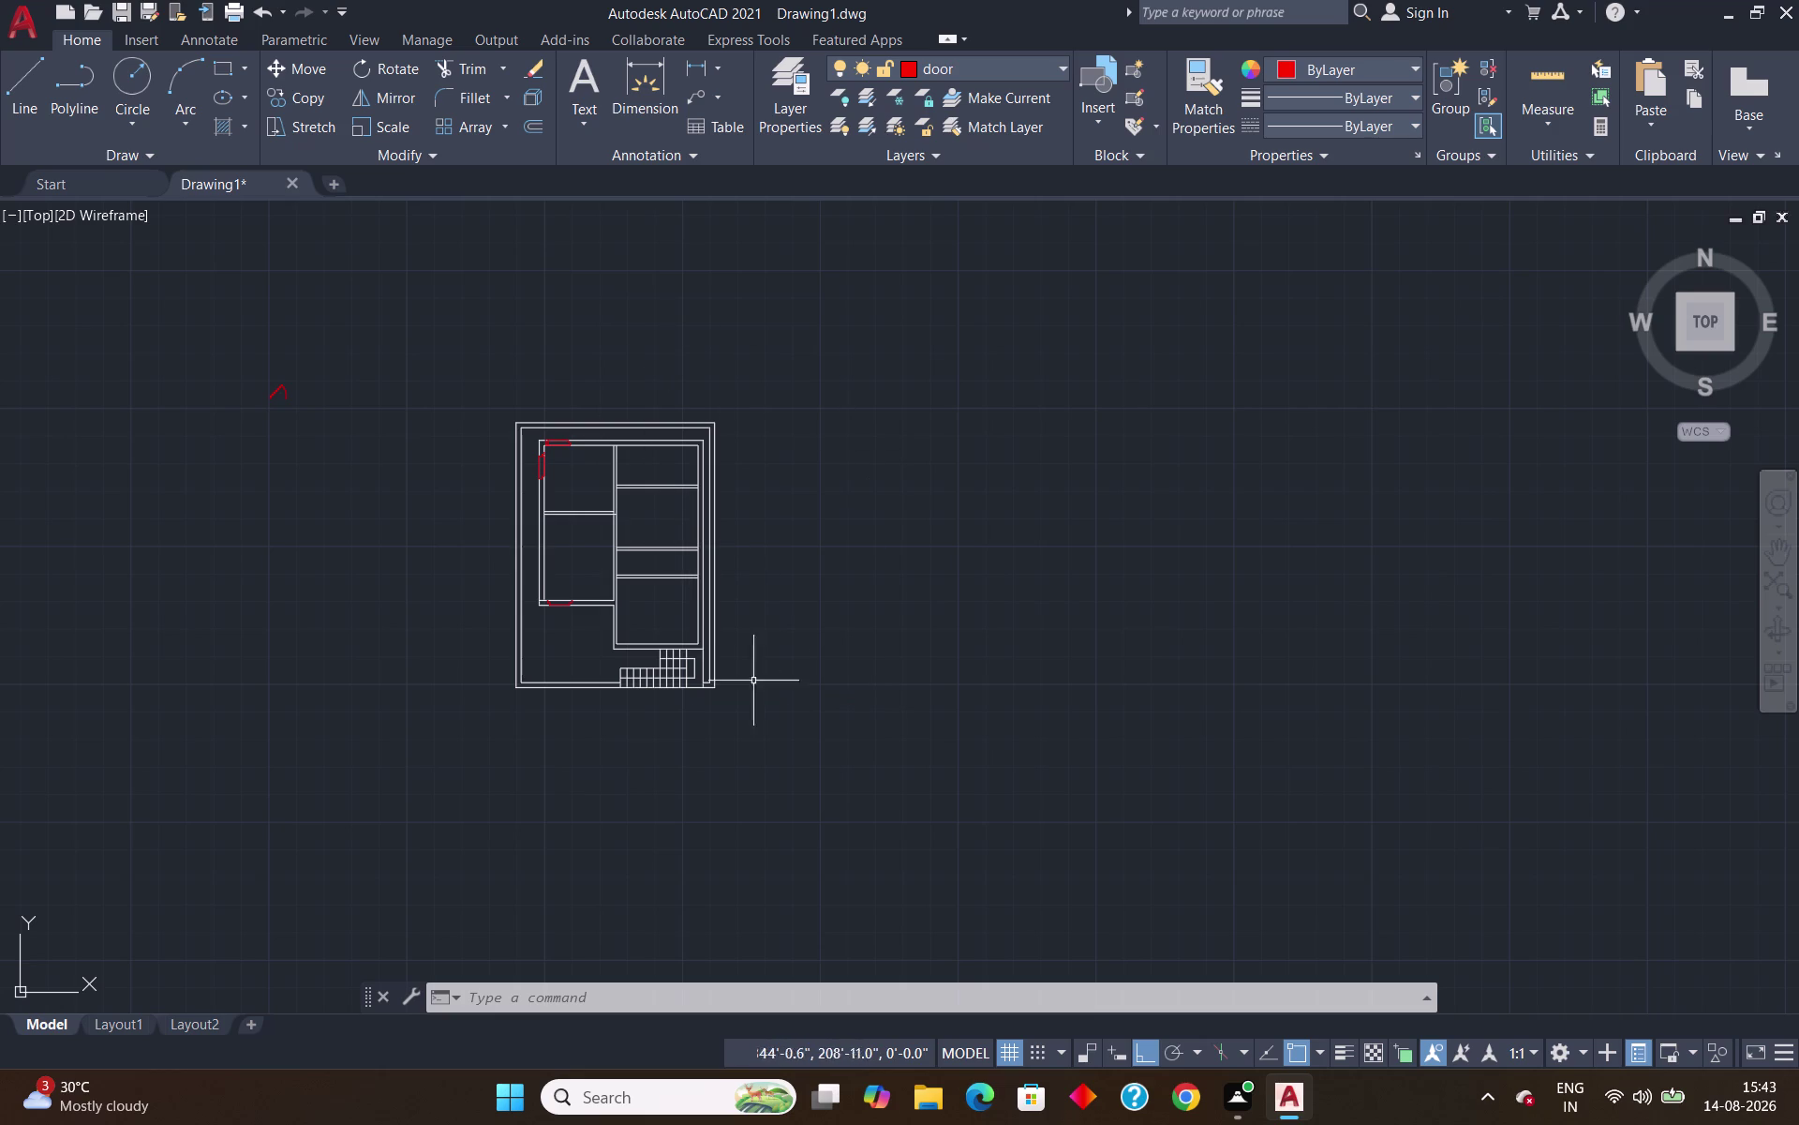
Start a red line 4 inches along from the wall corner using TK tracking.
scroll(up, 3)
scroll(up, 3)
scroll(down, 3)
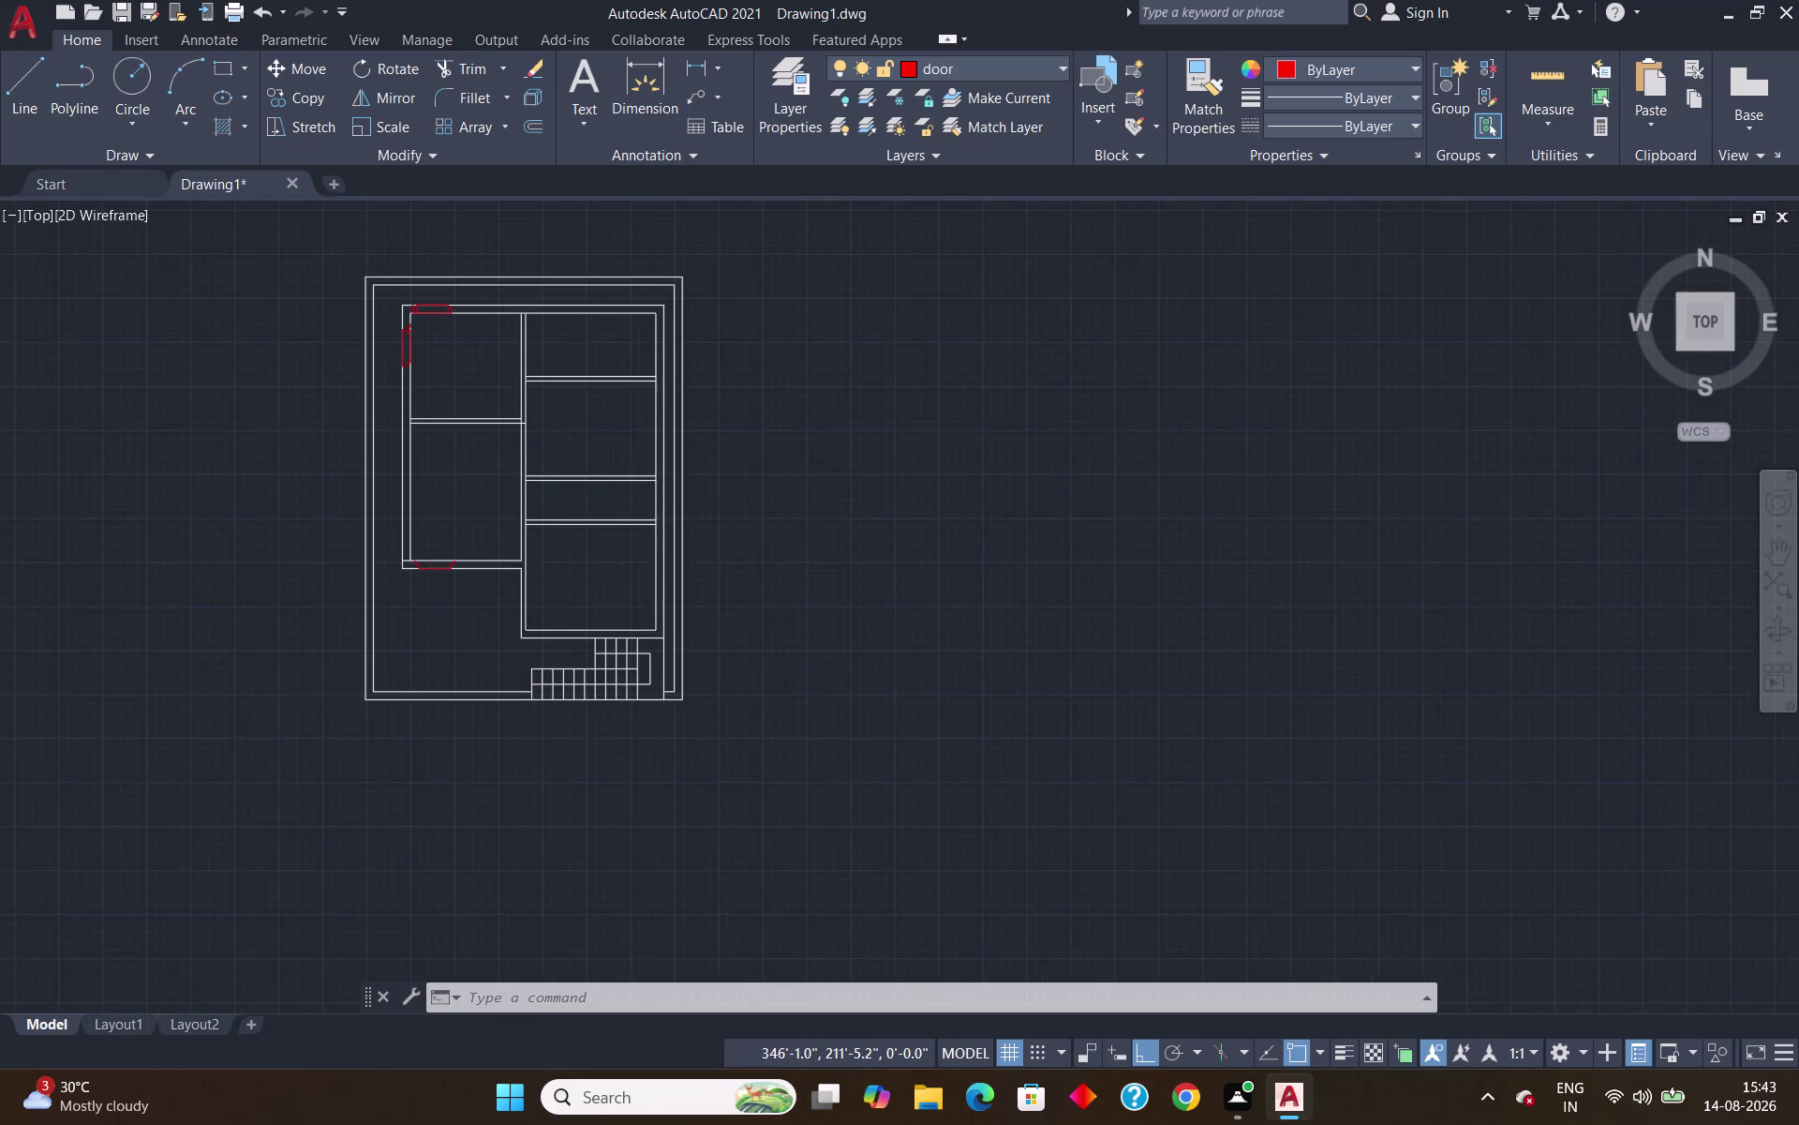
scroll(up, 3)
scroll(down, 3)
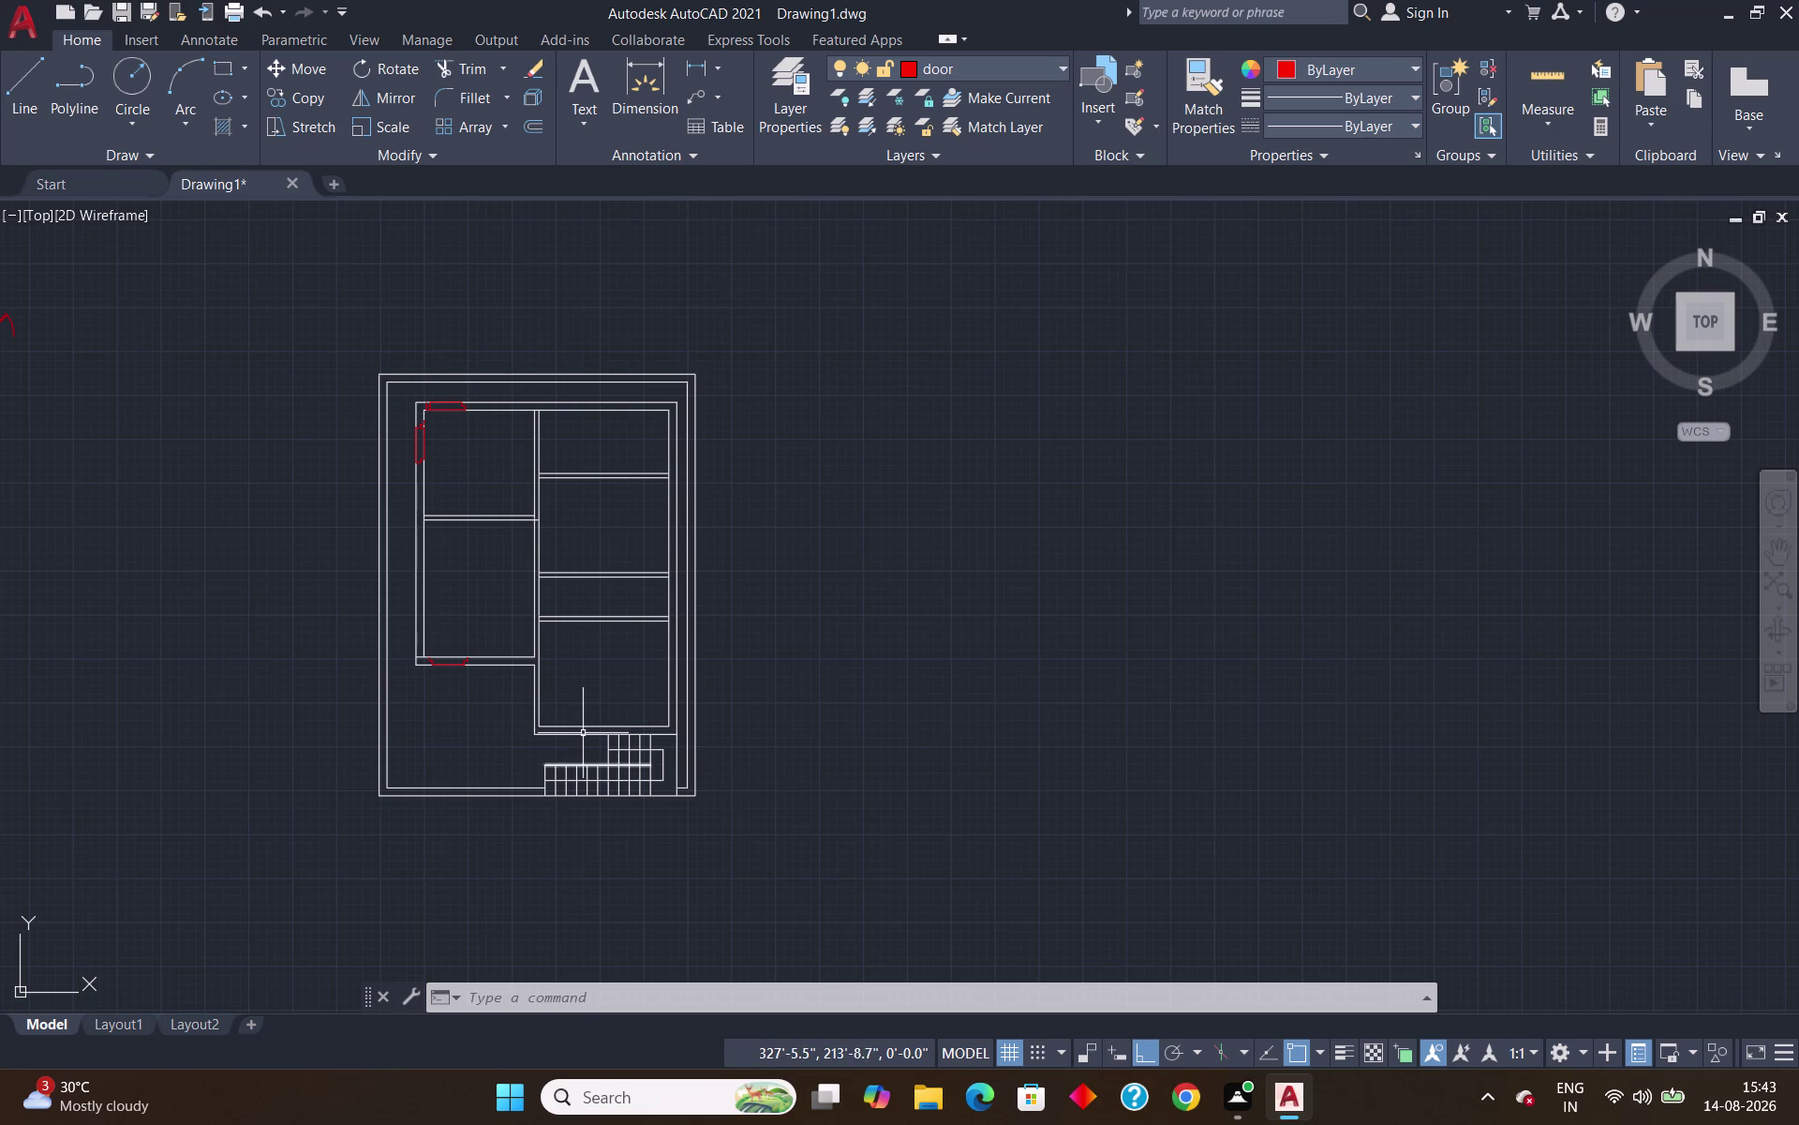
scroll(up, 3)
scroll(down, 3)
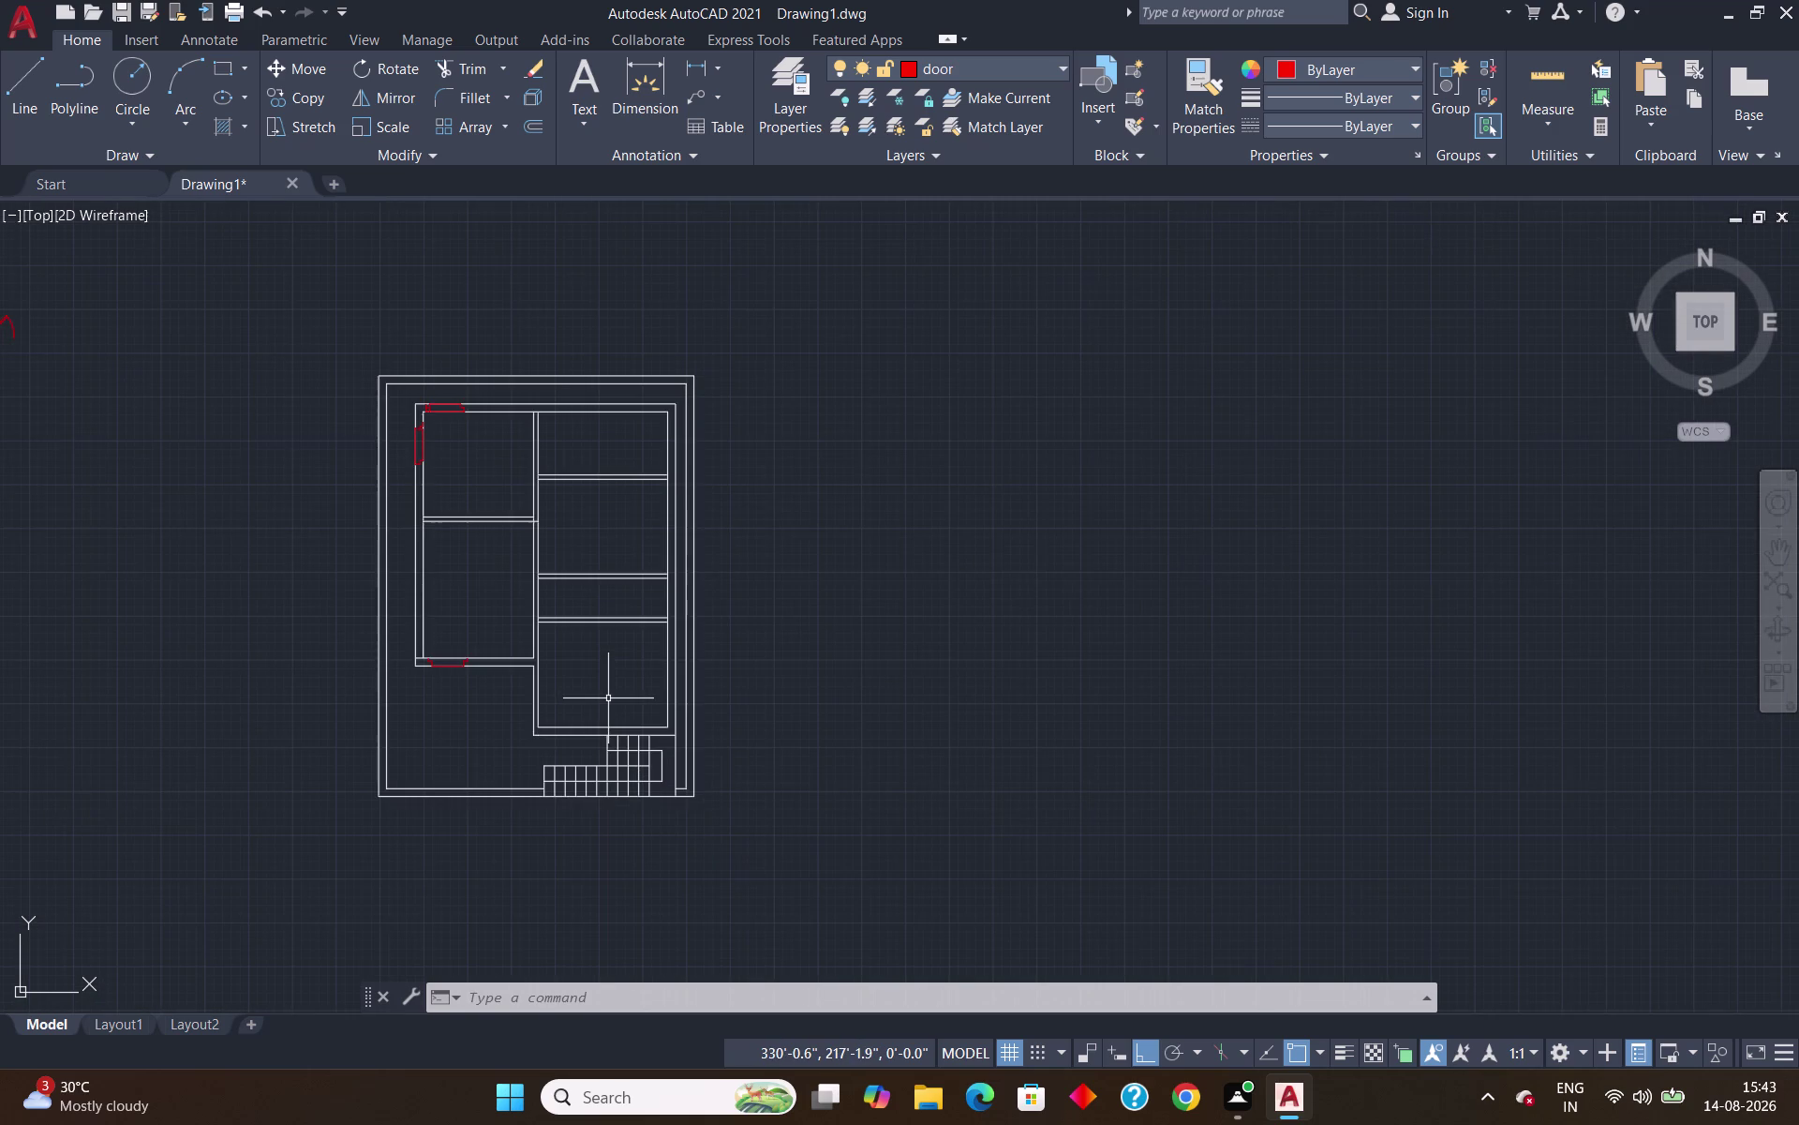
scroll(up, 3)
scroll(up, 3)
scroll(down, 3)
scroll(down, 3)
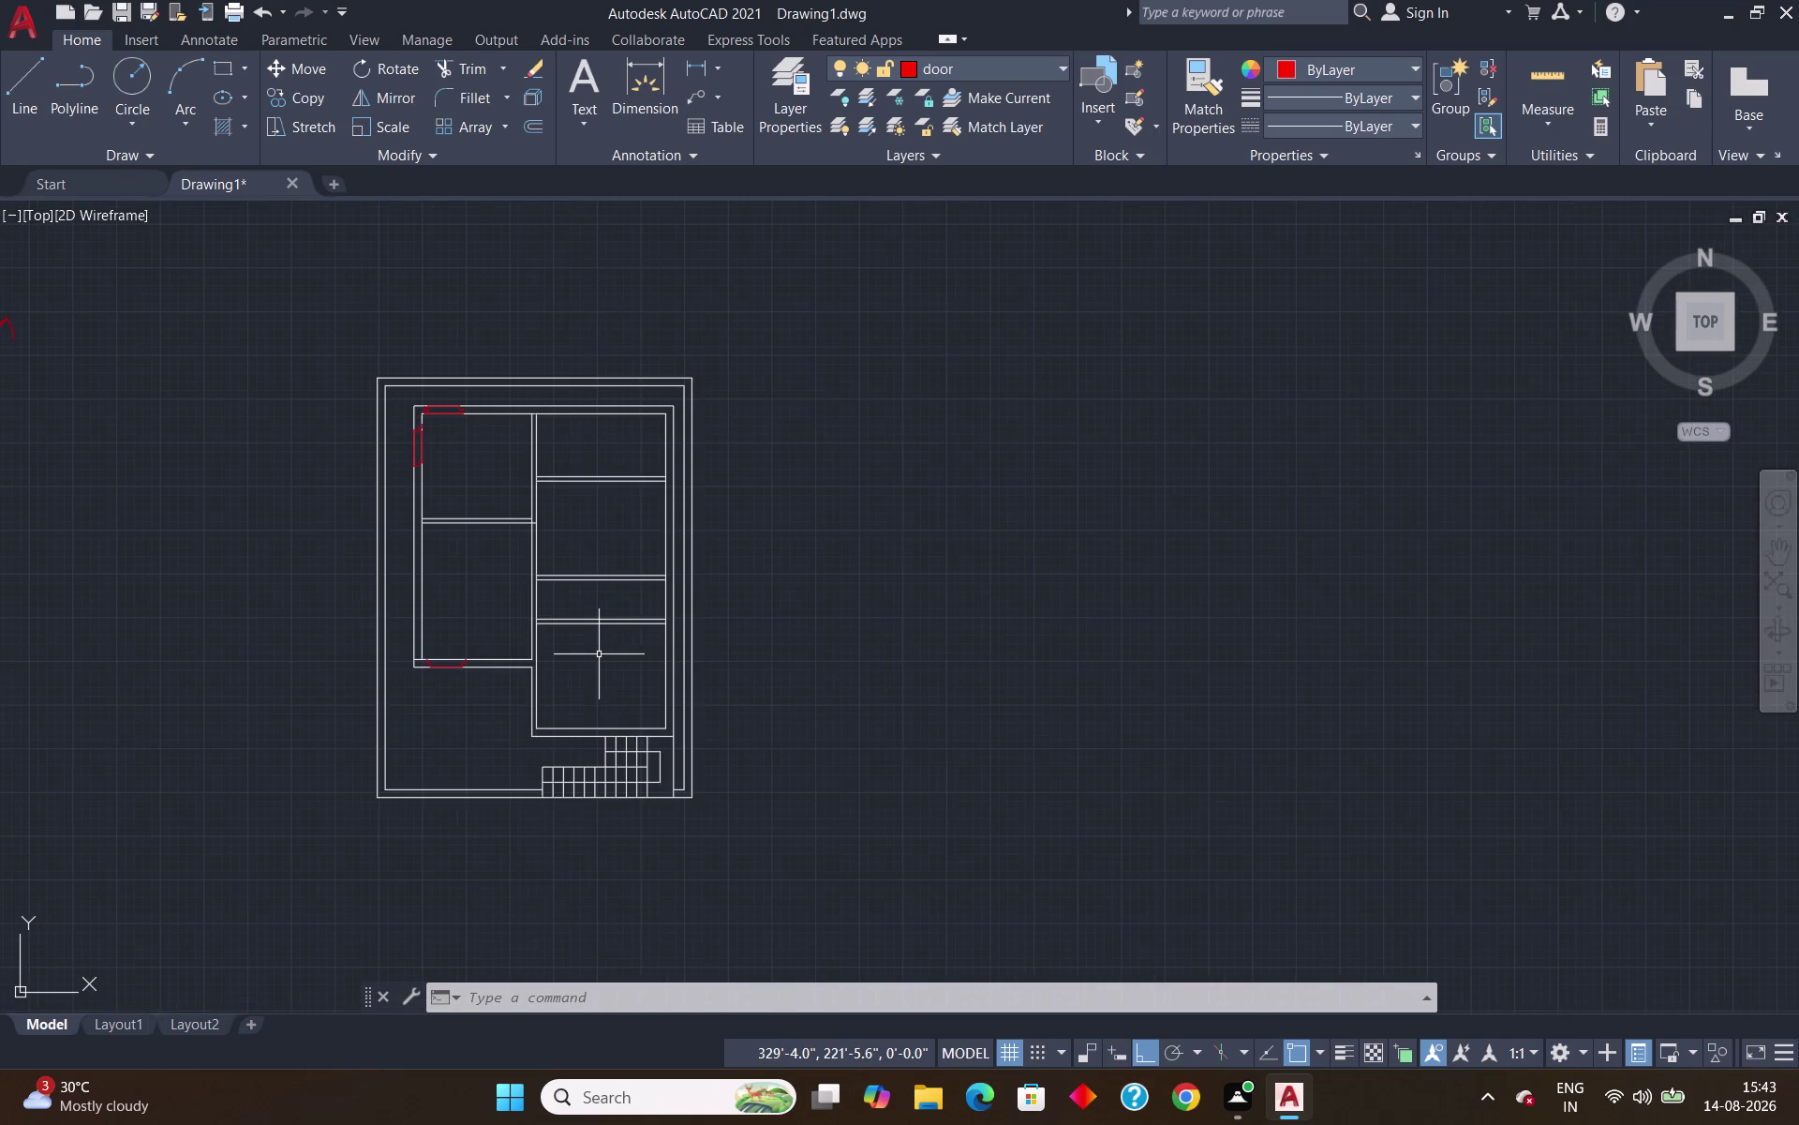
scroll(up, 3)
scroll(down, 3)
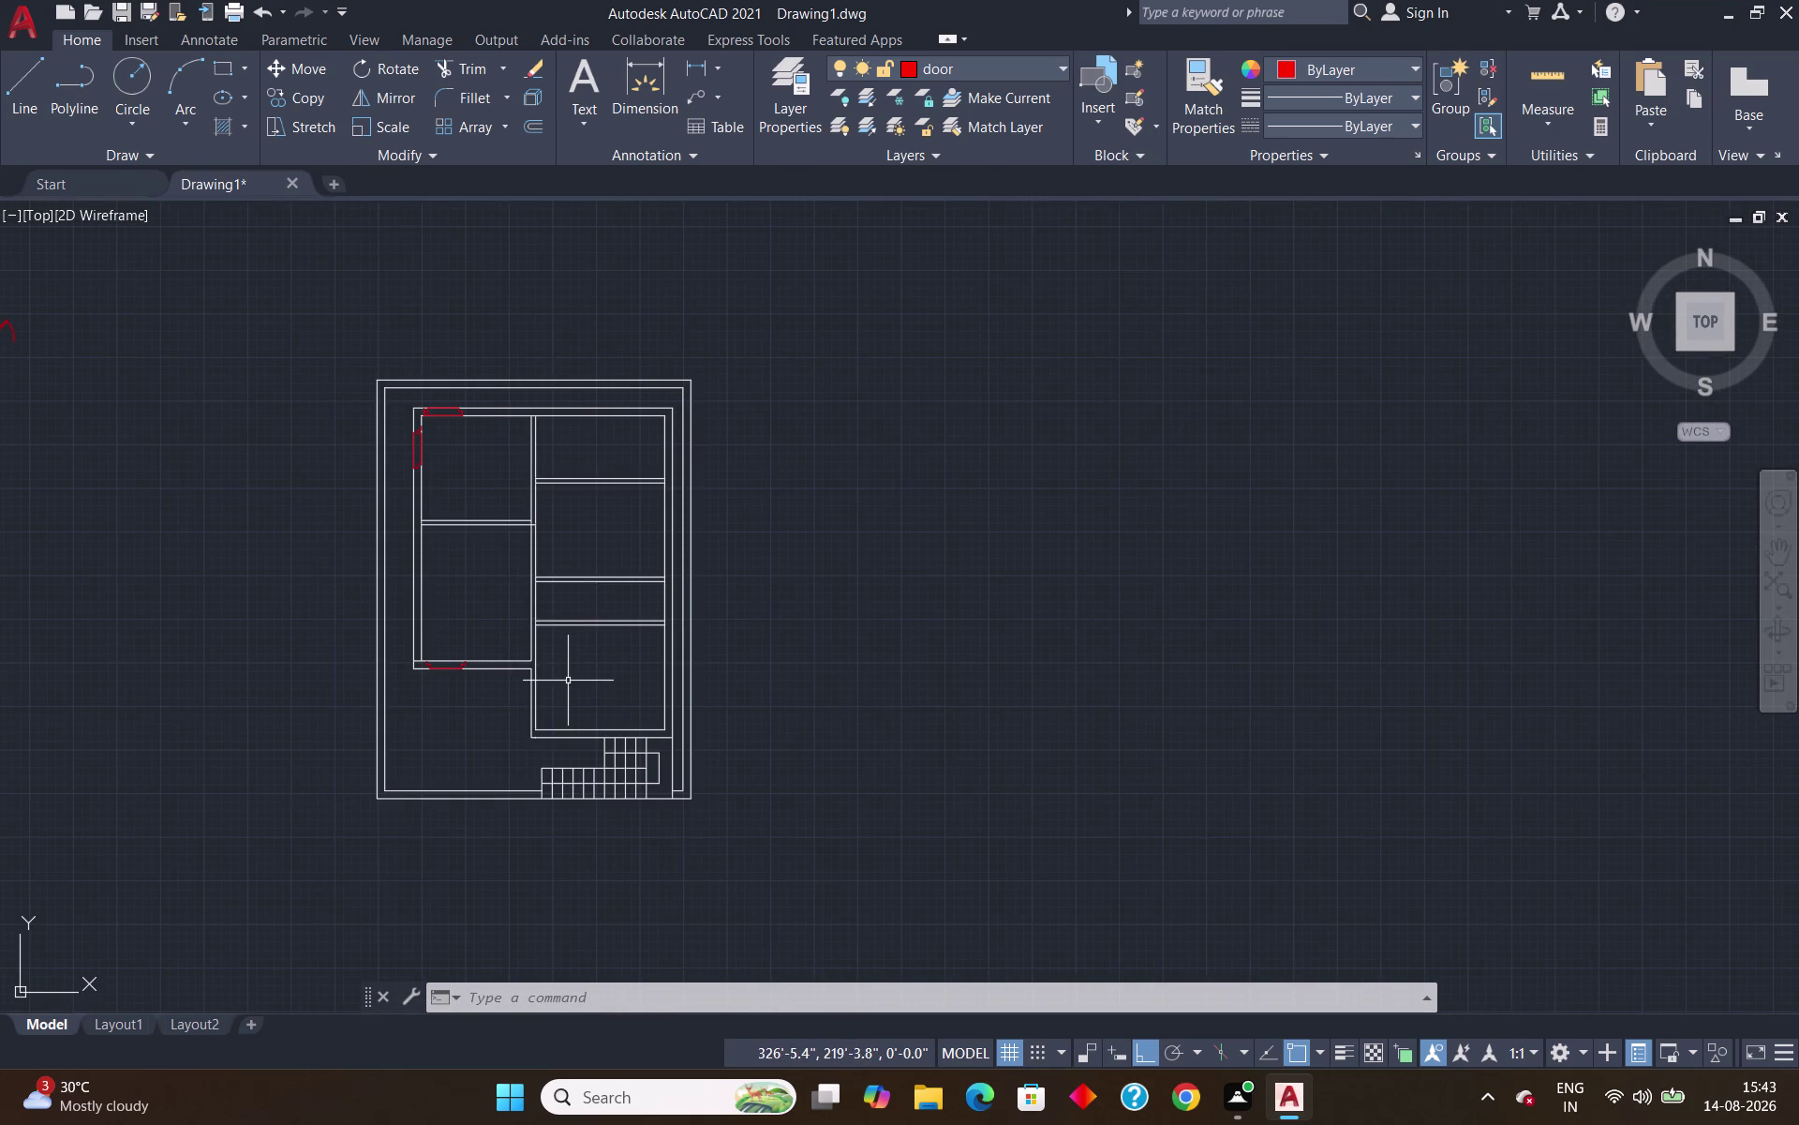
scroll(up, 3)
scroll(down, 3)
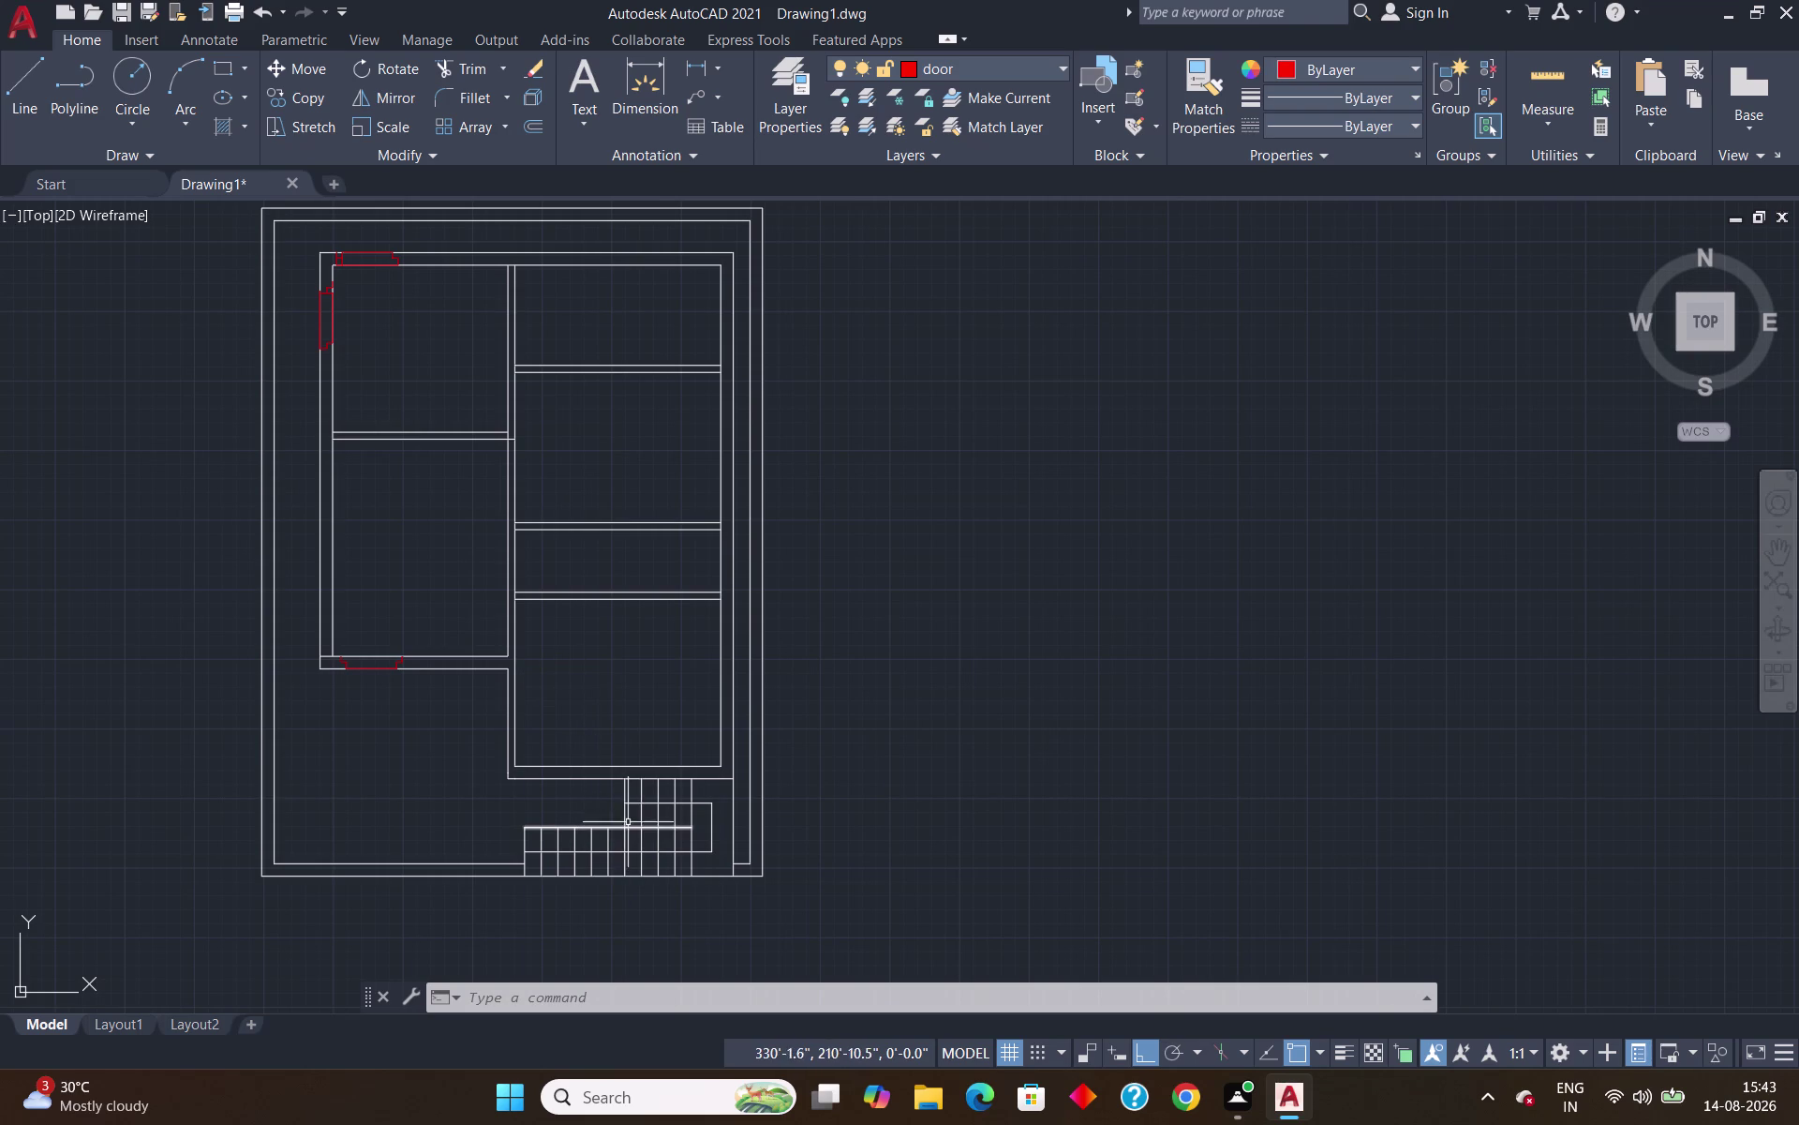
scroll(up, 3)
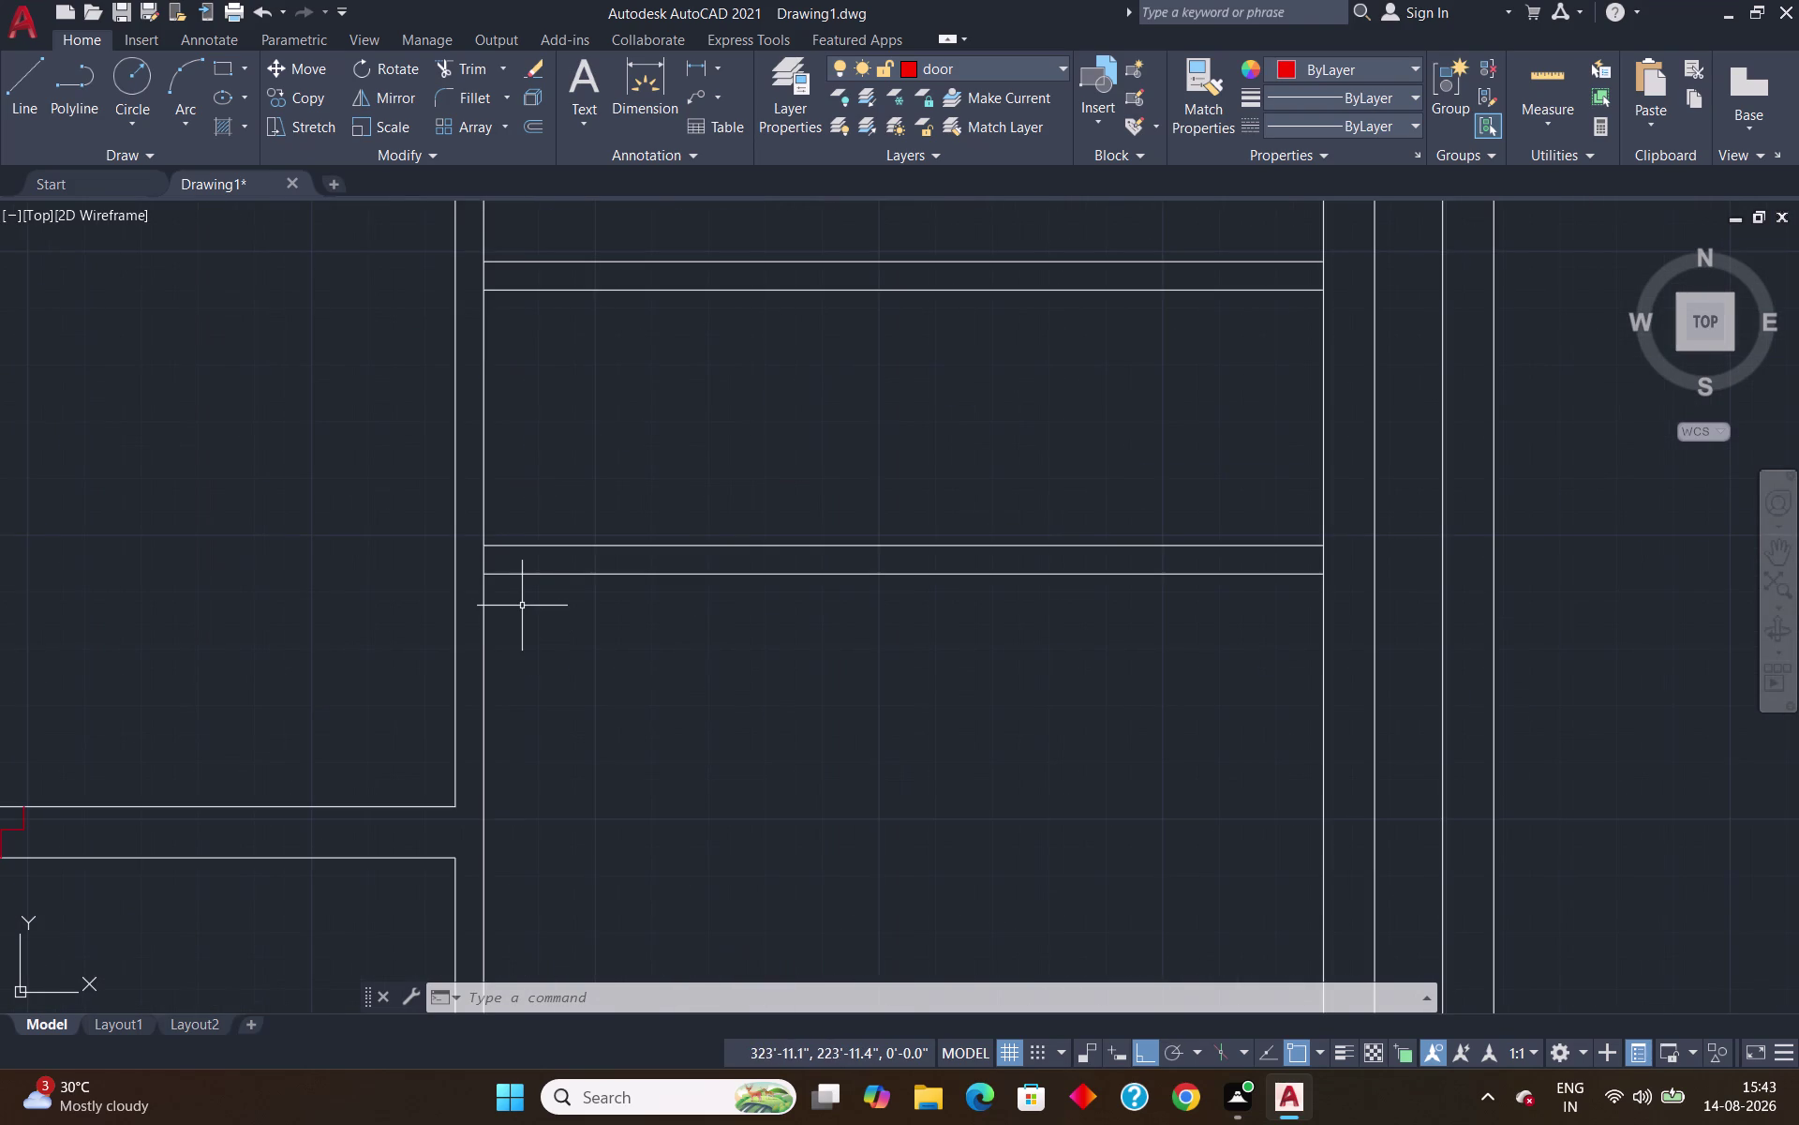
key(l)
key(Return)
text(tk)
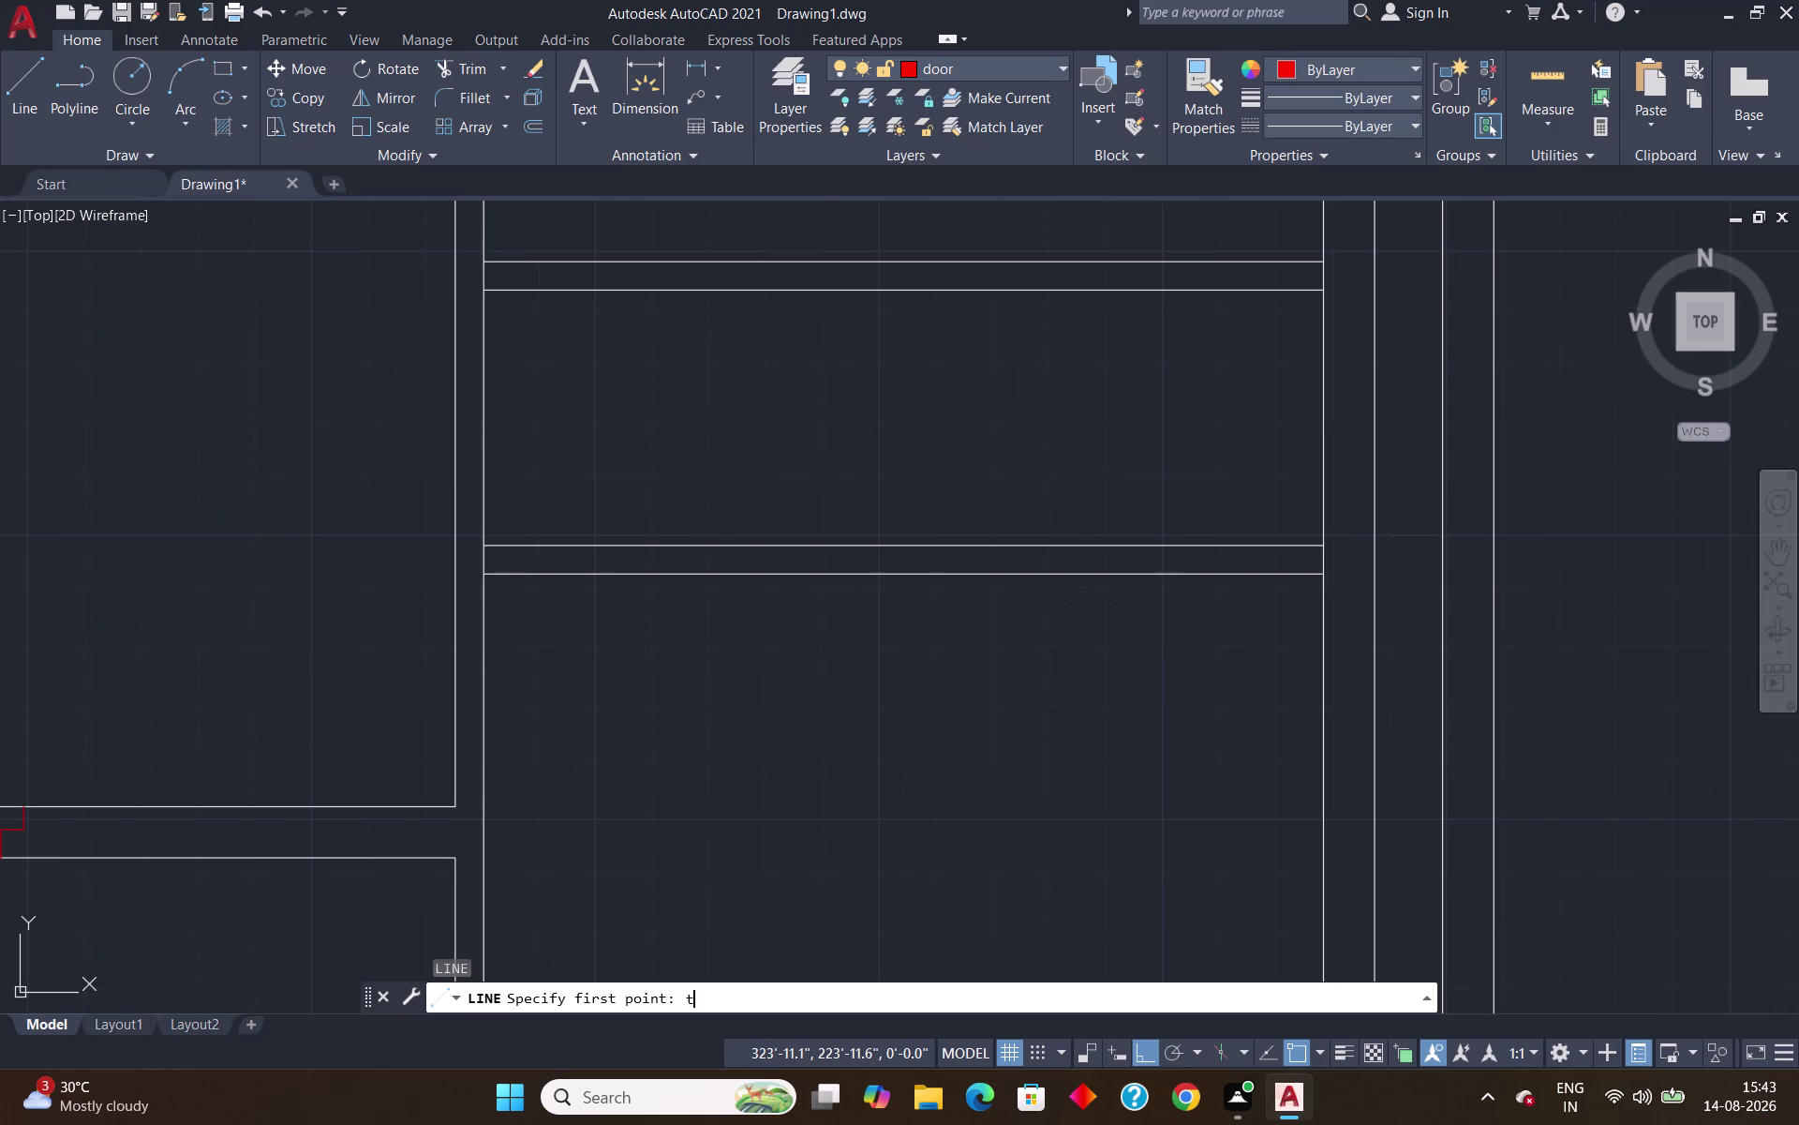
key(Return)
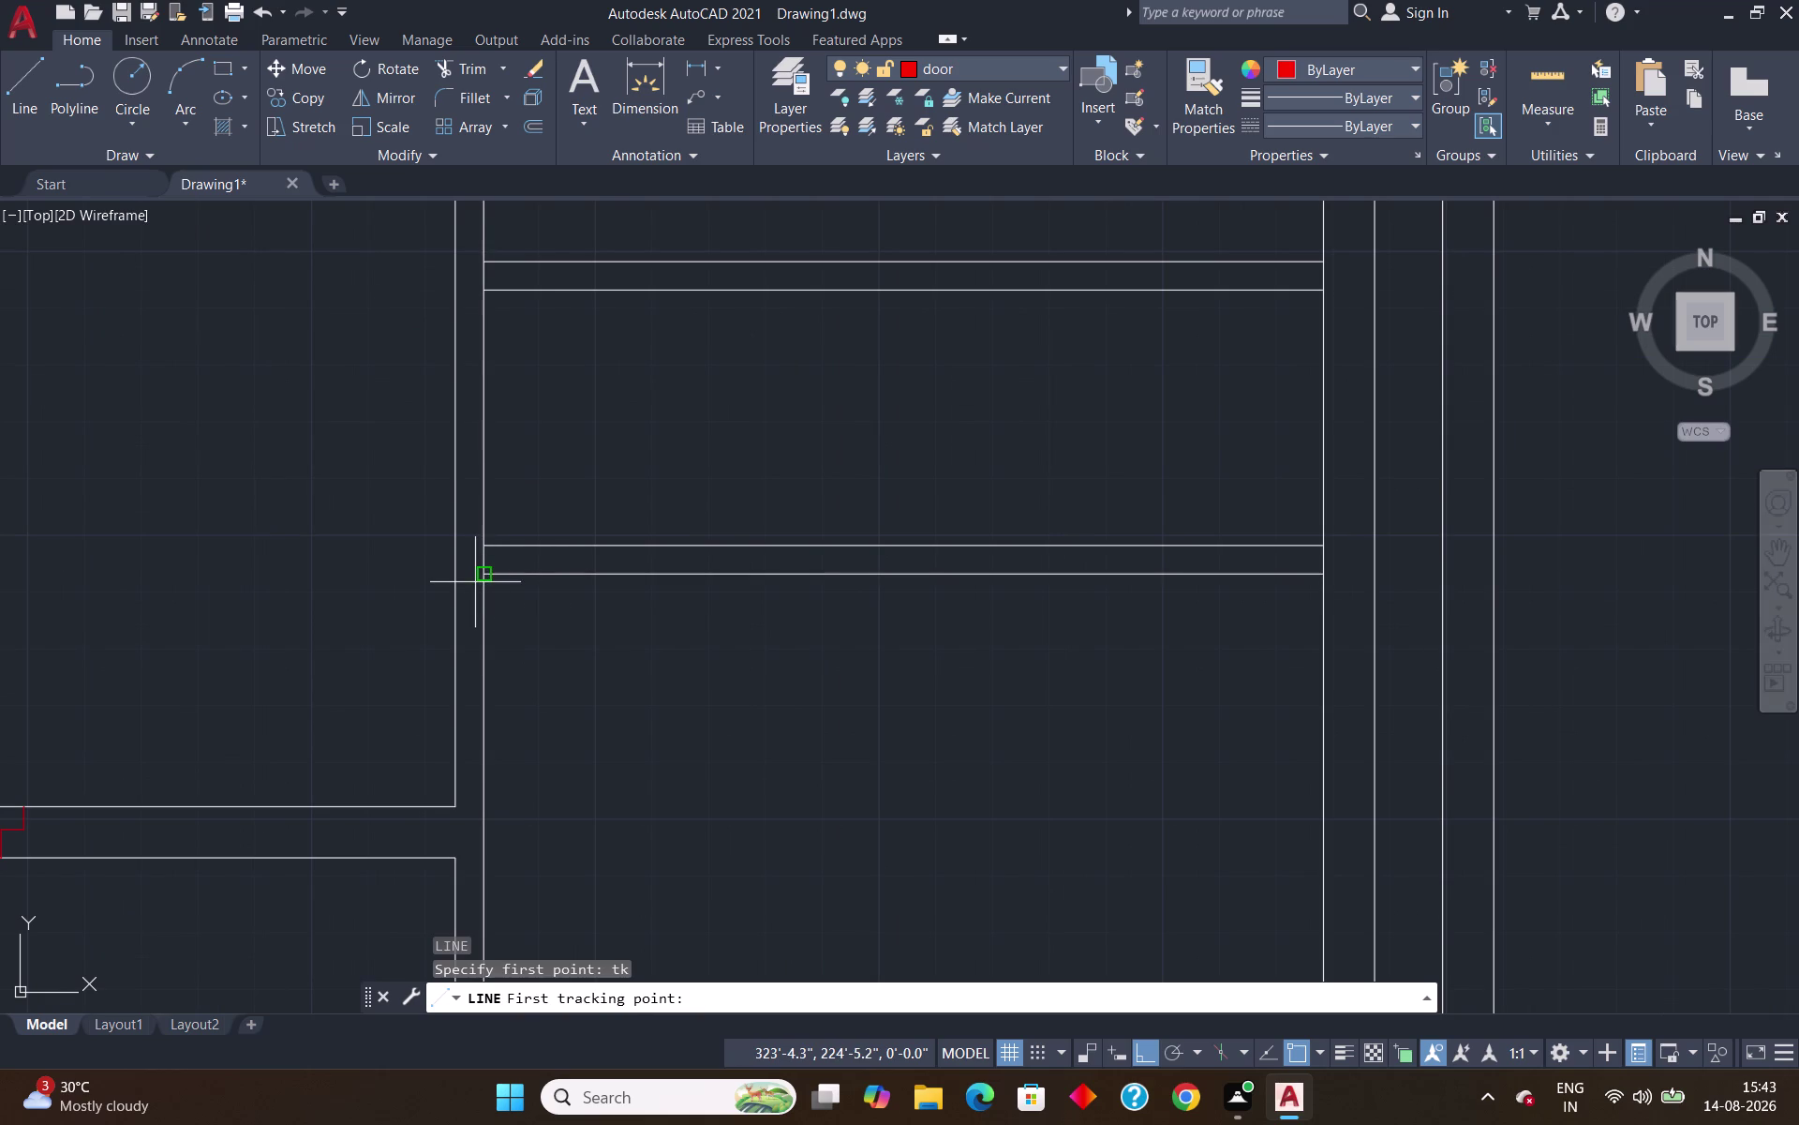
click(484, 576)
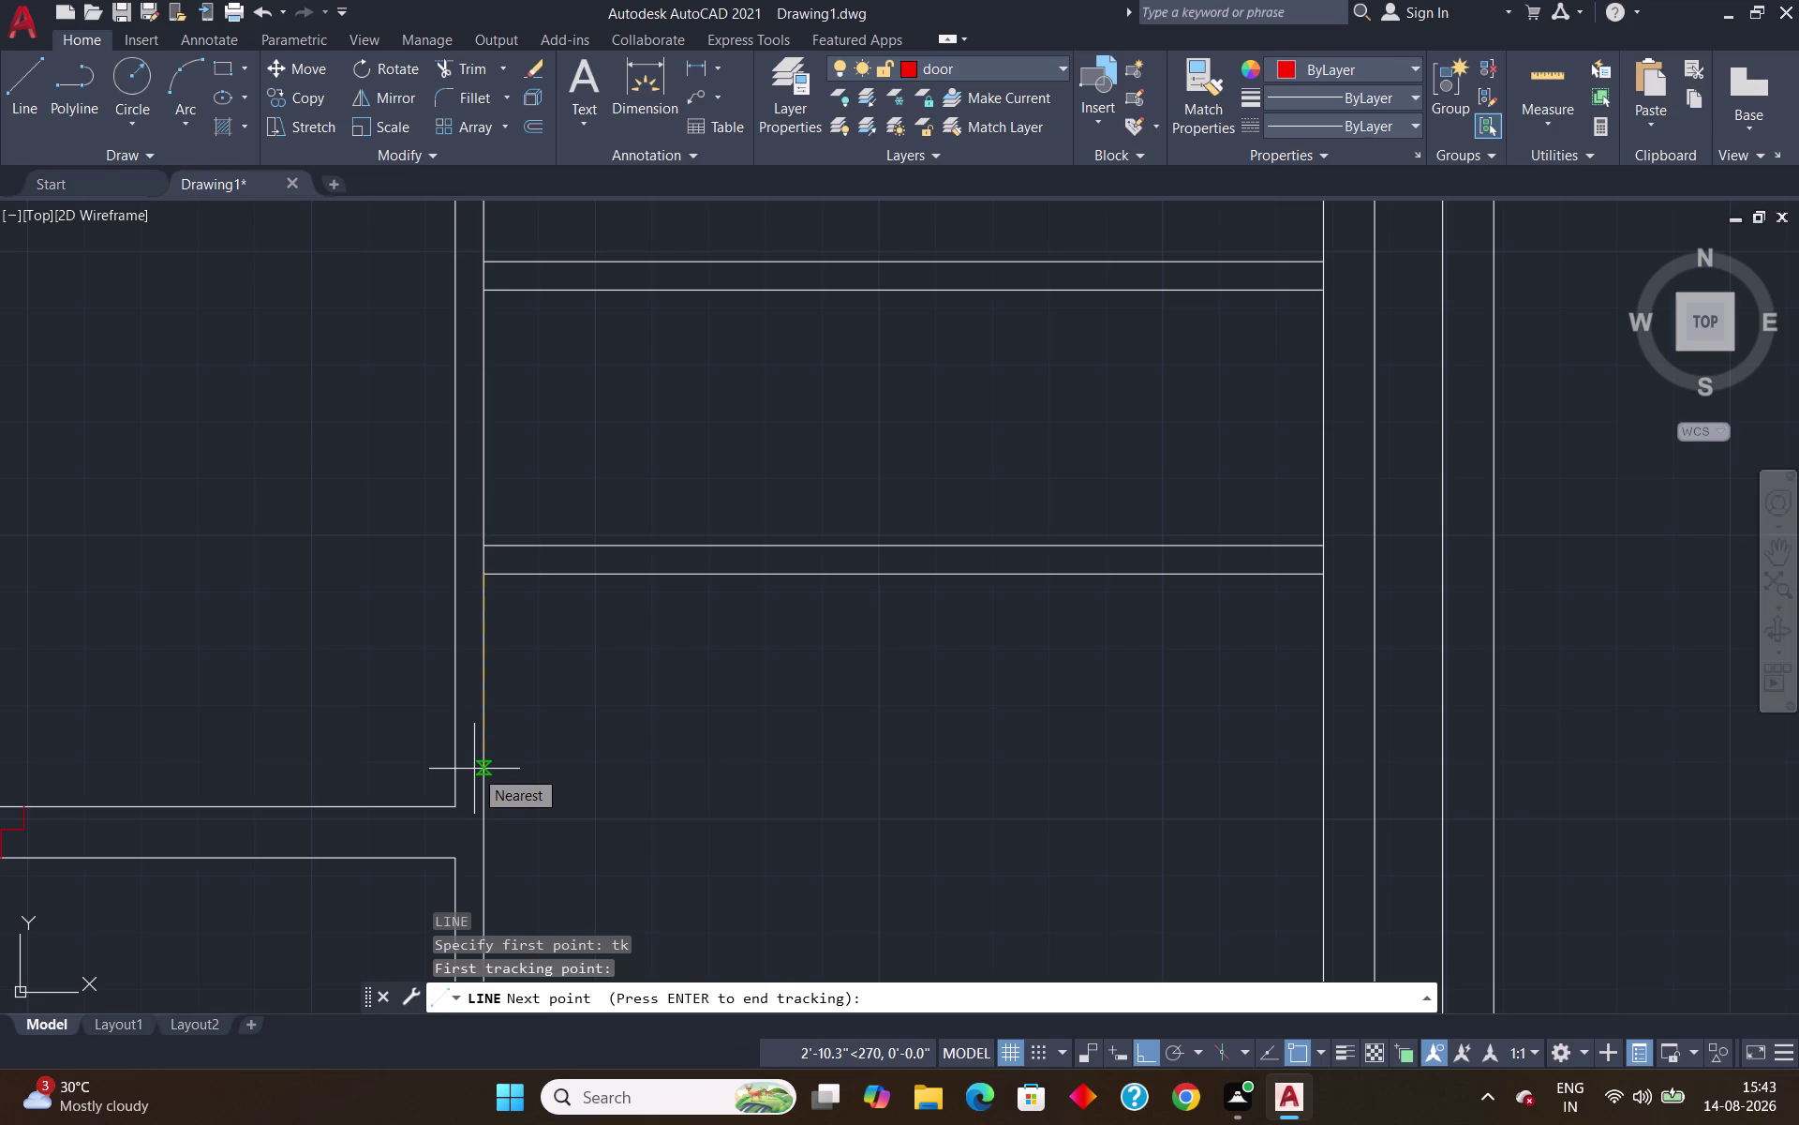
text(4")
key(Return)
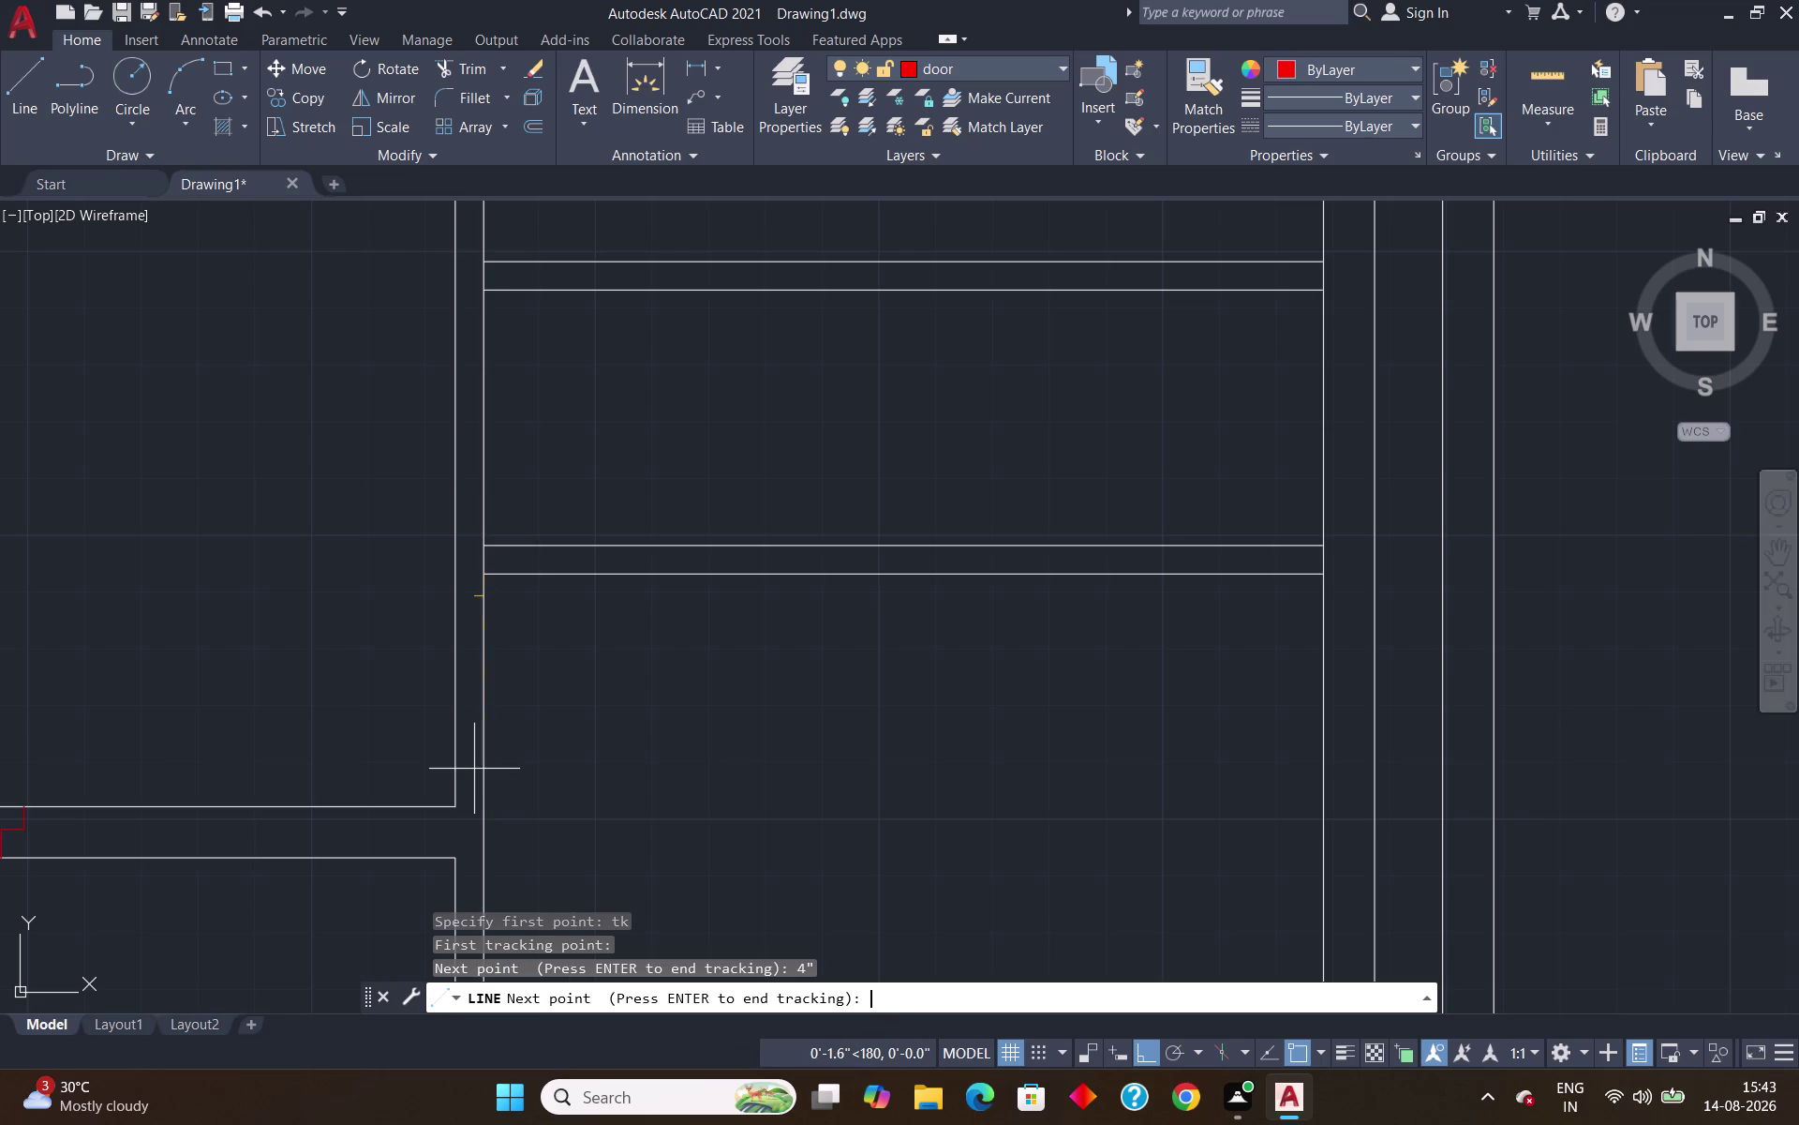
key(Return)
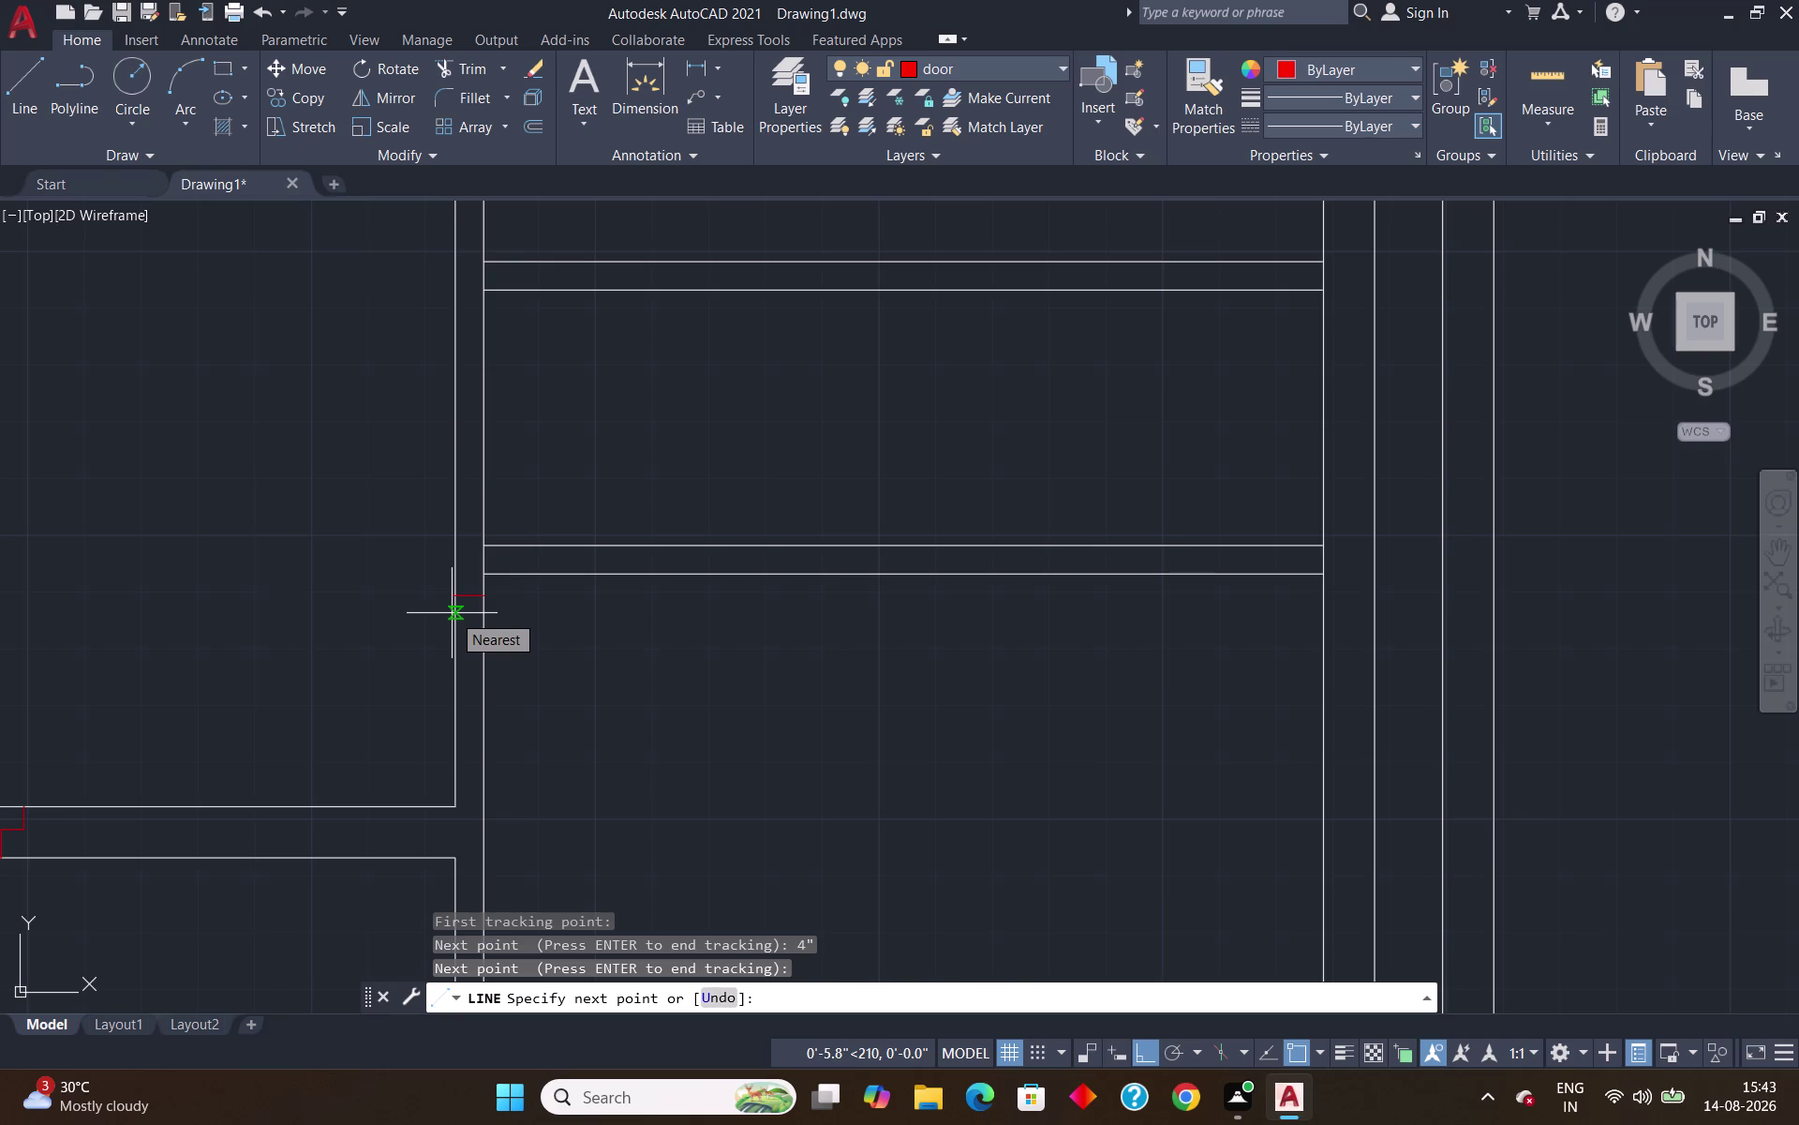
Draw the line's first 2.5-inch segment into the wall.
text(2.)
text(5")
key(Return)
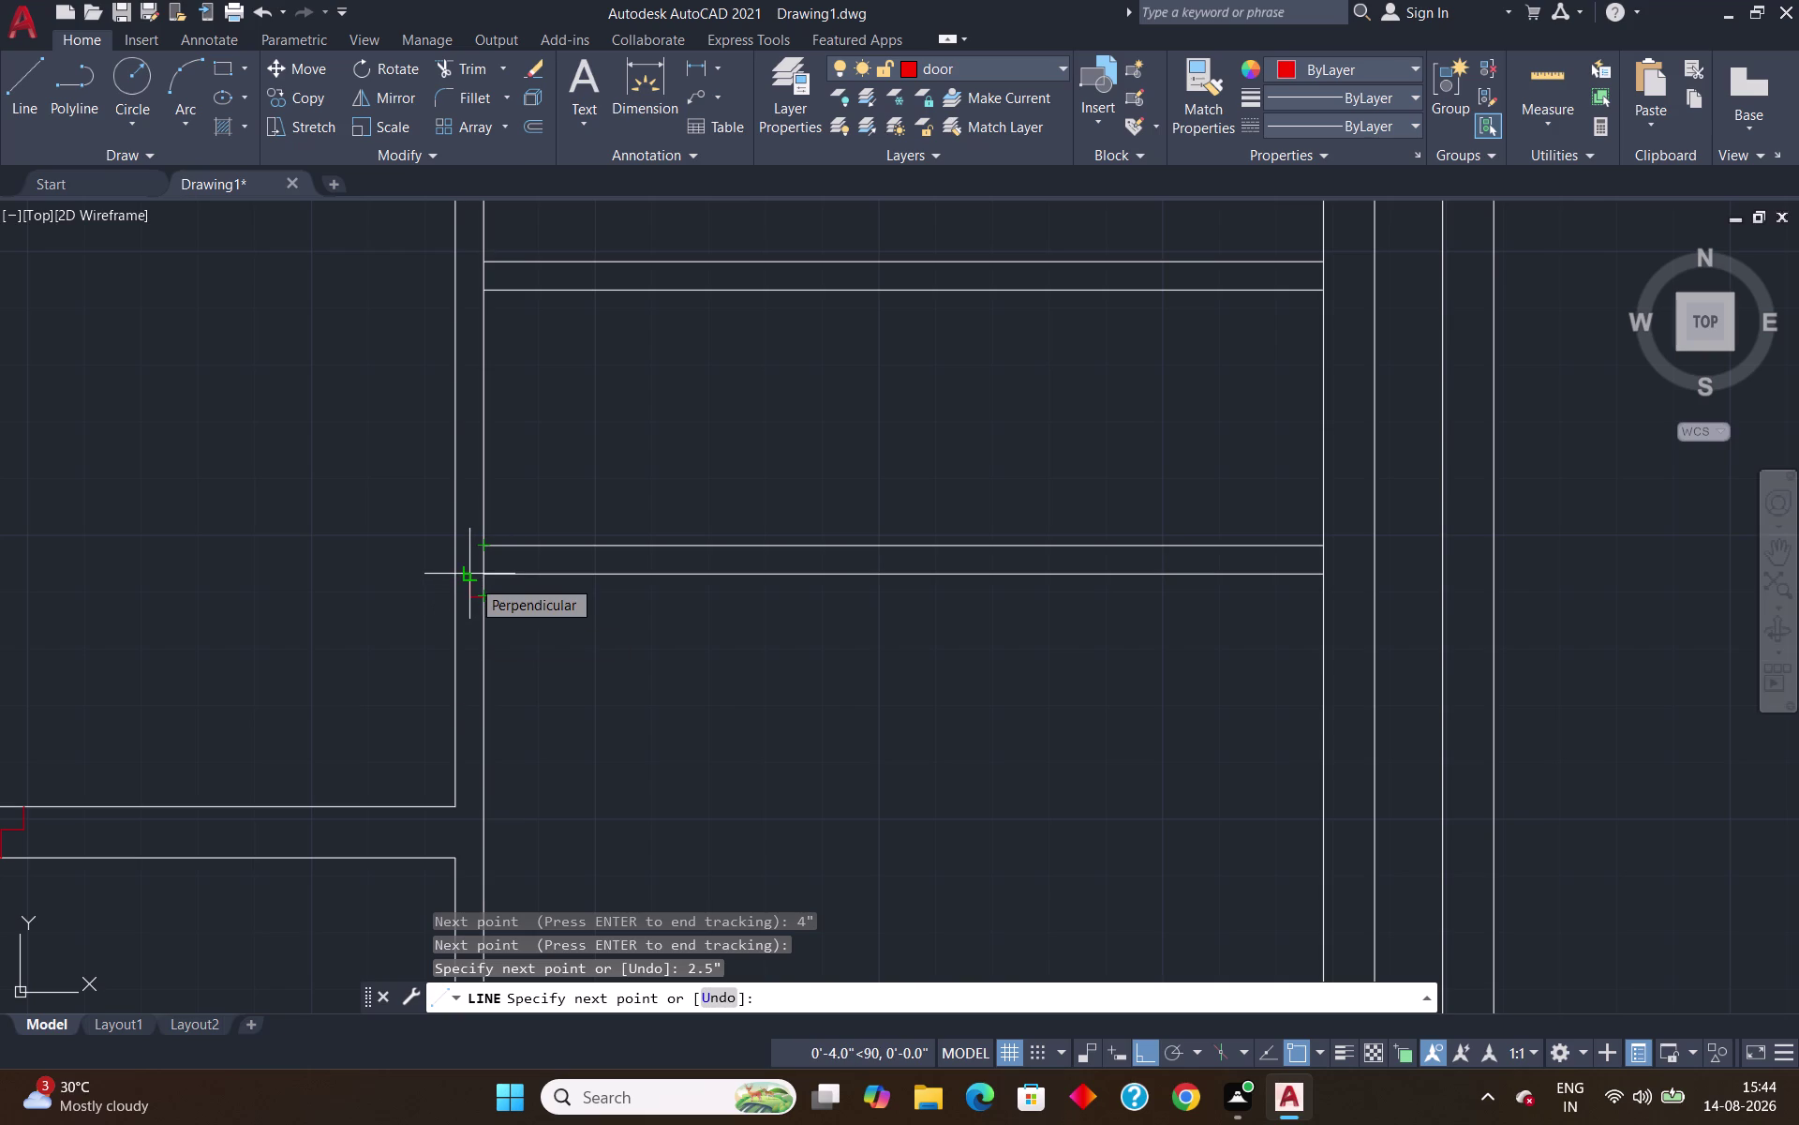
scroll(up, 3)
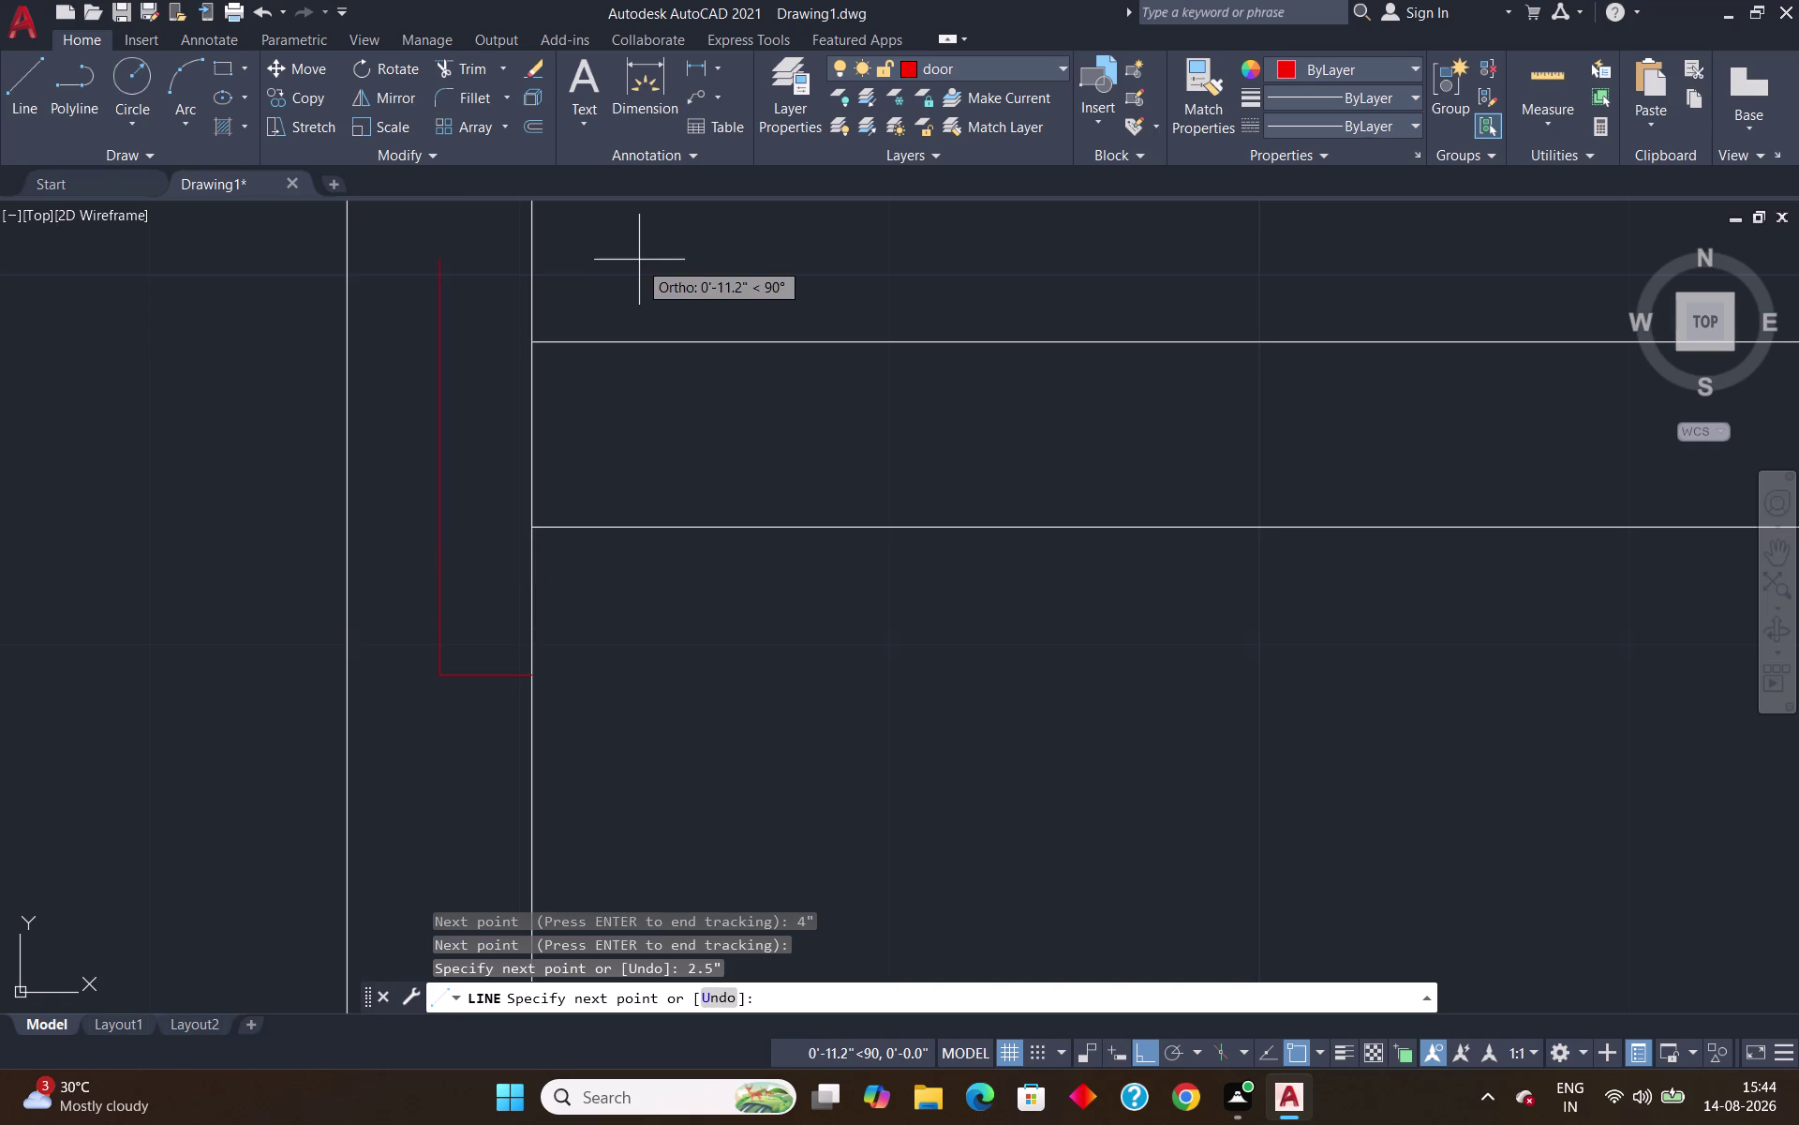
Add a 3-foot segment along the wall and a 2.5-inch return, then end the line.
scroll(down, 3)
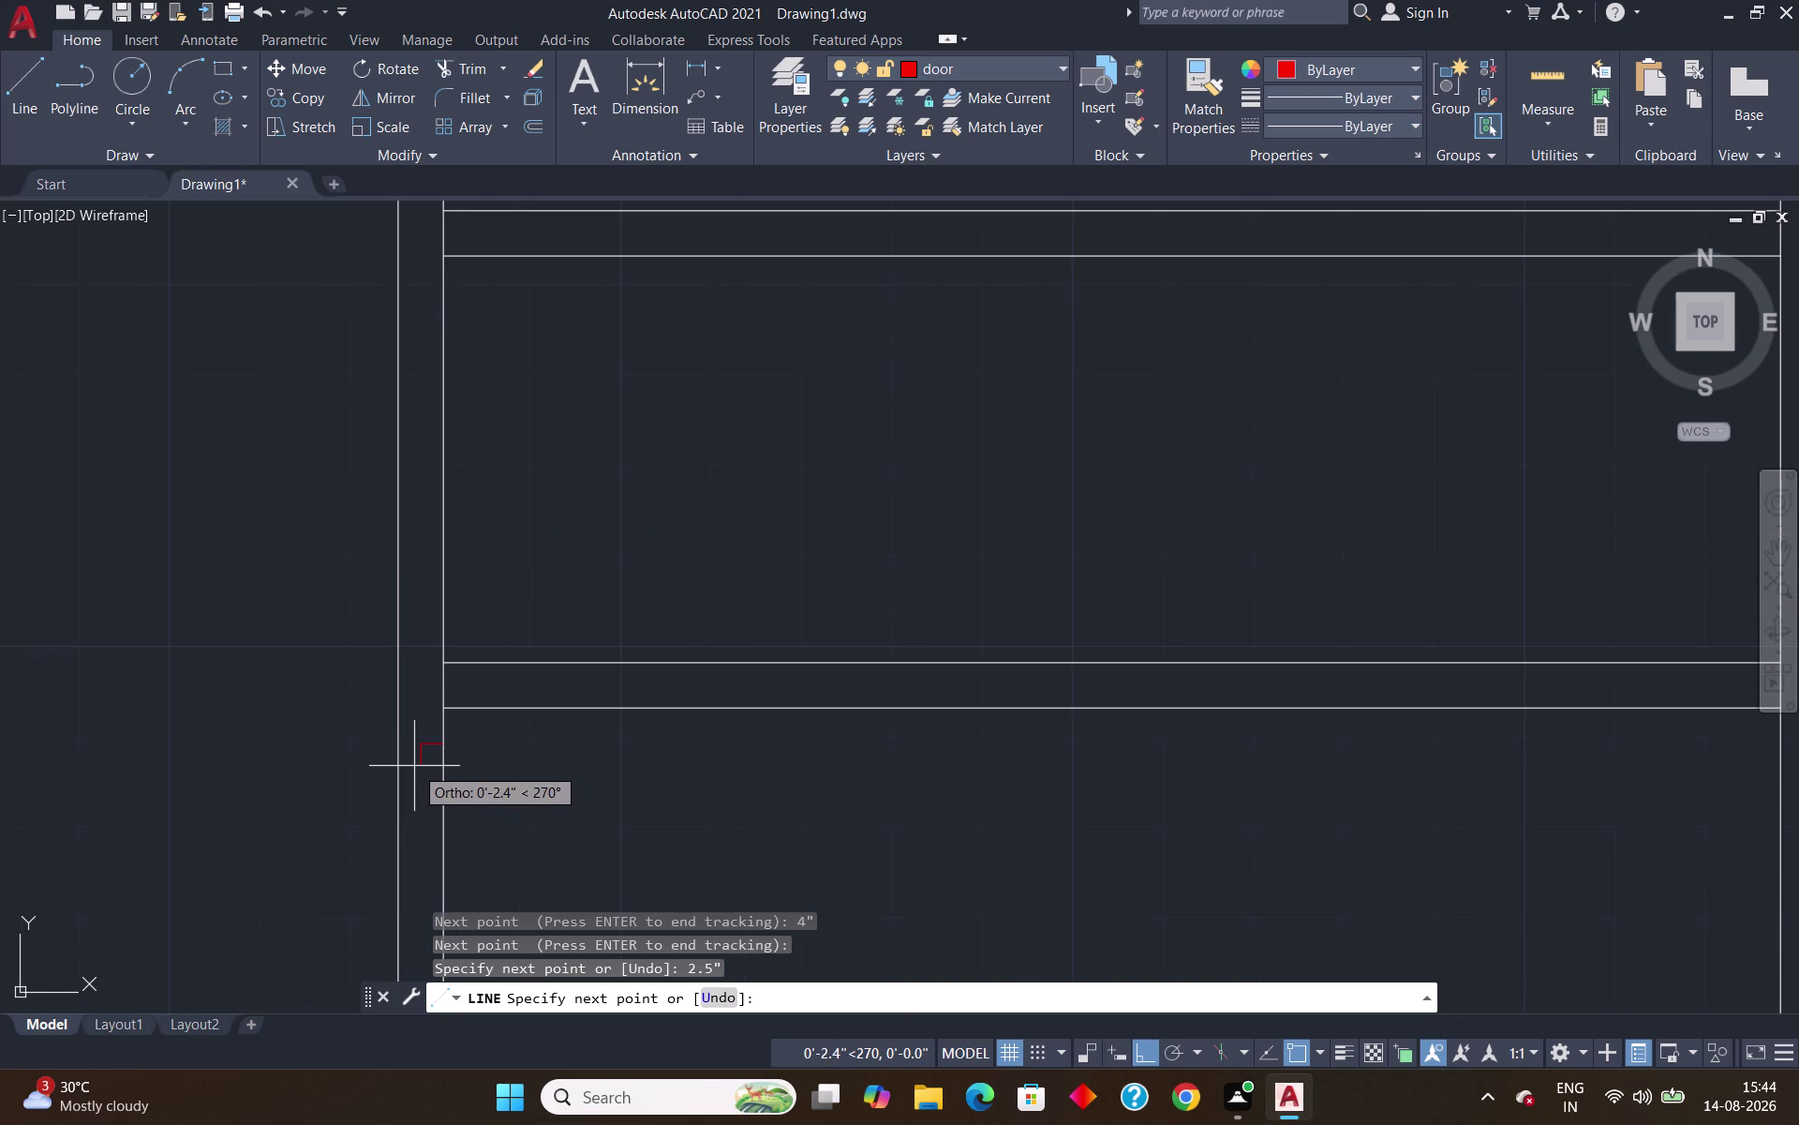
middle_drag(414, 766, 540, 341)
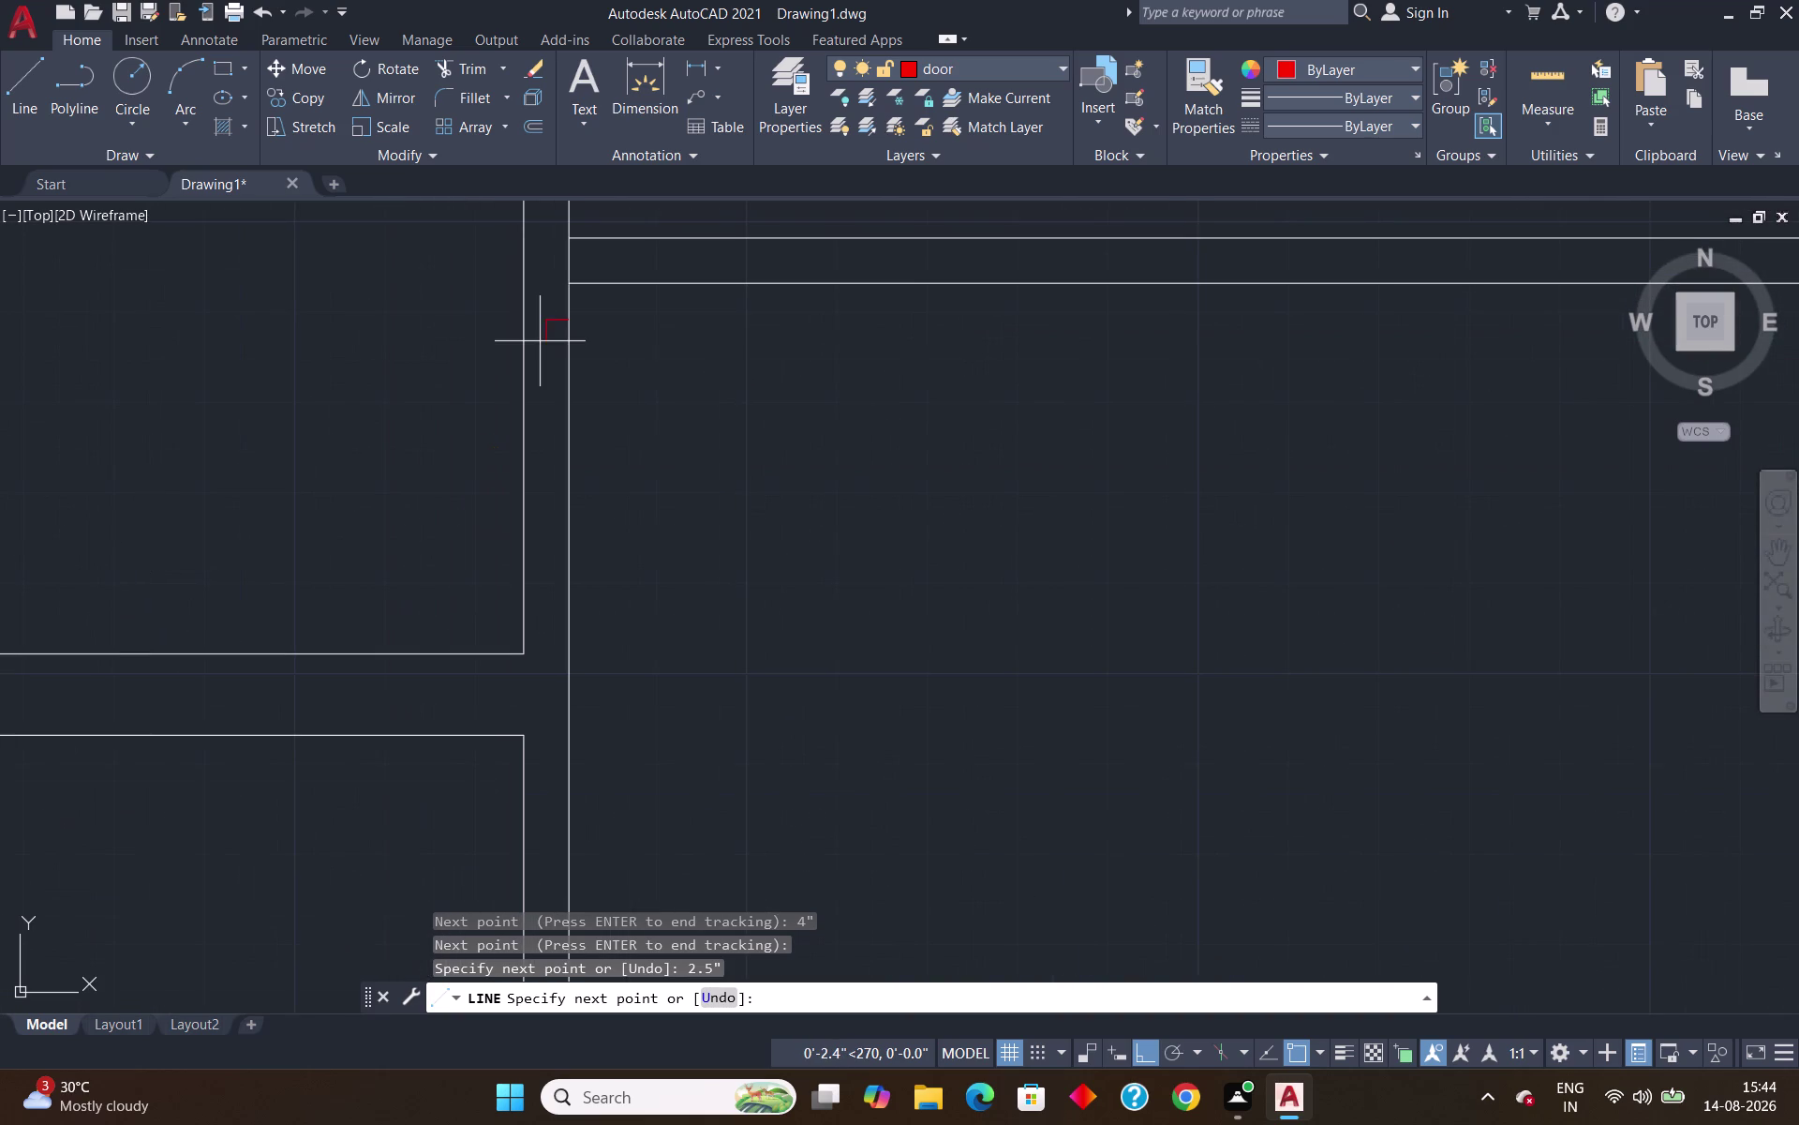
click(526, 326)
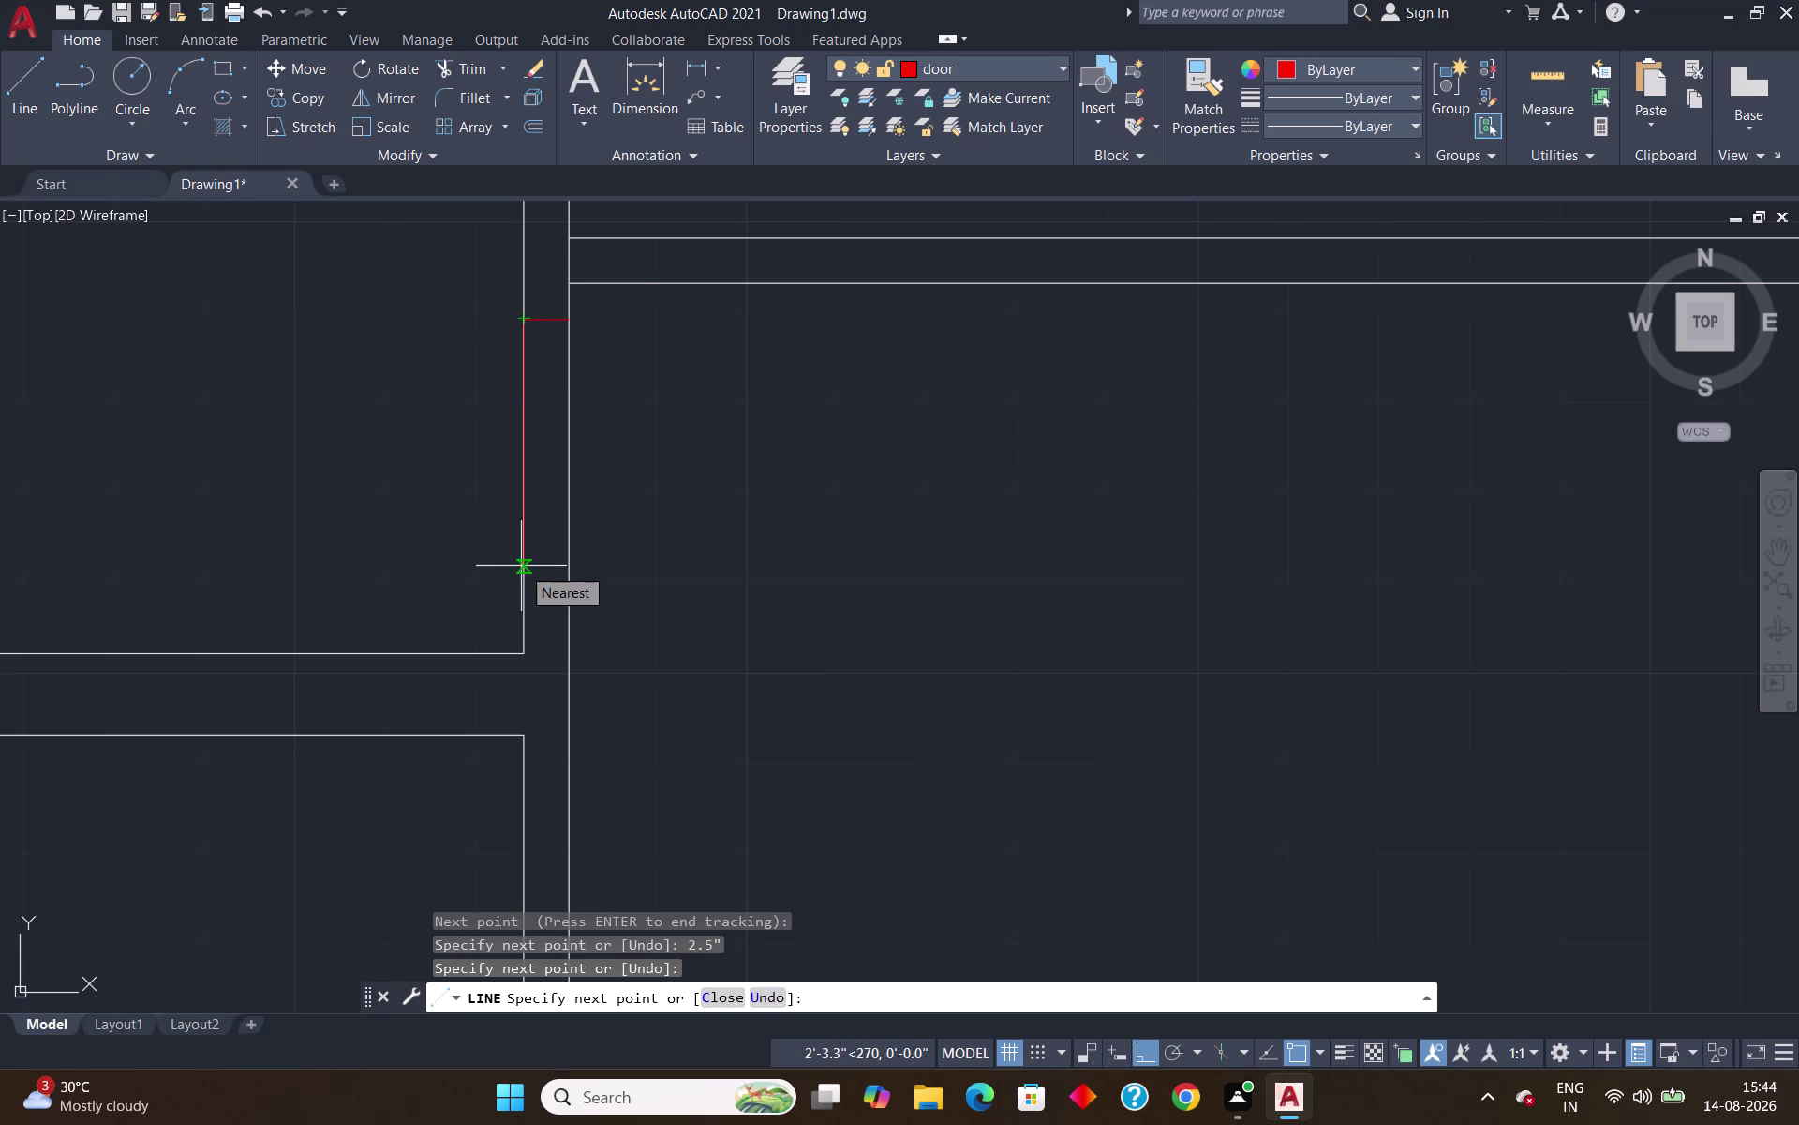
key(3)
key(apostrophe)
key(Return)
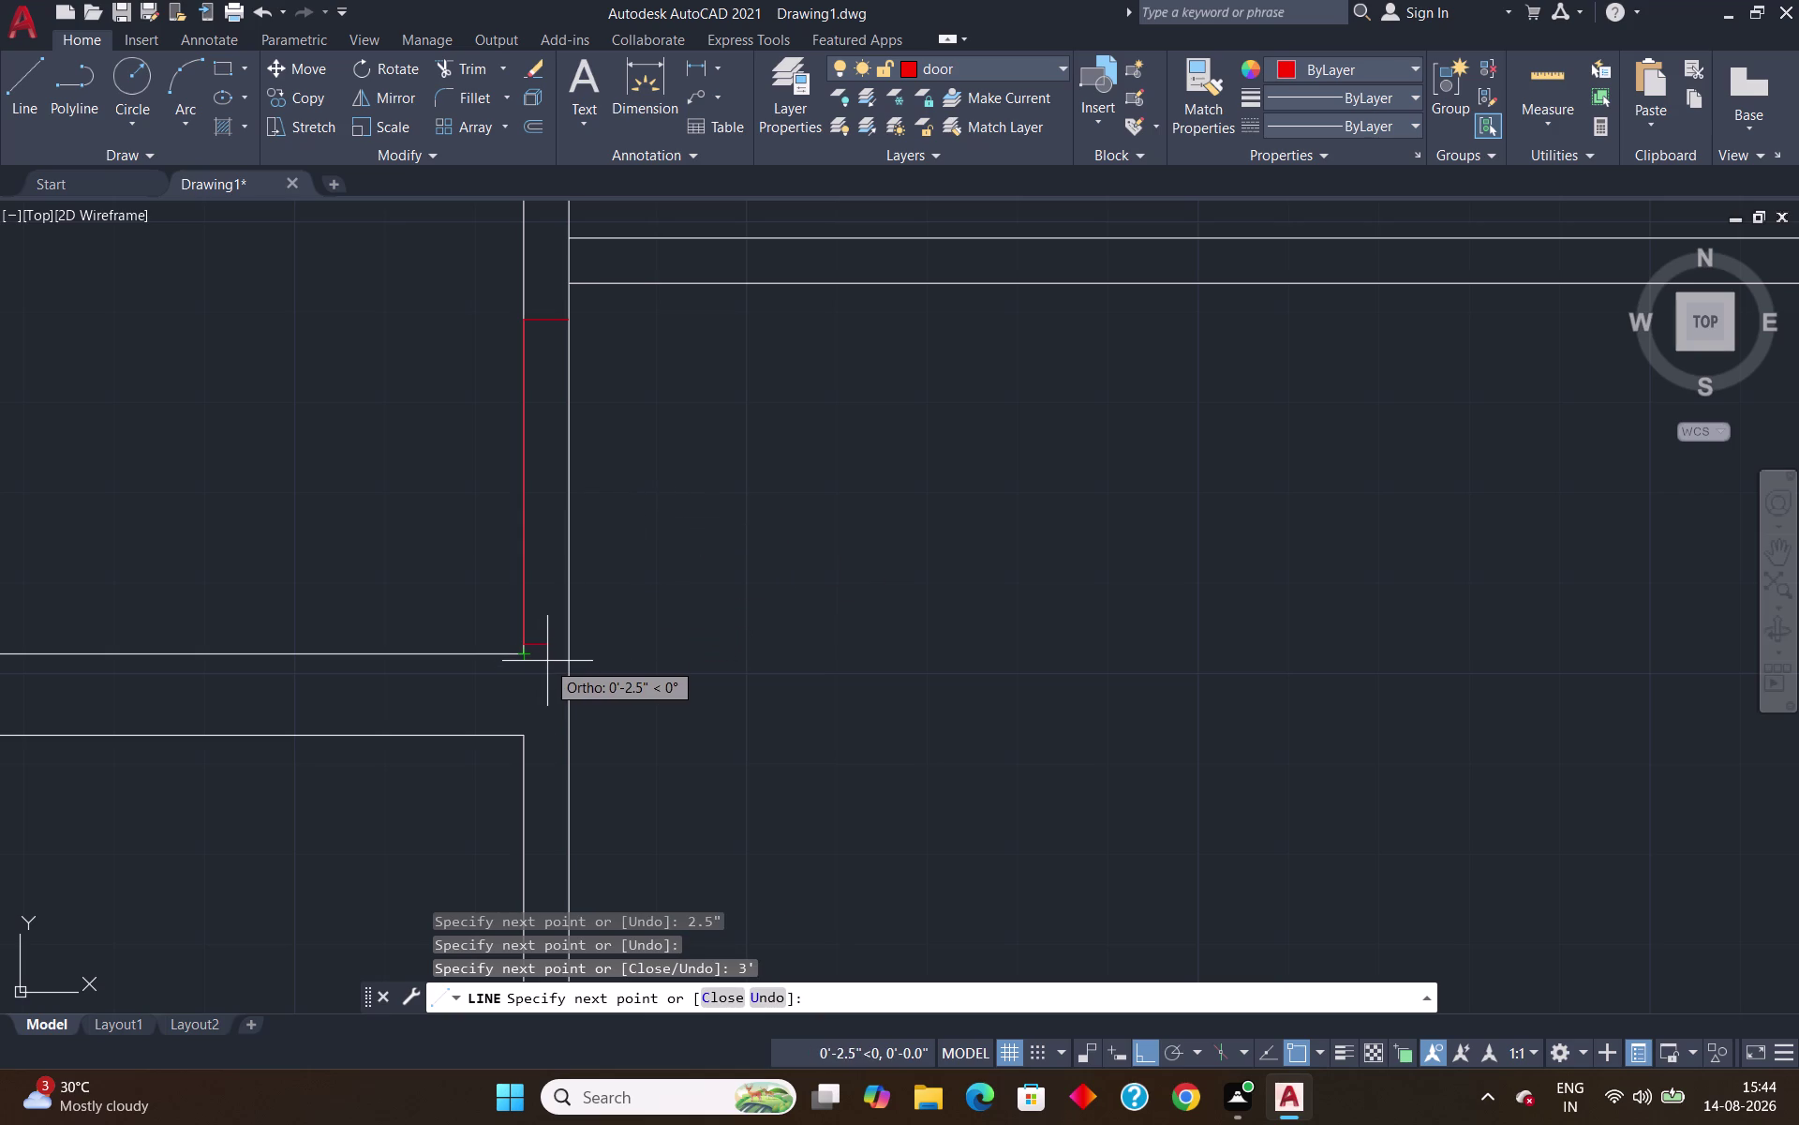
text(2)
text(.)
key(5)
key(shift+quotedbl)
key(Return)
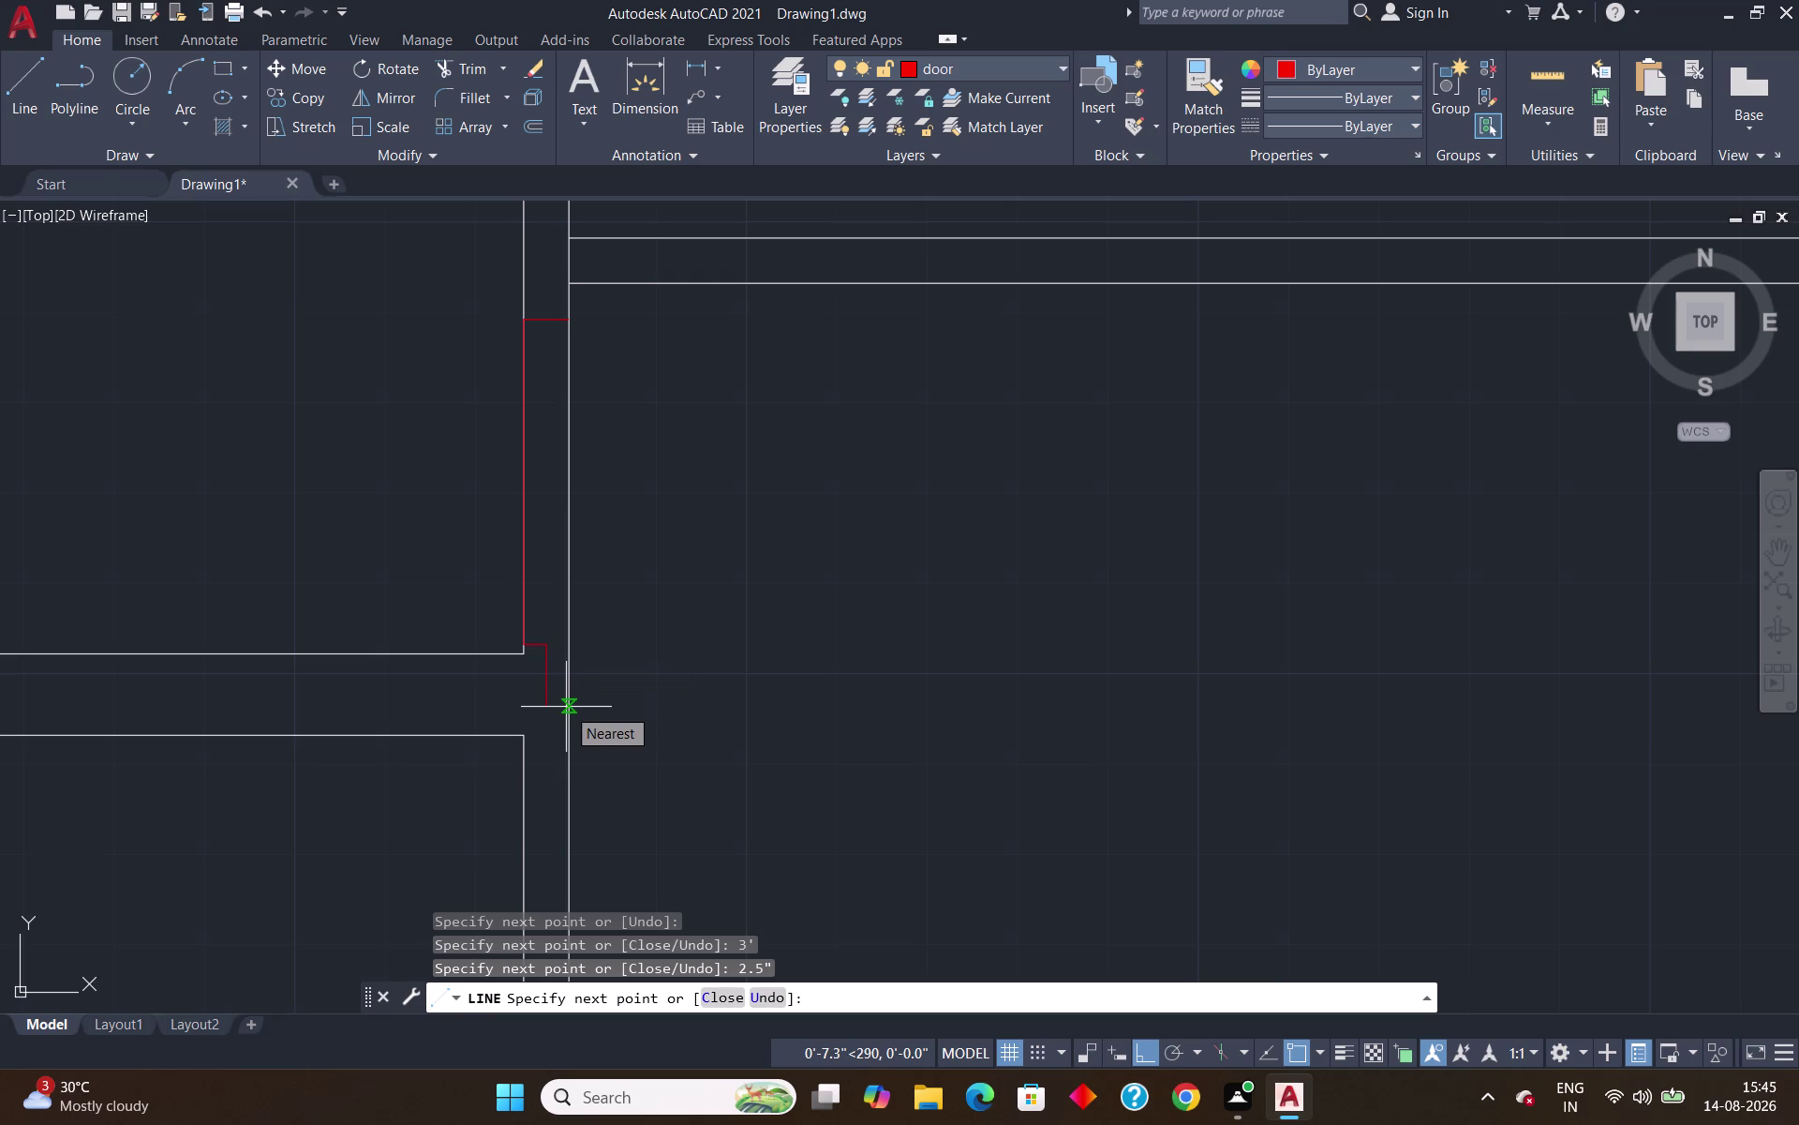
key(Return)
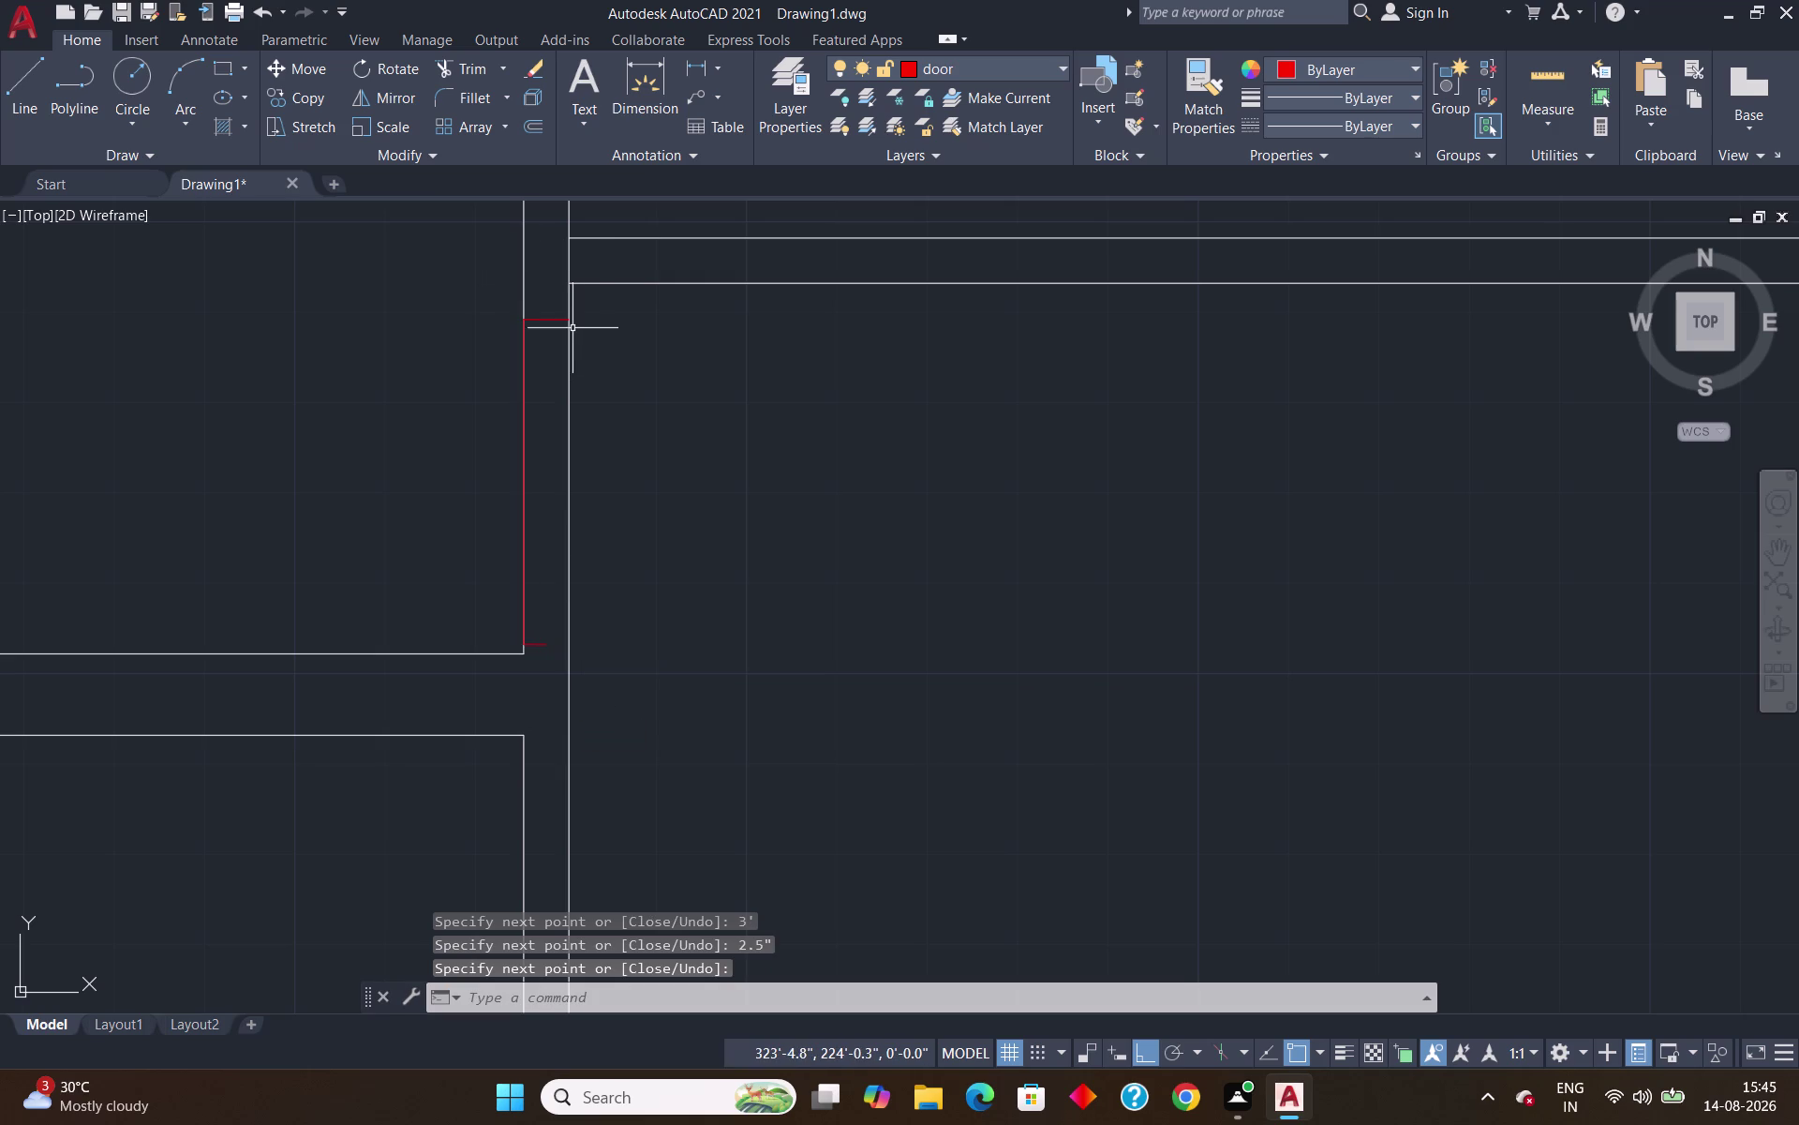
Undo a mistaken deletion and erase the overlapping red segment at the door's top.
scroll(up, 3)
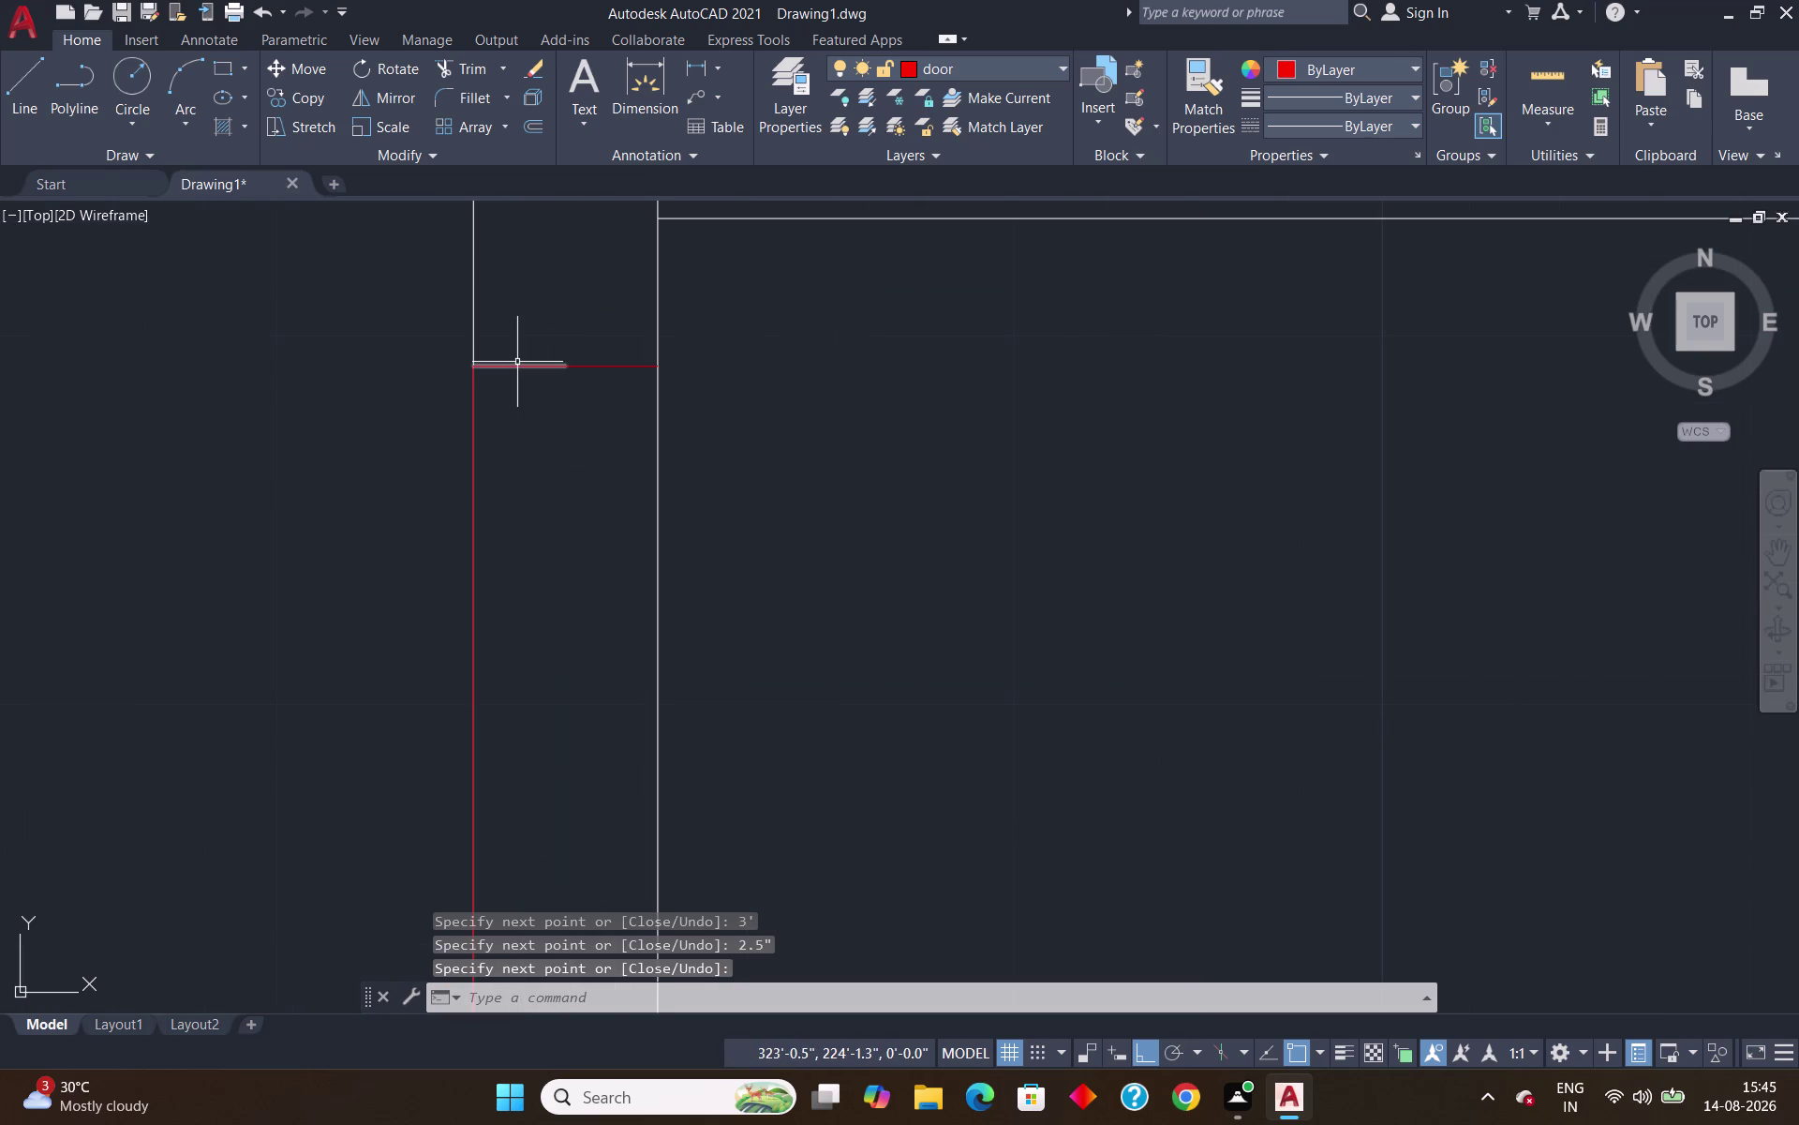
click(515, 364)
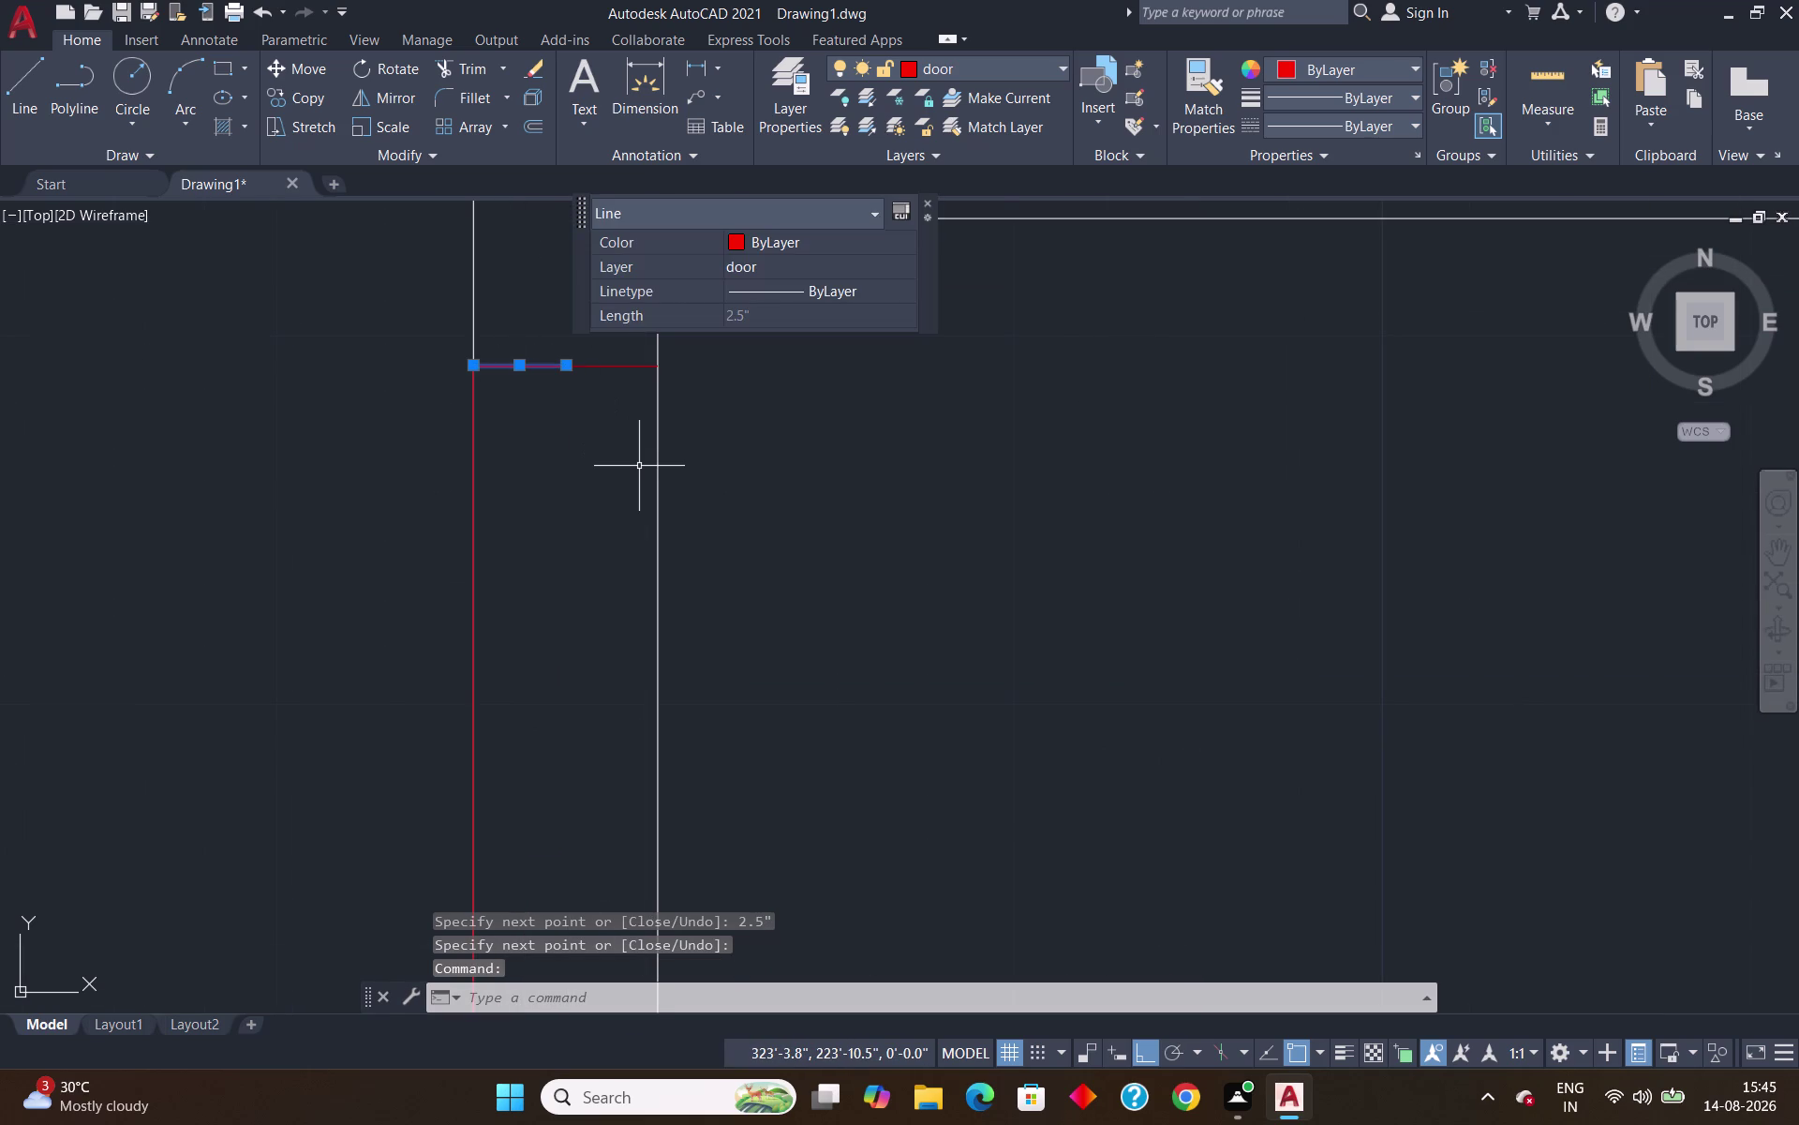
key(Delete)
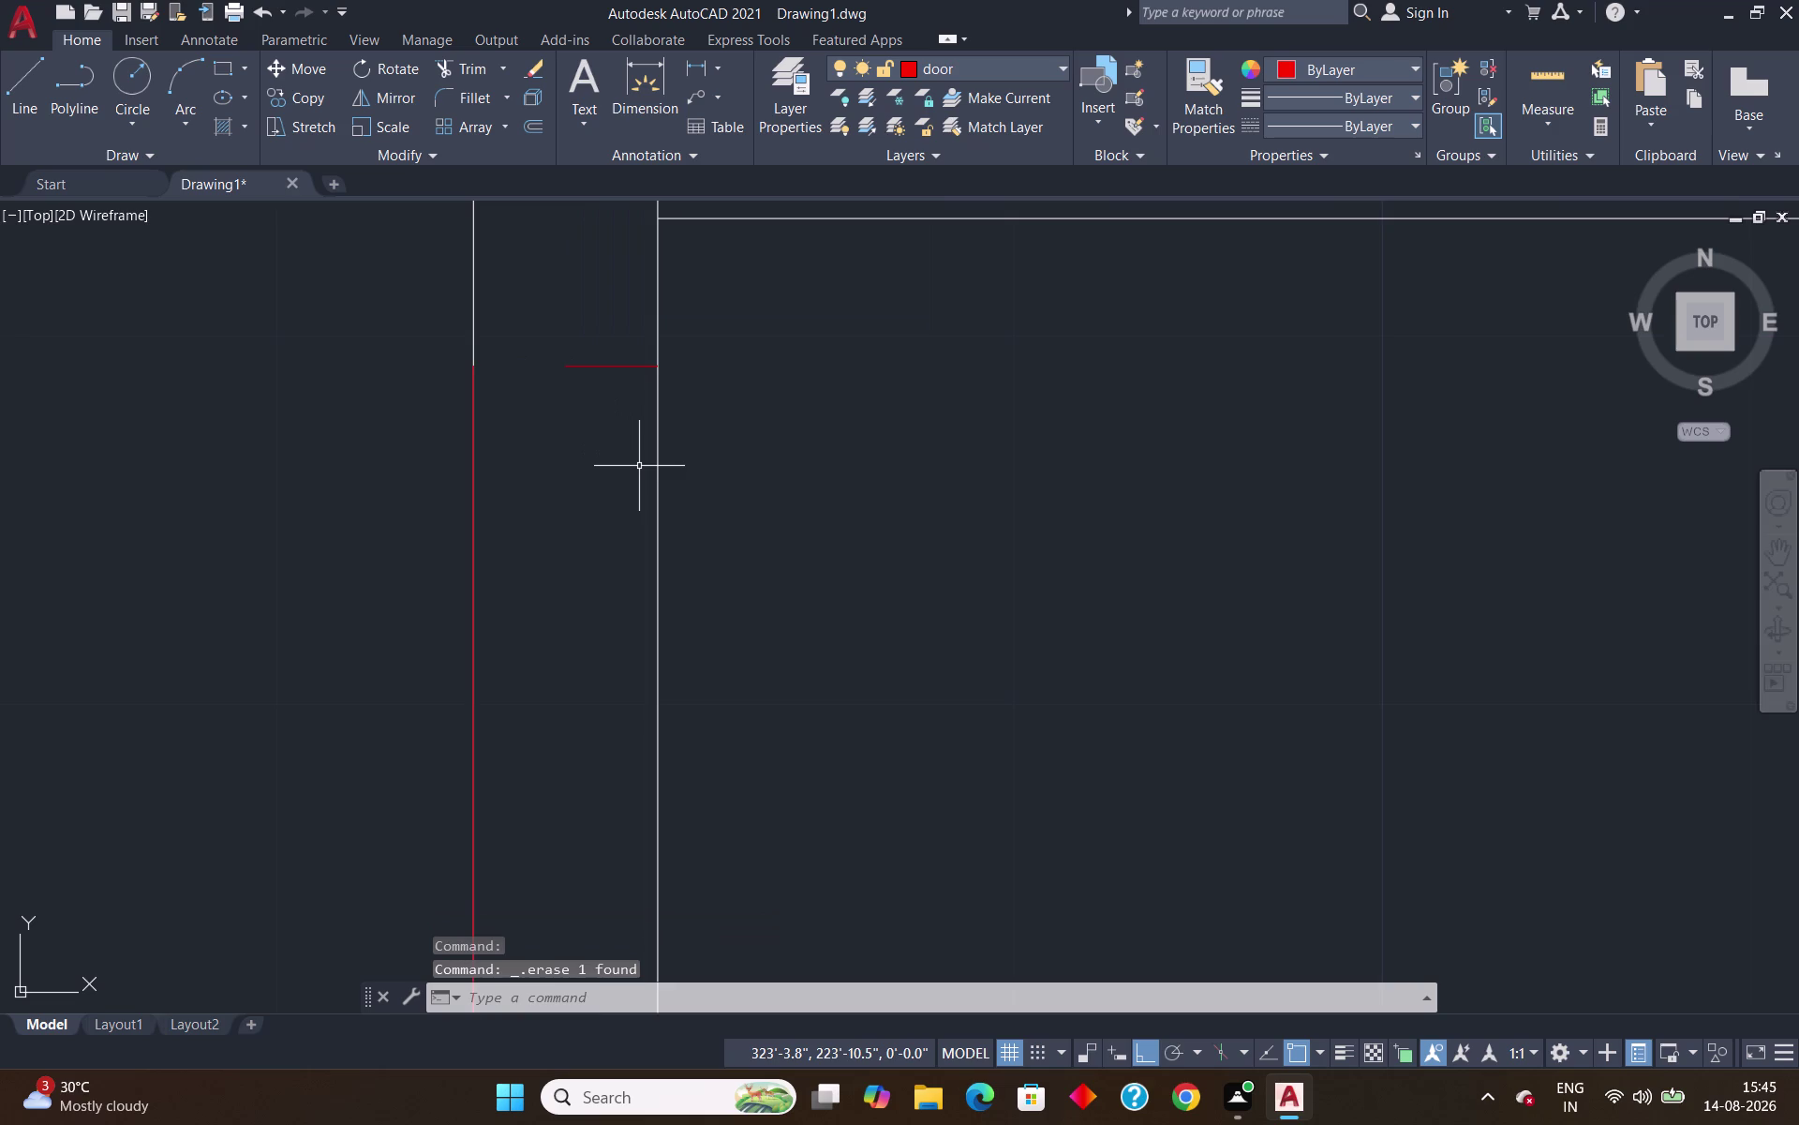
scroll(down, 3)
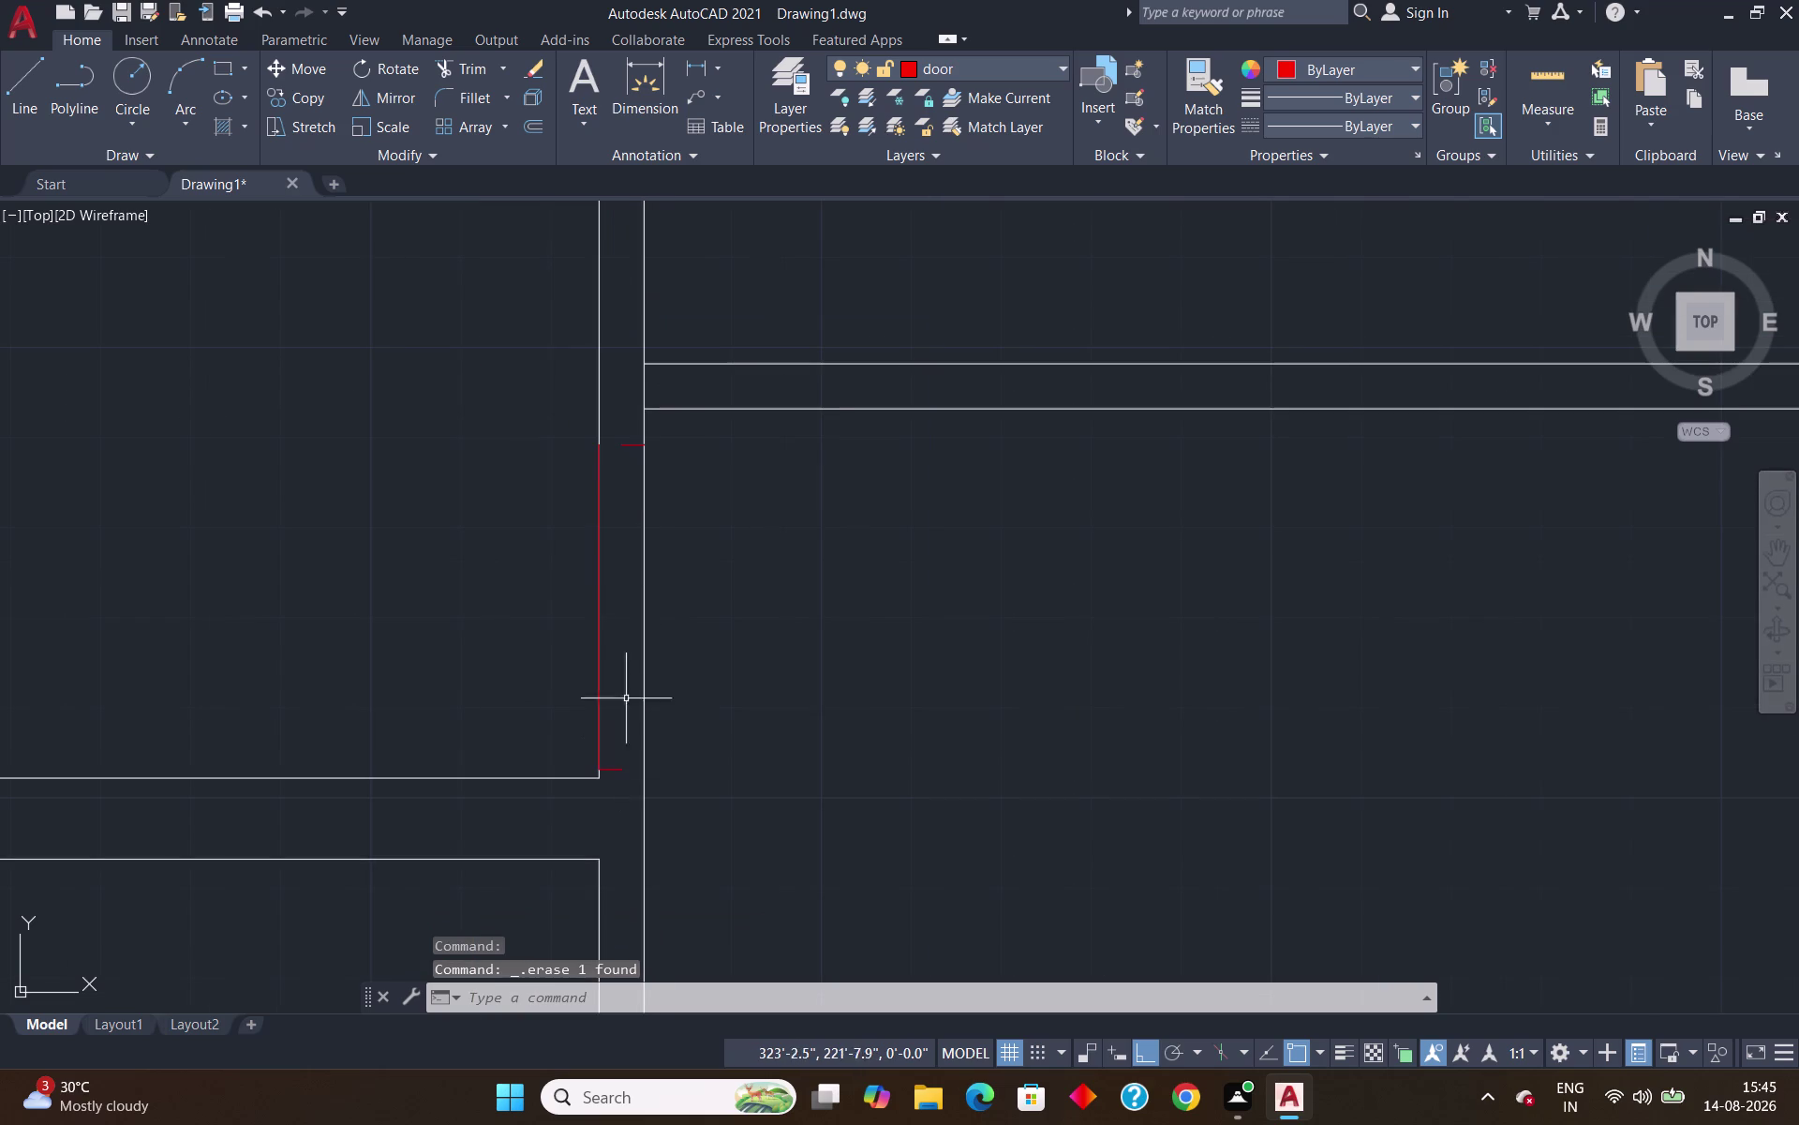
scroll(up, 3)
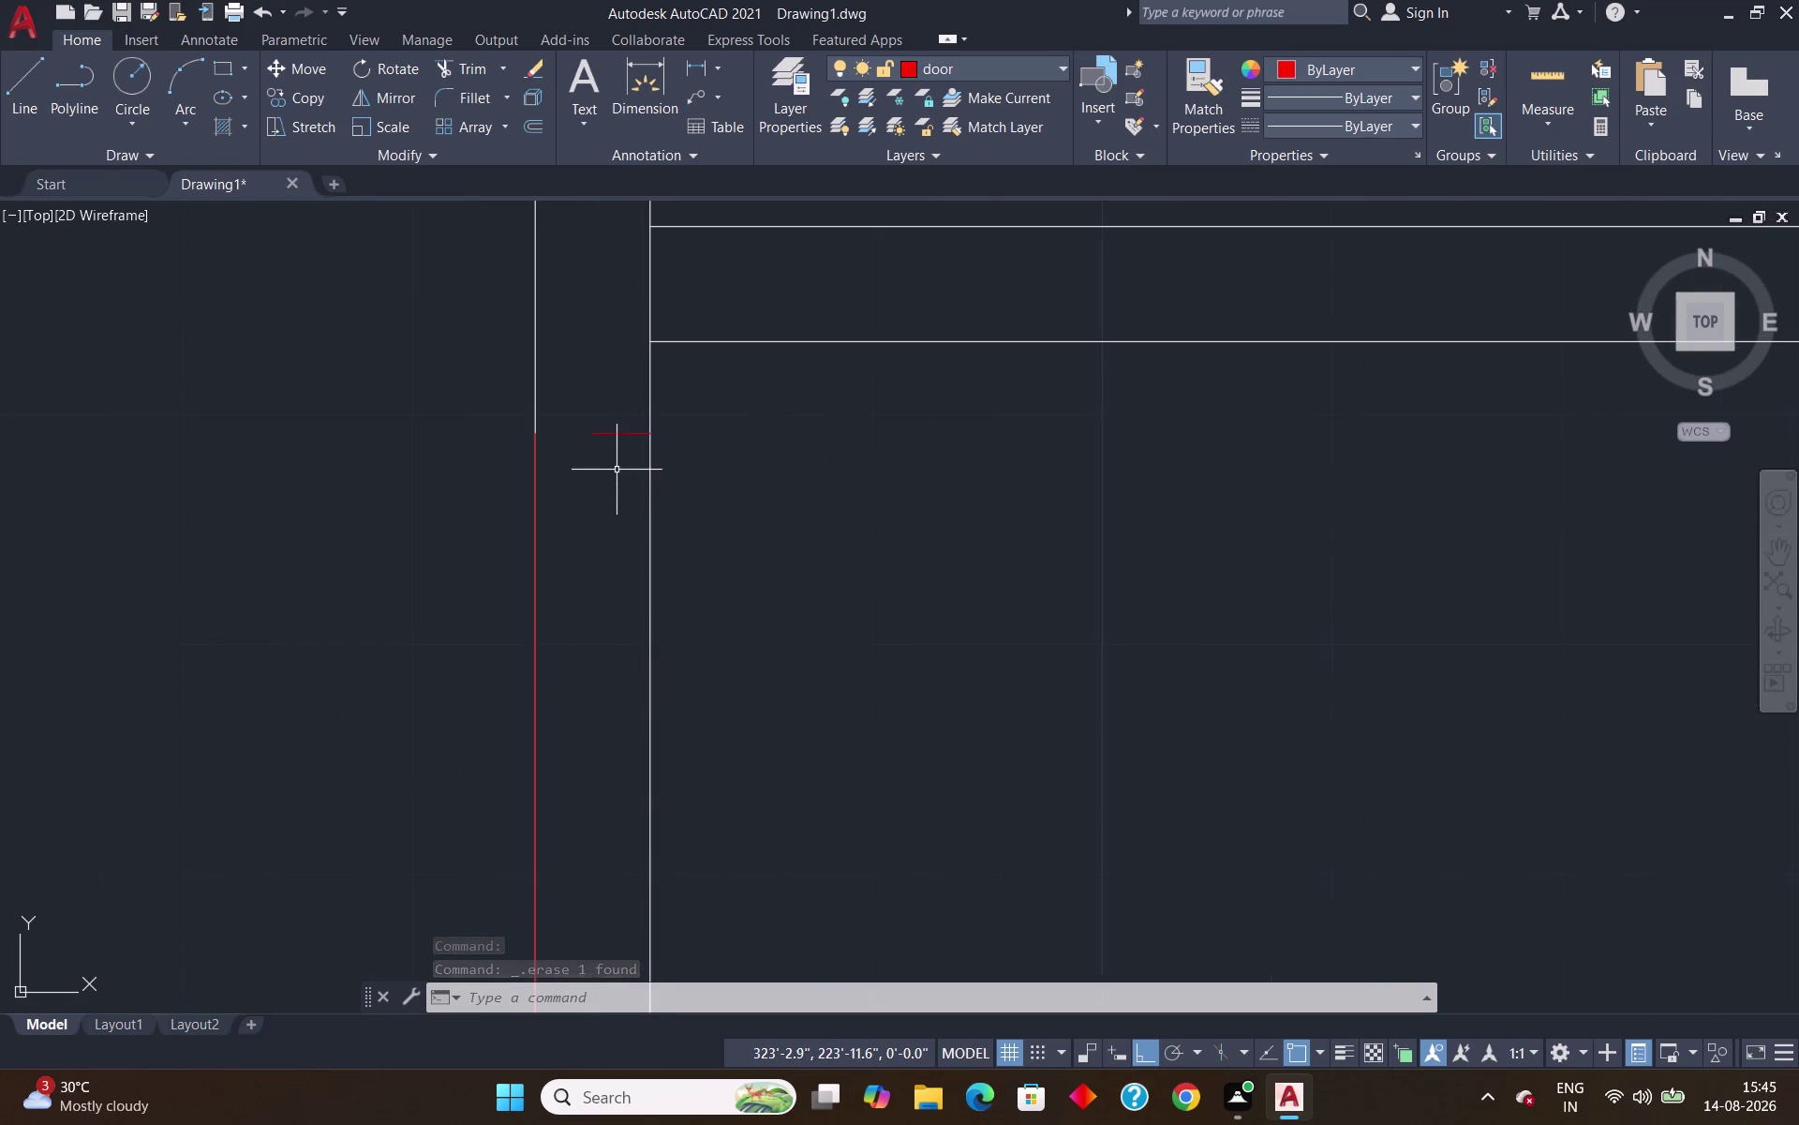
key(ctrl+z)
key(ctrl+z)
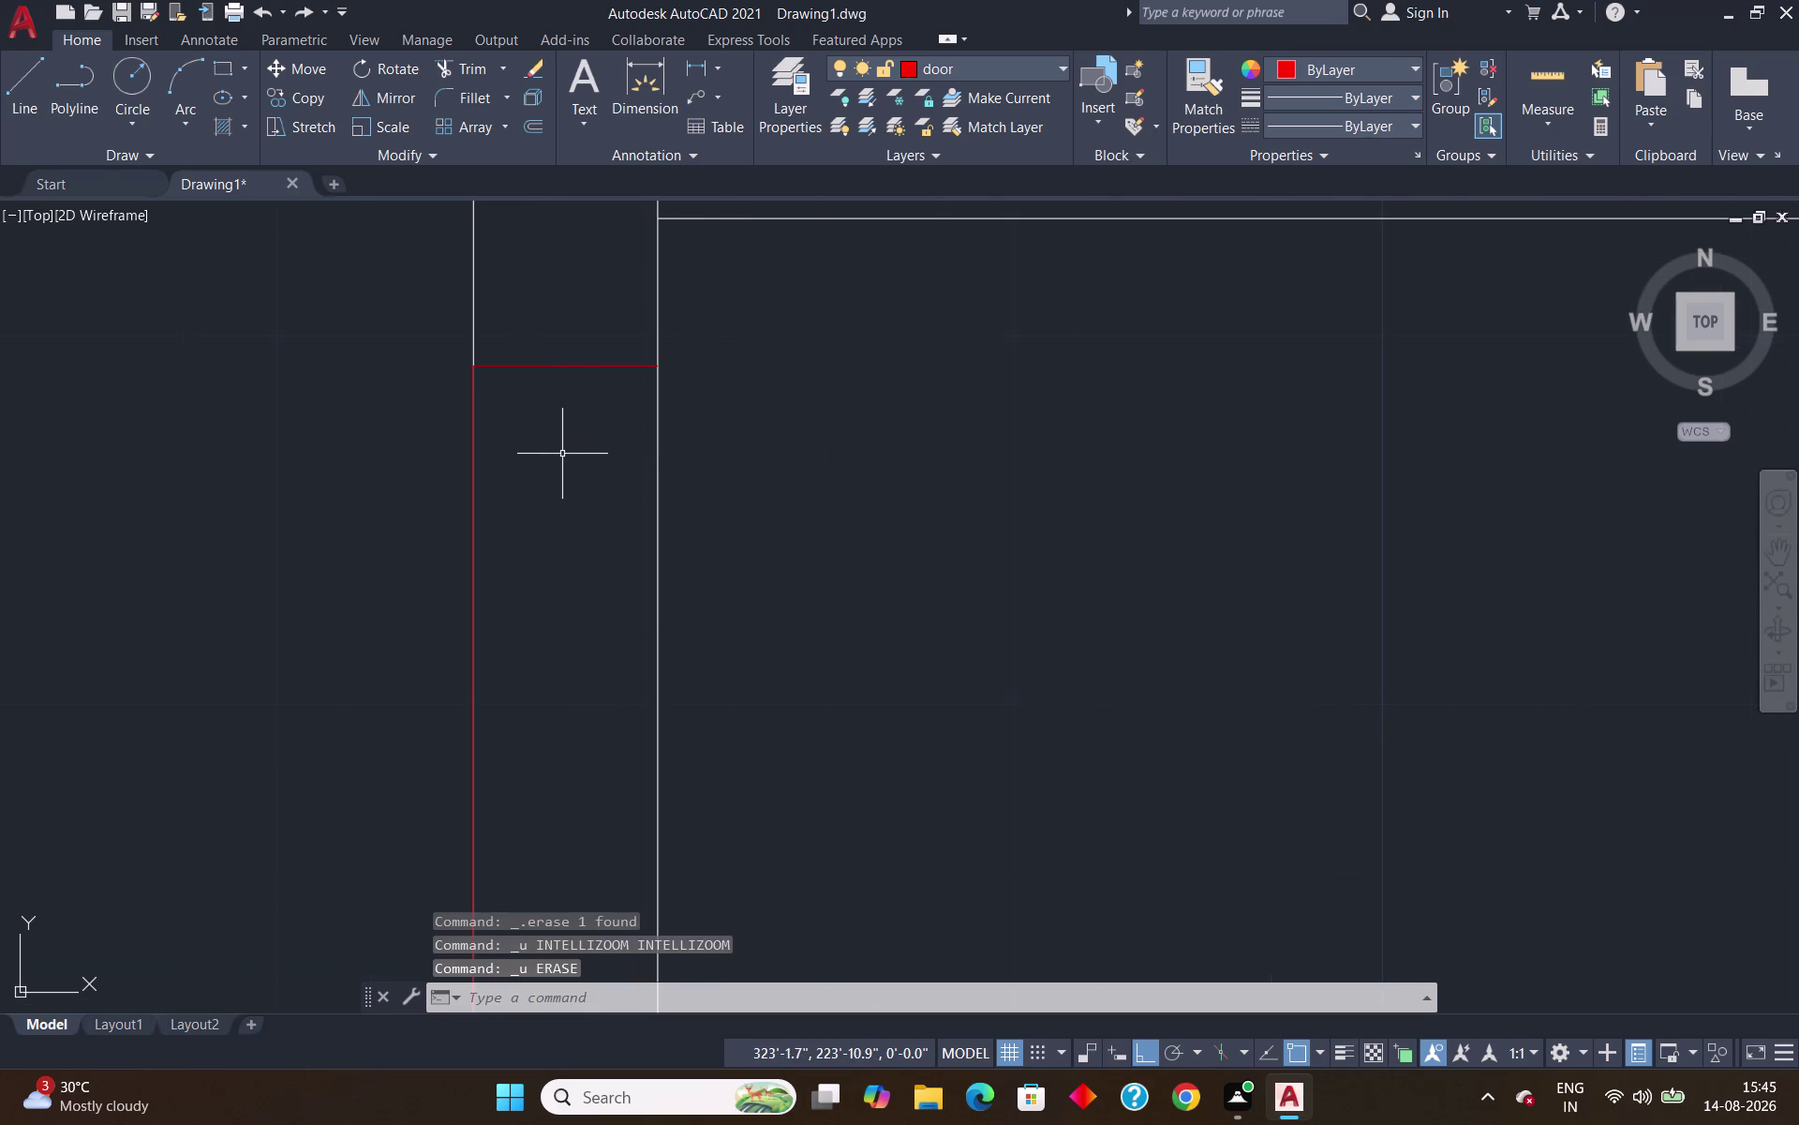
click(615, 364)
key(Delete)
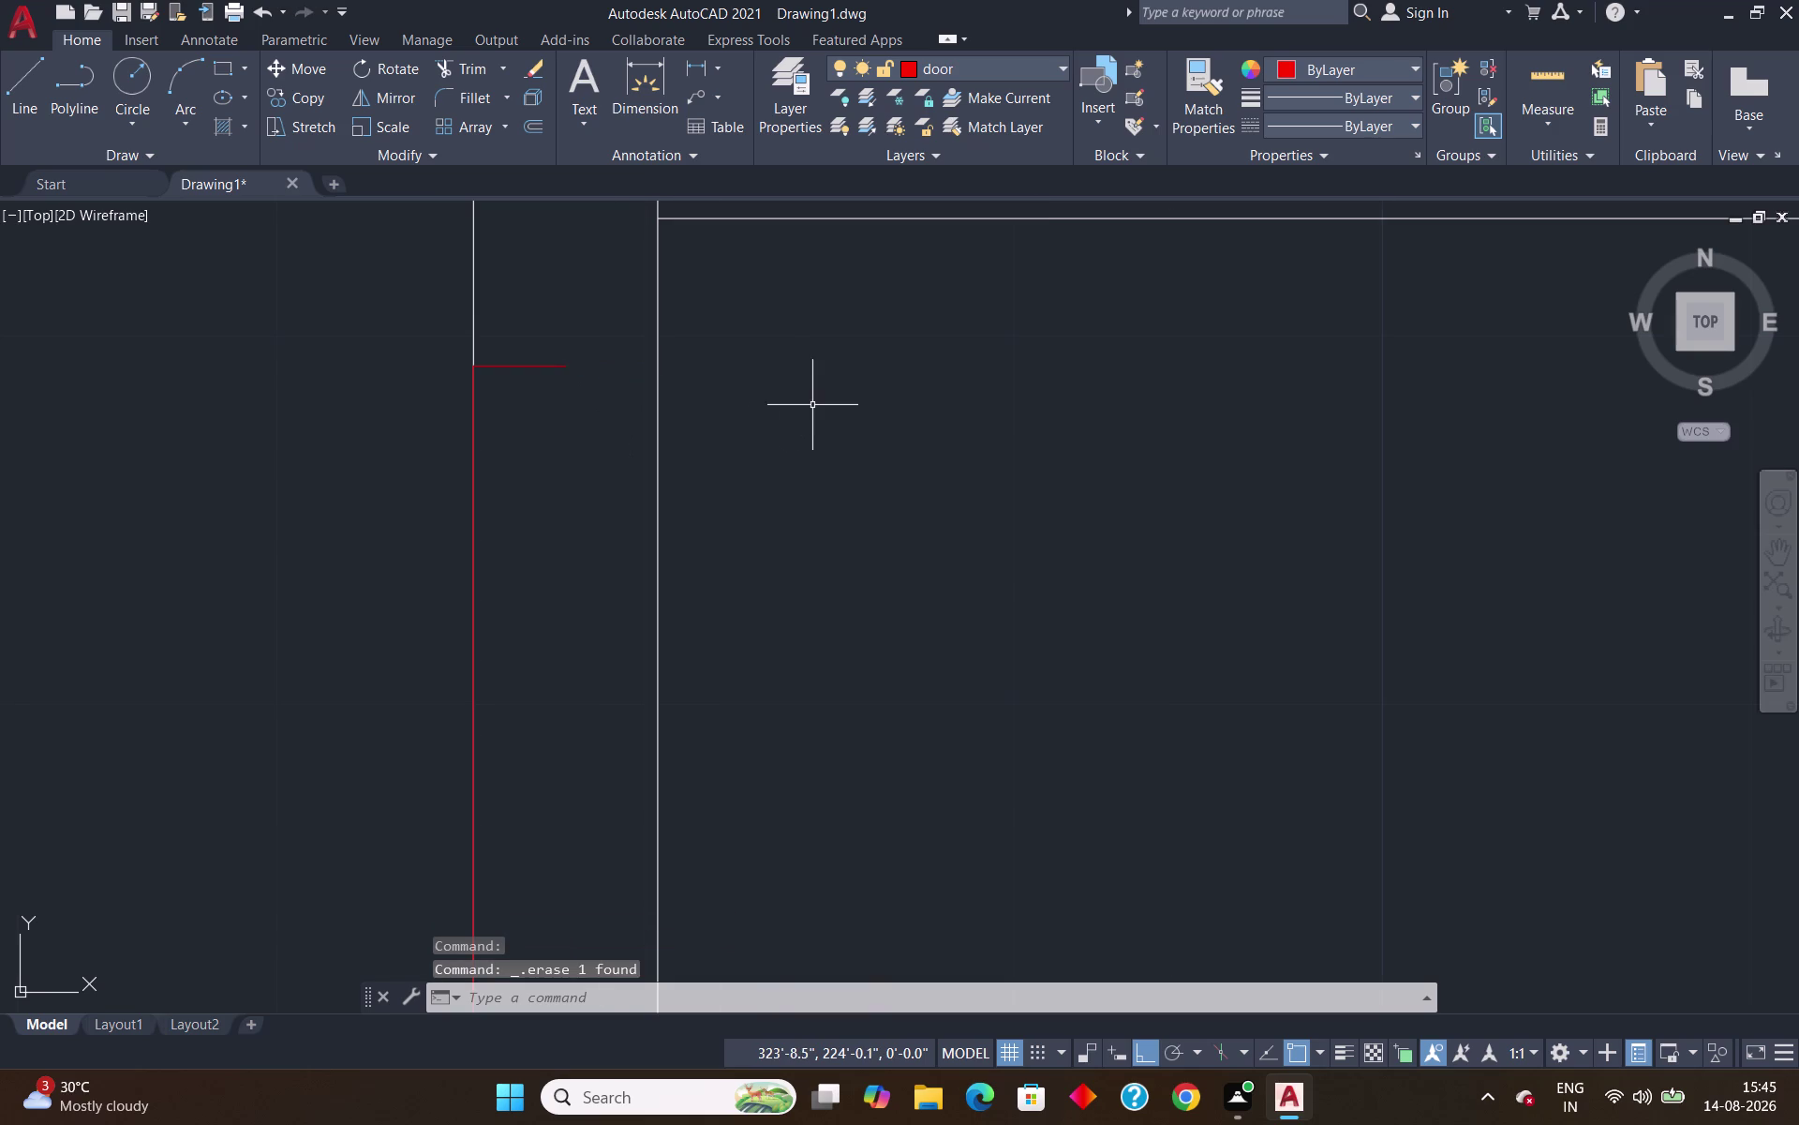
scroll(down, 3)
scroll(down, 3)
scroll(down, 3)
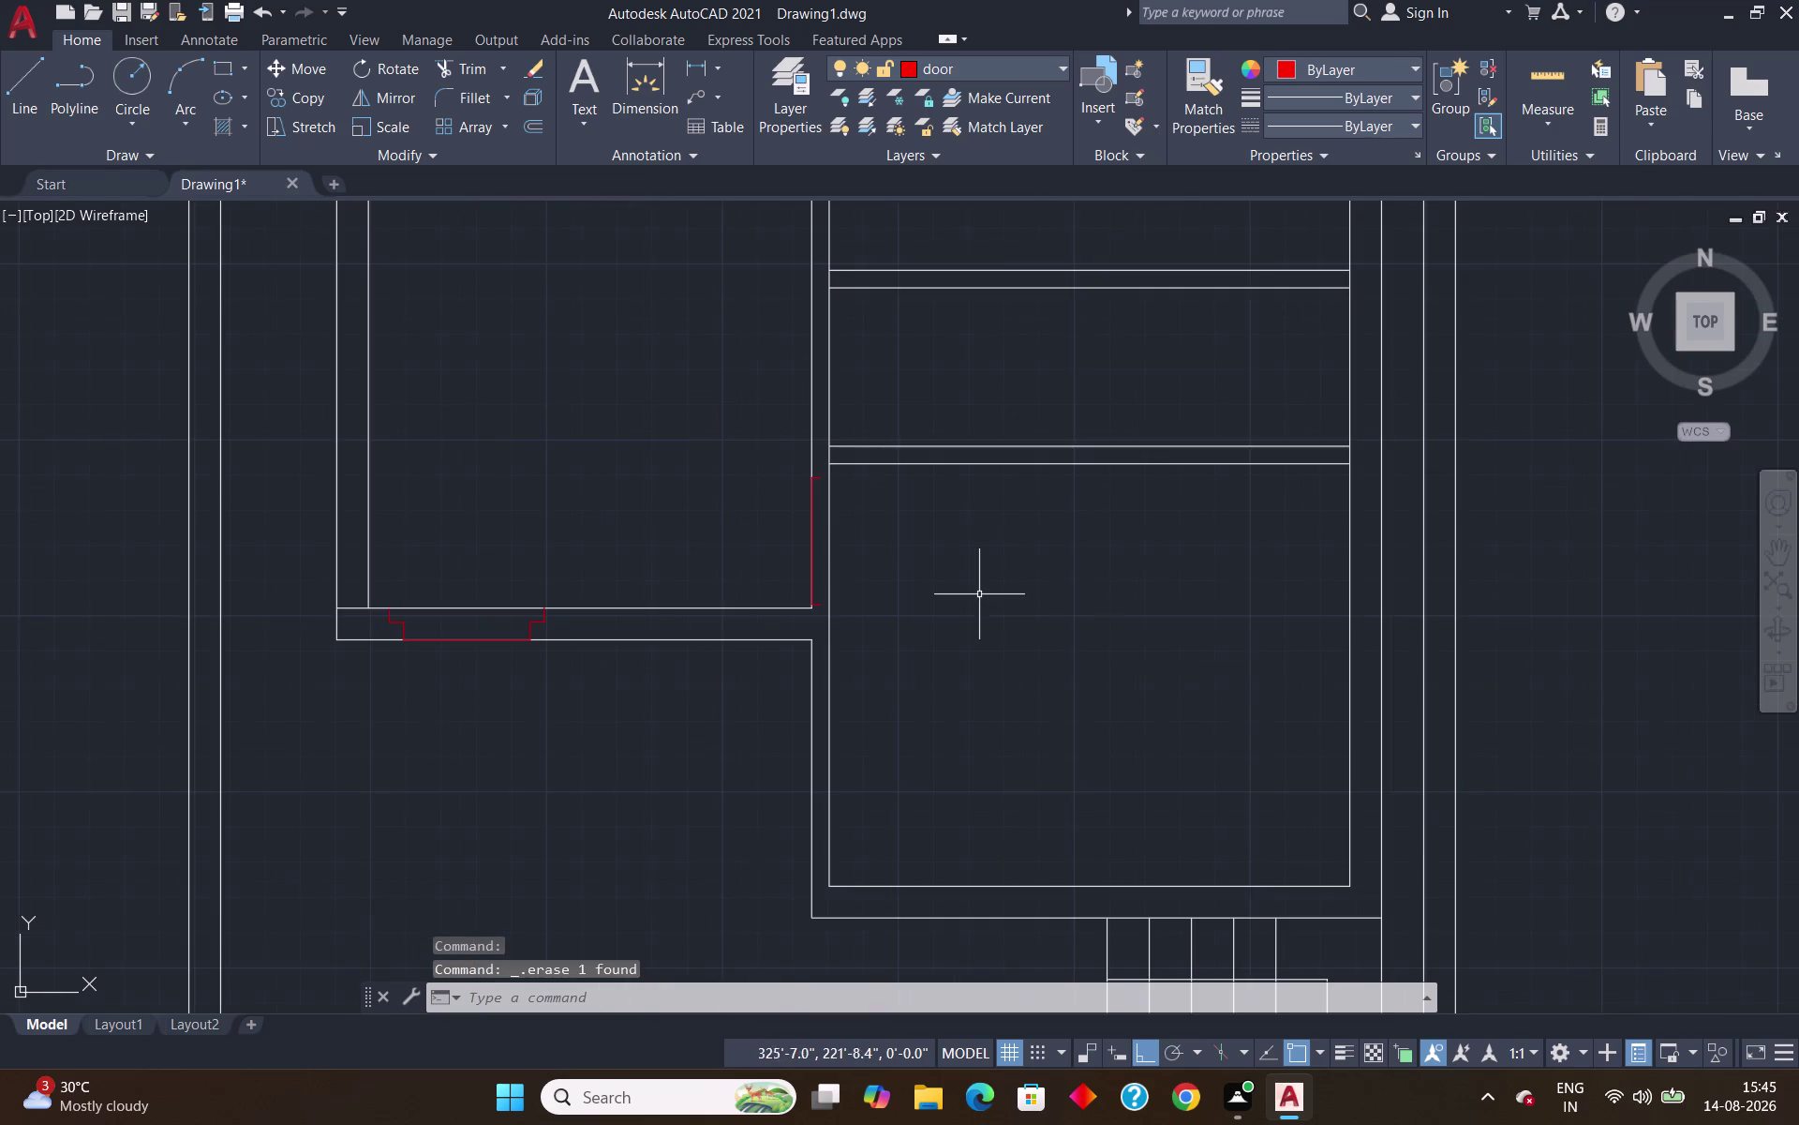
middle_drag(1009, 592, 531, 593)
scroll(down, 3)
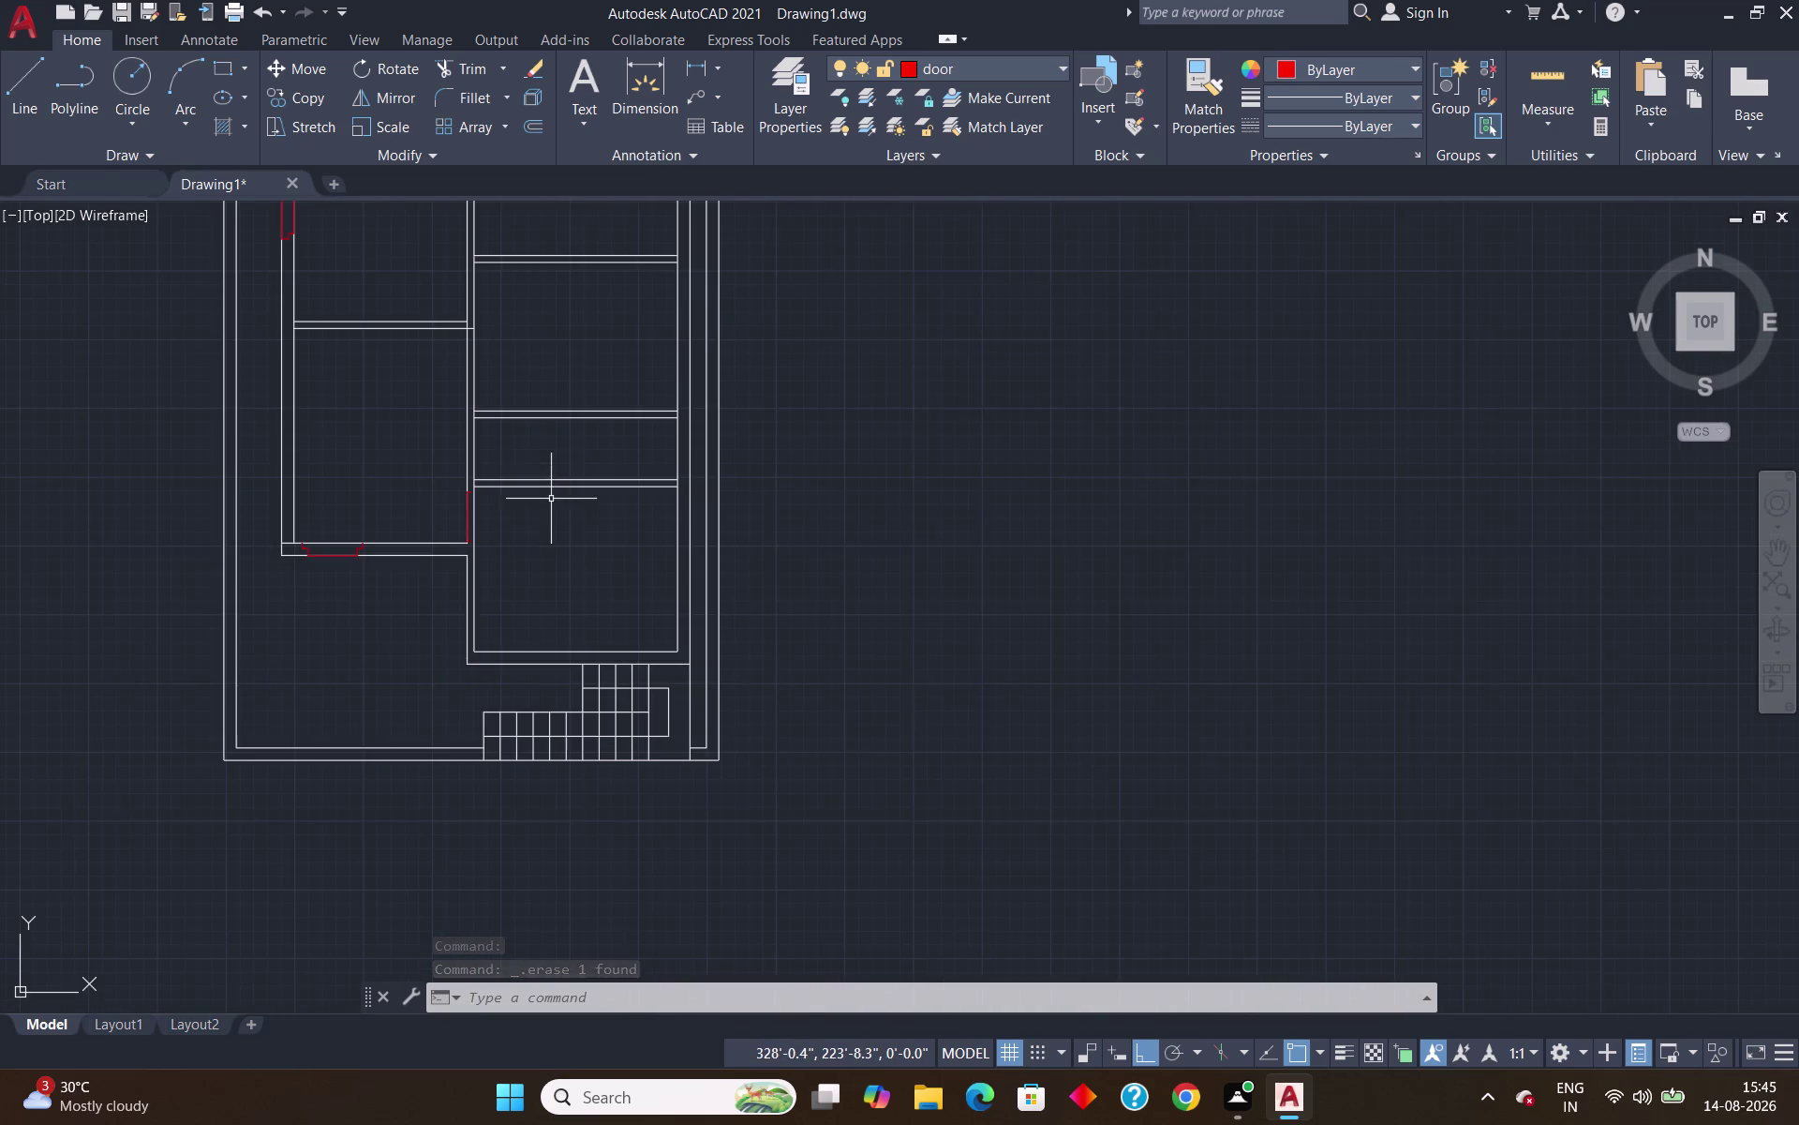
scroll(up, 3)
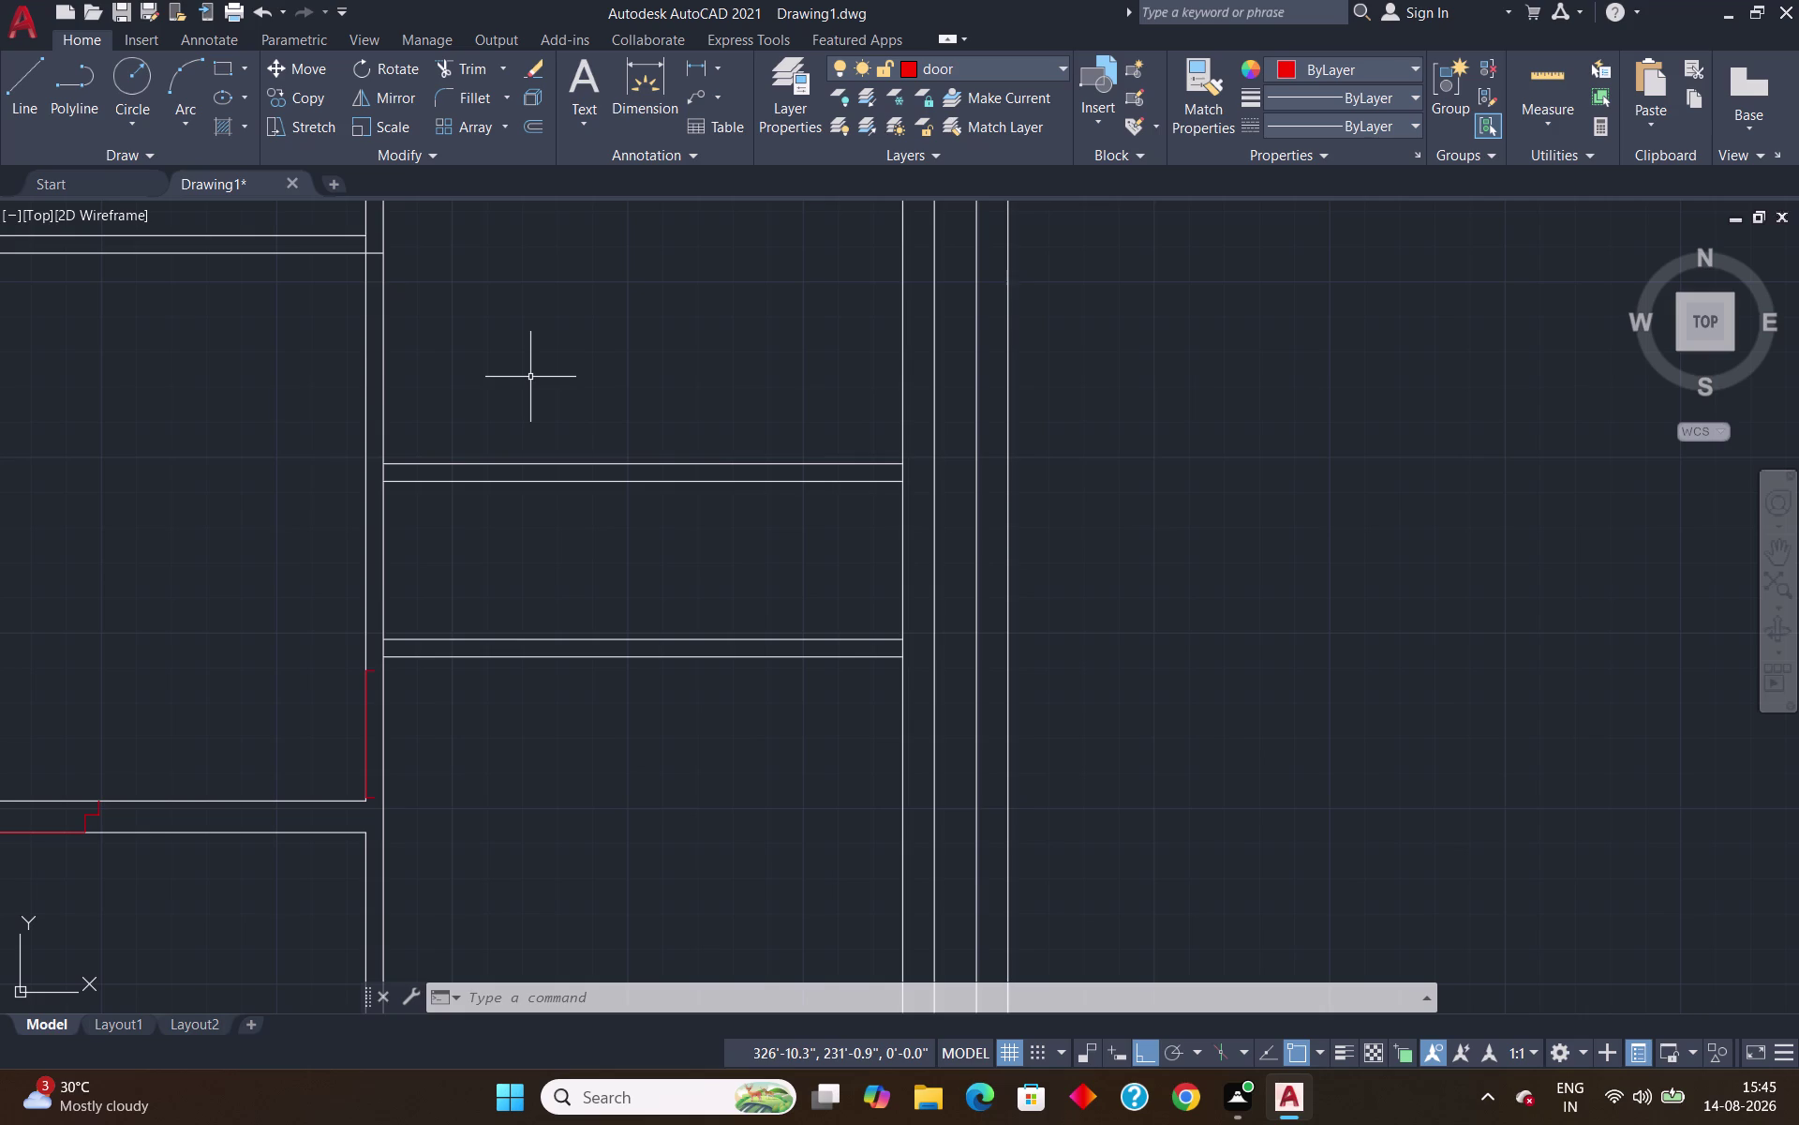
scroll(down, 3)
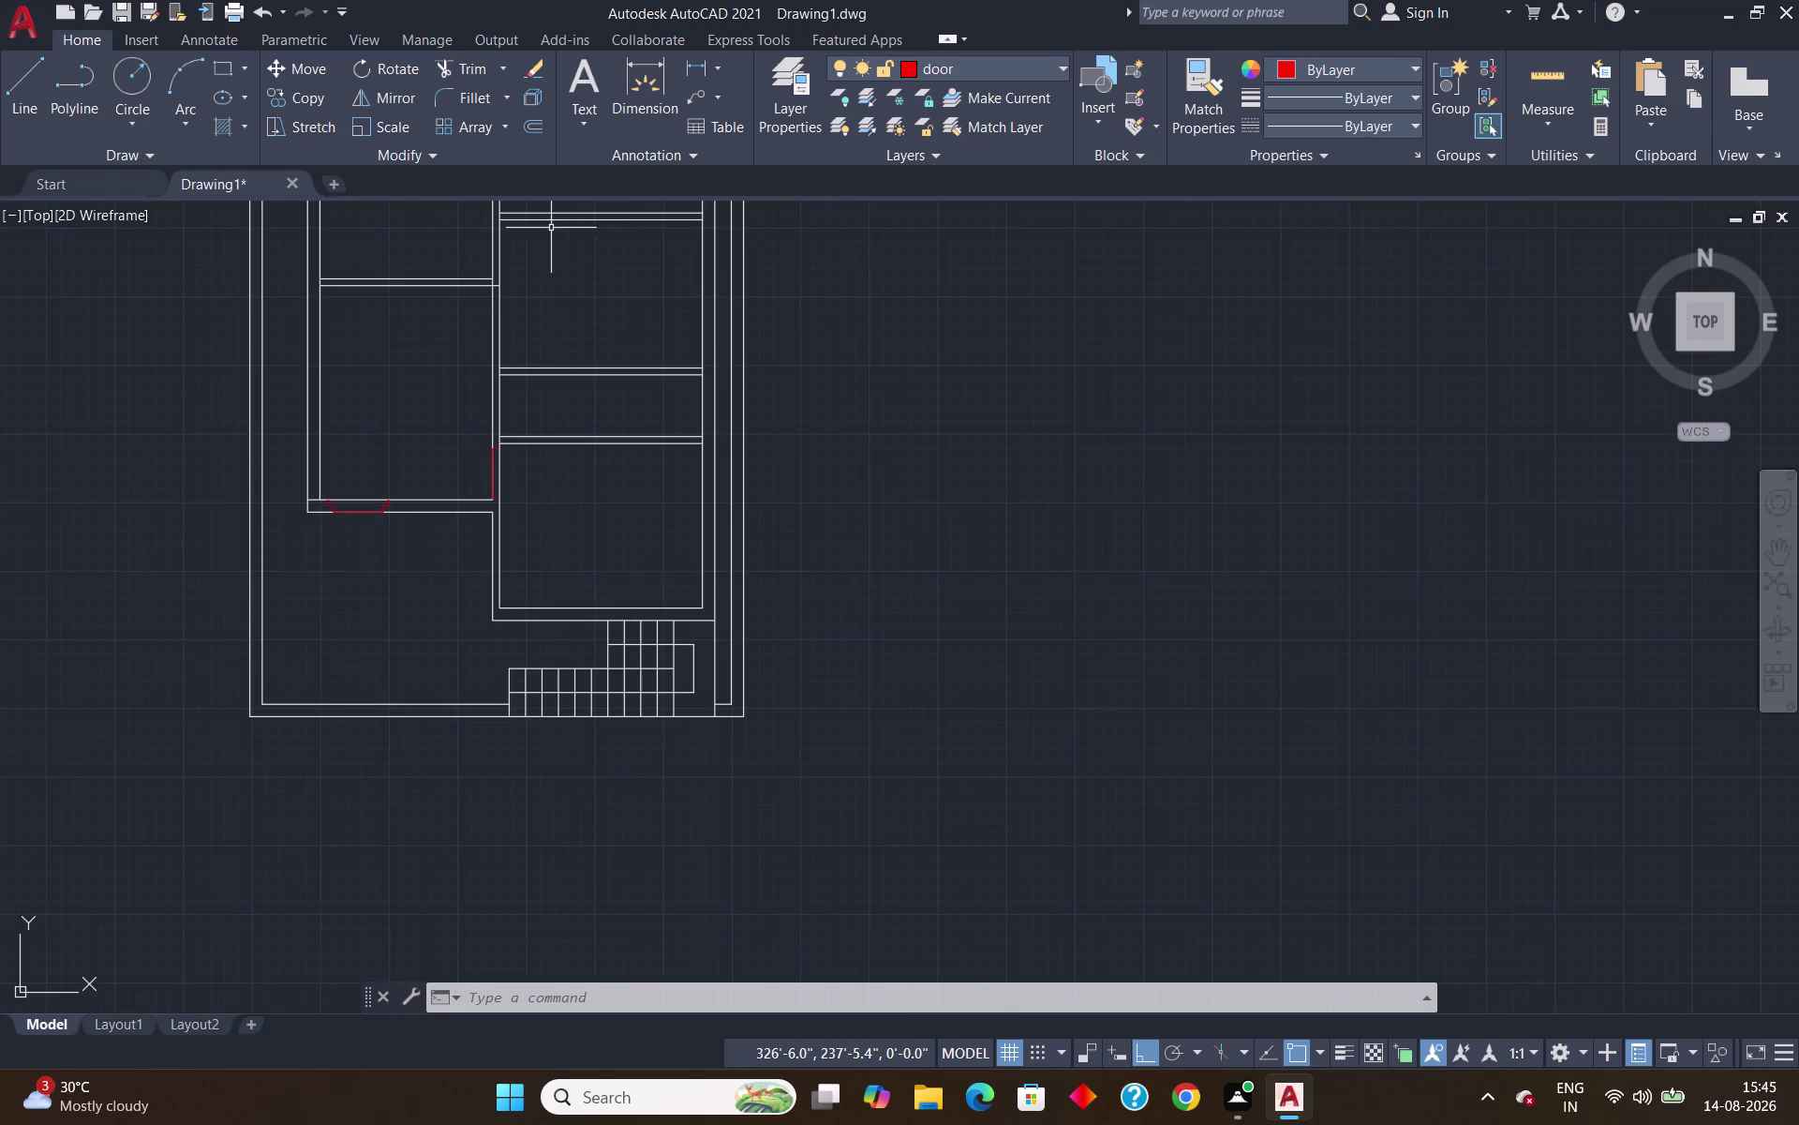
middle_drag(550, 221, 563, 530)
scroll(up, 3)
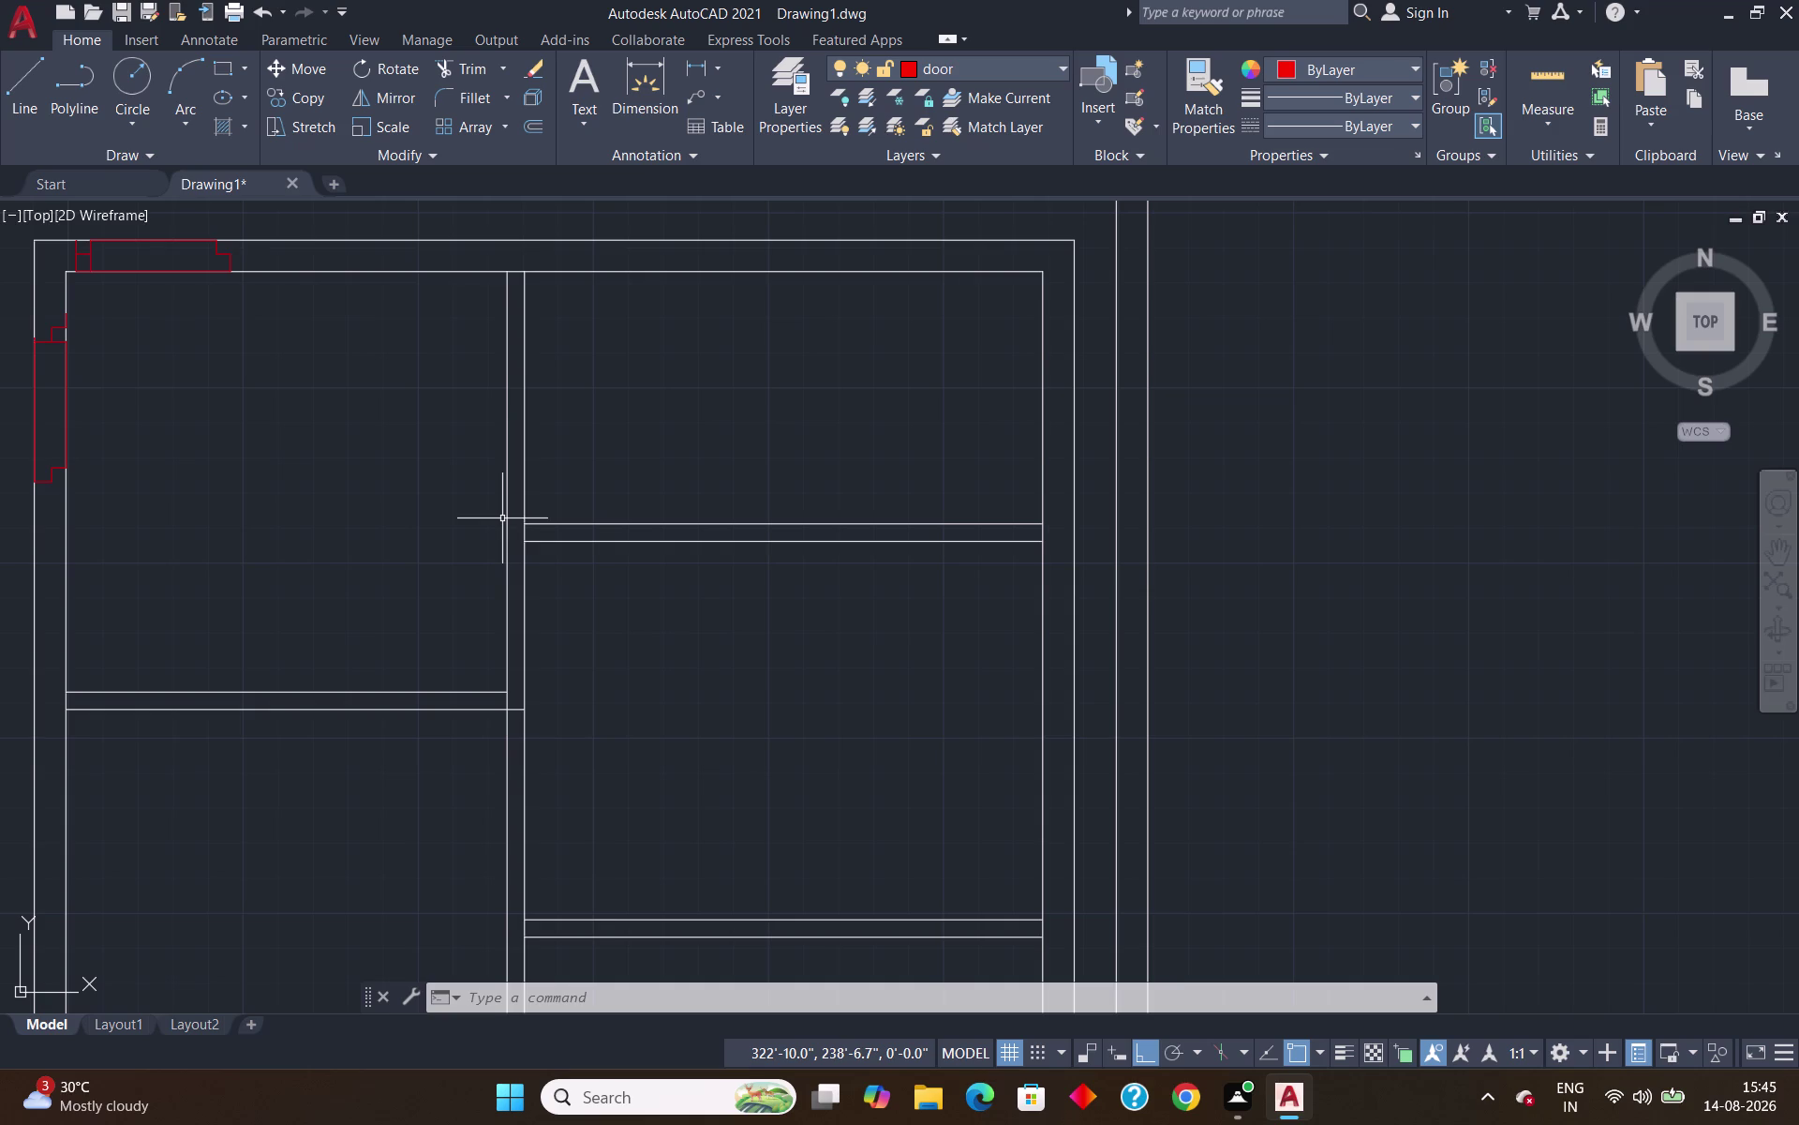
Start a red line 6 inches below the wall corner and draw a 2.5-inch segment.
key(l)
key(Return)
text(tk)
key(Return)
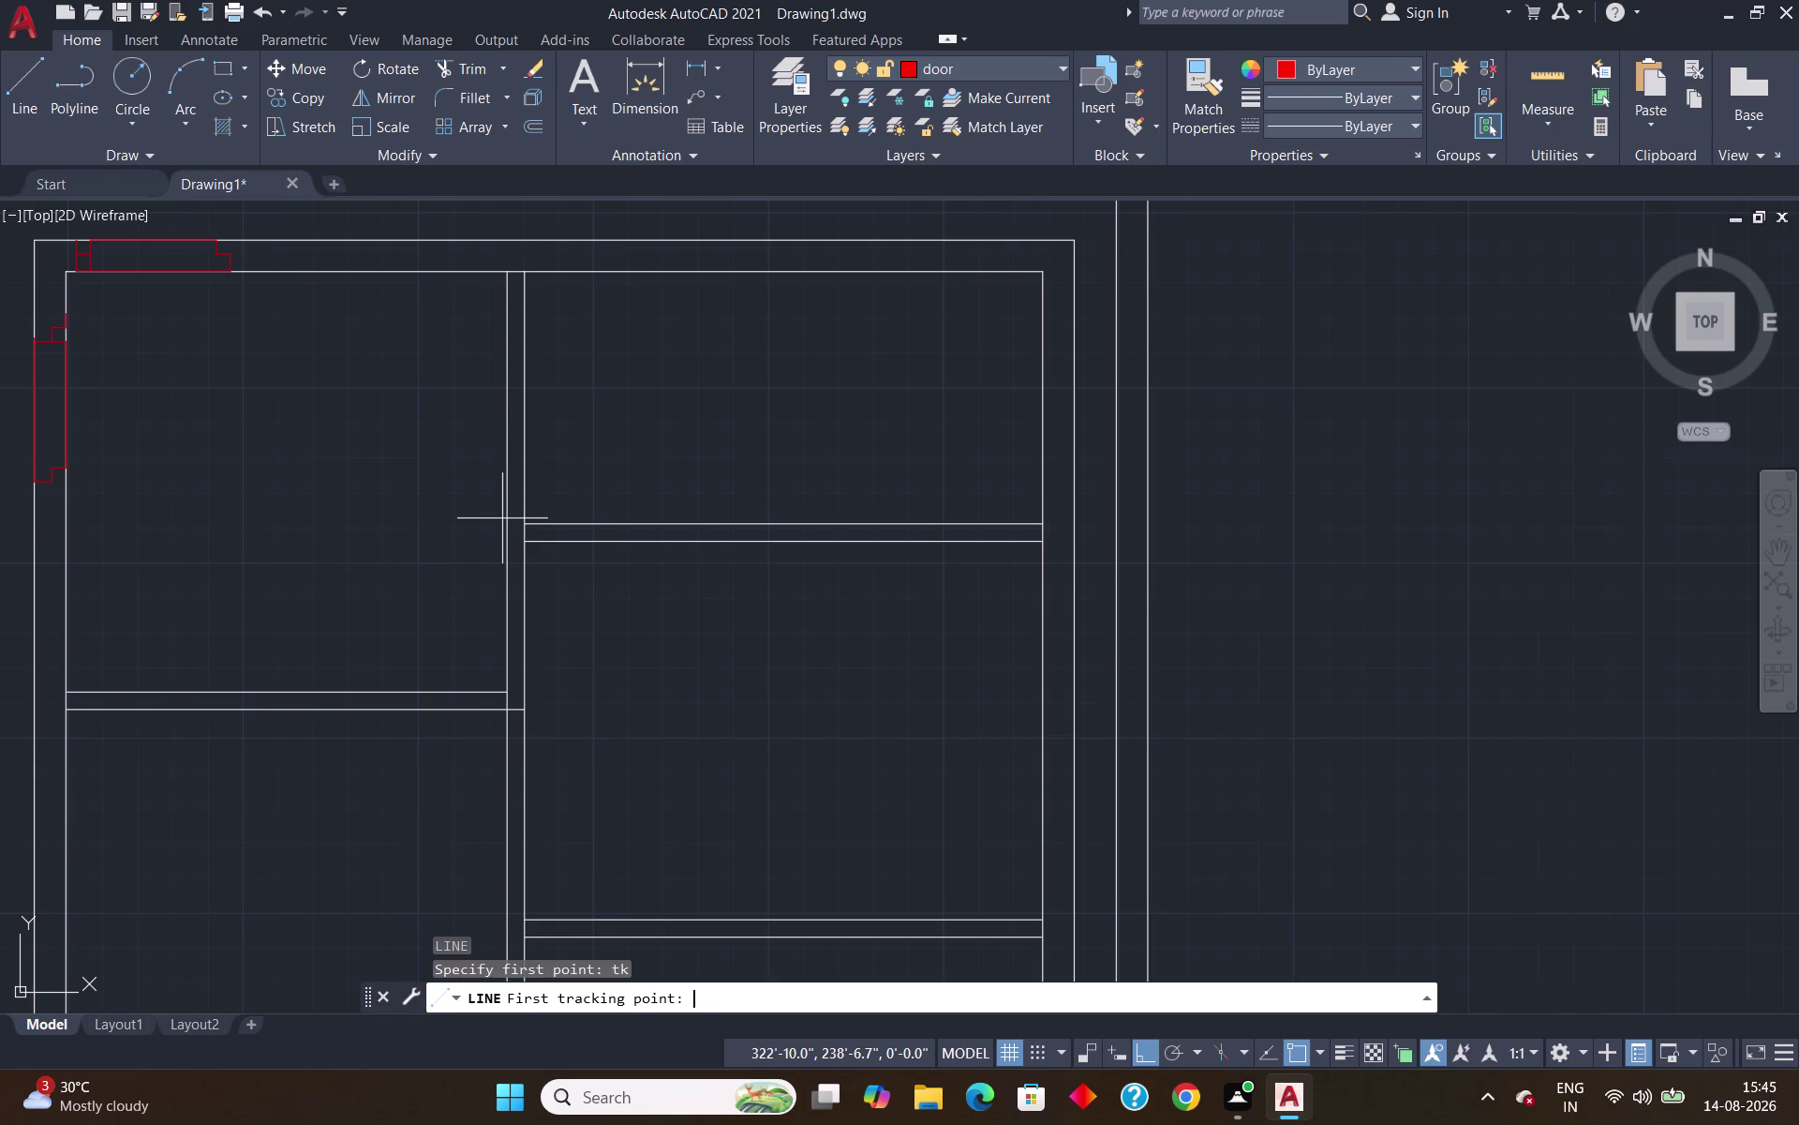
scroll(up, 3)
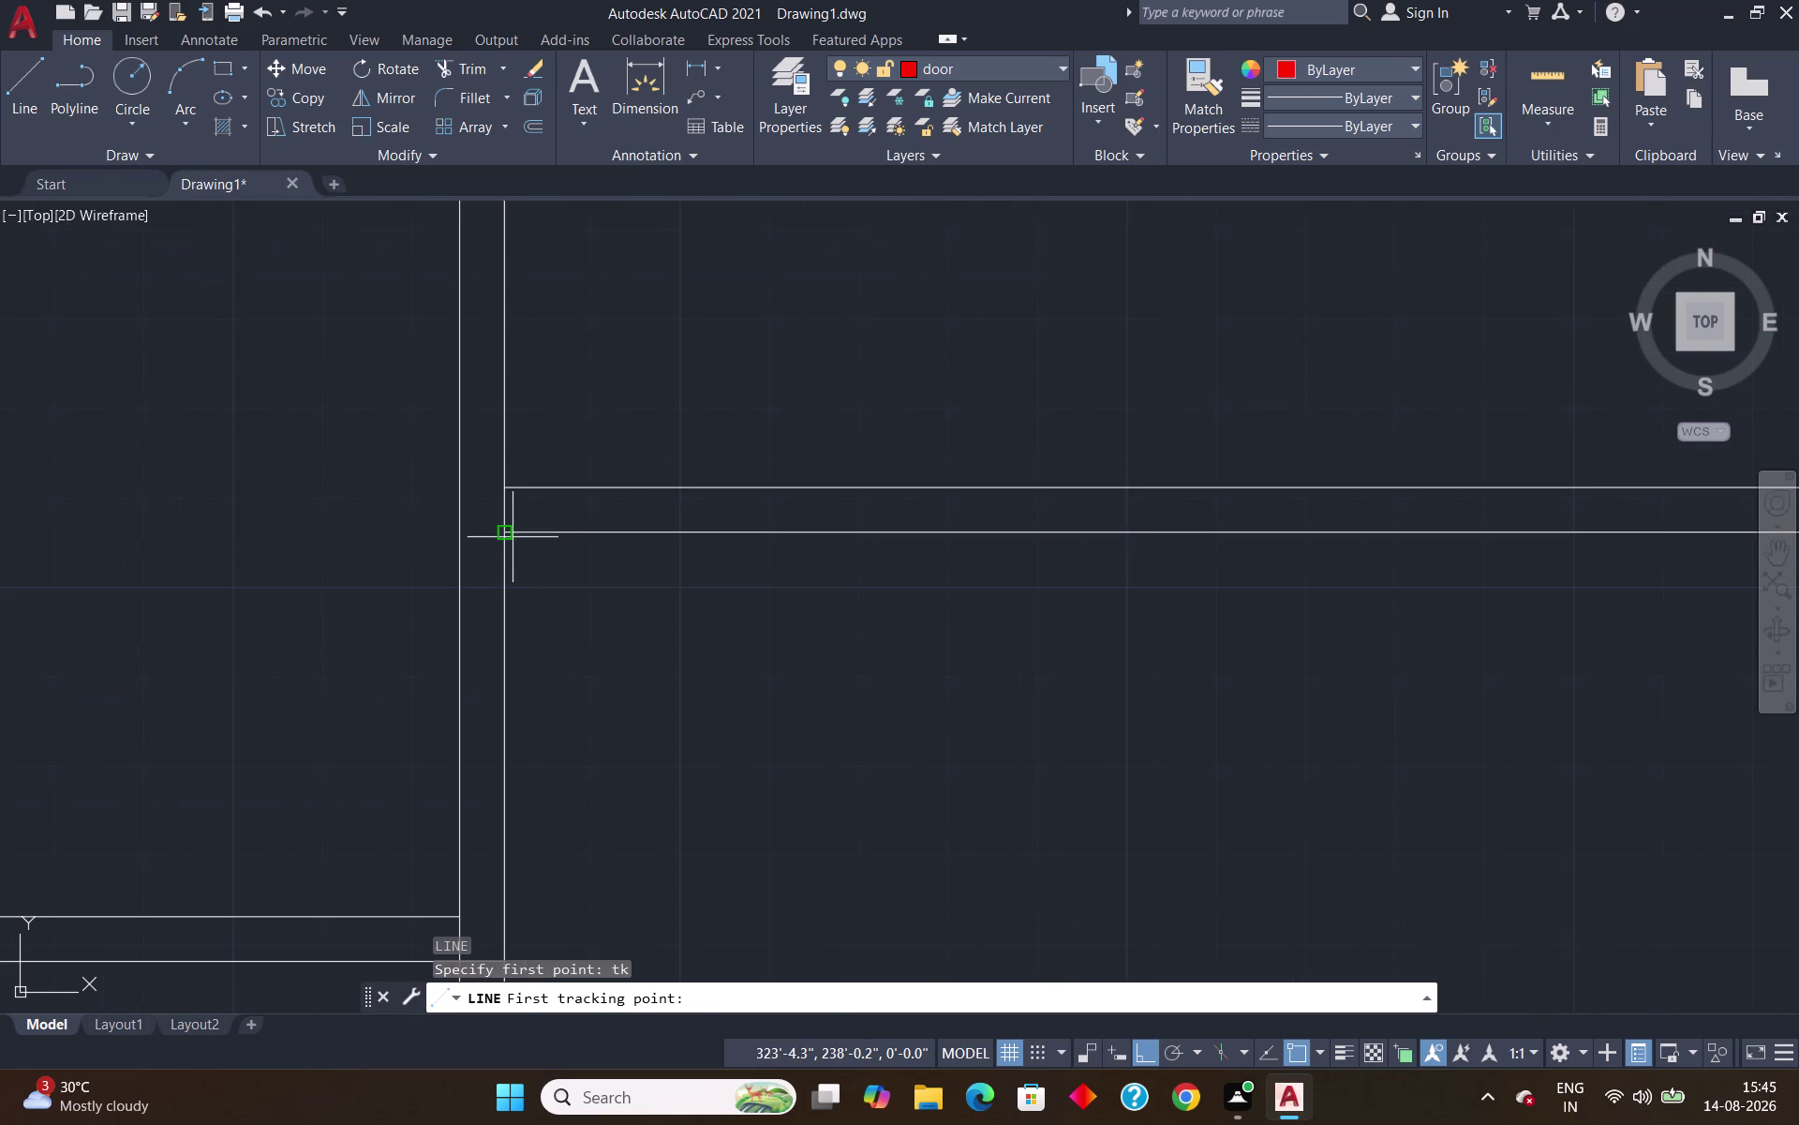
click(507, 534)
text(6)
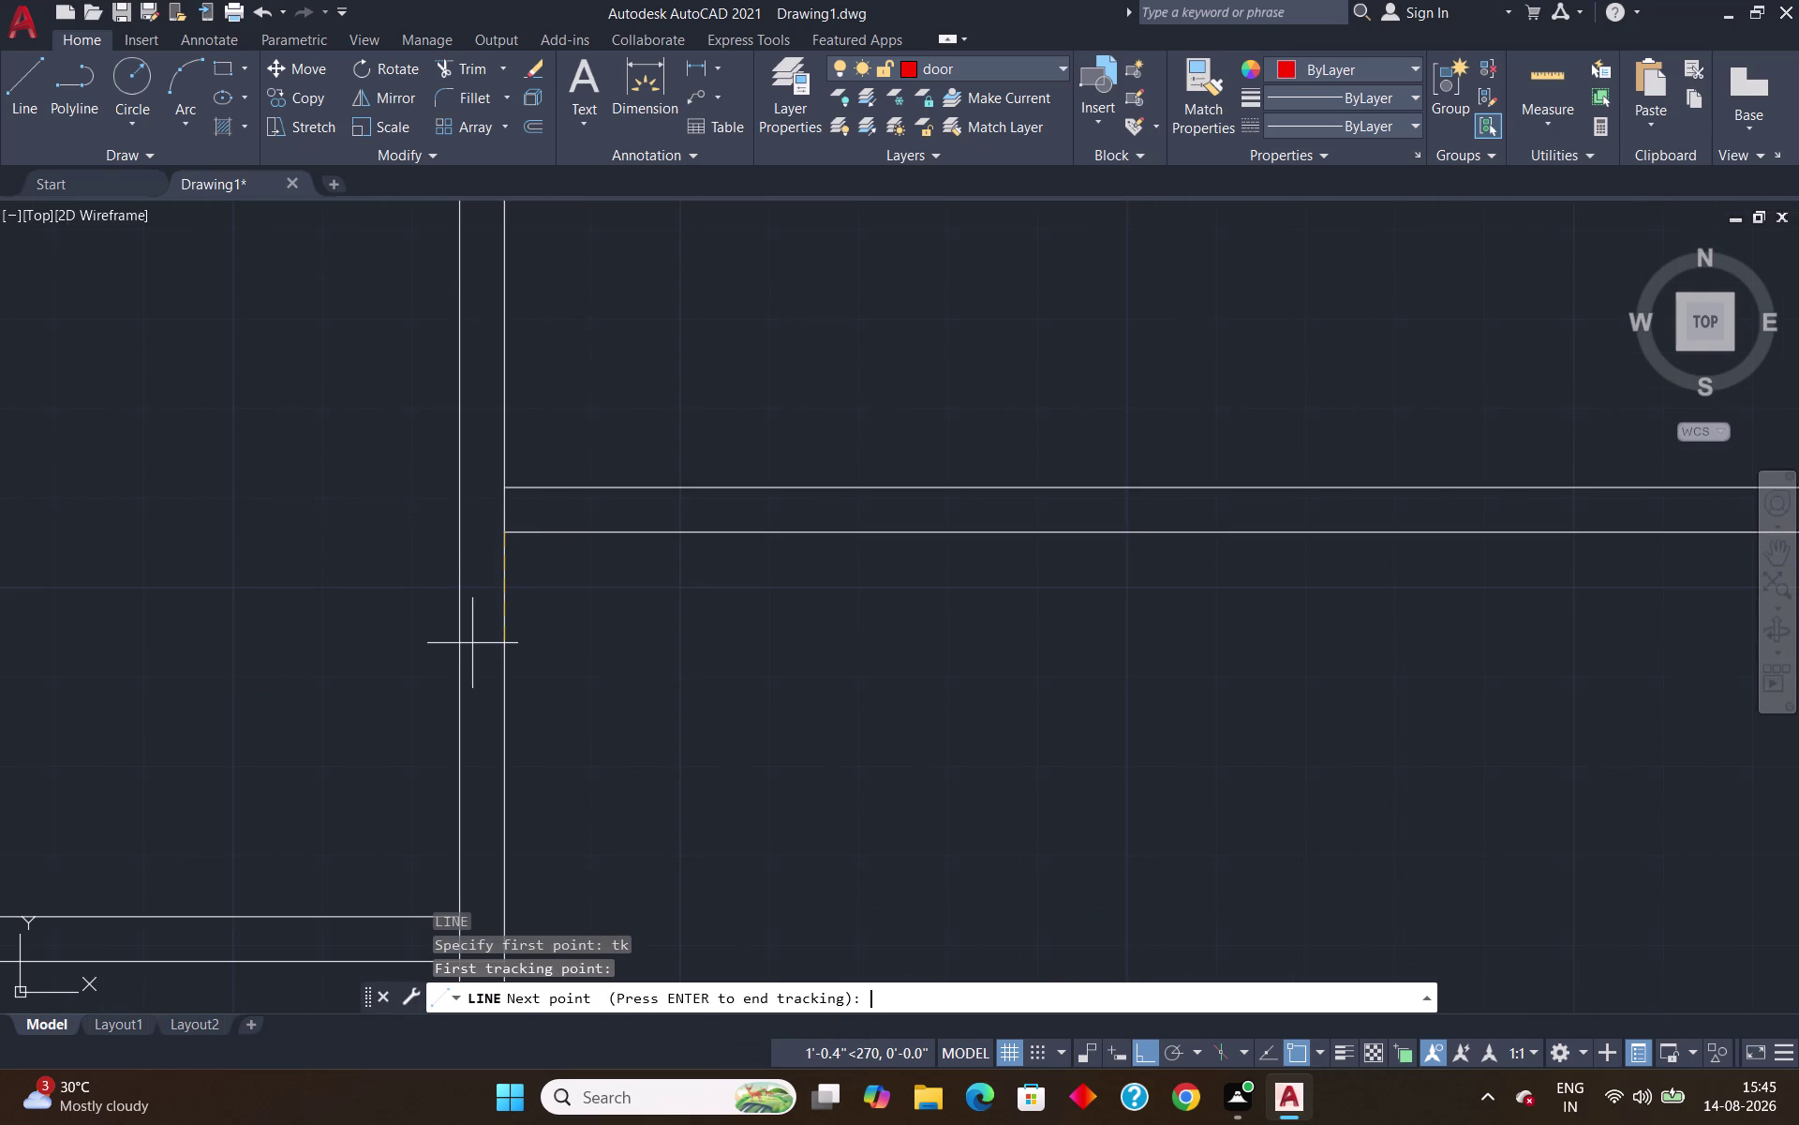
text(")
key(Return)
key(Return)
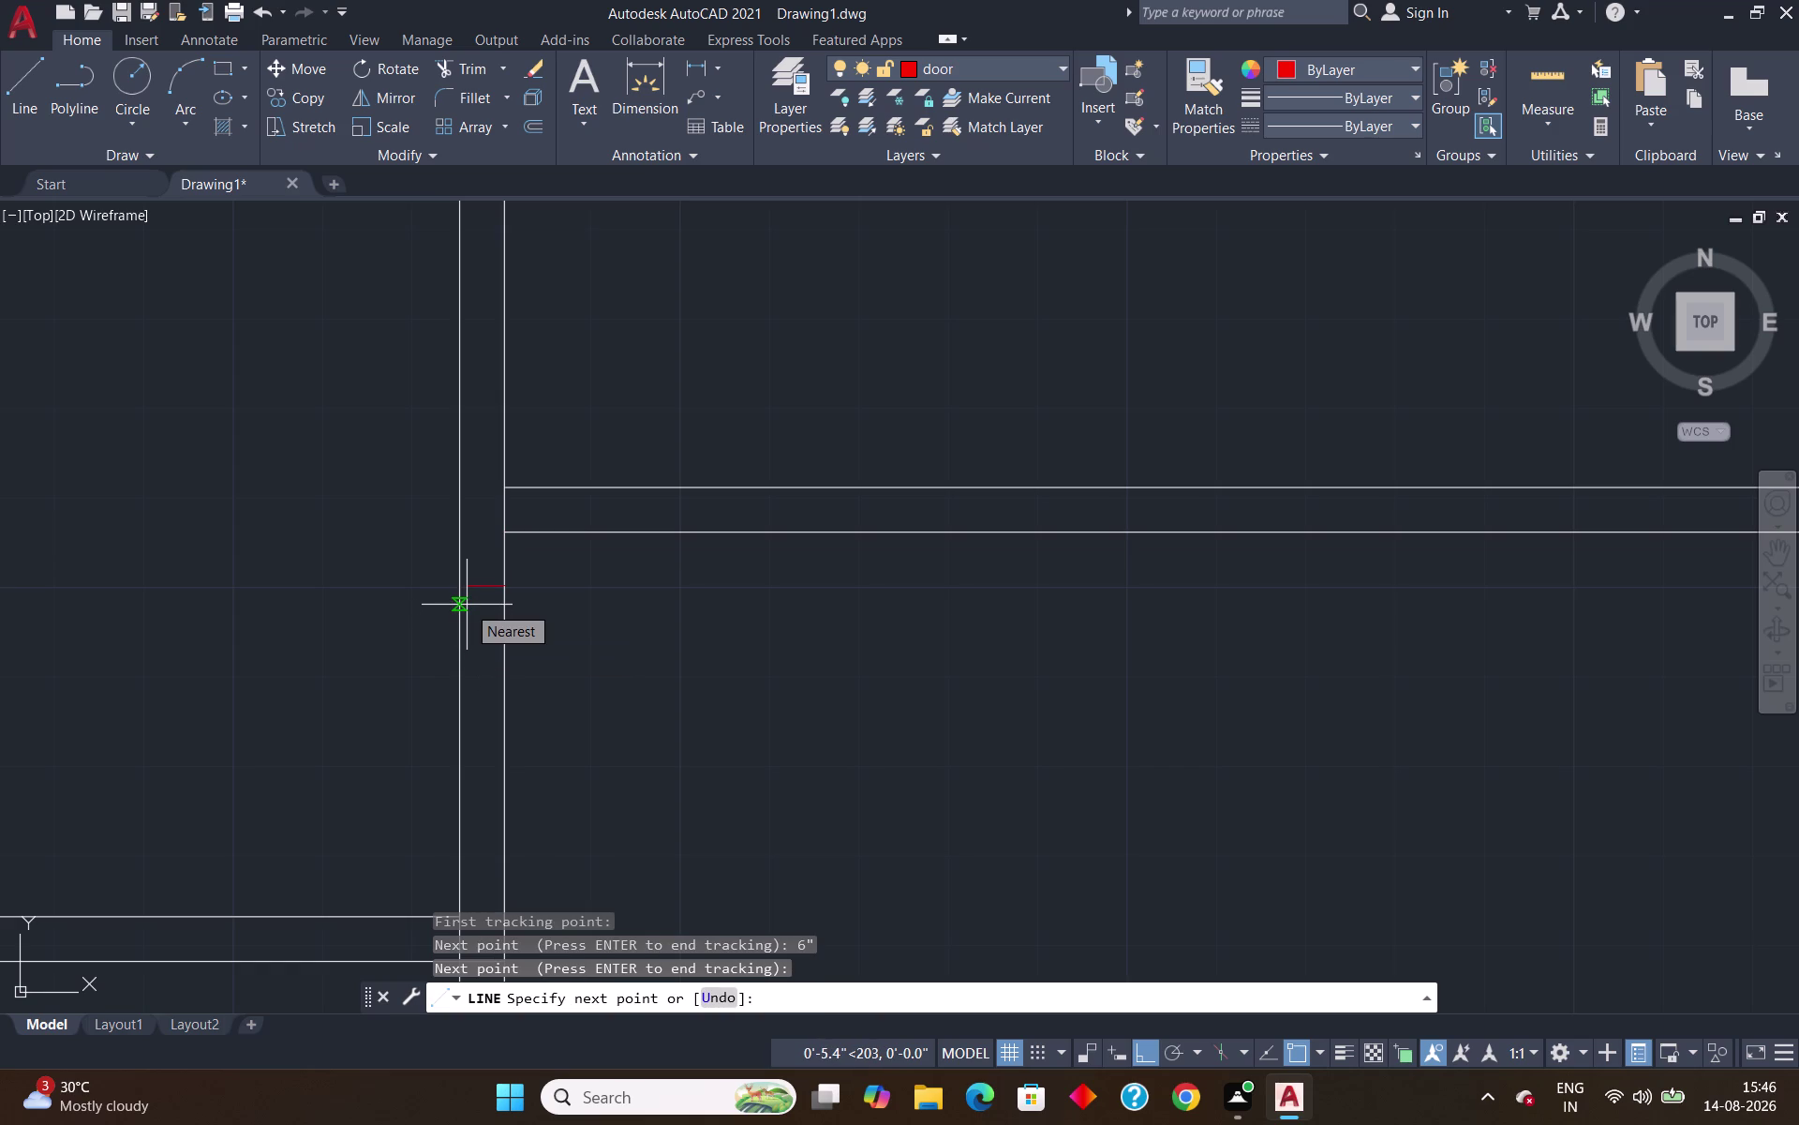
text(2.)
text(5")
key(Return)
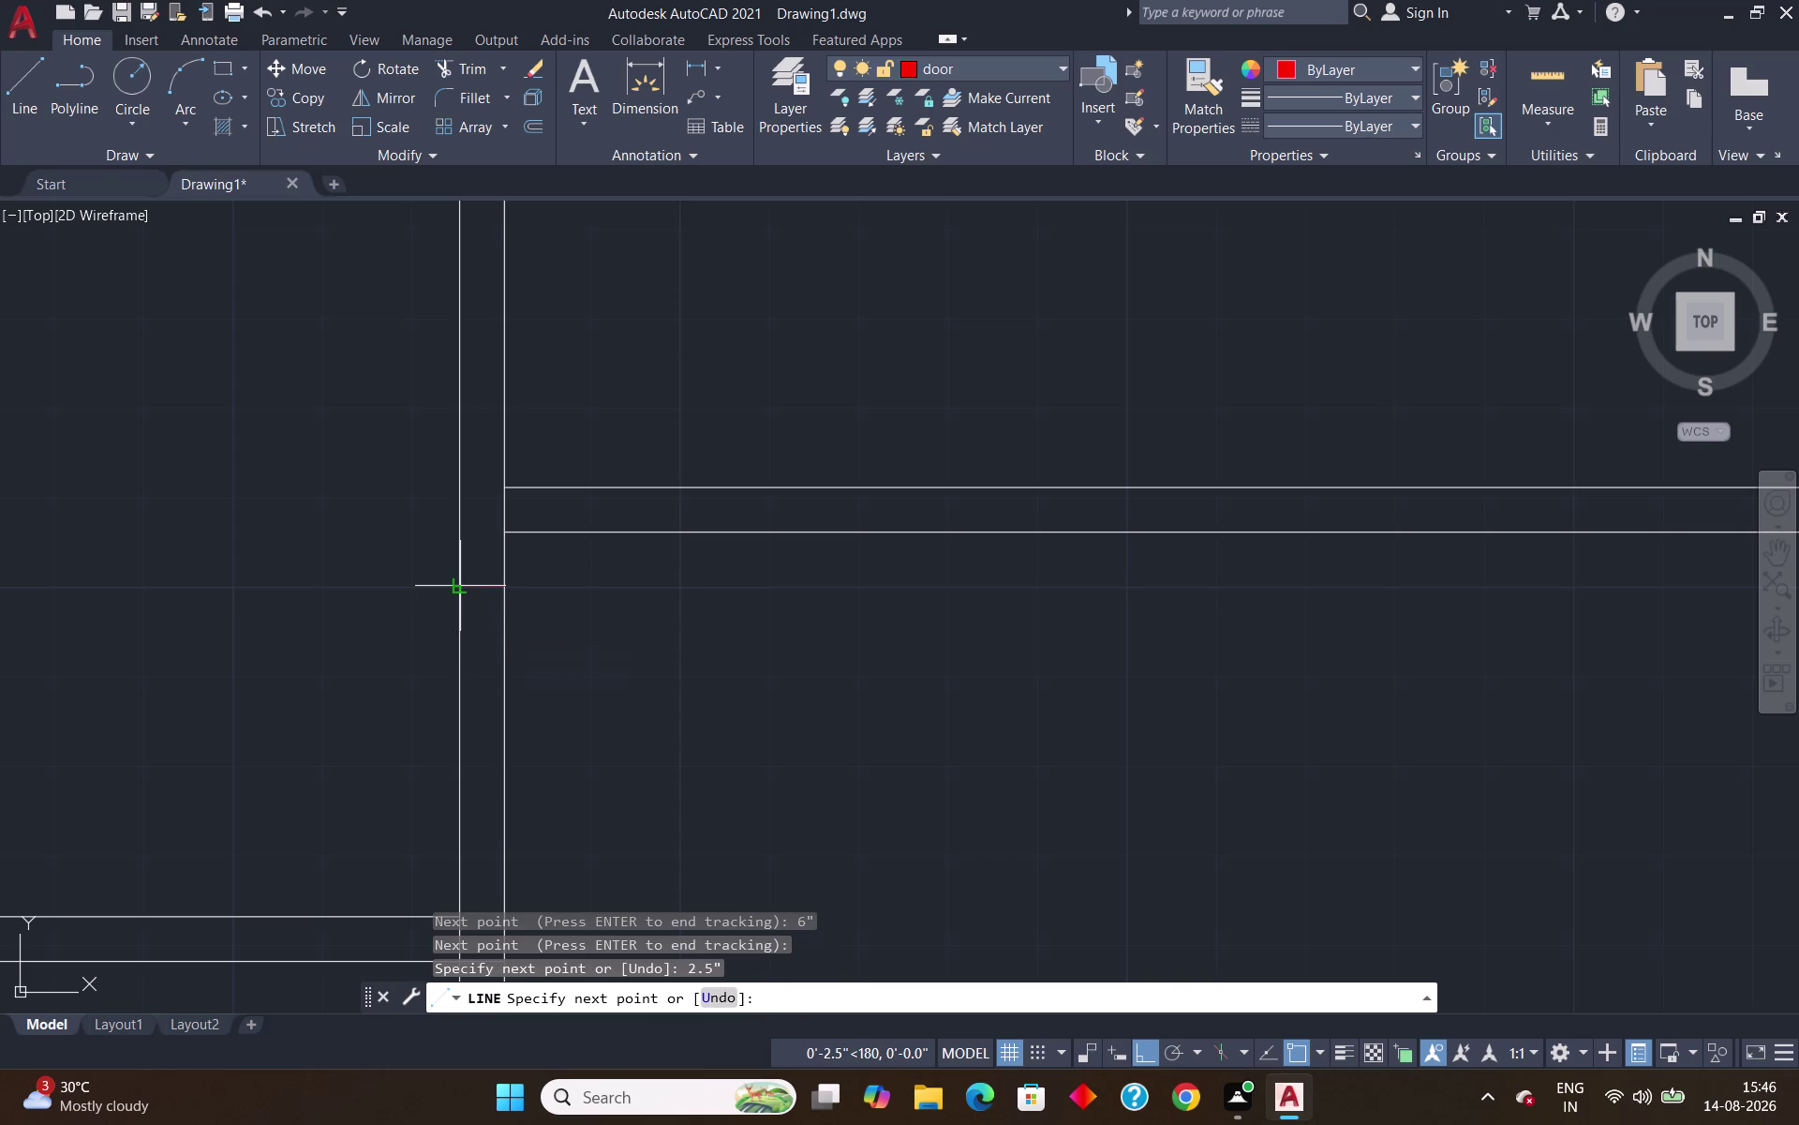
Continue with a 3-foot segment down the wall and a 2.5-inch return.
click(454, 592)
scroll(down, 3)
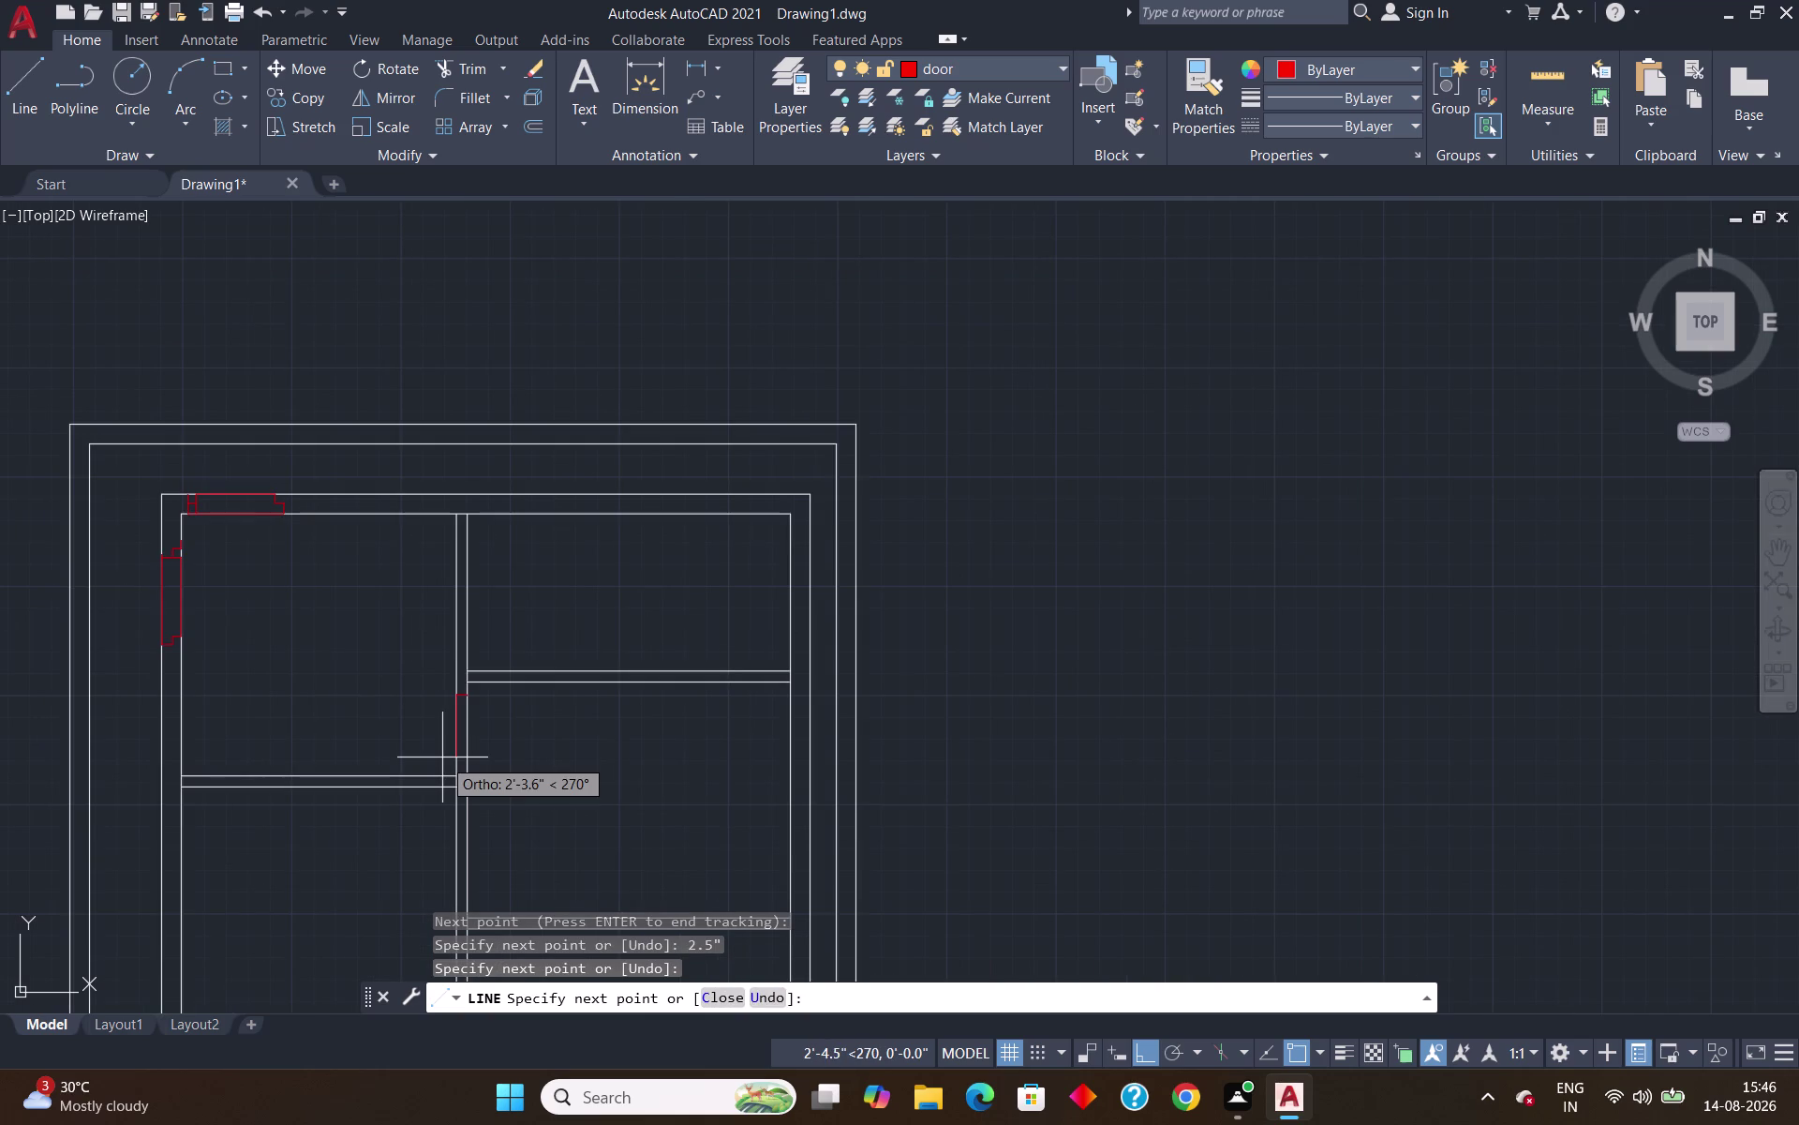
text(3')
key(Return)
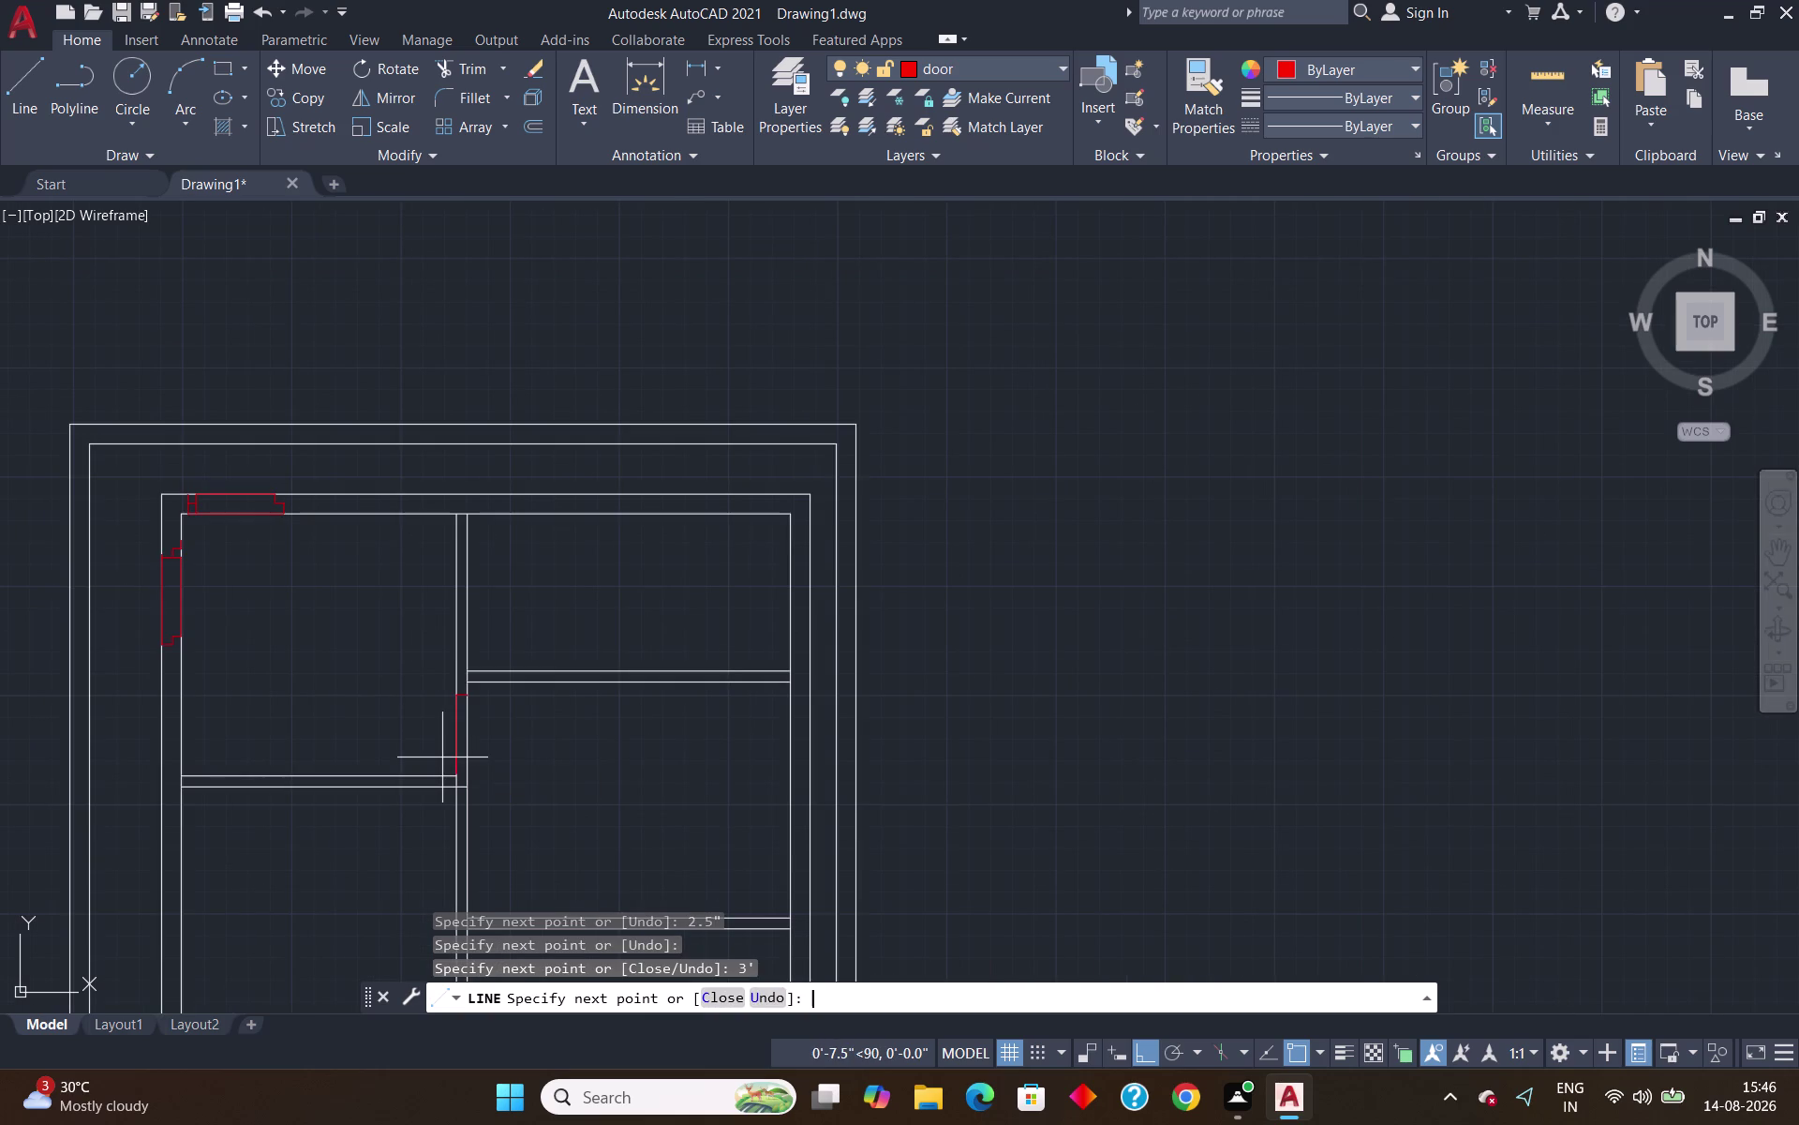
scroll(up, 3)
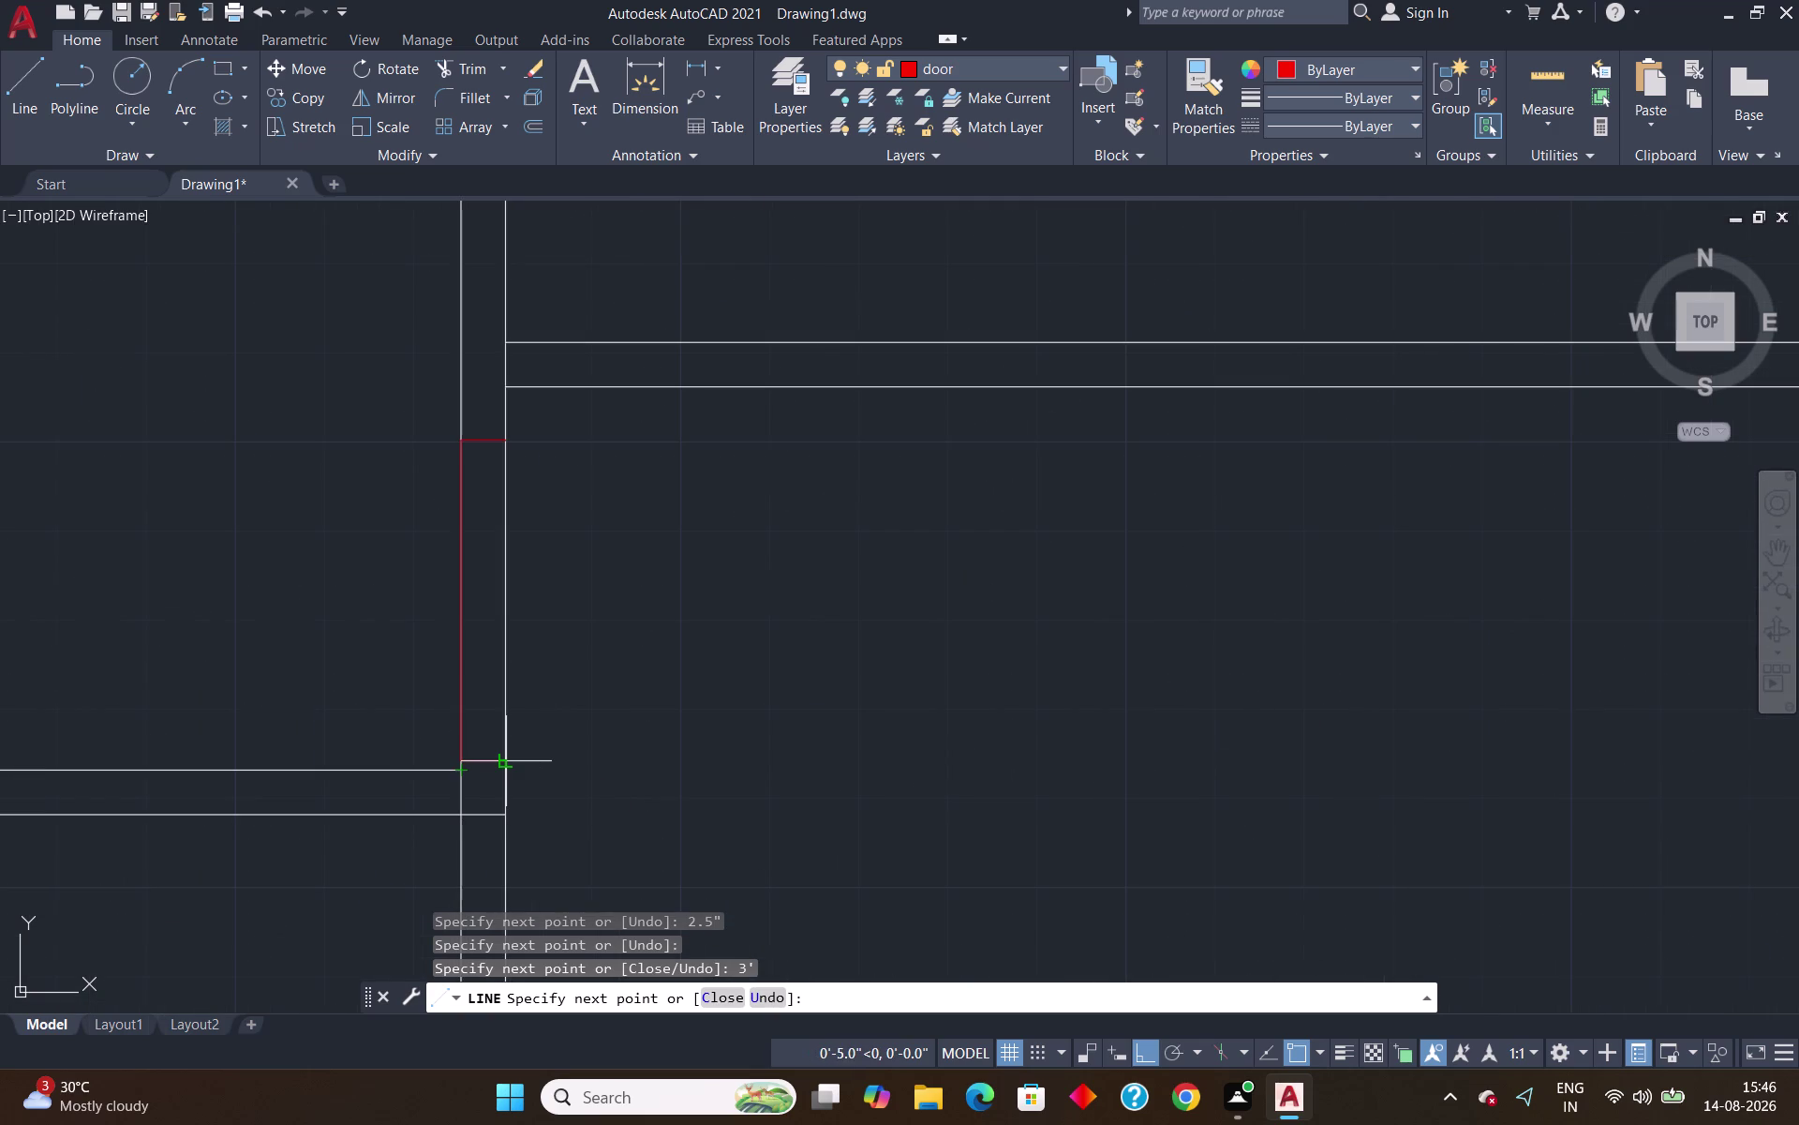
text(2.5)
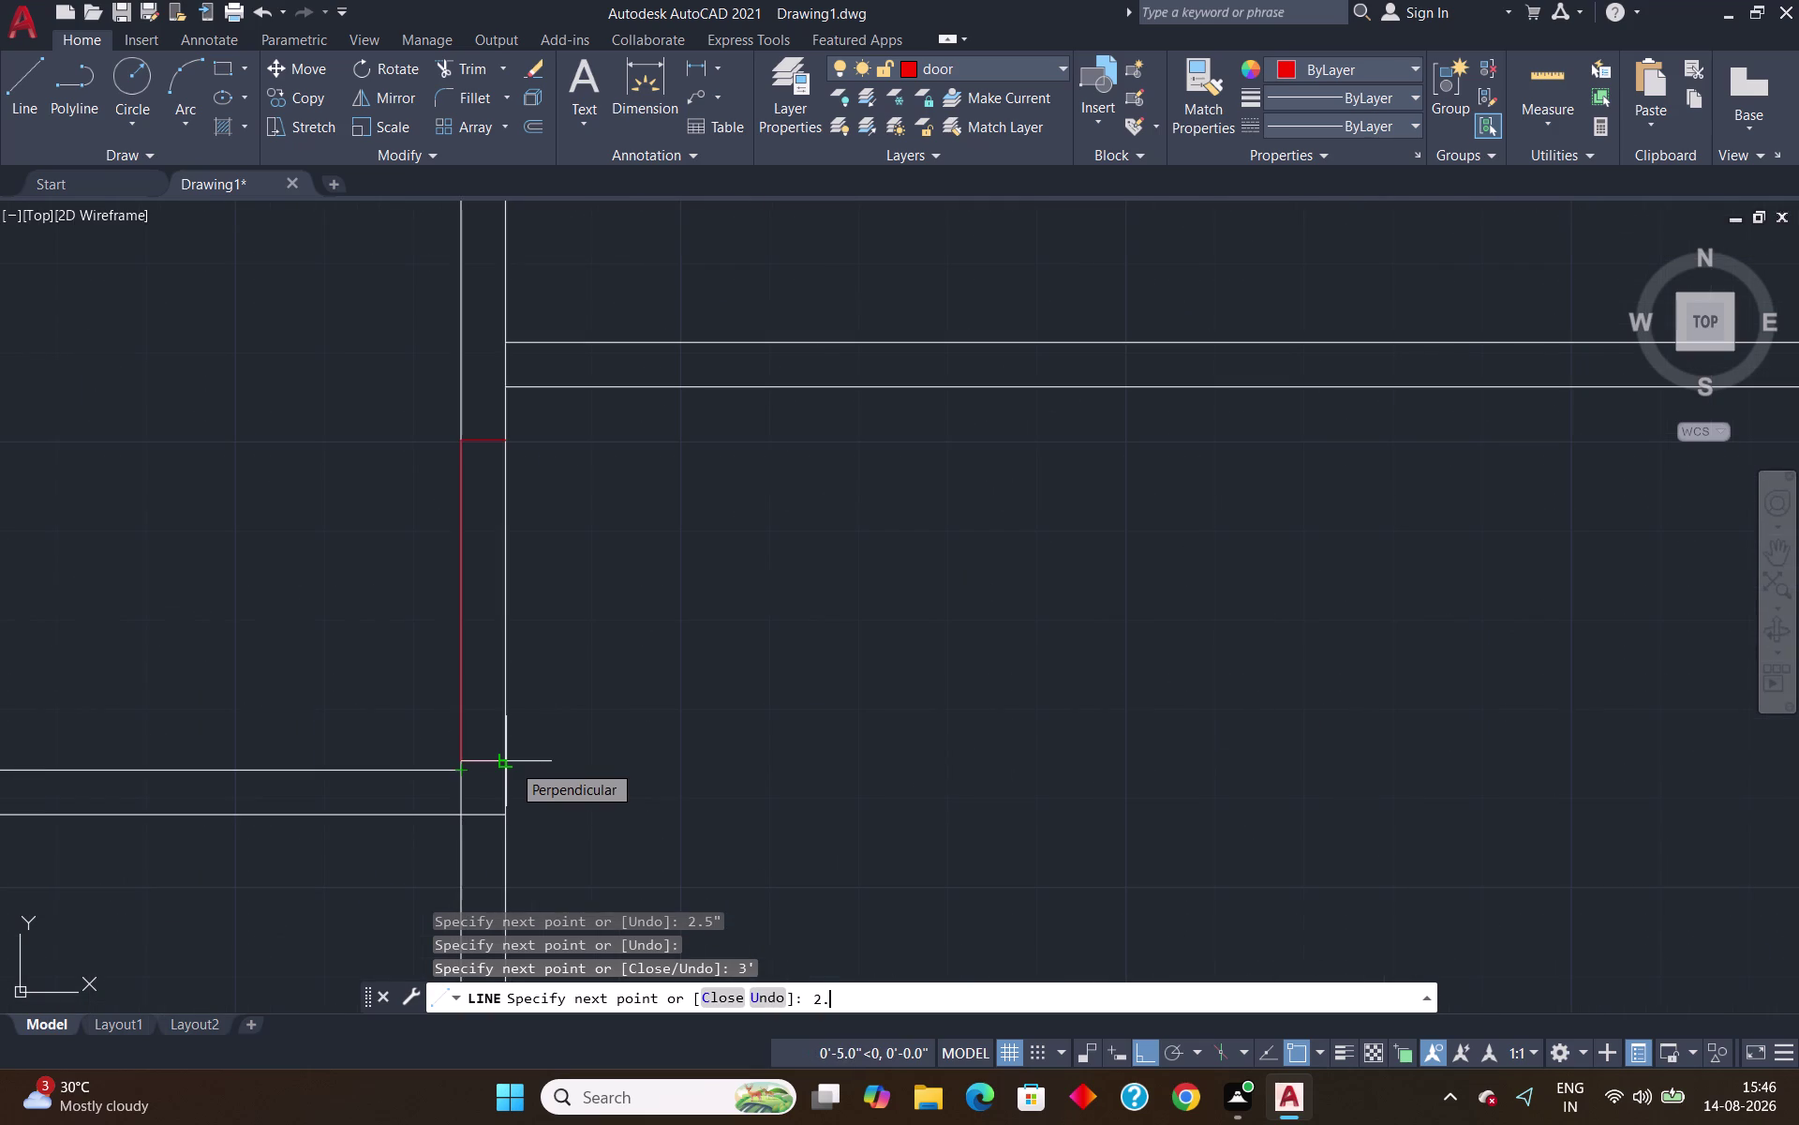
key(shift+quotedbl)
key(Return)
key(Return)
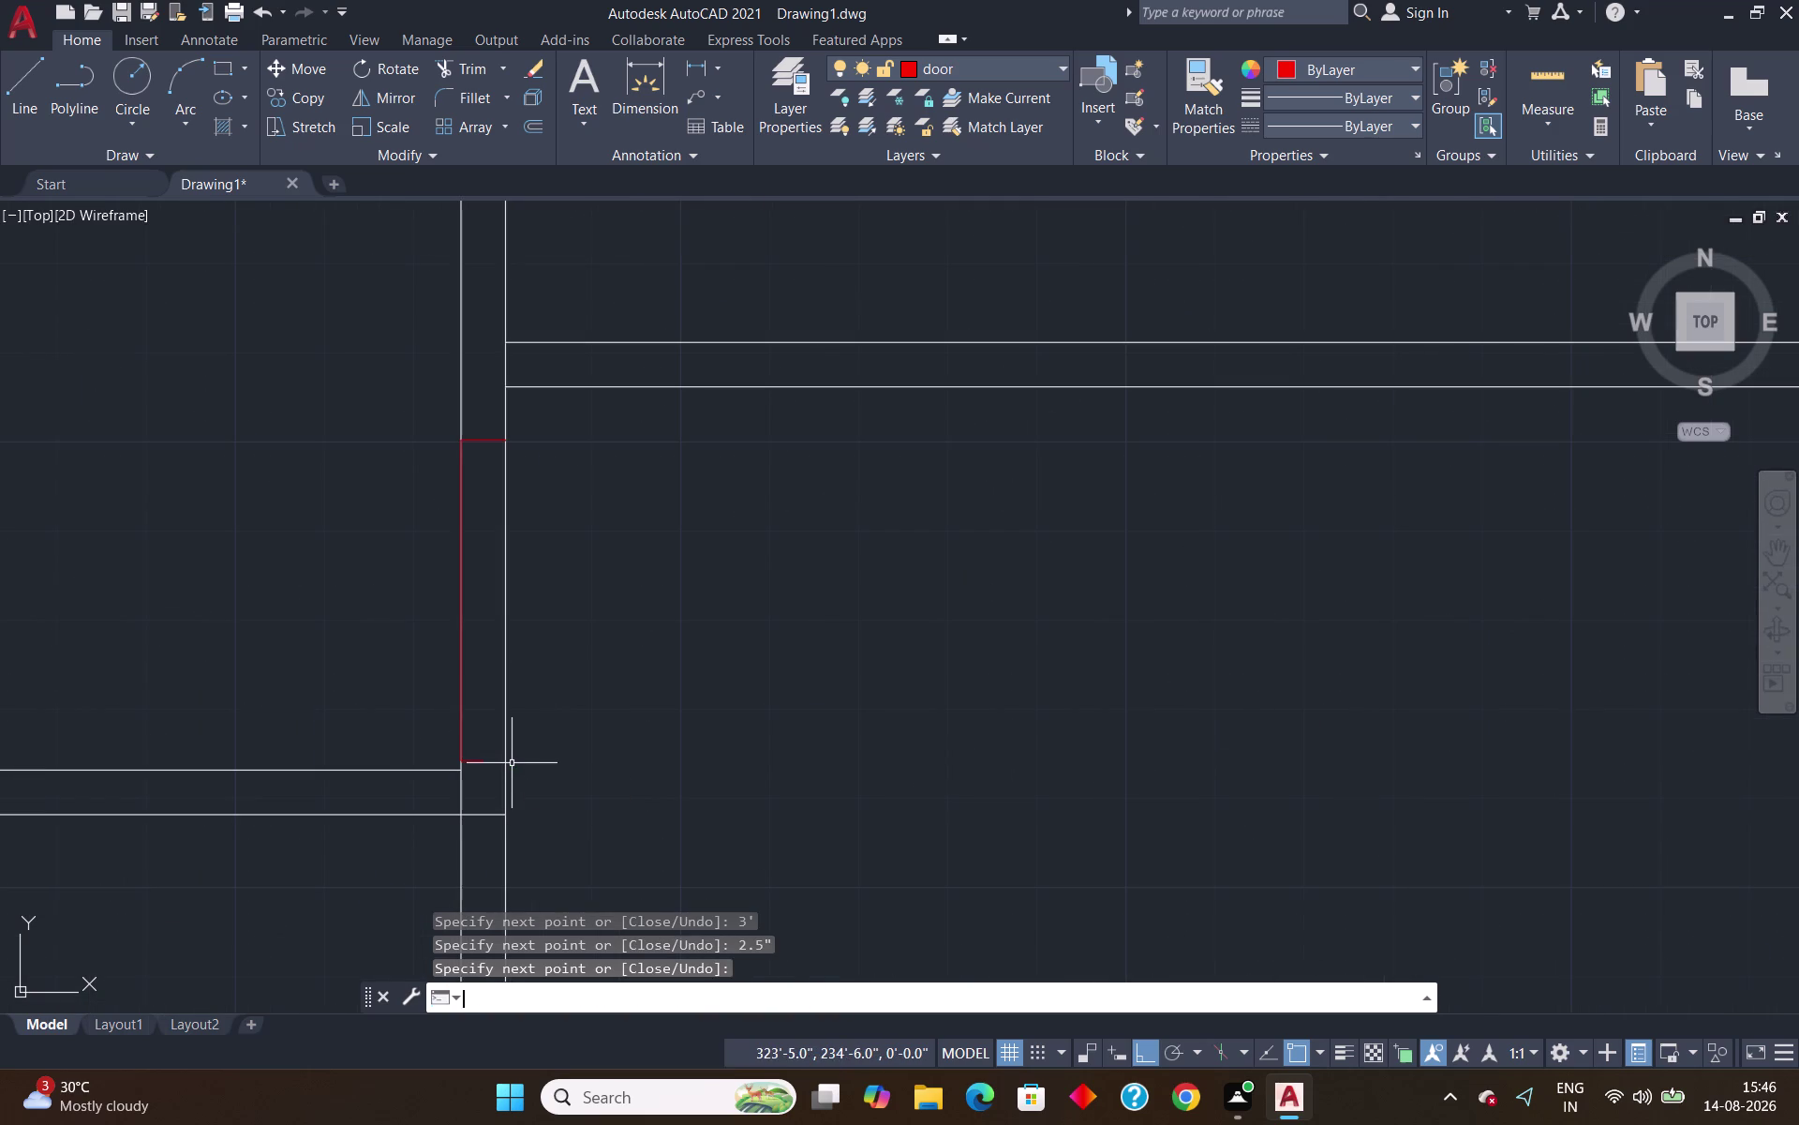
Erase a stray line near the top of the door outline.
scroll(up, 3)
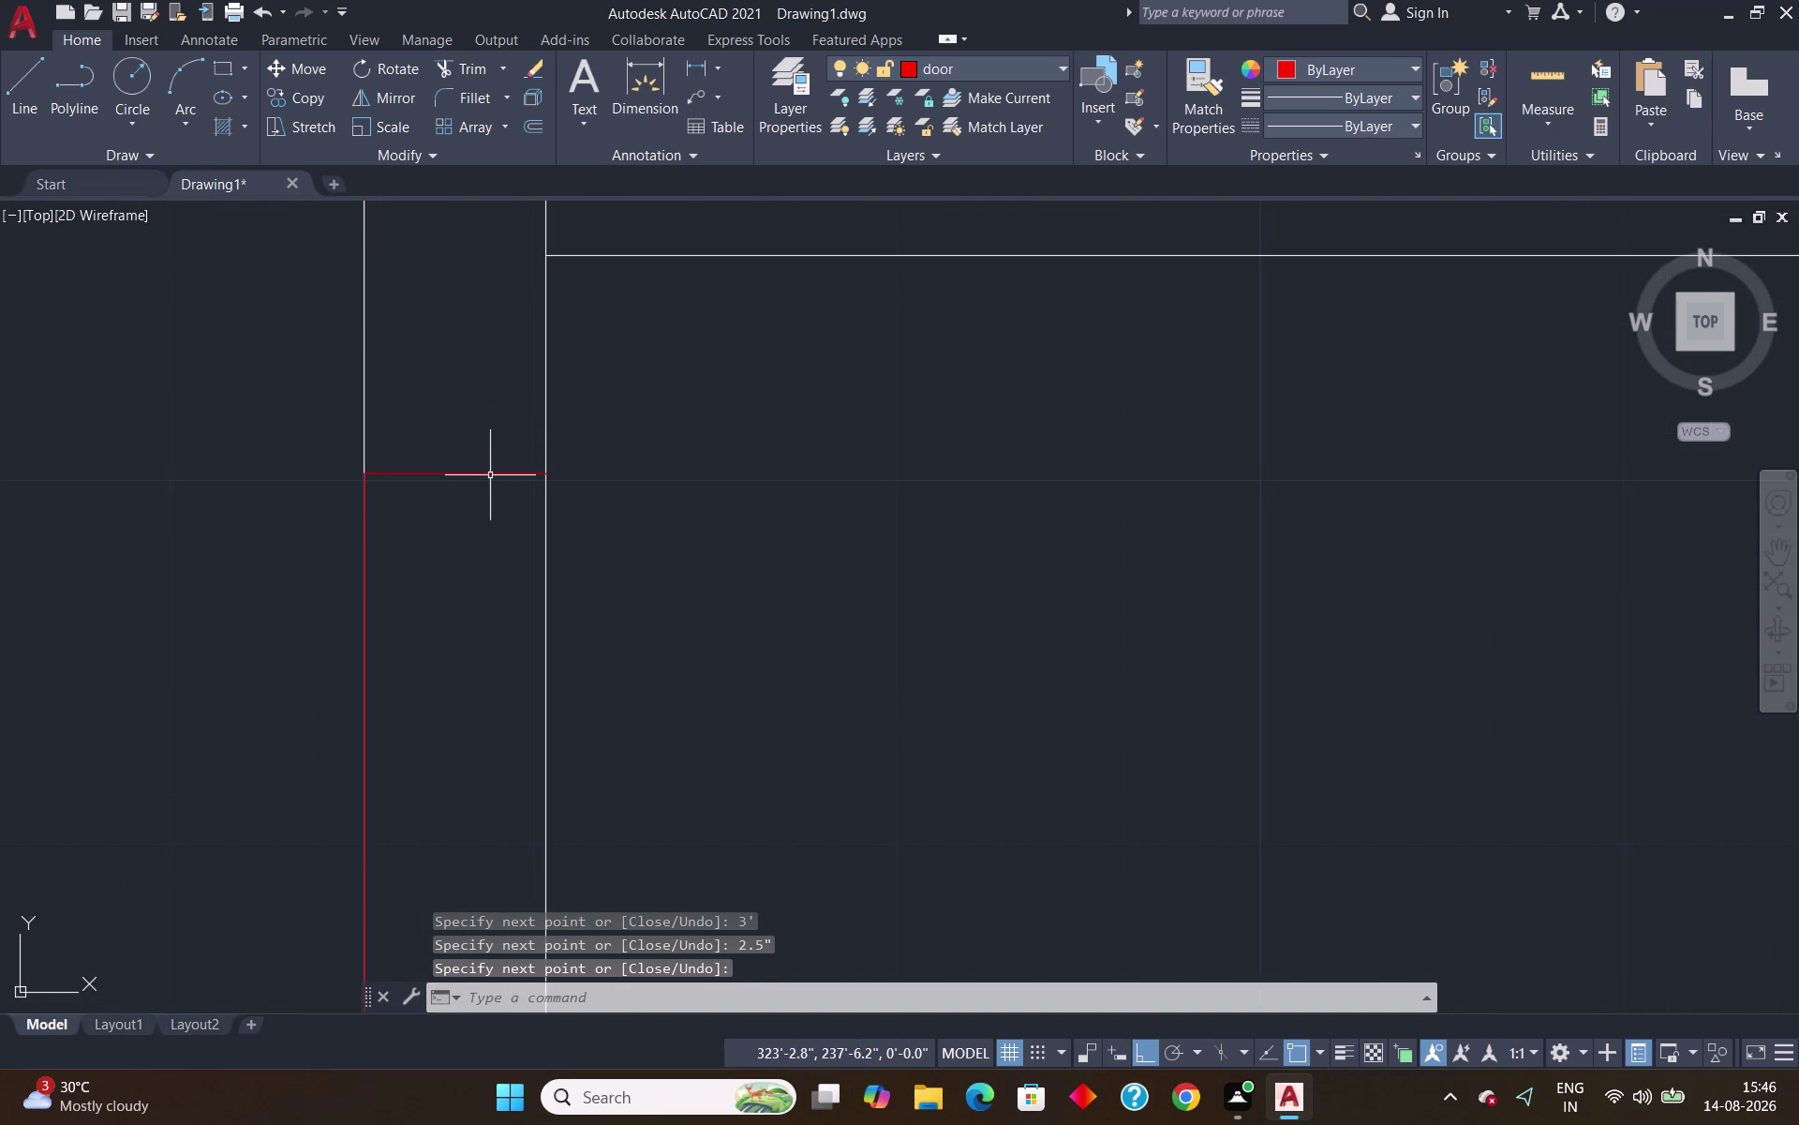
click(496, 473)
key(Delete)
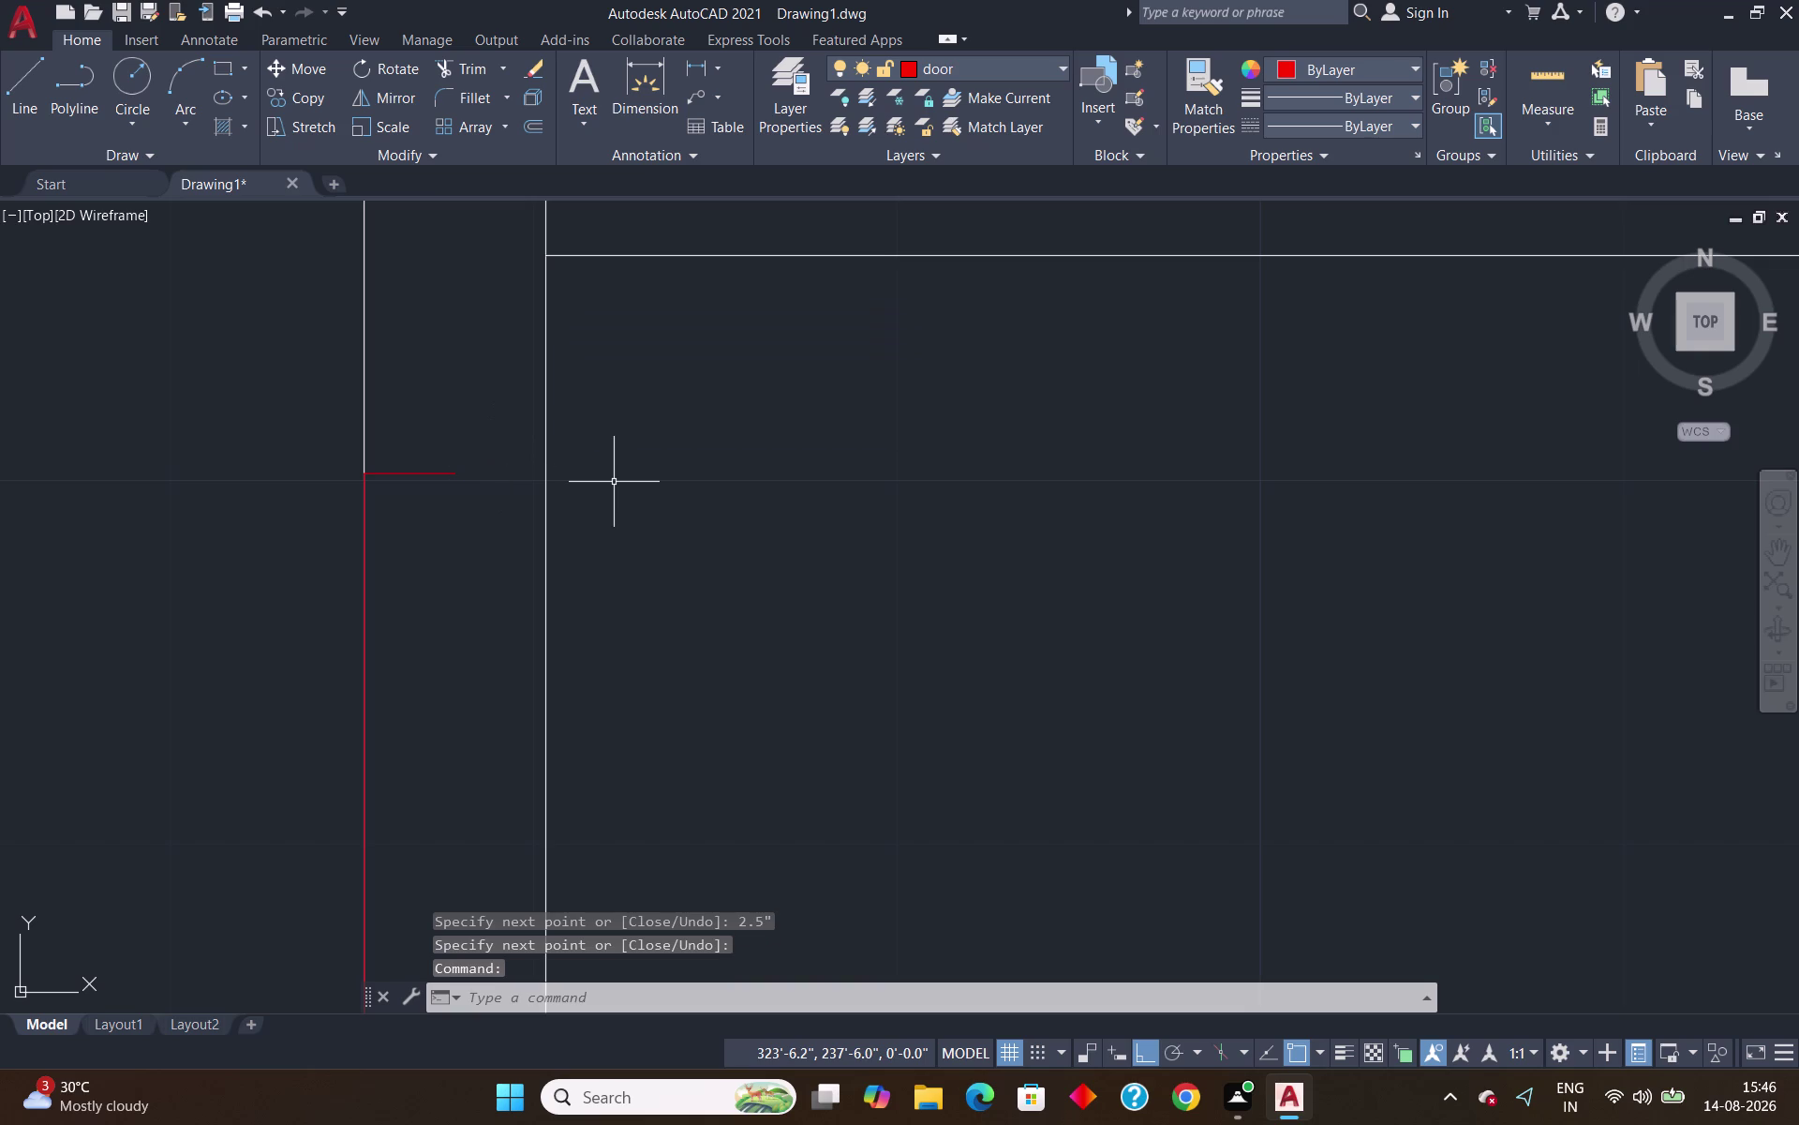
scroll(down, 3)
scroll(down, 3)
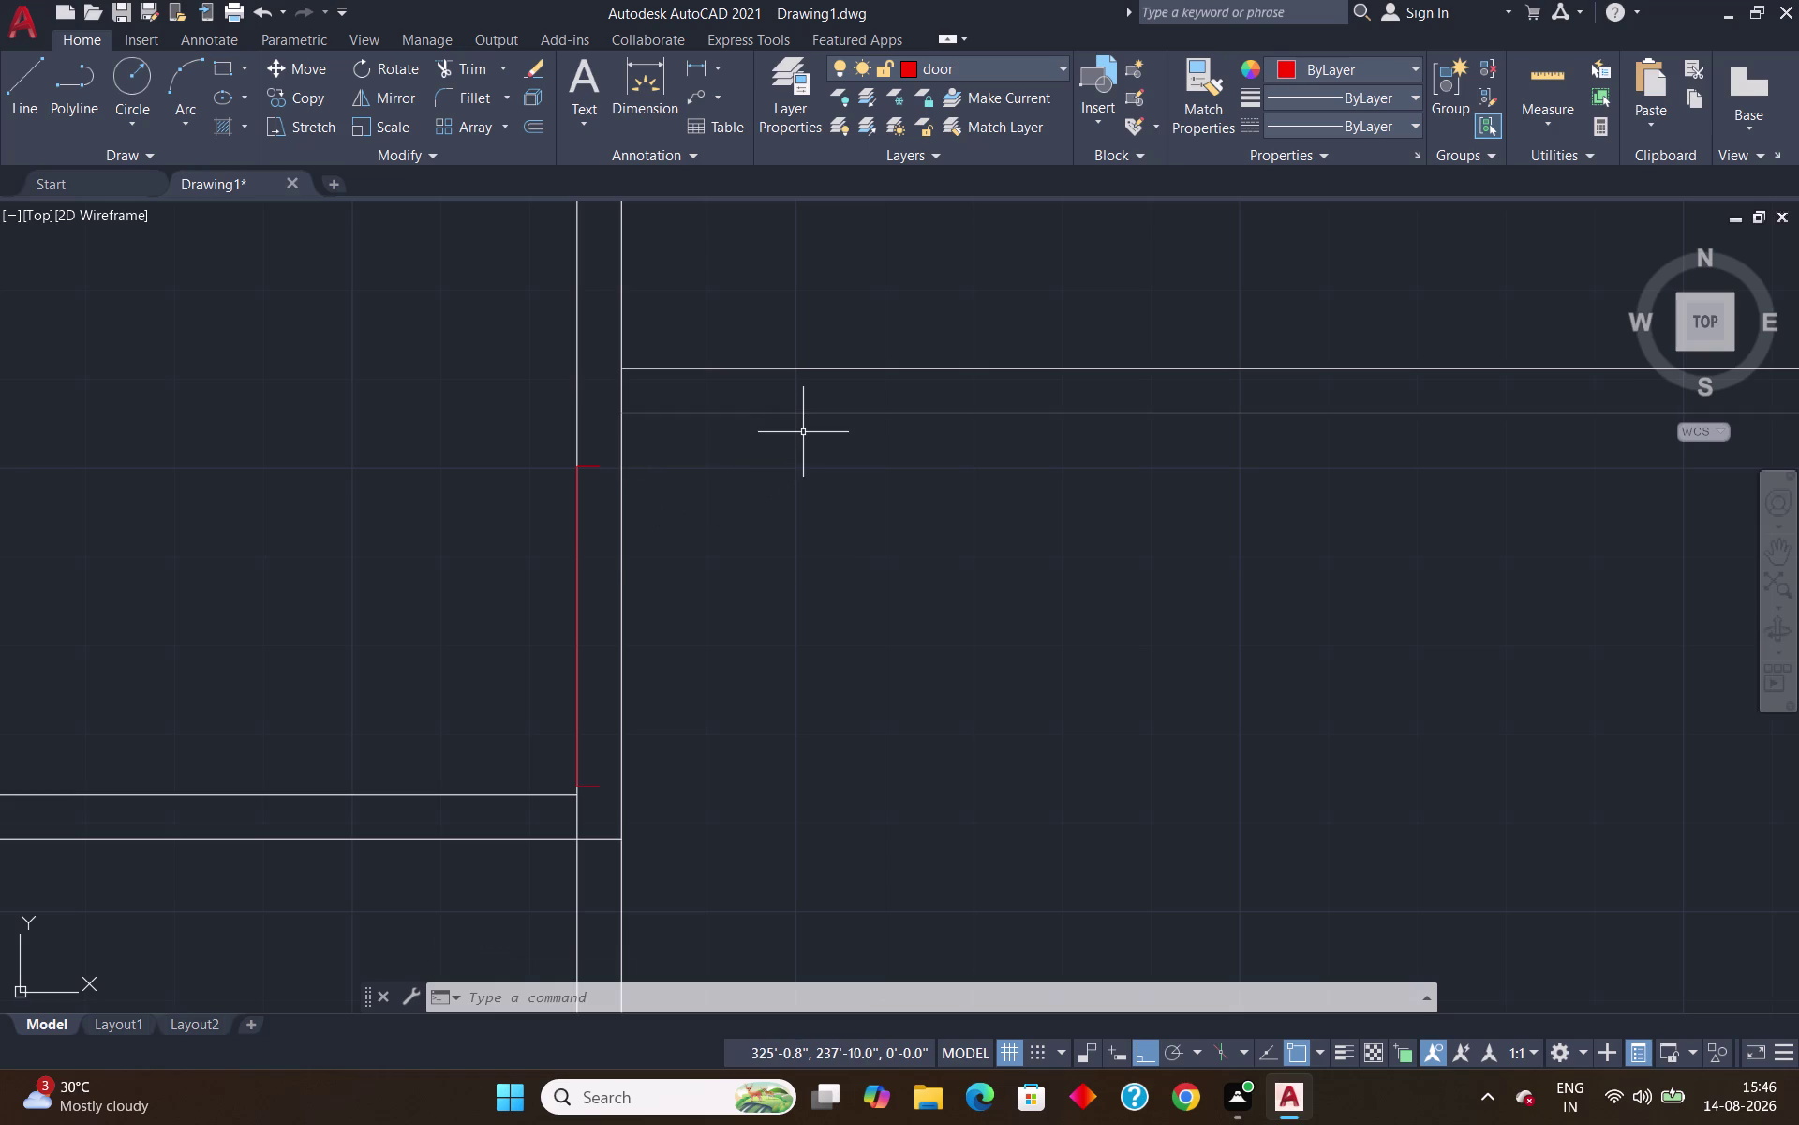
Draw a short horizontal line from the wall corner.
key(l)
key(Return)
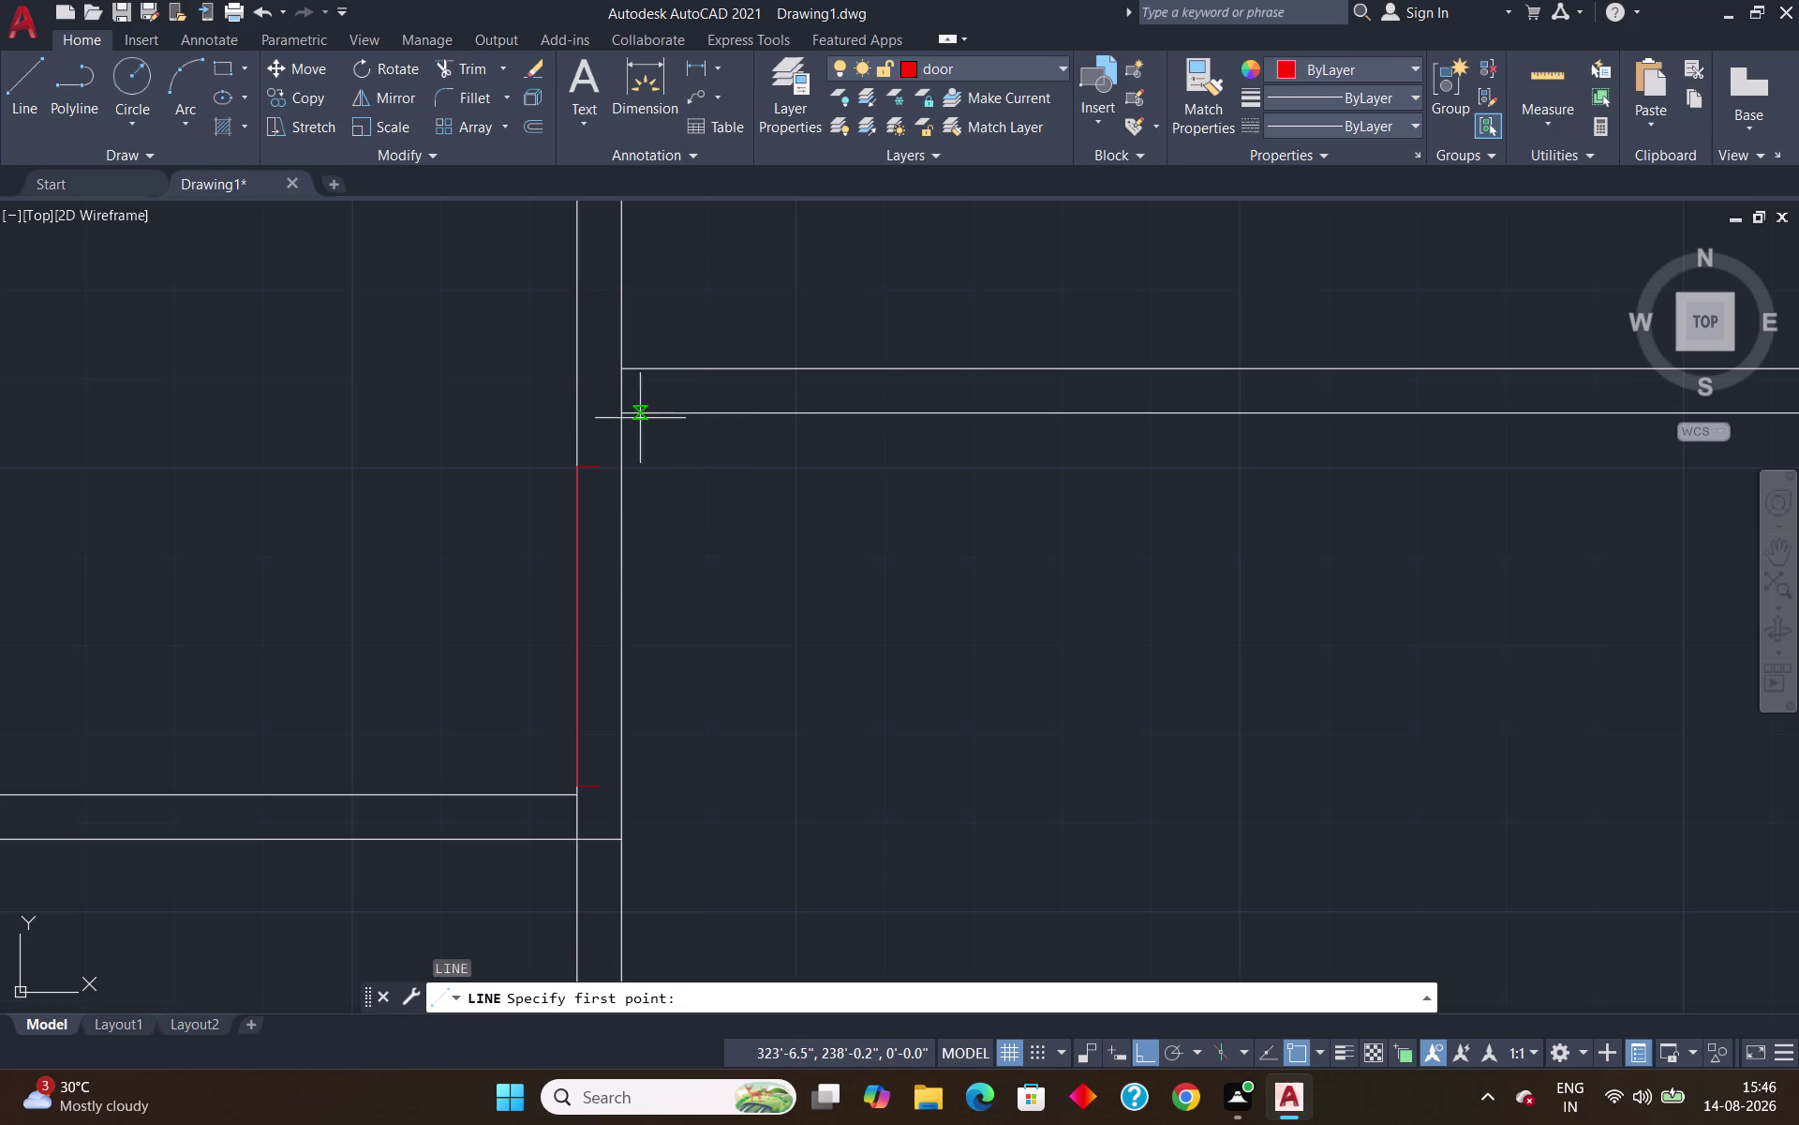
click(628, 415)
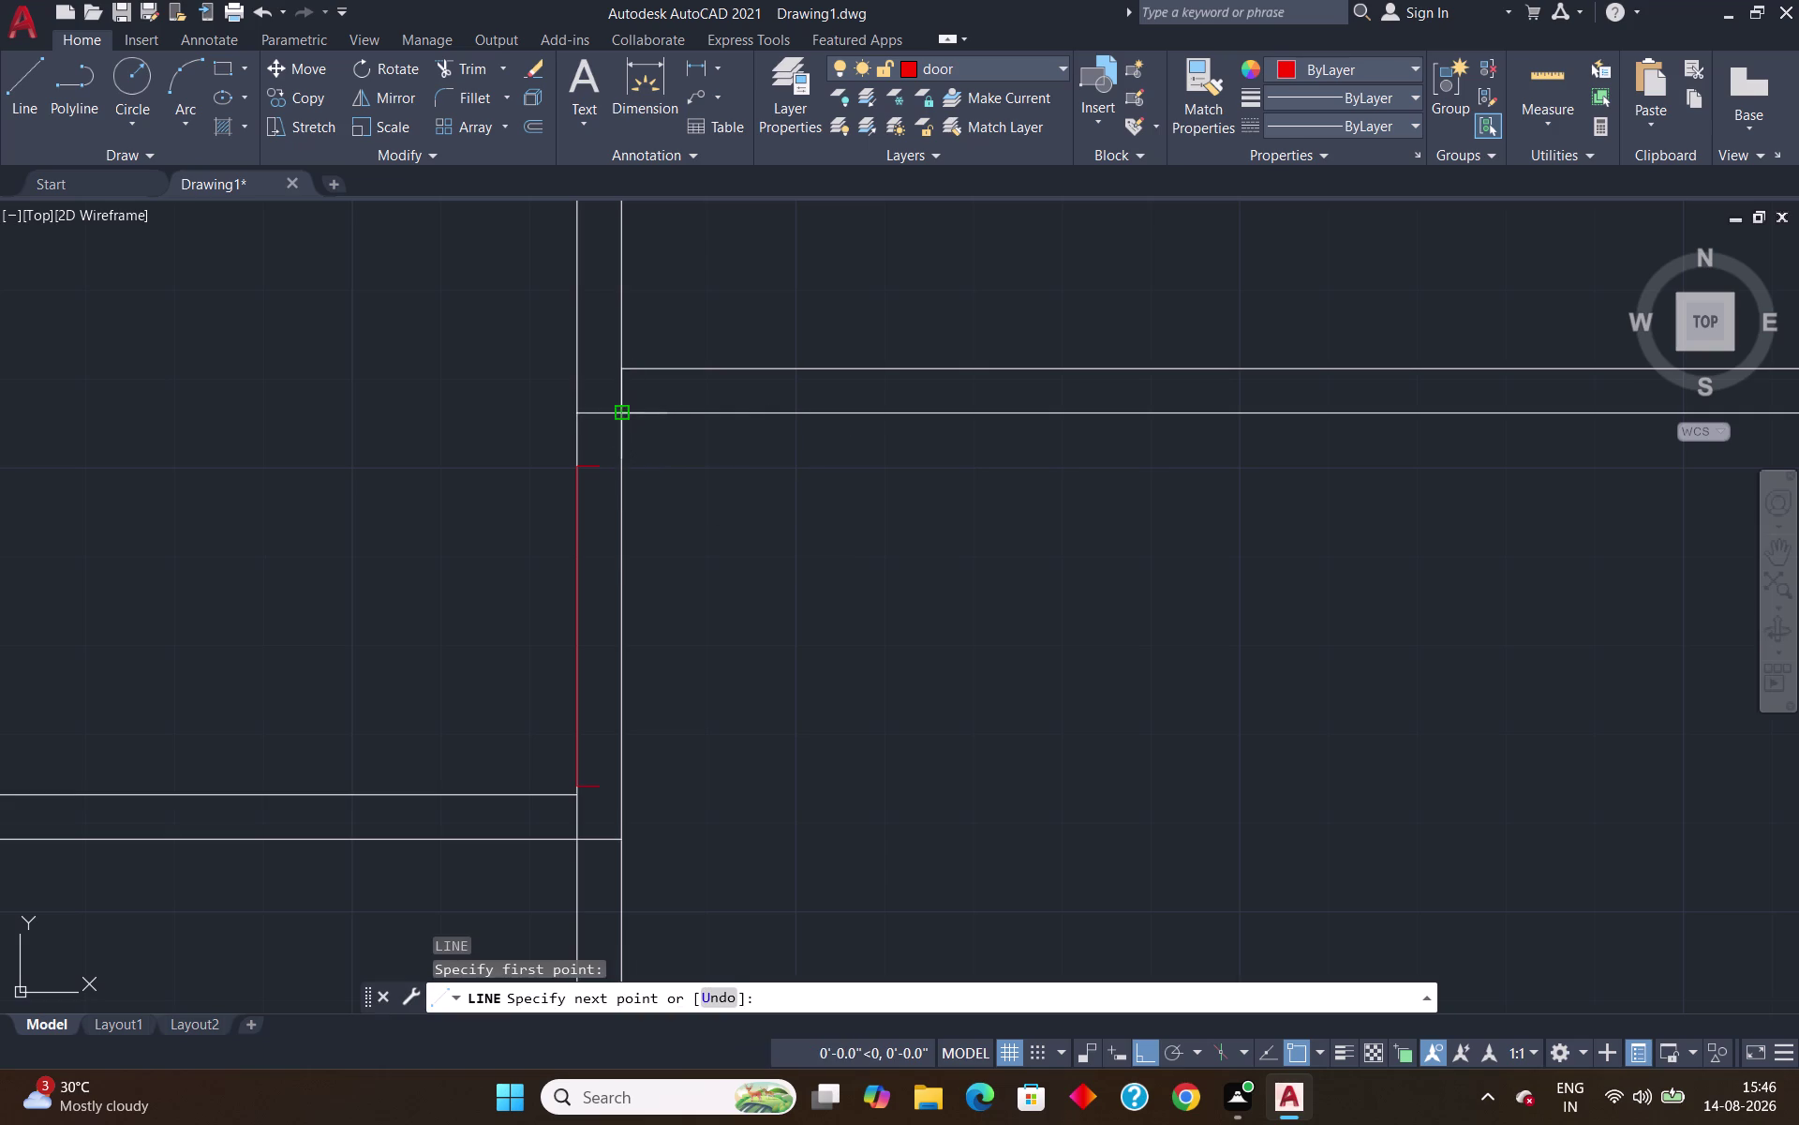
click(579, 414)
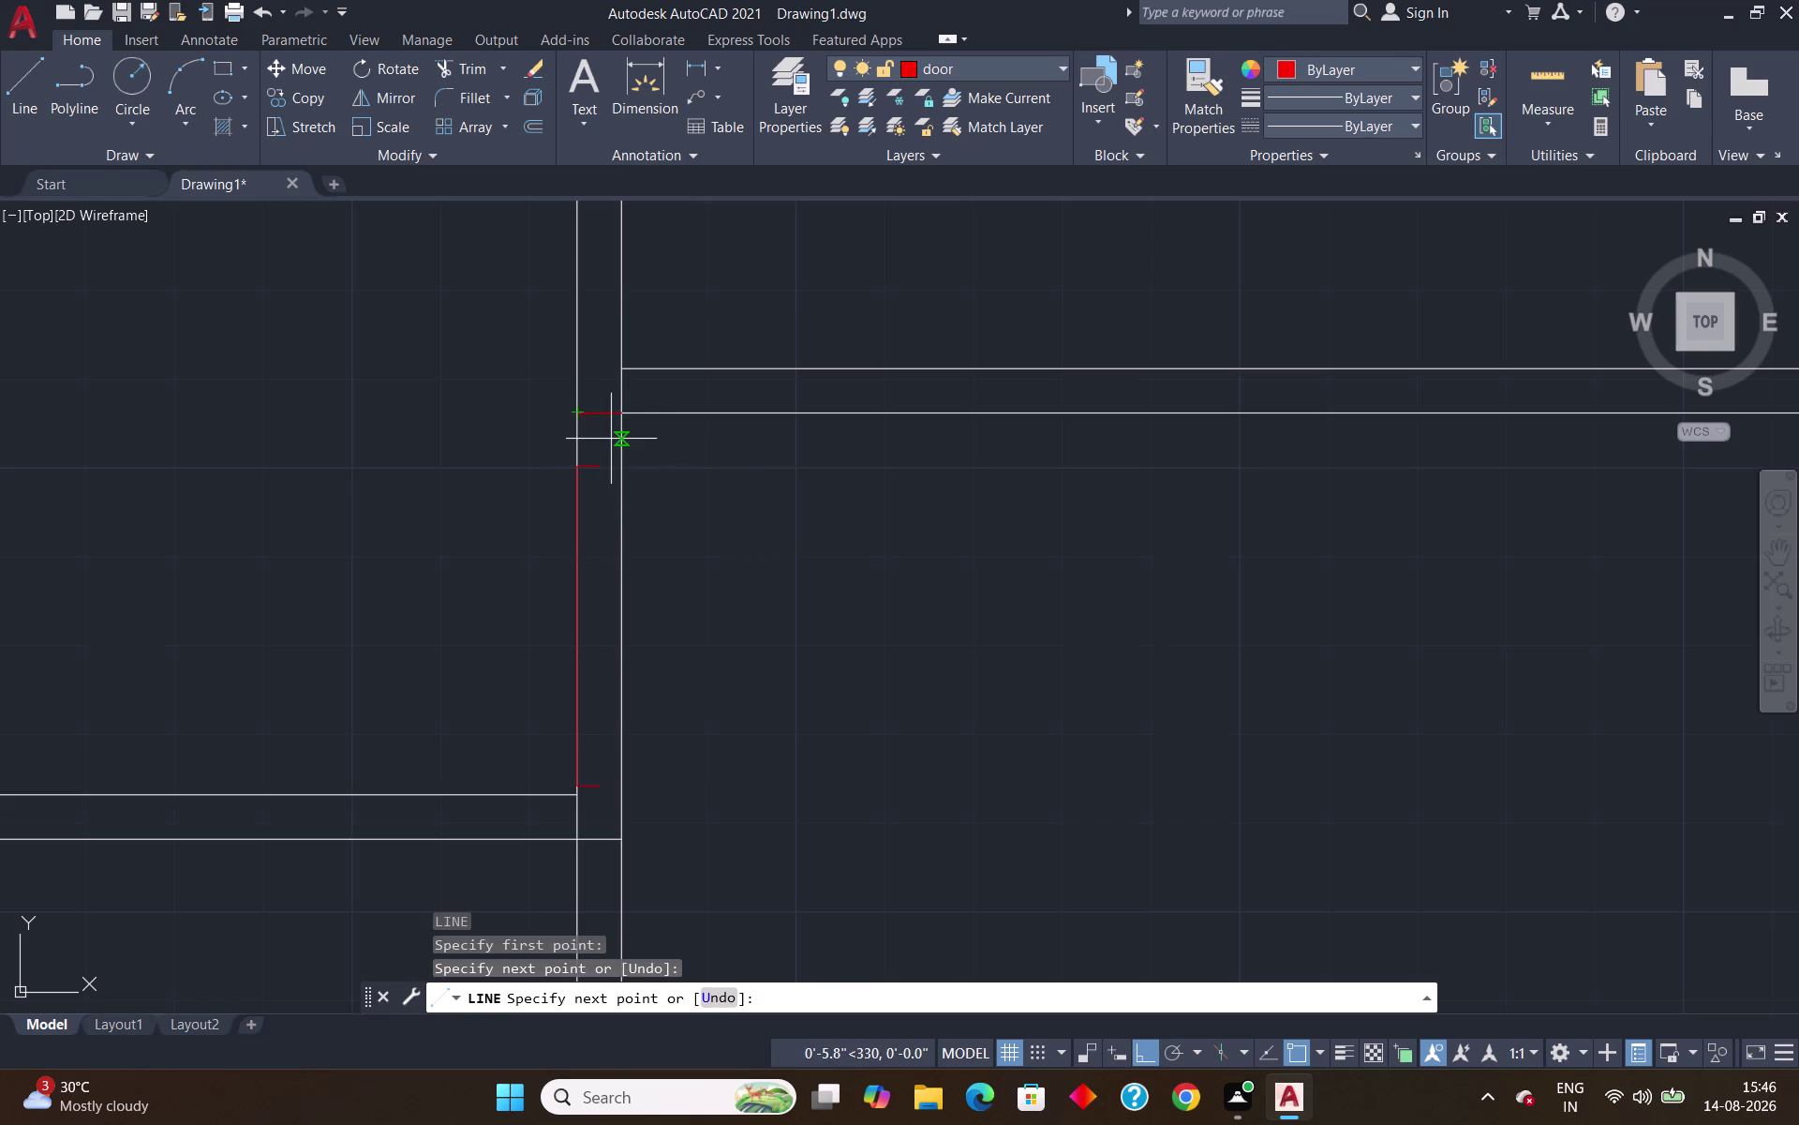
key(Escape)
Draw a short vertical jamb line, then erase the stray short line.
key(l)
key(Return)
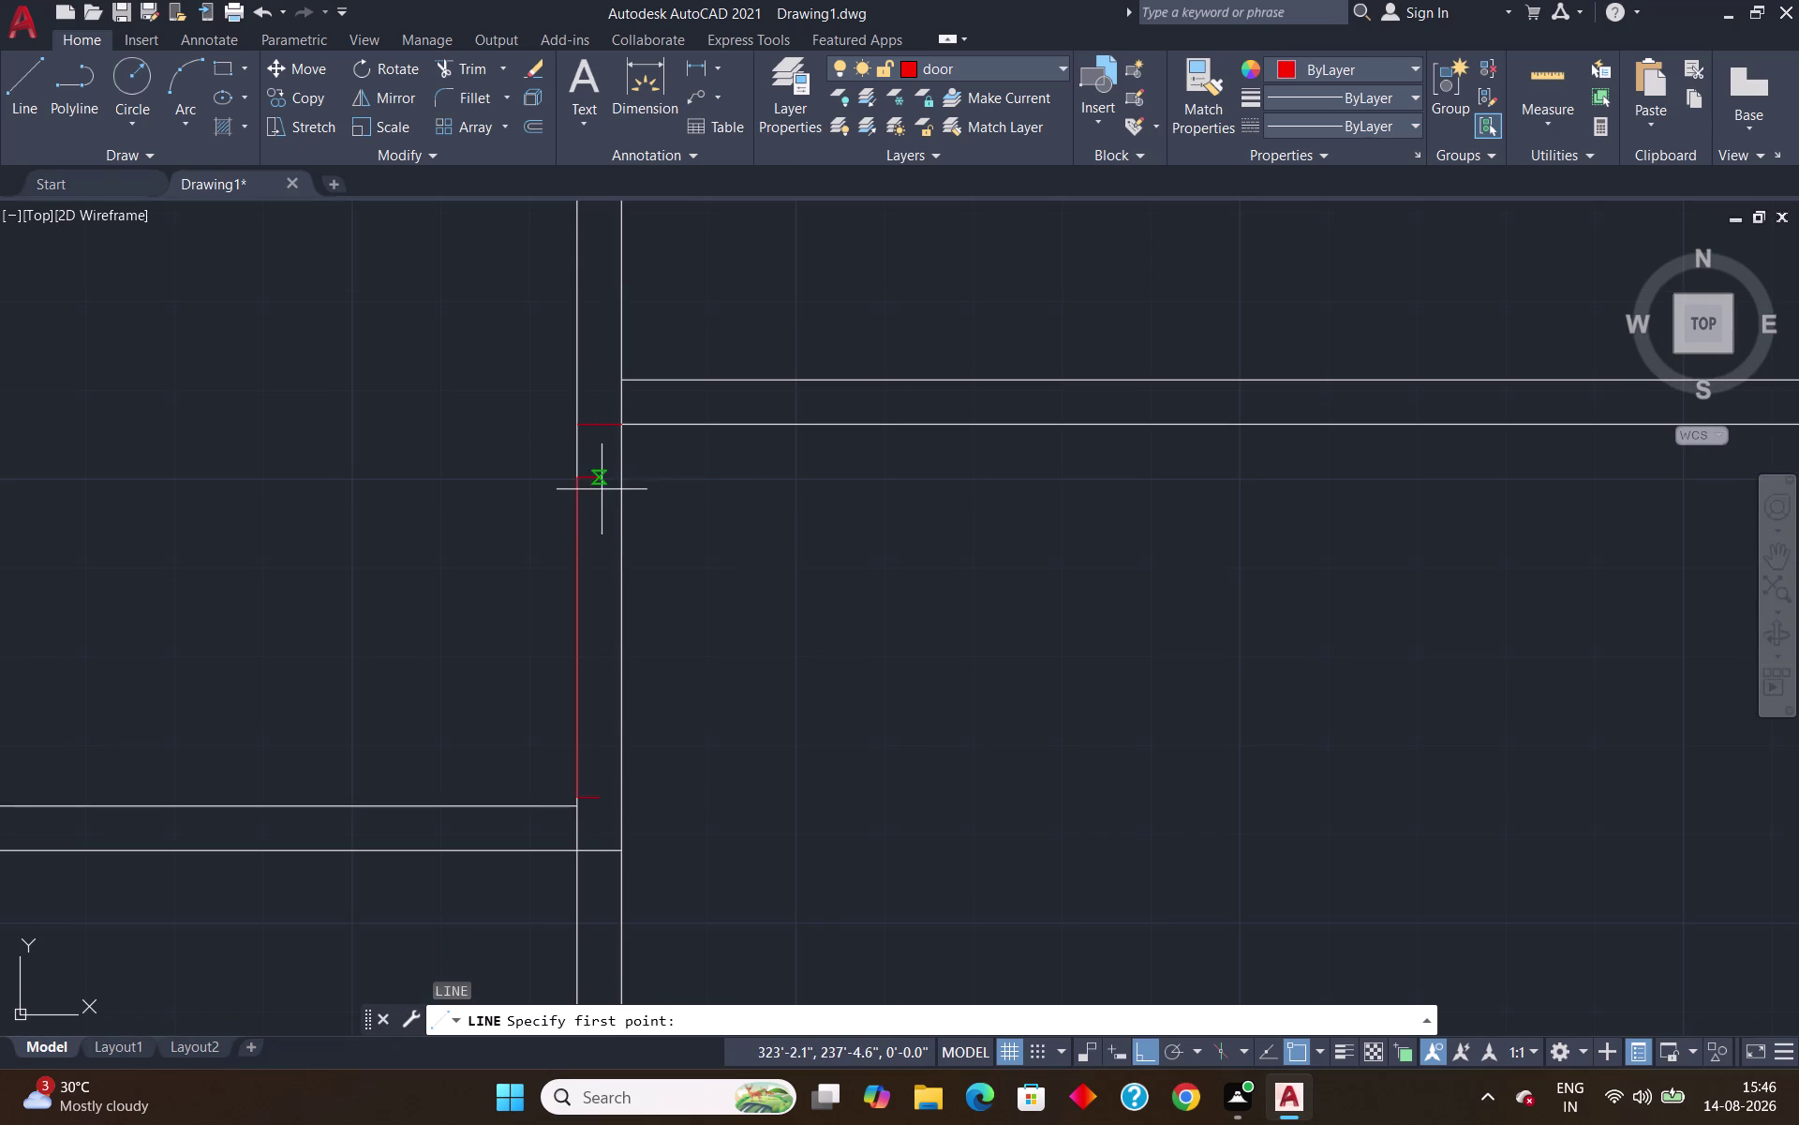
click(598, 478)
click(601, 430)
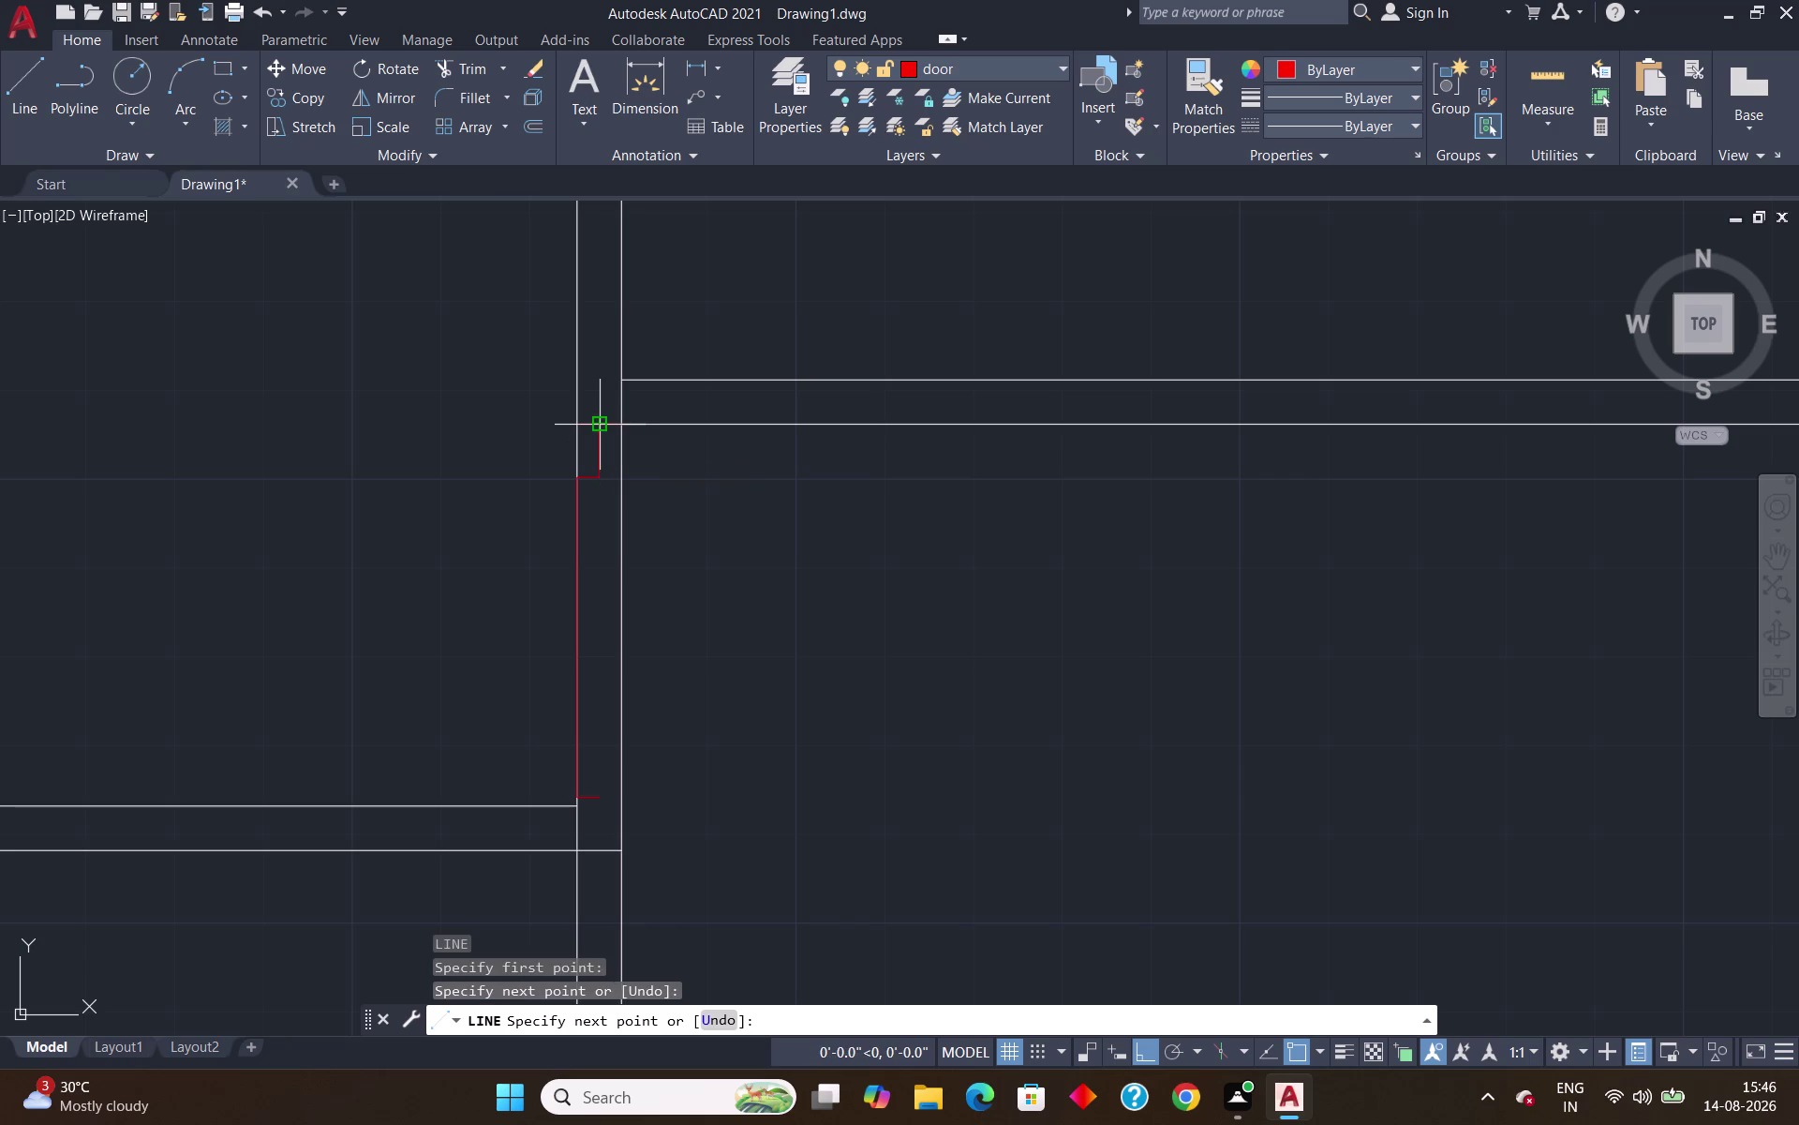
key(Return)
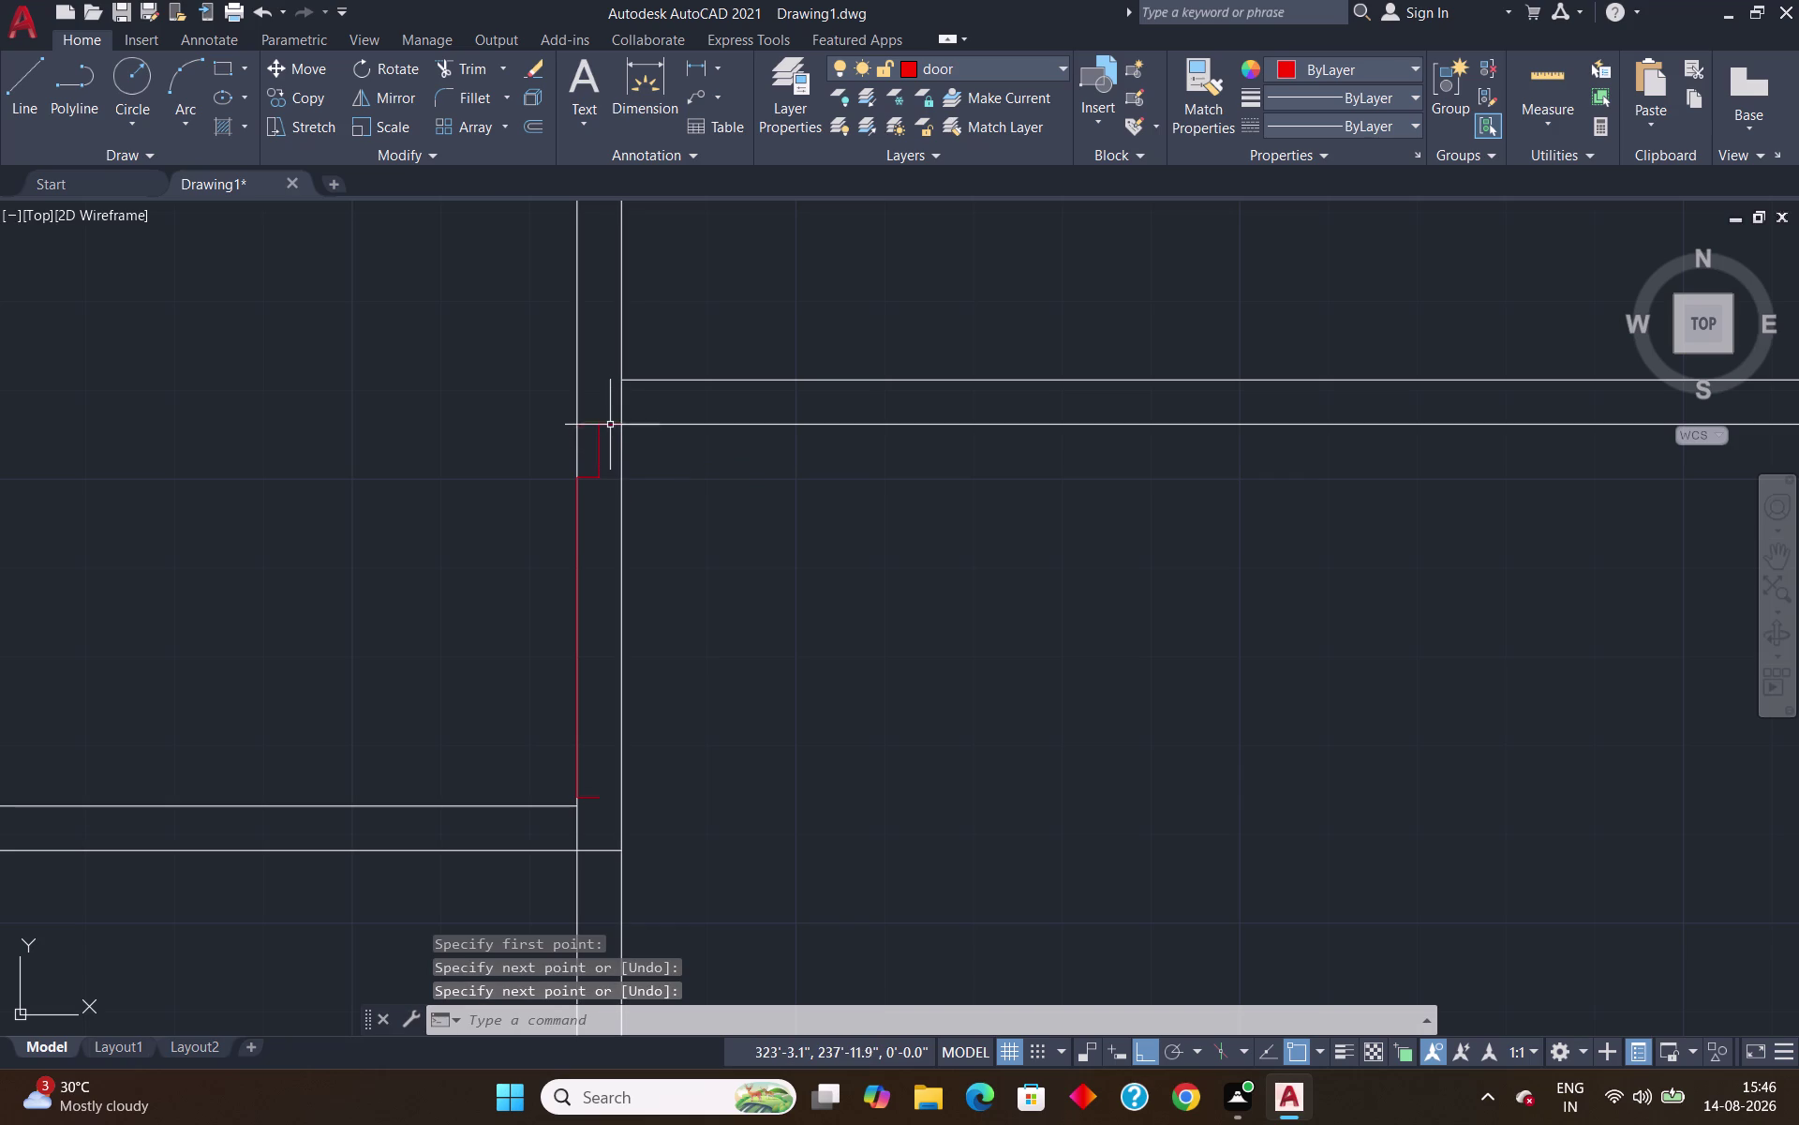
click(610, 423)
key(Delete)
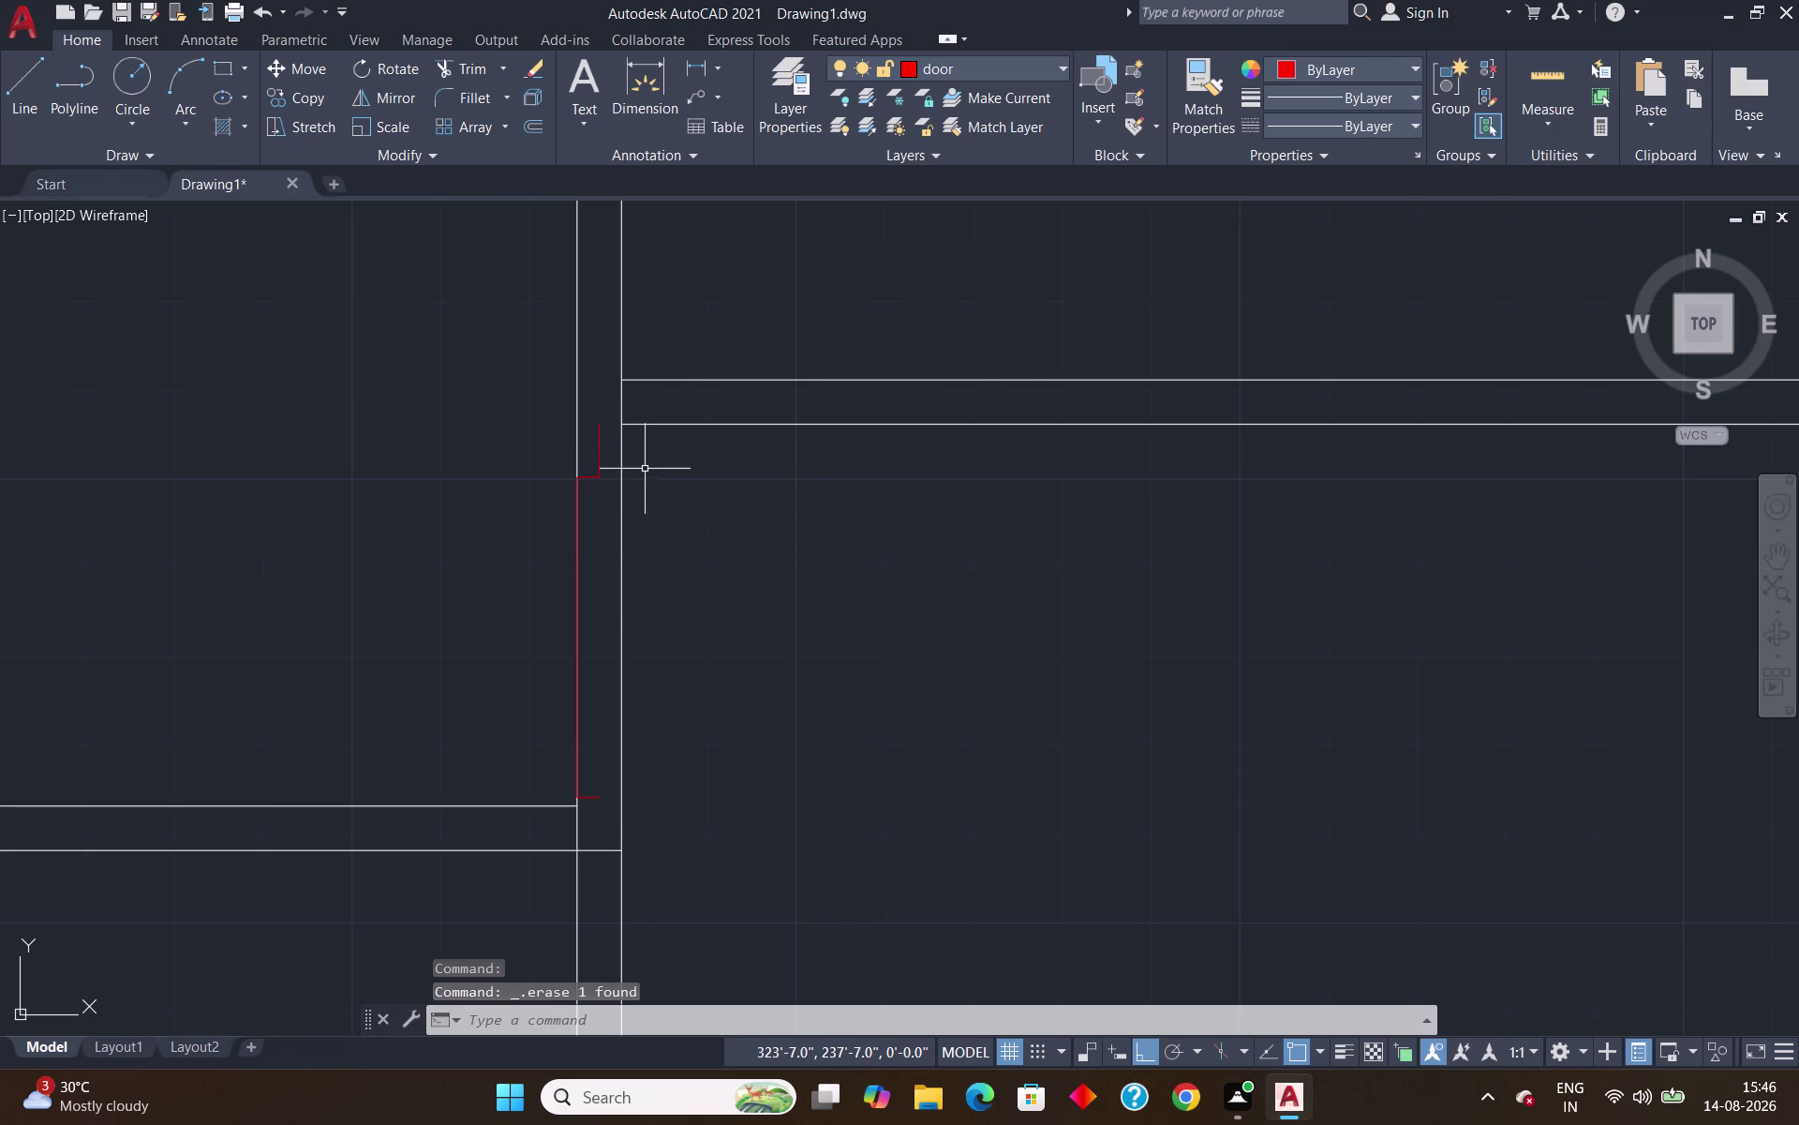
Inspect the short red jamb line, then pan across the plan to the long interior wall.
scroll(down, 3)
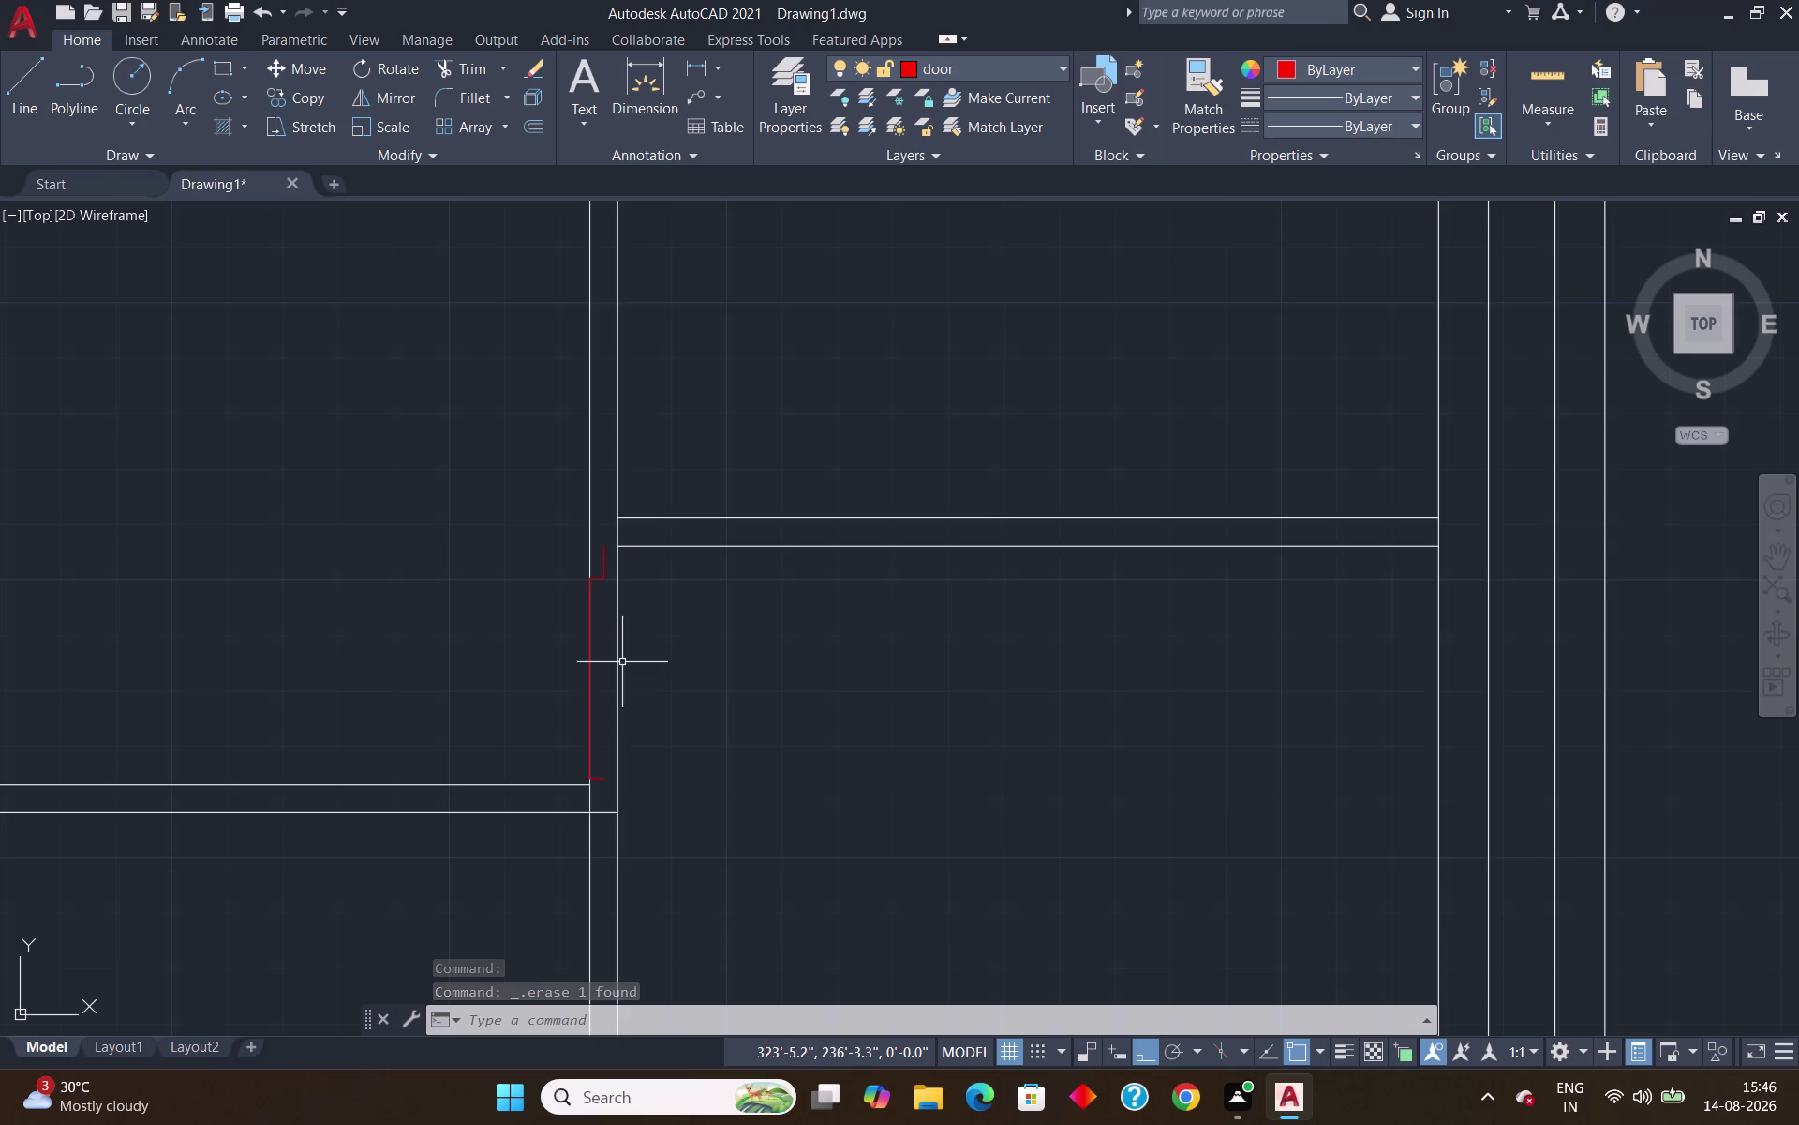
scroll(up, 3)
scroll(up, 3)
scroll(down, 3)
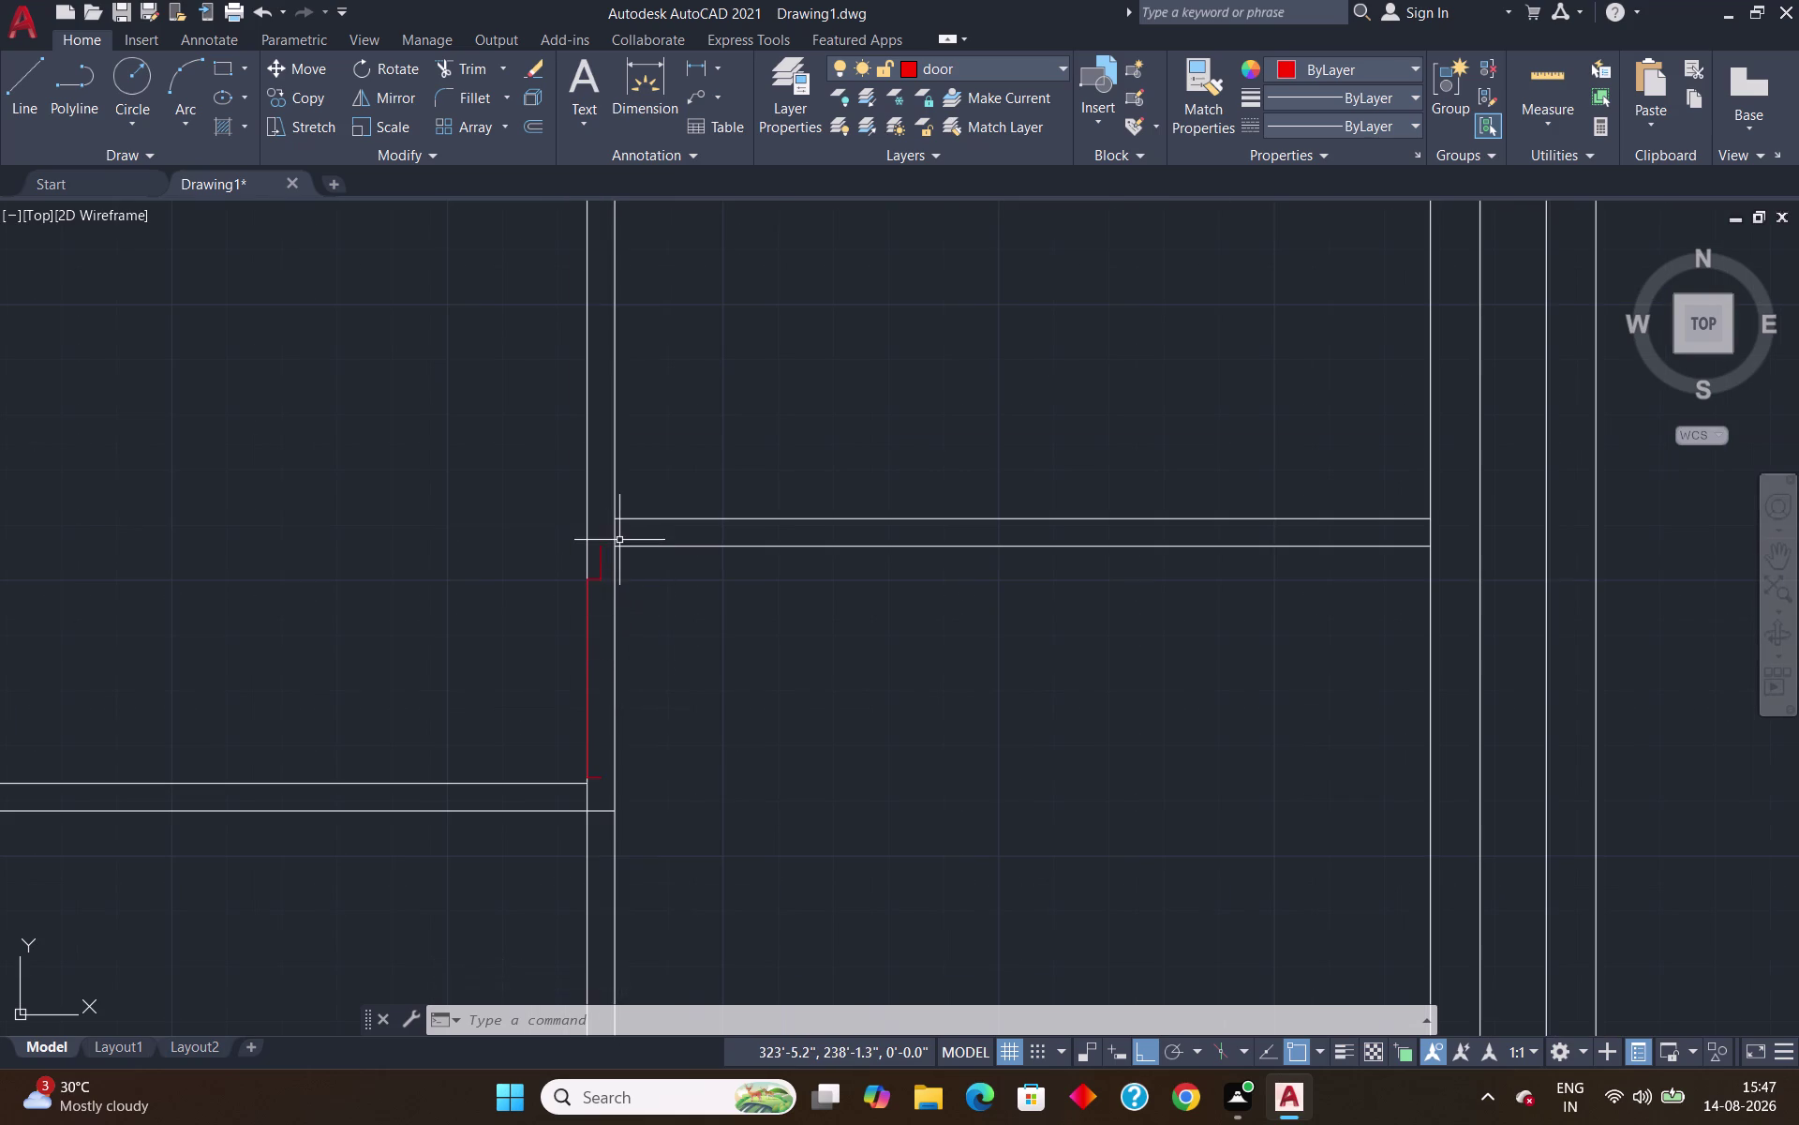
scroll(up, 3)
scroll(up, 3)
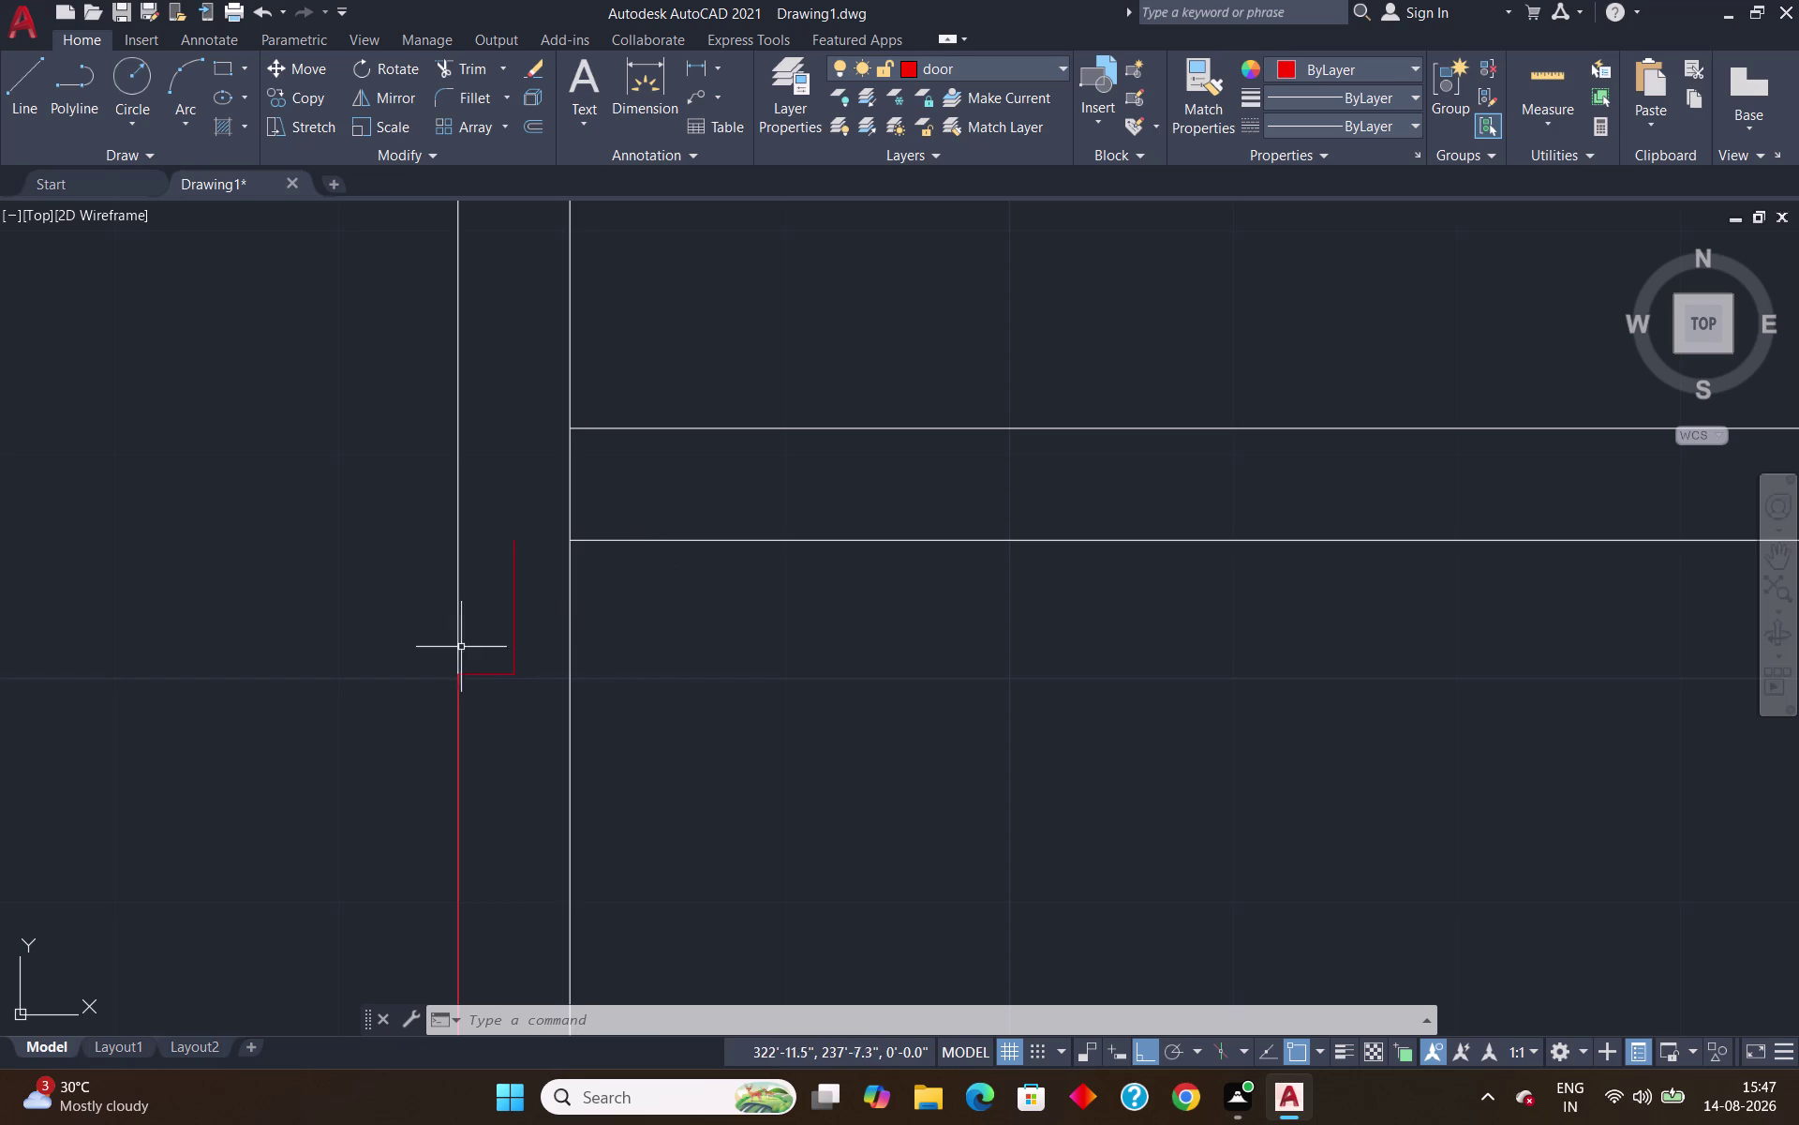
click(517, 630)
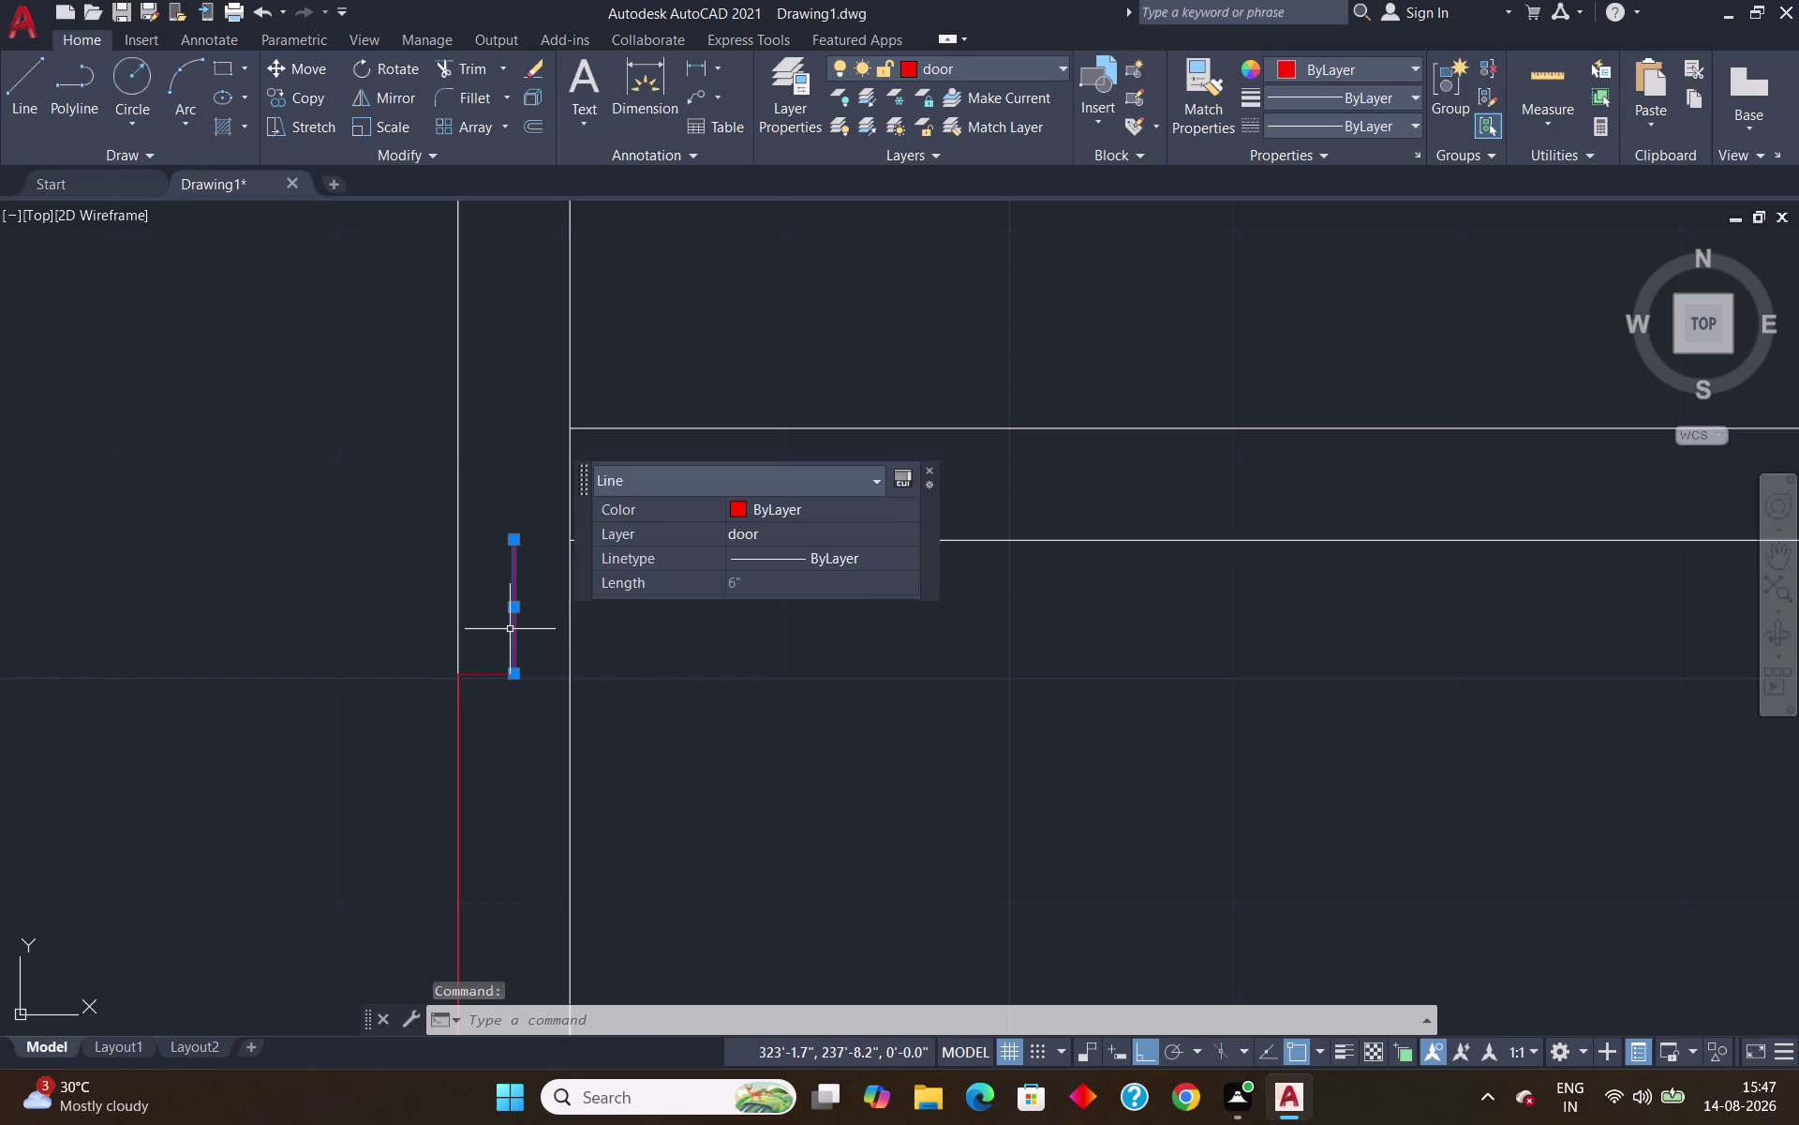
key(Delete)
scroll(down, 3)
scroll(down, 3)
middle_drag(575, 794, 496, 466)
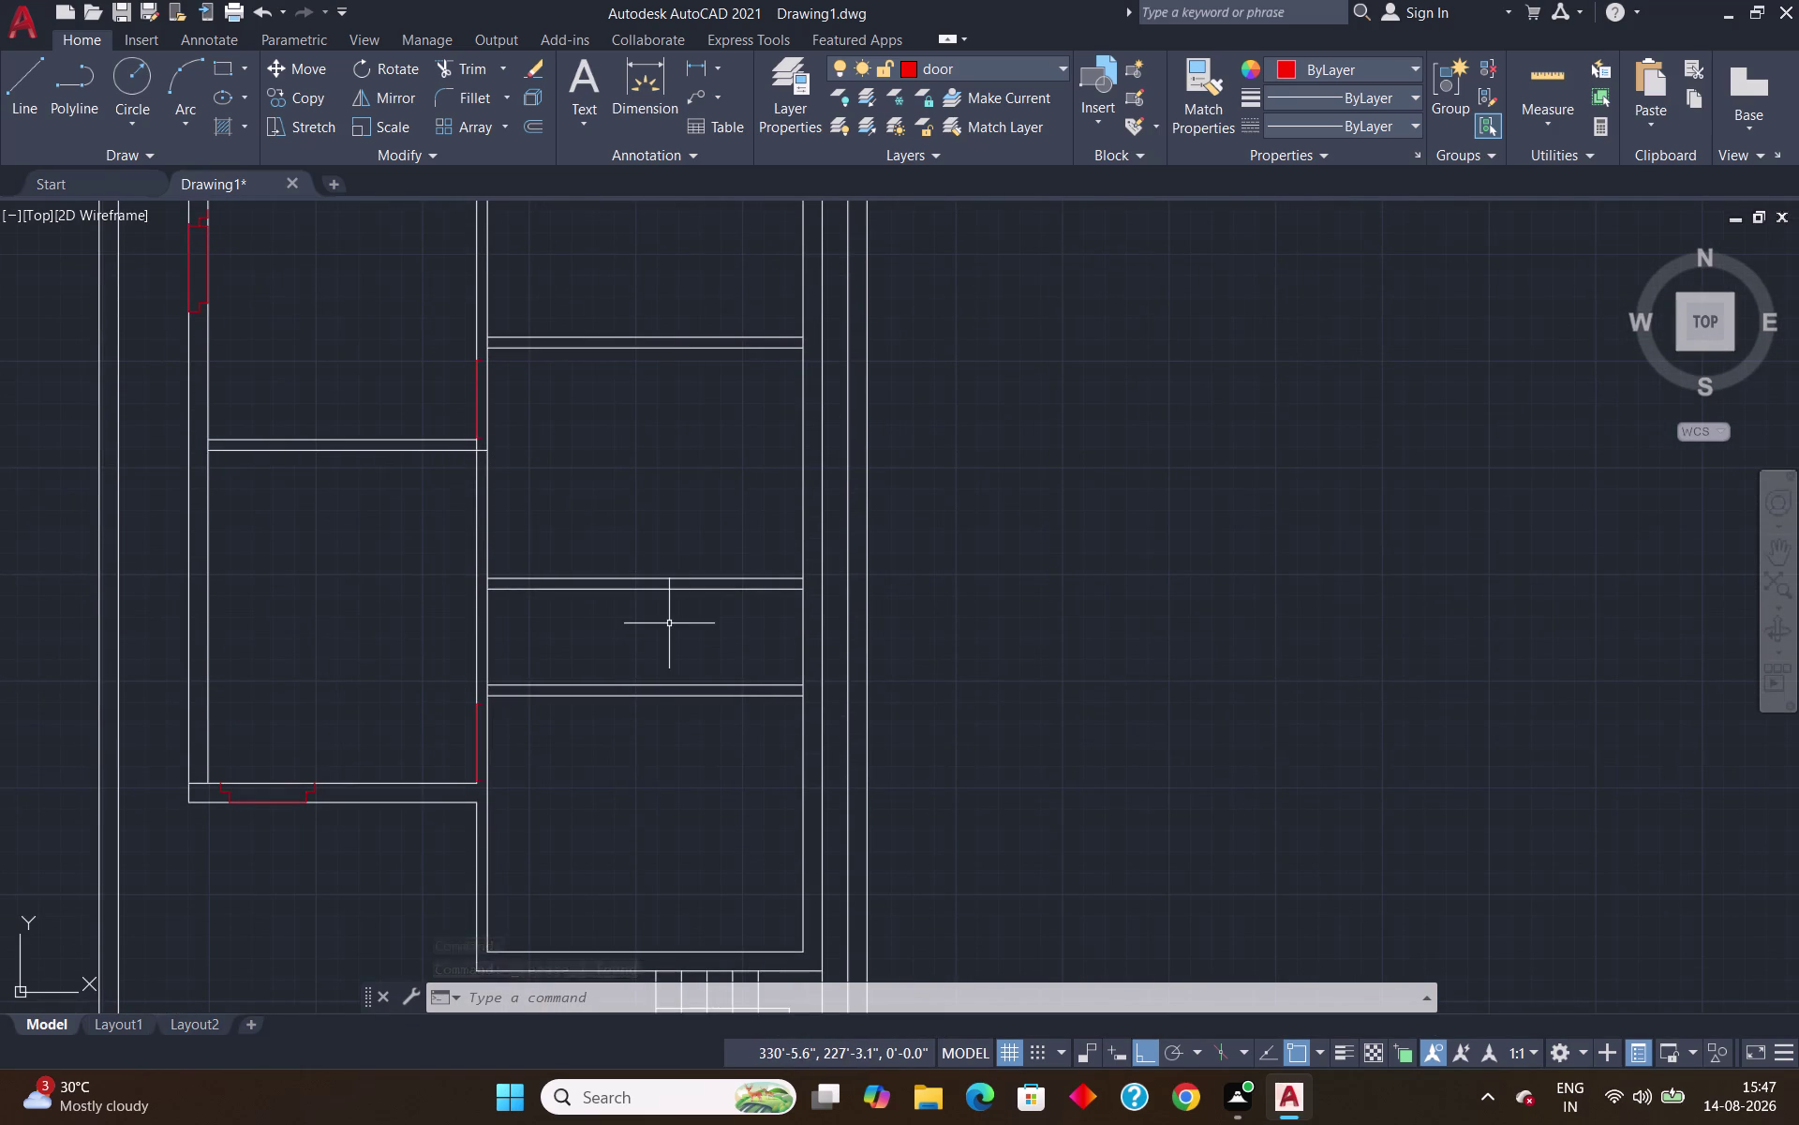
scroll(up, 3)
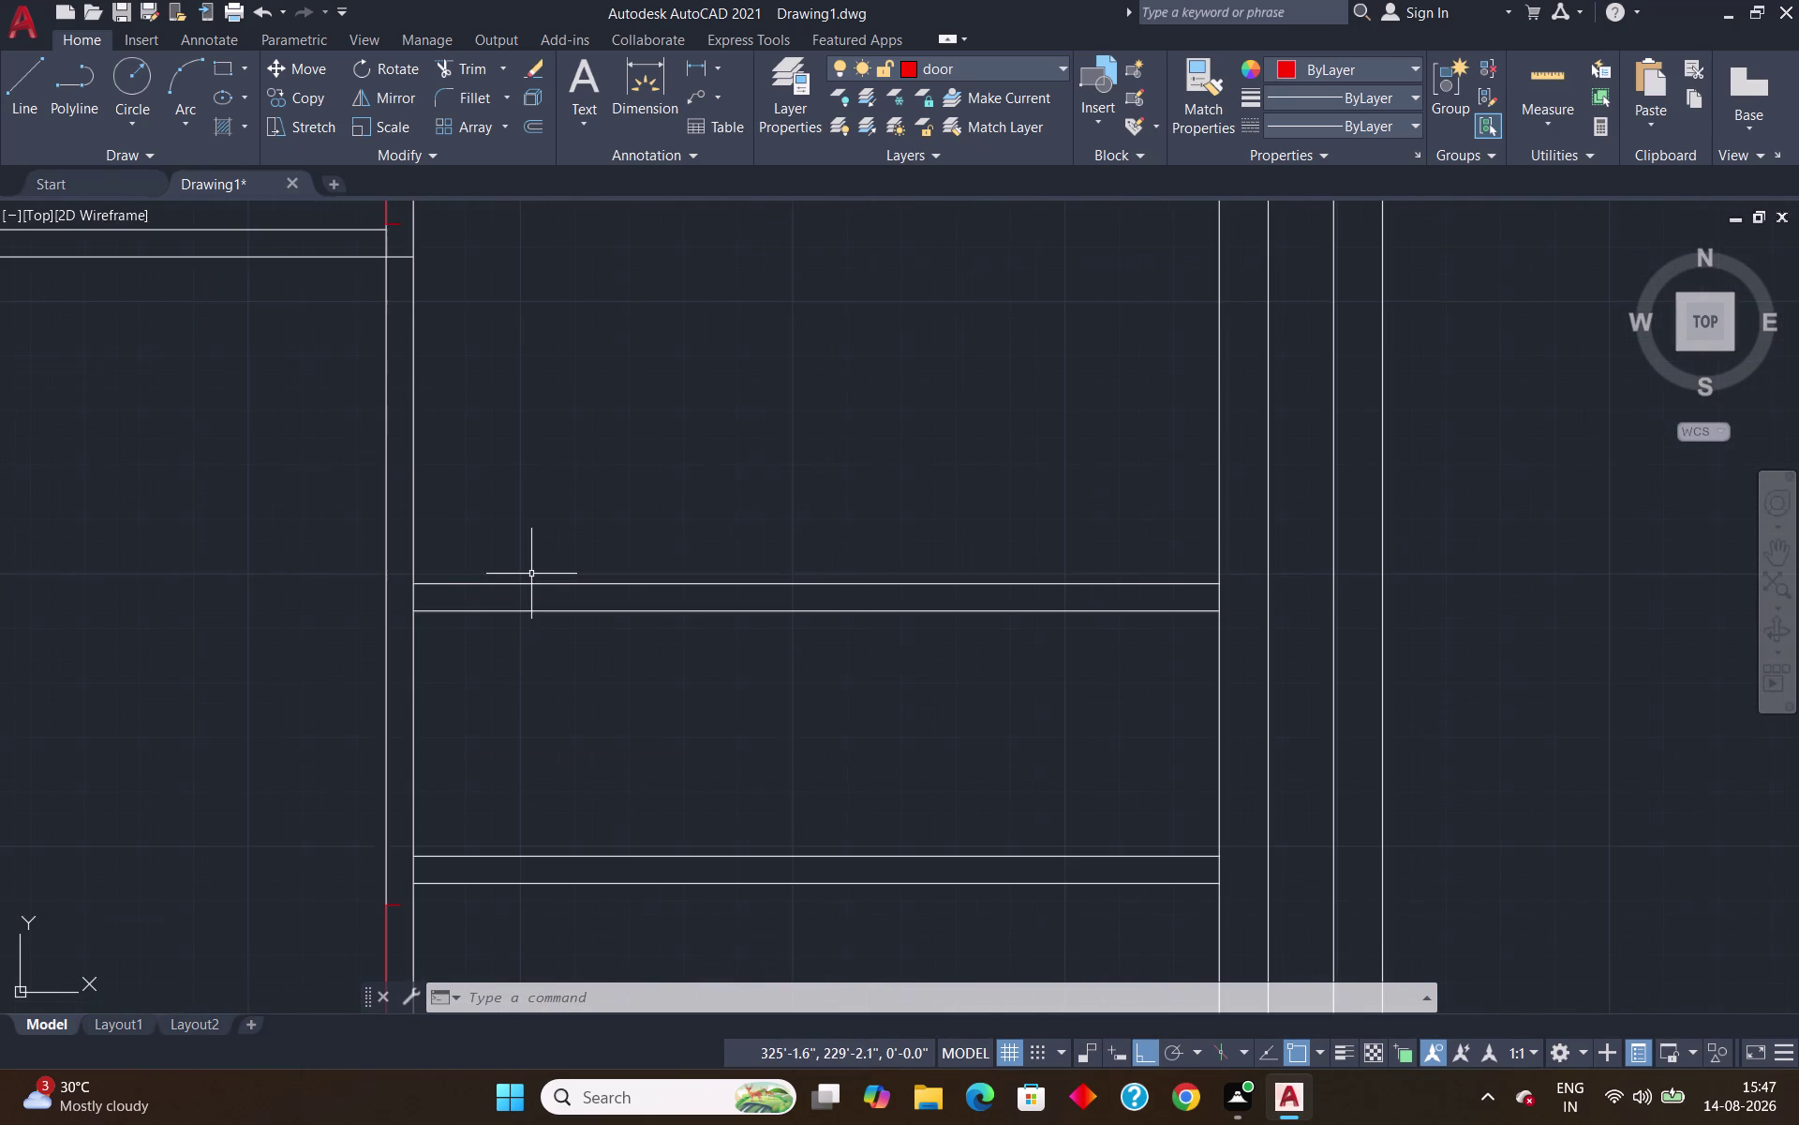
Start a red line 1 foot from the cross wall corner using TK tracking.
key(l)
key(Return)
text(tk)
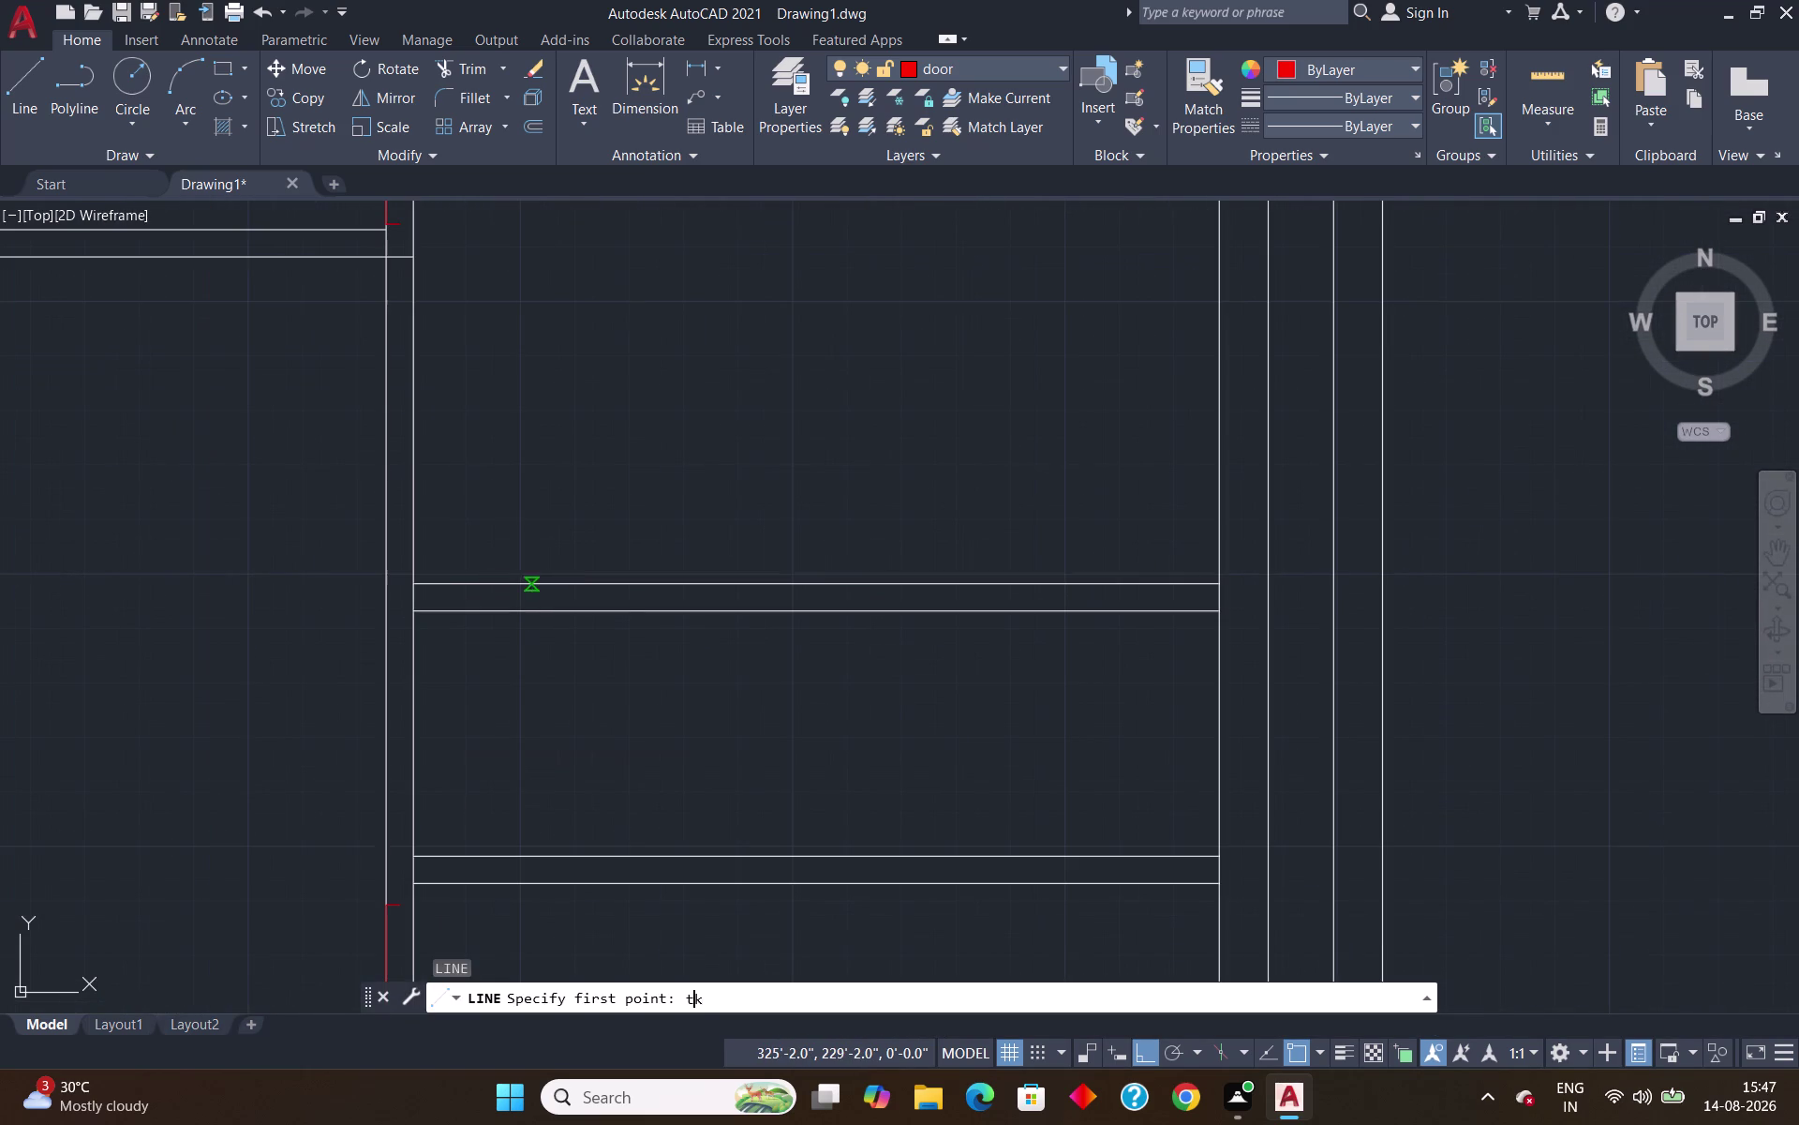
key(Return)
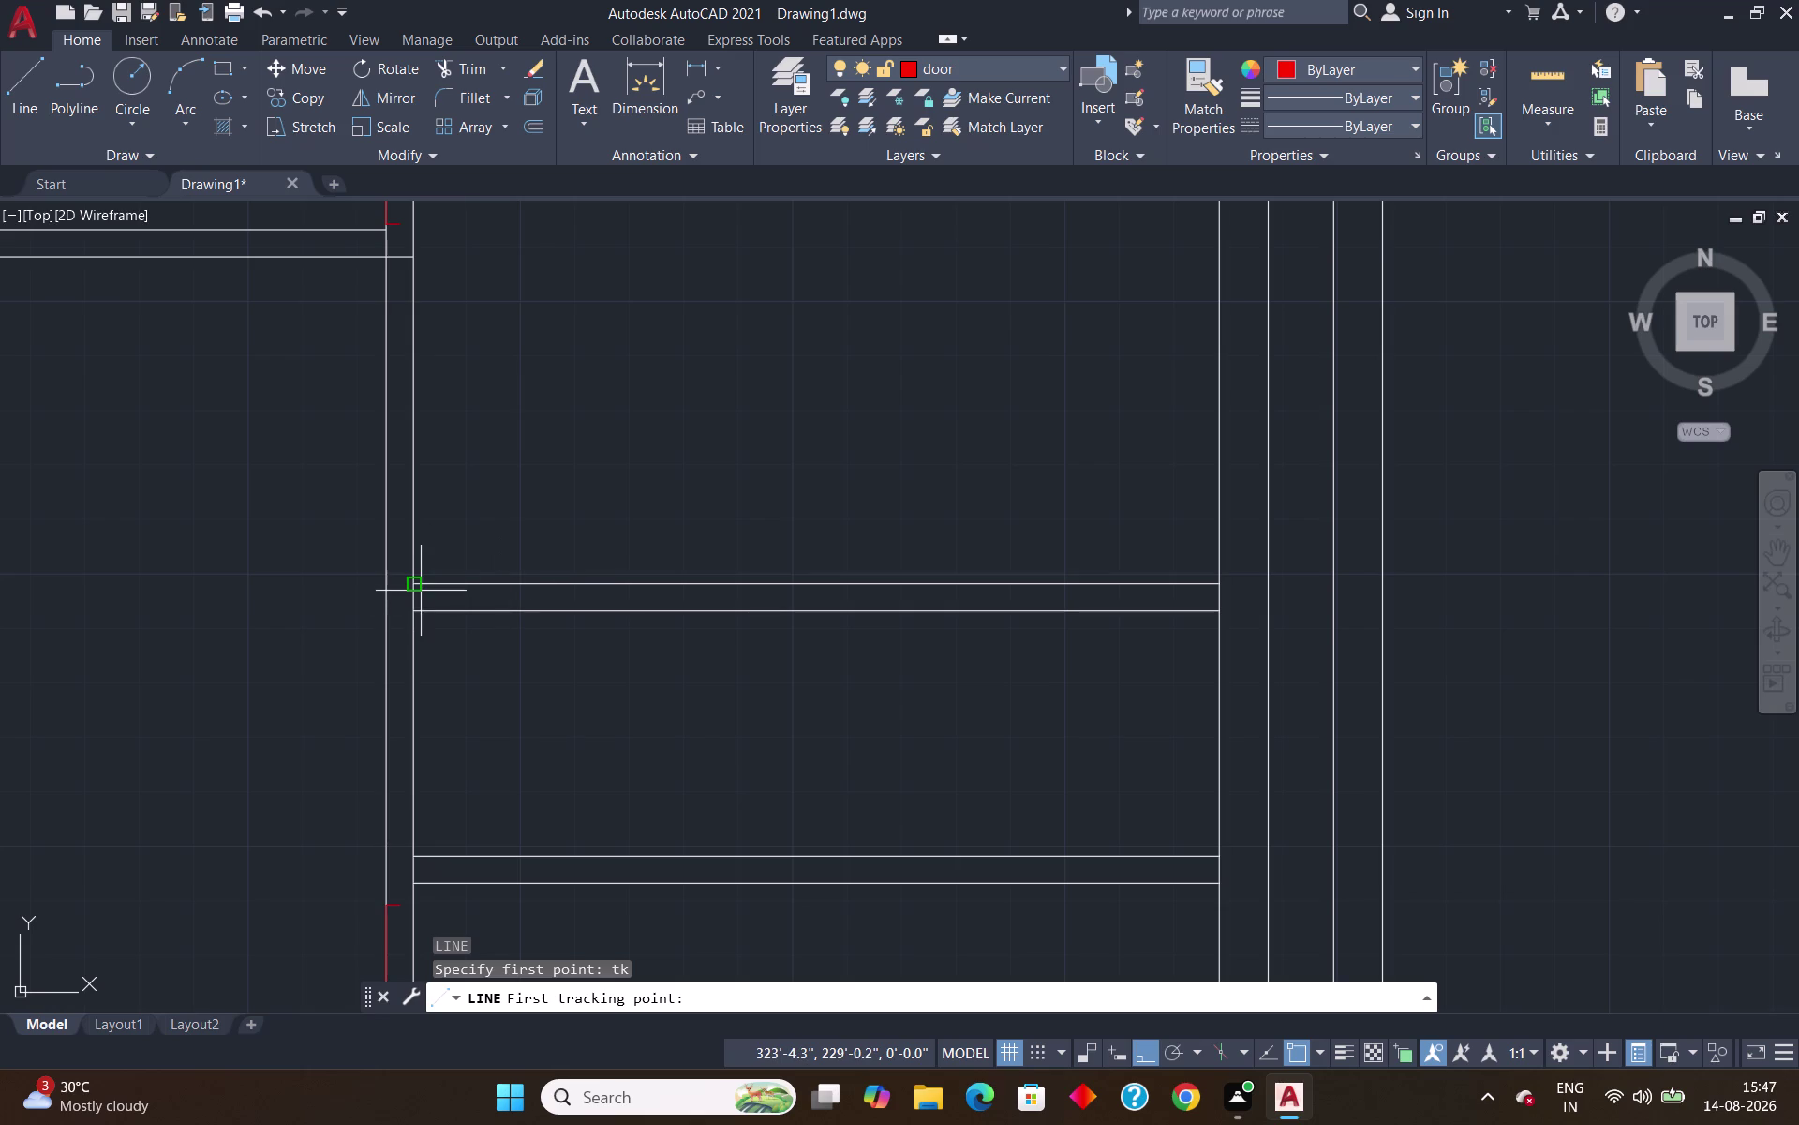
click(413, 591)
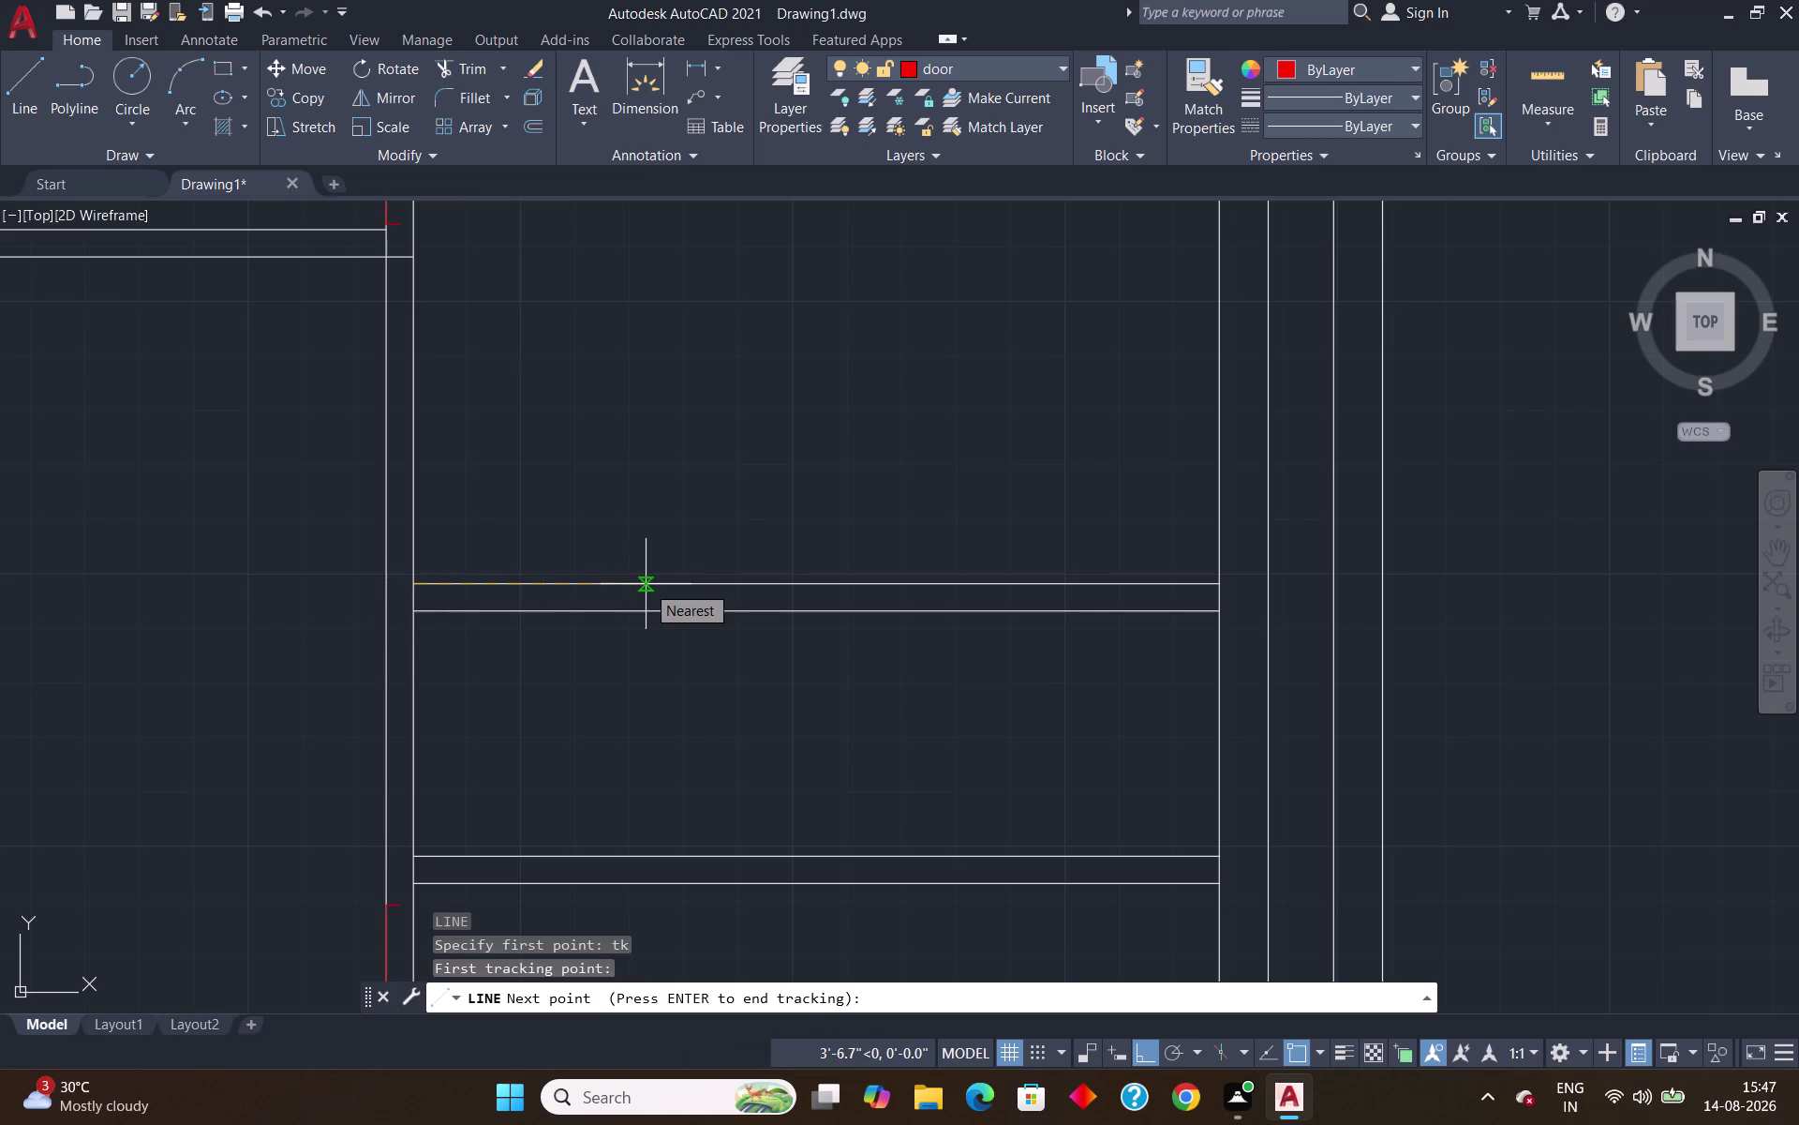
text(1')
key(Return)
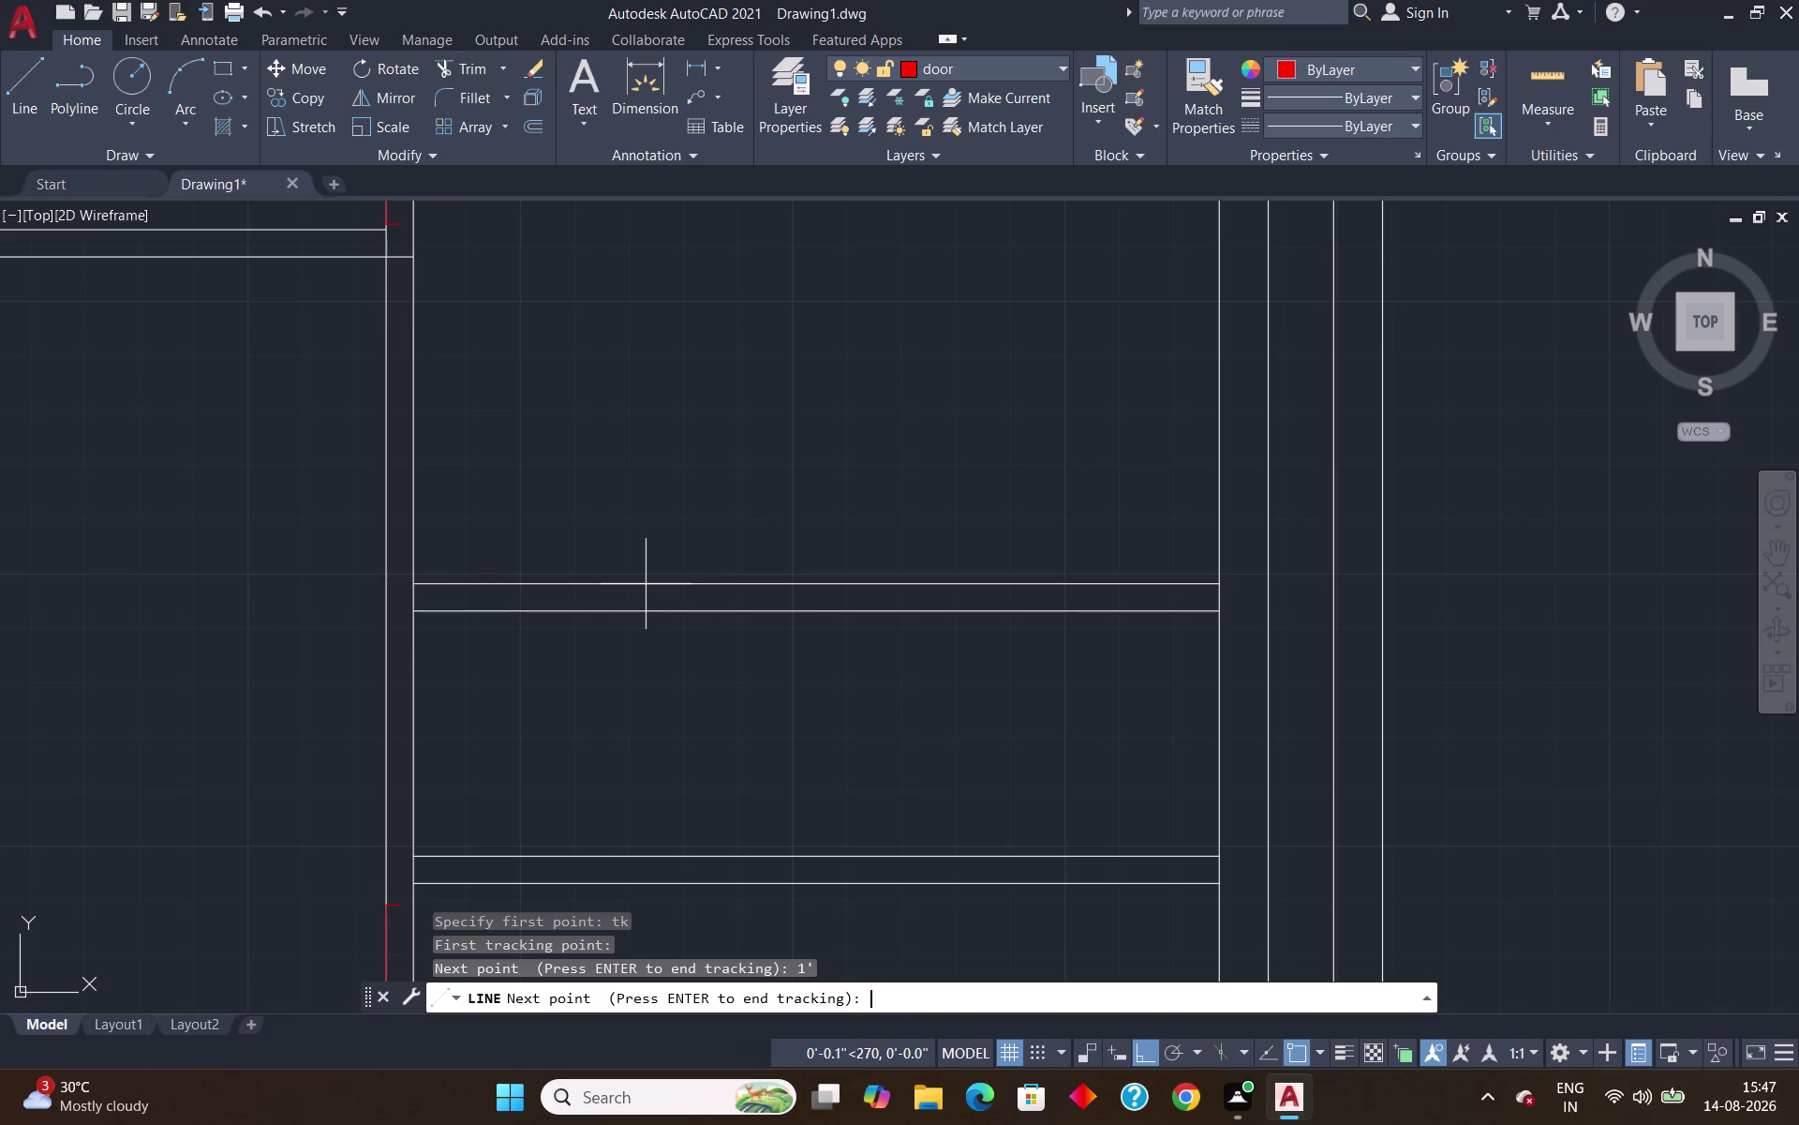
key(Return)
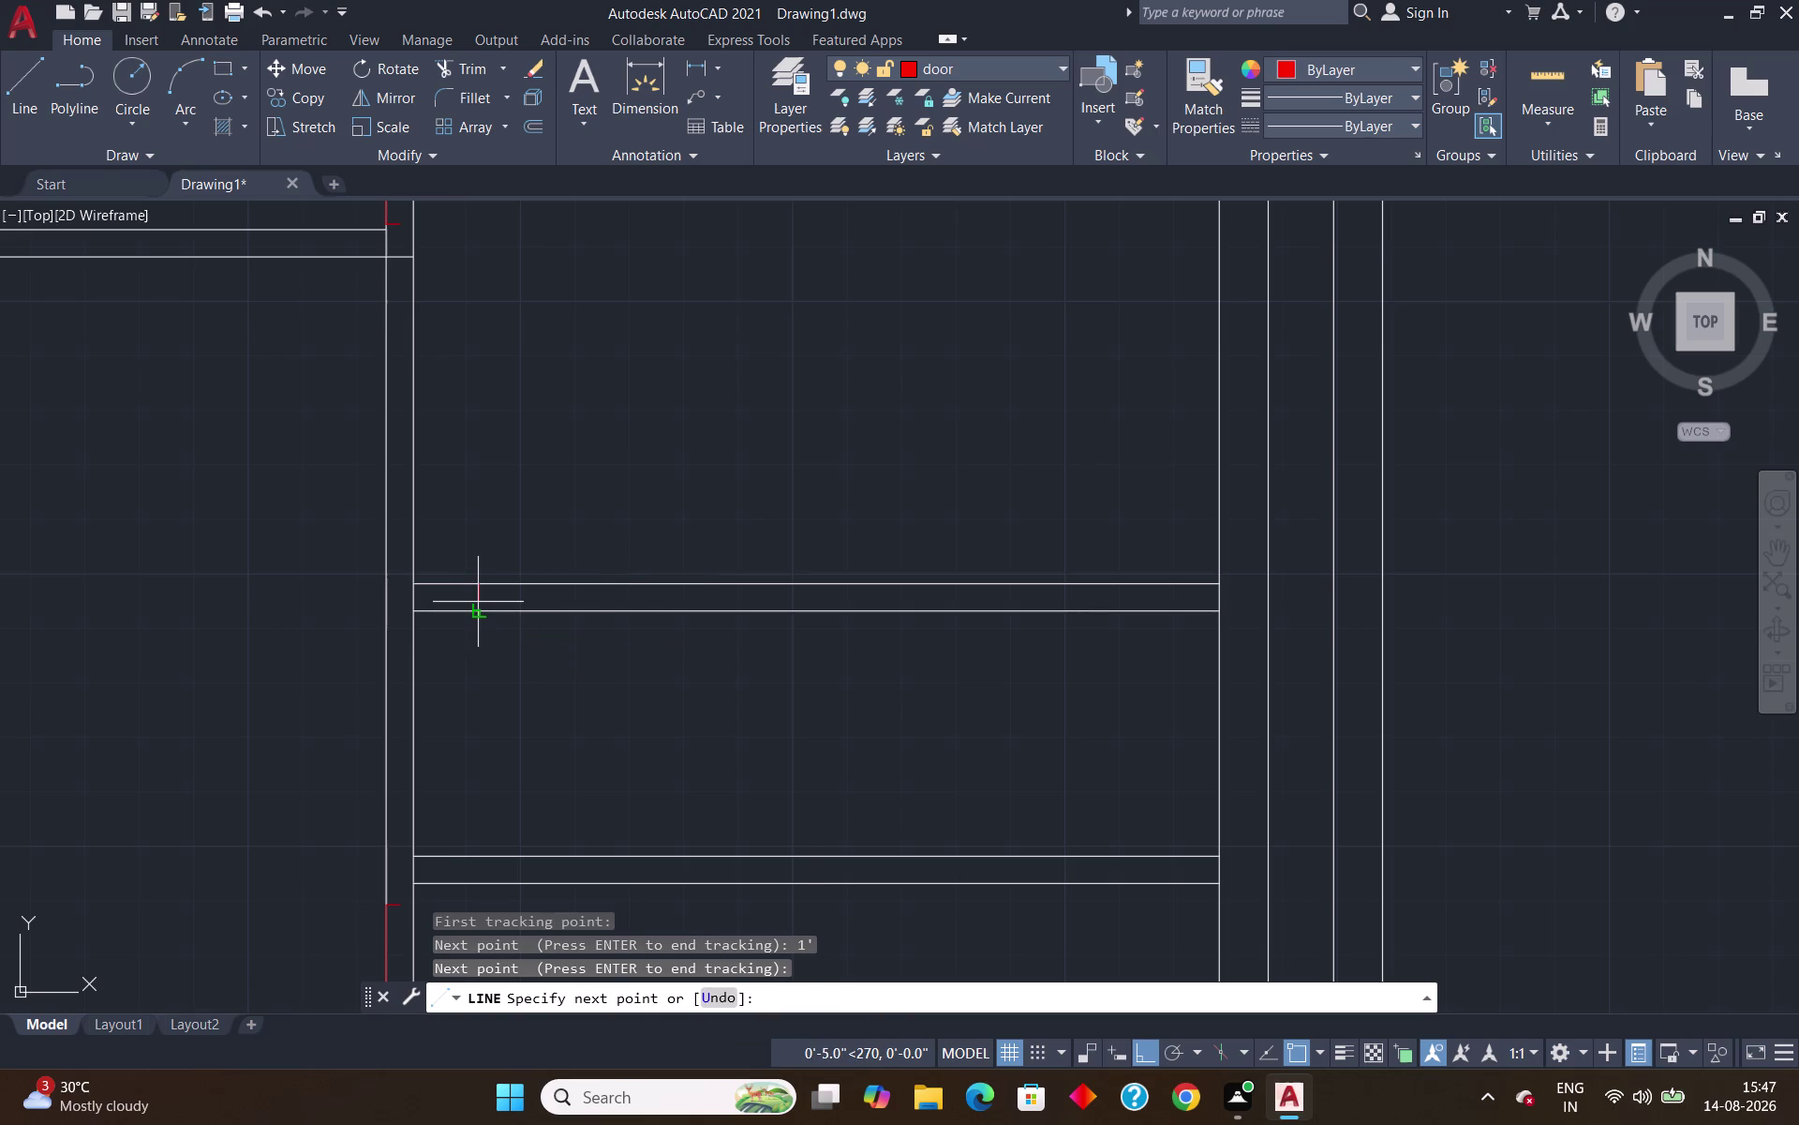
Draw 2.5" and 4" segments to the lower wall line, then a 2'6" run along it.
scroll(up, 3)
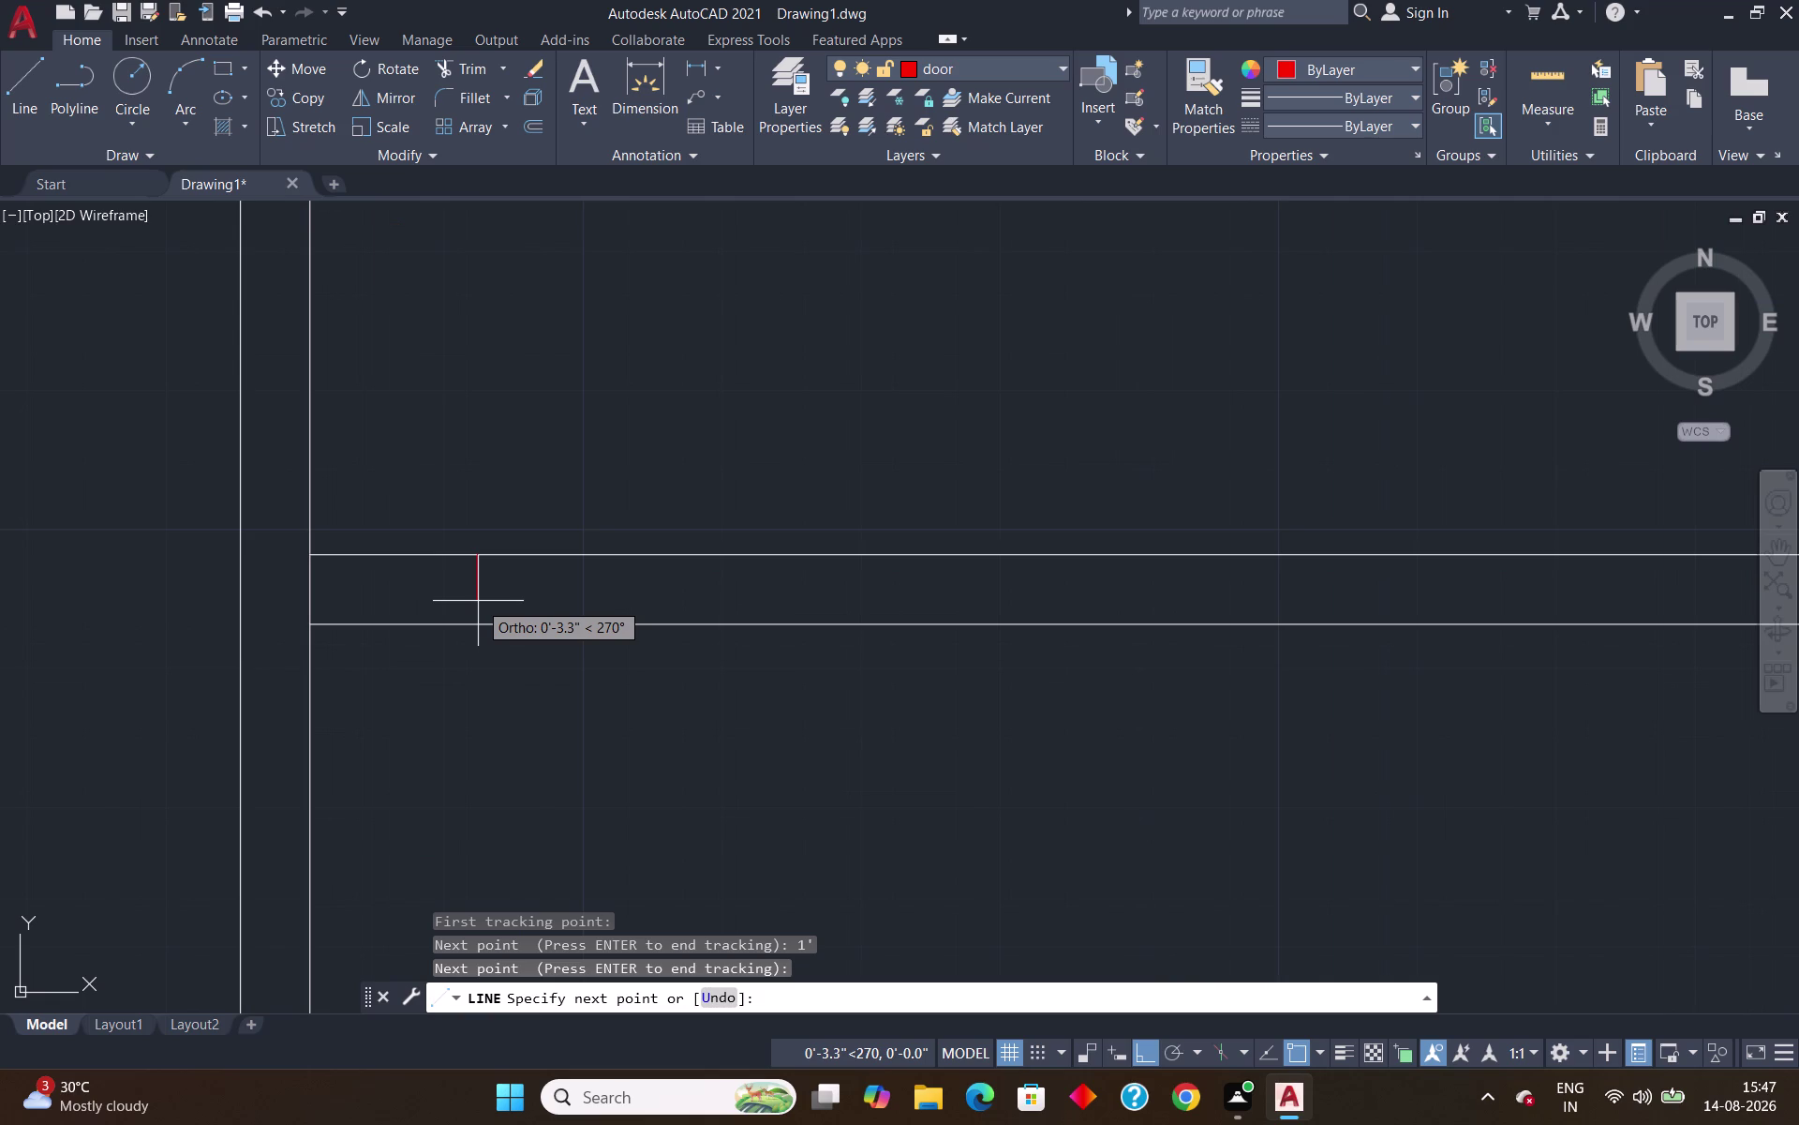
text(2.5)
key(shift+quotedbl)
key(Return)
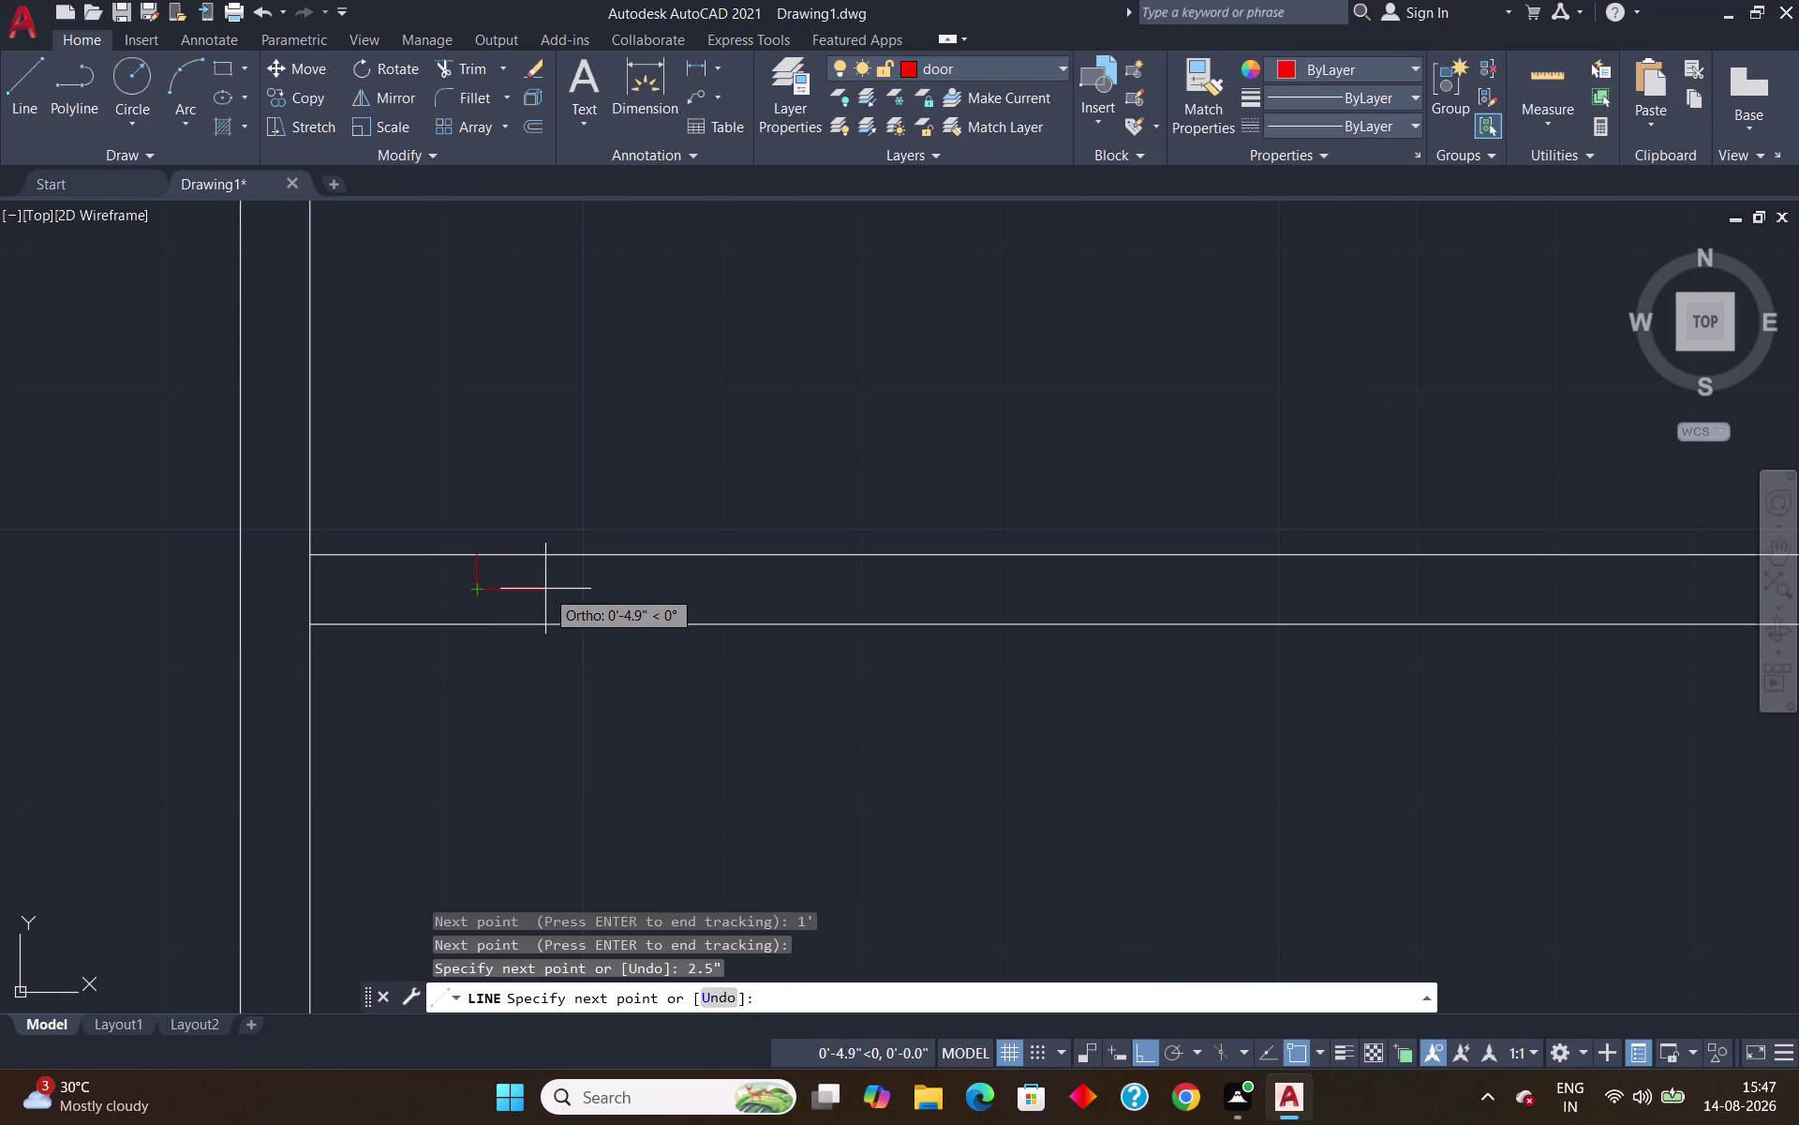
text(4")
key(Return)
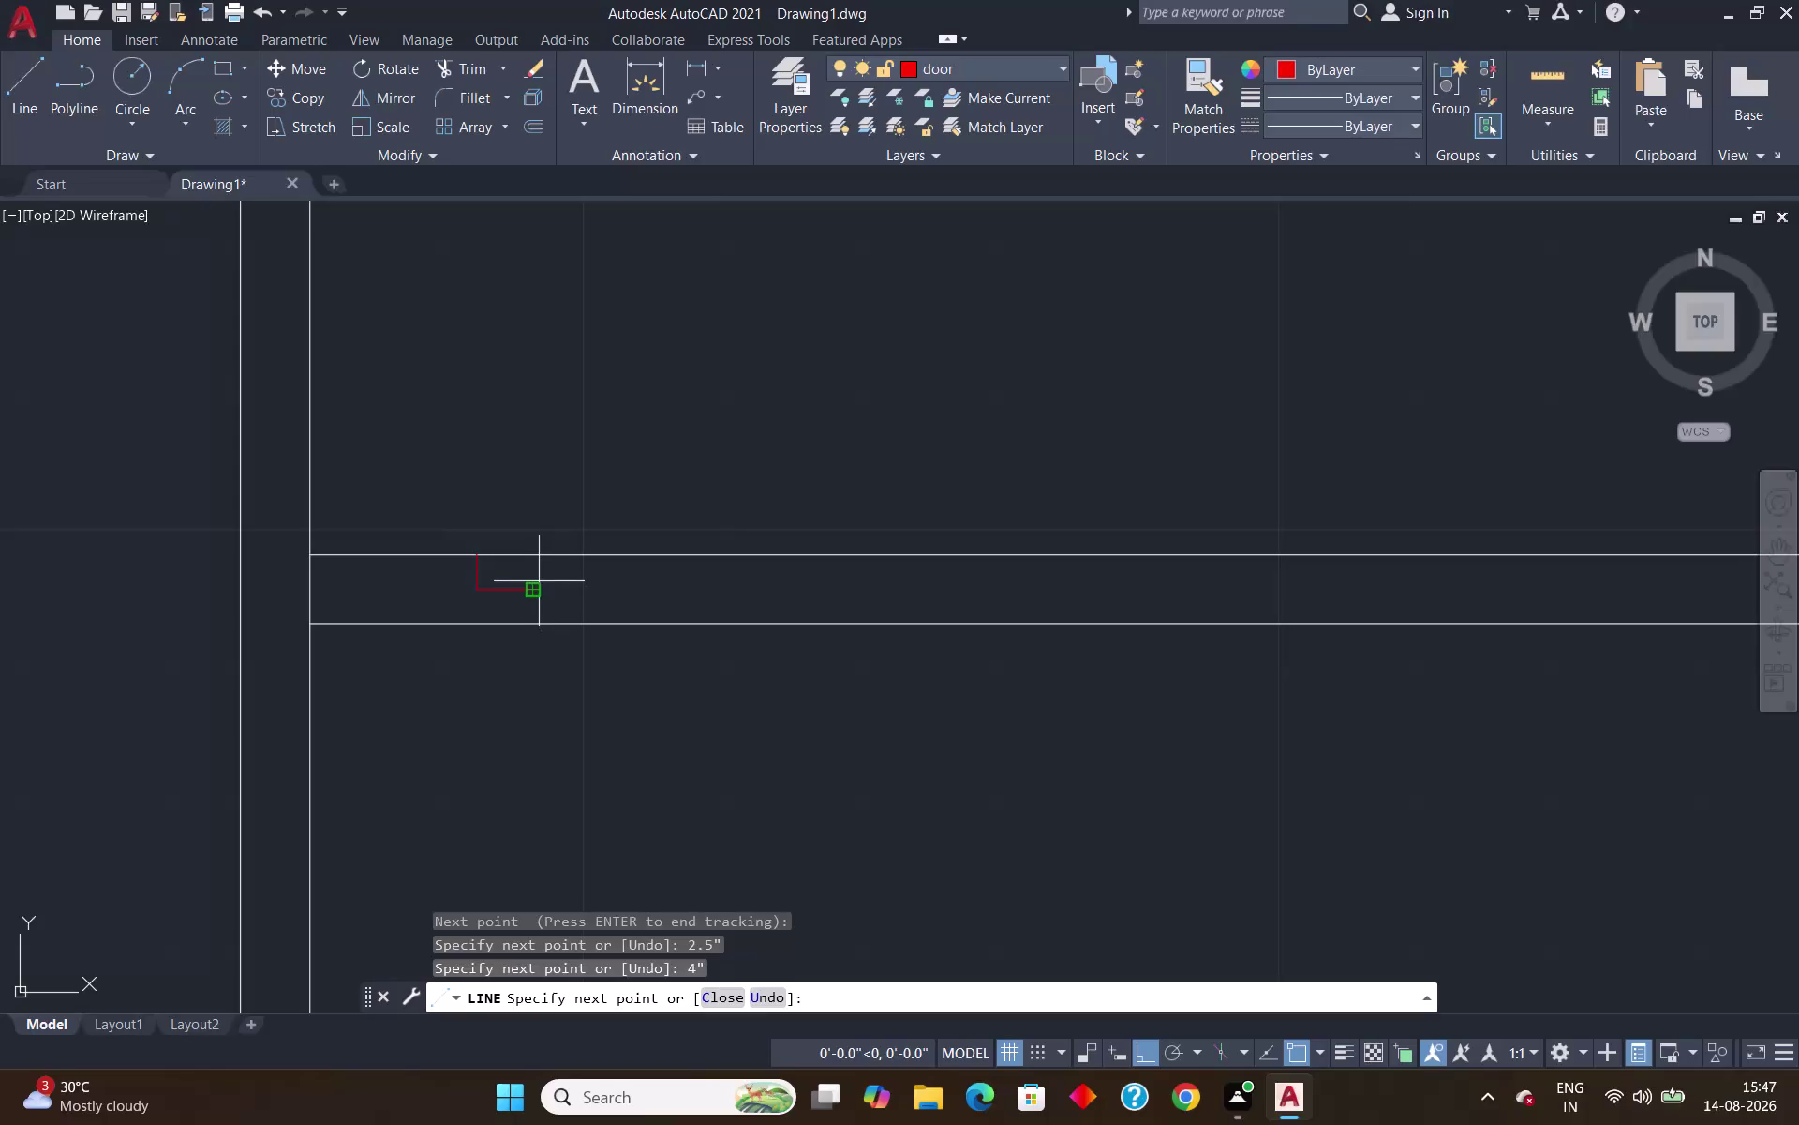
click(539, 628)
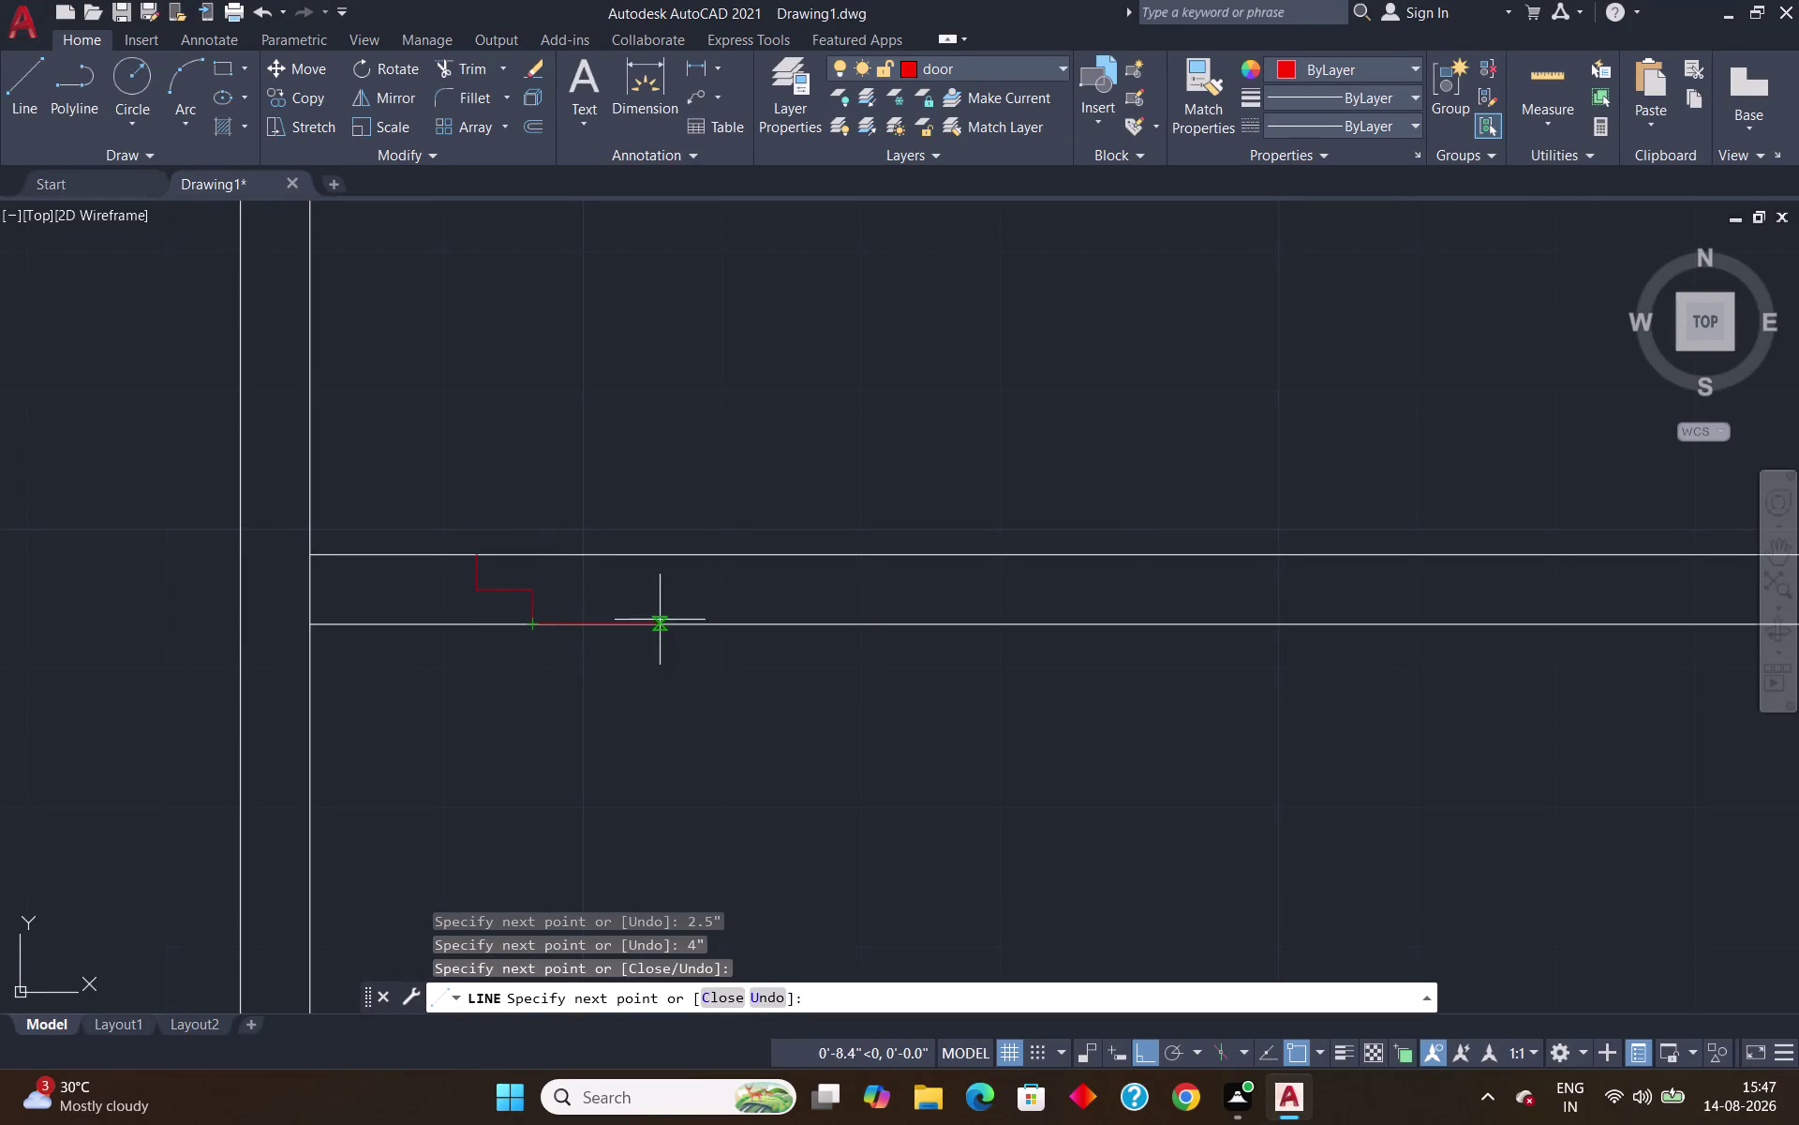
text(2')
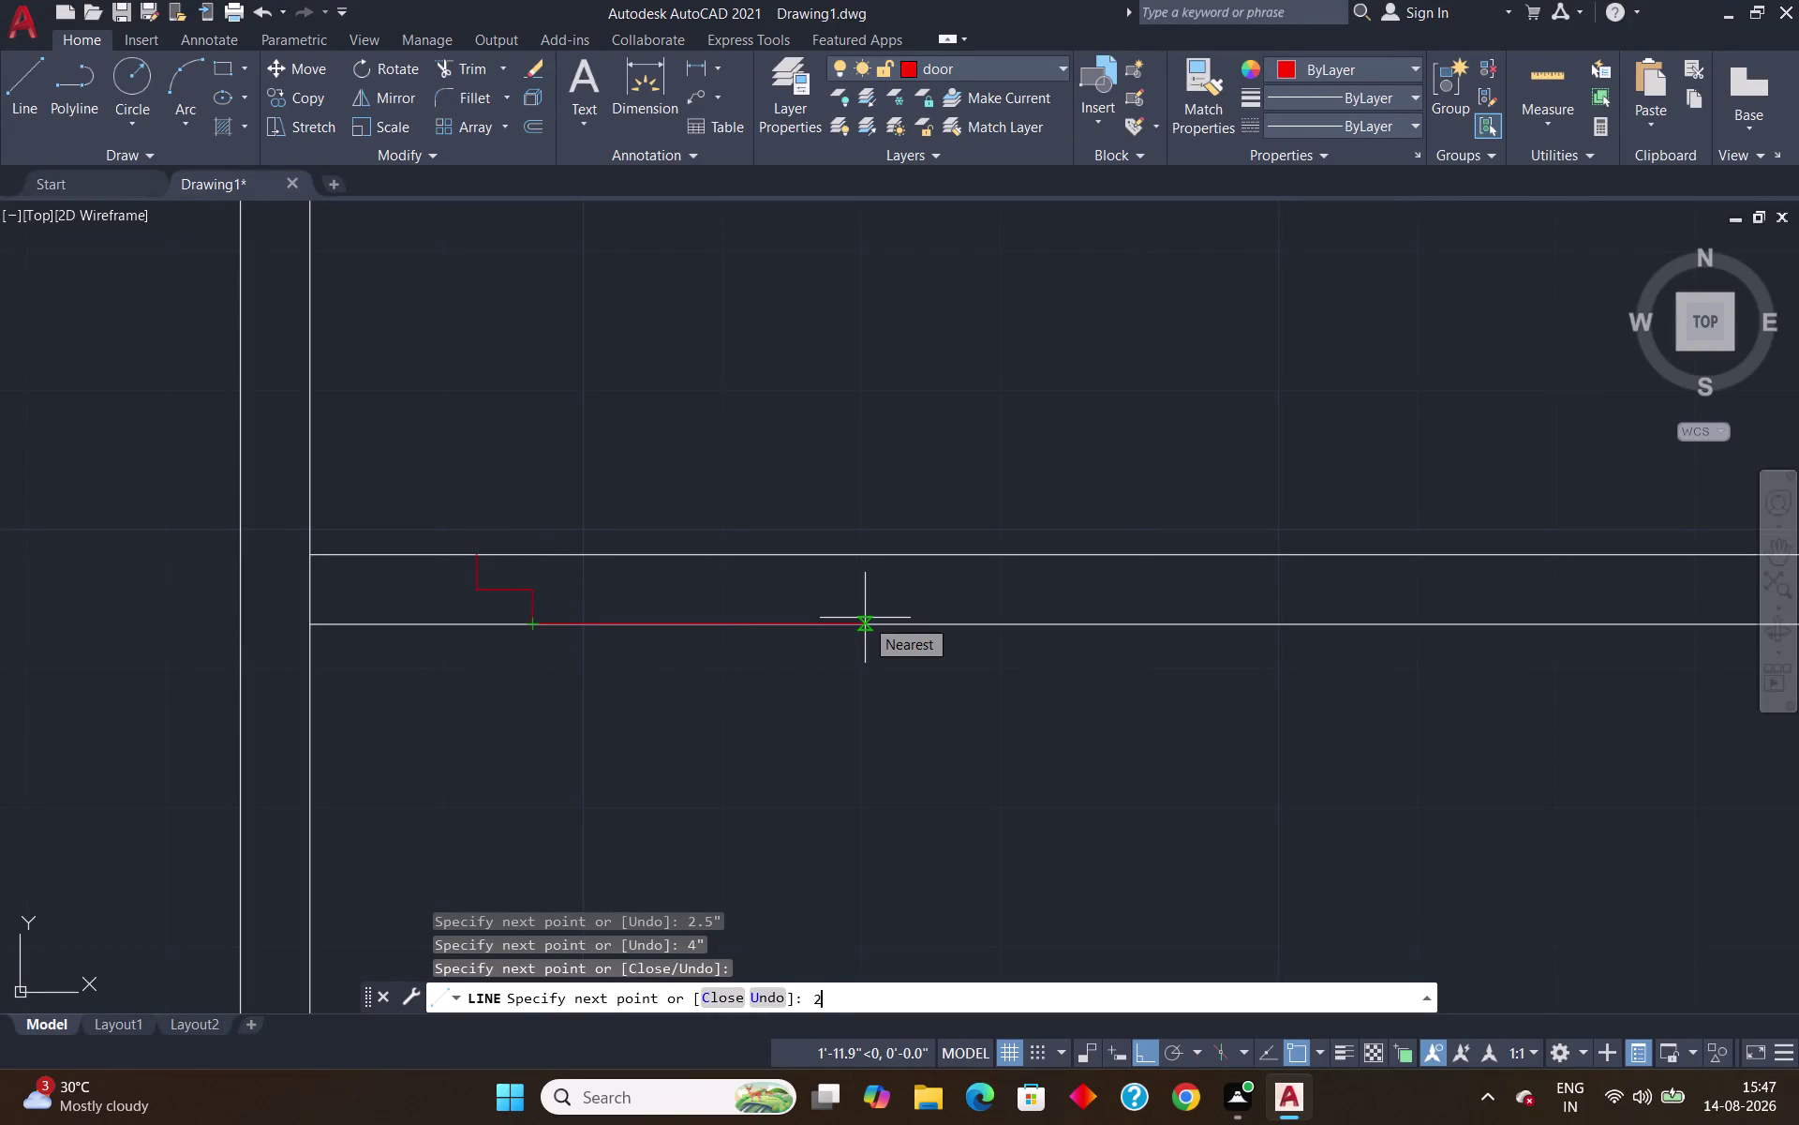
text(6")
key(Return)
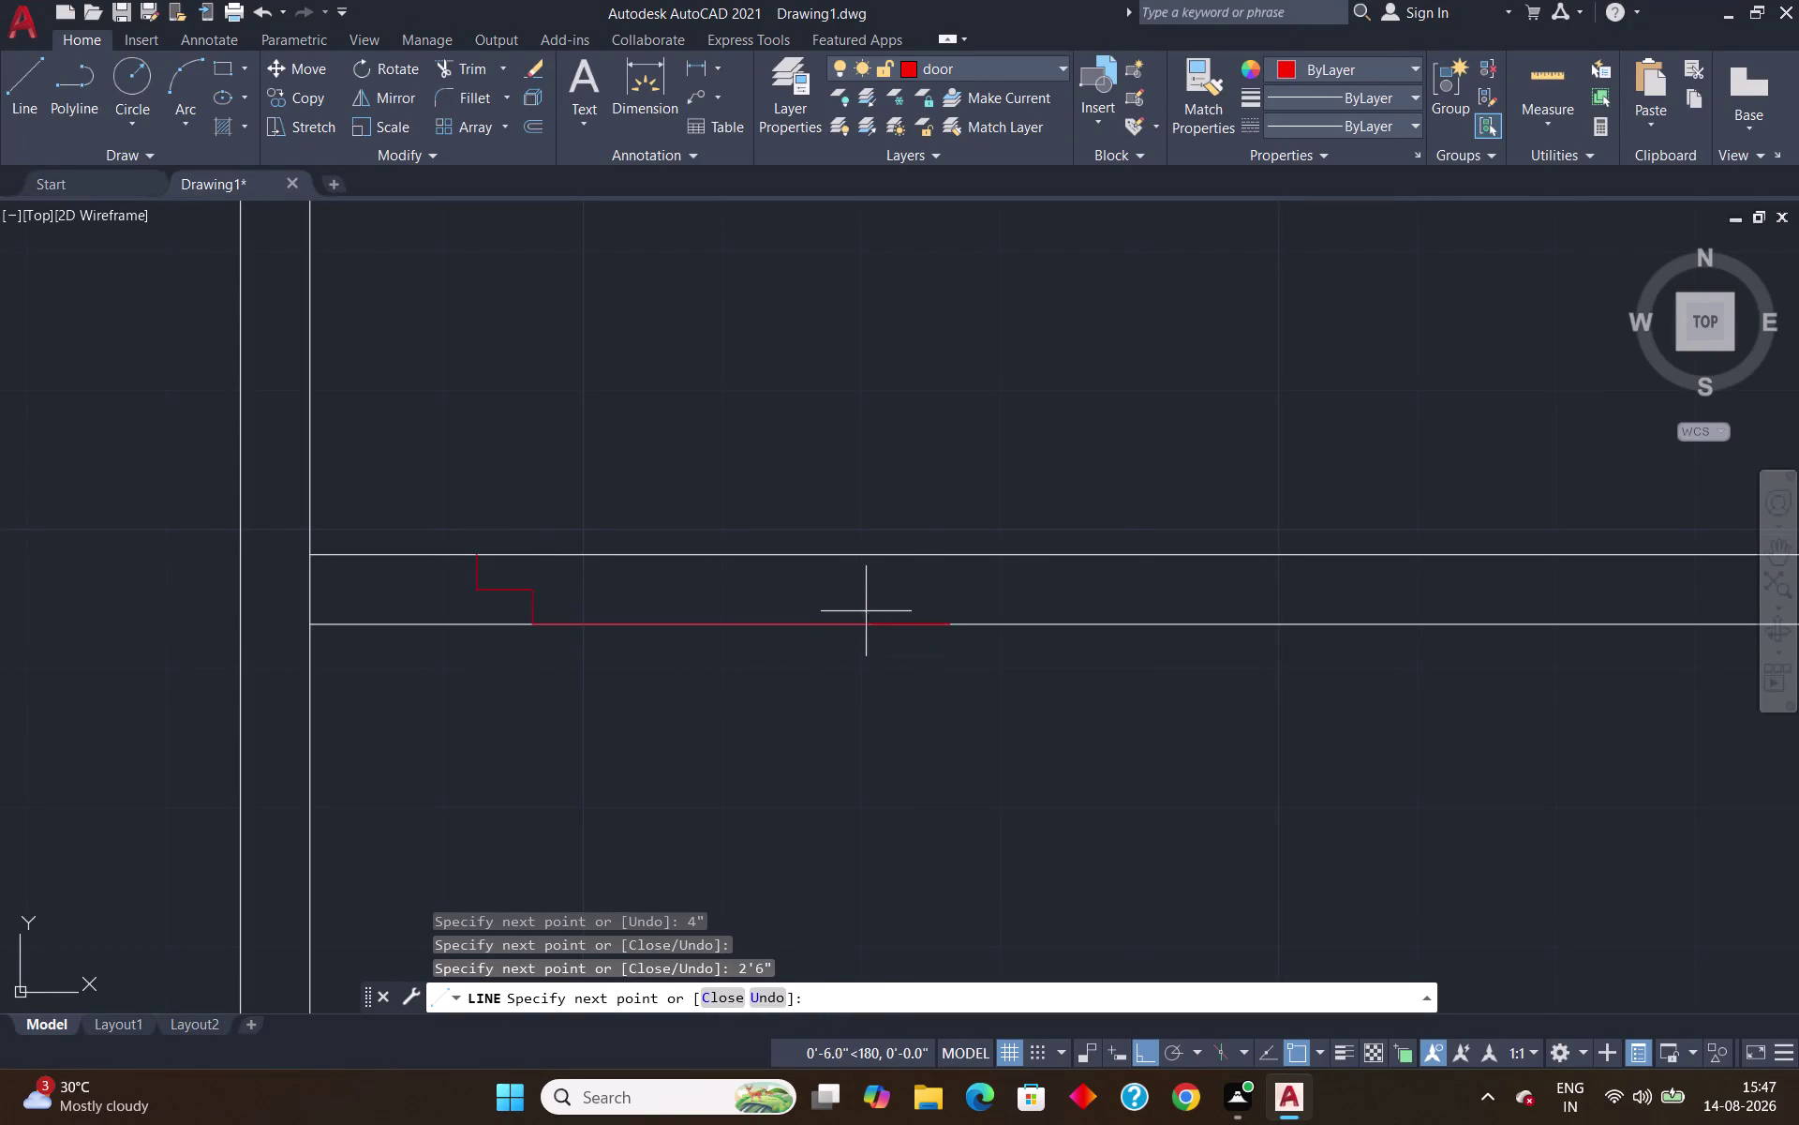
Finish with 2.5" and 4" segments ending on the upper wall line.
text(2)
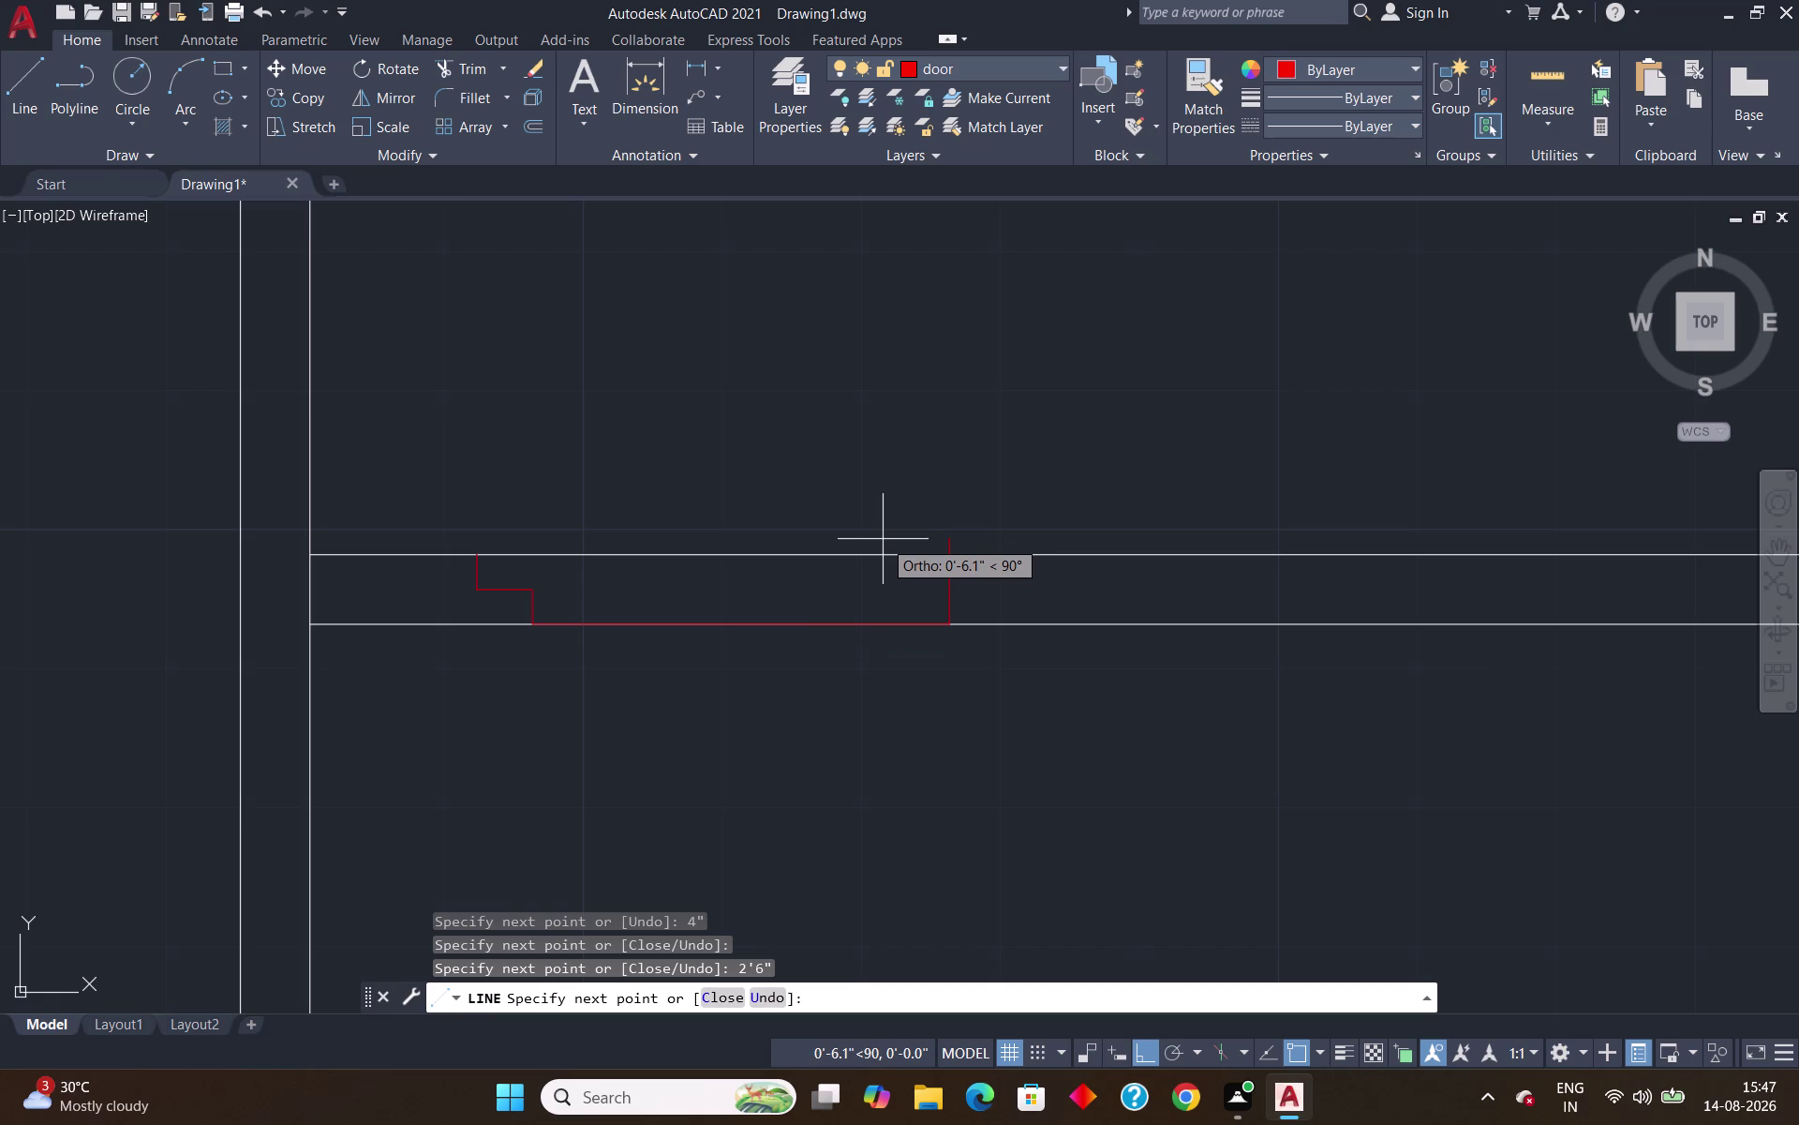
text(.5")
key(Return)
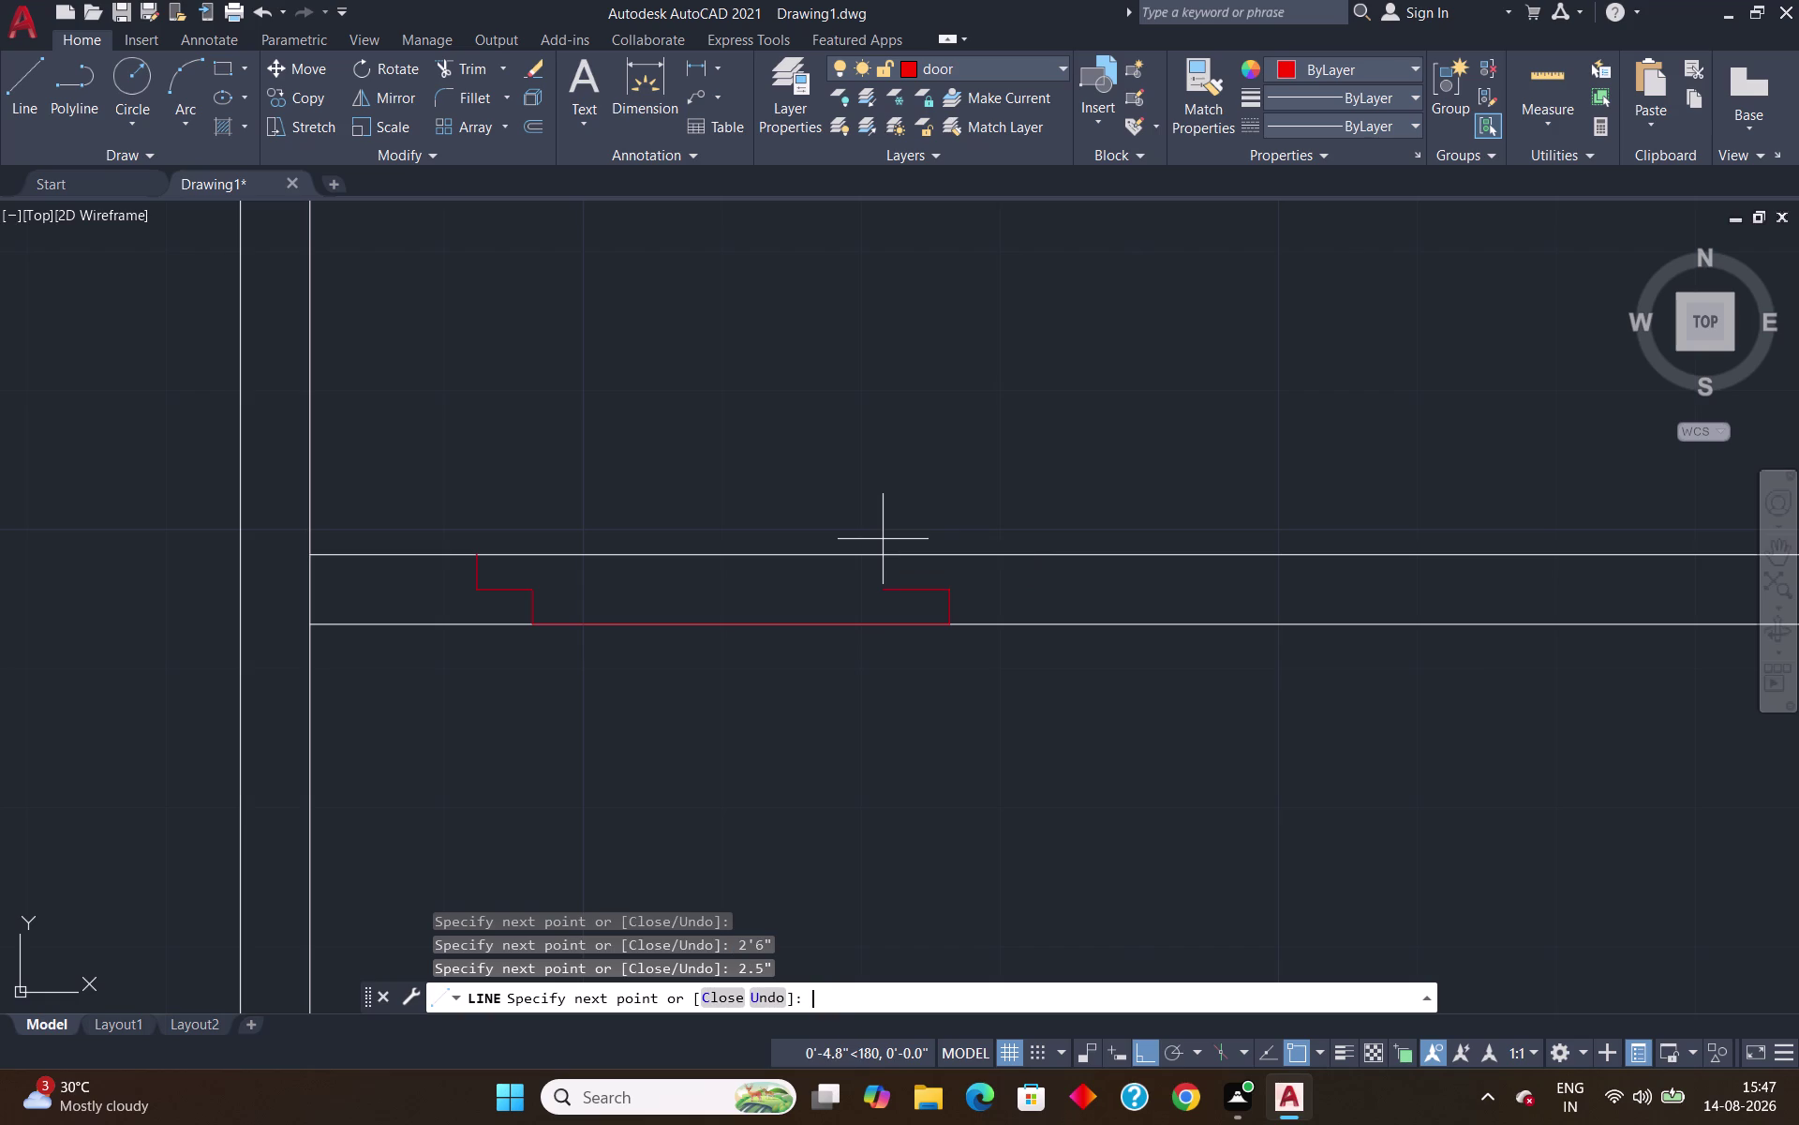
key(4)
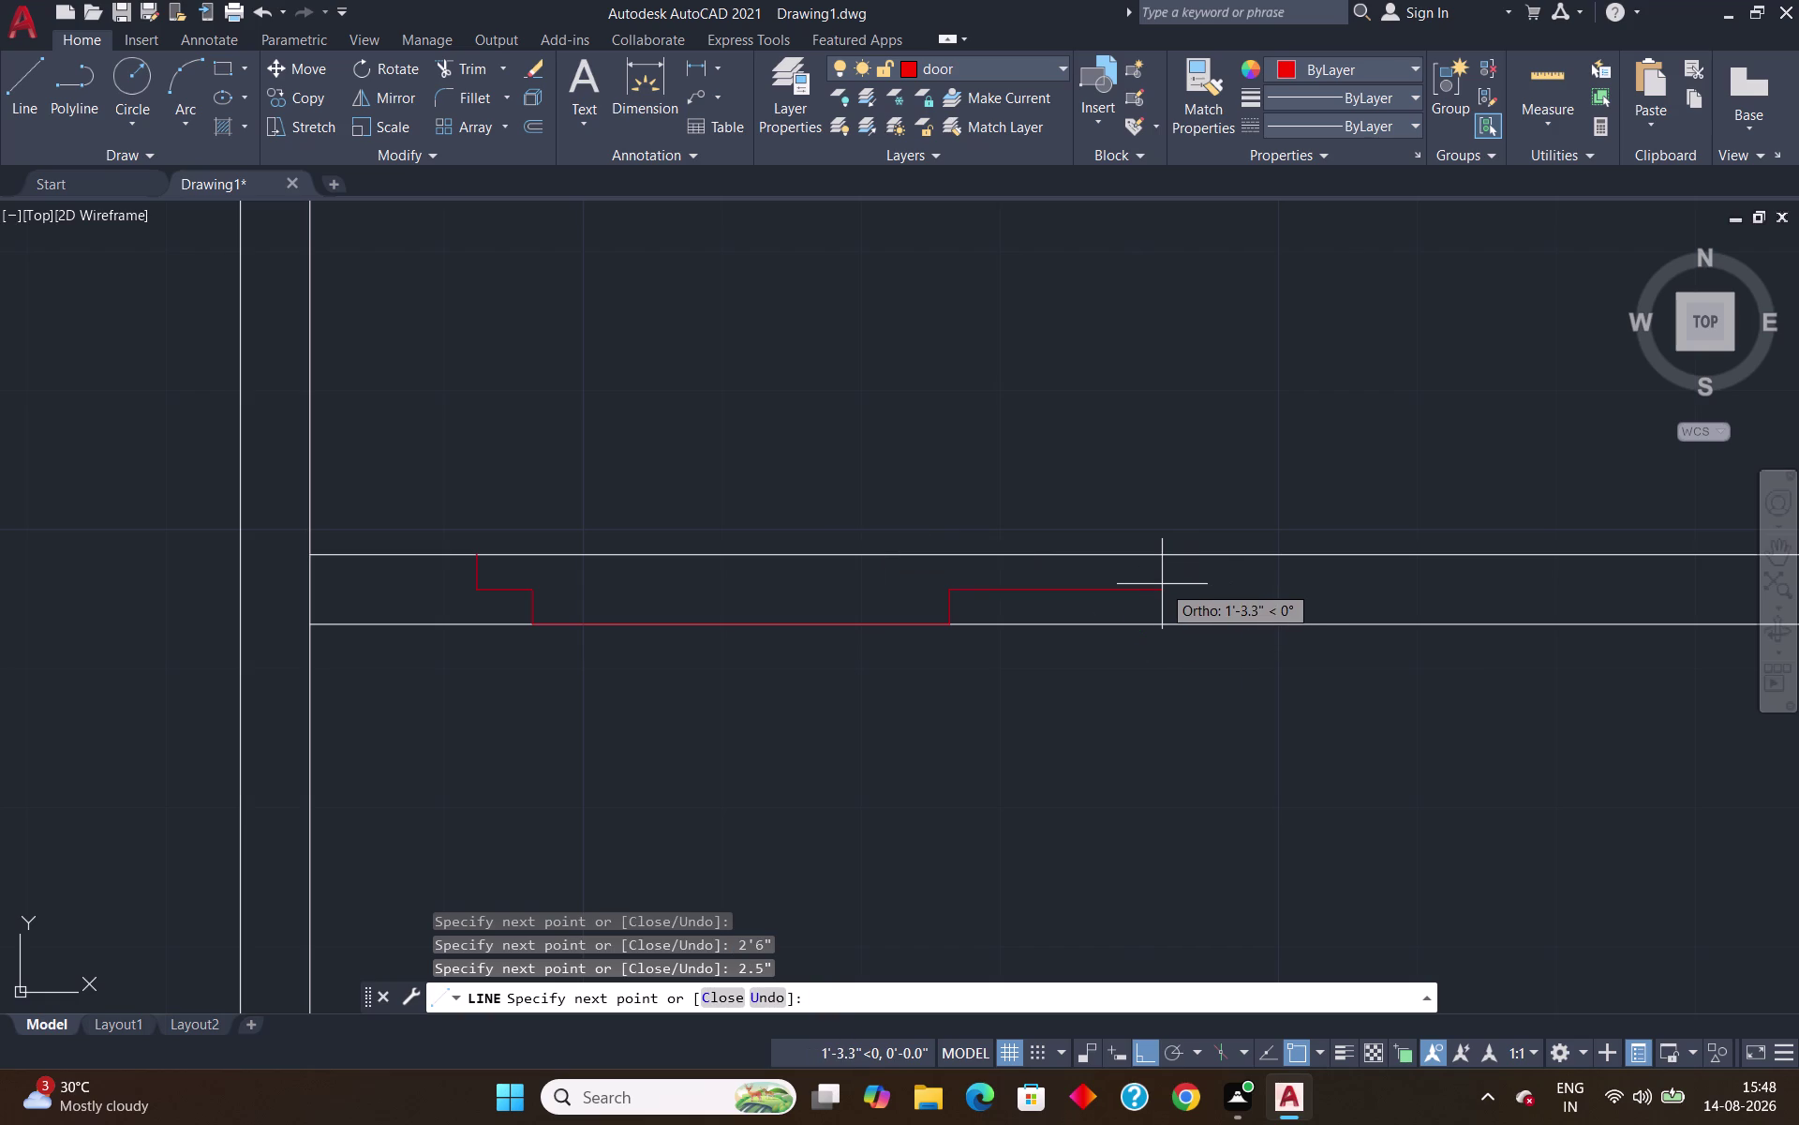
key(shift+quotedbl)
key(Return)
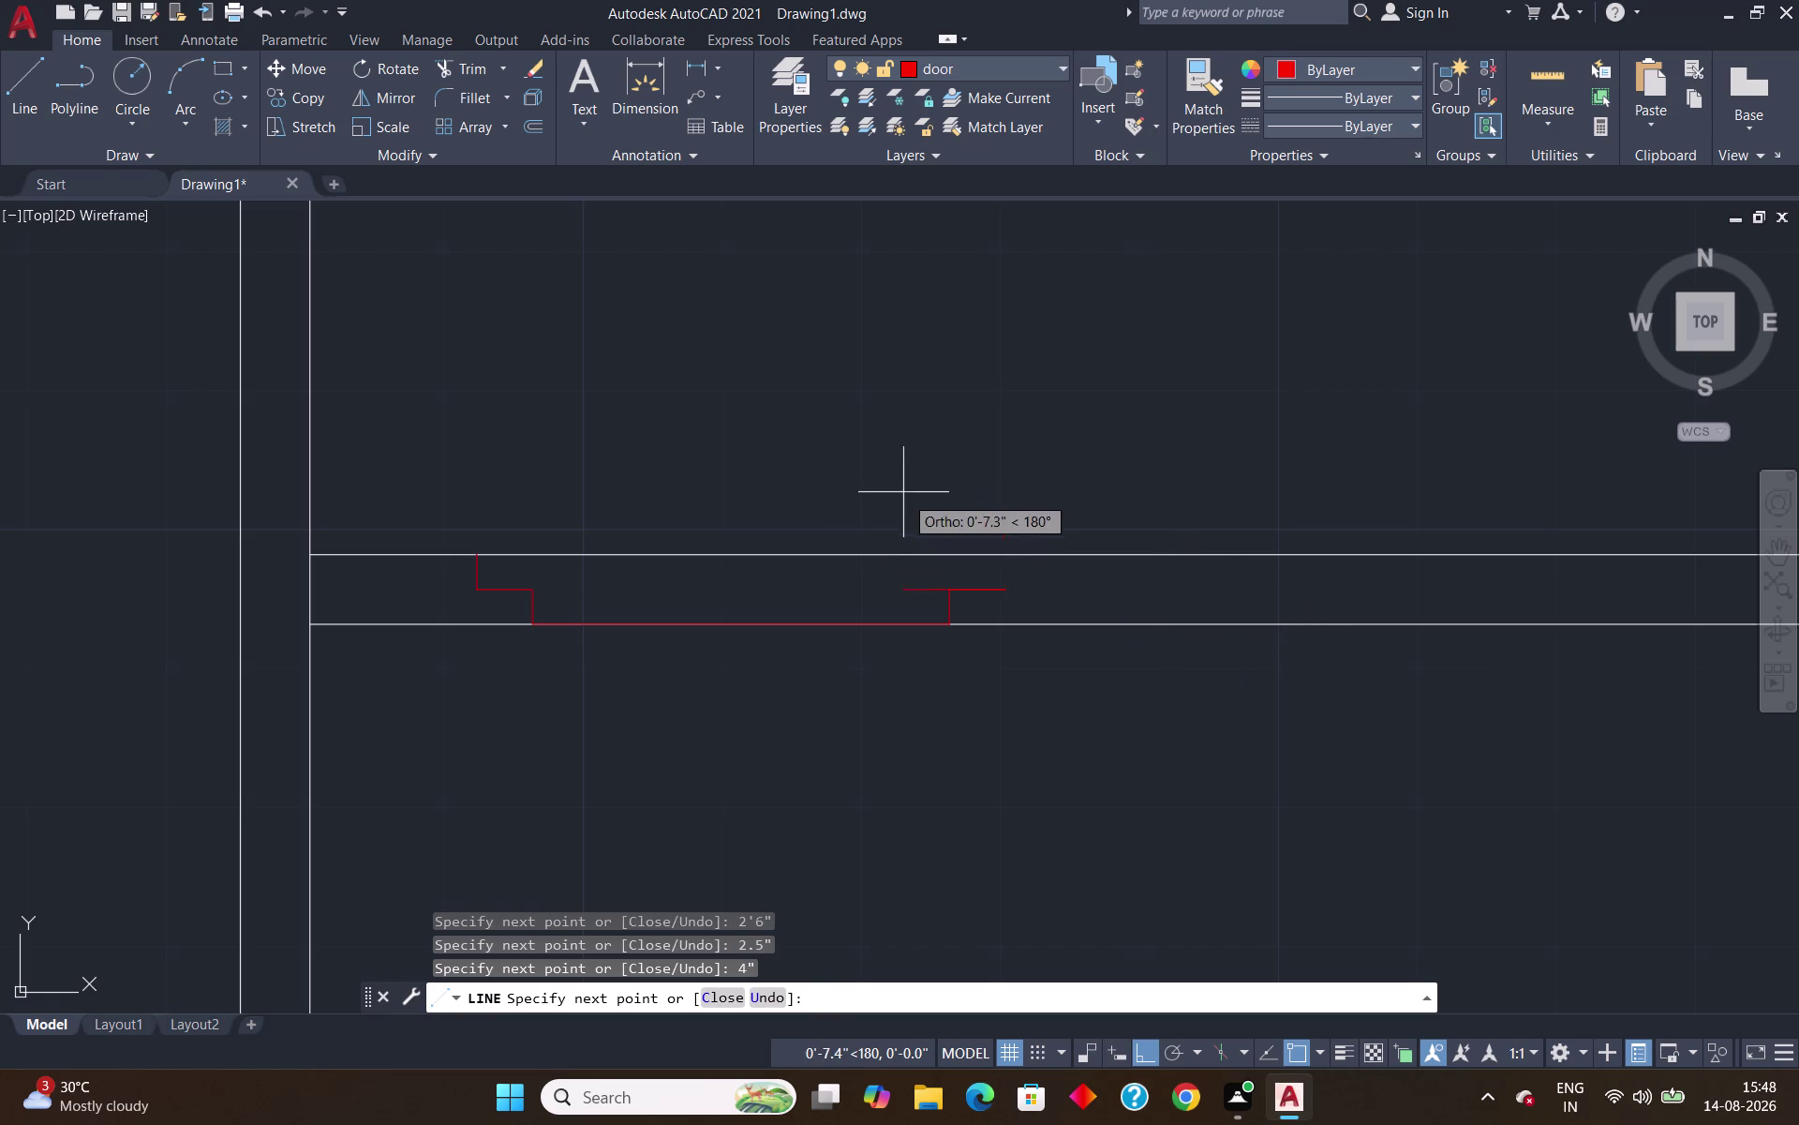
click(1006, 553)
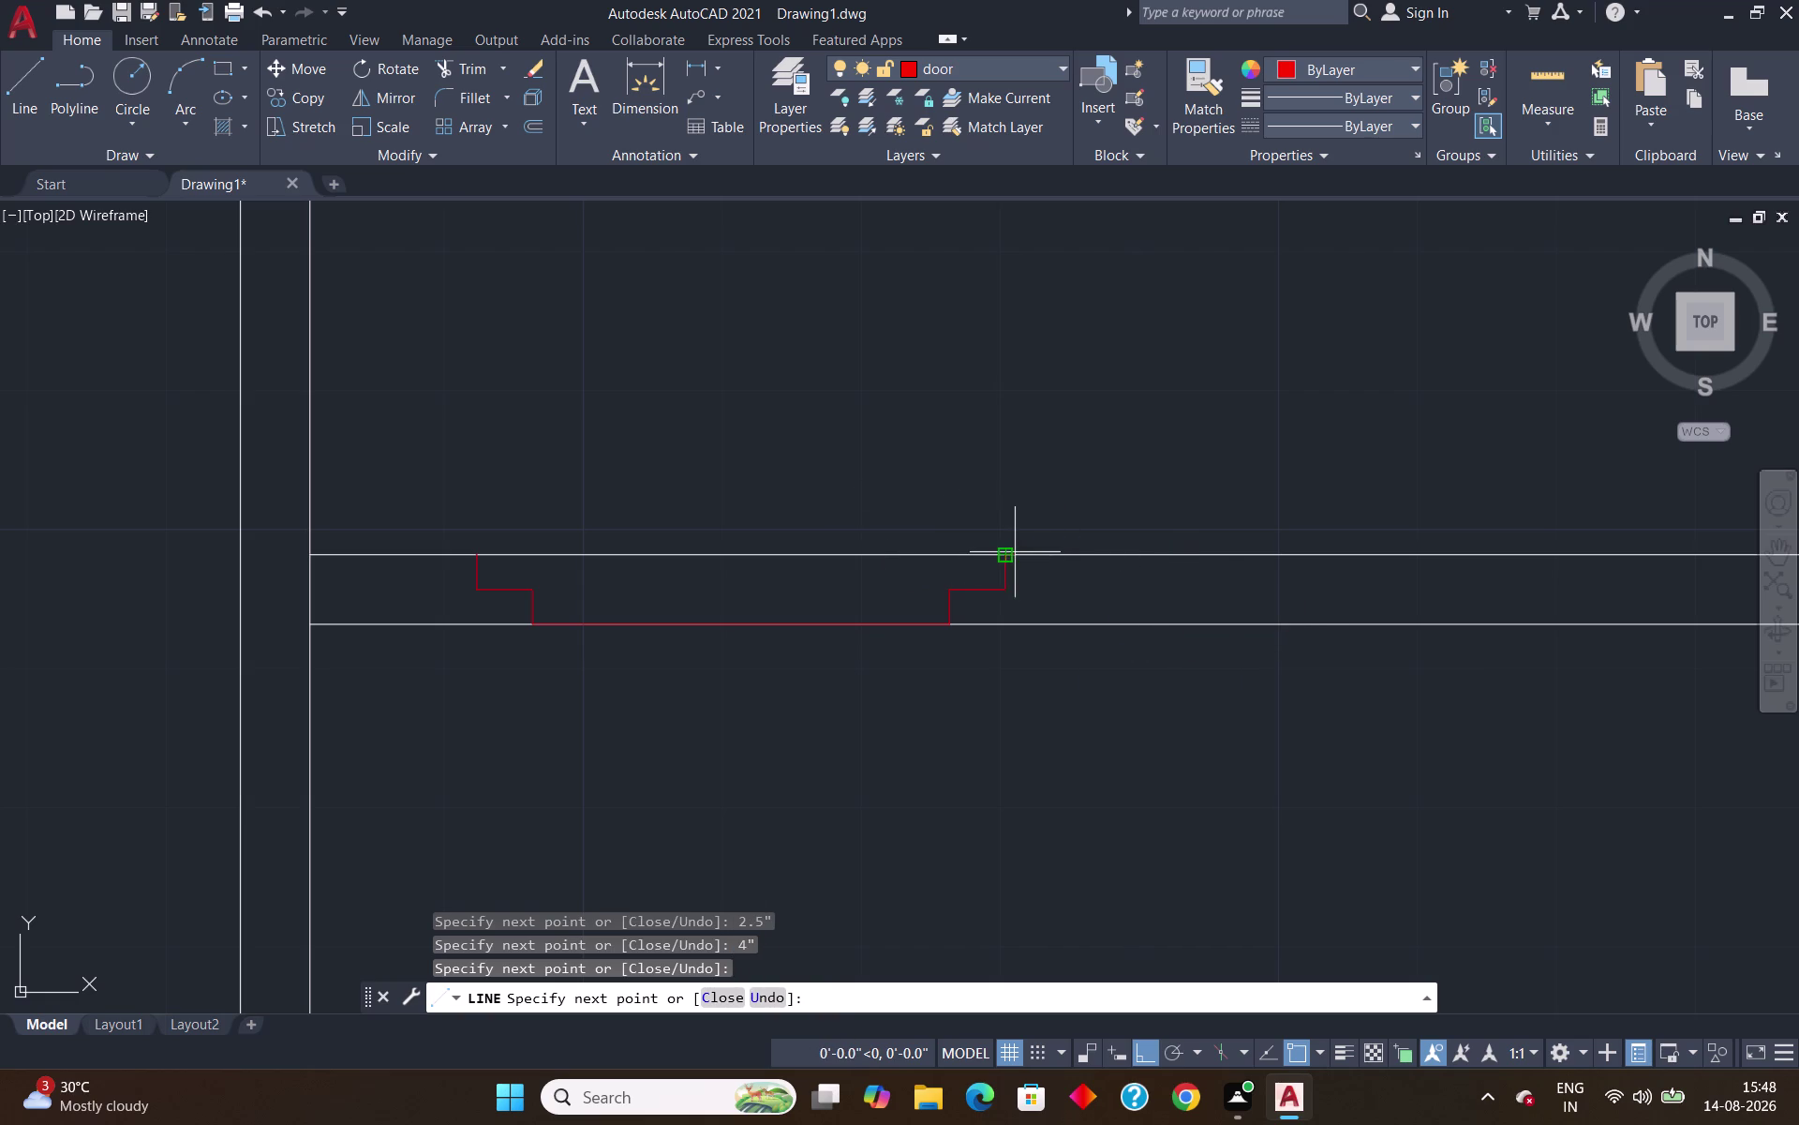
key(Escape)
Set the current layer back to 0.
scroll(down, 3)
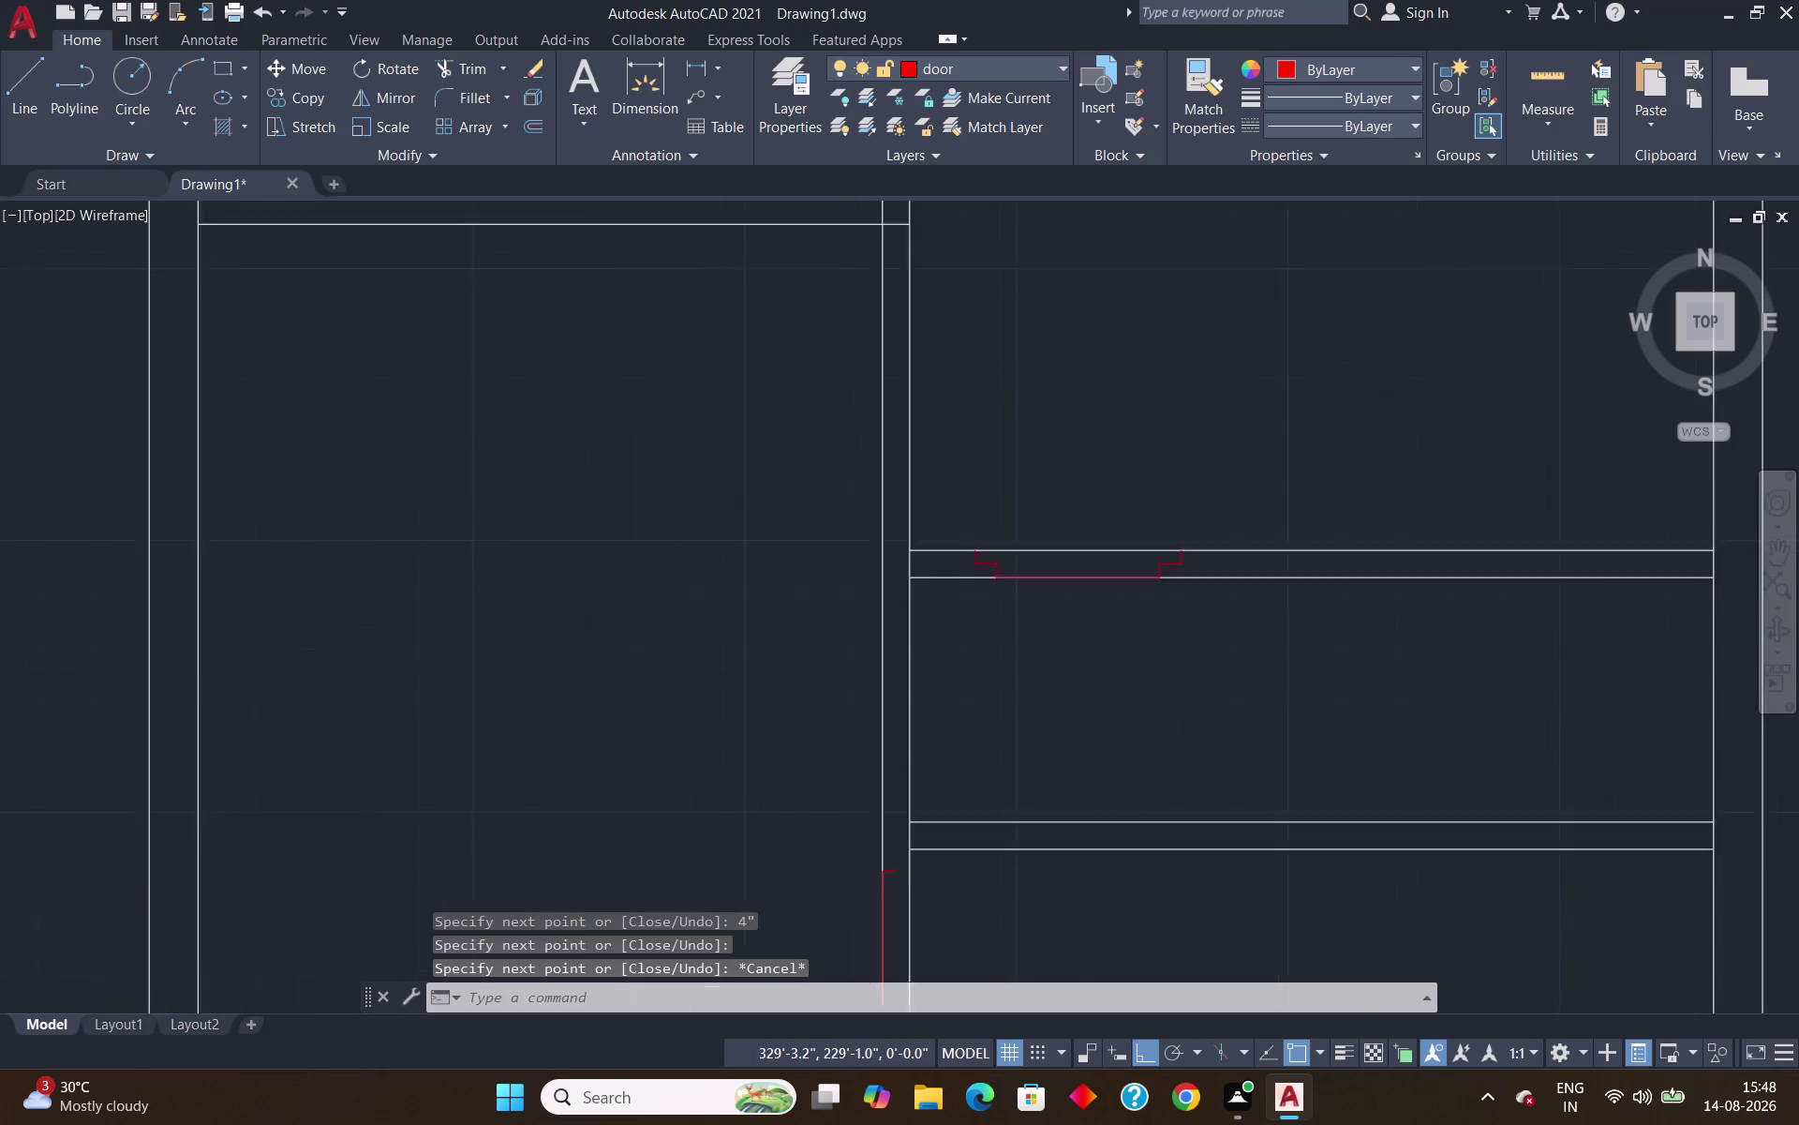
scroll(down, 3)
scroll(up, 3)
scroll(up, 3)
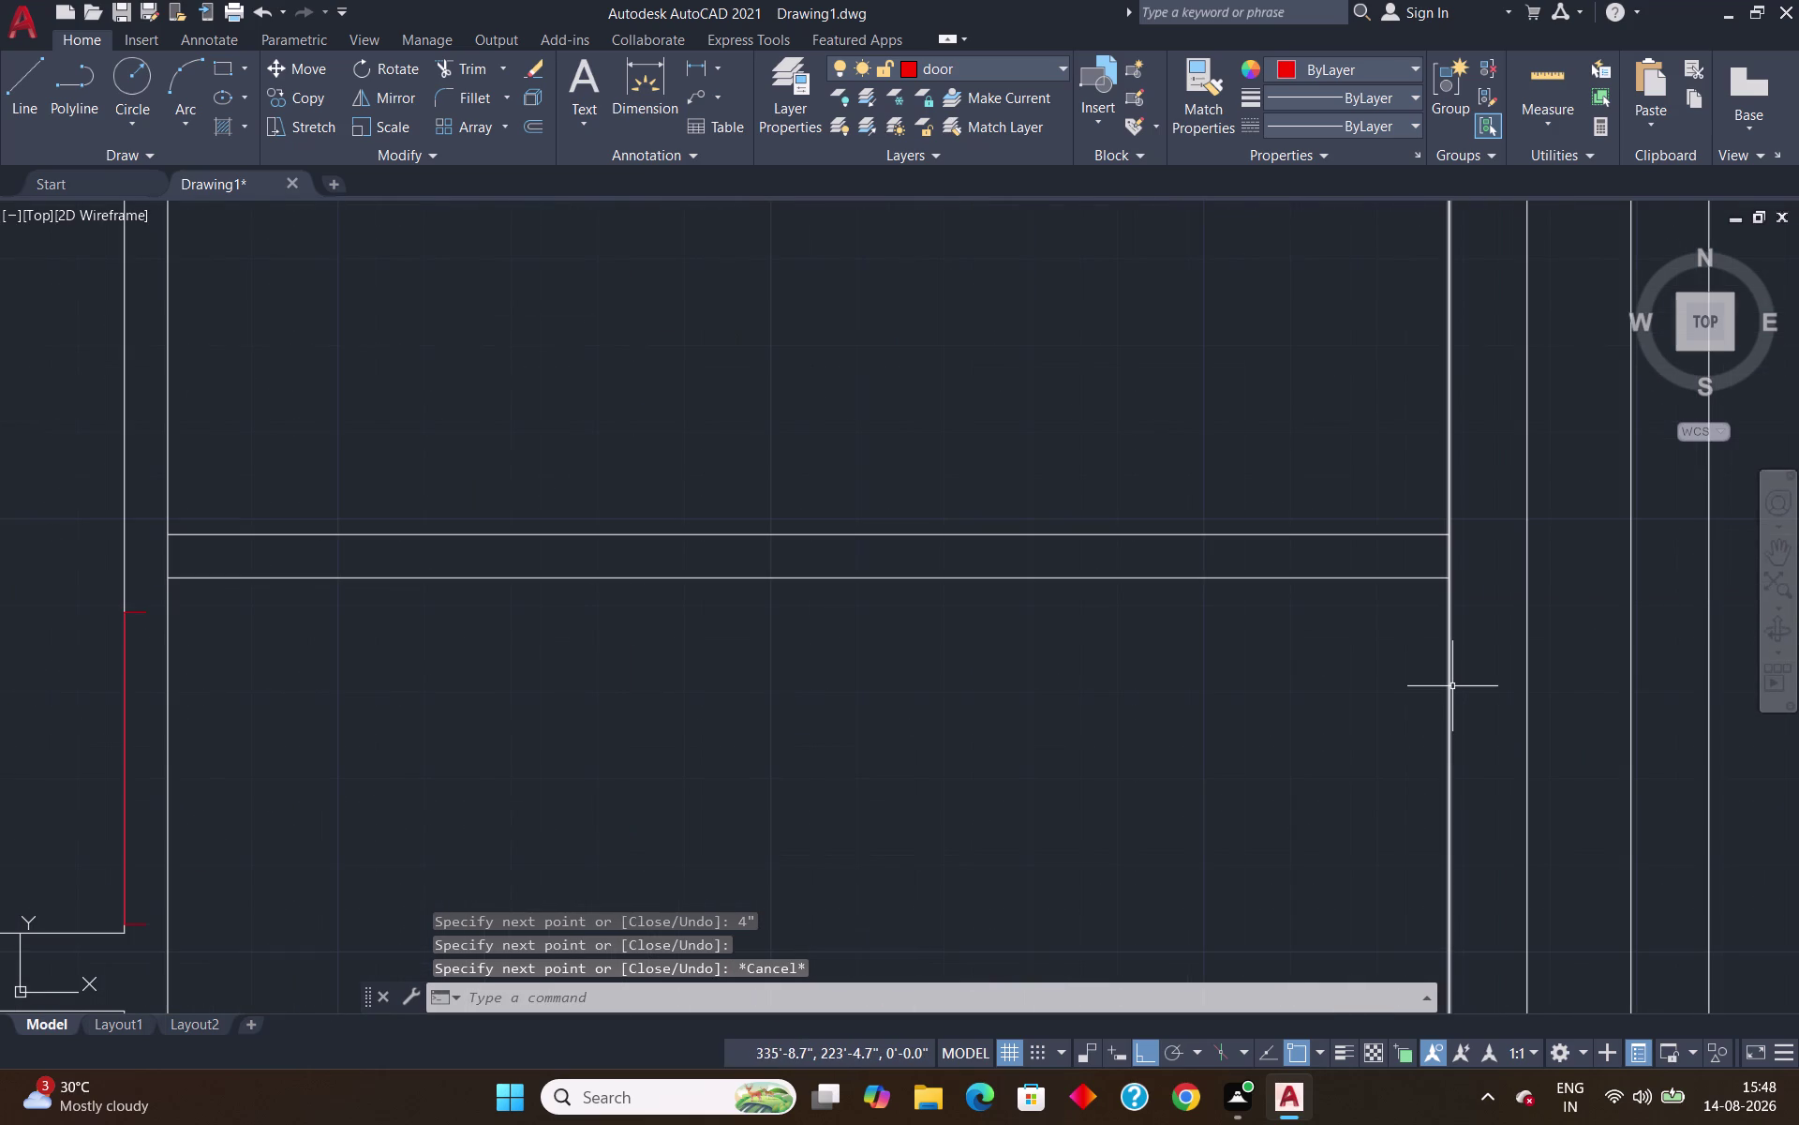
scroll(down, 3)
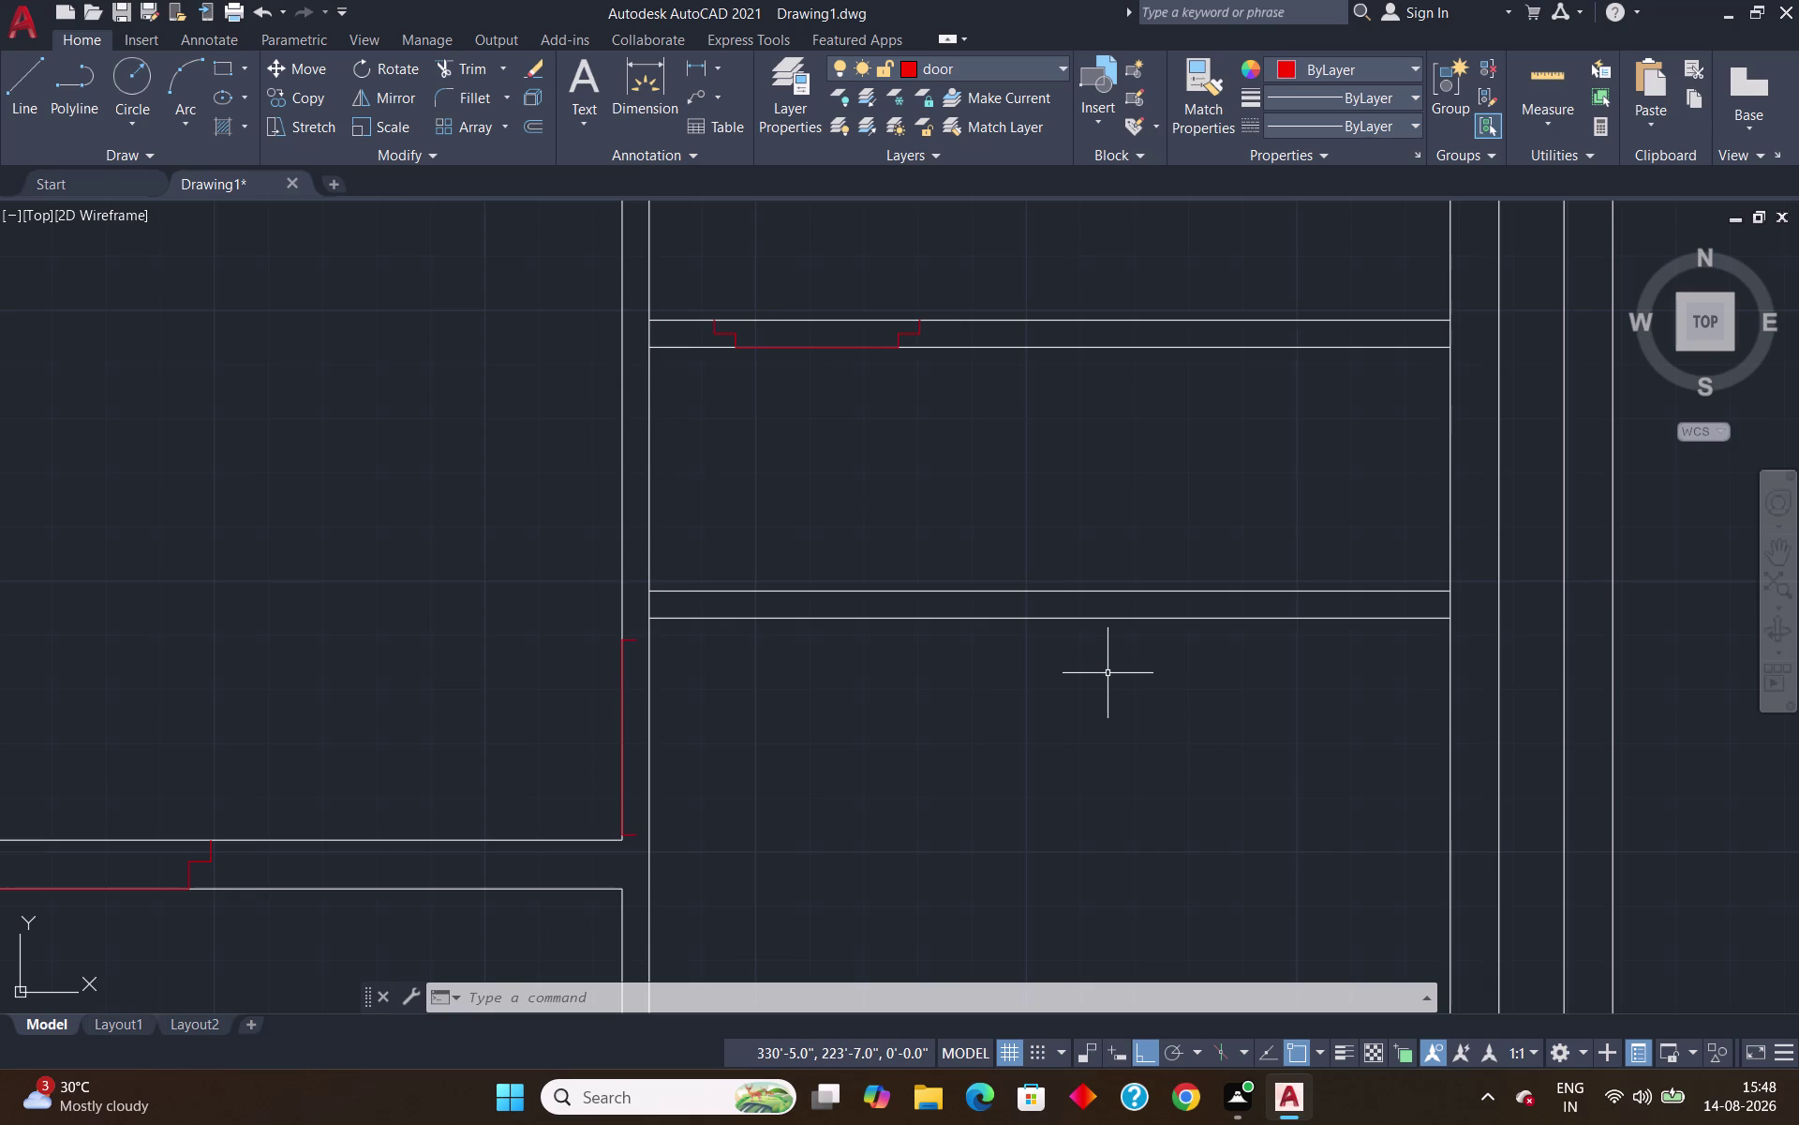
key(0)
key(Return)
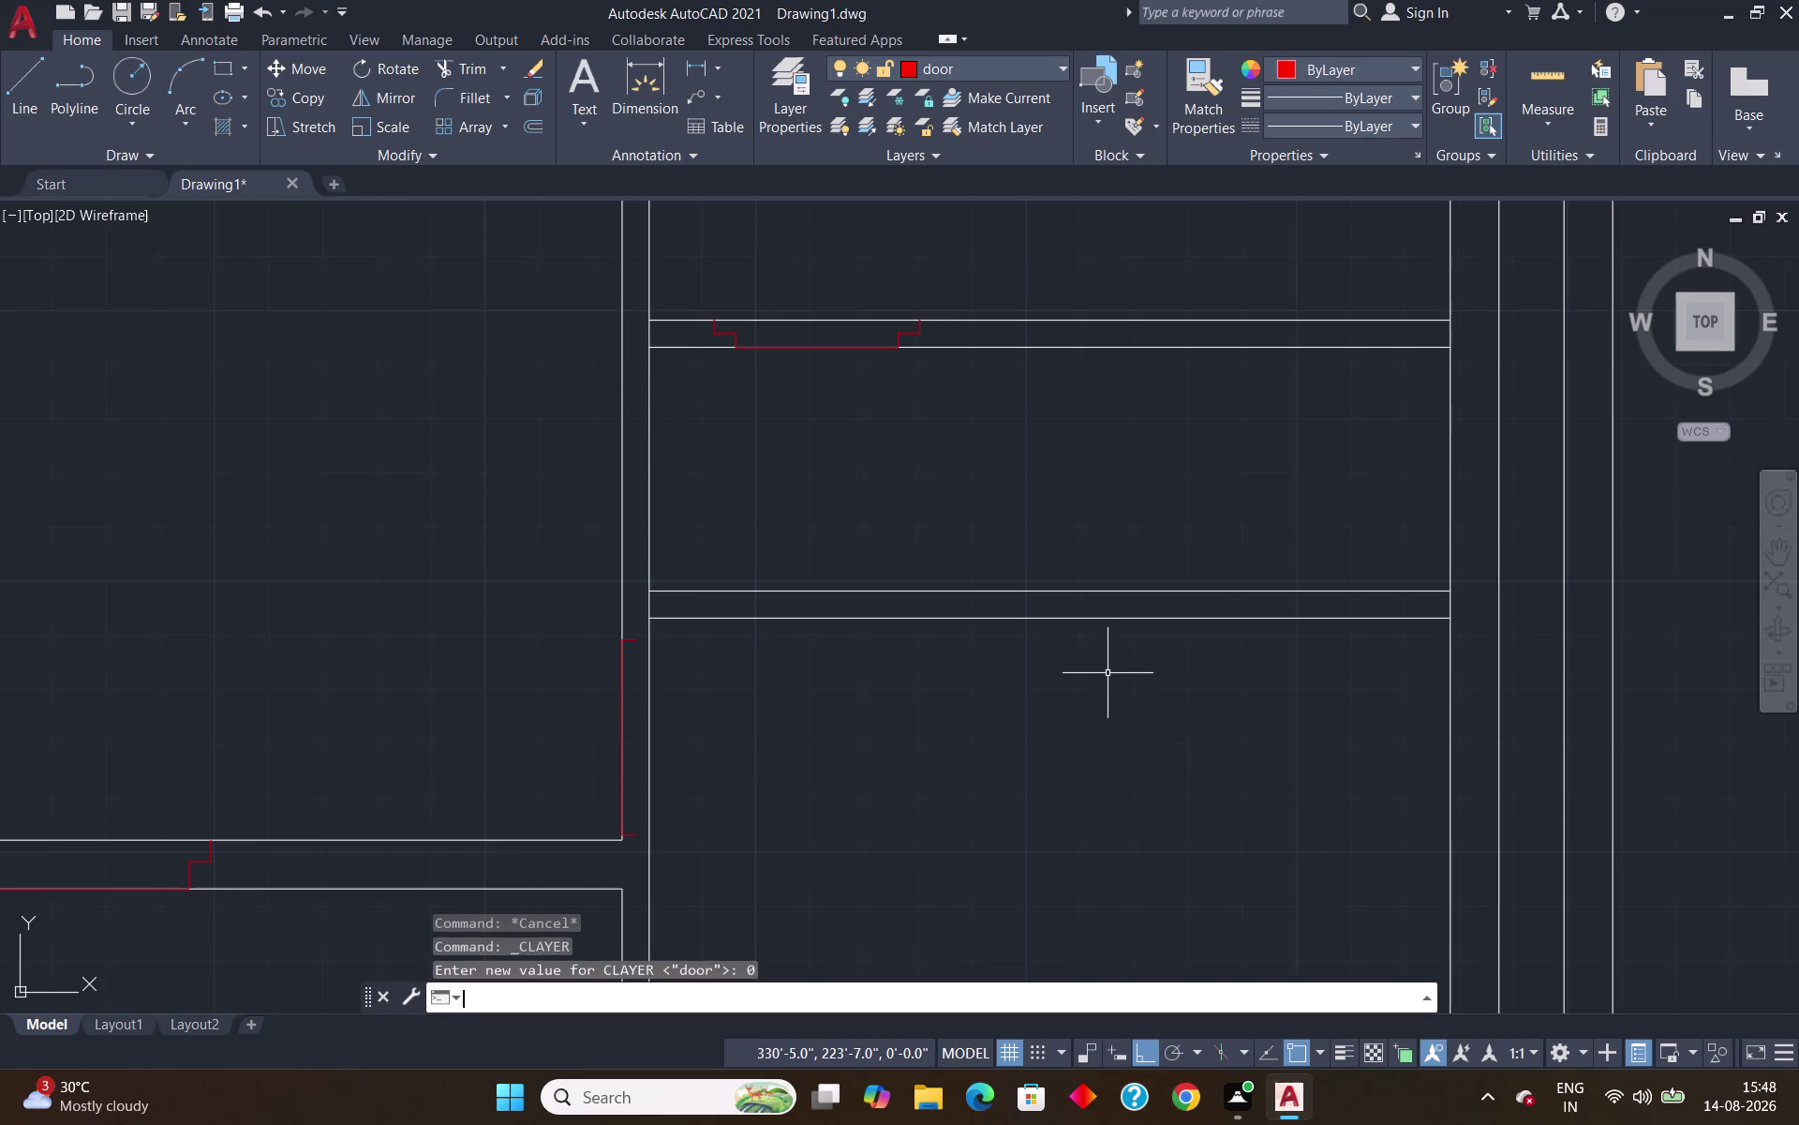
key(Escape)
key(Escape)
key(o)
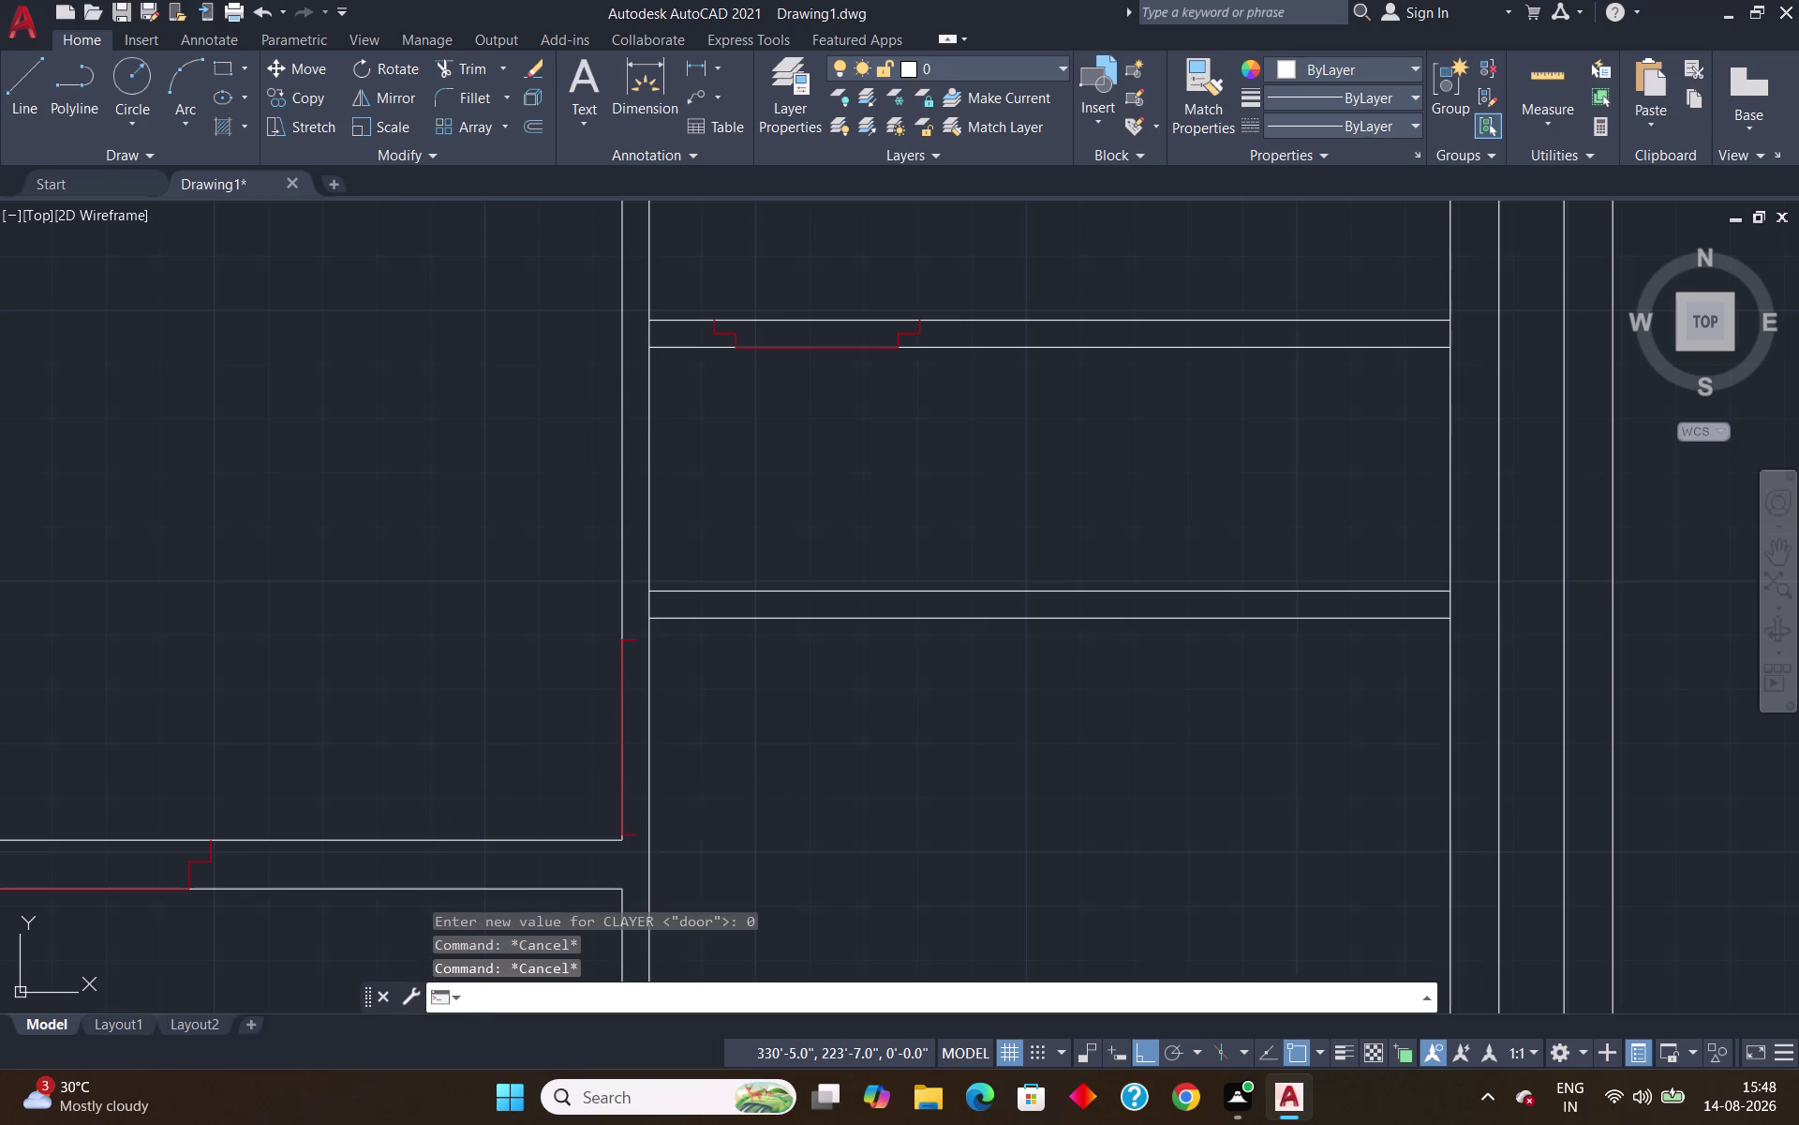
key(Return)
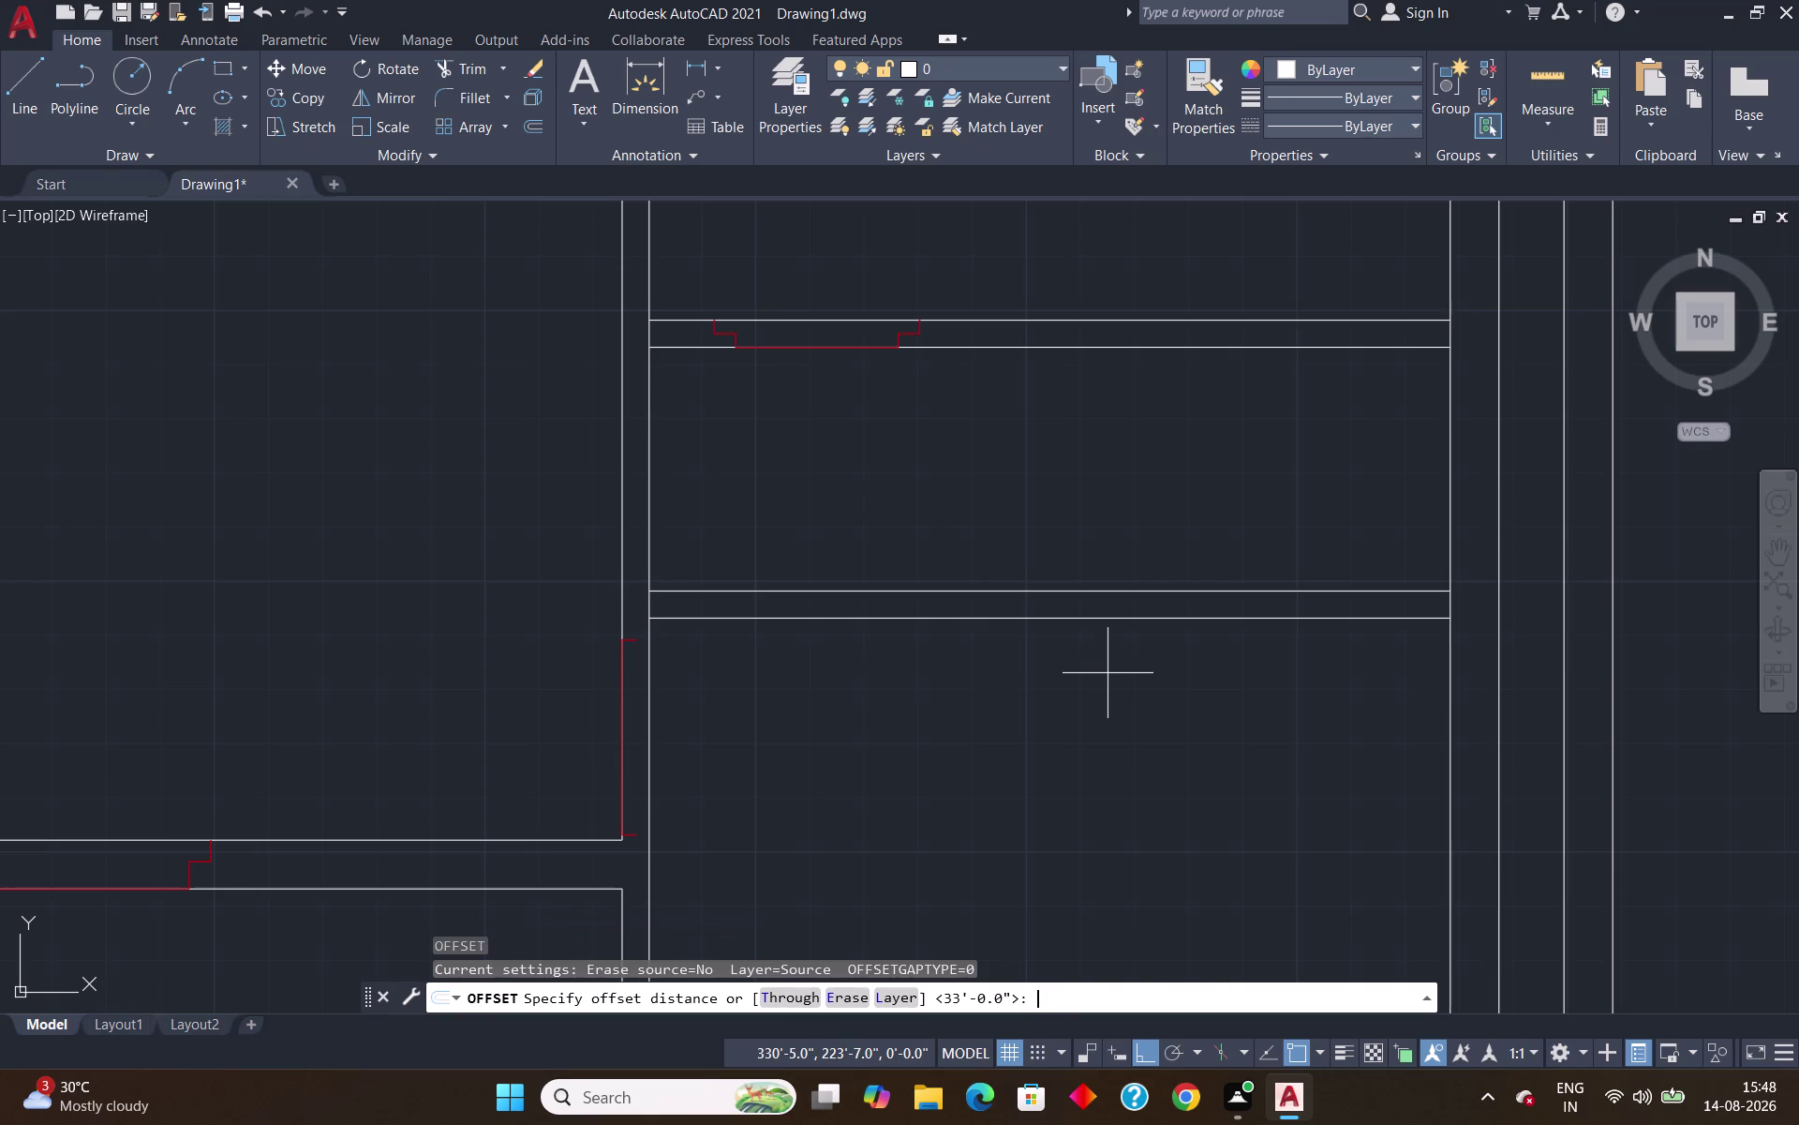
Try a 3'9" offset of the left inner wall line, then cancel it.
text(3')
text(9")
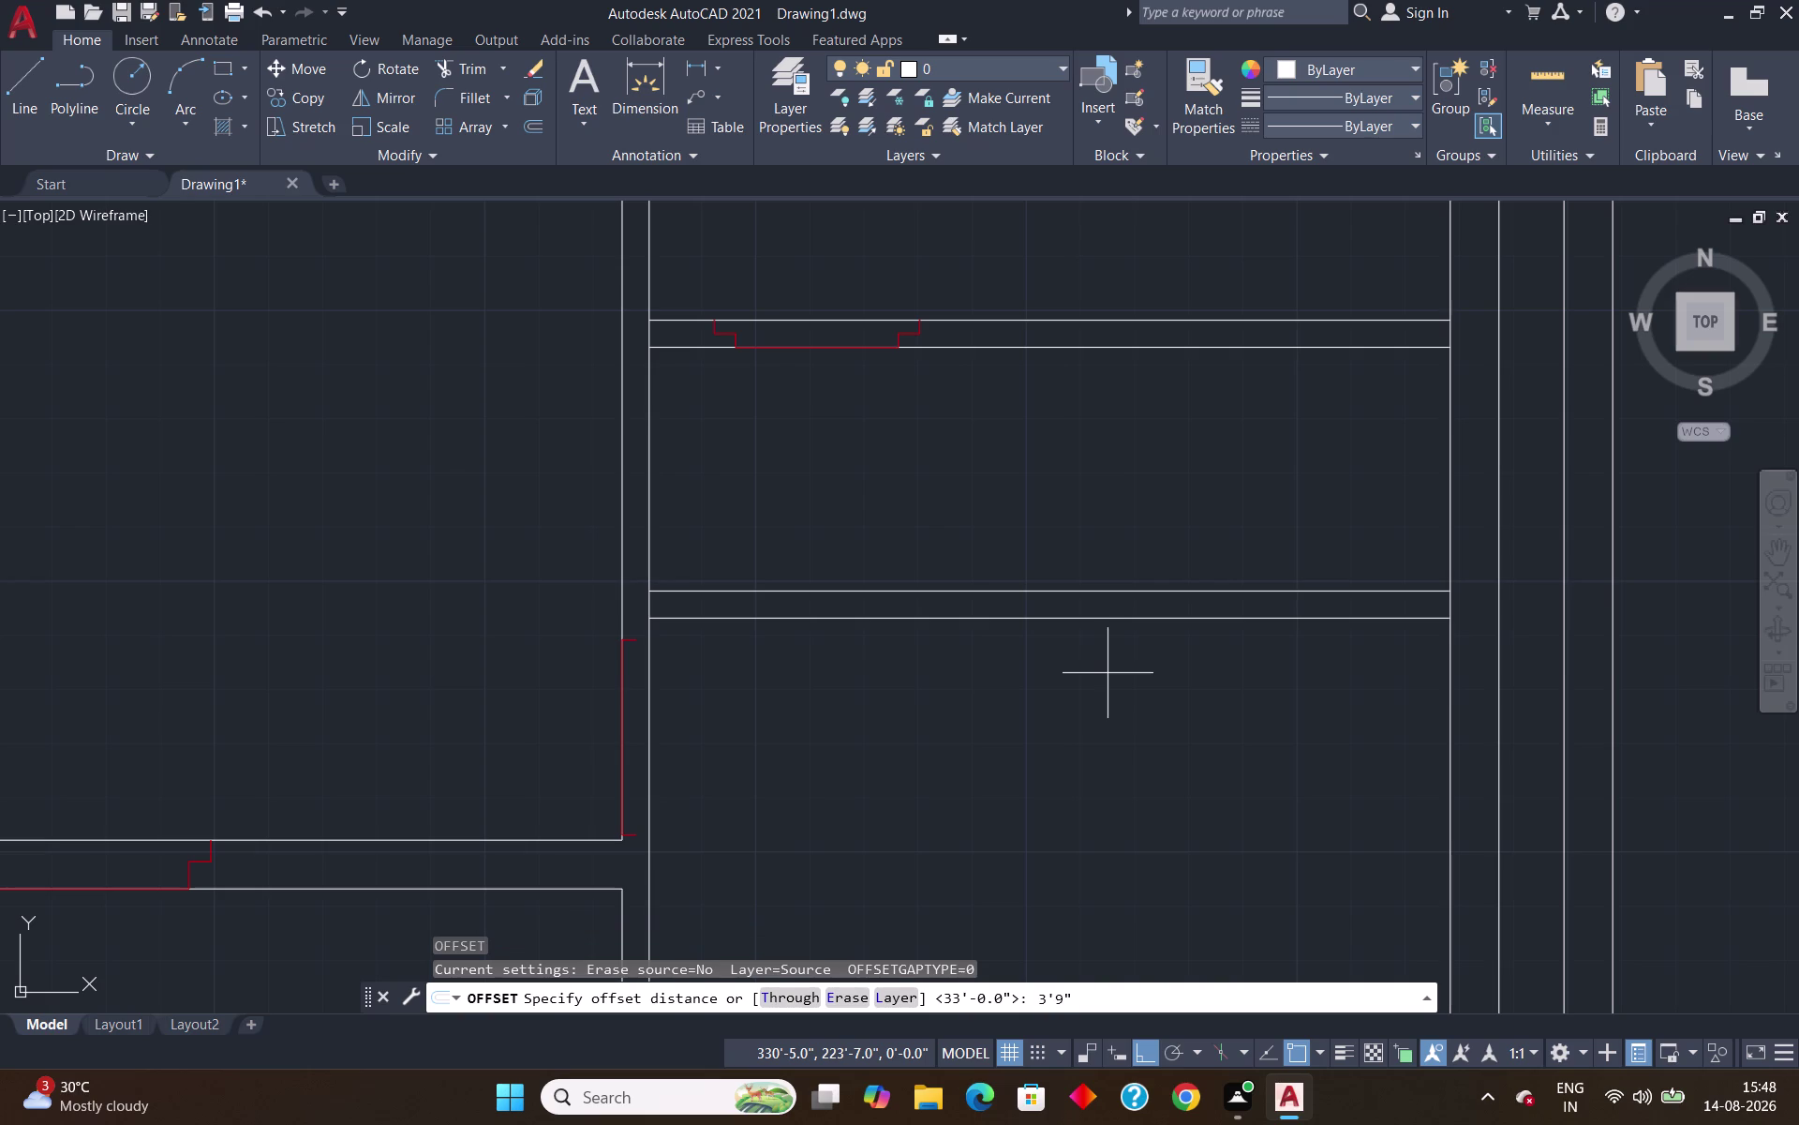
key(Return)
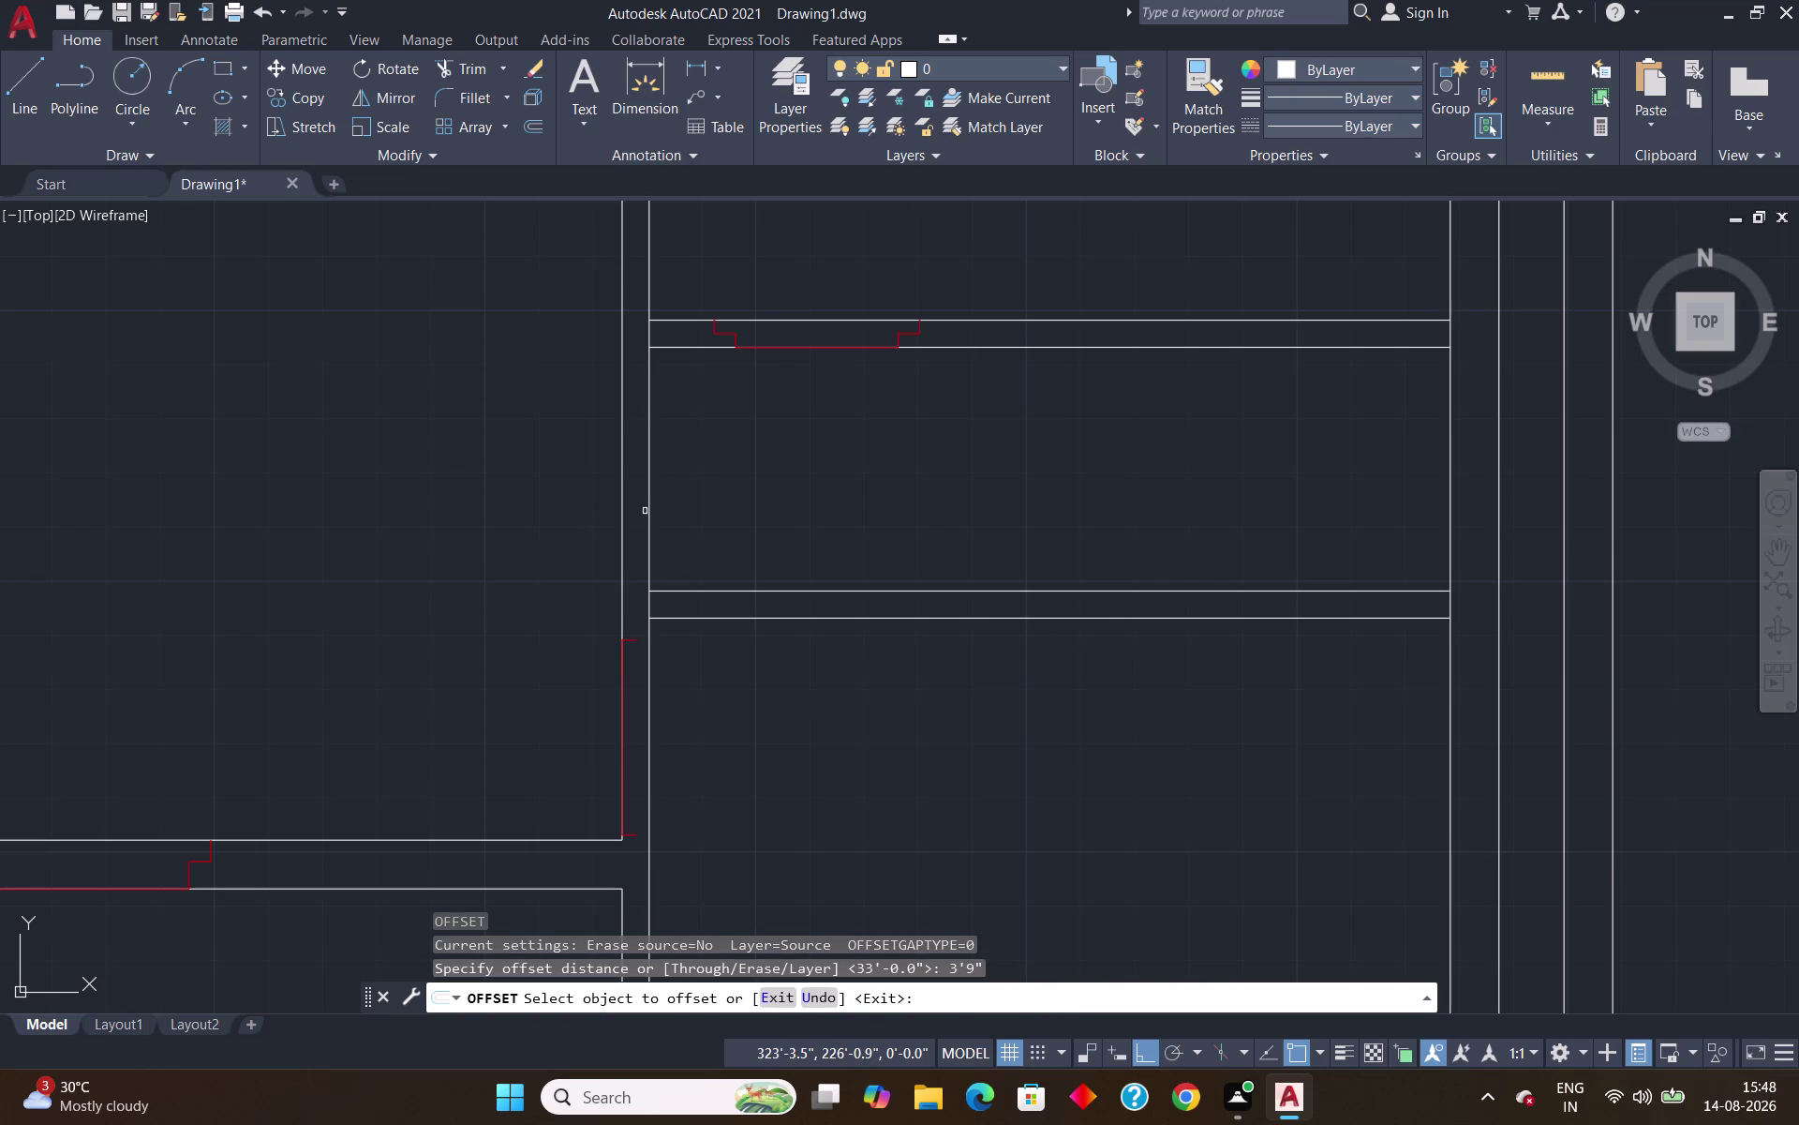
click(651, 509)
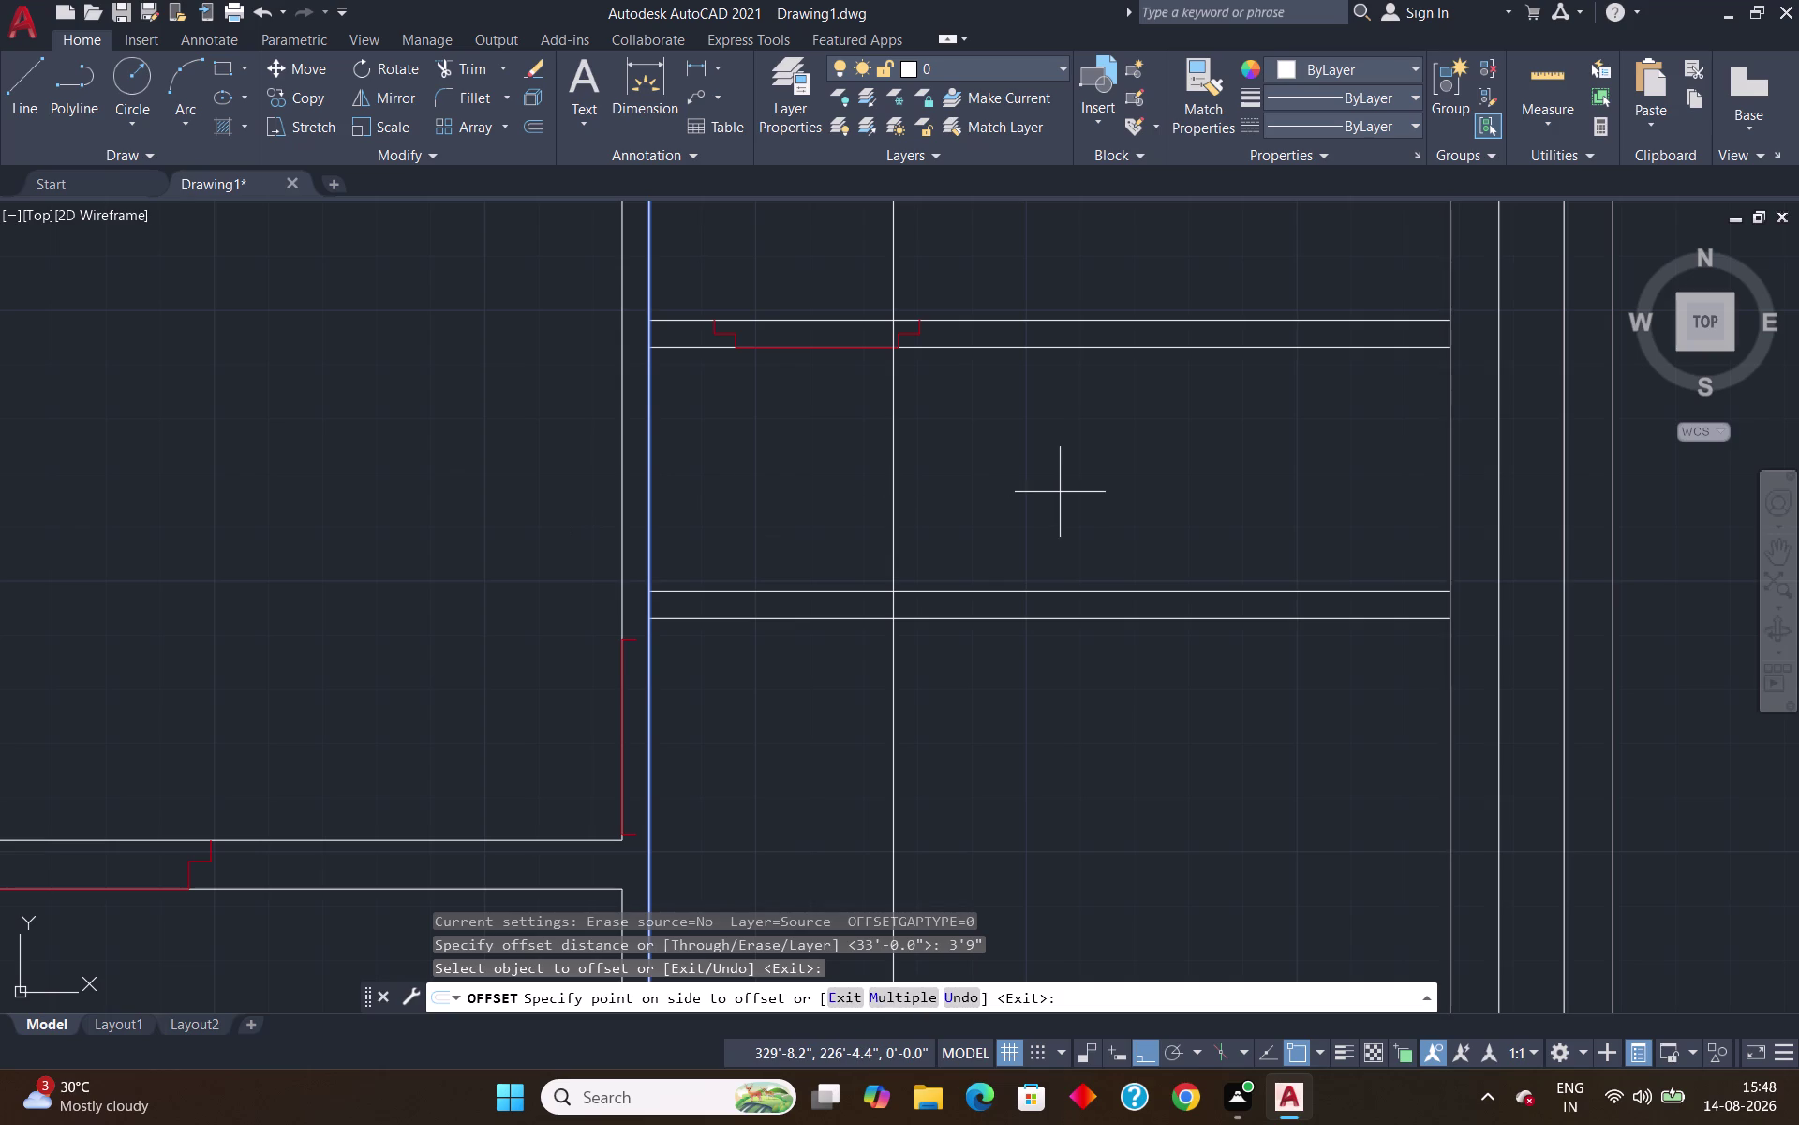
key(Escape)
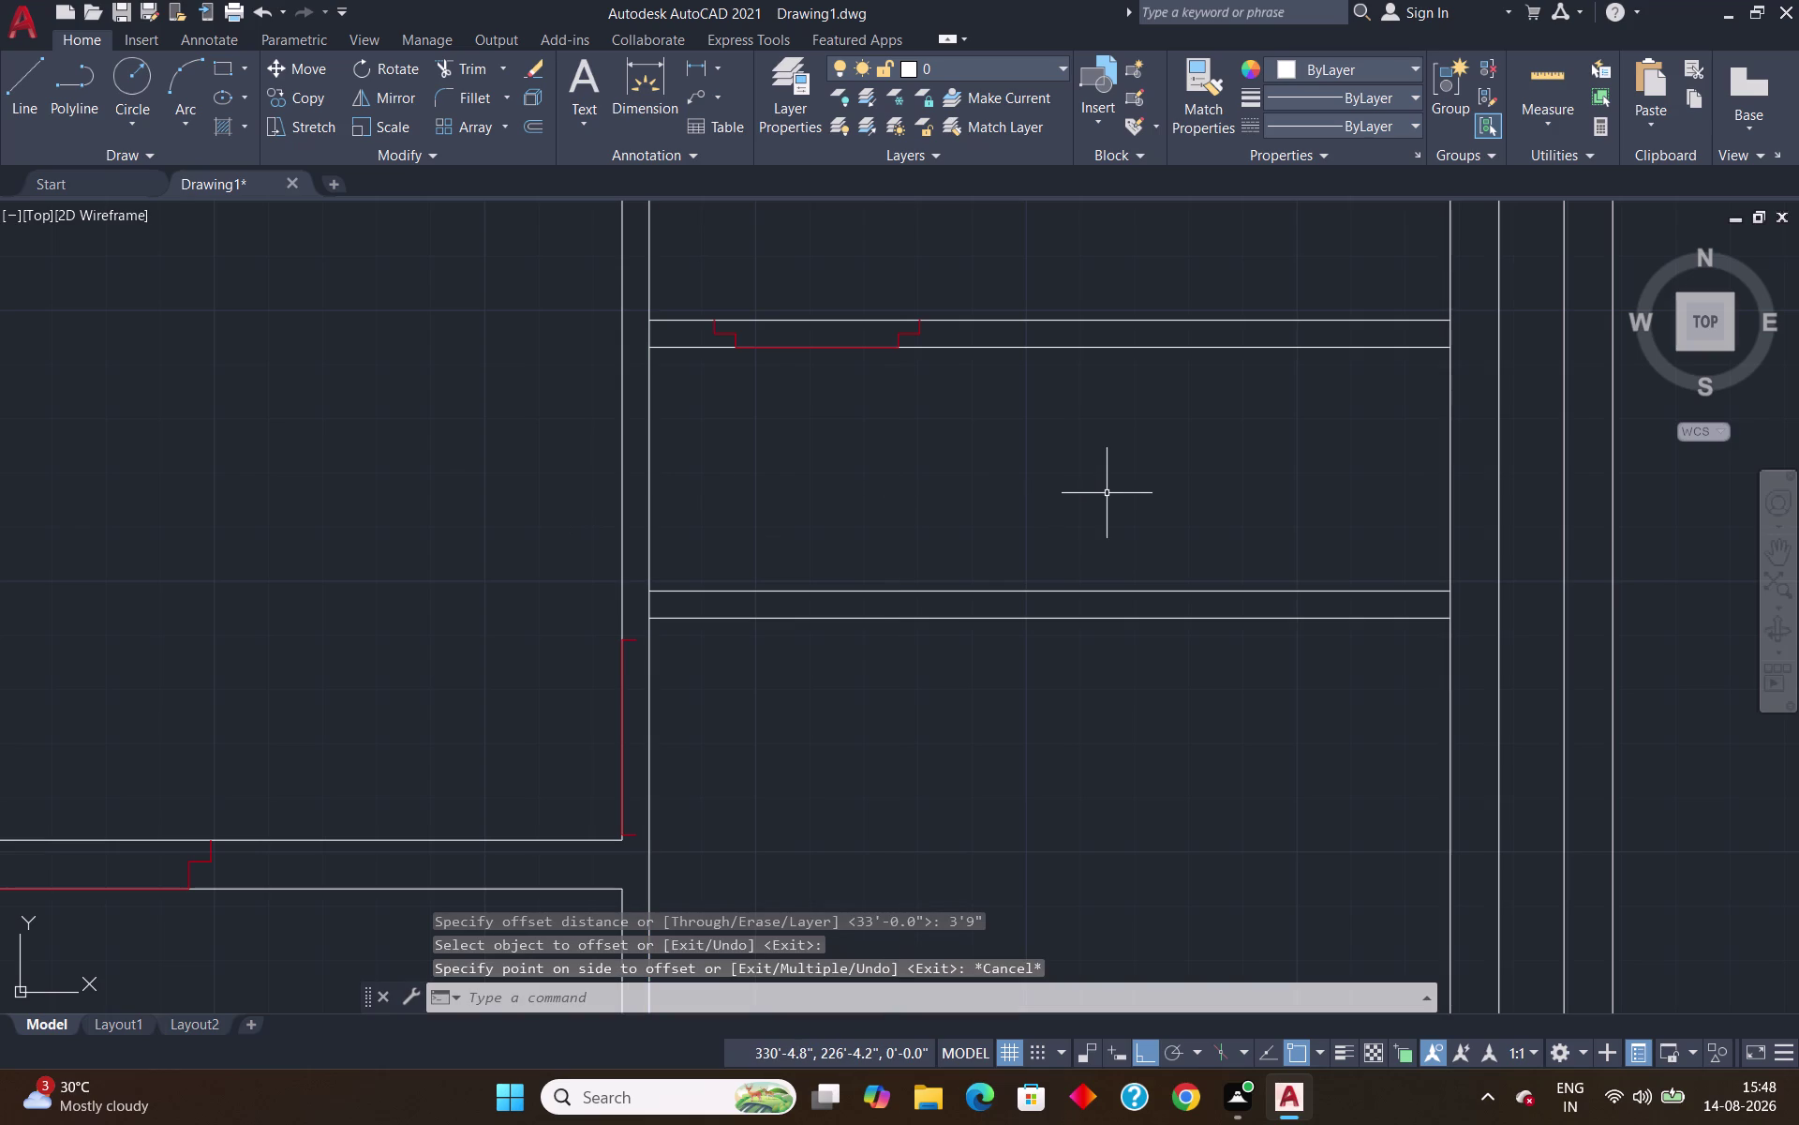
Offset the left inner wall line 6' to the right as a vertical guide.
key(o)
key(Return)
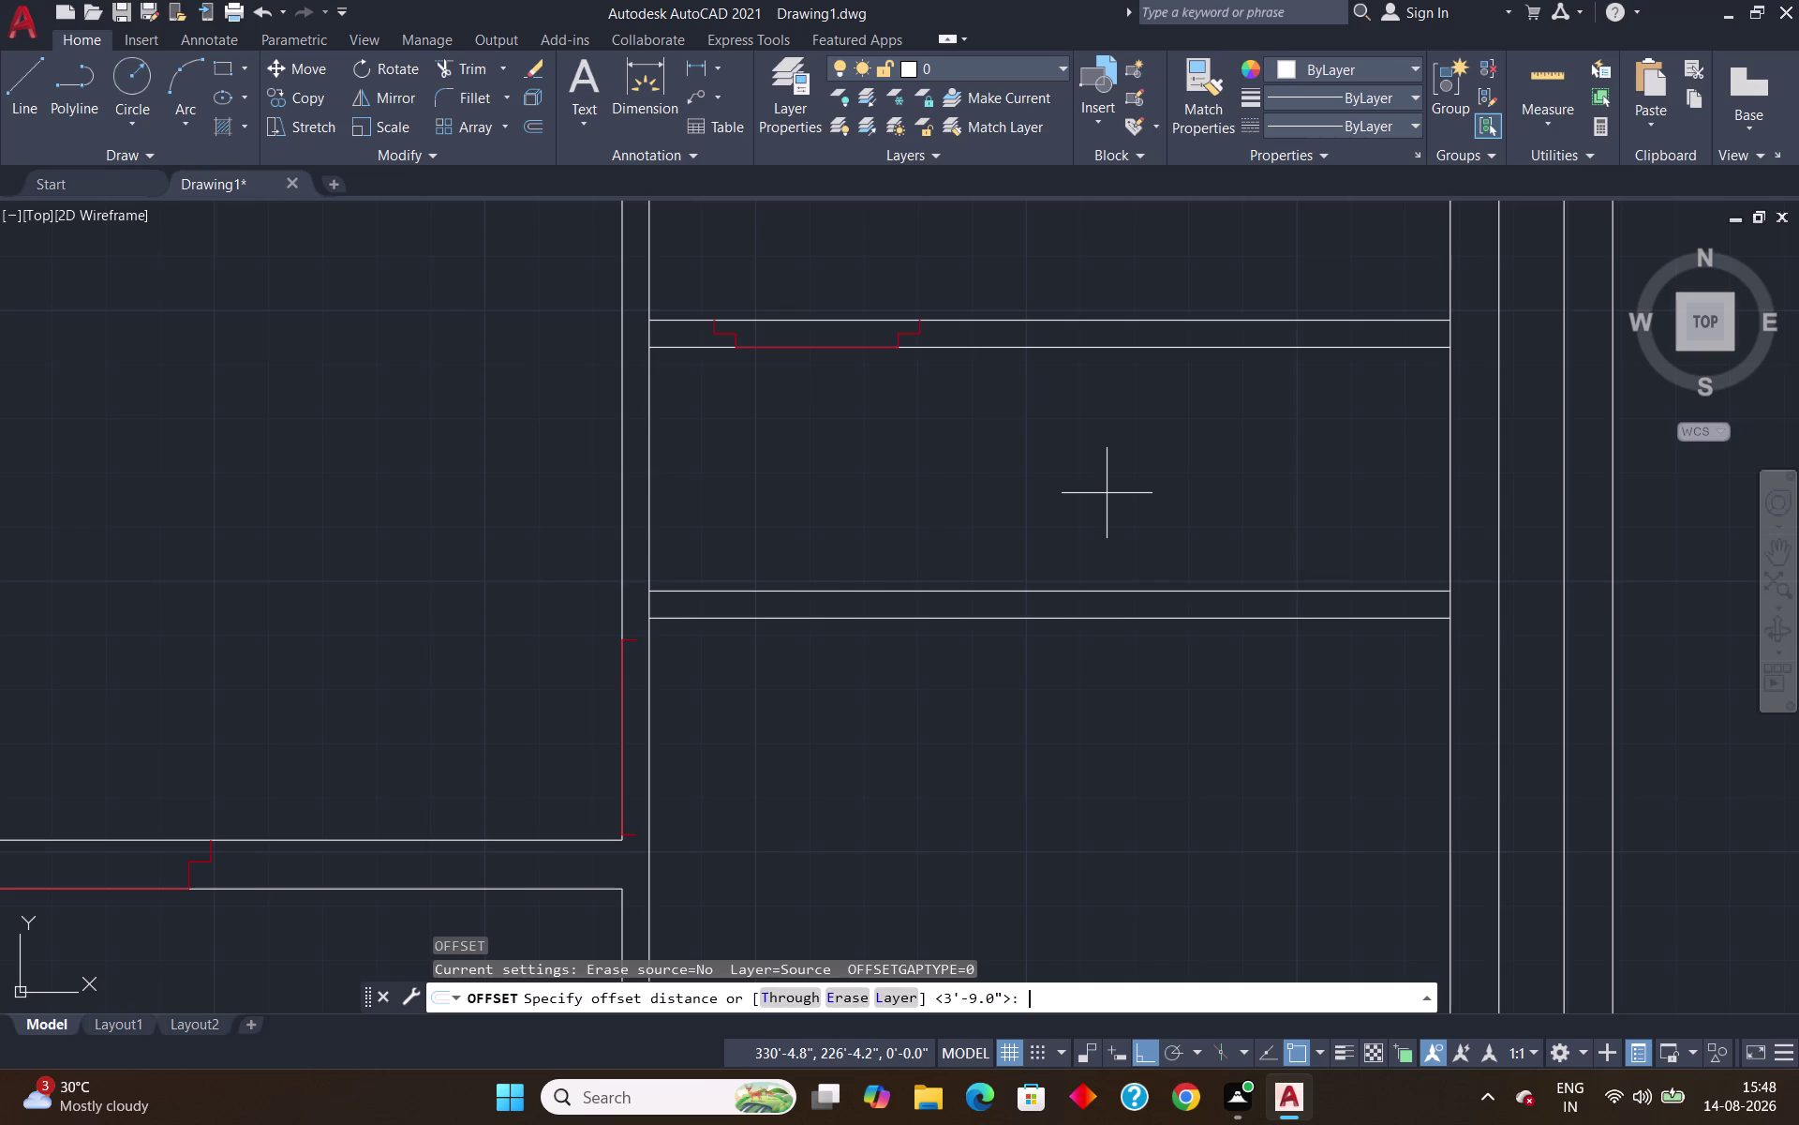
text(6')
key(Return)
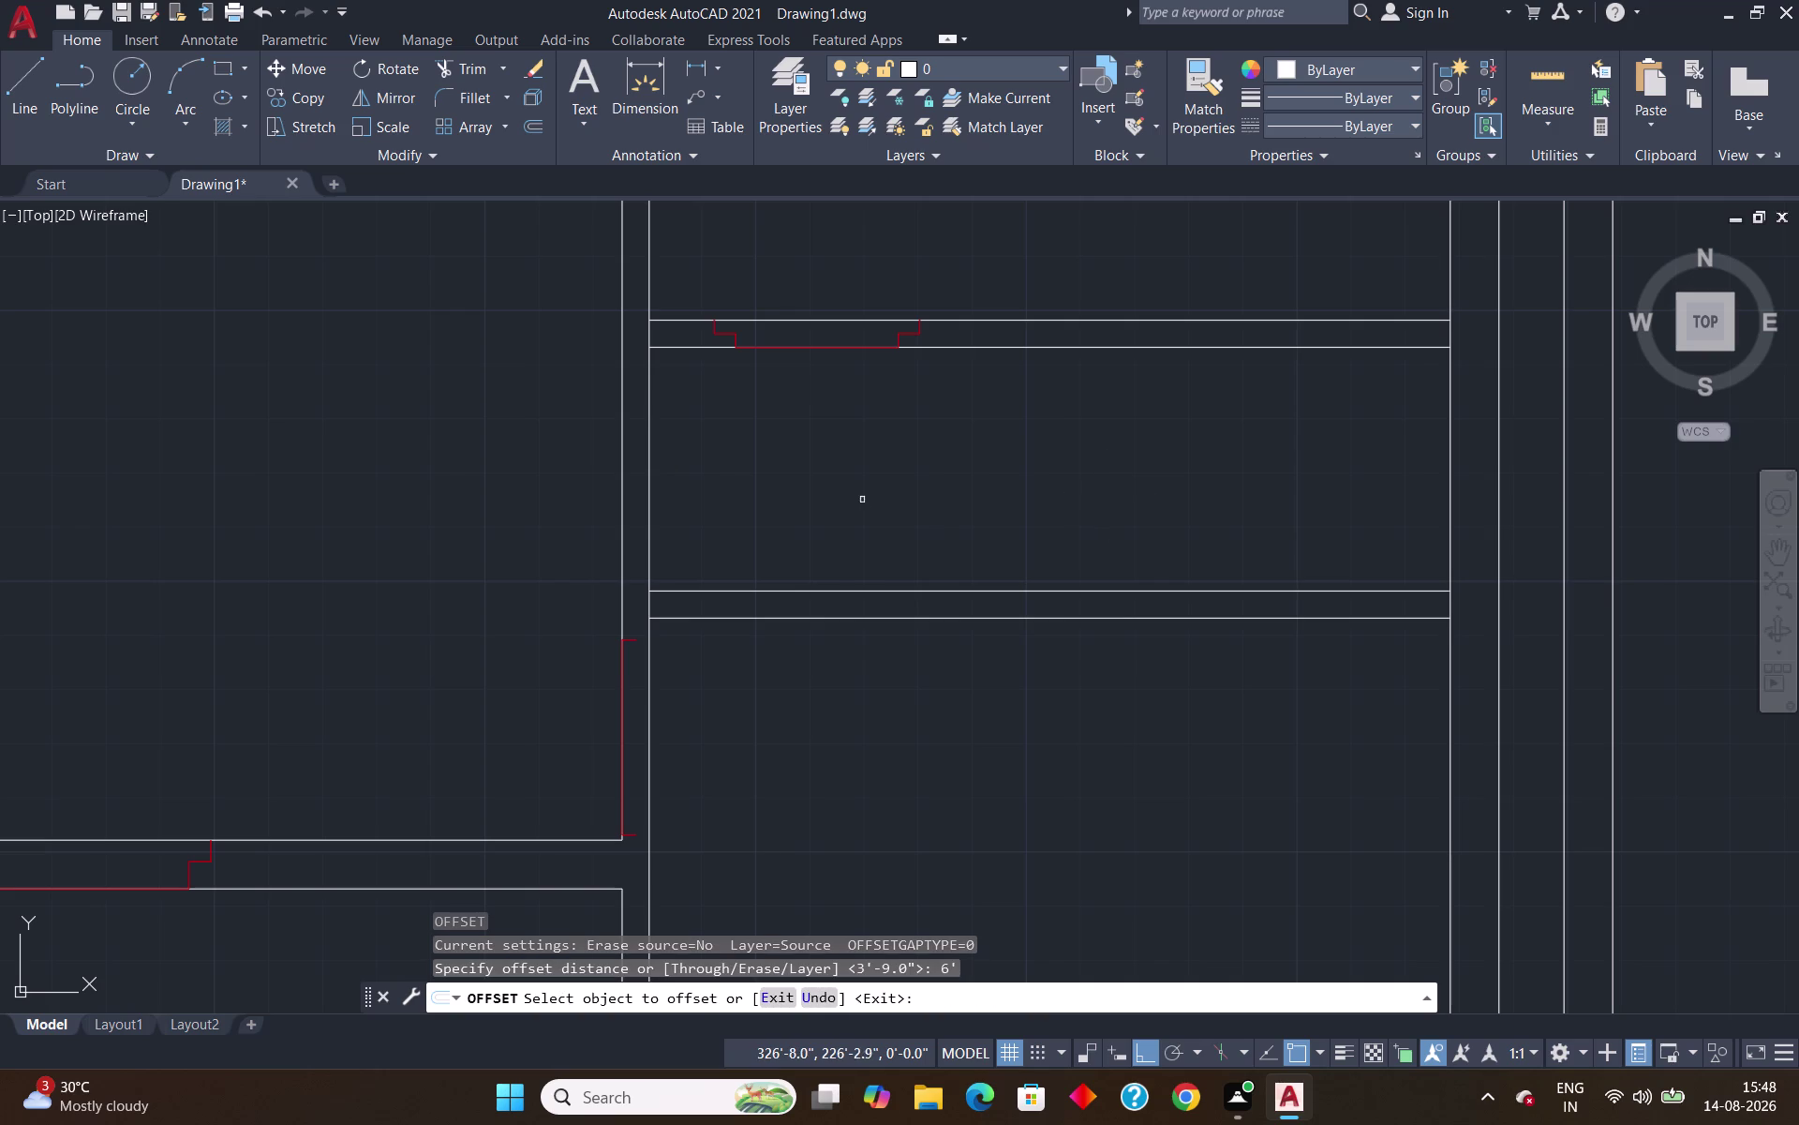
click(645, 447)
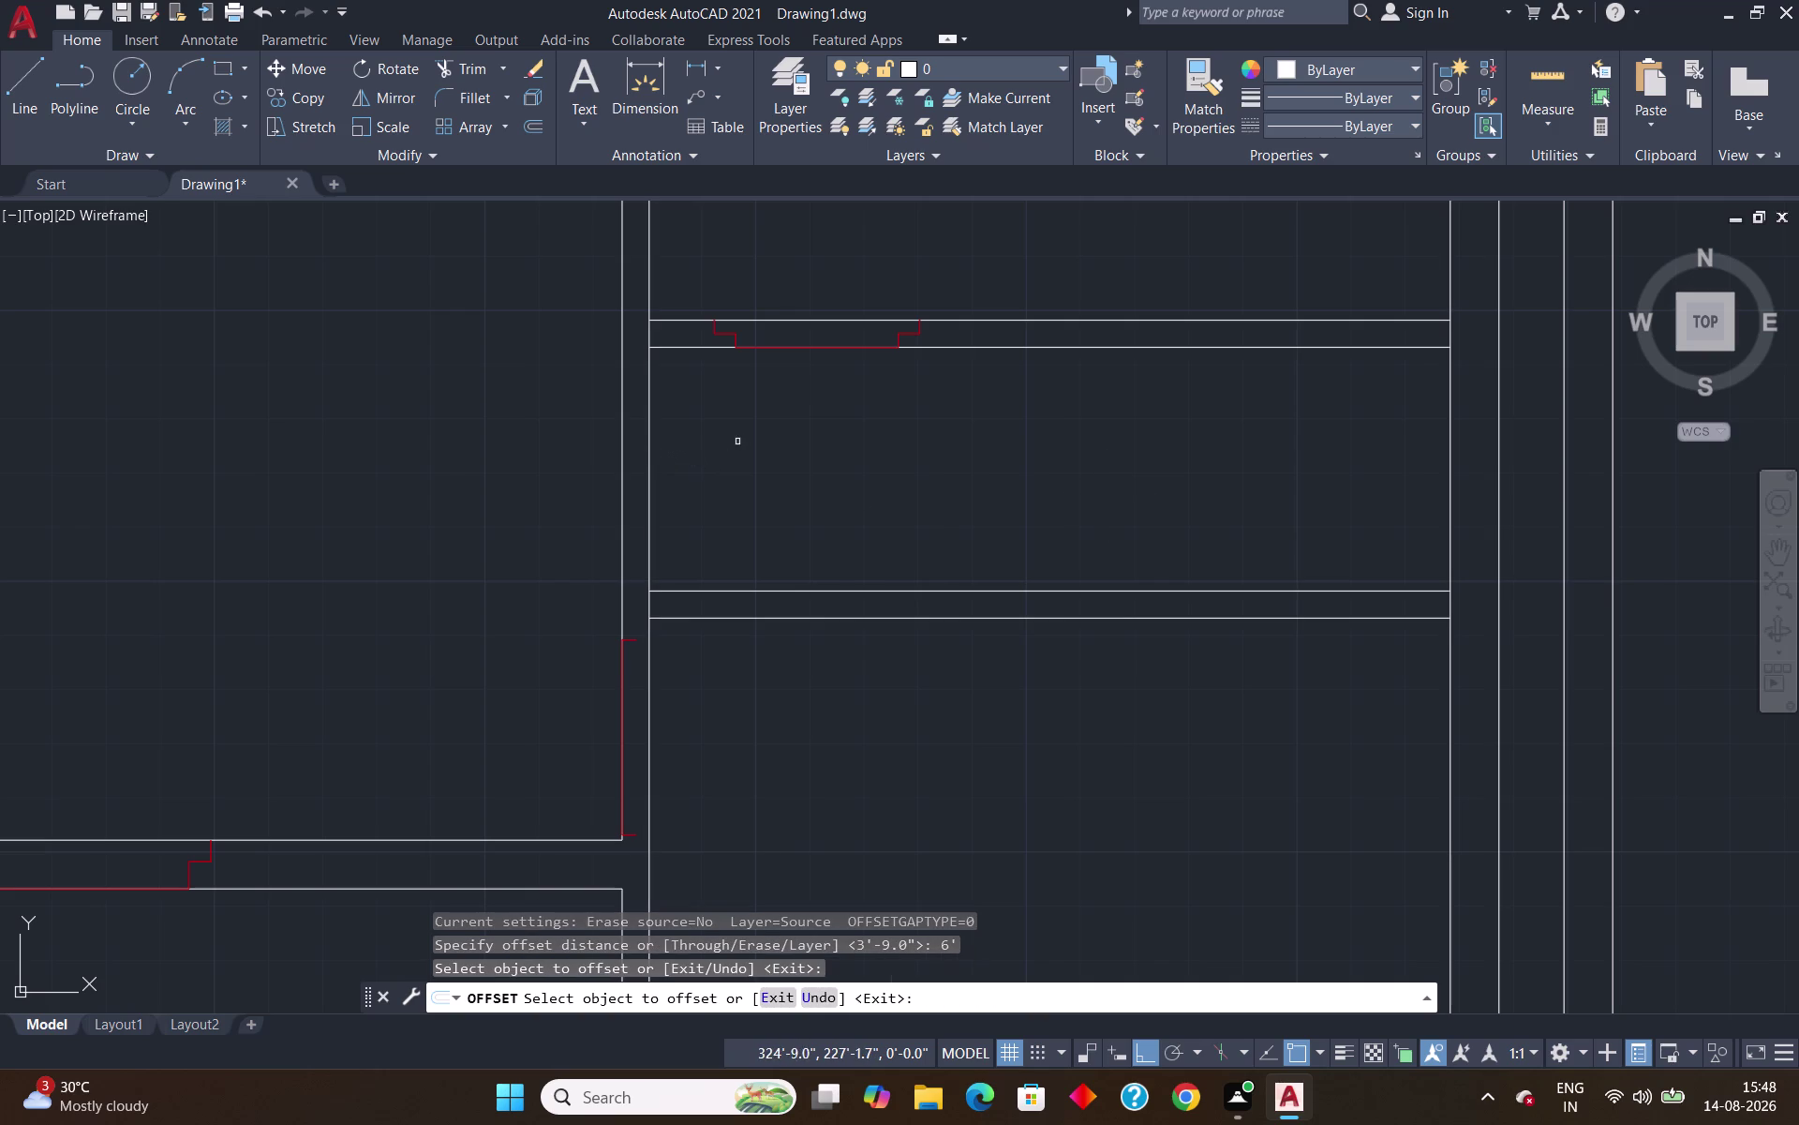
click(649, 459)
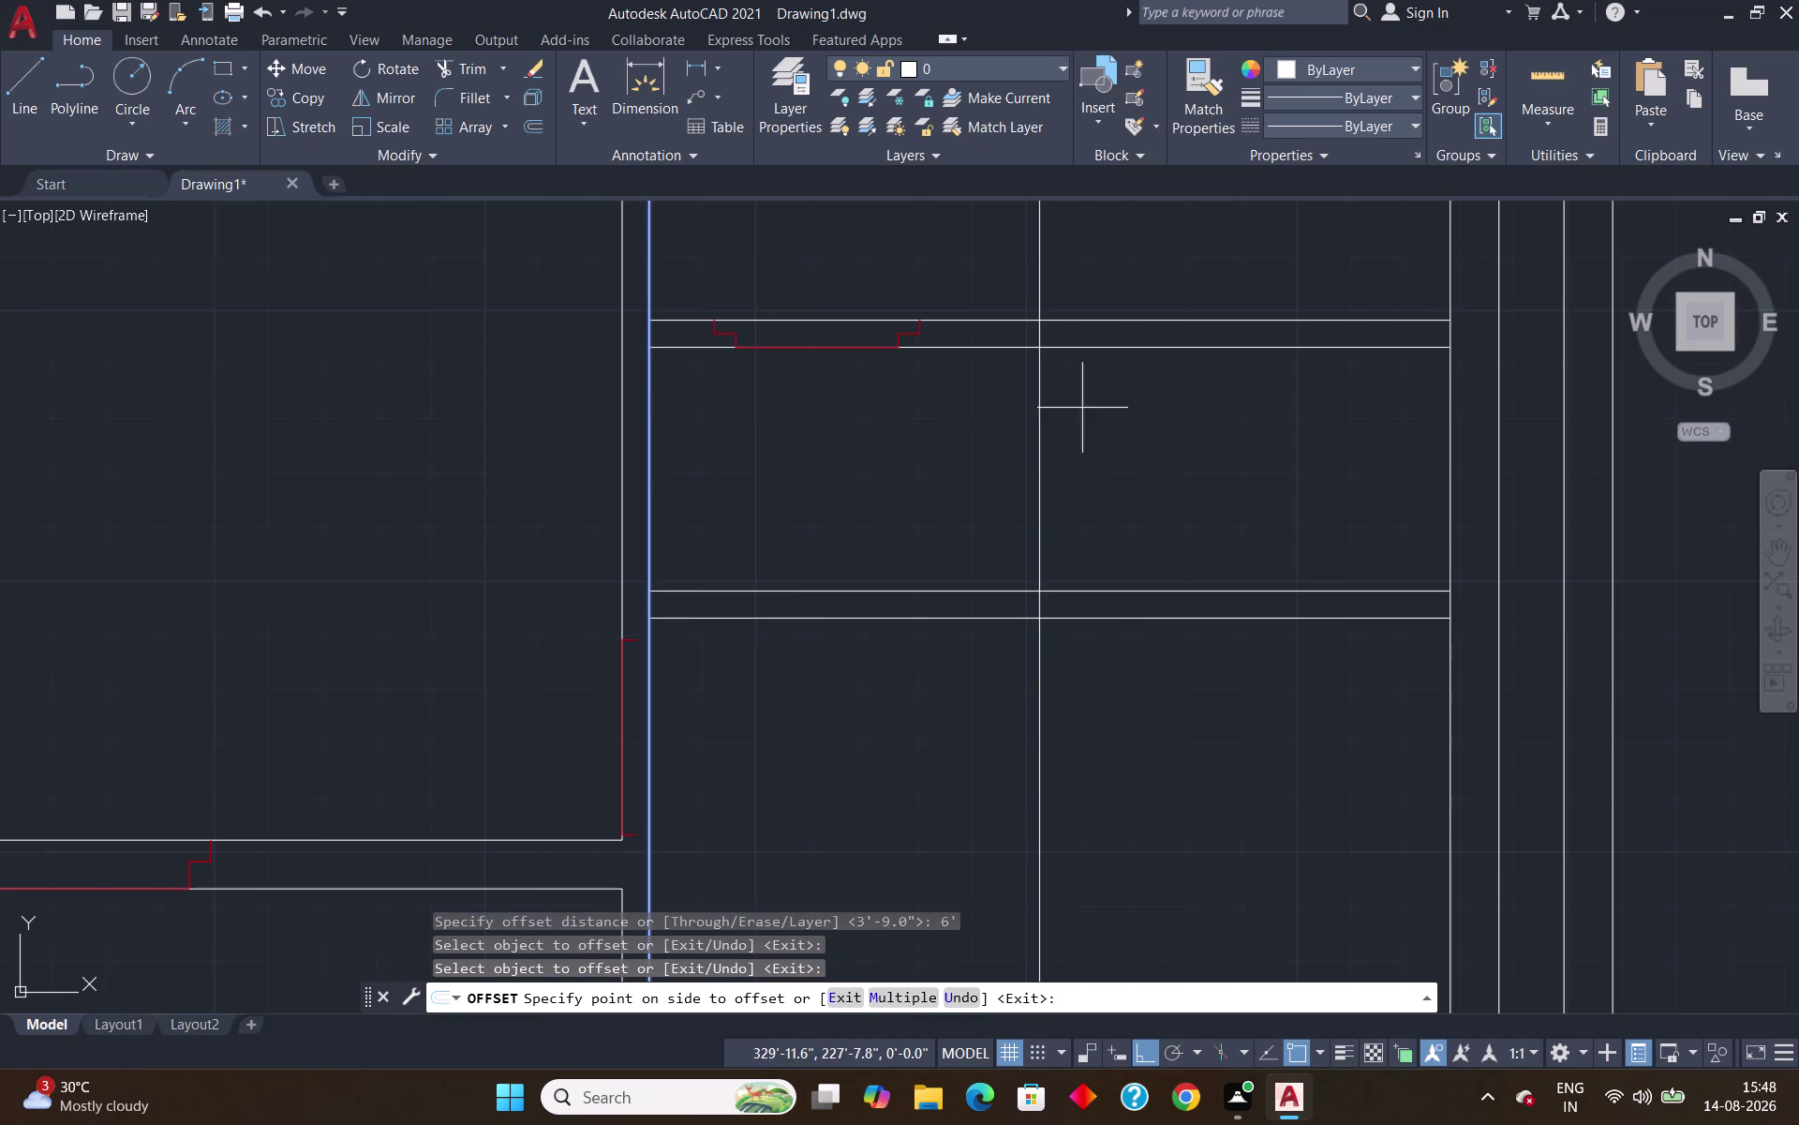
click(1086, 406)
key(Escape)
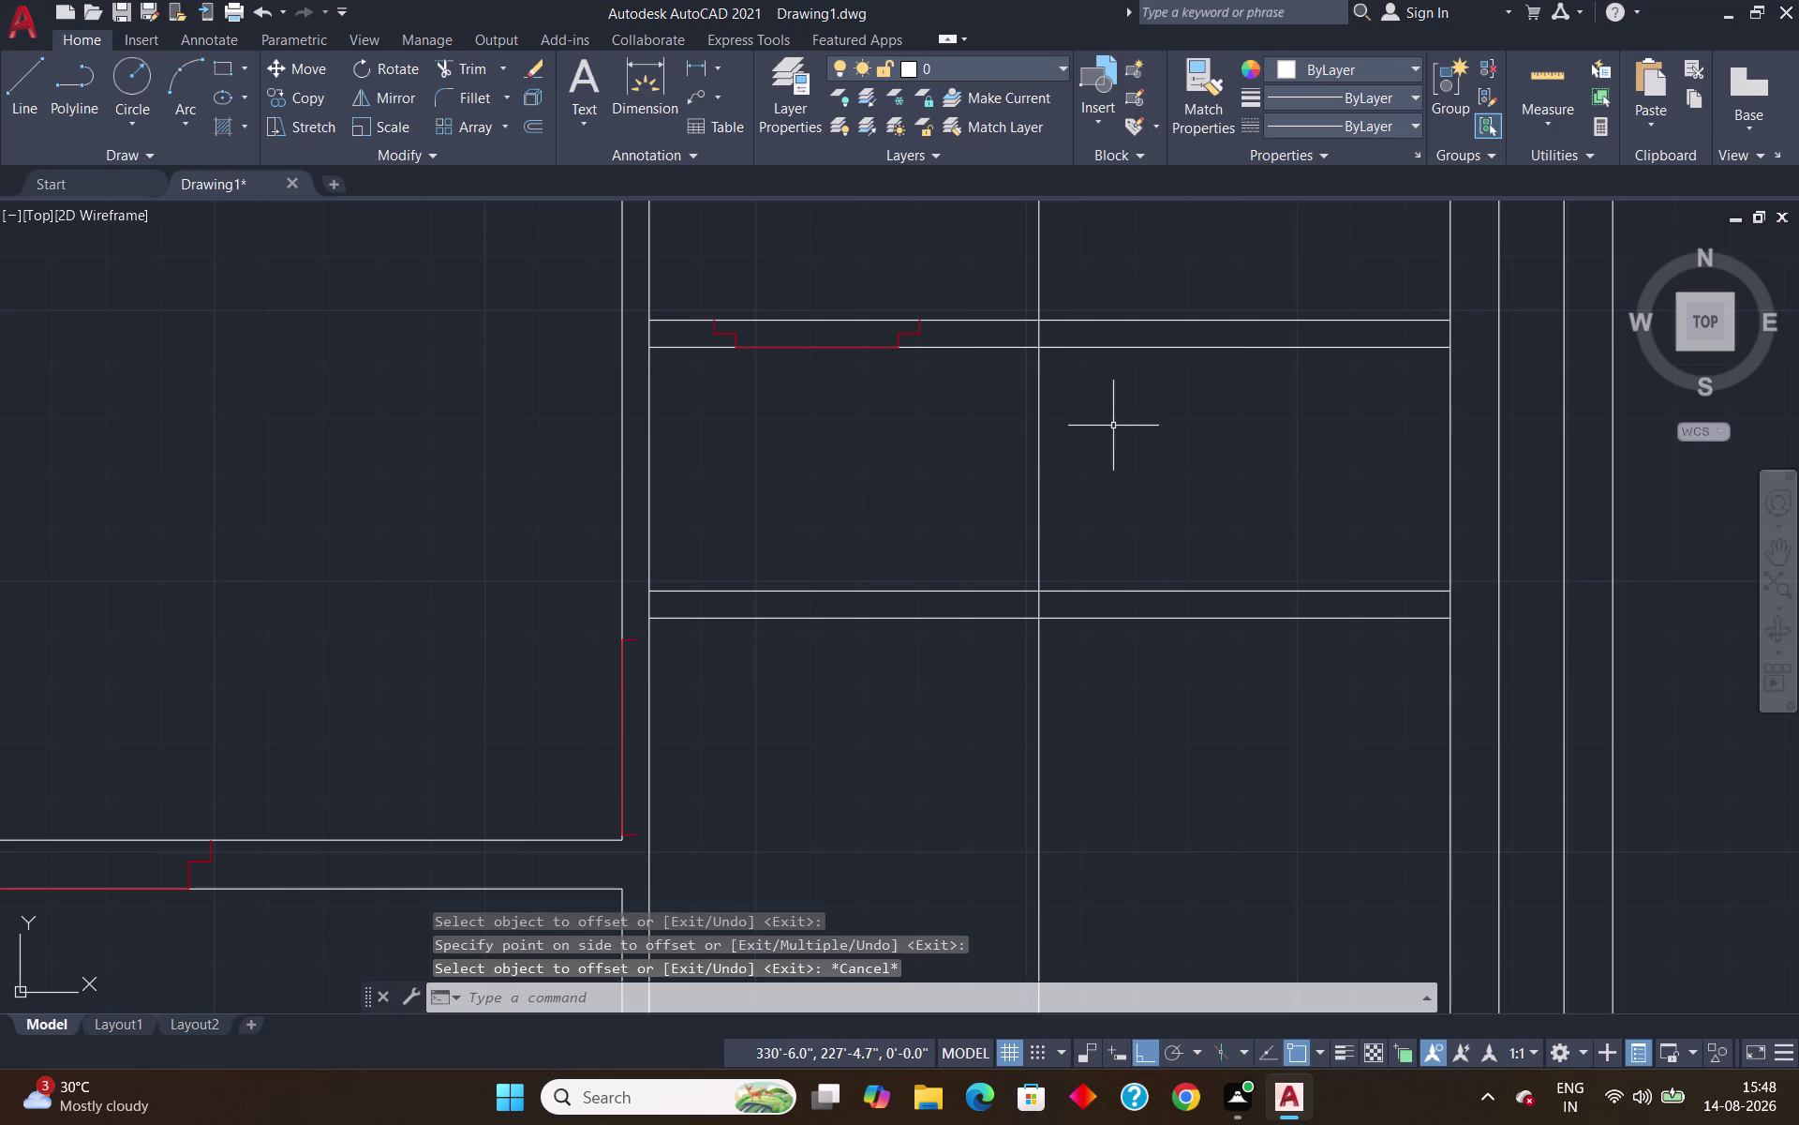
Offset the new 6' line 5" to its left and to its right.
key(o)
key(Return)
key(5)
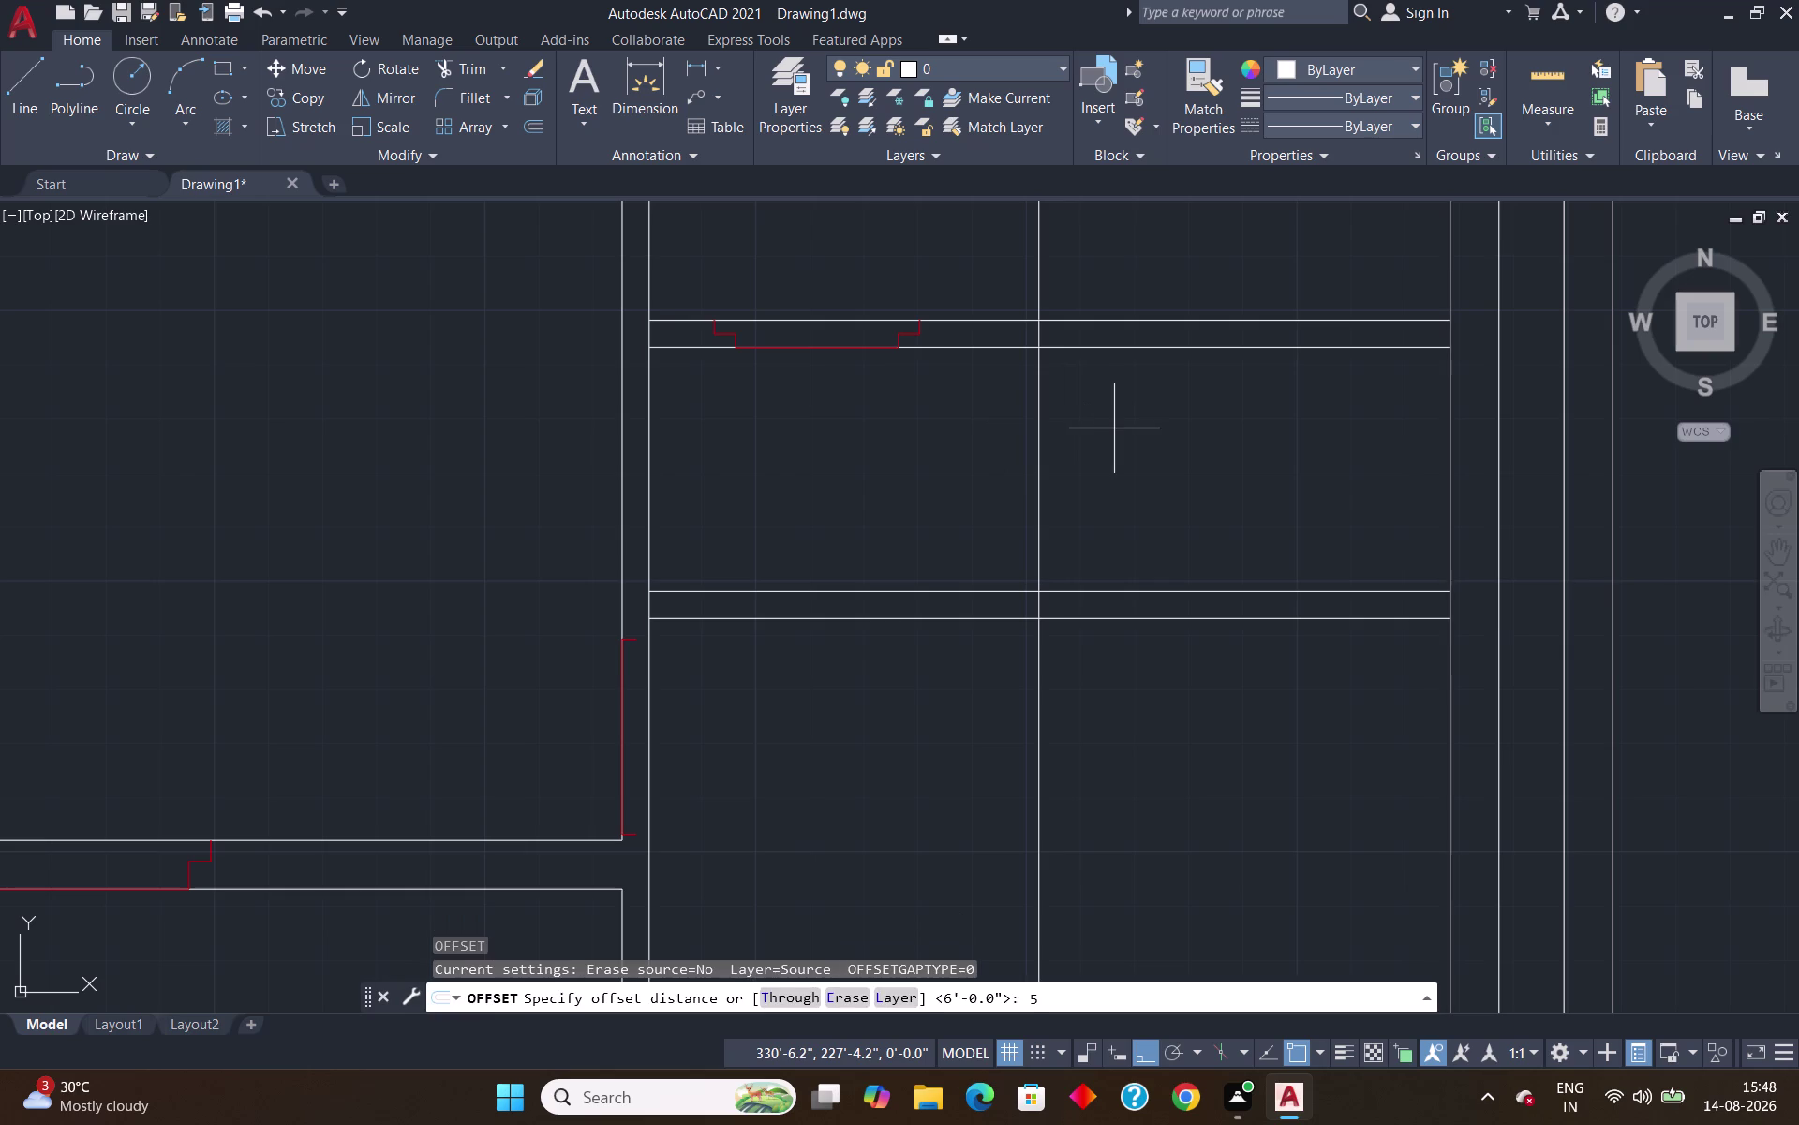
key(shift+quotedbl)
key(Return)
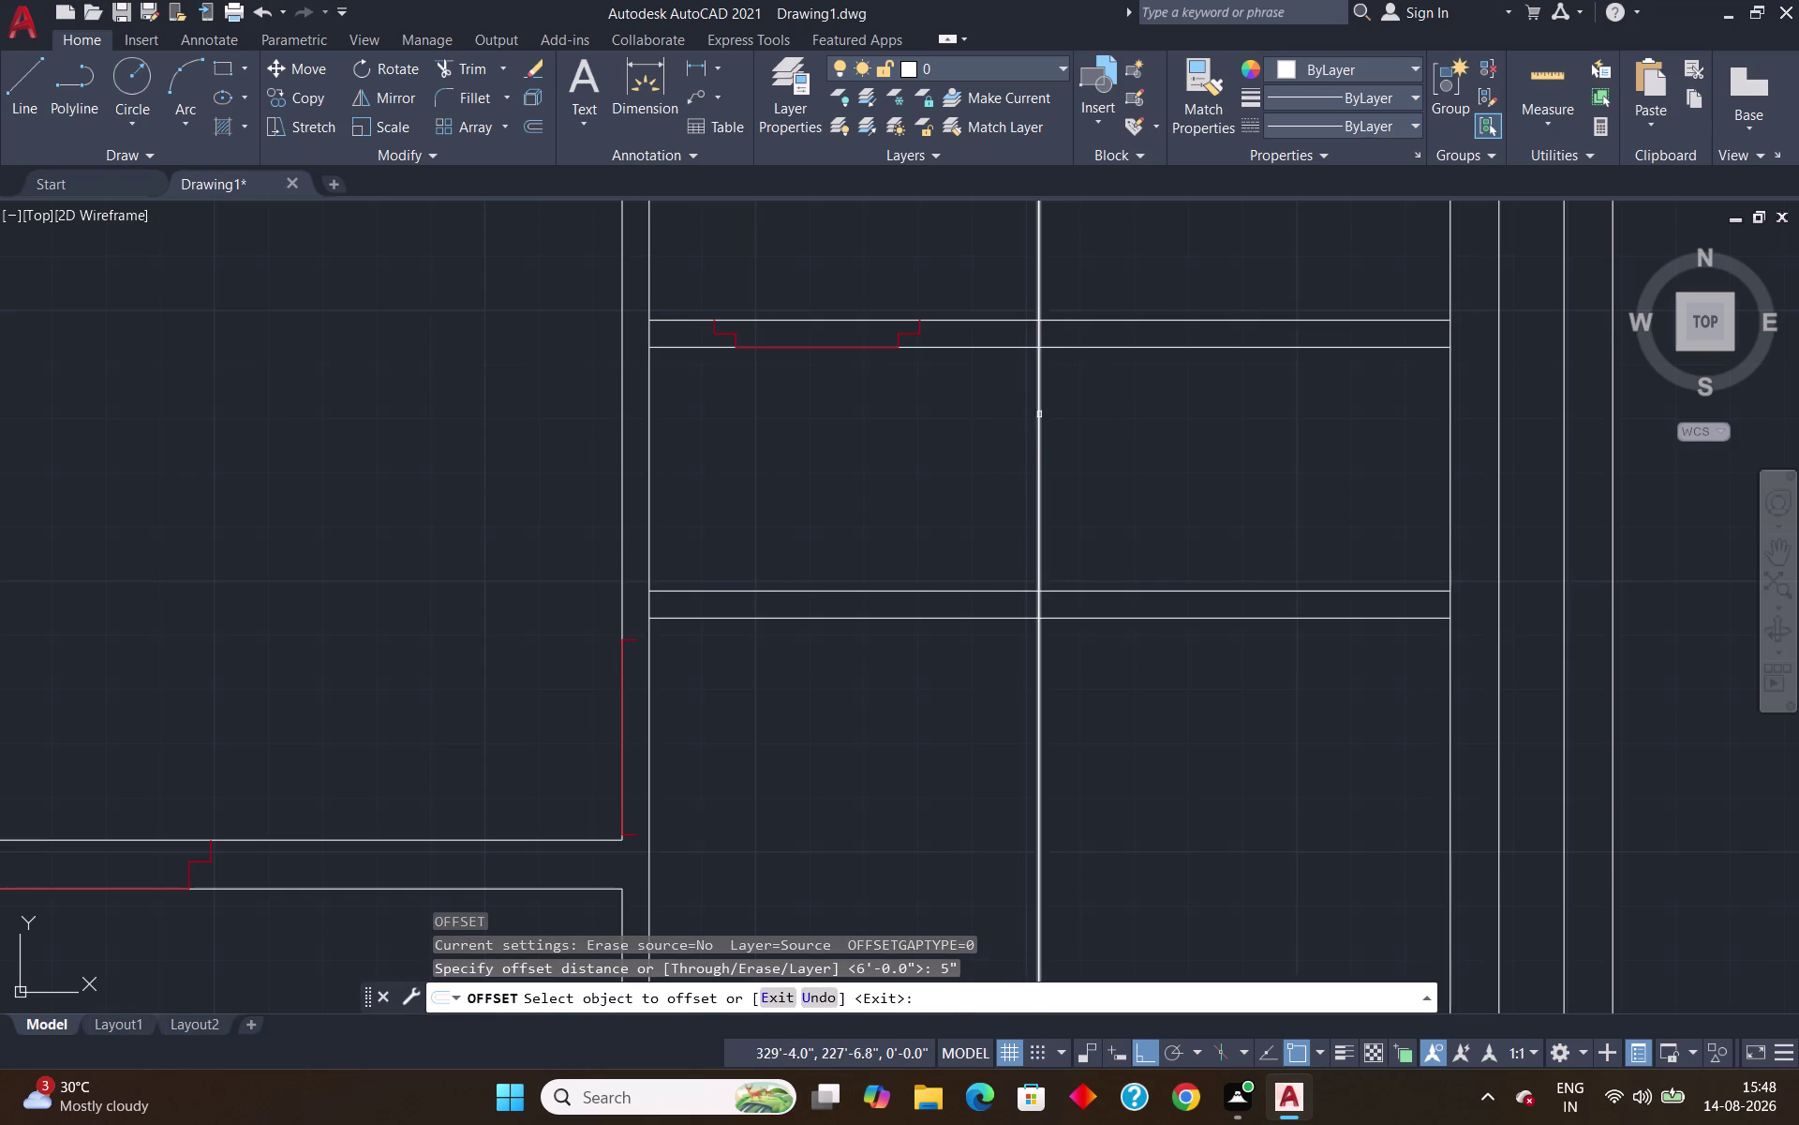
click(1041, 411)
click(1051, 410)
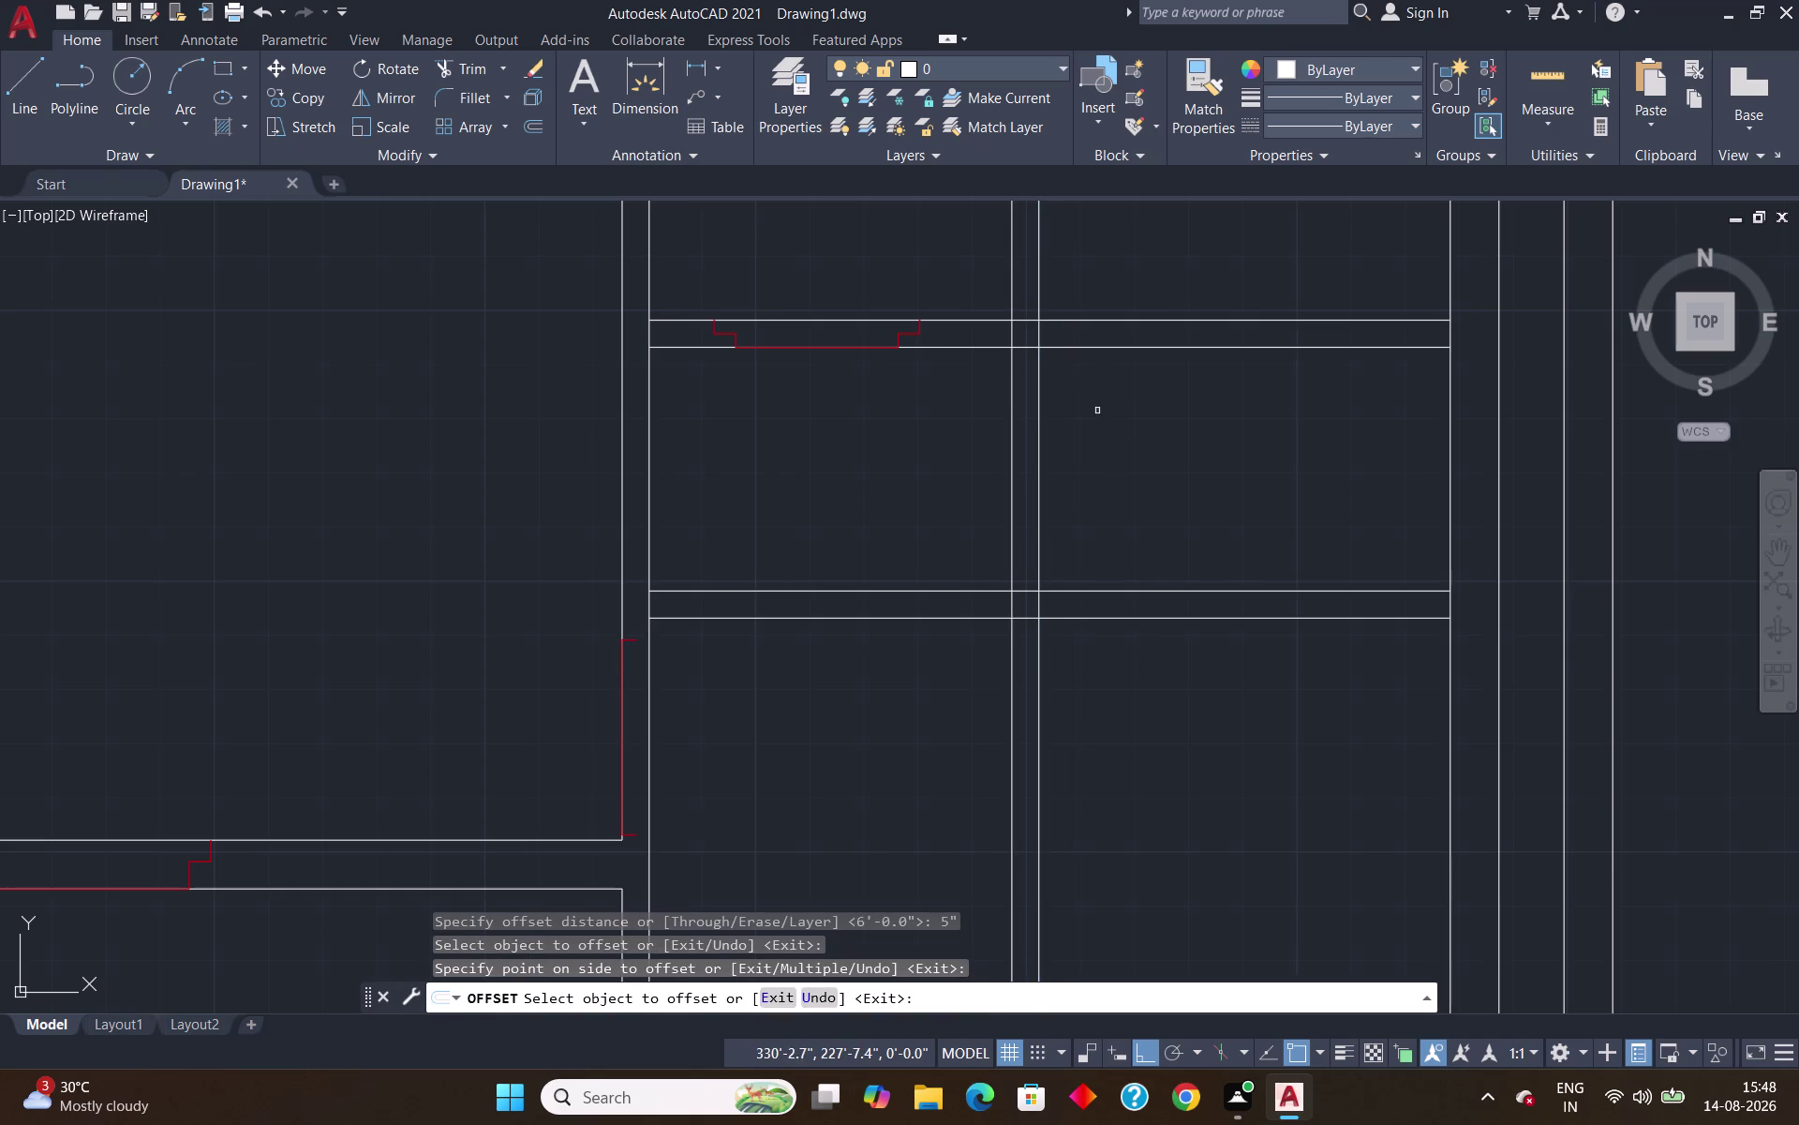
click(1042, 398)
click(1102, 395)
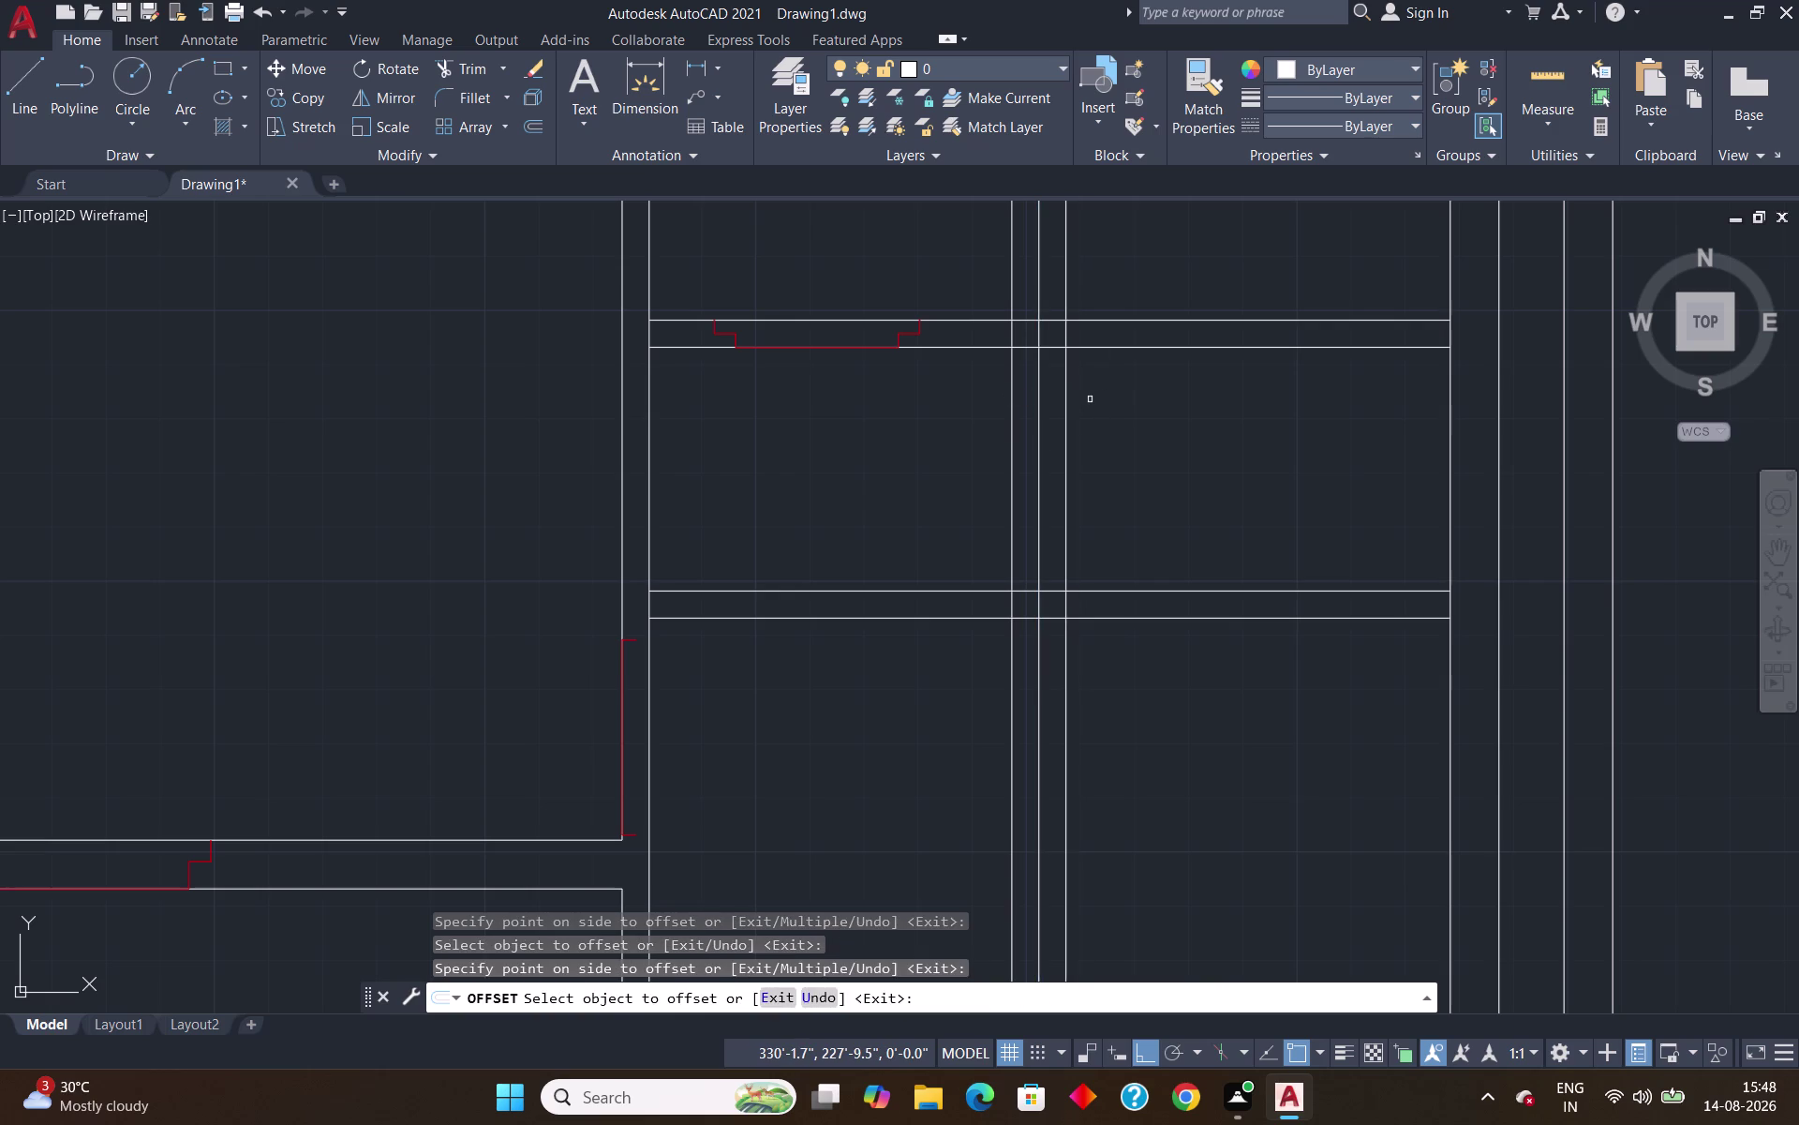
key(Escape)
text(tr)
key(Return)
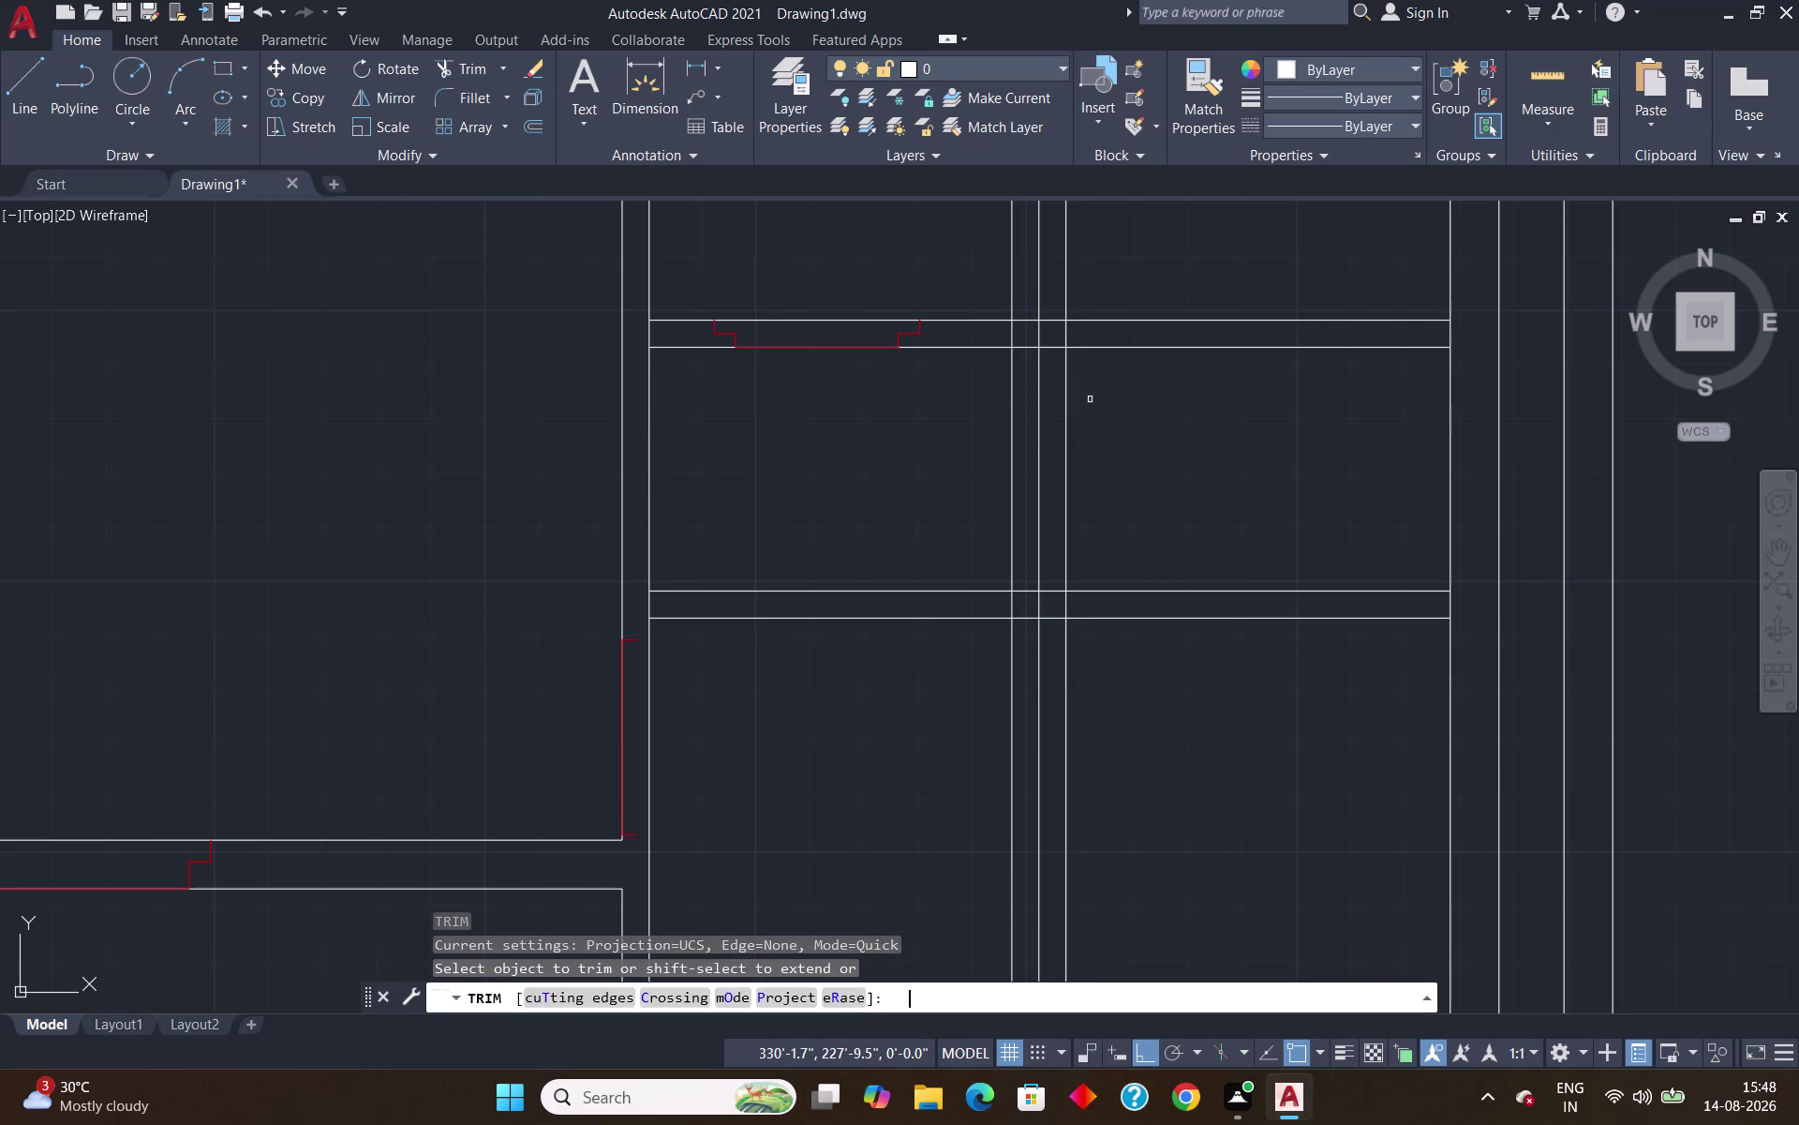
Cancel the trim and delete a stray line from the plan.
key(Escape)
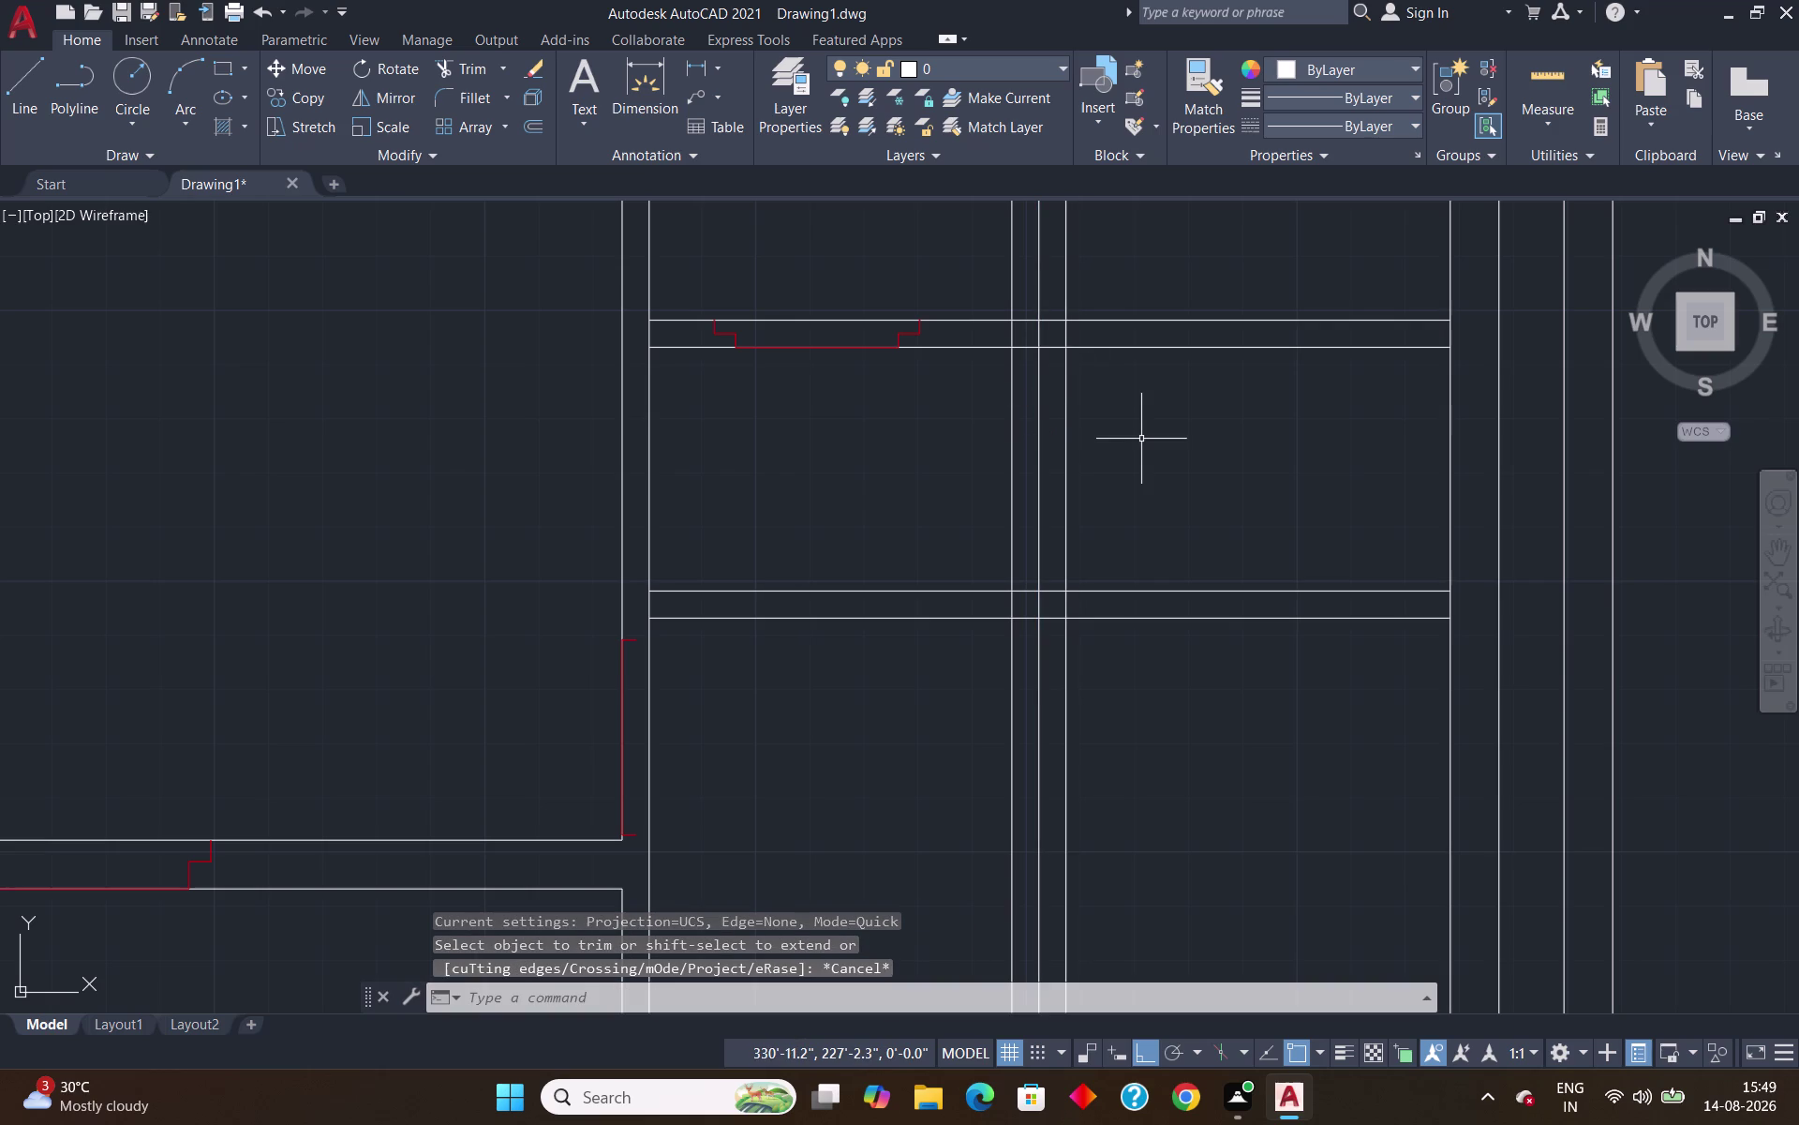
click(1011, 495)
key(Delete)
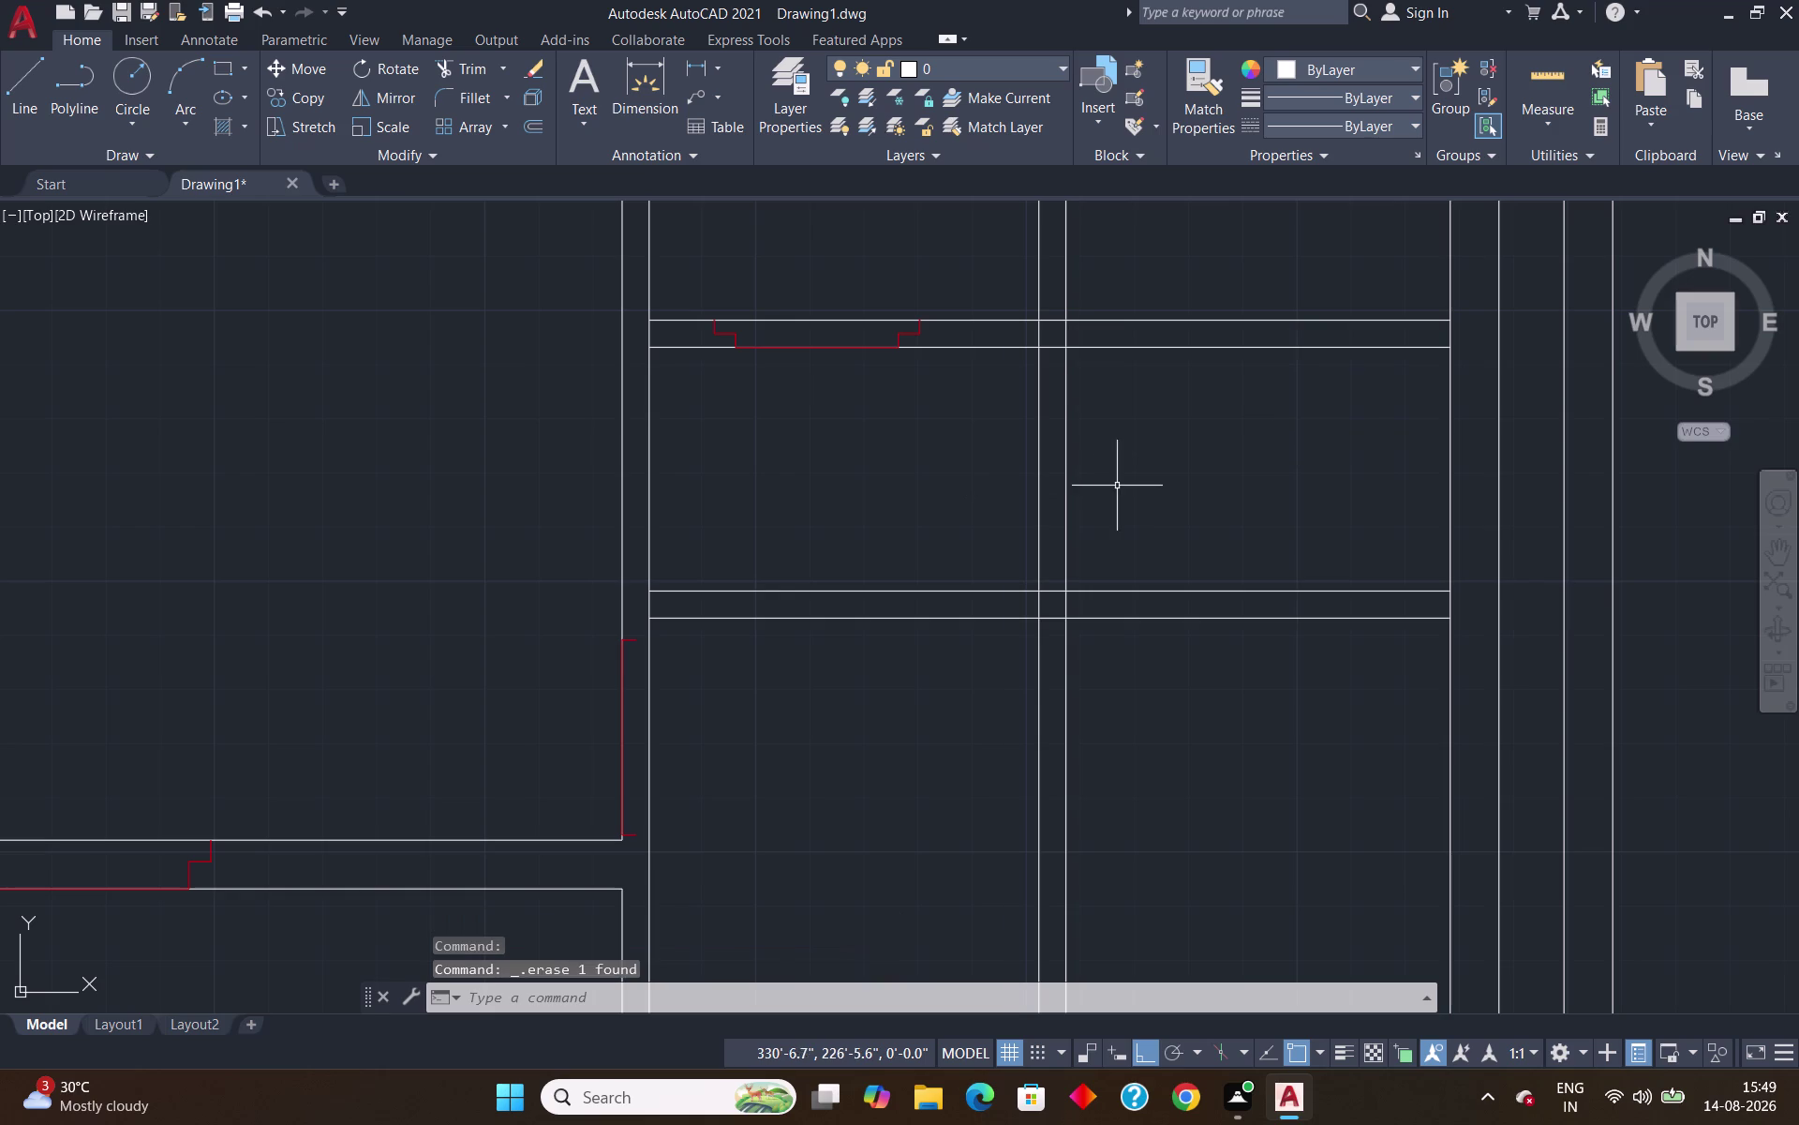
scroll(down, 3)
Fence-trim the partition lines where they cross the upper and lower cross walls.
text(tr)
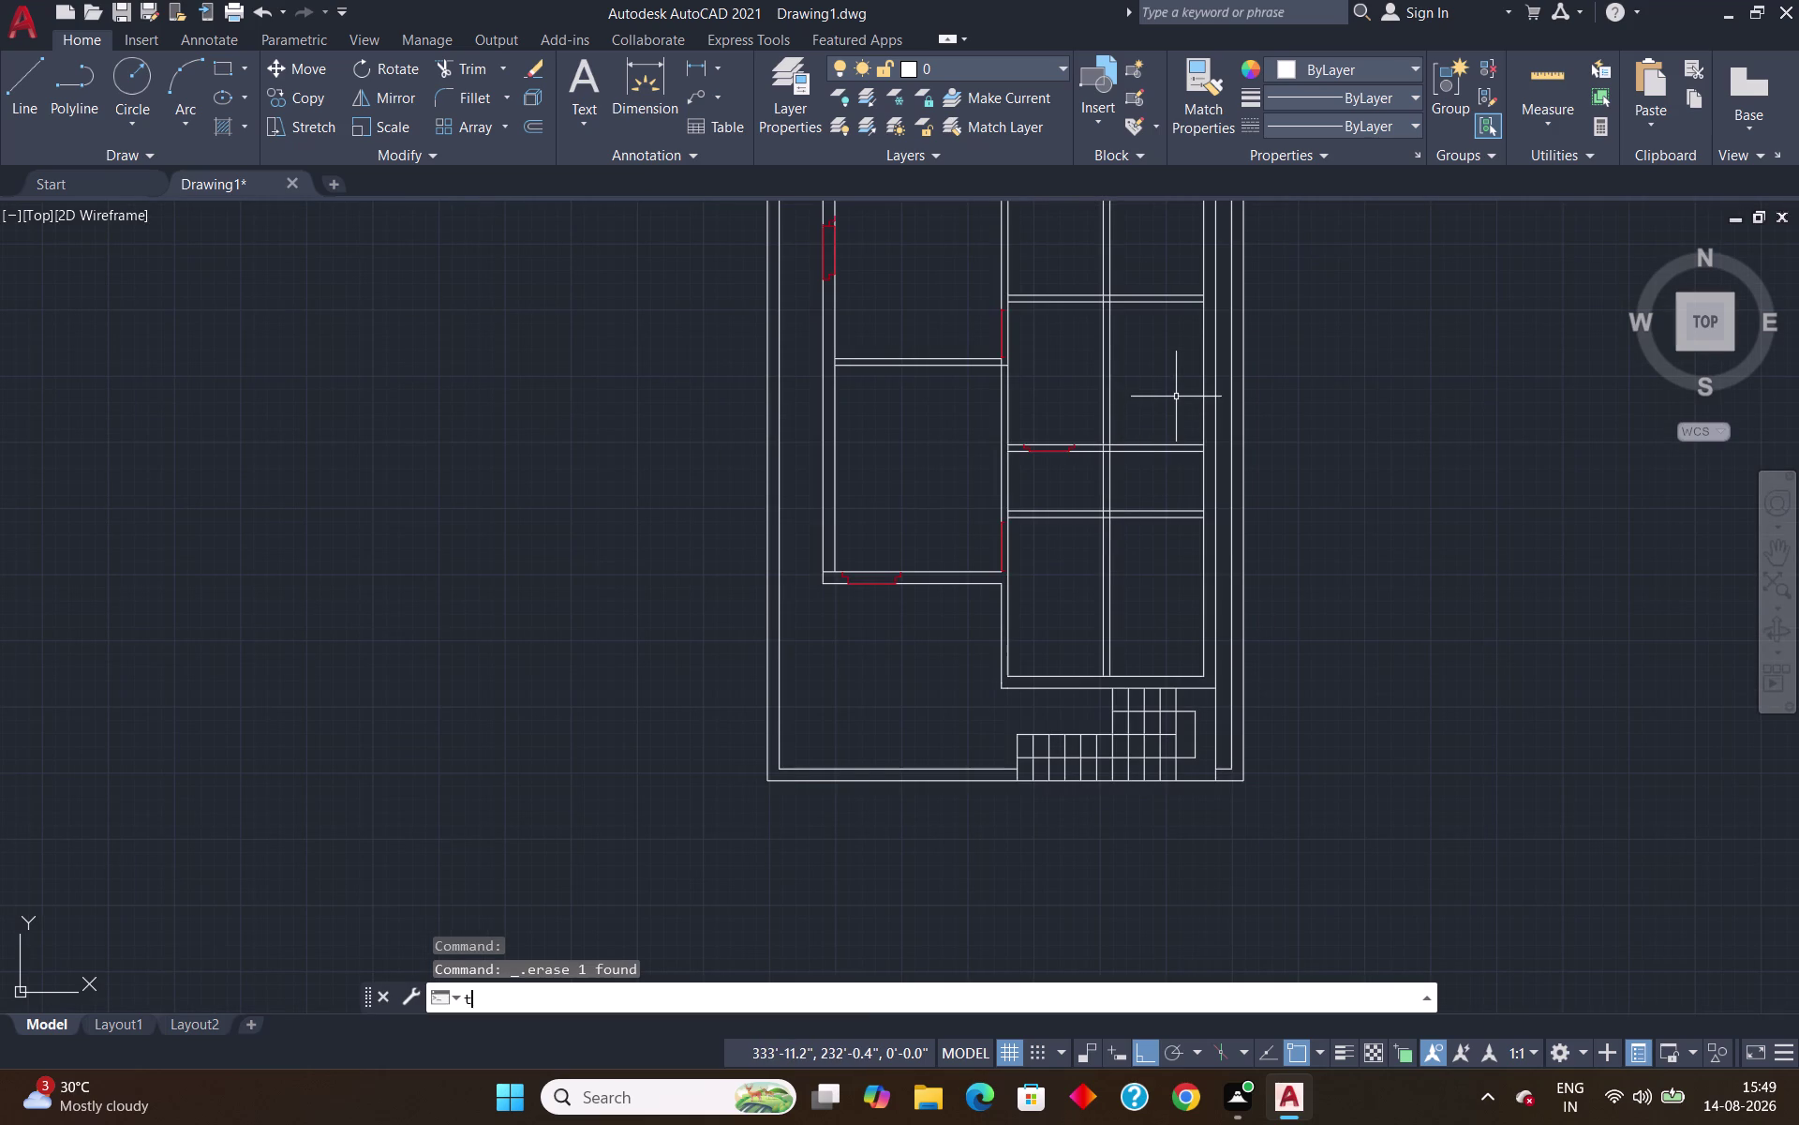
key(Return)
scroll(up, 3)
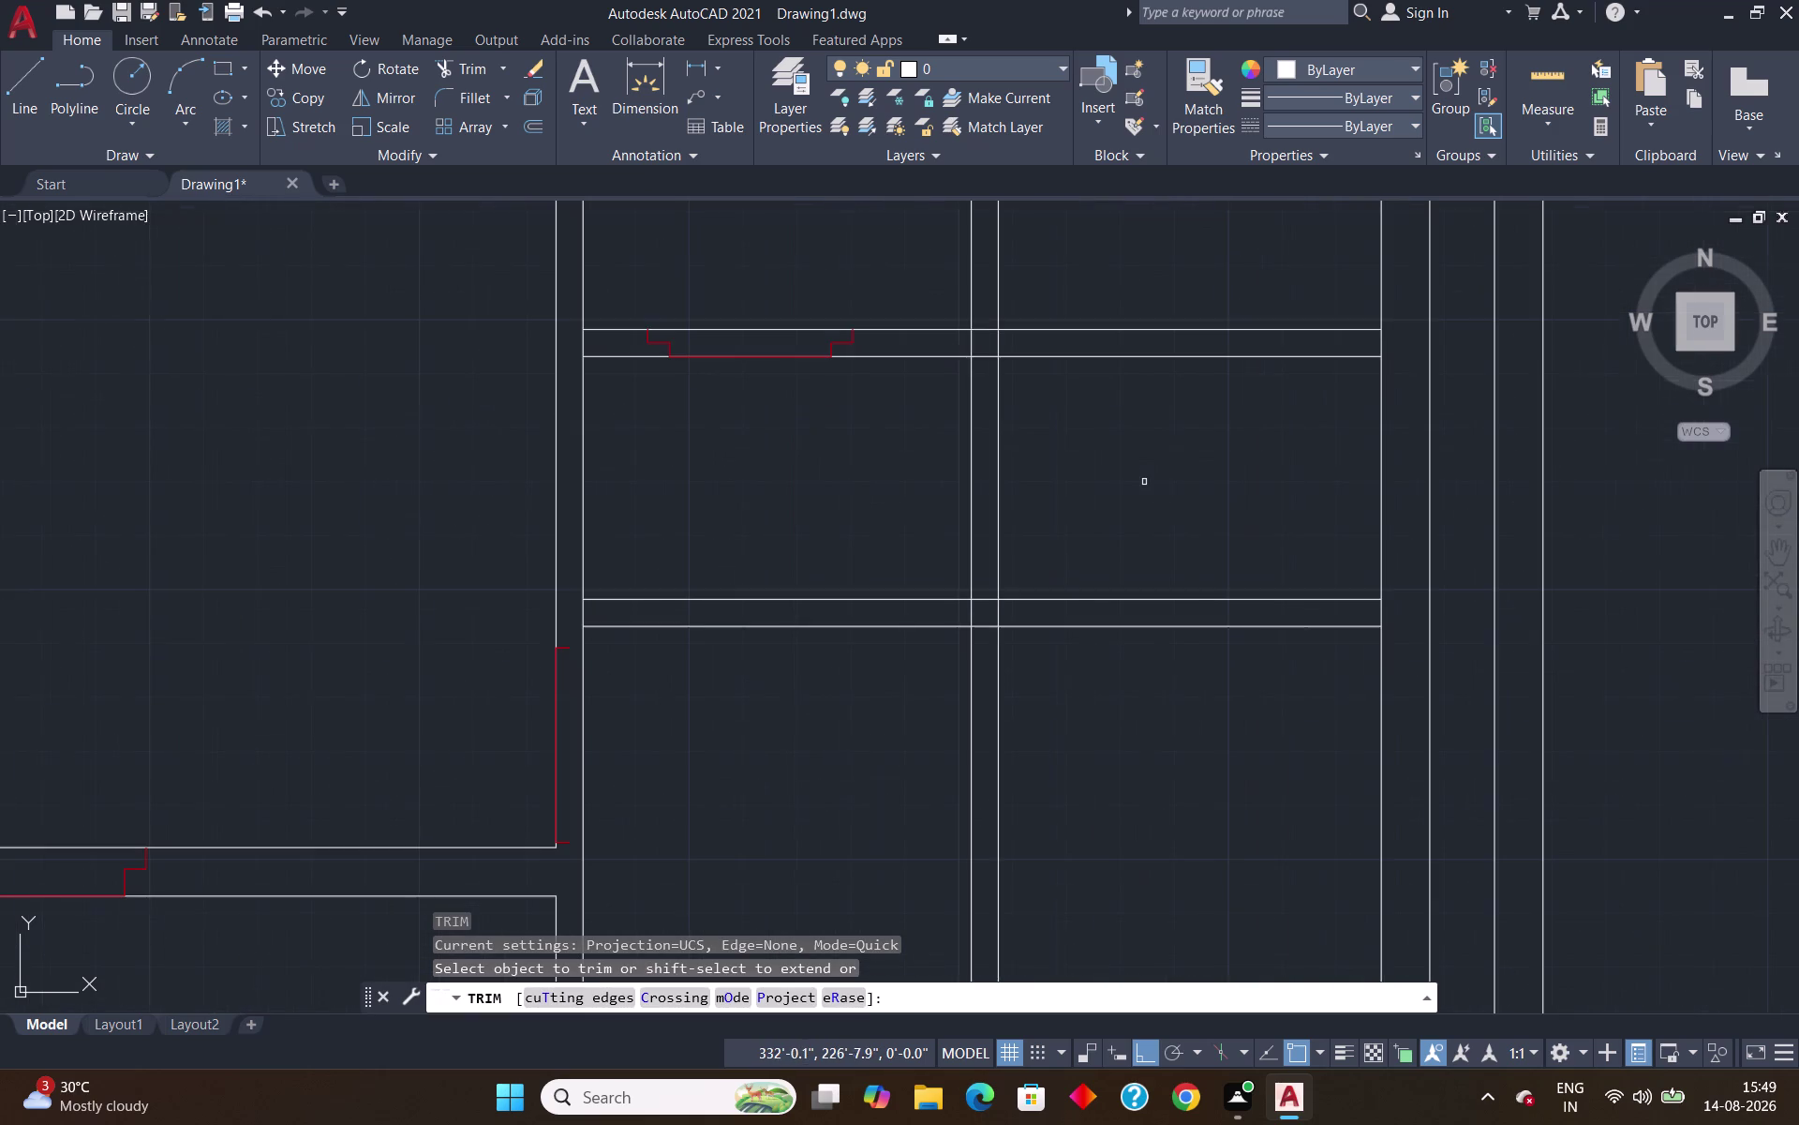
drag(873, 711, 1123, 699)
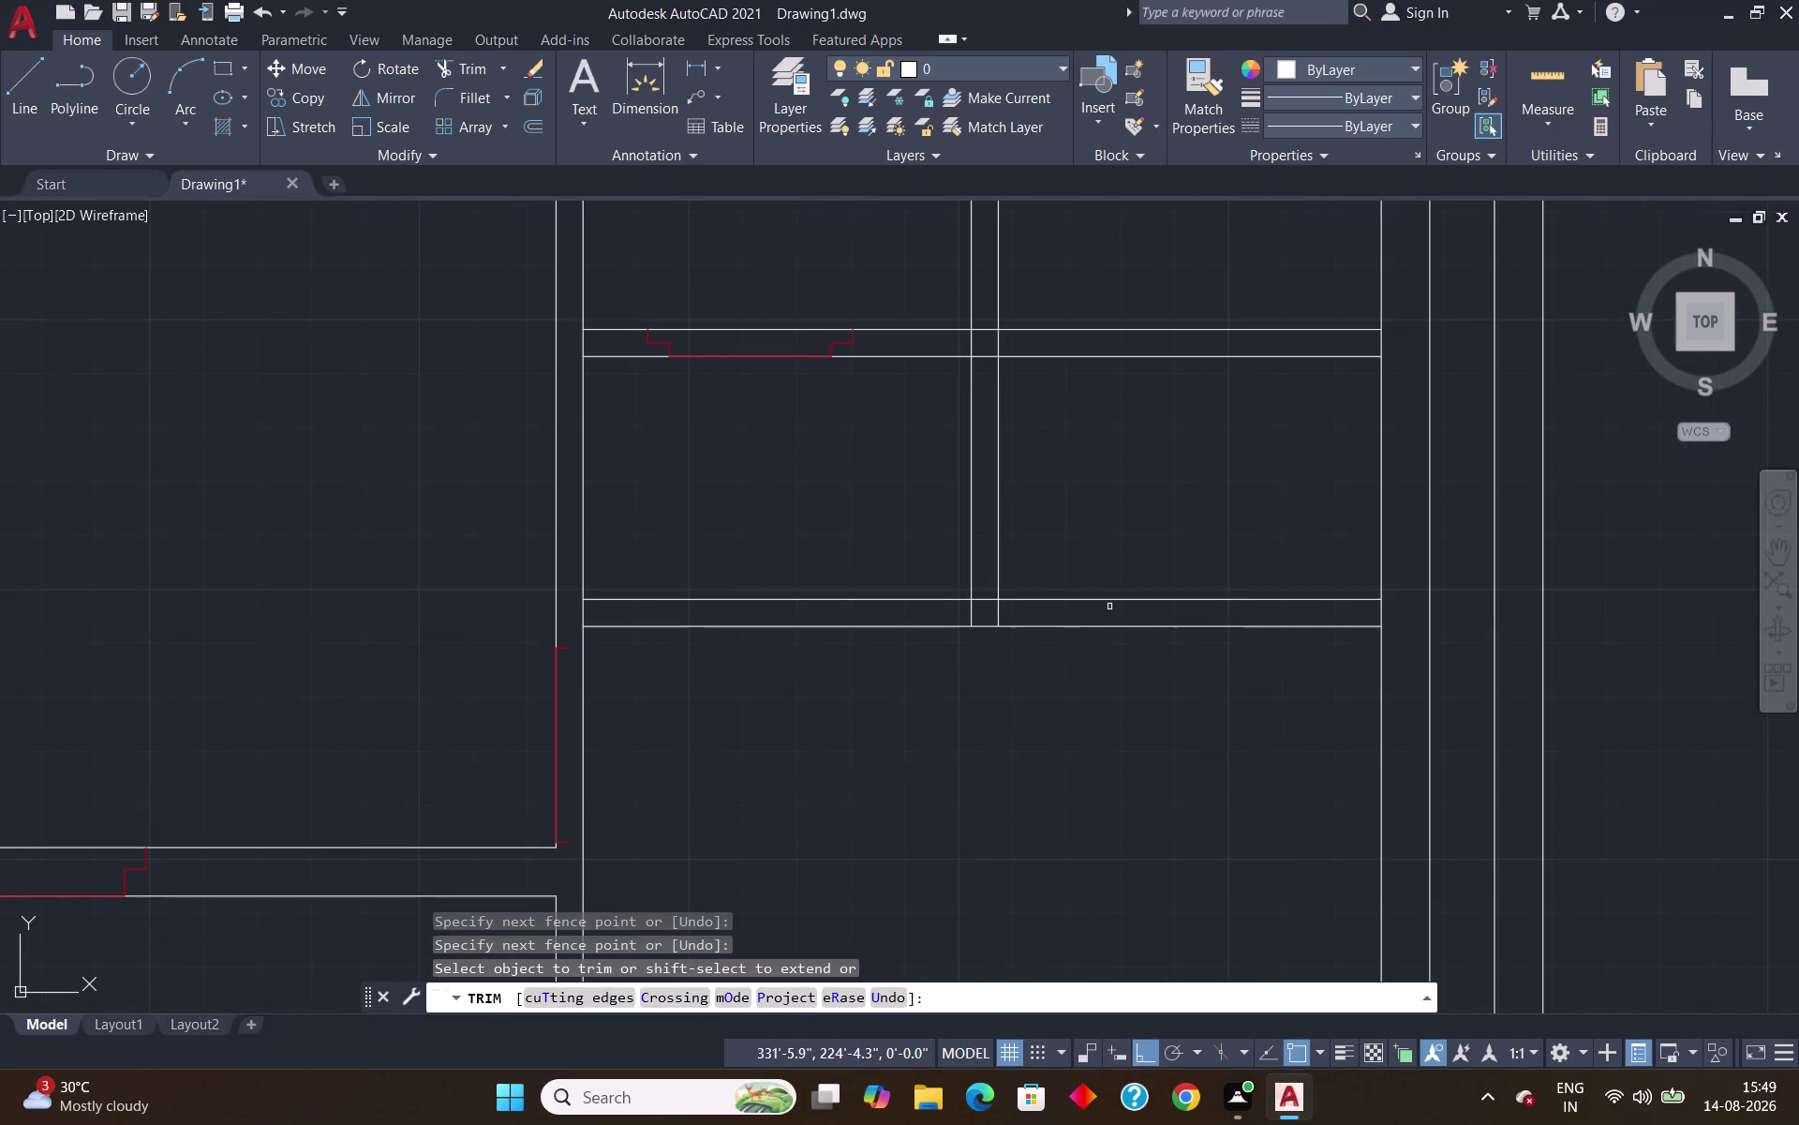
drag(1138, 268, 878, 281)
scroll(down, 3)
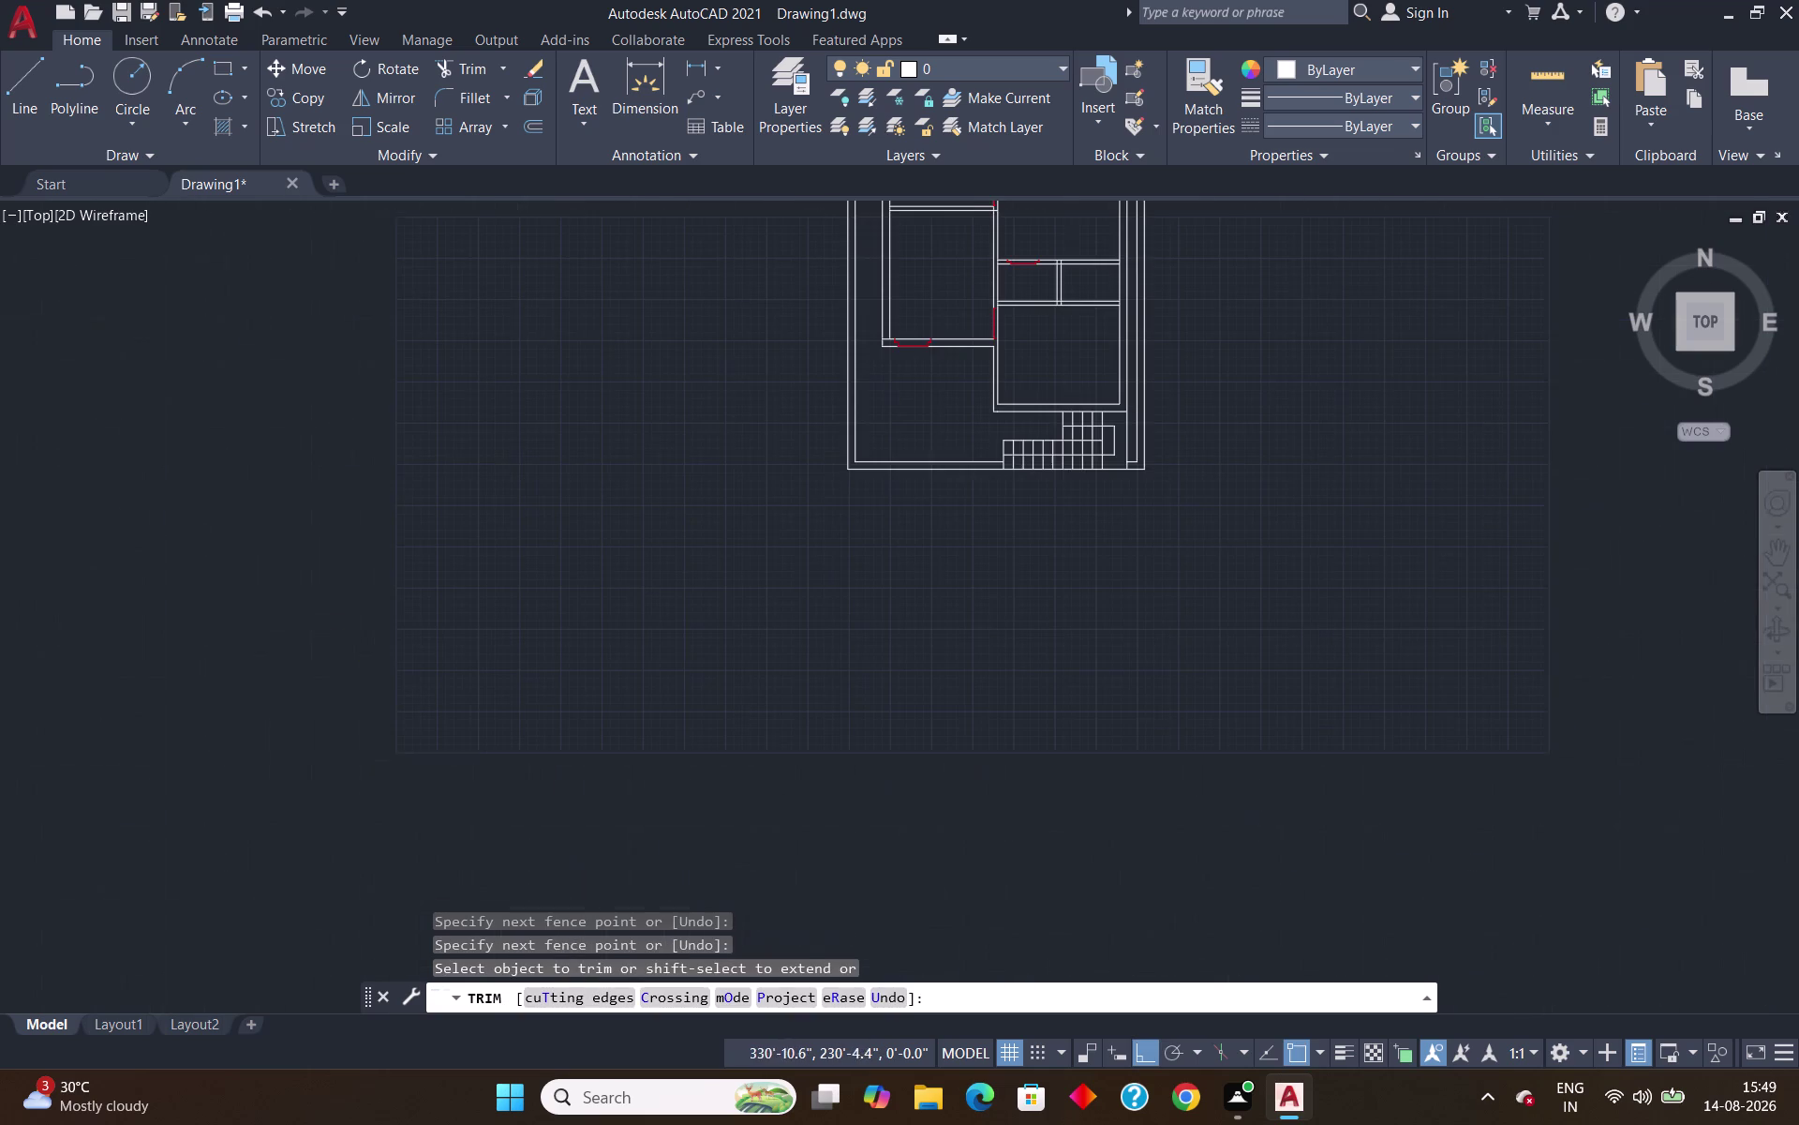
middle_drag(1076, 242, 1054, 643)
scroll(up, 3)
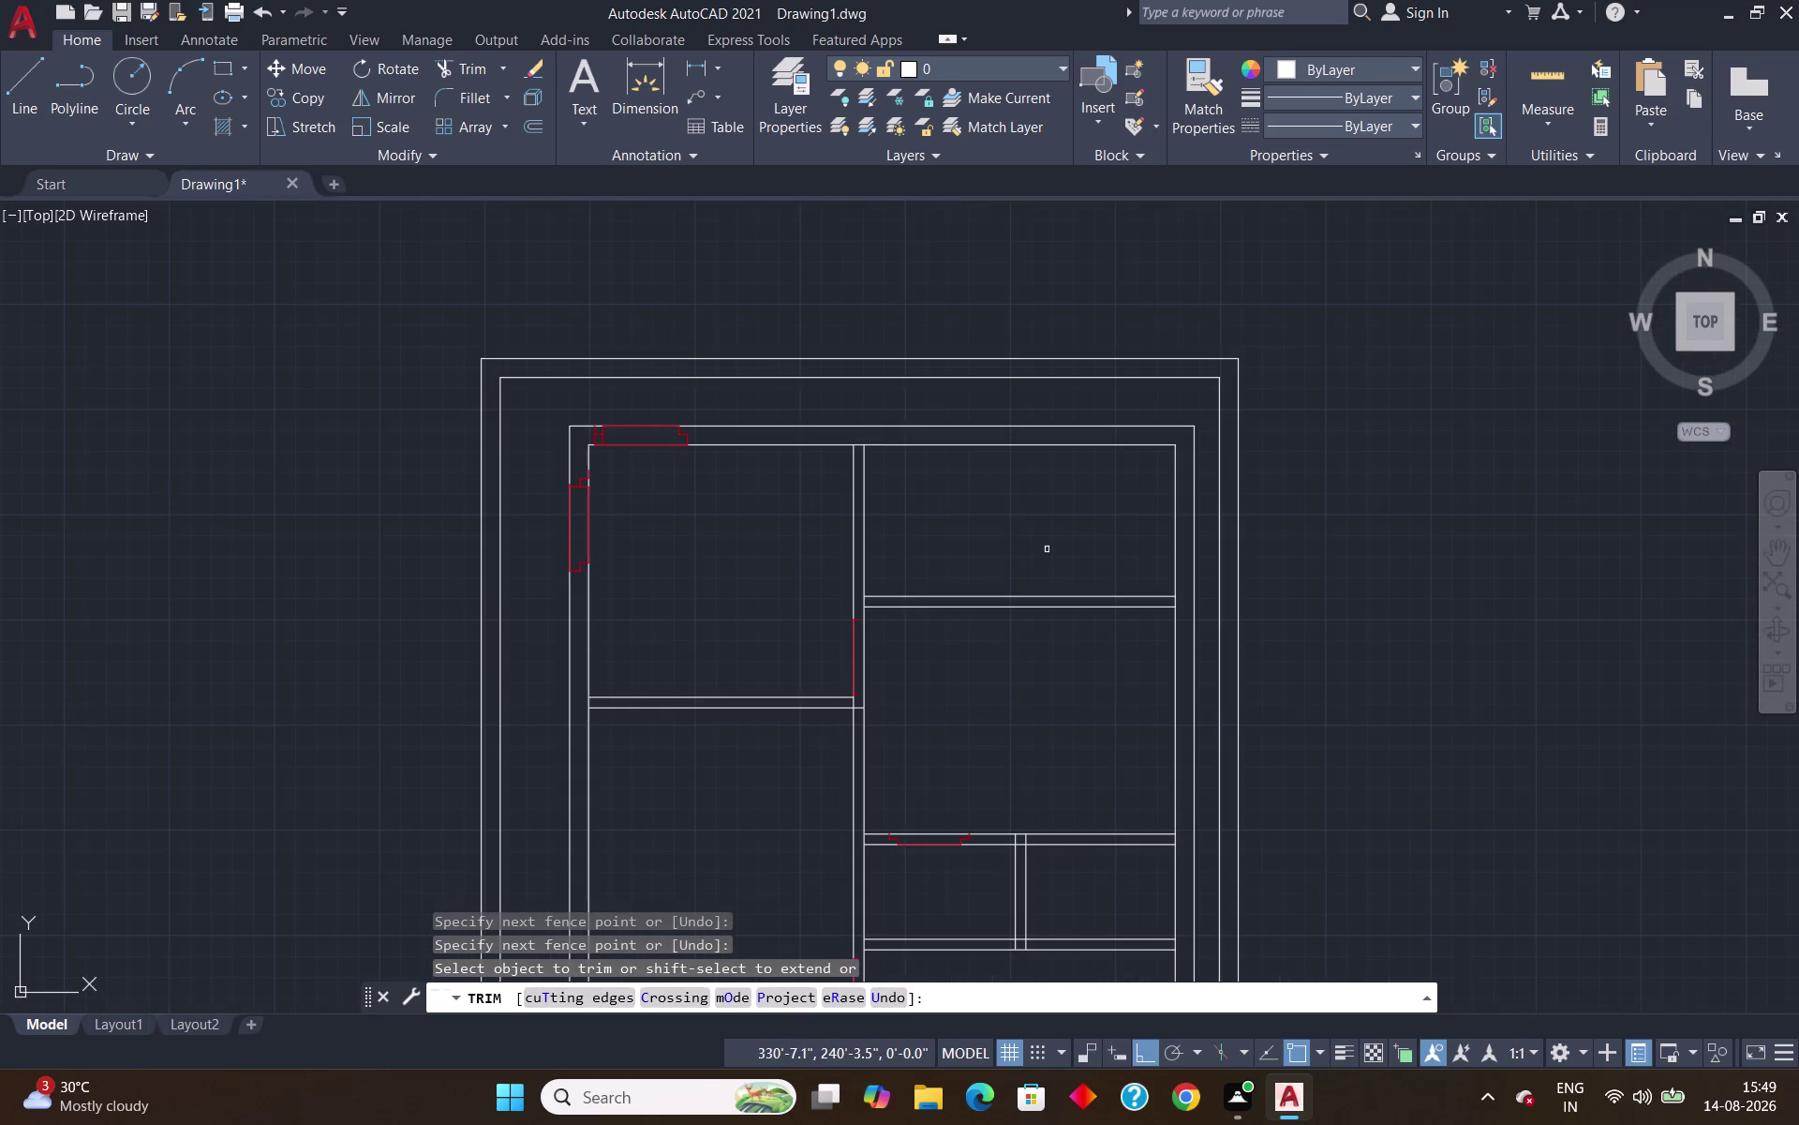
scroll(up, 3)
scroll(down, 3)
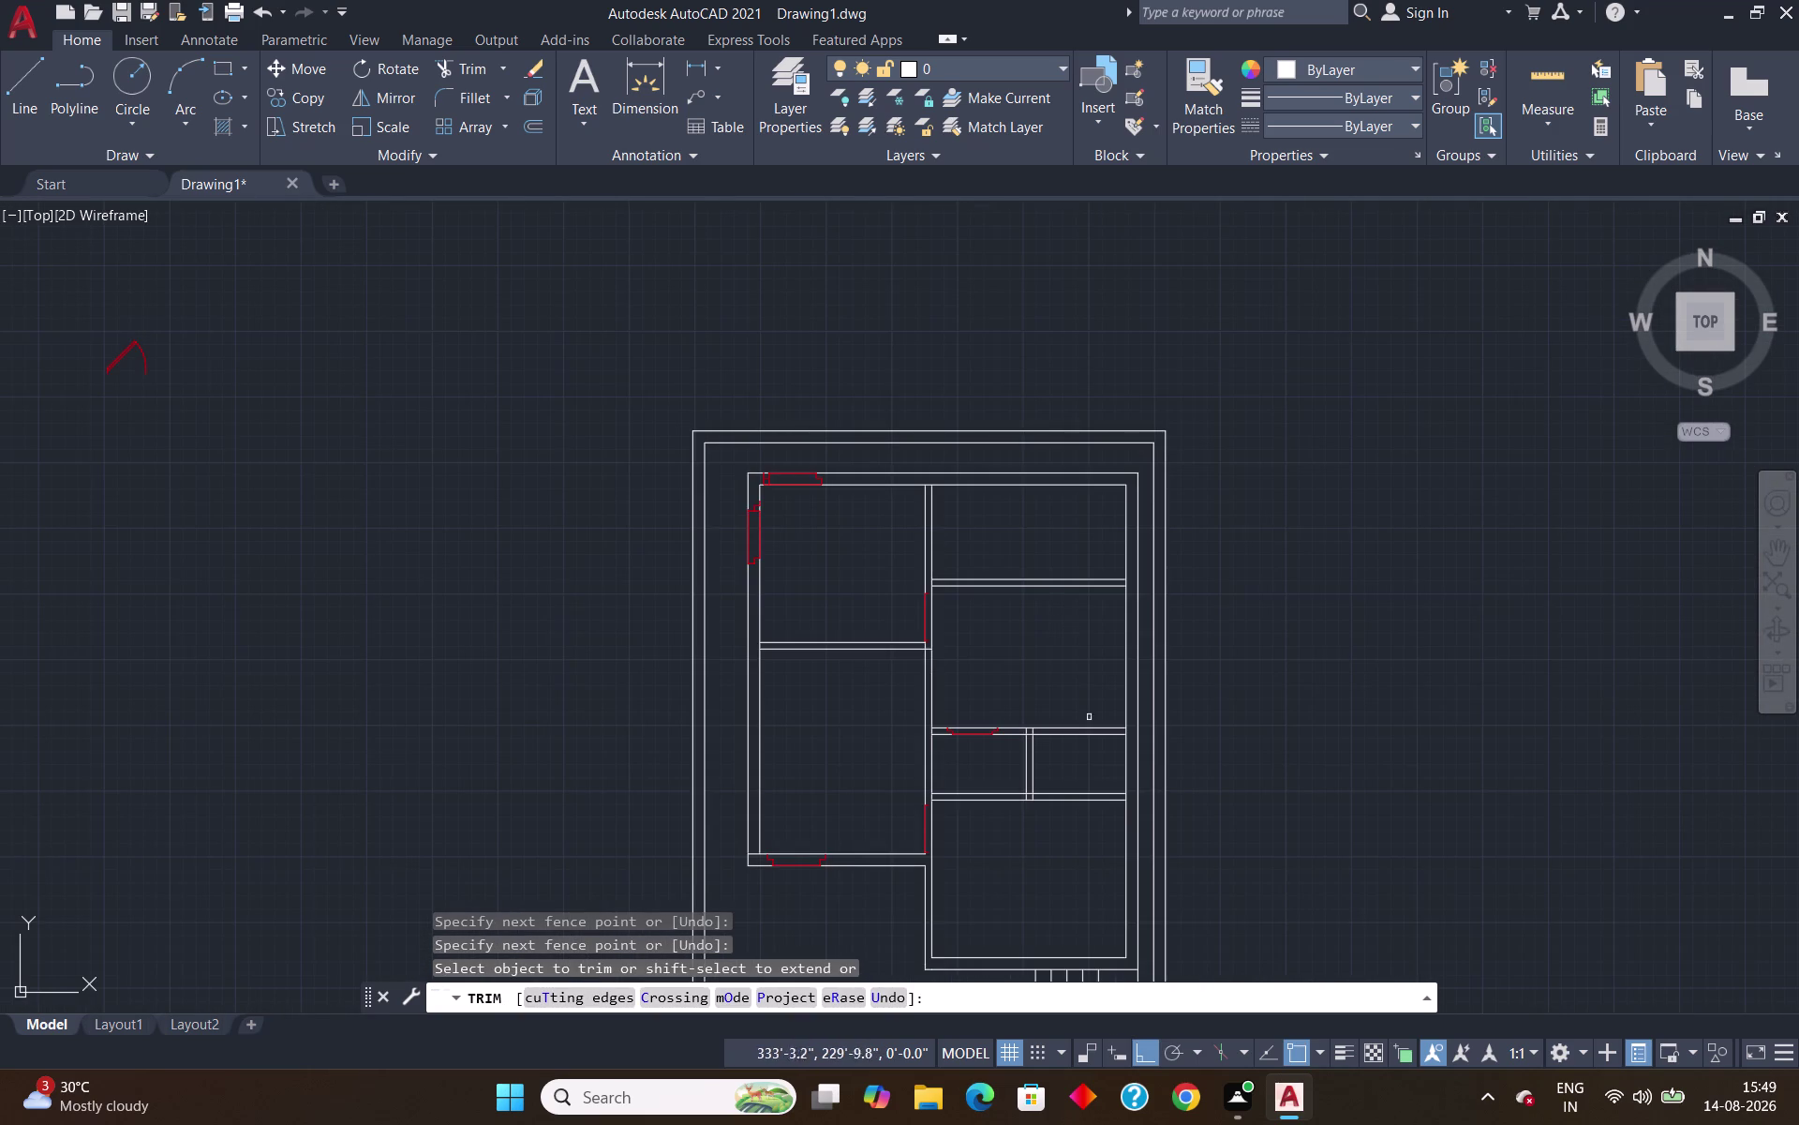
key(Escape)
scroll(up, 3)
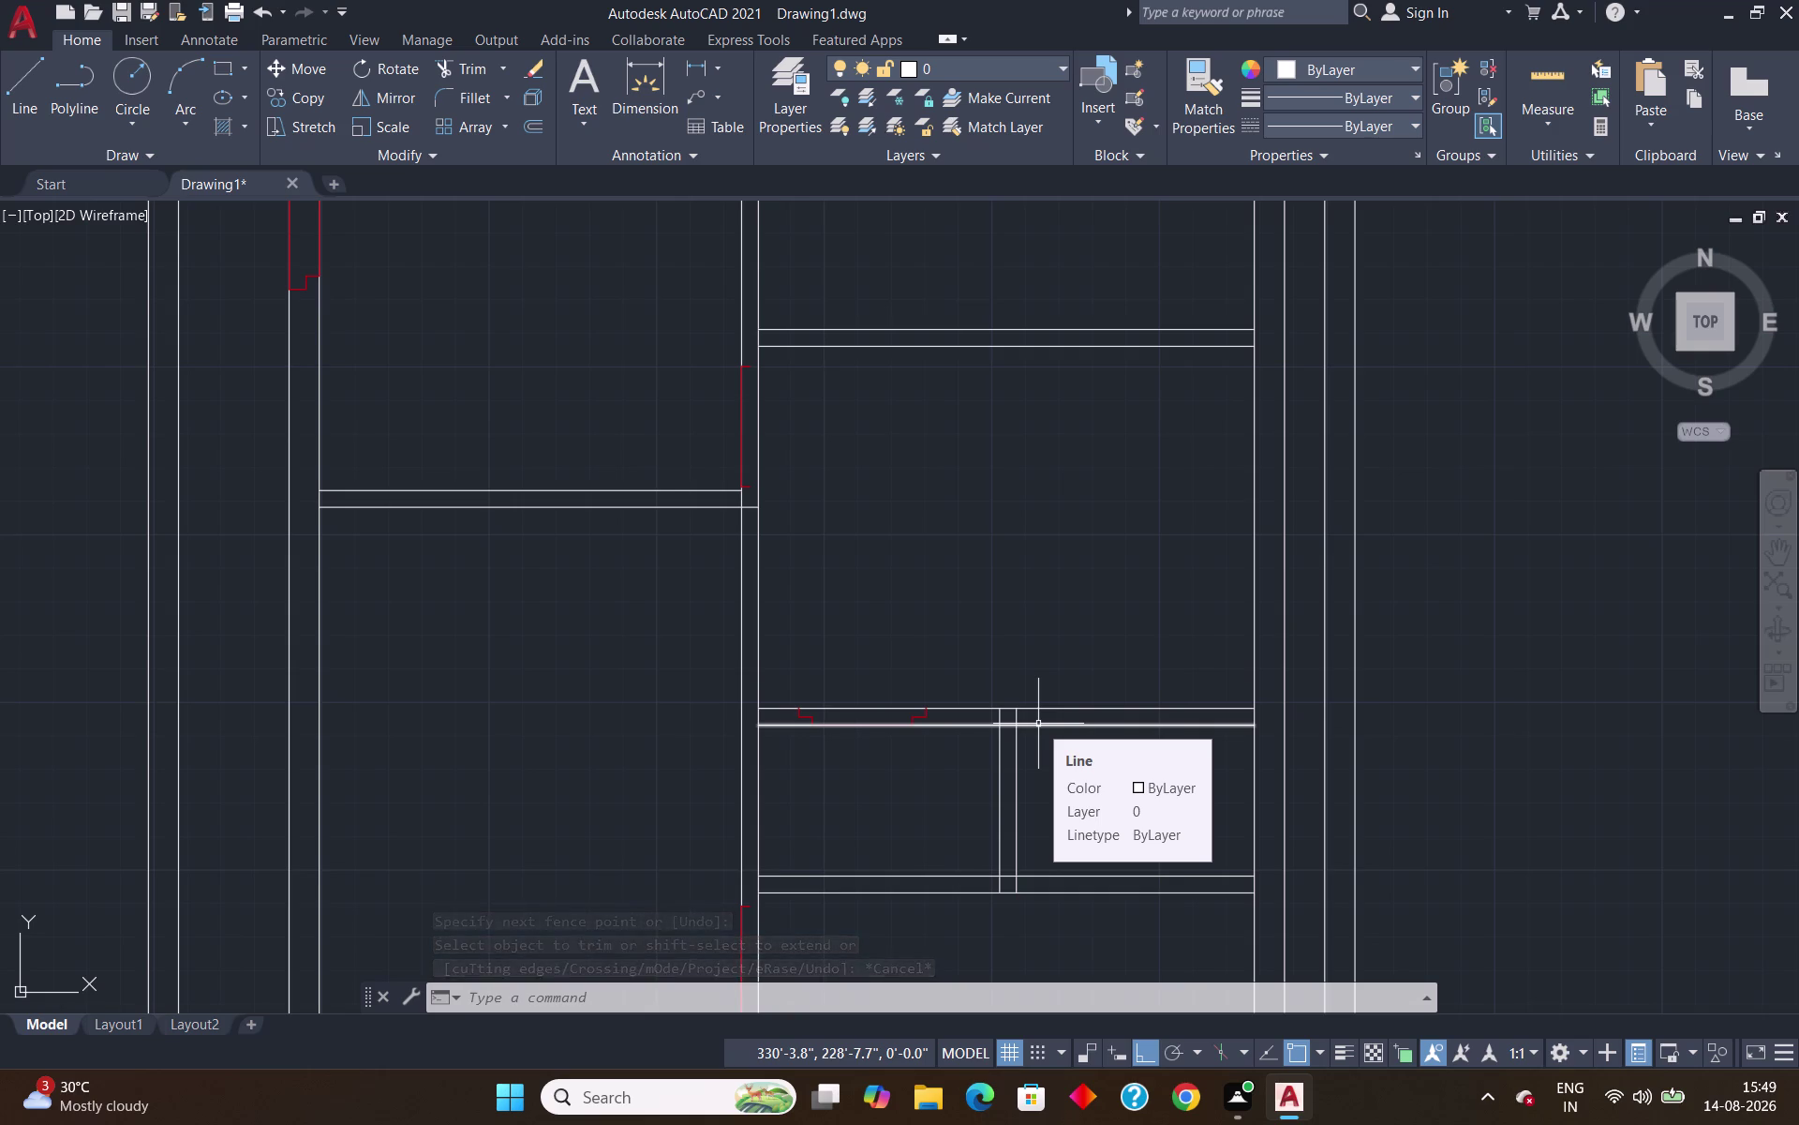
Trim the three leftover wall line stubs at the upper junction.
text(tr)
key(Return)
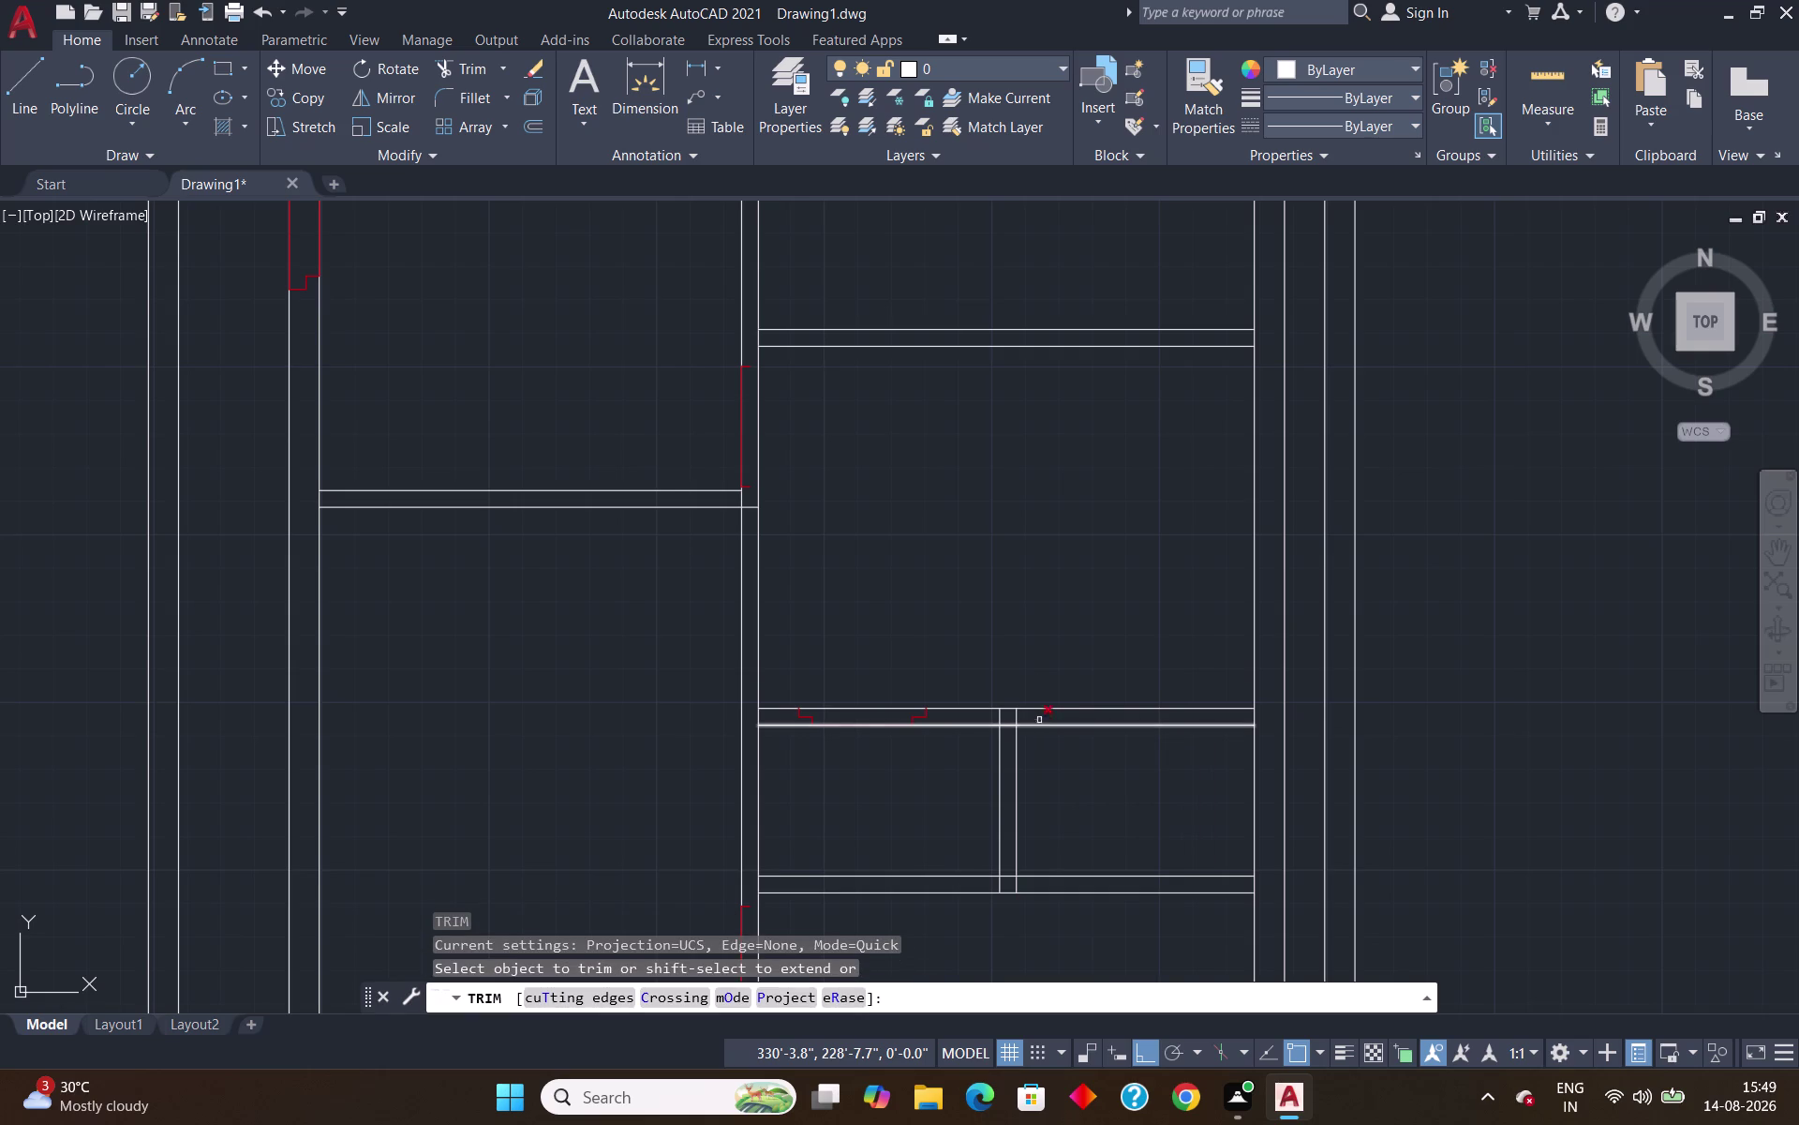
scroll(up, 3)
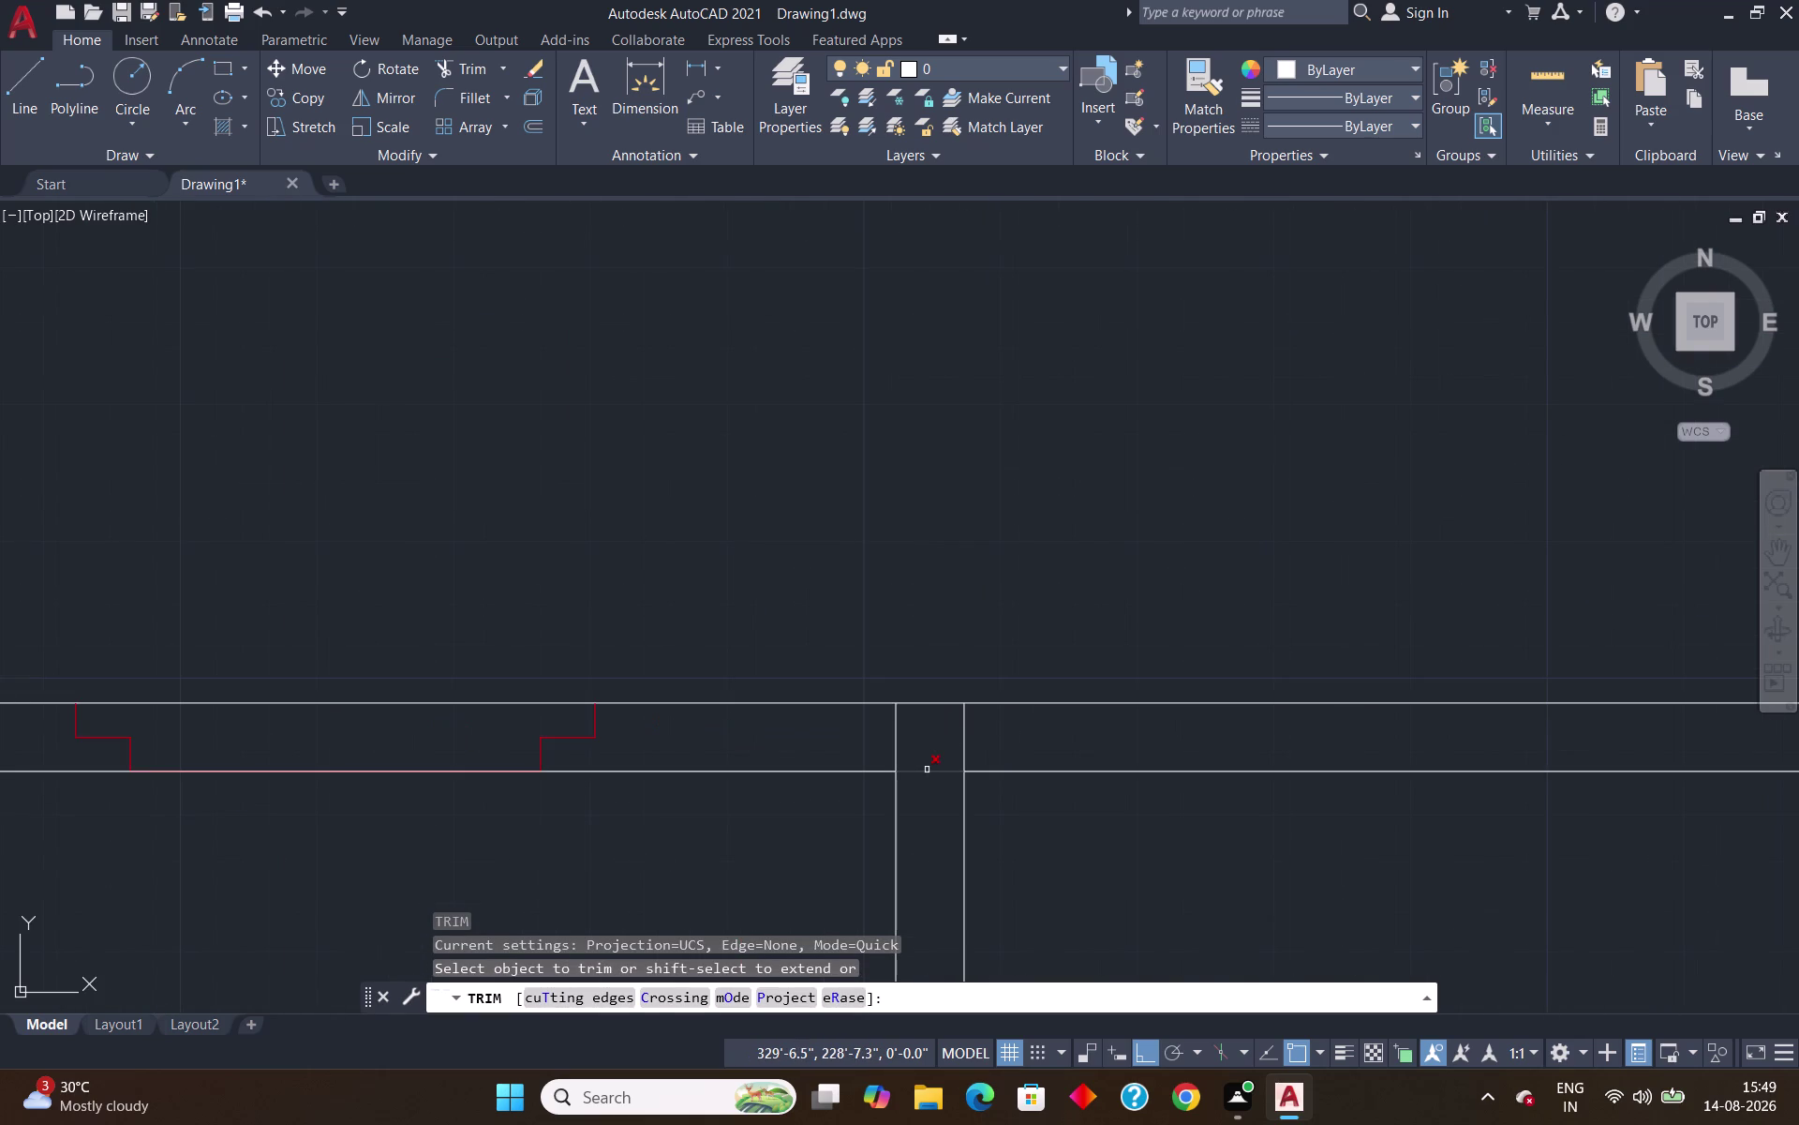
click(926, 770)
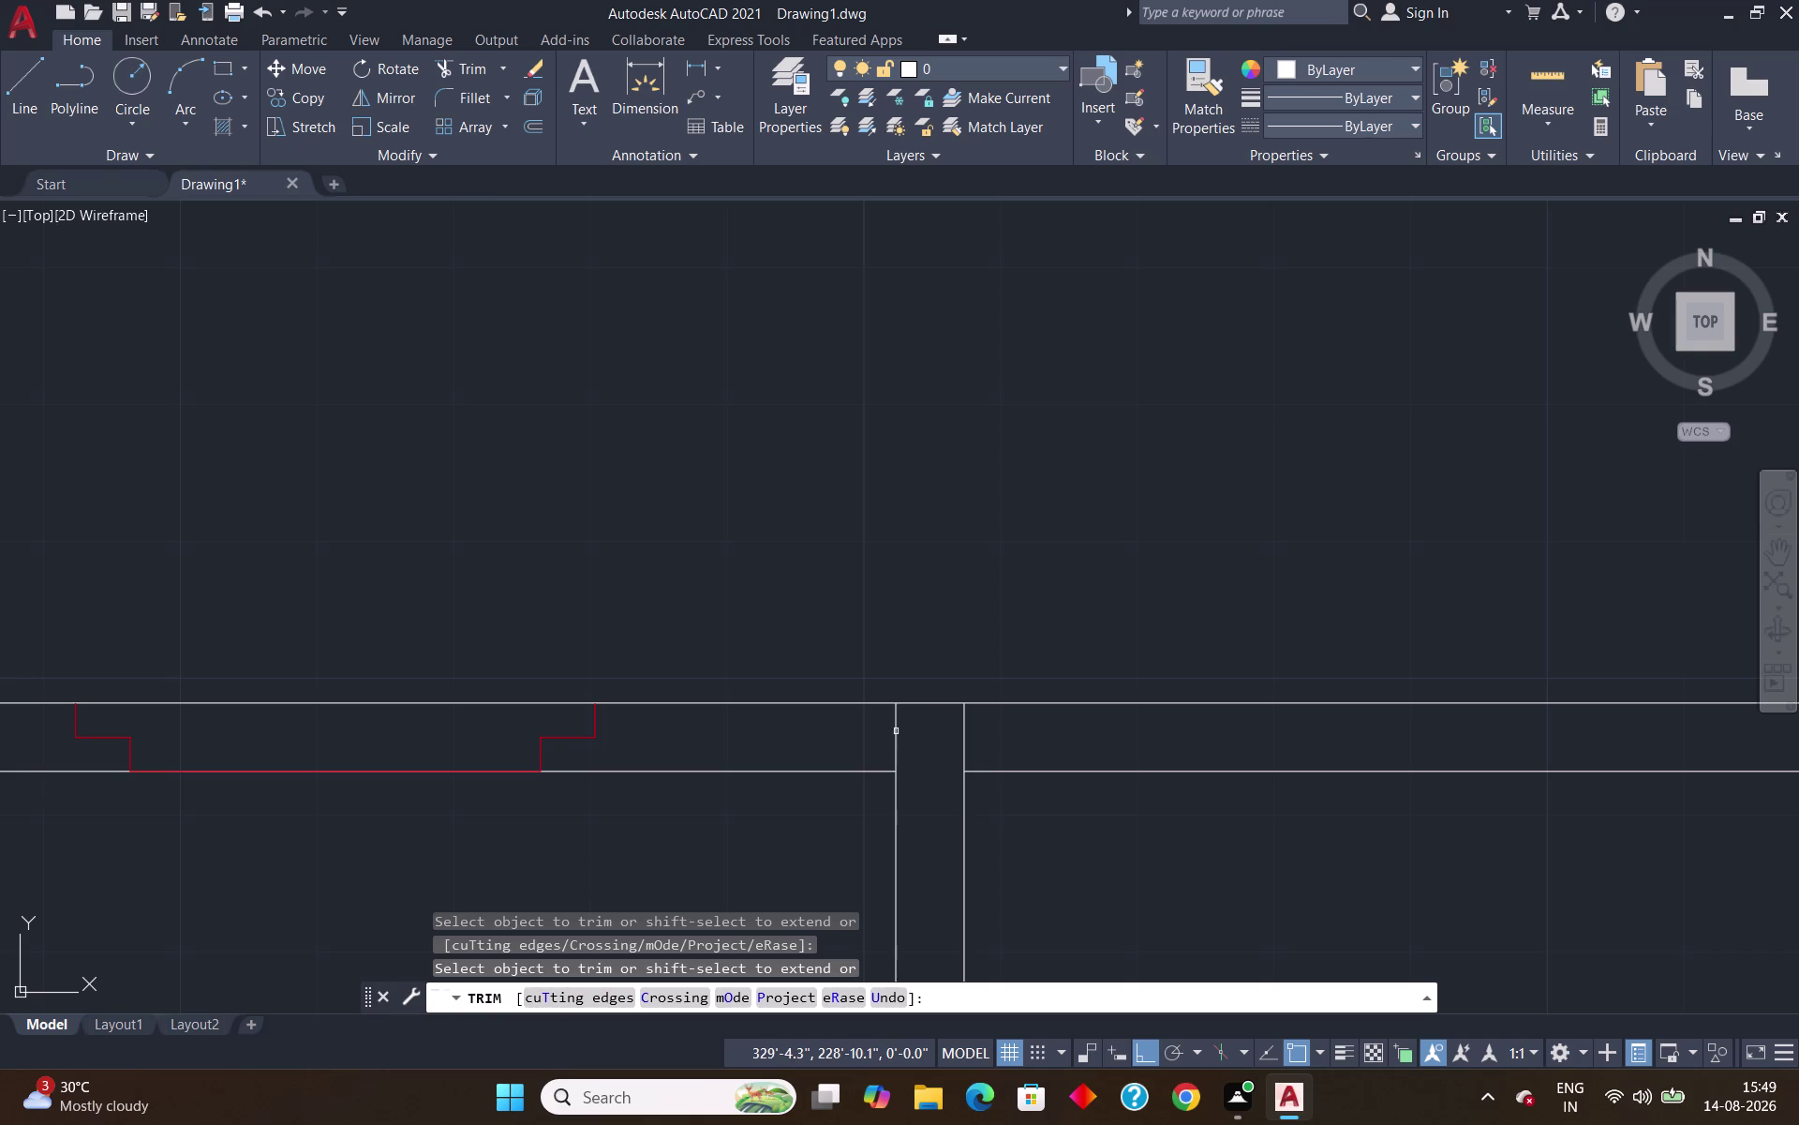
click(896, 731)
click(963, 737)
scroll(down, 3)
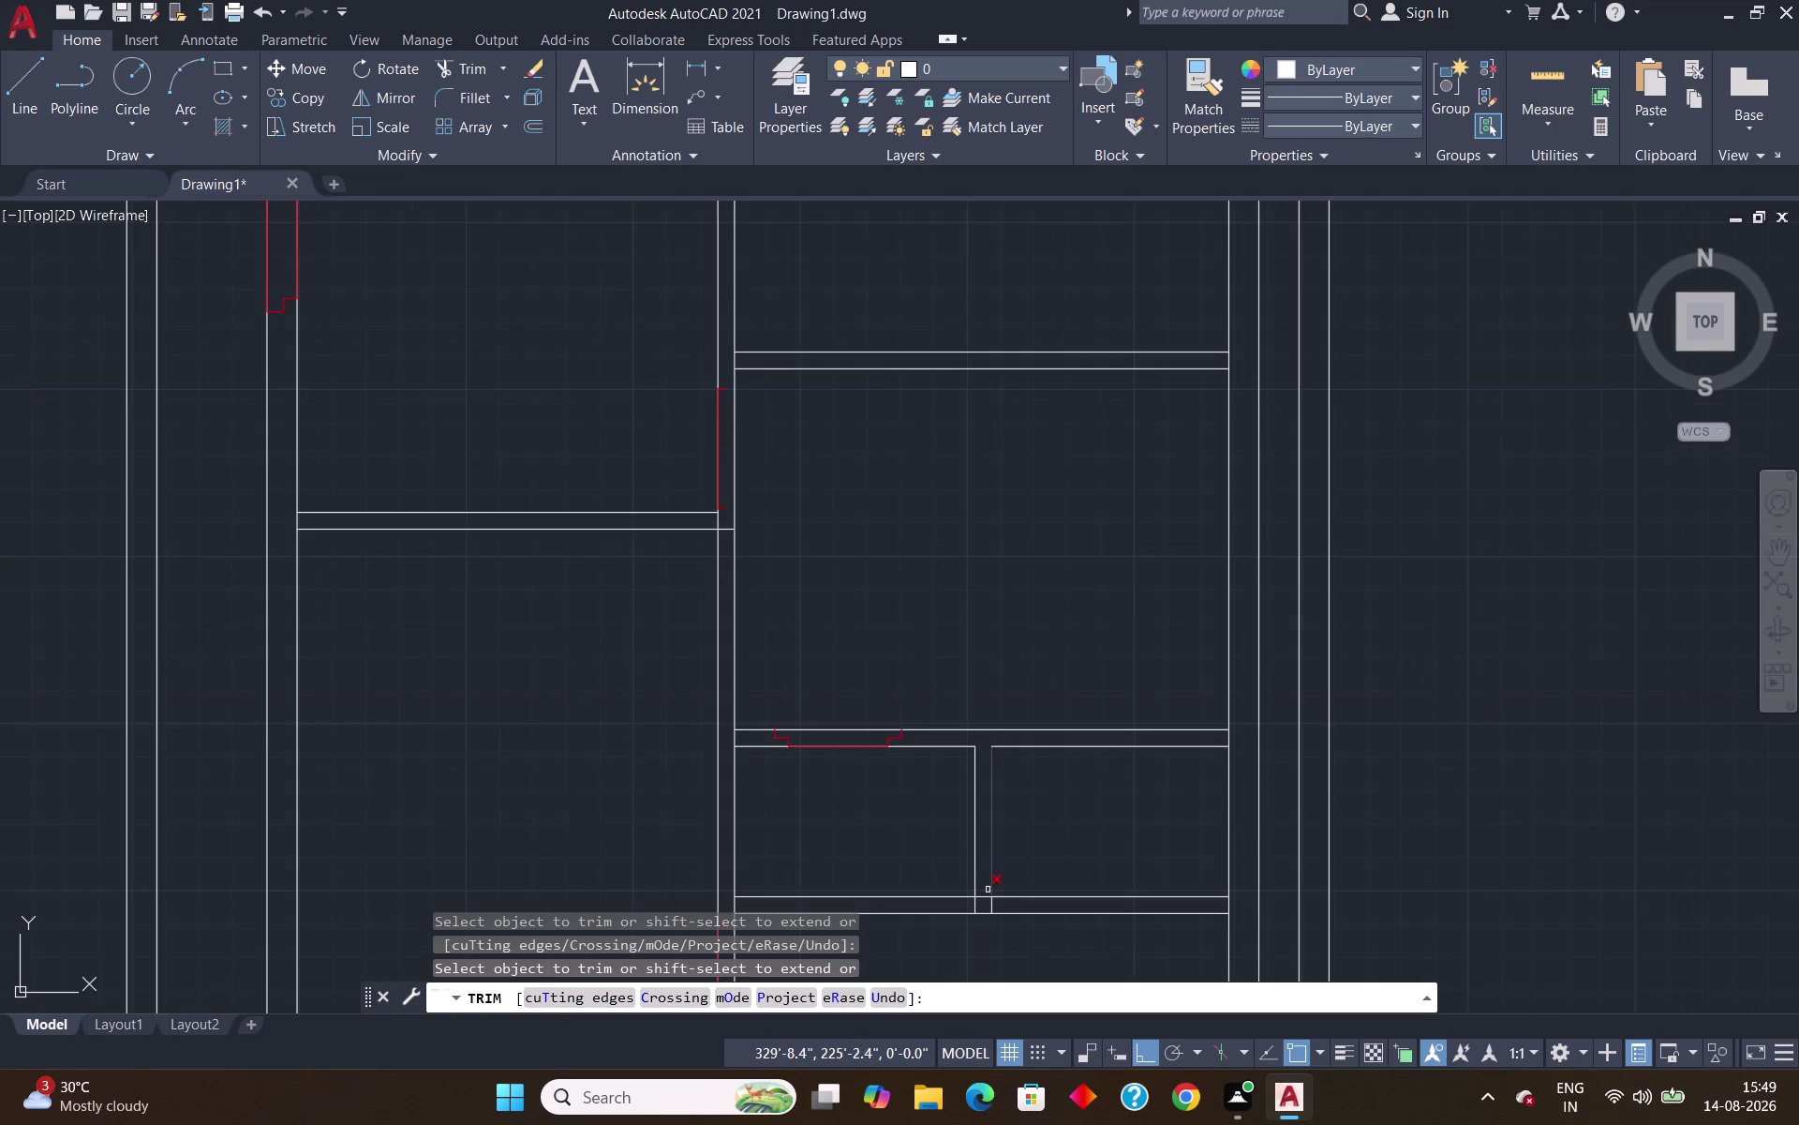
scroll(up, 3)
Trim the three stubs at the lower junction and pan to check the cleaned walls.
click(963, 917)
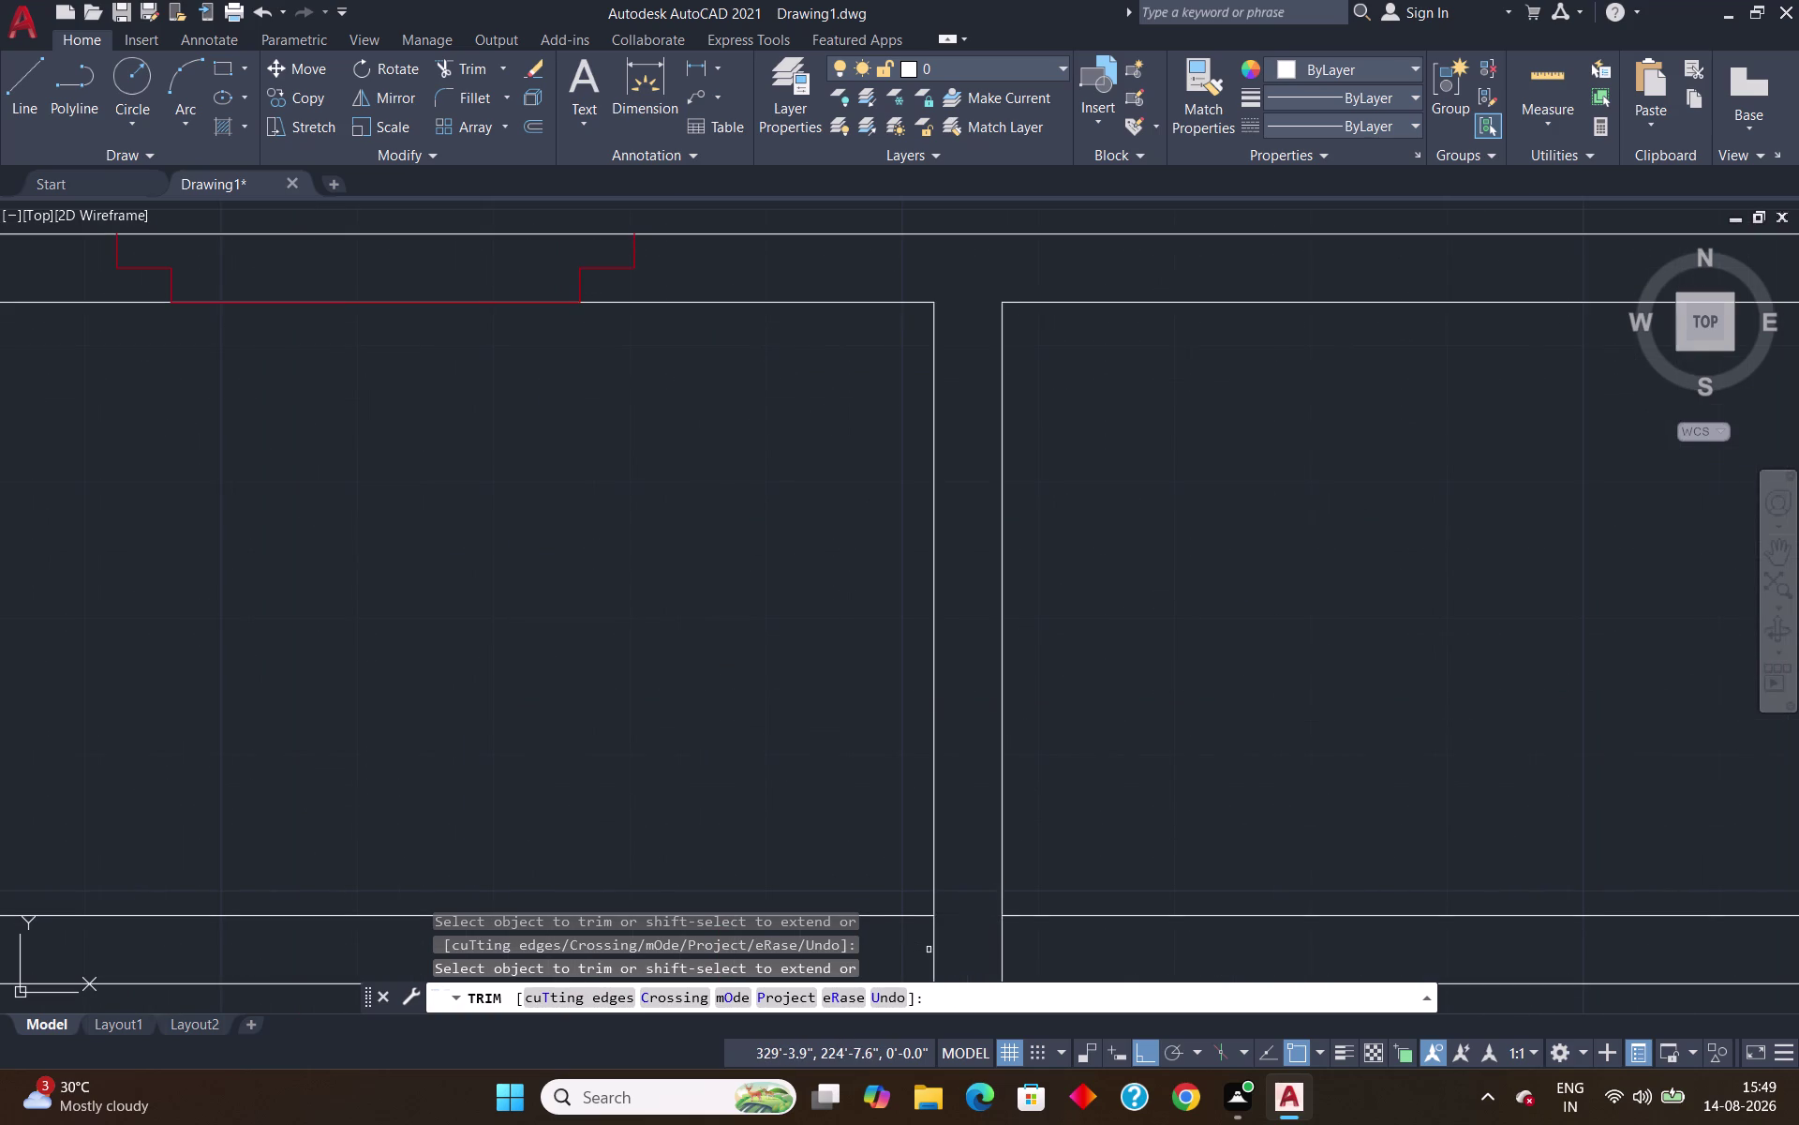
click(931, 950)
click(1003, 948)
key(Escape)
scroll(down, 3)
middle_drag(1232, 838, 958, 763)
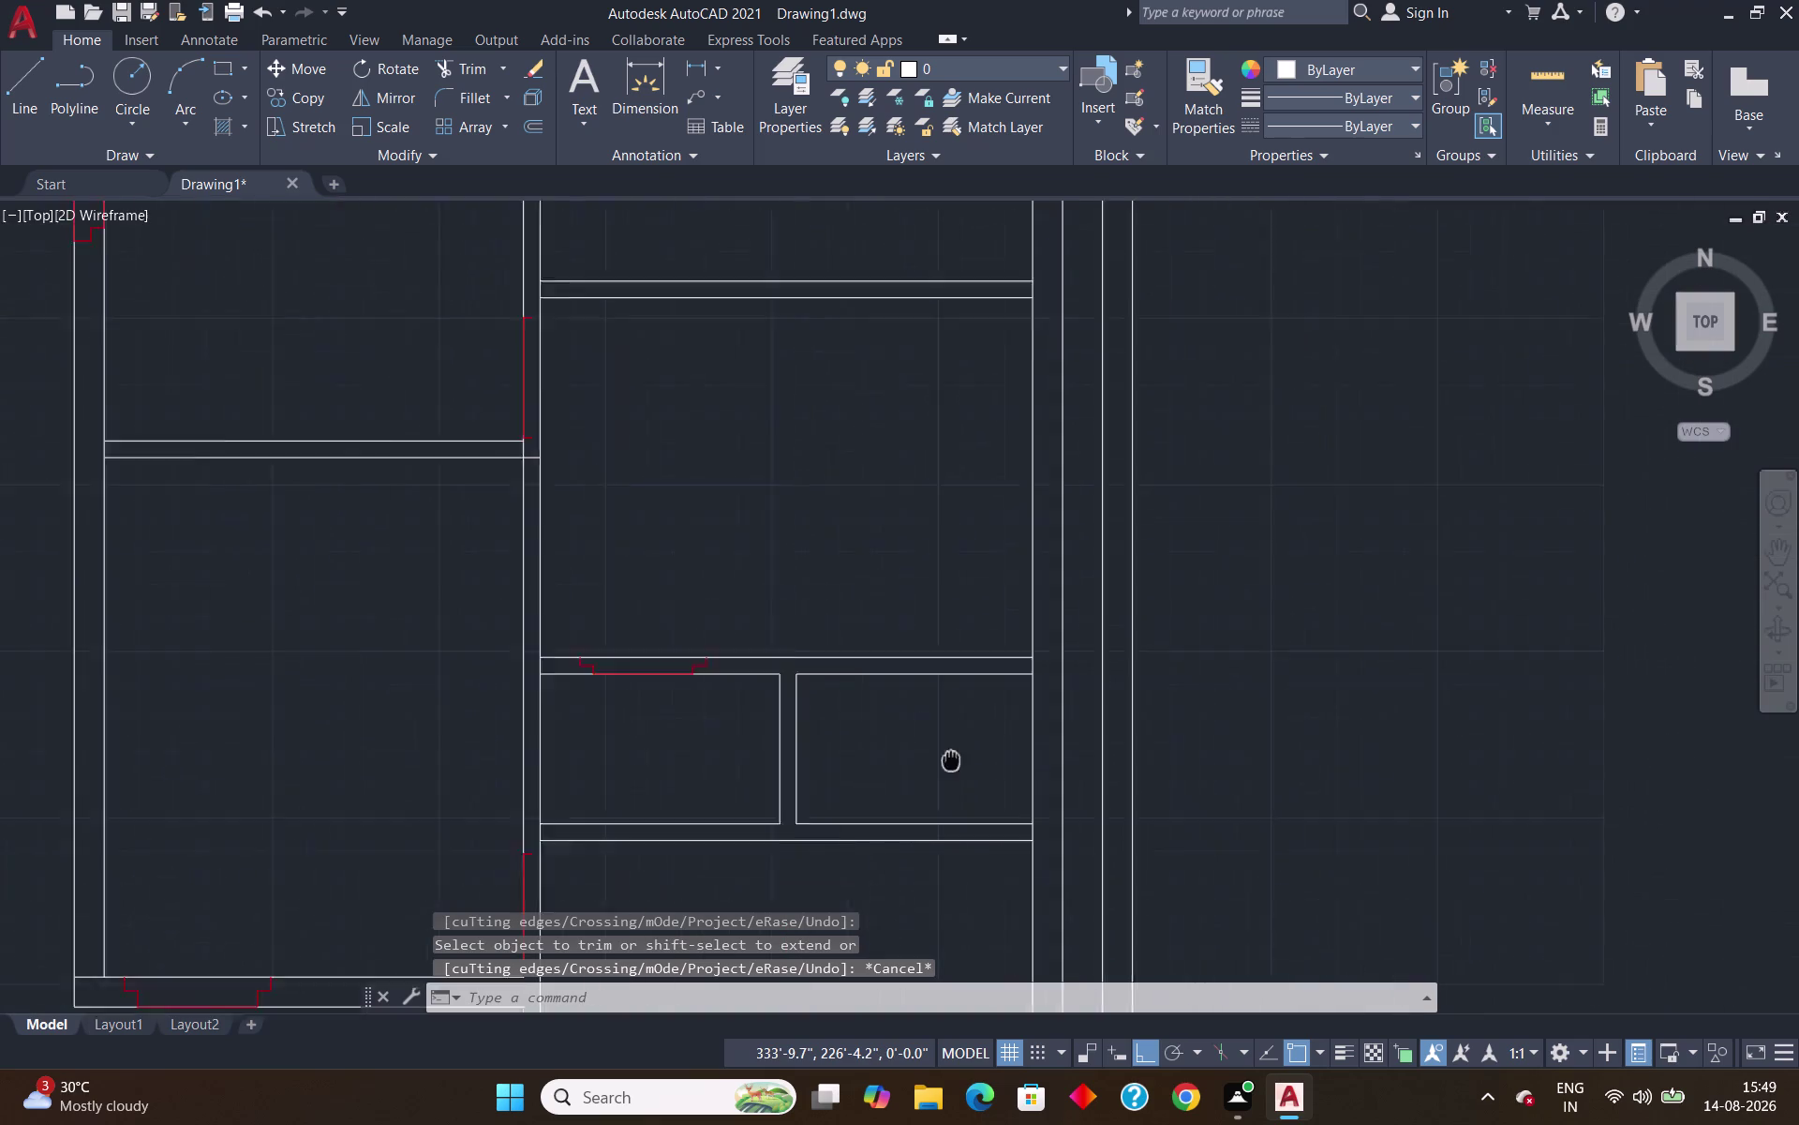
middle_drag(958, 764, 899, 739)
Abandon a stray line and make door the current layer.
key(l)
key(Return)
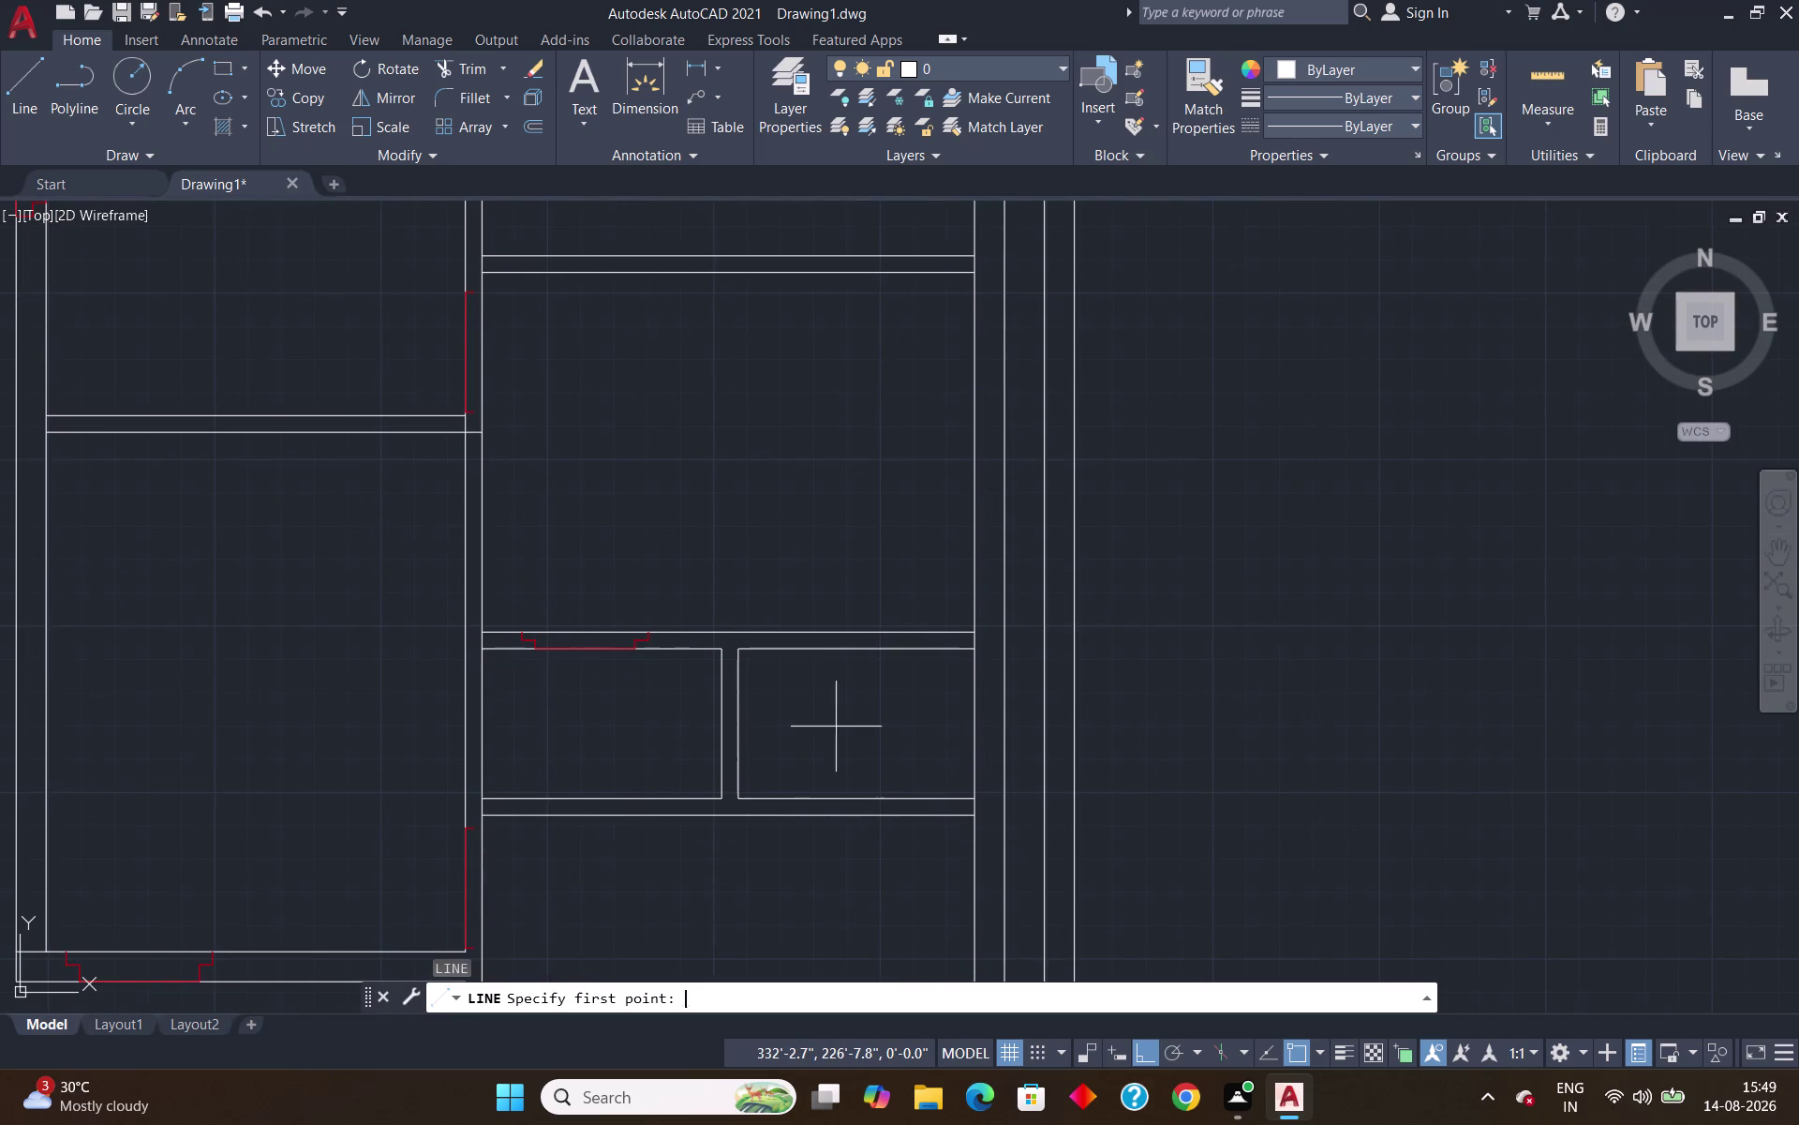
click(737, 794)
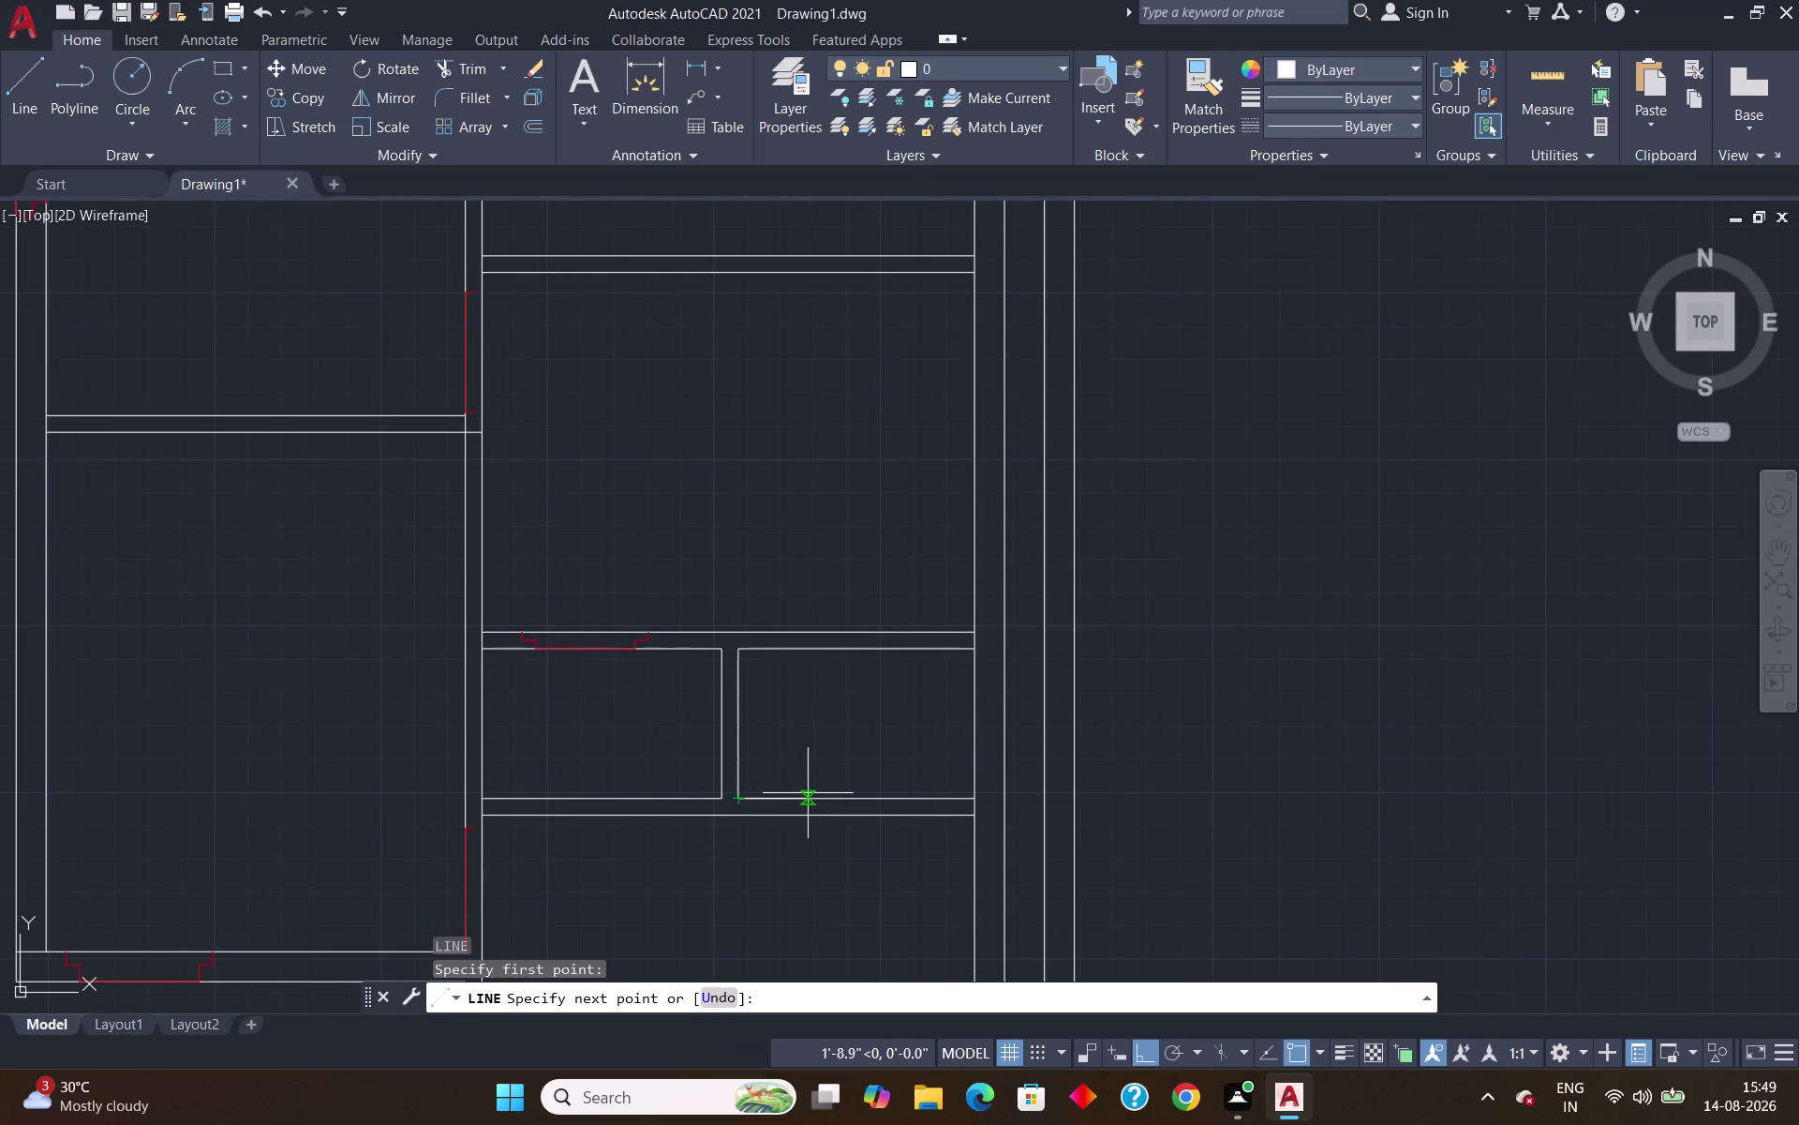
key(Escape)
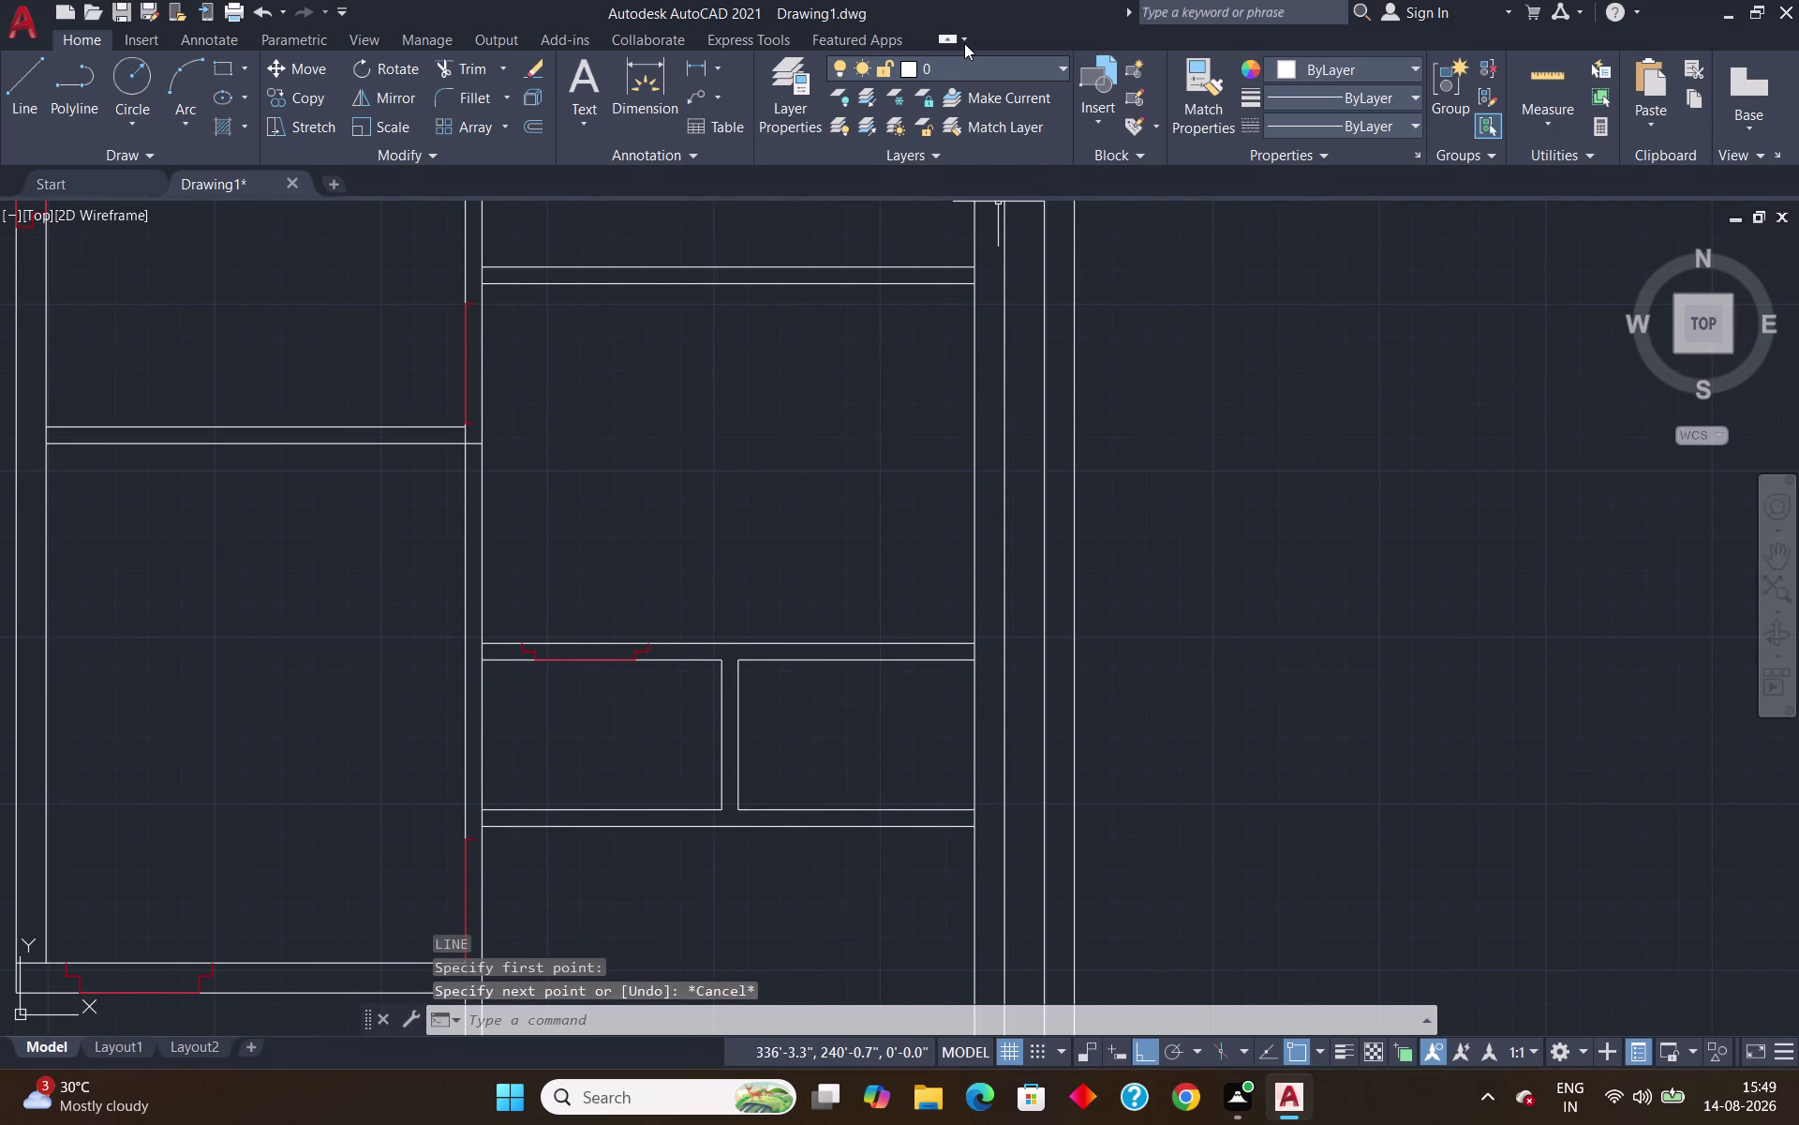
click(969, 58)
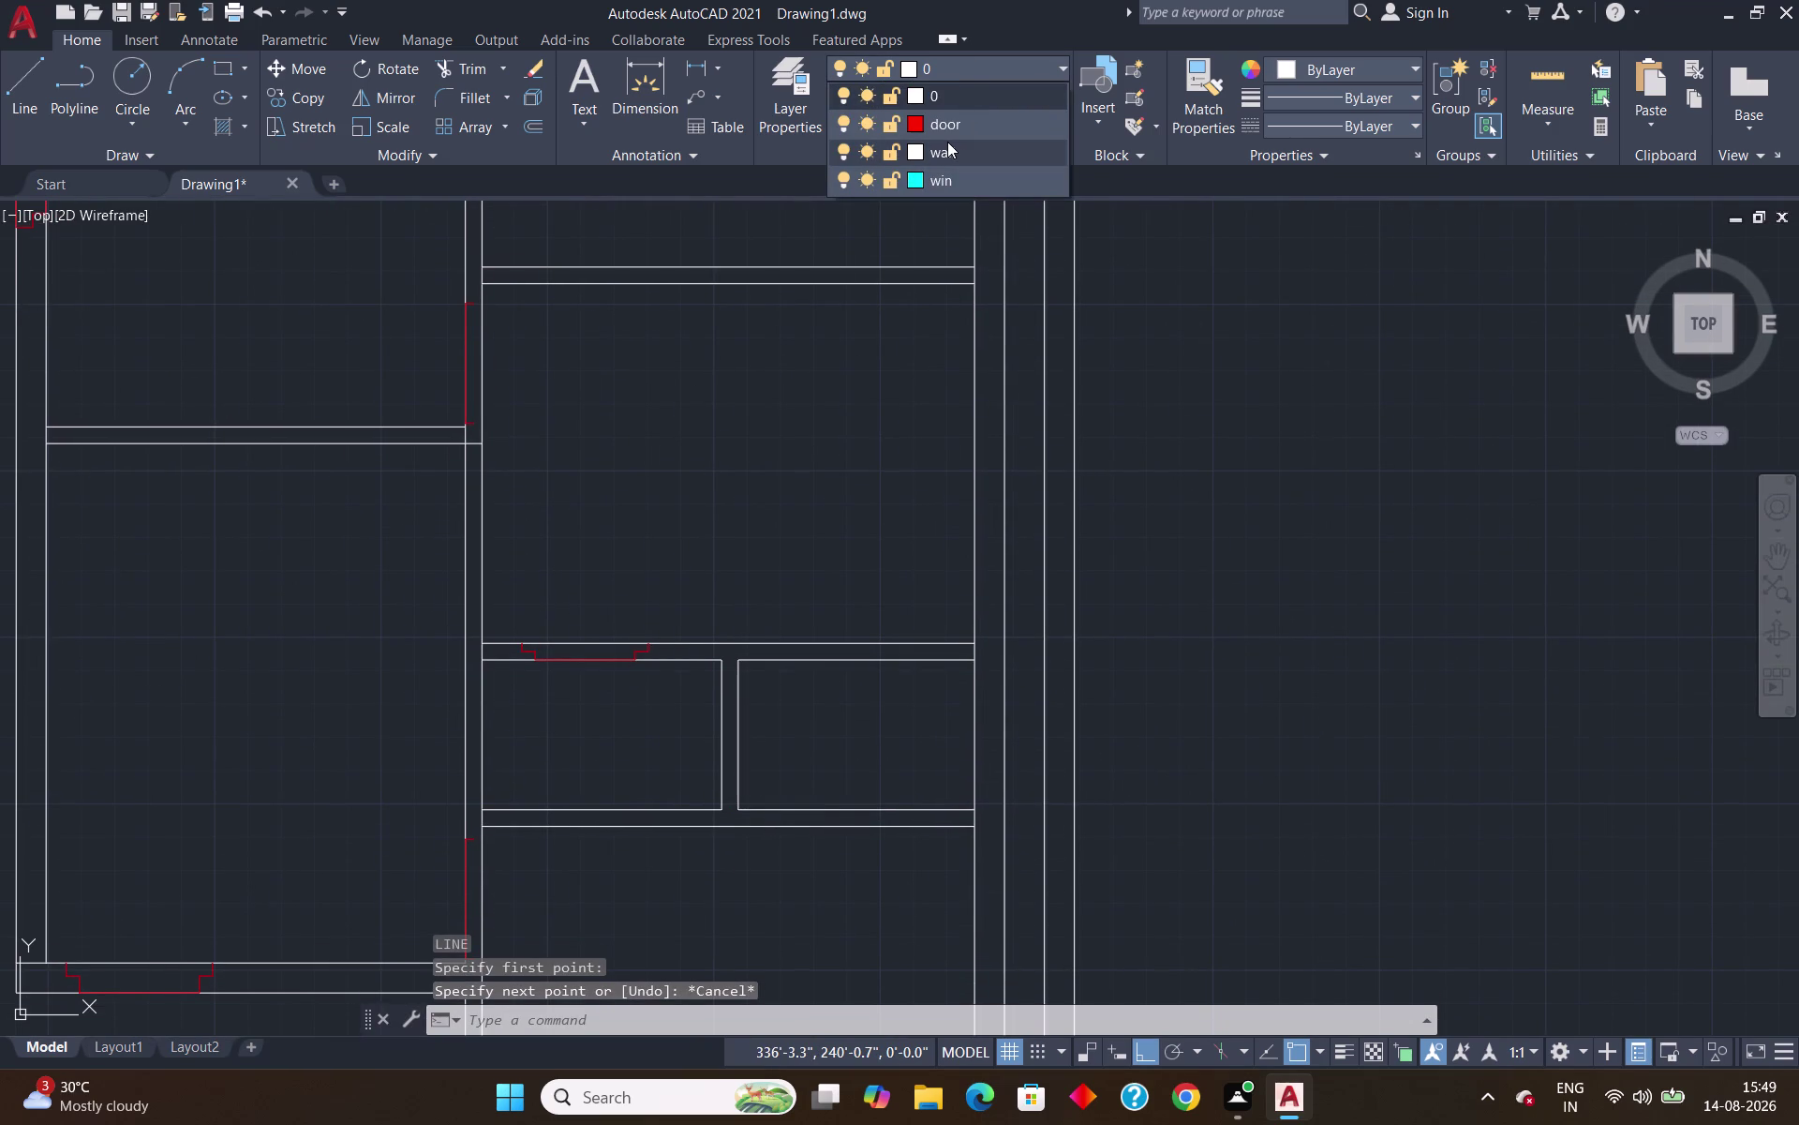
click(946, 130)
scroll(up, 3)
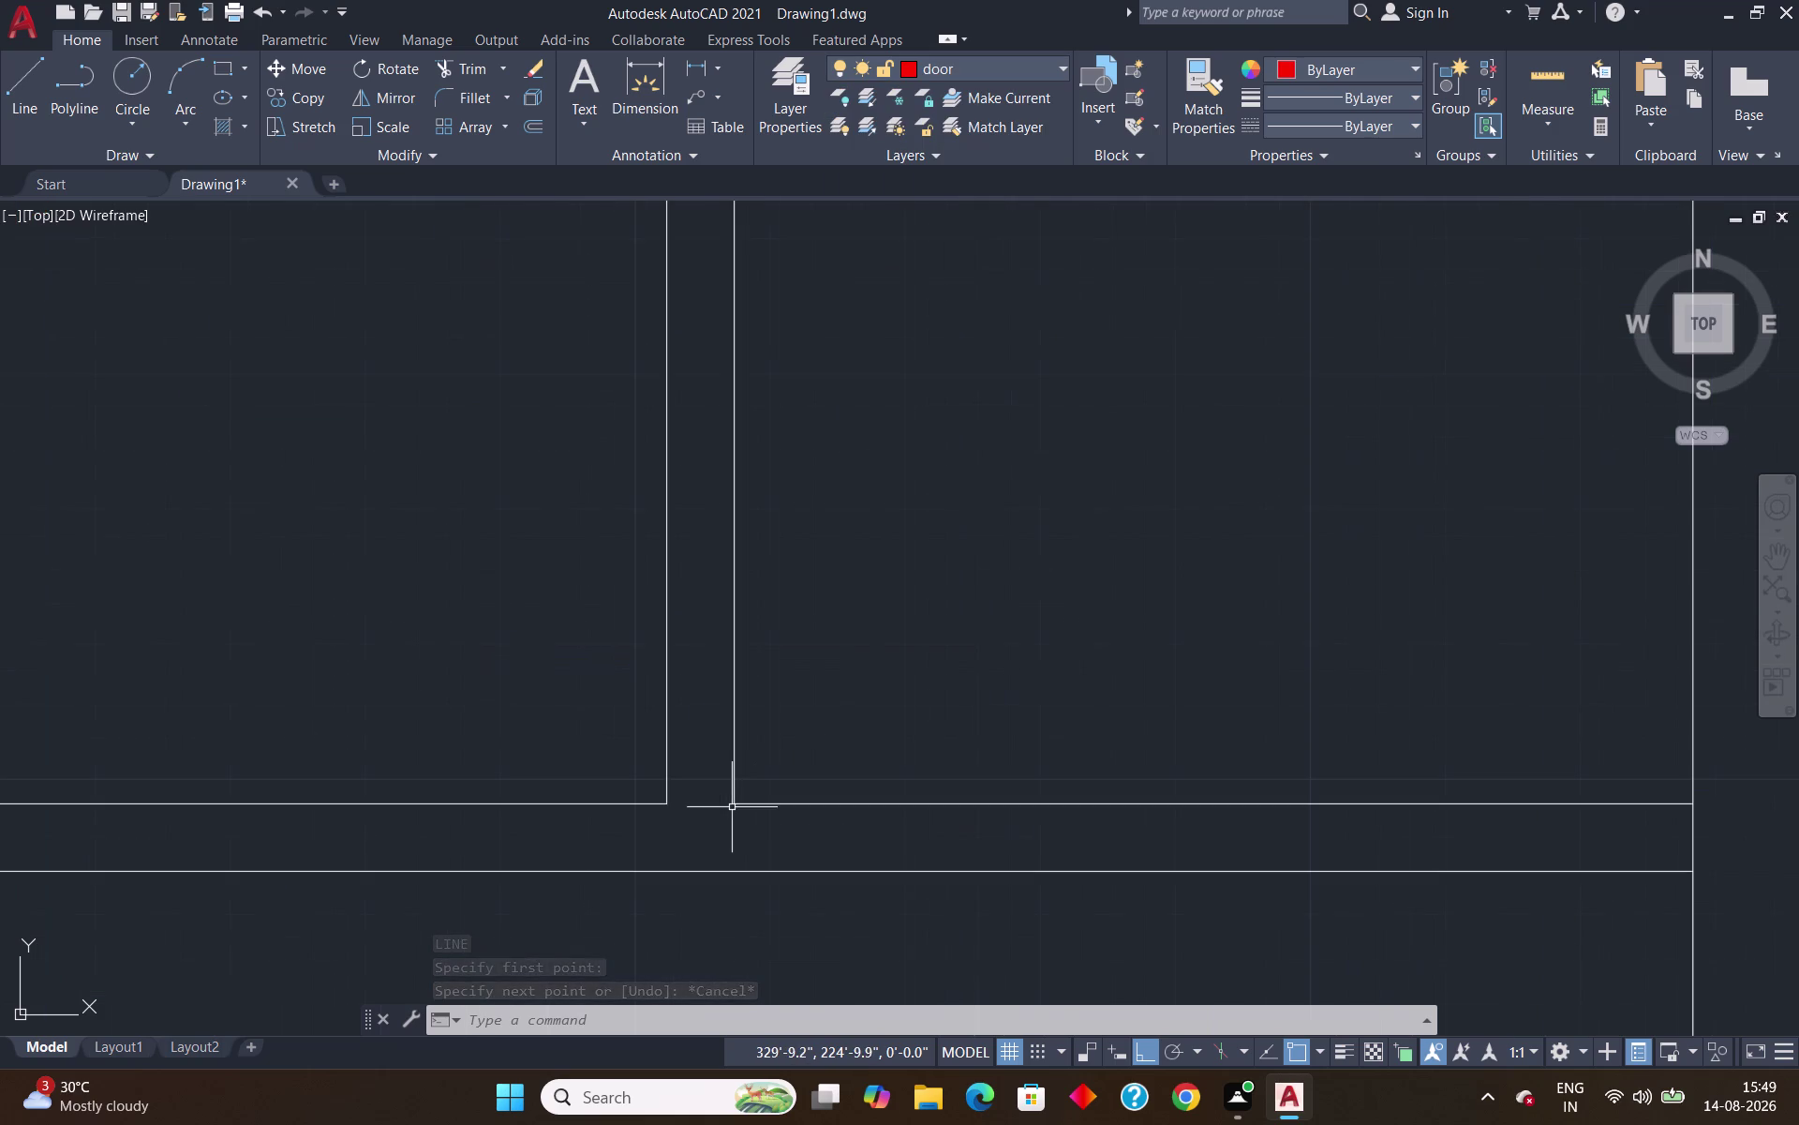
Start a door line tracked 6" along the wall from the opening corner.
key(space)
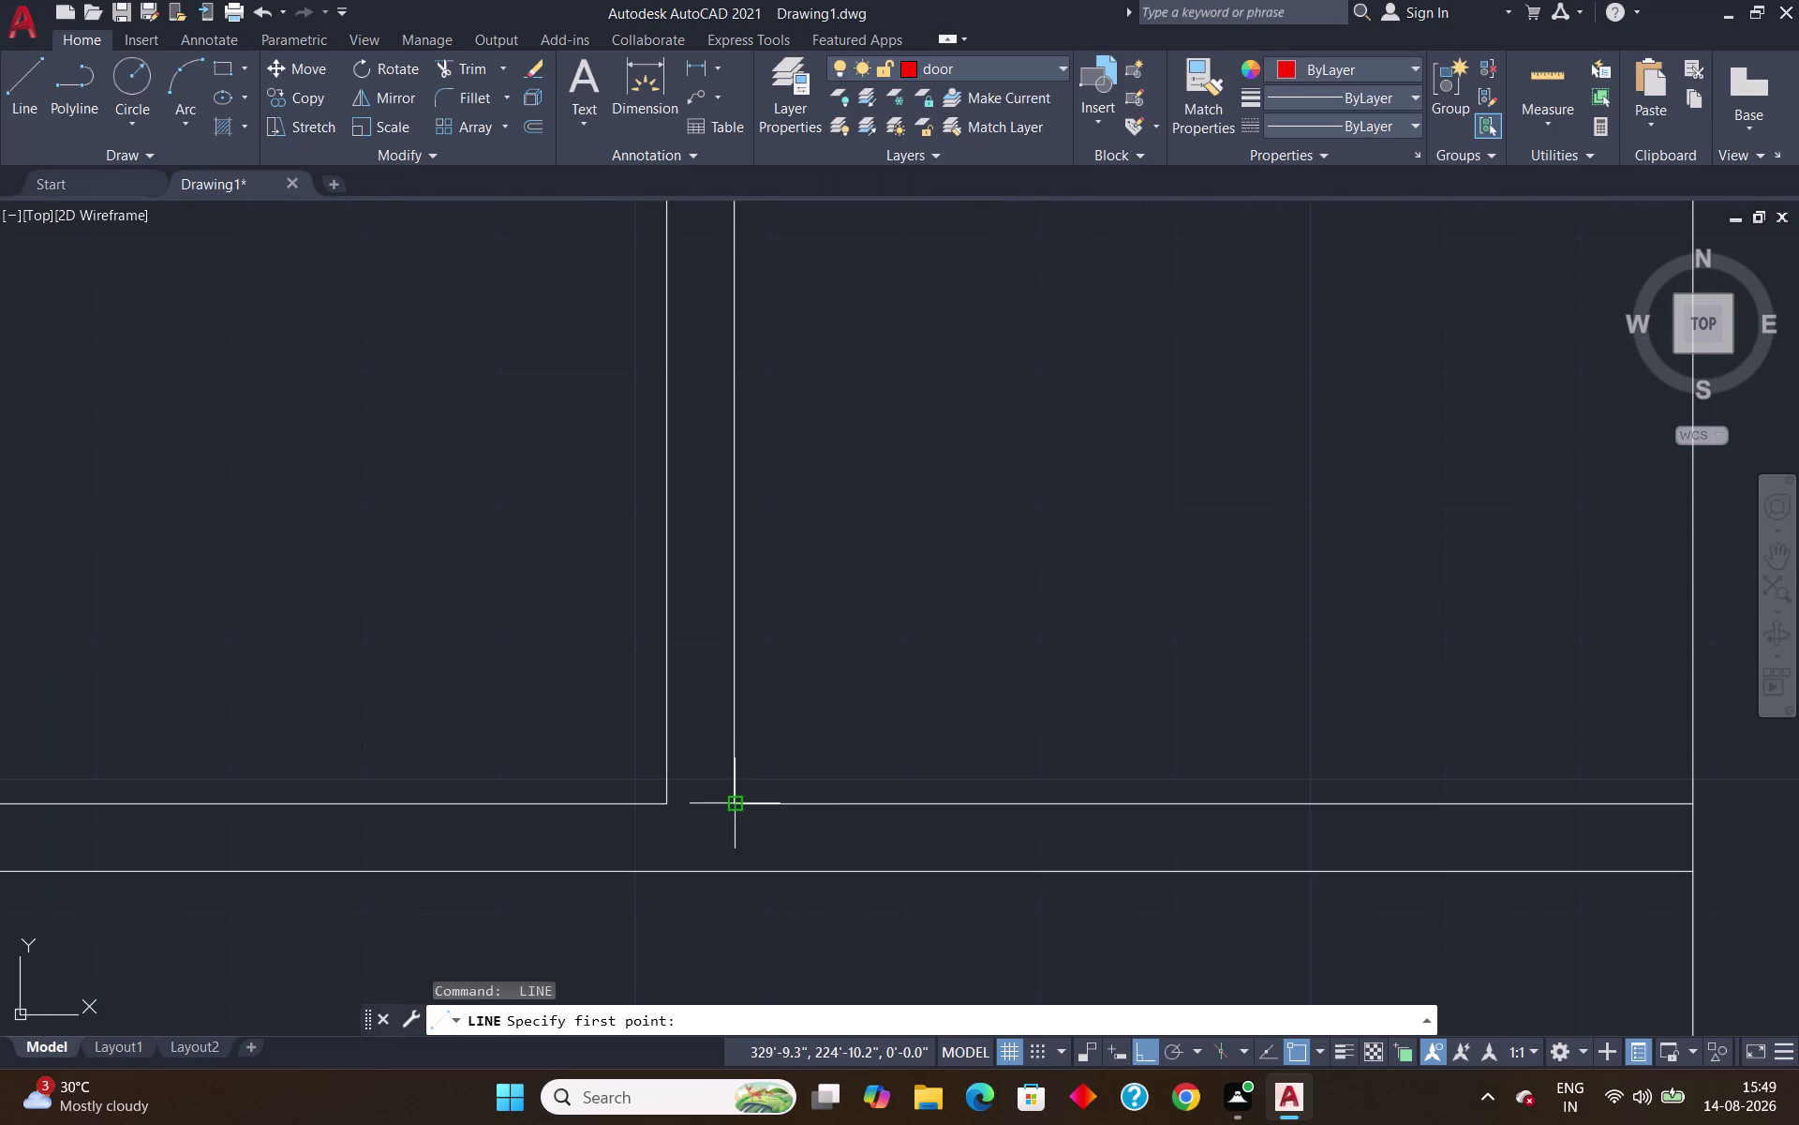
click(737, 799)
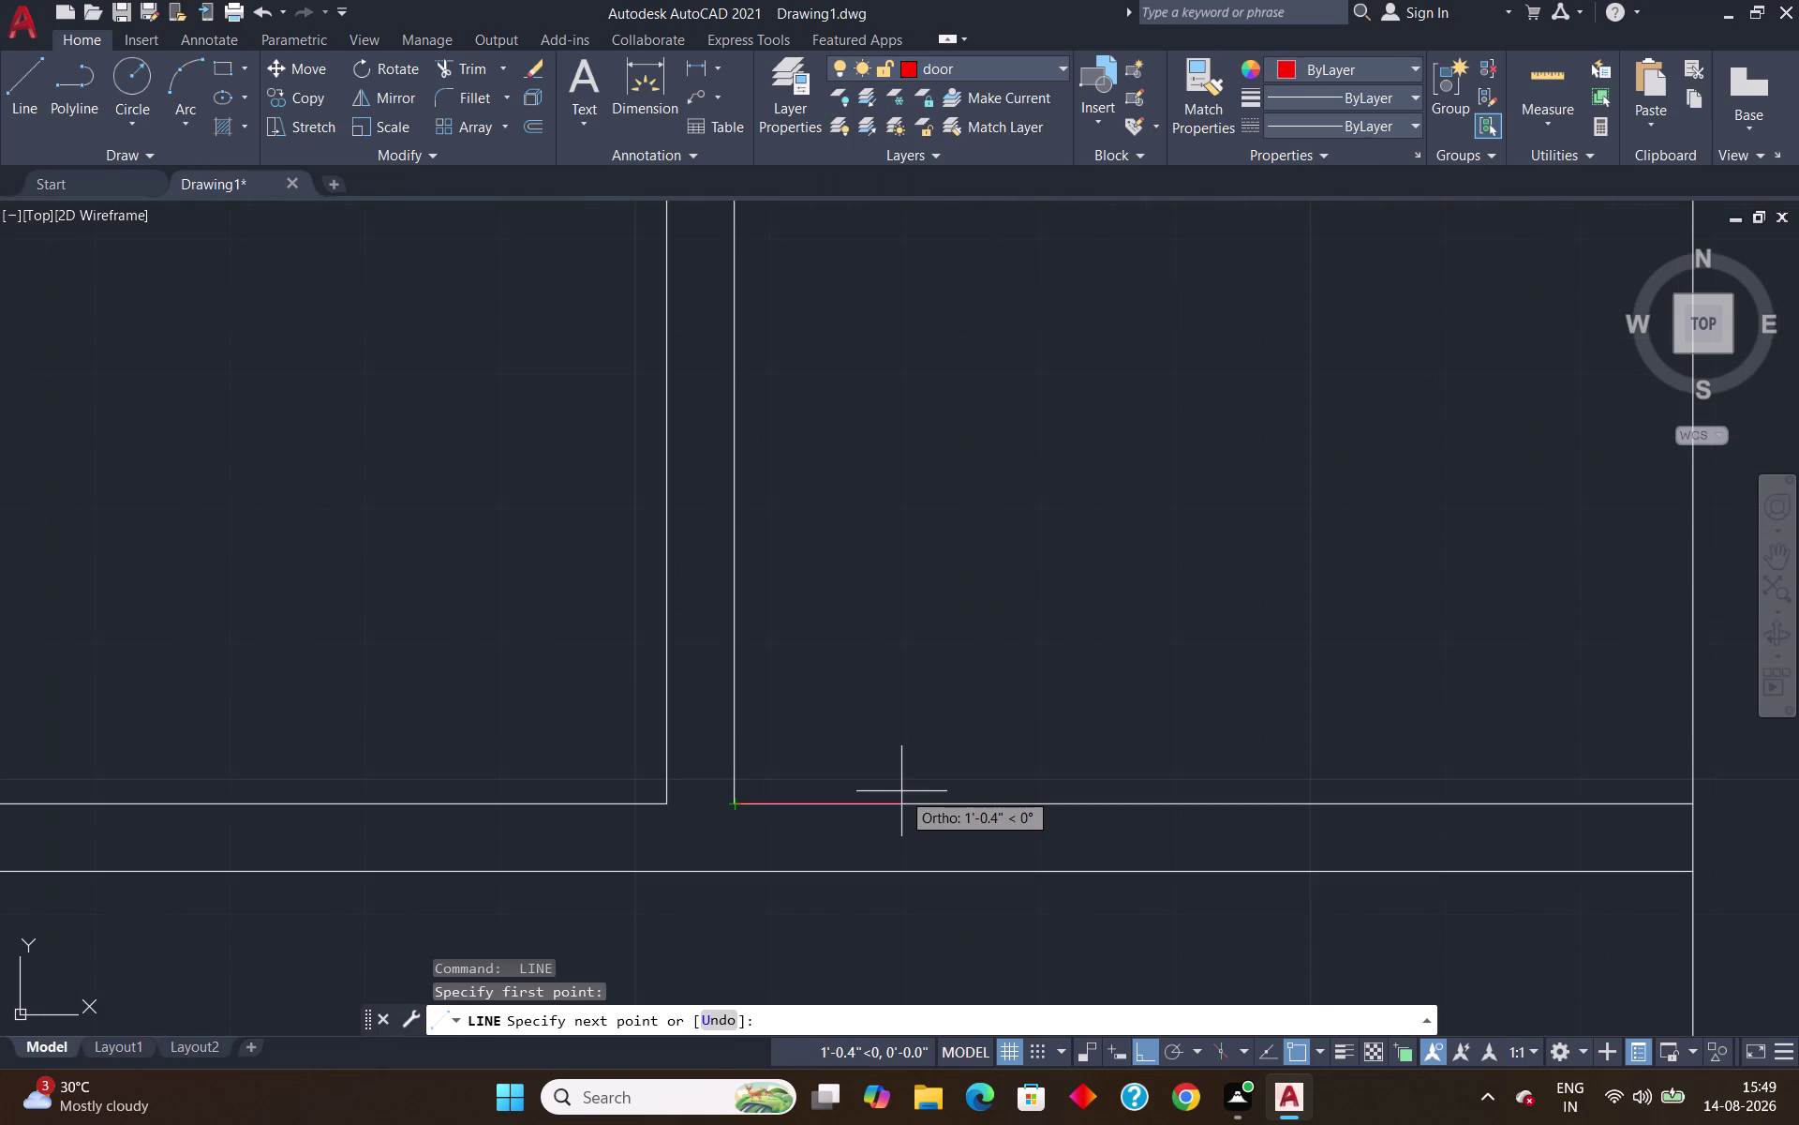
key(Escape)
key(space)
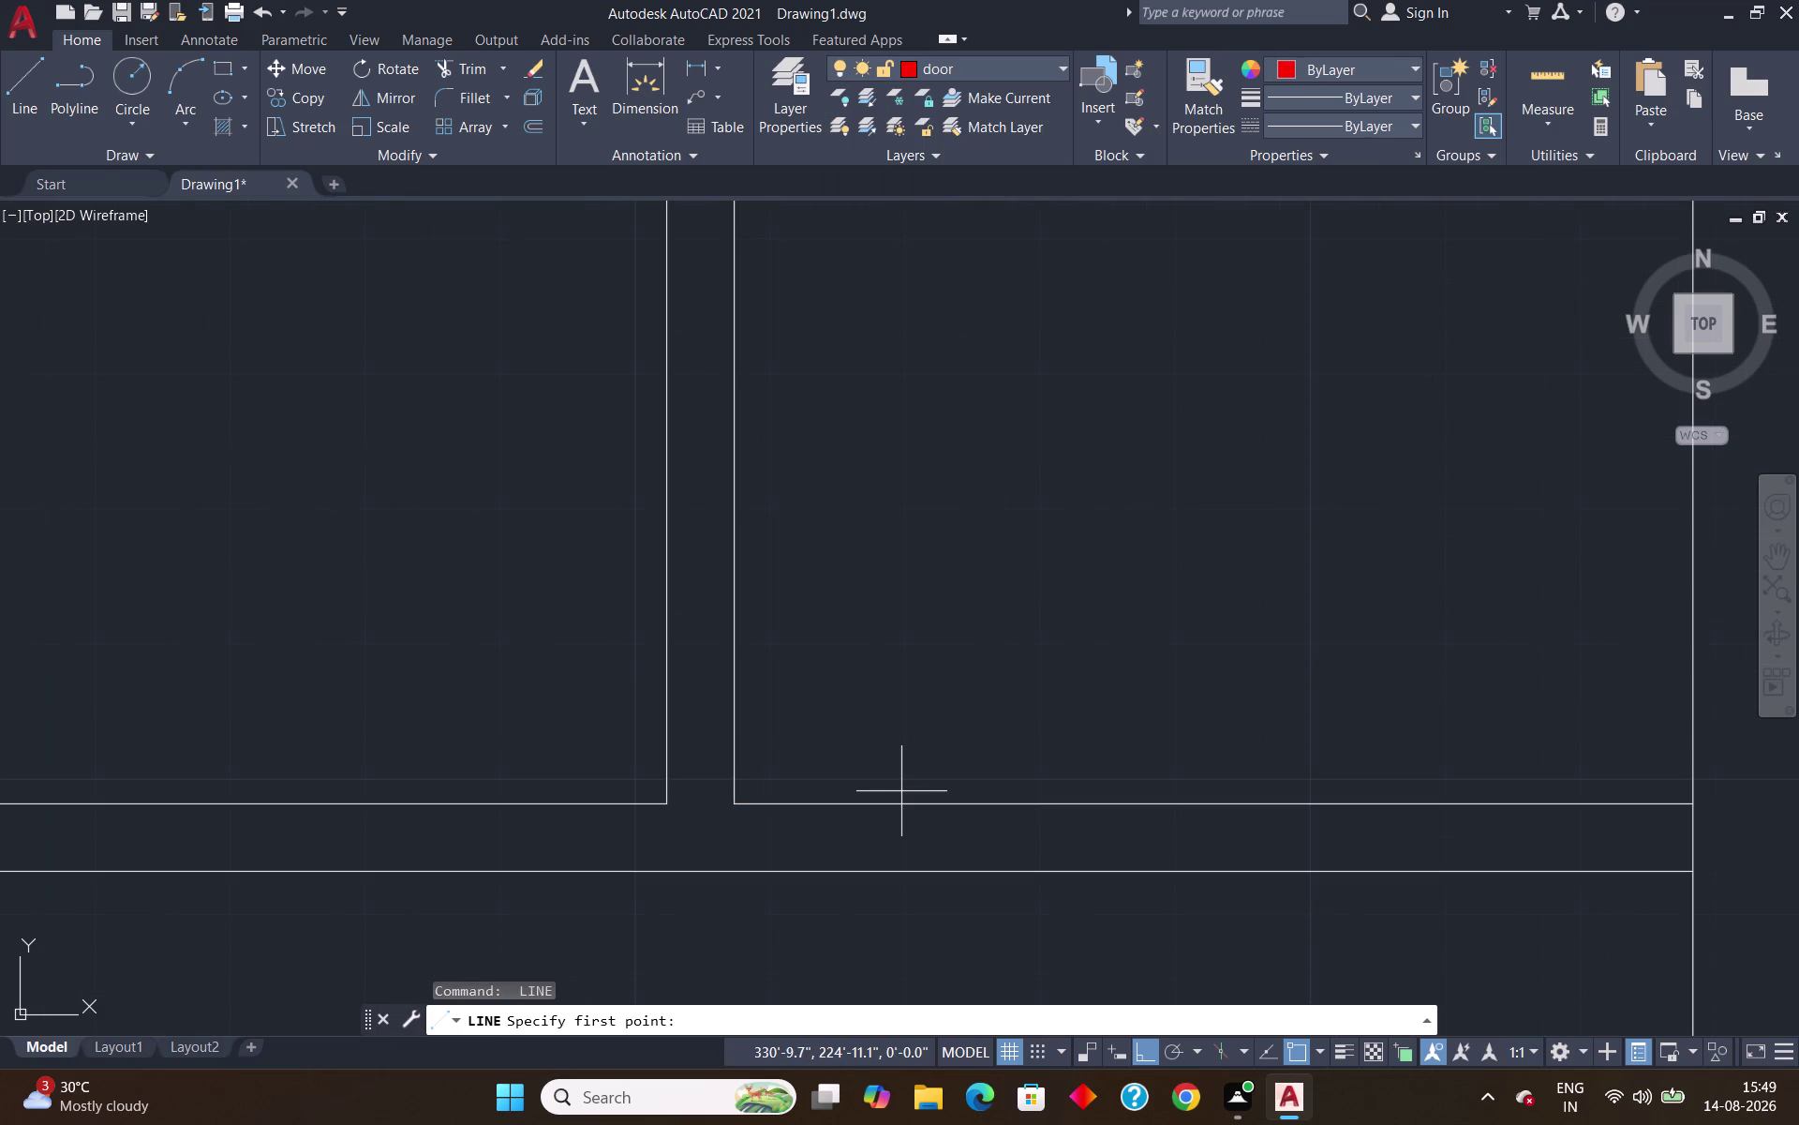
text(tk)
key(Return)
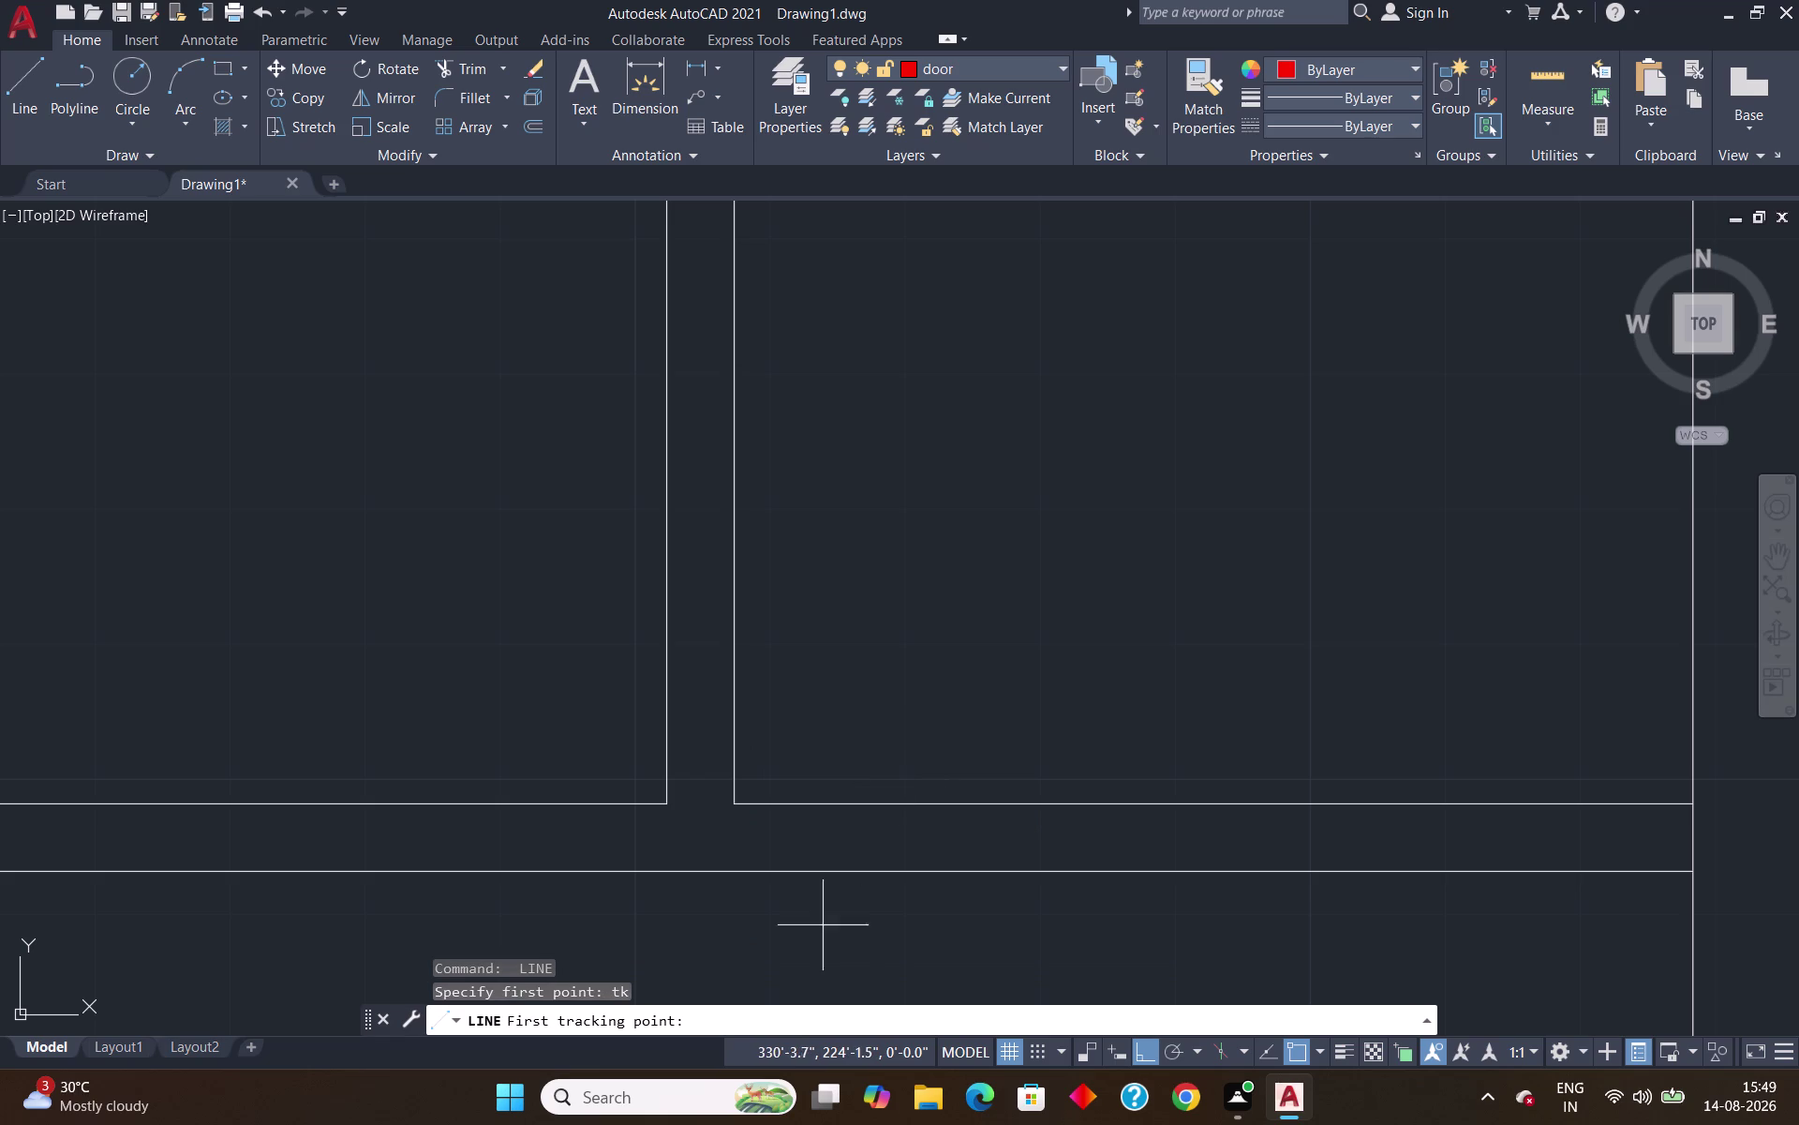
click(742, 806)
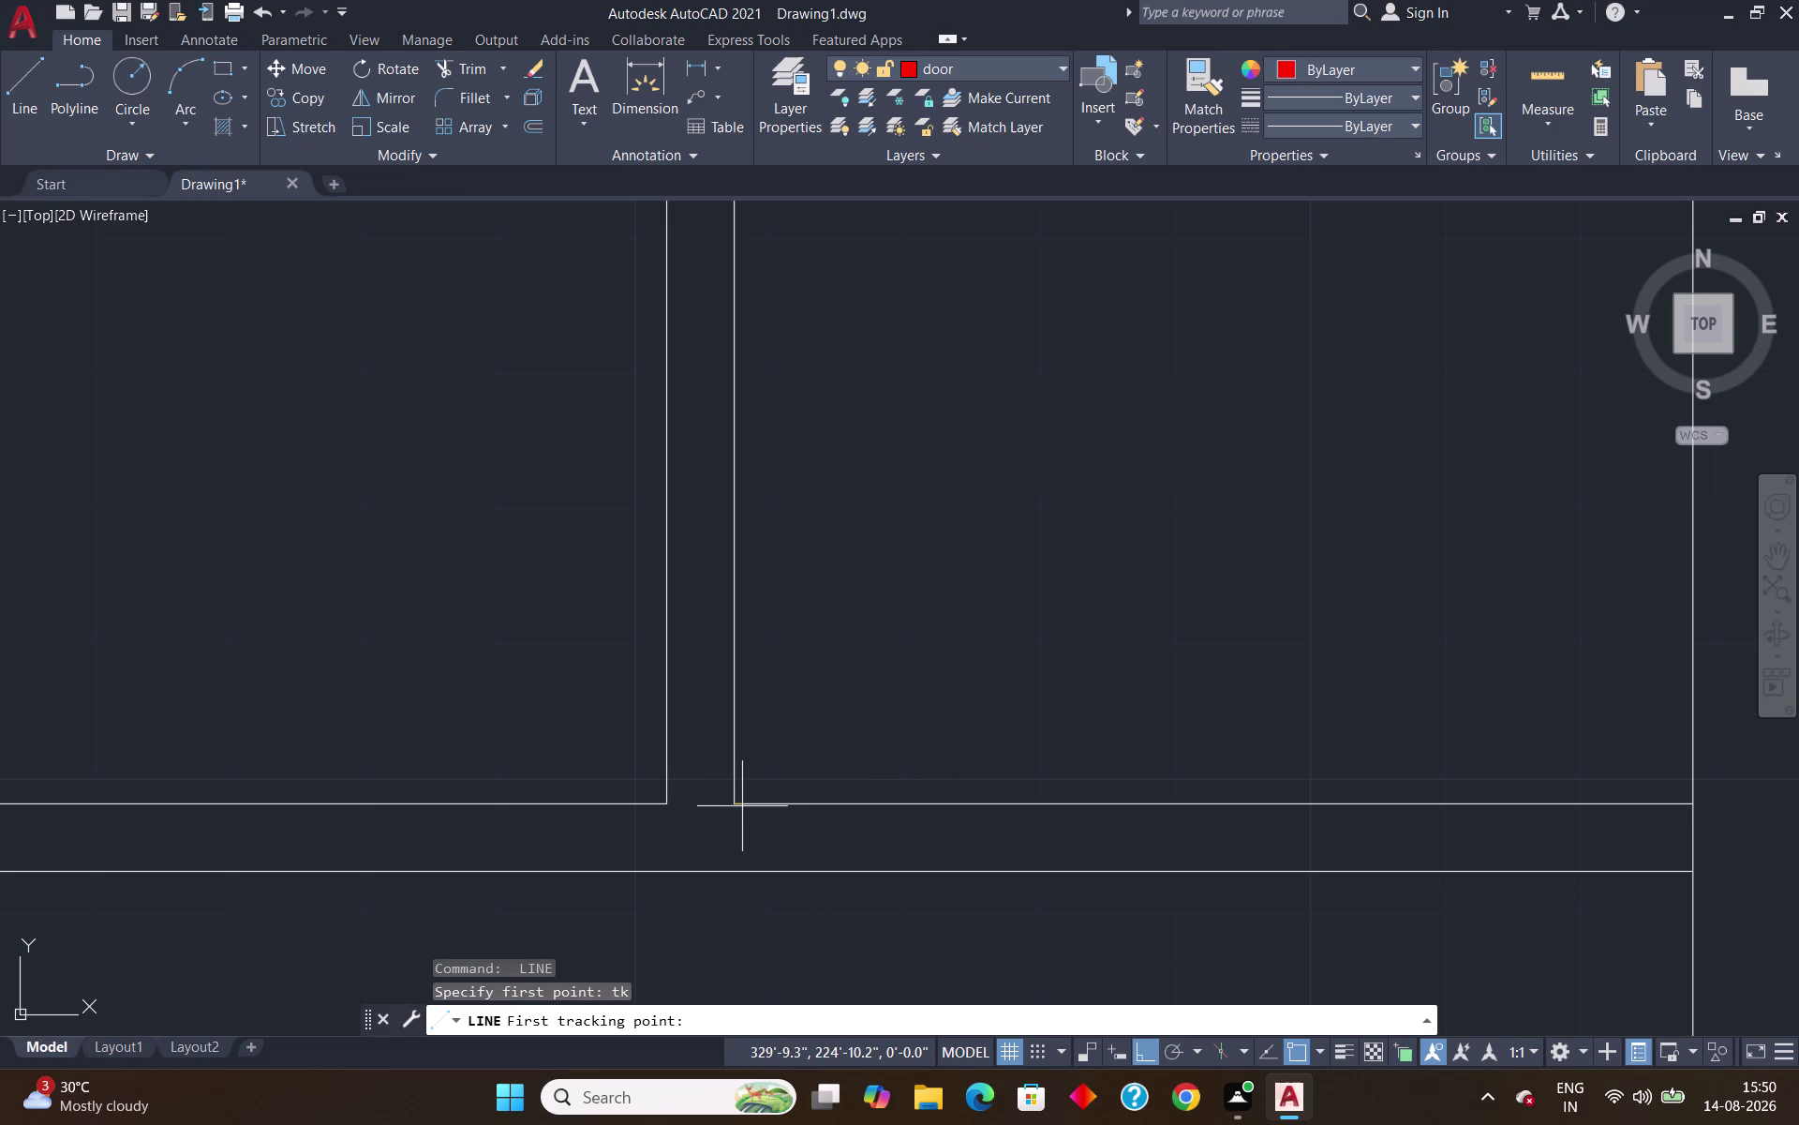
text(6)
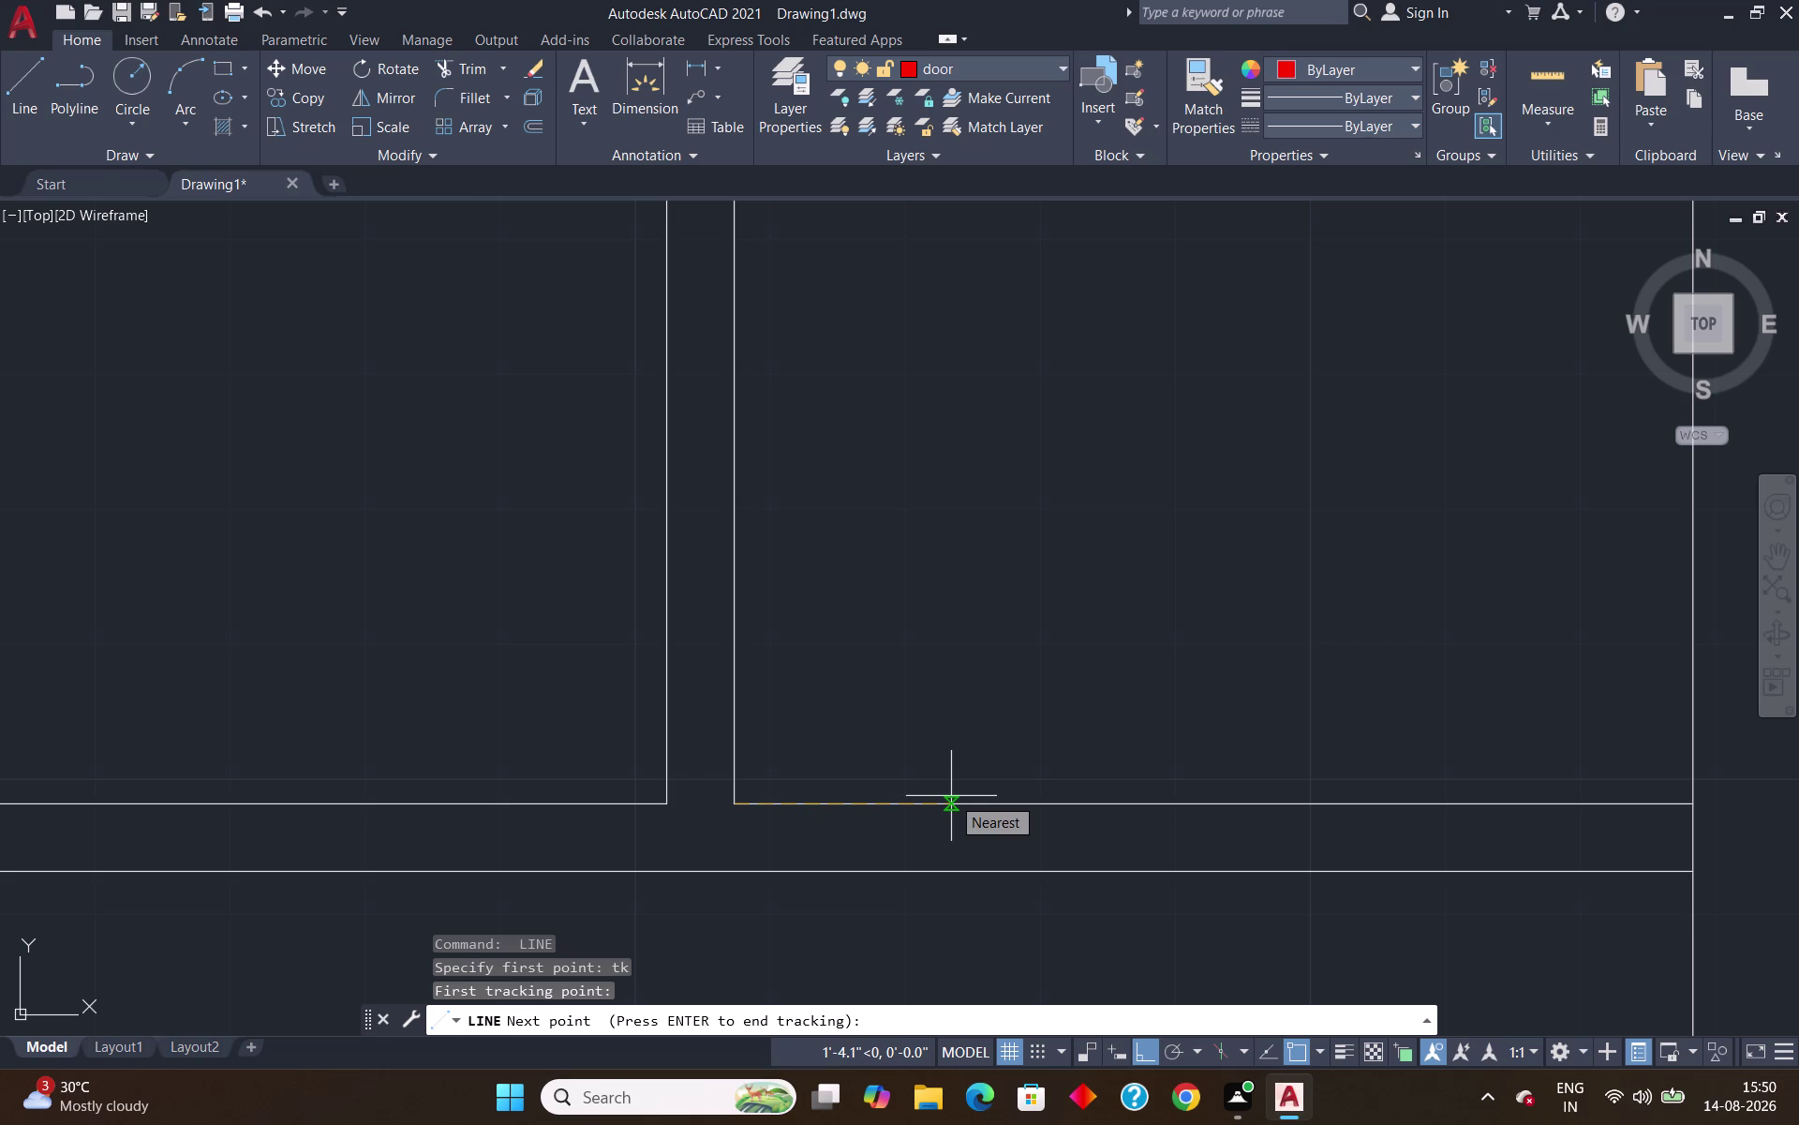
text(")
key(Return)
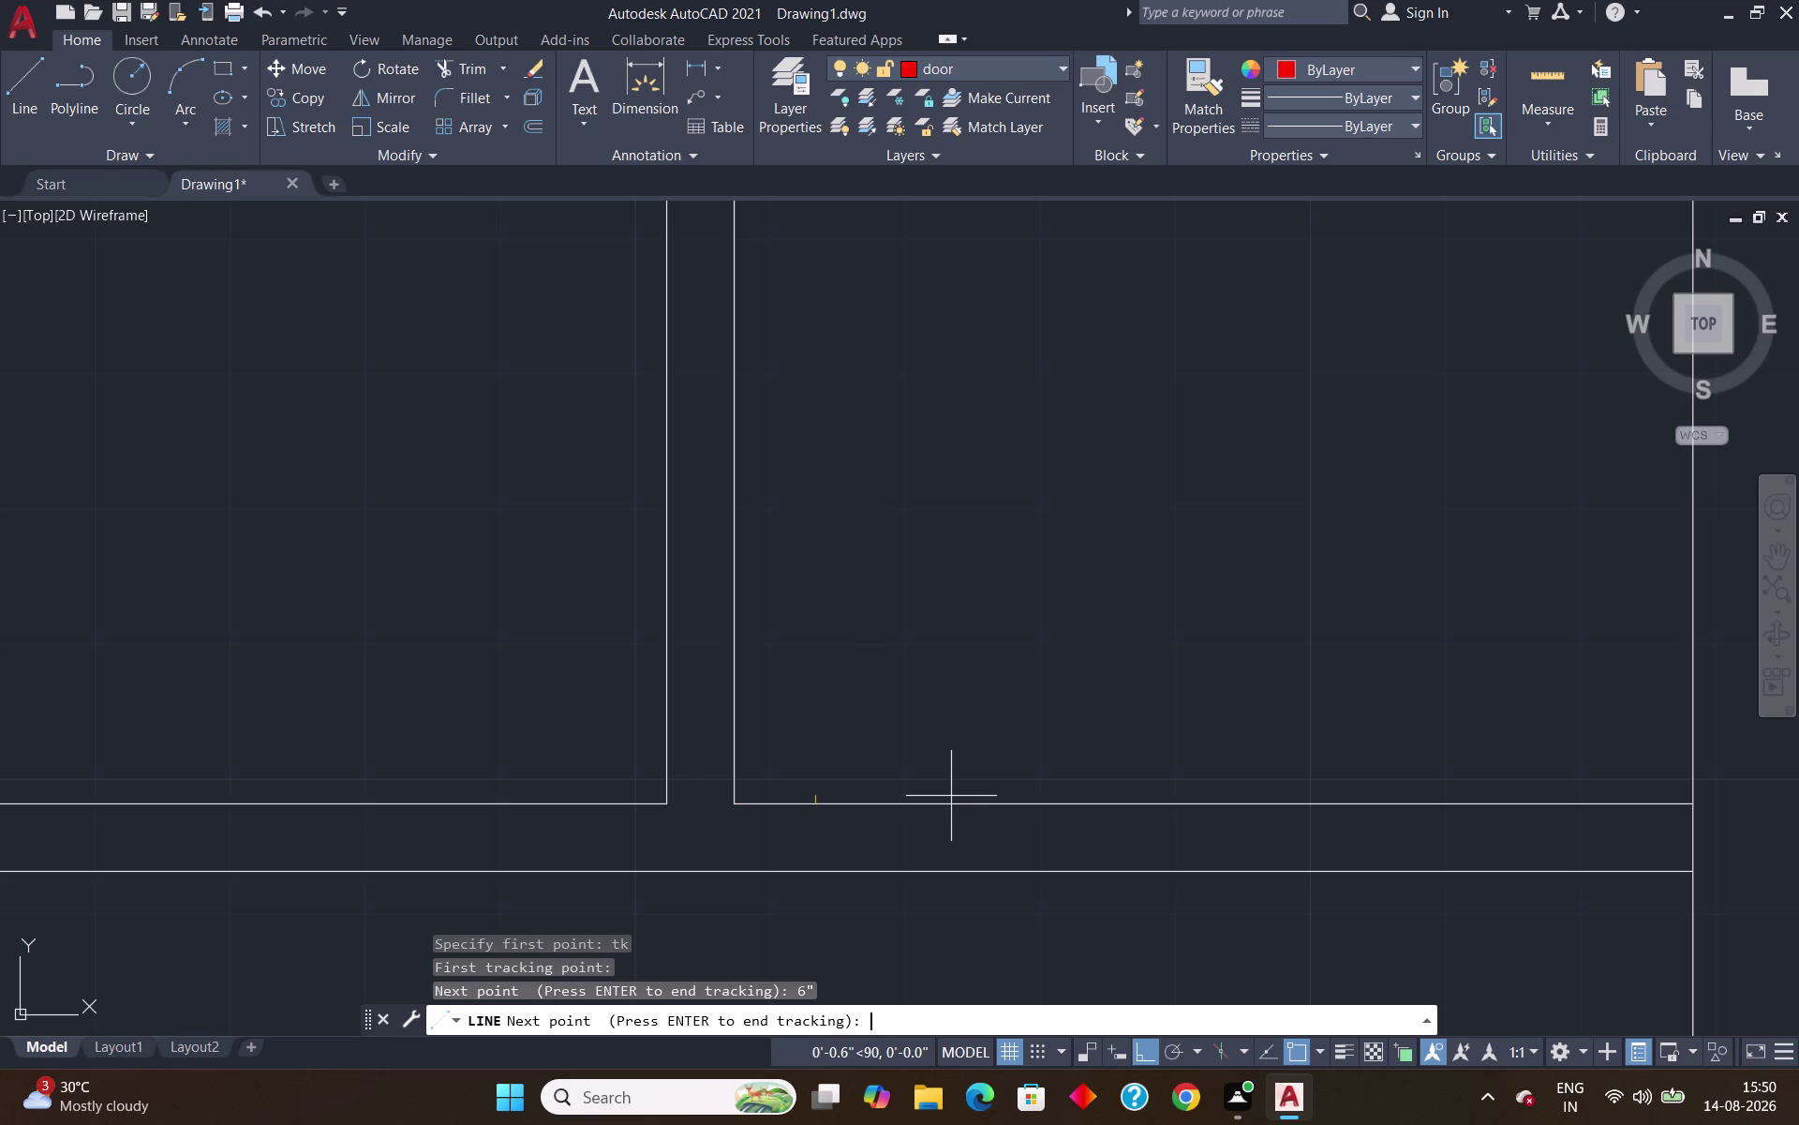
key(Return)
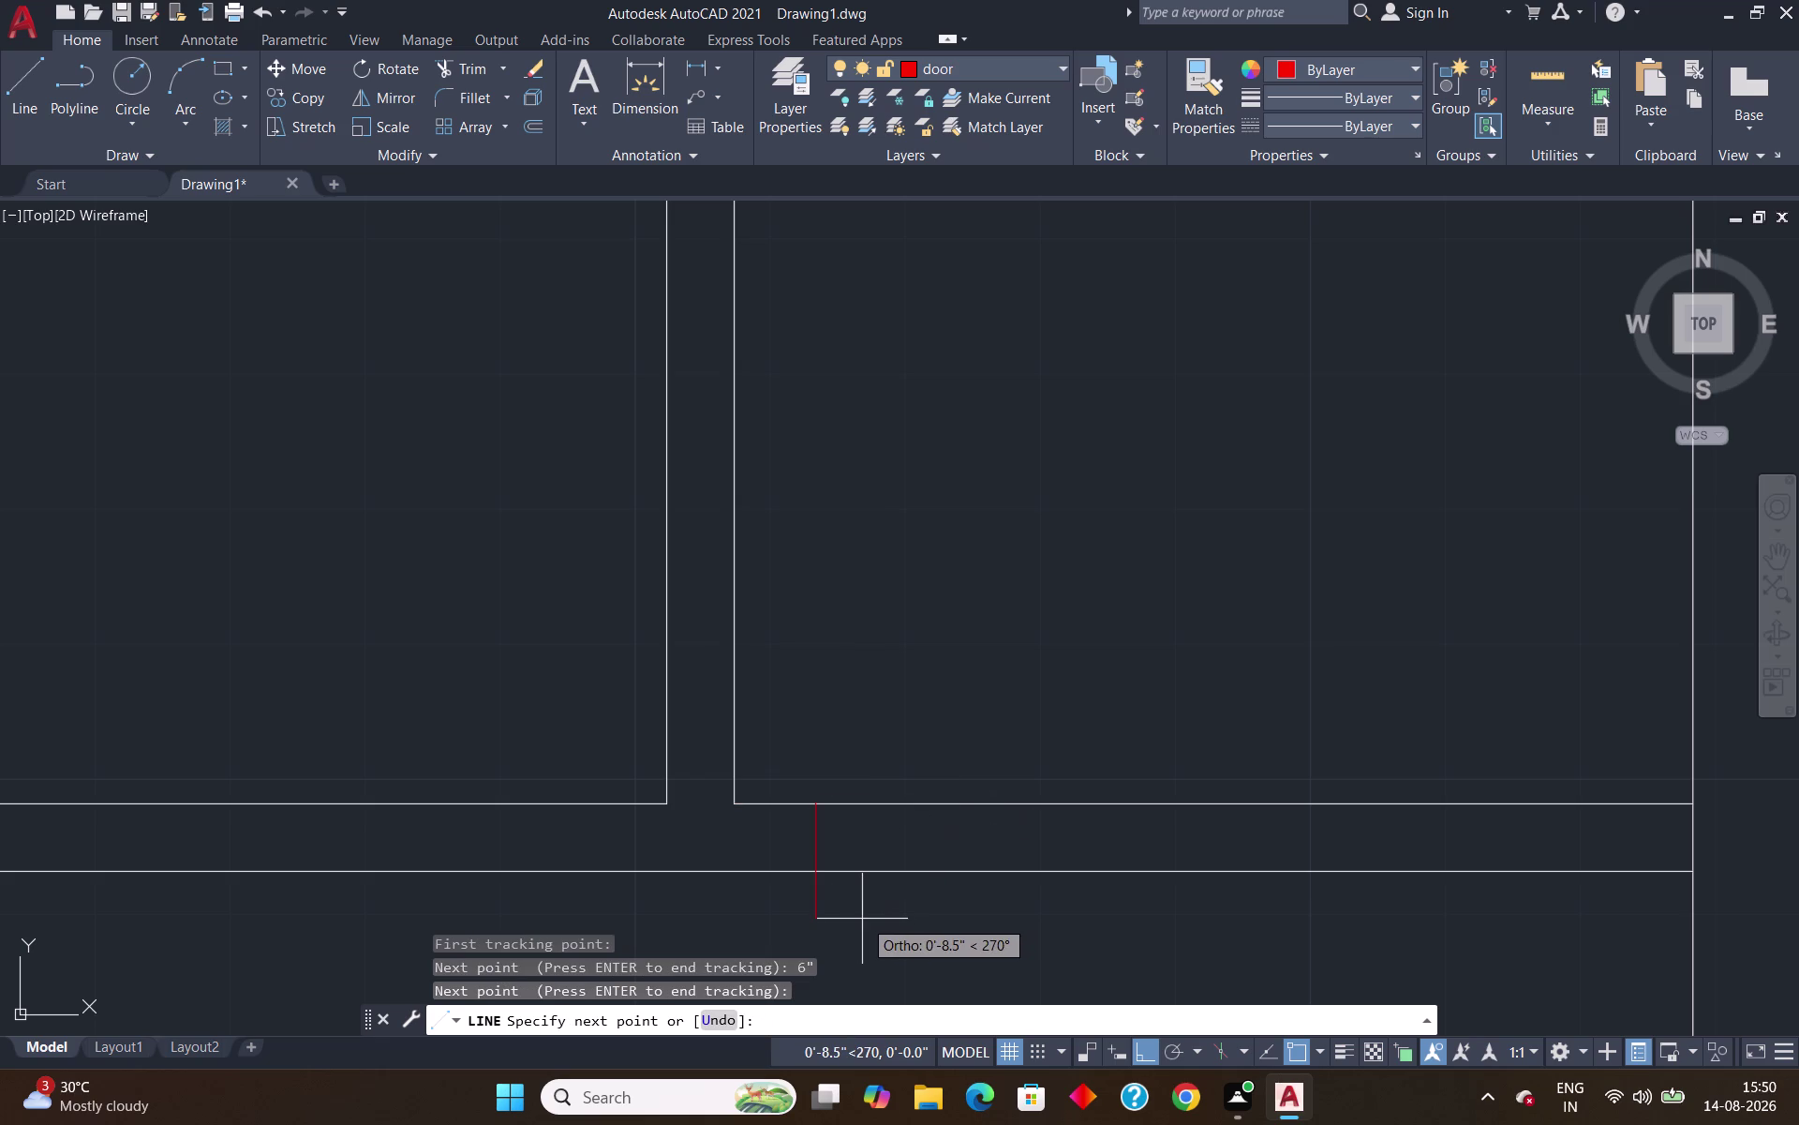
Draw the 2.5" down and 4" right jamb segments, then fail to enter 2'6".
text(2.5)
text(")
key(Return)
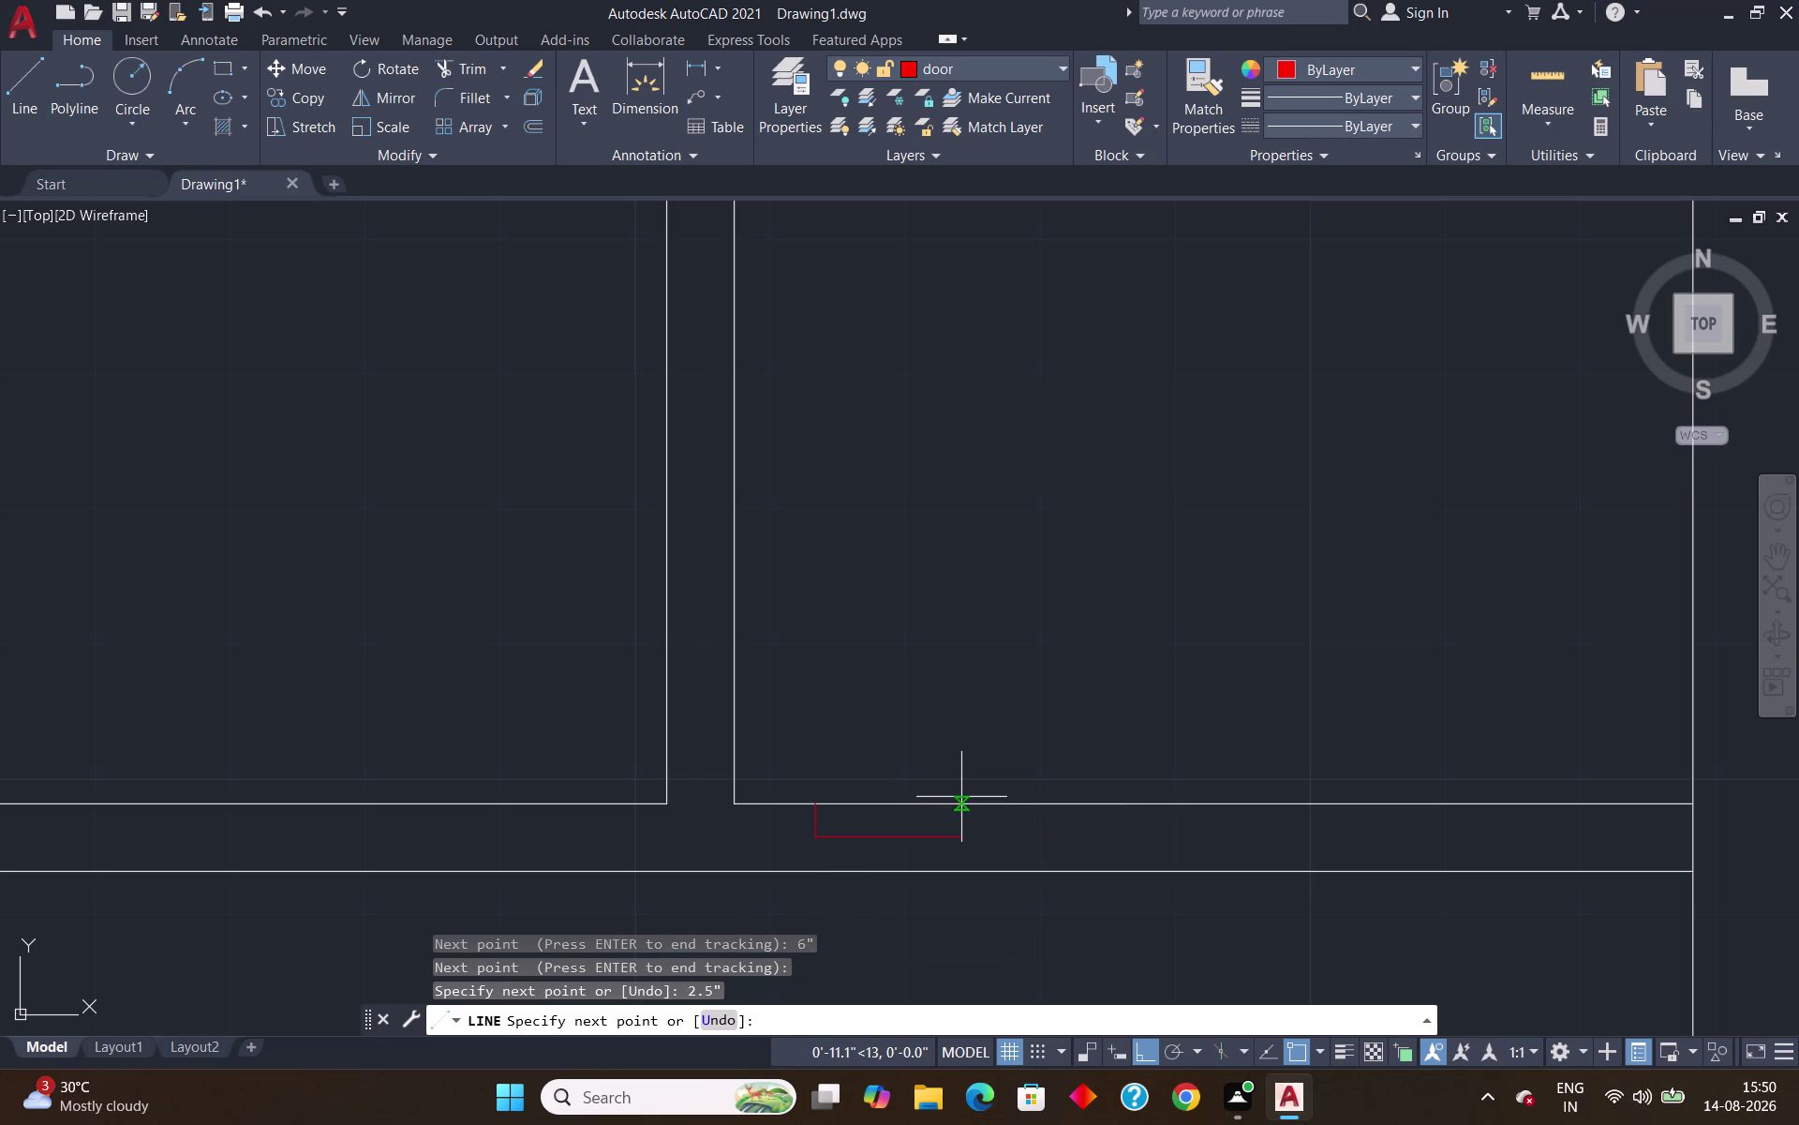
key(4)
key(shift+quotedbl)
key(Return)
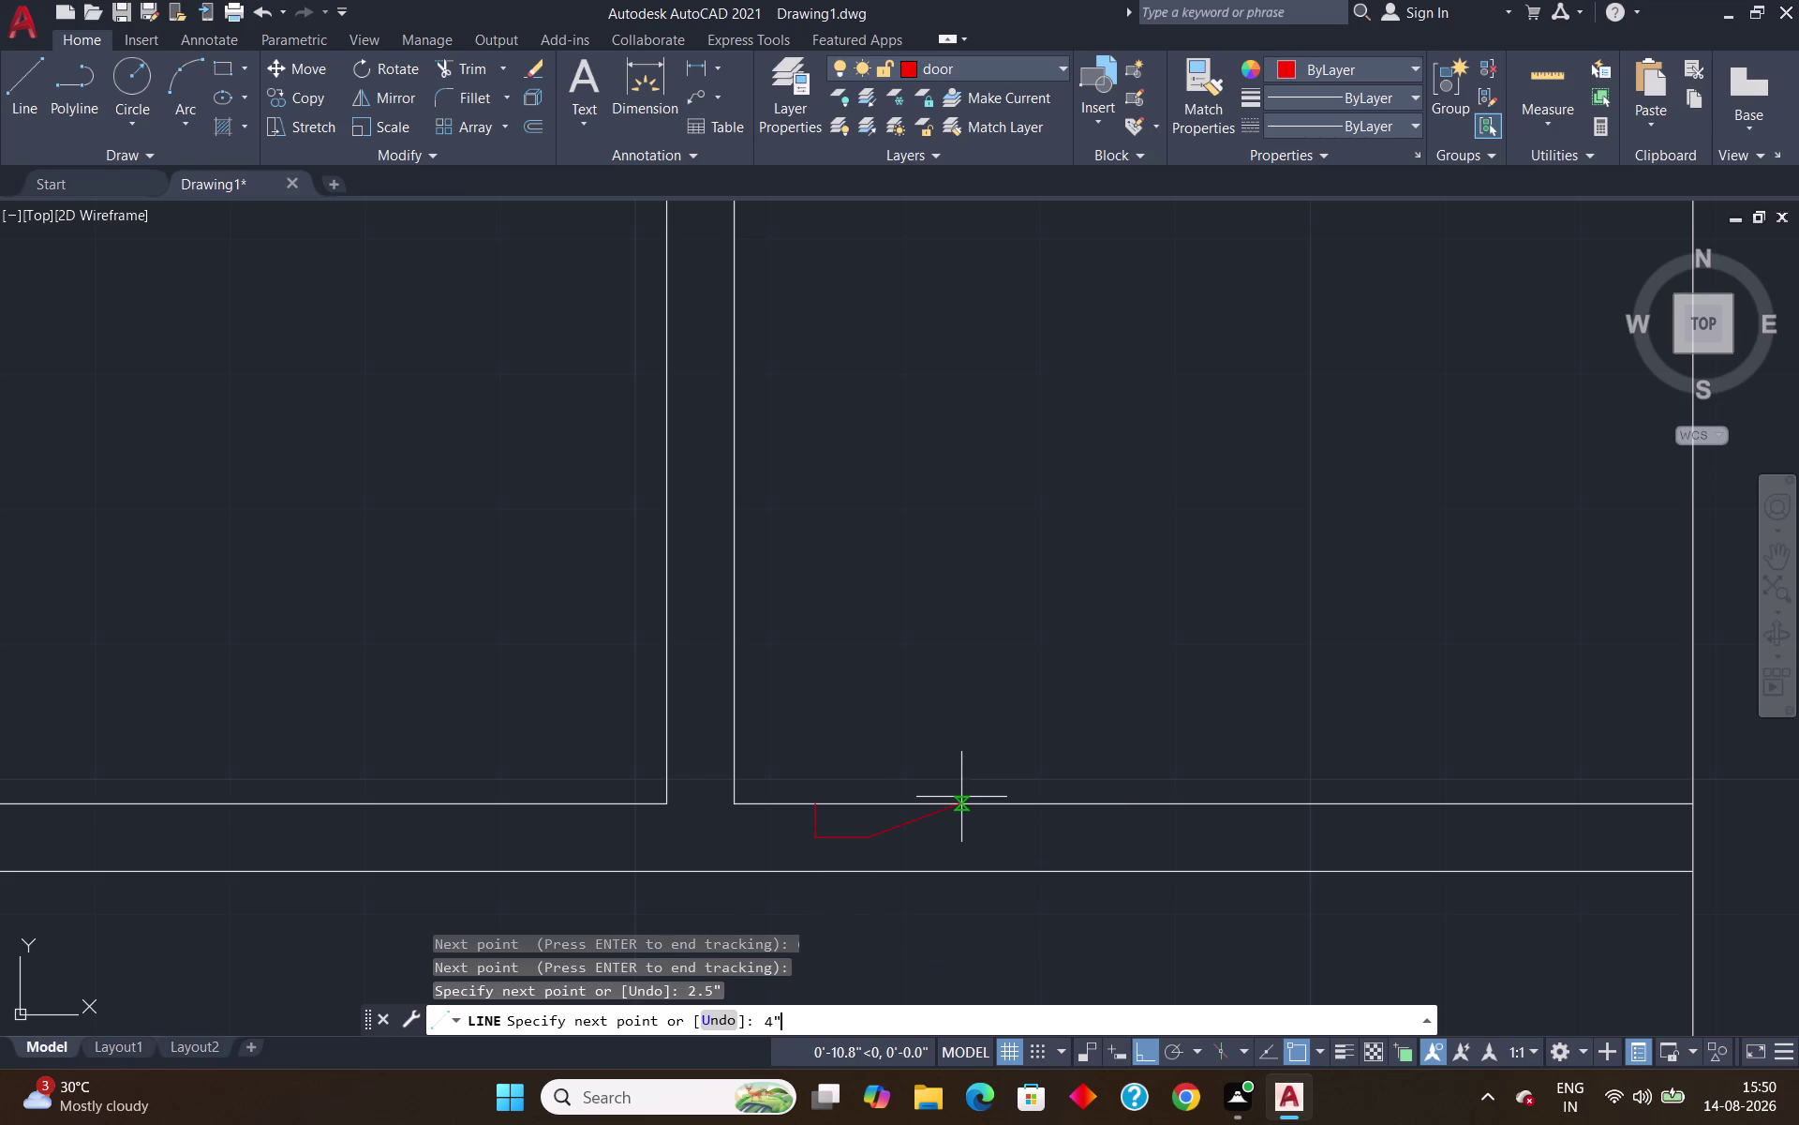
click(874, 873)
text(2)
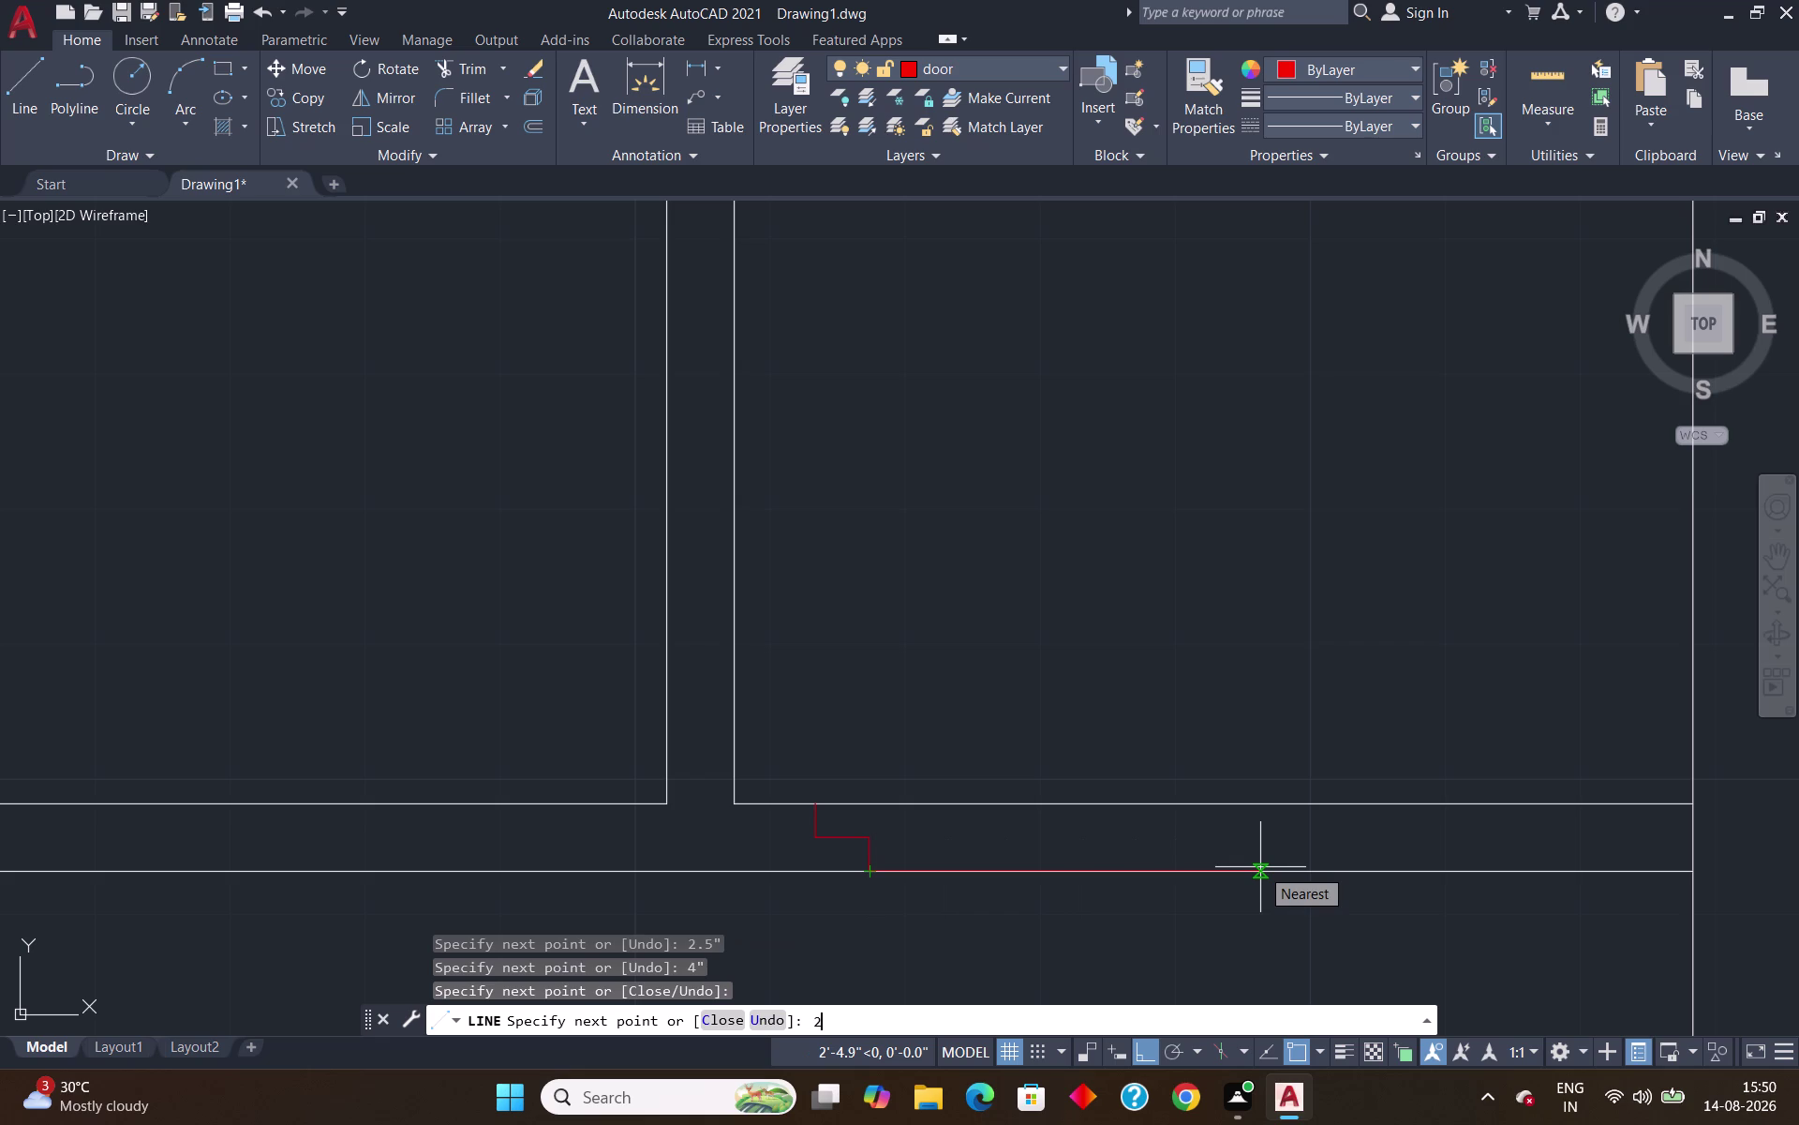
text('6"')
key(Return)
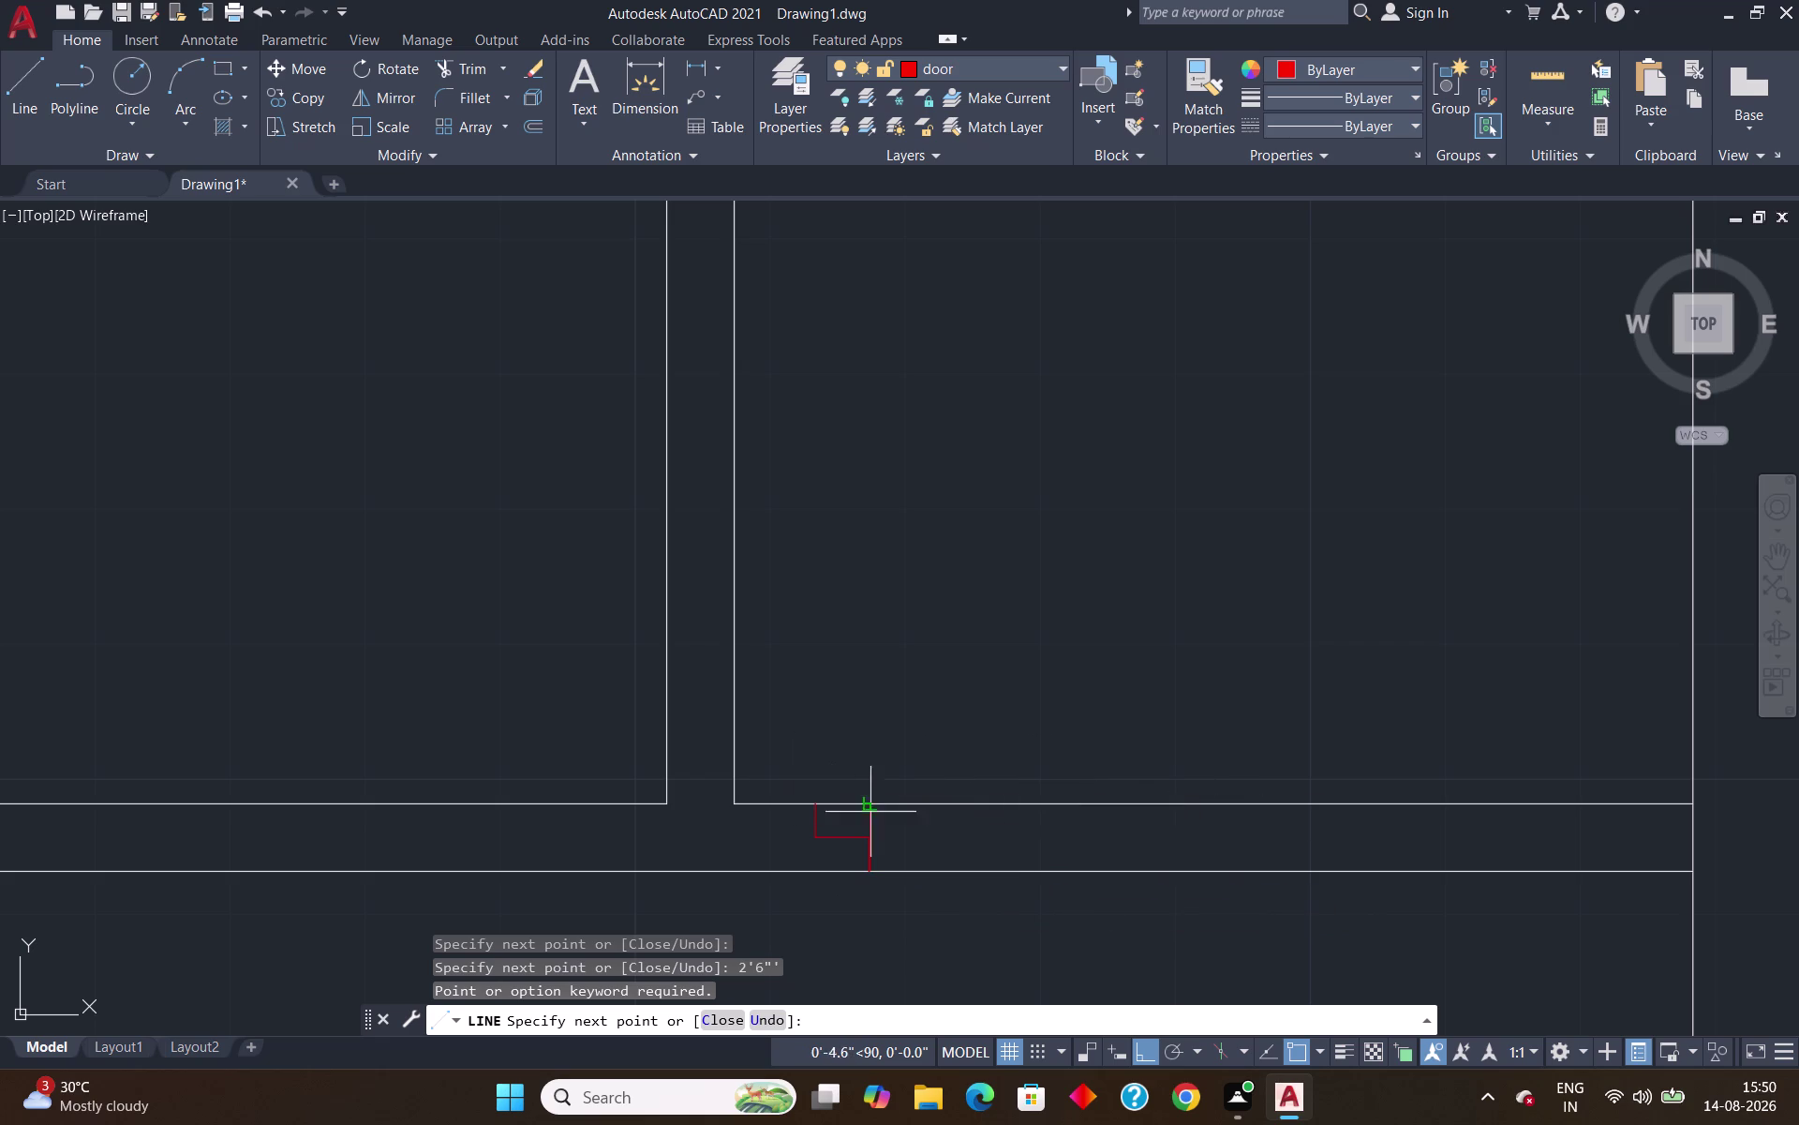
Continue the outline with a 2'6" edge, 2.5" segment and 4' segment.
text(2')
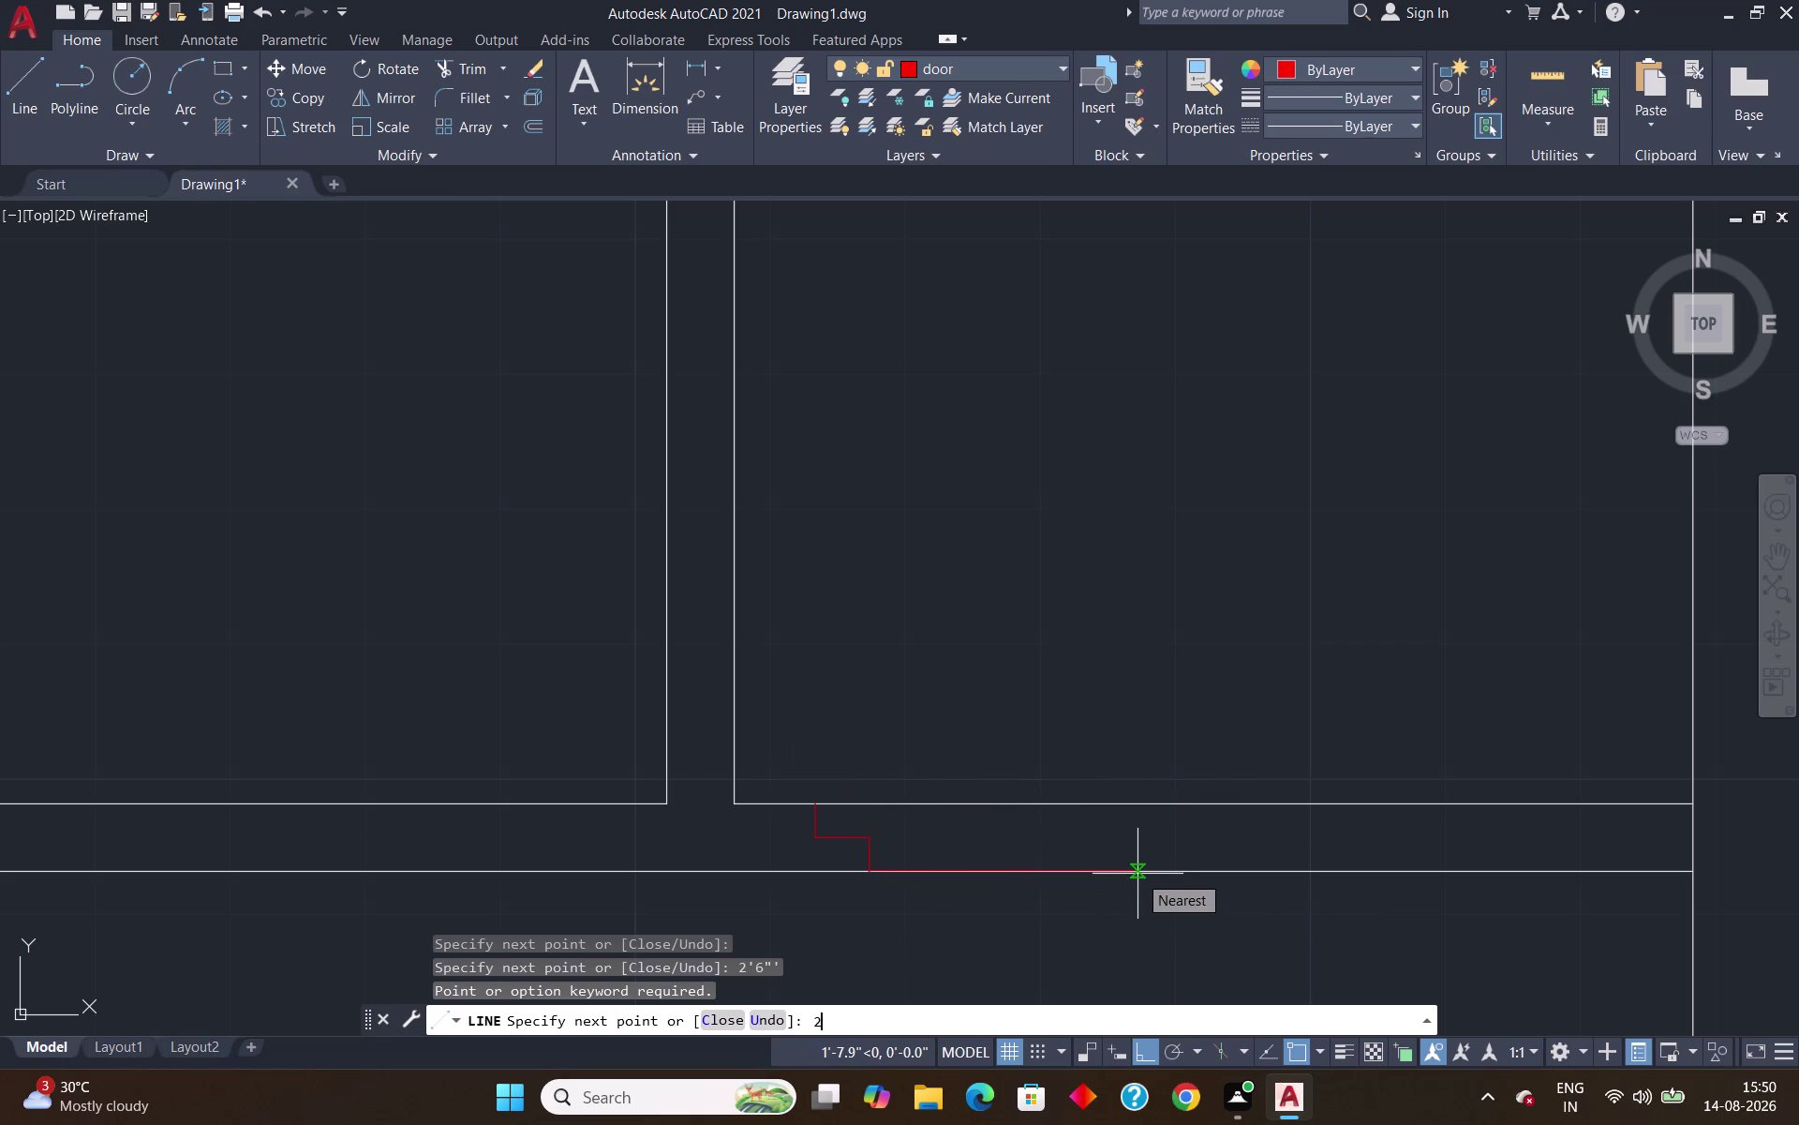
text(6")
key(Return)
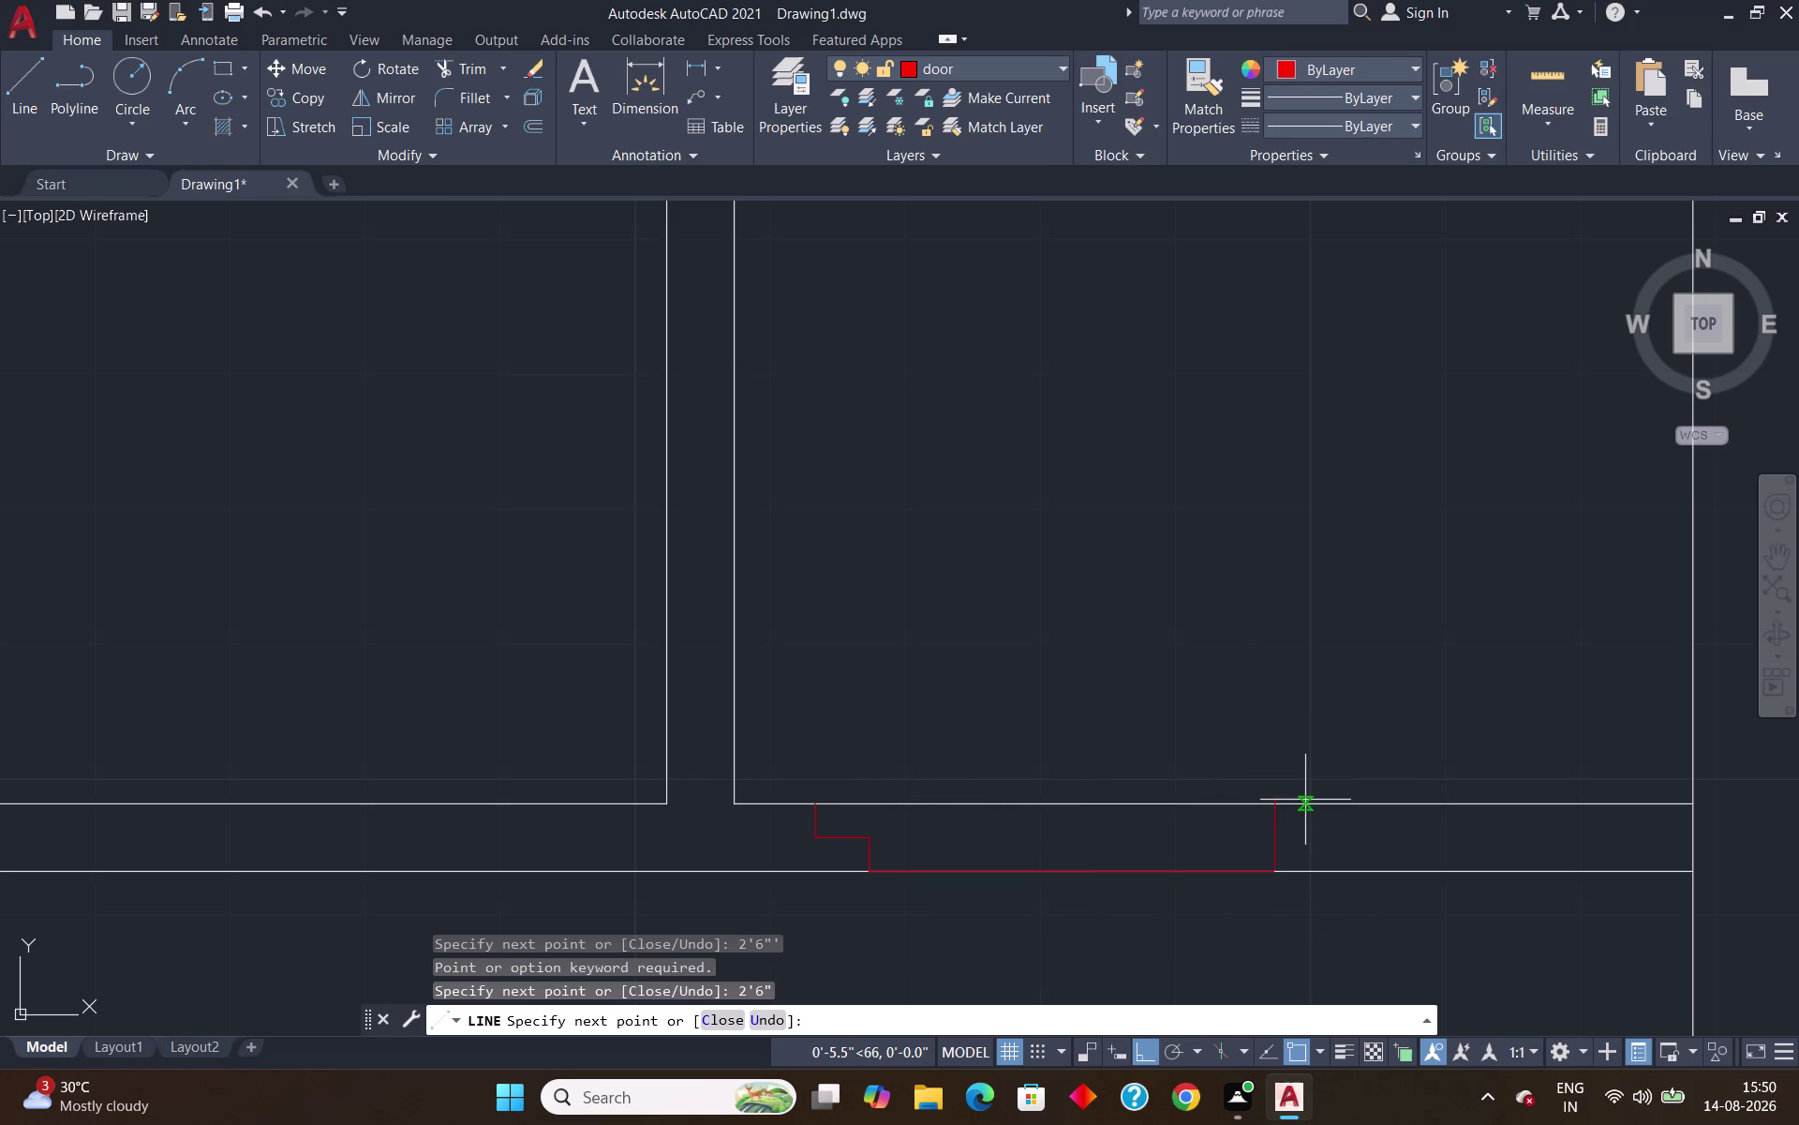
text(2.5")
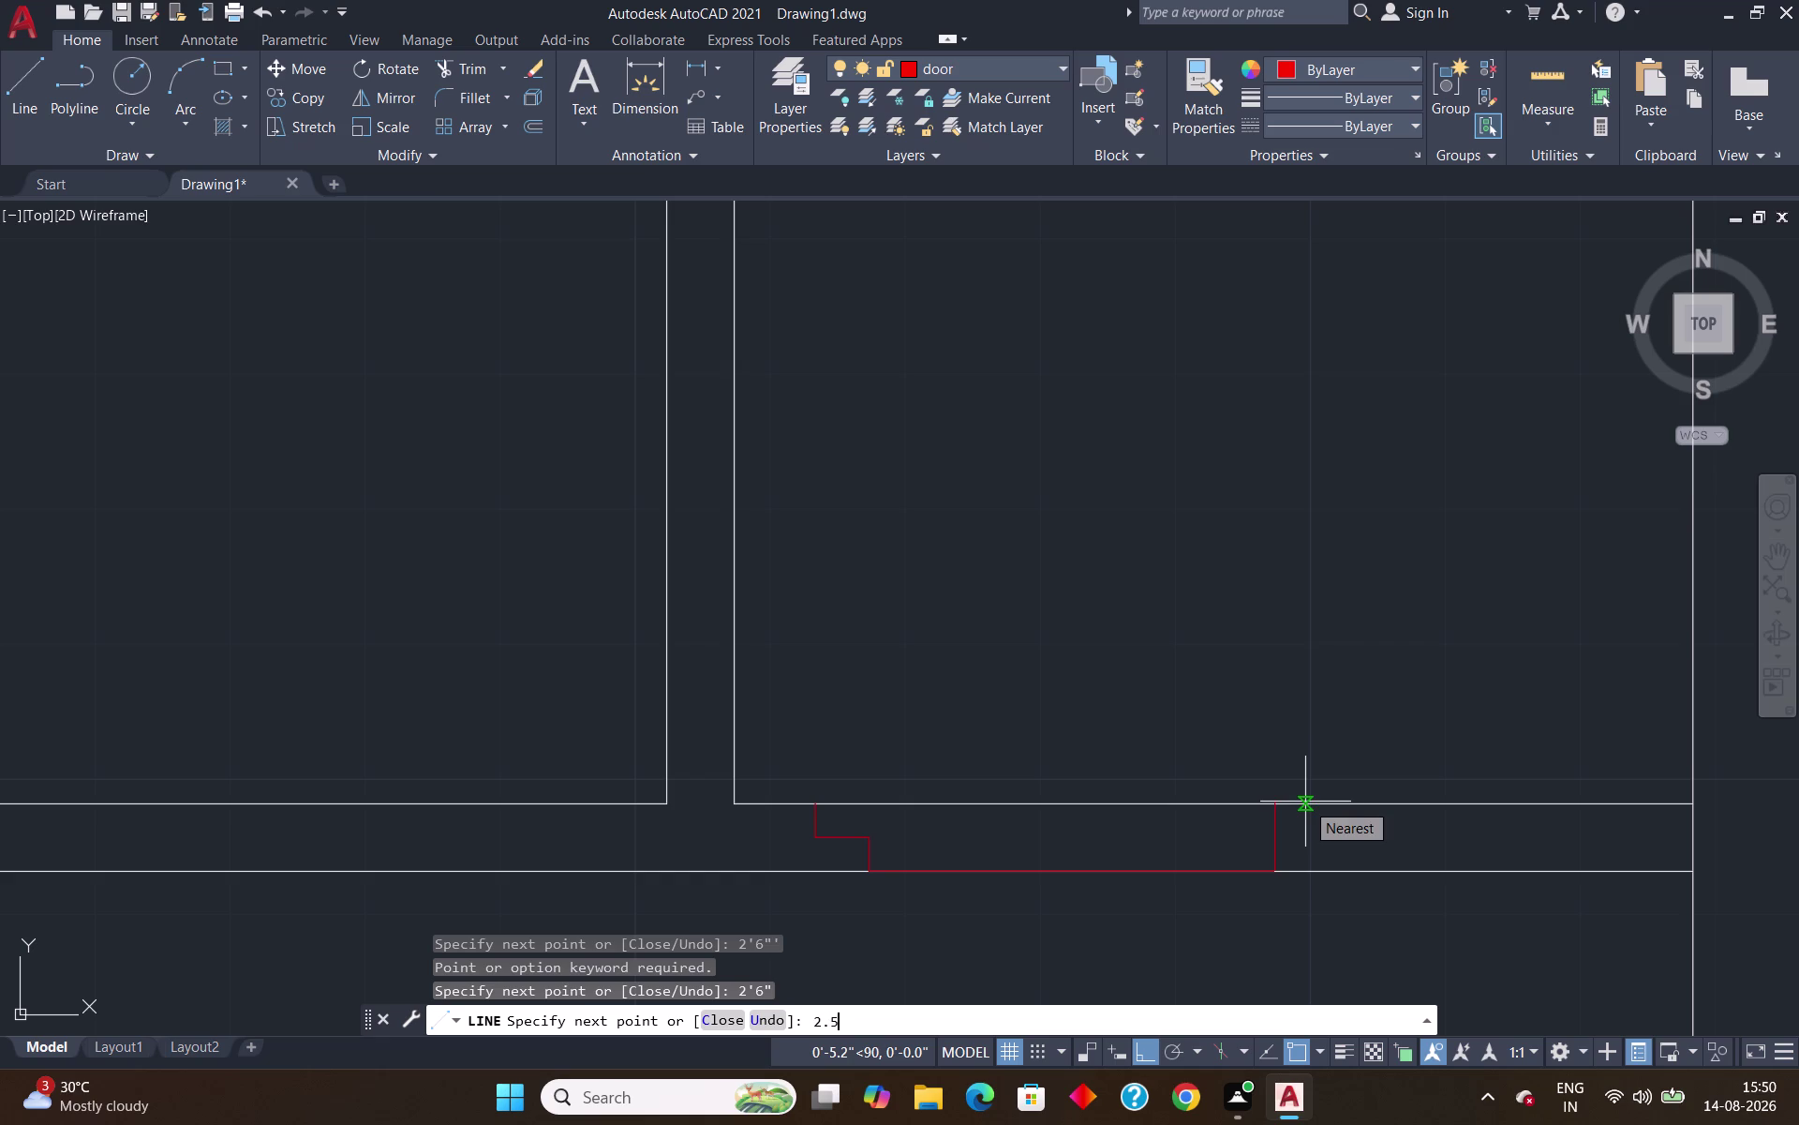
key(Return)
key(4)
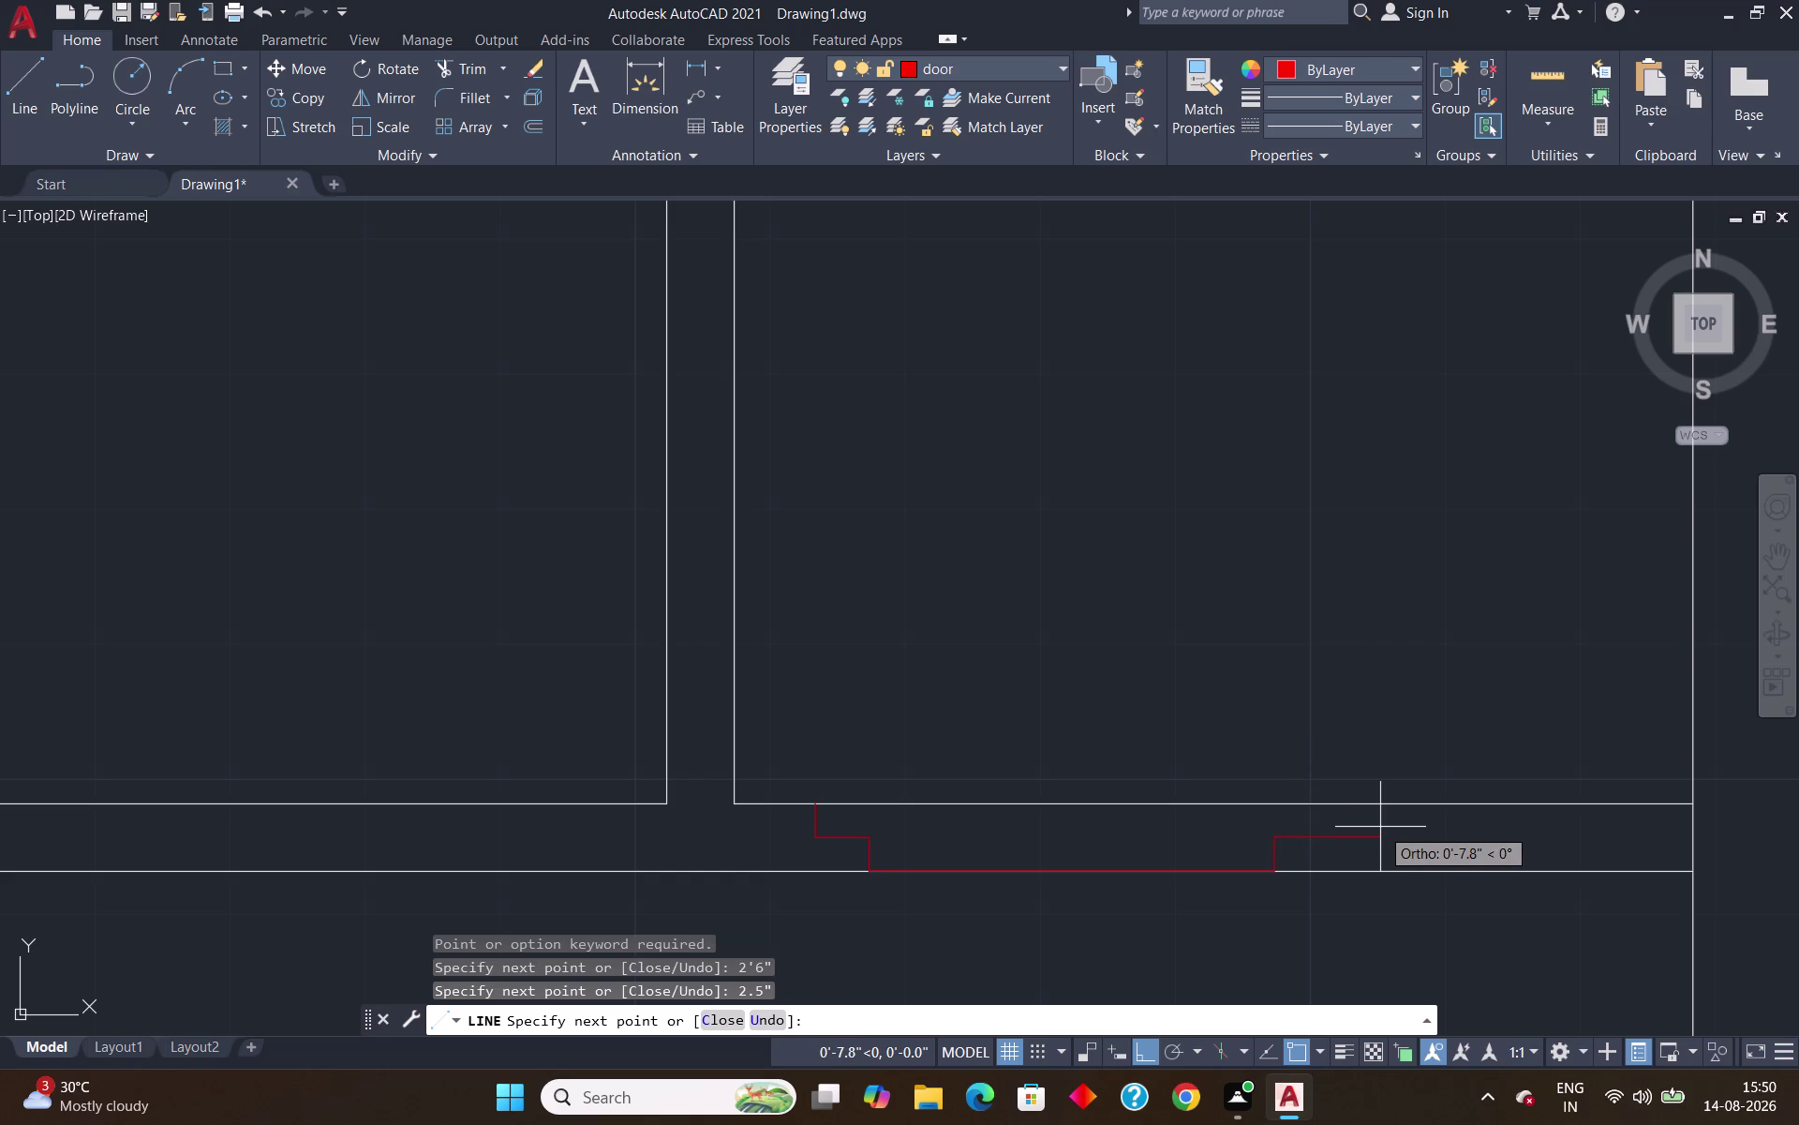
key(apostrophe)
key(Return)
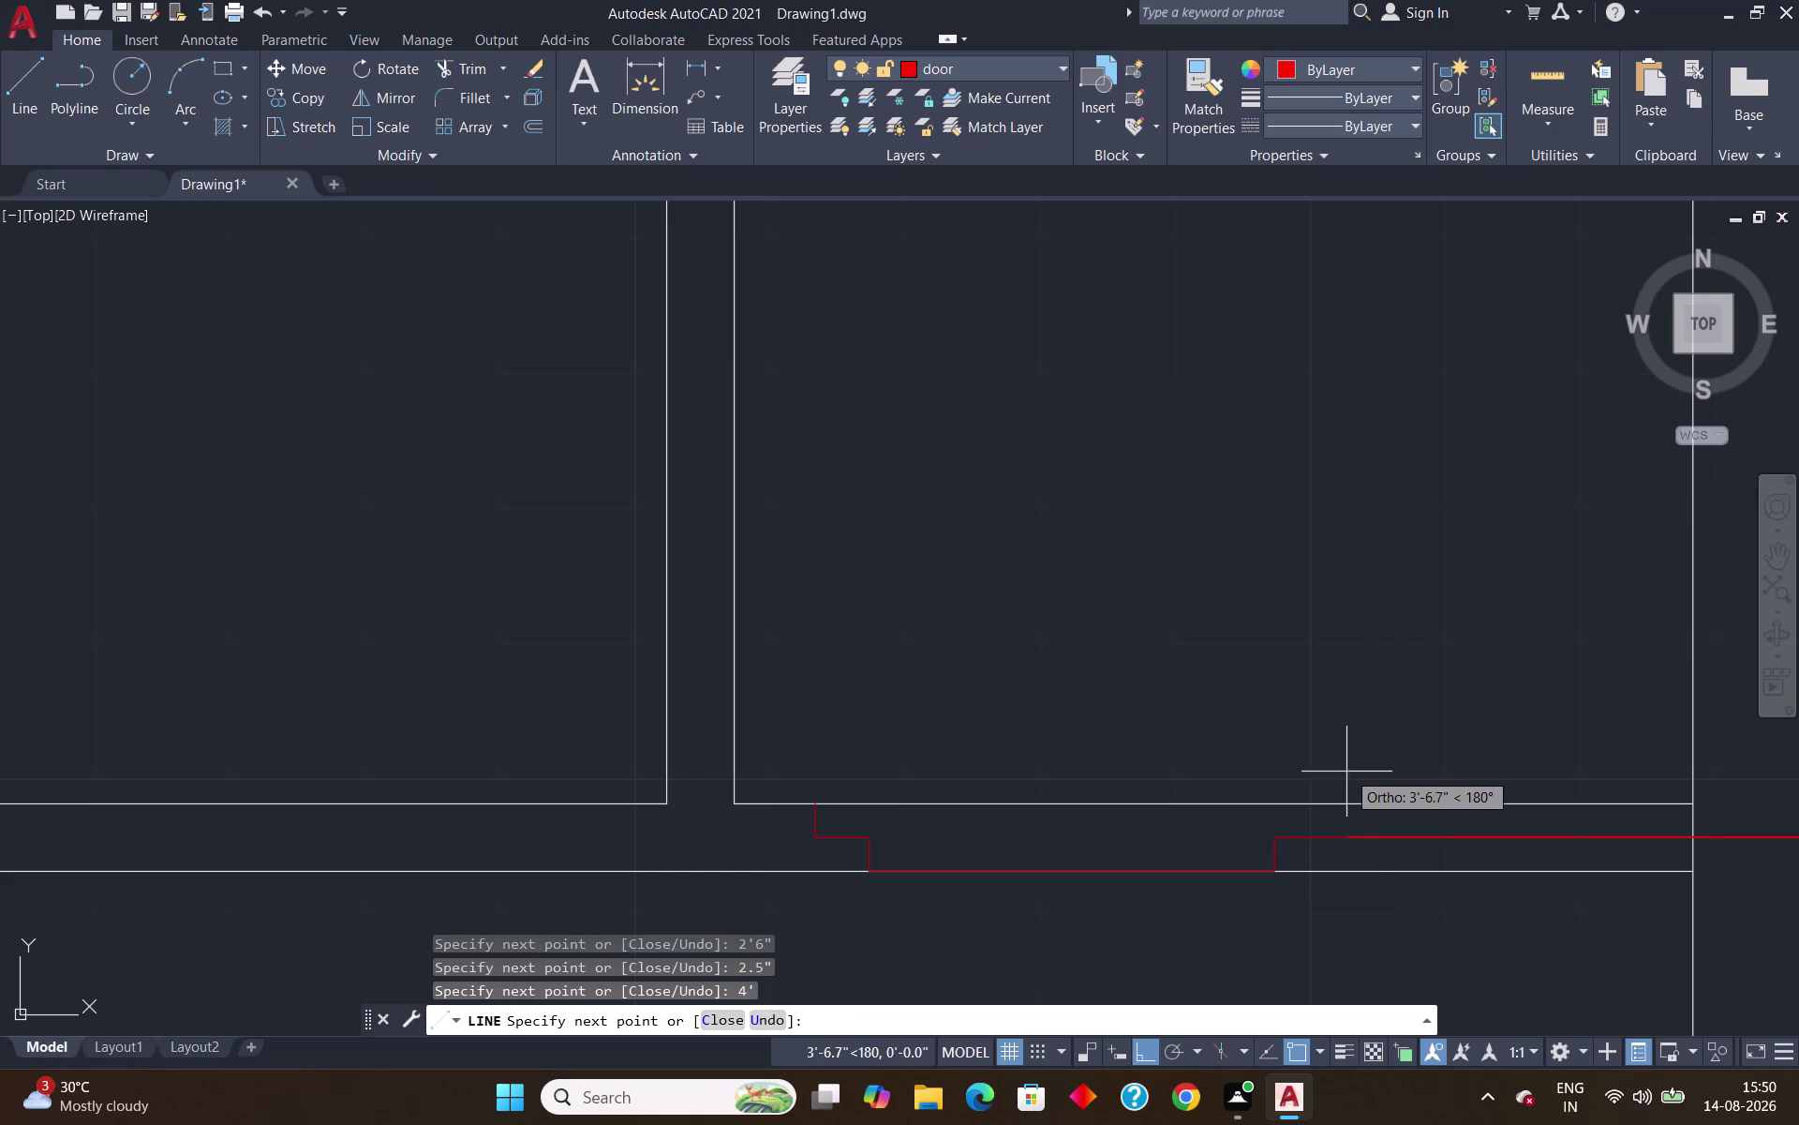
Stop the overlong outline and undo it.
key(Escape)
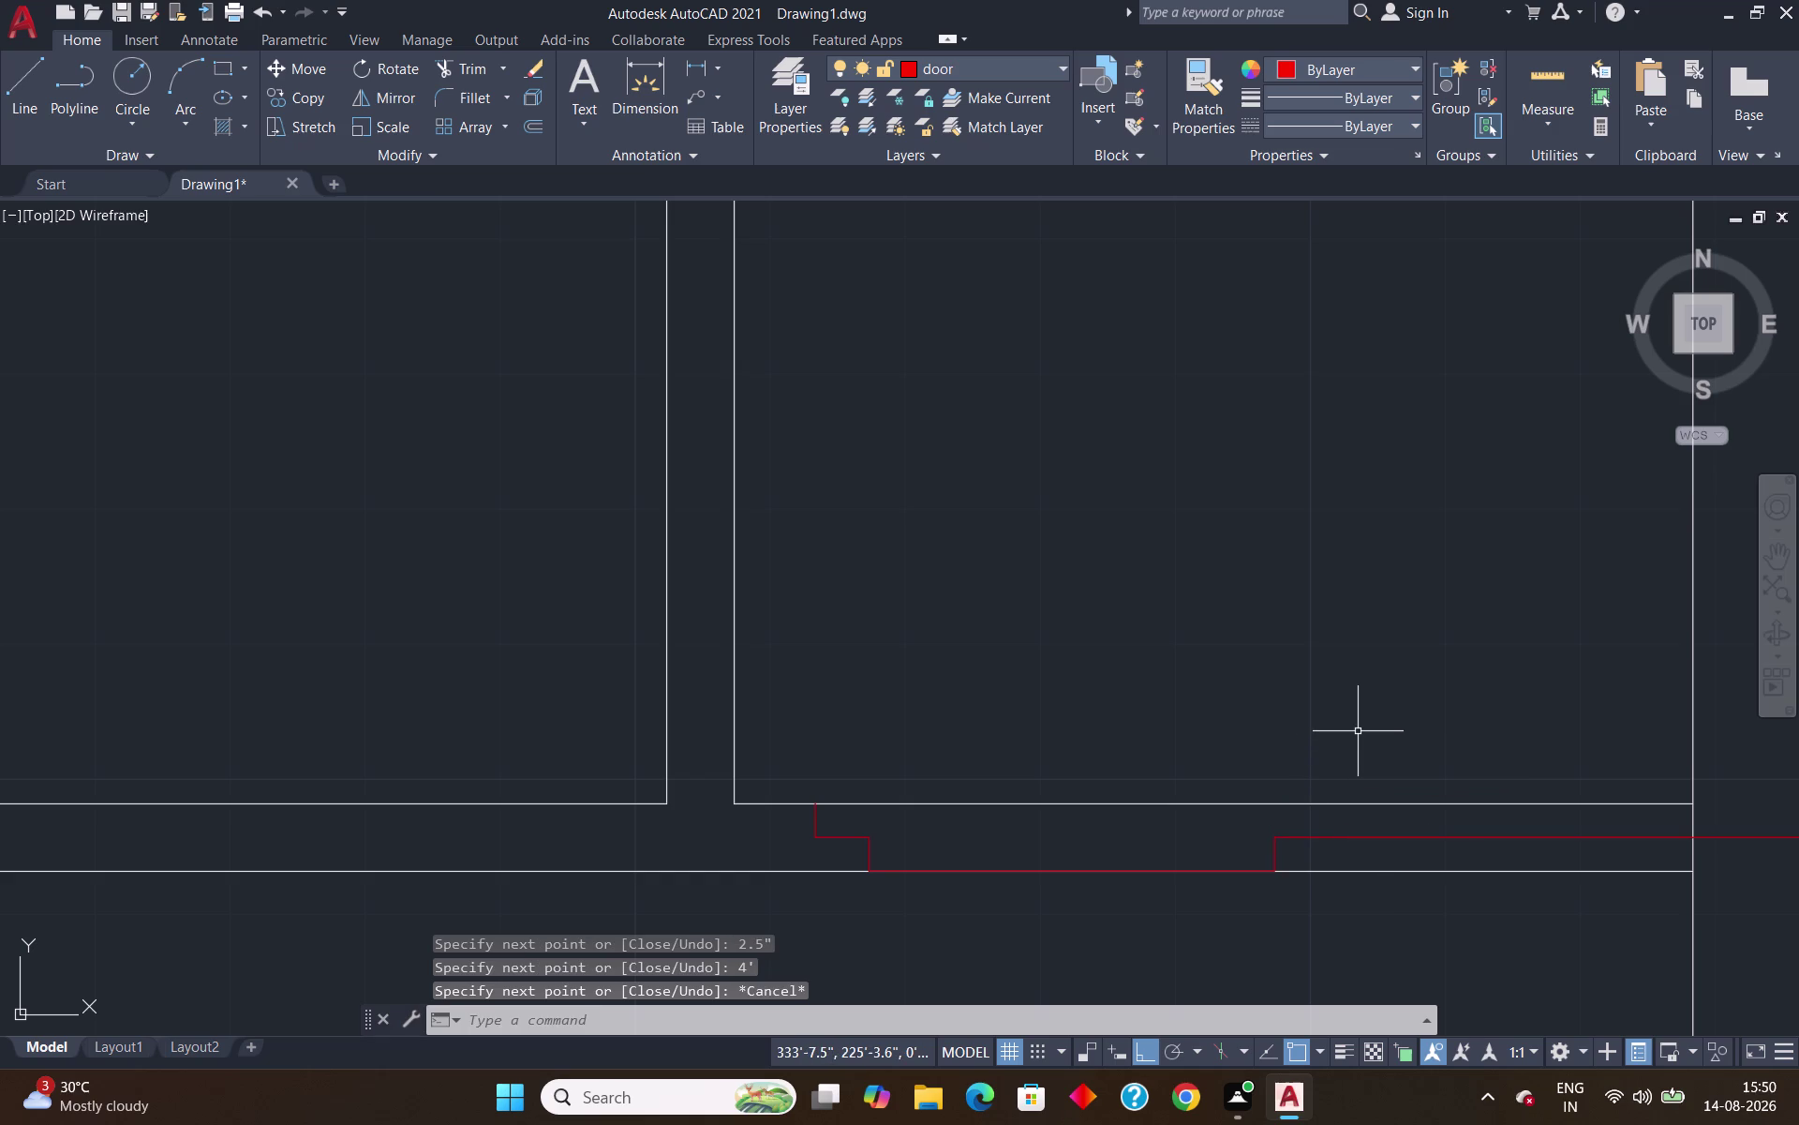
key(z)
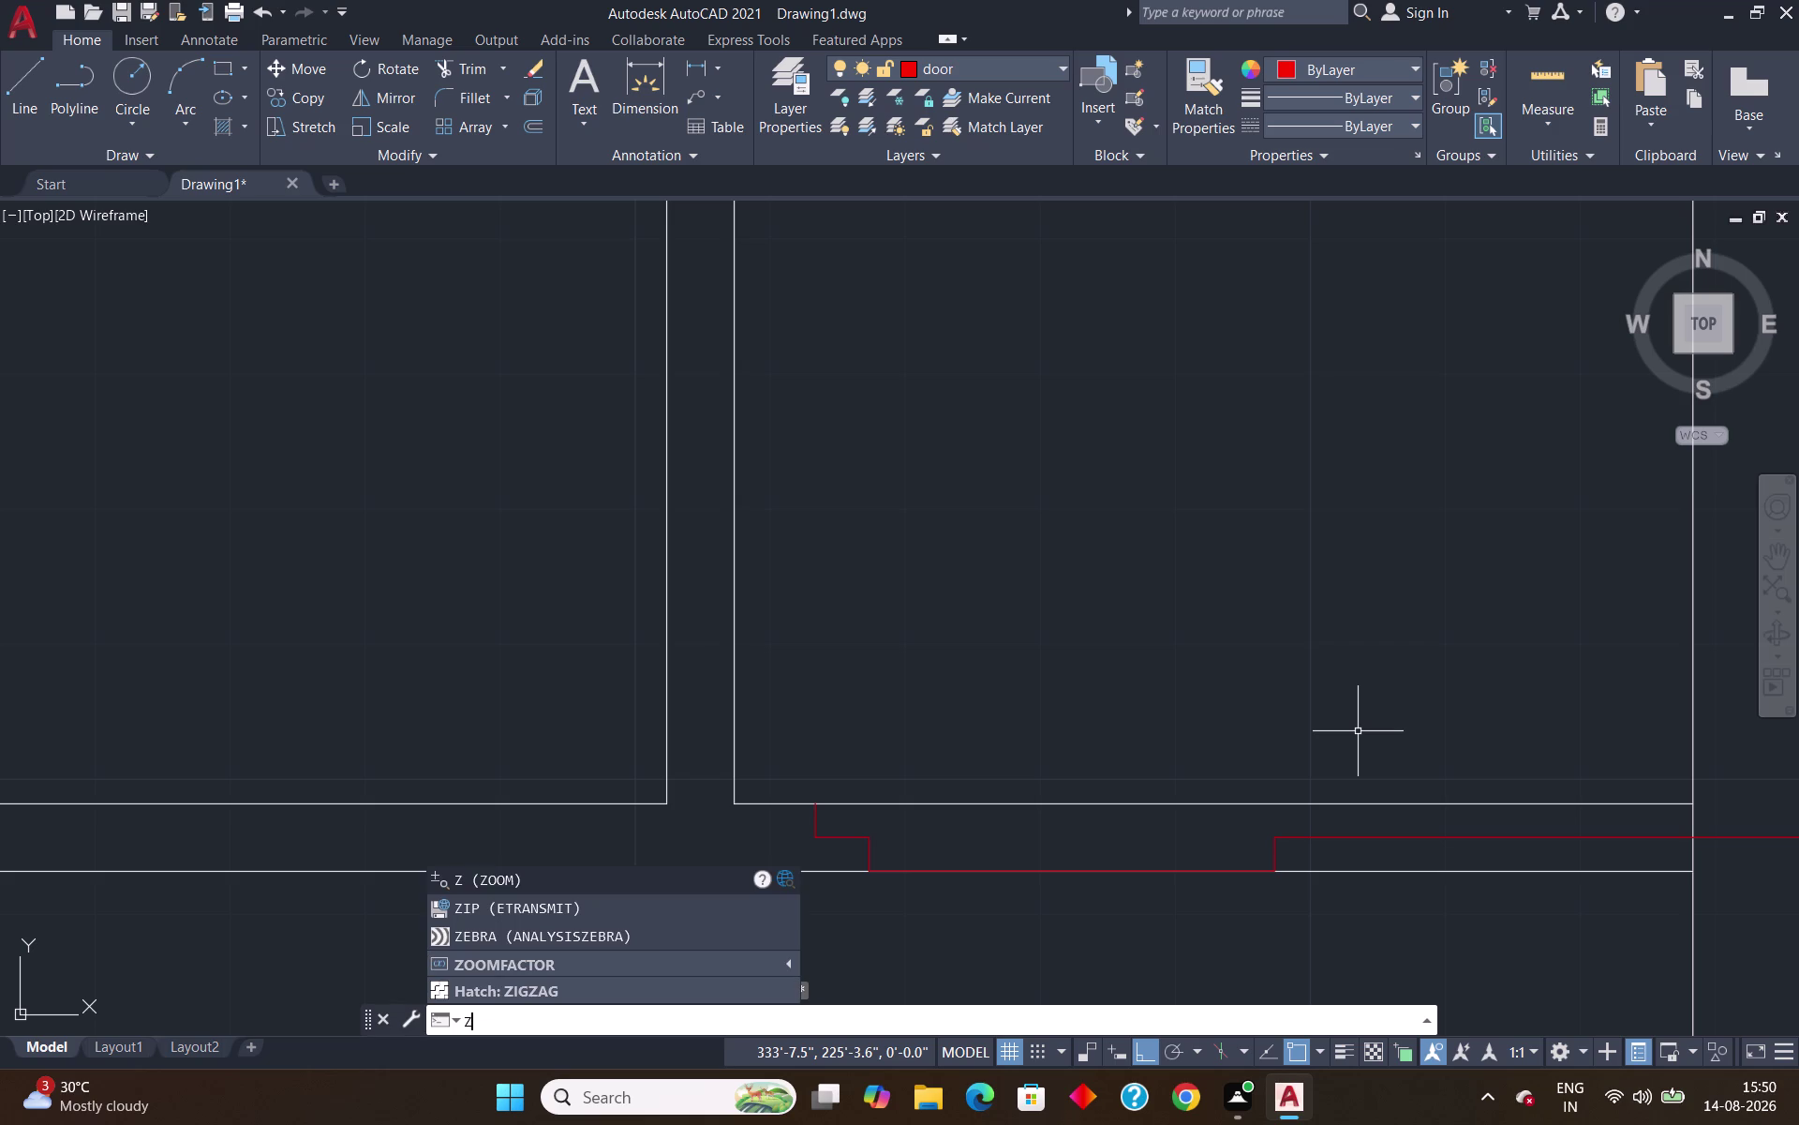
key(ctrl+z)
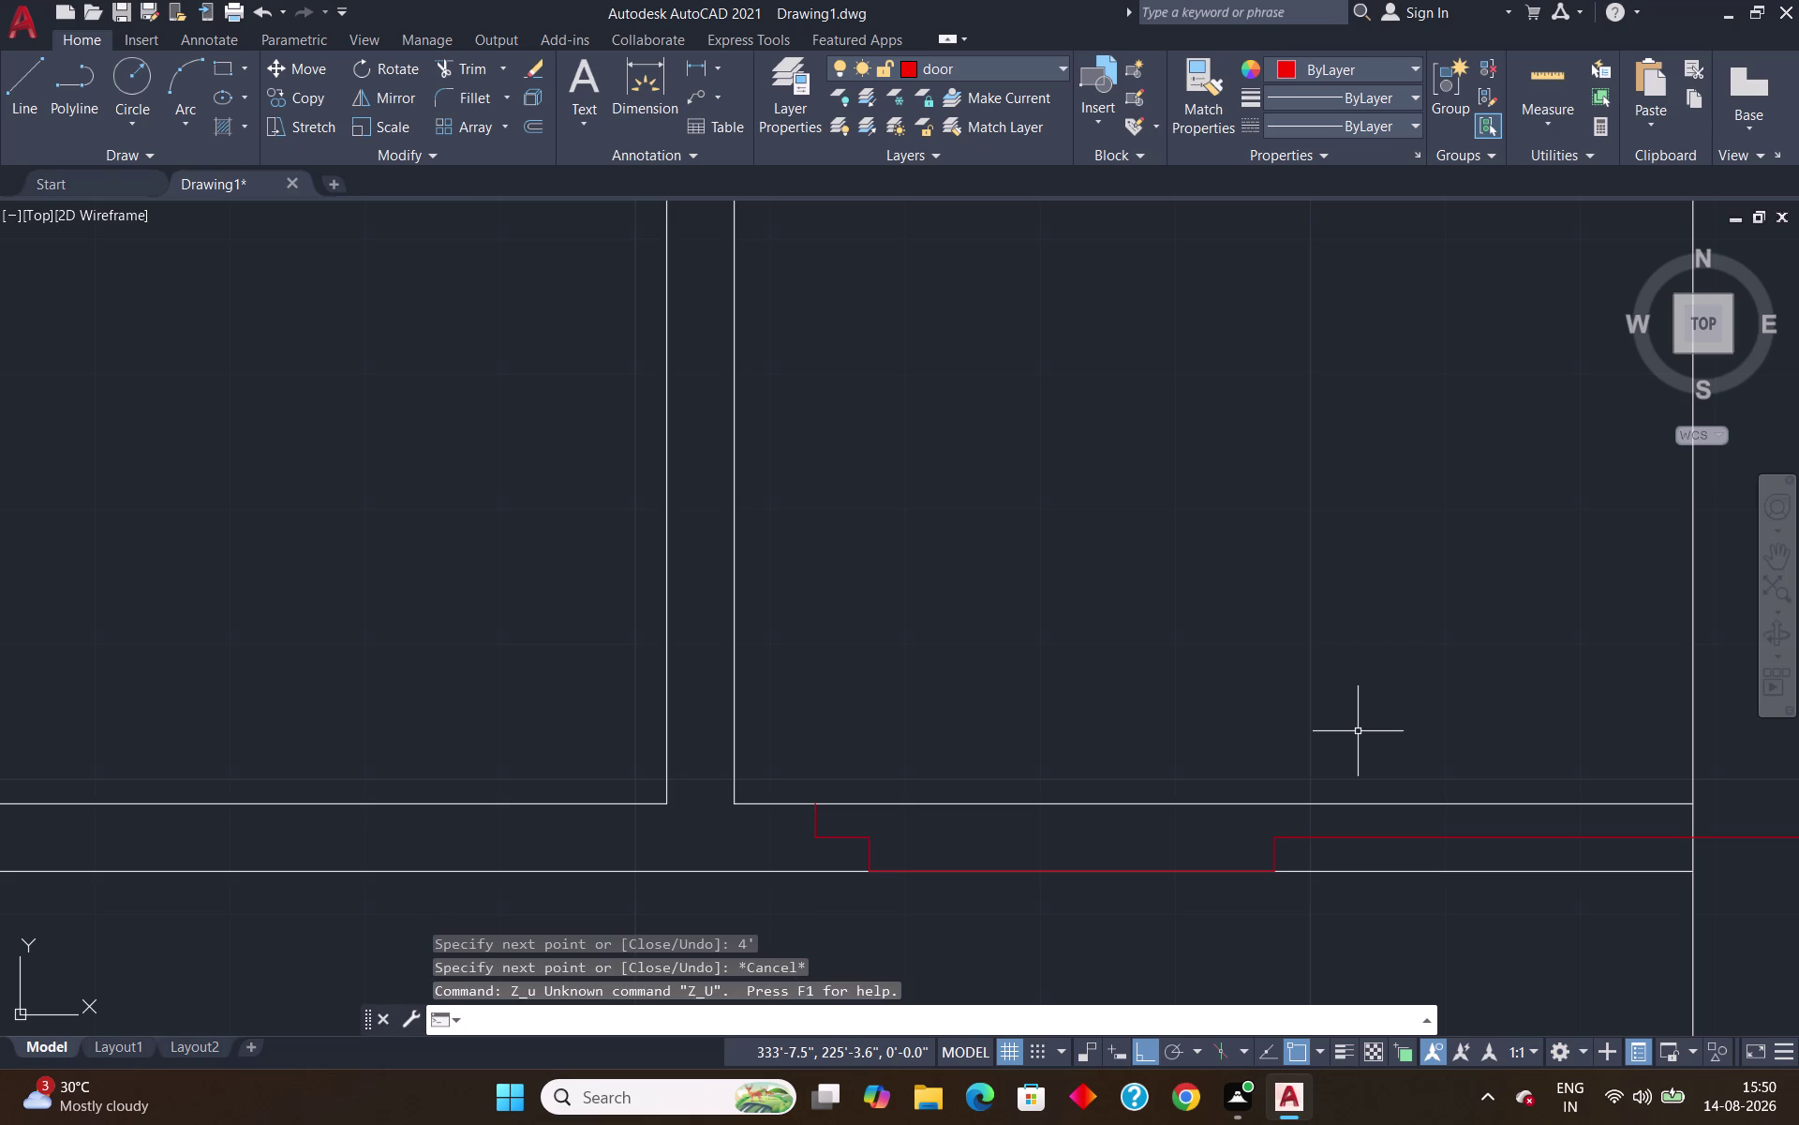
key(ctrl+z)
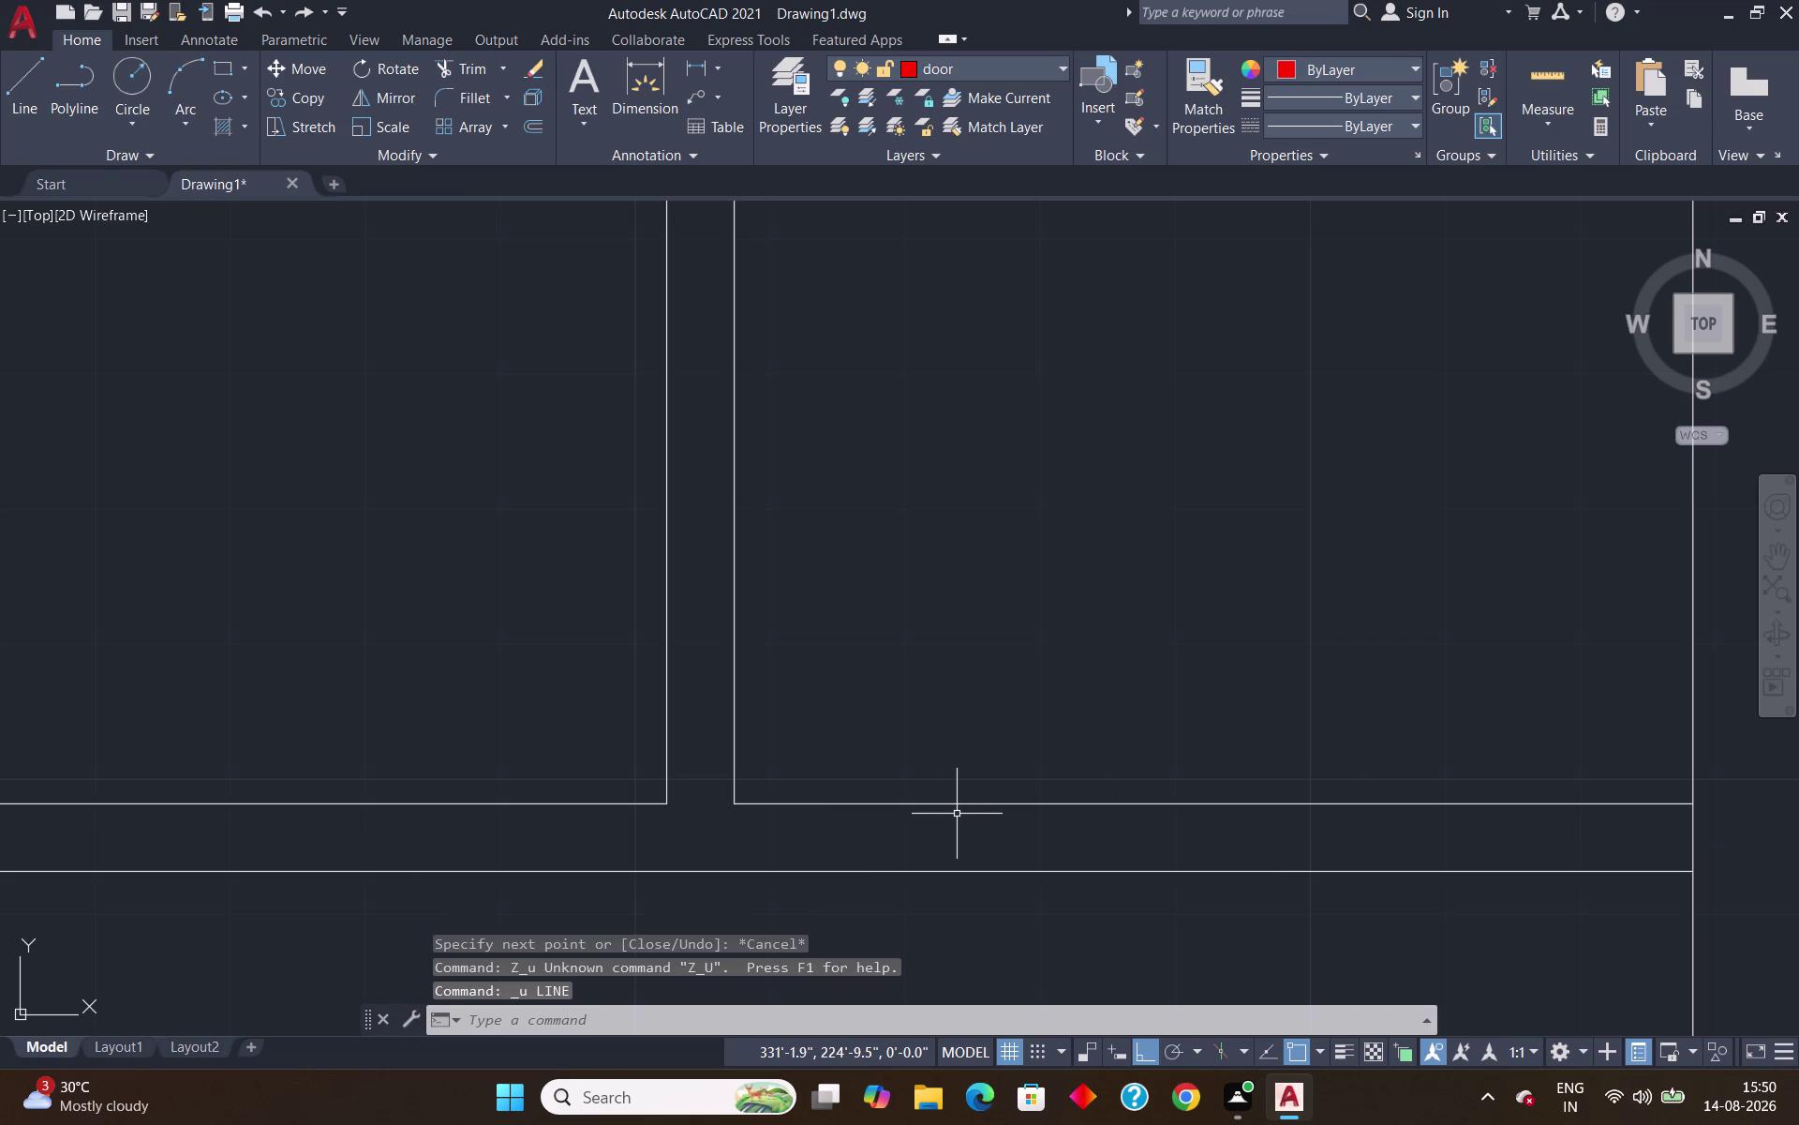
Restart the door line tracked 6" from the opening edge.
key(l)
key(Return)
text(tk)
key(Return)
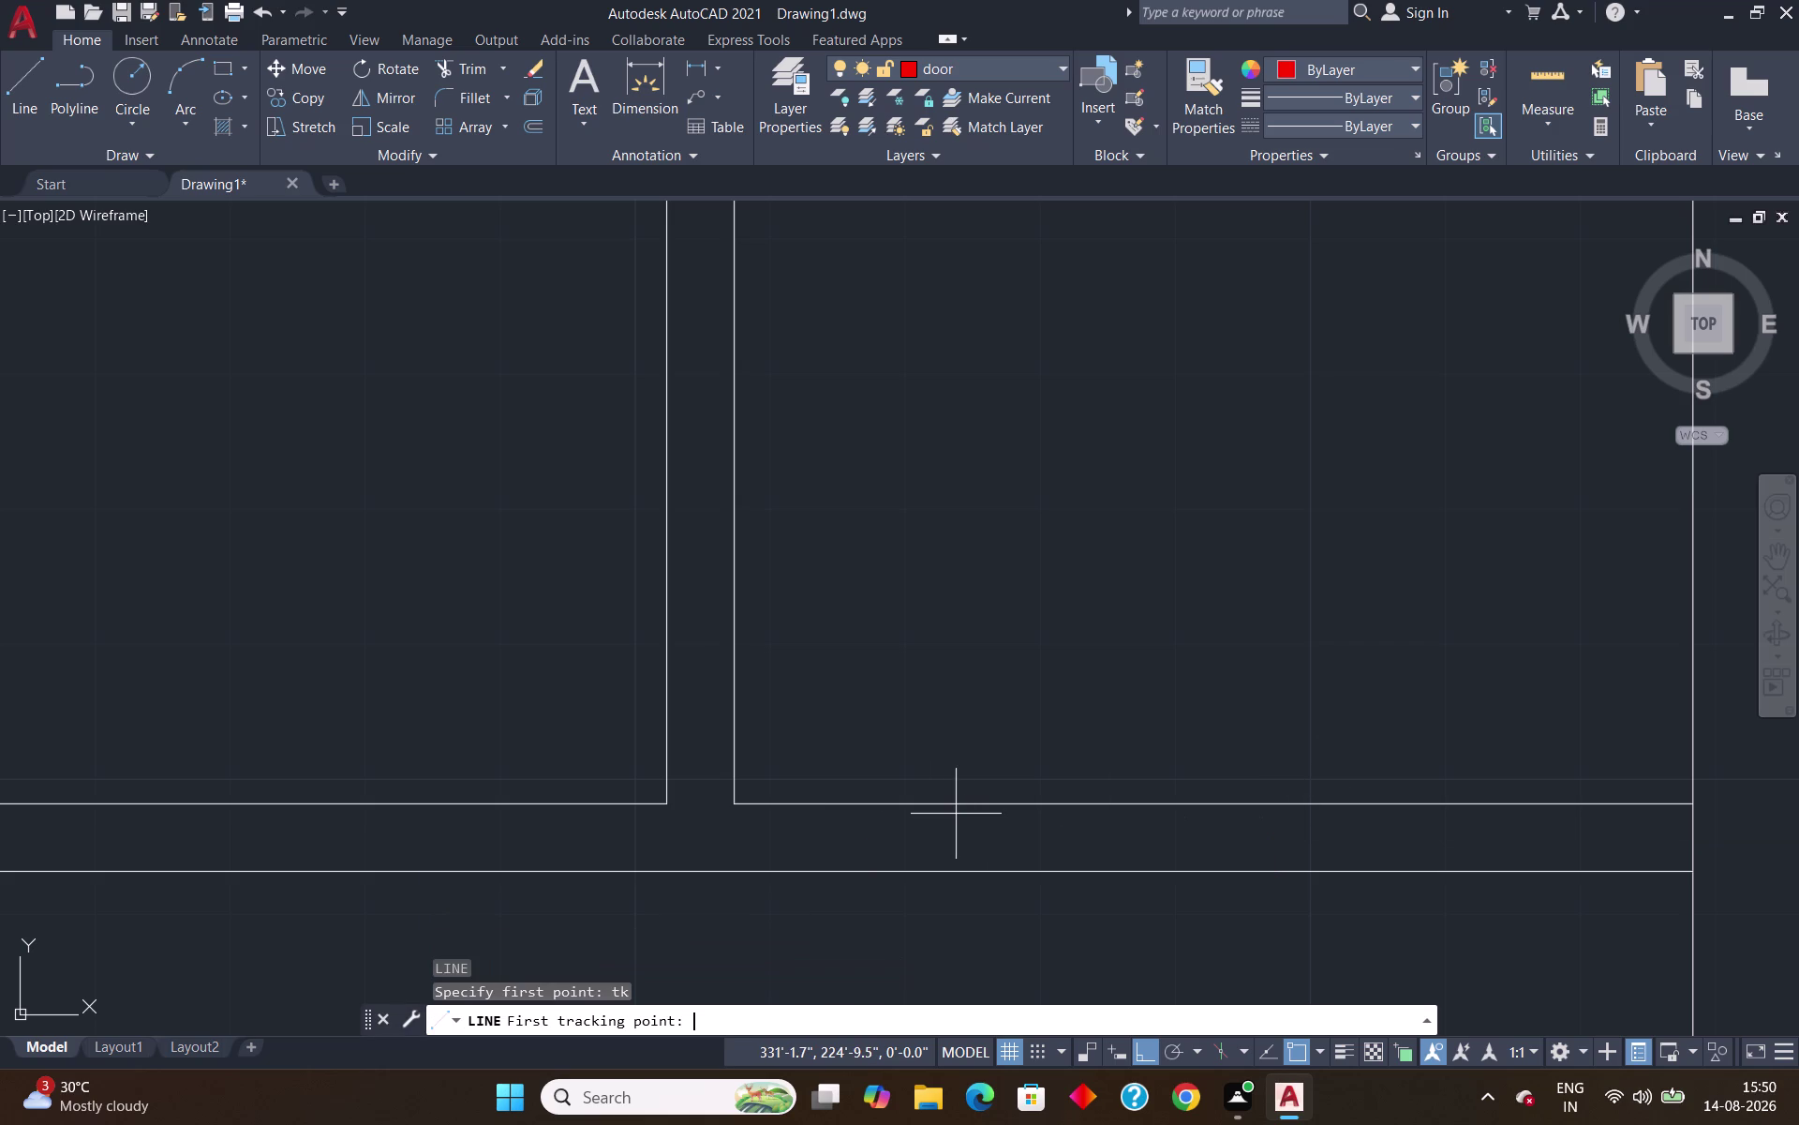
click(740, 810)
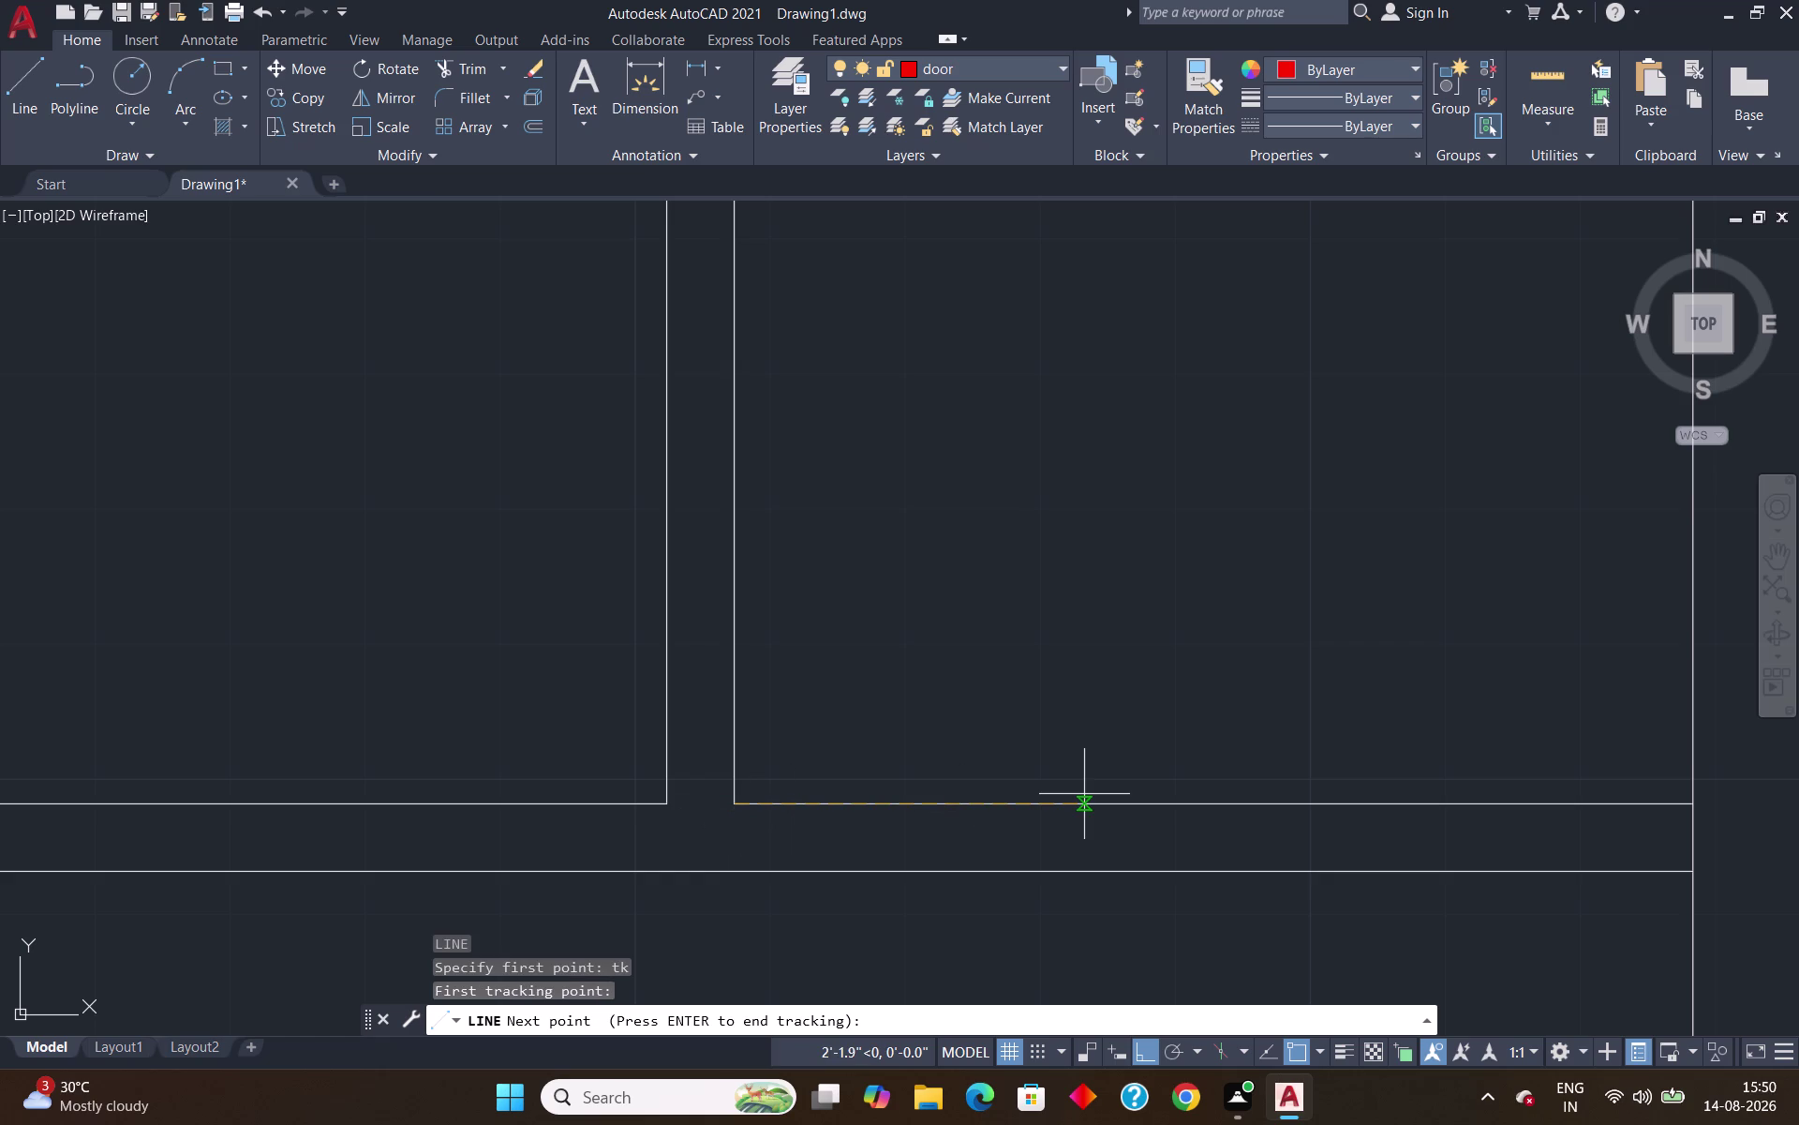
text(6)
text(")
key(Return)
key(Return)
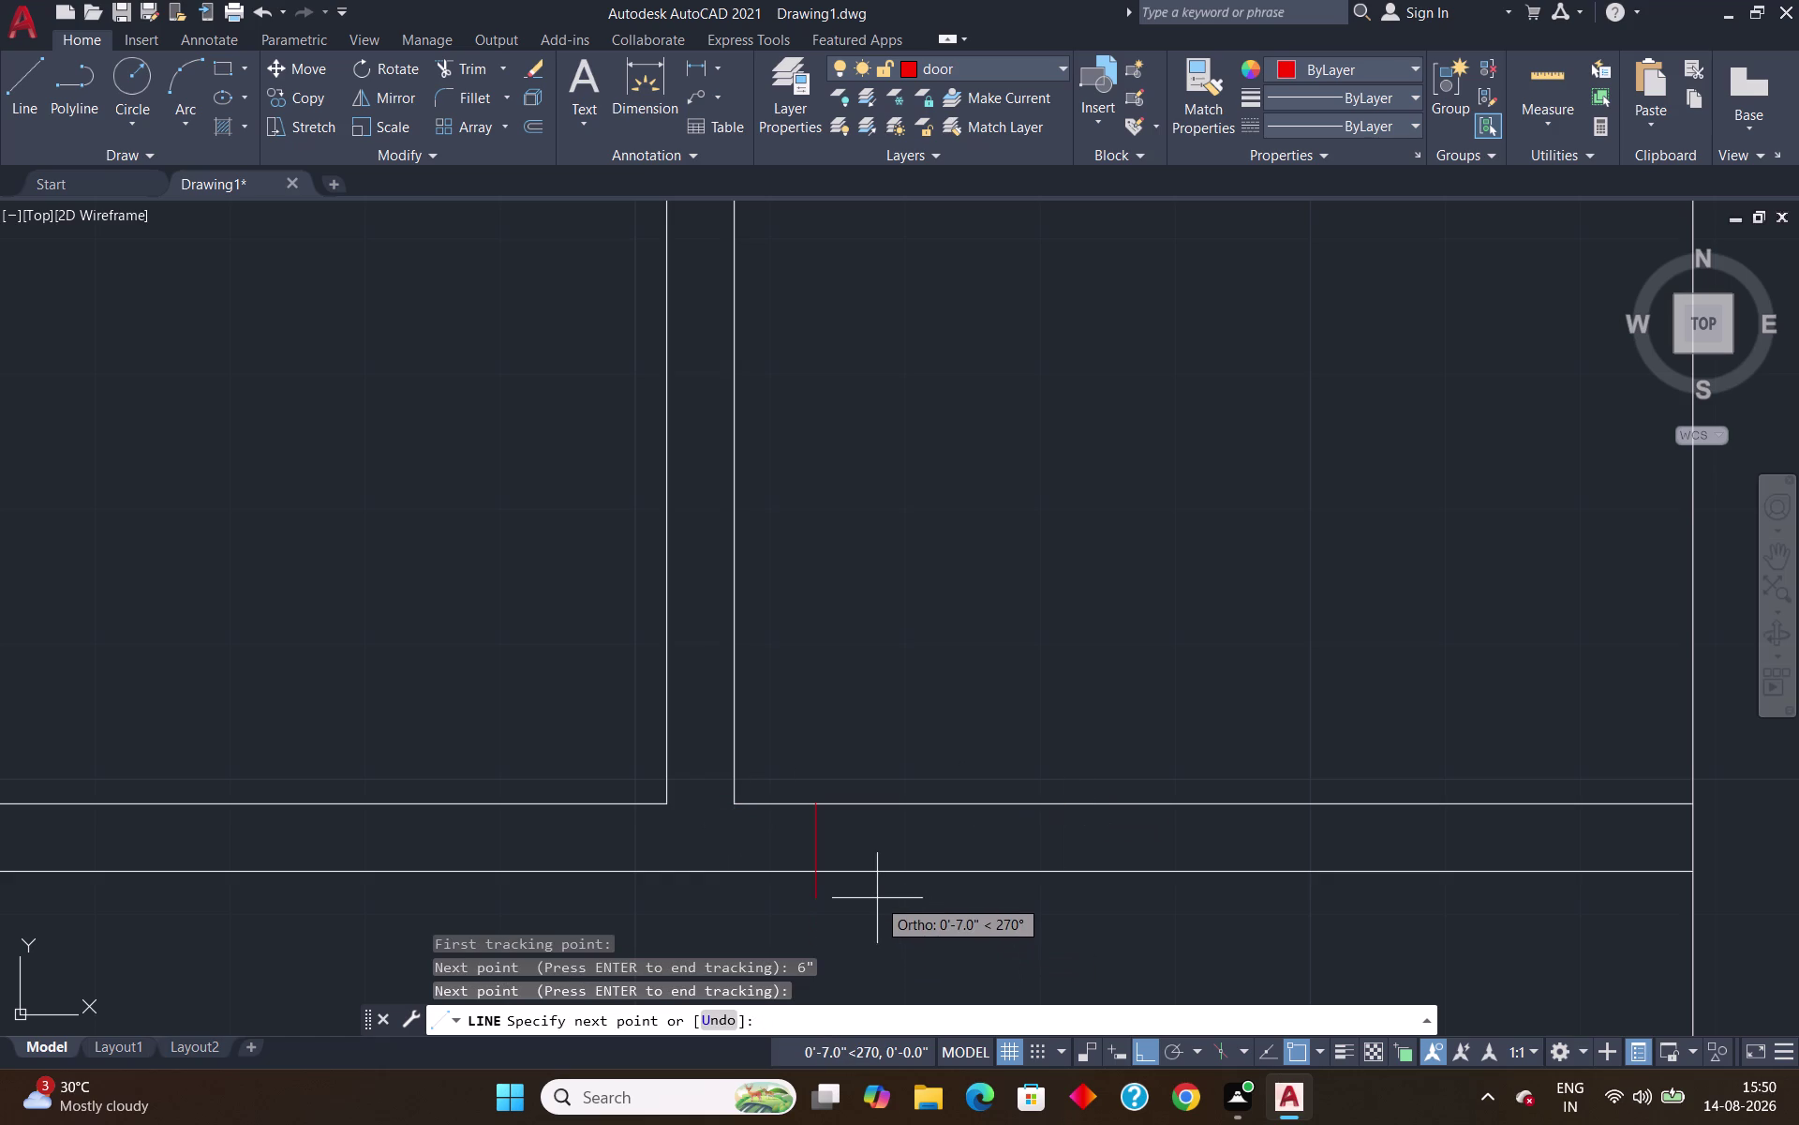
Draw the left jamb step: 2.5" down, then 4" right.
text(2.5")
key(Return)
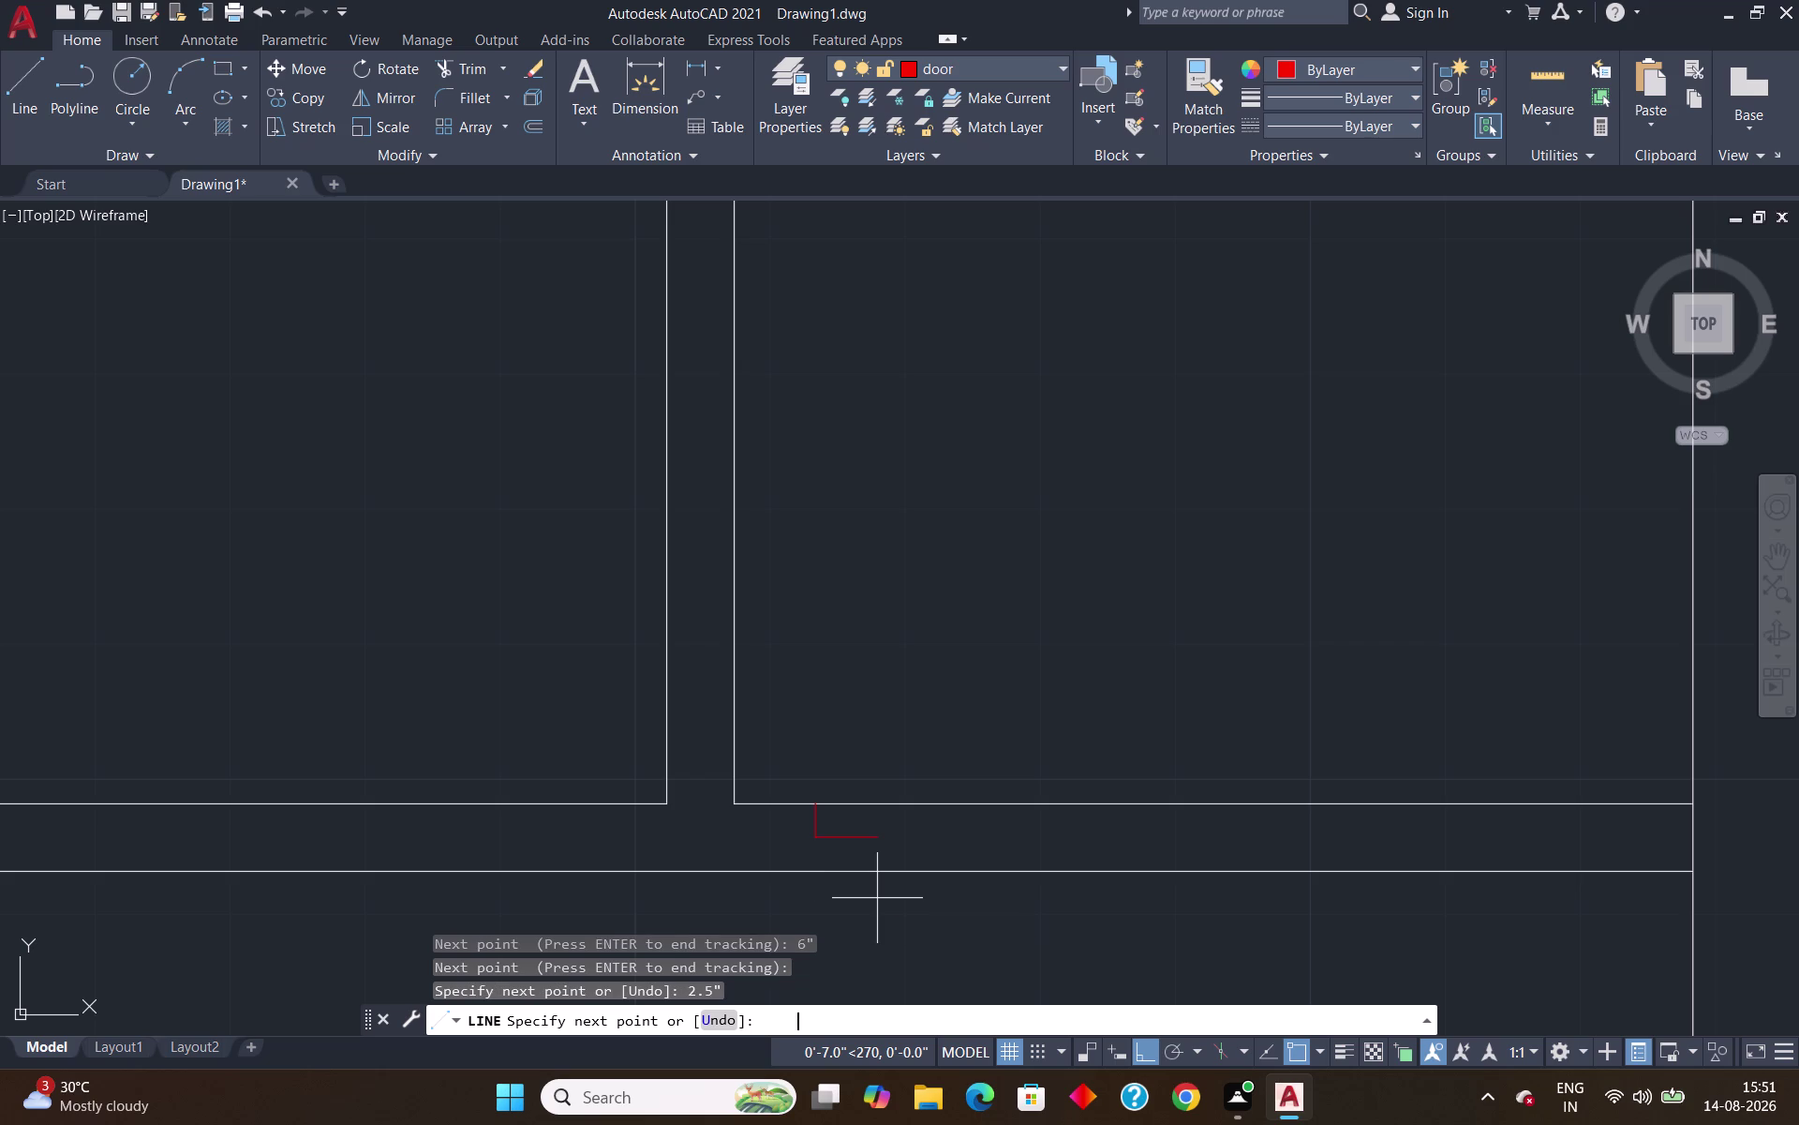
key(4)
key(shift+quotedbl)
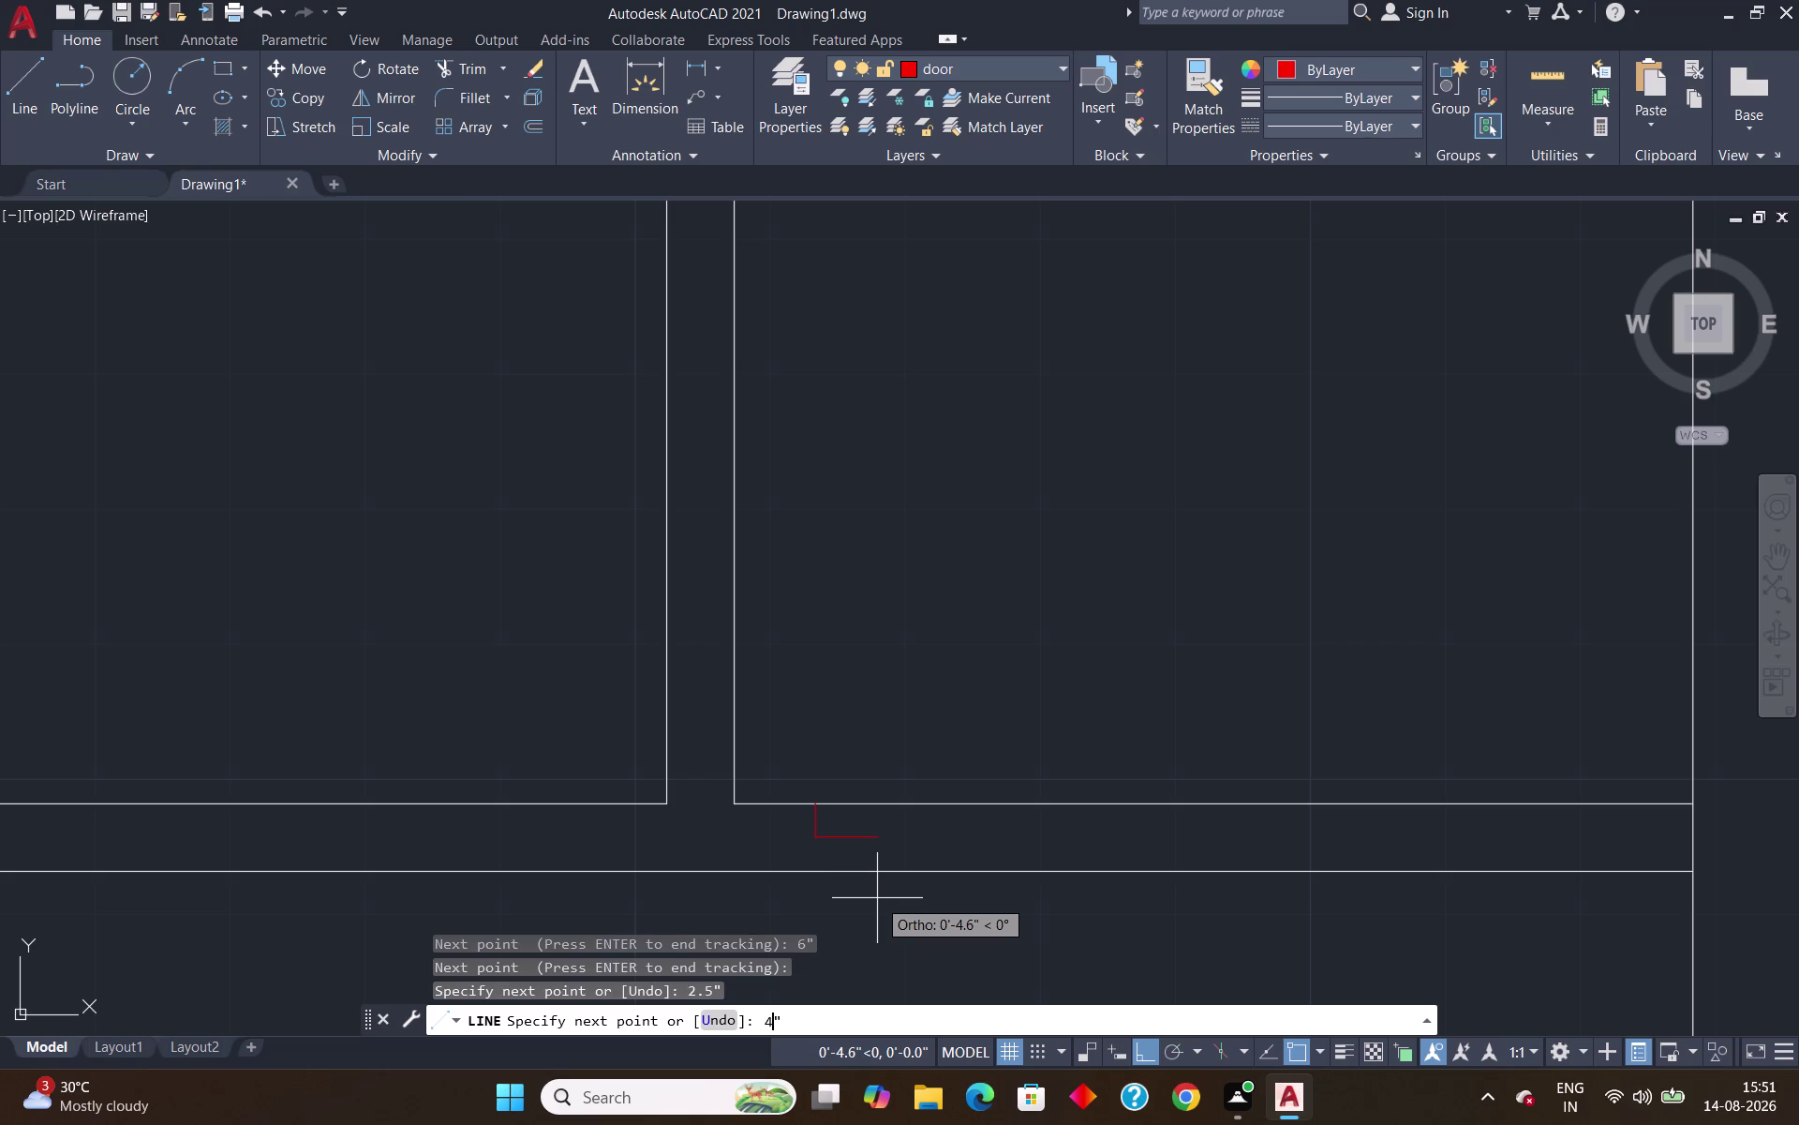
key(Return)
click(865, 875)
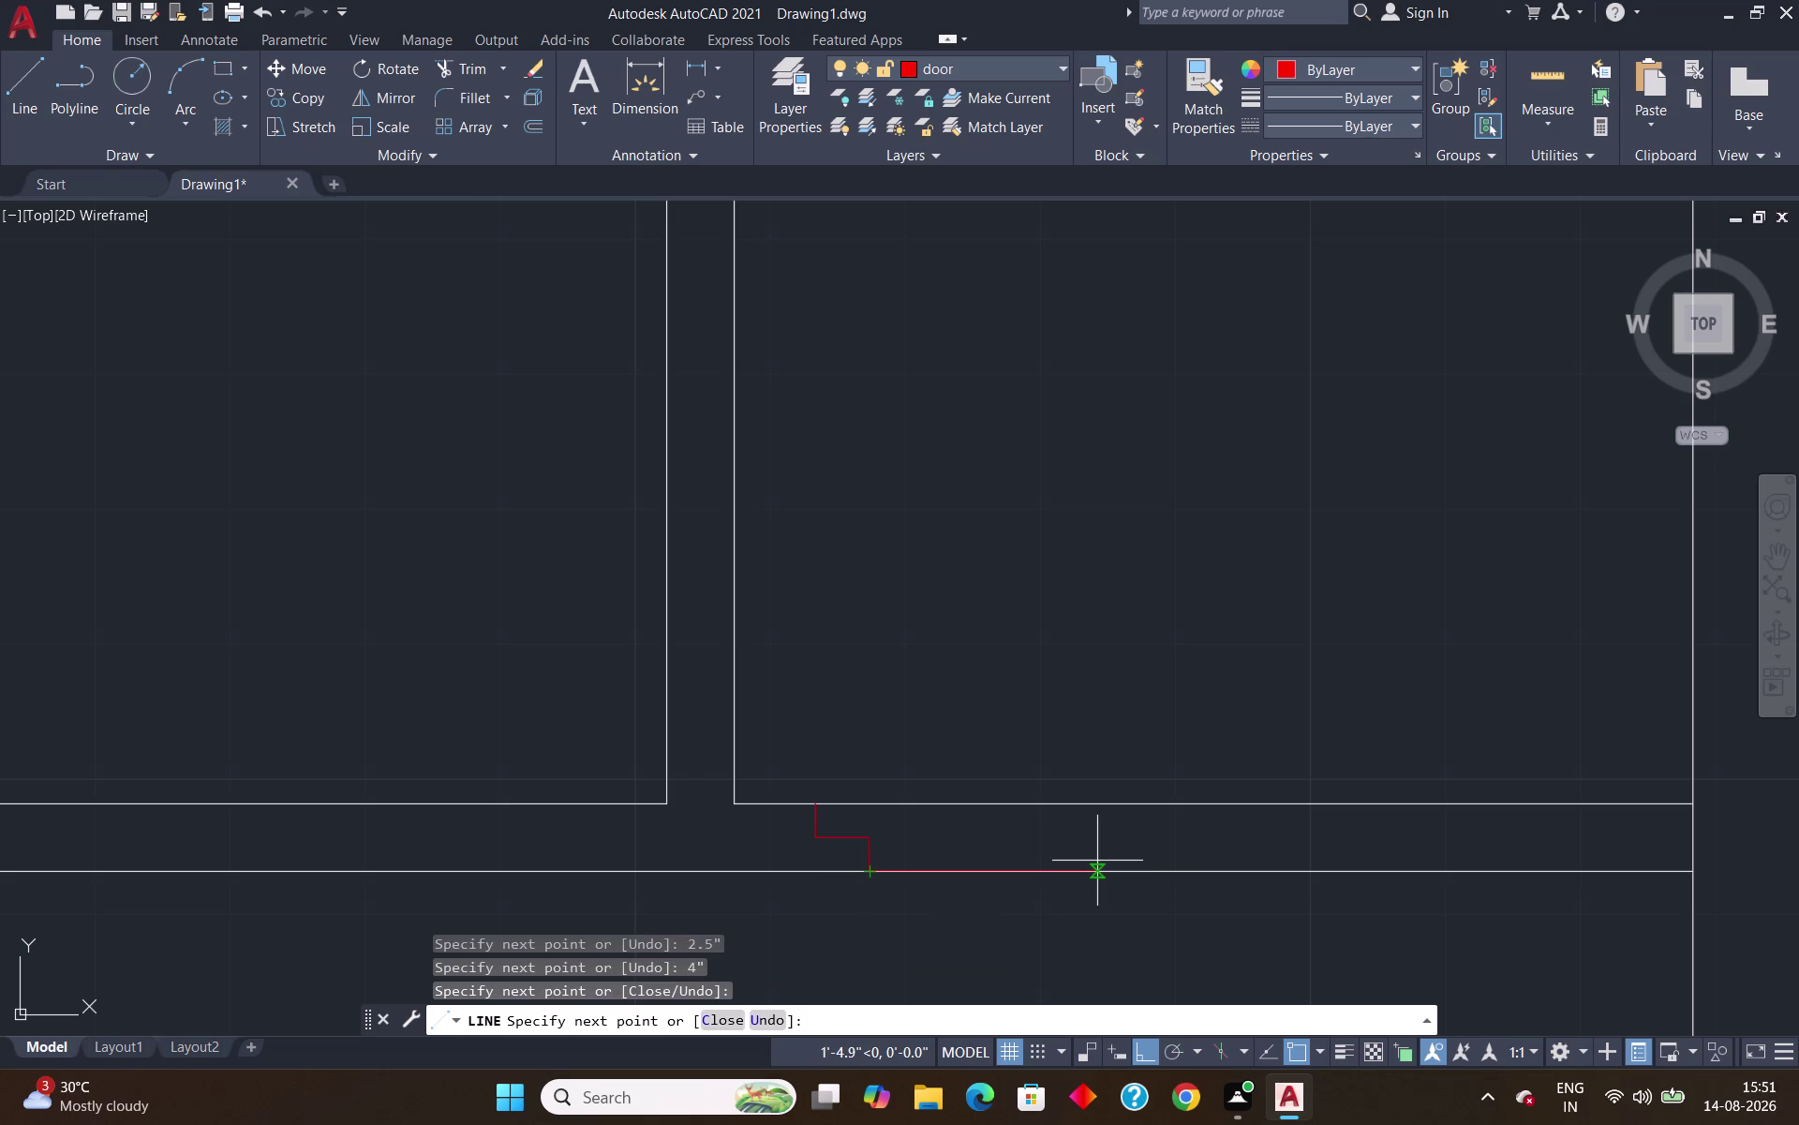
Add the 2'6" bottom edge and a 2.5' upright to finish the outline.
text(2')
text(6")
key(Return)
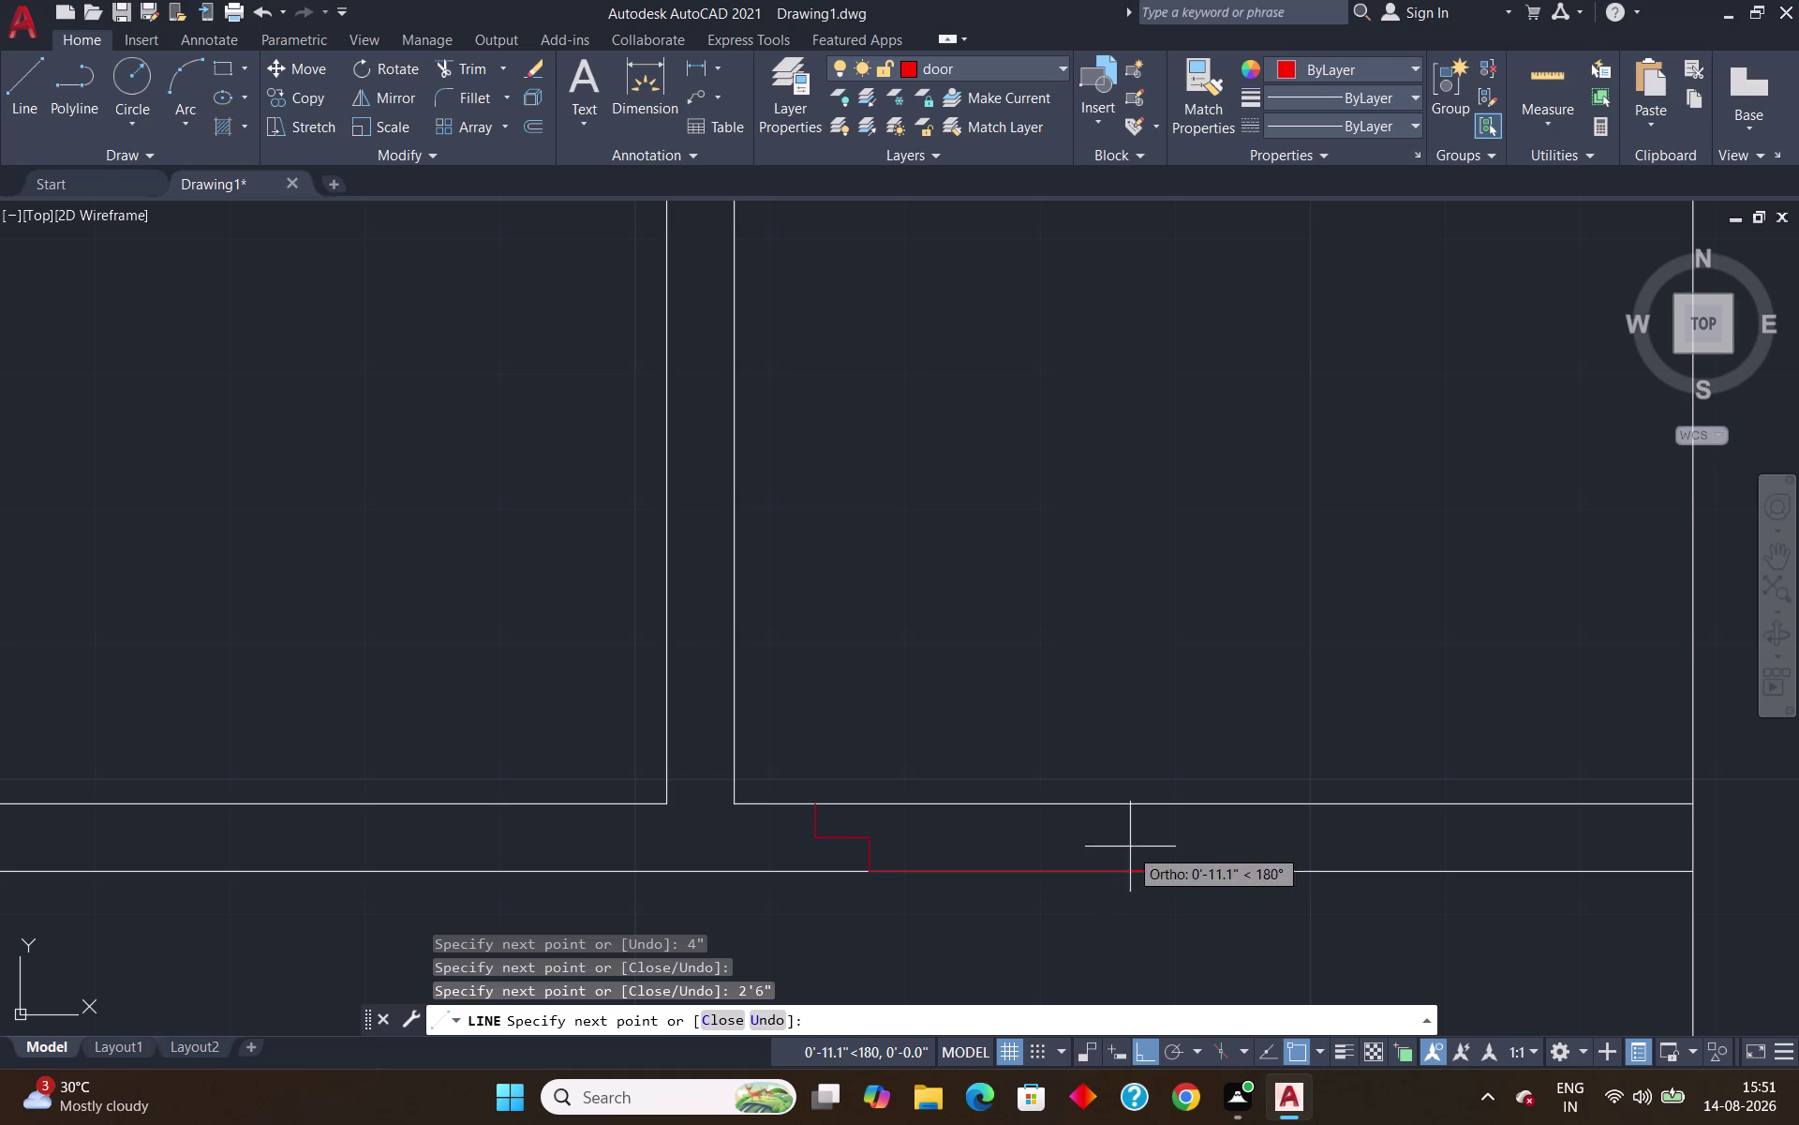
text(2.)
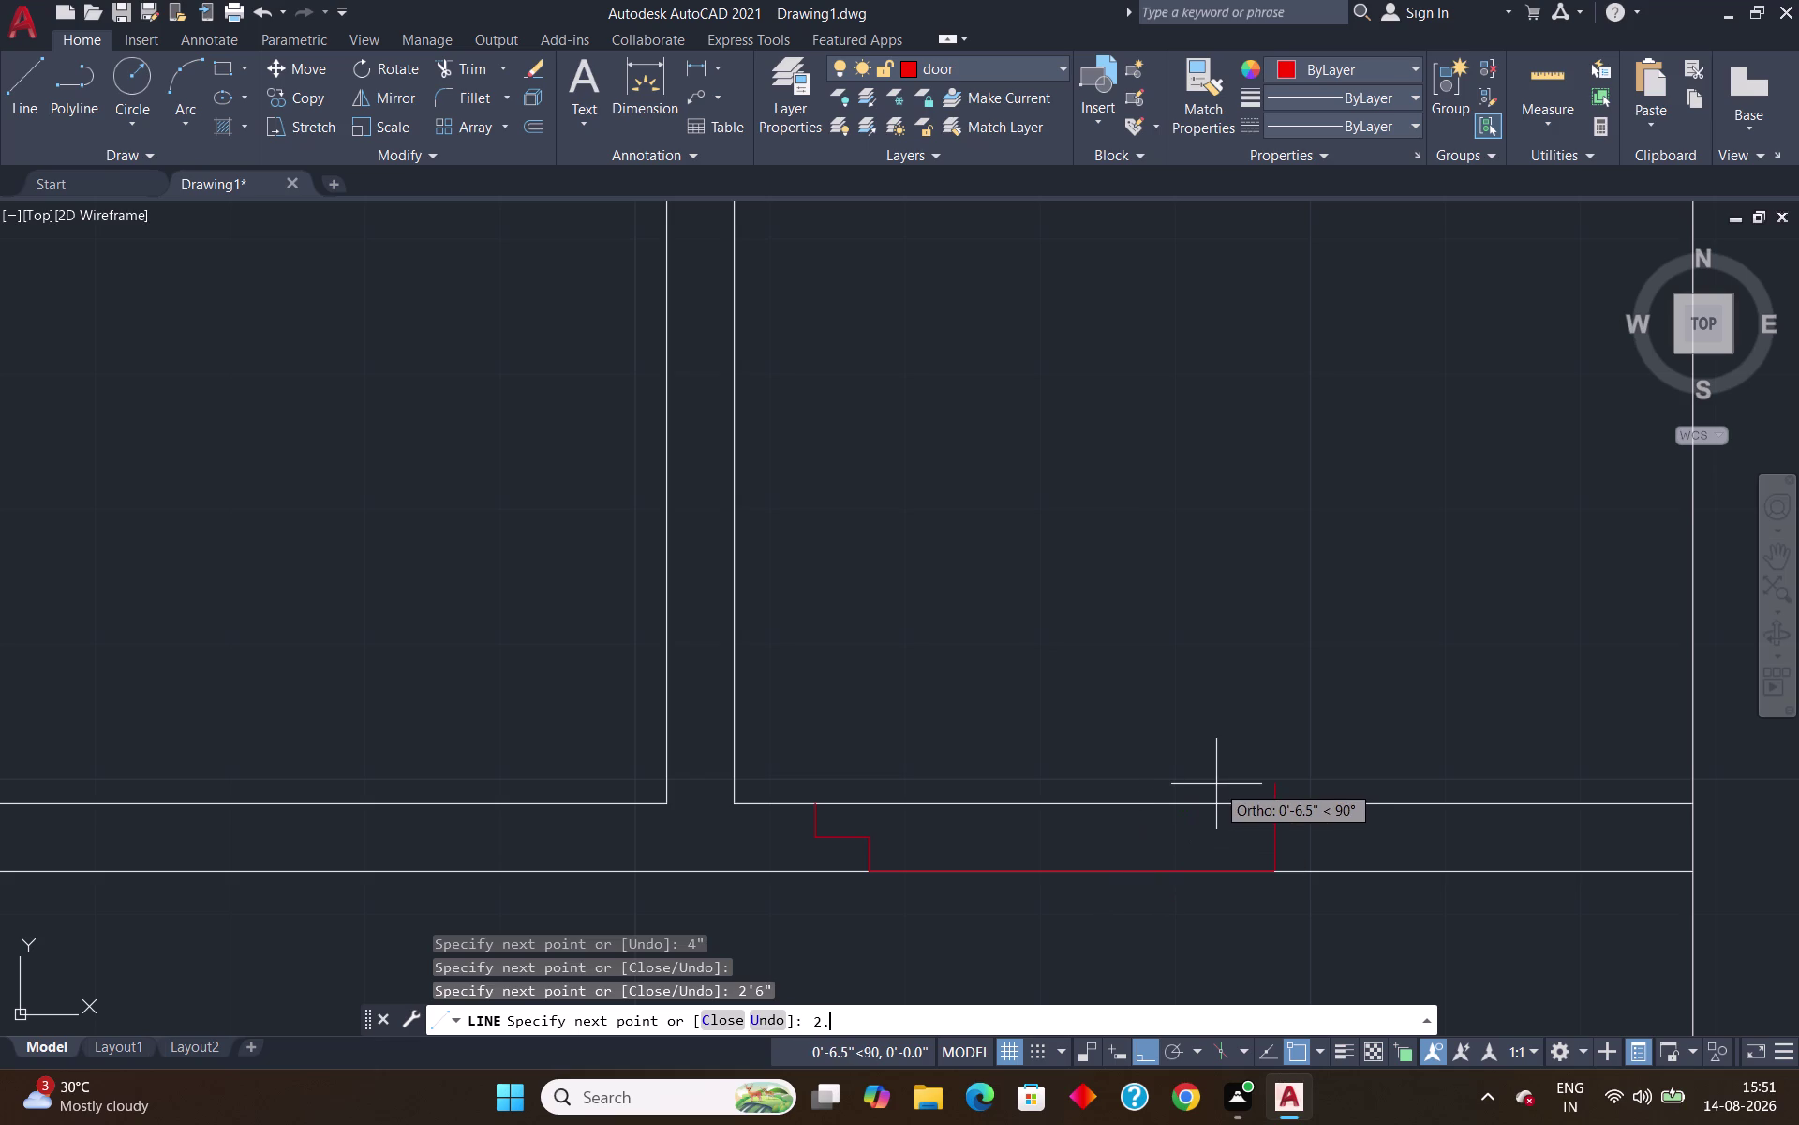
text(5)
key(apostrophe)
key(Return)
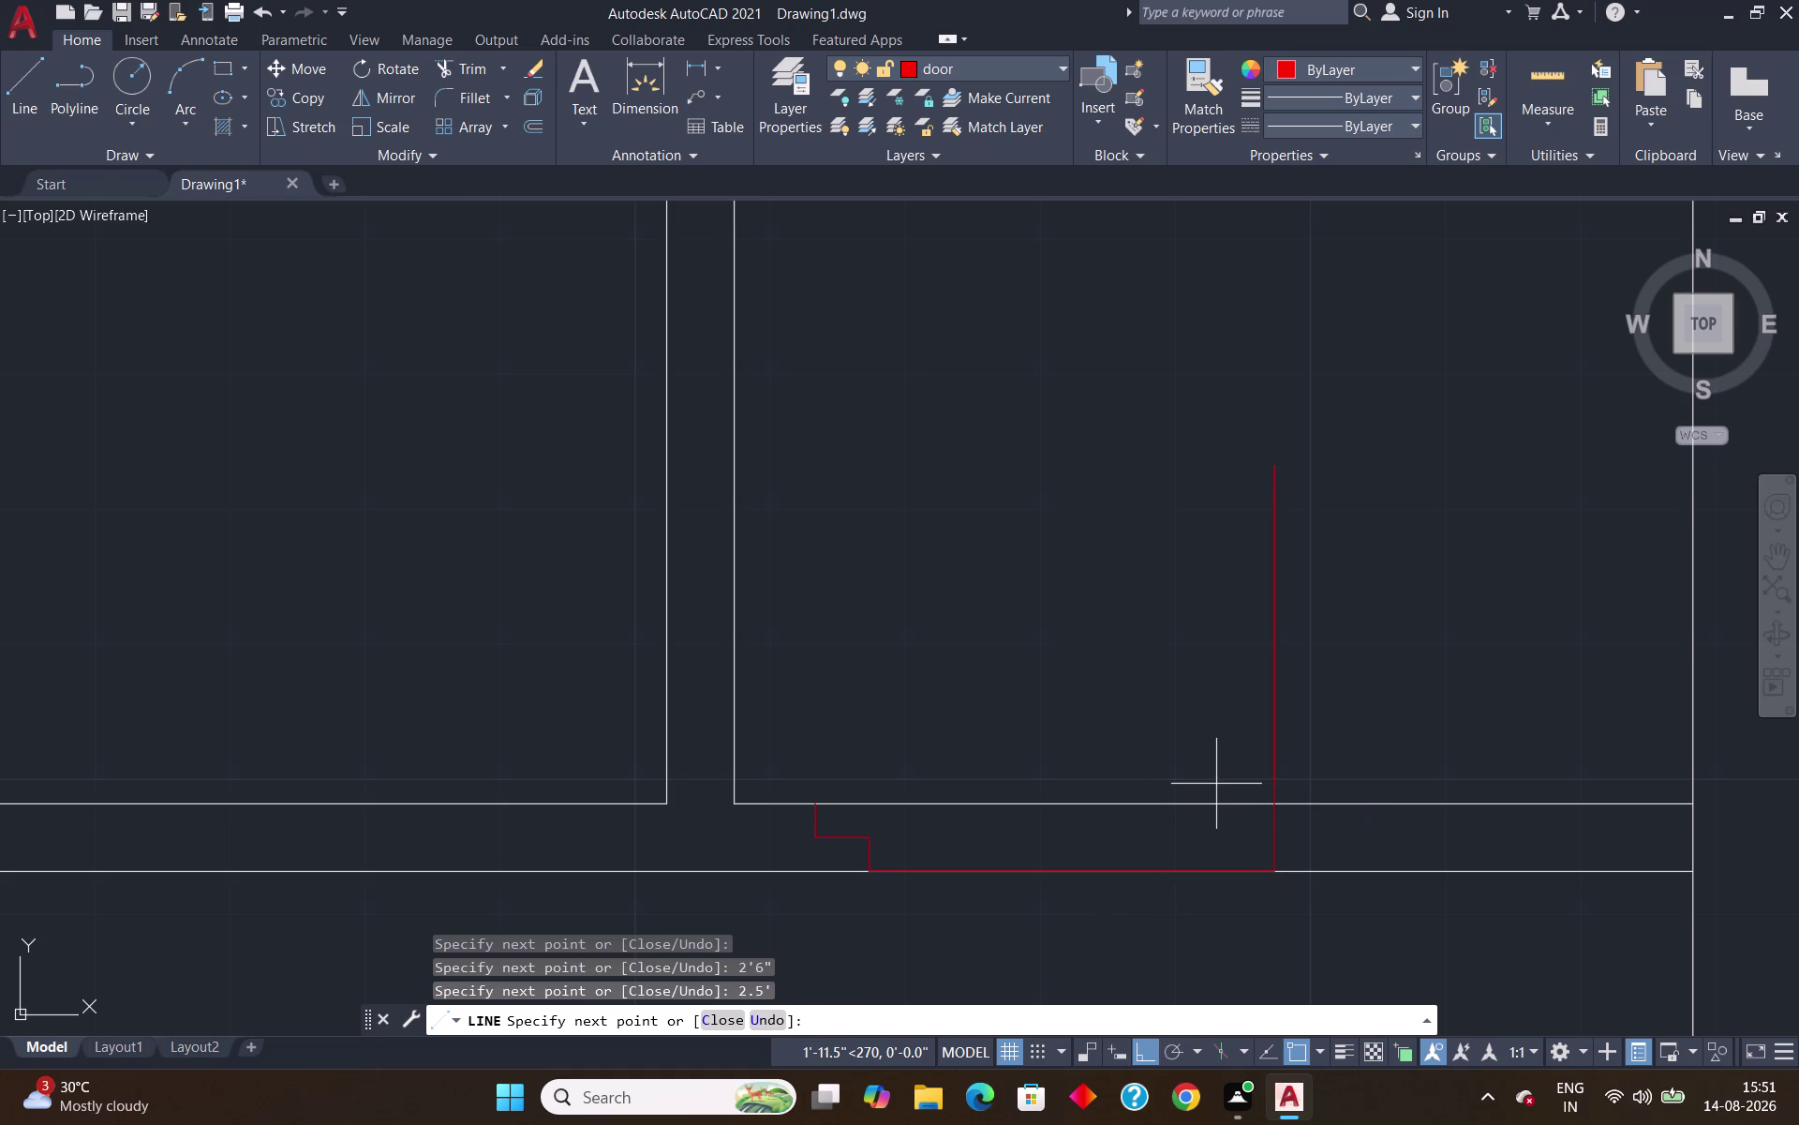
key(Escape)
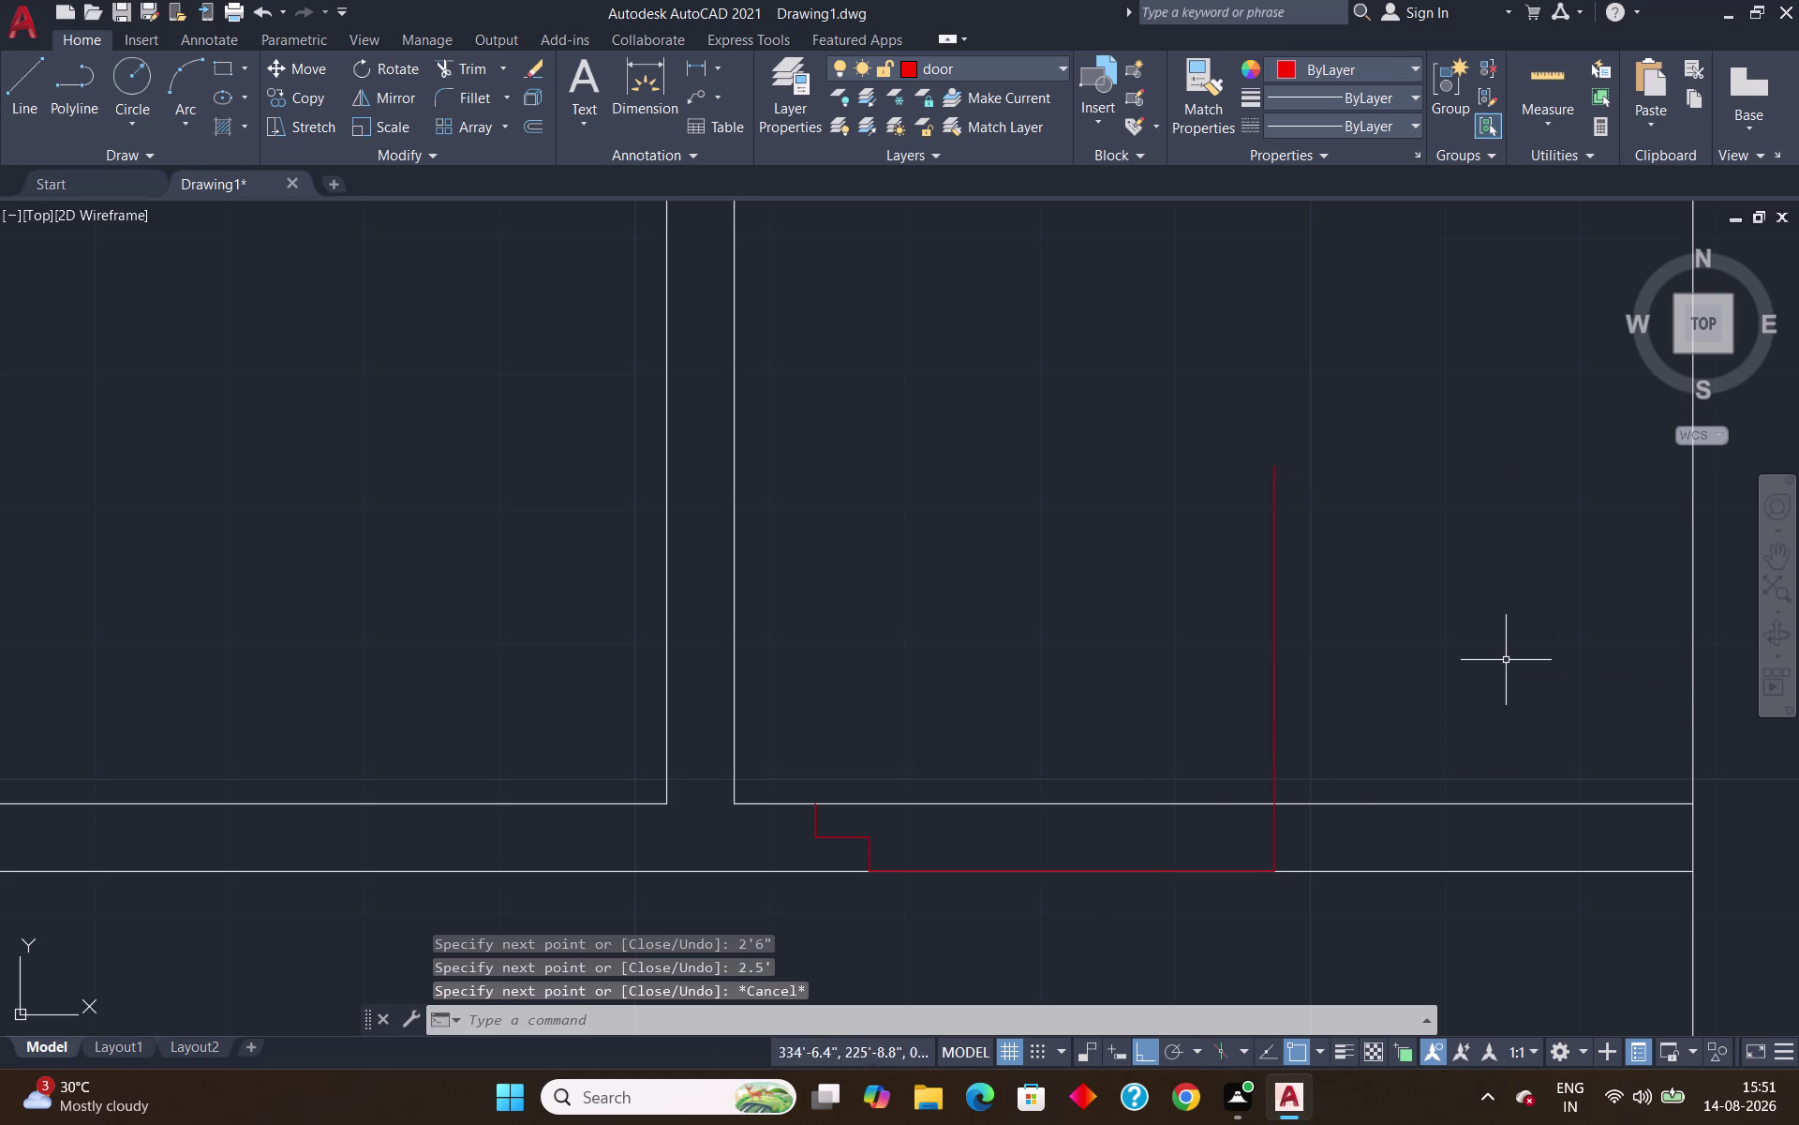
click(1277, 676)
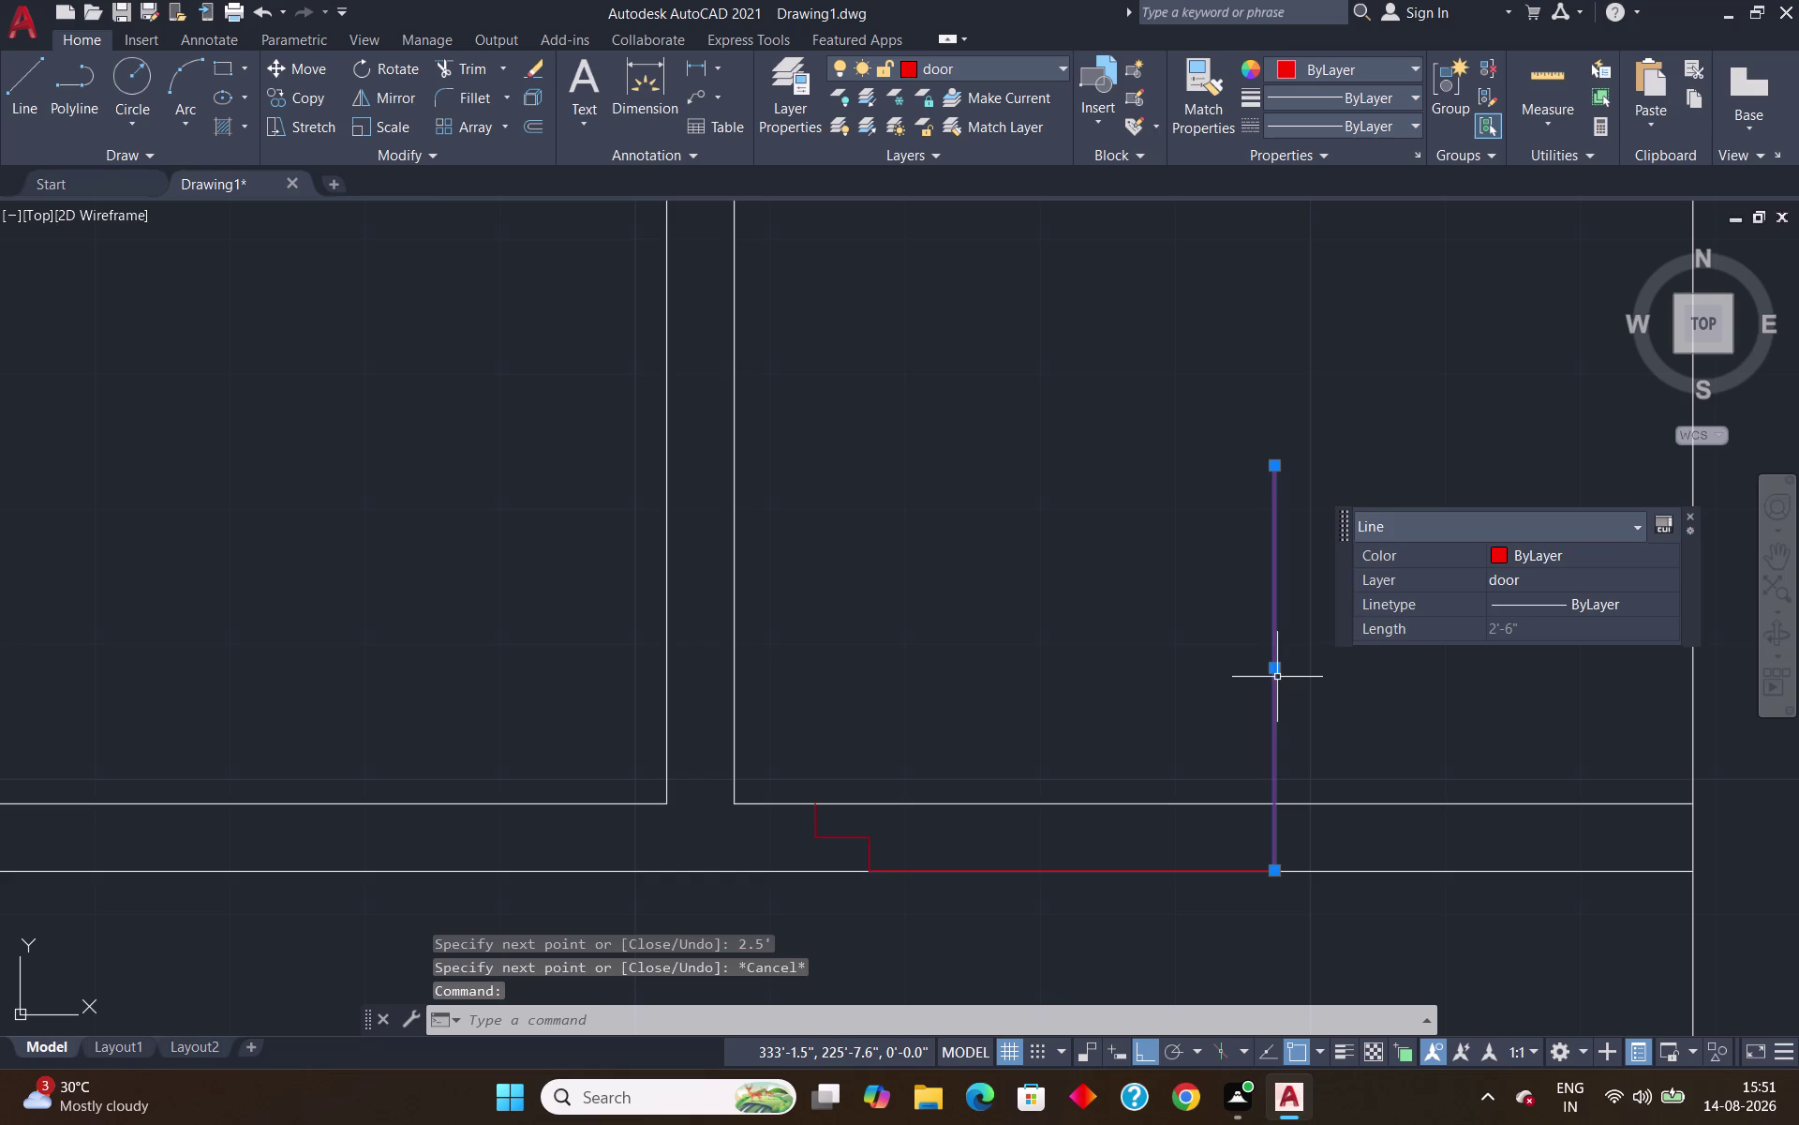
Delete the overlong red upright and draw 2.5" up from the bottom edge's right end.
key(Delete)
key(semicolon)
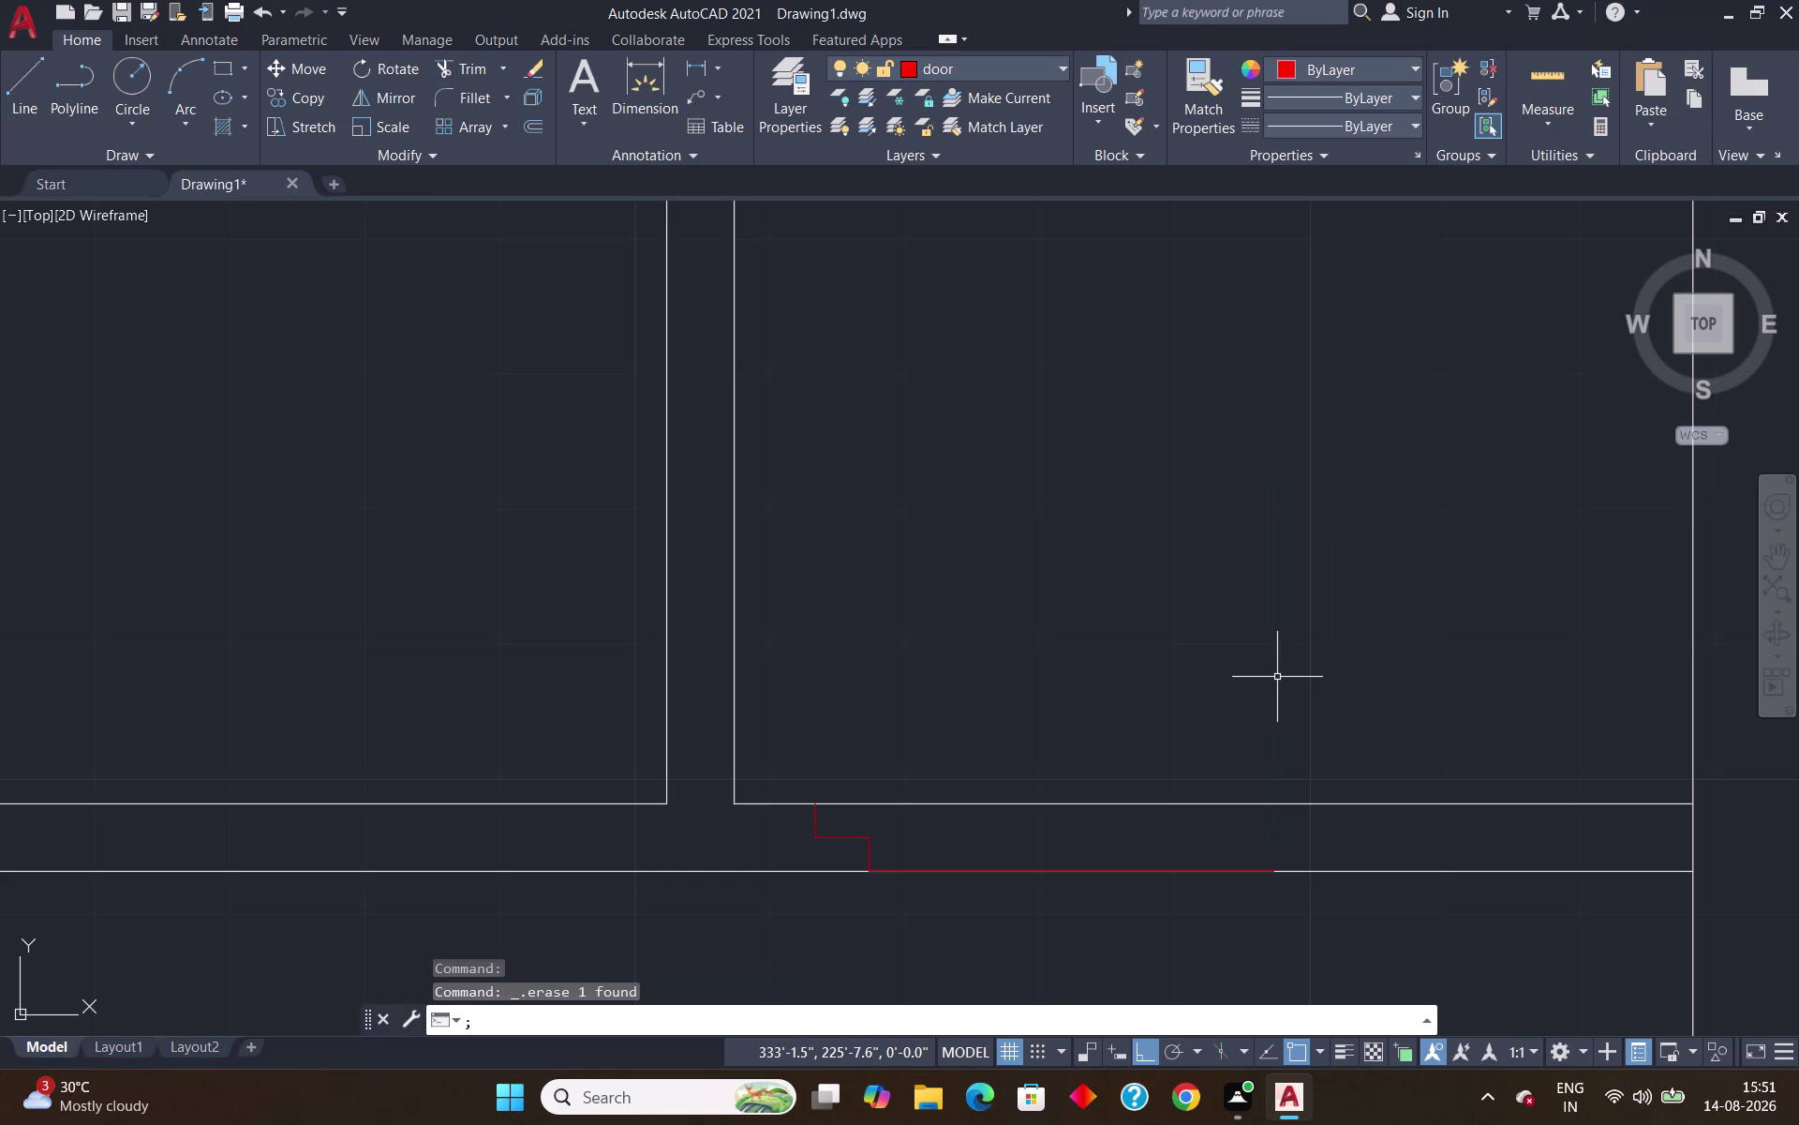
key(BackSpace)
key(BackSpace)
key(l)
key(Return)
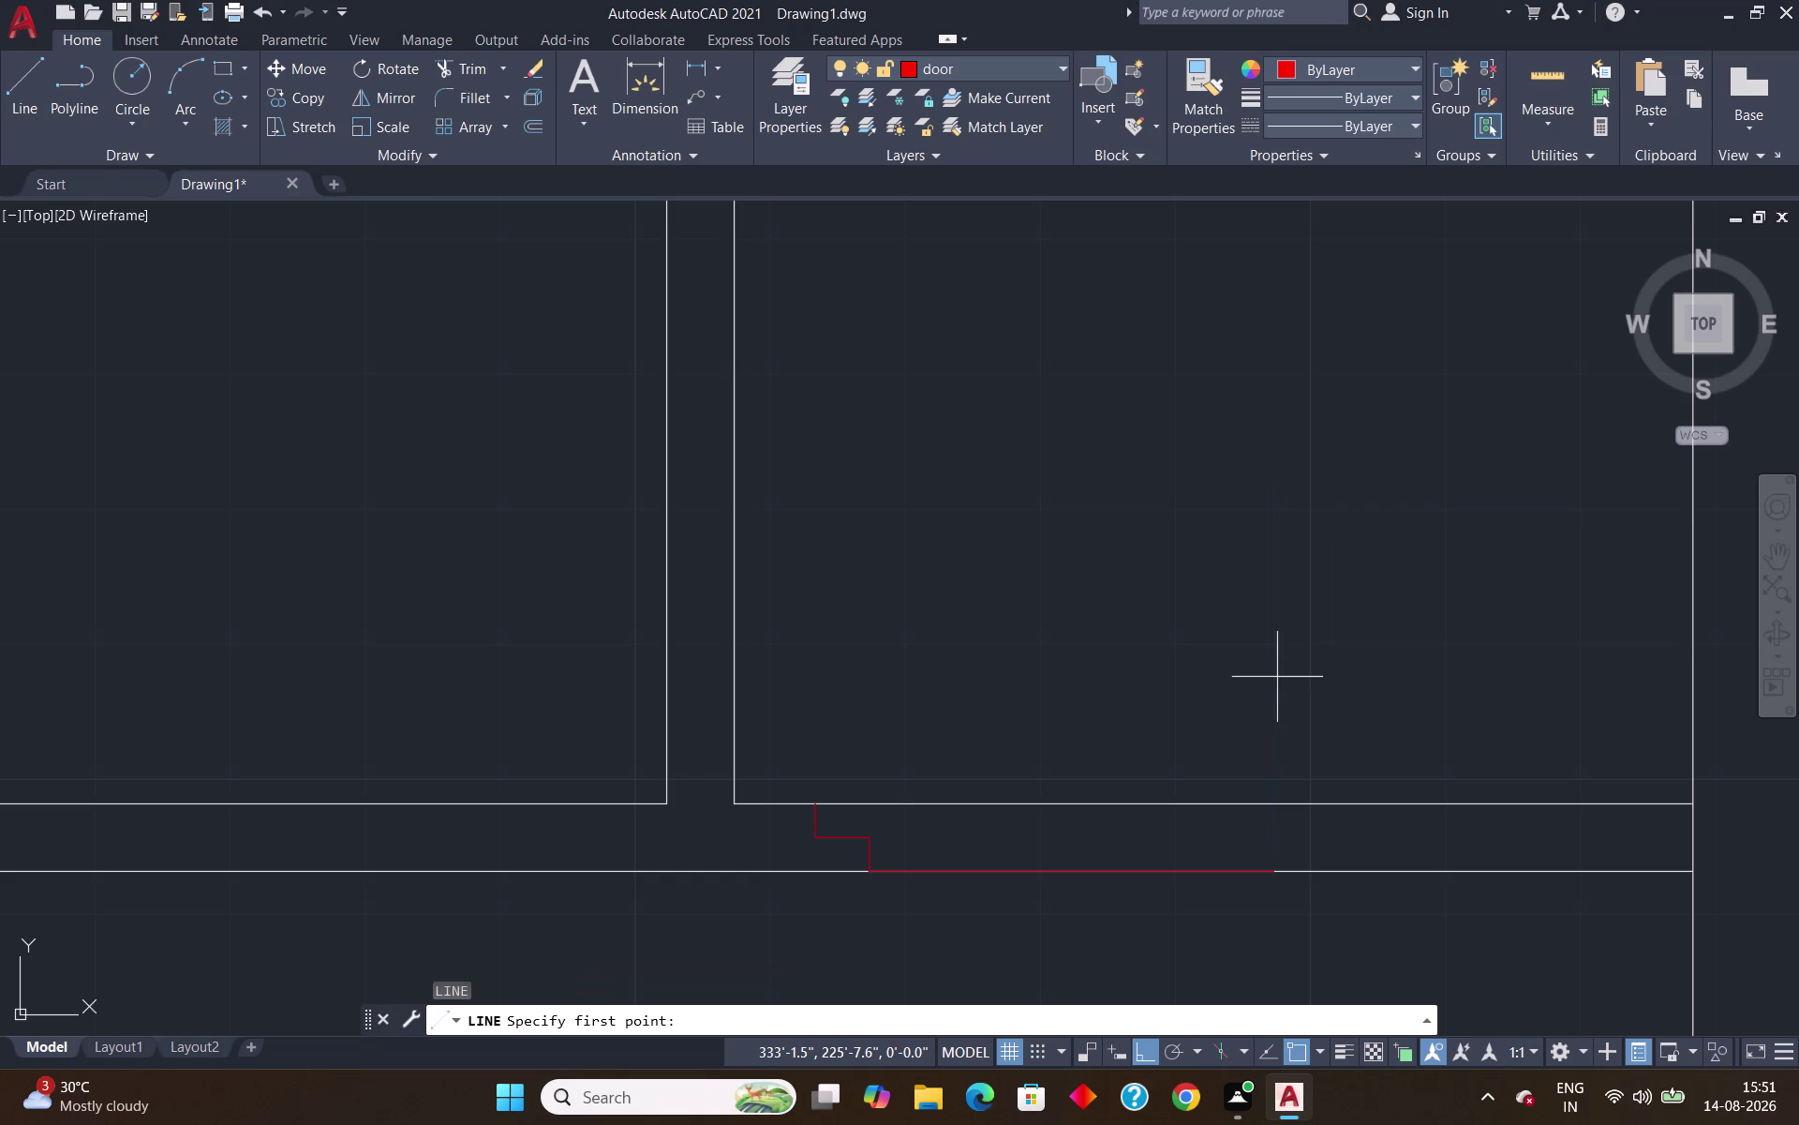
click(1277, 866)
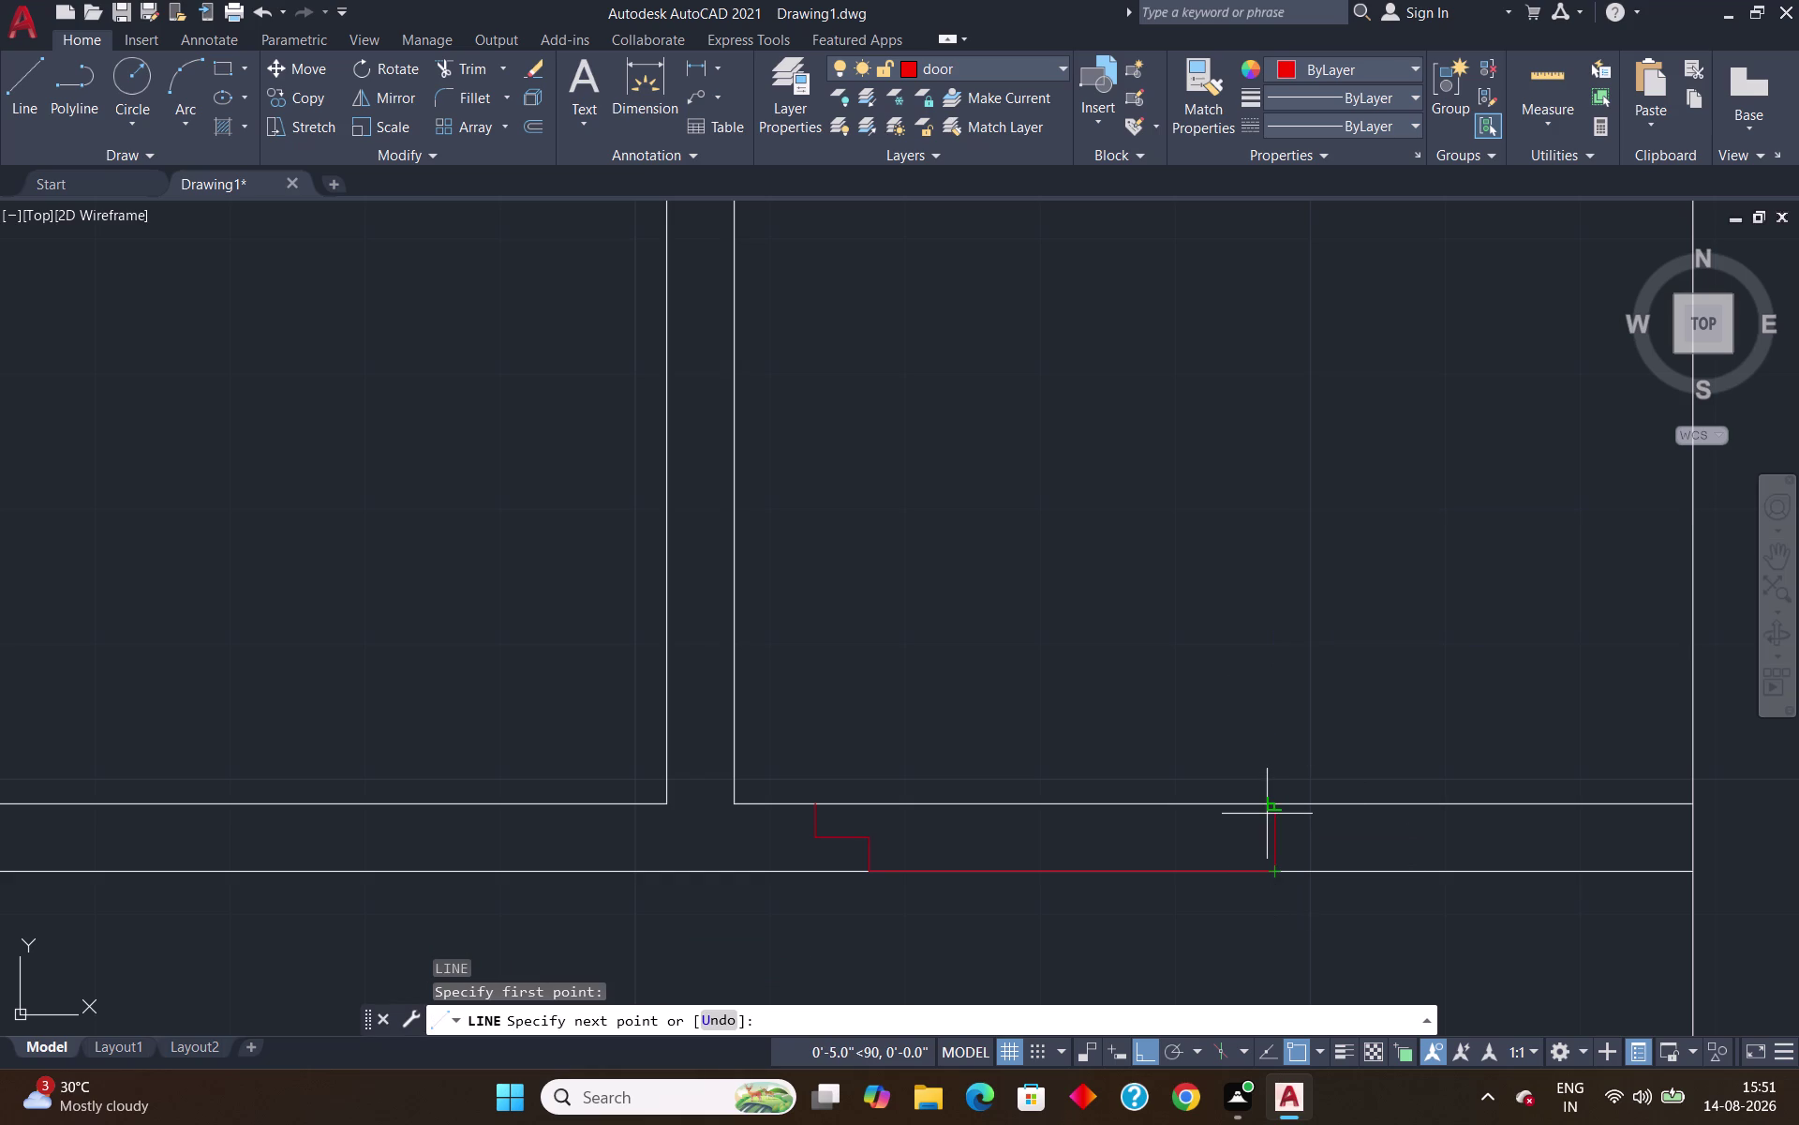
text(2.)
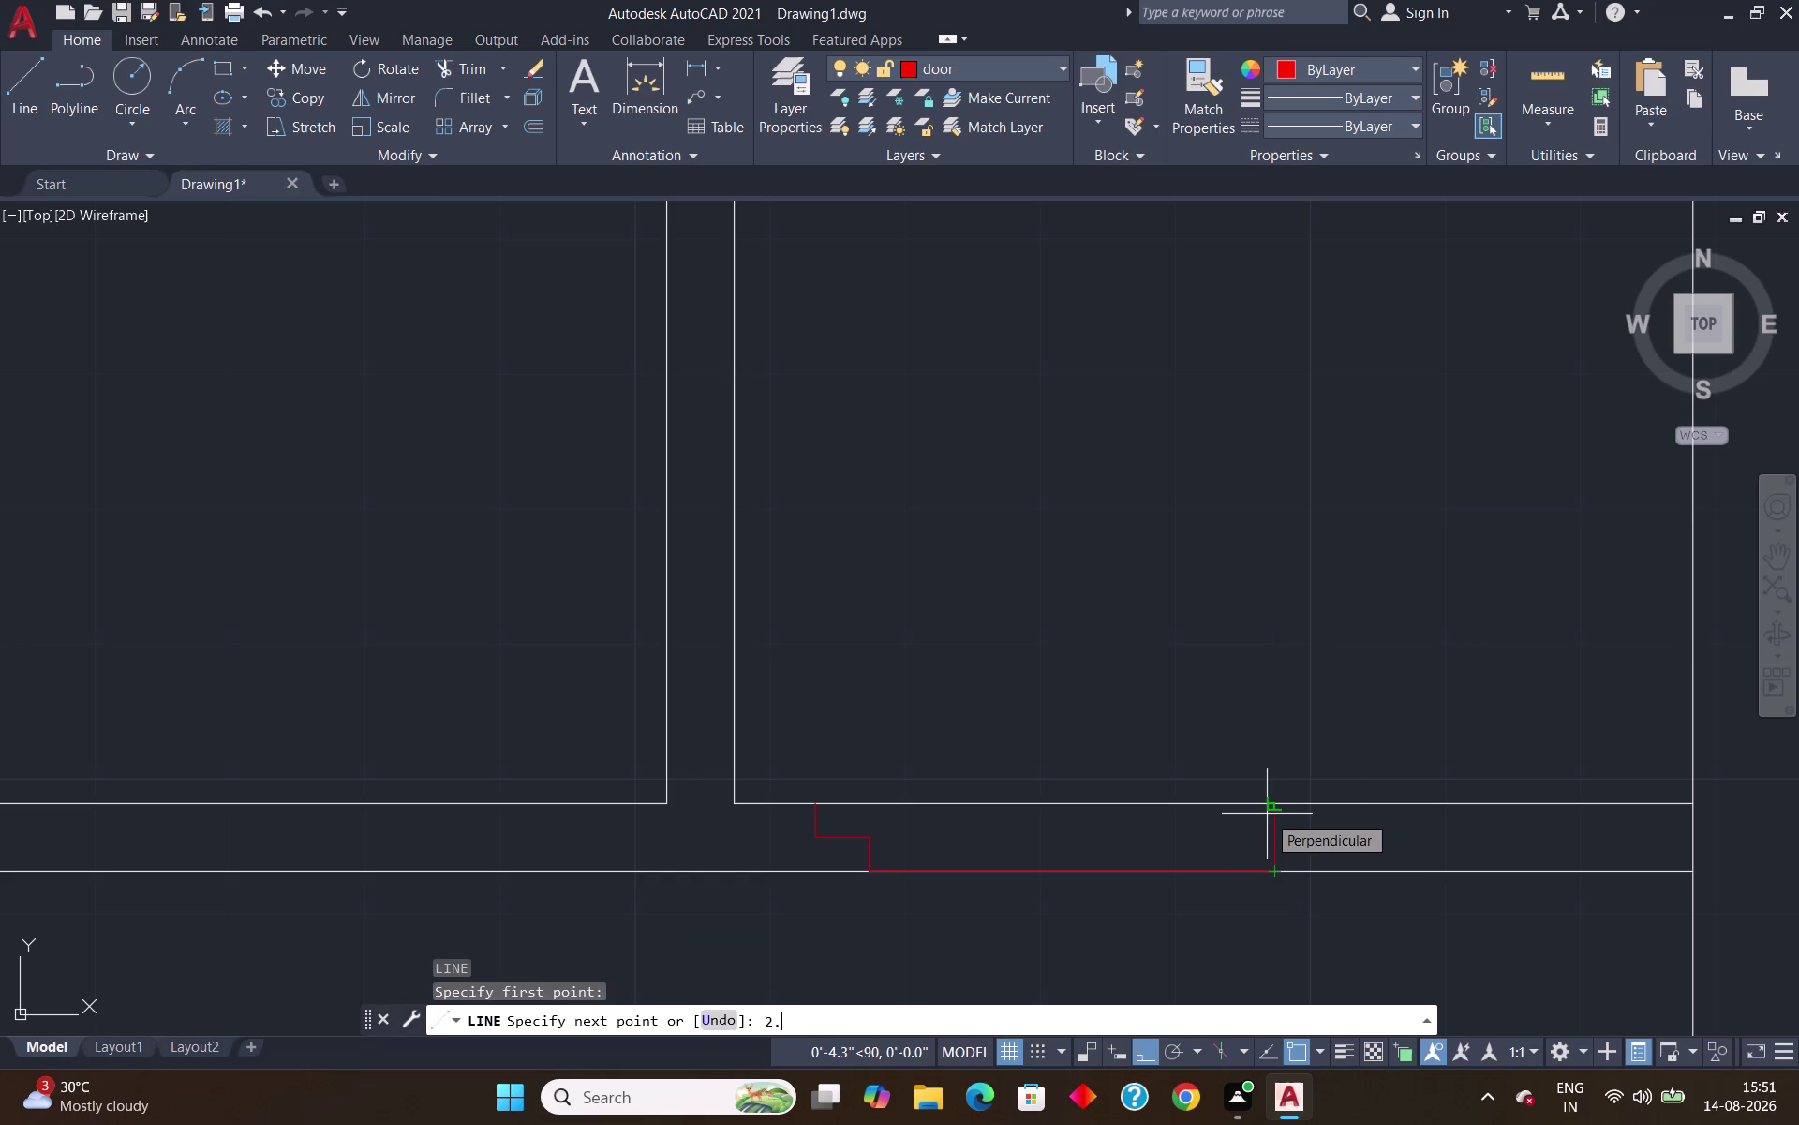
key(5)
key(shift+quotedbl)
key(Return)
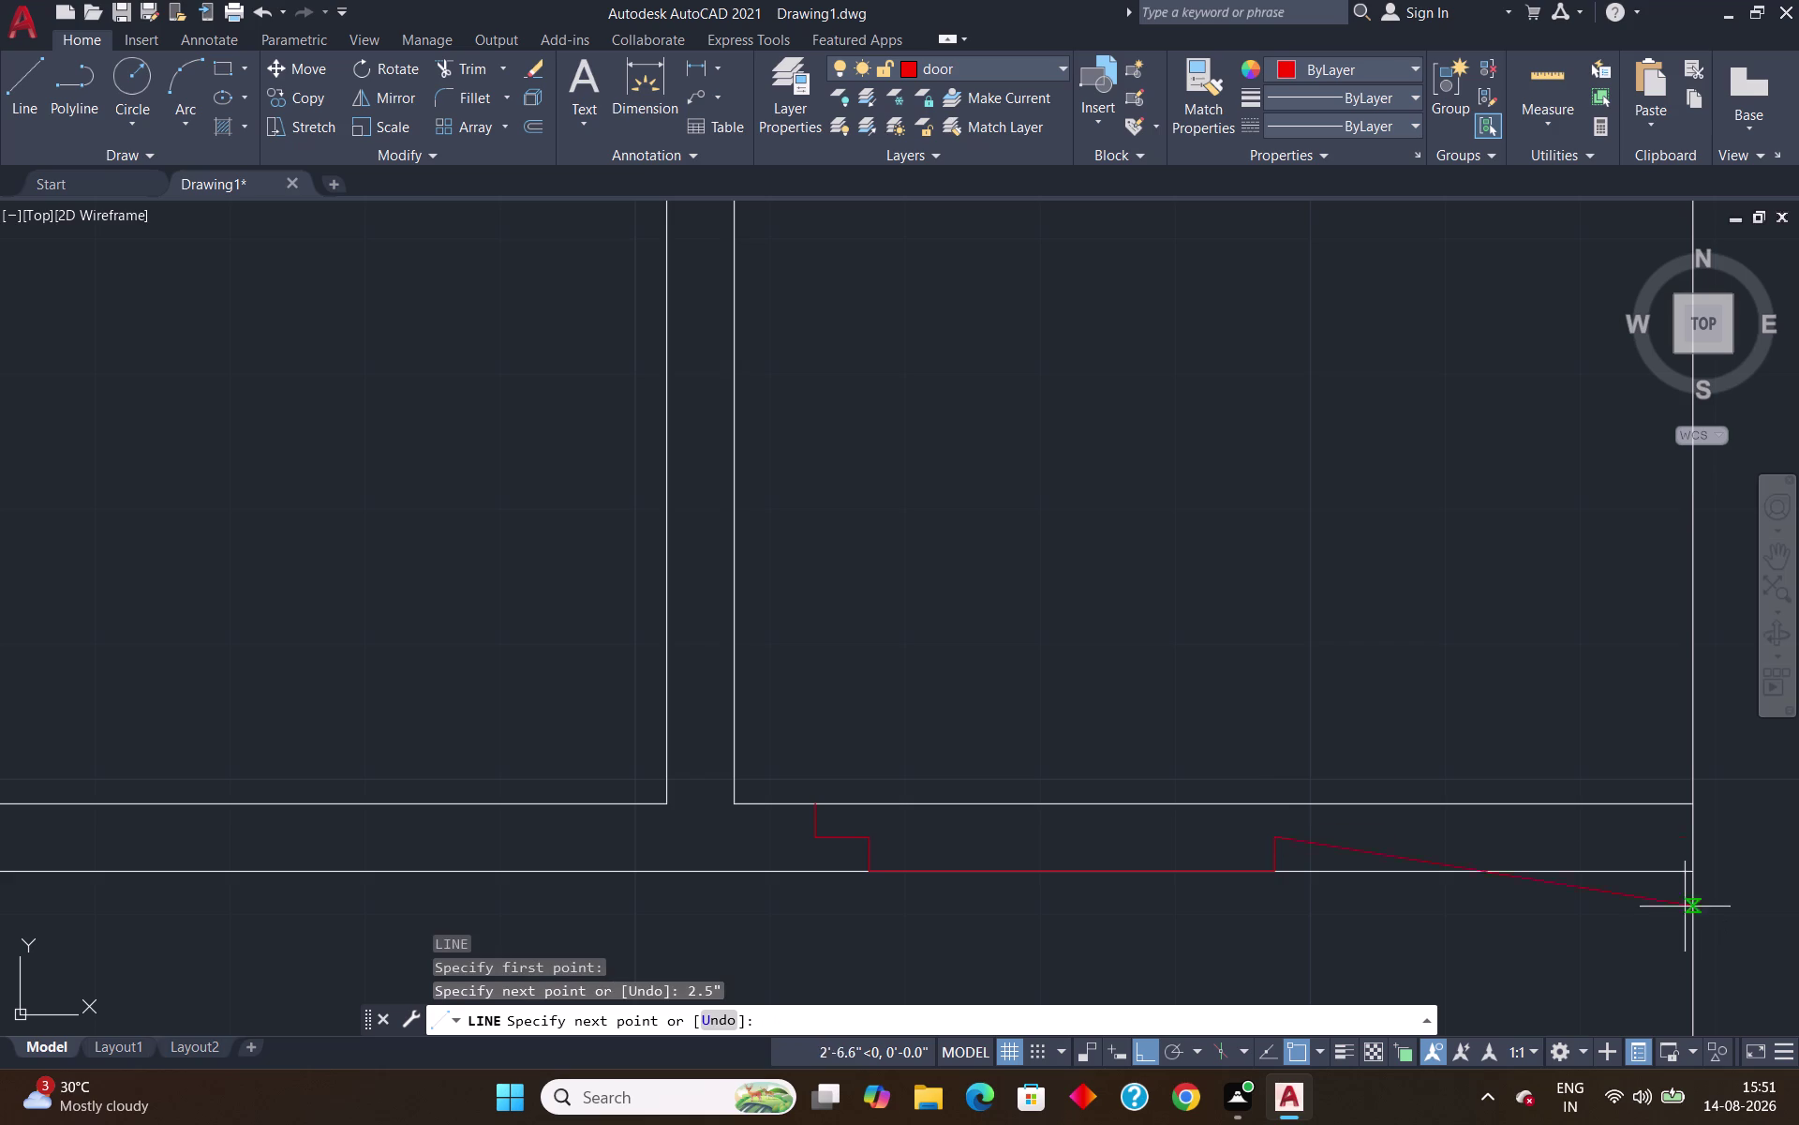
Add a 4" rightward segment and close the jamb at the upper wall edge.
text(4)
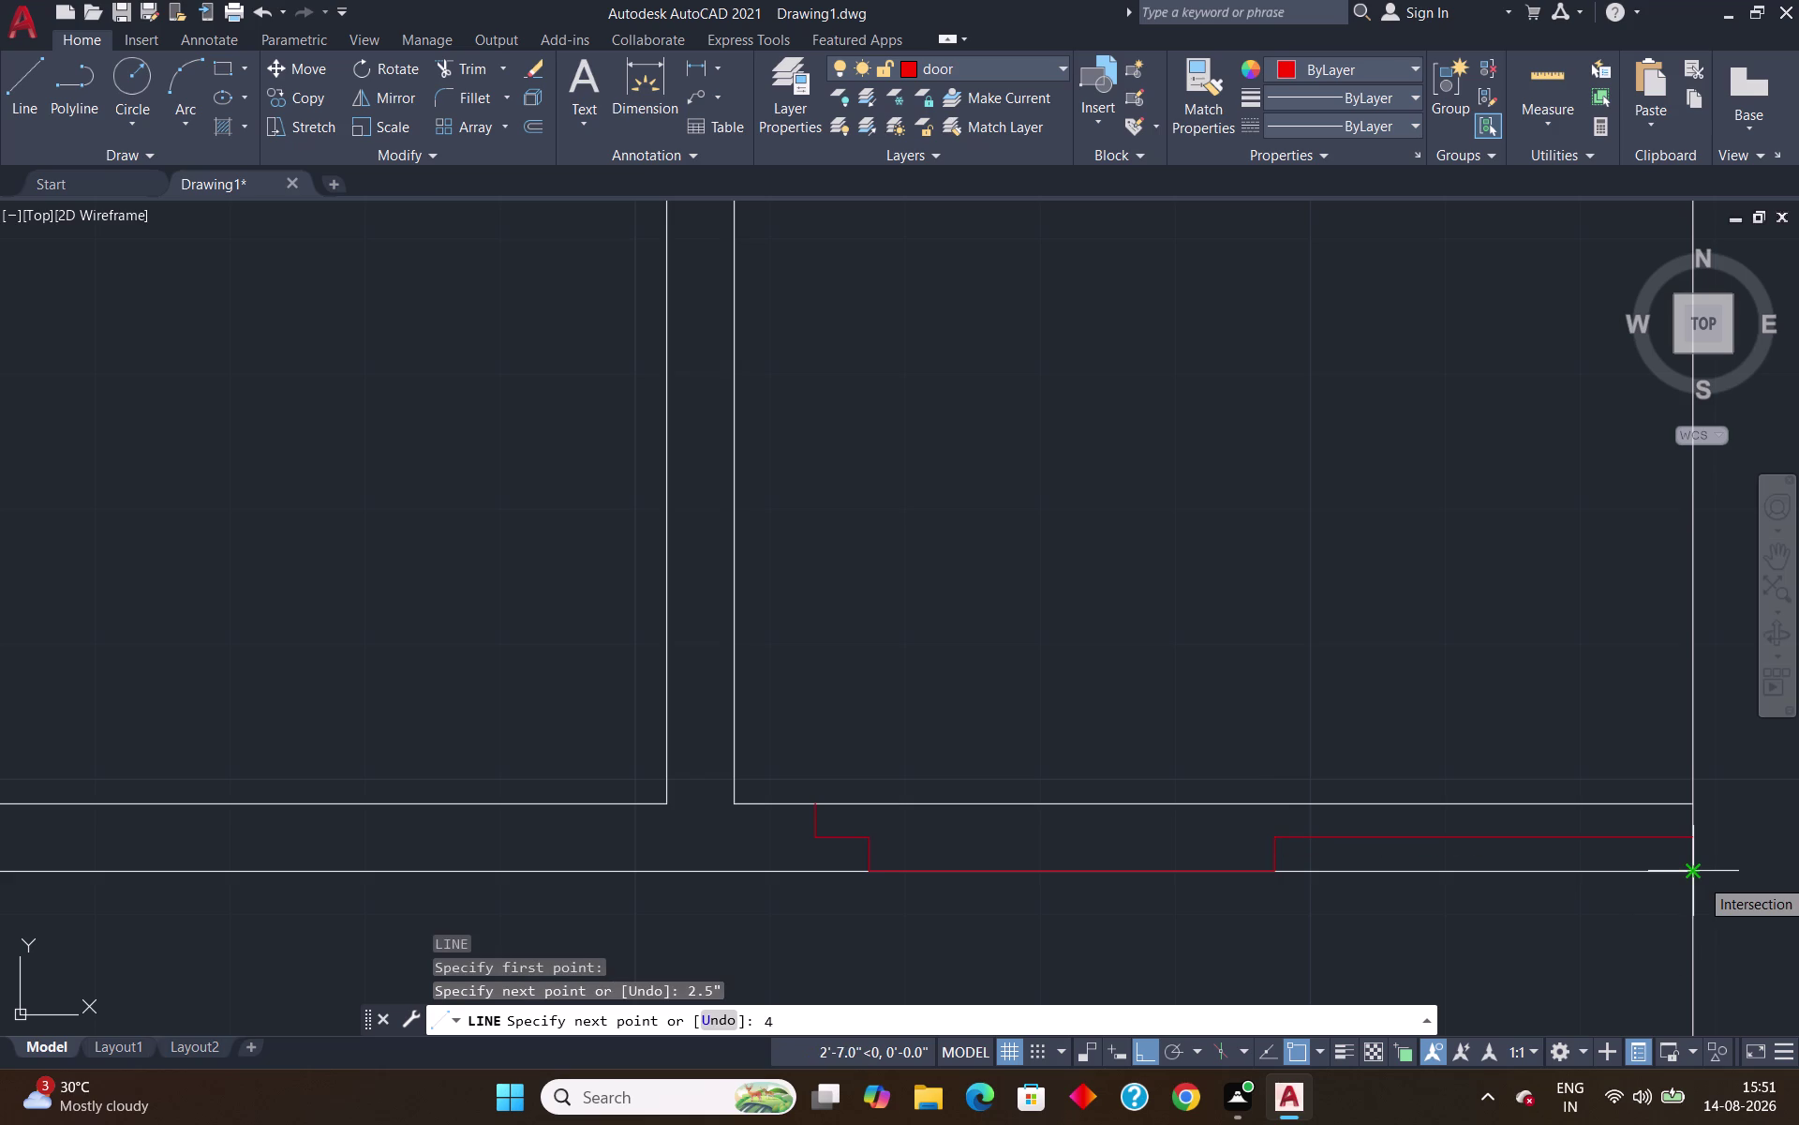
text(")
key(Return)
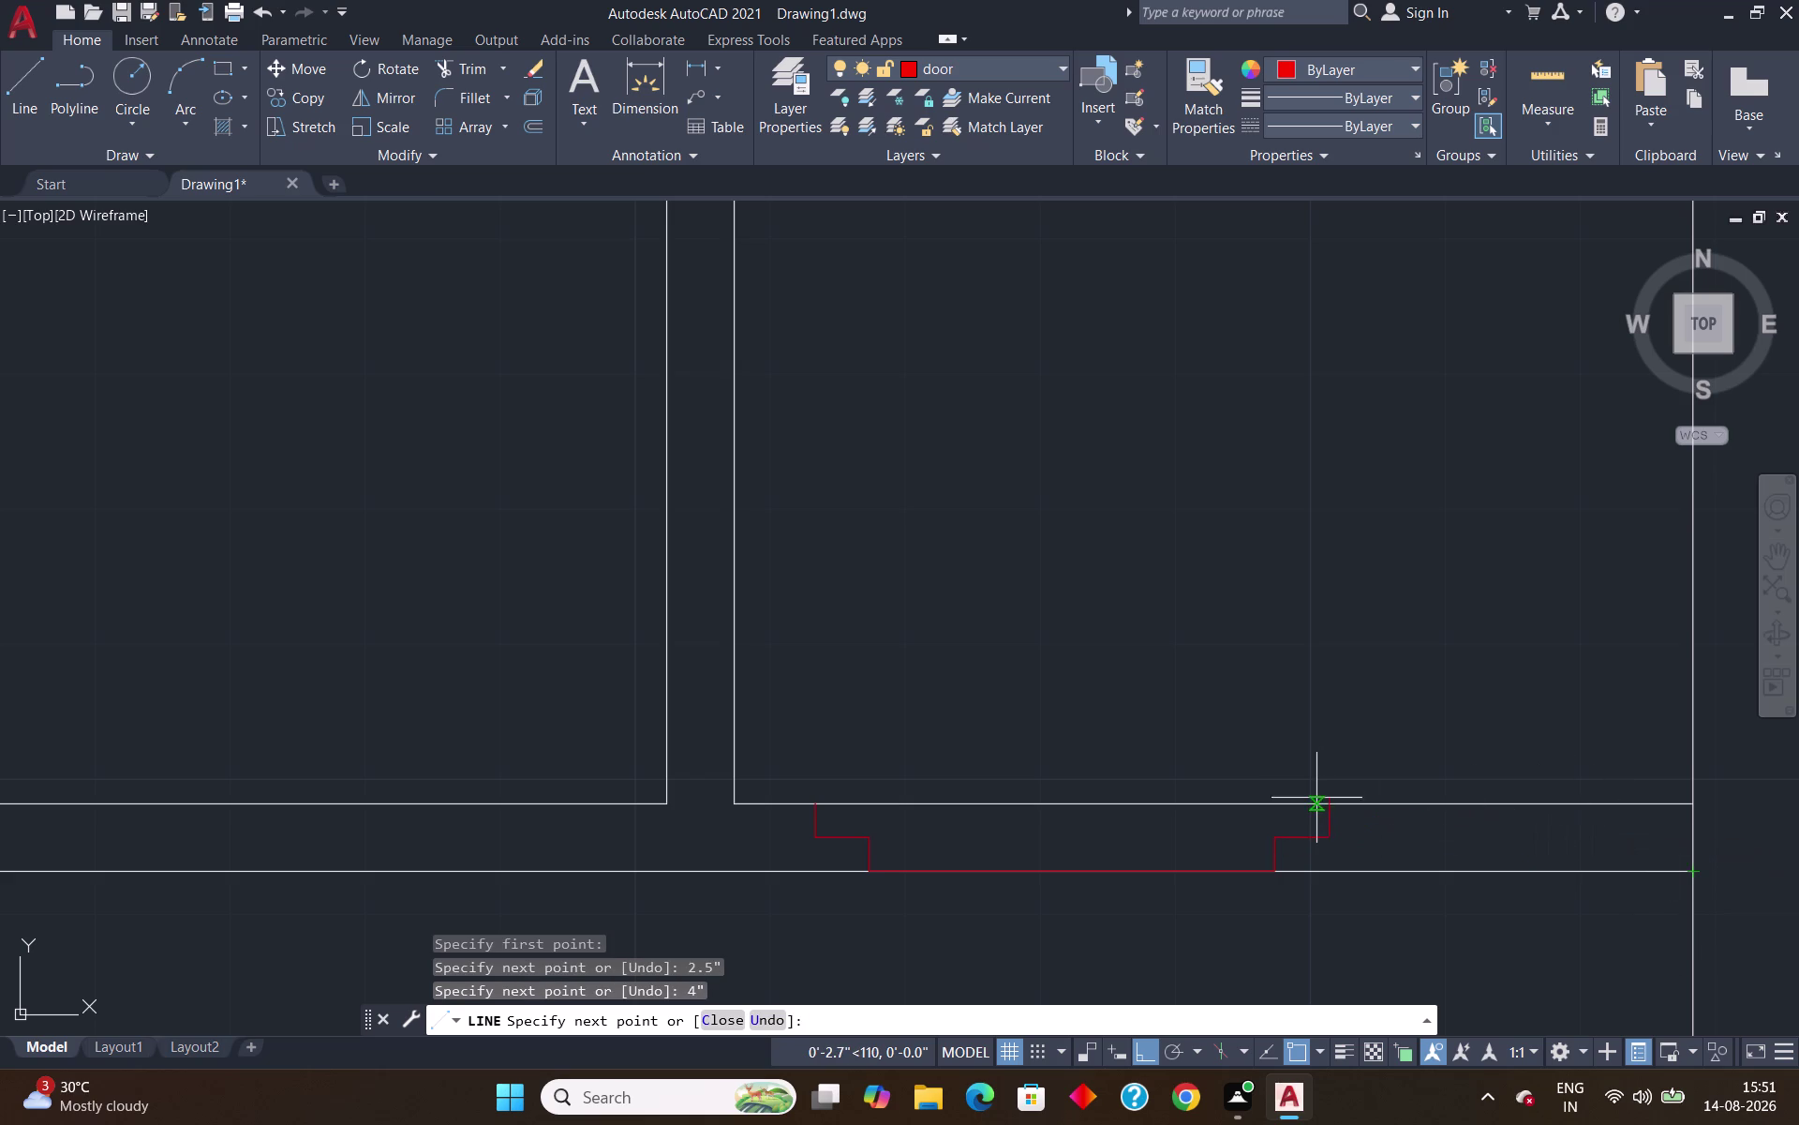
click(1330, 804)
key(Return)
Scale the loose door symbol from its arc end with SC.
scroll(down, 3)
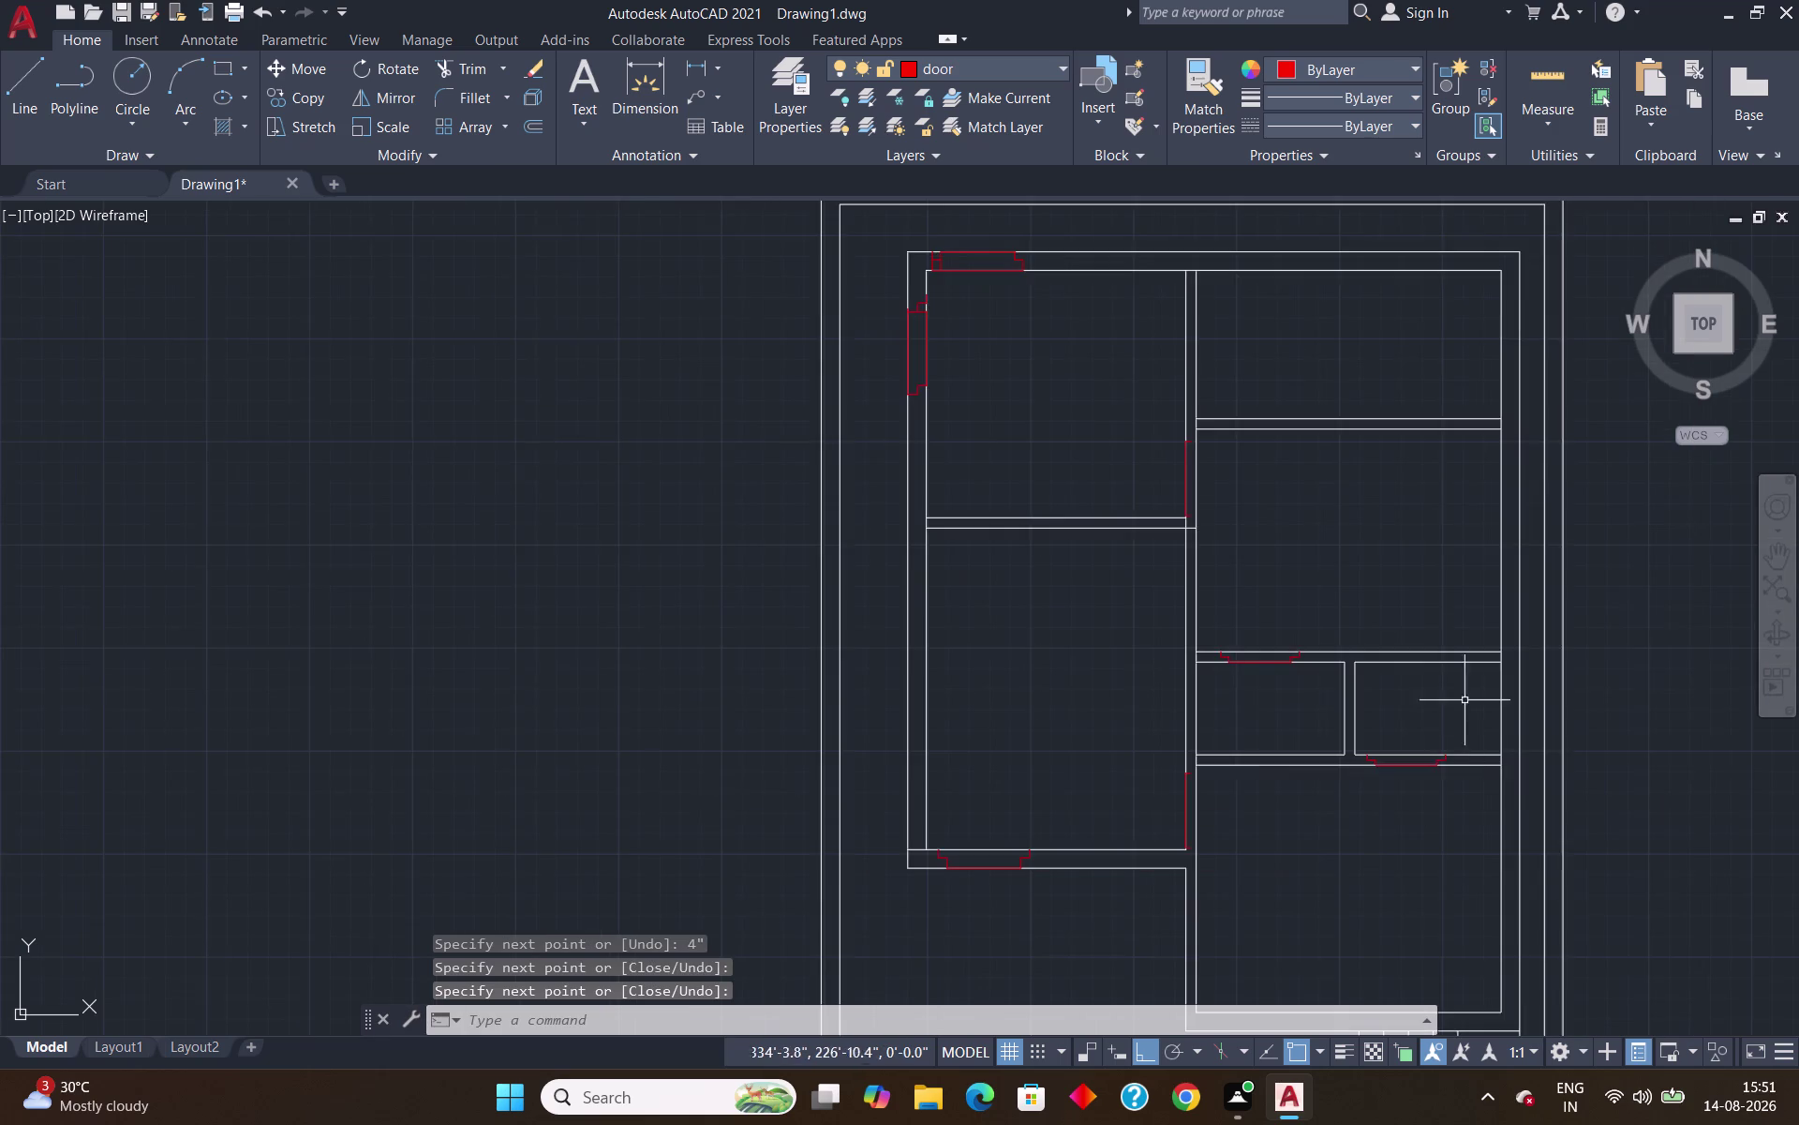
scroll(down, 3)
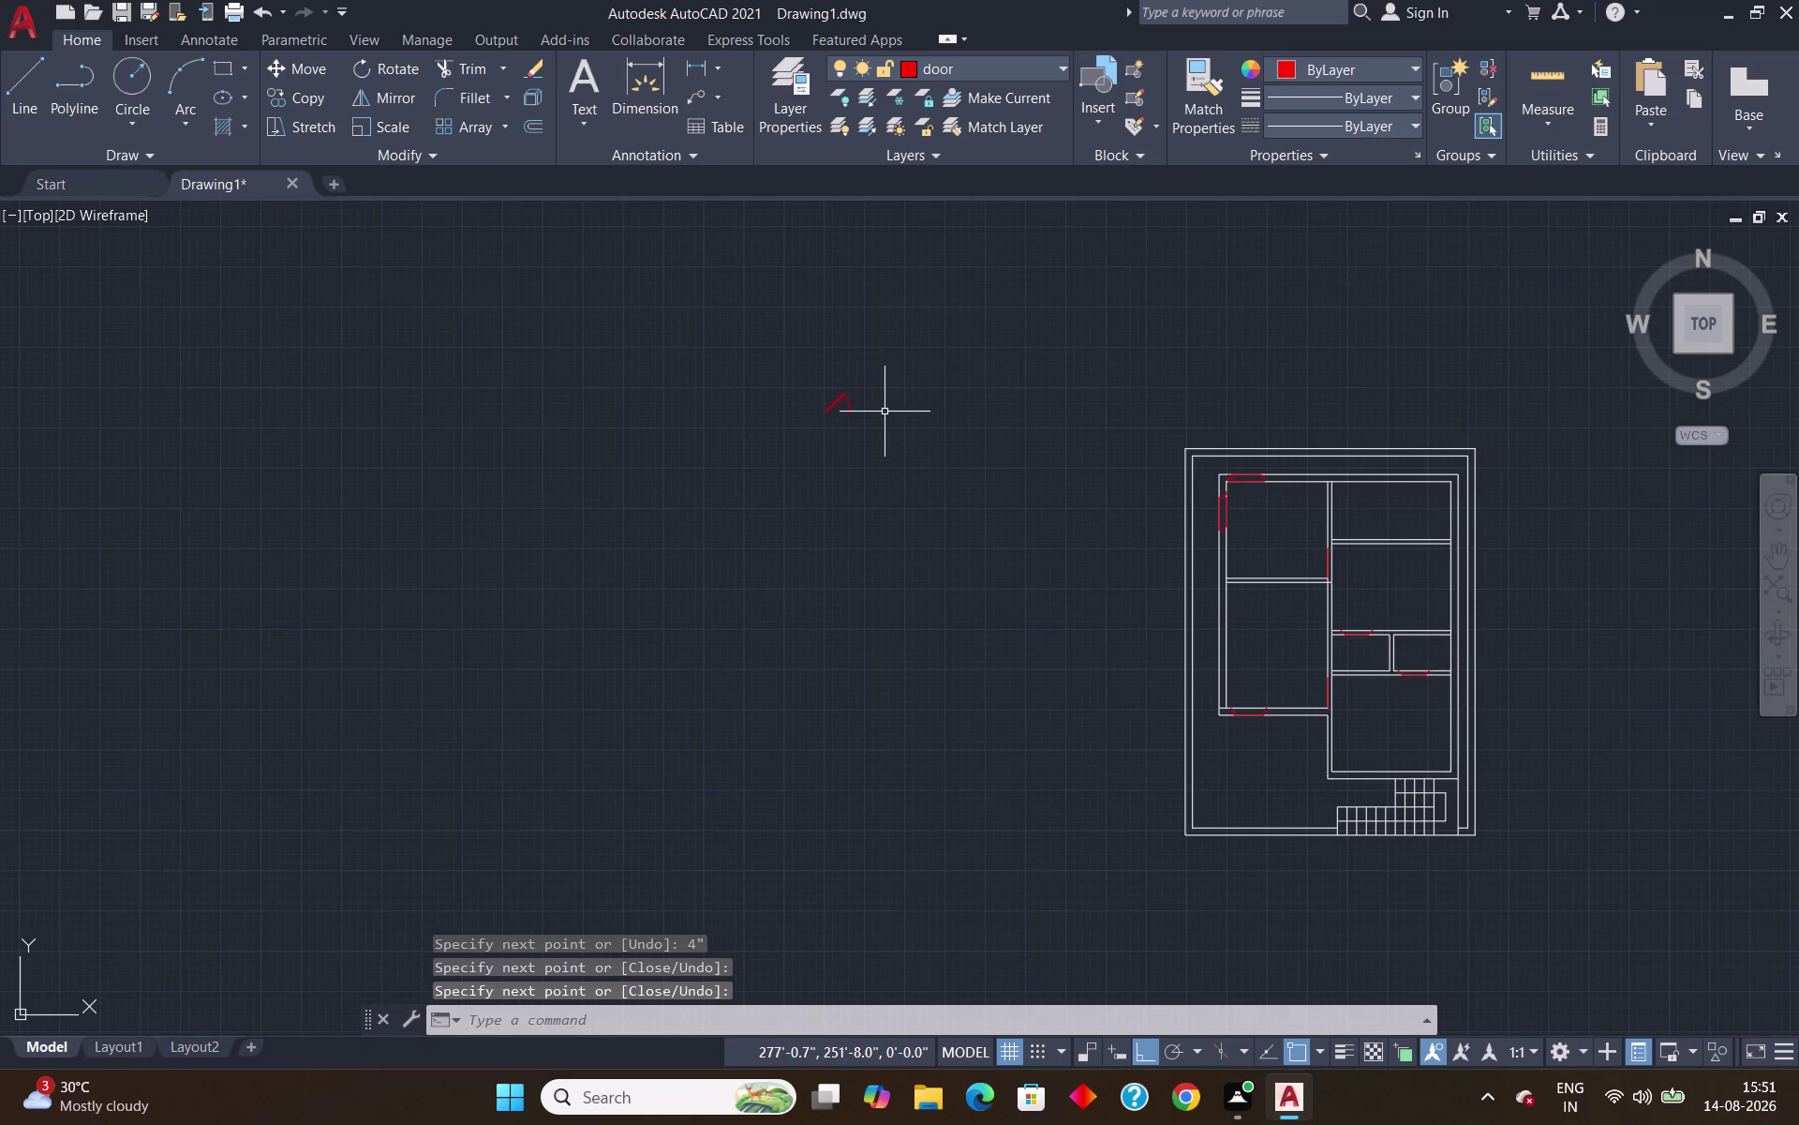
scroll(up, 3)
click(396, 302)
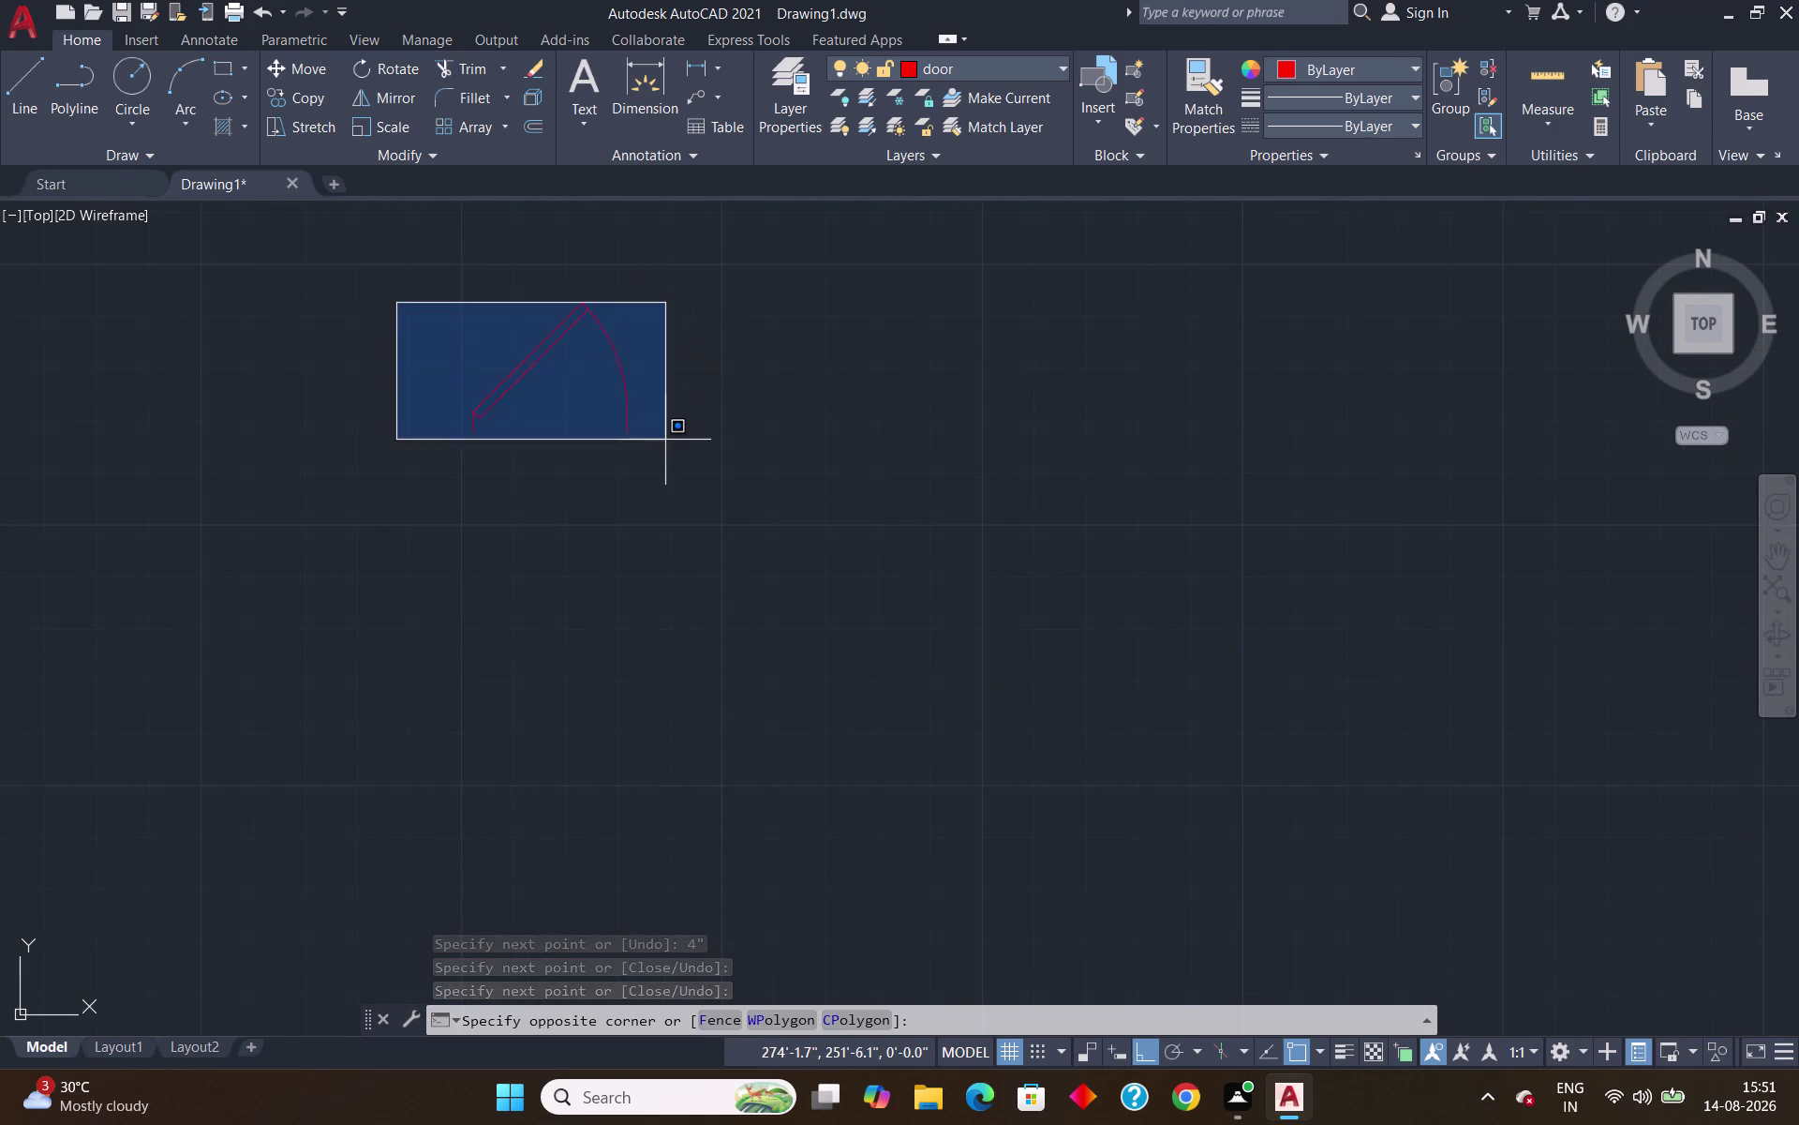
click(664, 446)
text(sc)
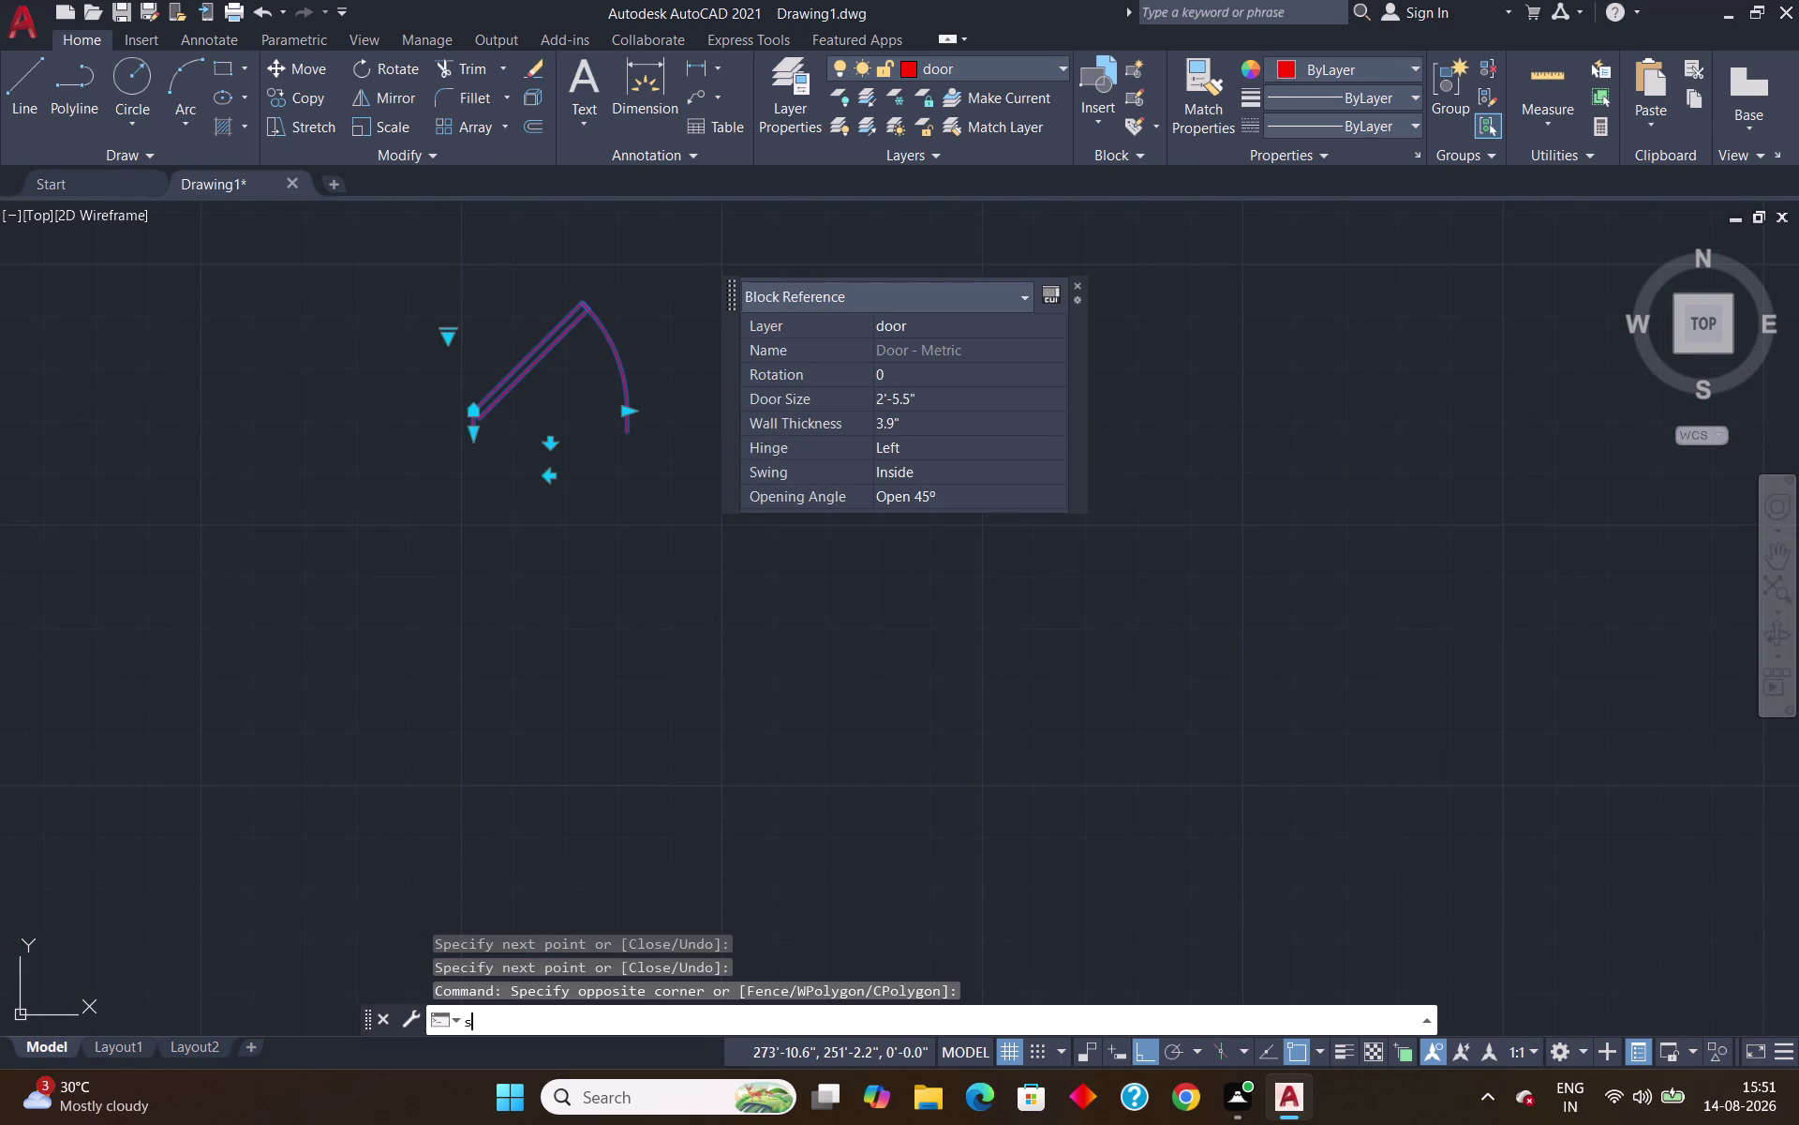
key(Return)
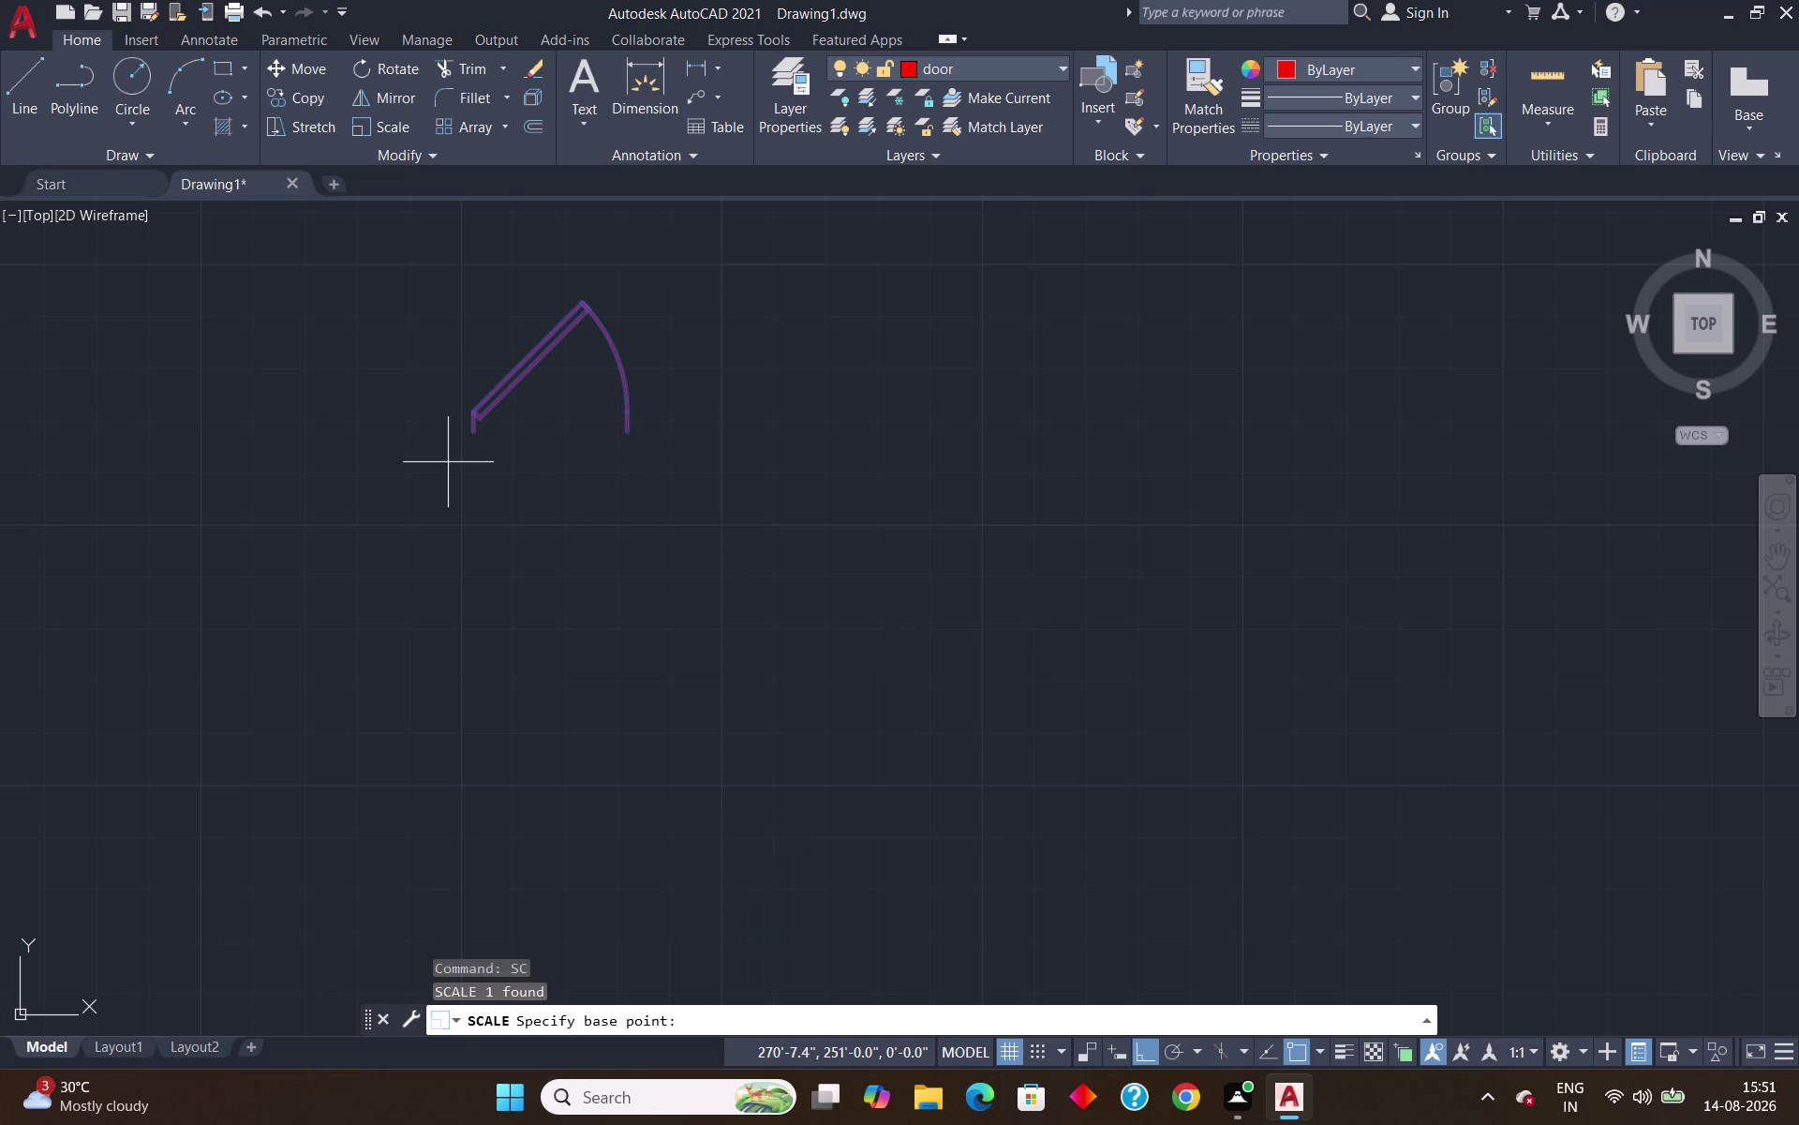
click(627, 439)
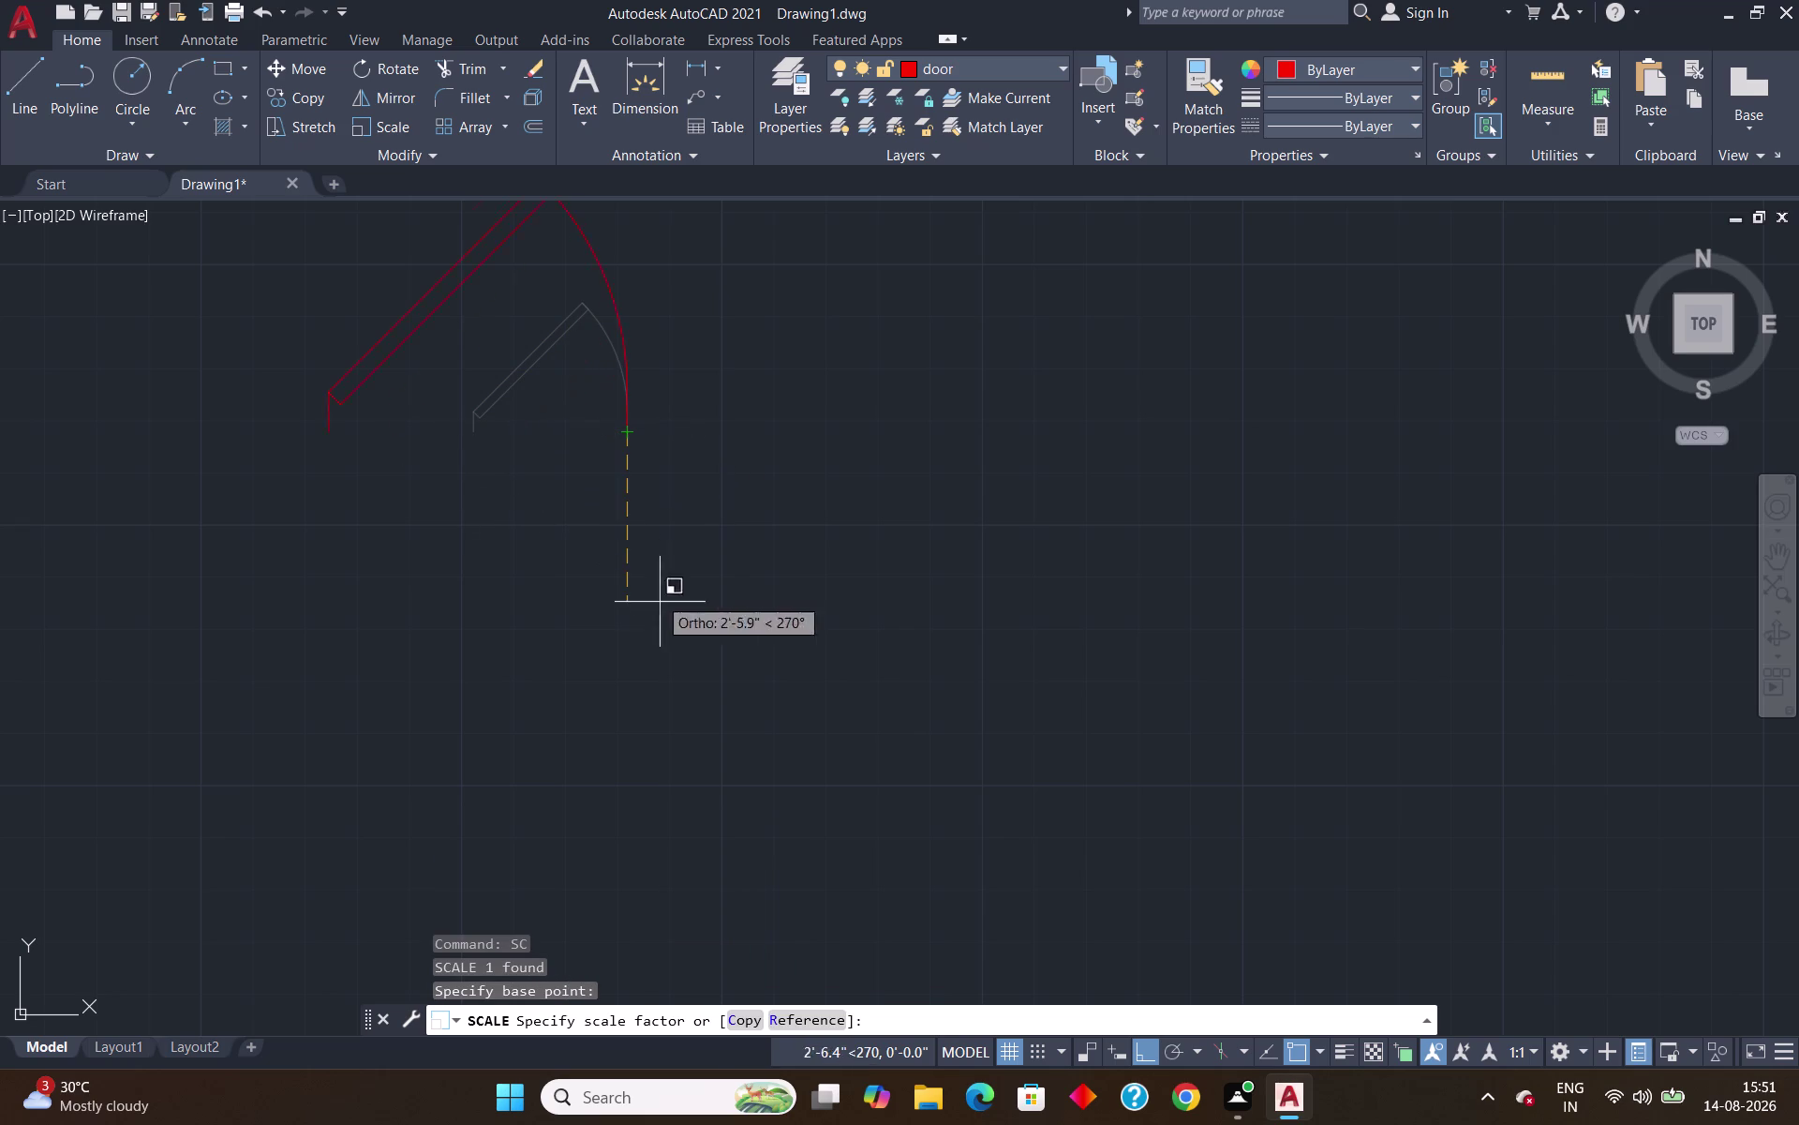
click(792, 973)
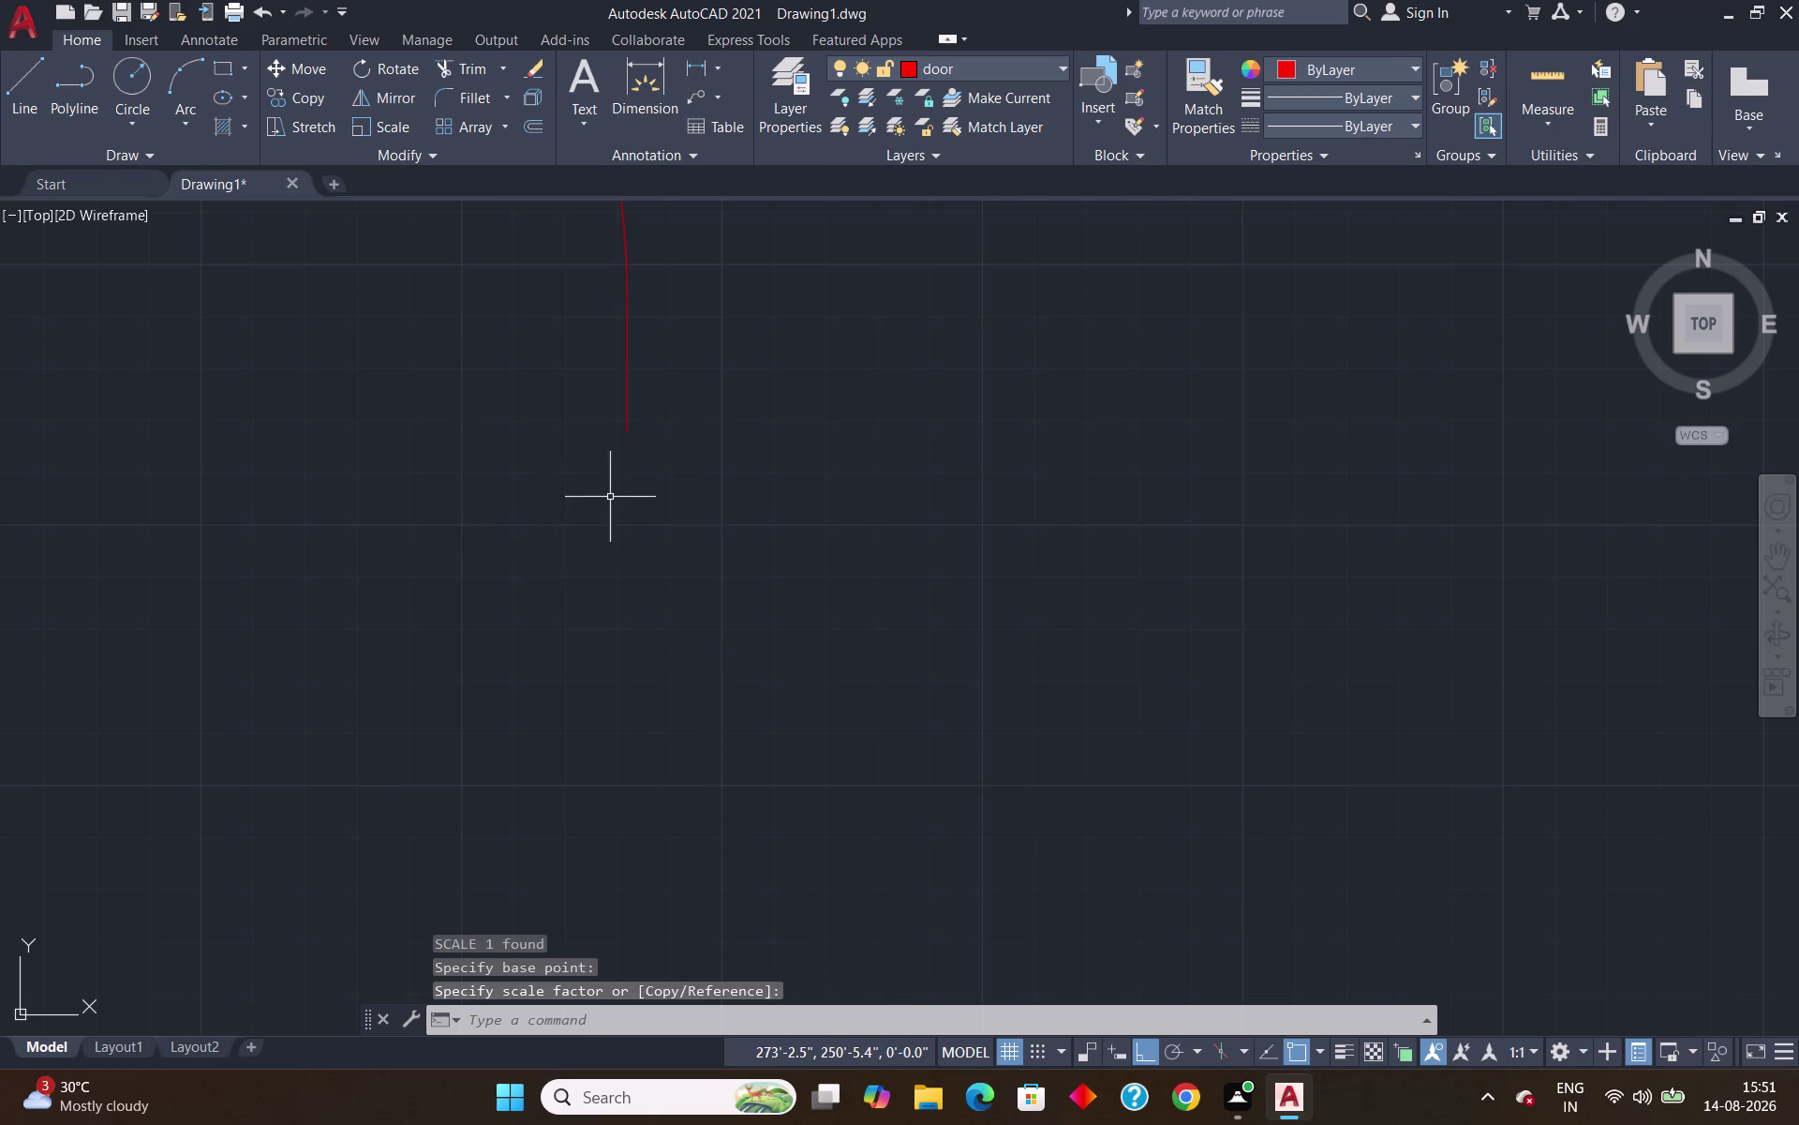
Scale the oversized door block by reference so its width becomes 3'.
scroll(down, 3)
scroll(up, 3)
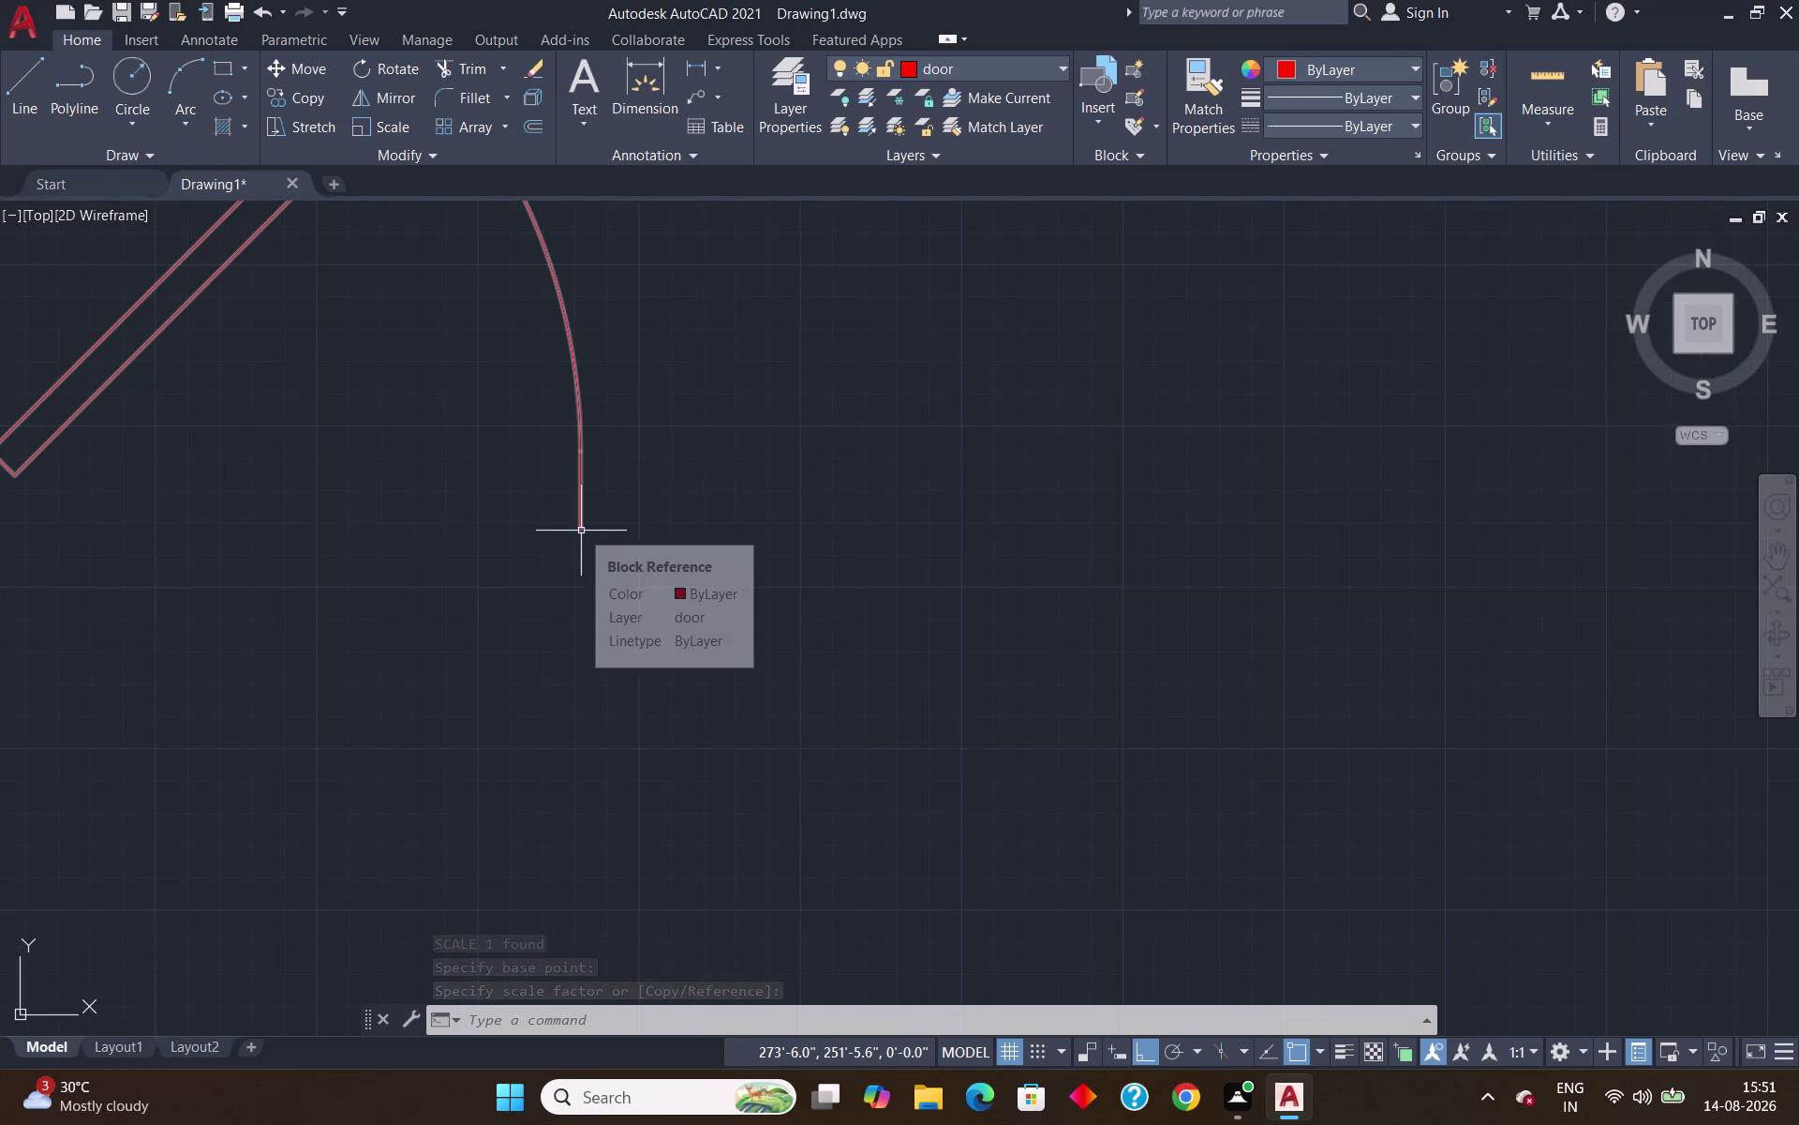
click(581, 530)
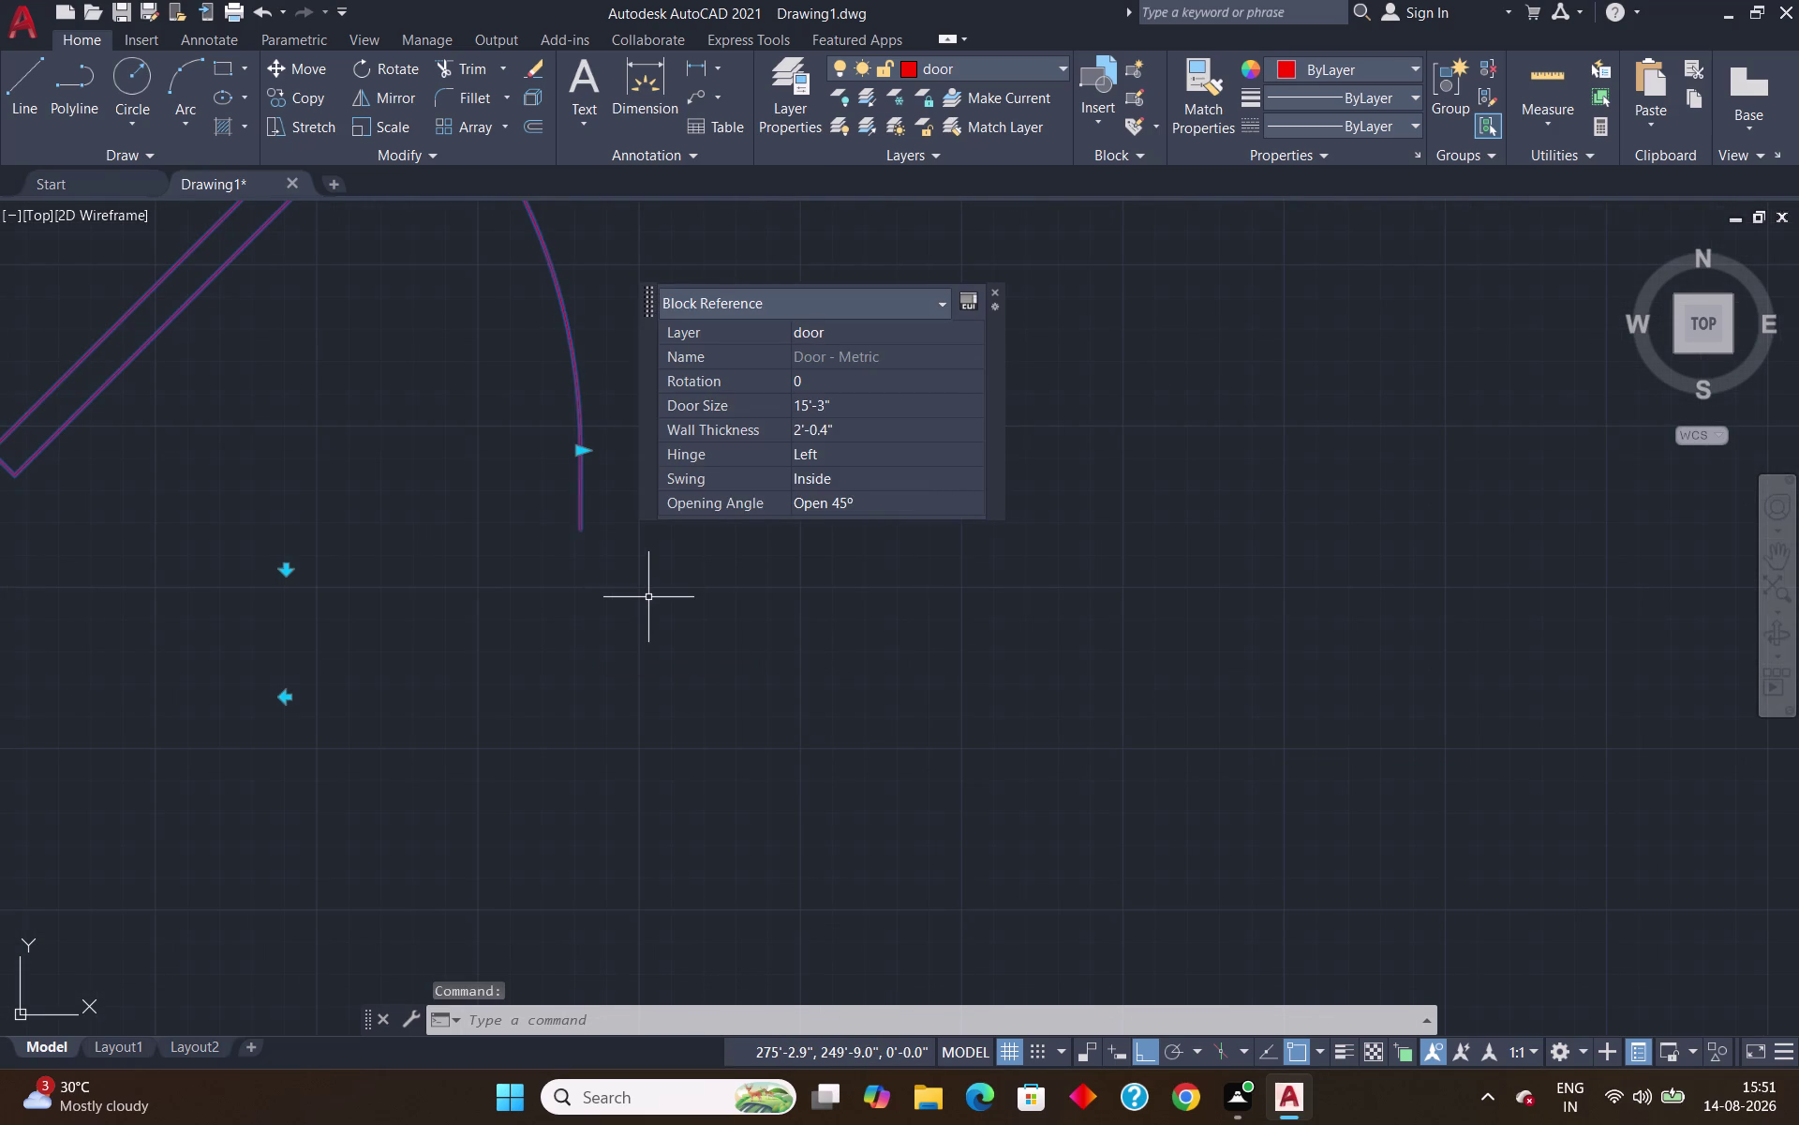
text(sc)
key(Return)
click(583, 531)
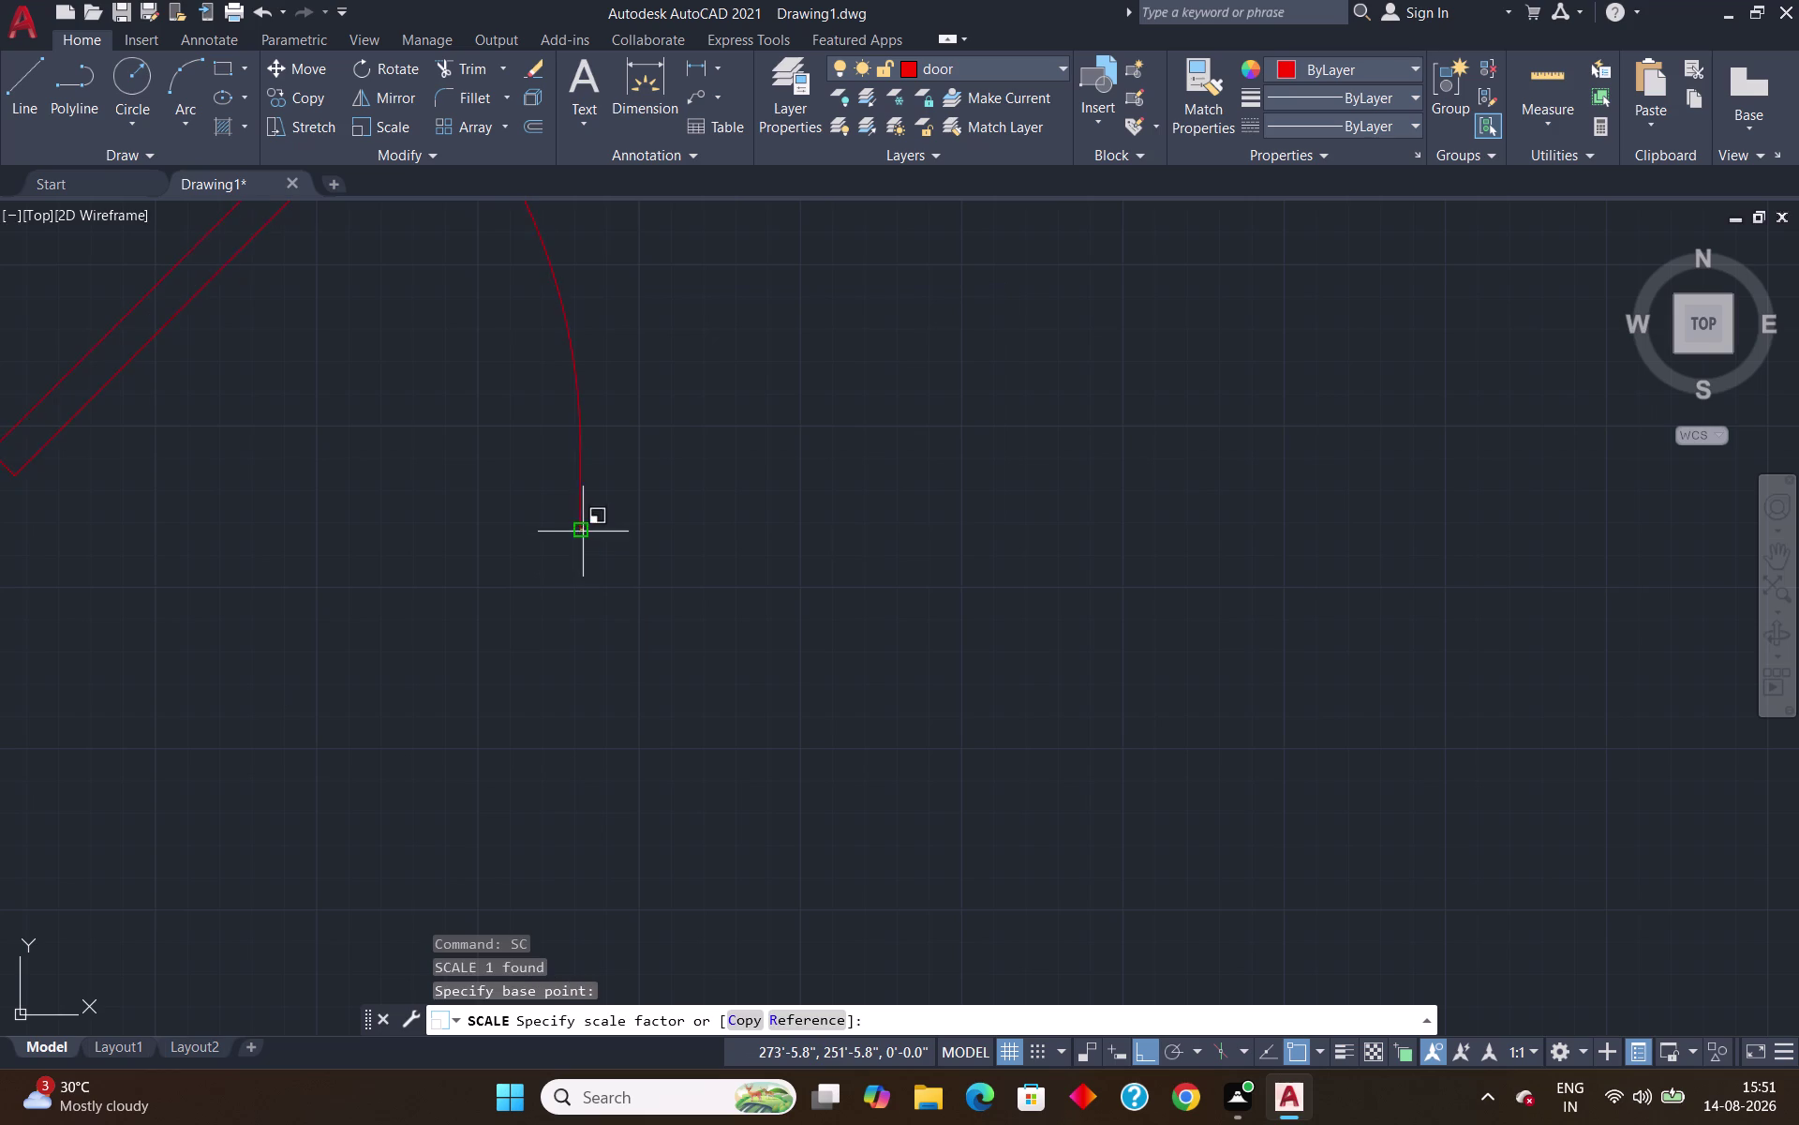
click(801, 1012)
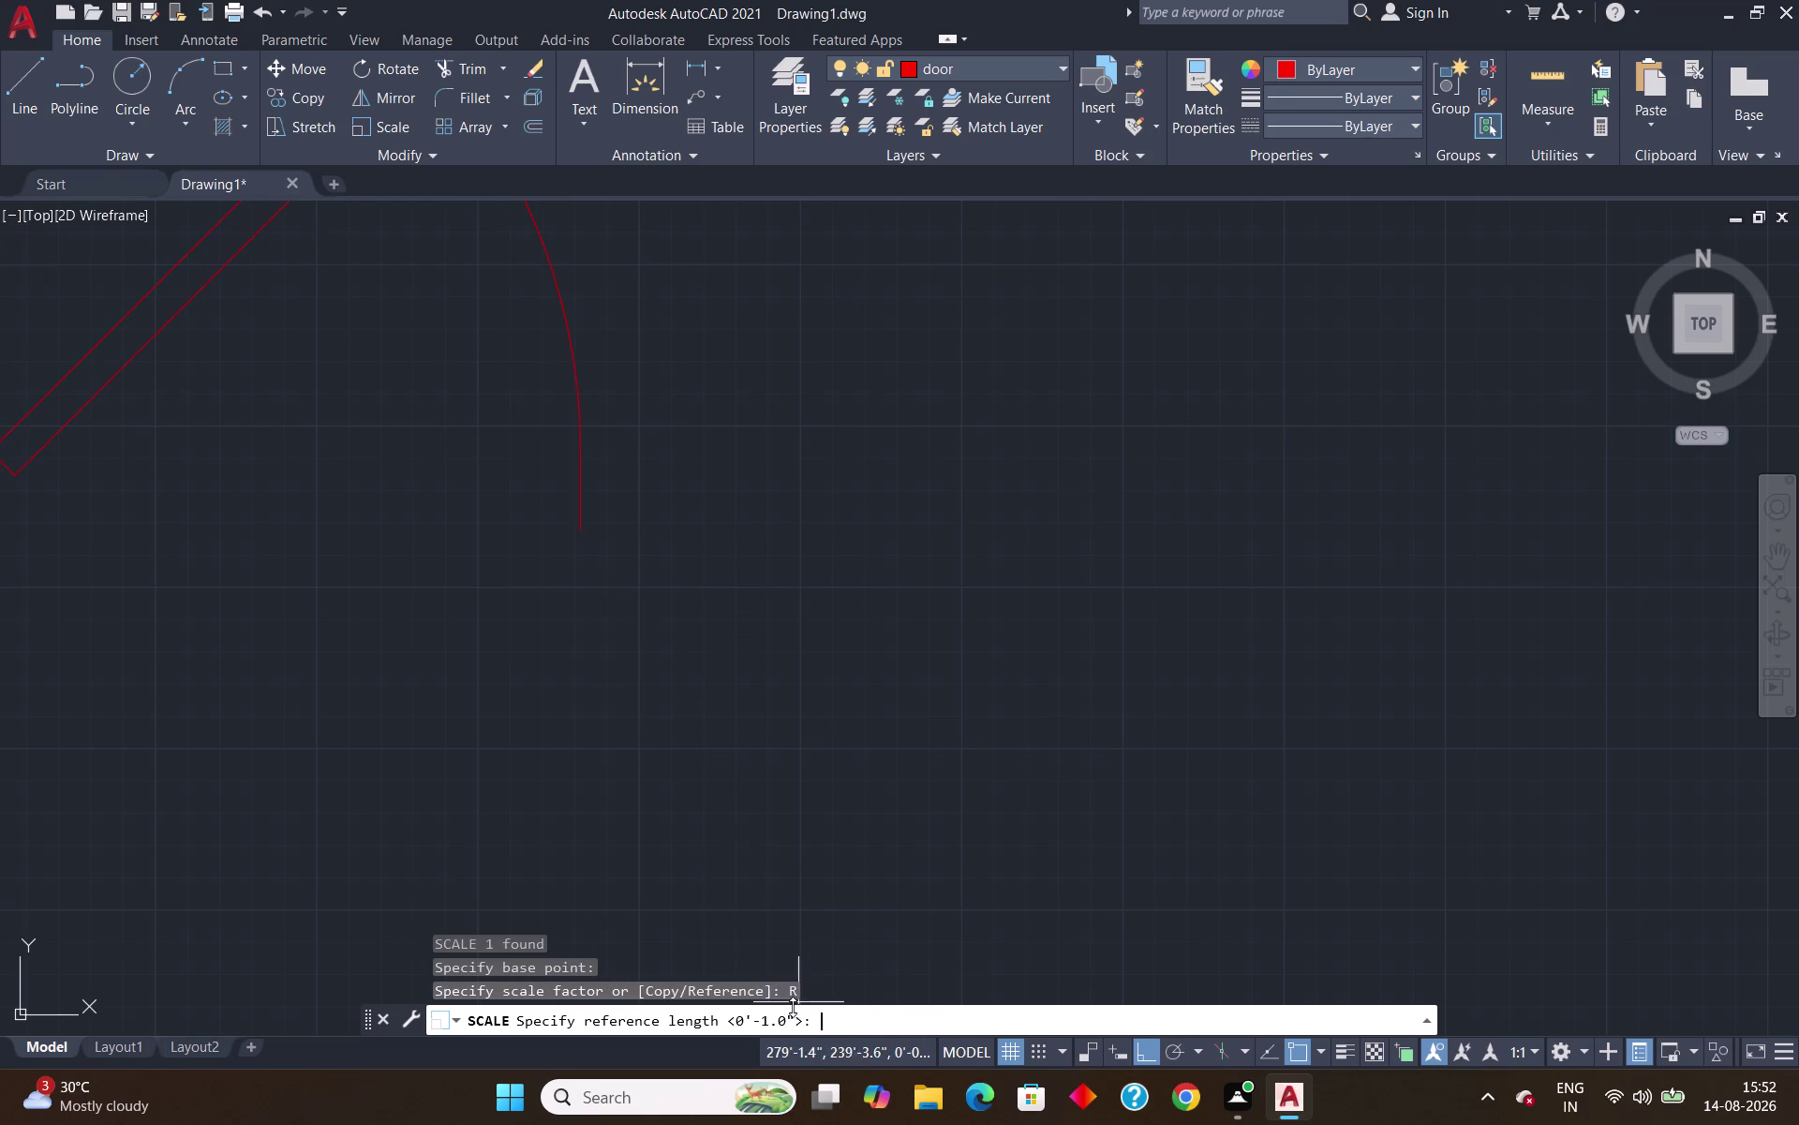
click(579, 527)
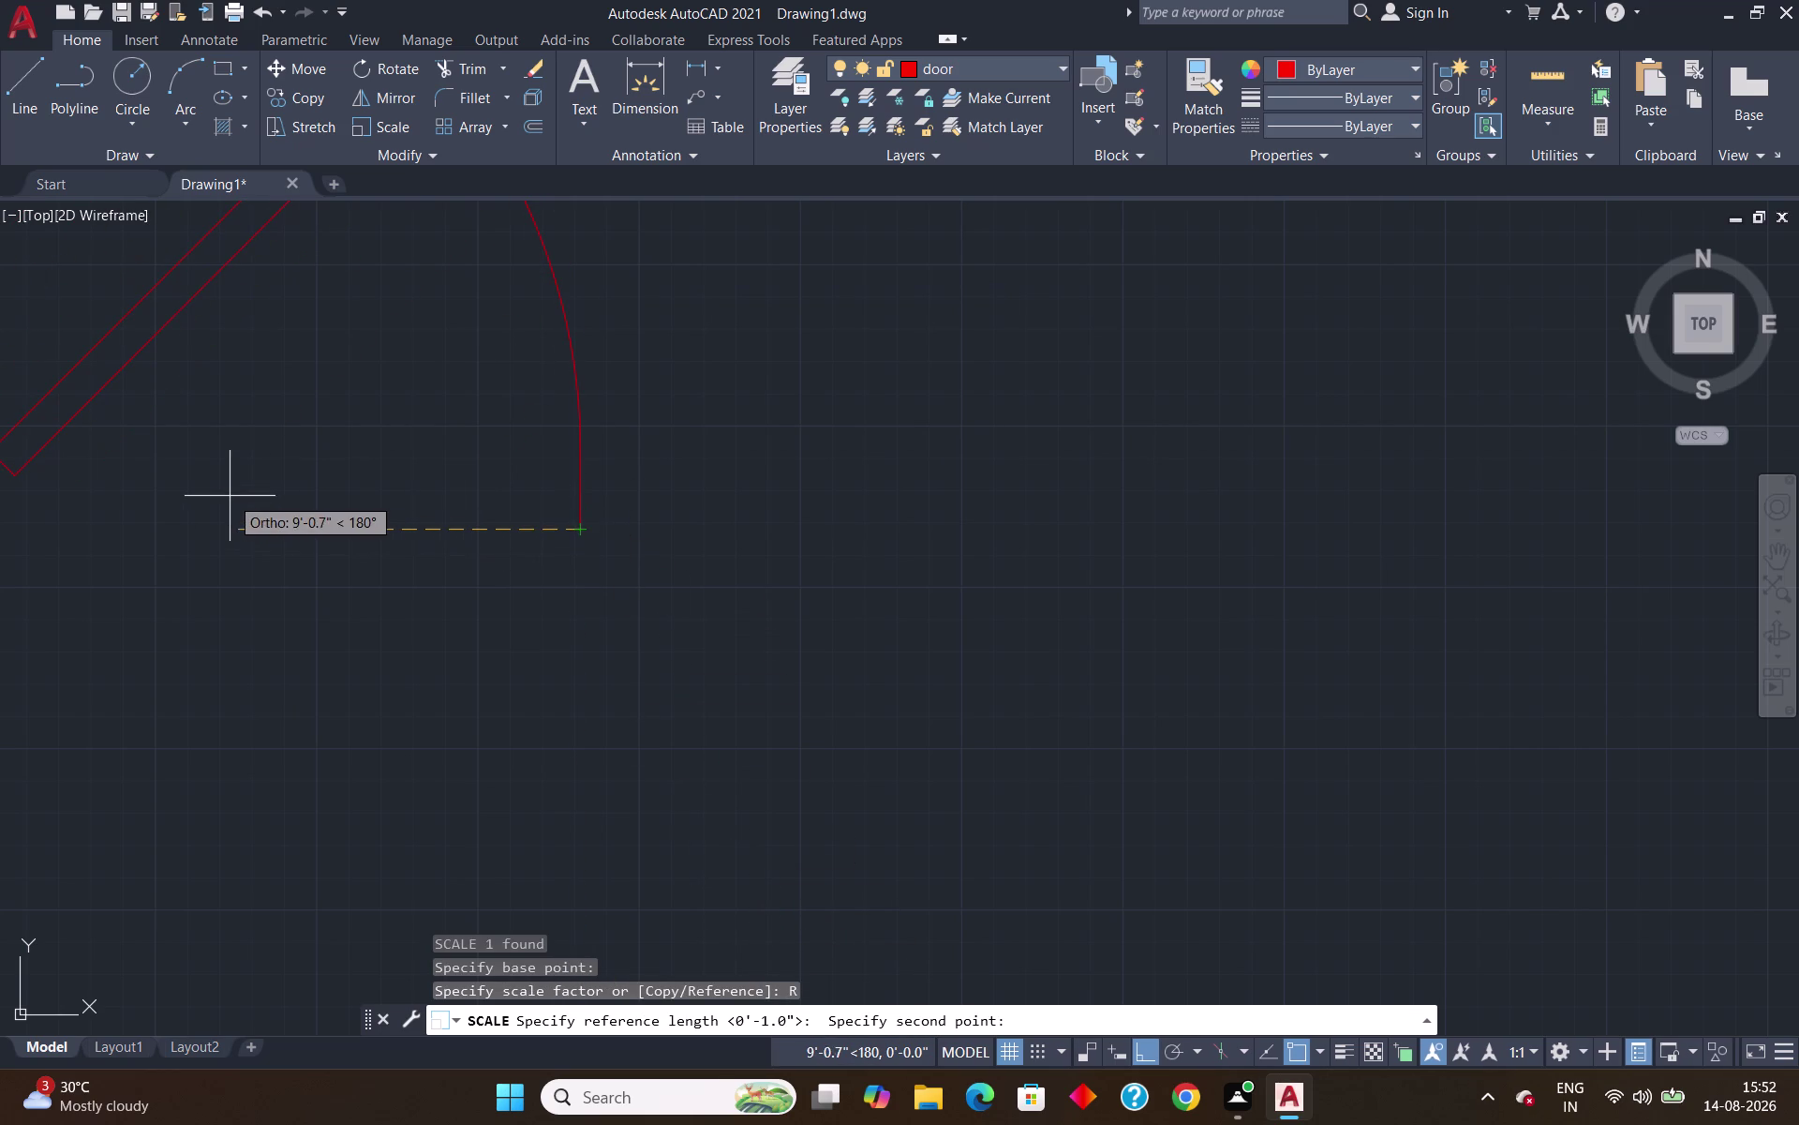
scroll(down, 3)
scroll(up, 3)
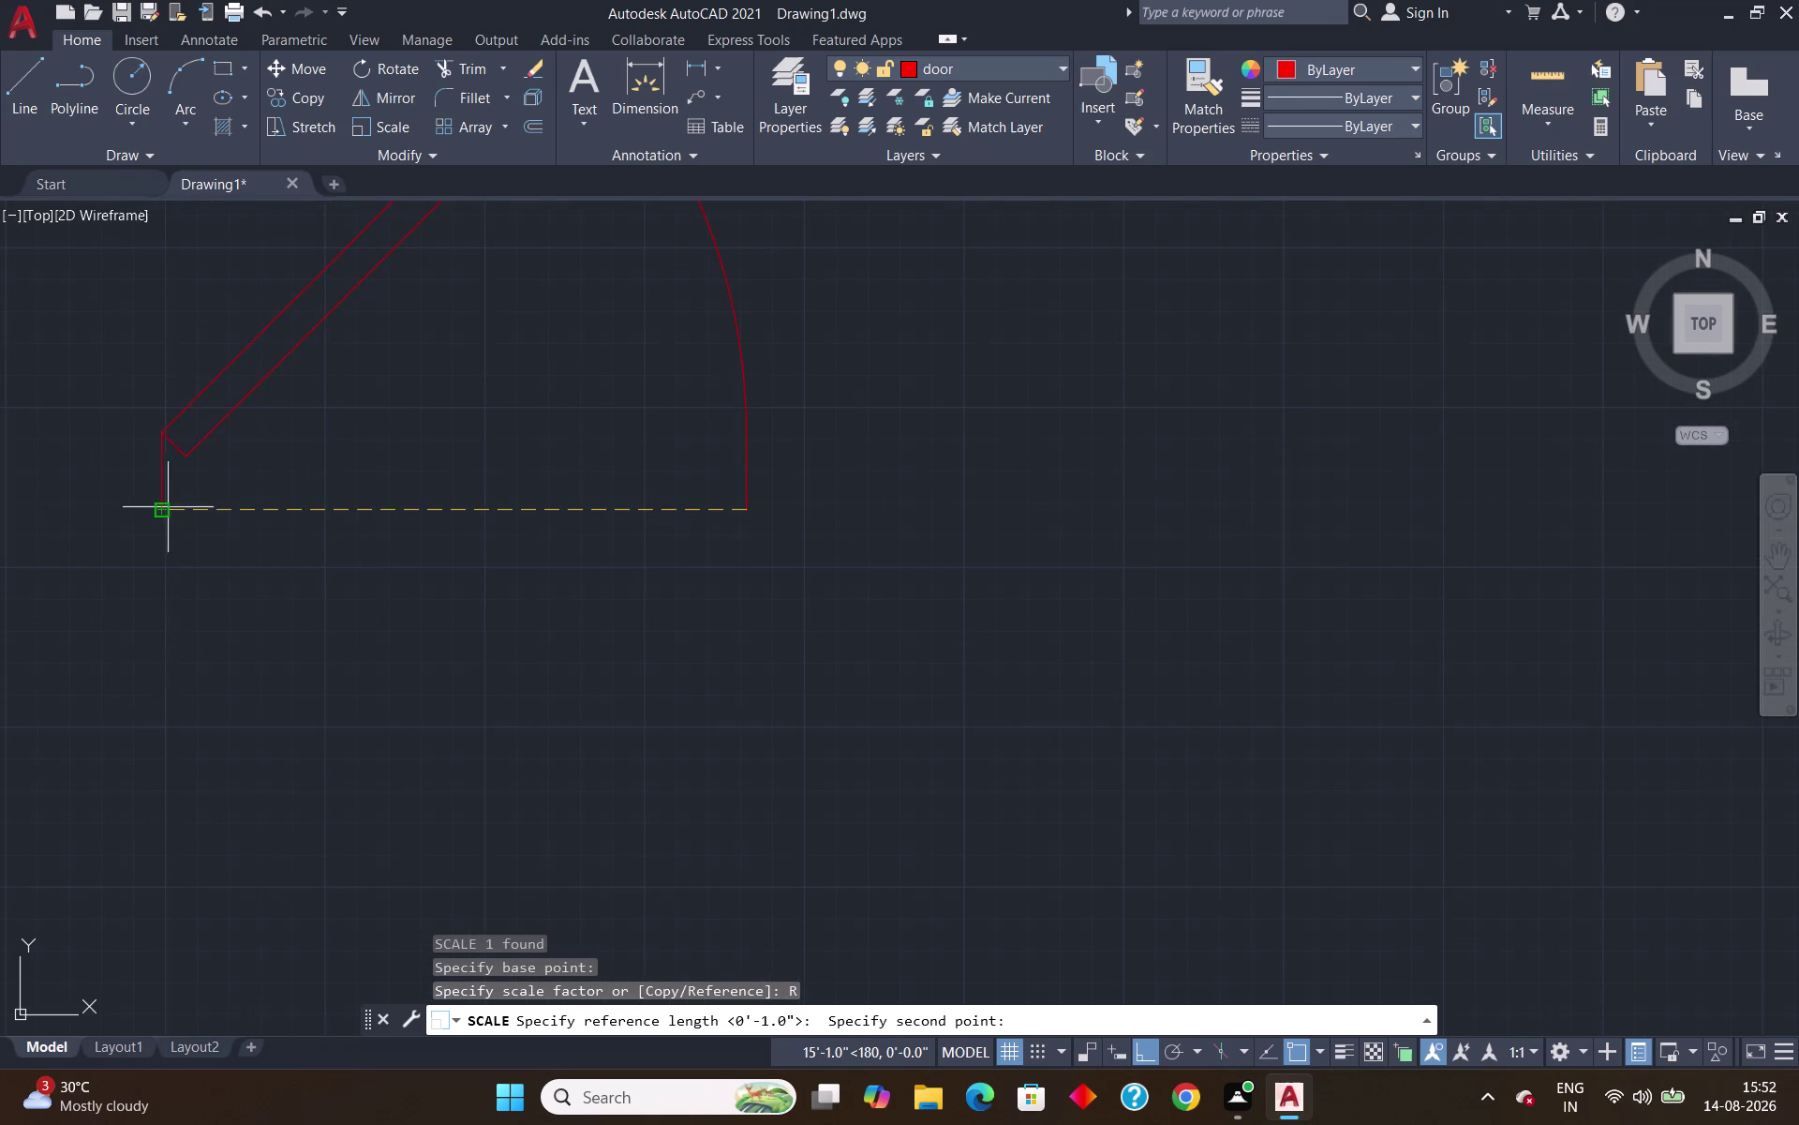
click(168, 507)
text(3)
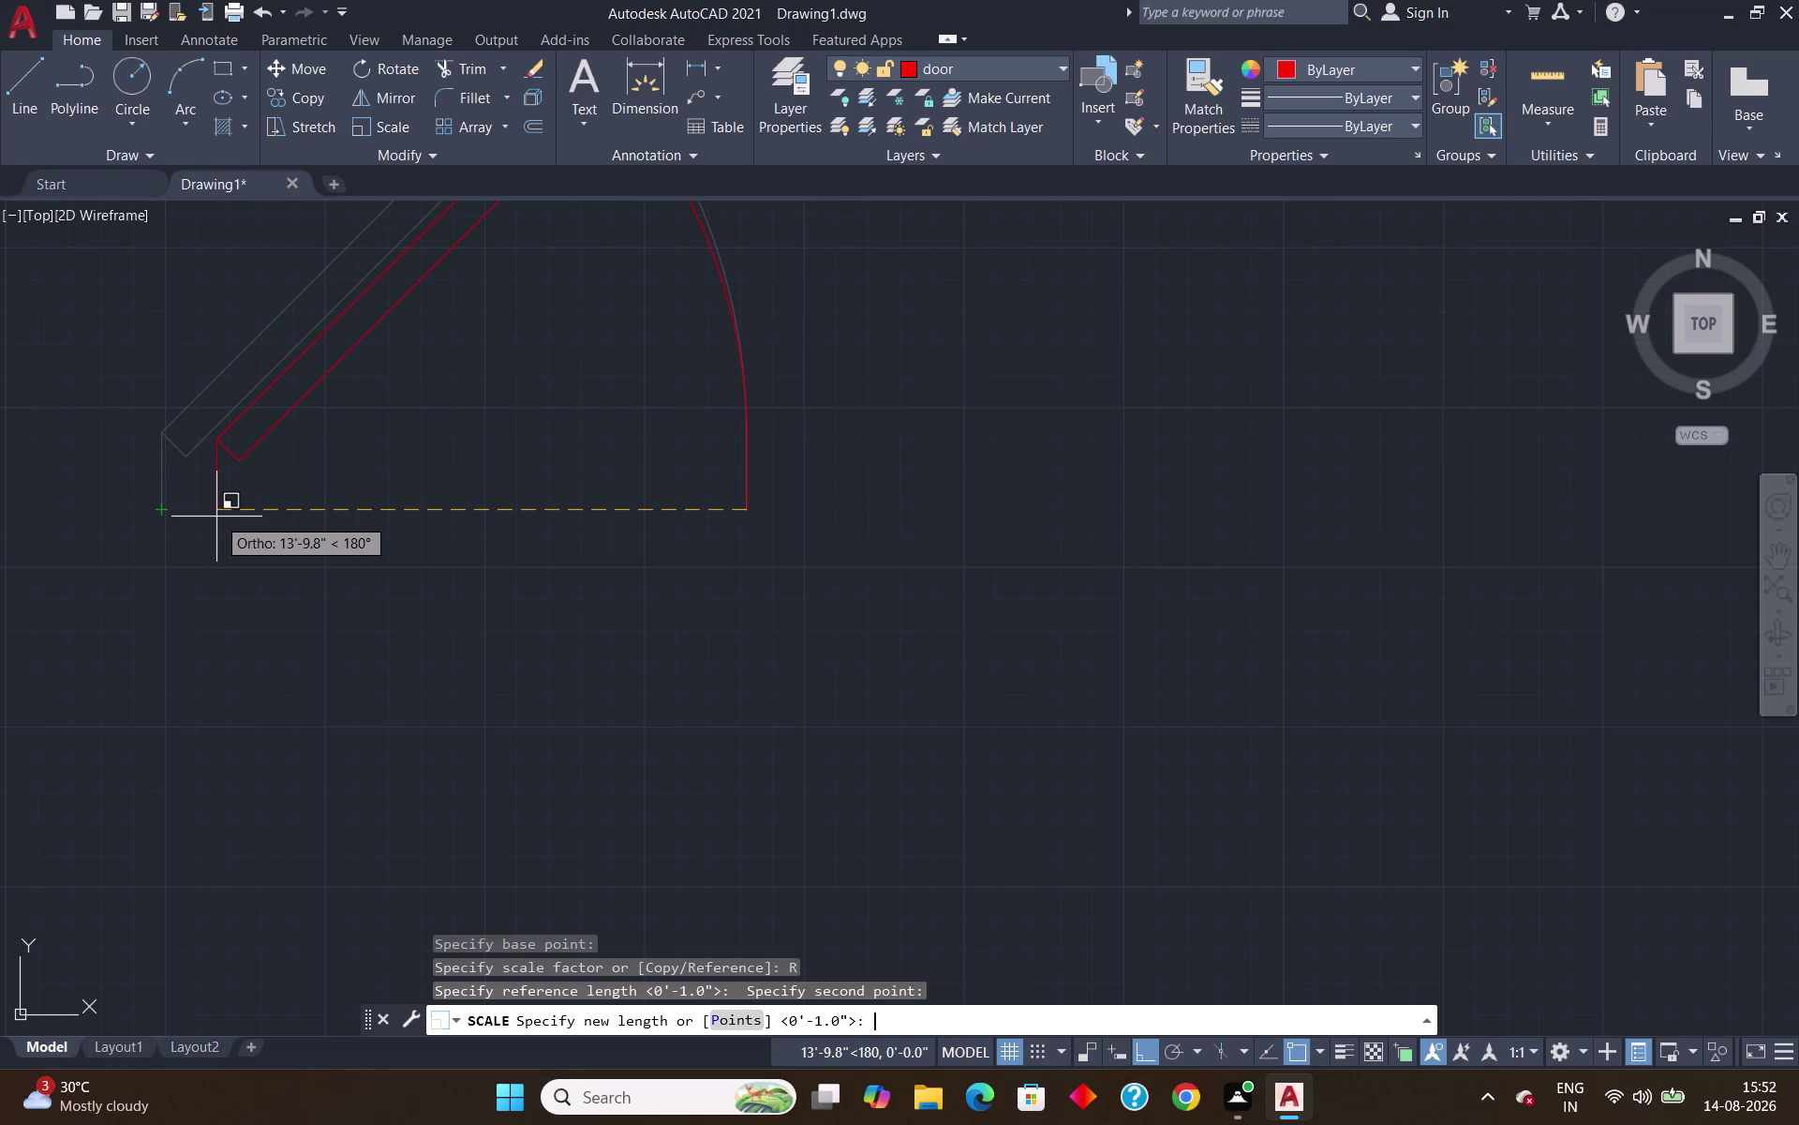
text(')
key(Return)
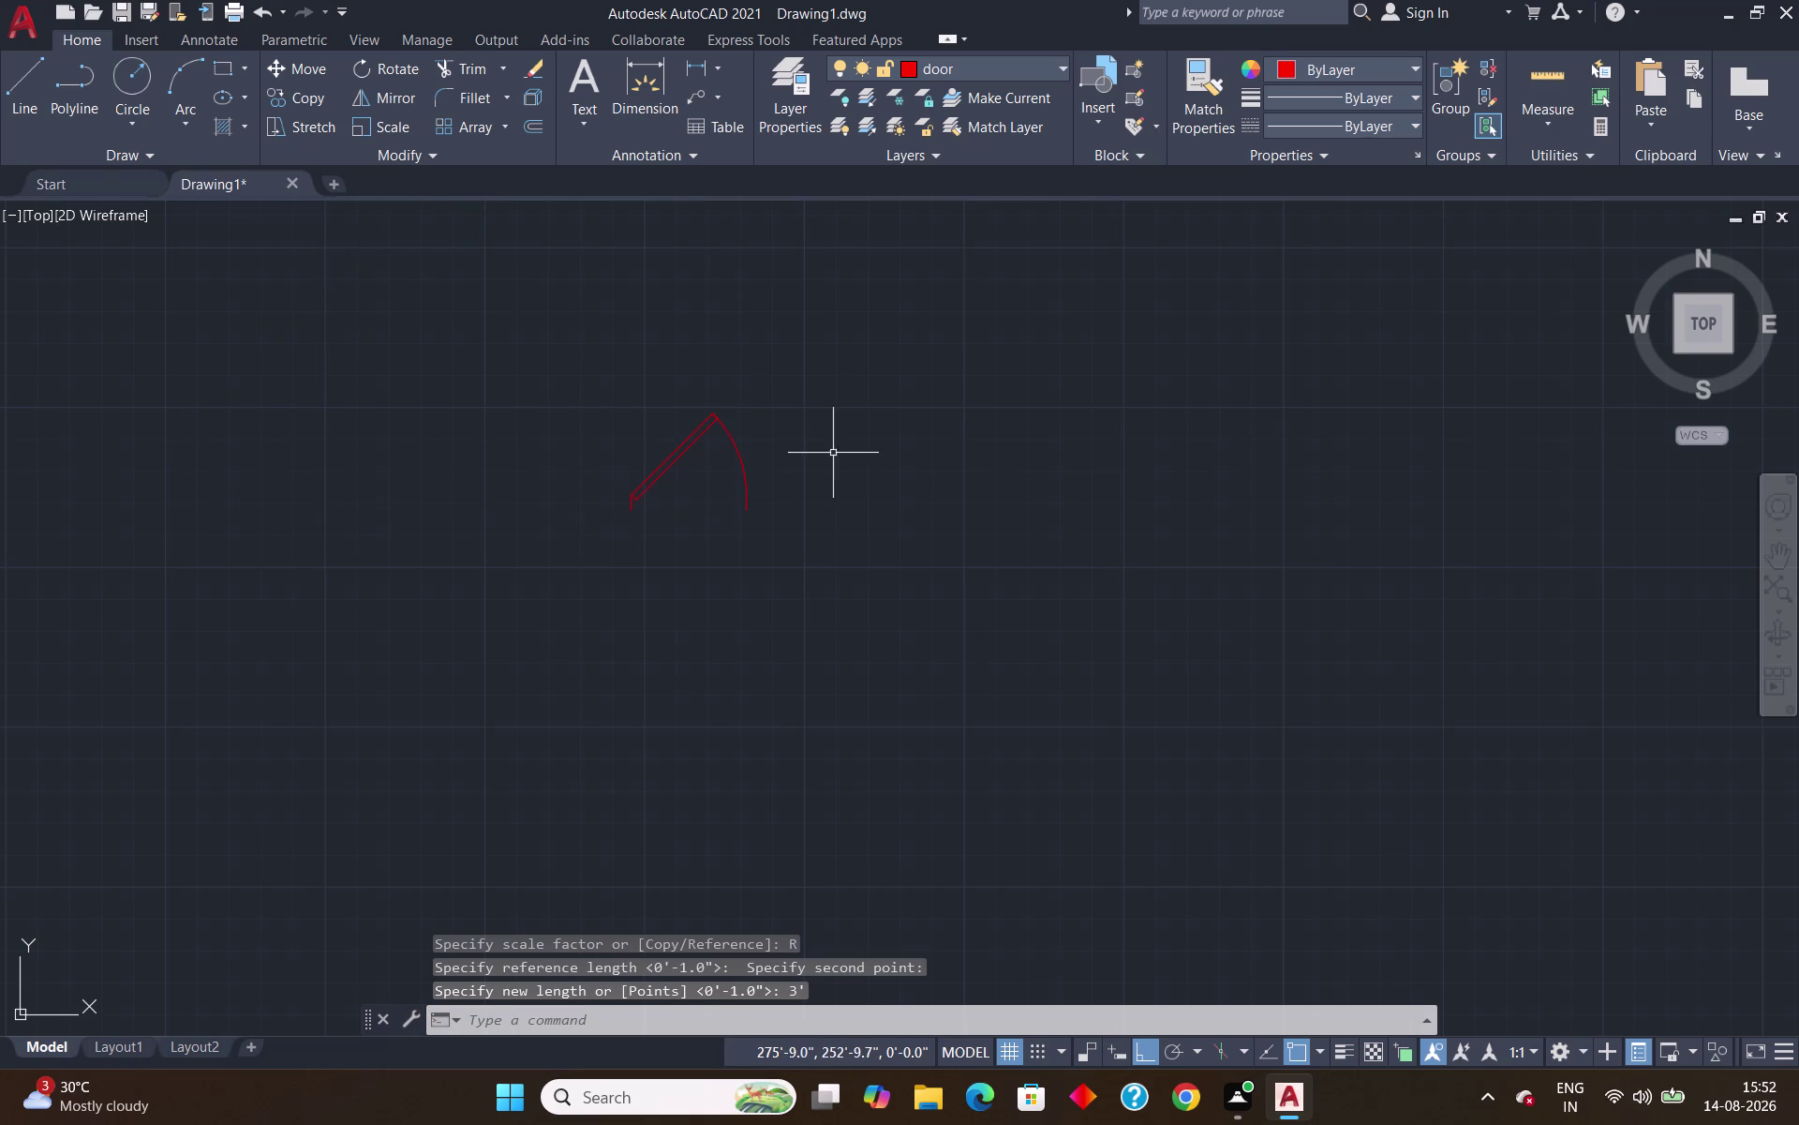
scroll(up, 3)
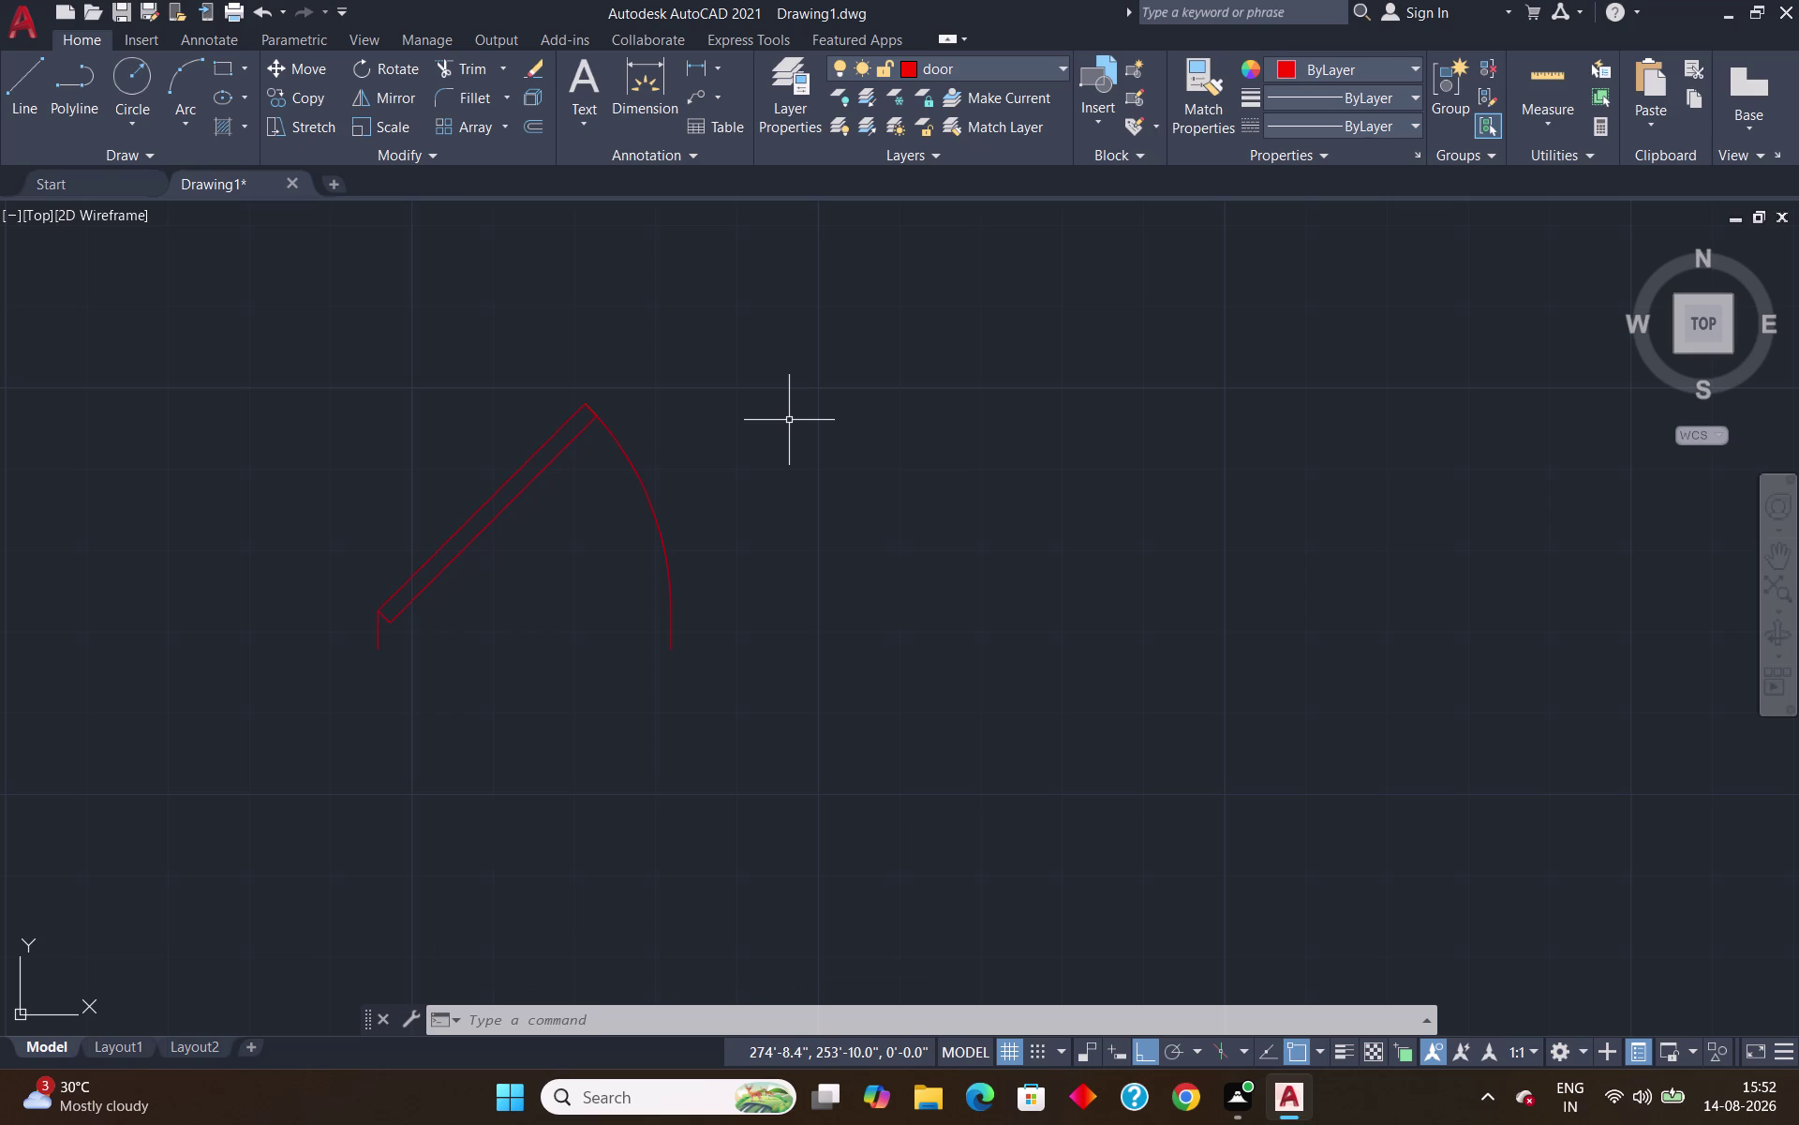
click(381, 638)
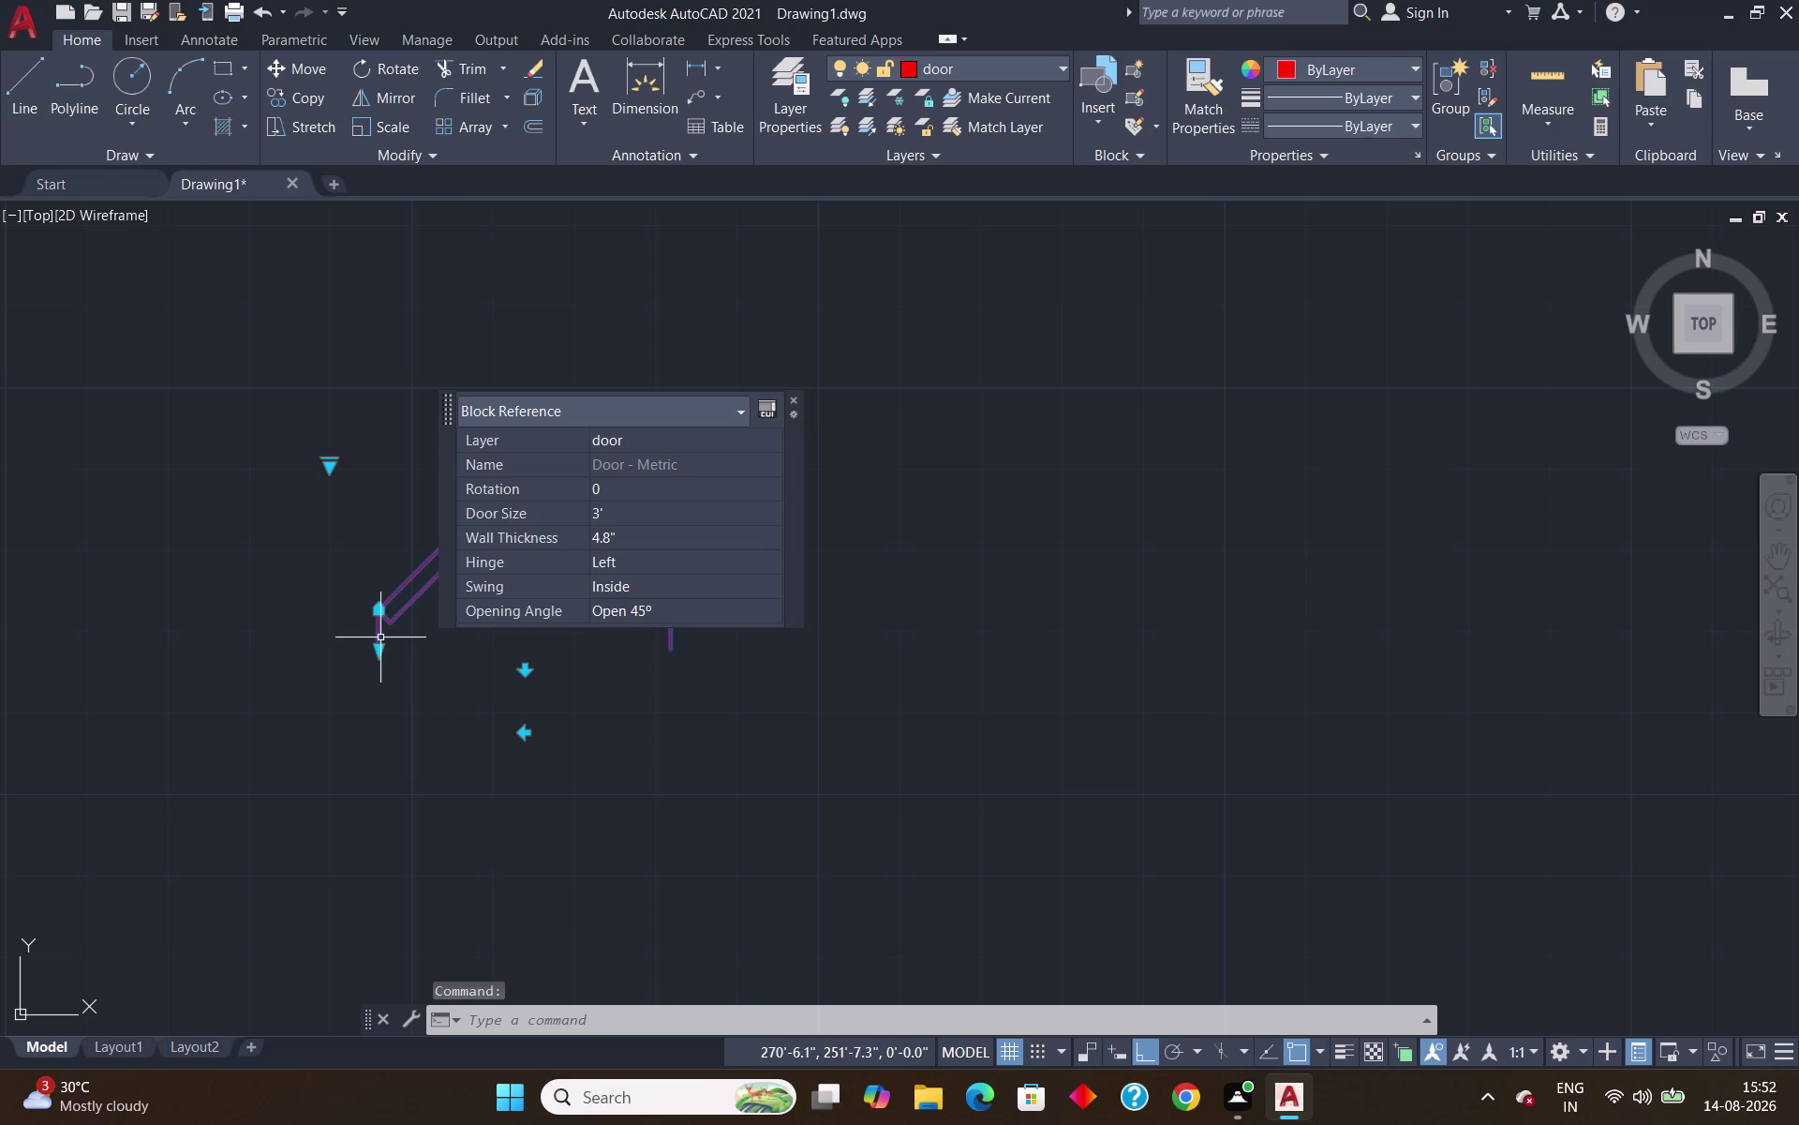
text(ro)
key(Return)
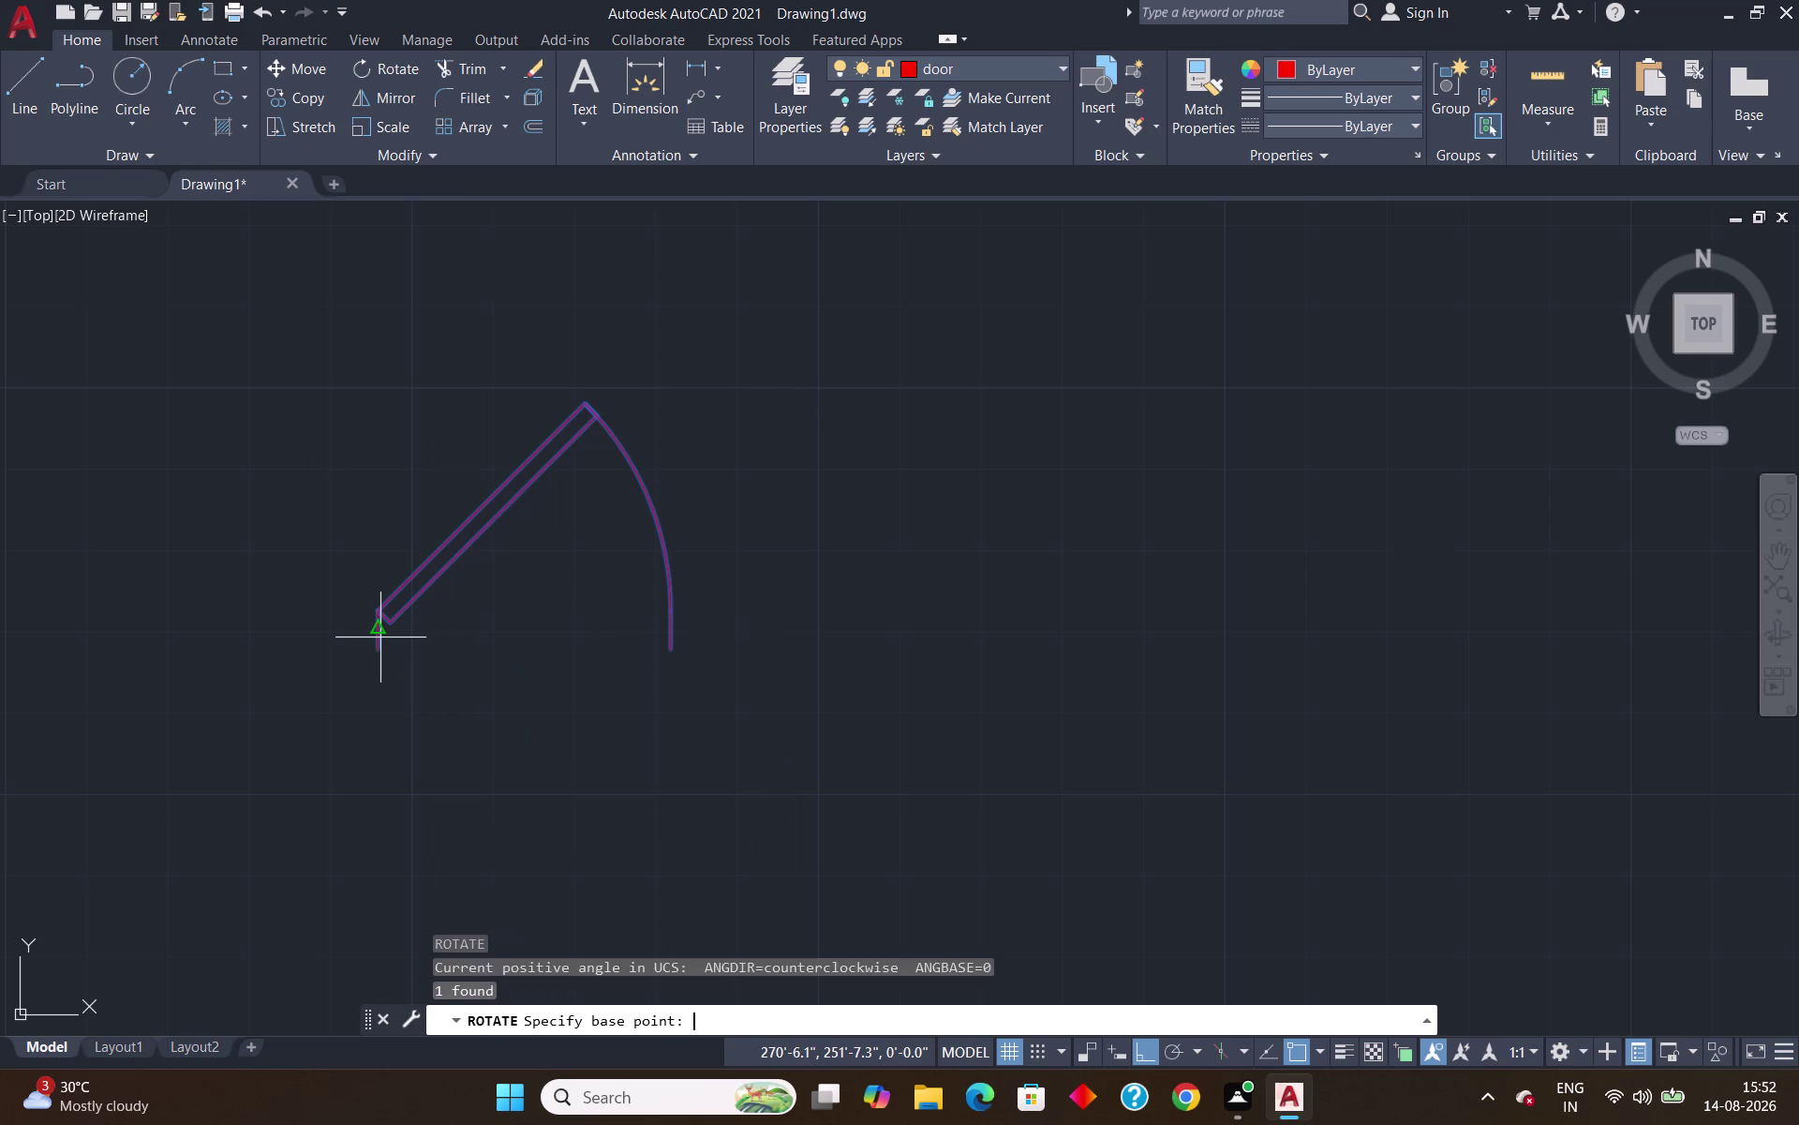
click(381, 656)
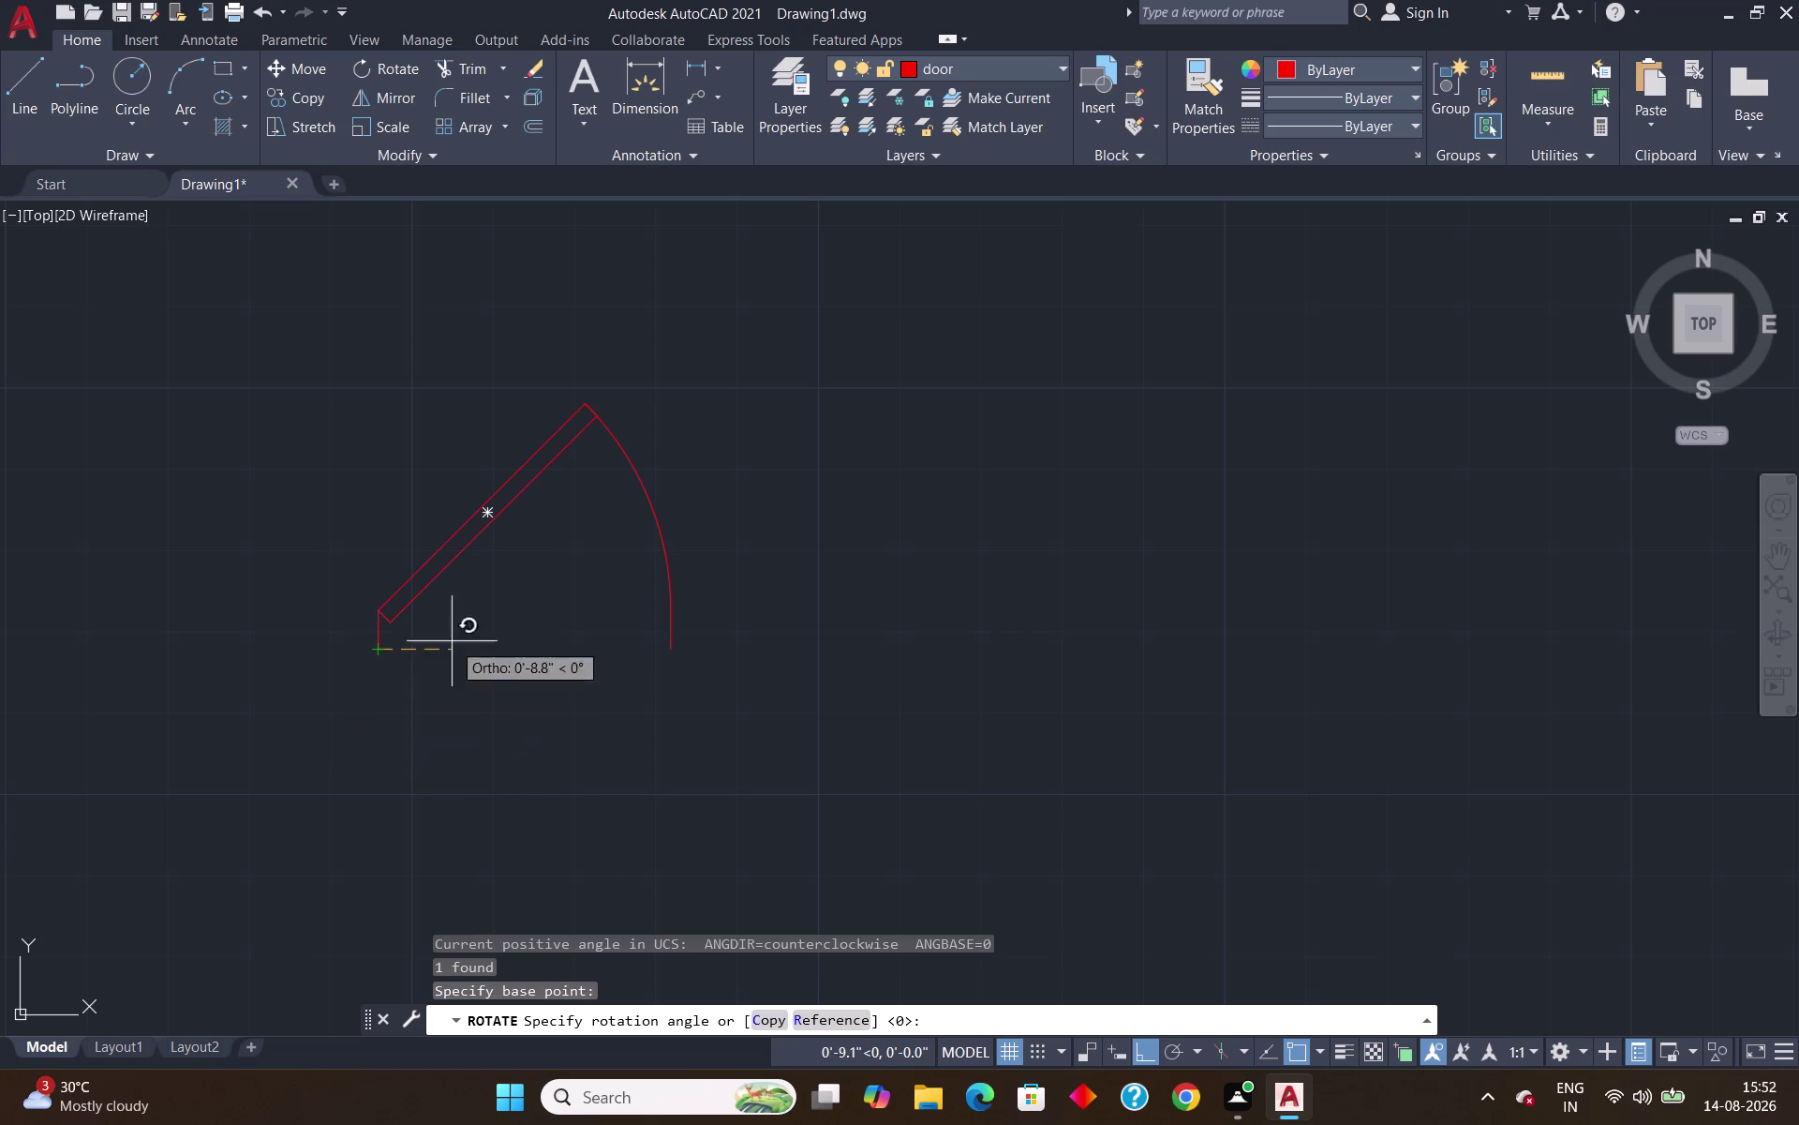
click(513, 601)
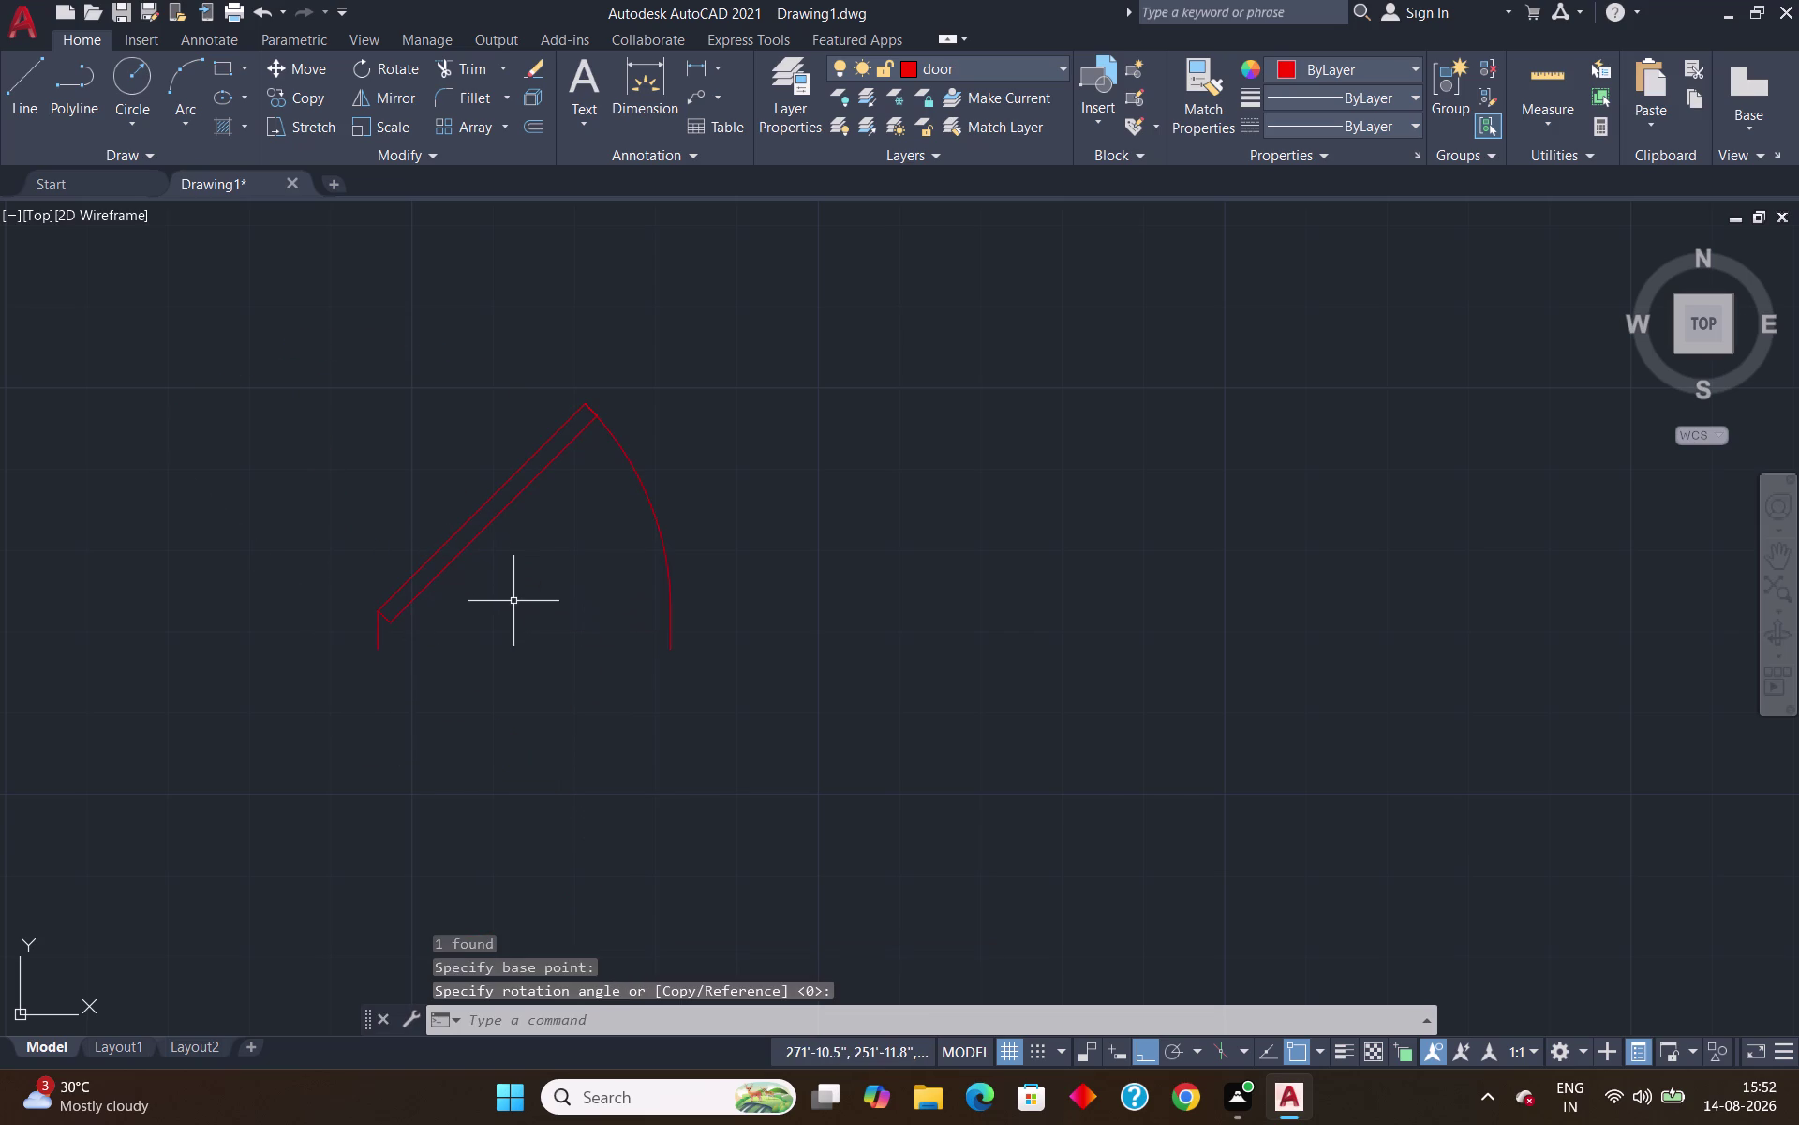
click(389, 620)
text(mi)
key(Return)
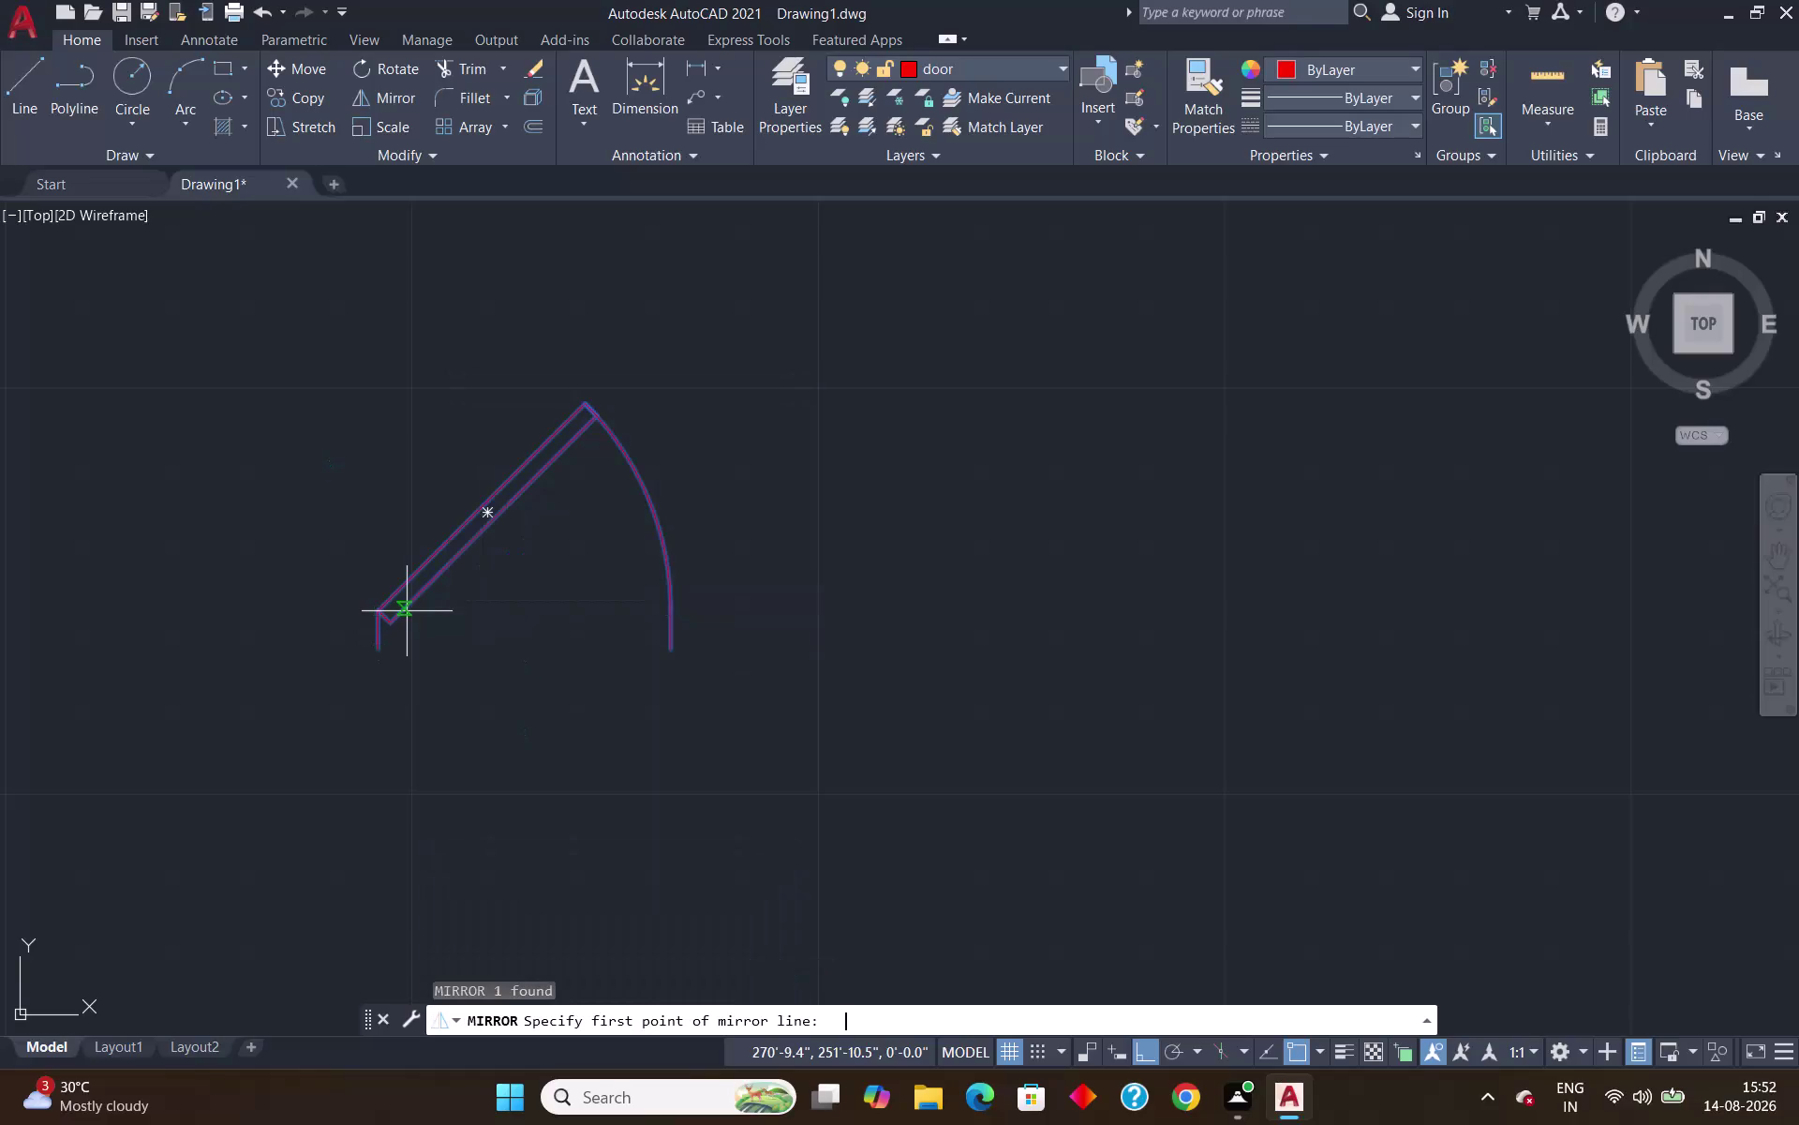
click(371, 649)
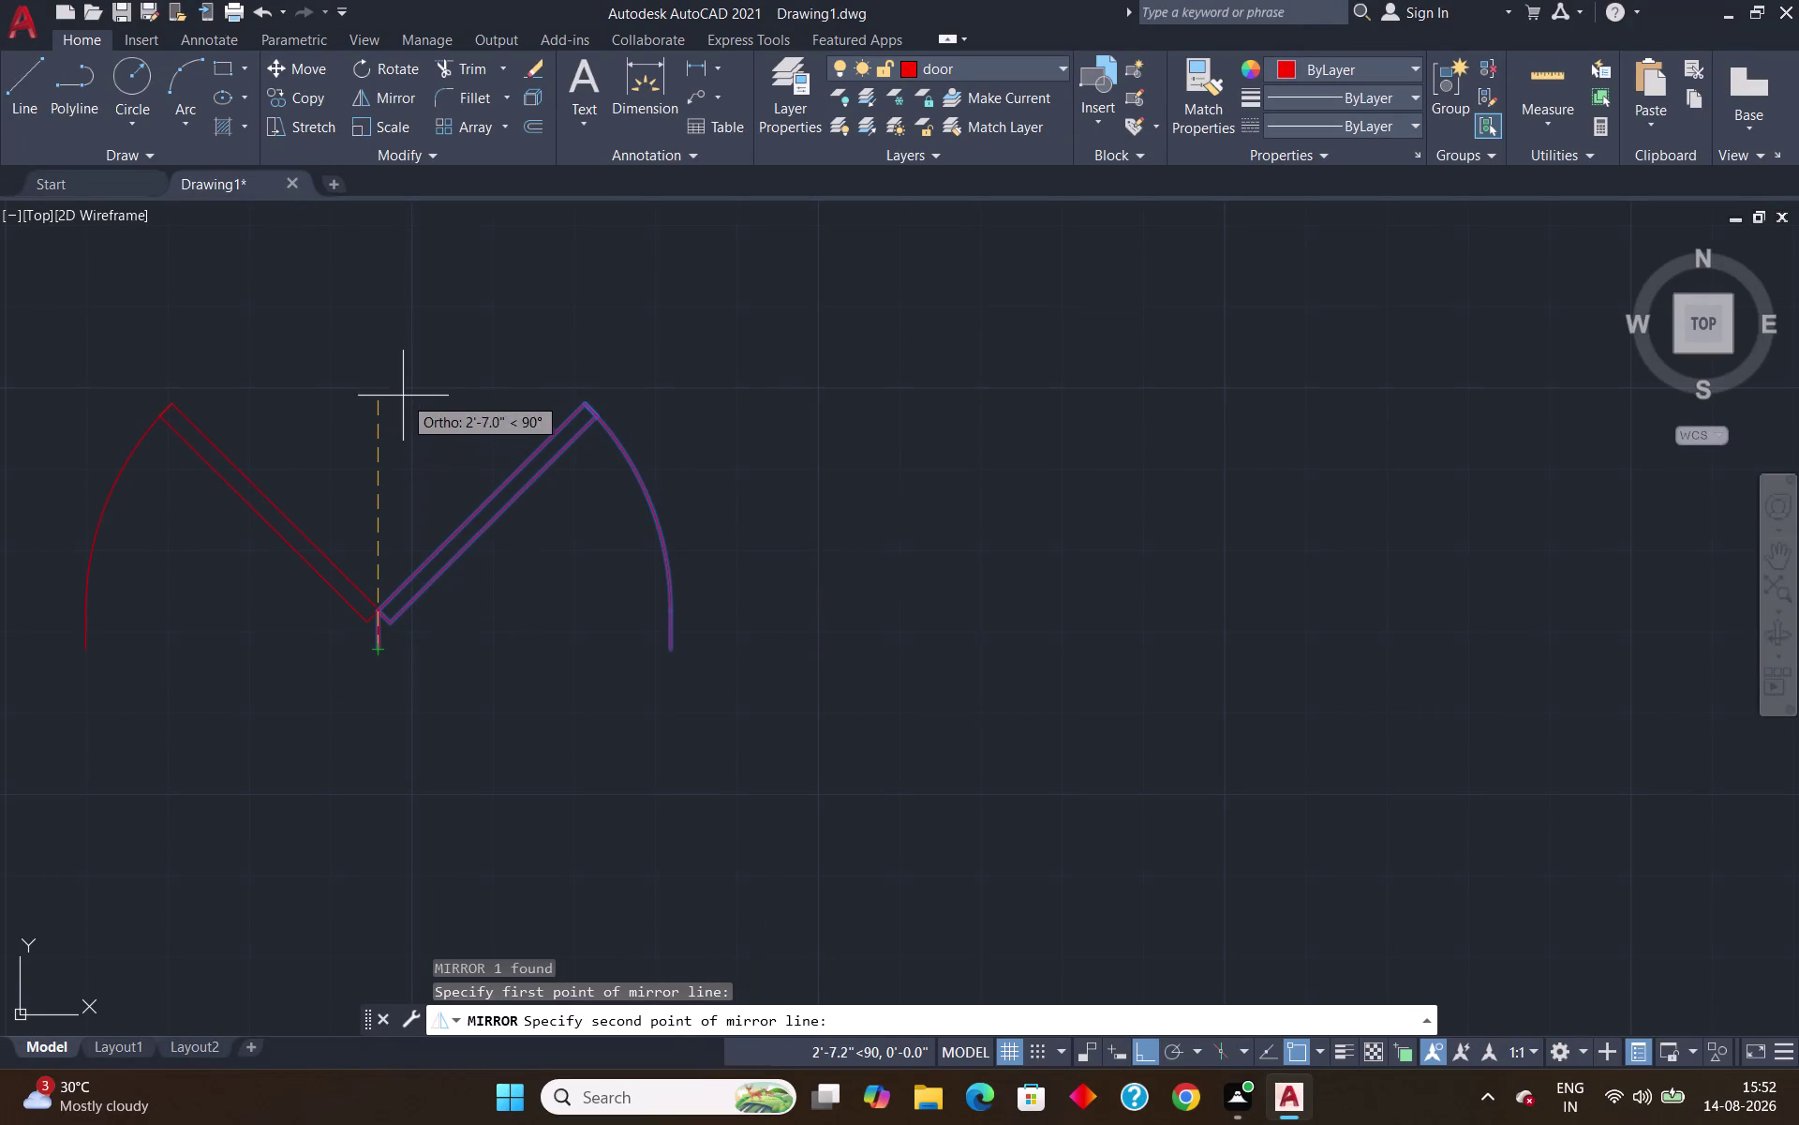
click(415, 302)
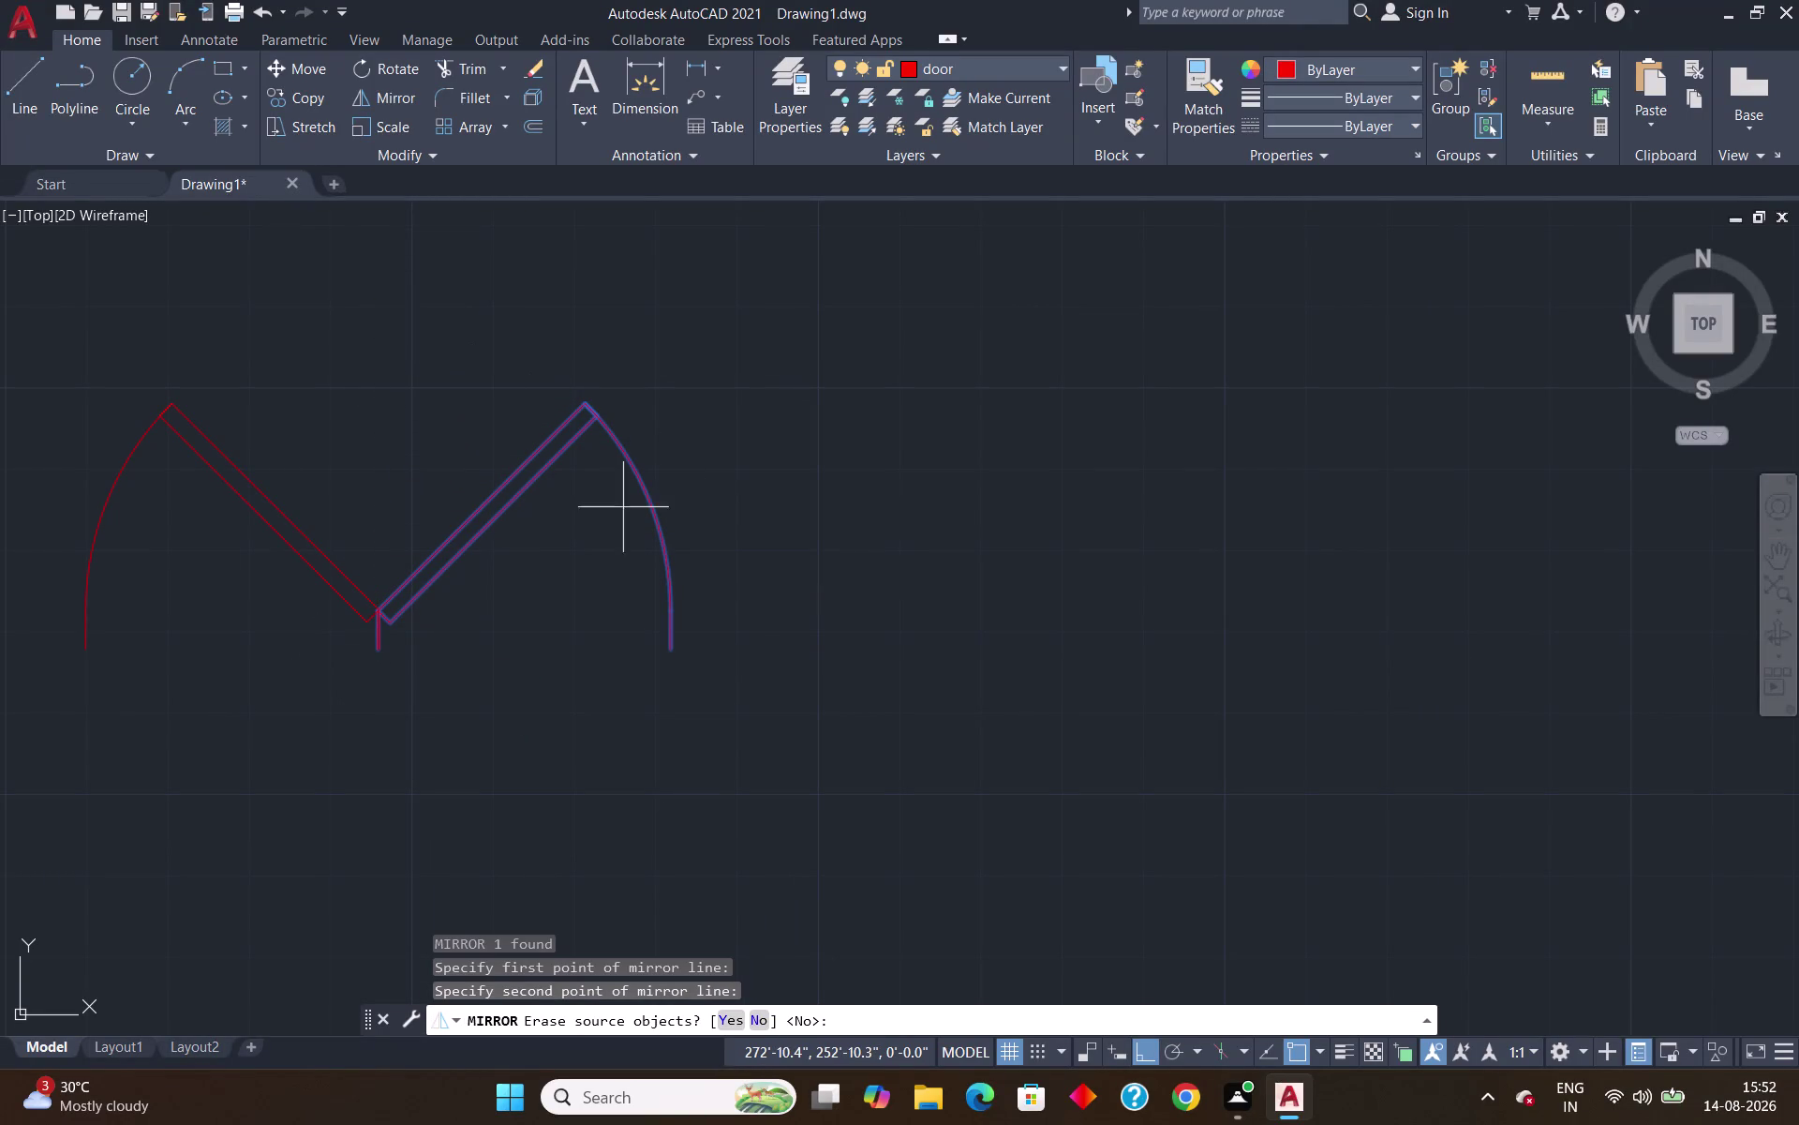
key(Escape)
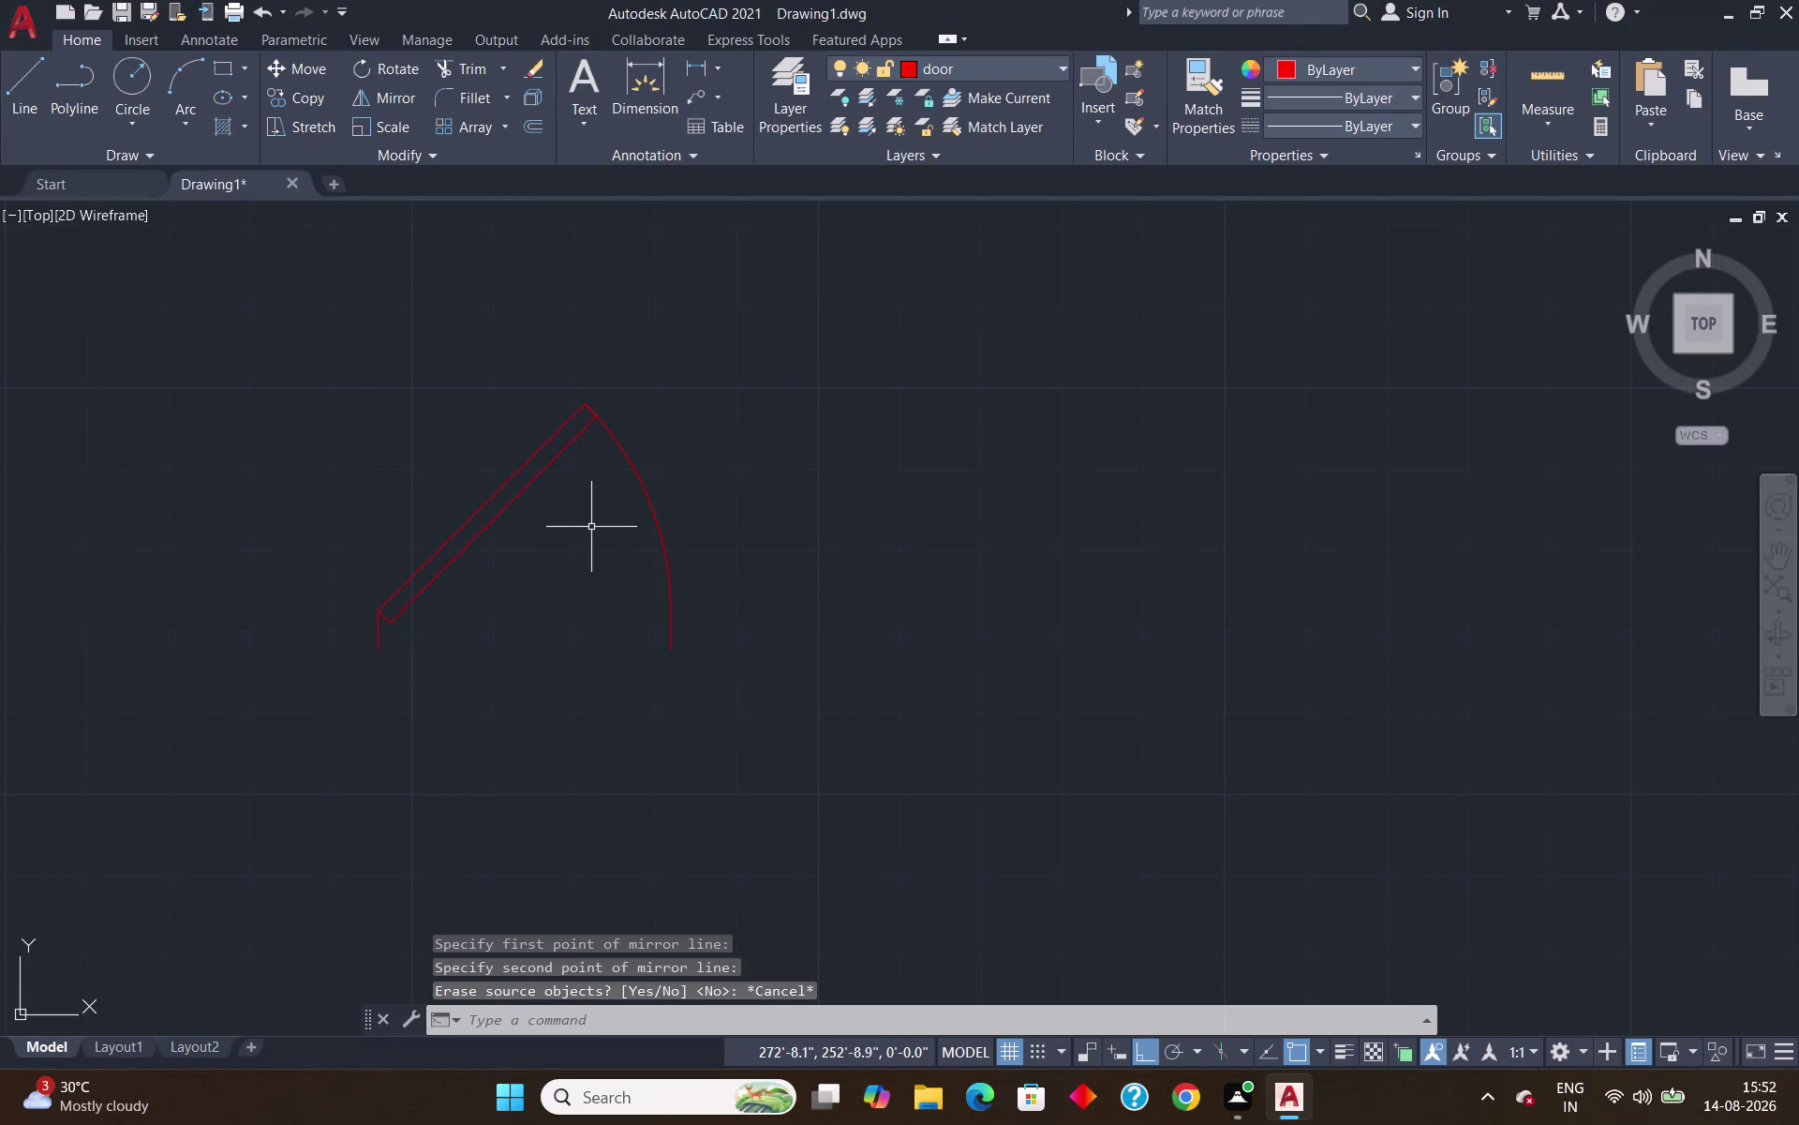
click(621, 466)
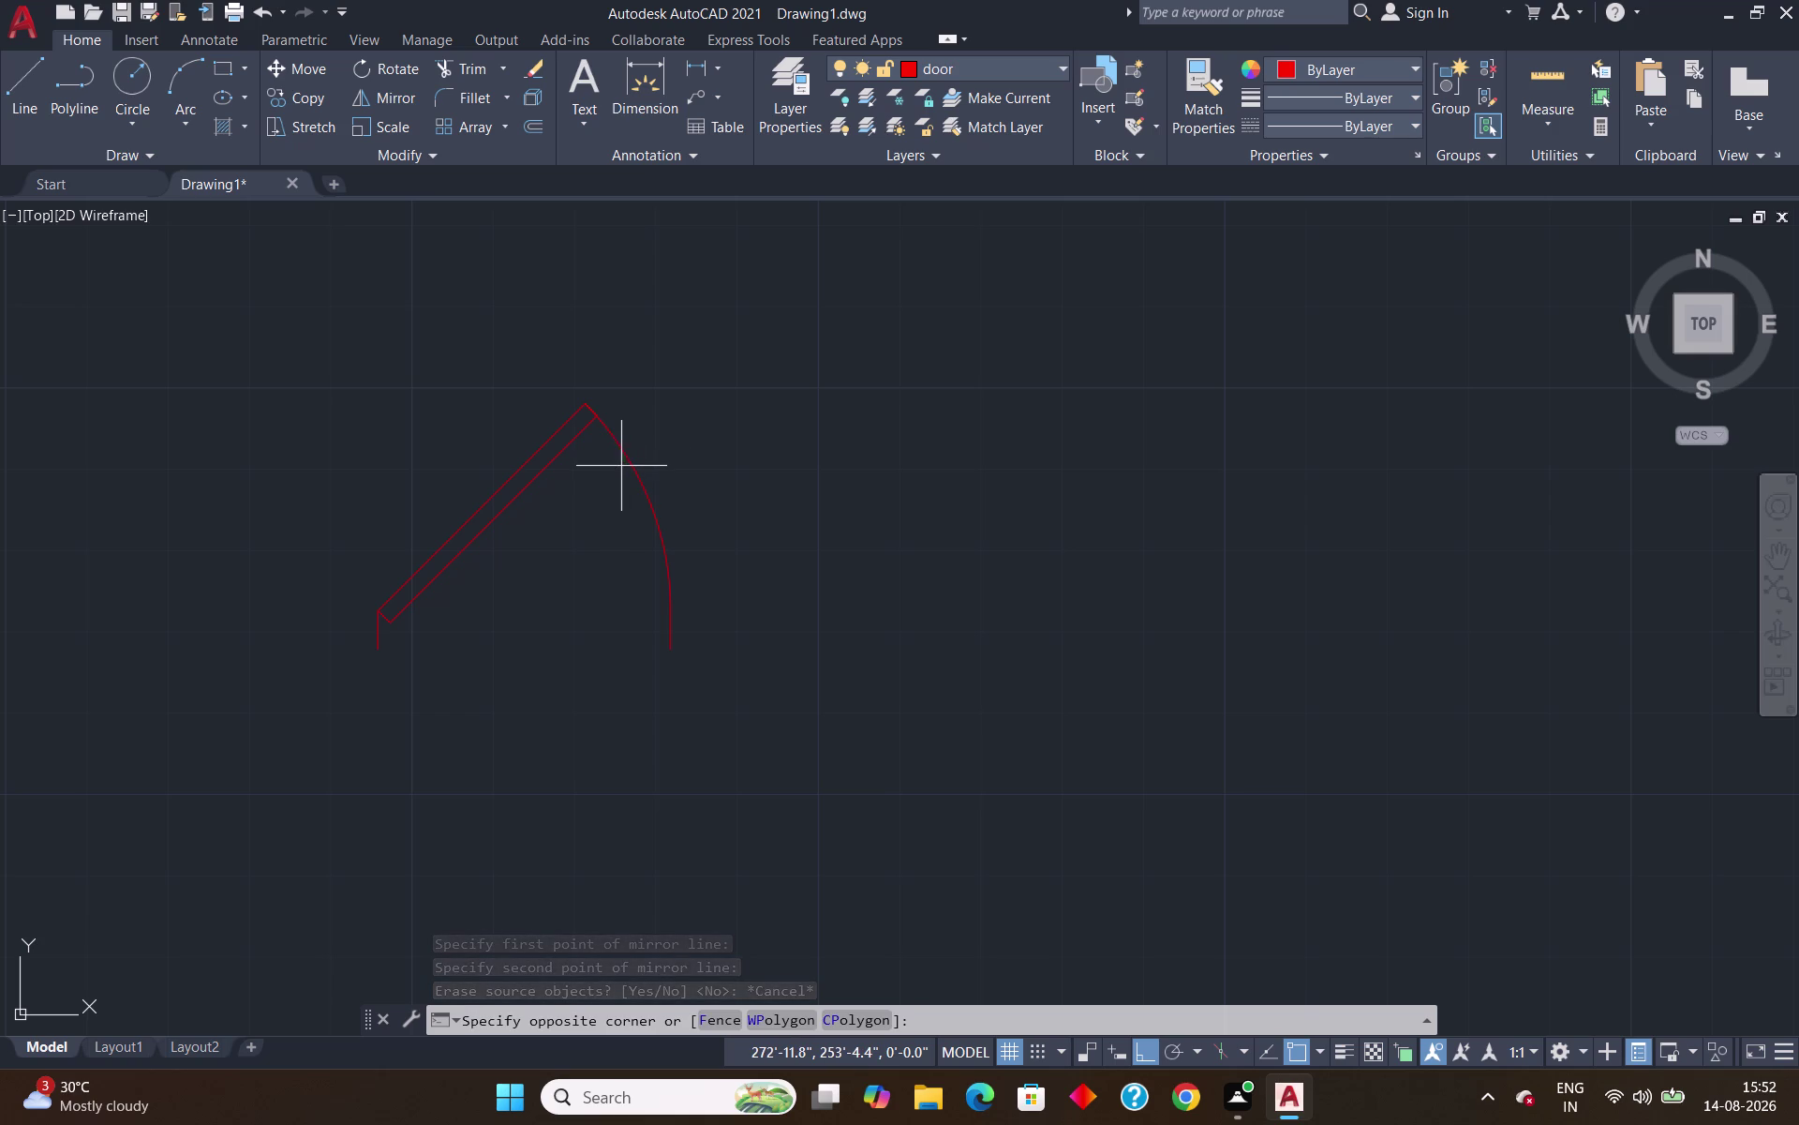
click(614, 426)
text(m)
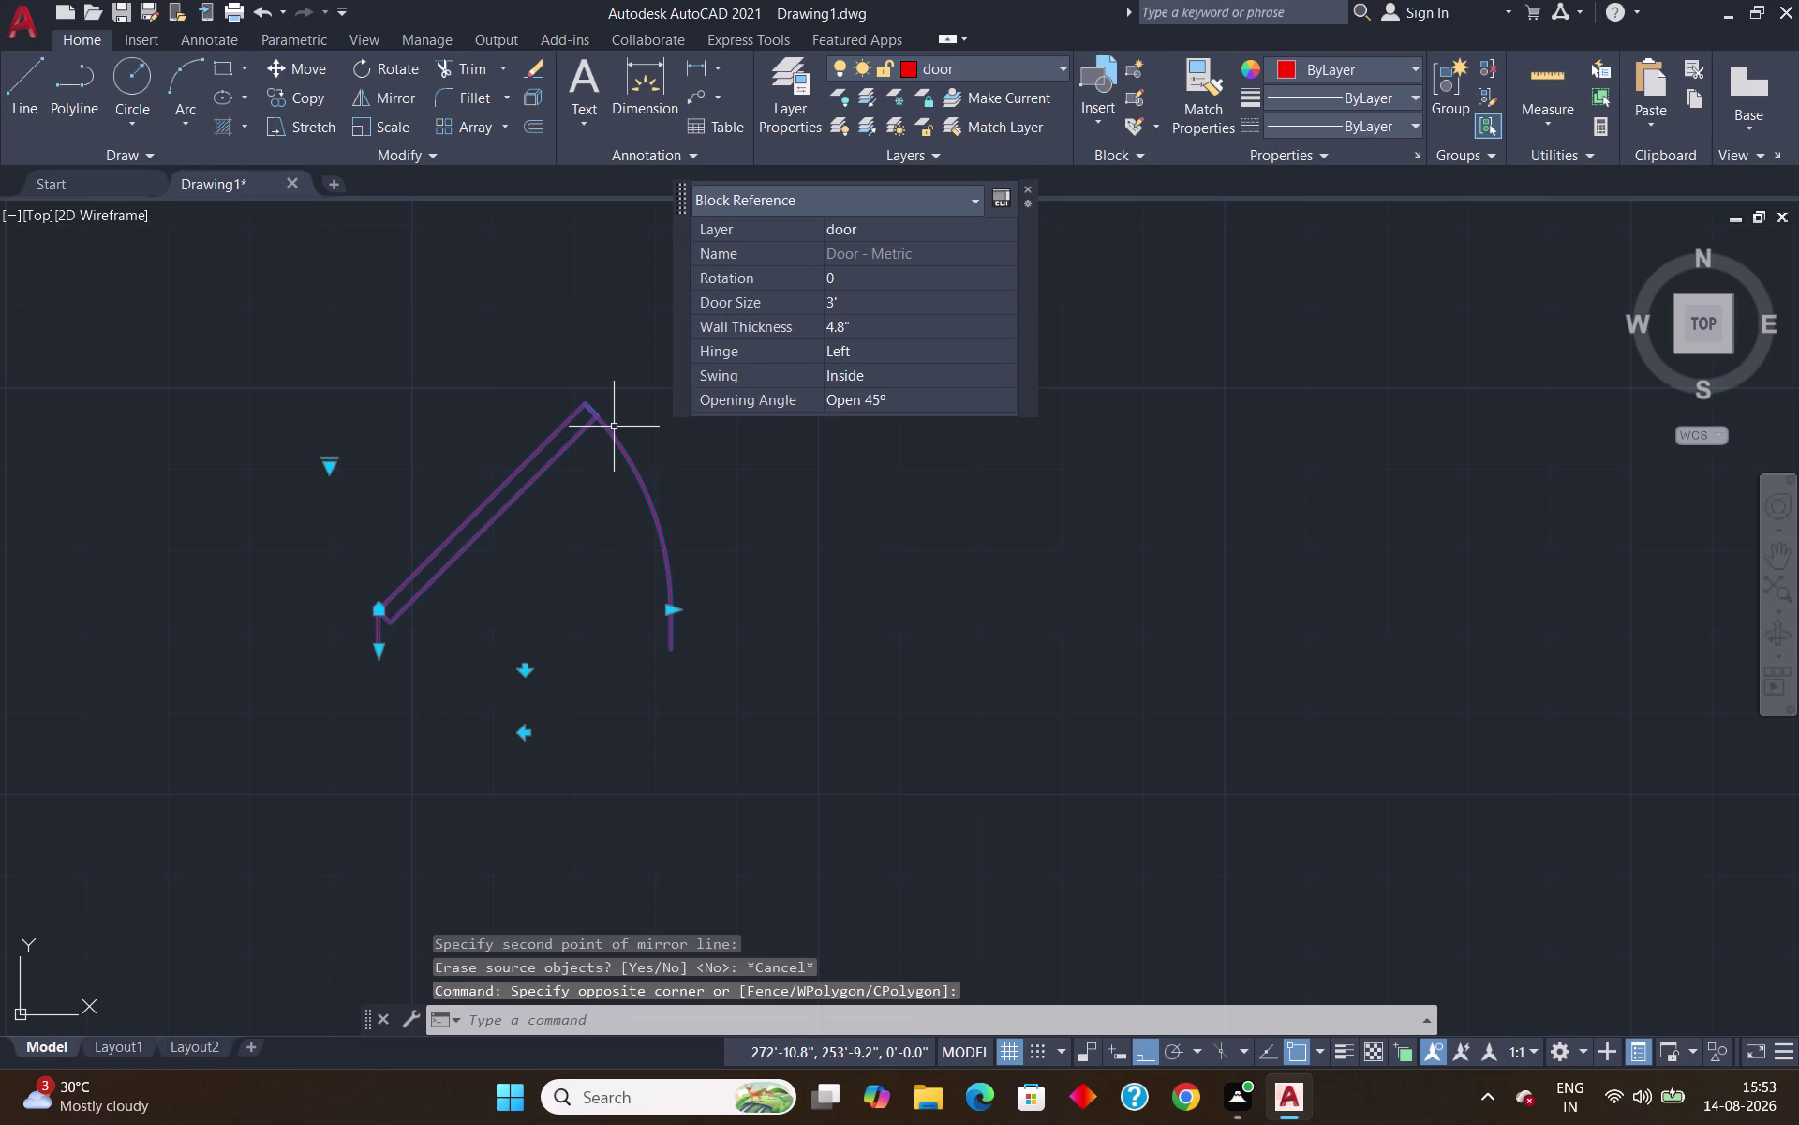
text(i)
Mirror the door about a vertical line through its hinge, keeping the original.
key(Return)
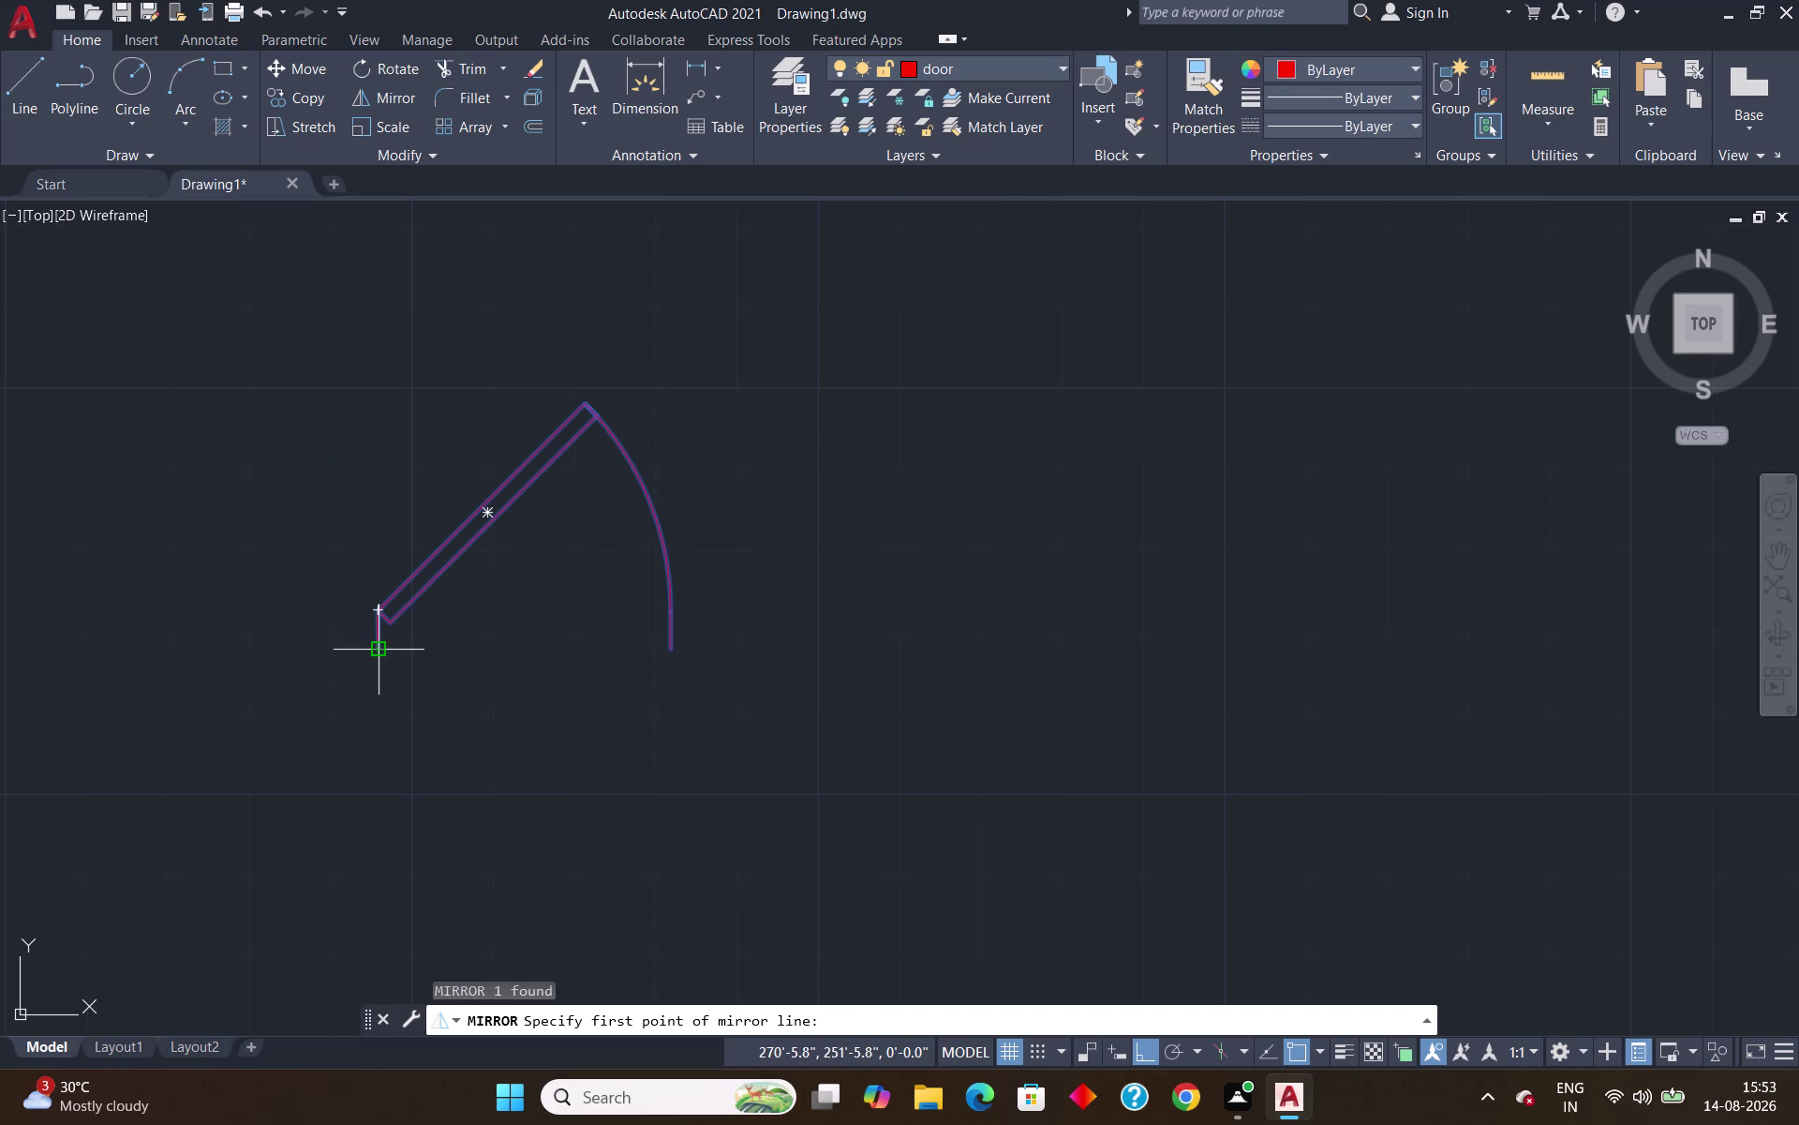
click(377, 648)
click(380, 341)
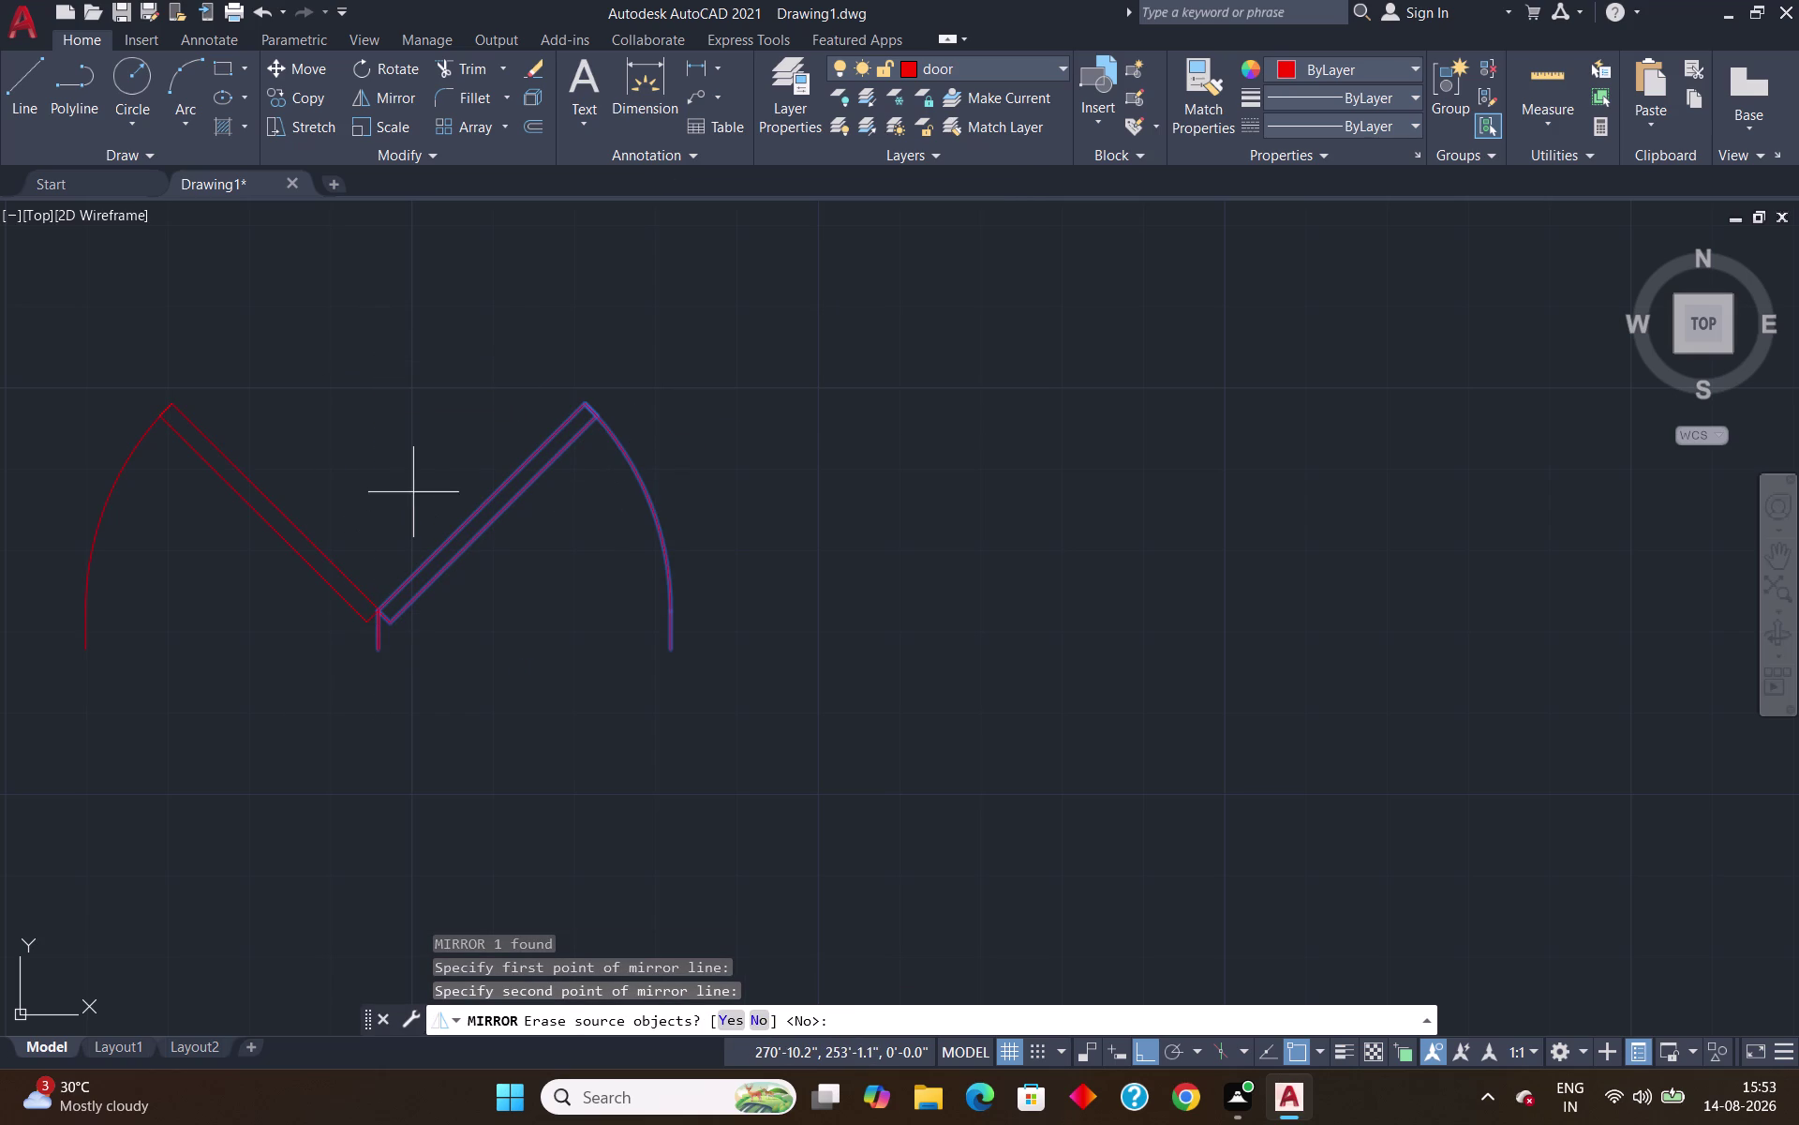
key(Return)
key(Return)
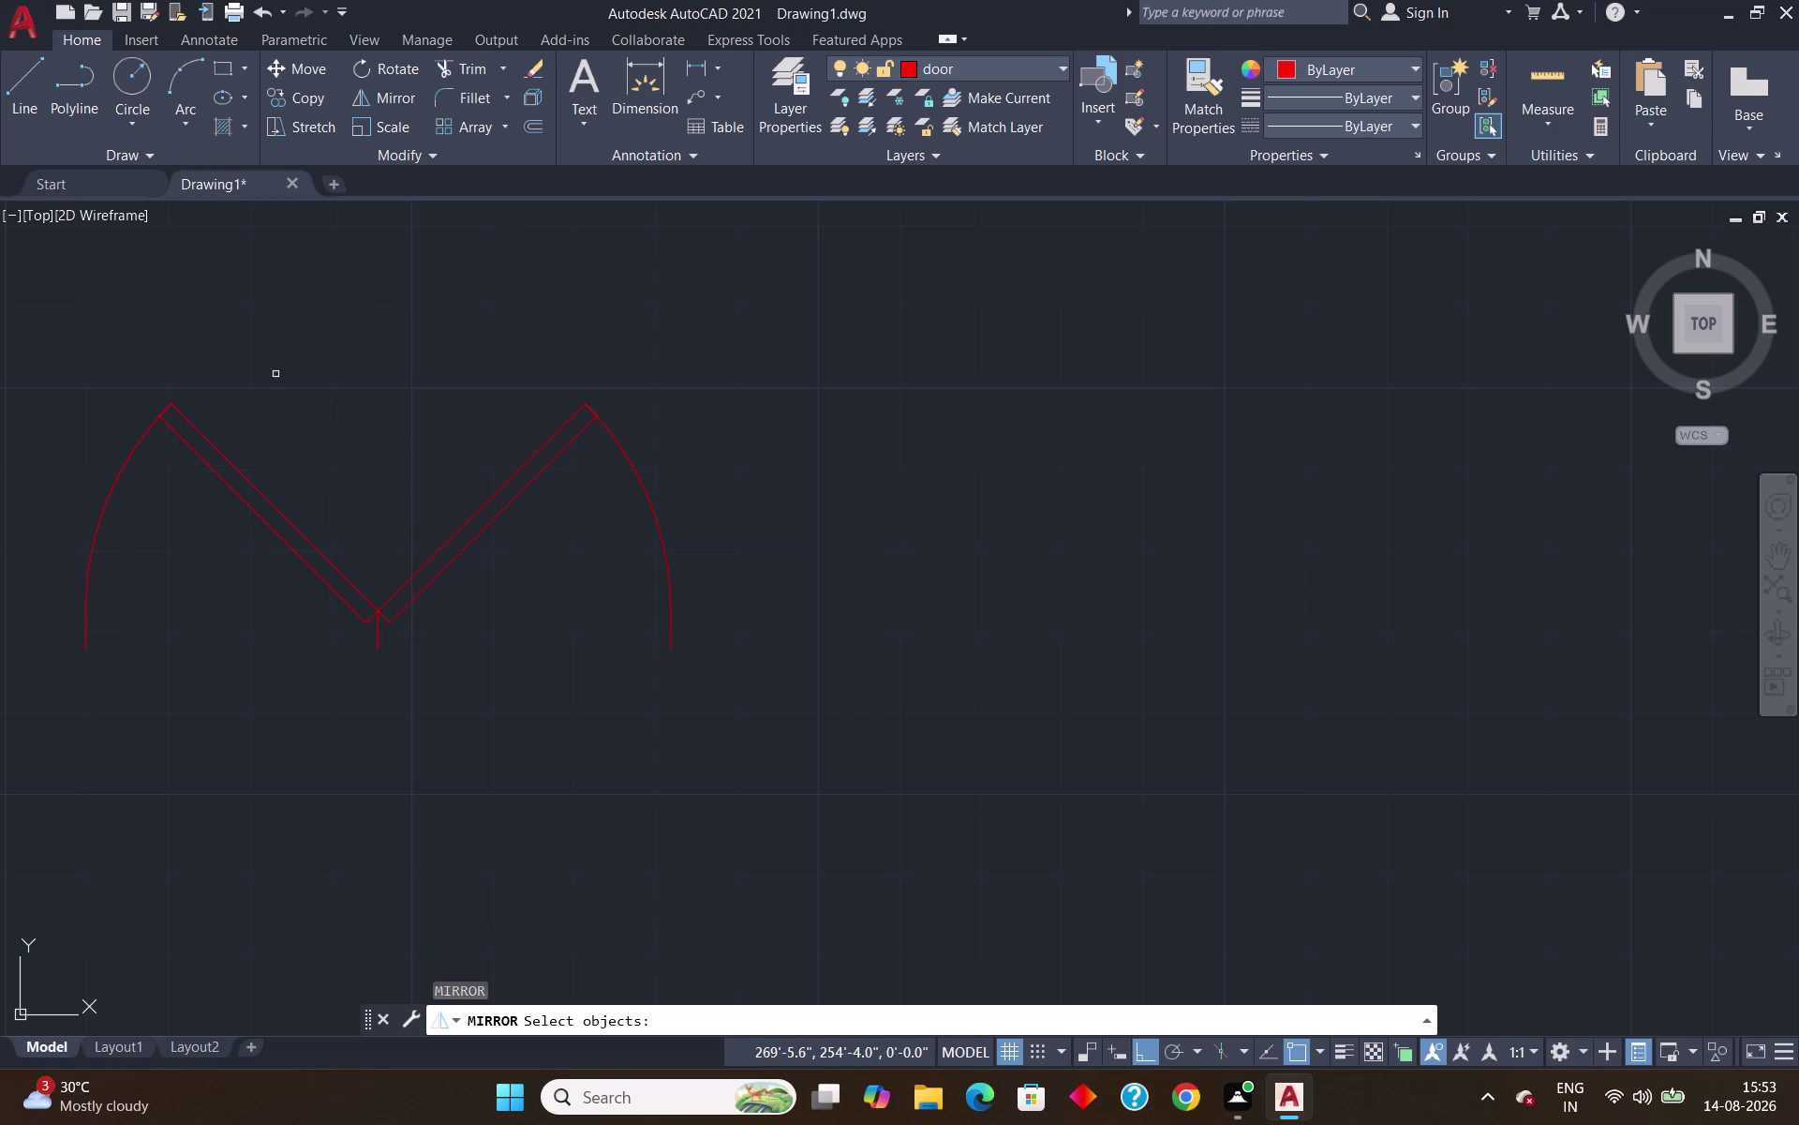
key(Escape)
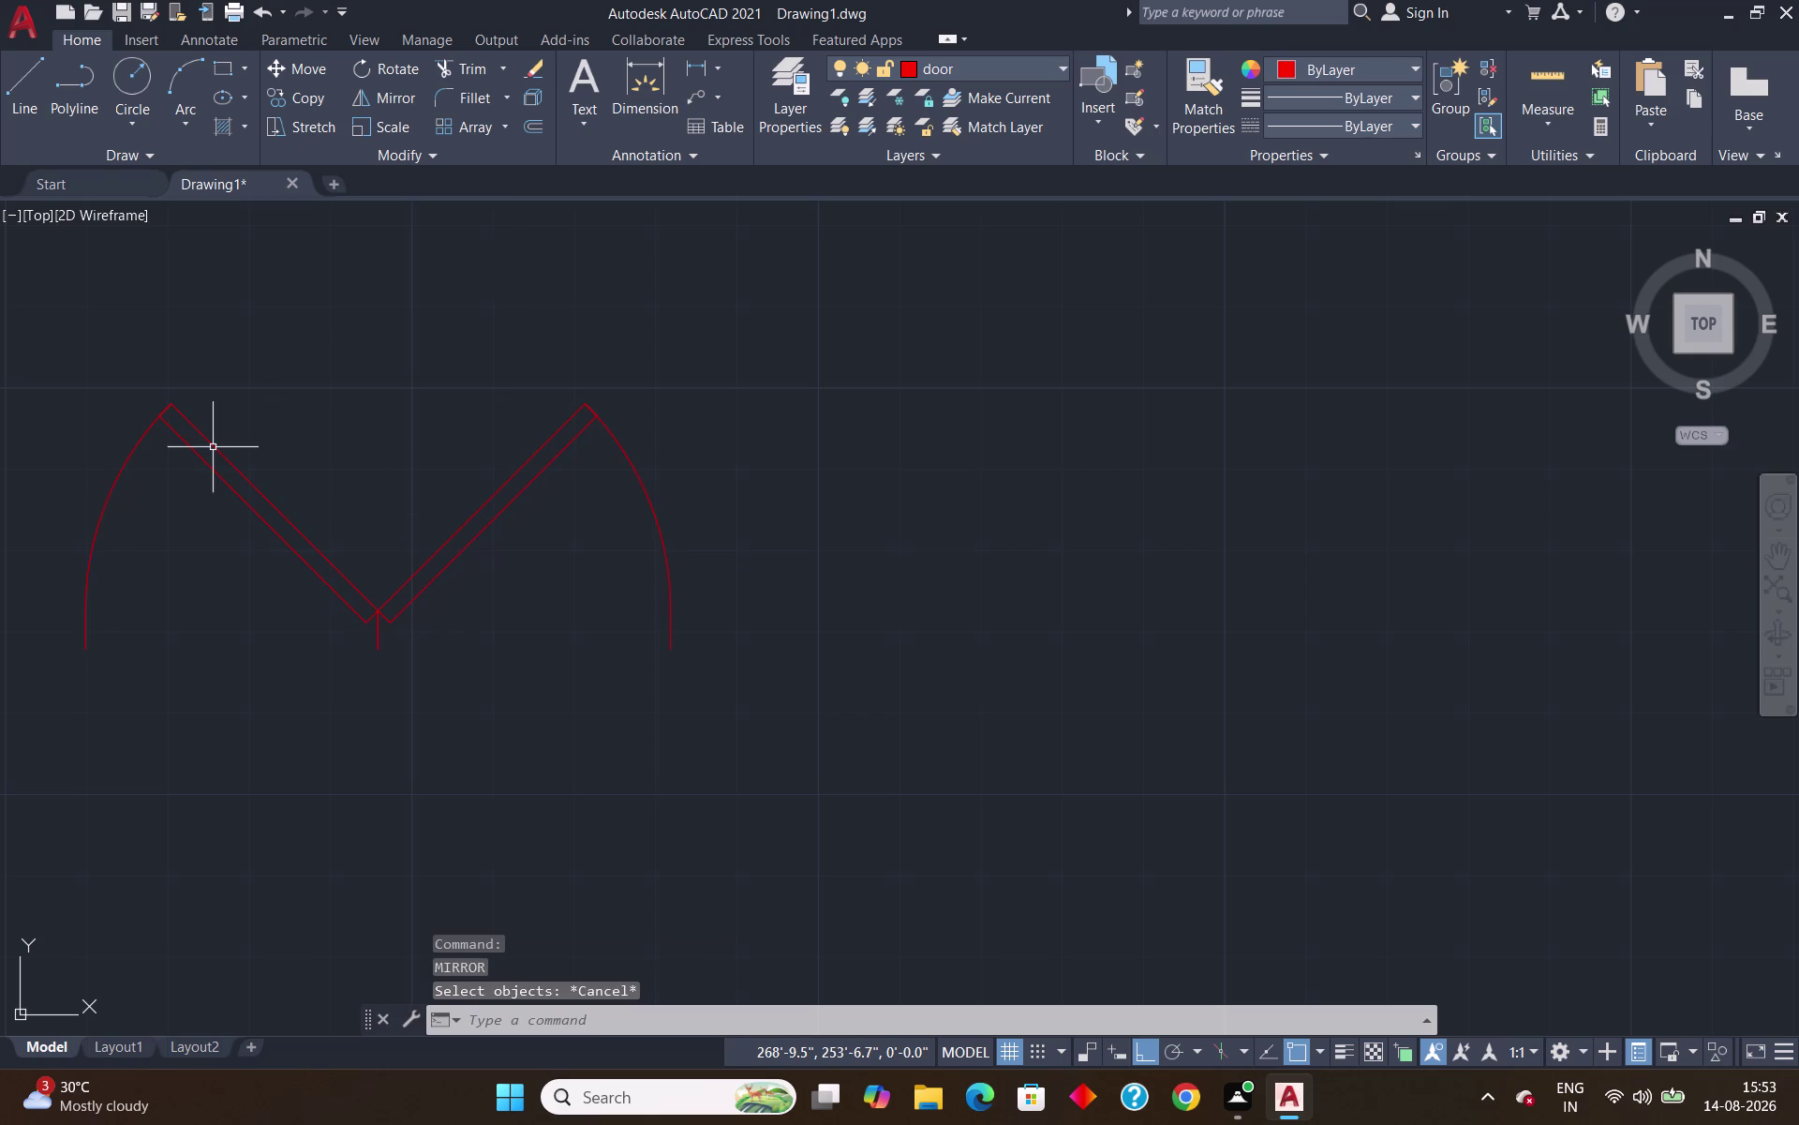
Window-select the mirrored door copy to rotate it with RO.
click(261, 421)
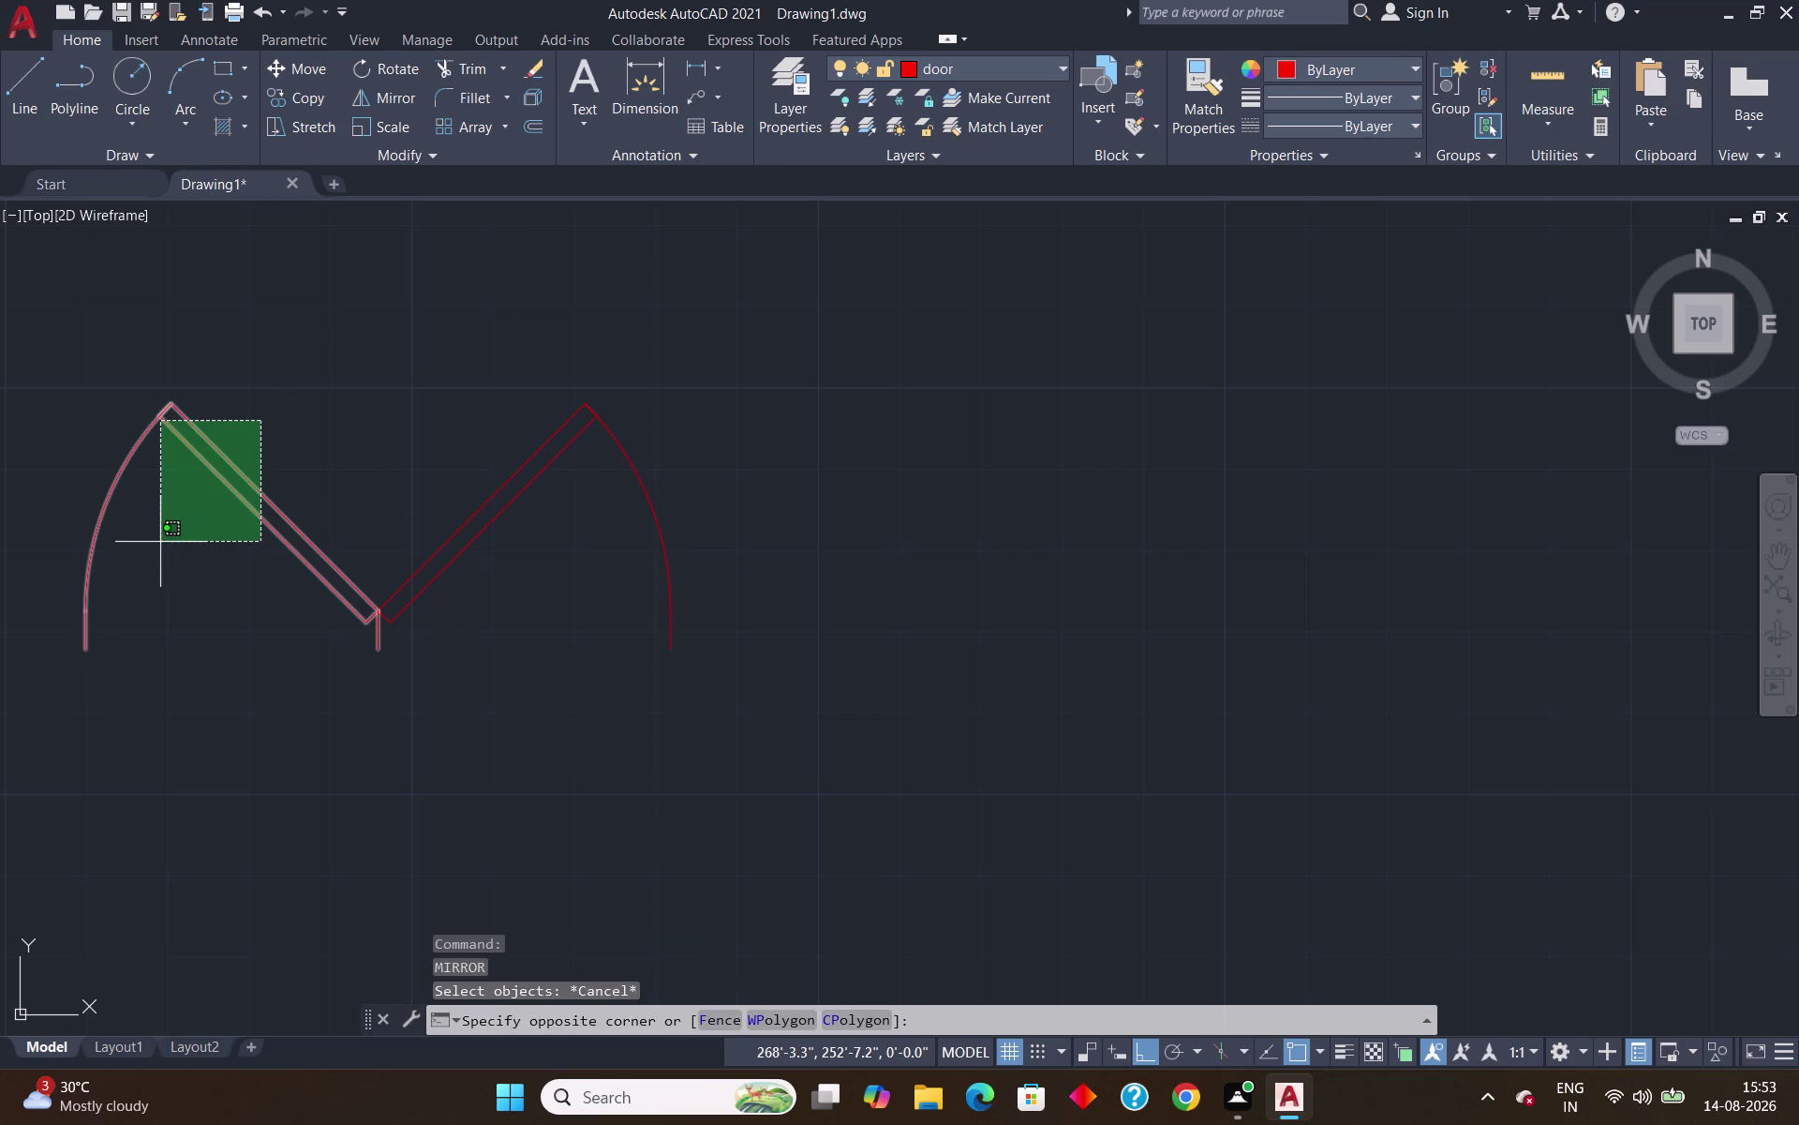
click(160, 544)
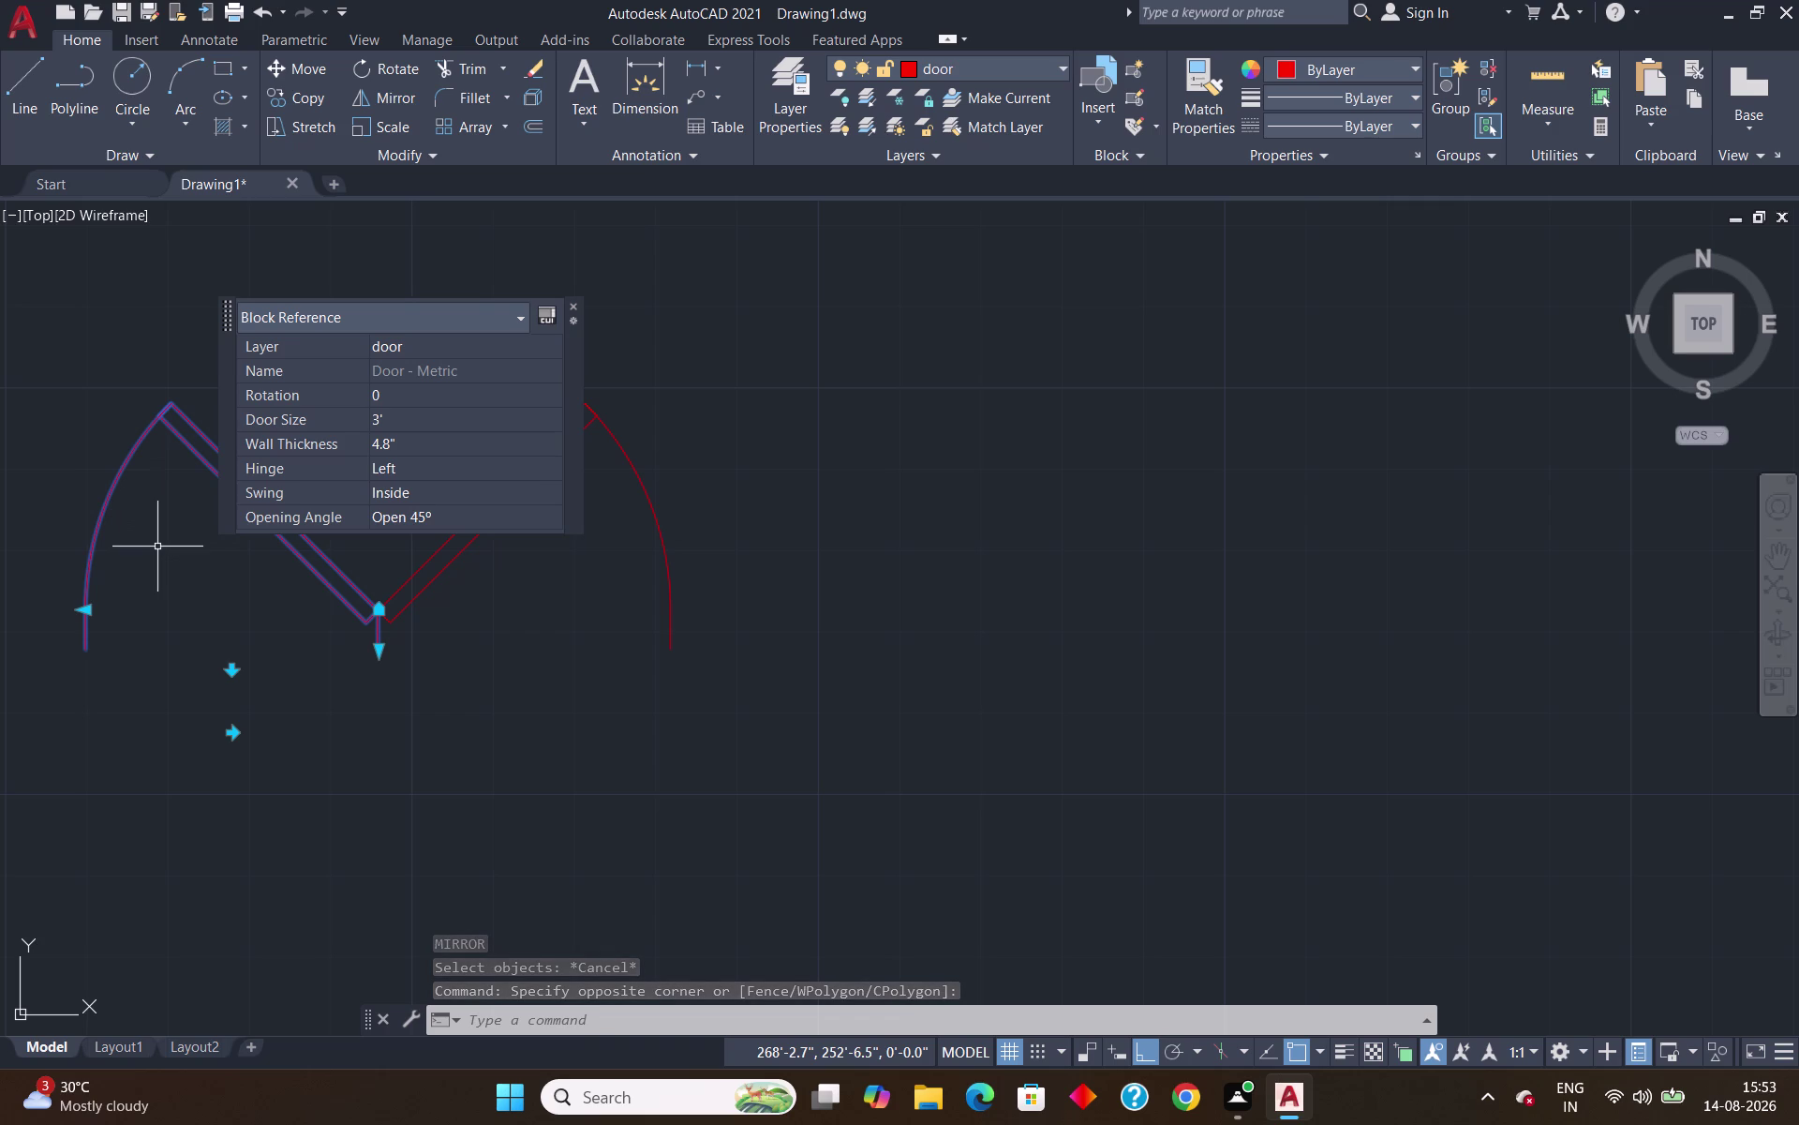
text(ro)
key(Return)
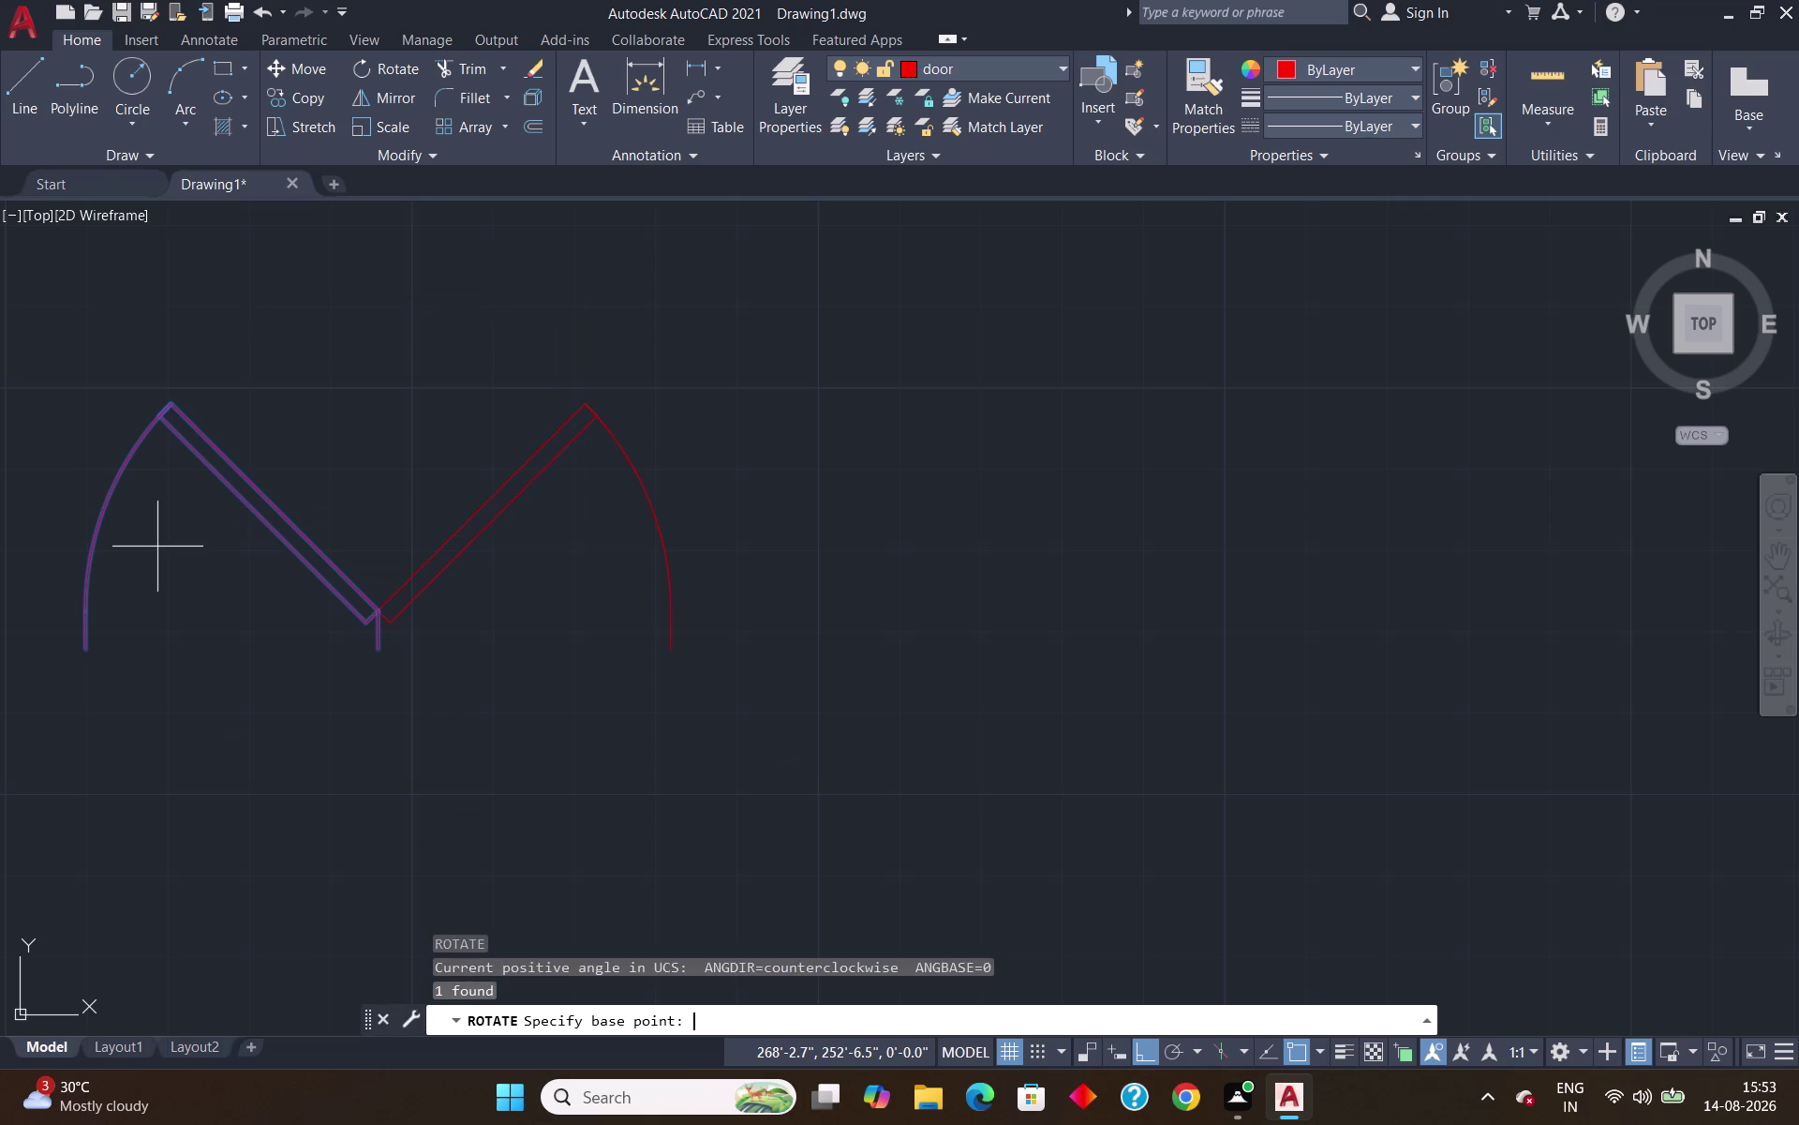
Rotate the mirrored door 180° about the shared hinge, then select it for copying.
click(380, 653)
click(234, 582)
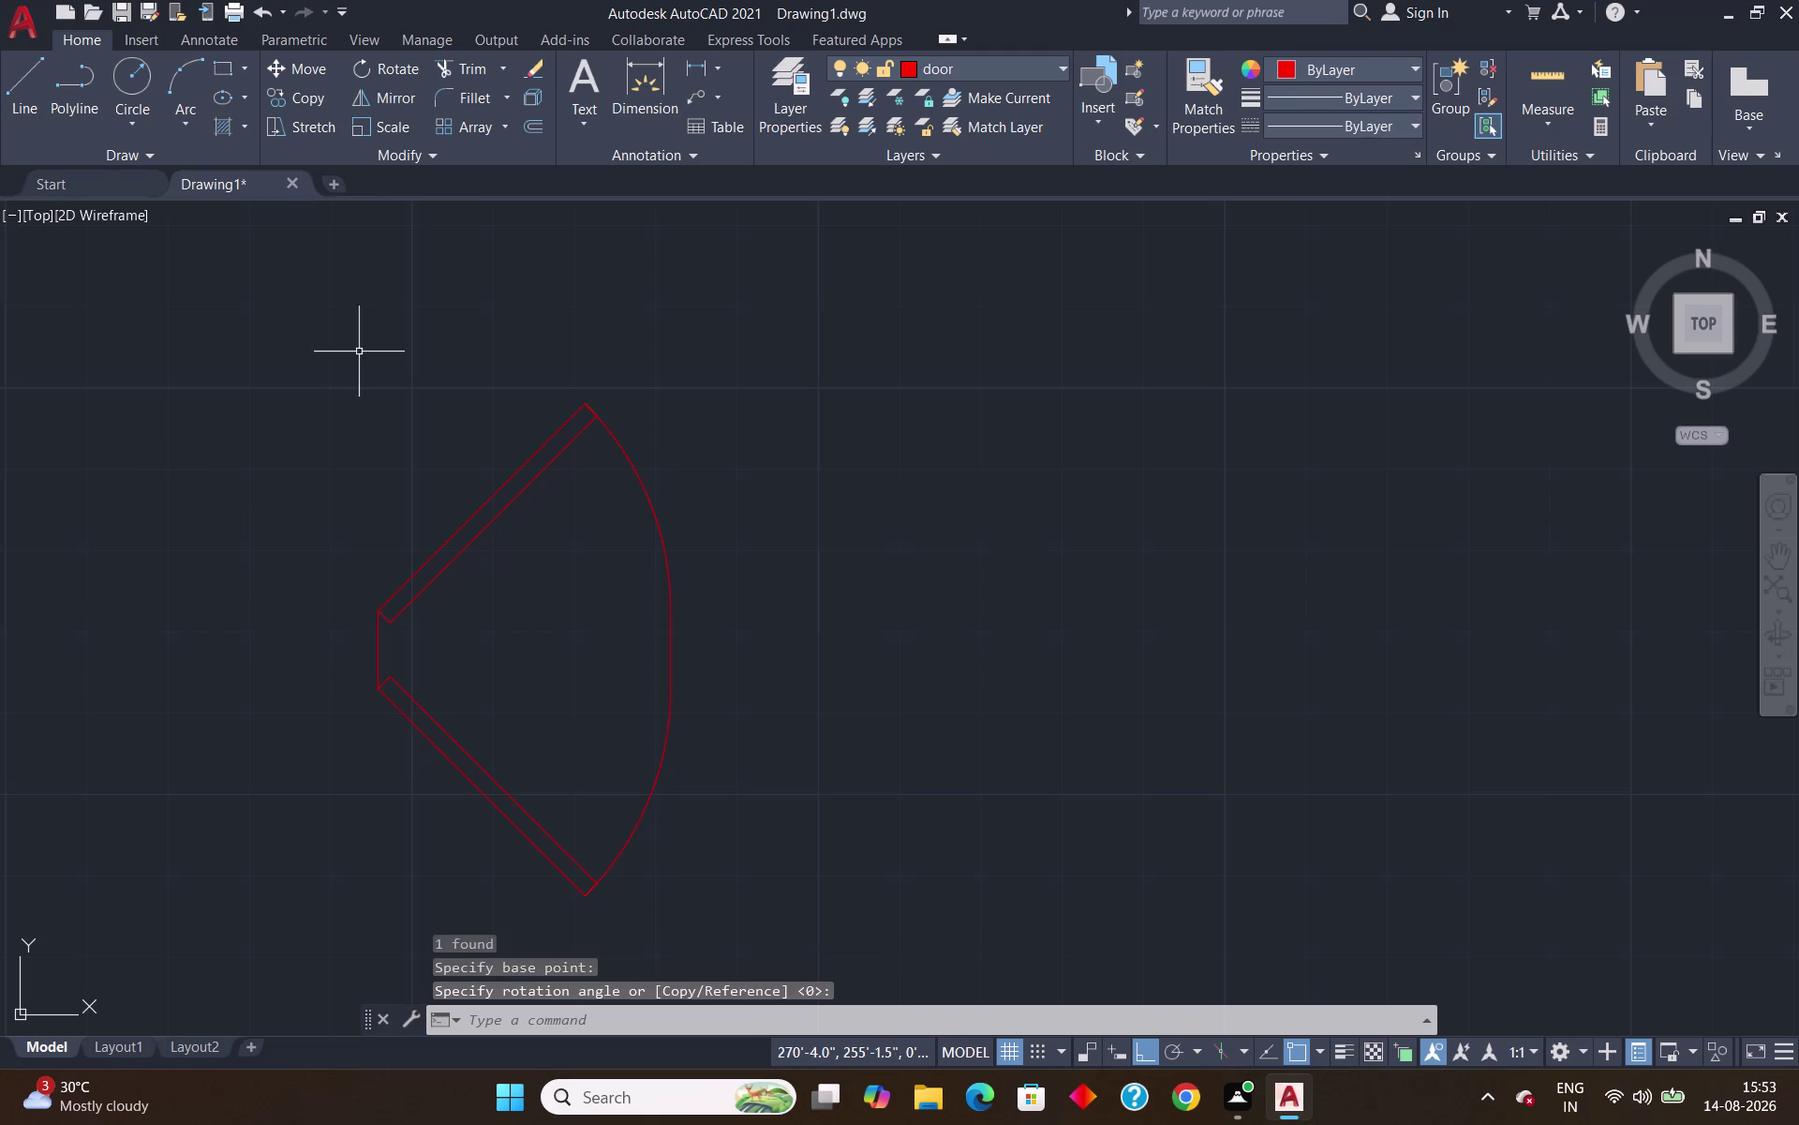
click(404, 687)
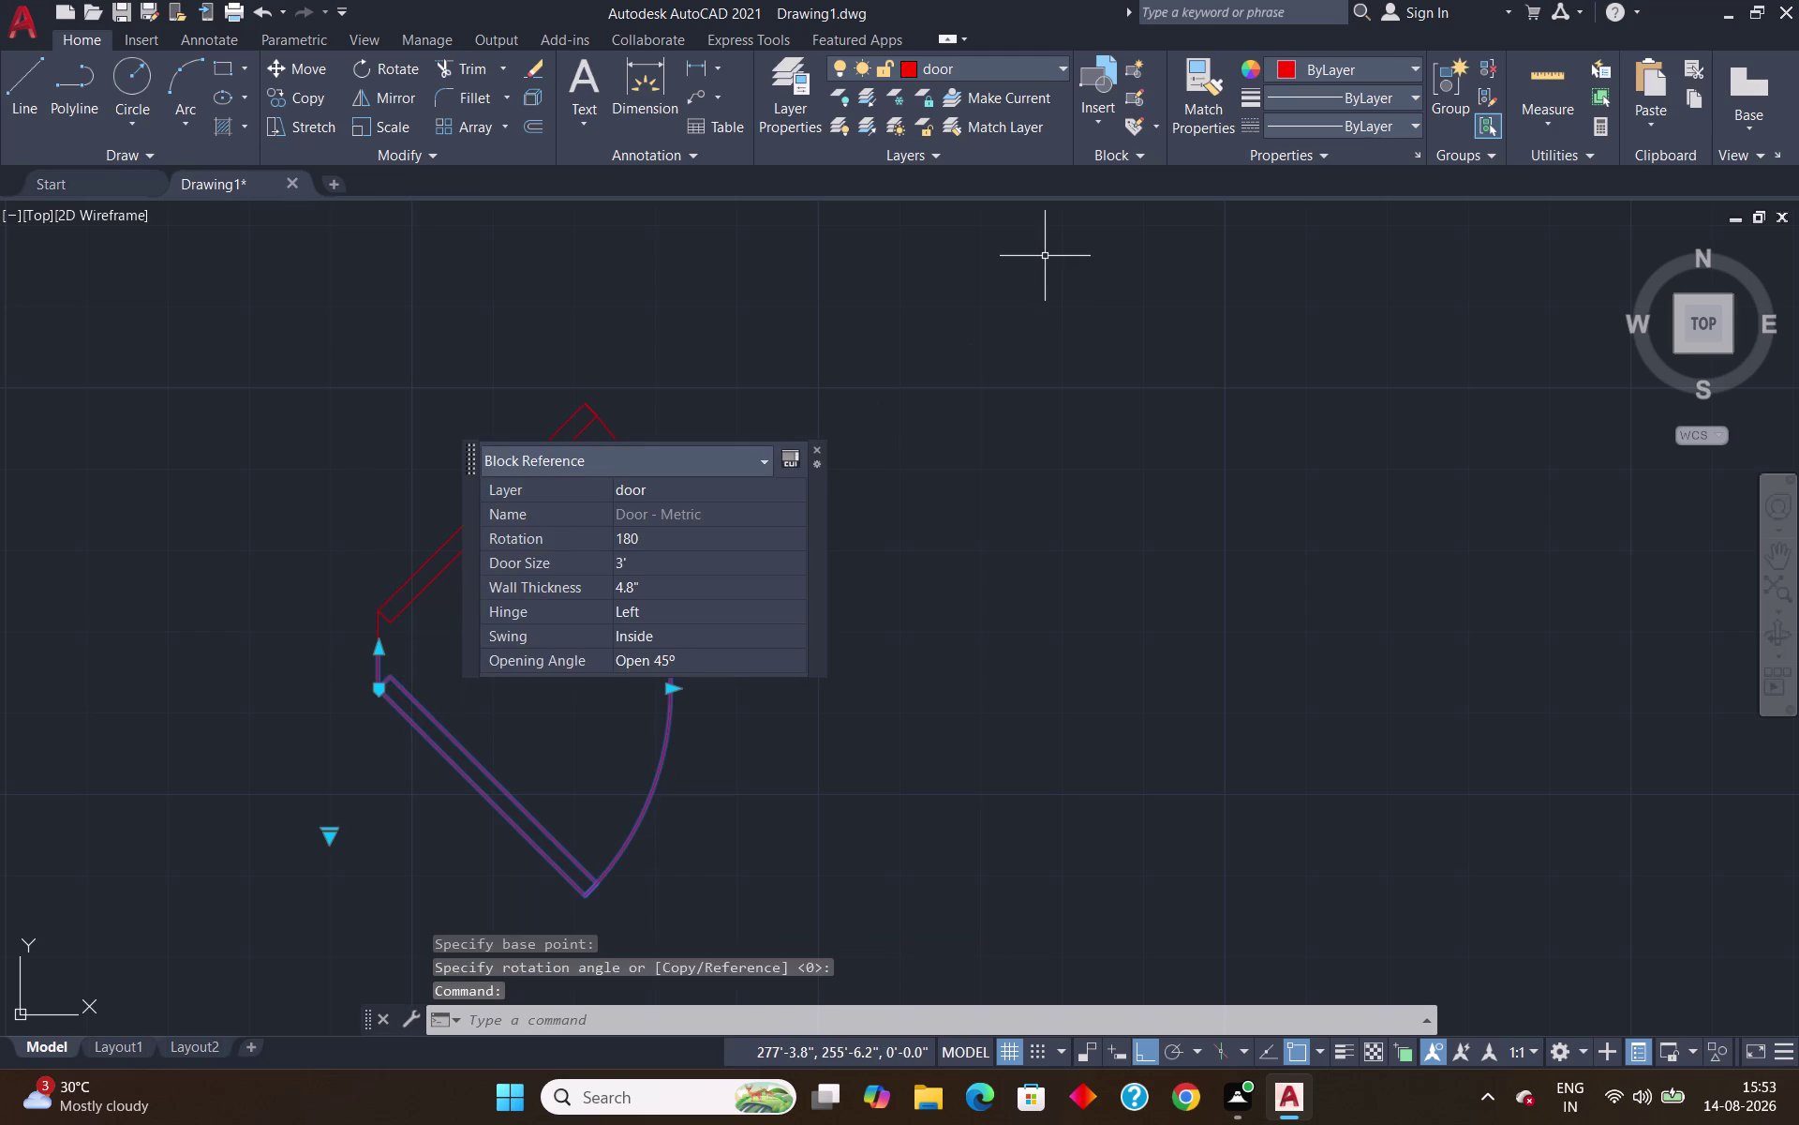
text(co)
key(Return)
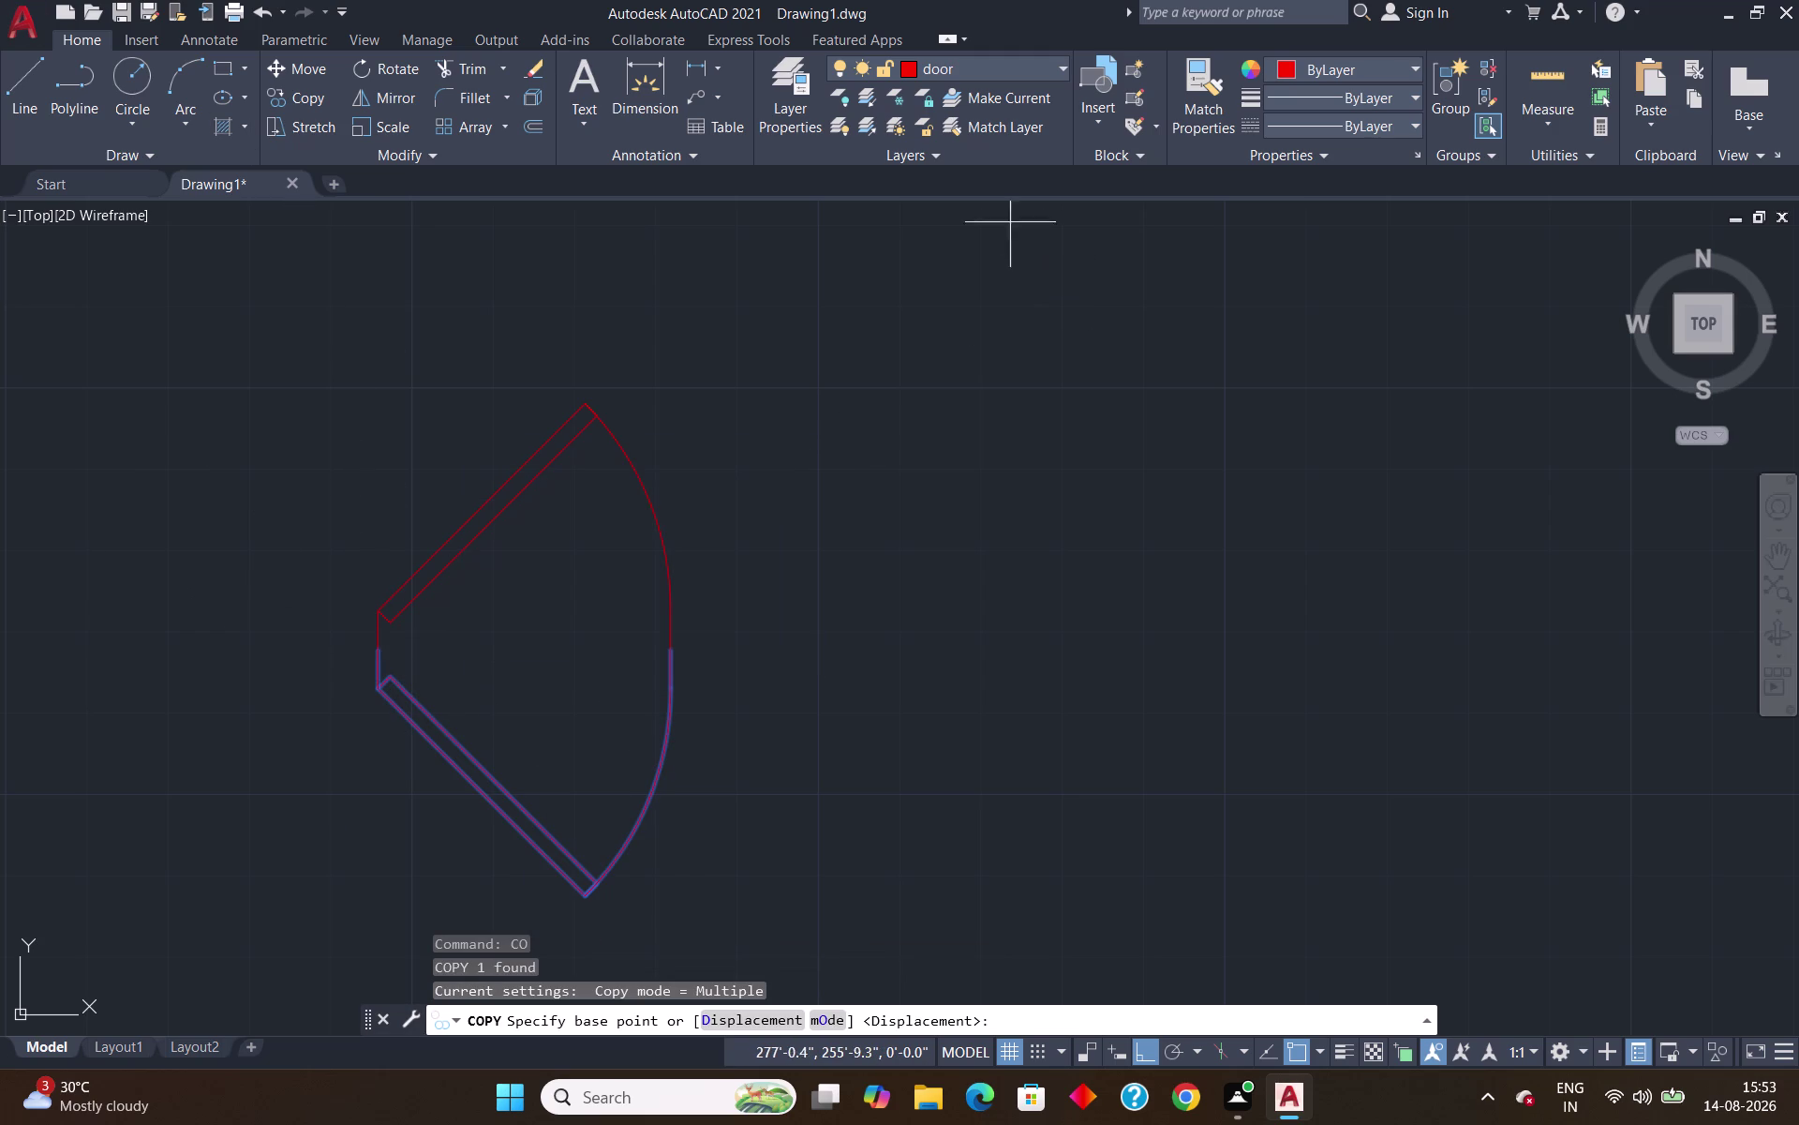
Copy the red door block with its swing arc into the top wall doorway.
scroll(up, 3)
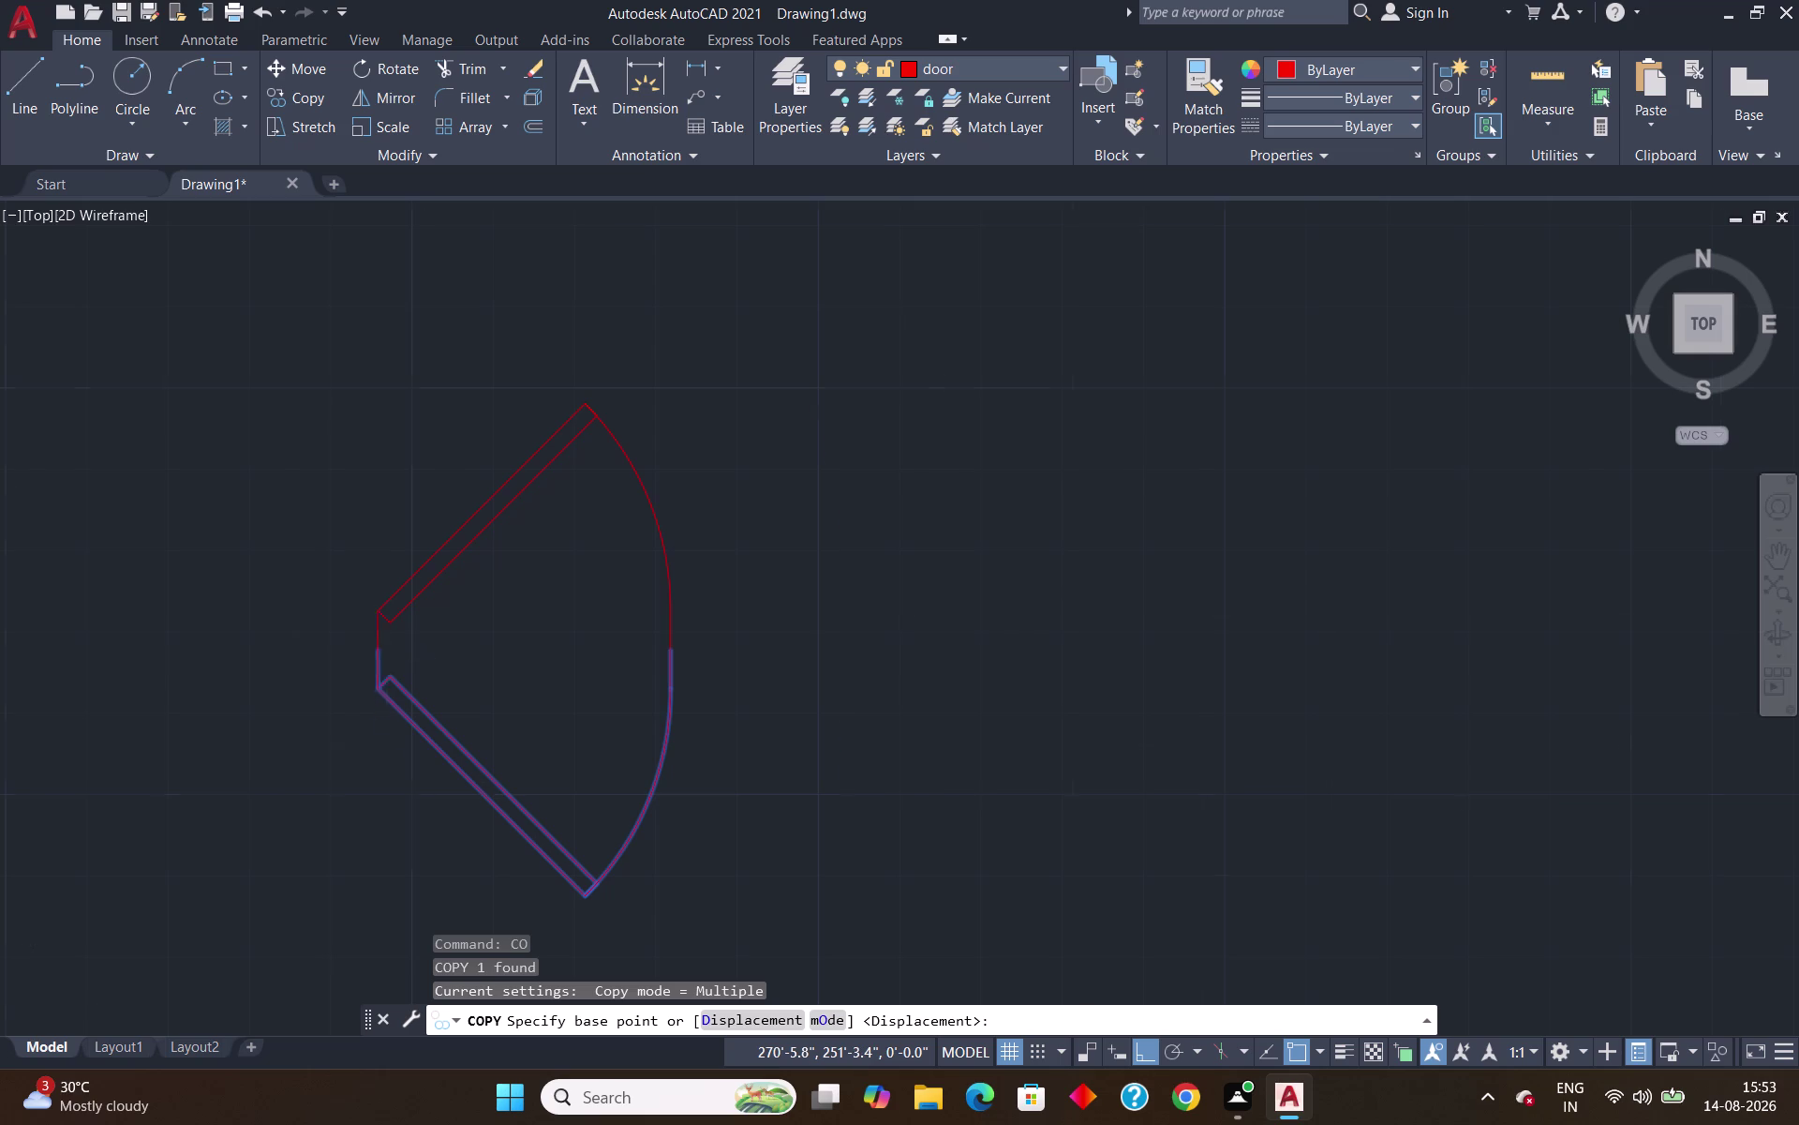
scroll(up, 3)
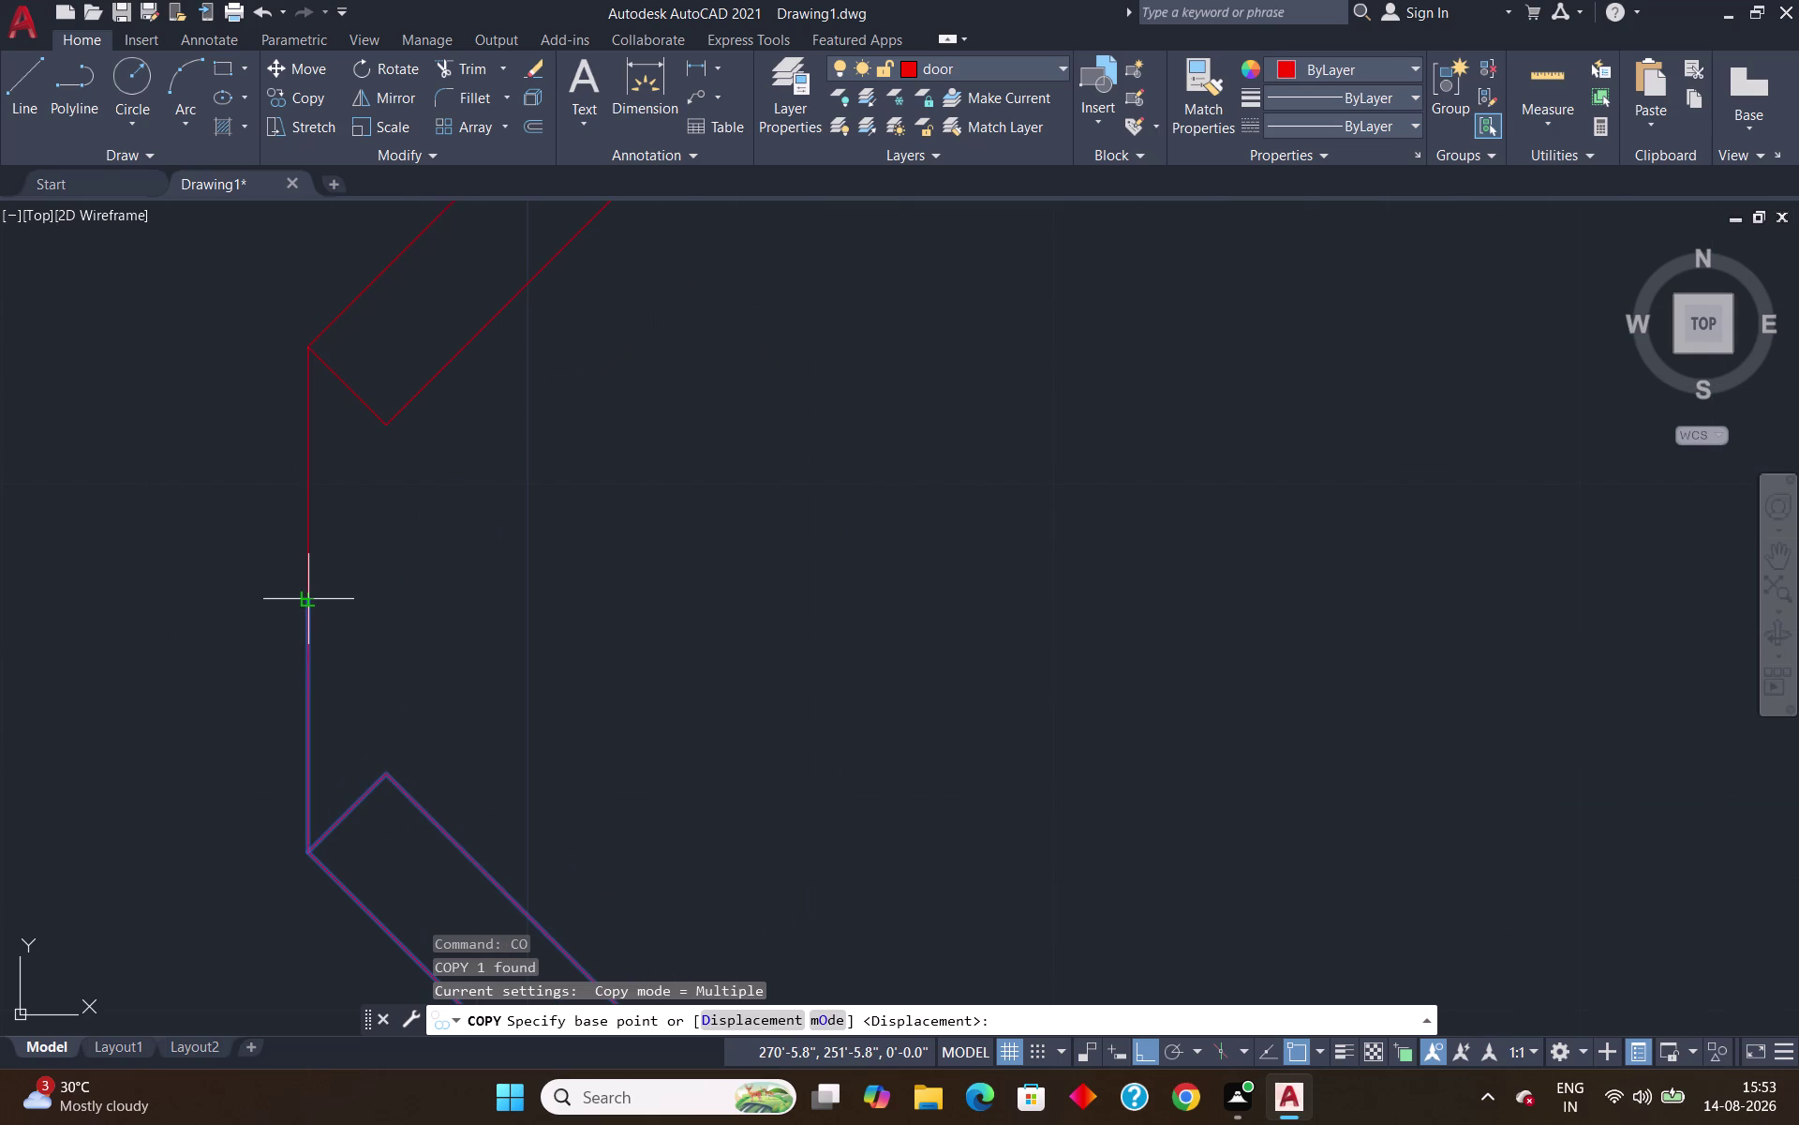
scroll(up, 3)
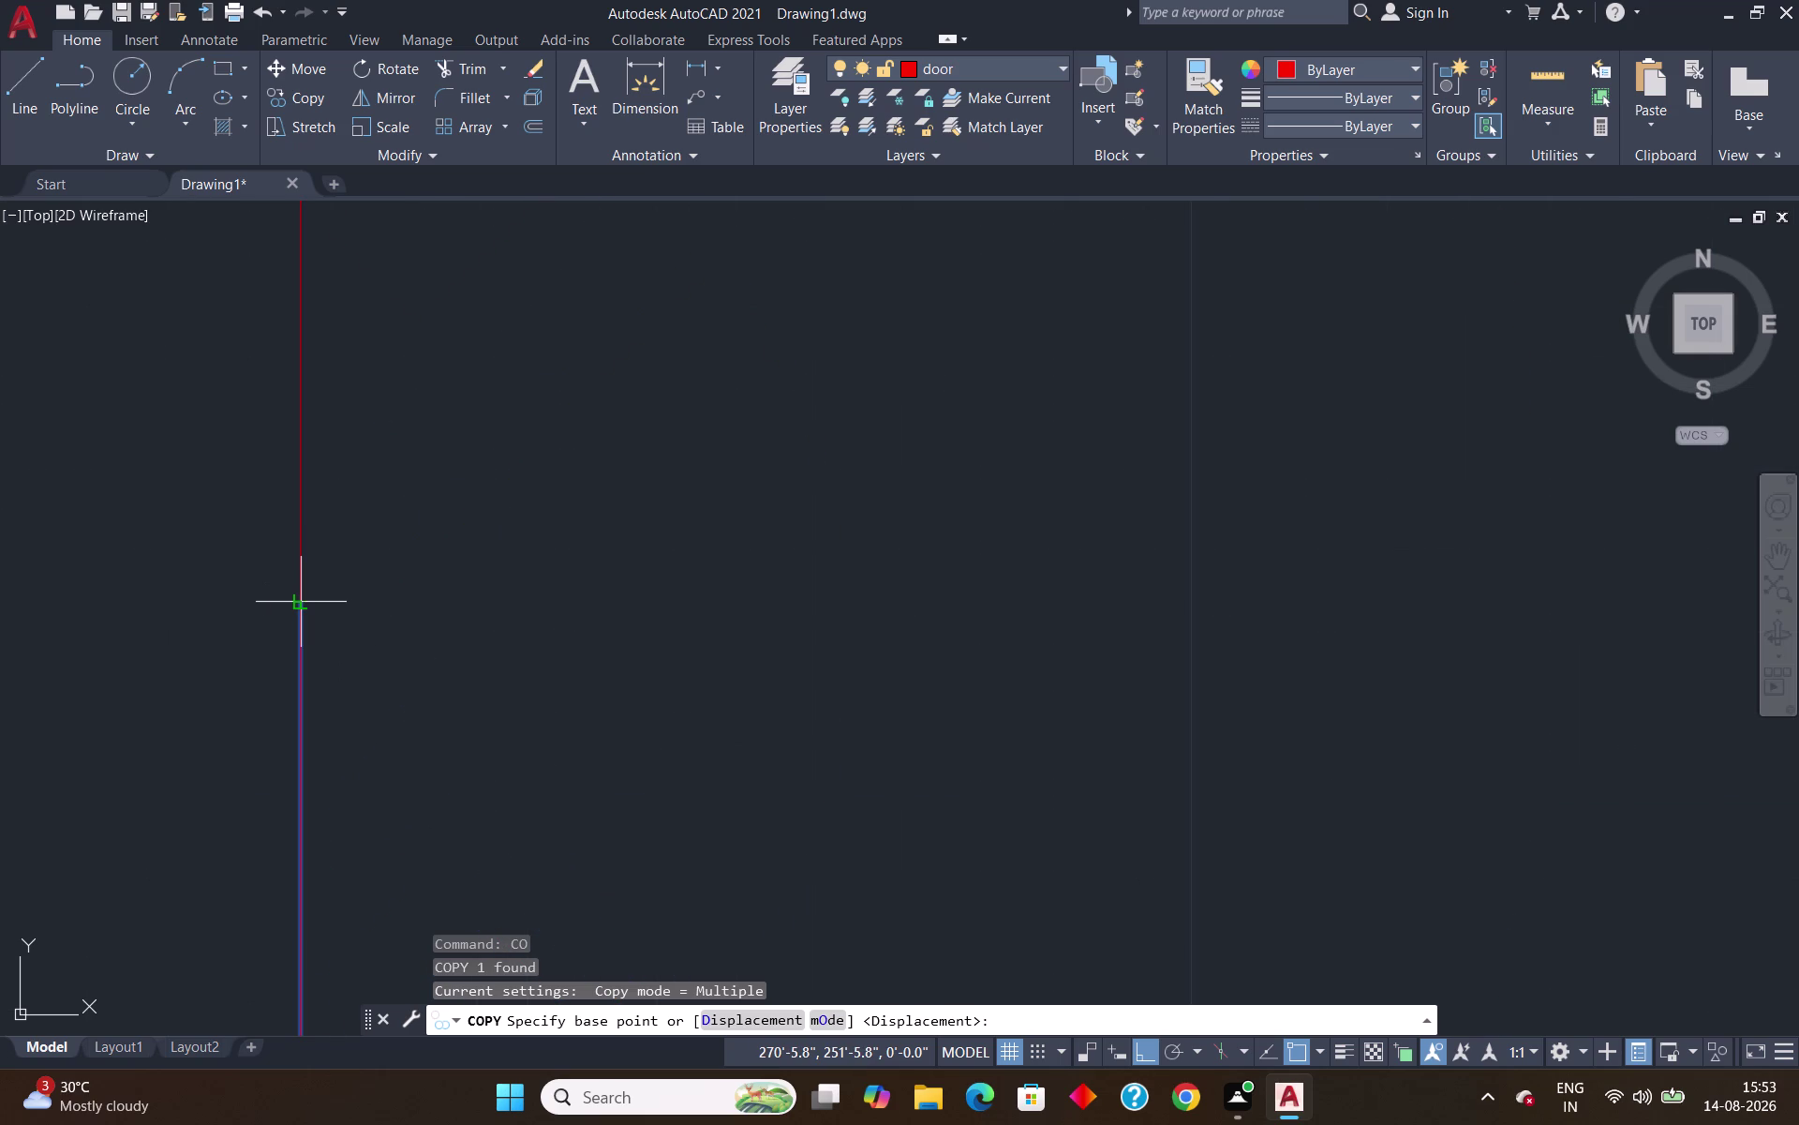
scroll(up, 3)
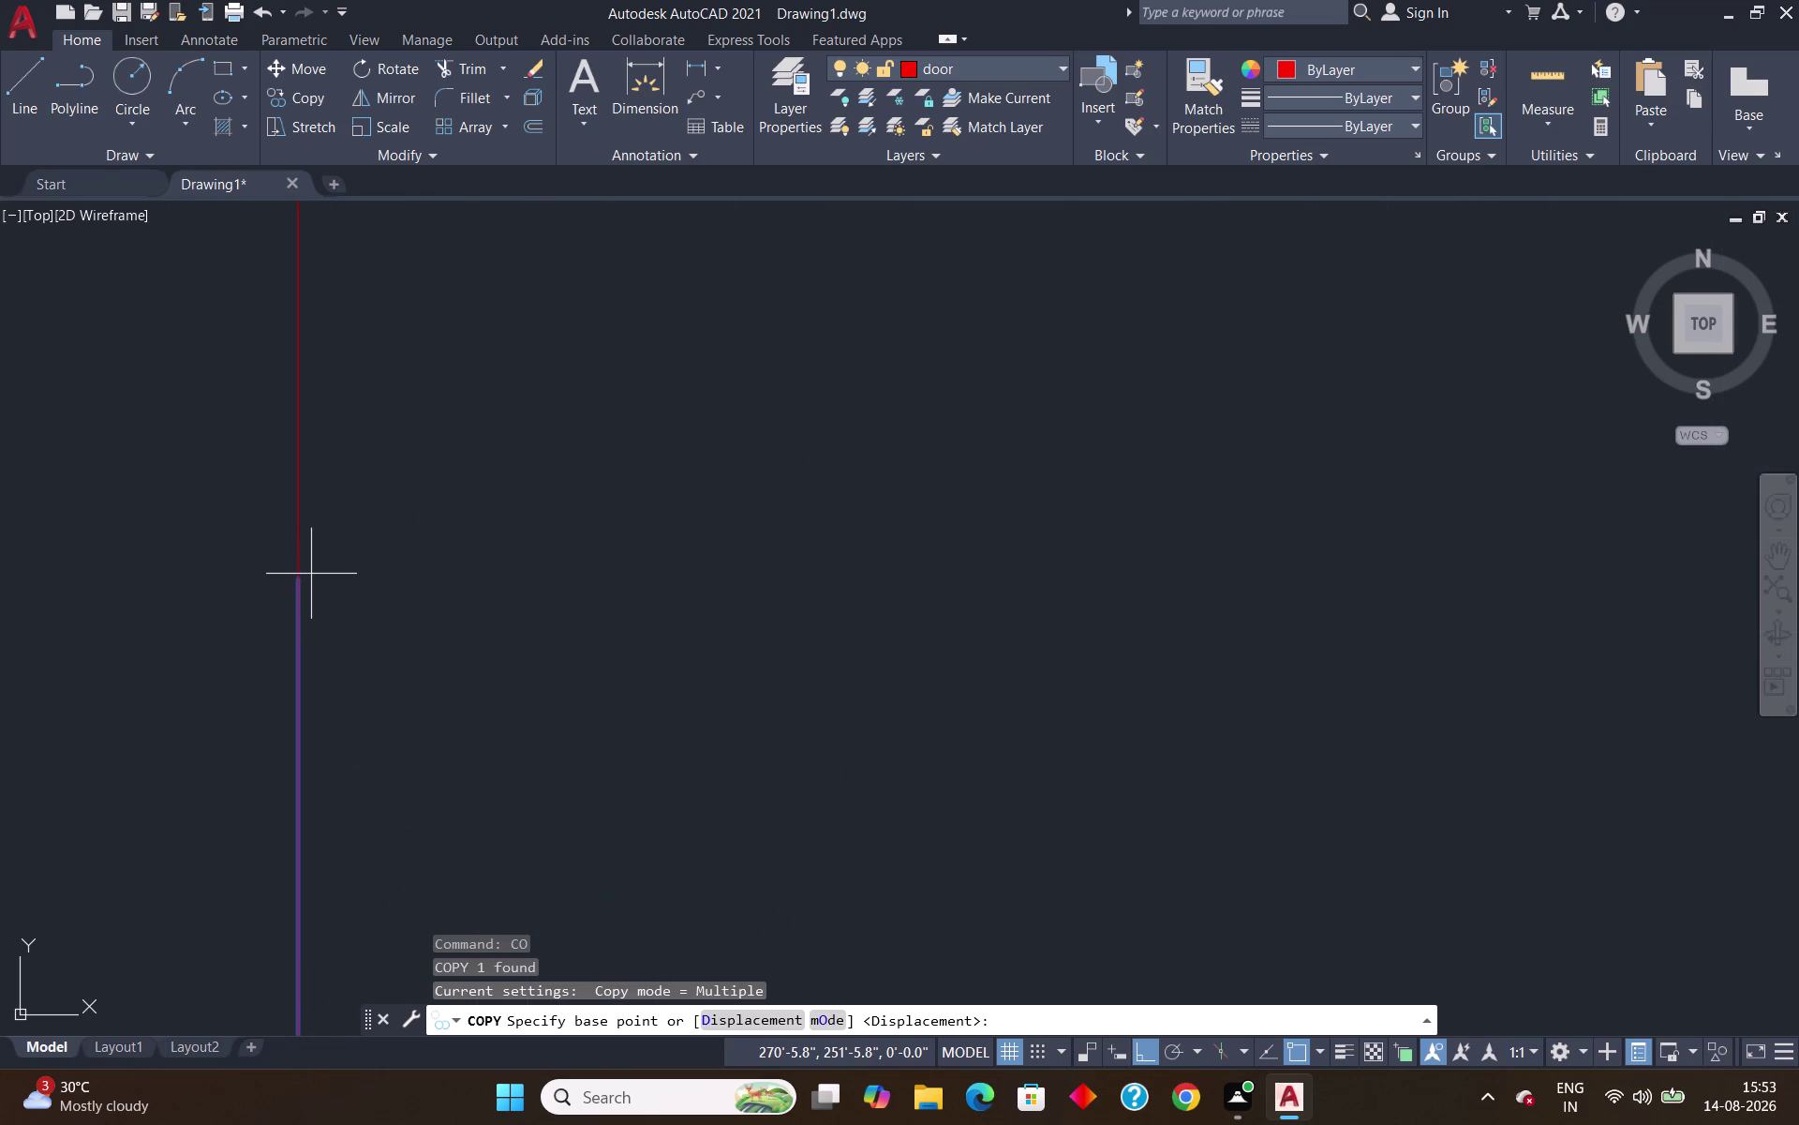
click(292, 584)
scroll(down, 3)
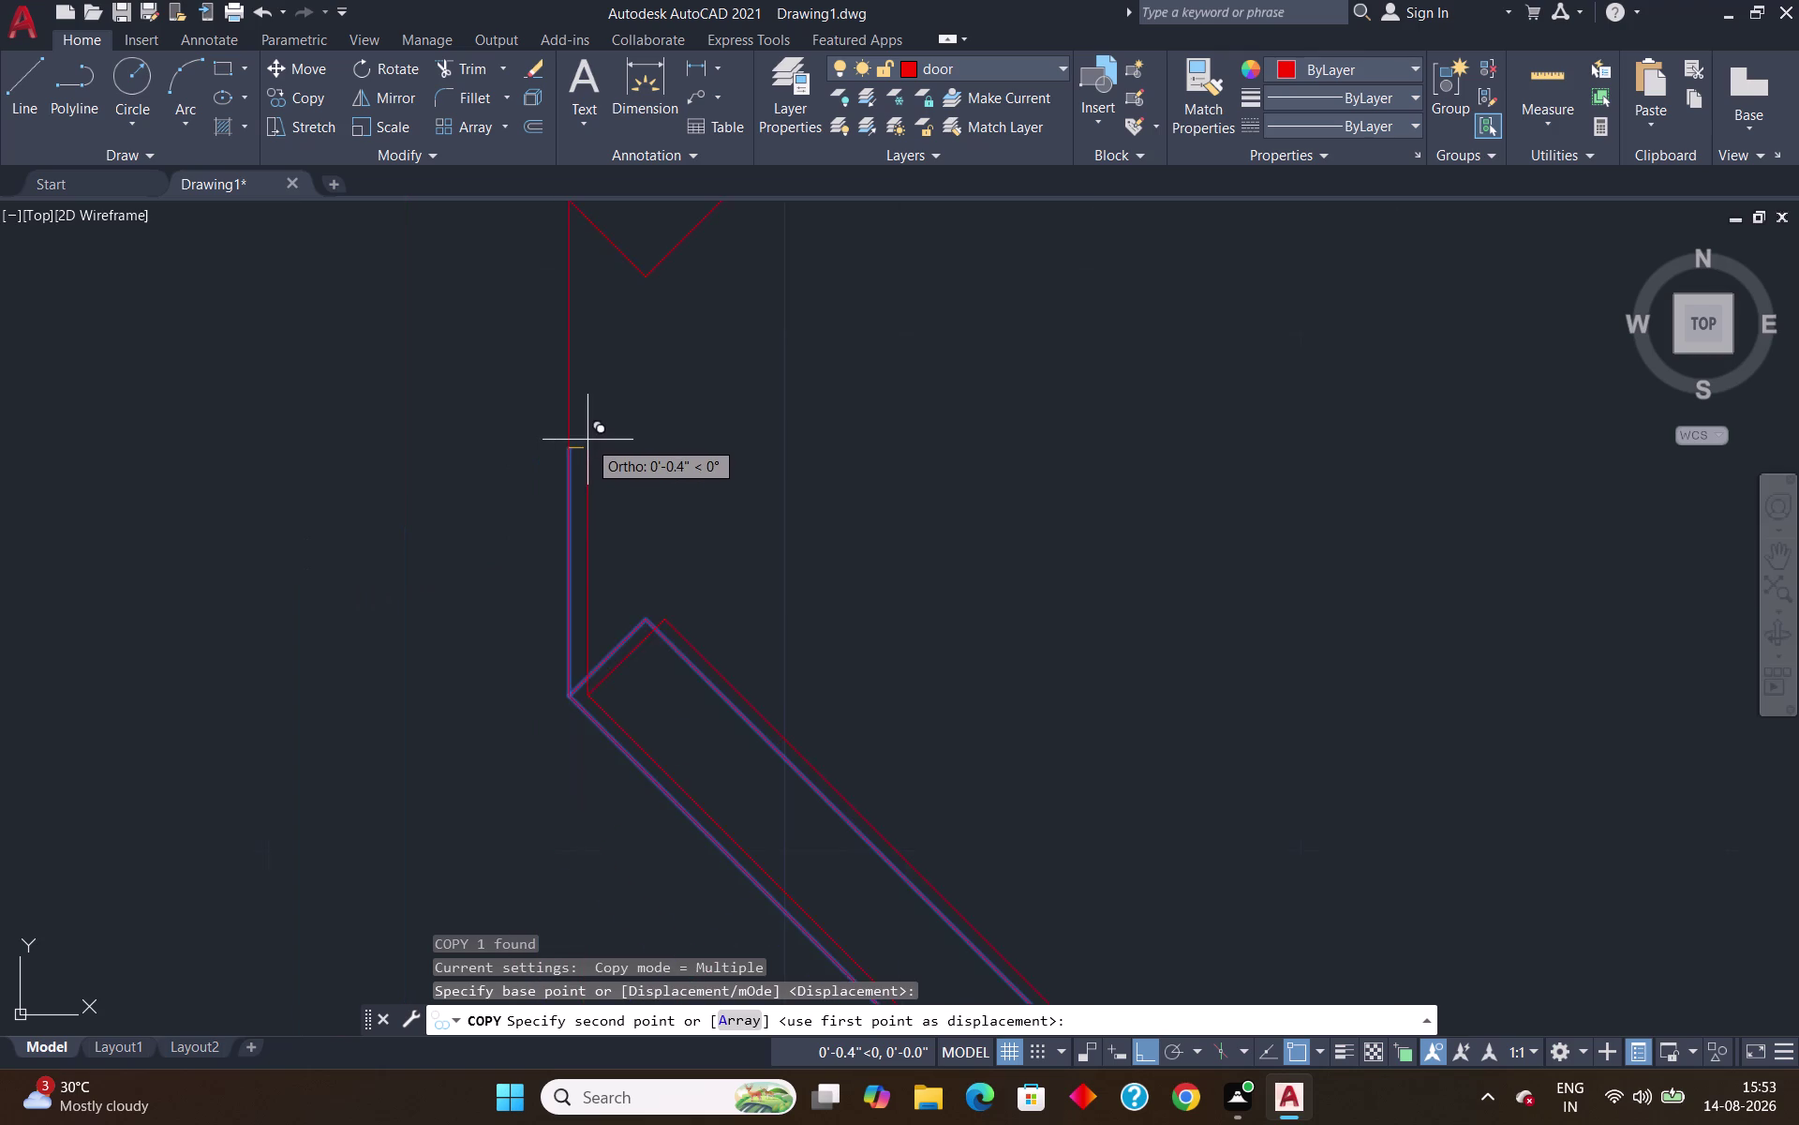
scroll(down, 3)
middle_drag(901, 397, 100, 274)
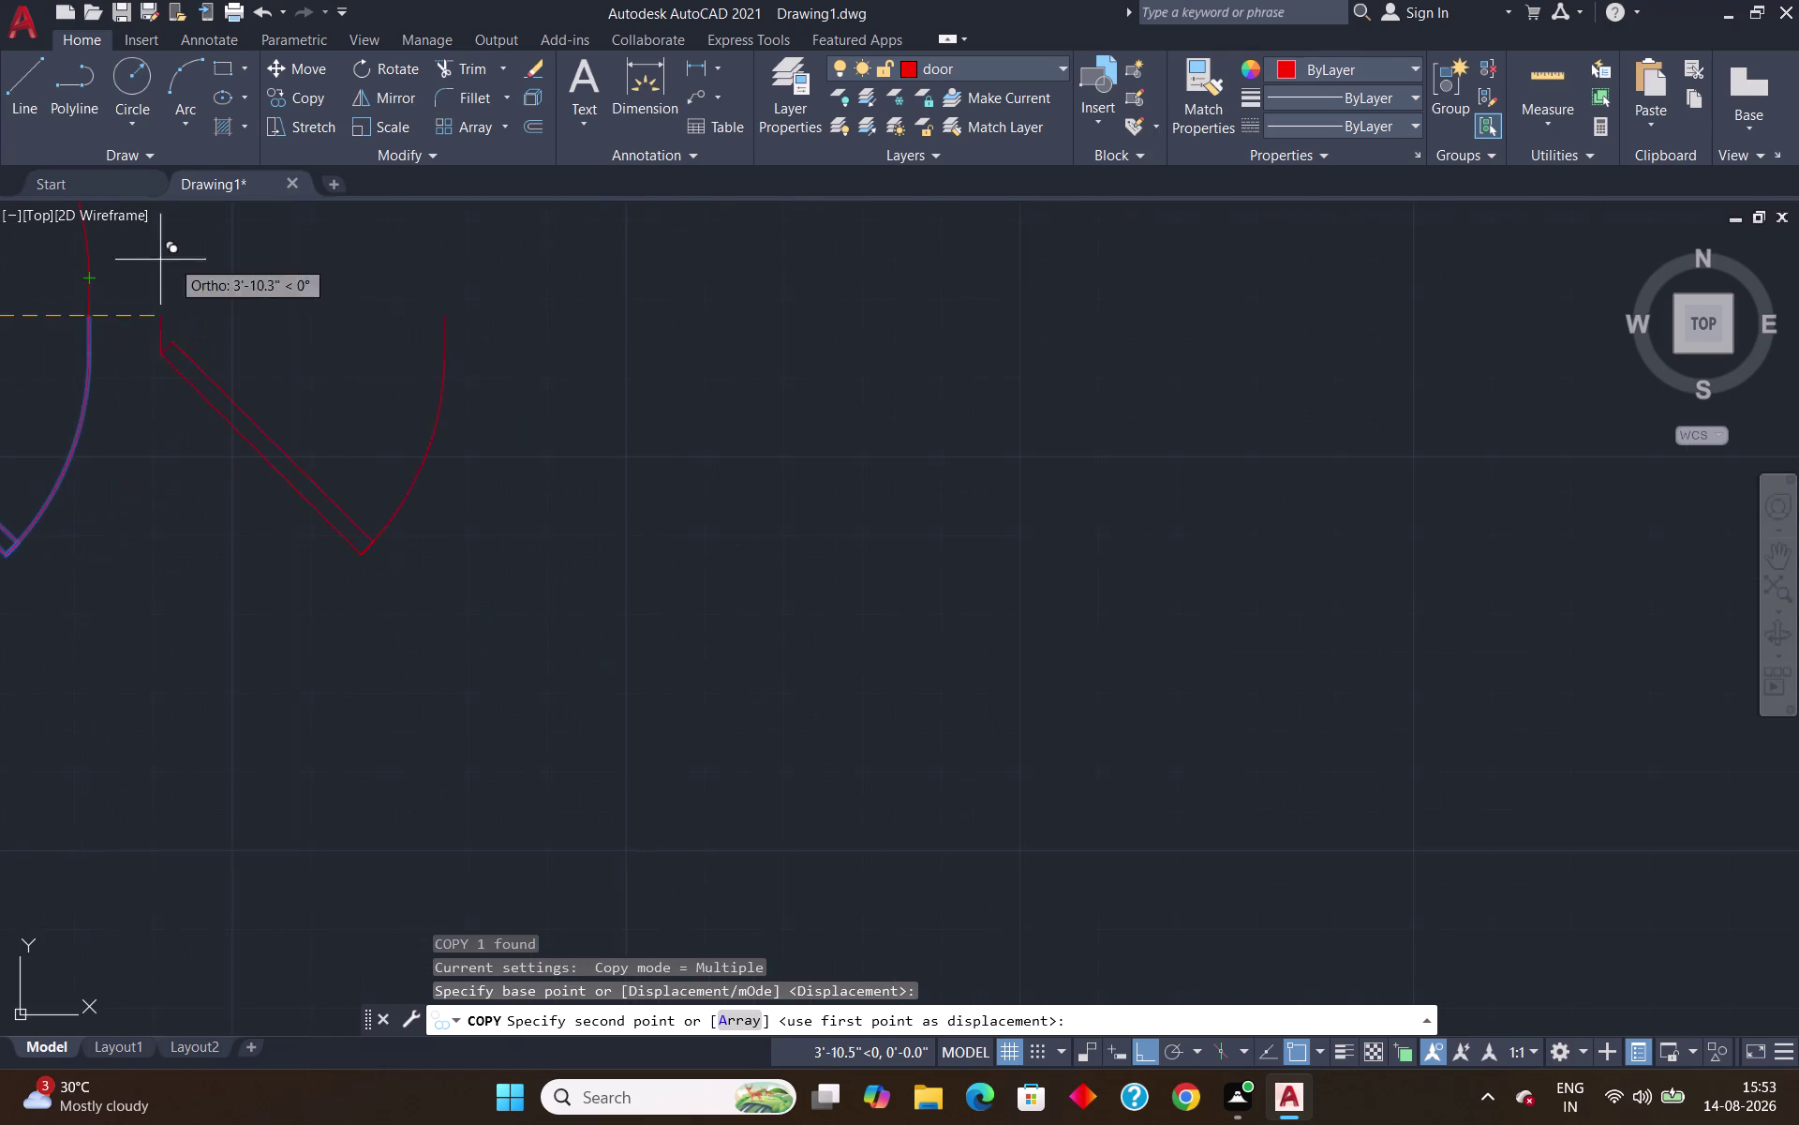
scroll(down, 3)
scroll(up, 3)
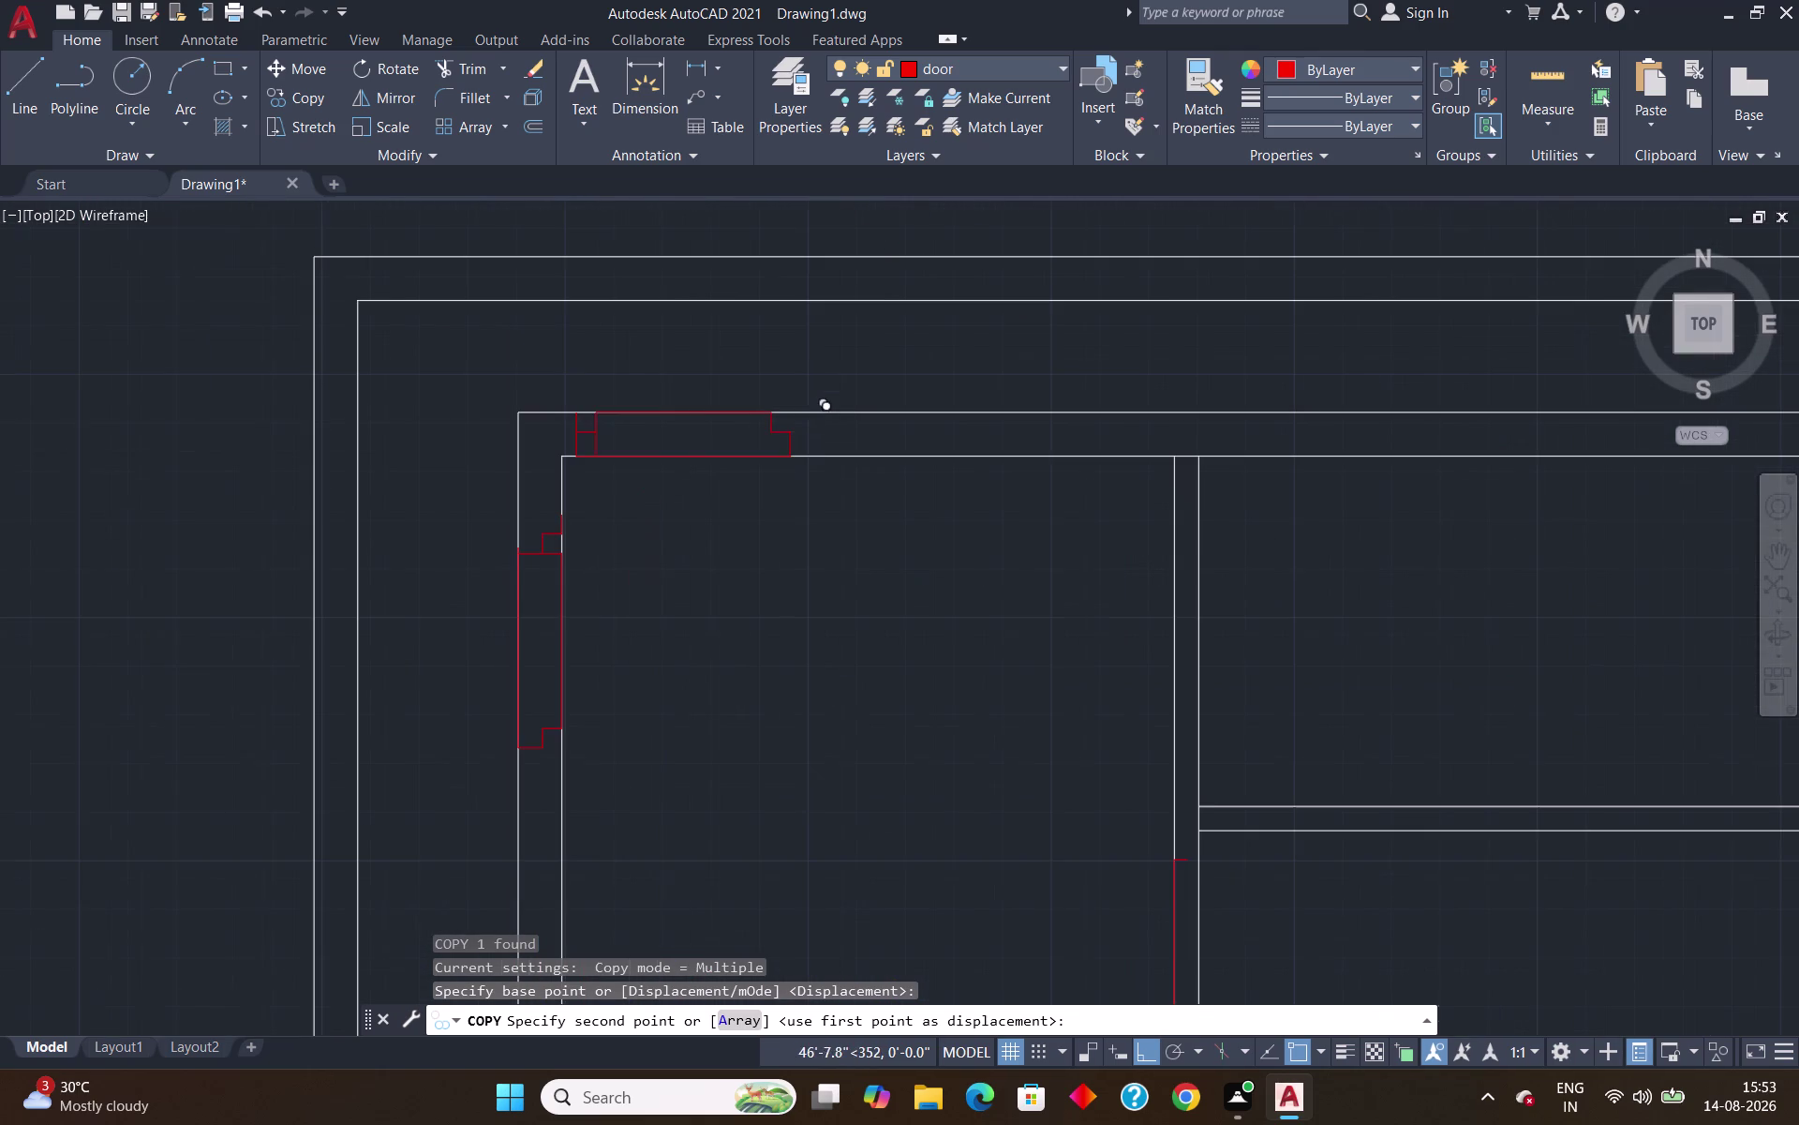
scroll(up, 3)
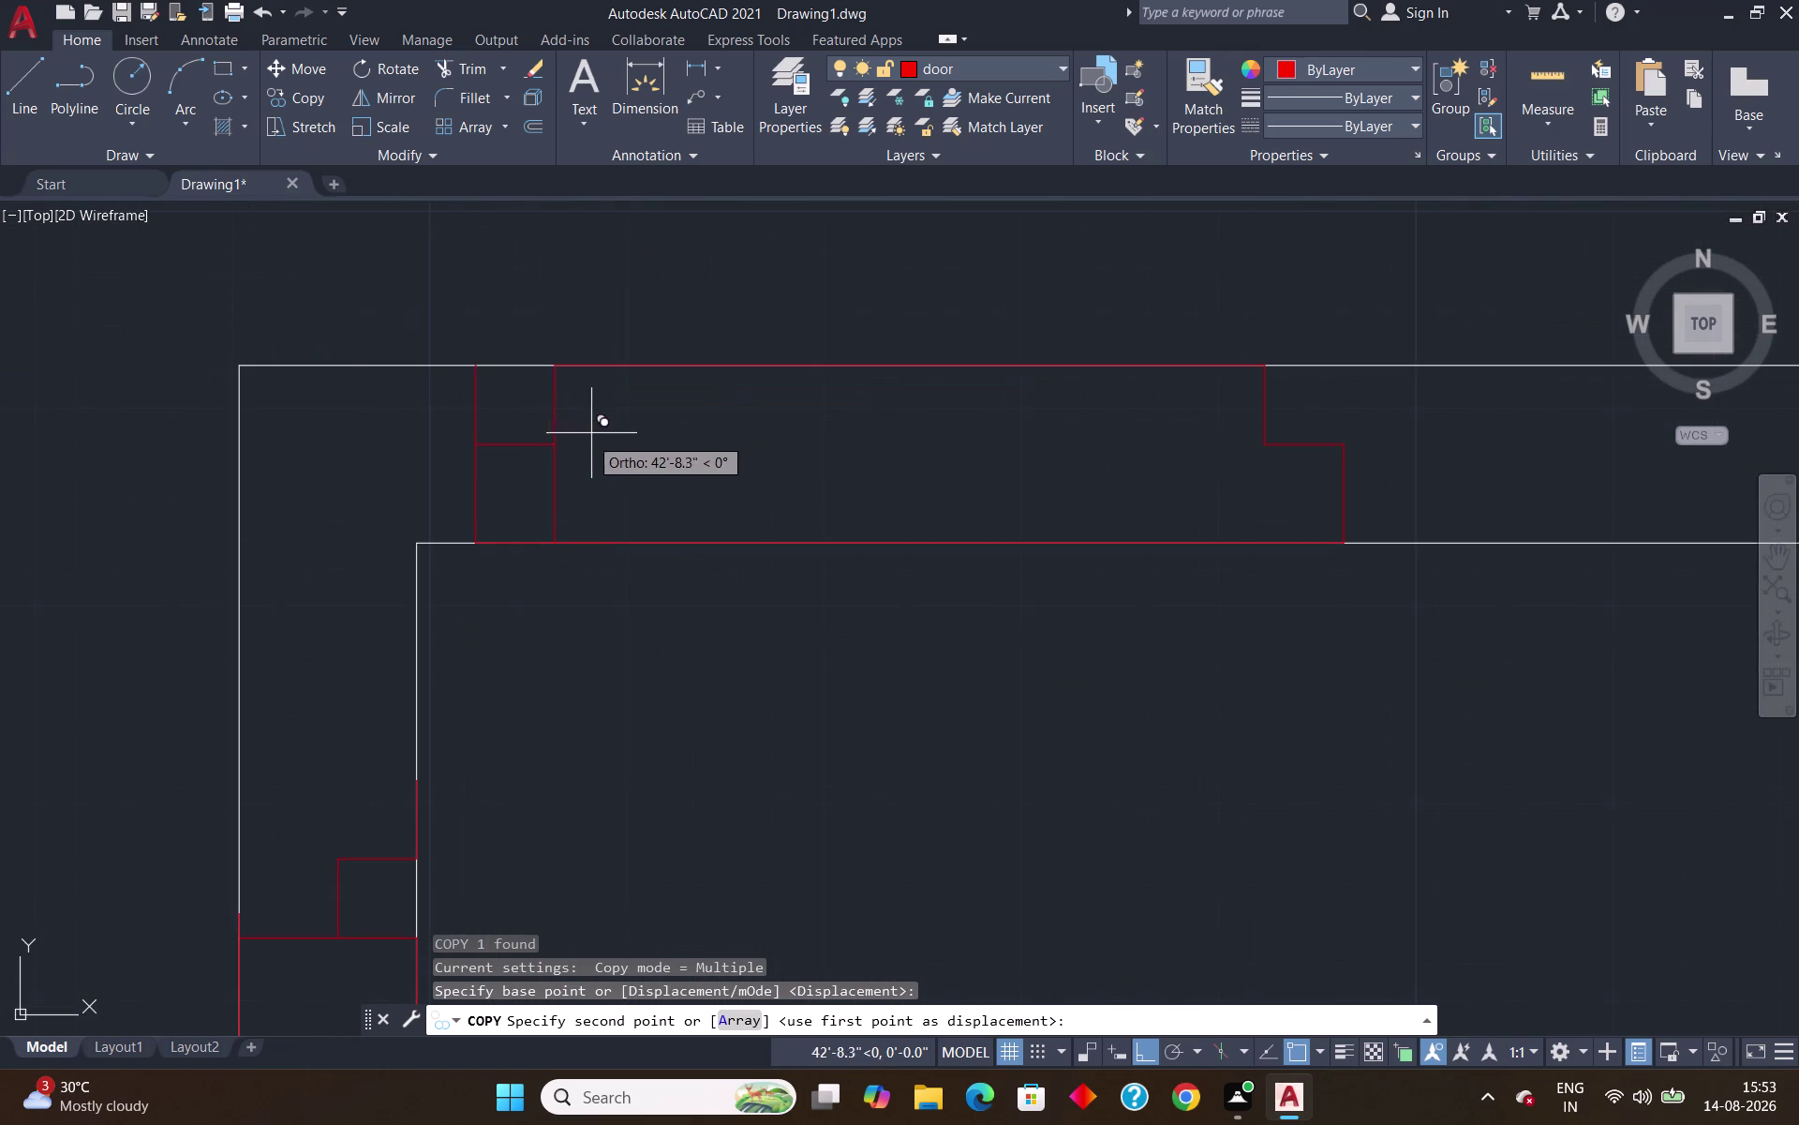
click(550, 446)
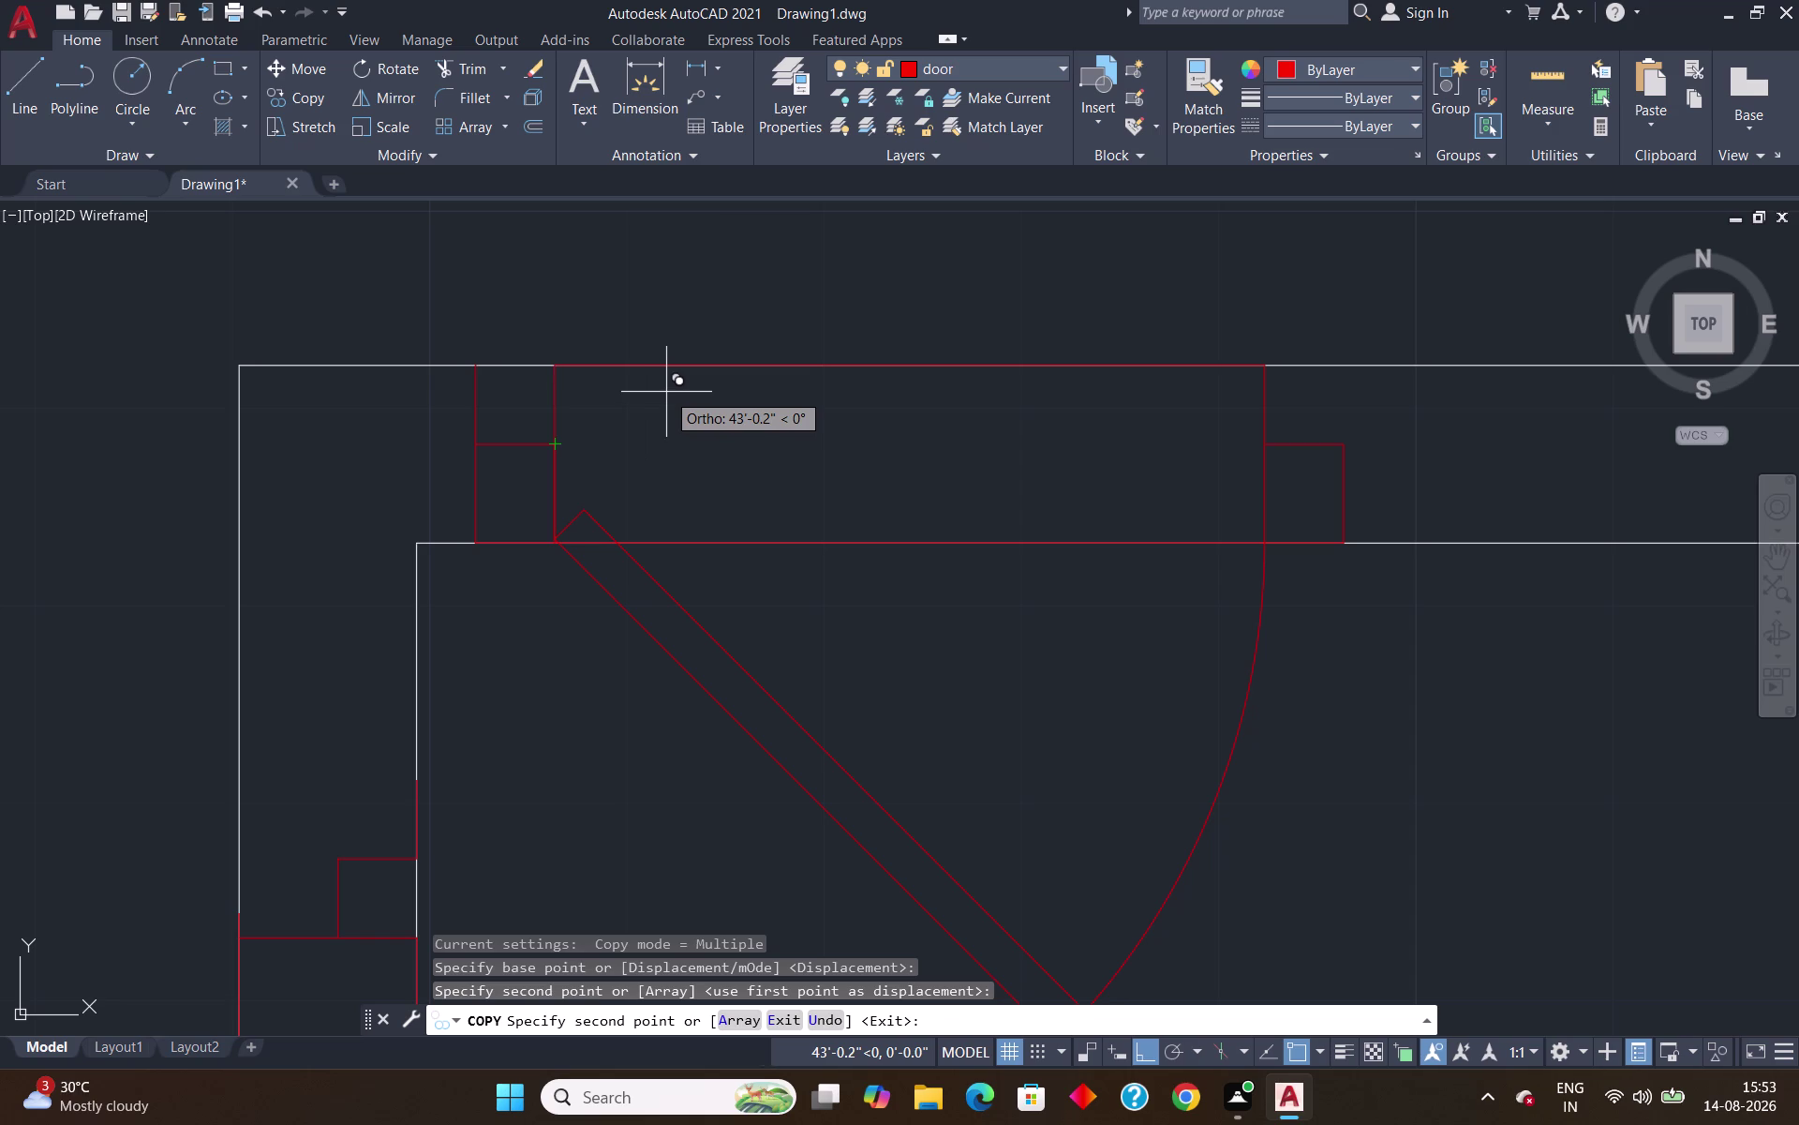
key(Return)
text(tr)
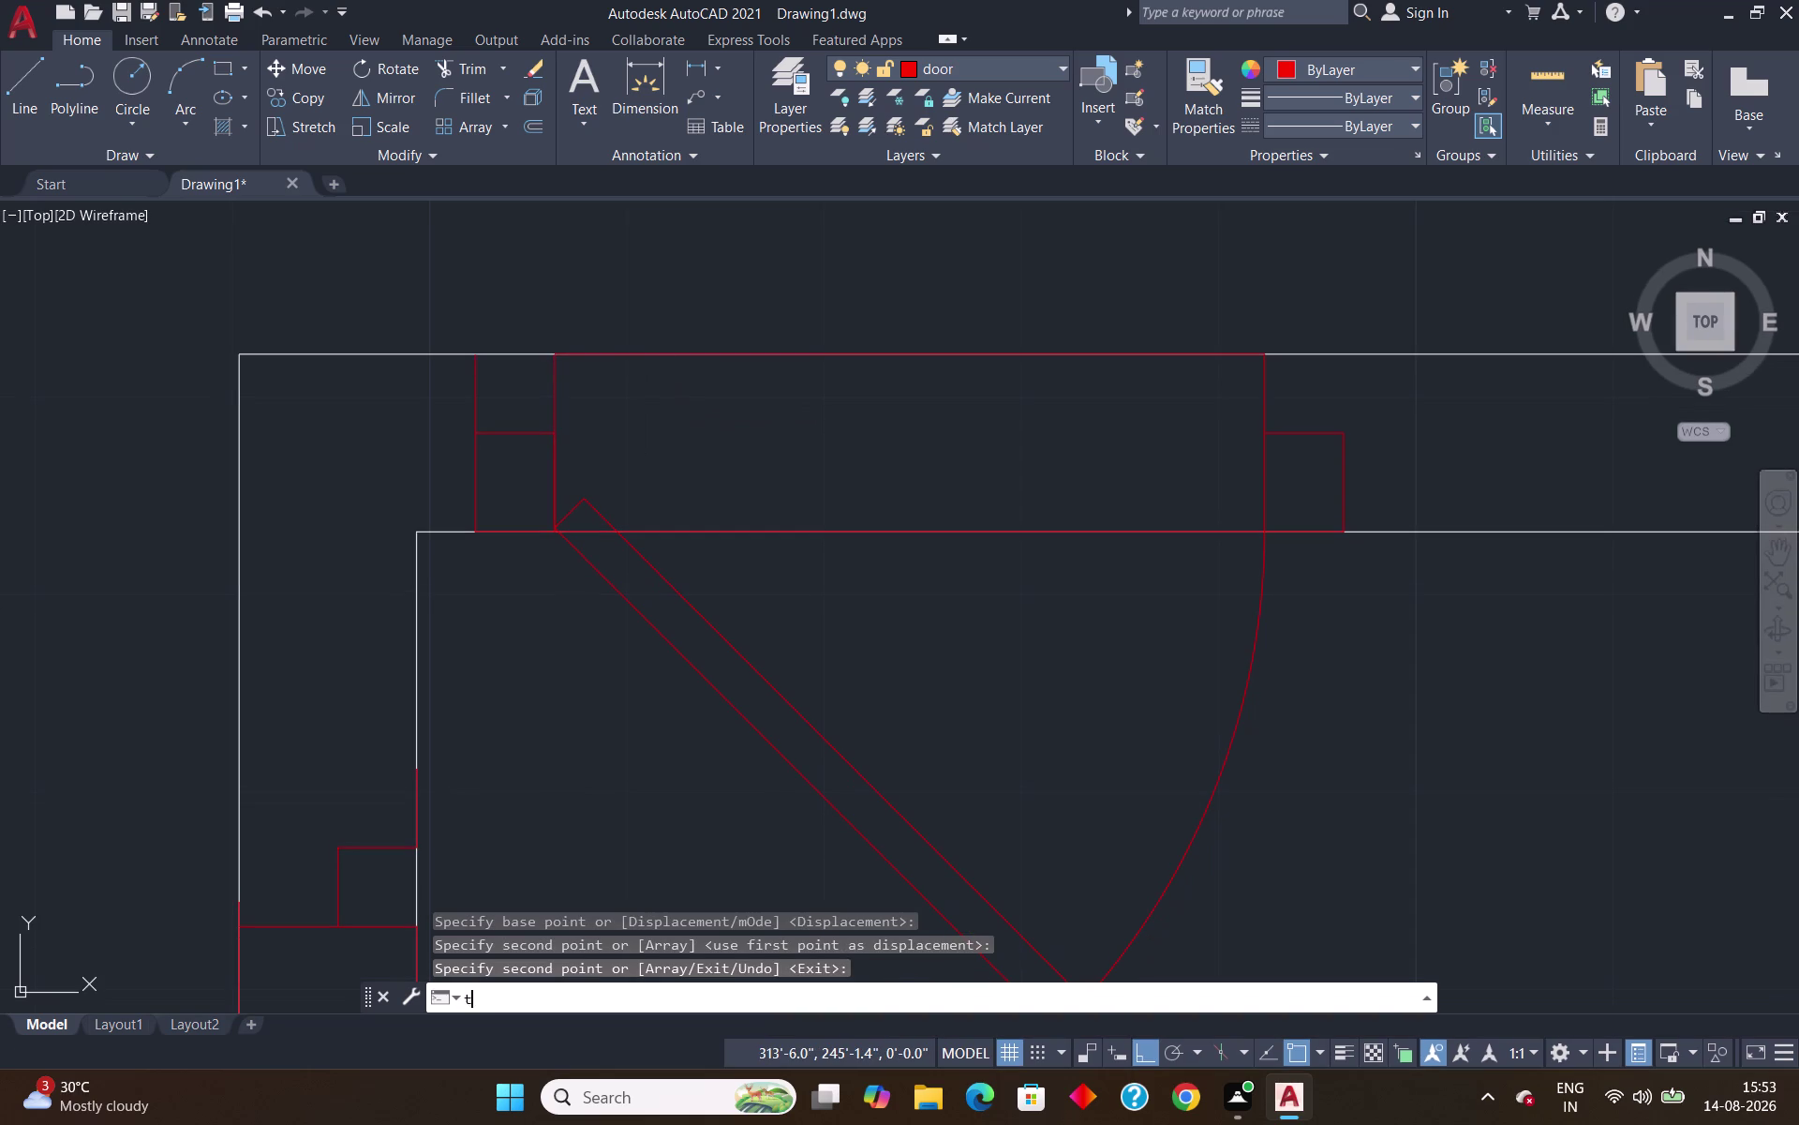
key(Return)
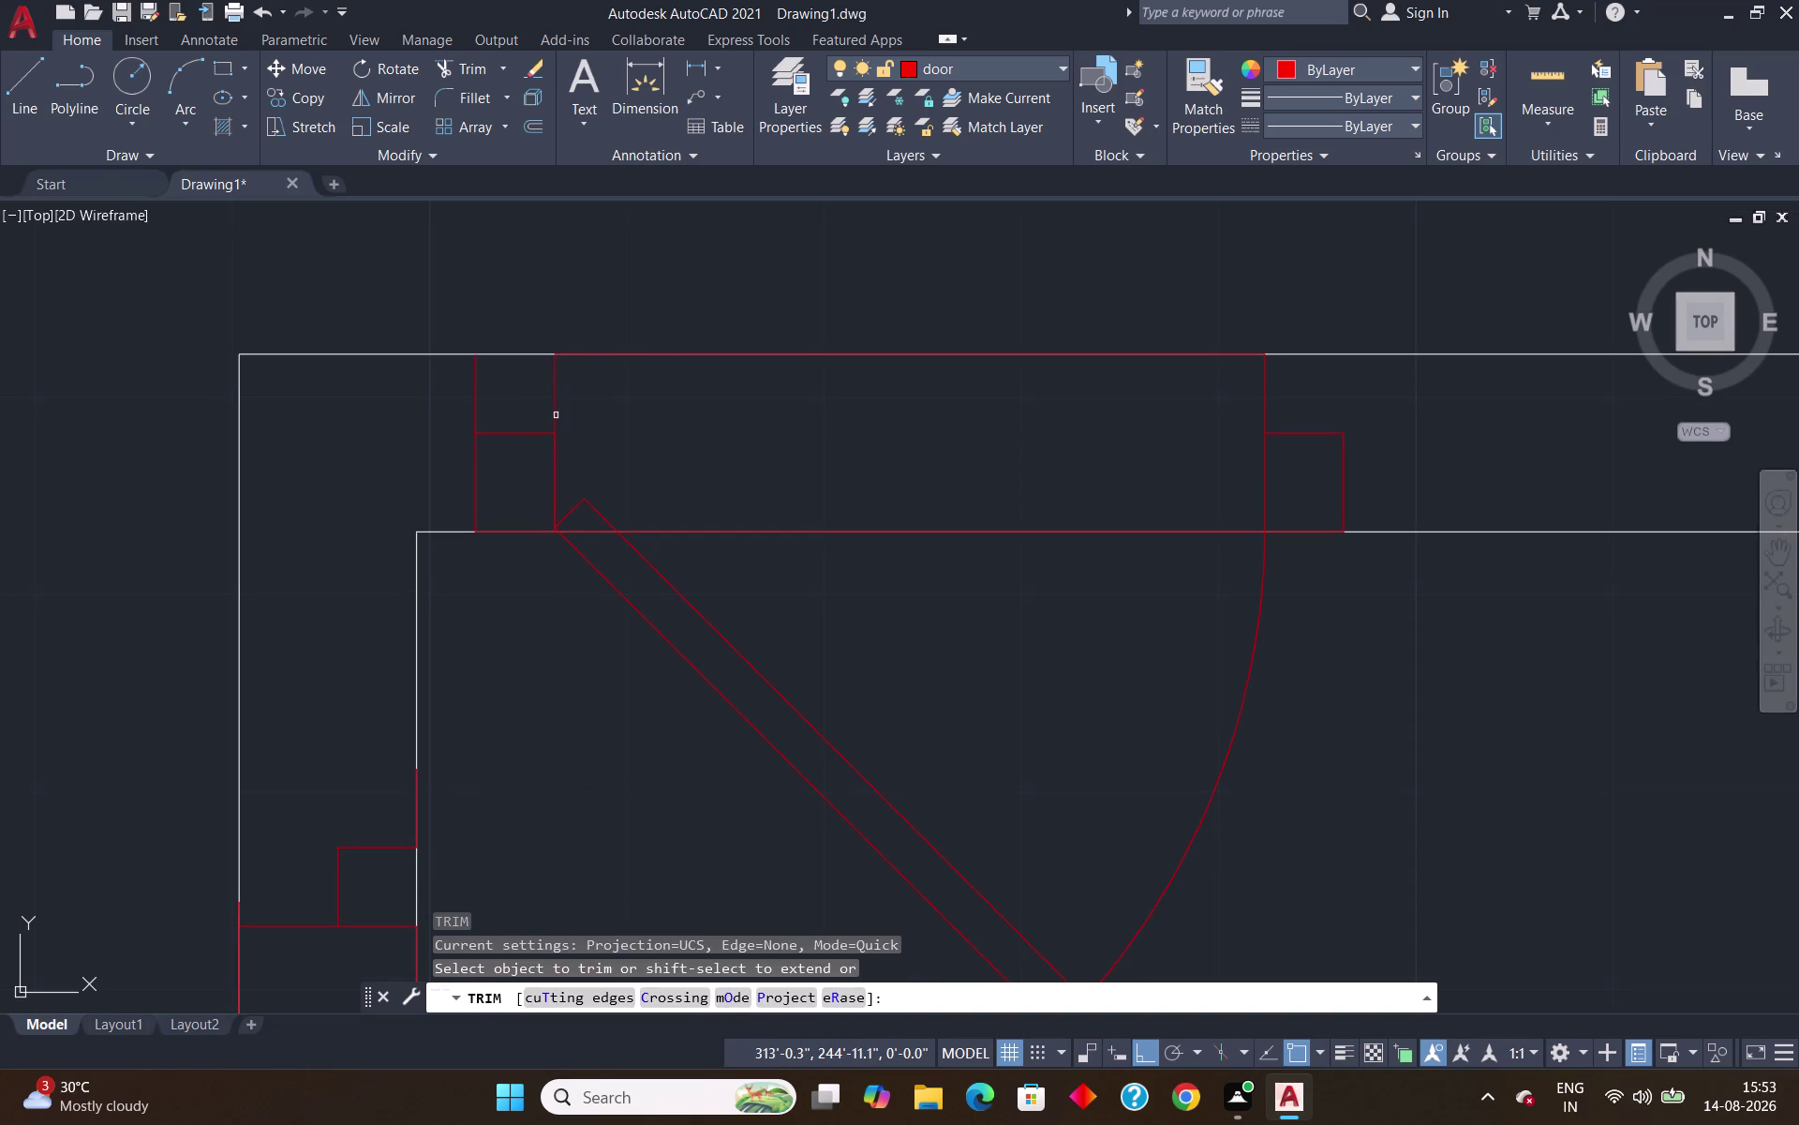
Trim two pieces near the doorway, then undo the mistaken trim.
click(556, 413)
click(475, 395)
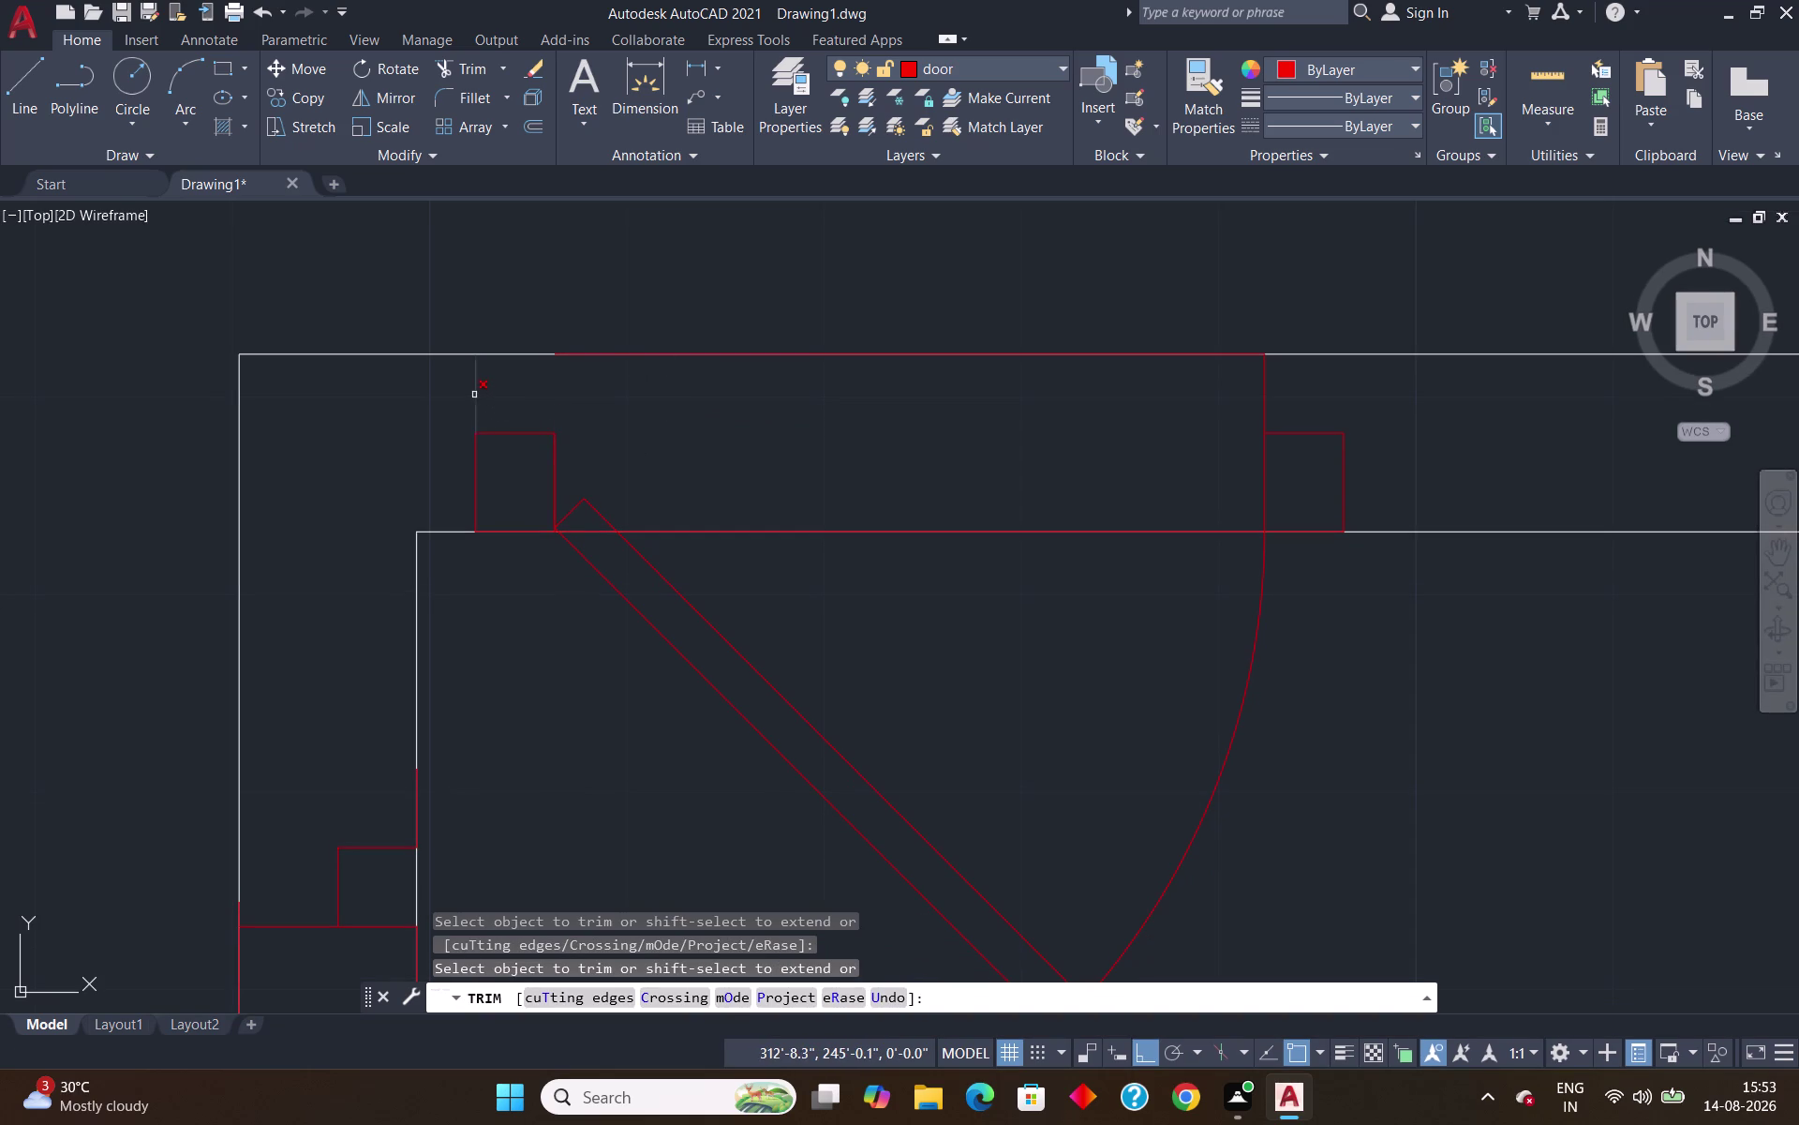
key(Escape)
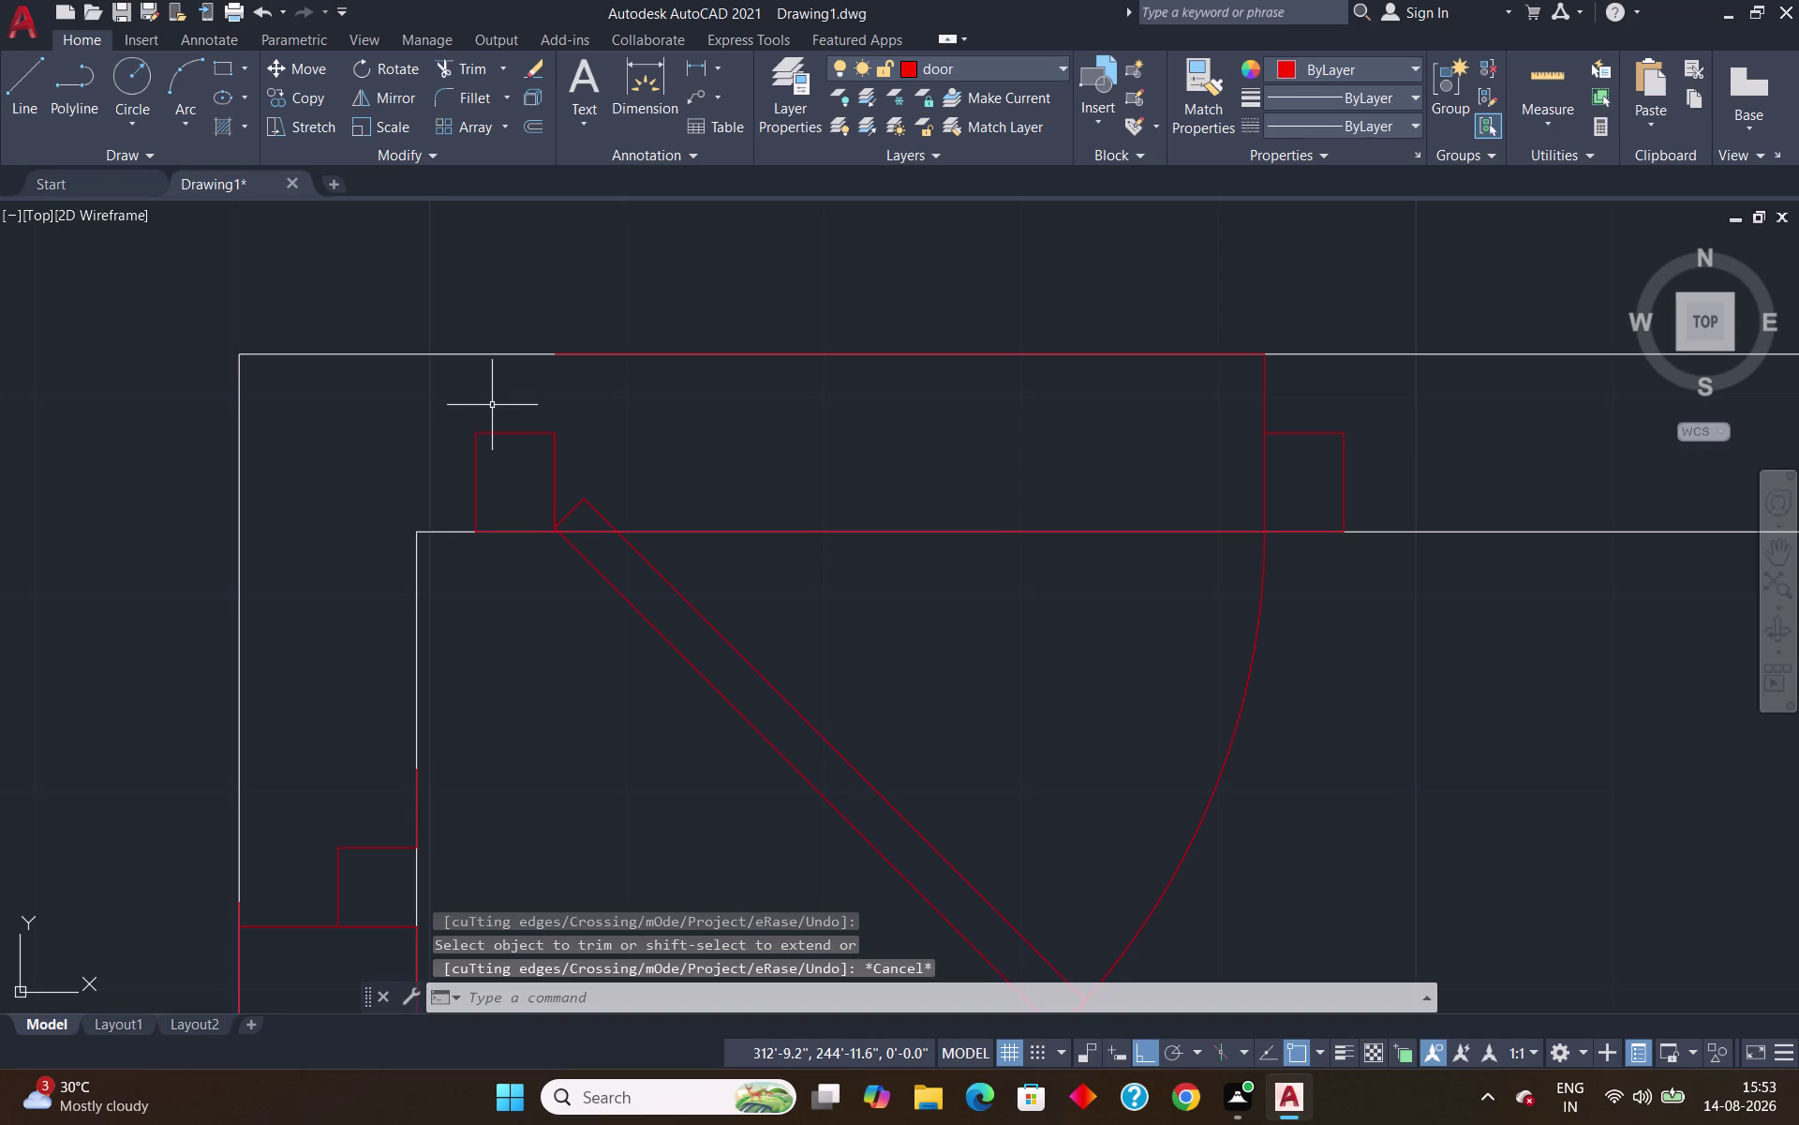
key(ctrl+z)
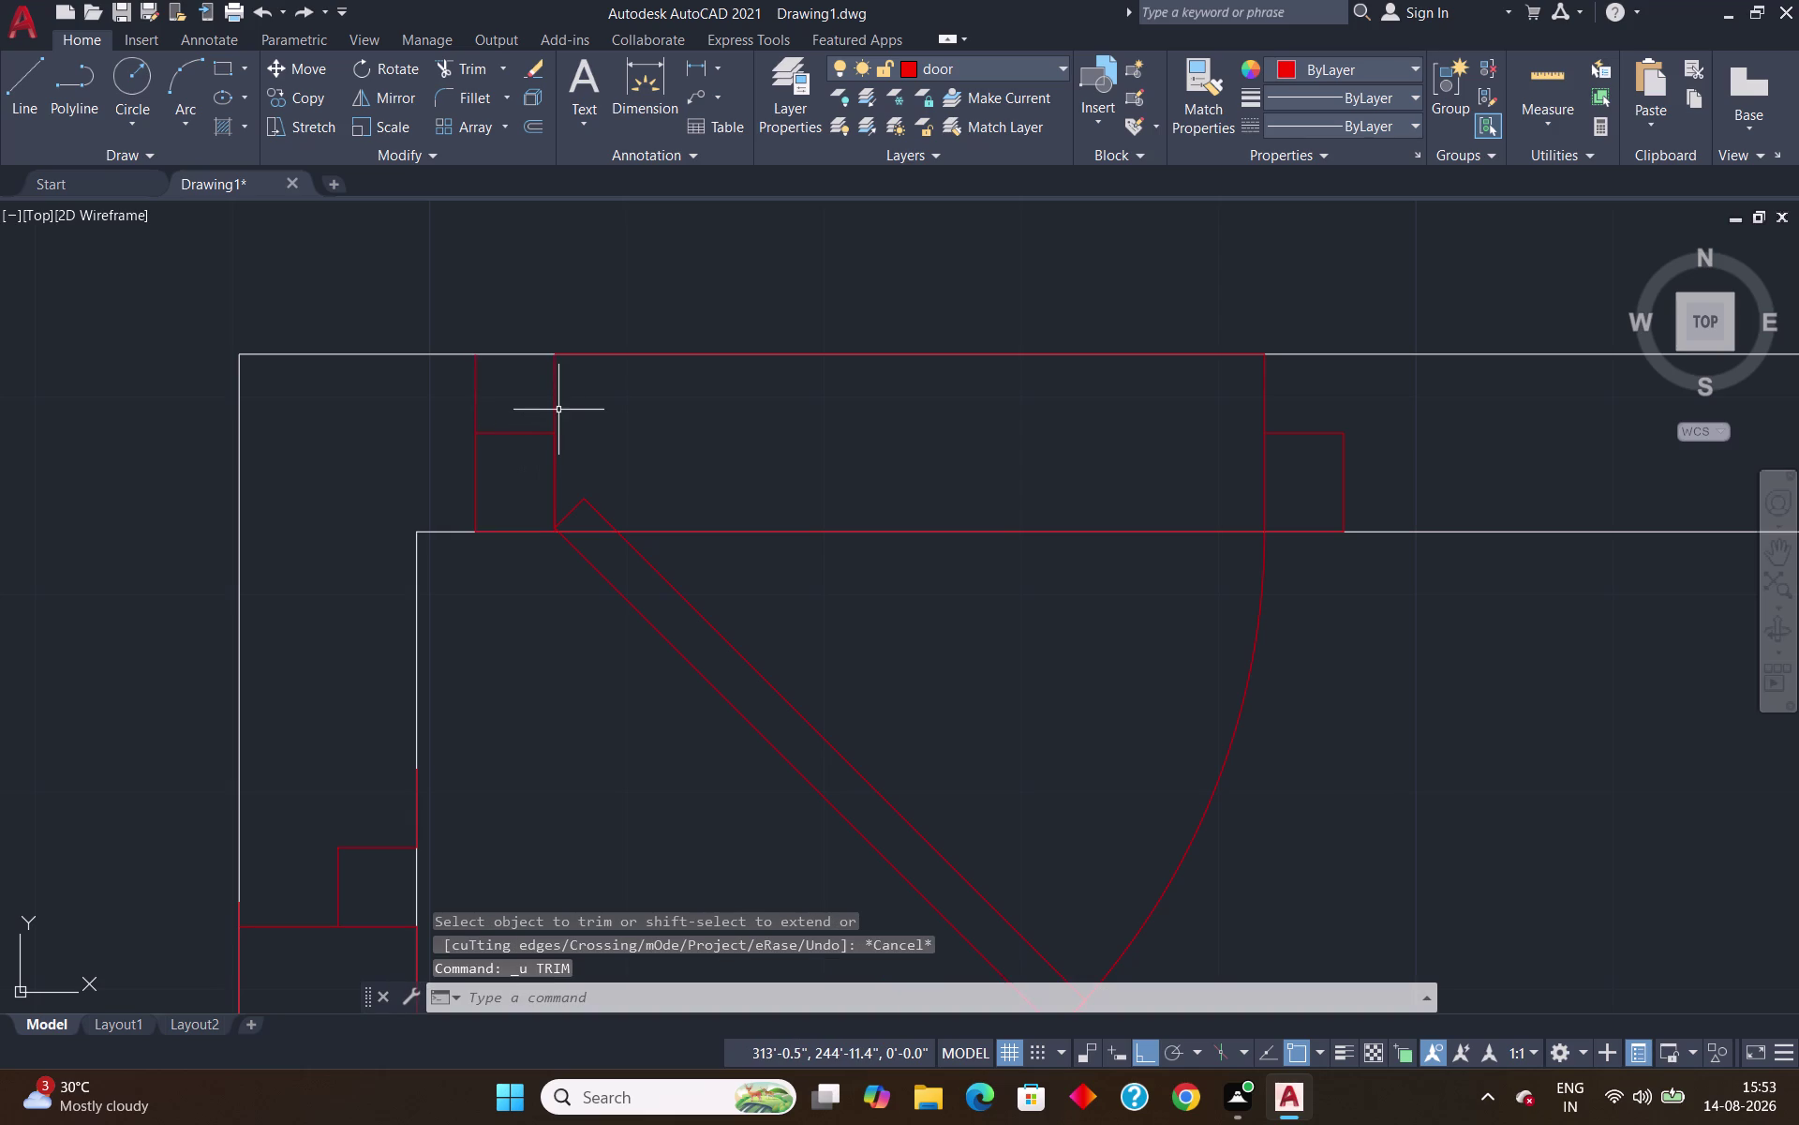
text(tr)
key(Return)
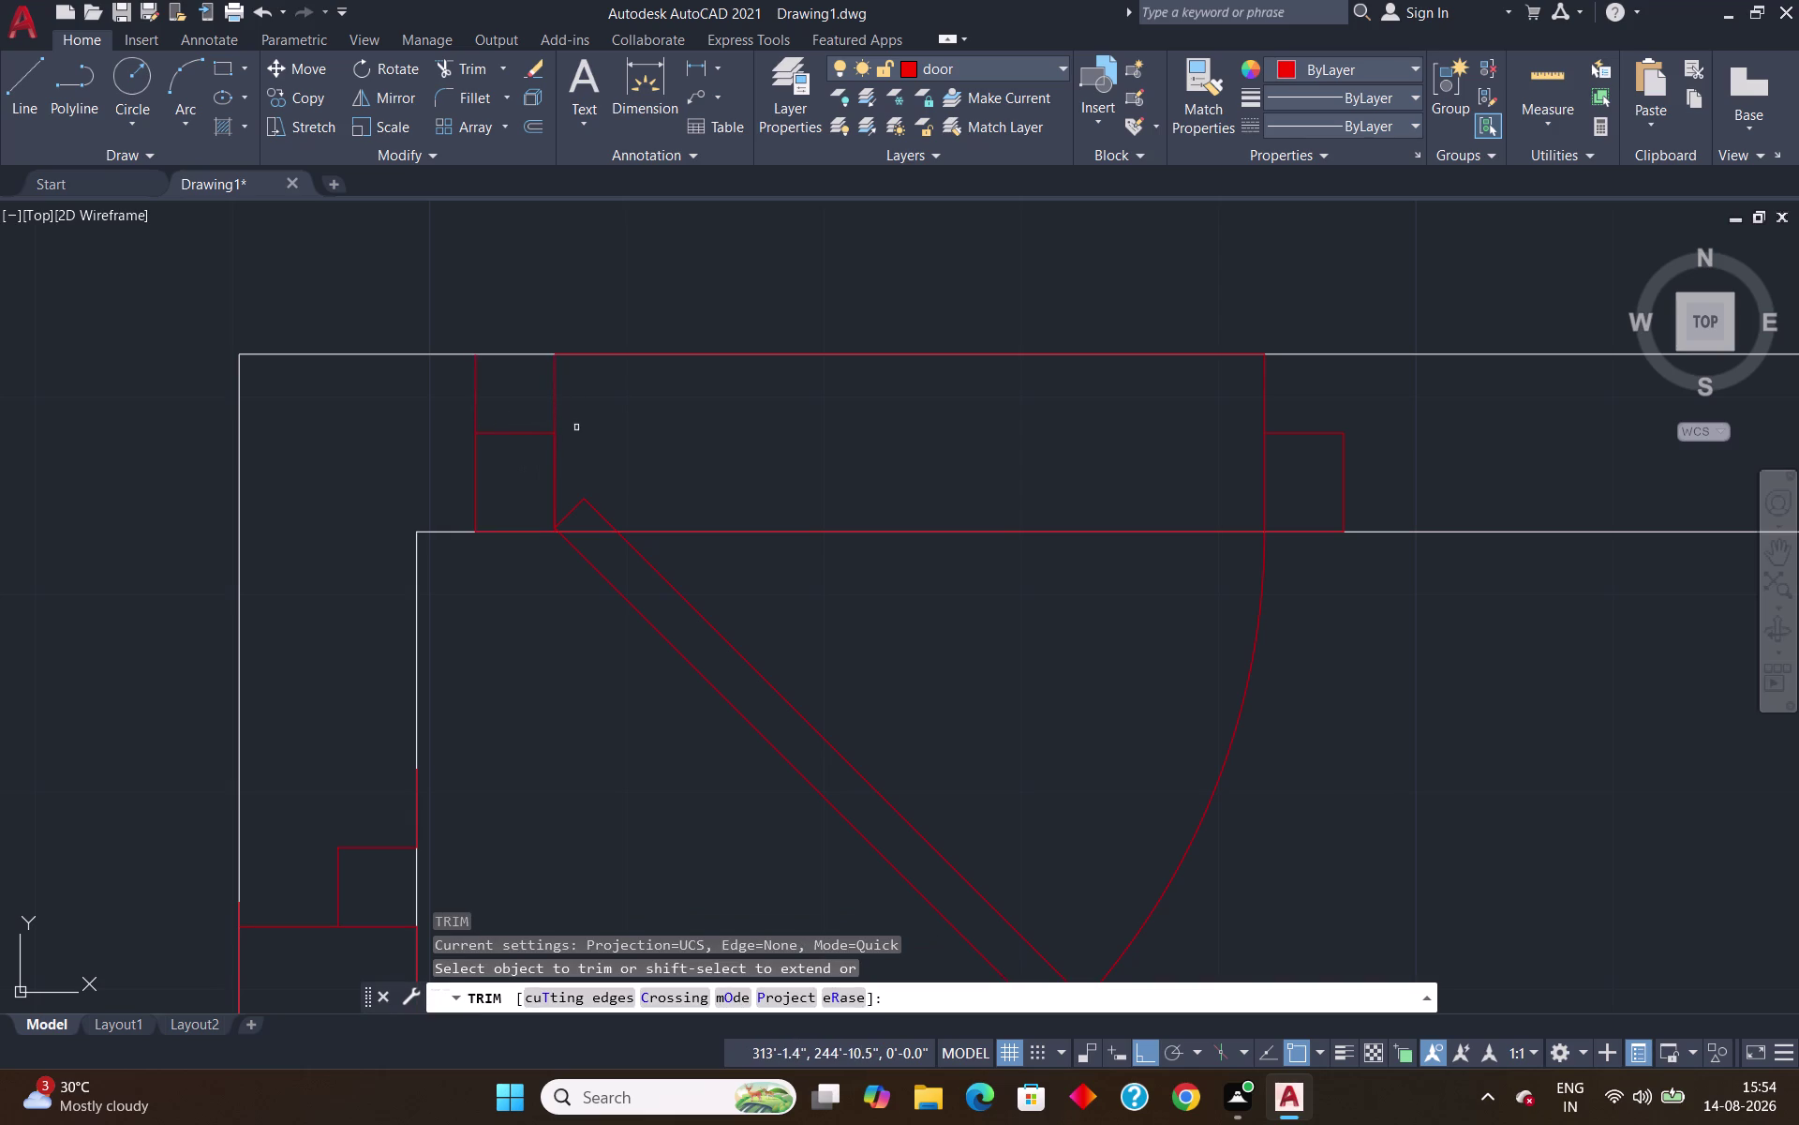
Trim the outer wall lines from the doorway and fence-trim the inner wall lines.
click(512, 351)
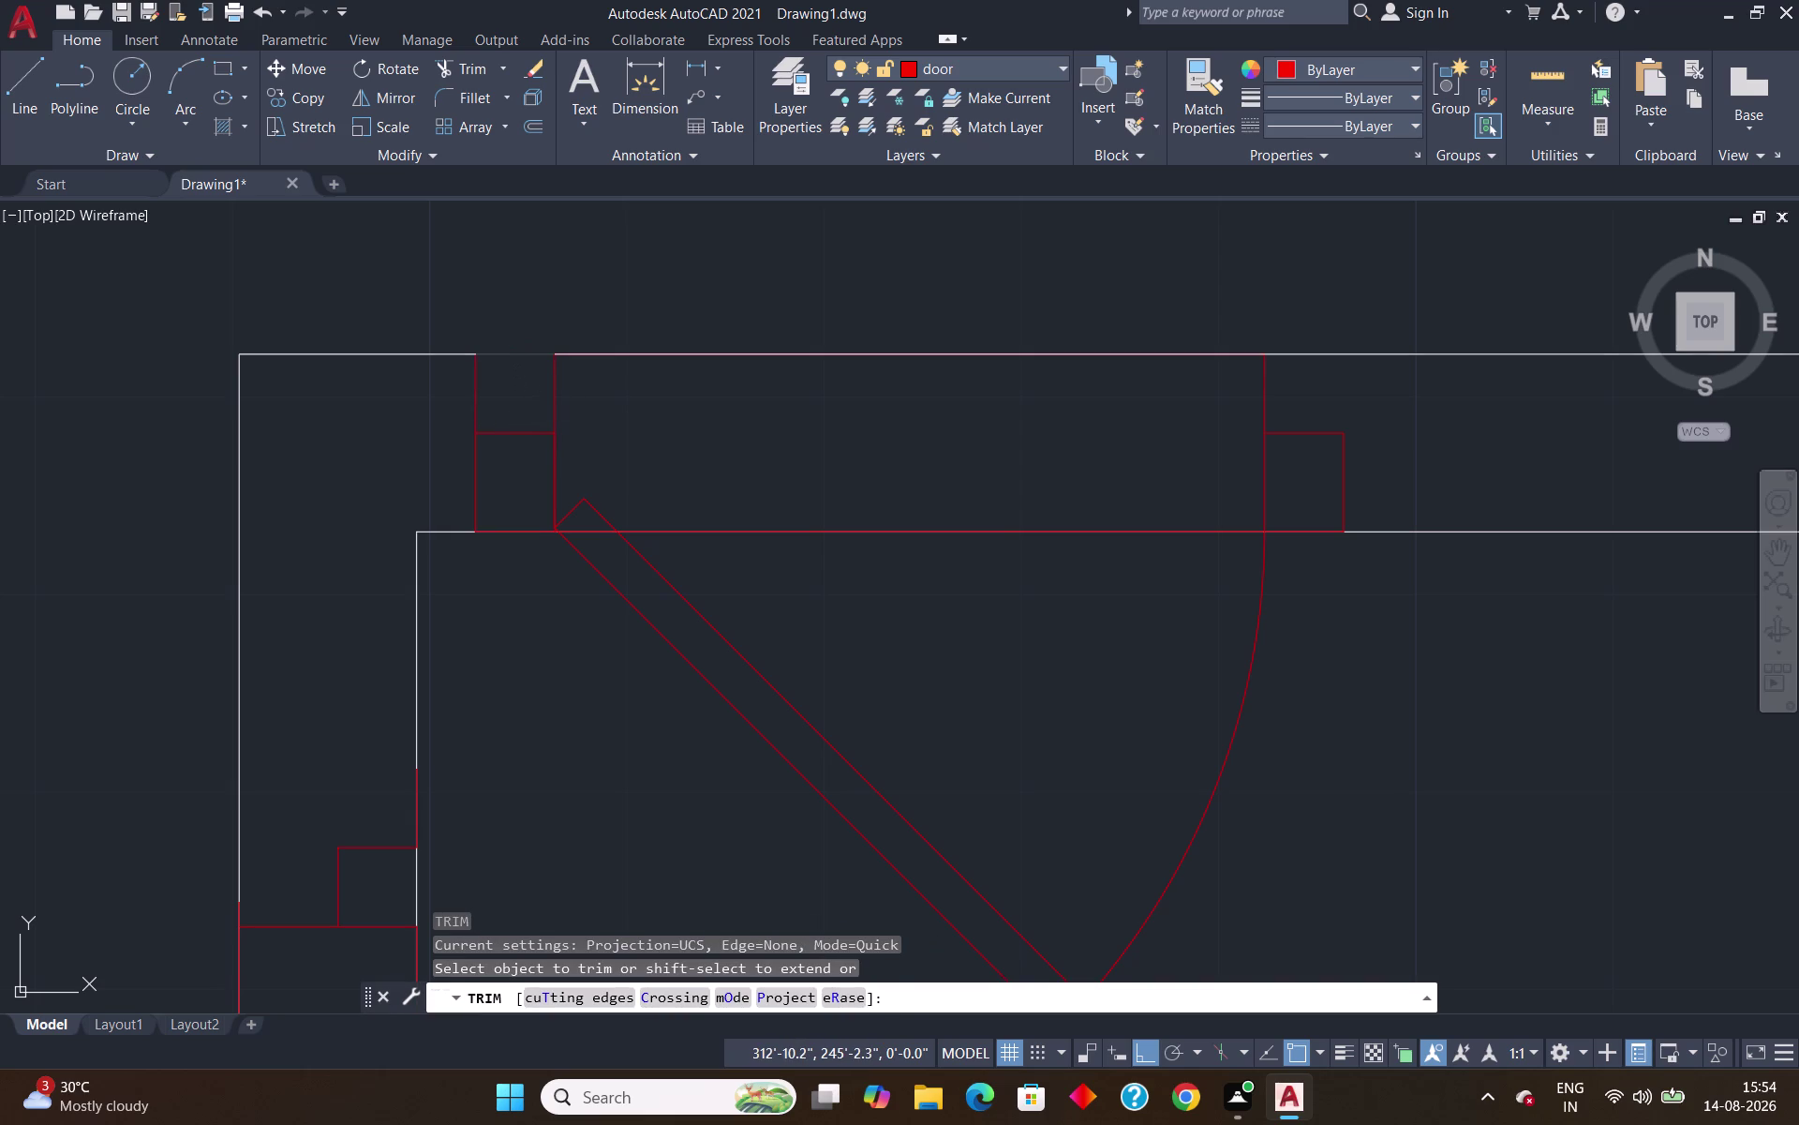
click(565, 352)
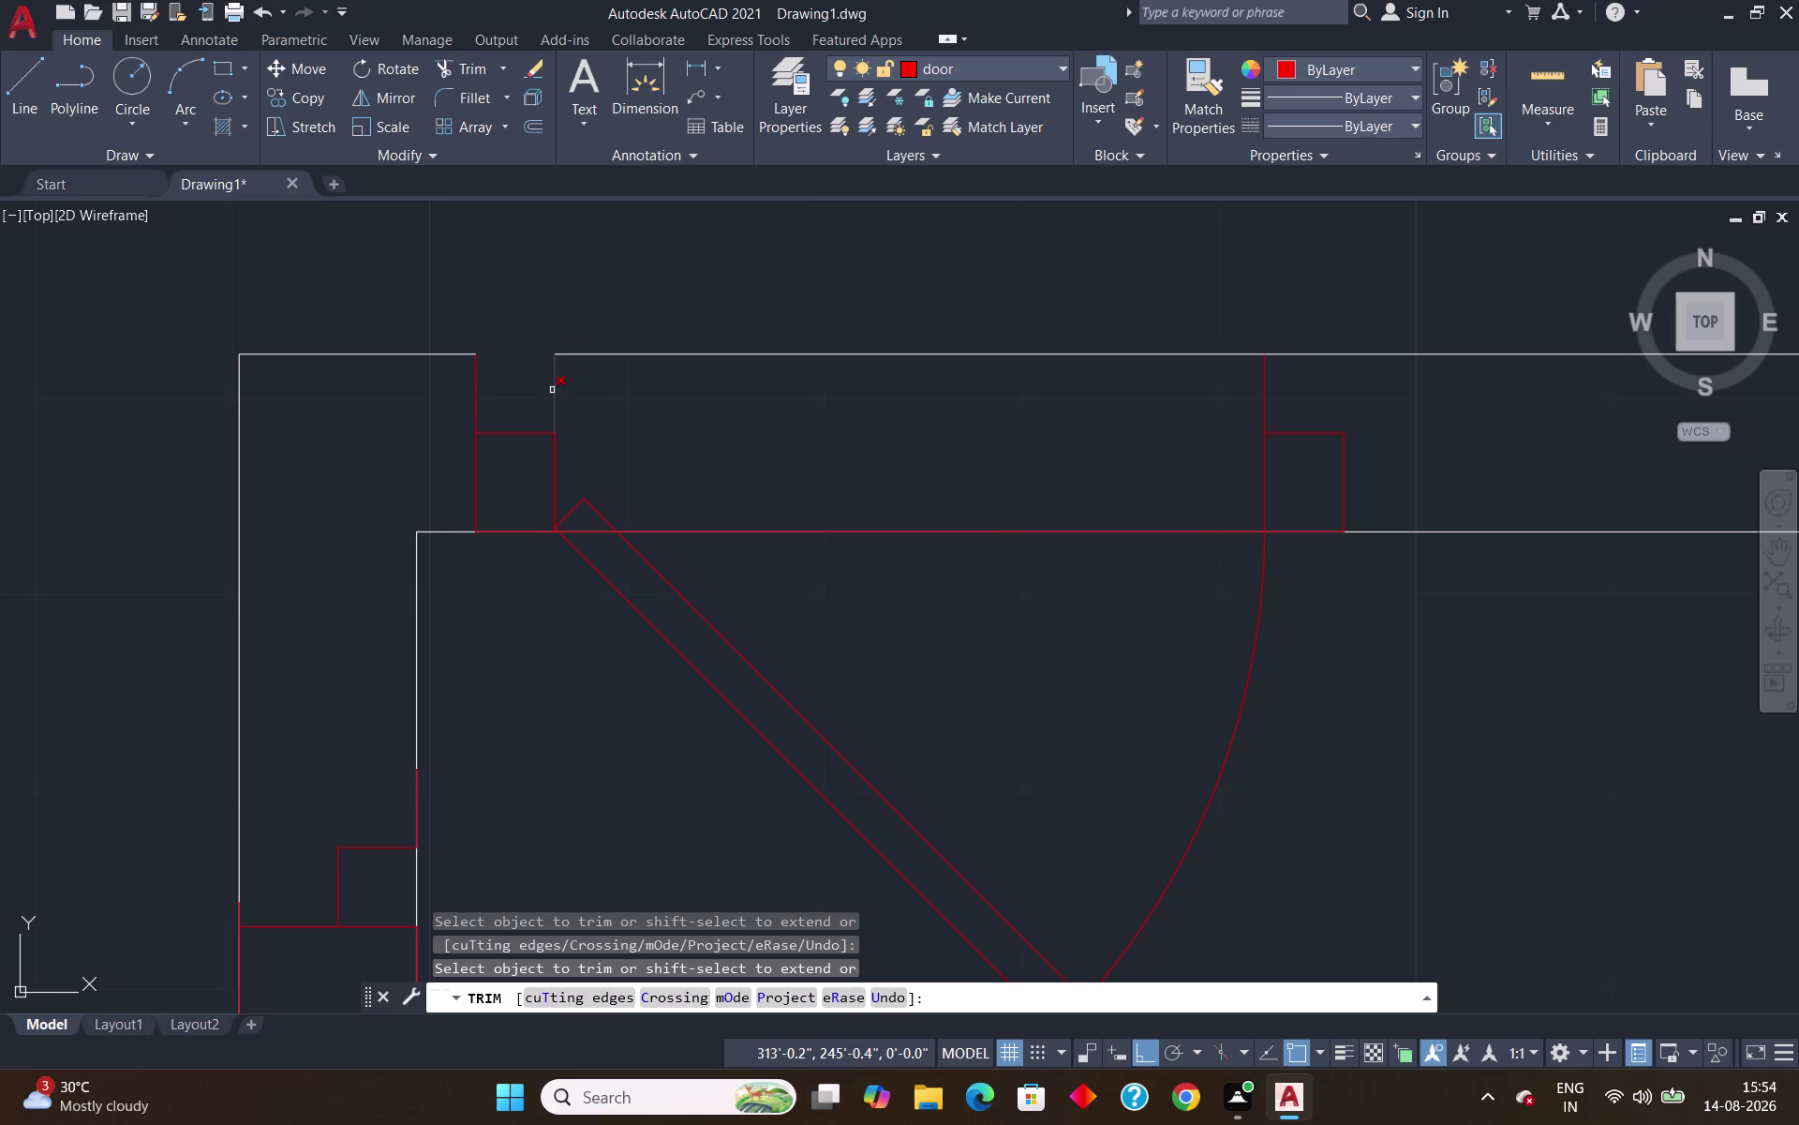
click(552, 390)
click(602, 353)
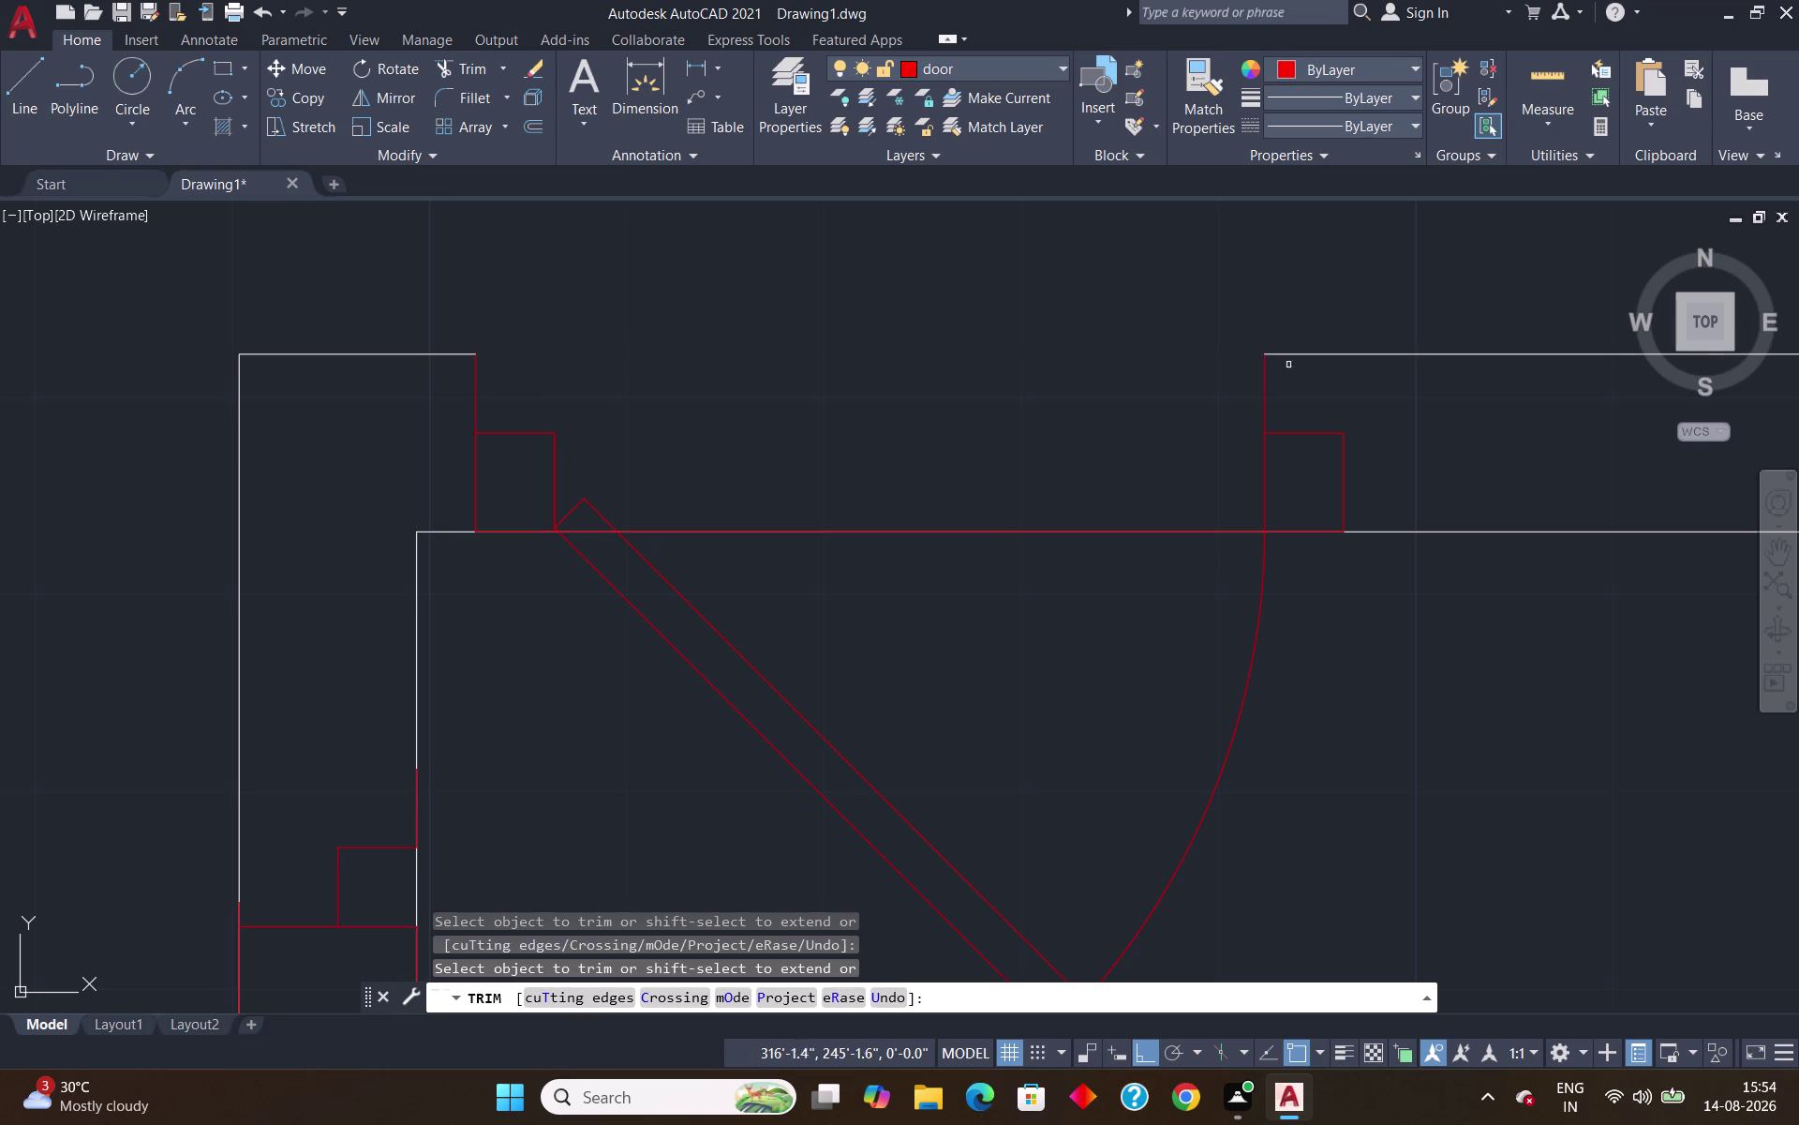
click(1262, 407)
click(954, 591)
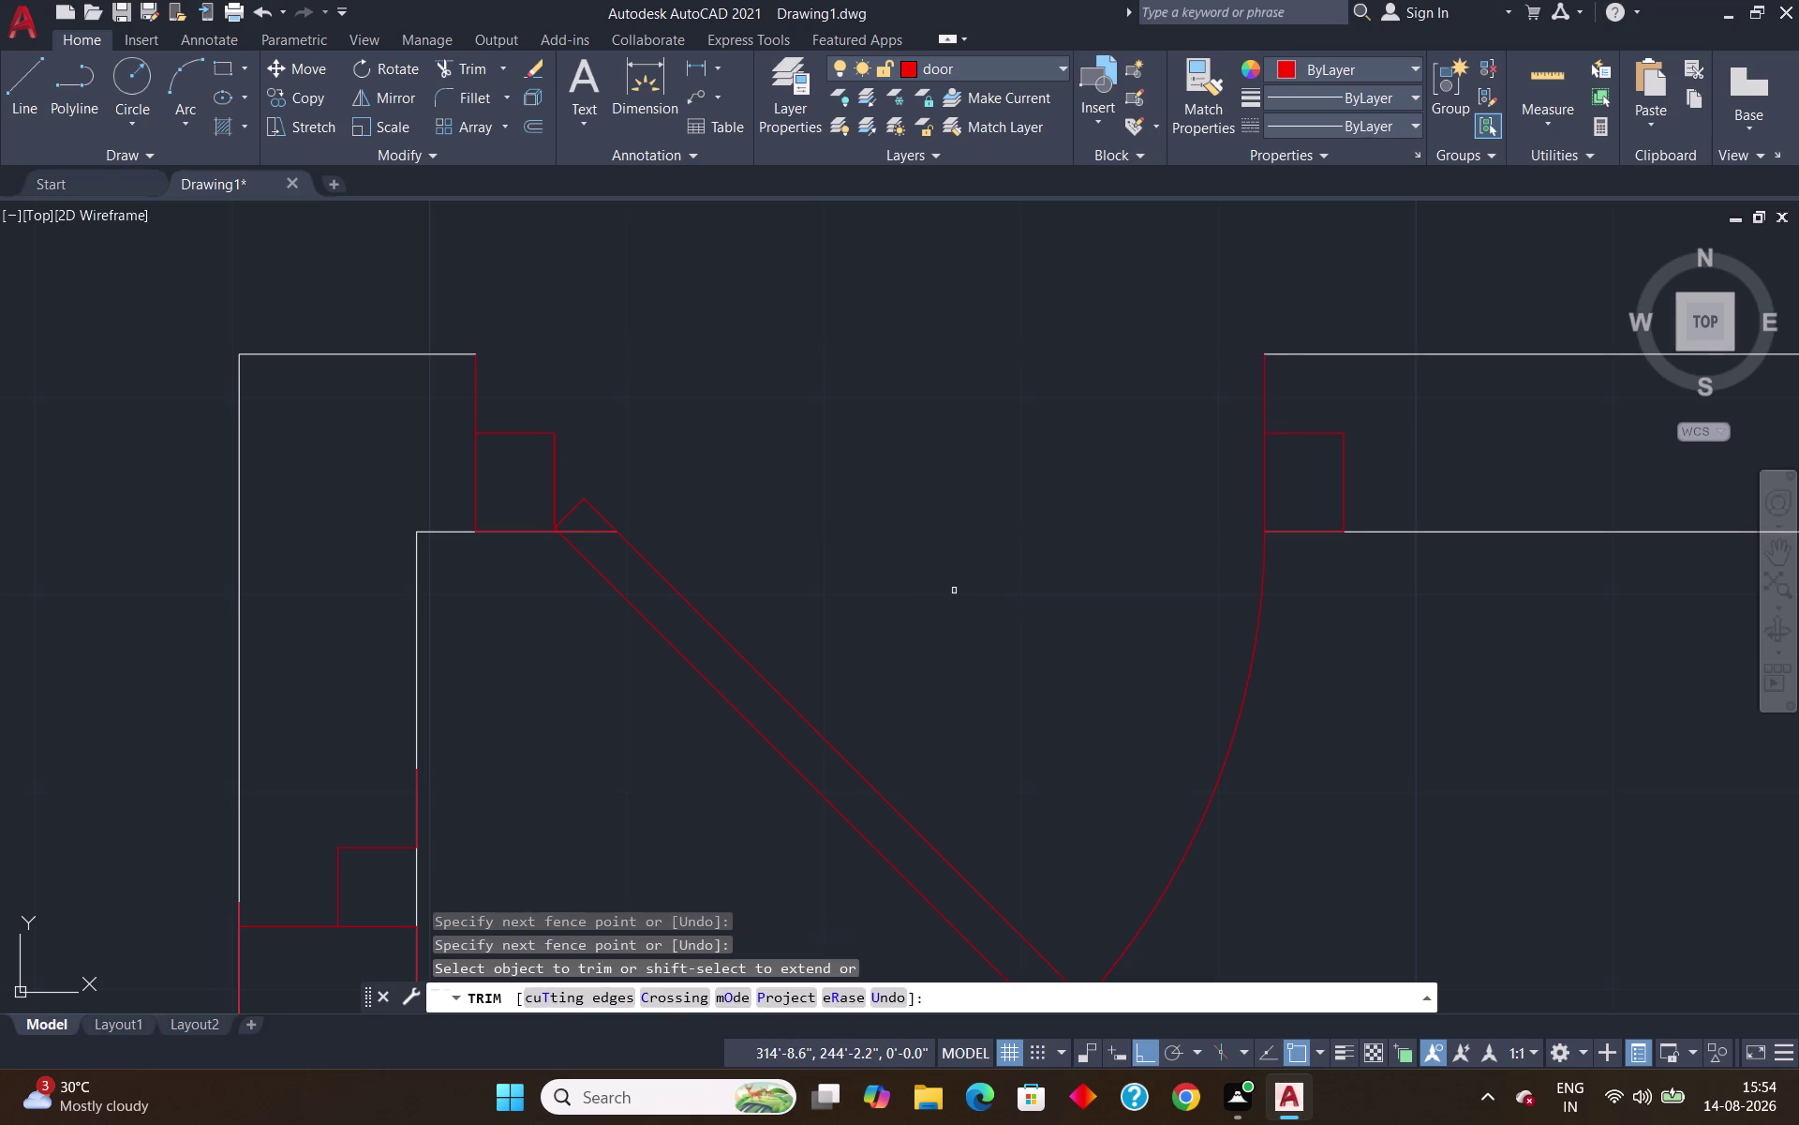
Trim leftover stubs at the left jamb, door leaf top and right jamb.
click(581, 530)
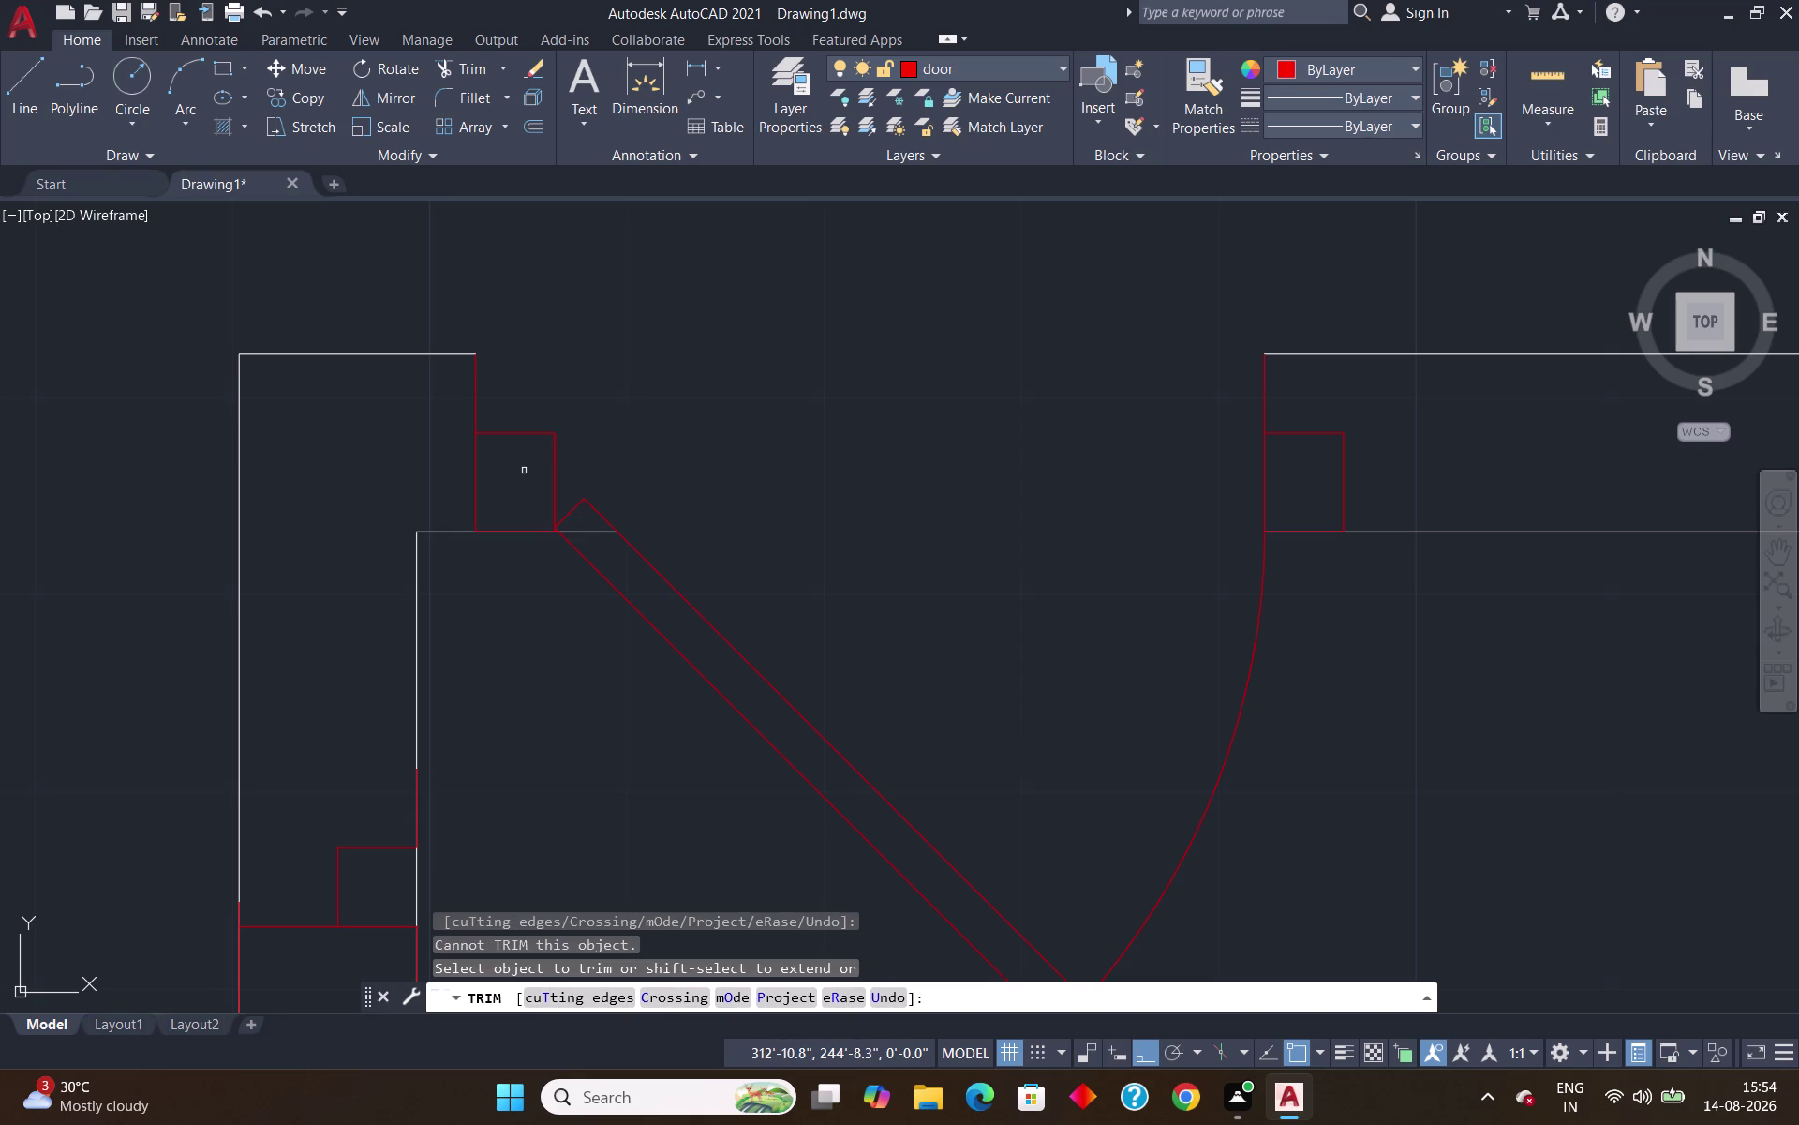
scroll(down, 3)
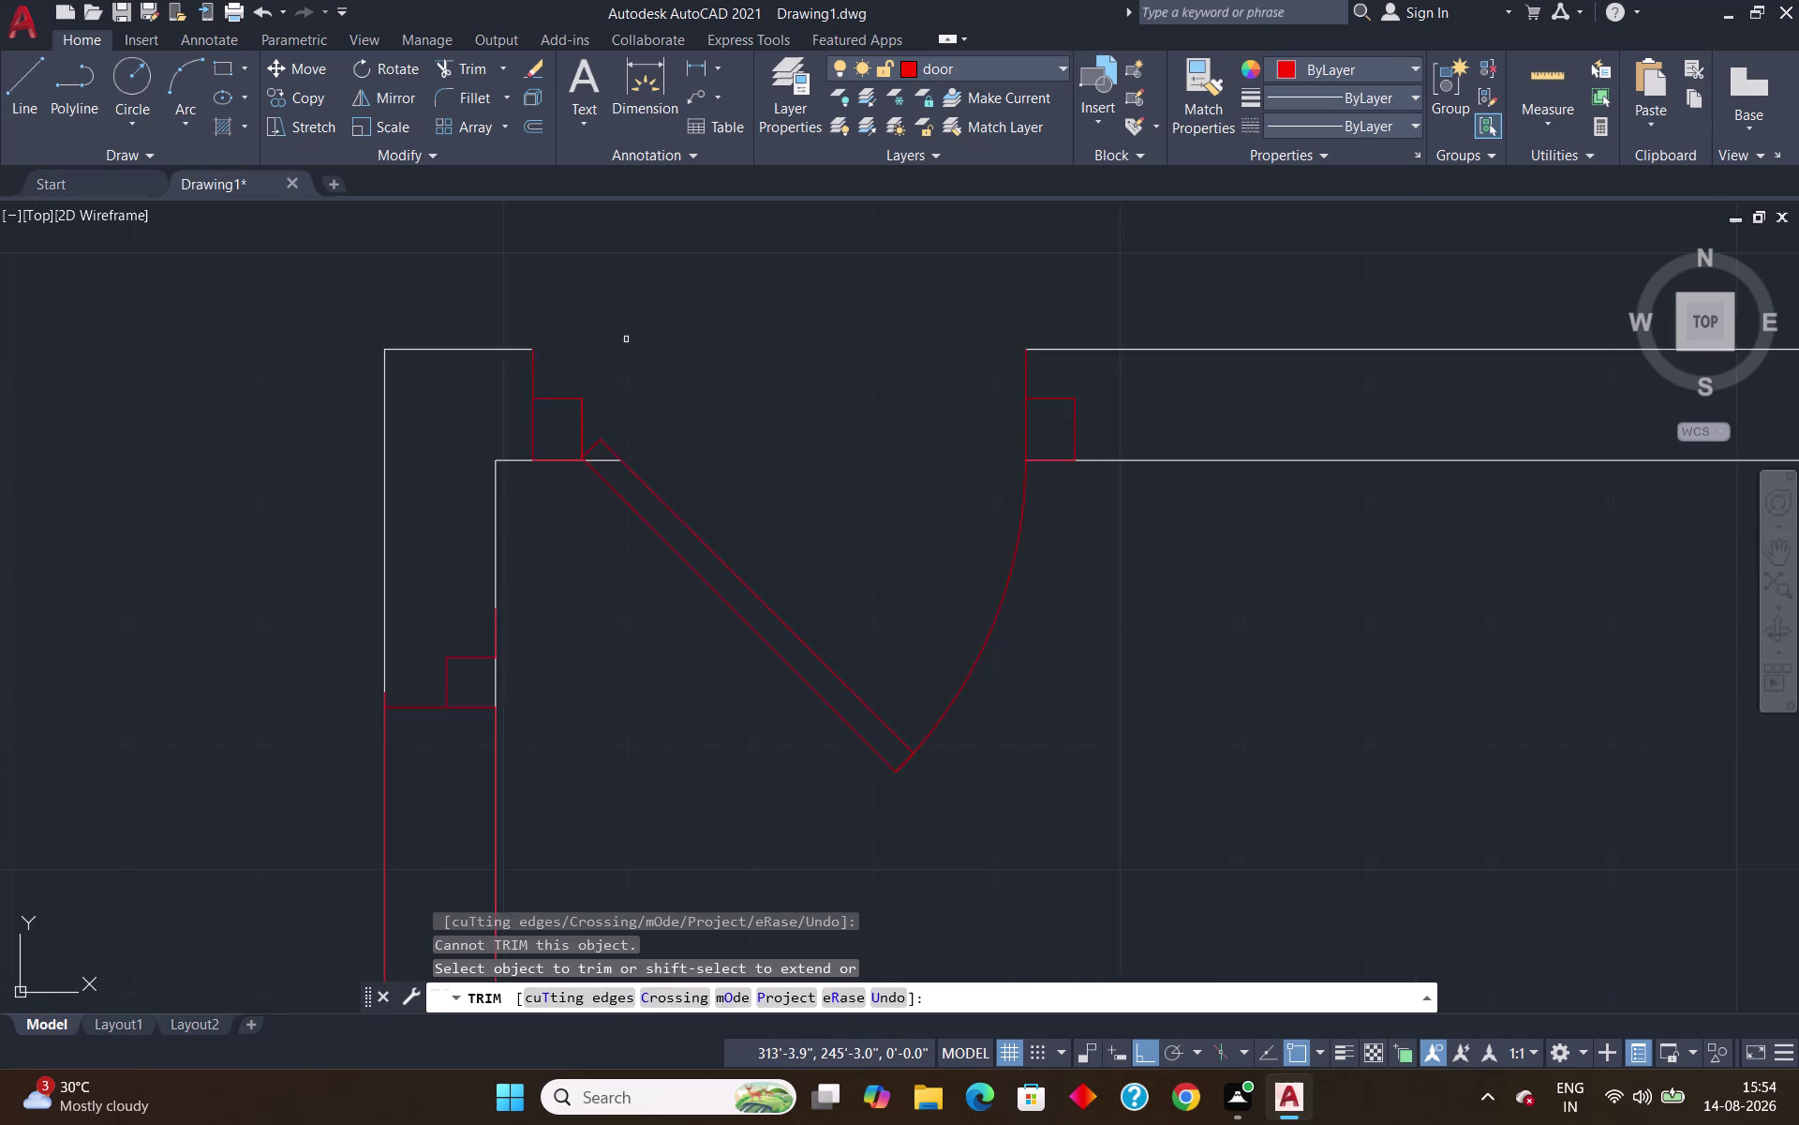
scroll(down, 3)
scroll(up, 3)
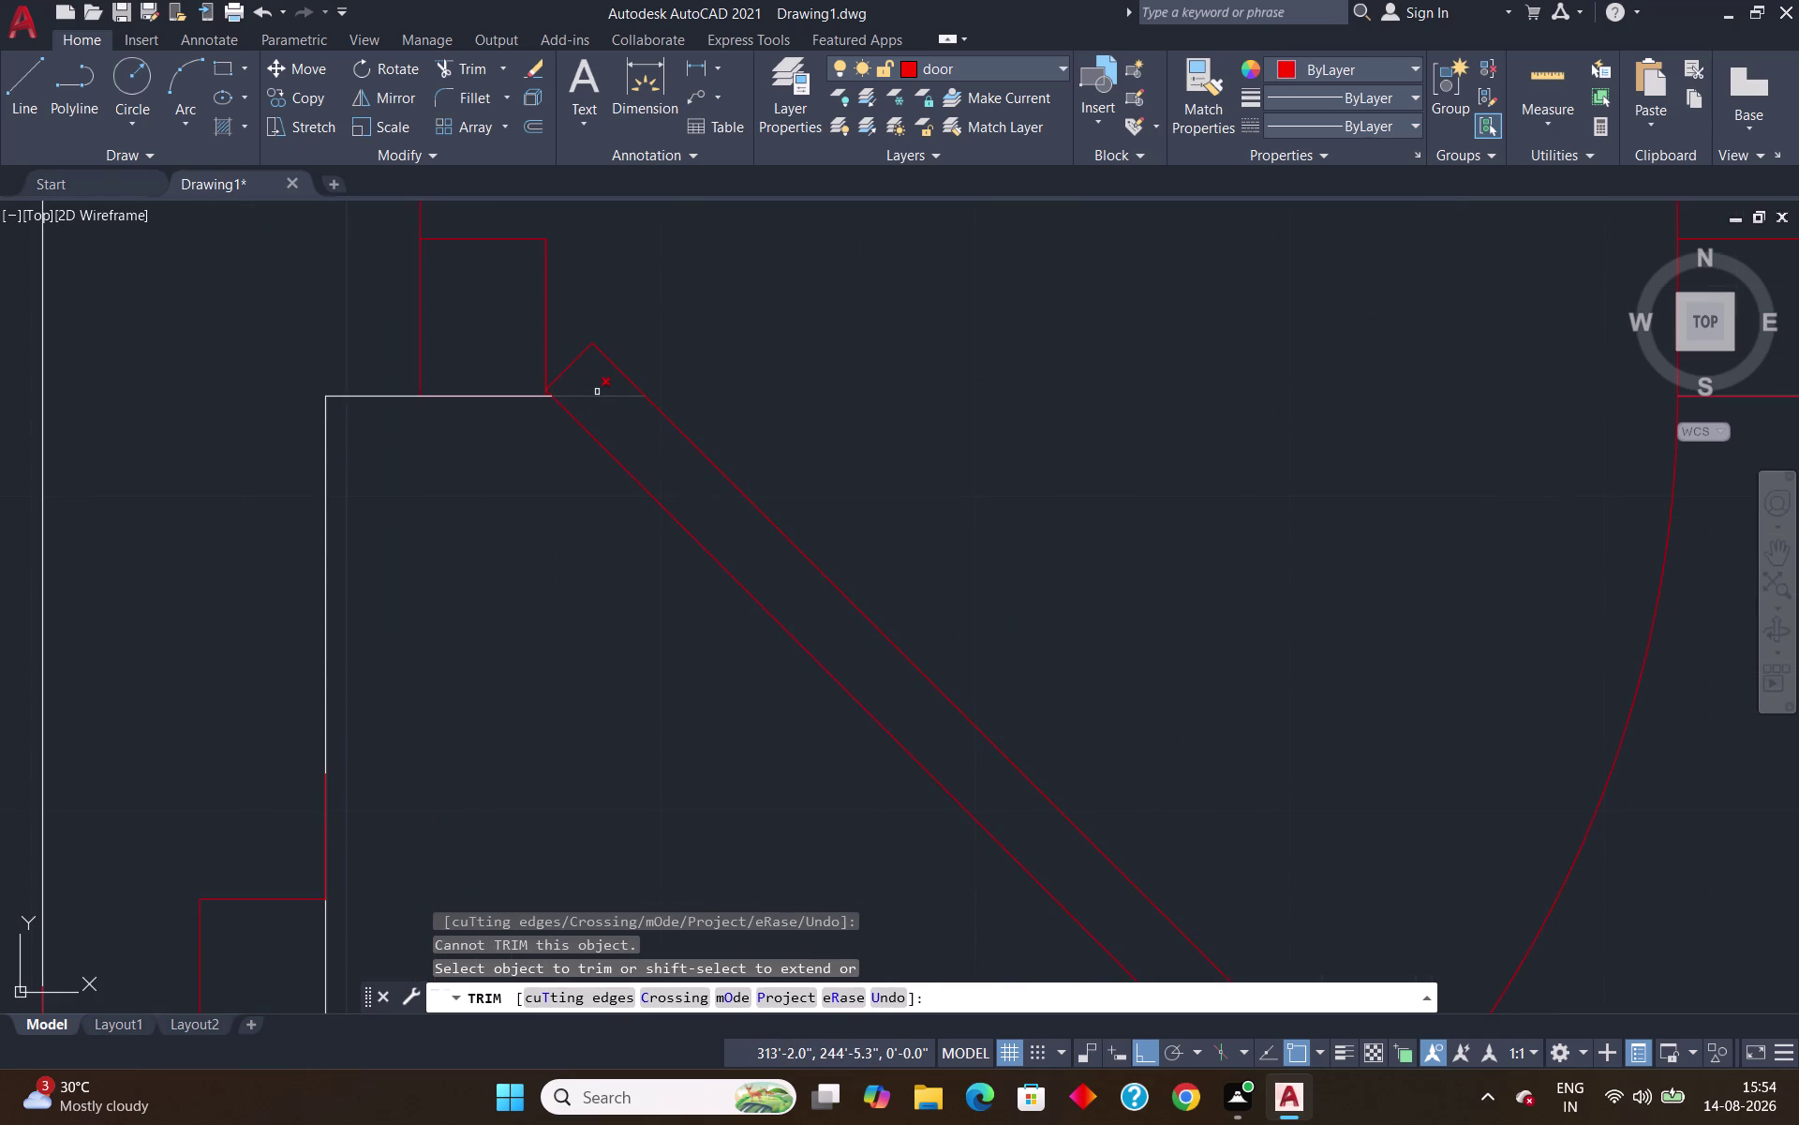
click(599, 397)
scroll(down, 3)
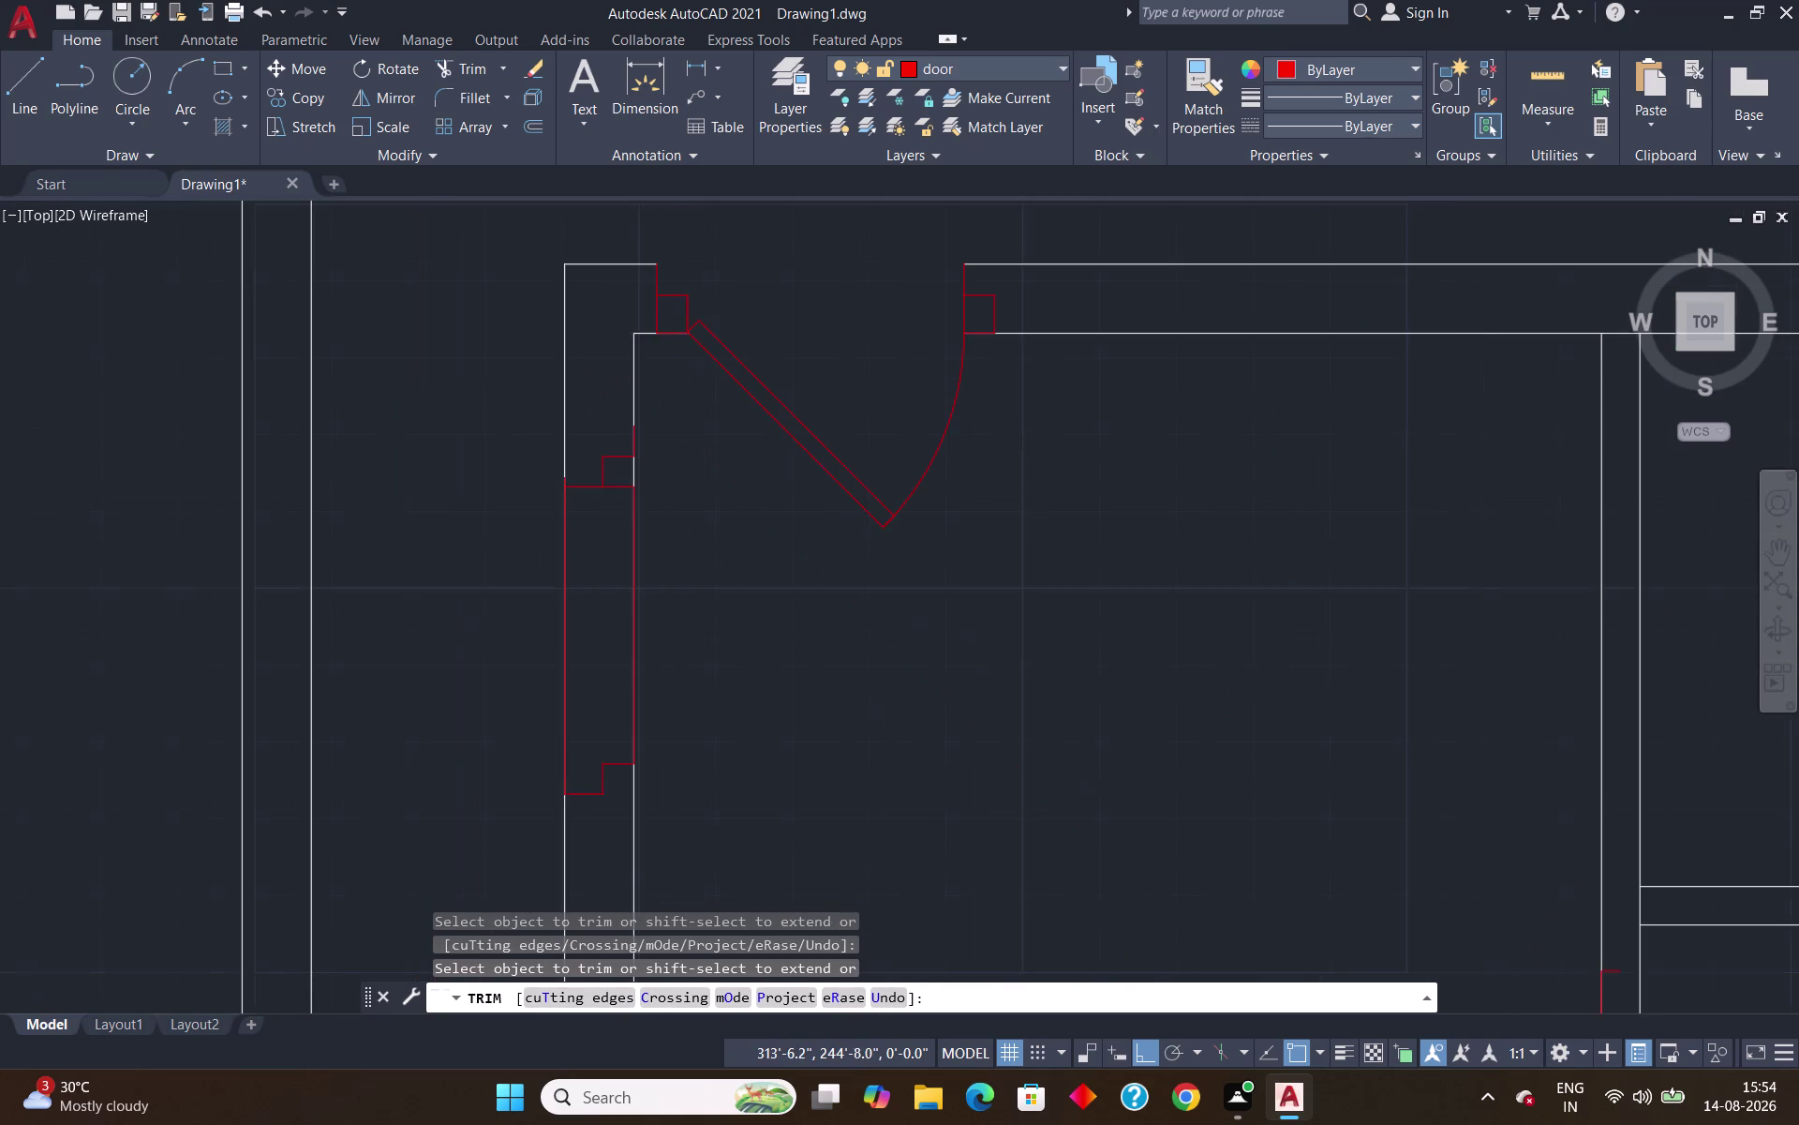
scroll(up, 3)
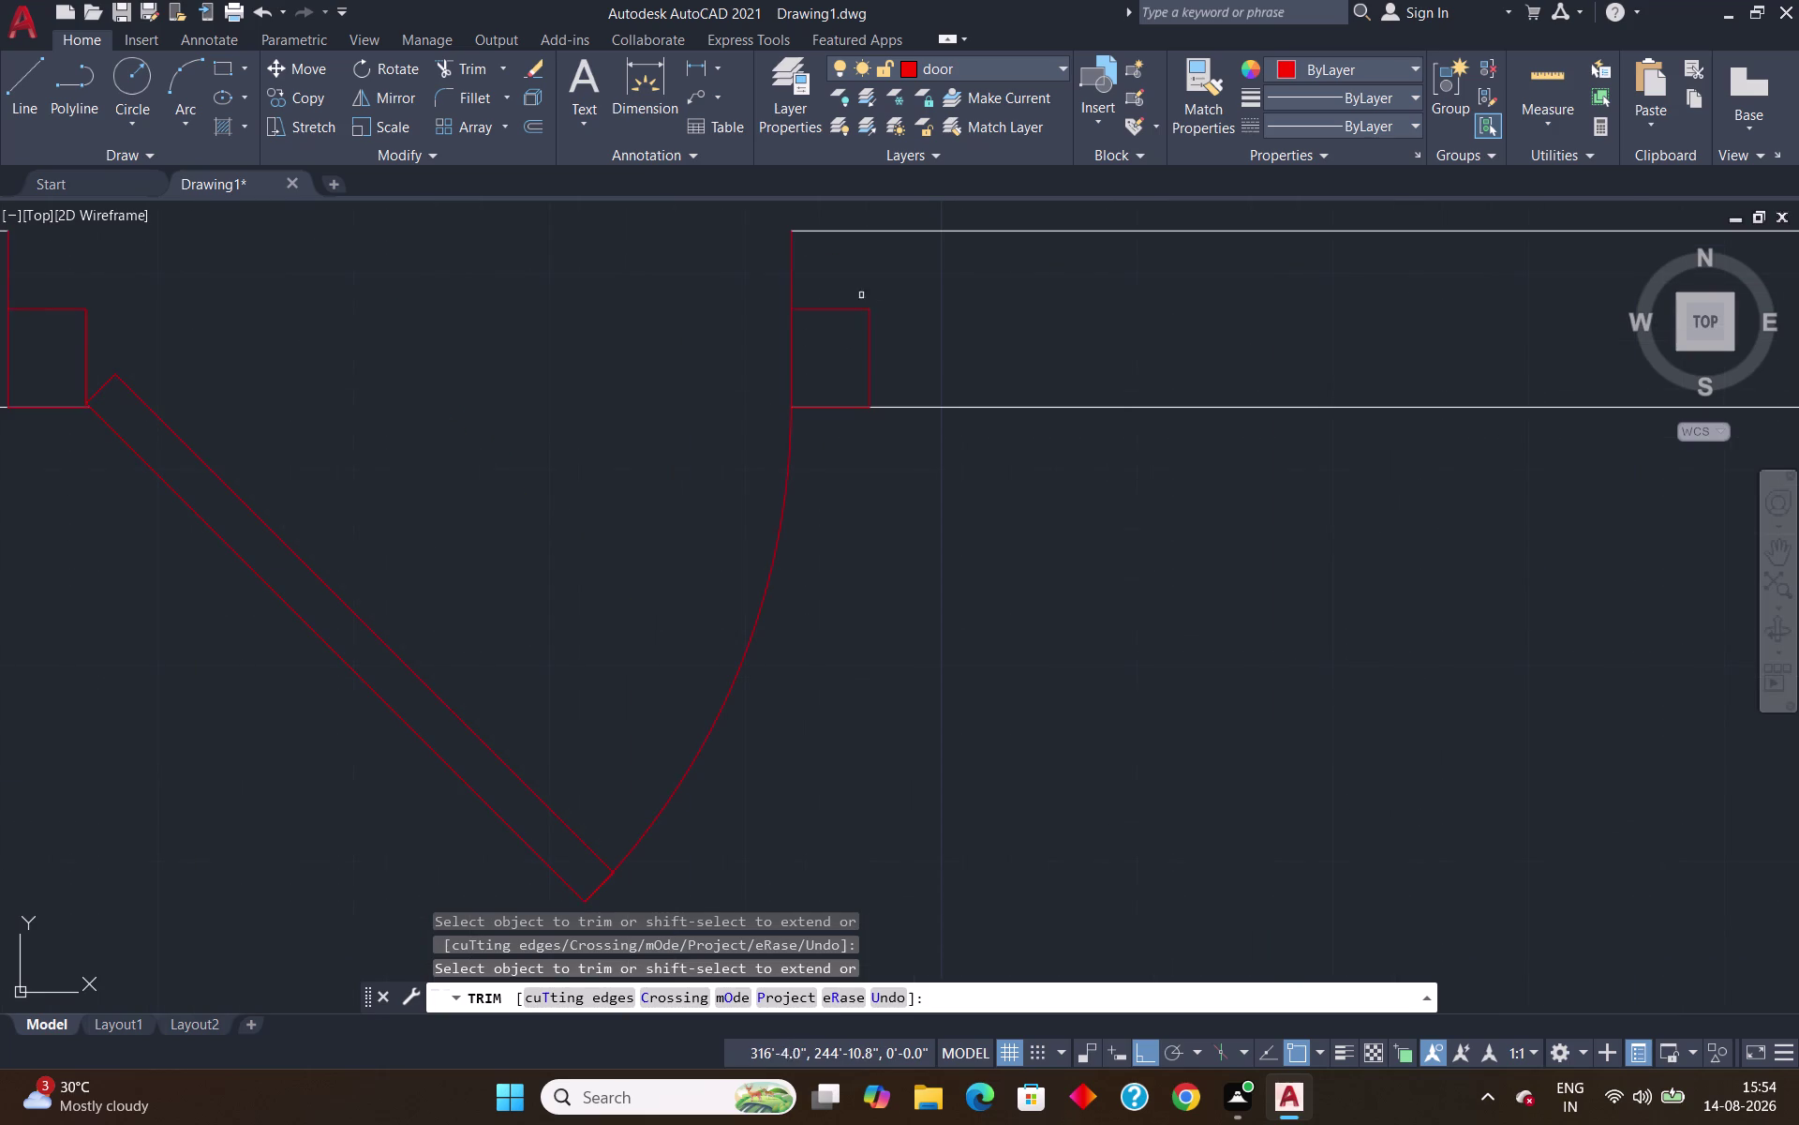
click(792, 287)
scroll(down, 3)
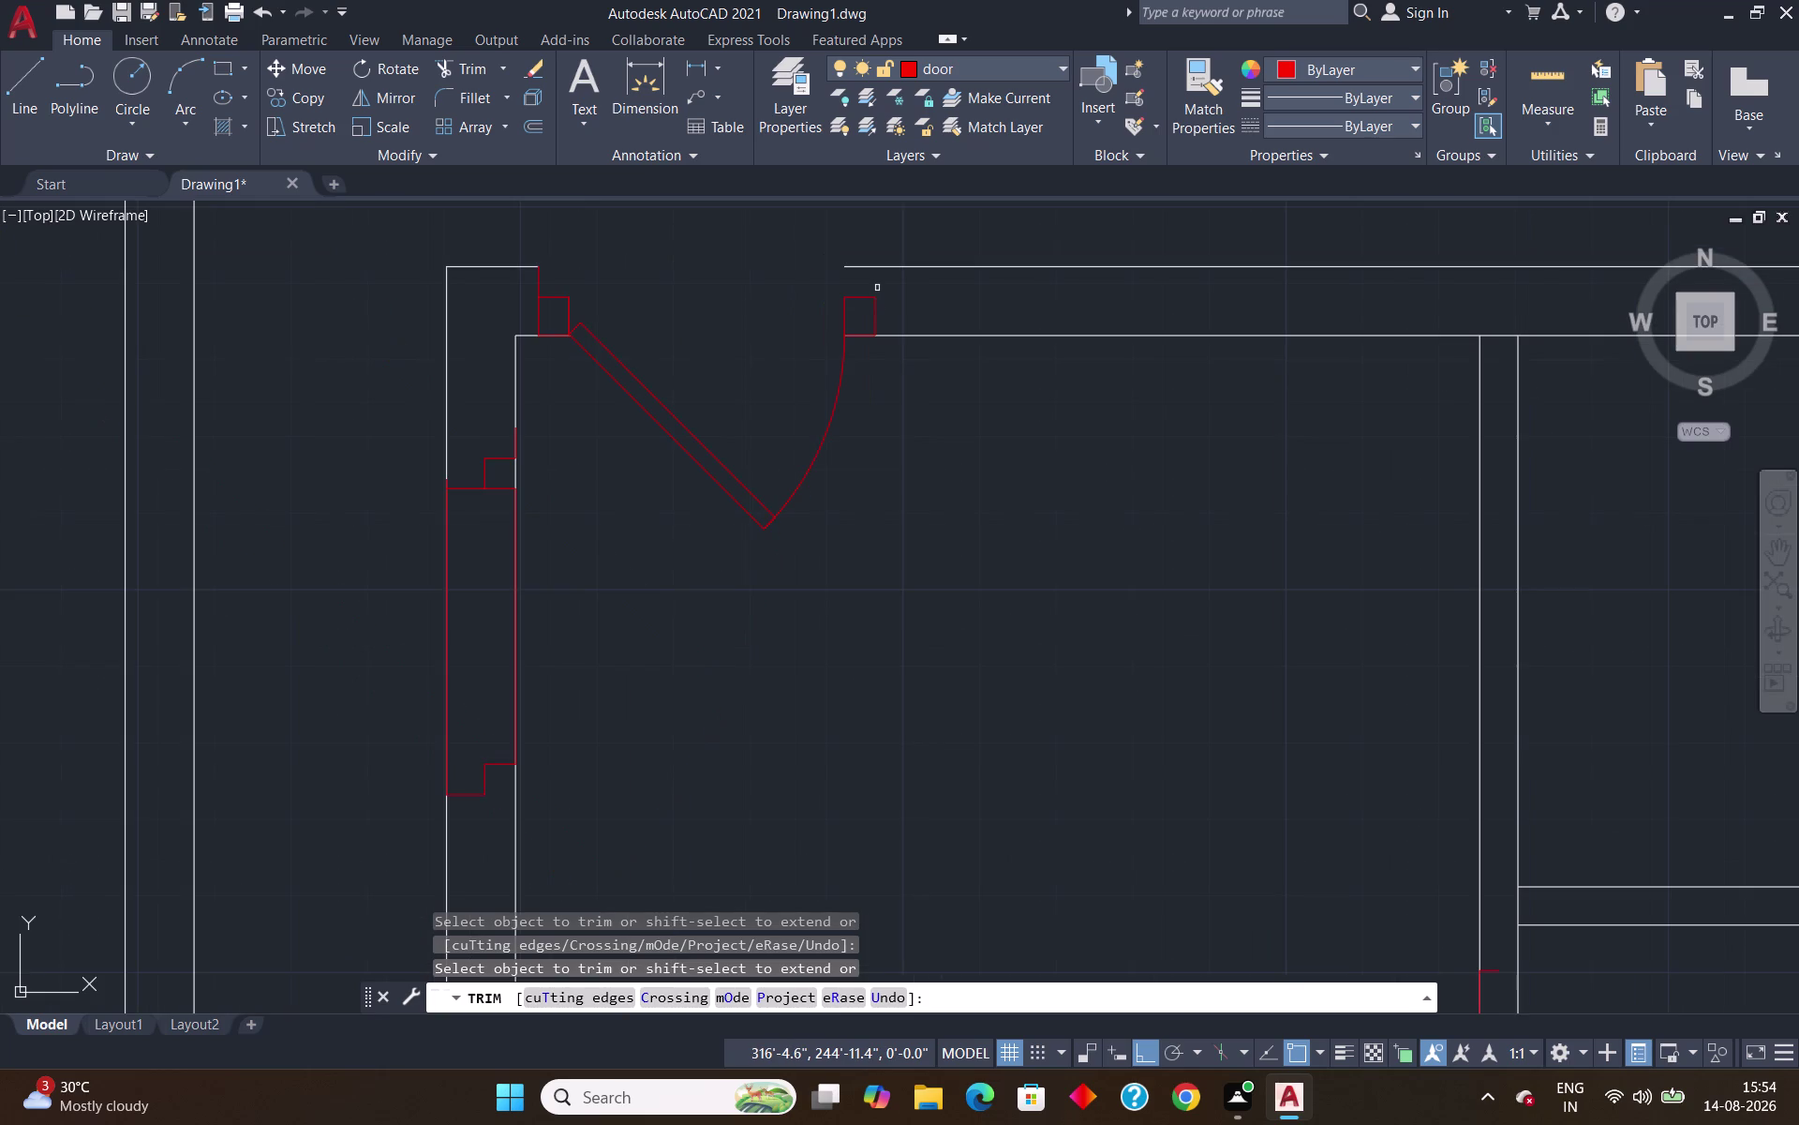
scroll(up, 3)
key(Escape)
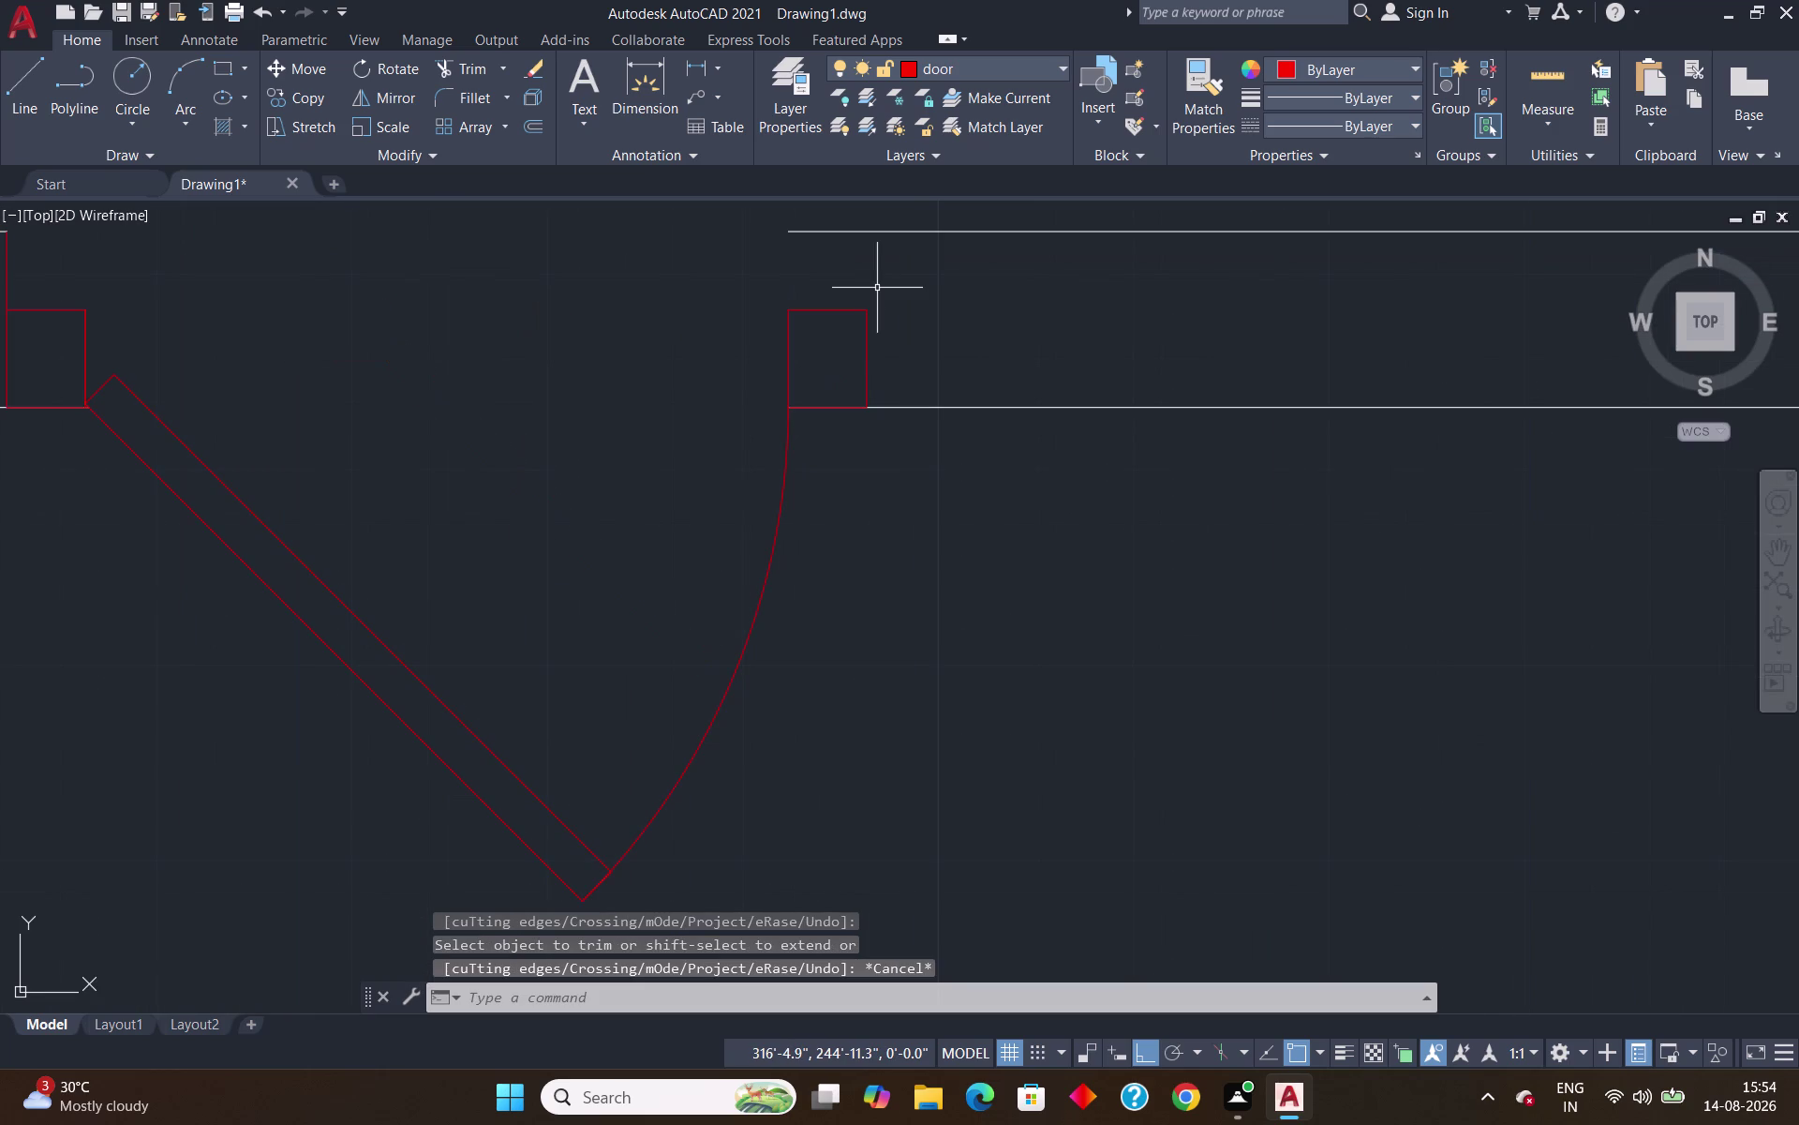
Extend the top doorway's right jamb line up to the outer wall line.
text(ex)
key(Return)
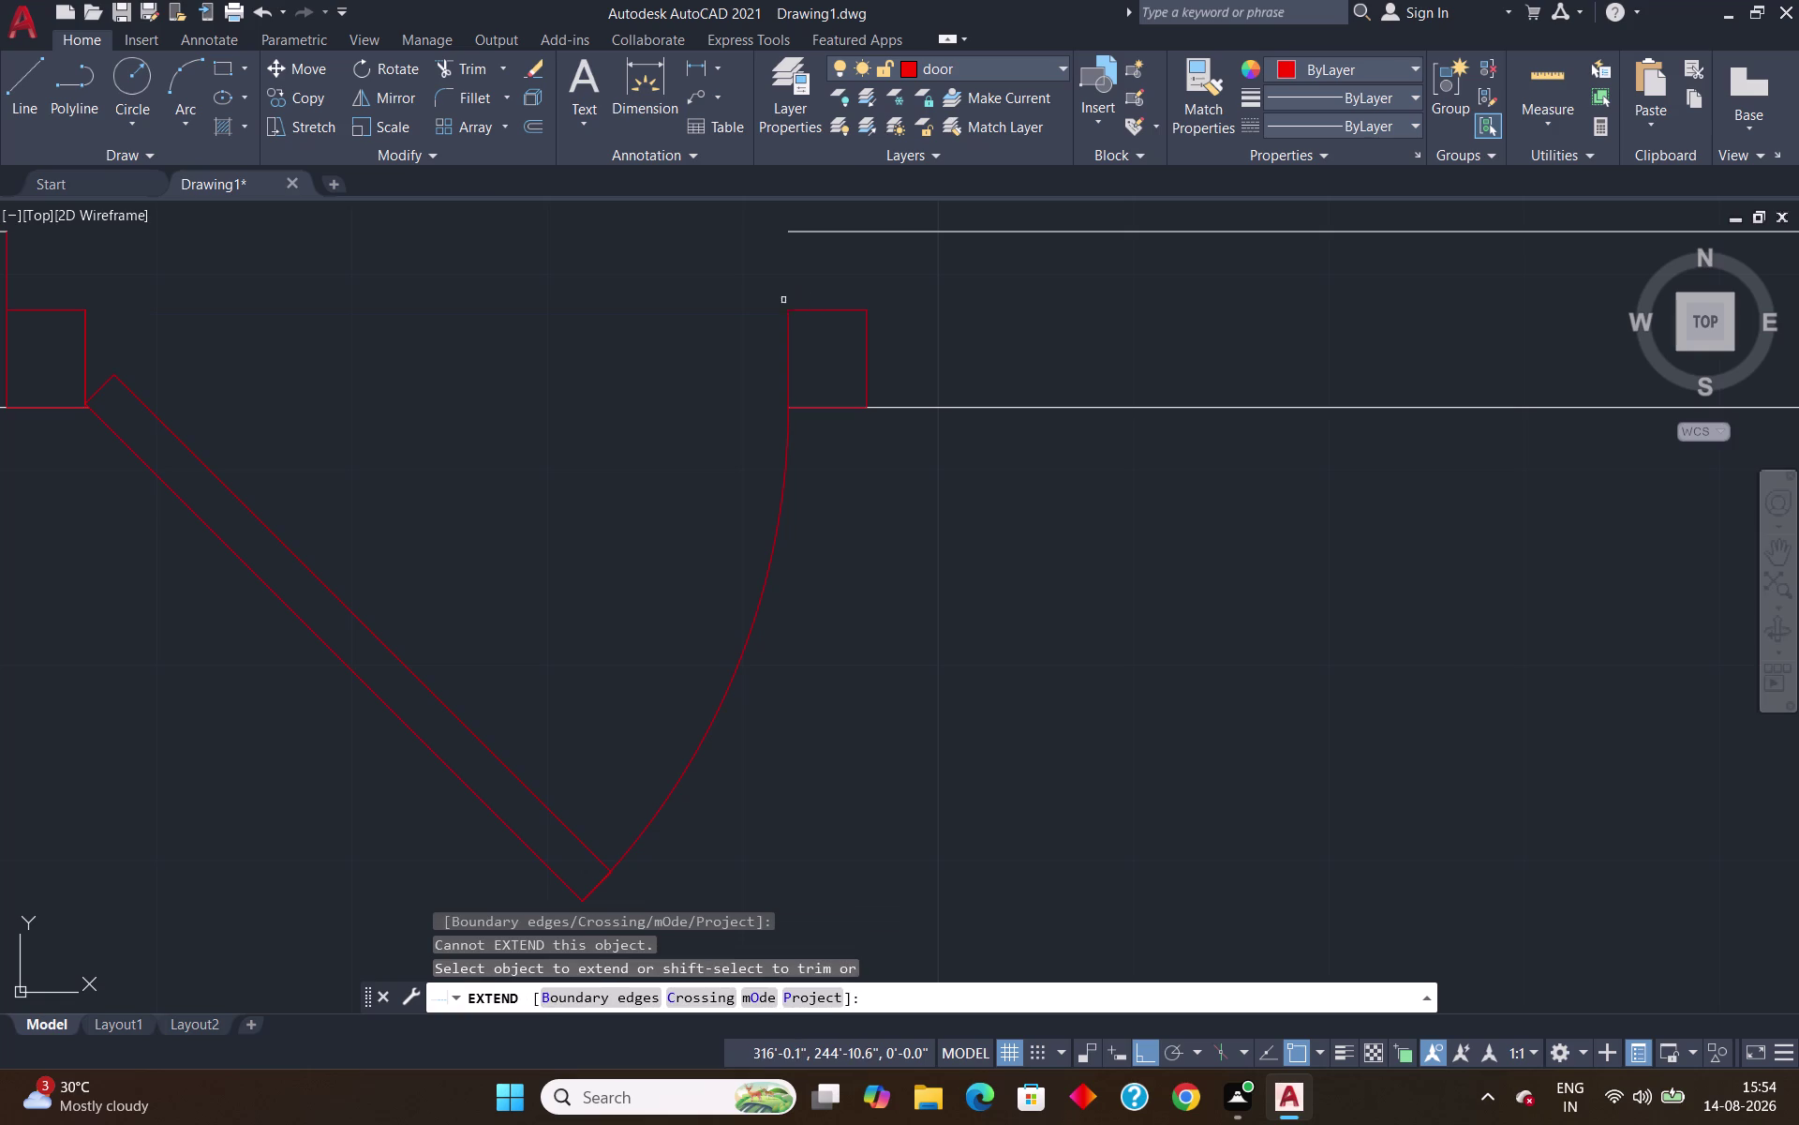
key(Escape)
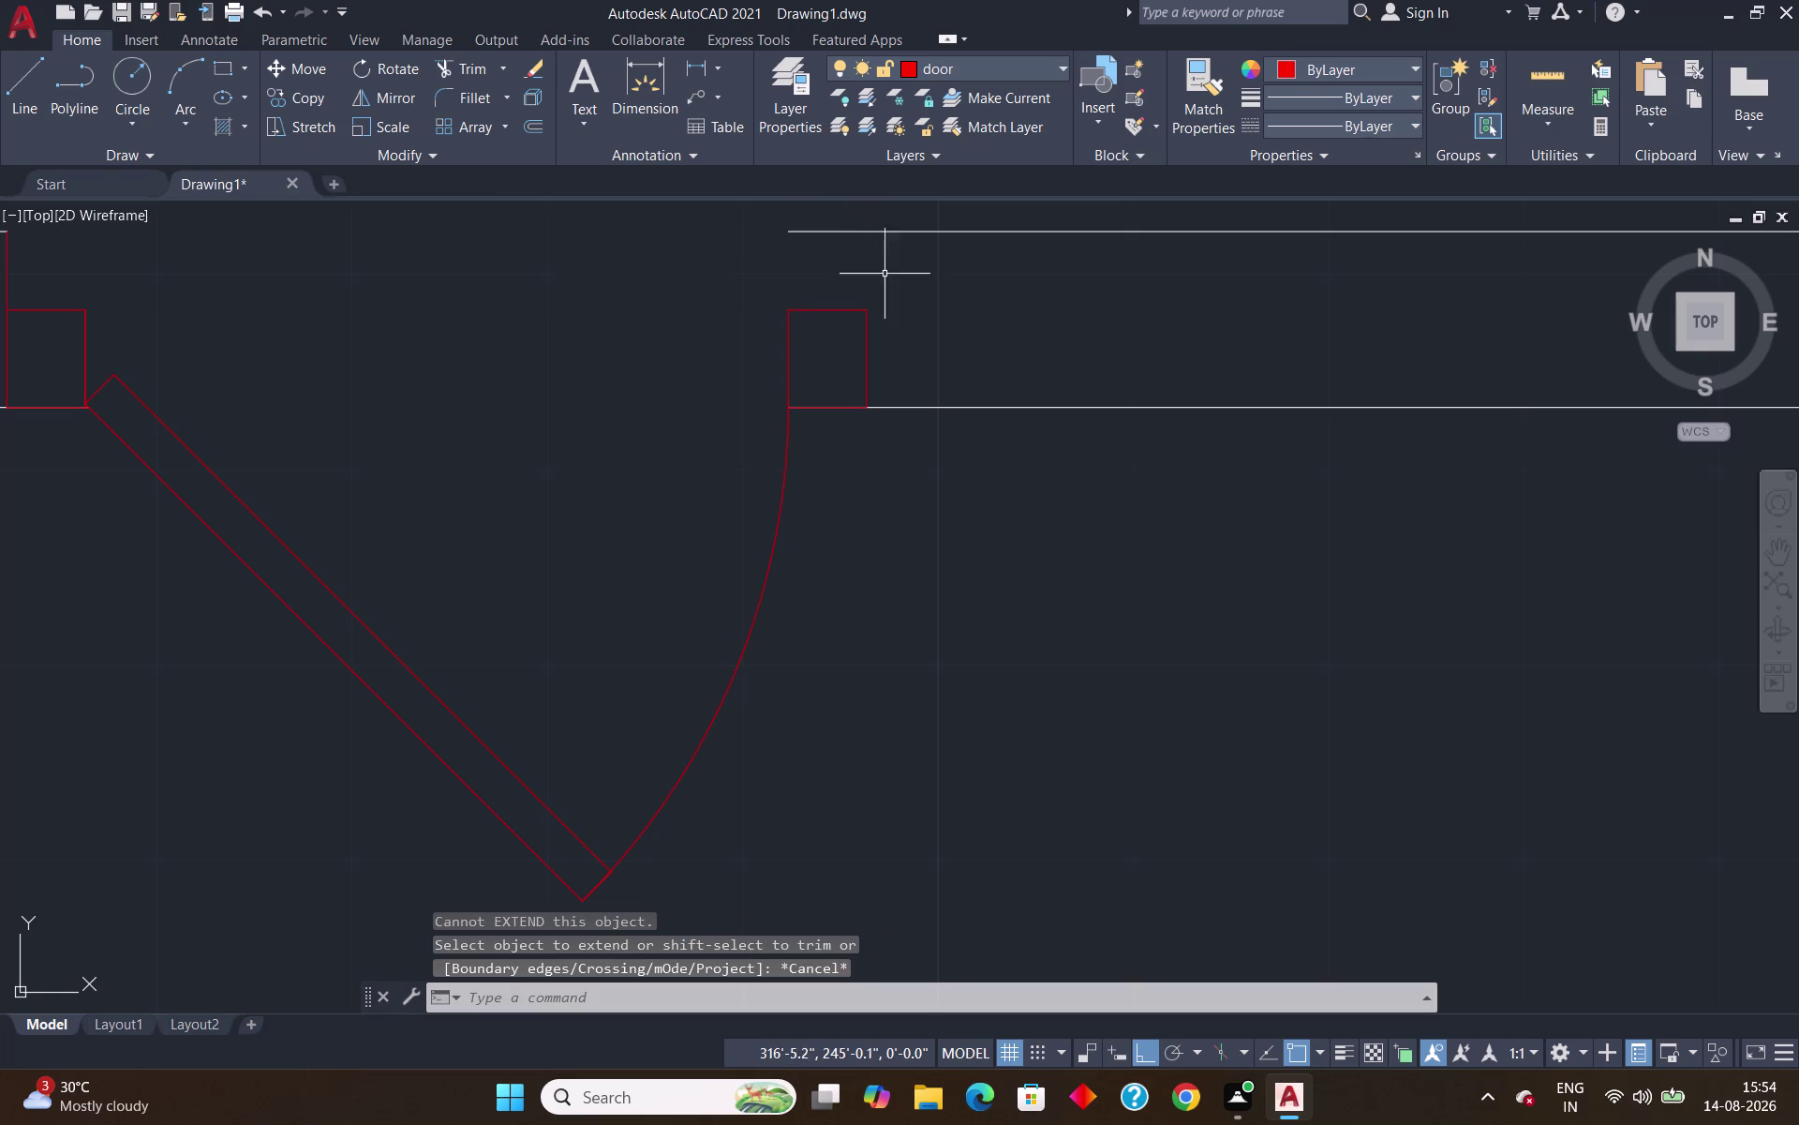
text(ex)
key(Return)
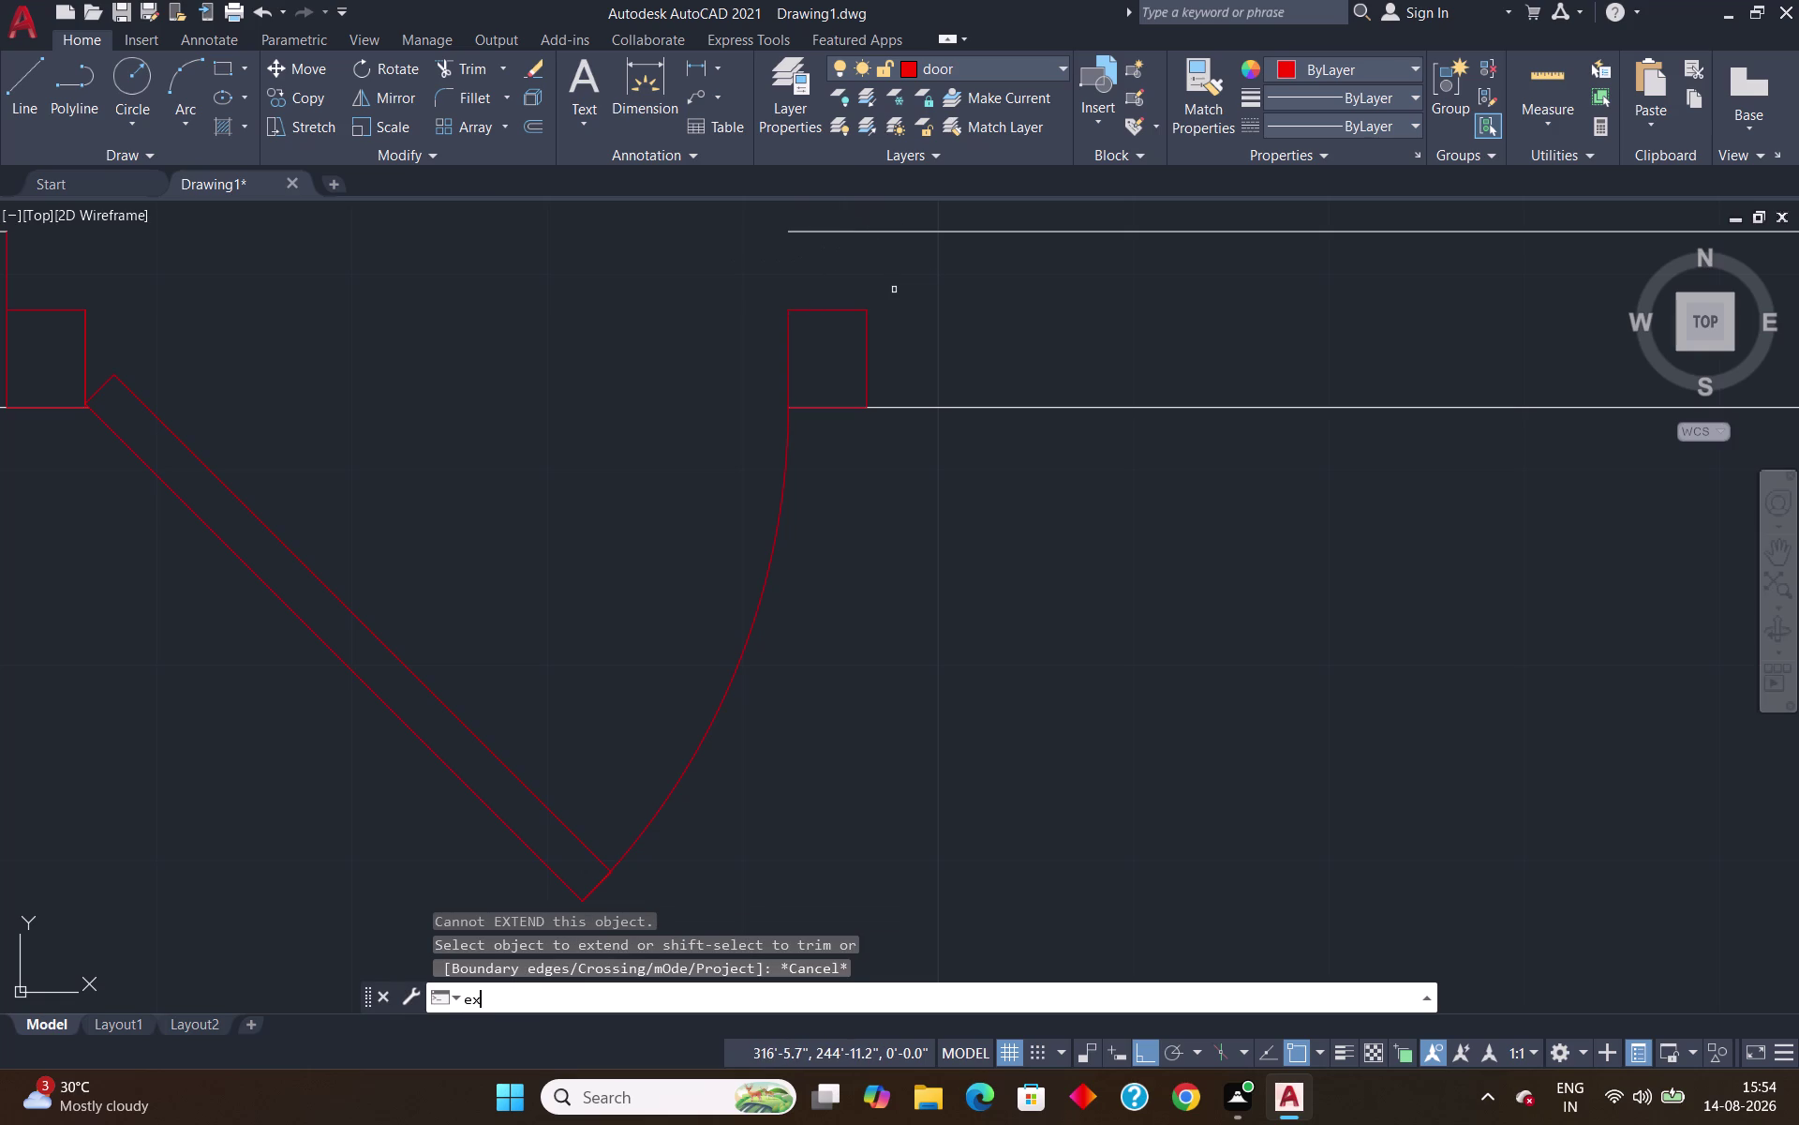
click(865, 358)
key(Escape)
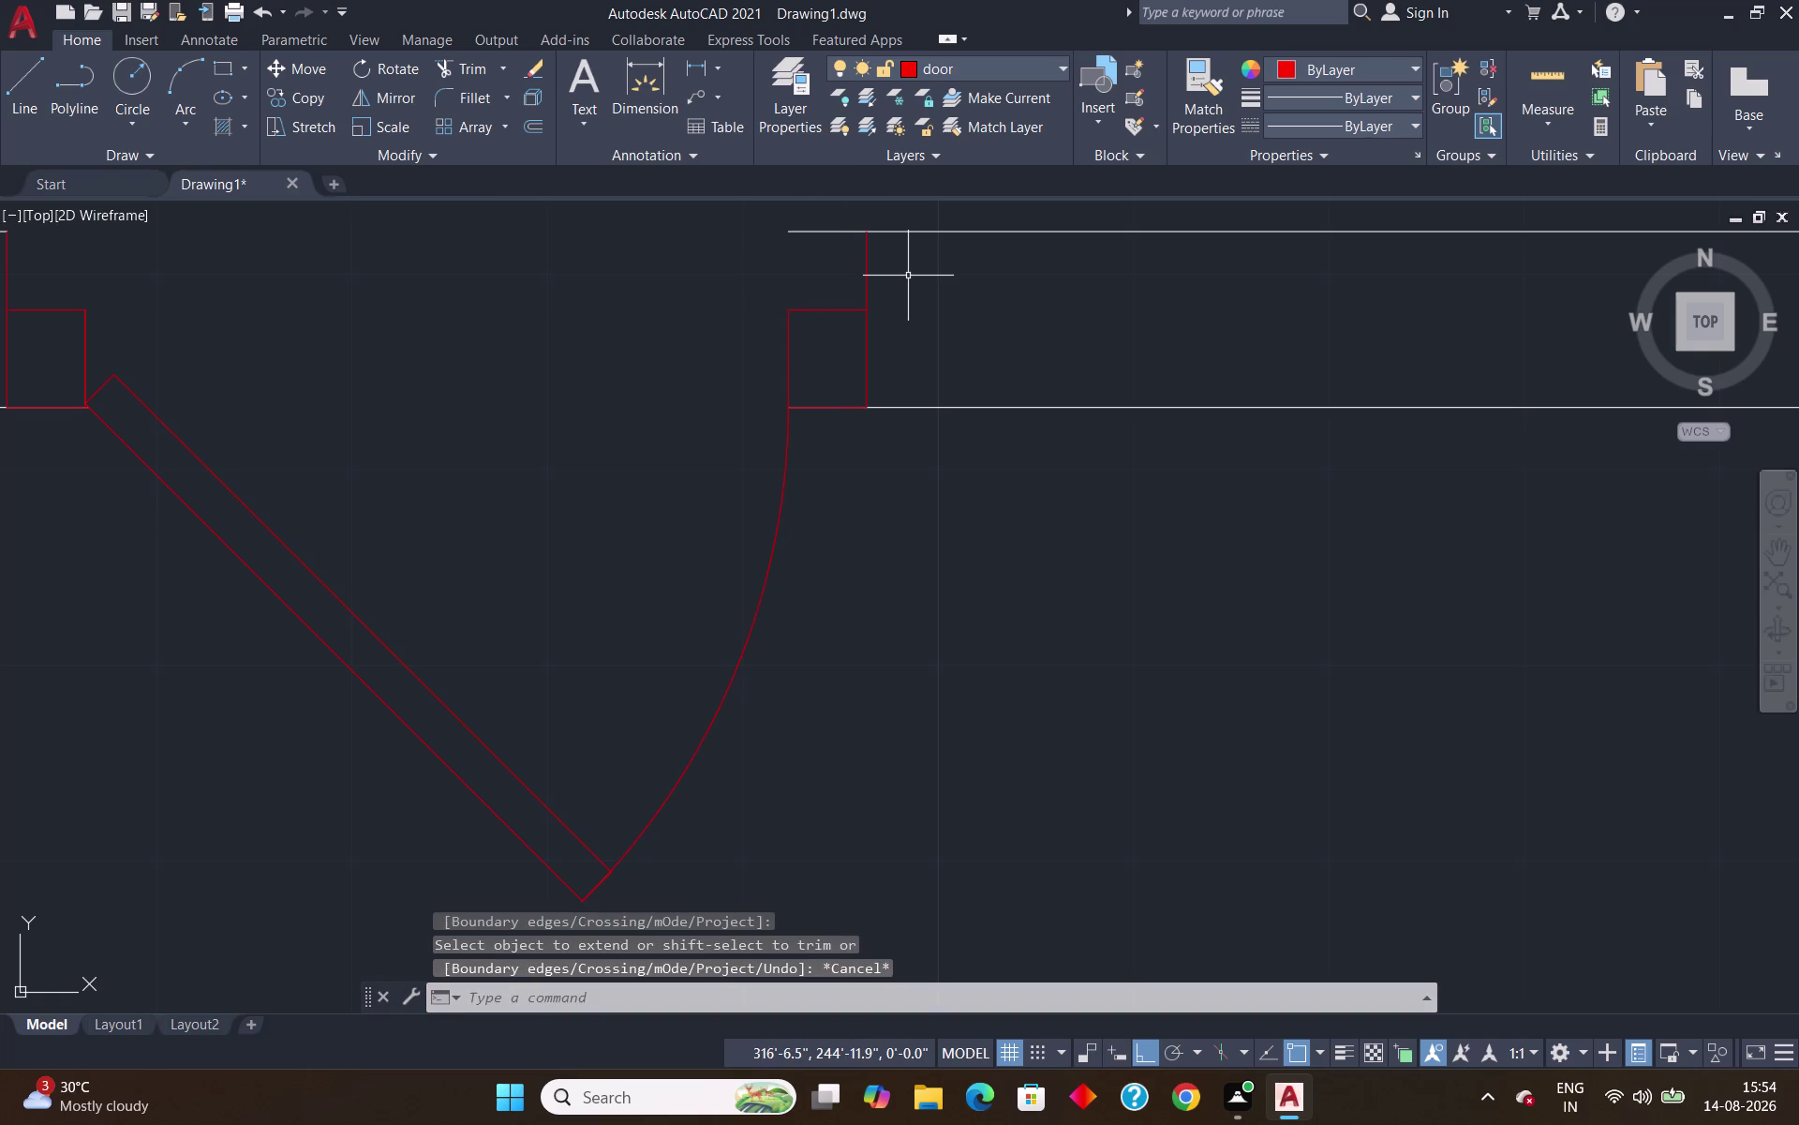
text(tr)
key(Return)
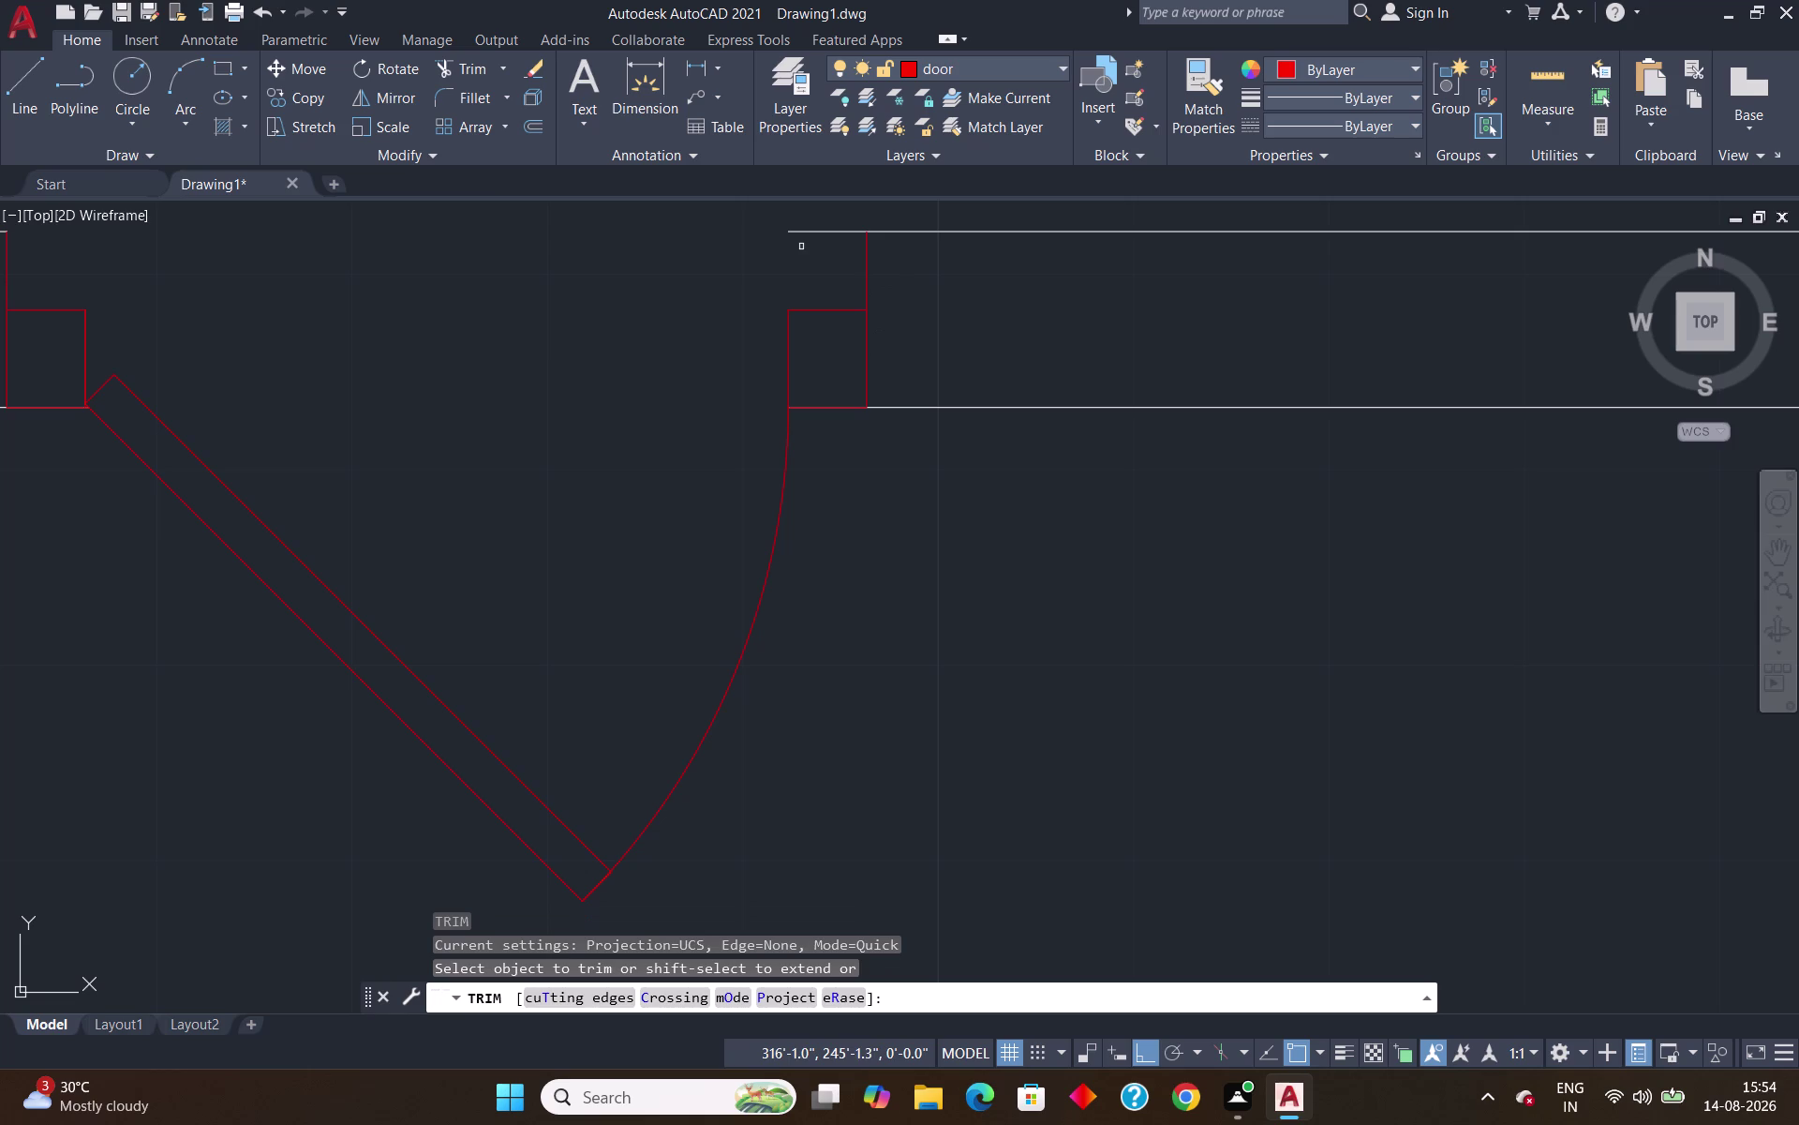
Pan and zoom to view the whole floor plan and the loose red door symbol.
click(812, 235)
scroll(down, 3)
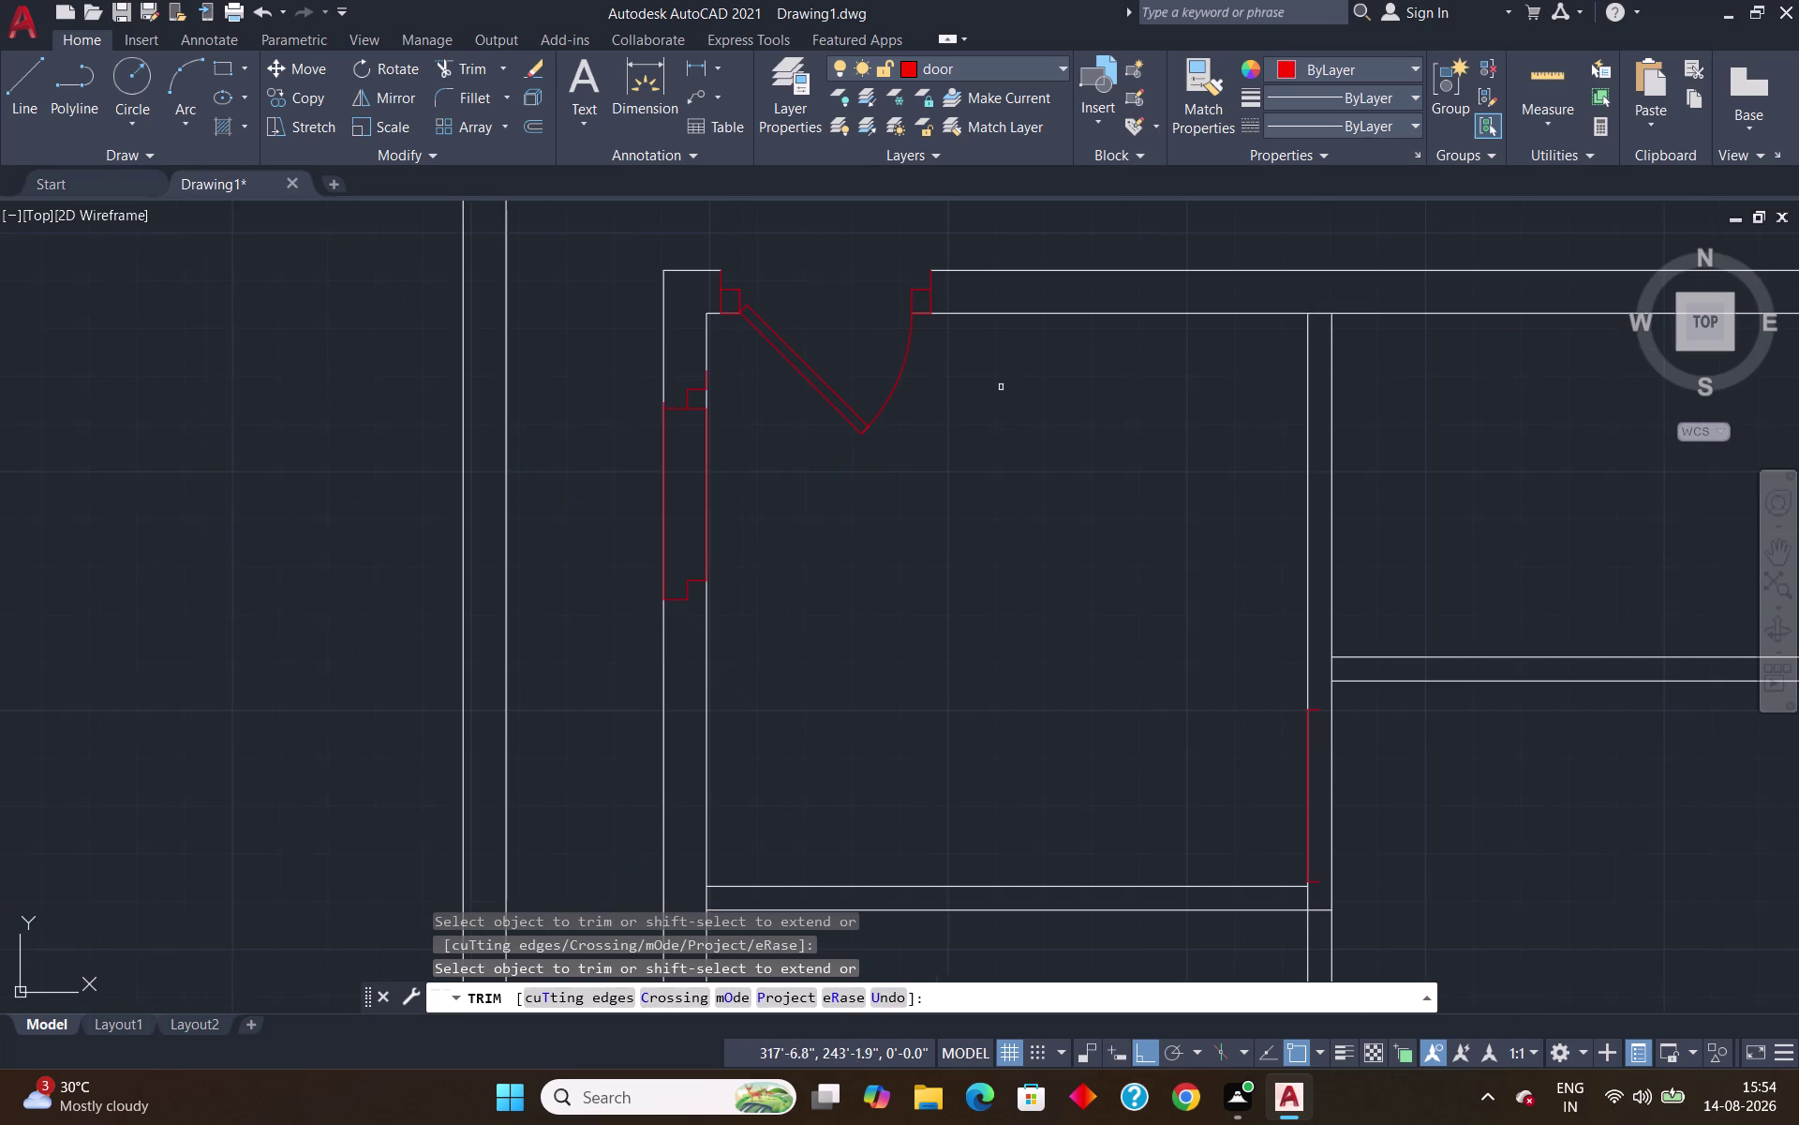
middle_drag(1002, 393, 642, 351)
scroll(down, 3)
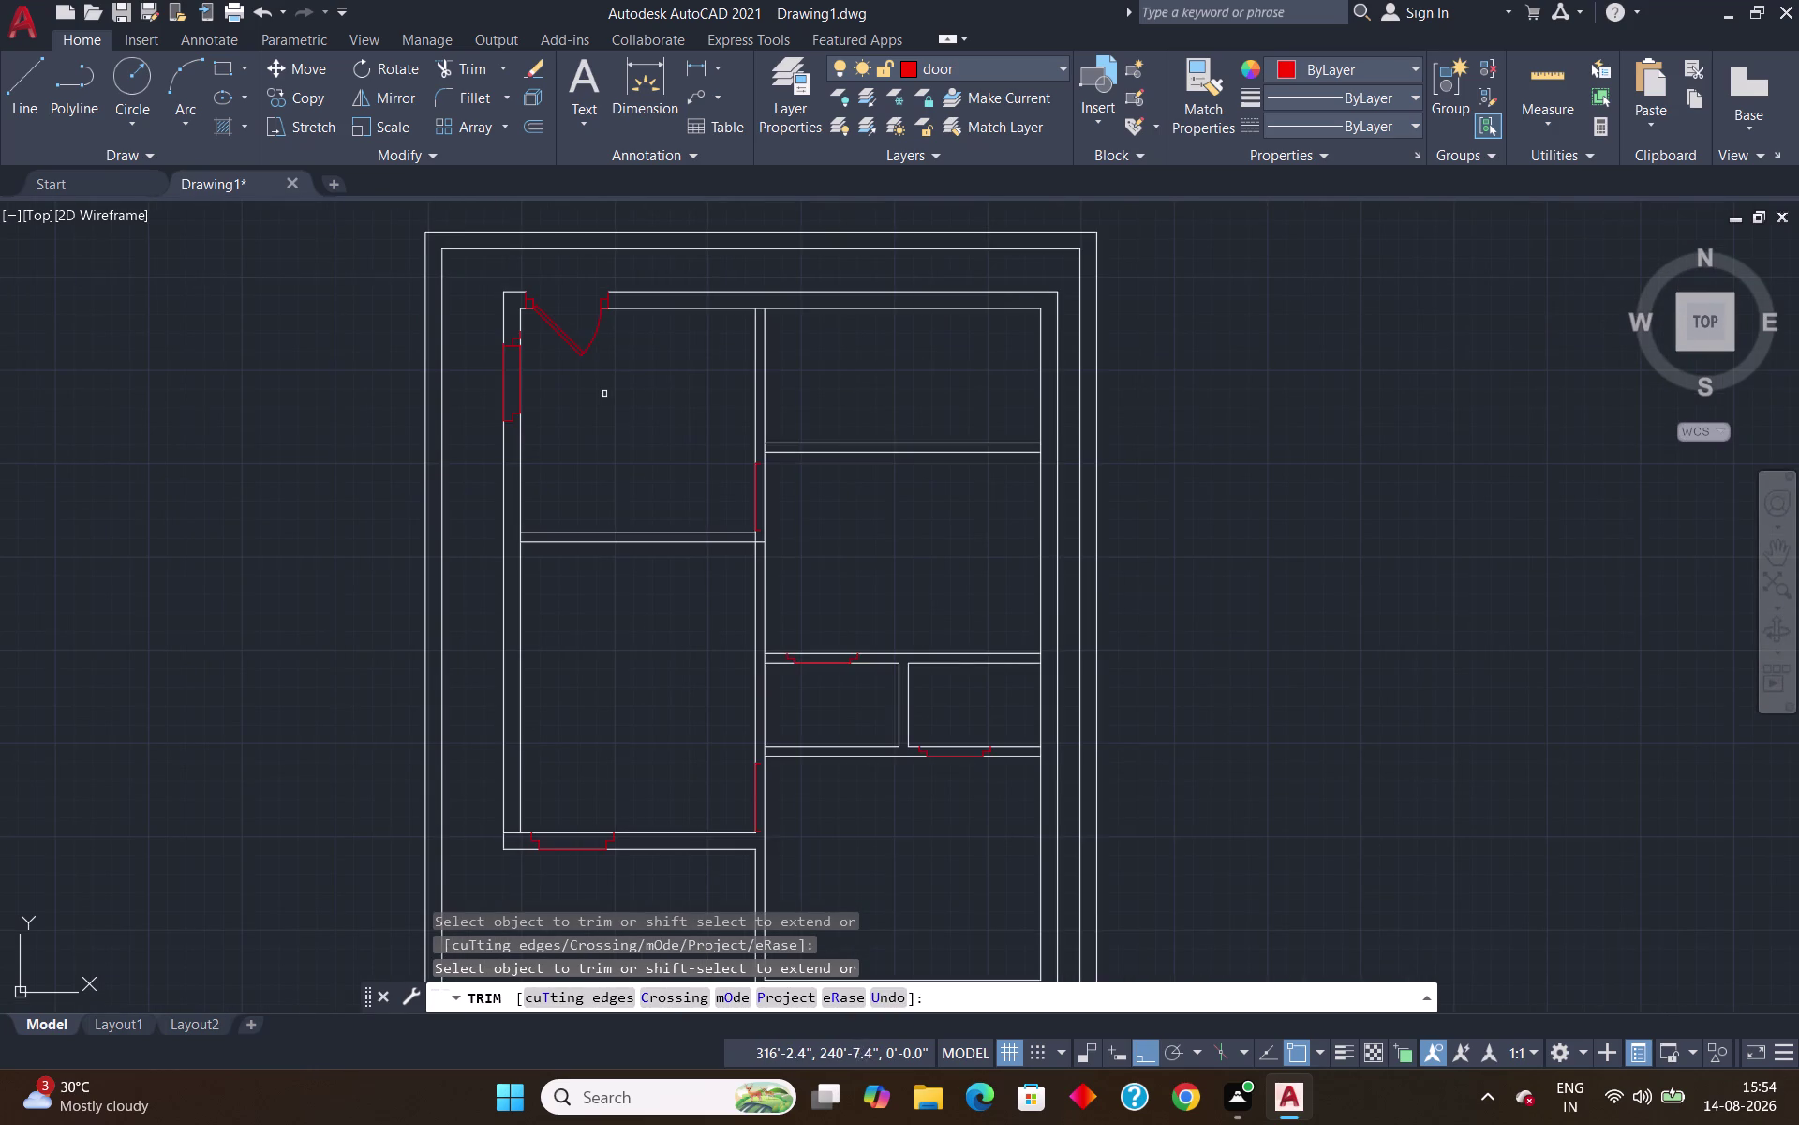
scroll(down, 3)
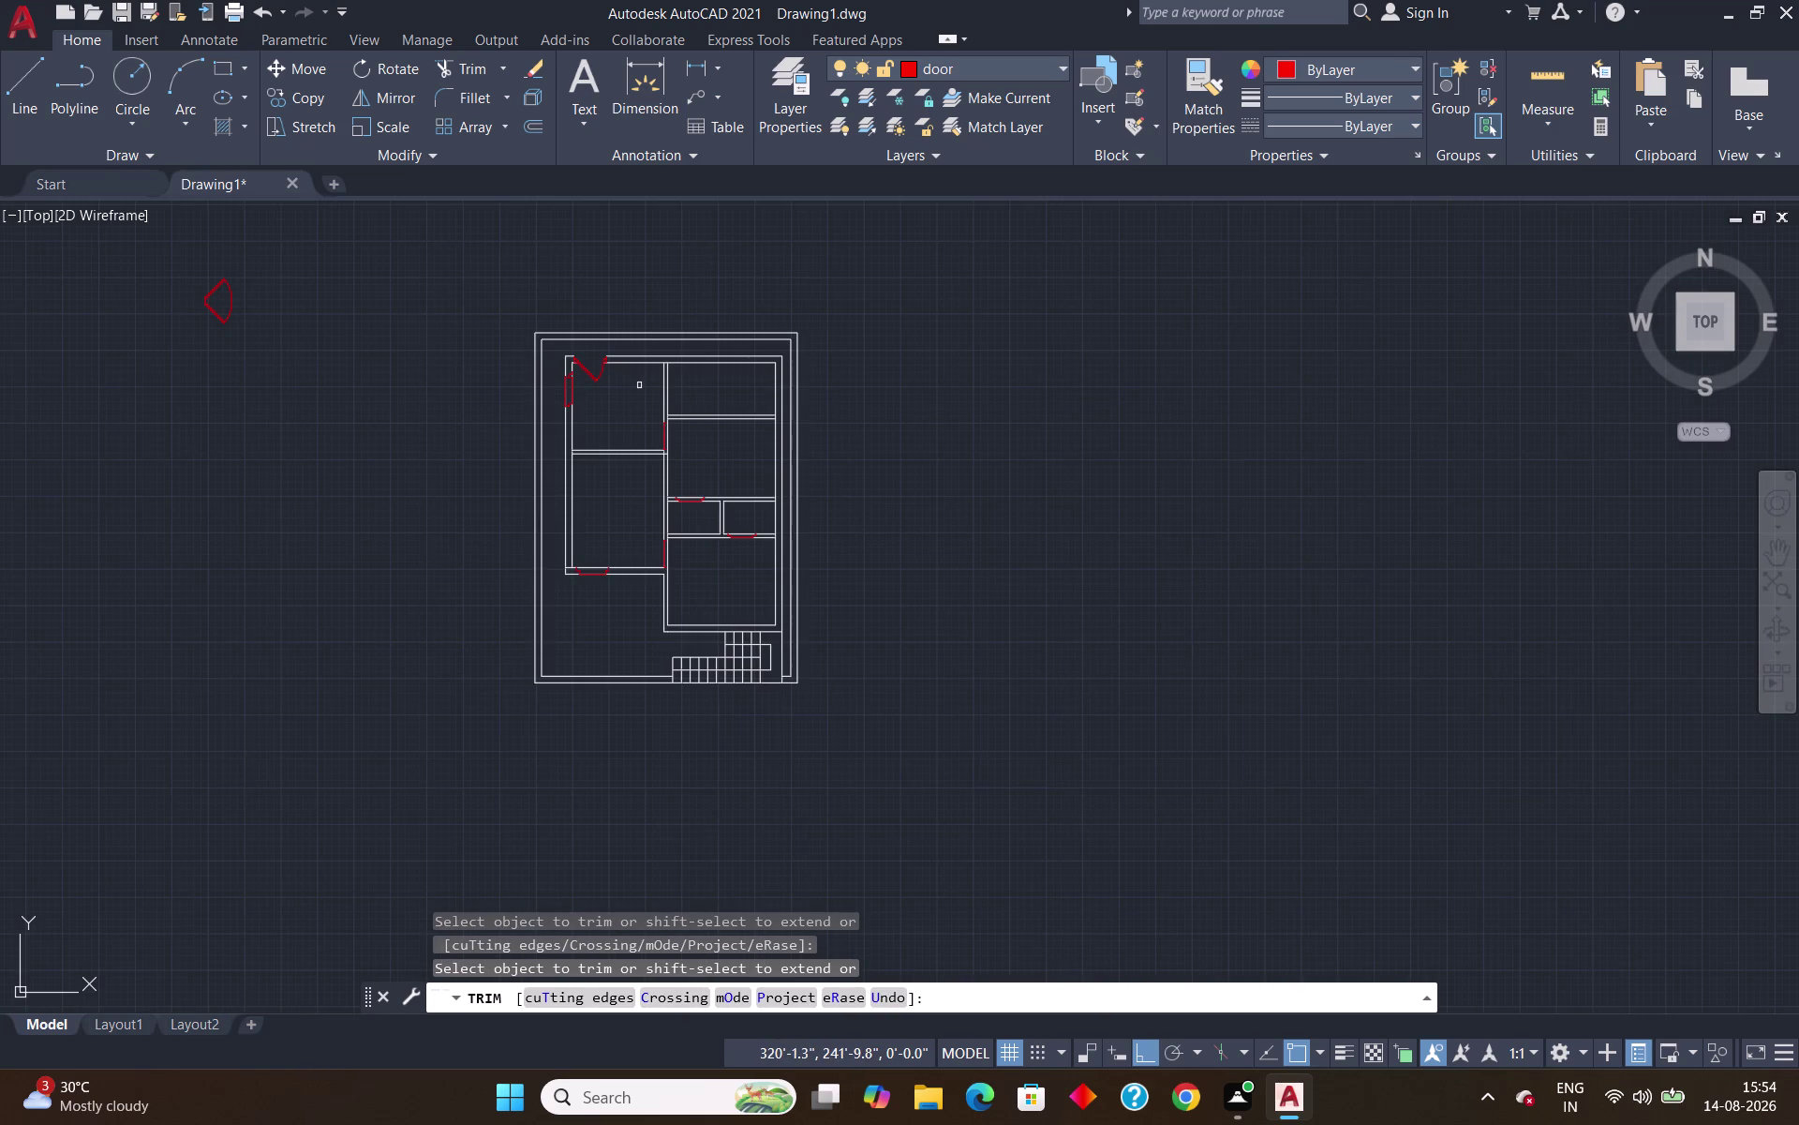
key(Escape)
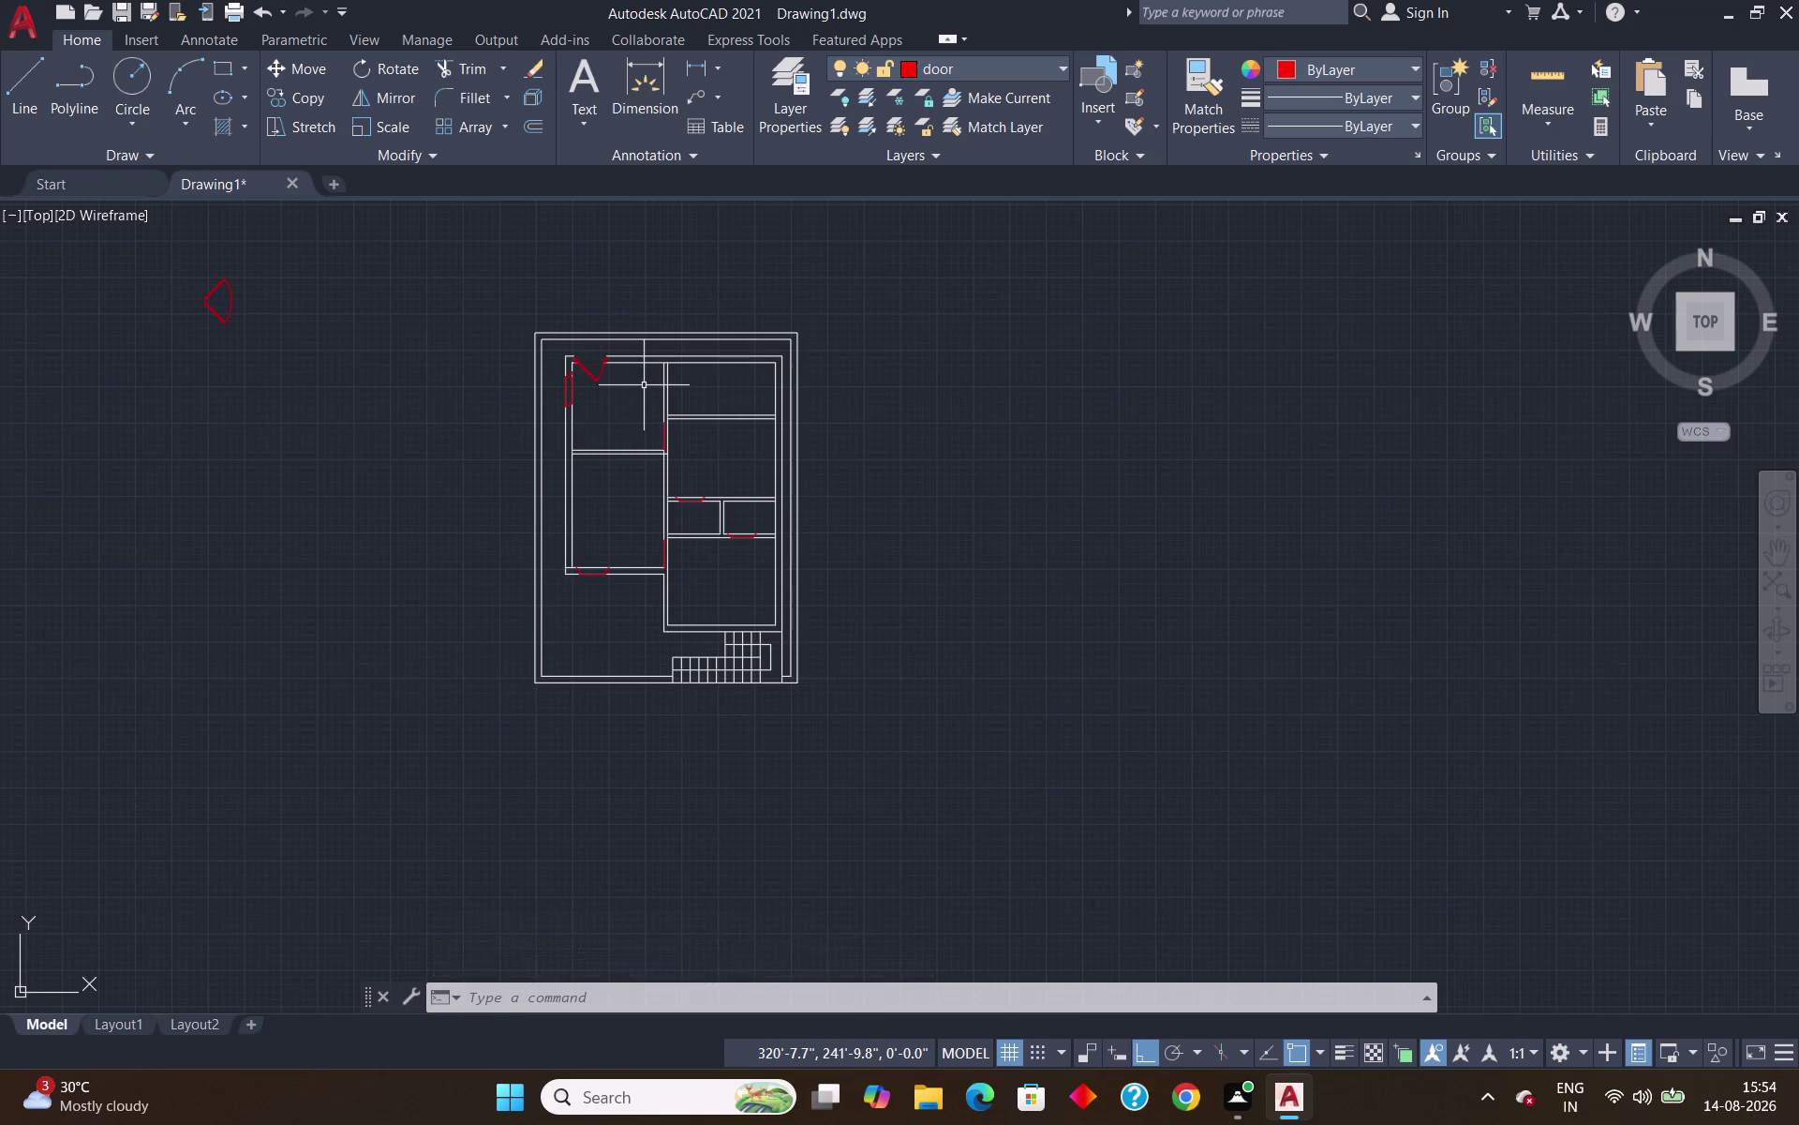
scroll(up, 3)
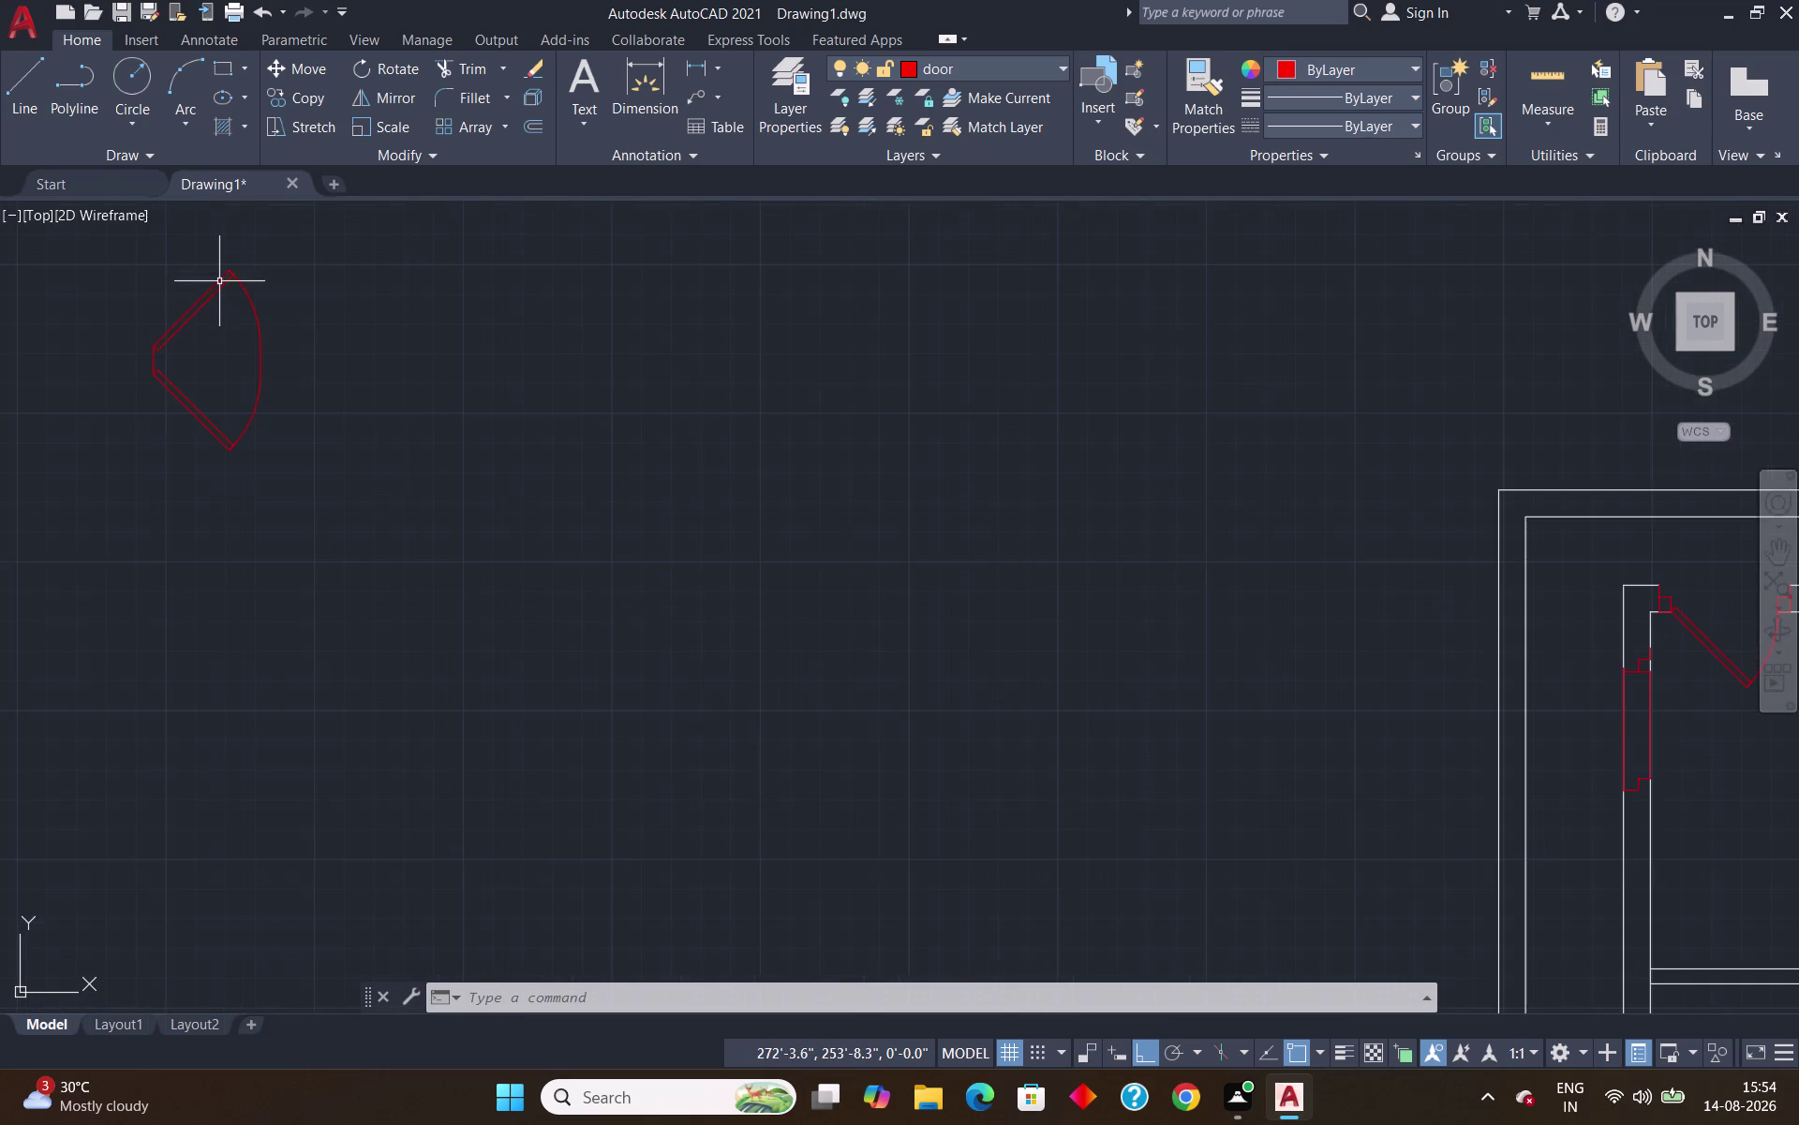
Move the loose red door block to a new spot.
click(221, 291)
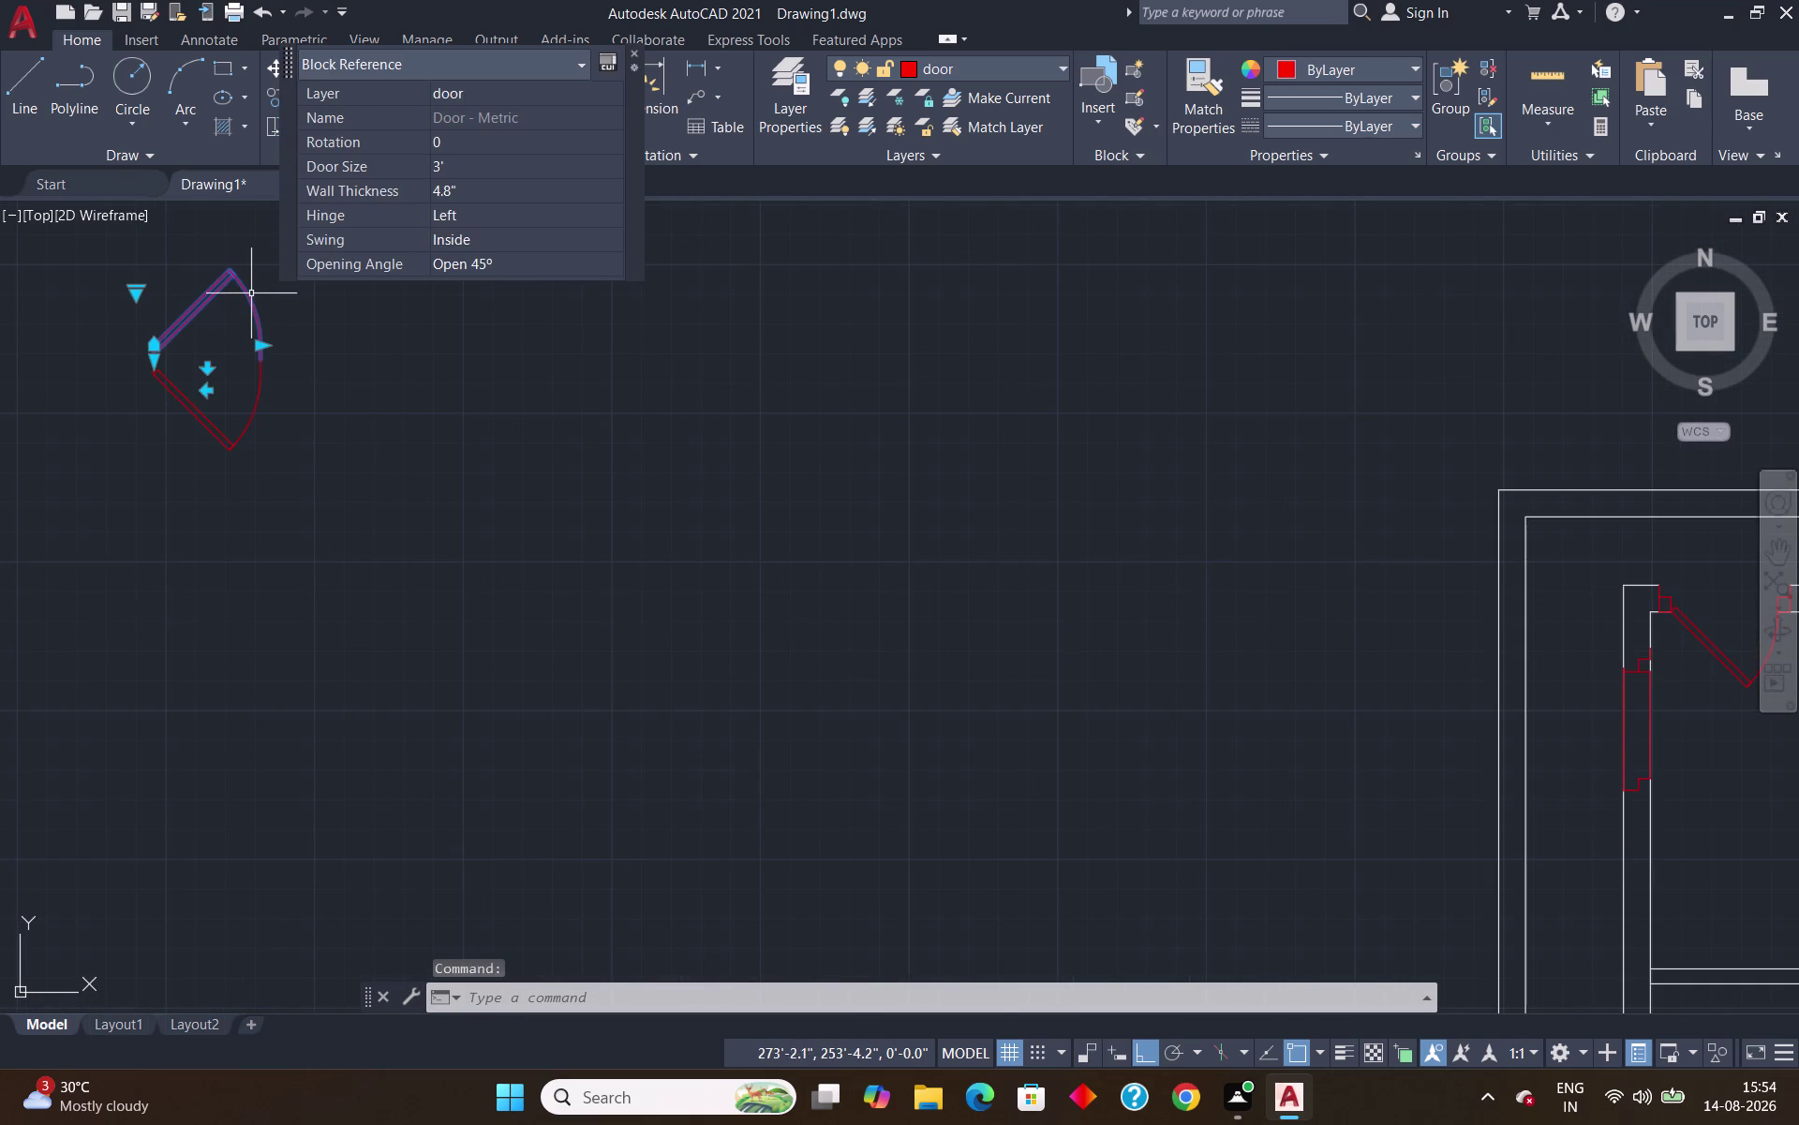
key(m)
key(Return)
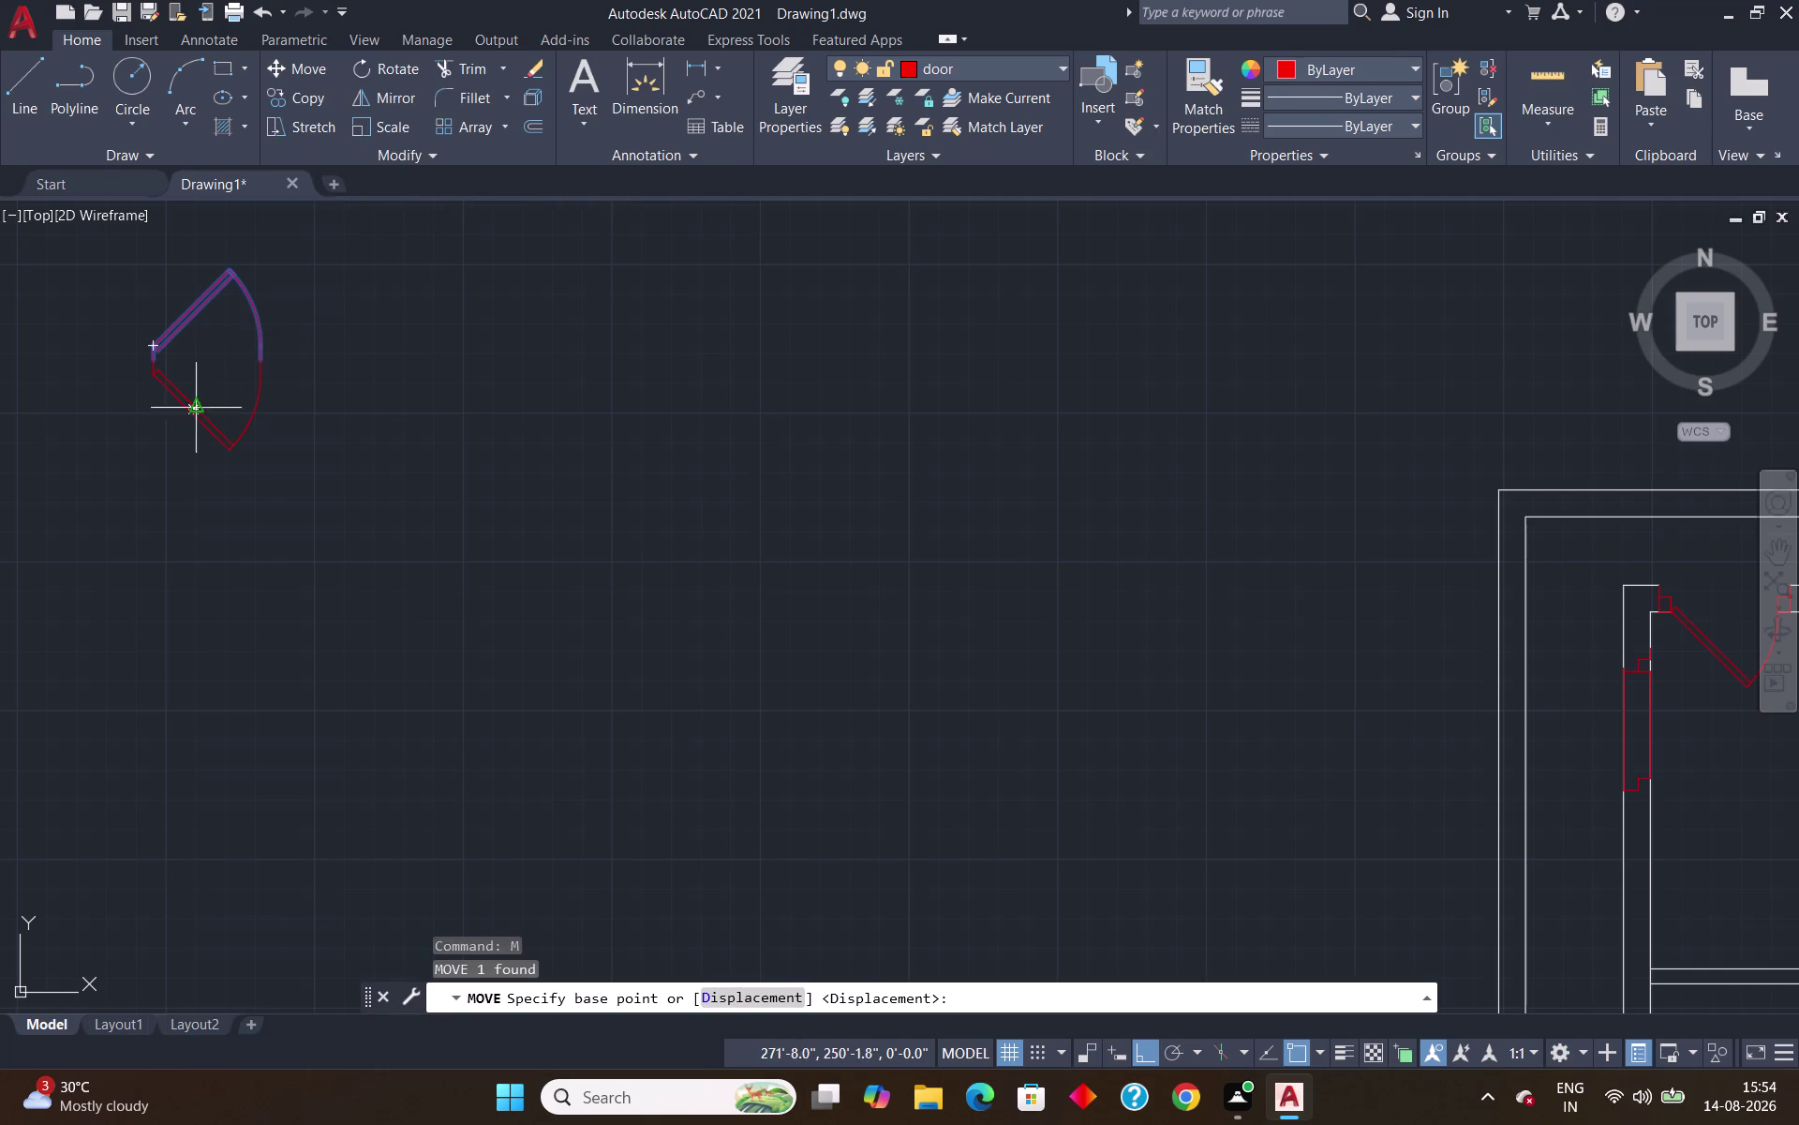
click(154, 342)
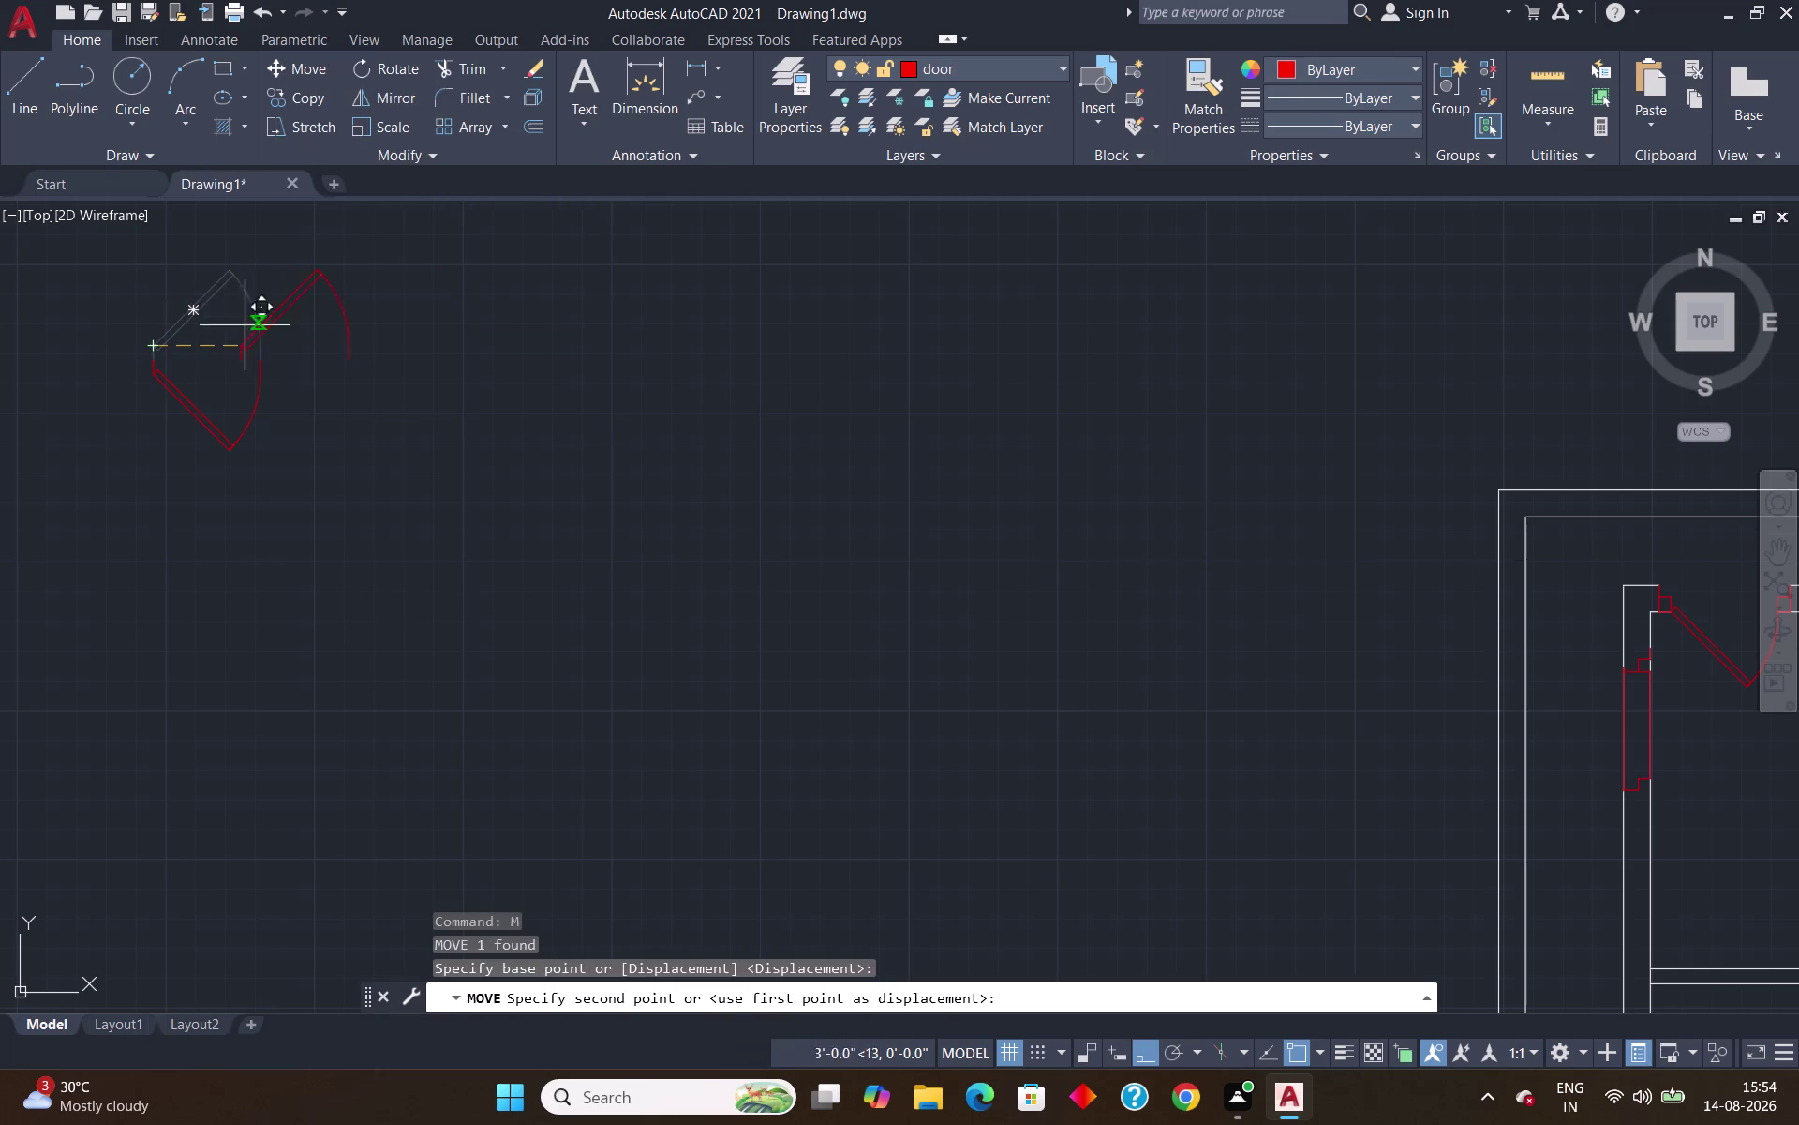
click(504, 317)
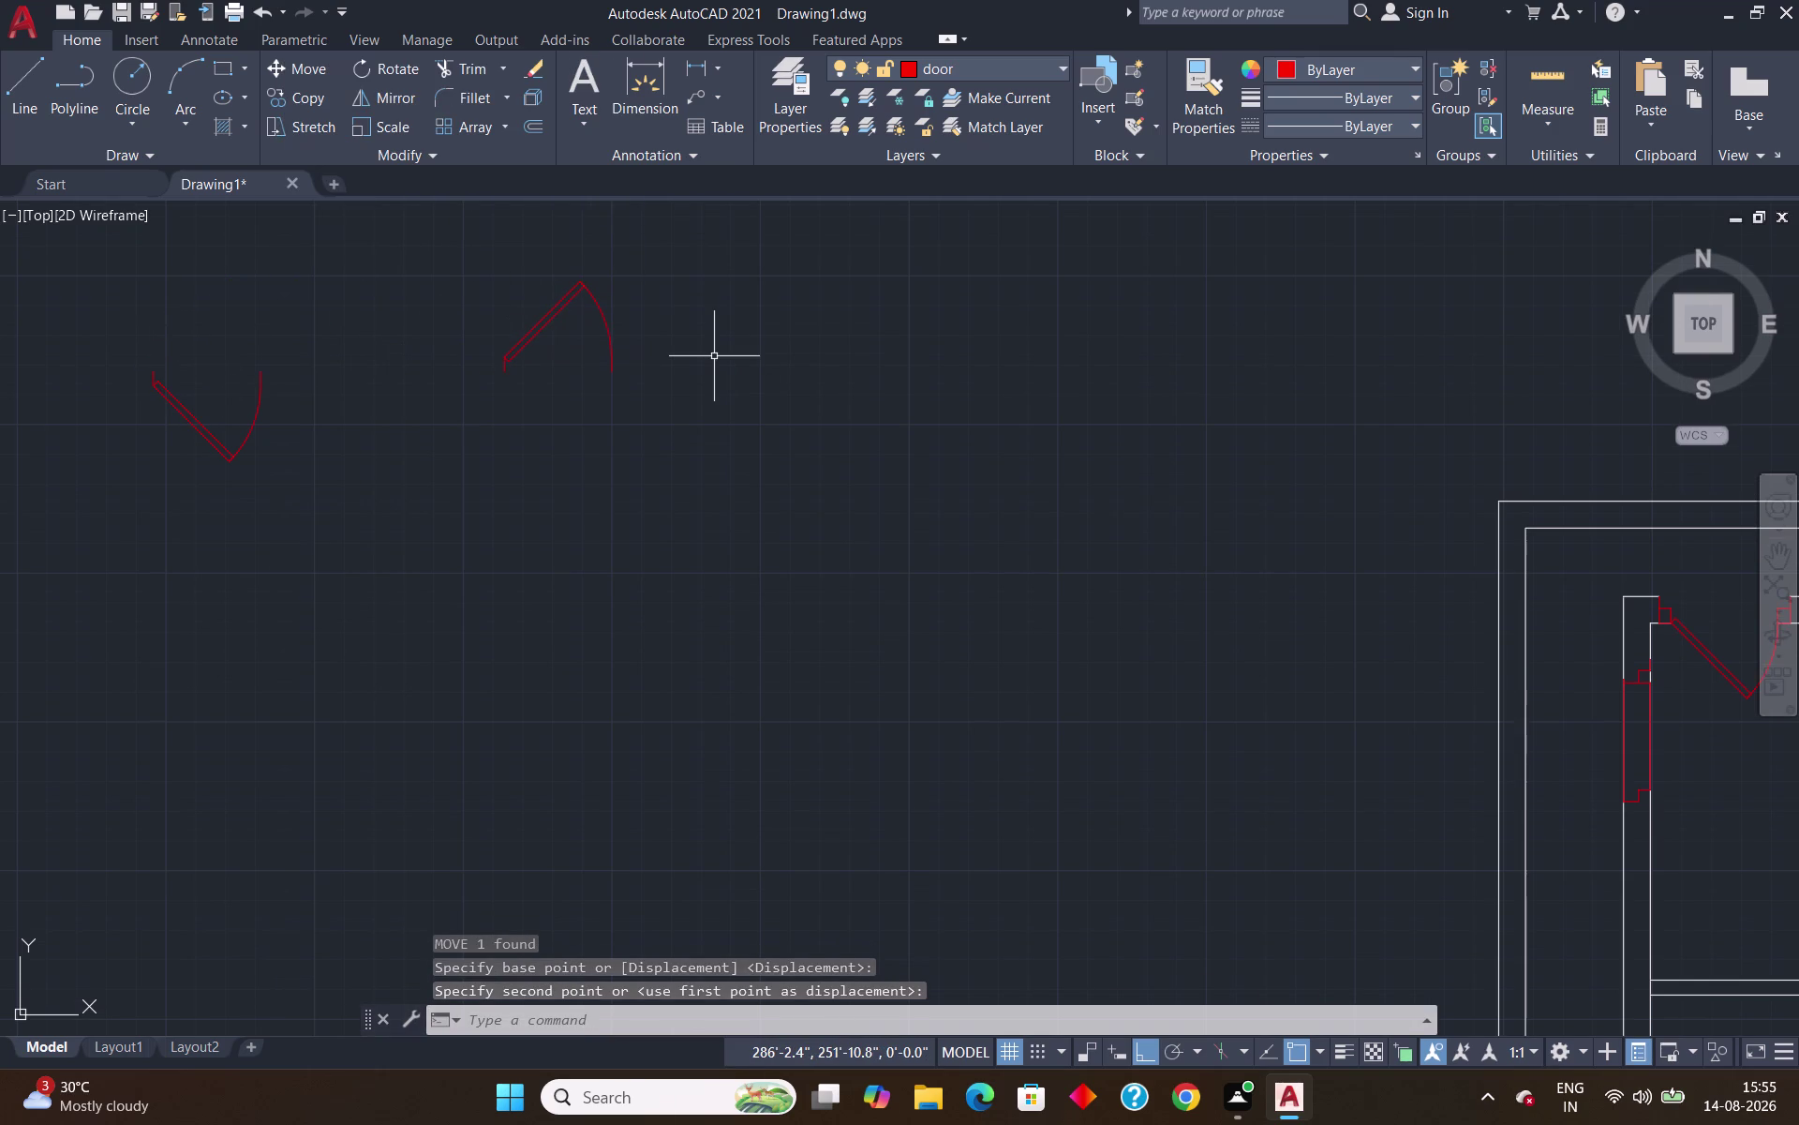
Rotate the door block about its hinge to 270° and select it.
text(ro)
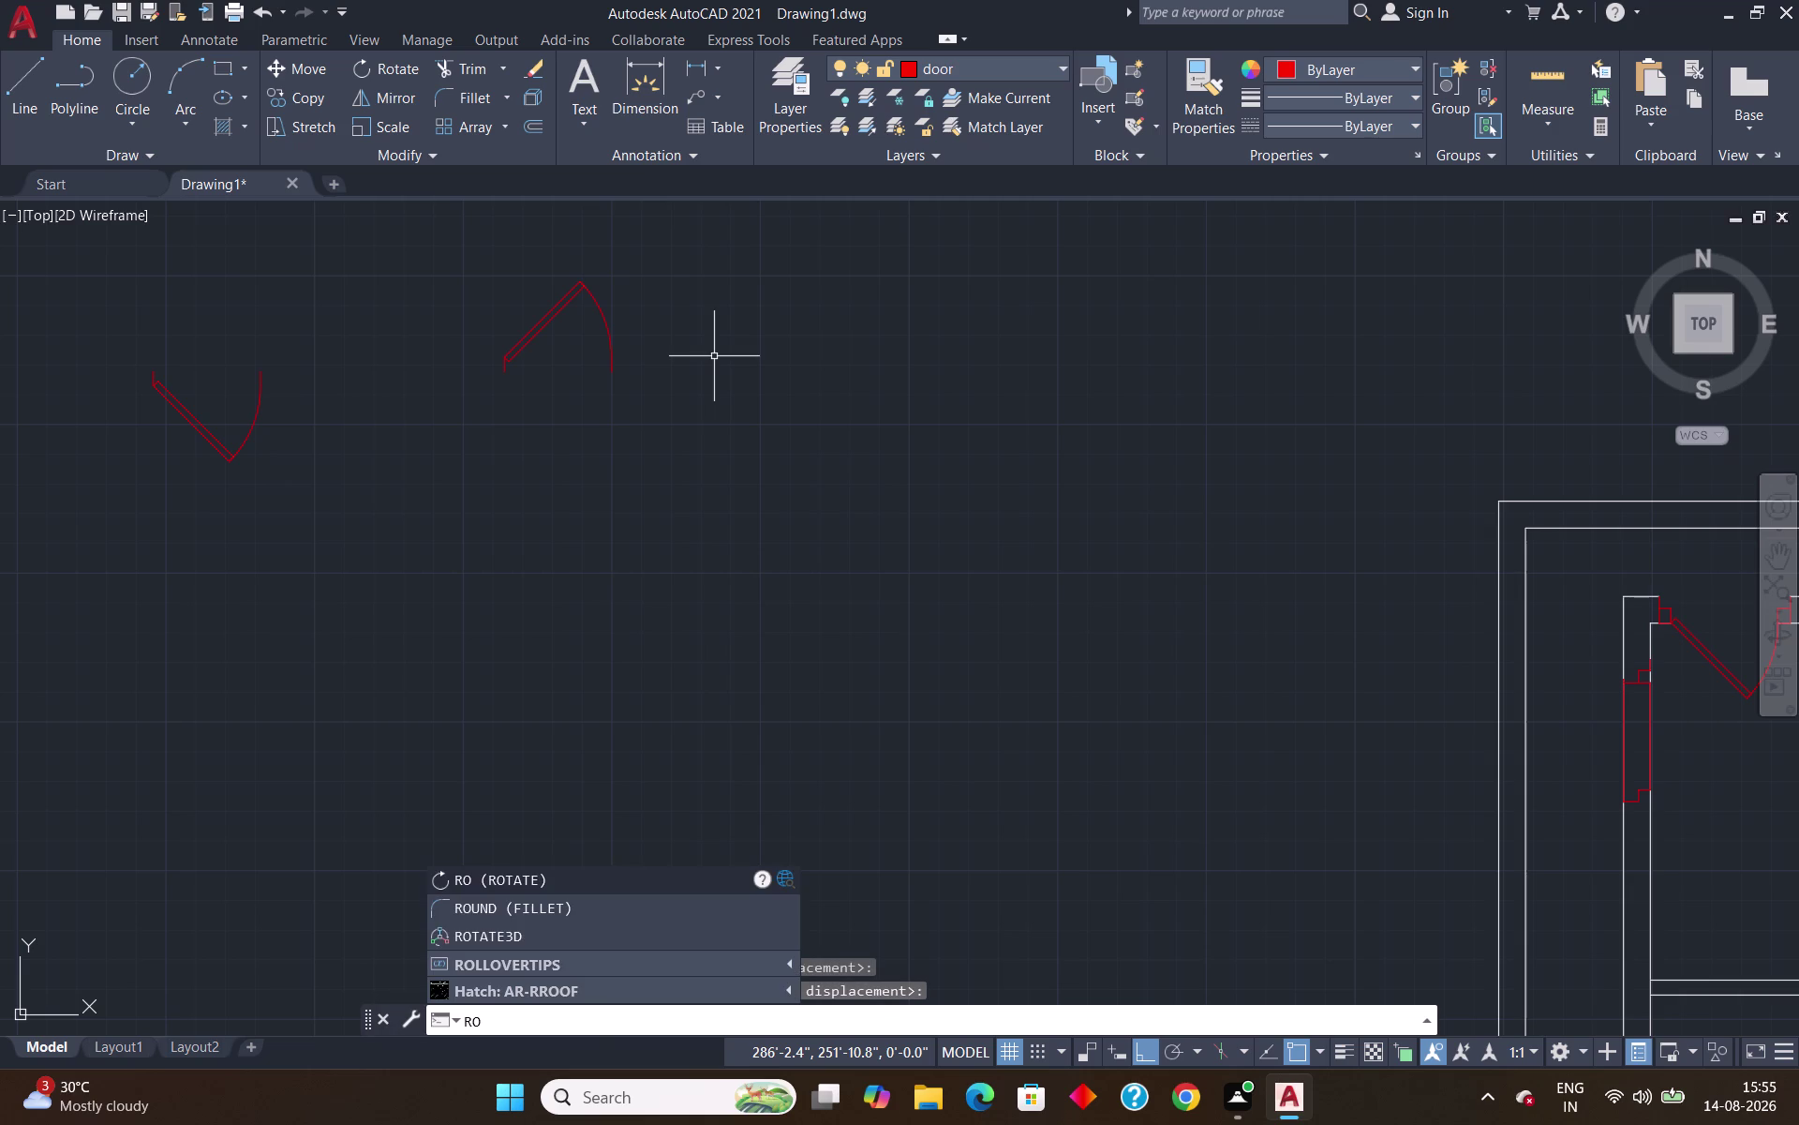
key(Escape)
key(Escape)
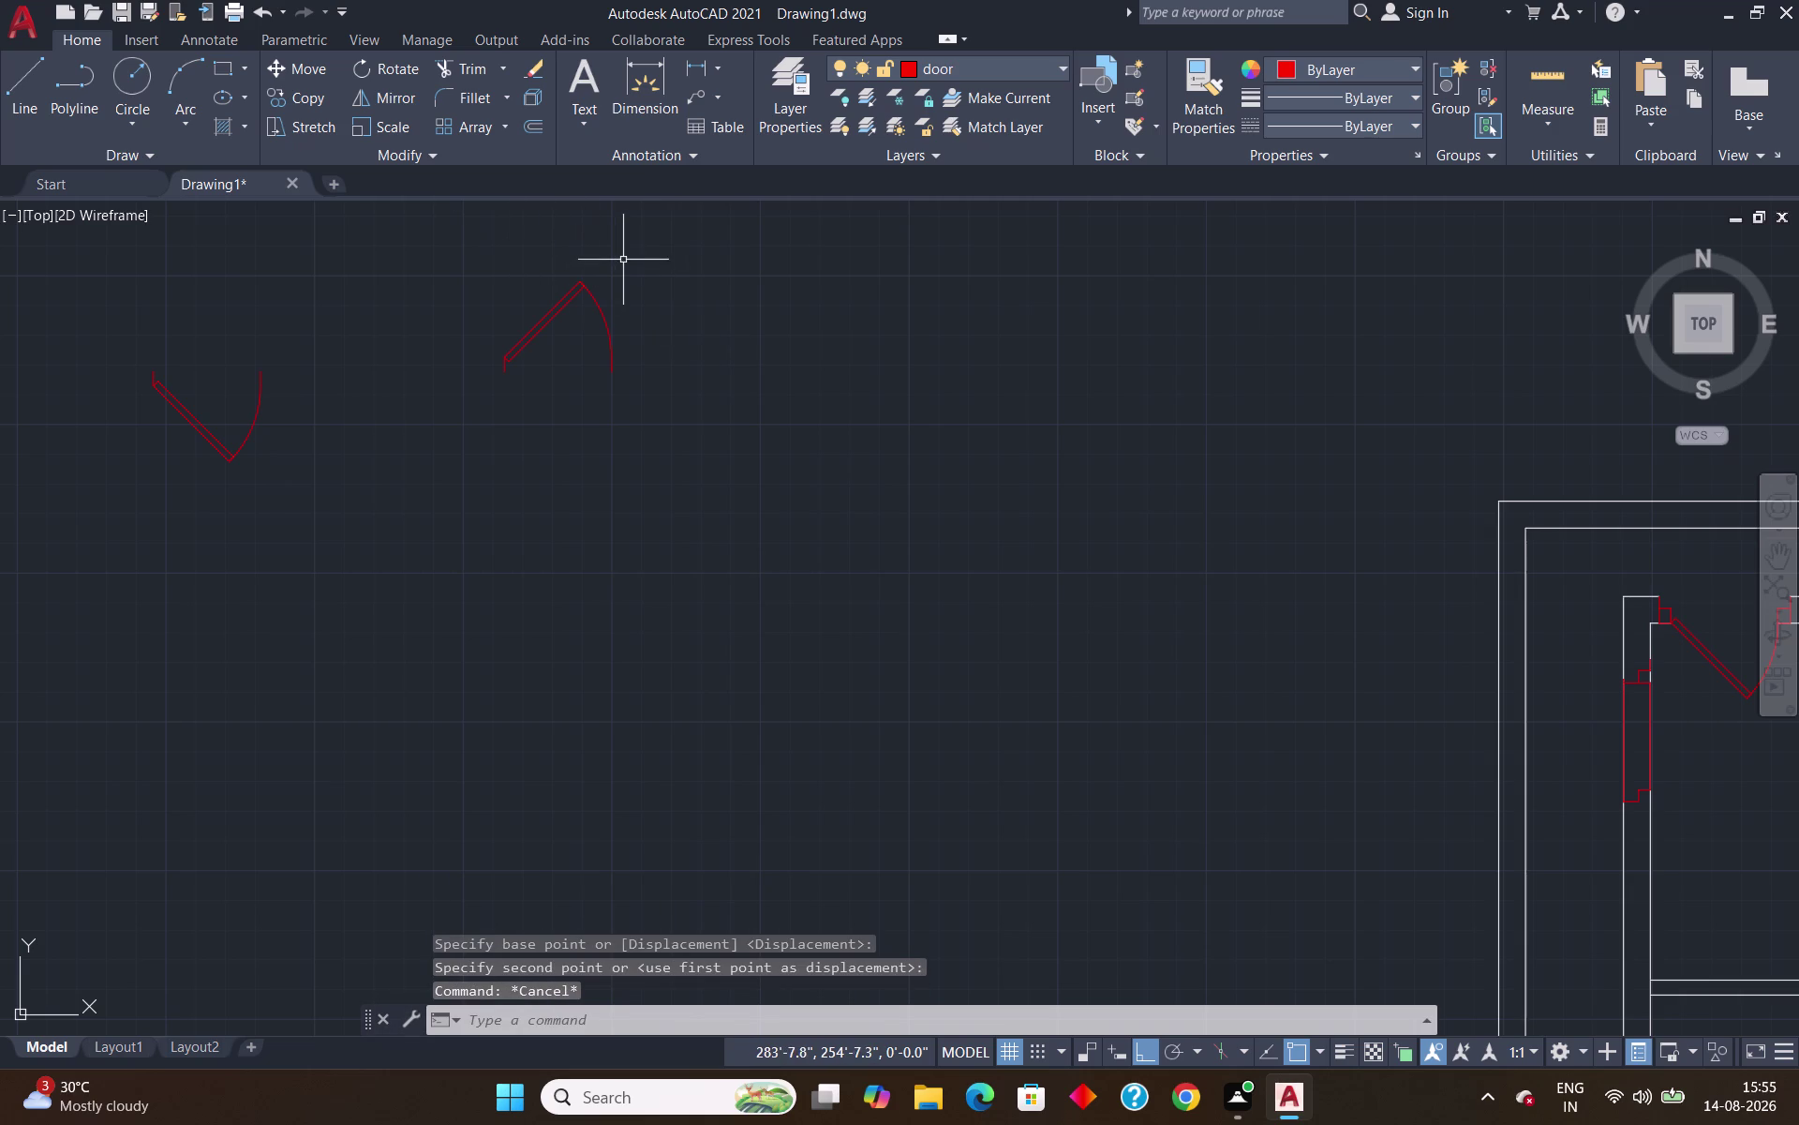
click(592, 291)
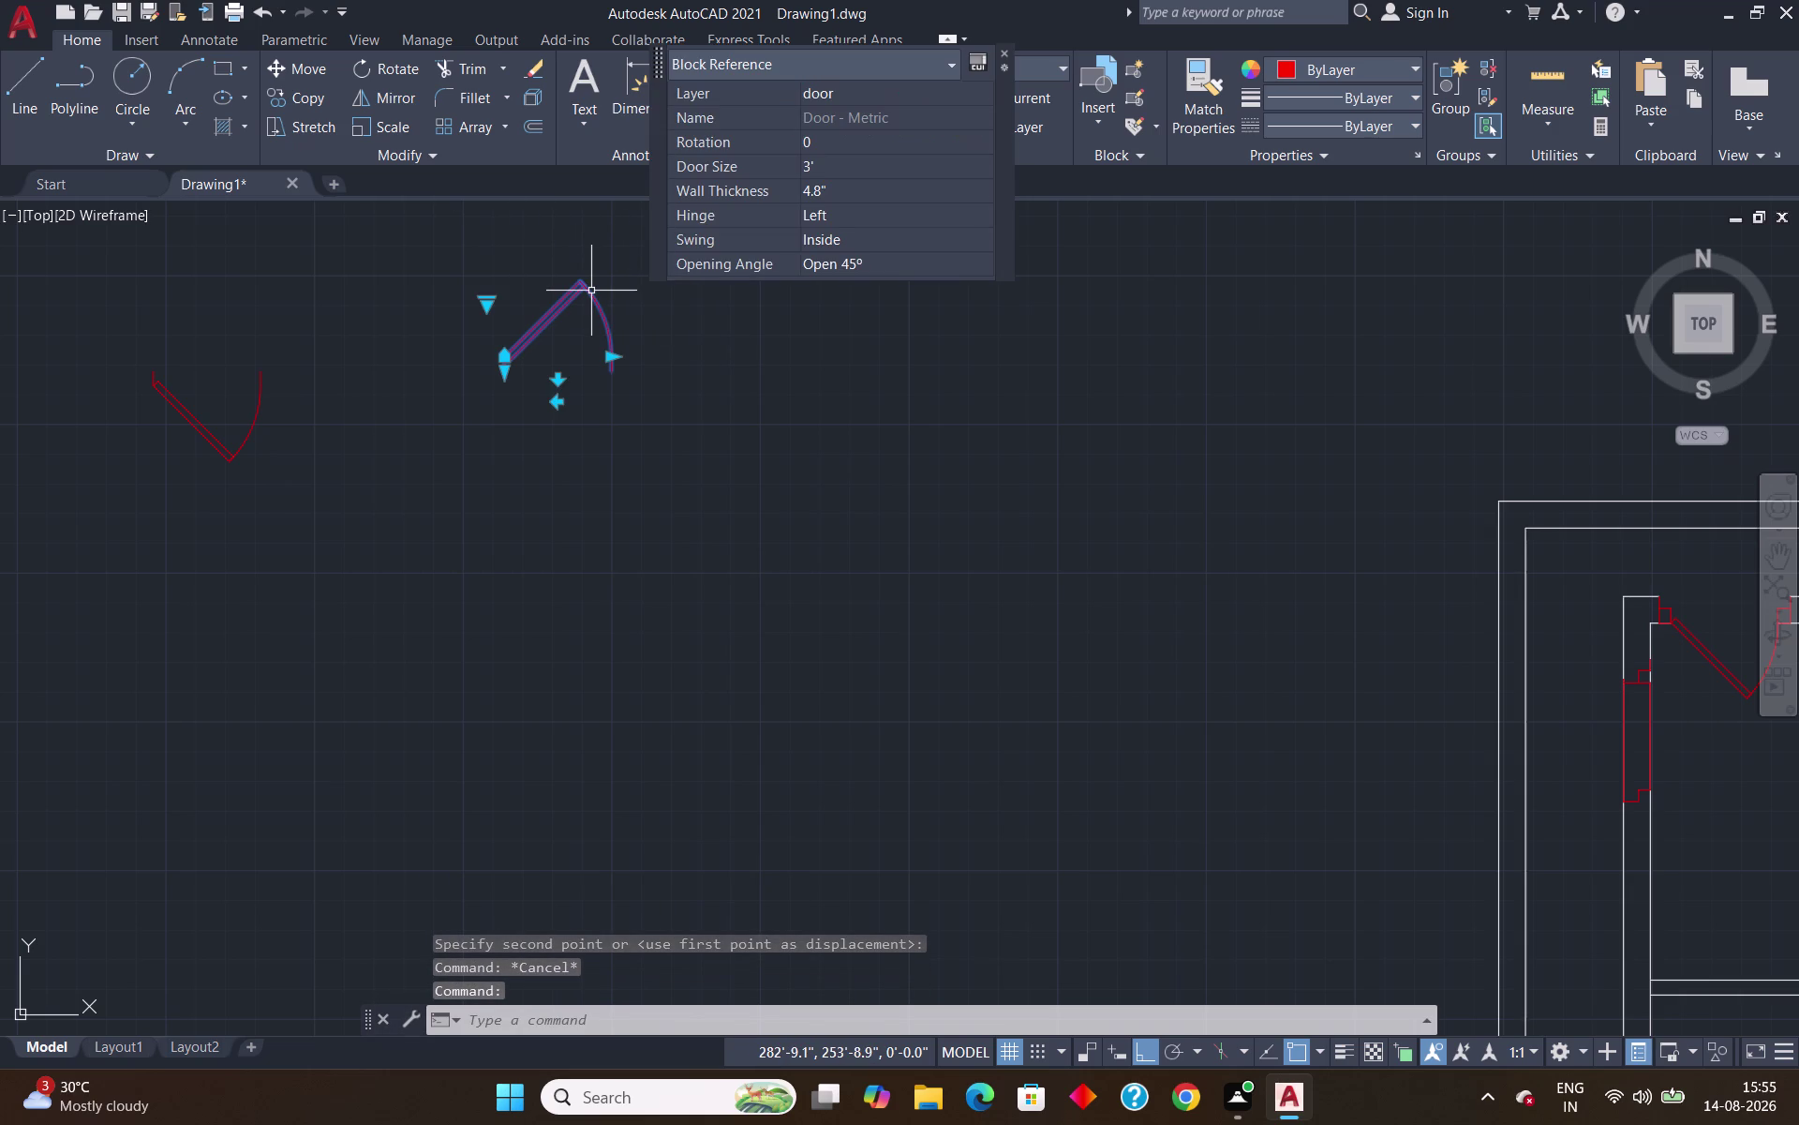
text(ro)
key(Return)
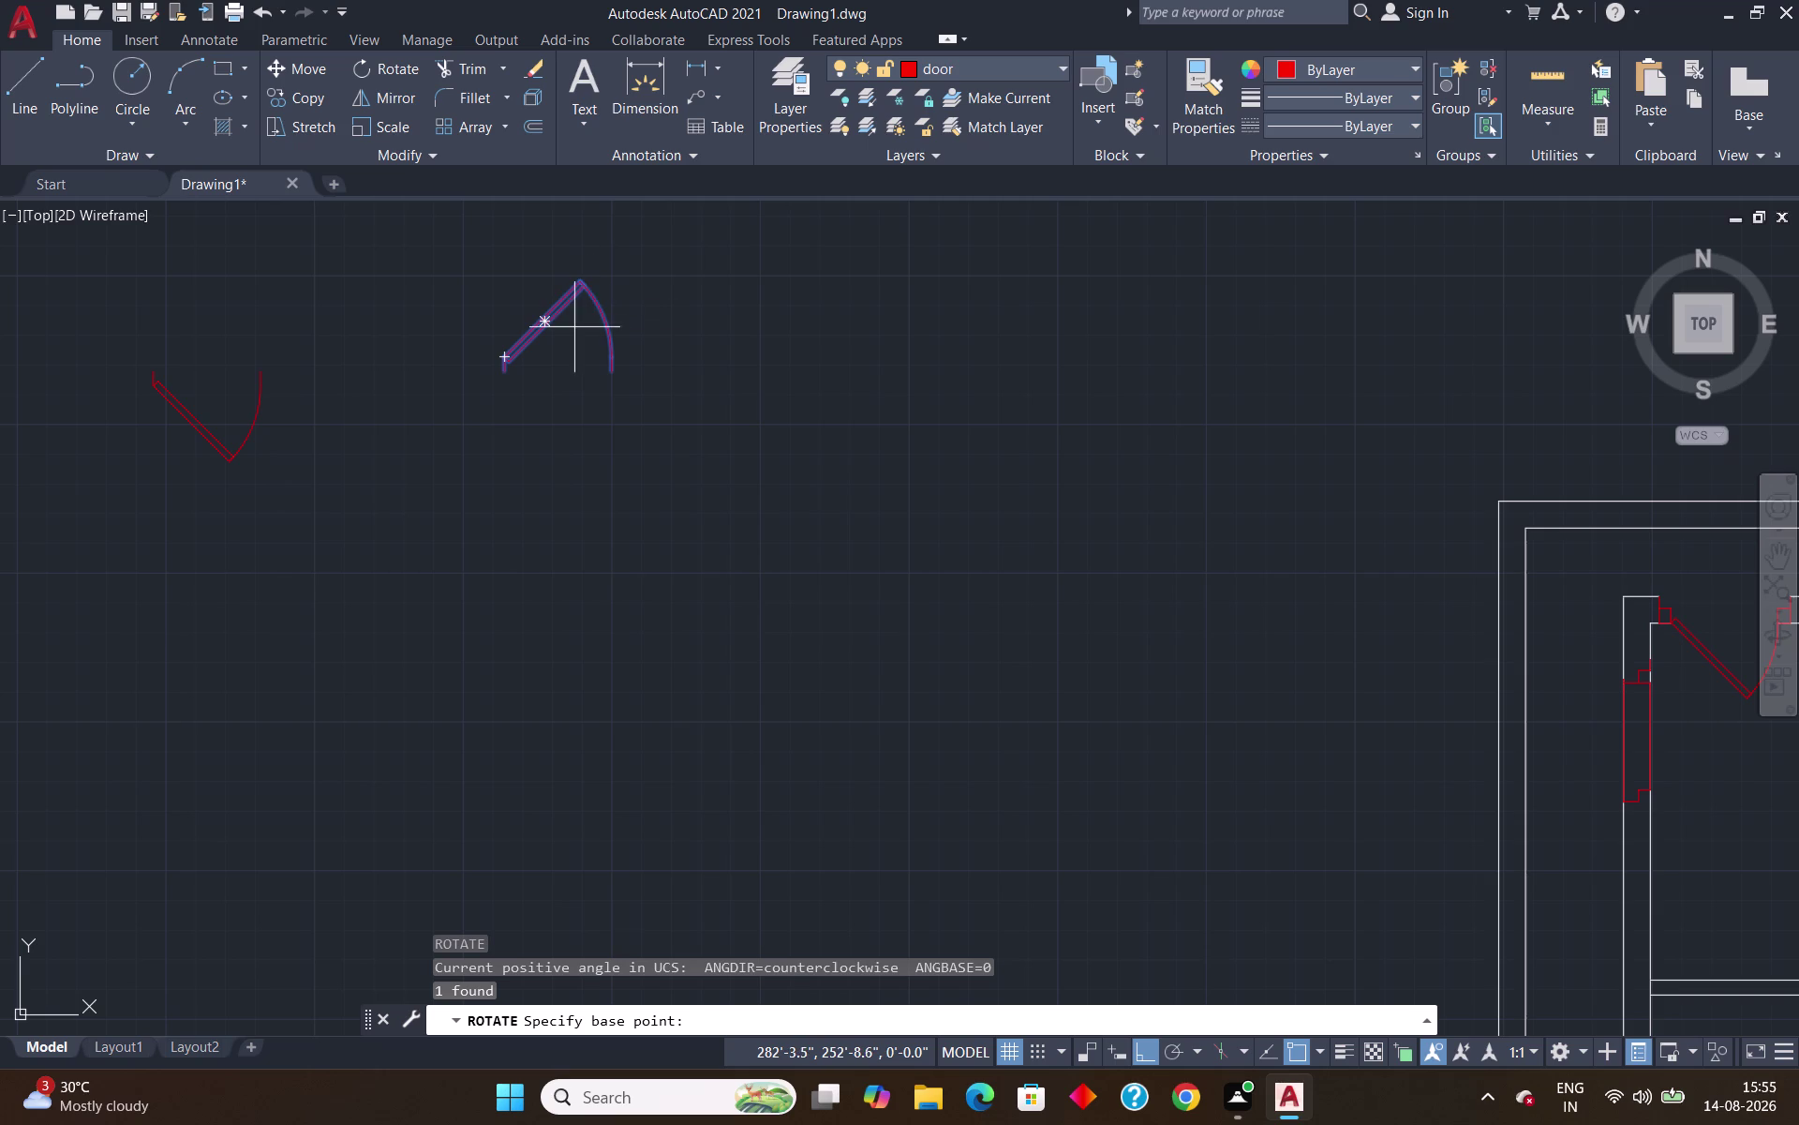
click(575, 281)
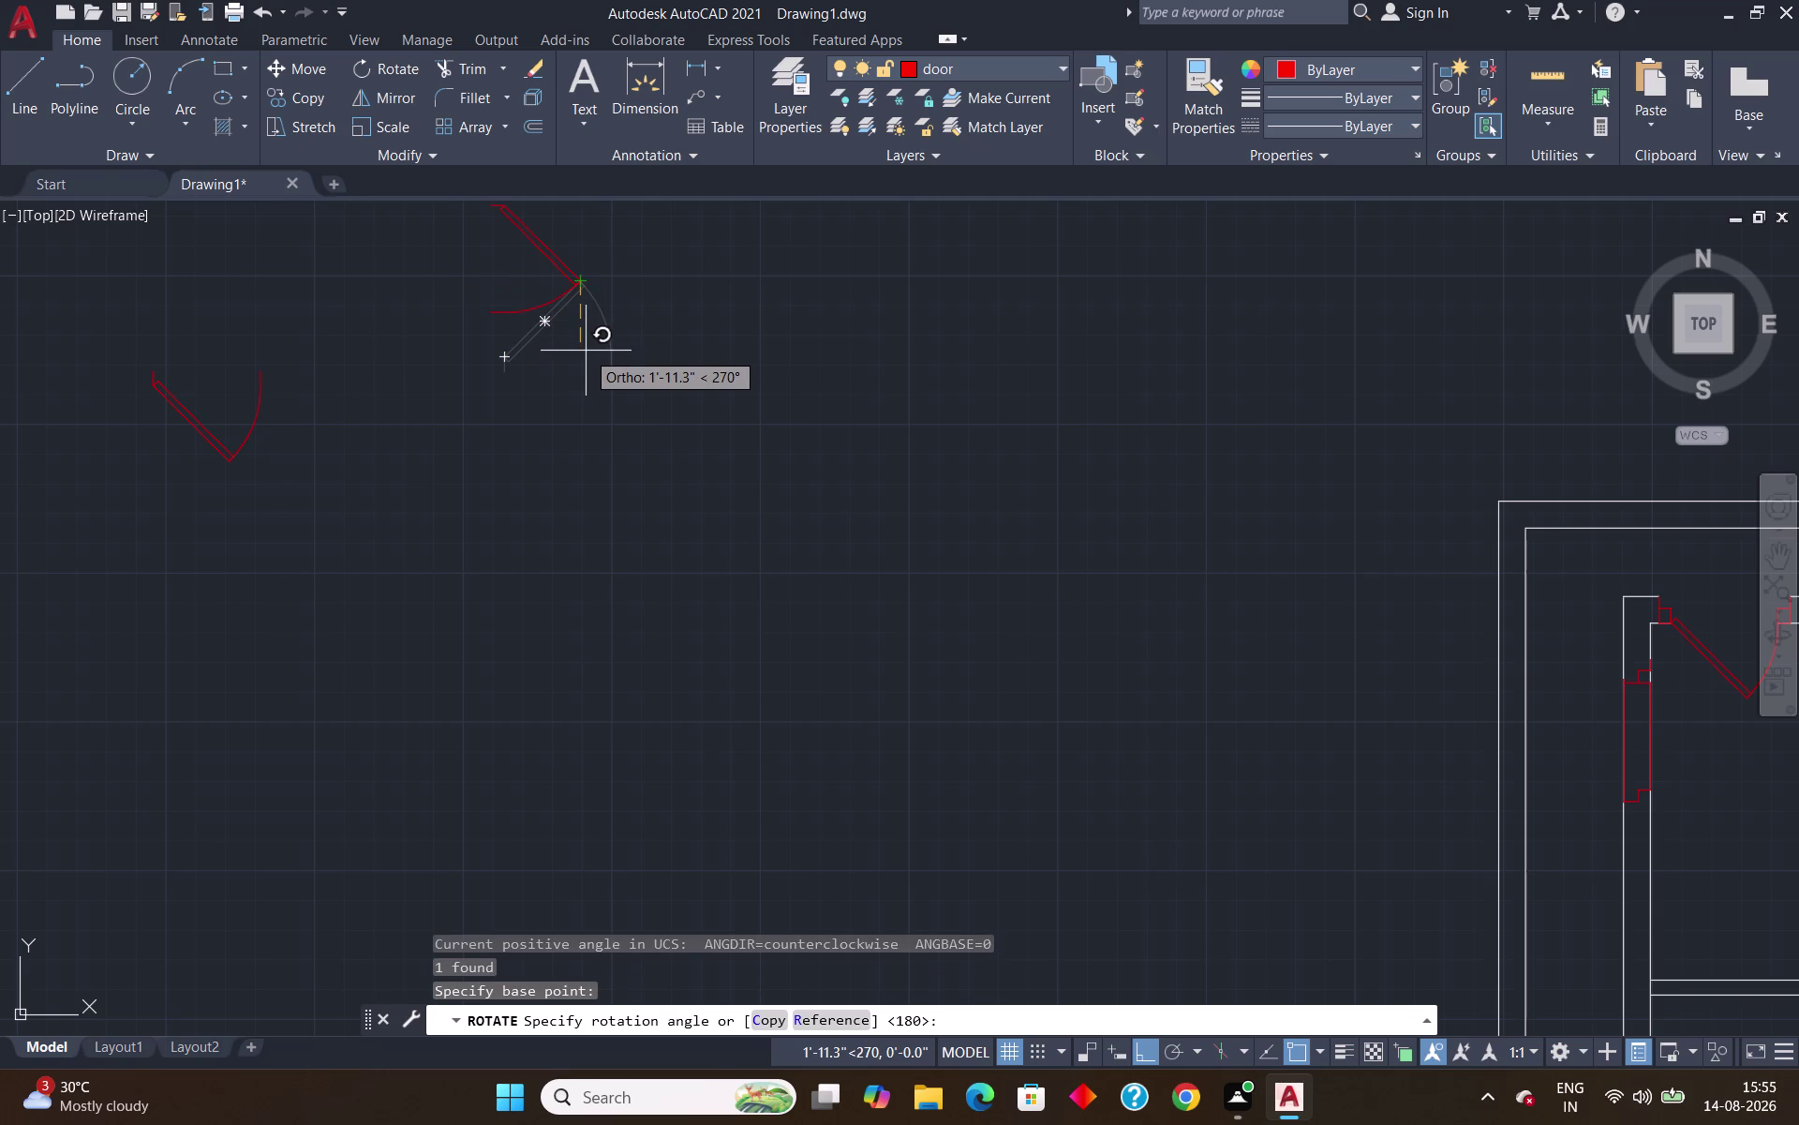
click(586, 350)
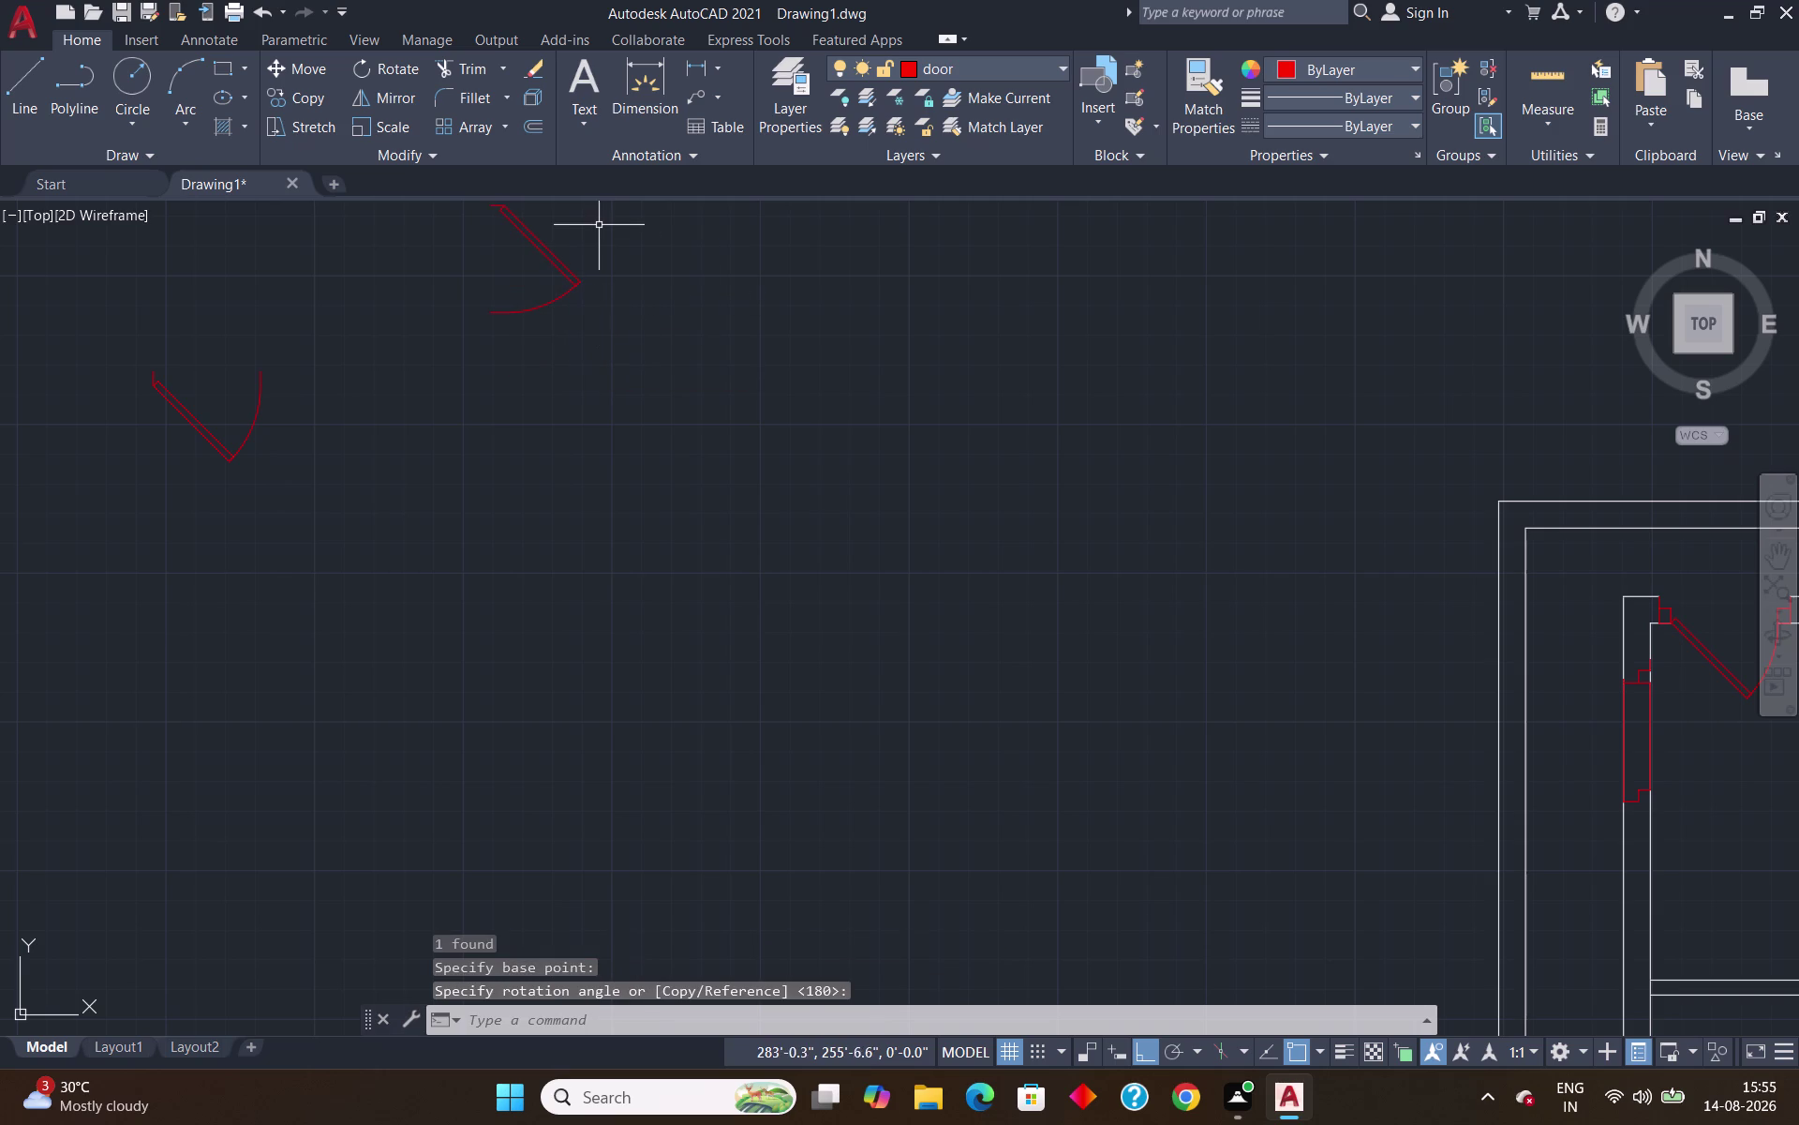
click(597, 223)
click(522, 293)
Copy the rotated door into the left wall opening below the top doorway.
text(co)
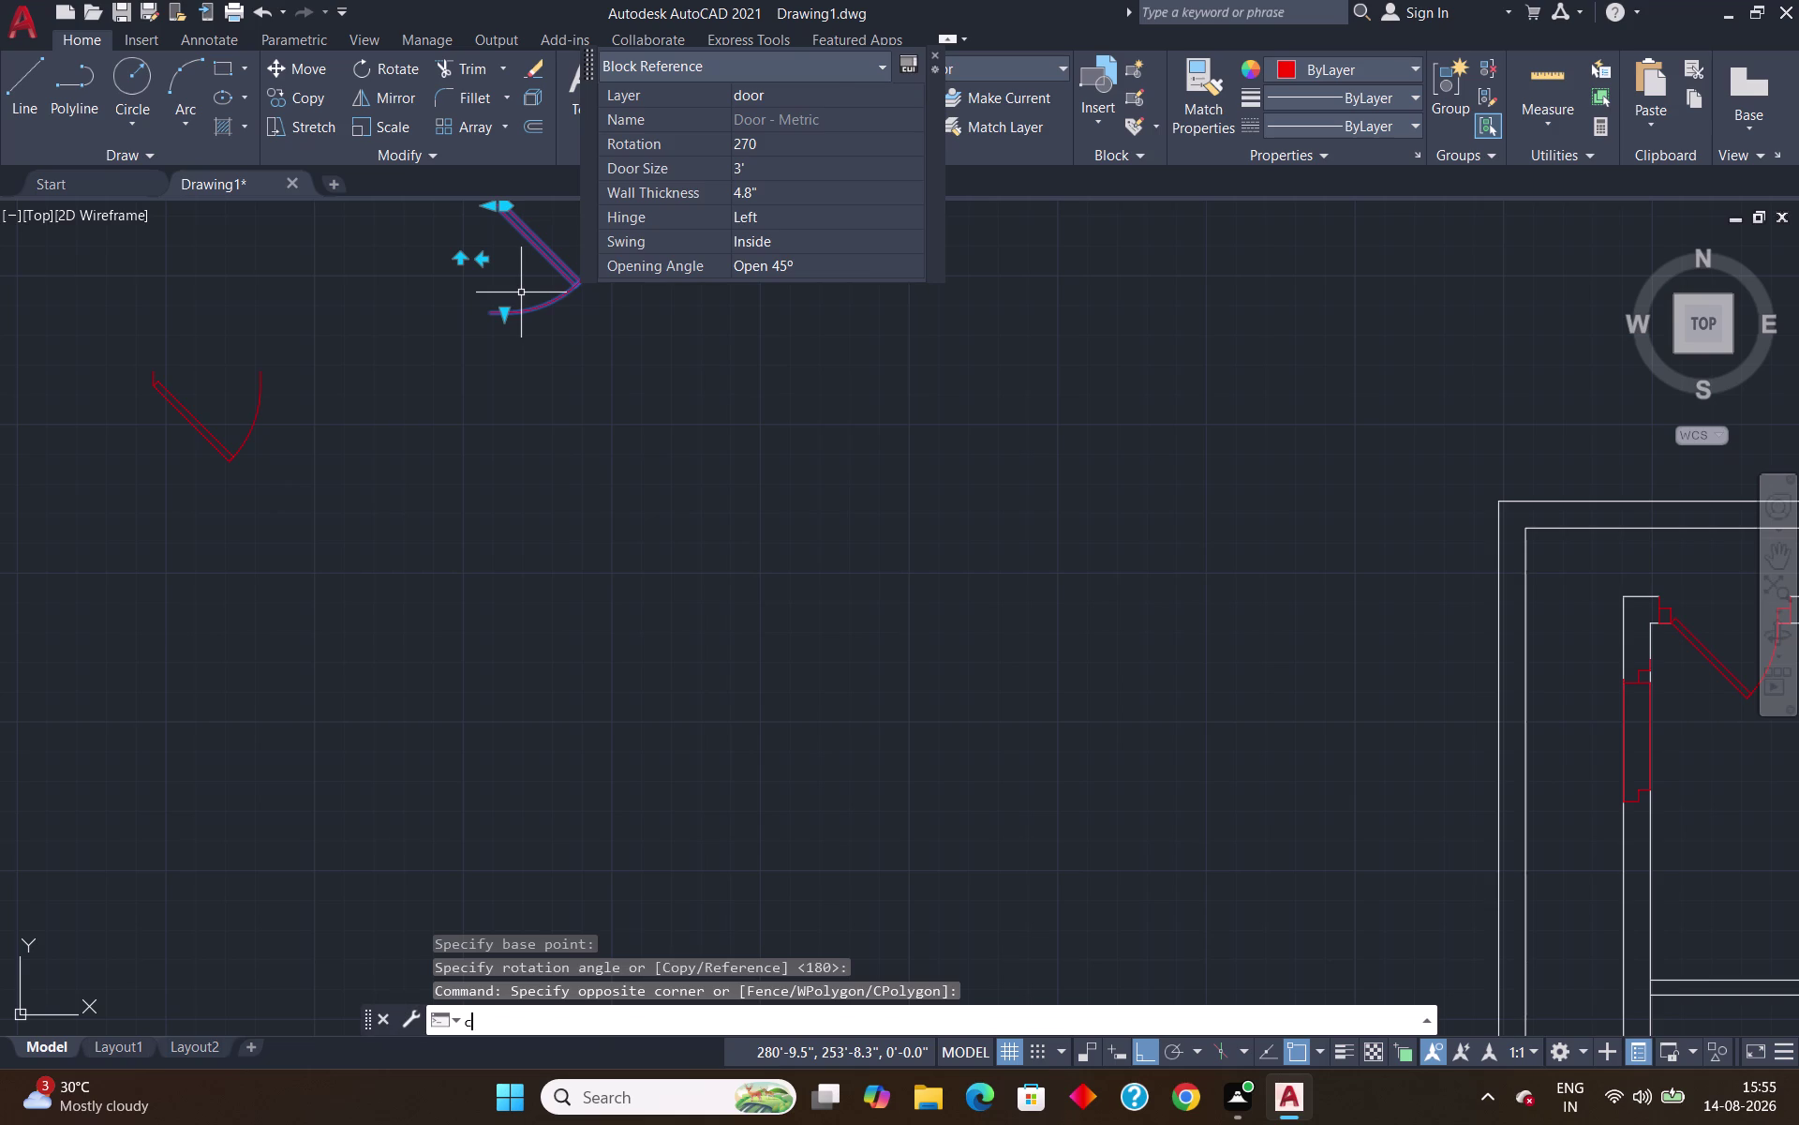
key(Return)
scroll(down, 3)
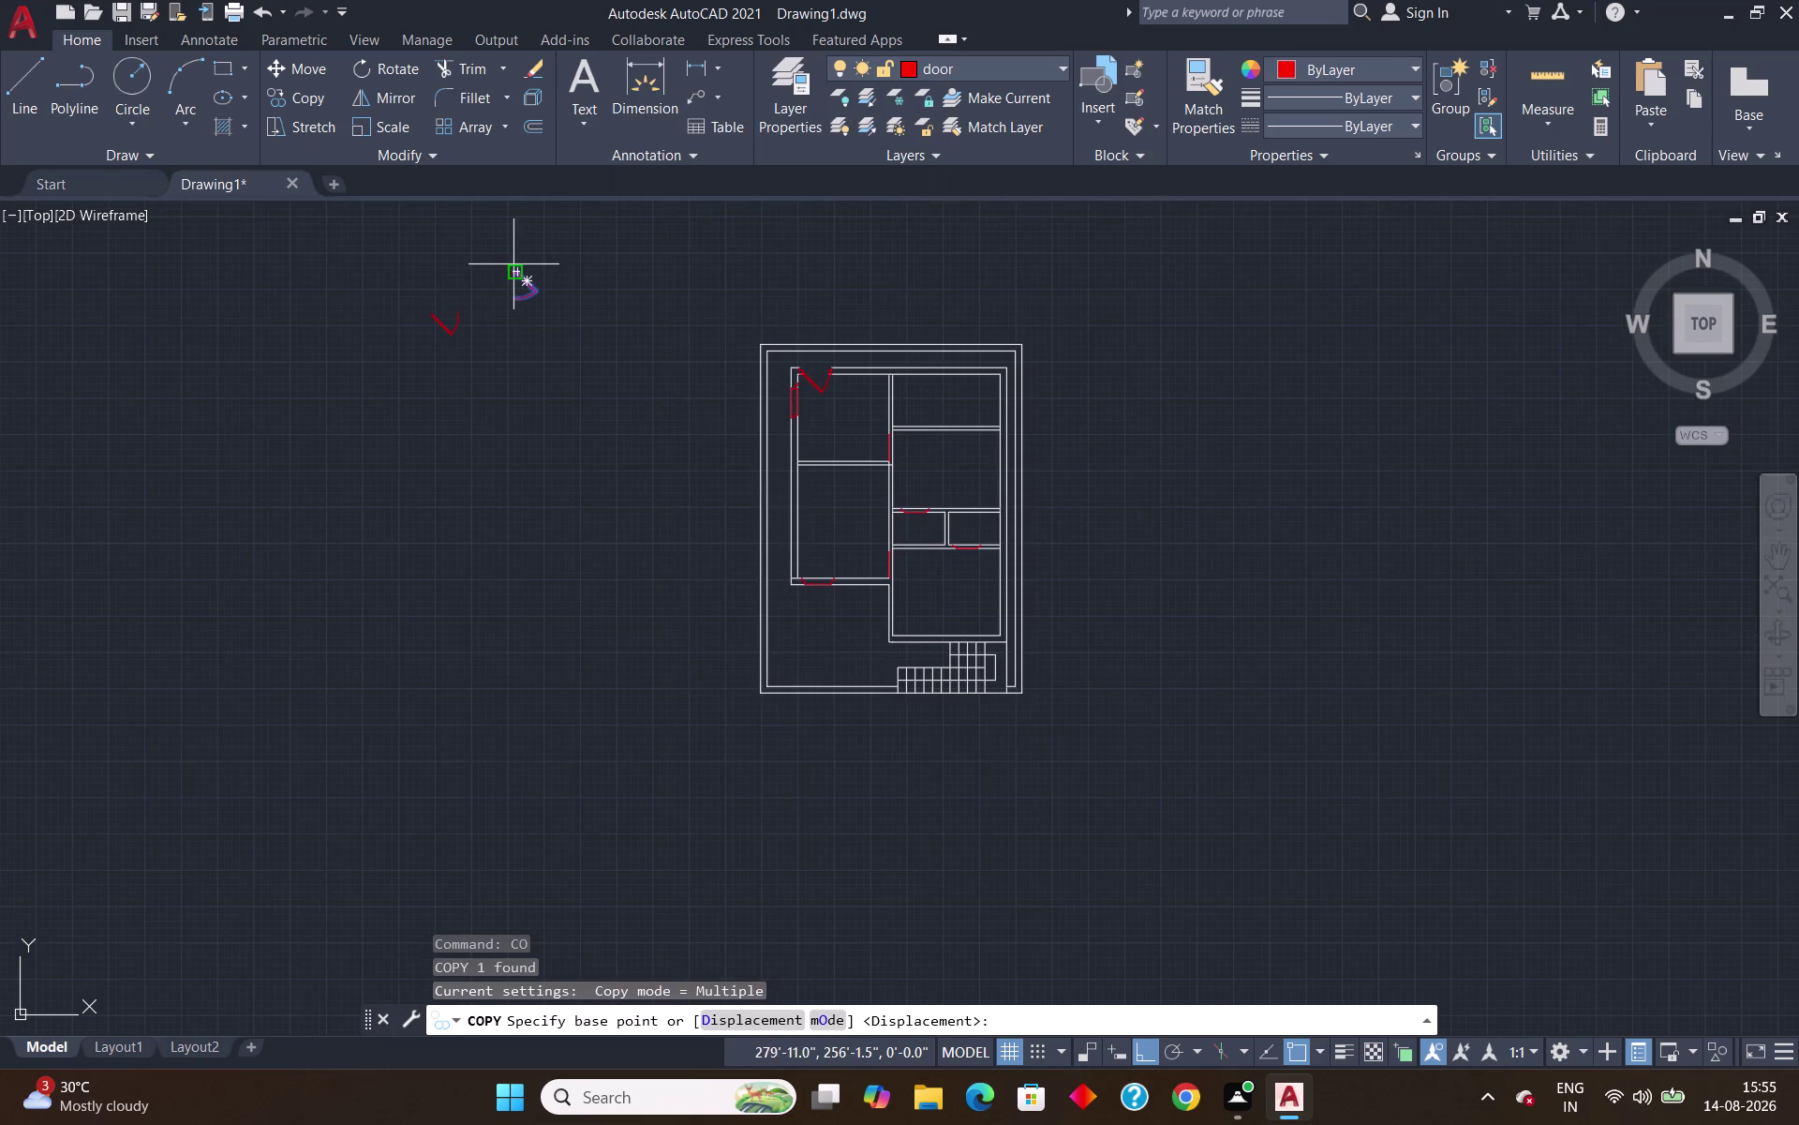
scroll(up, 3)
click(376, 445)
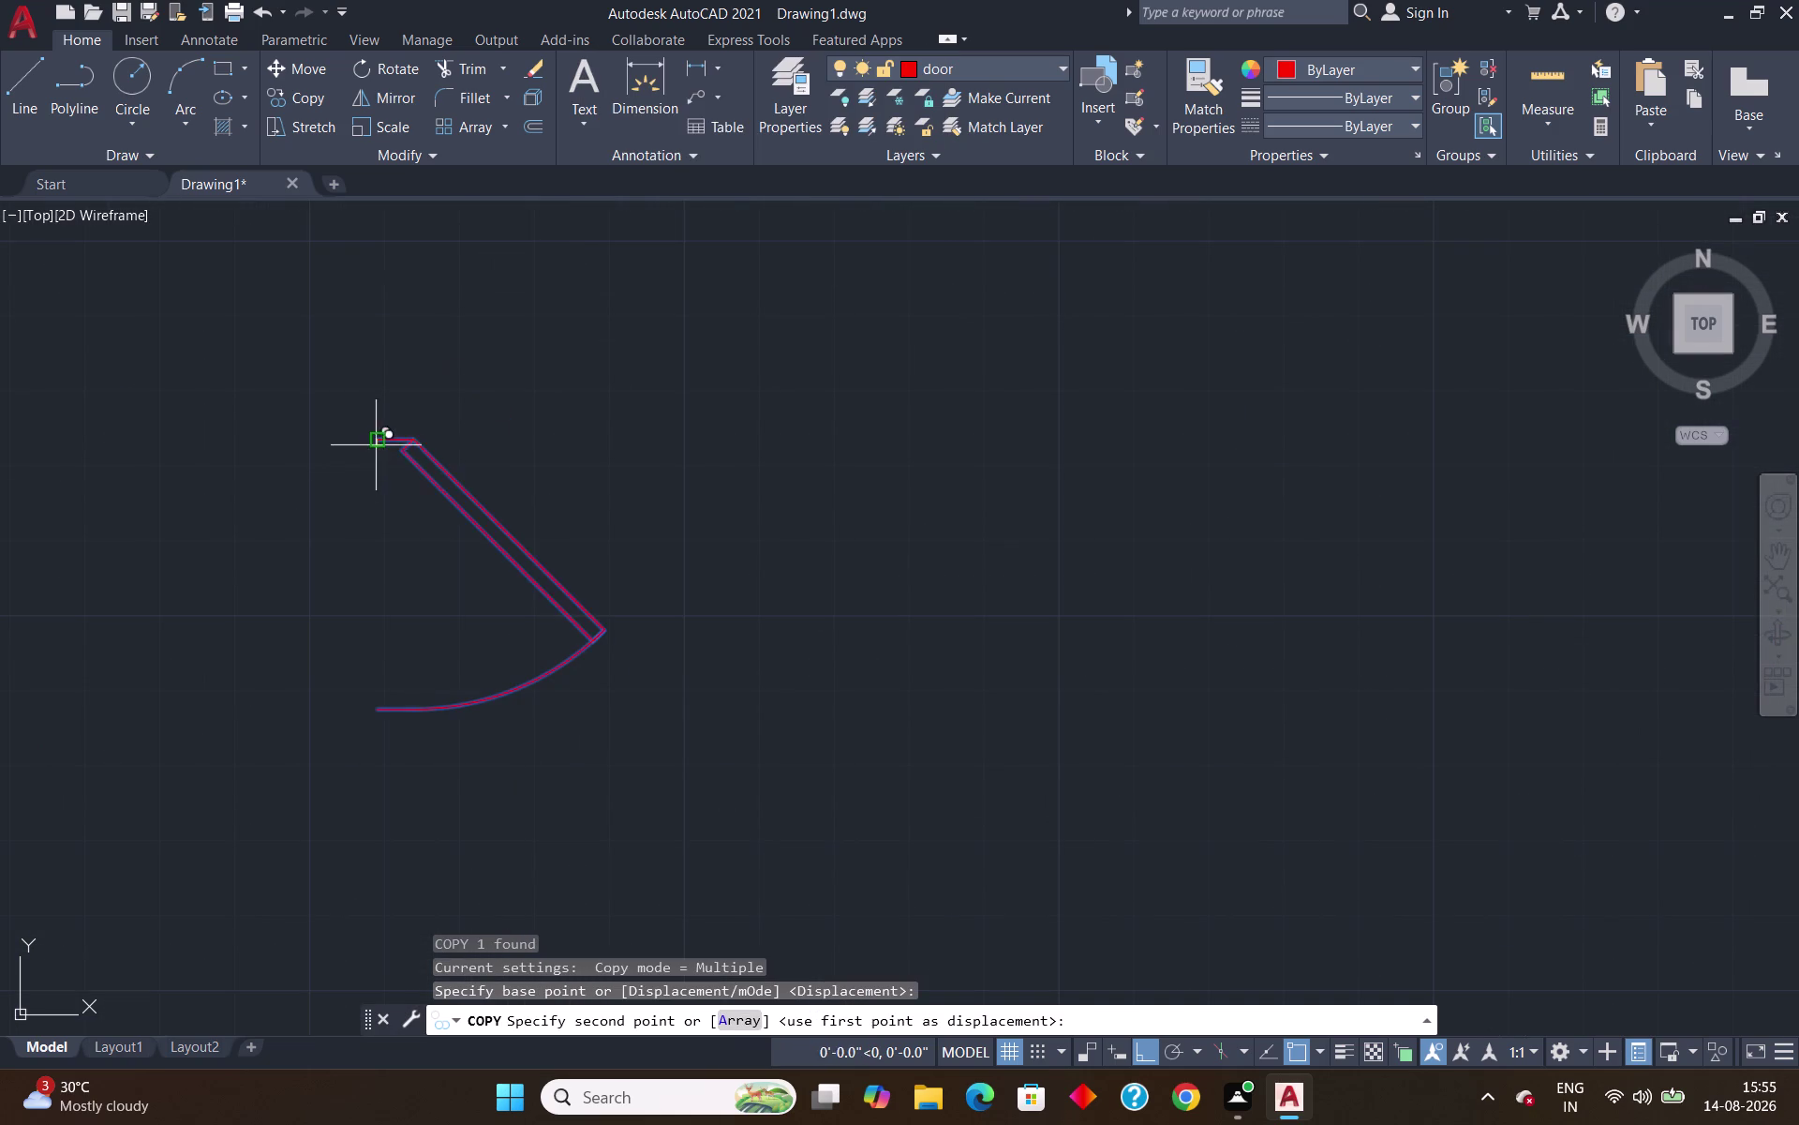
scroll(down, 3)
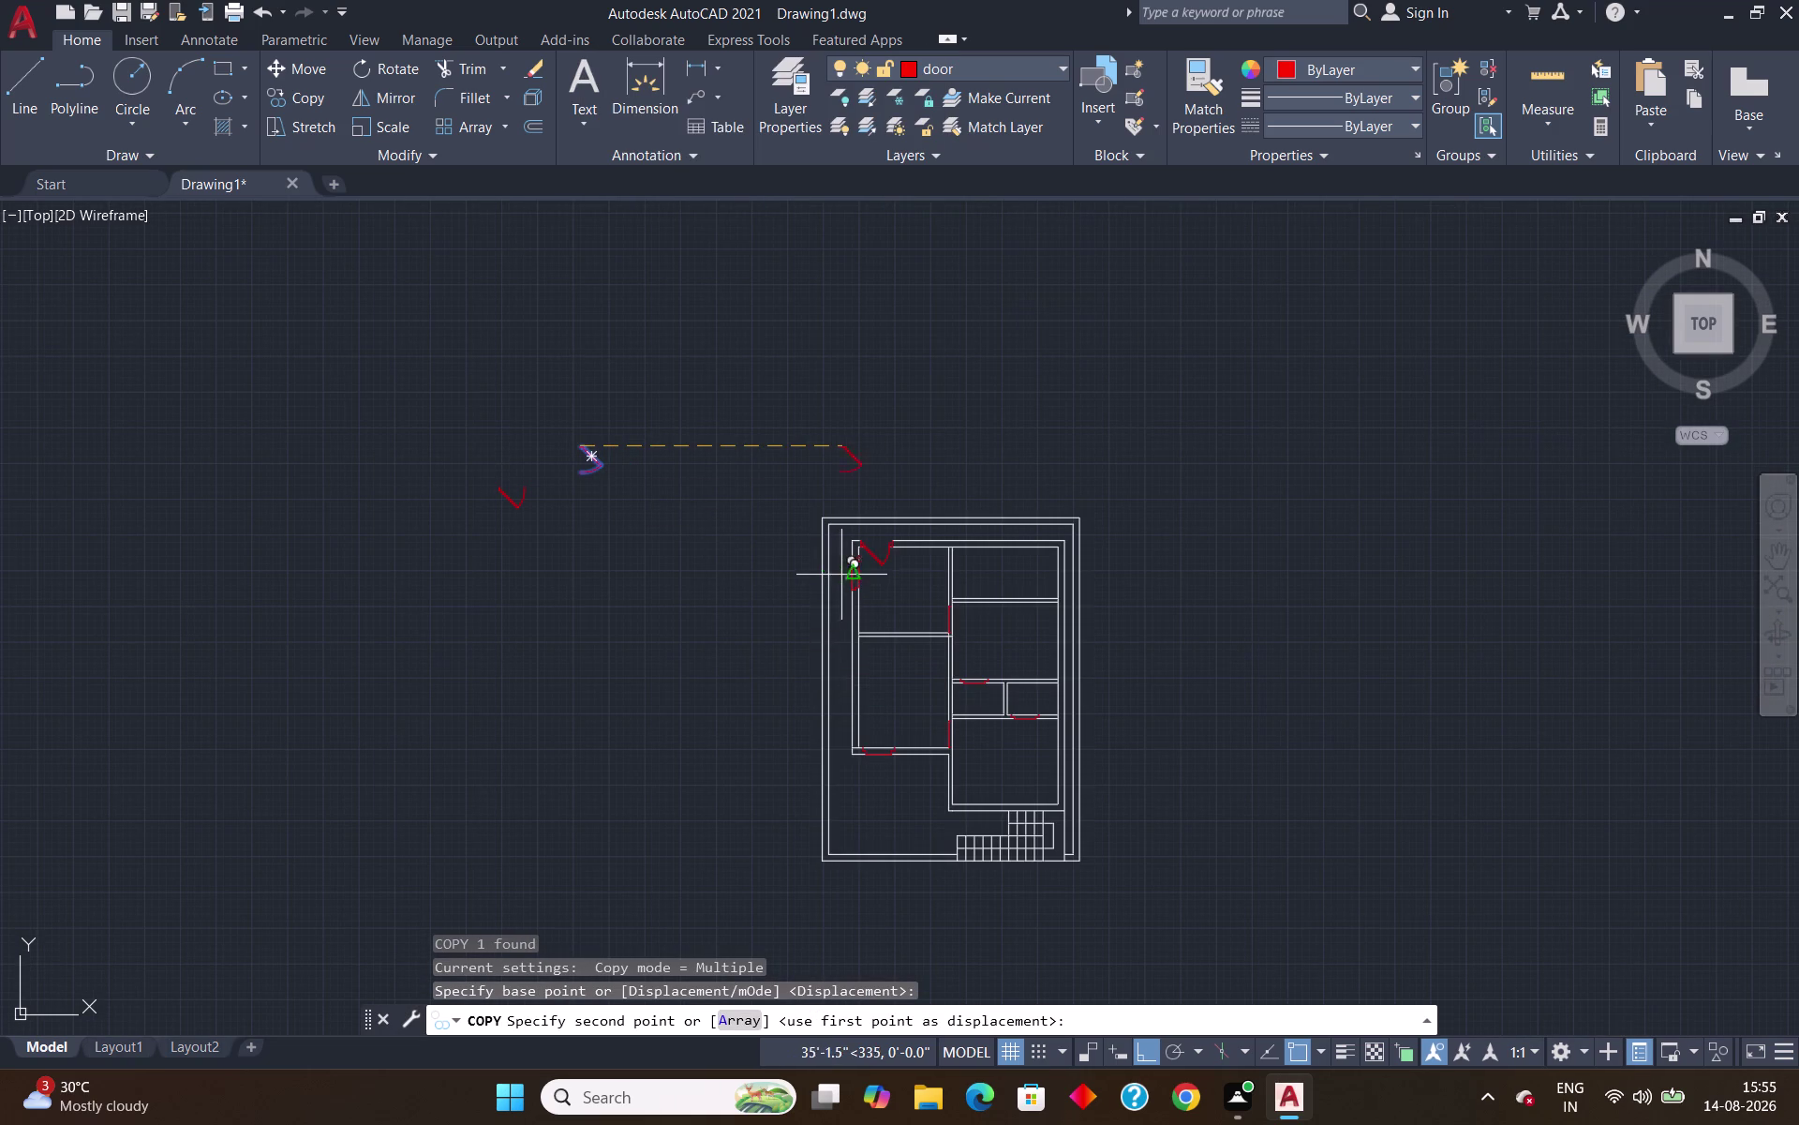
scroll(up, 3)
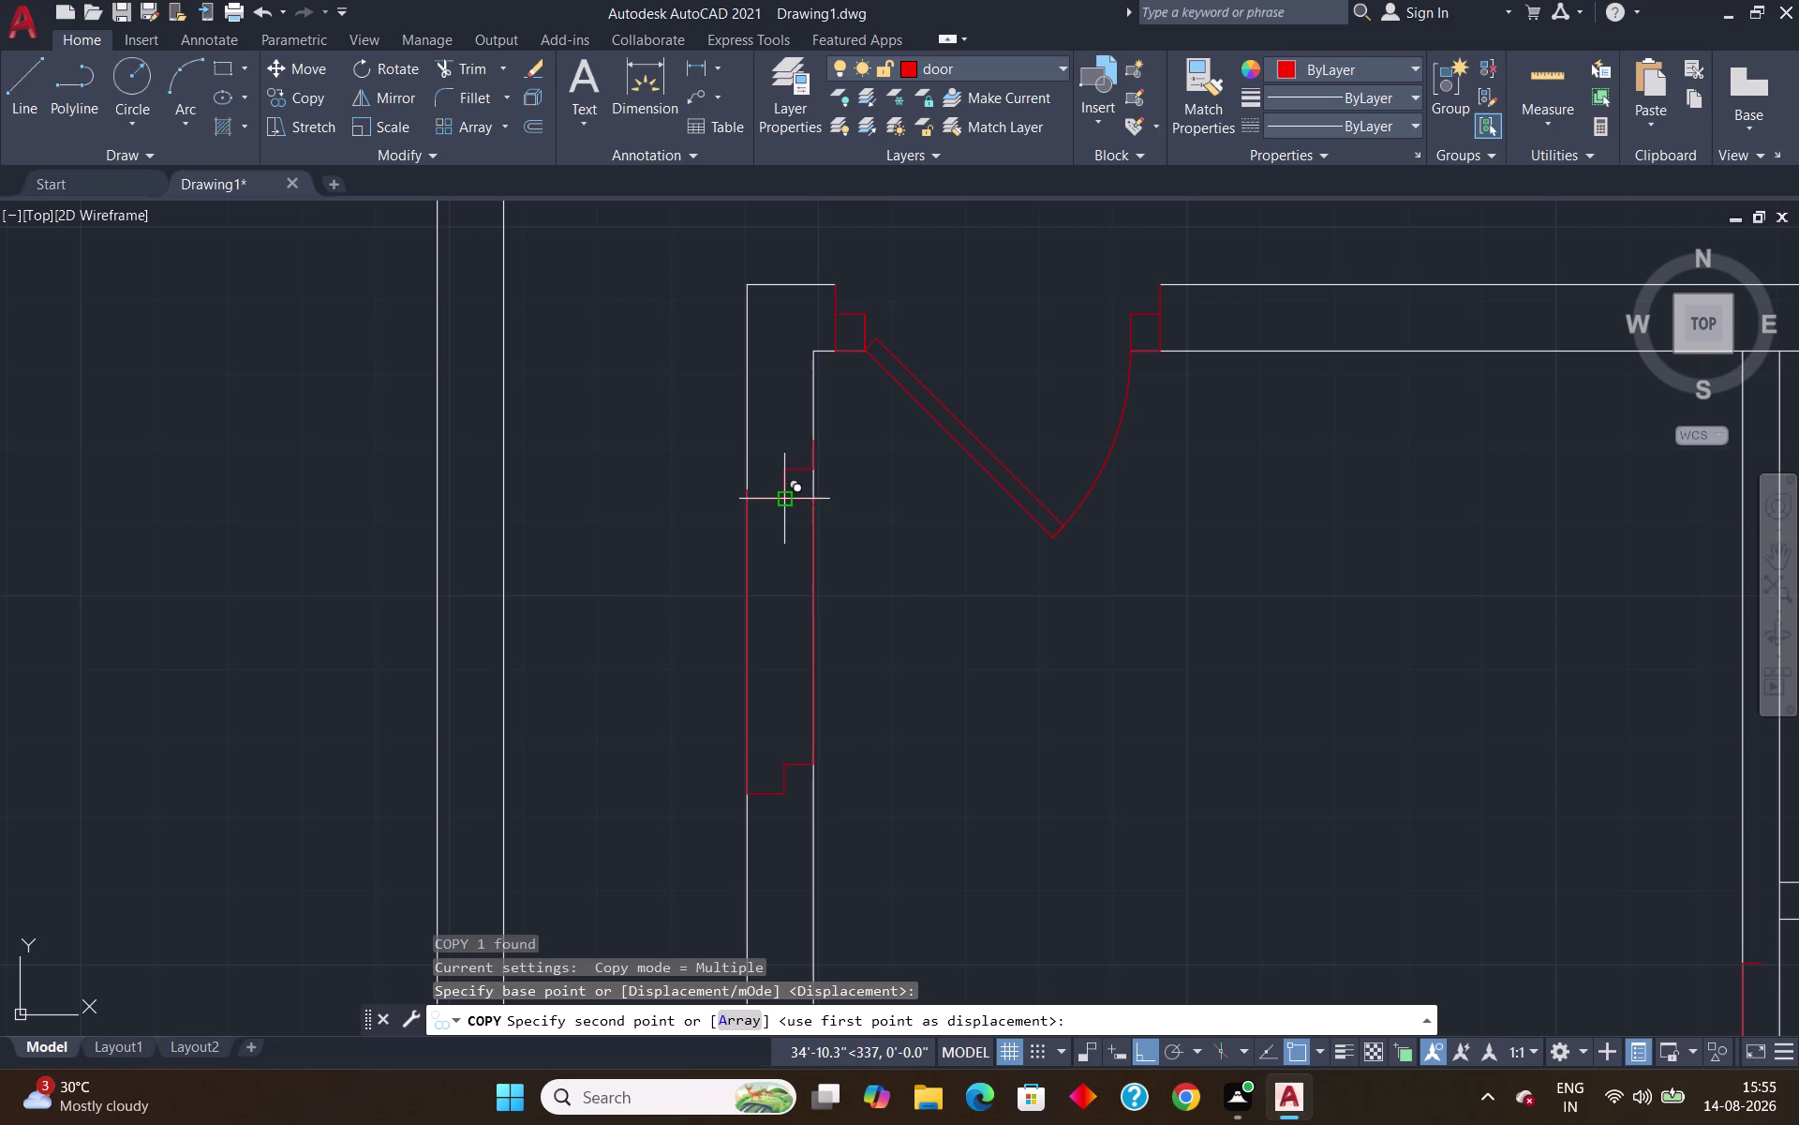
click(784, 501)
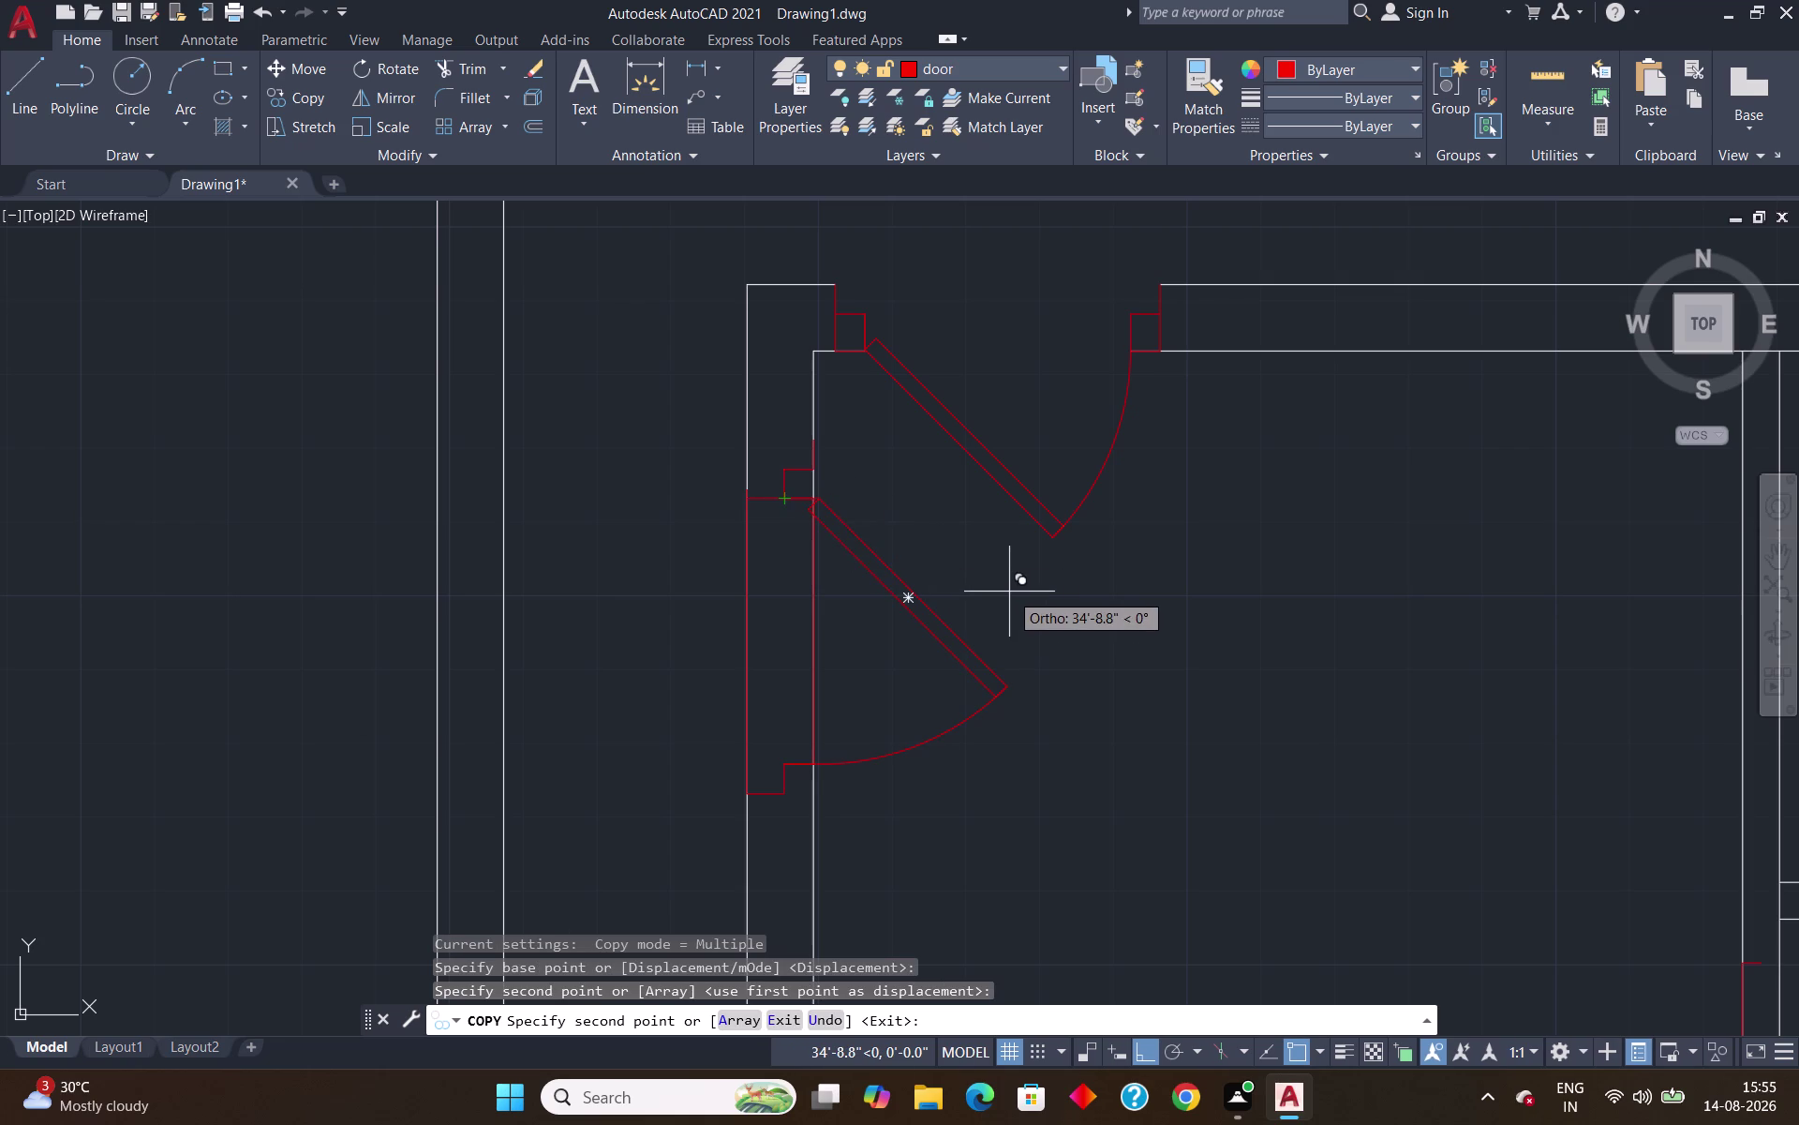
key(Return)
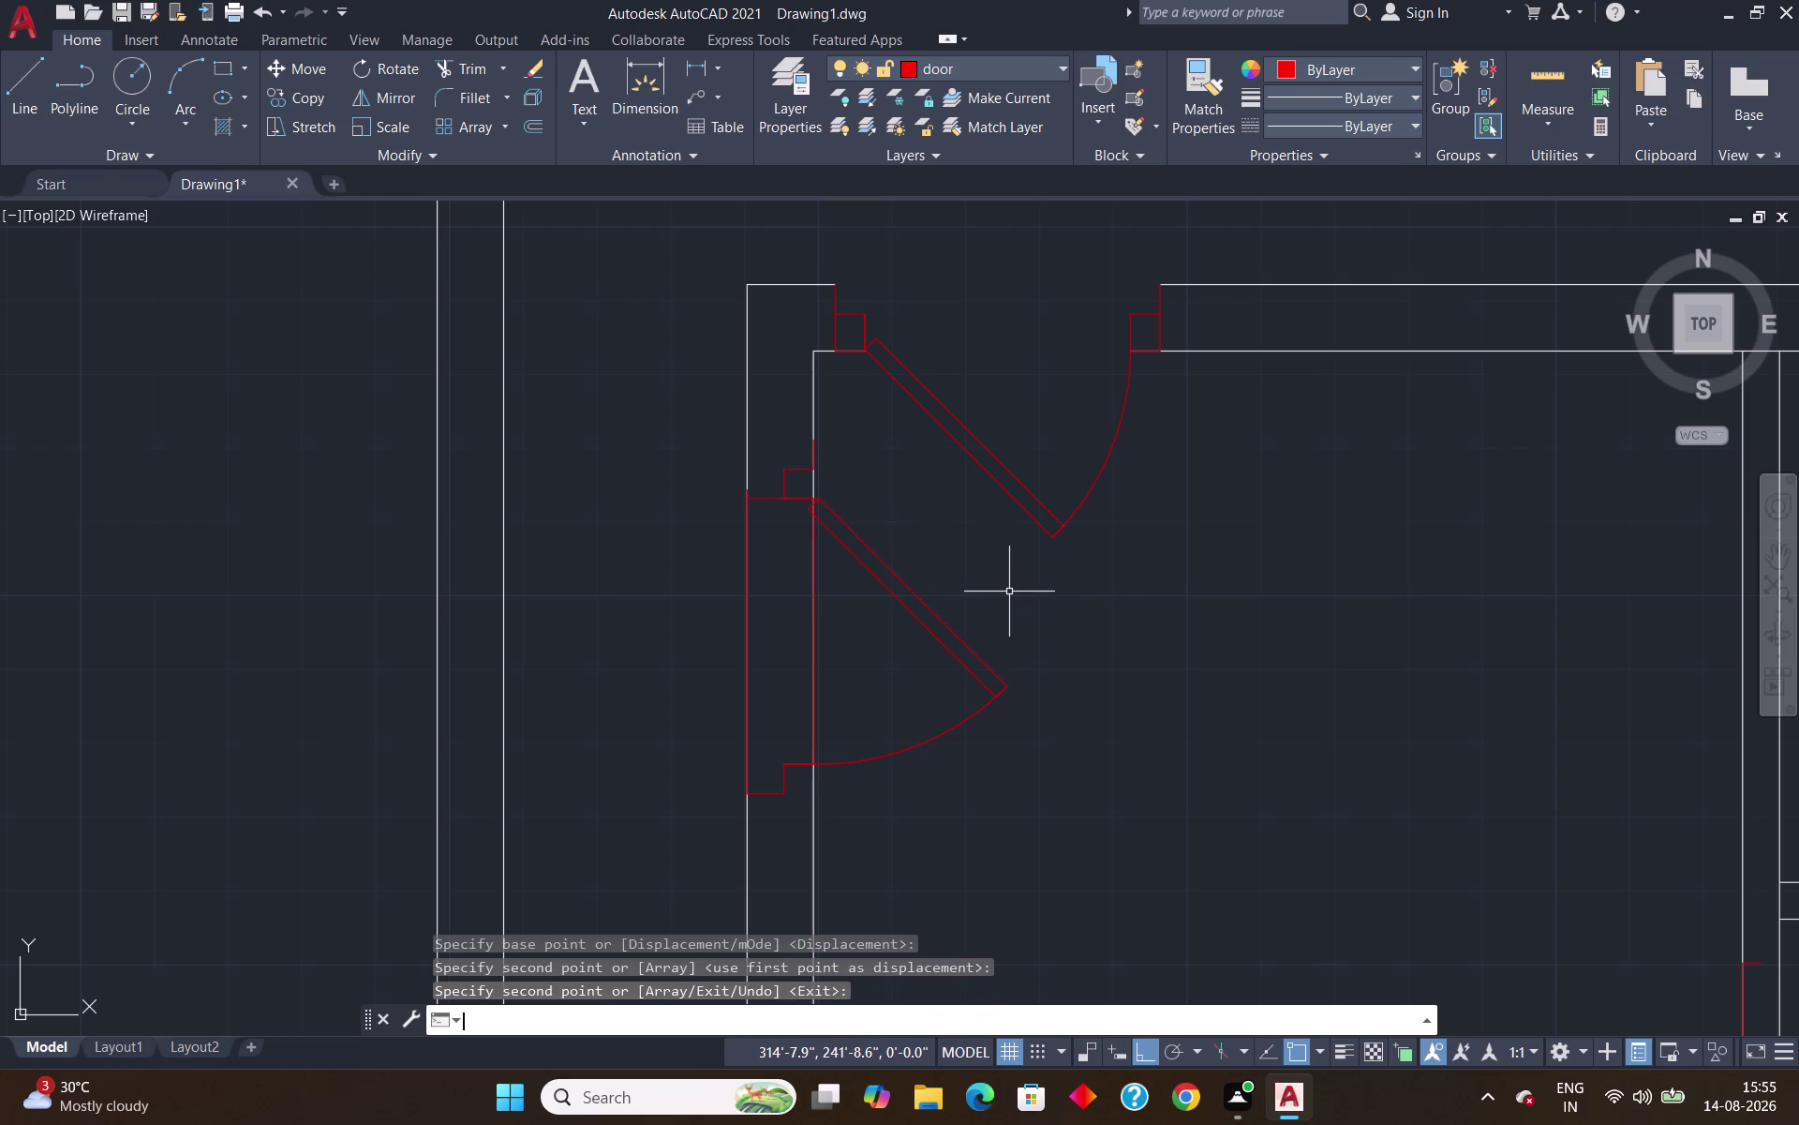
Trim one wall line beside the copied door, then undo that trim.
text(tr)
key(Return)
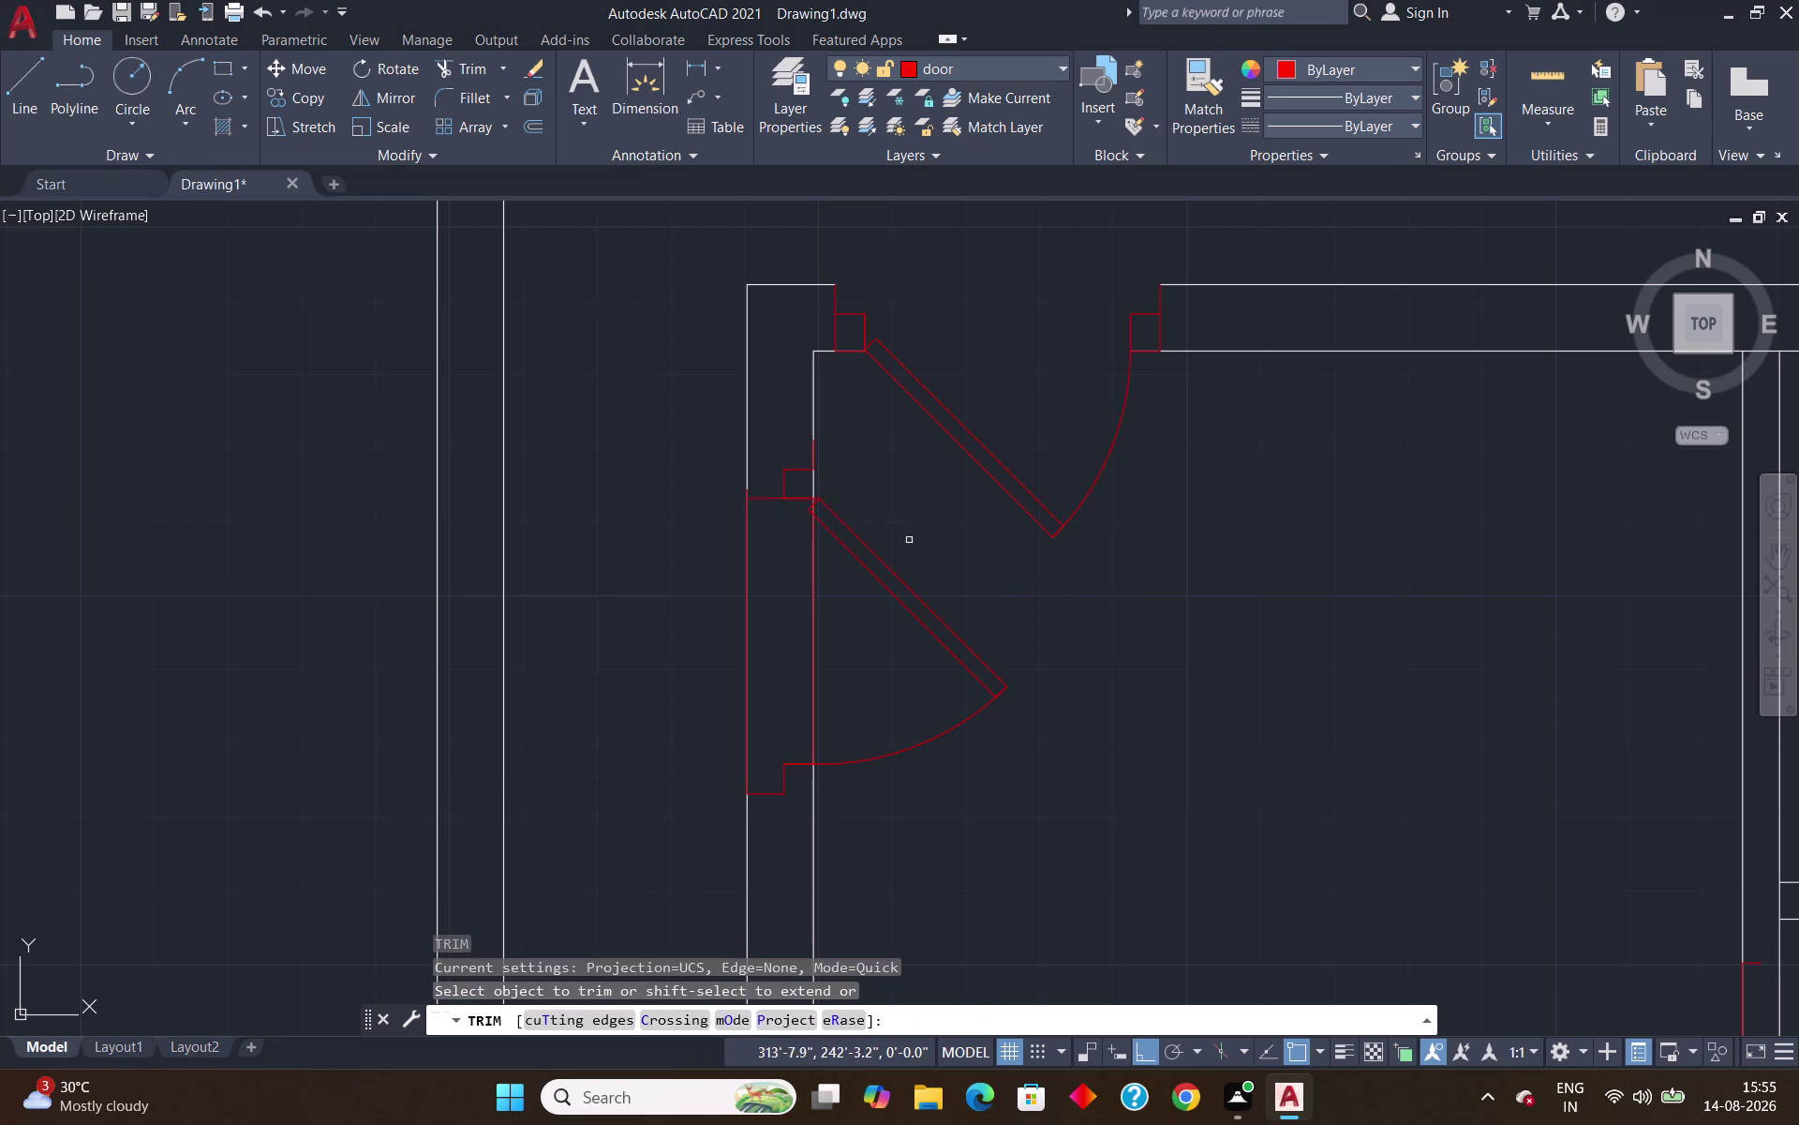
click(769, 498)
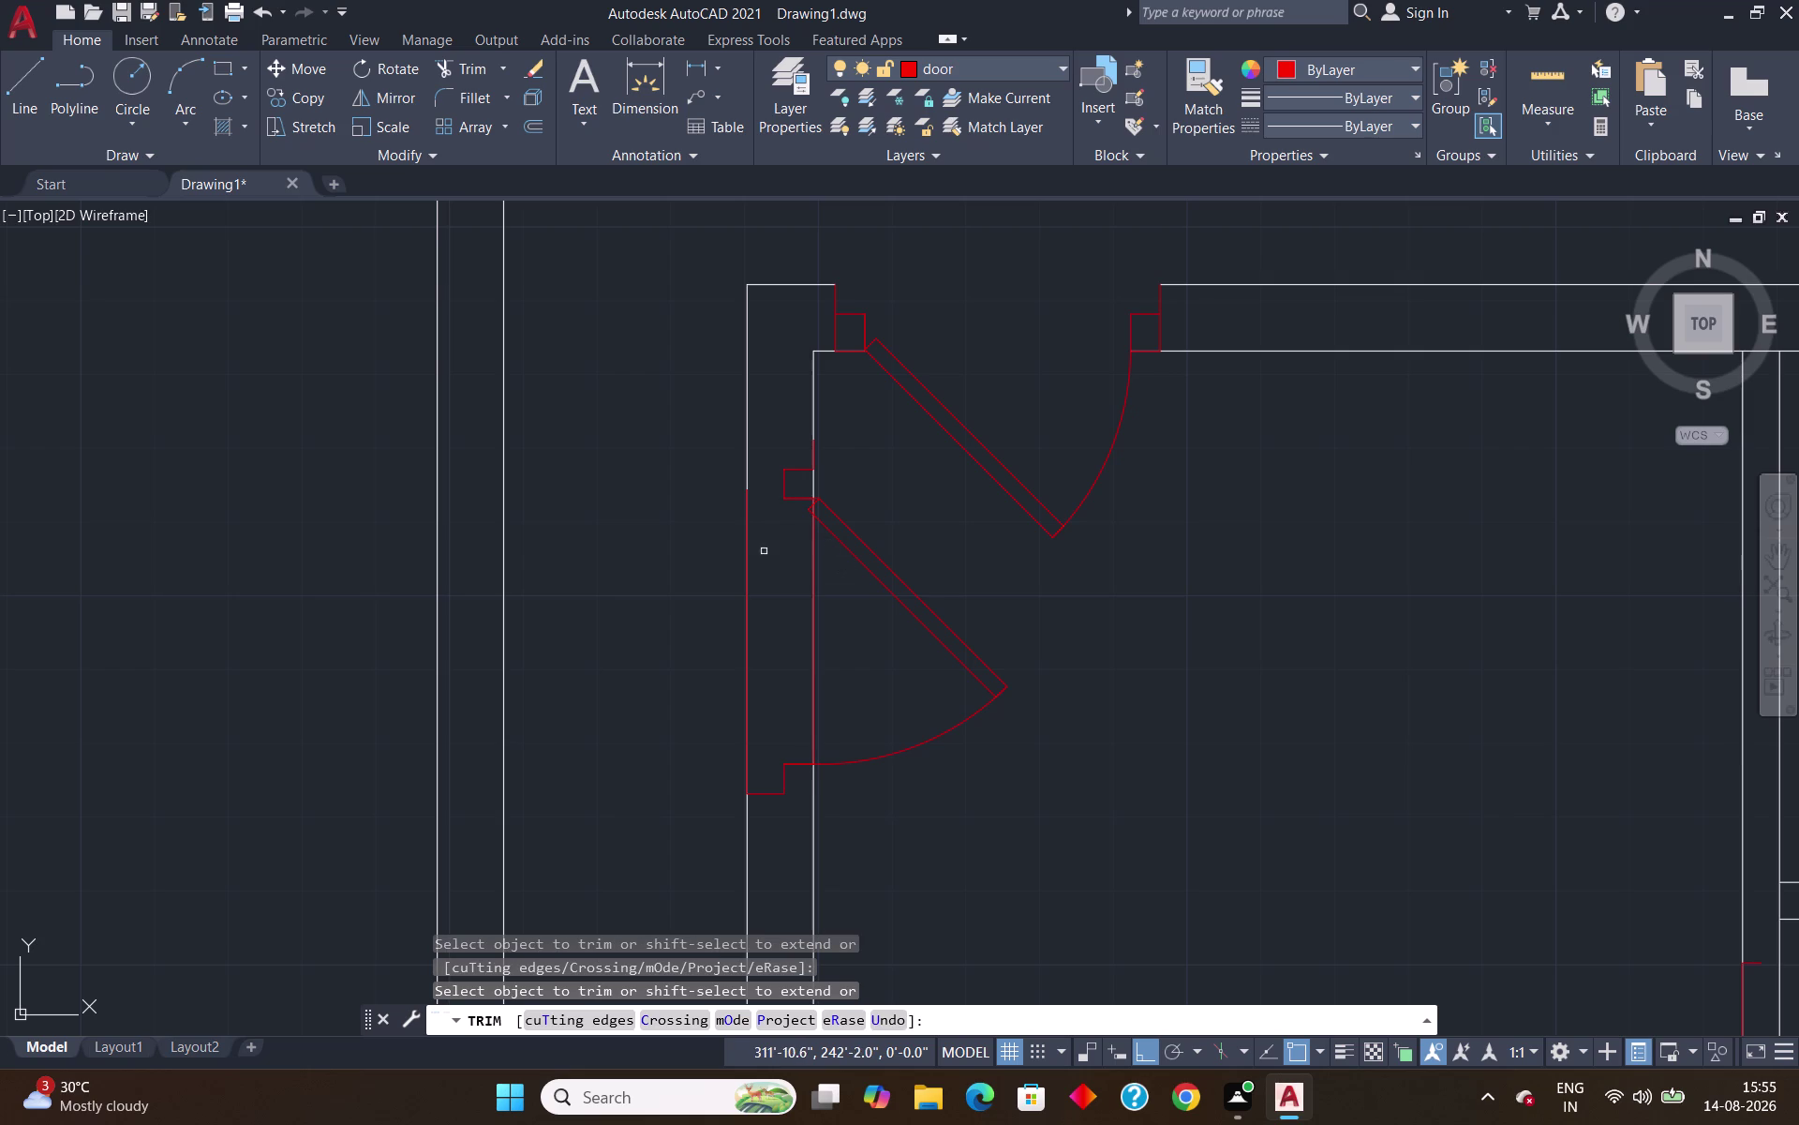
key(ctrl+z)
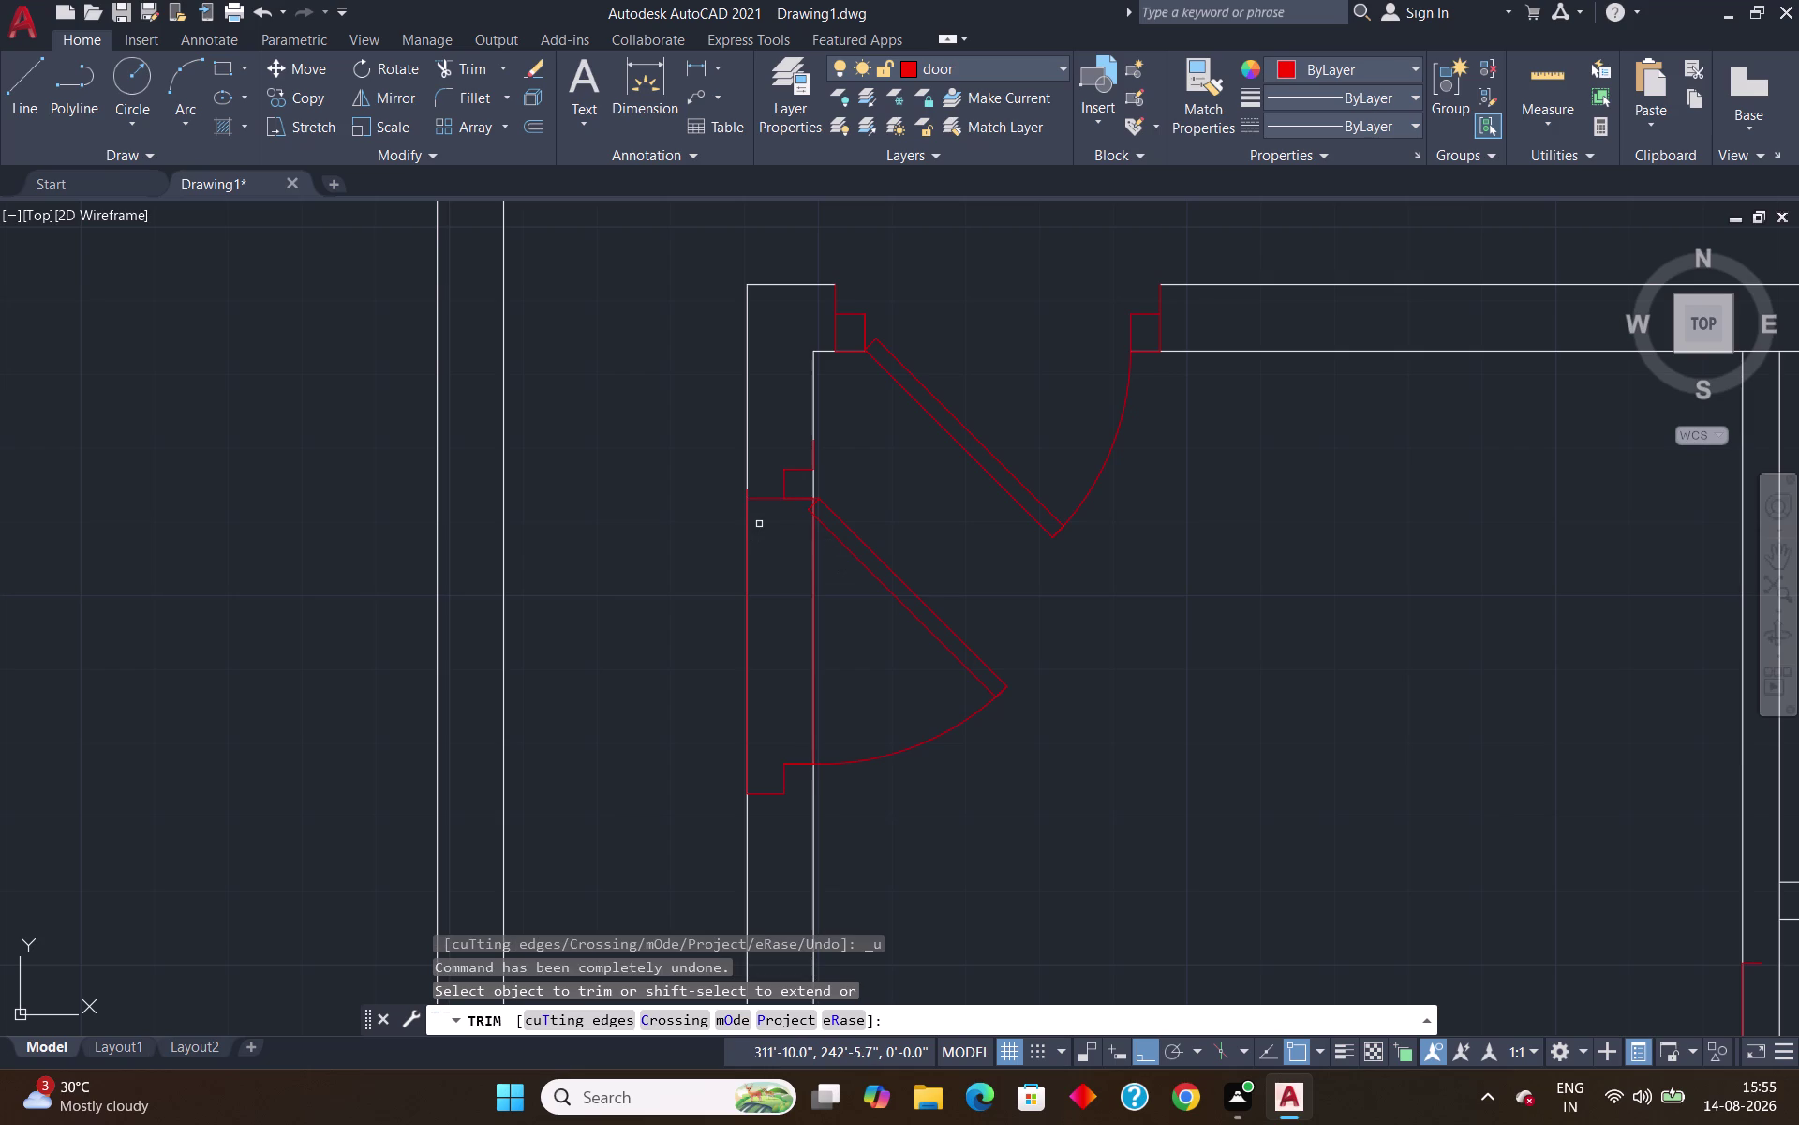
key(Escape)
Fence-trim the wall lines at the door opening, then undo those trims.
text(tr)
key(Return)
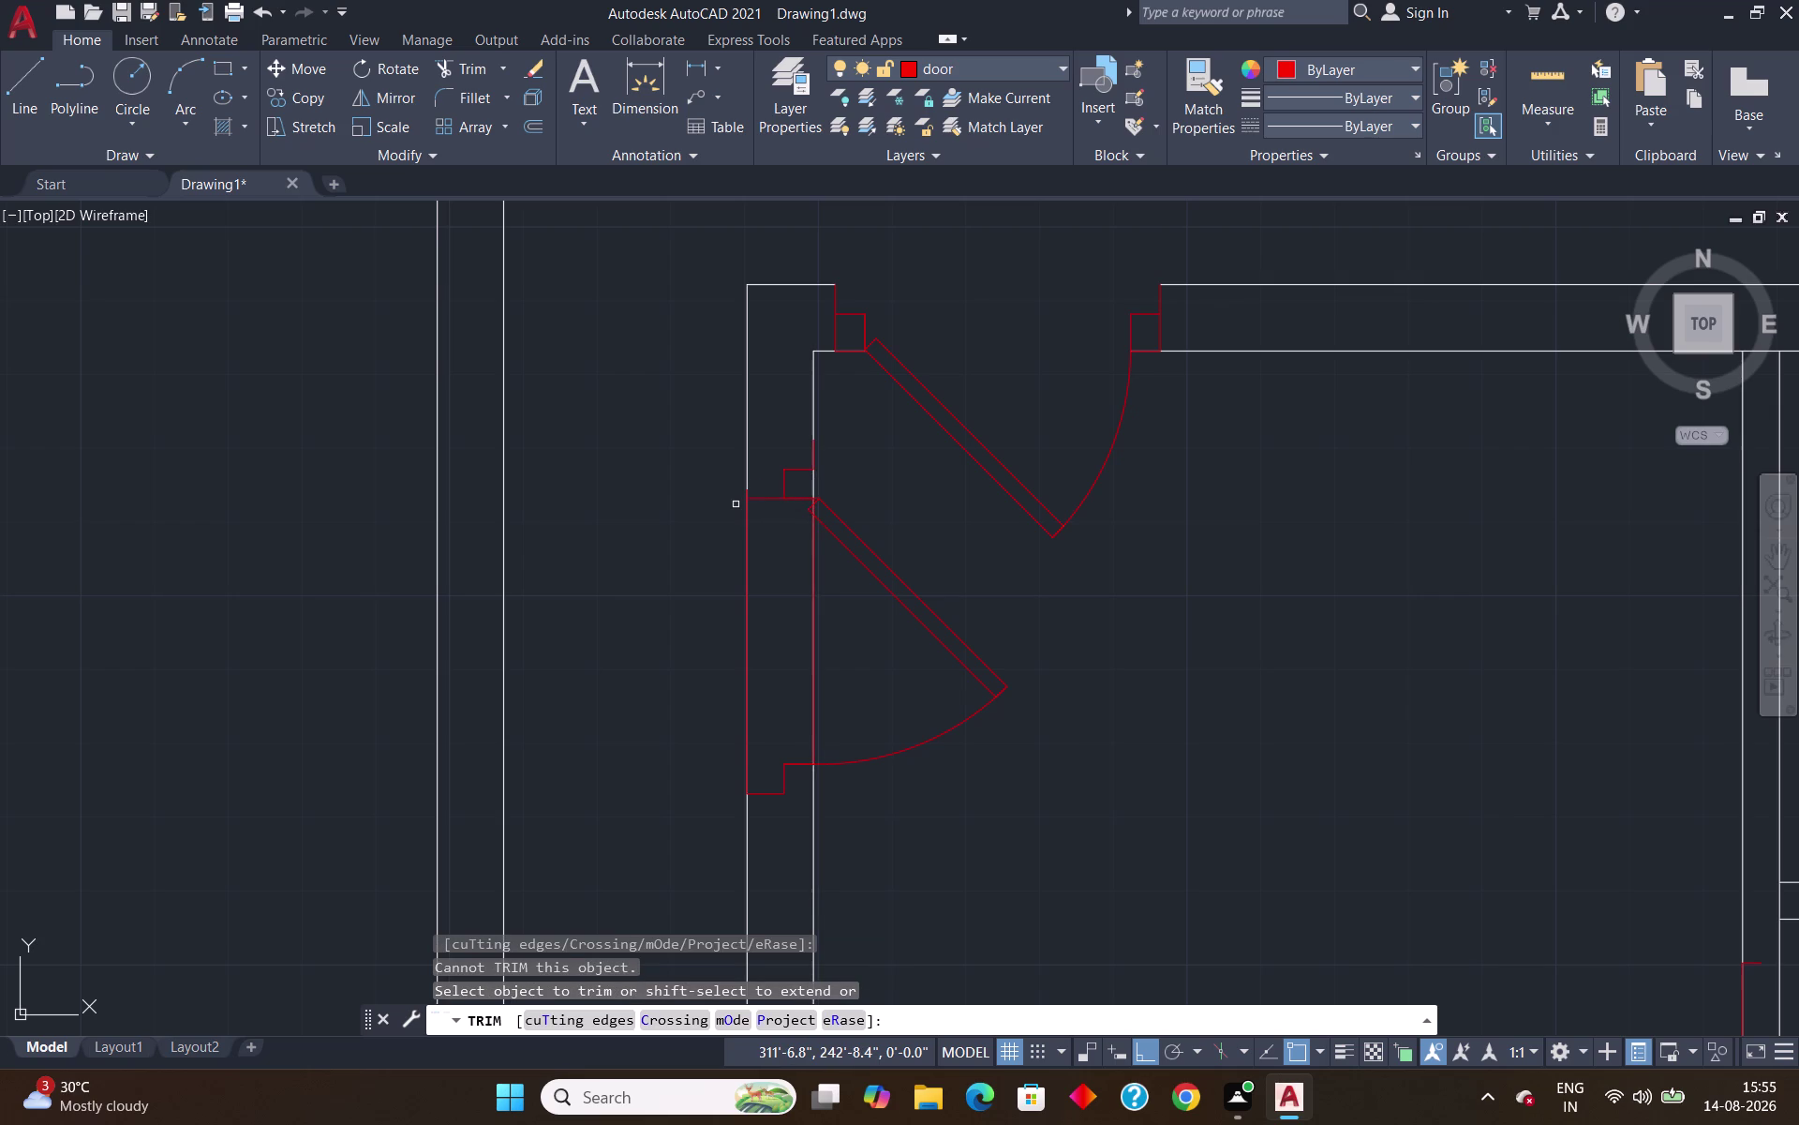
drag(761, 495, 728, 552)
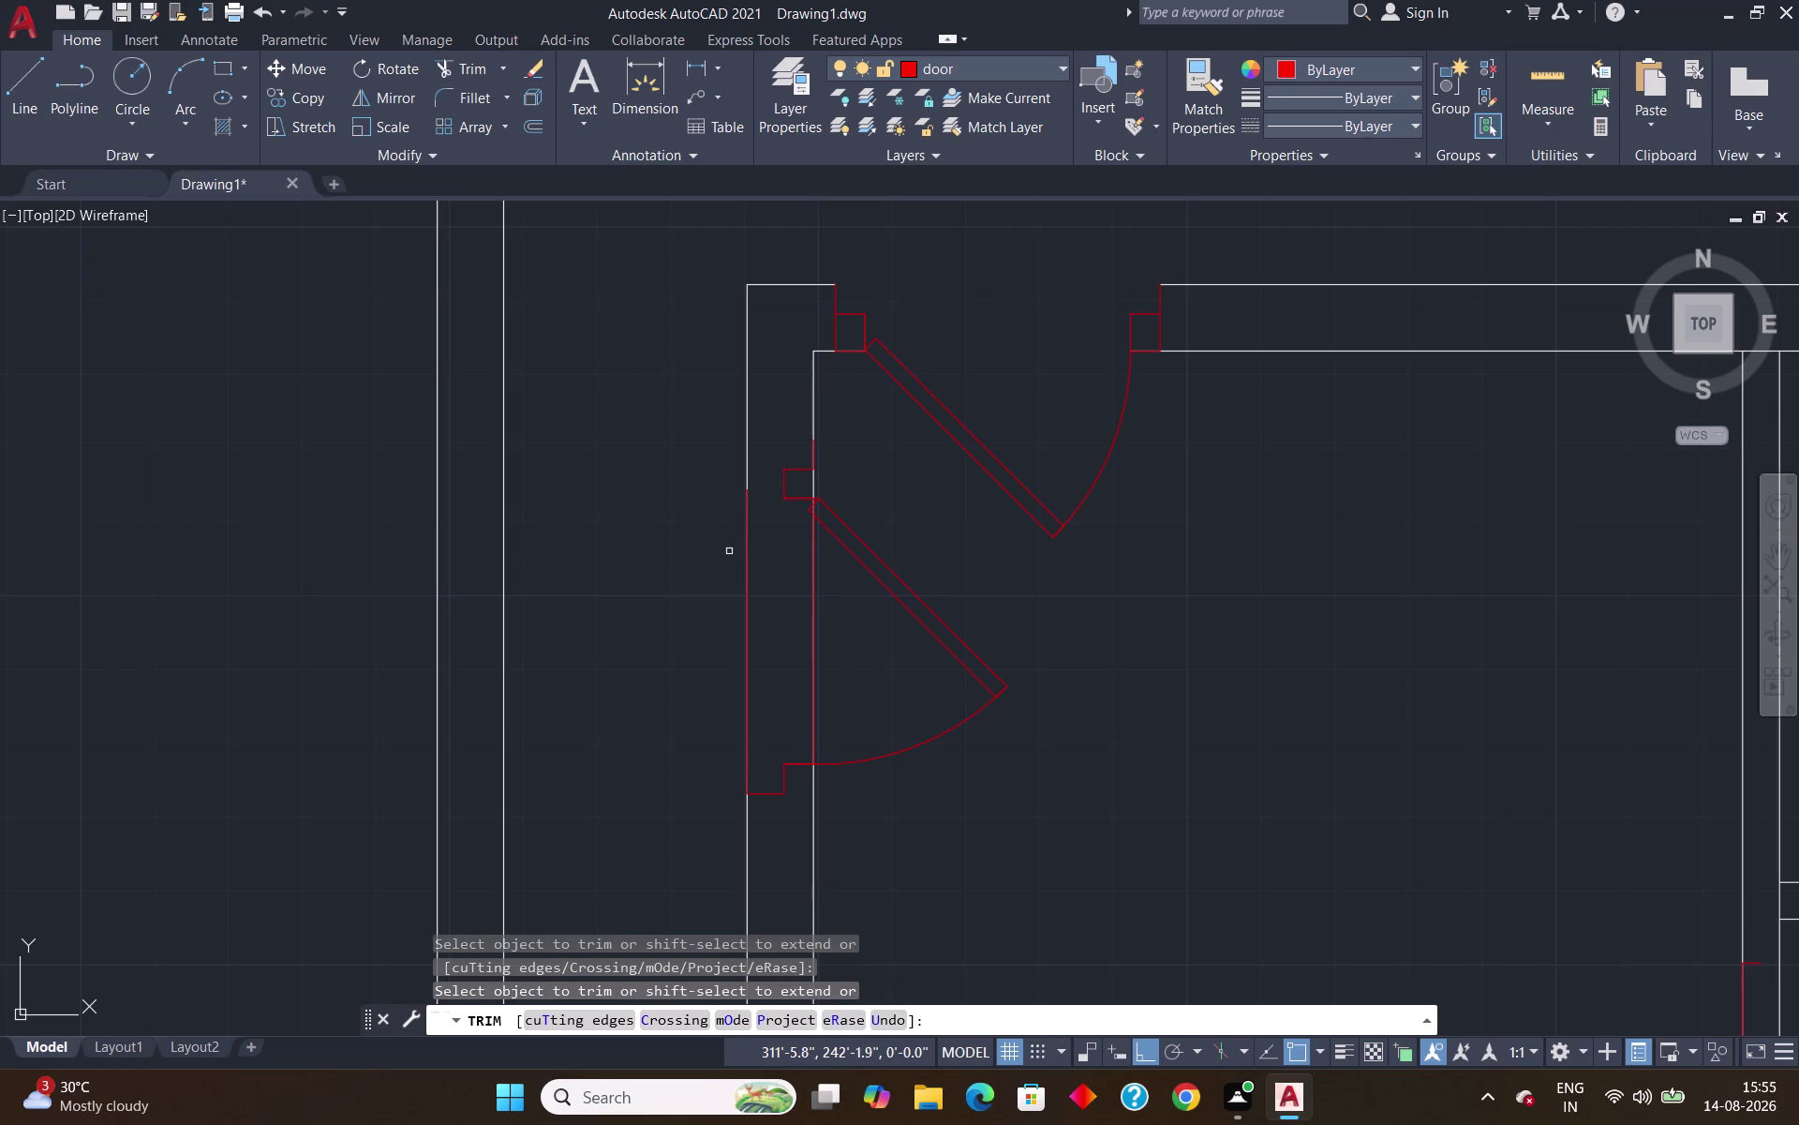
drag(728, 552, 743, 529)
click(746, 525)
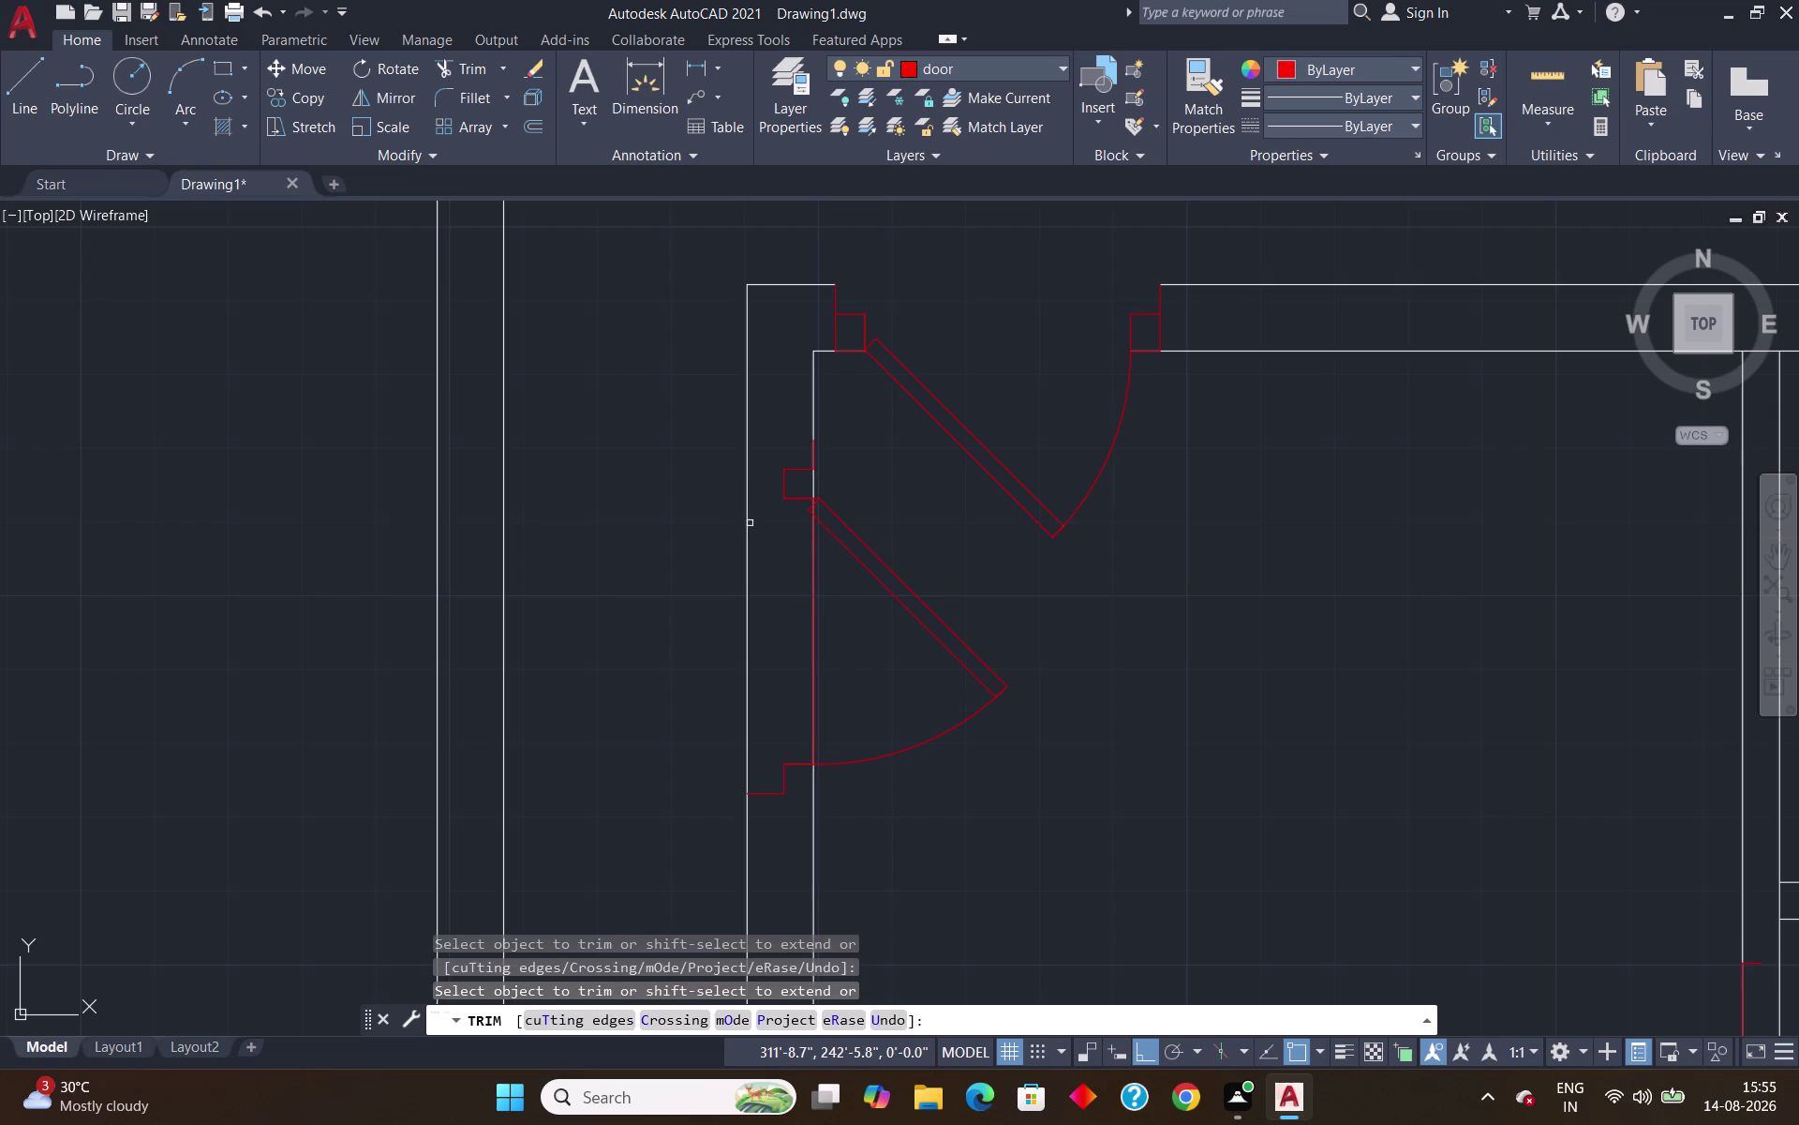
key(Escape)
key(grave)
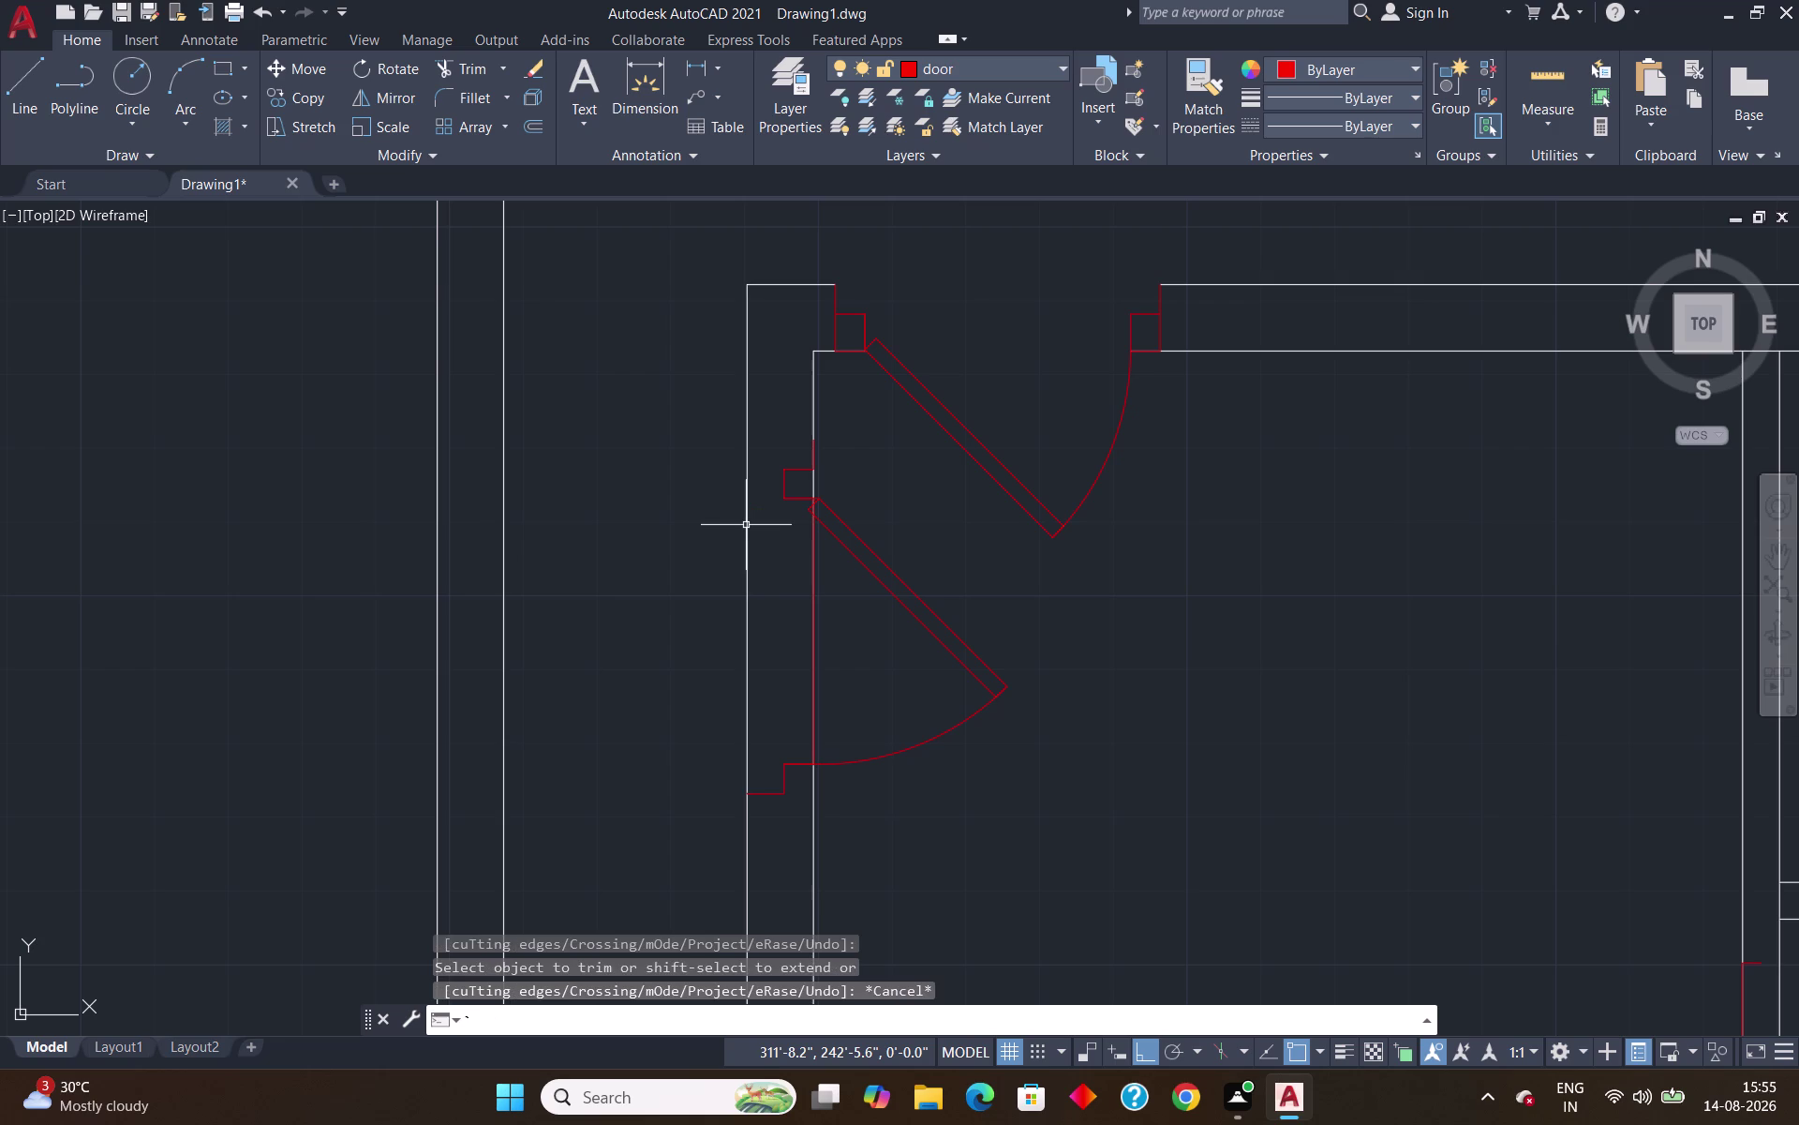
key(ctrl+z)
key(ctrl+z)
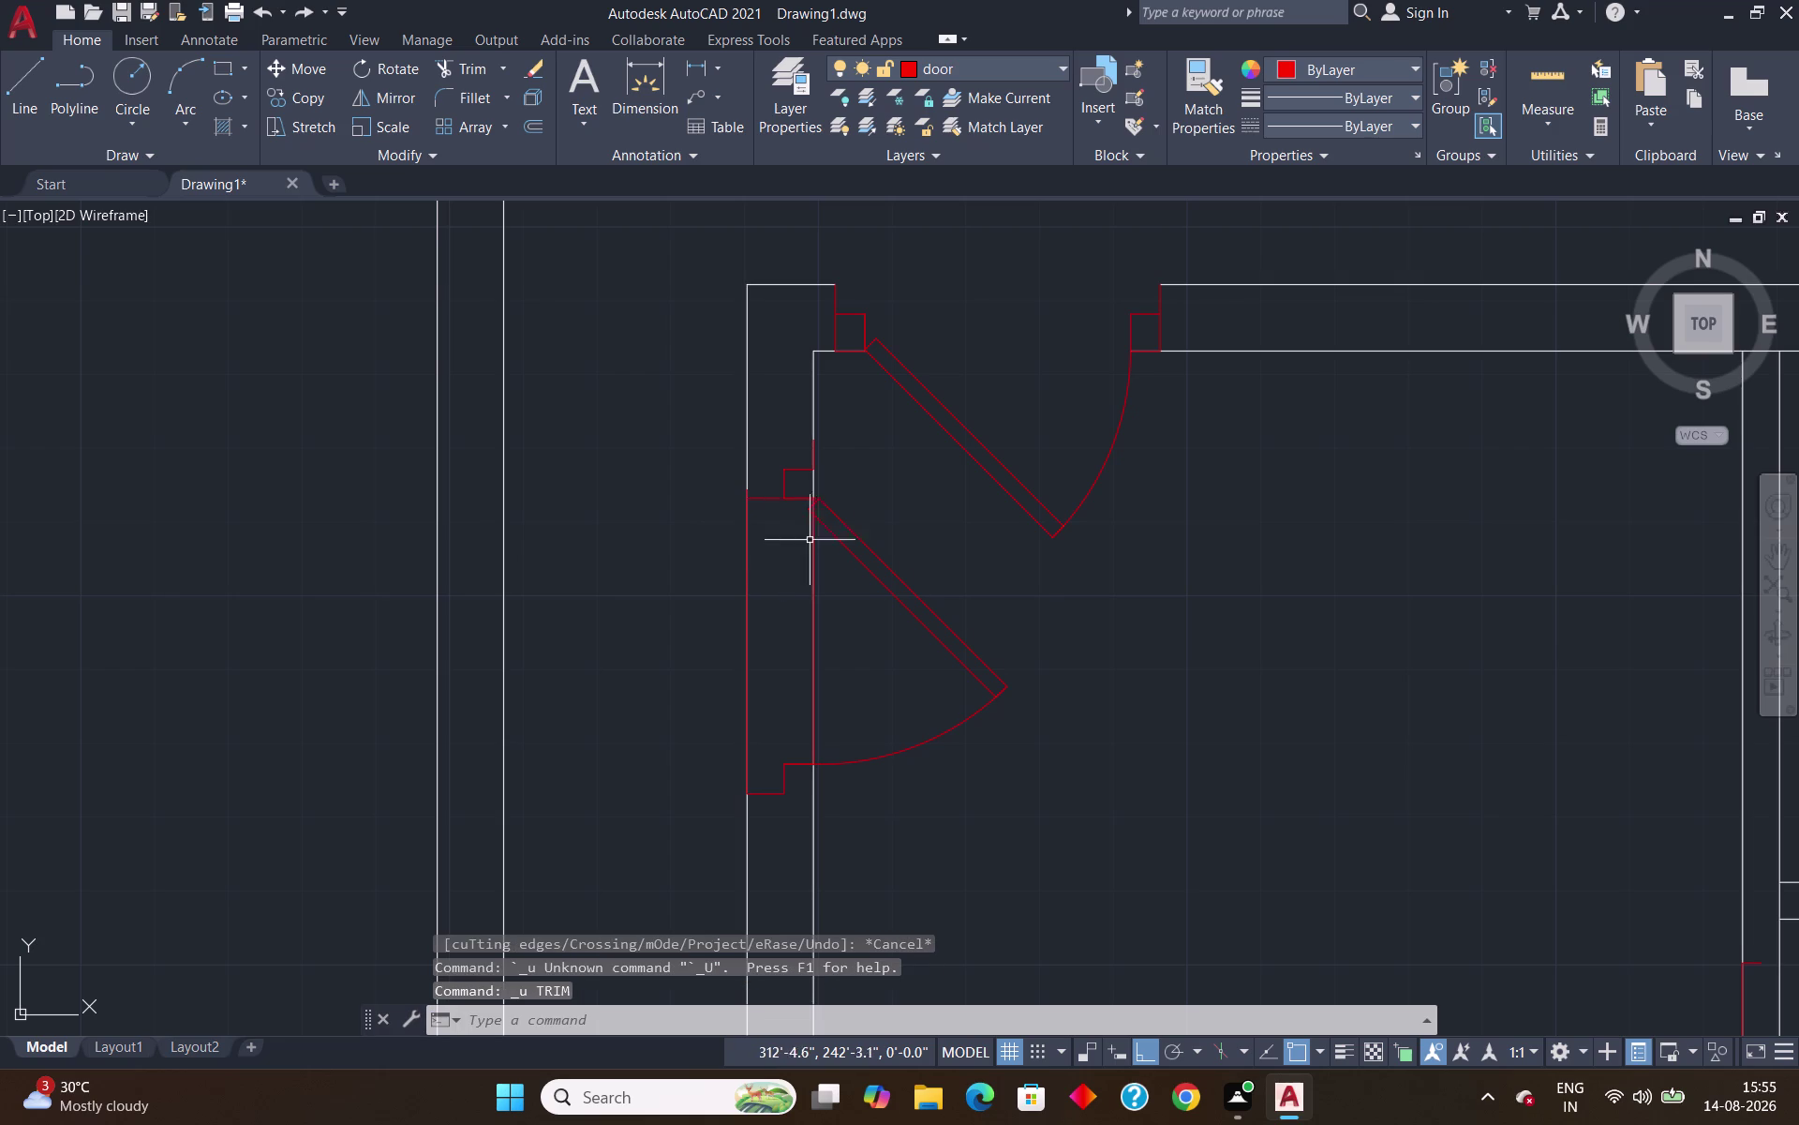
key(Escape)
Trim the four wall line segments left inside the top-left door opening.
text(tr)
key(Return)
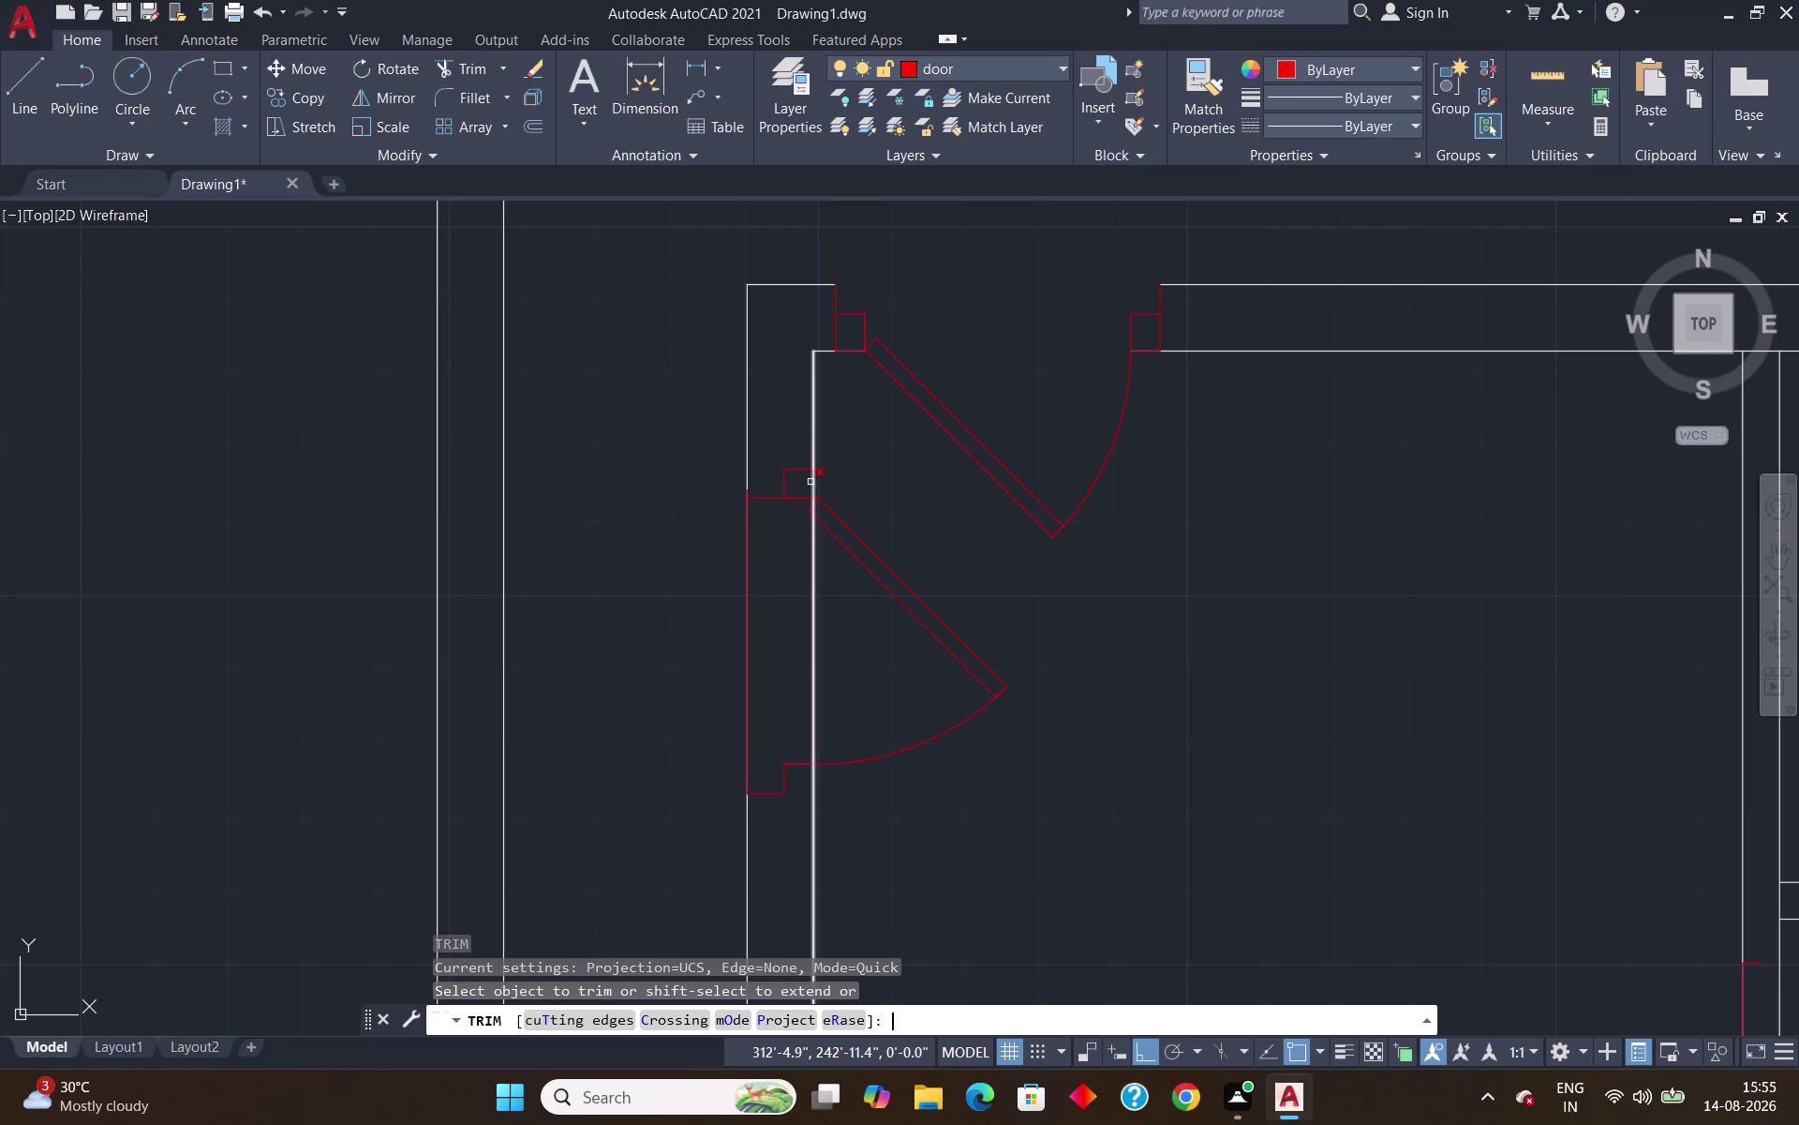
scroll(up, 3)
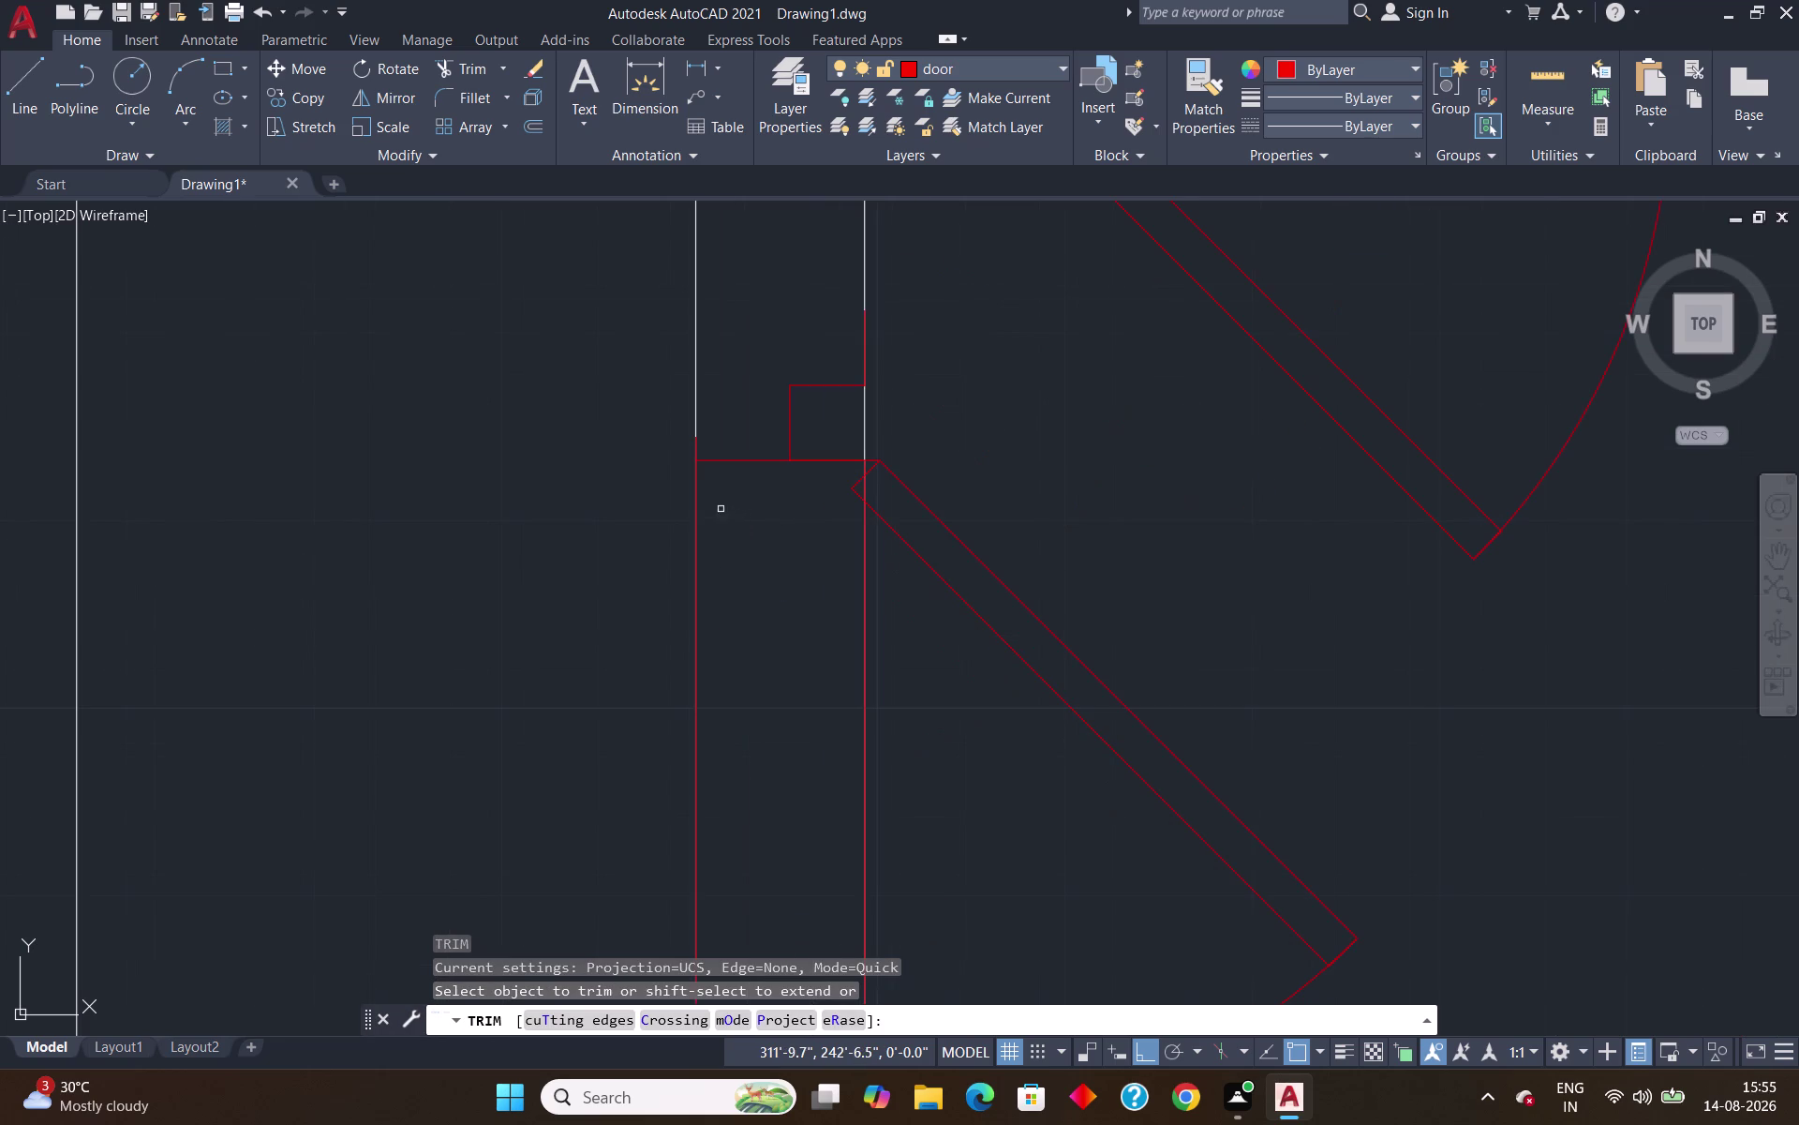
click(696, 496)
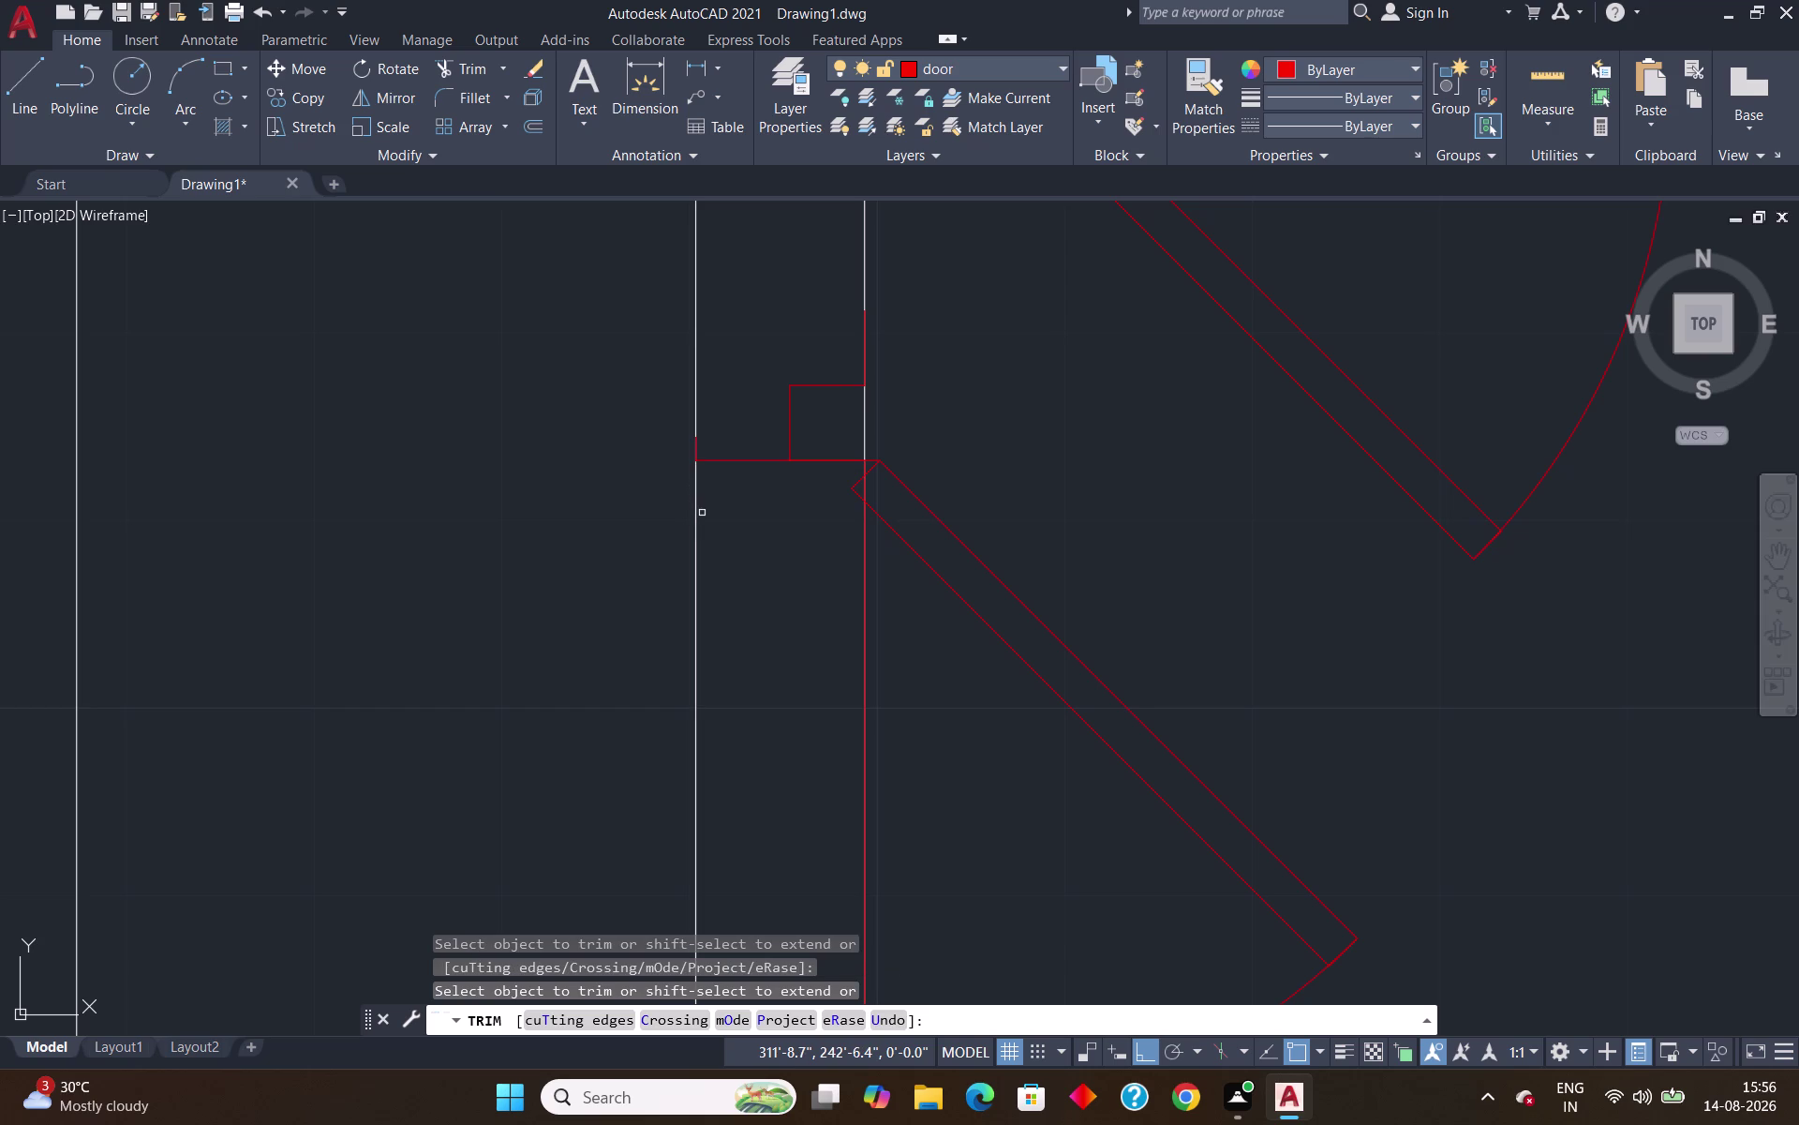
click(698, 510)
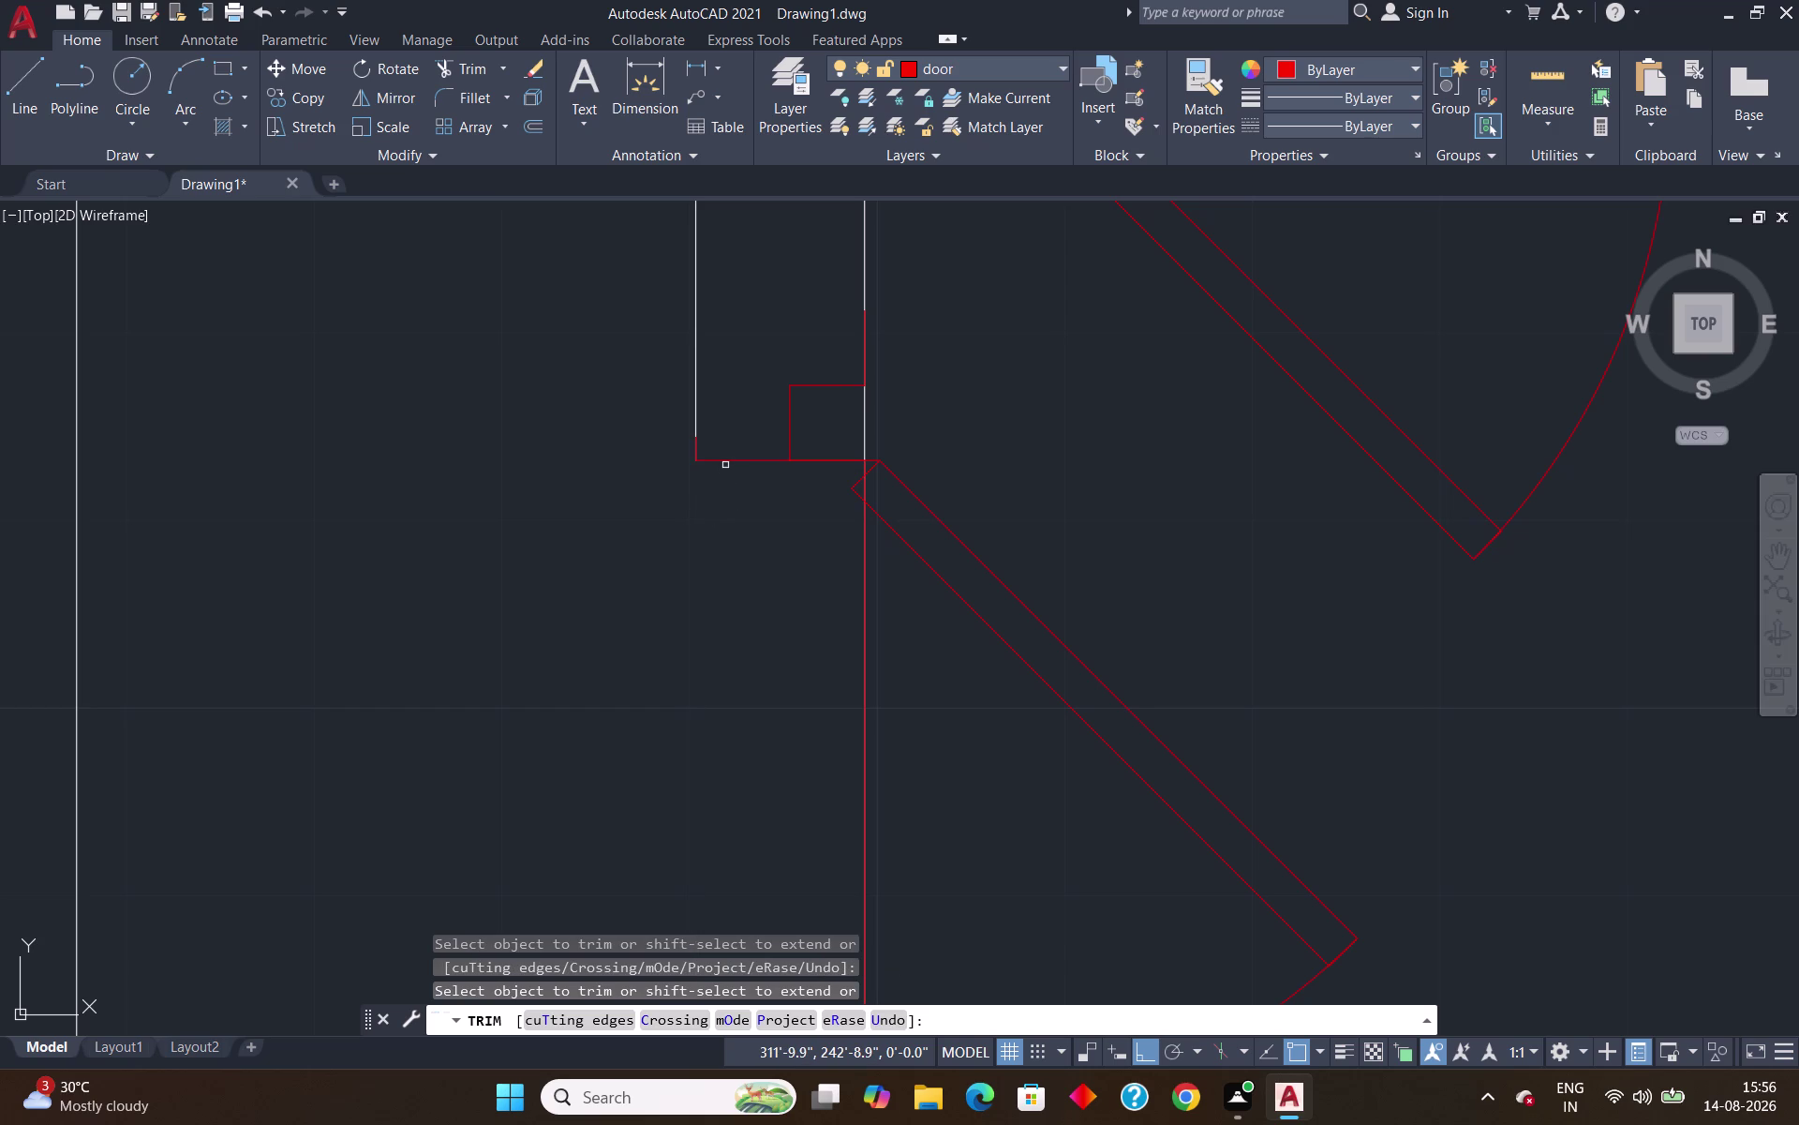
click(727, 459)
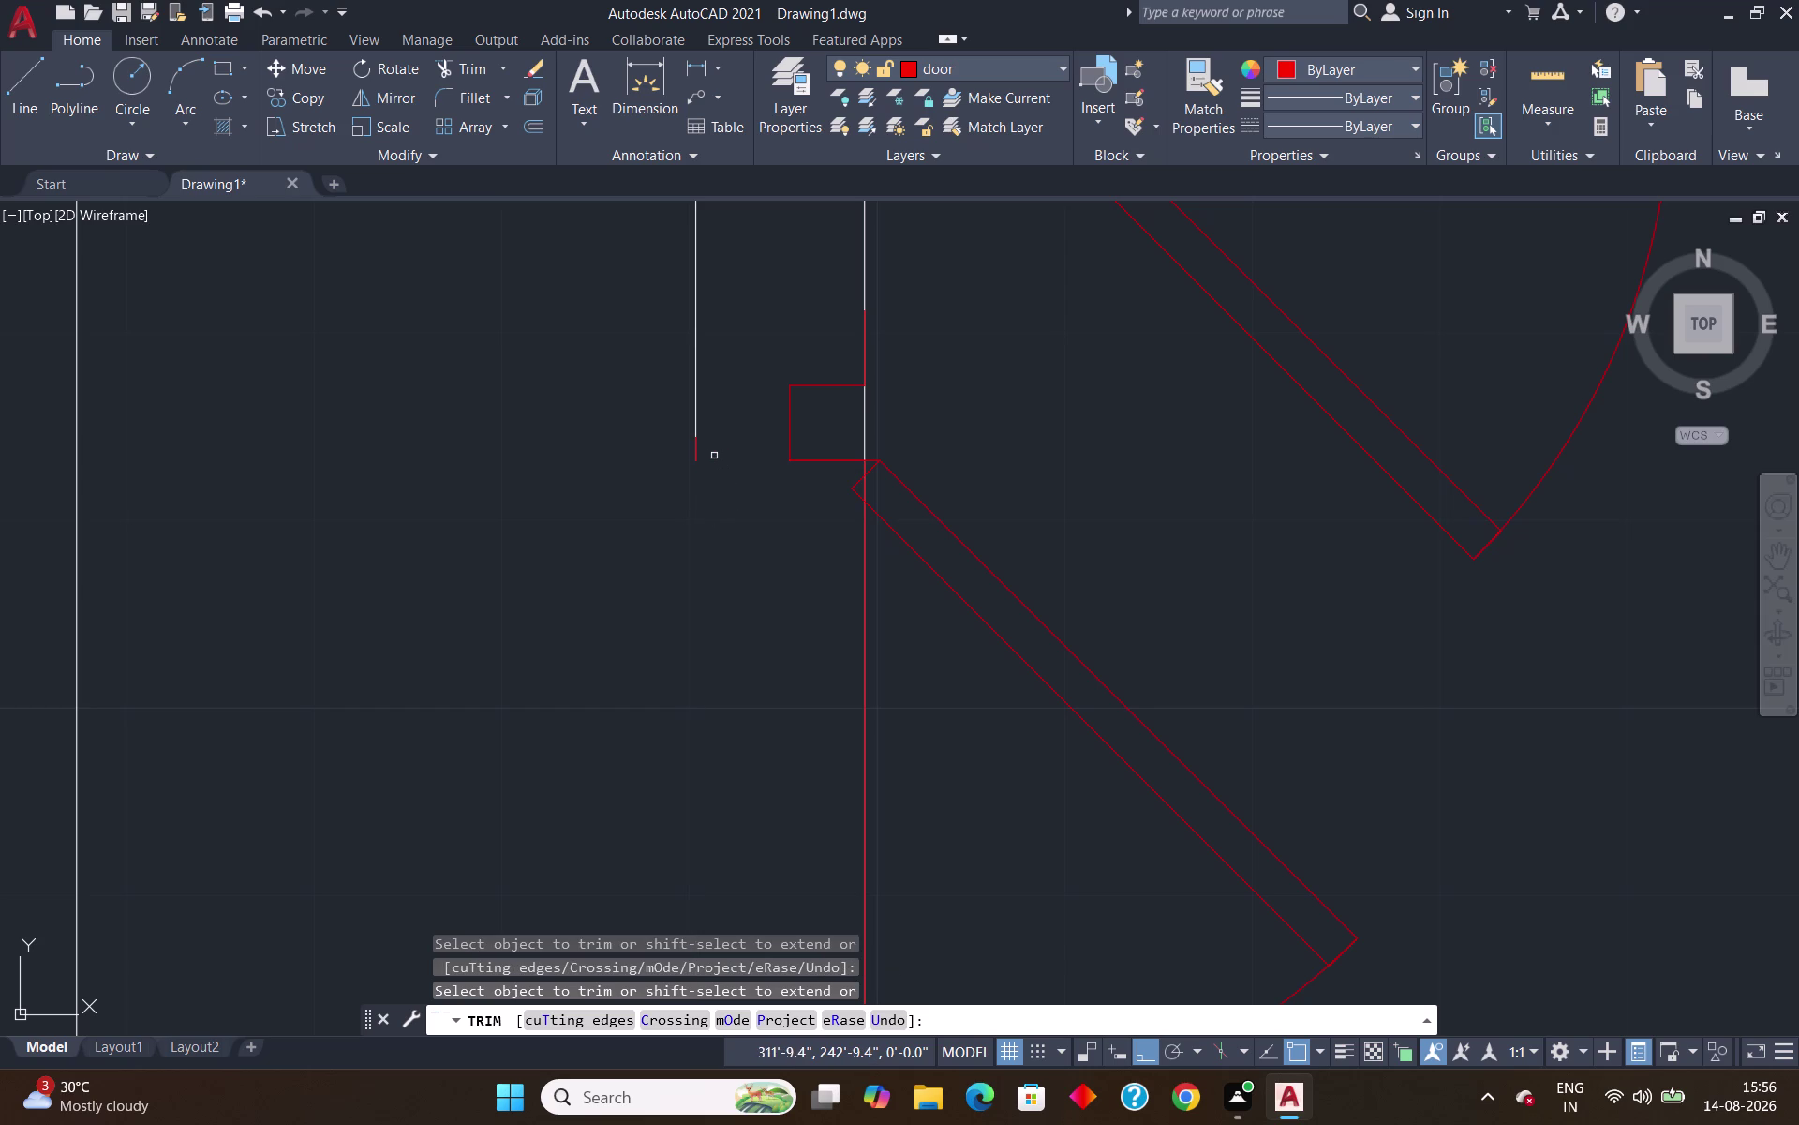
click(698, 454)
scroll(down, 3)
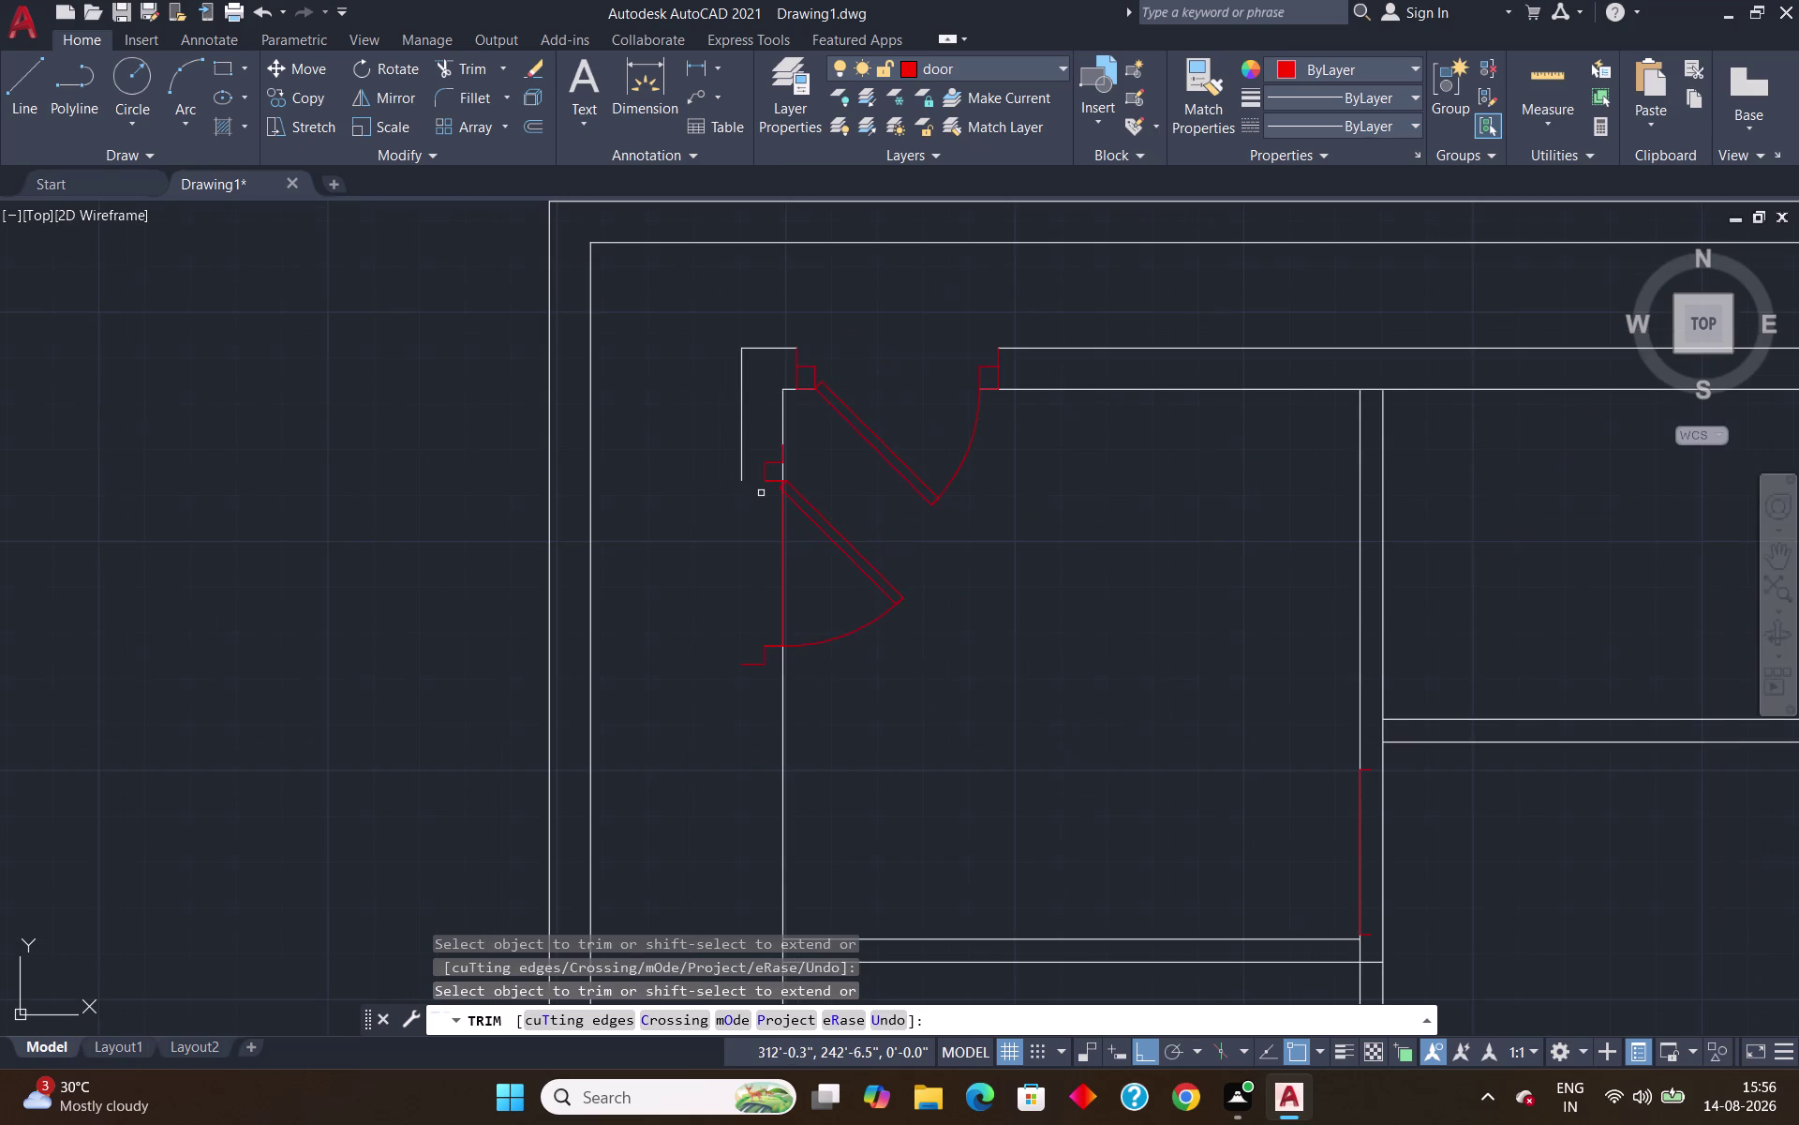
scroll(down, 3)
scroll(up, 3)
scroll(down, 3)
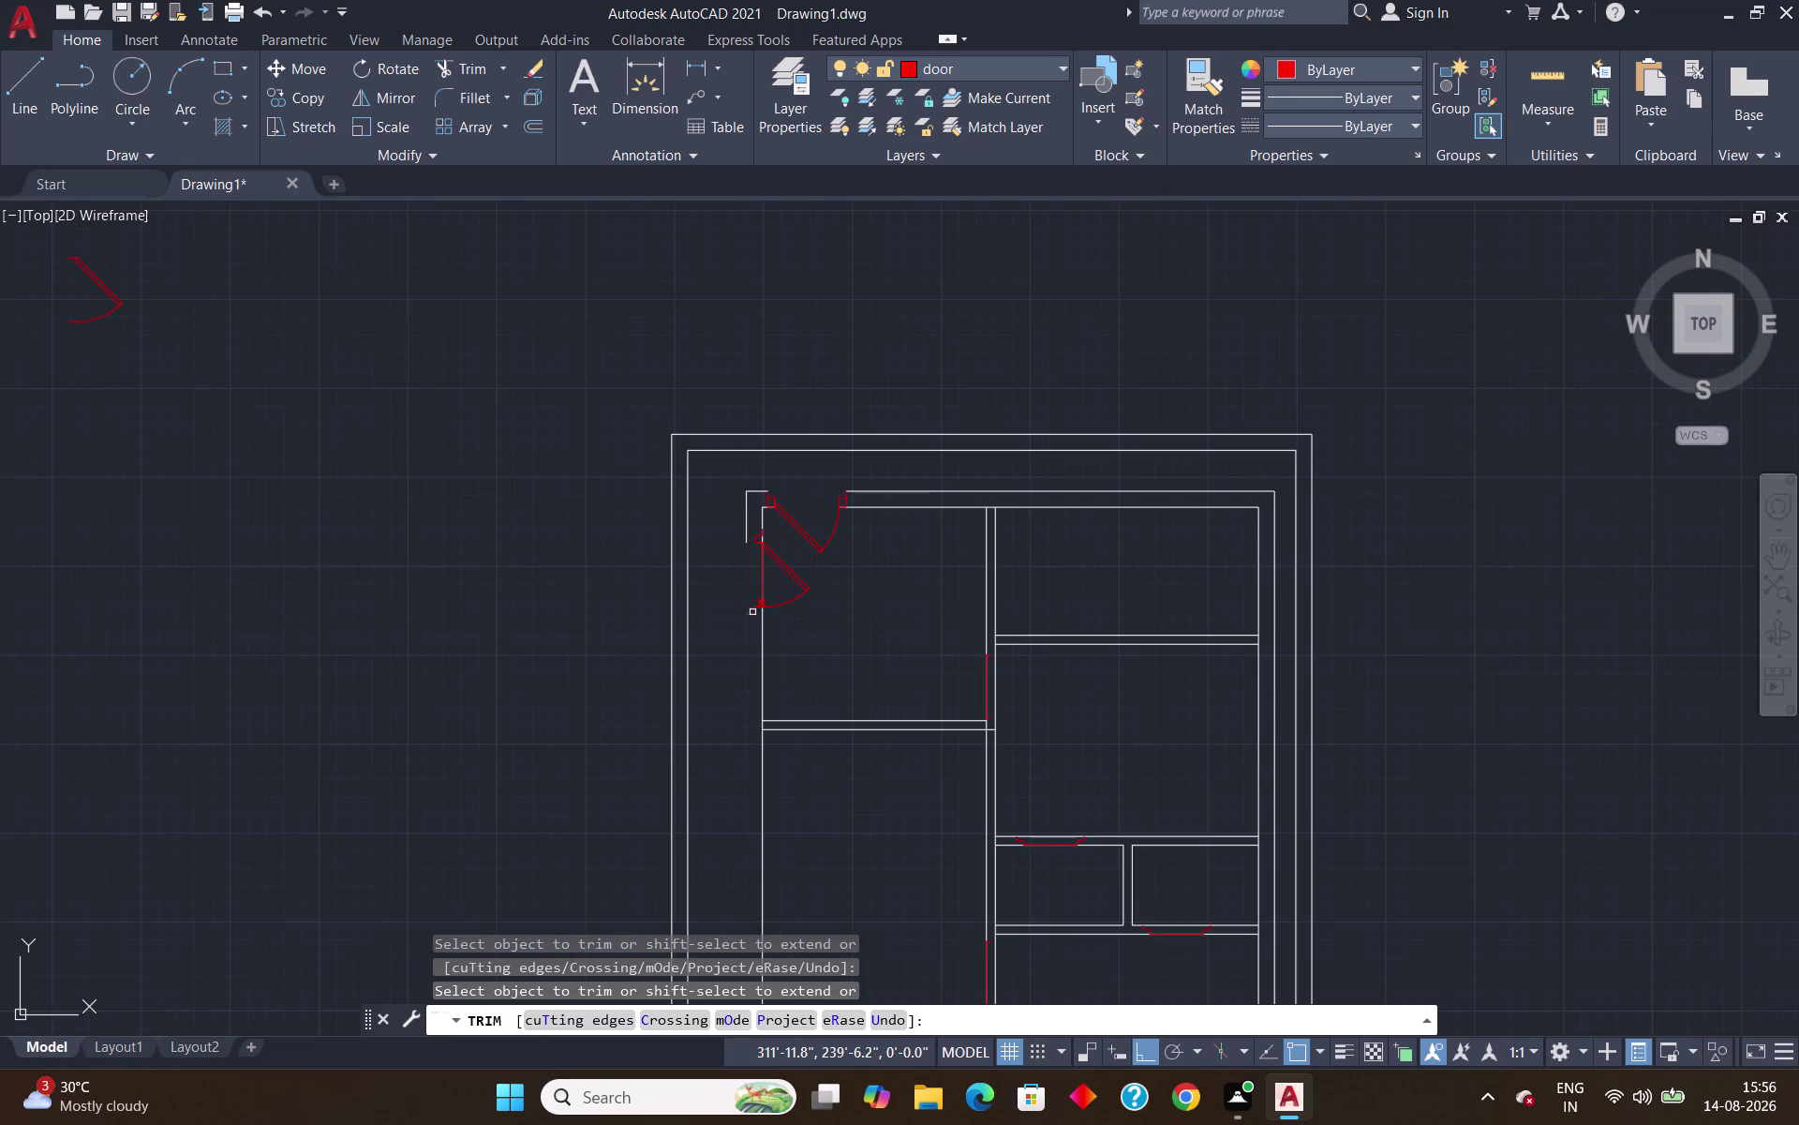
scroll(down, 3)
scroll(up, 3)
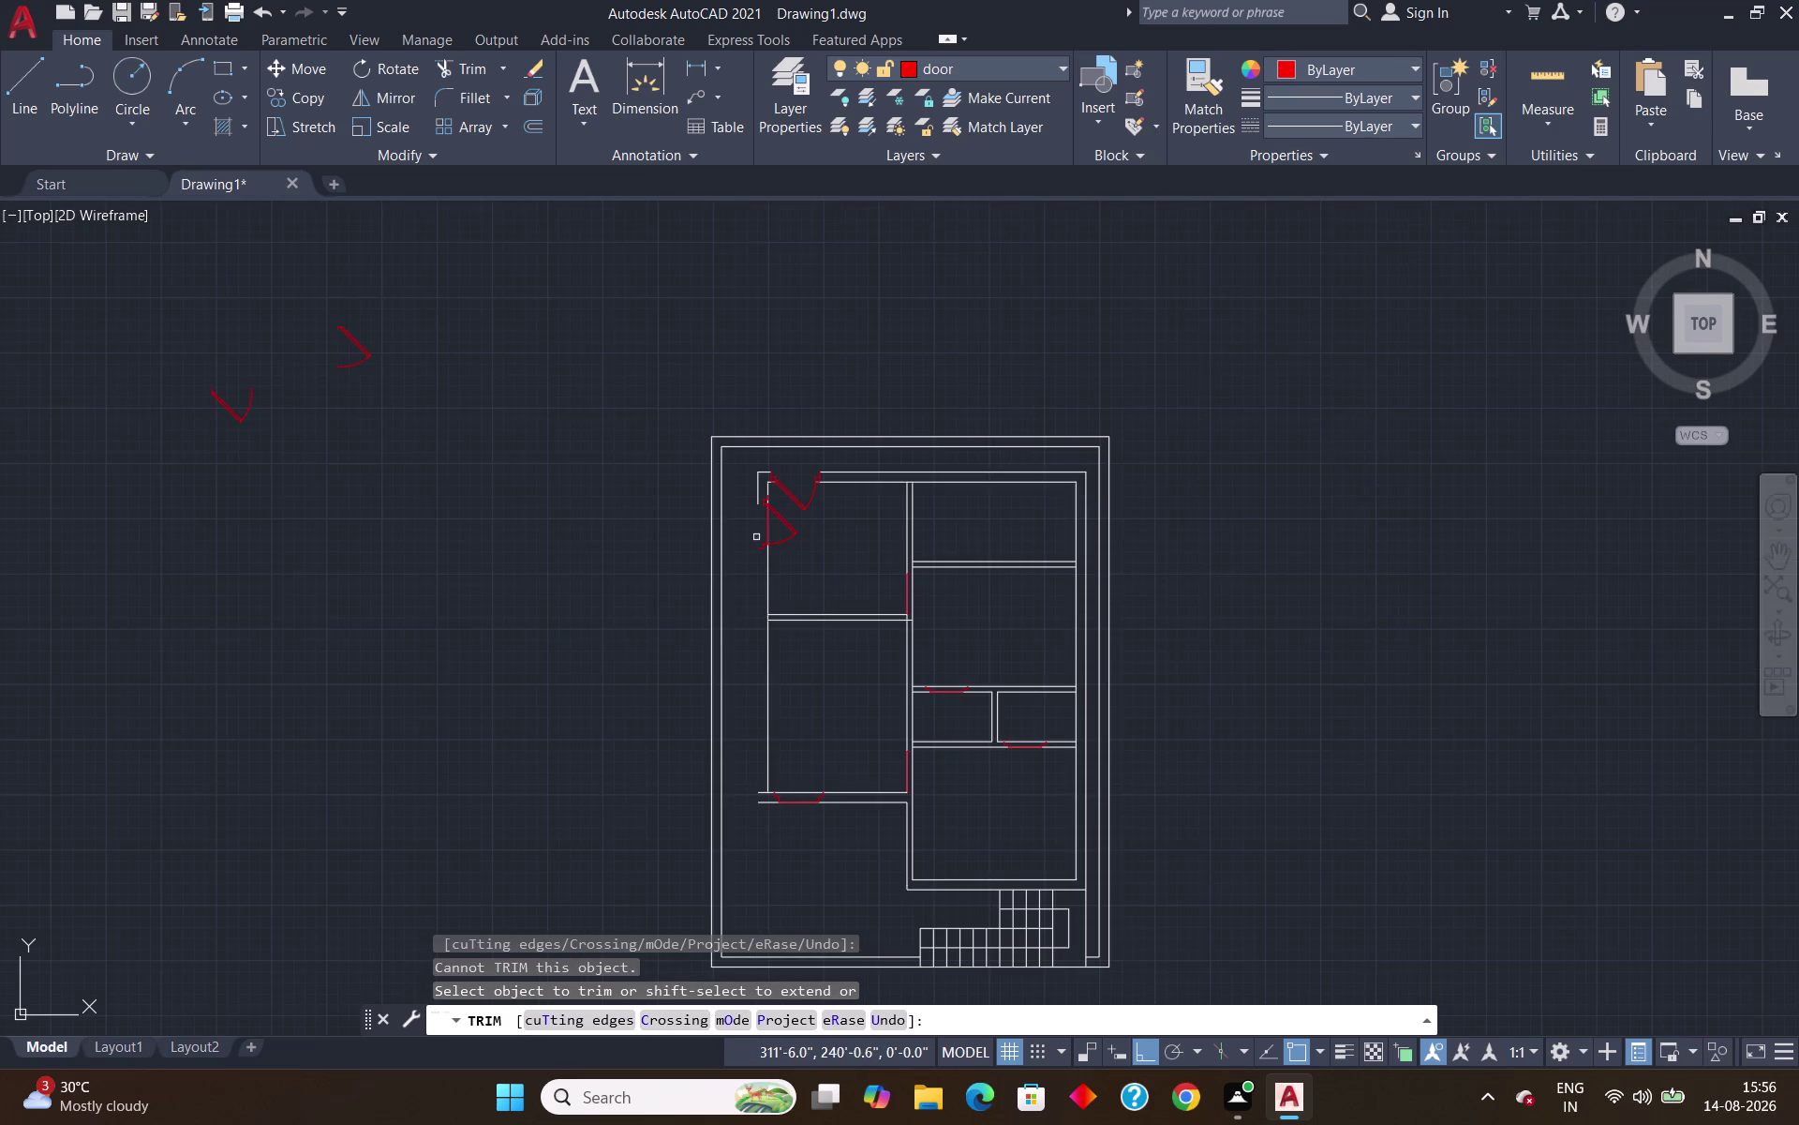
scroll(down, 3)
key(Escape)
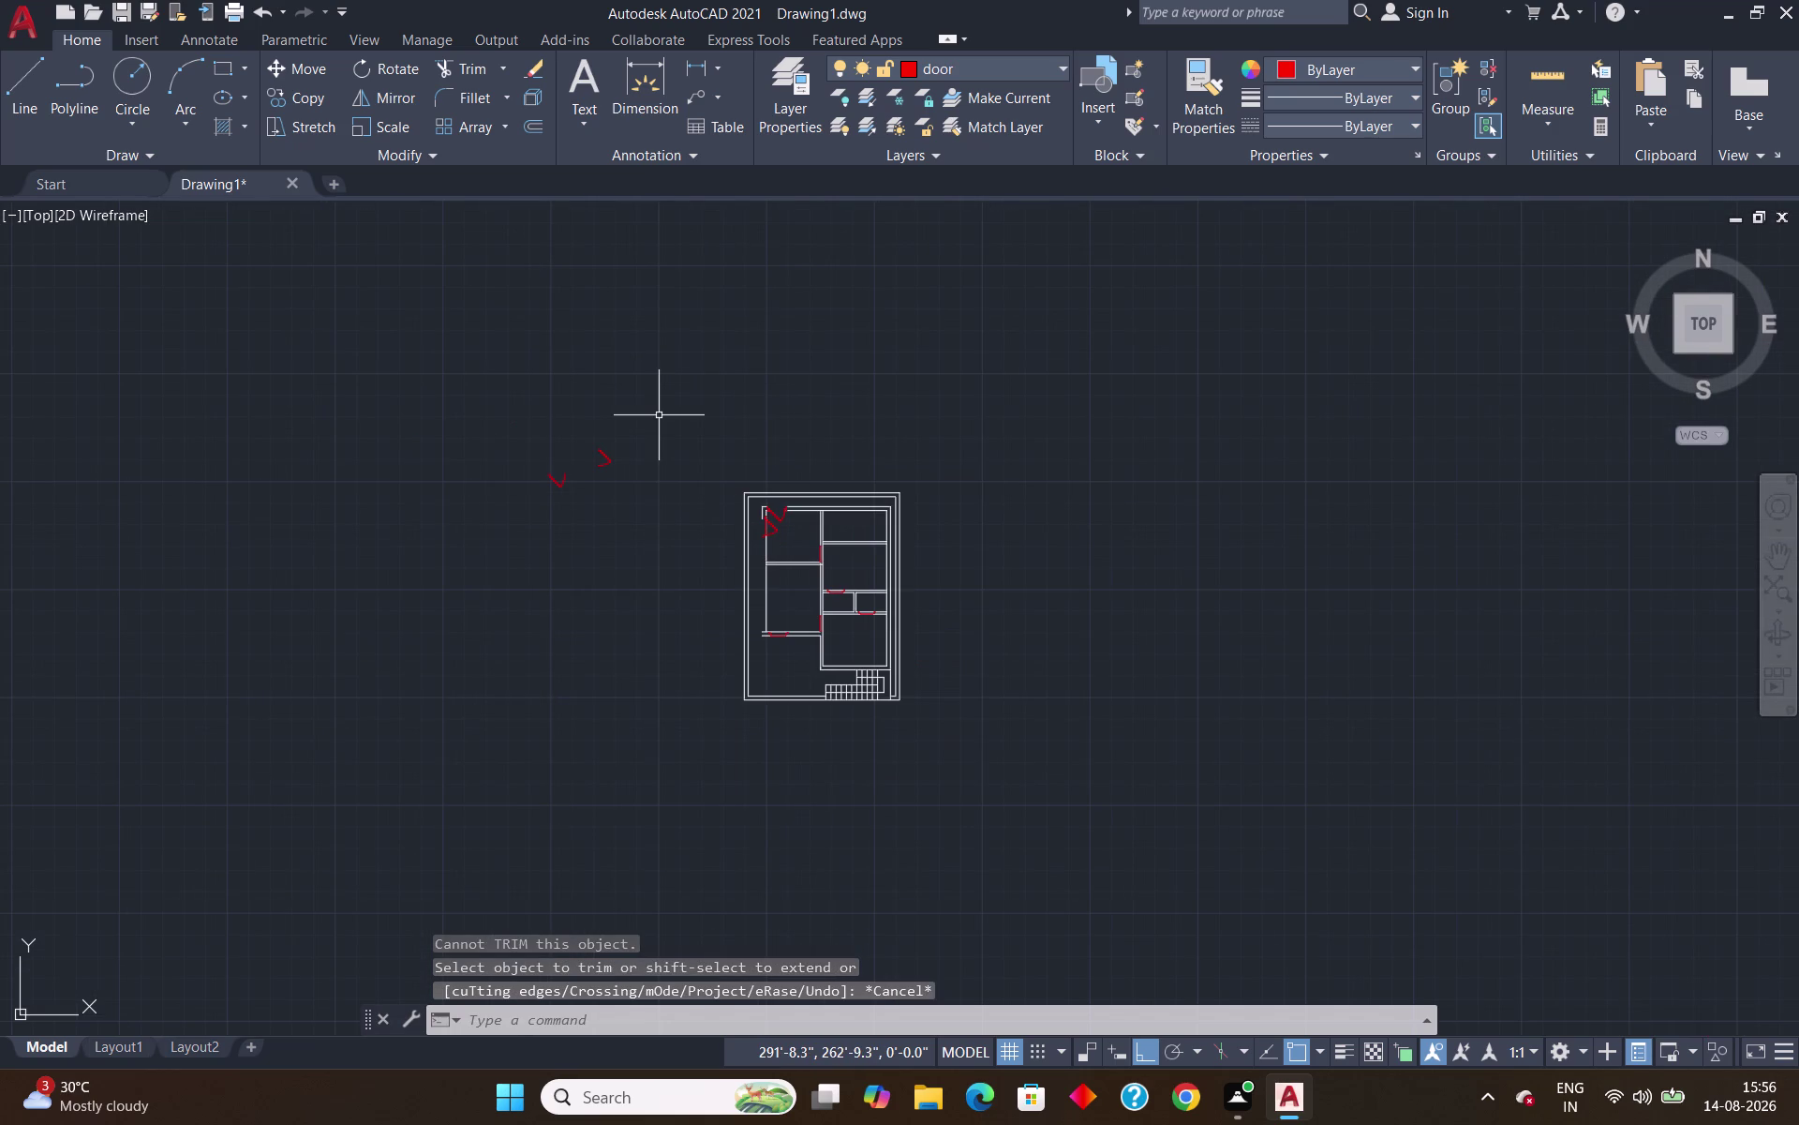
Undo the last trim and start a new trim pass at the top-left doorway.
key(ctrl+z)
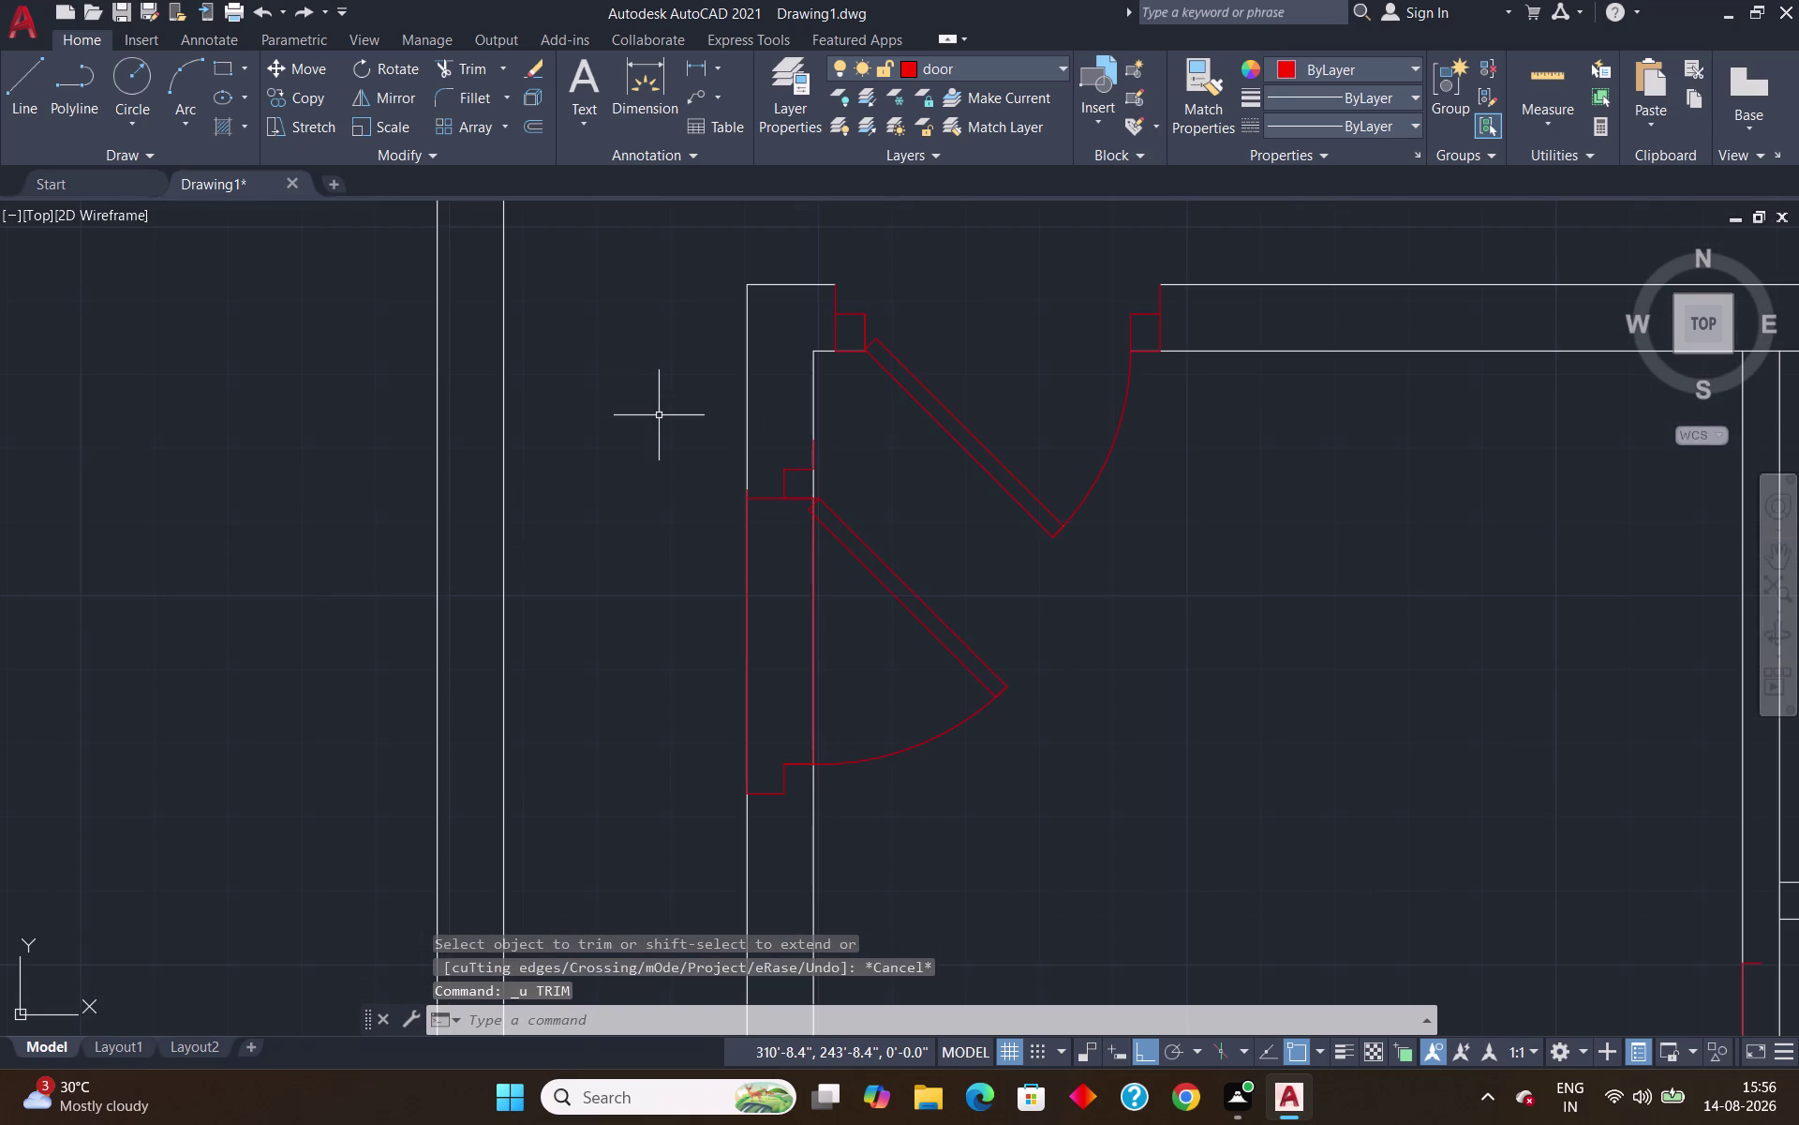
scroll(down, 3)
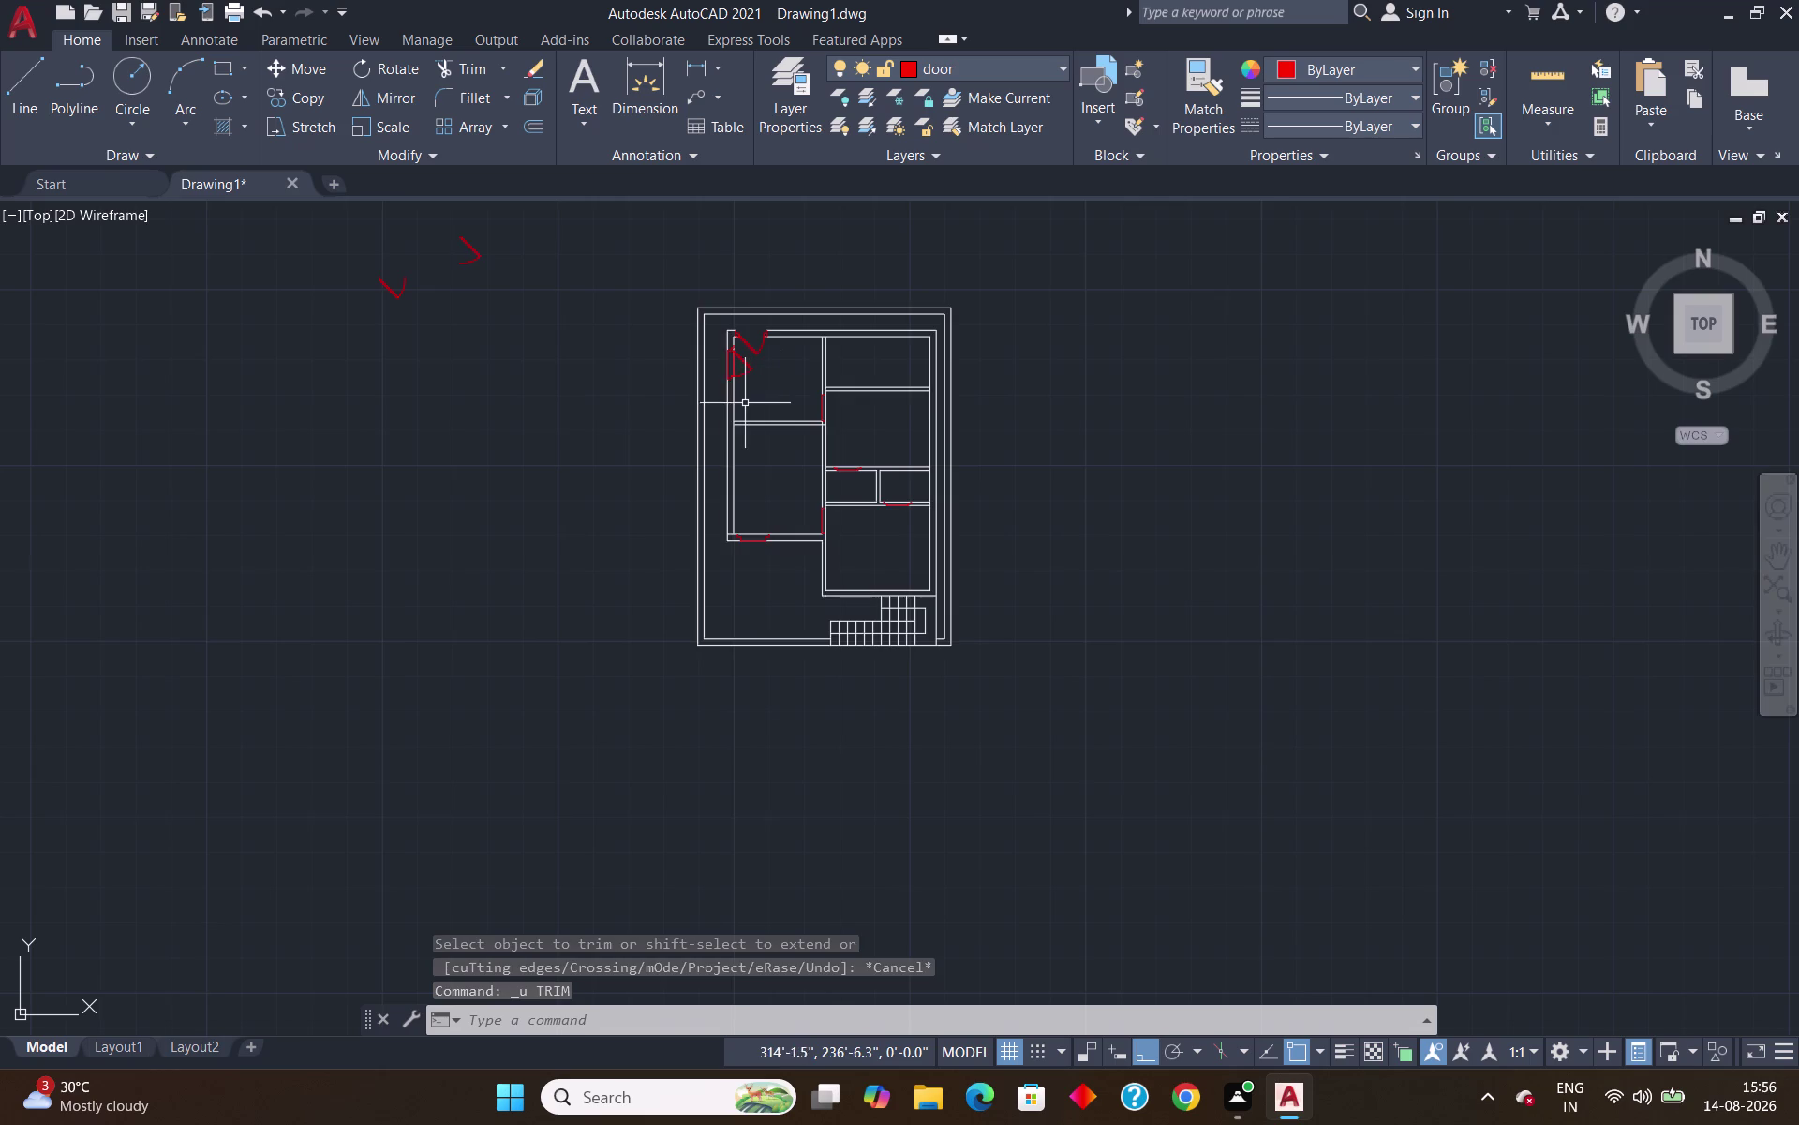
scroll(up, 3)
text(tr)
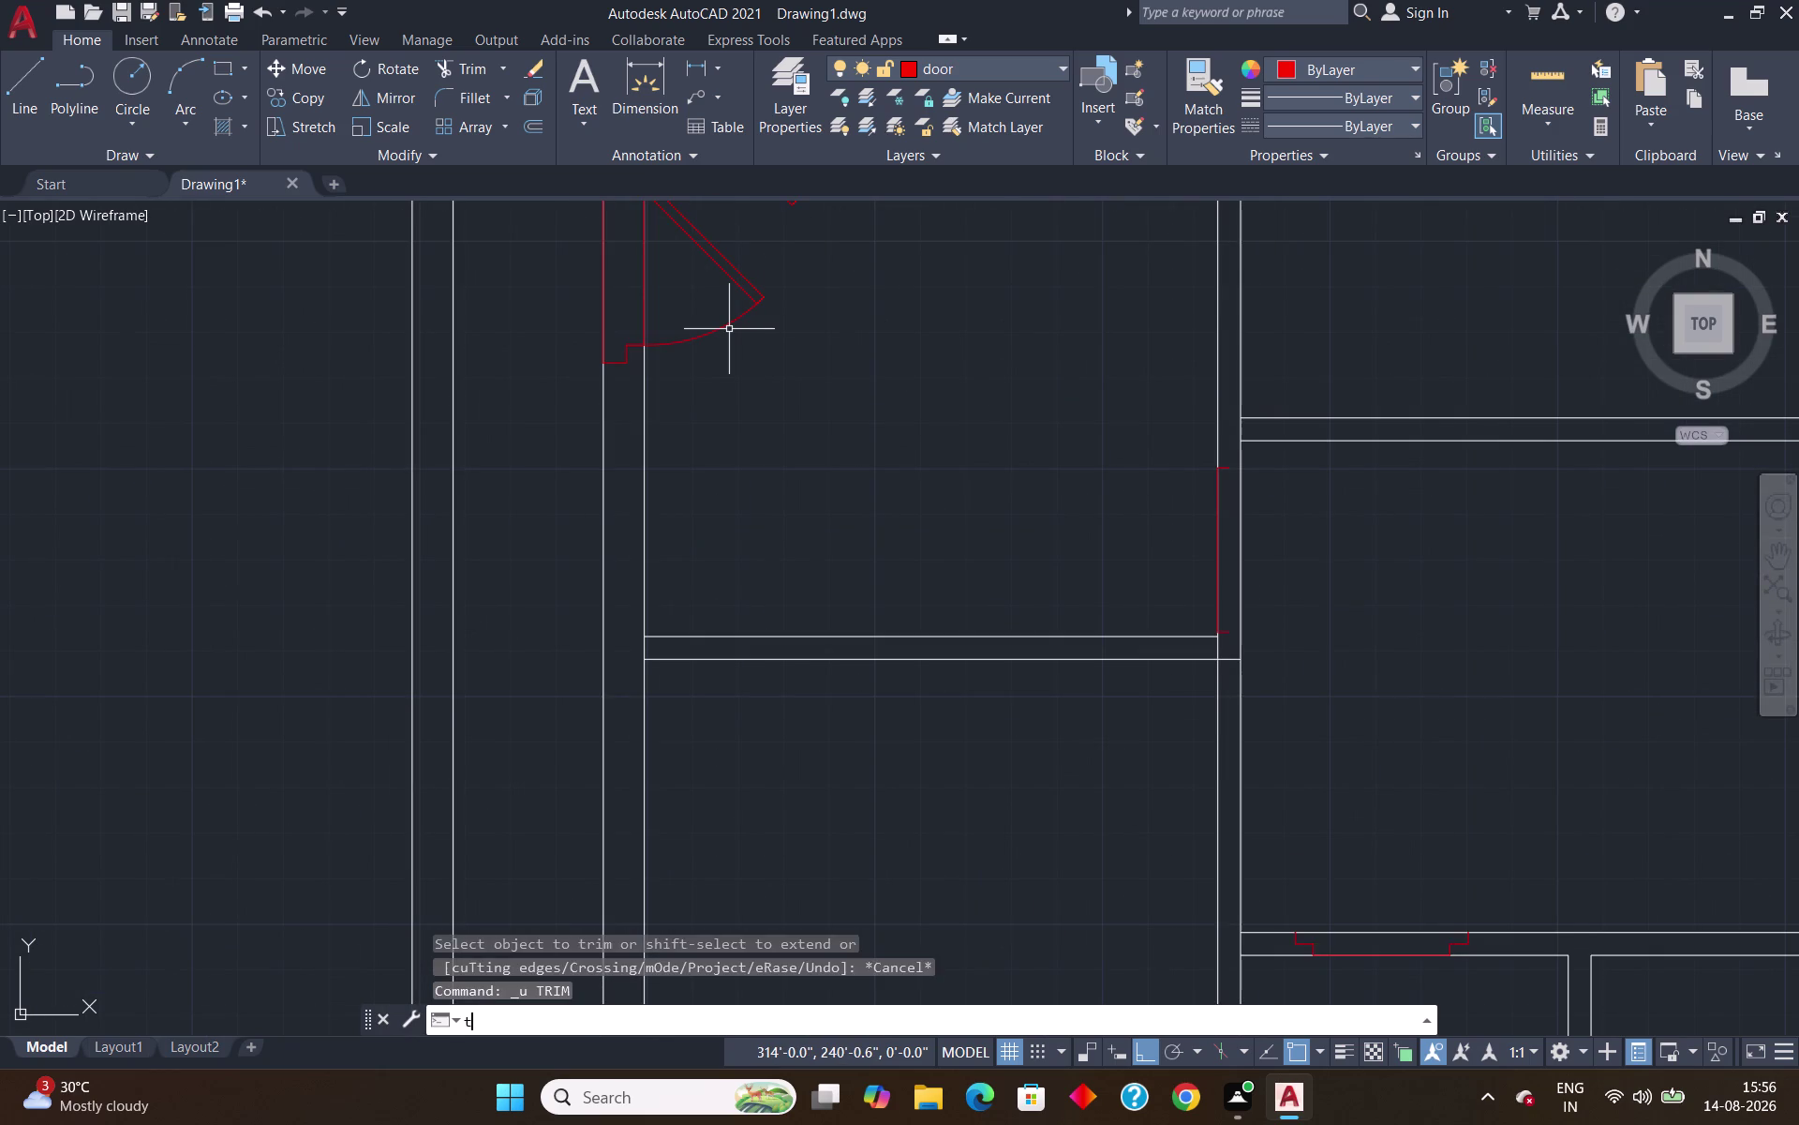
key(Return)
scroll(down, 3)
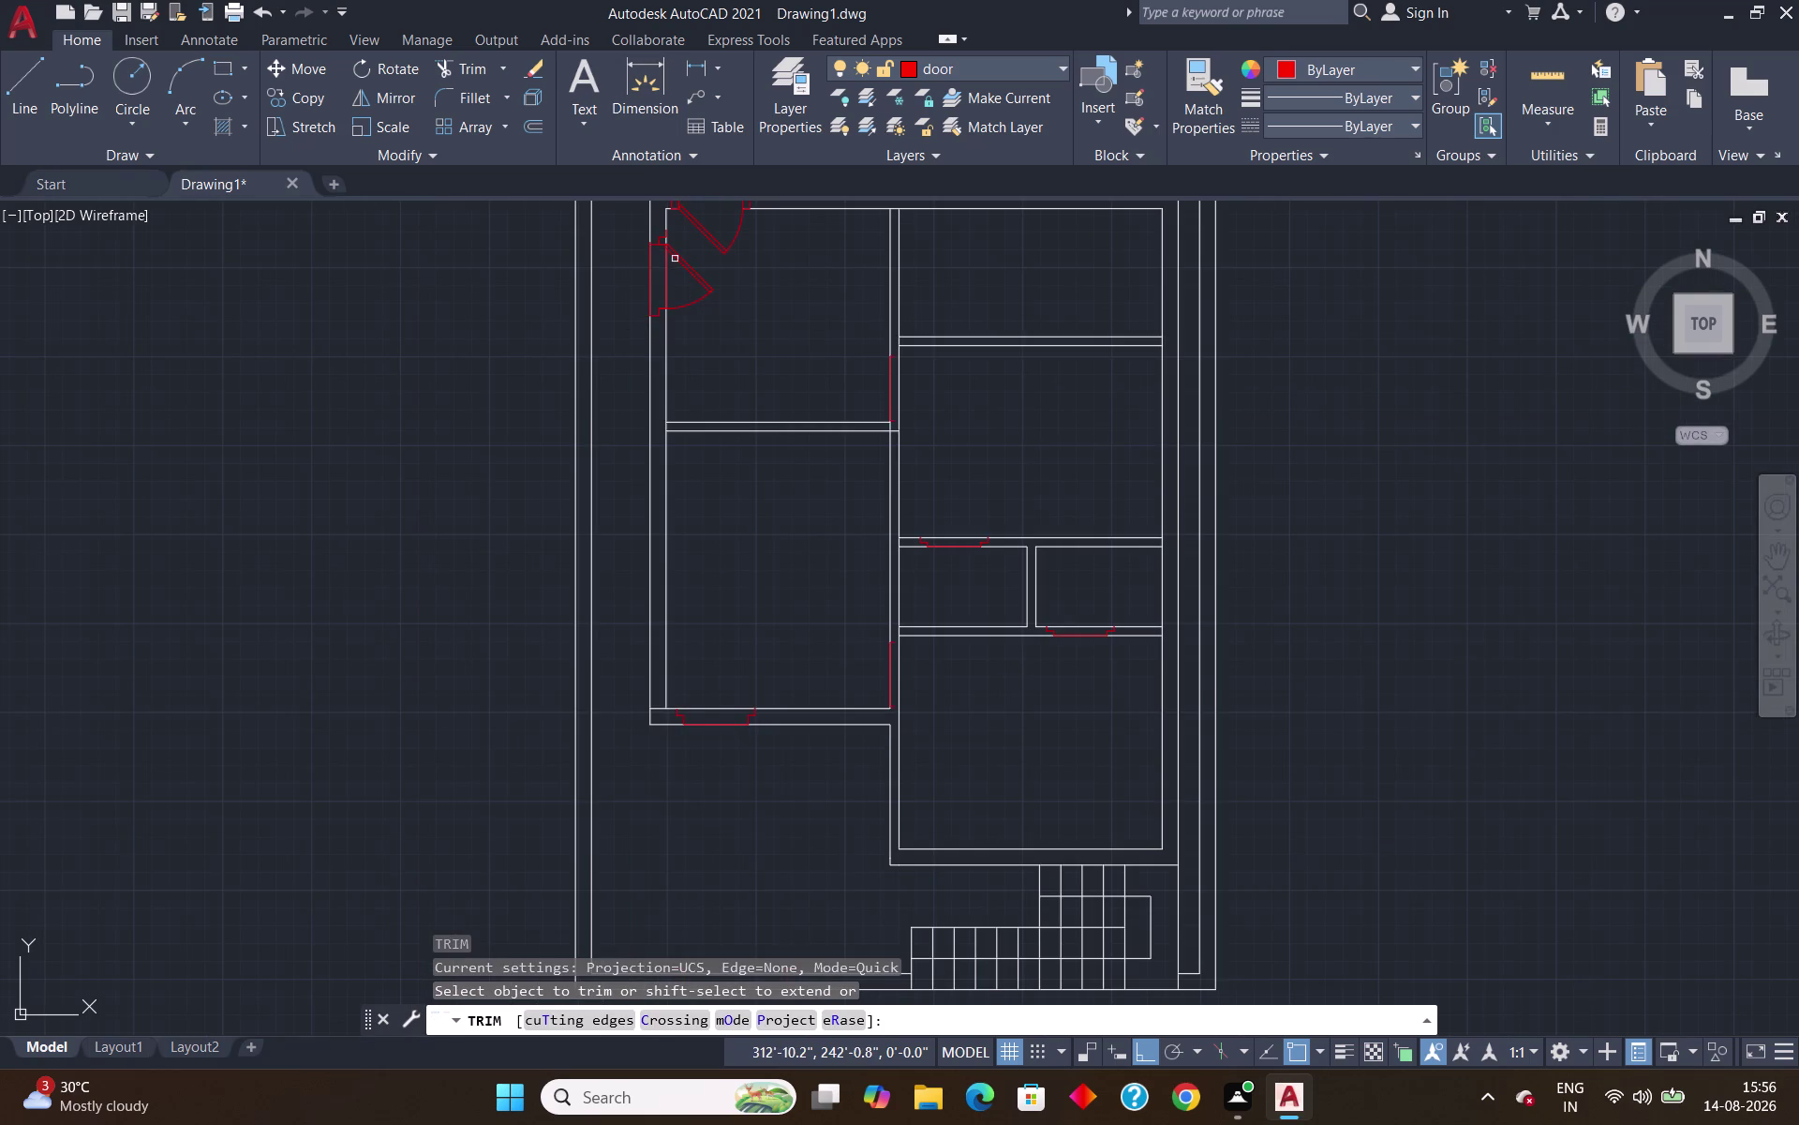
middle_drag(679, 293, 740, 390)
scroll(up, 3)
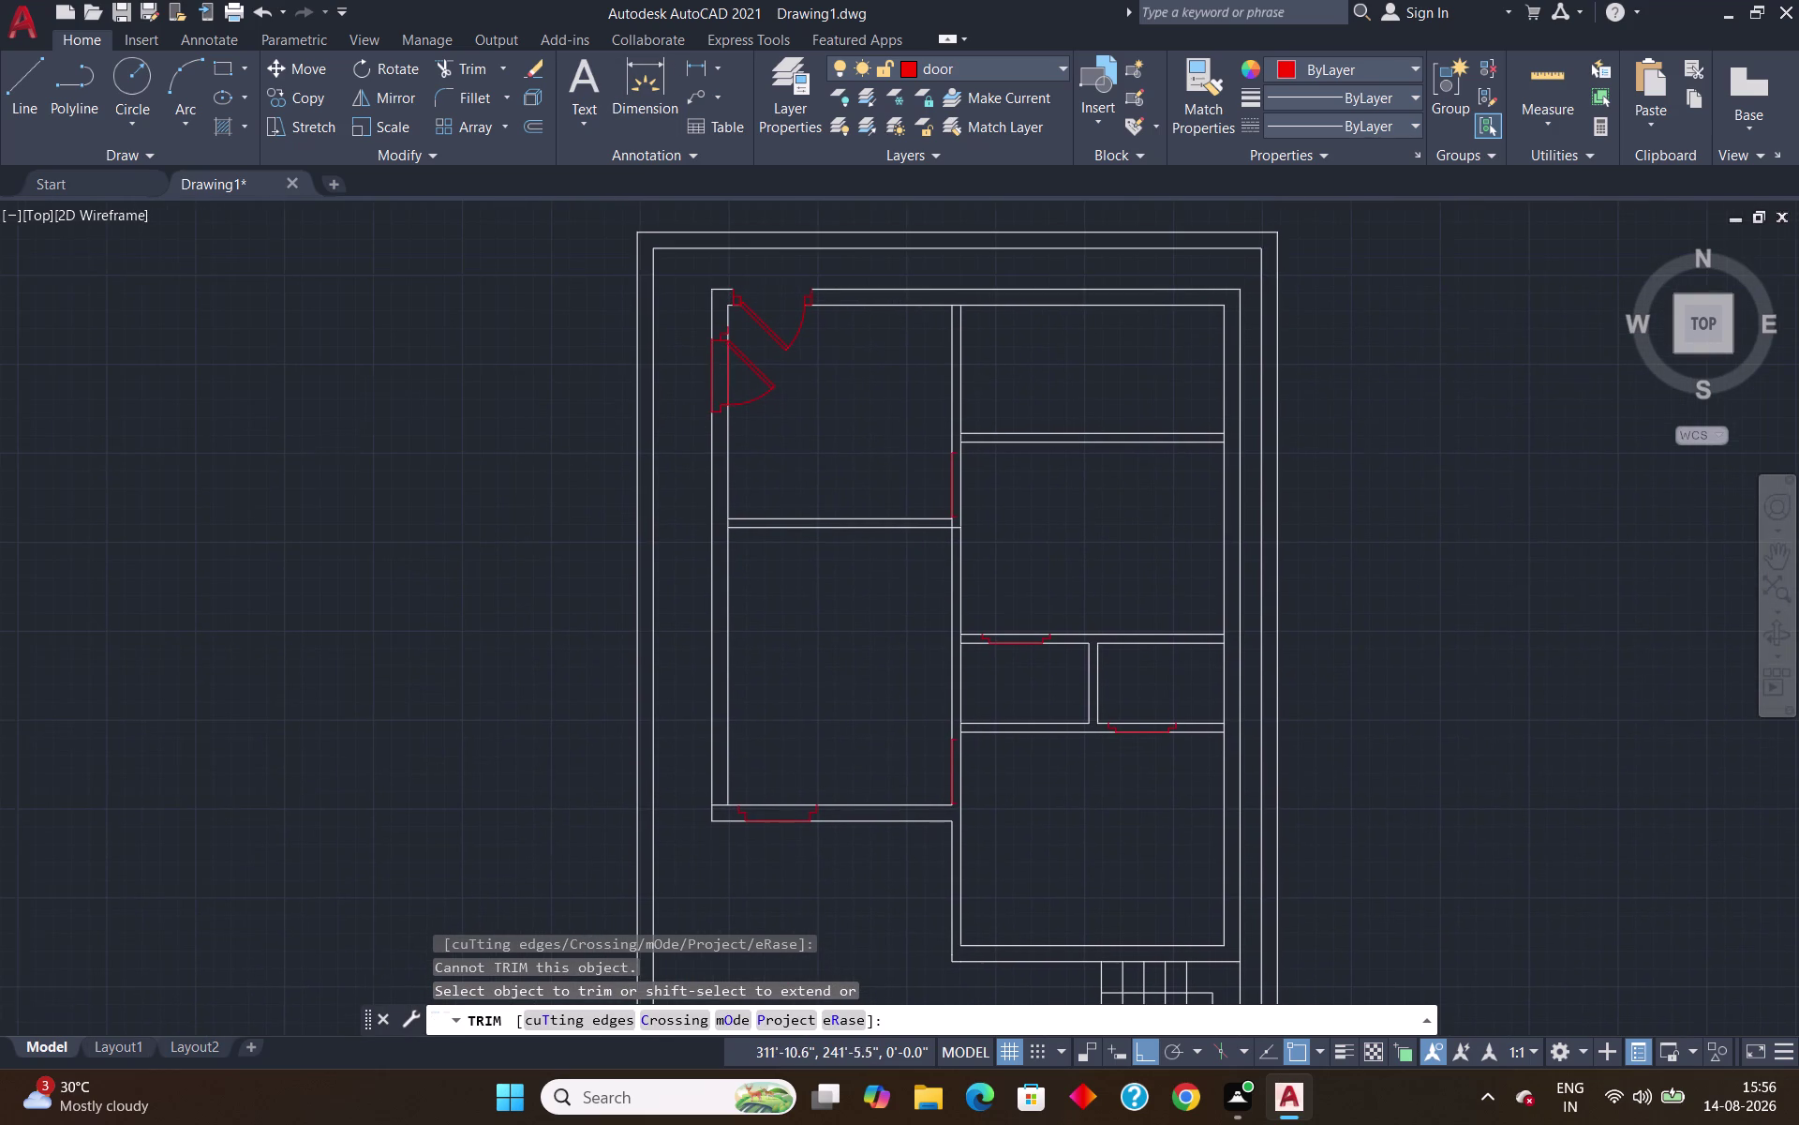
scroll(up, 3)
Fence-trim the wall lines crossing the doorway, beside the hinge and inside the frame.
drag(679, 368, 730, 392)
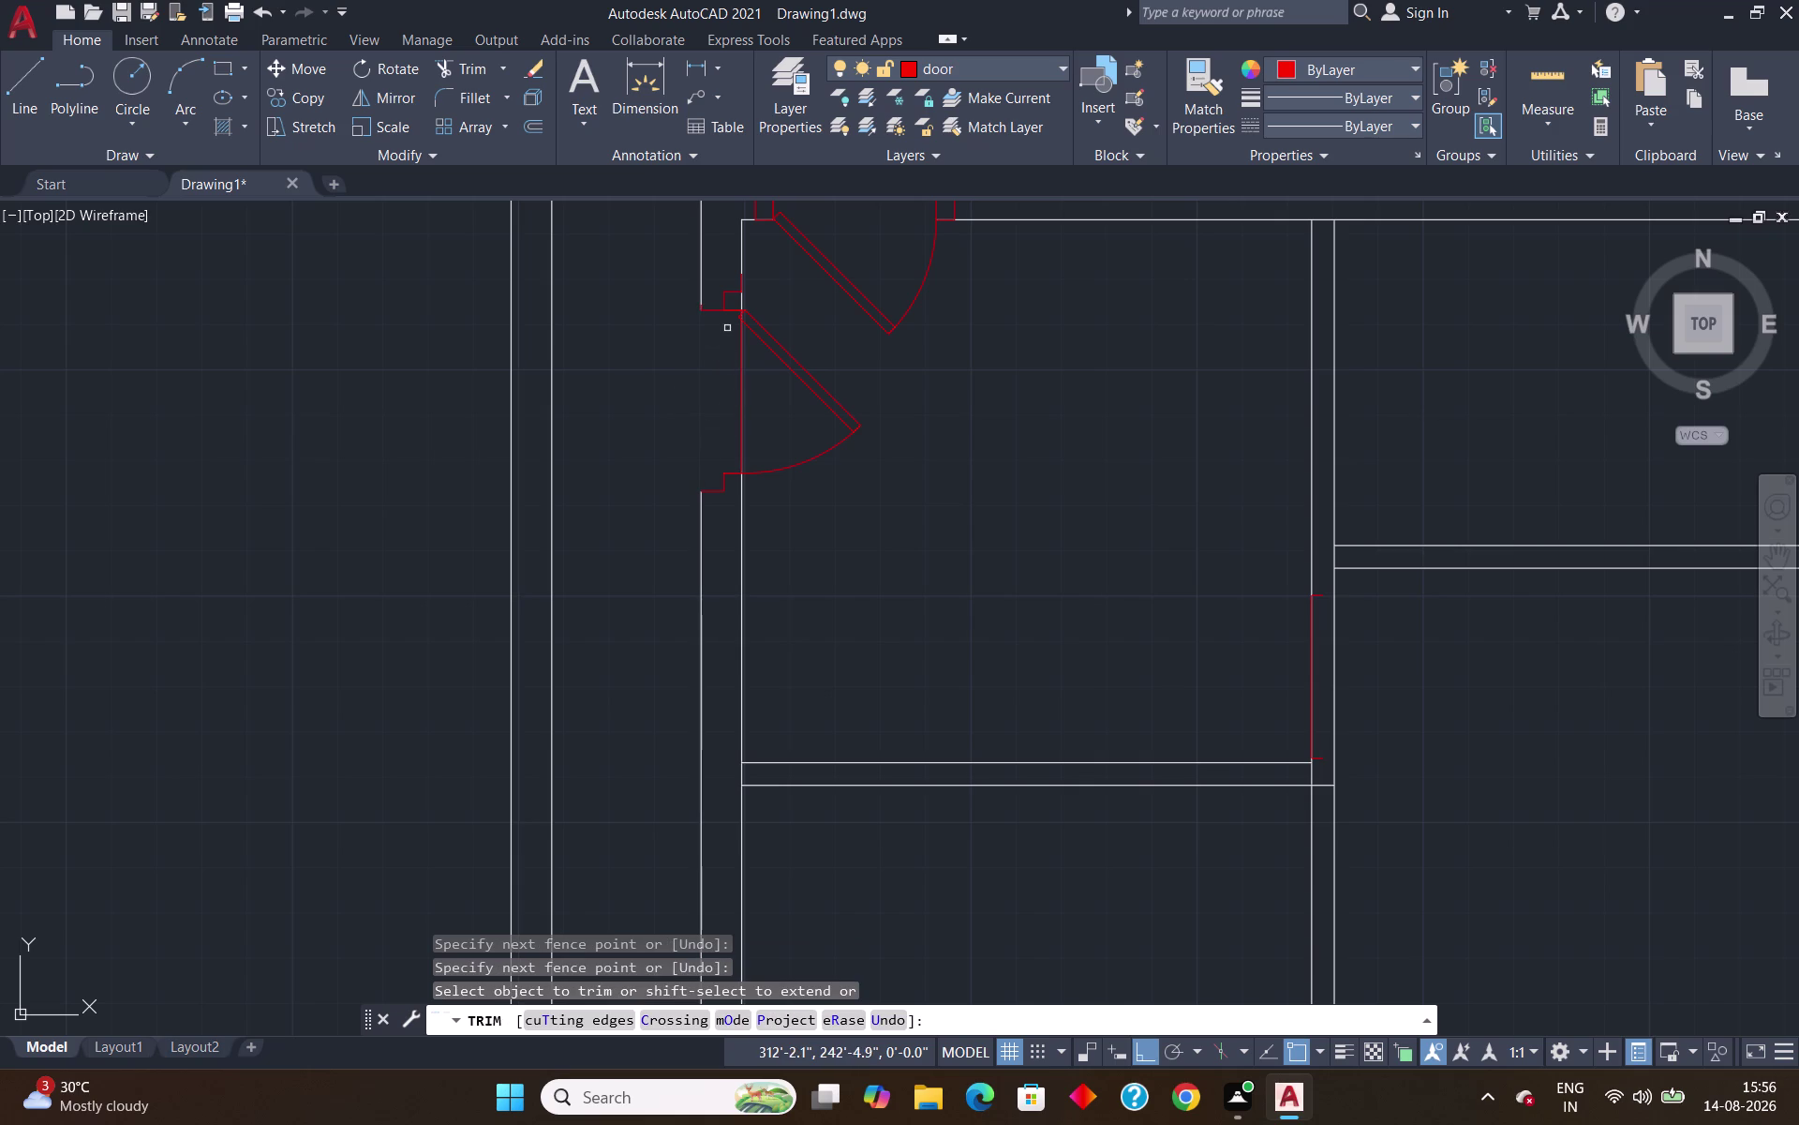
click(741, 389)
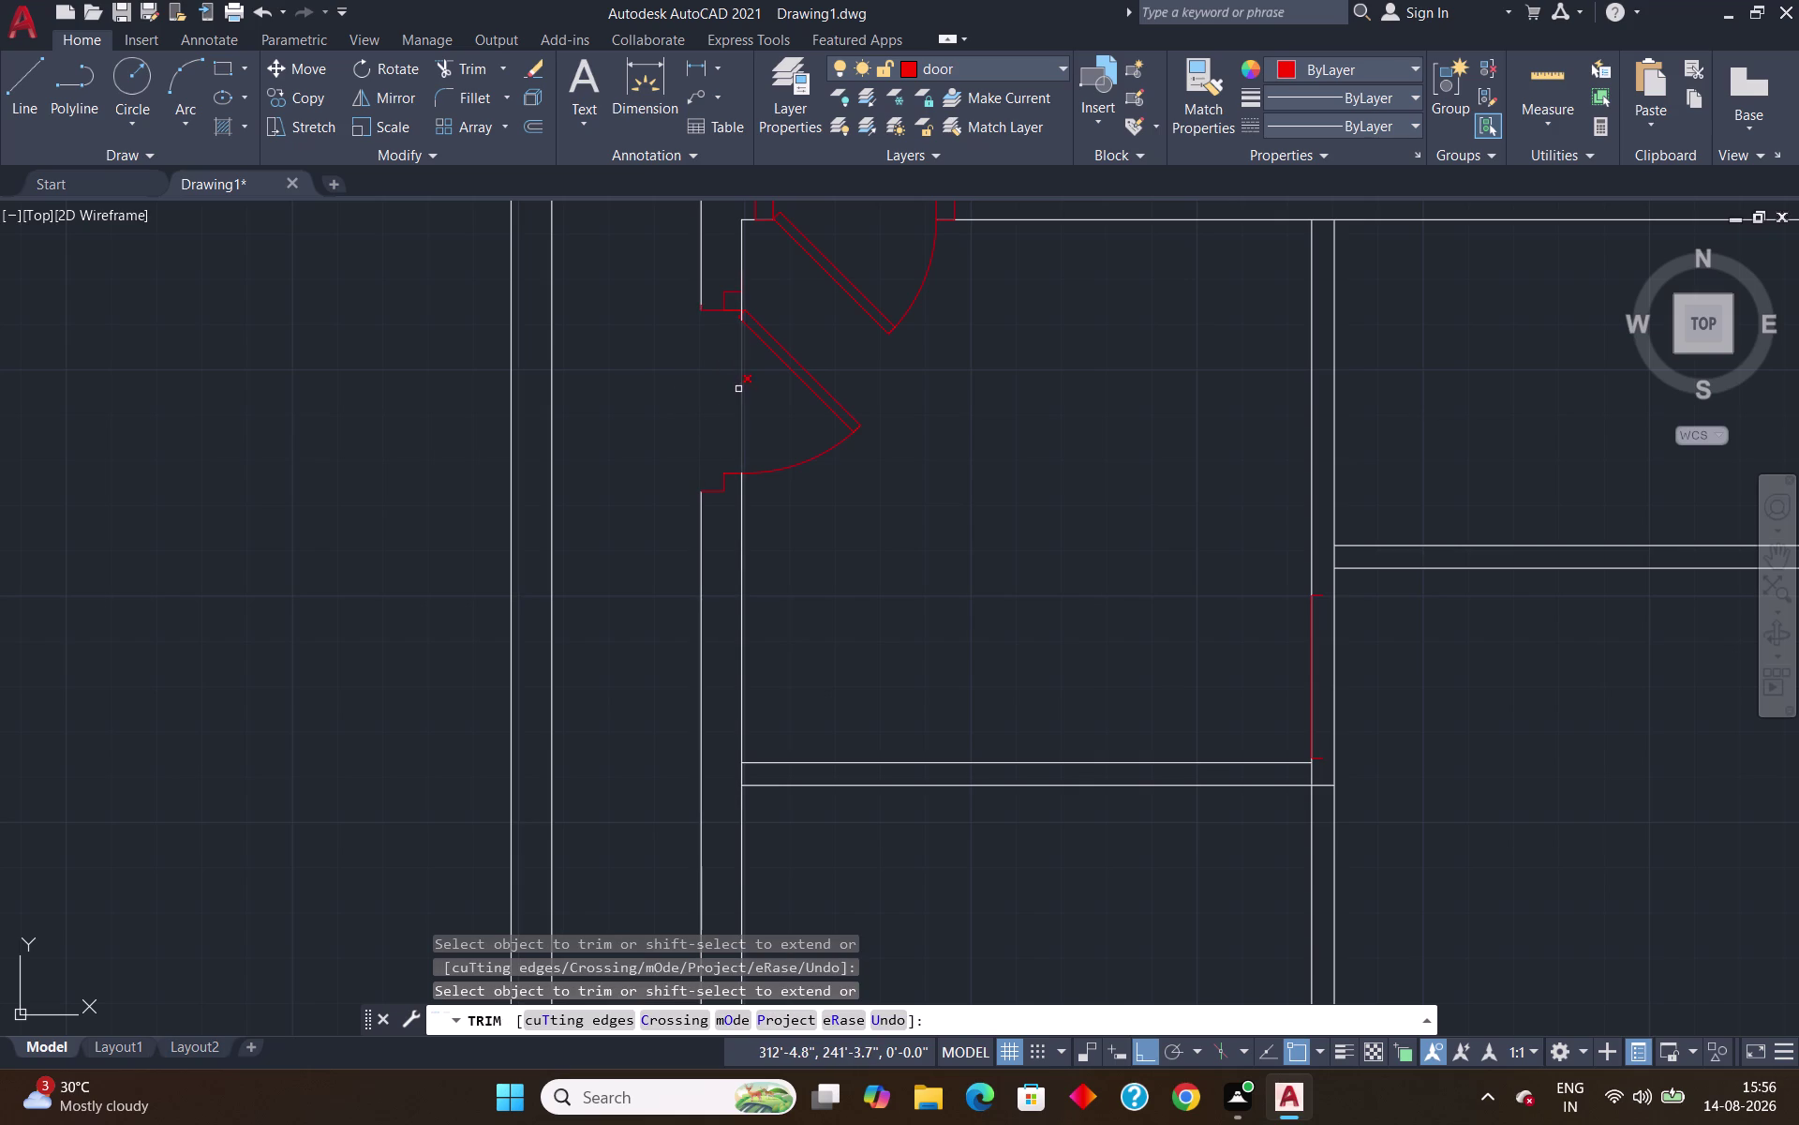
drag(731, 379, 778, 401)
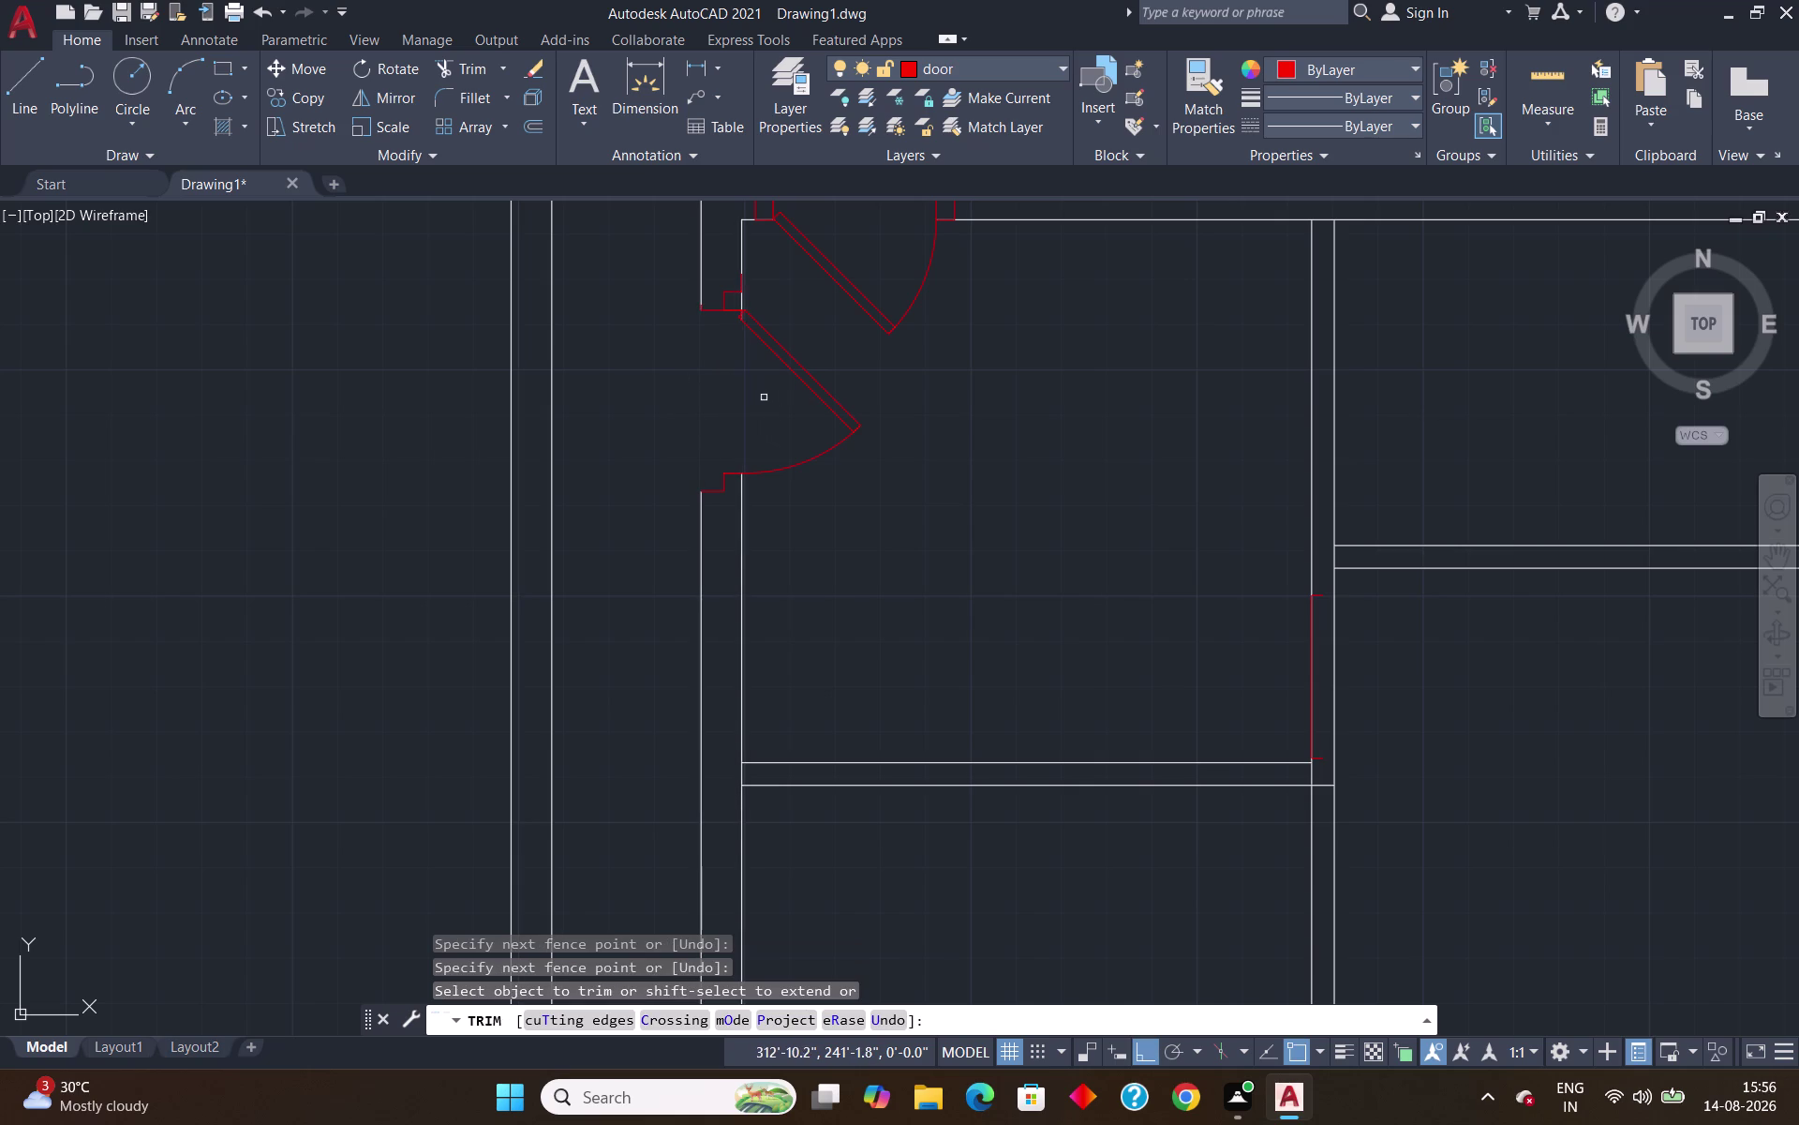
scroll(up, 3)
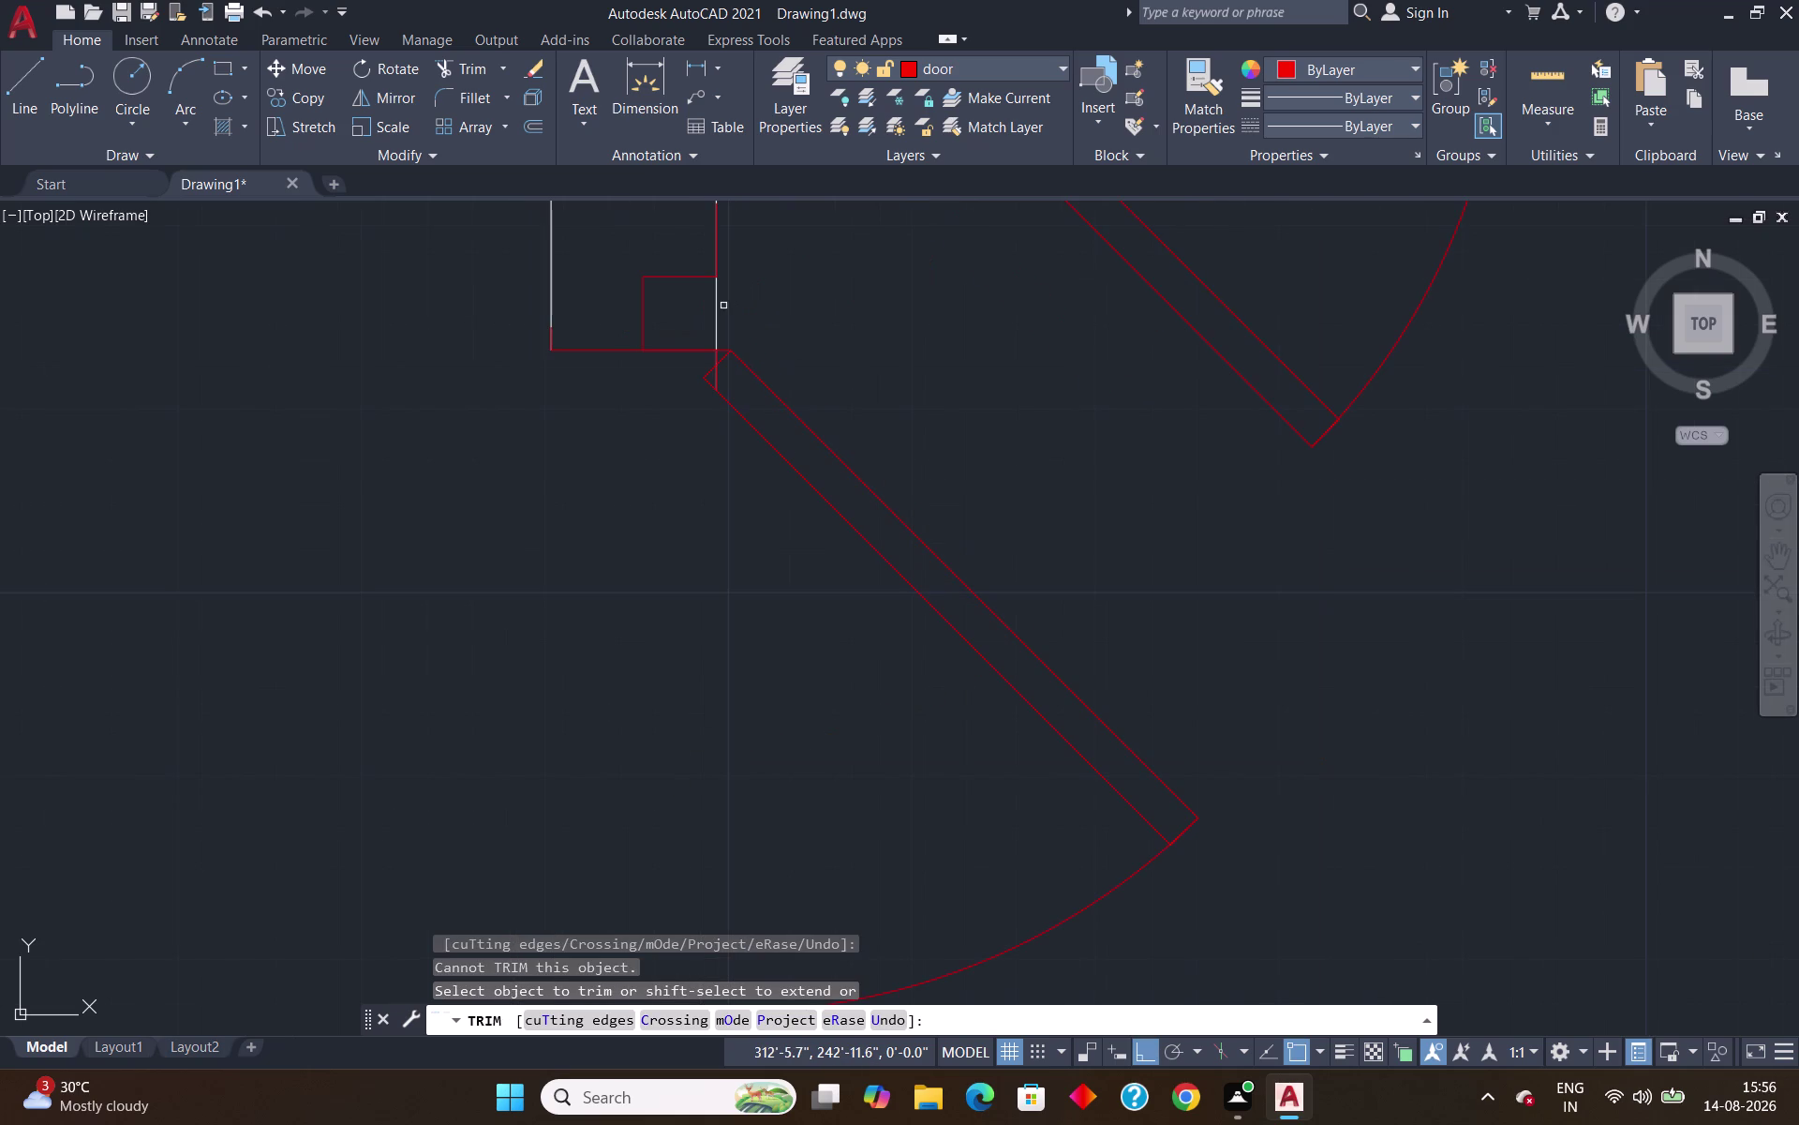
drag(696, 301, 766, 319)
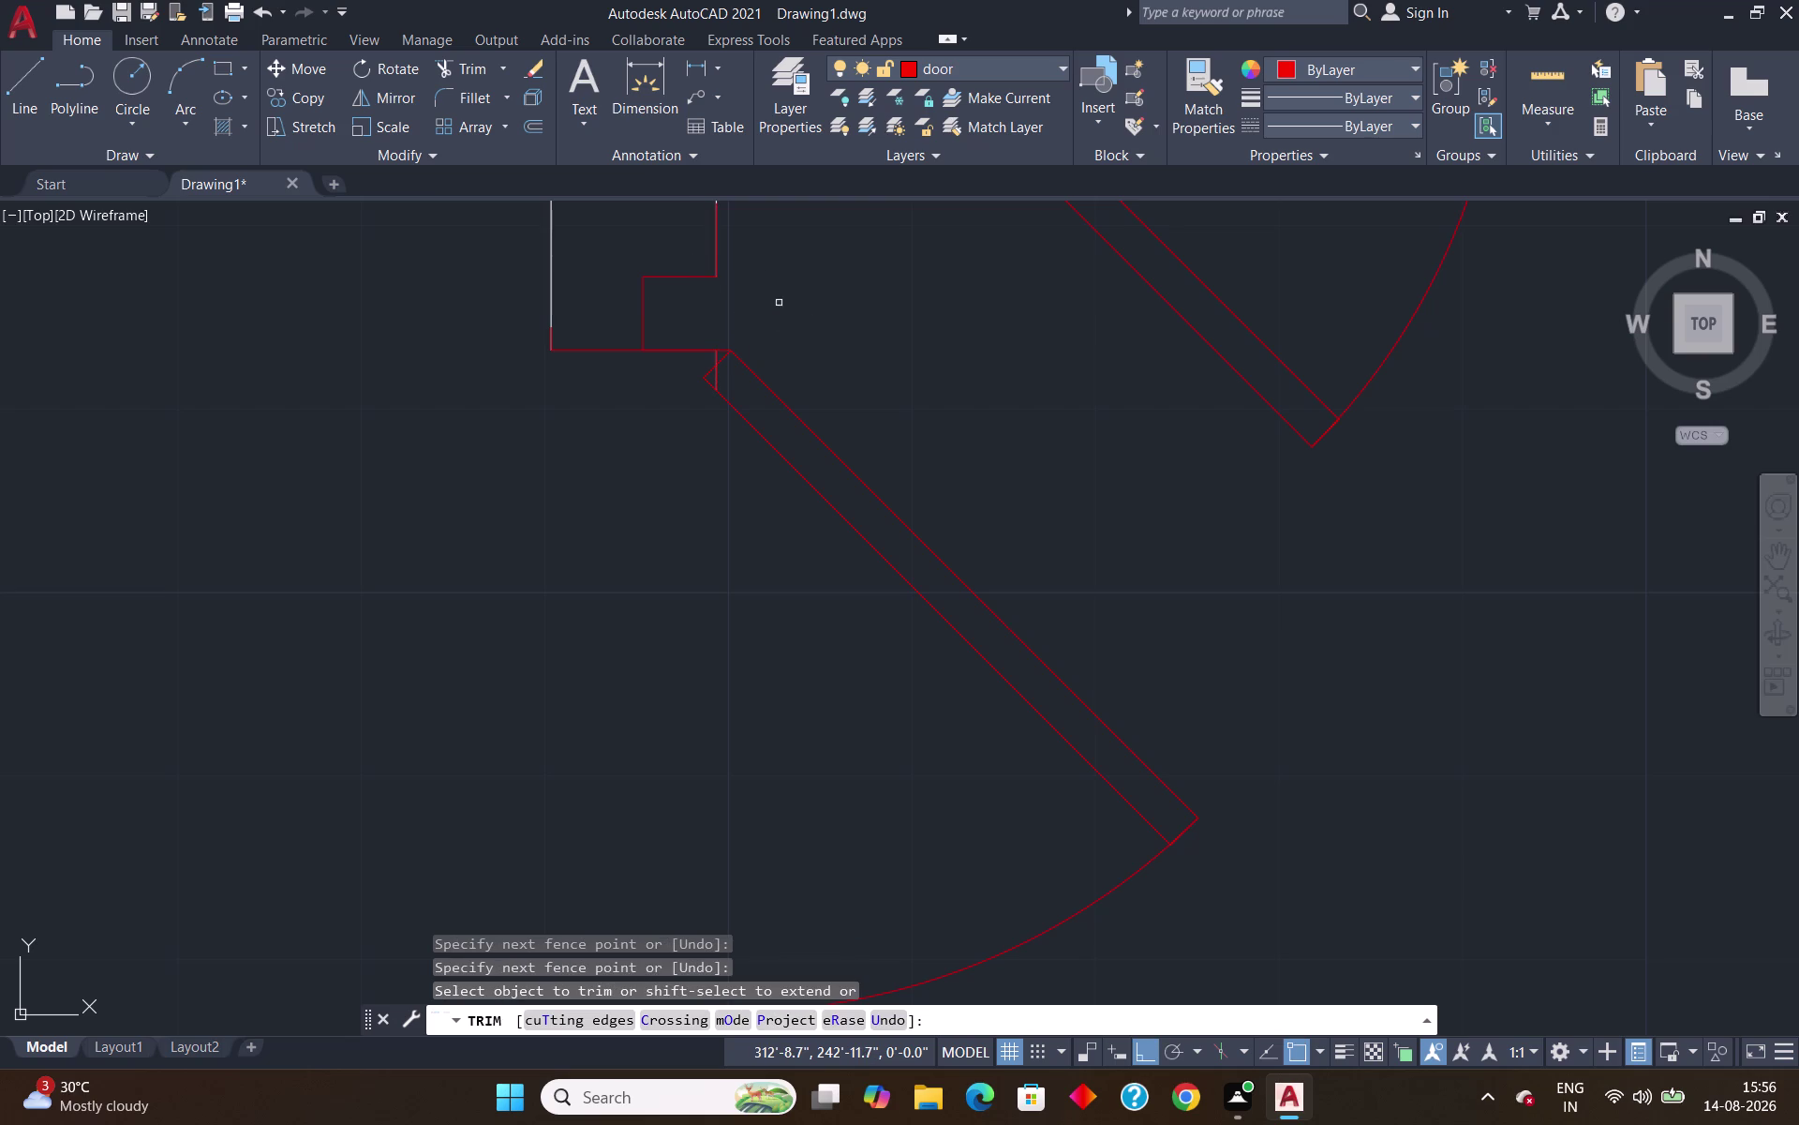
scroll(down, 3)
scroll(up, 3)
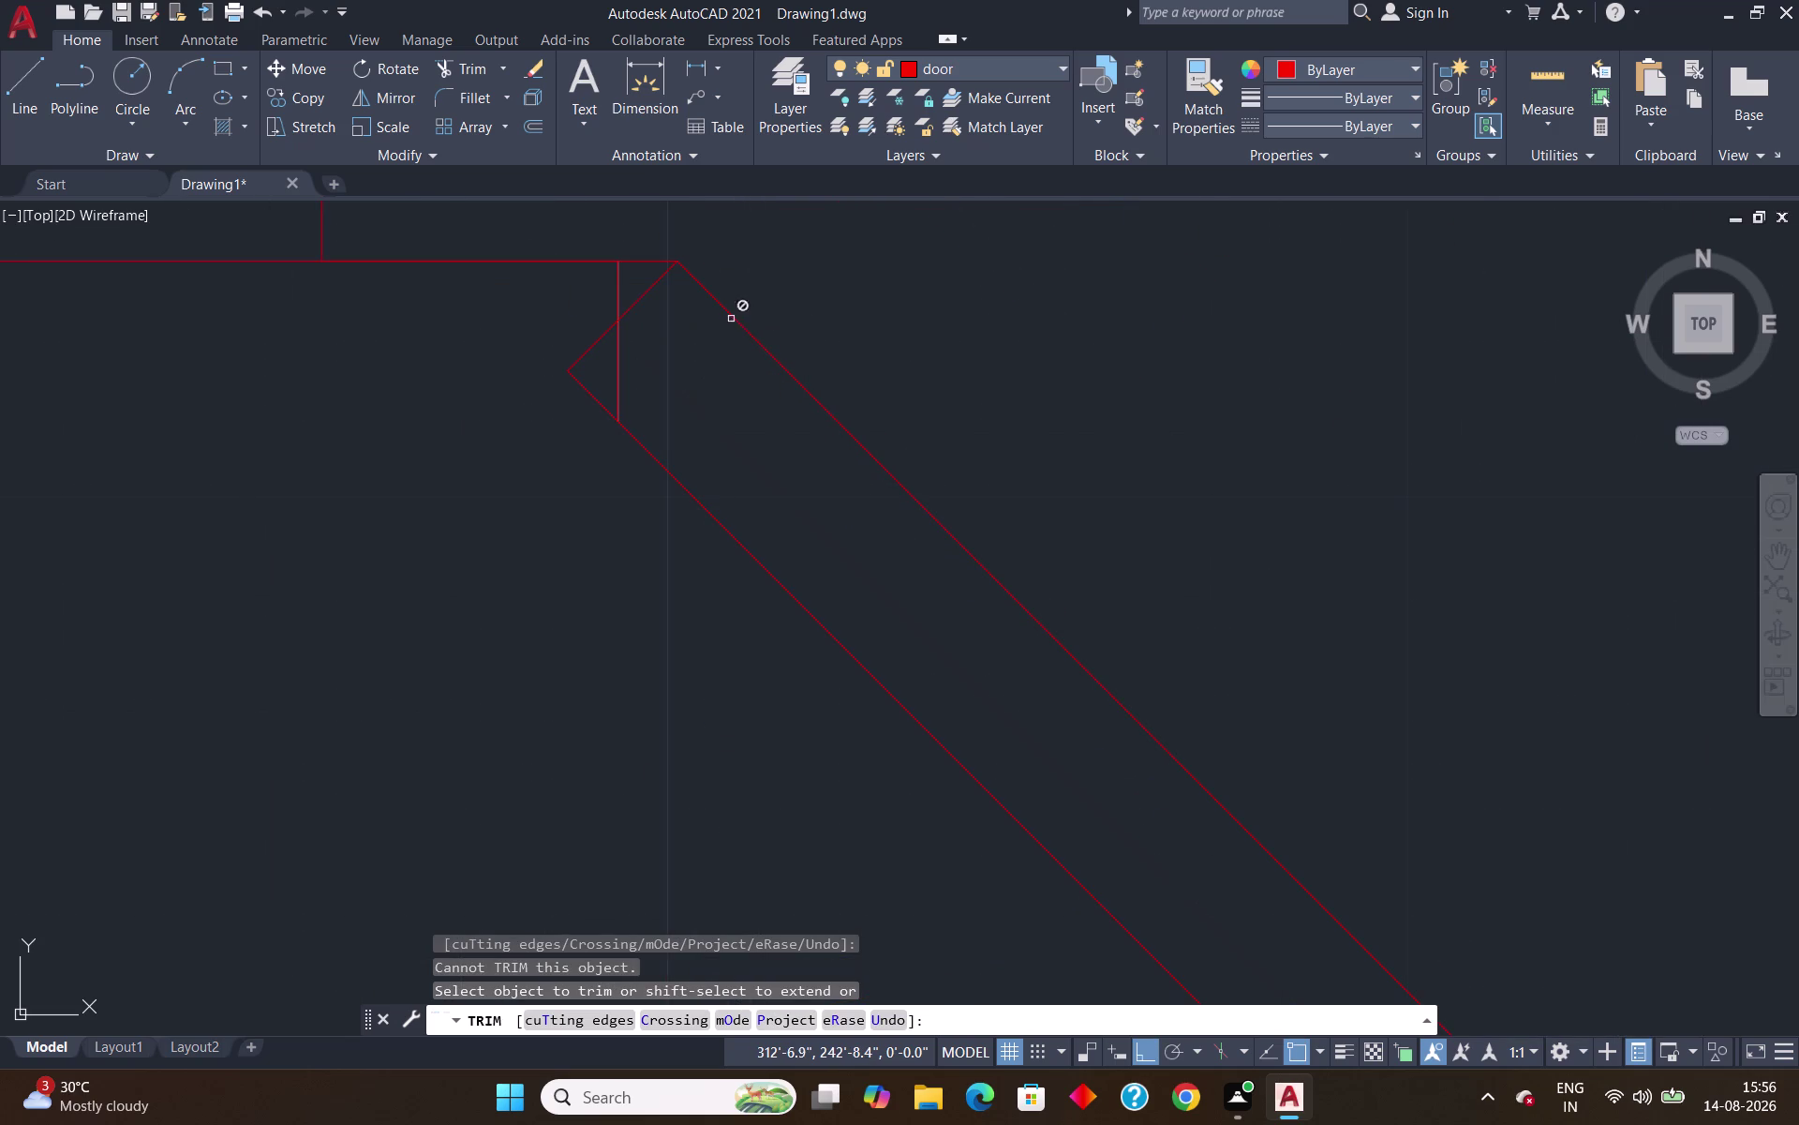
Trim the four short stubs left at the door jambs.
click(617, 278)
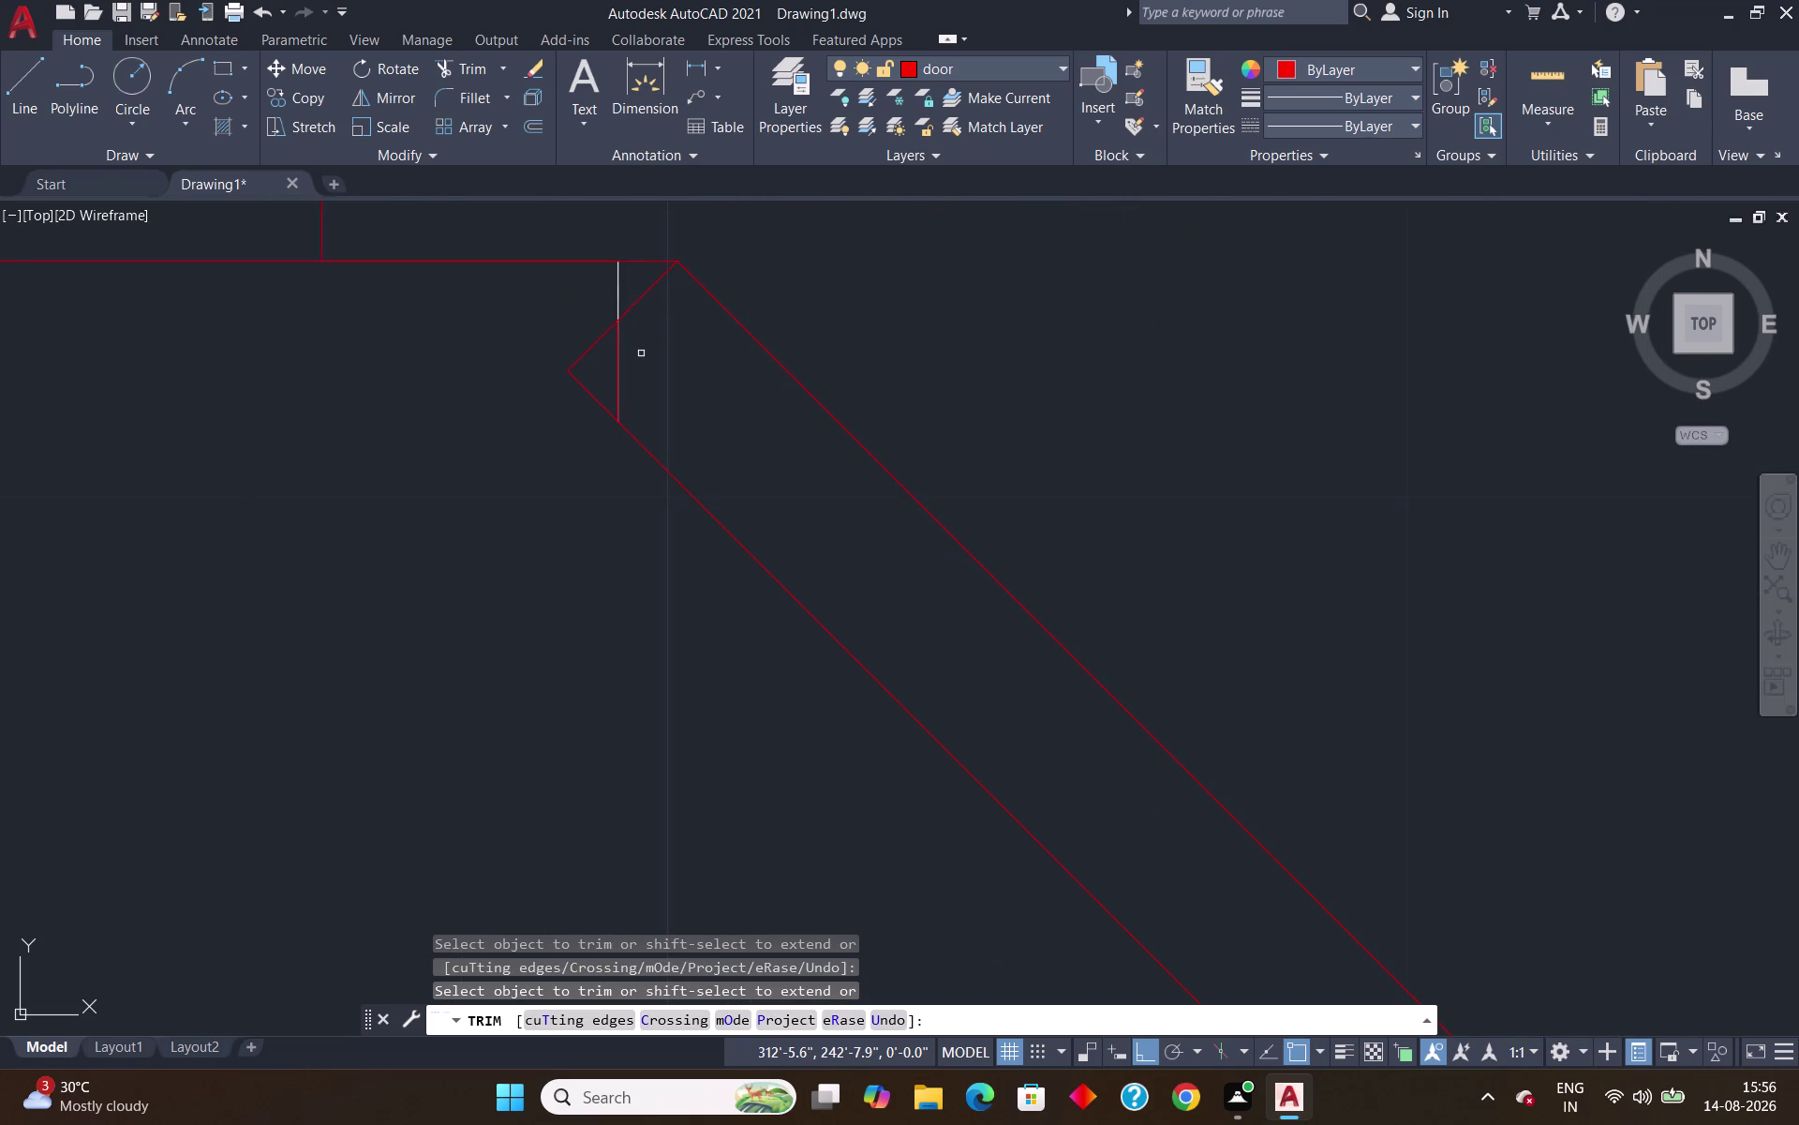
click(620, 357)
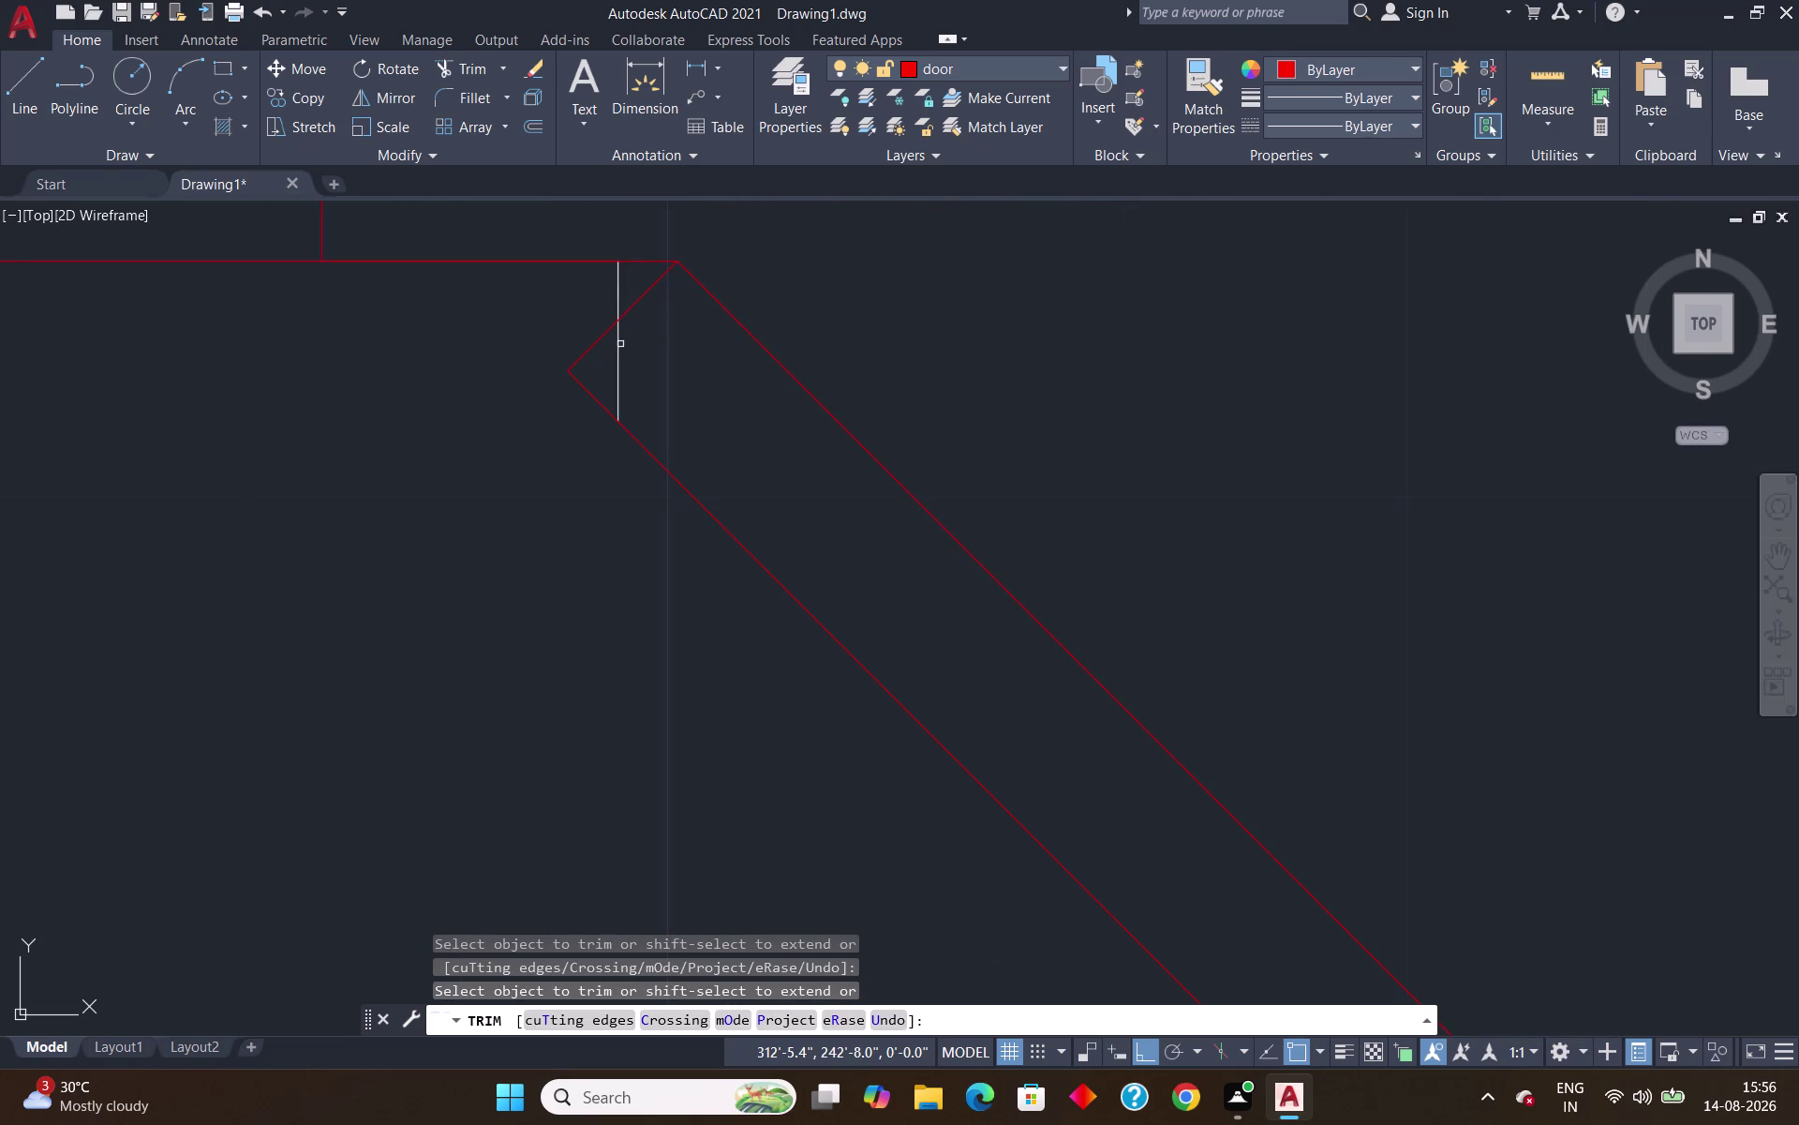
click(620, 344)
click(620, 279)
scroll(down, 3)
scroll(down, 3)
scroll(down, 3)
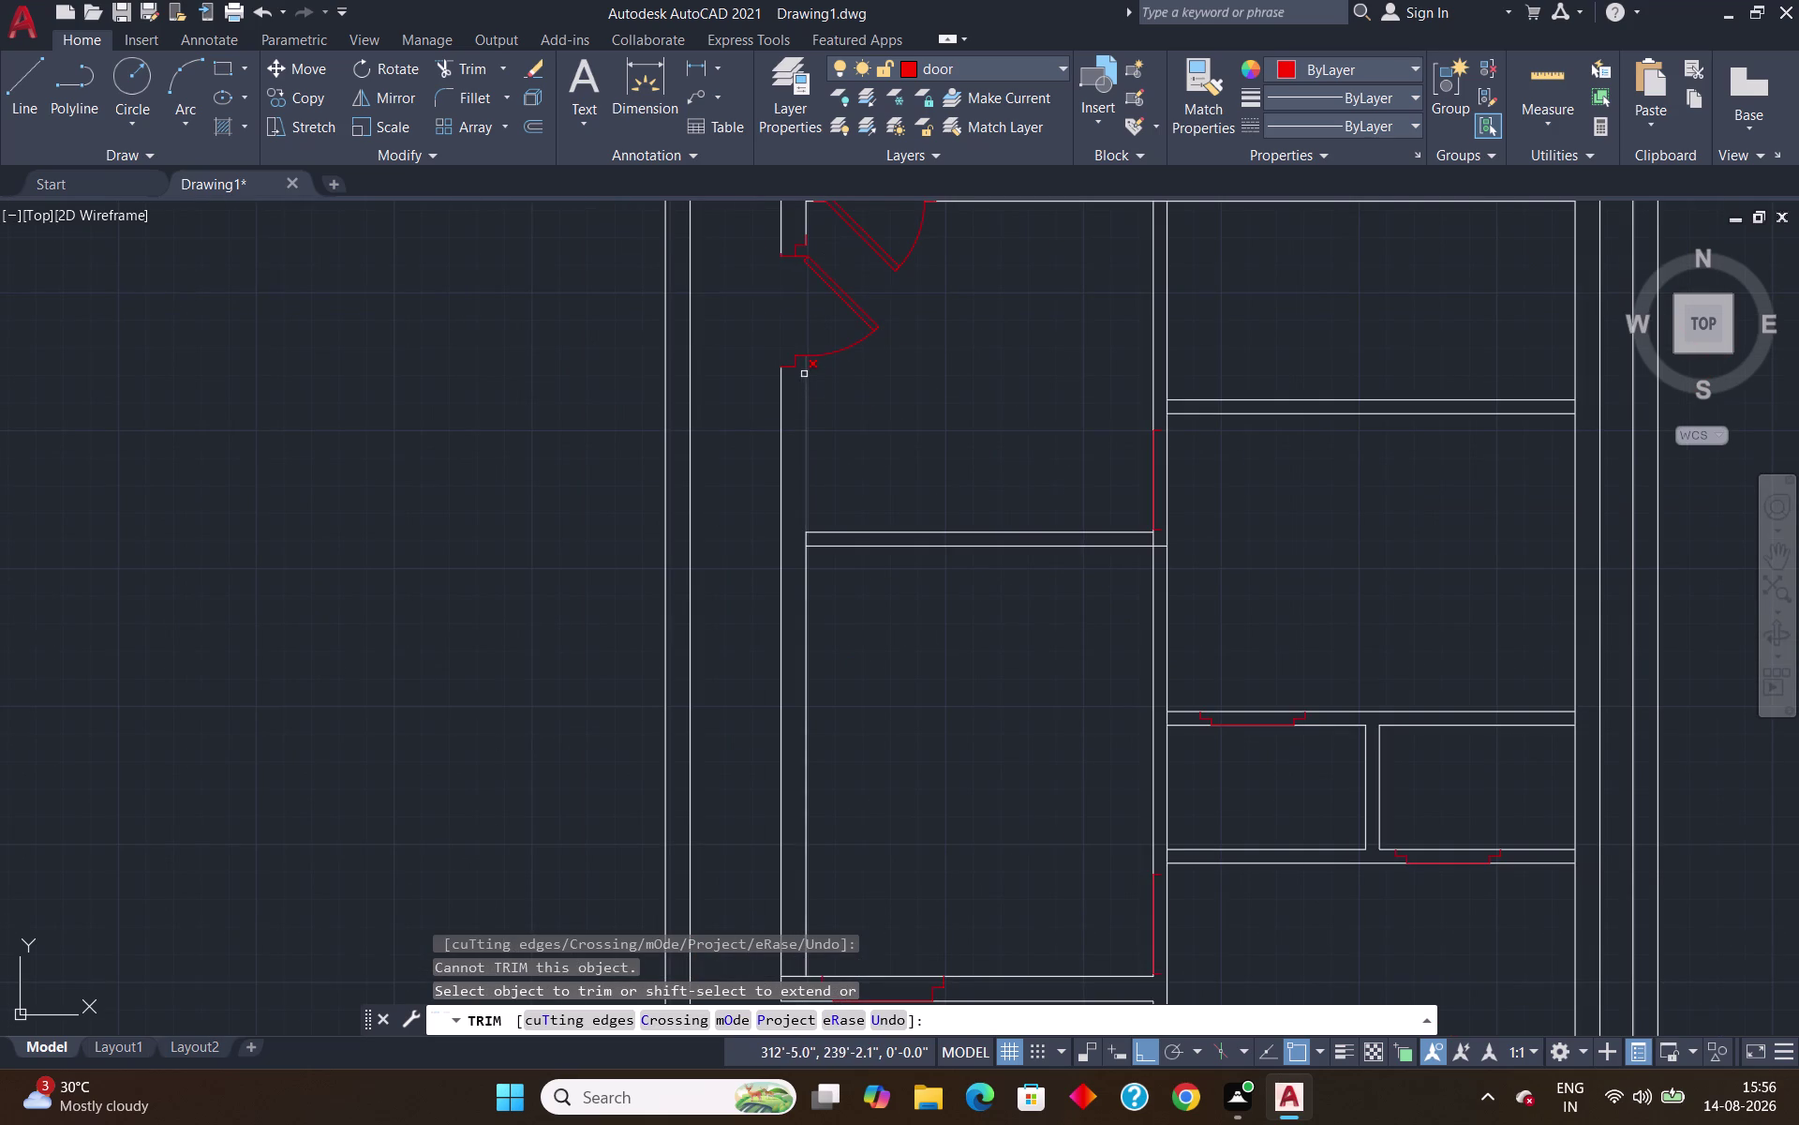
scroll(up, 3)
scroll(down, 3)
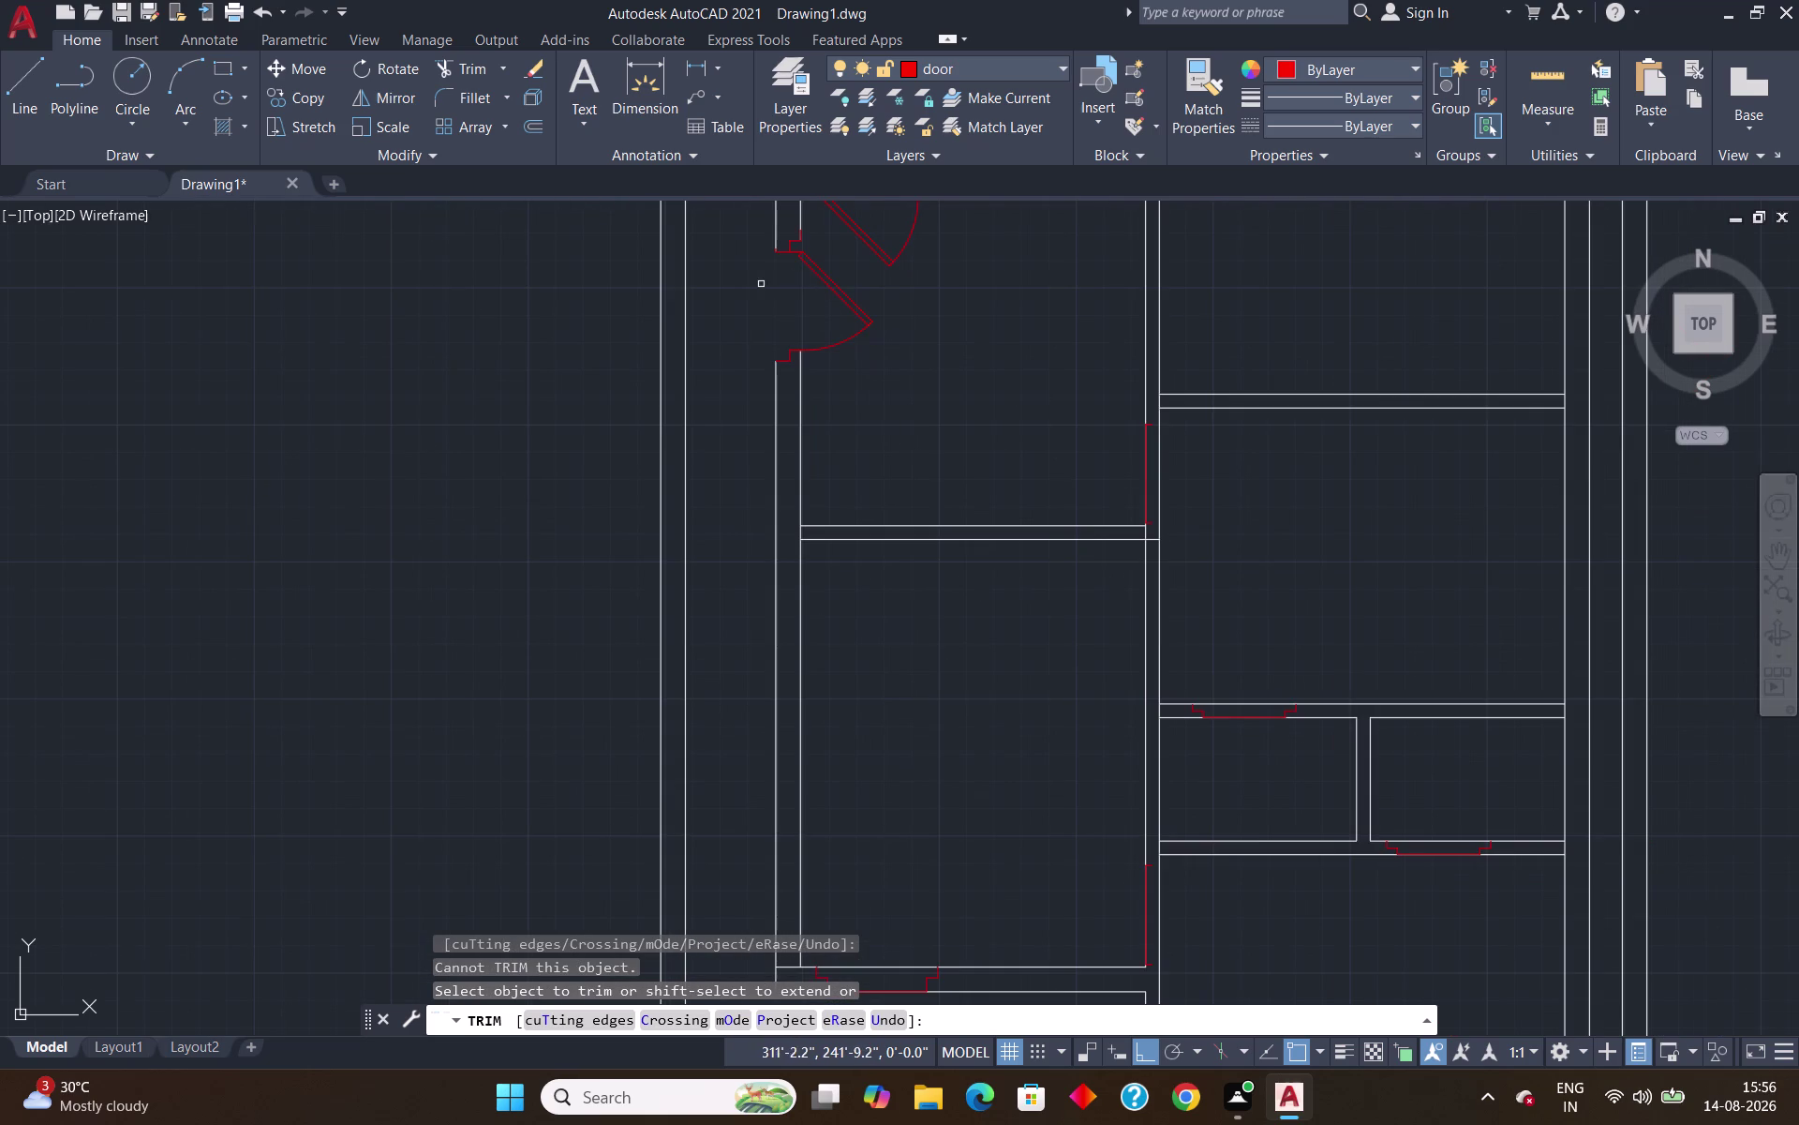
scroll(down, 3)
key(Escape)
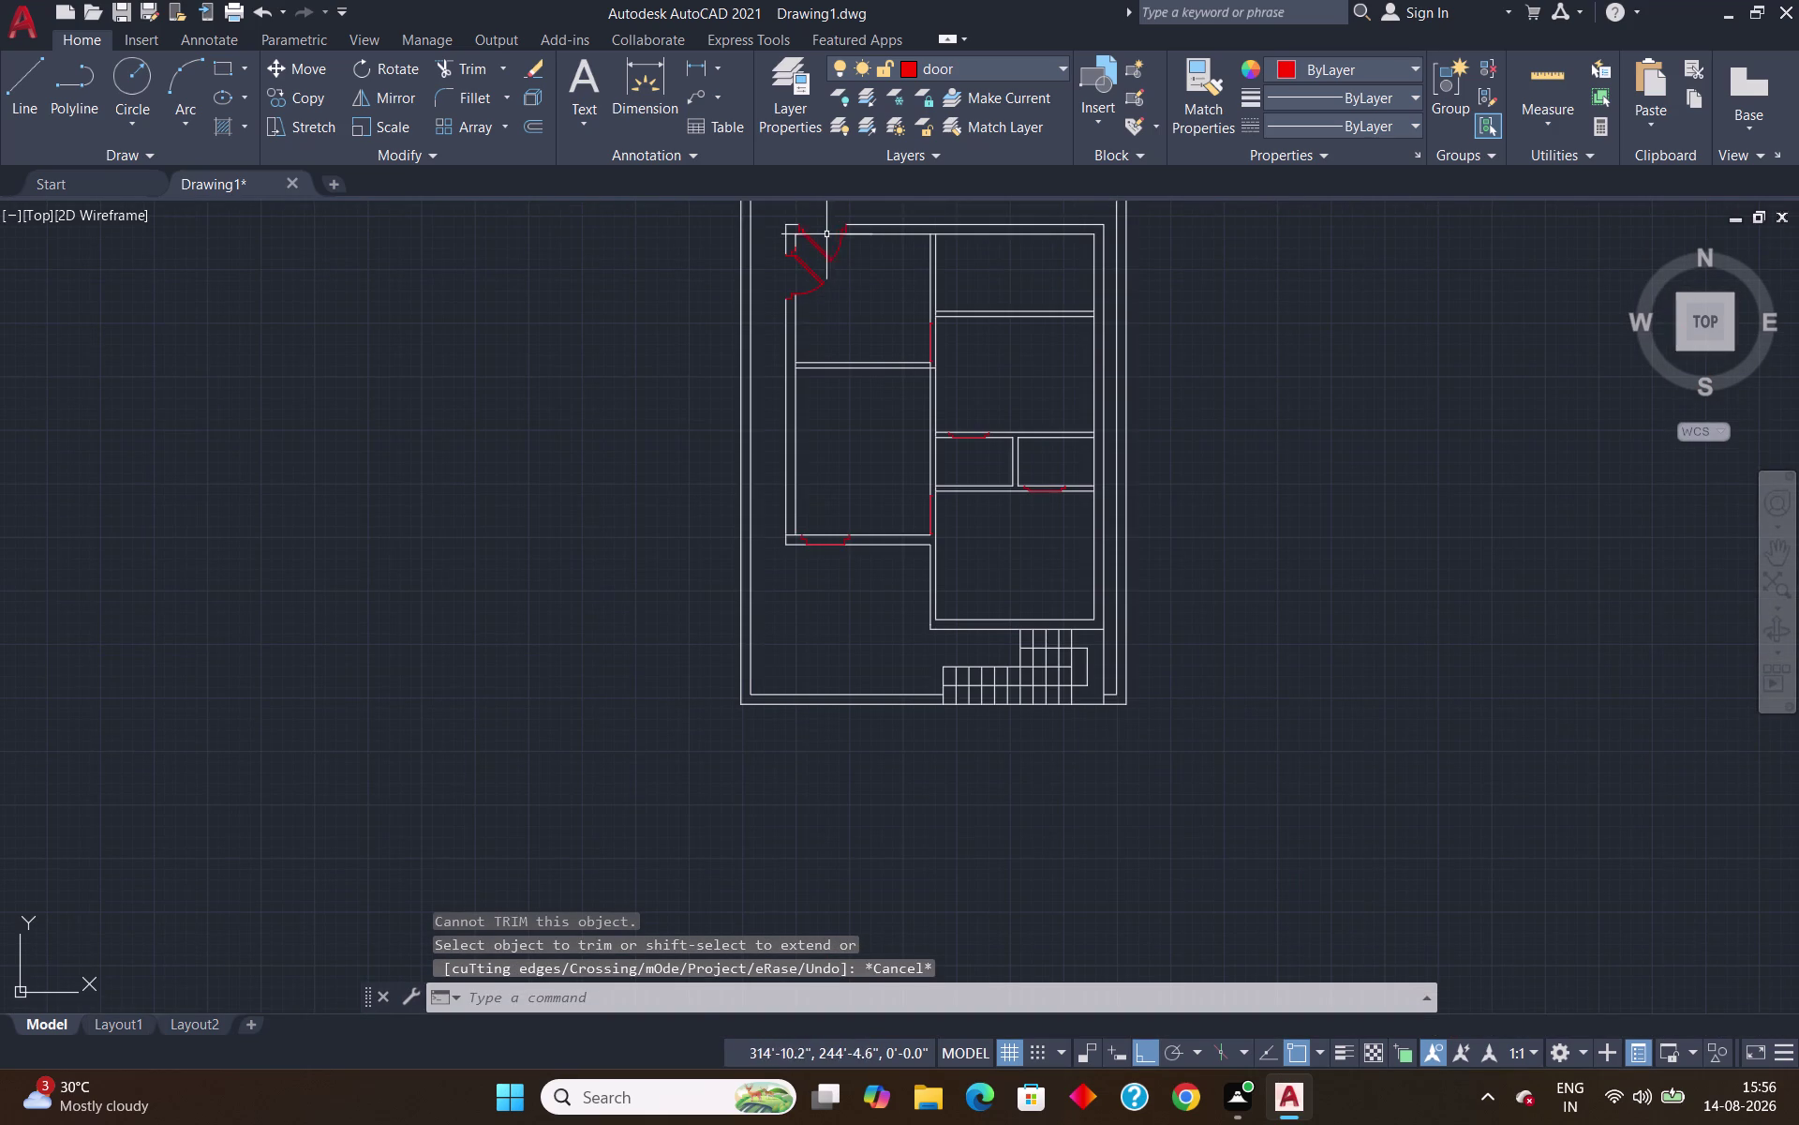
scroll(up, 3)
scroll(up, 3)
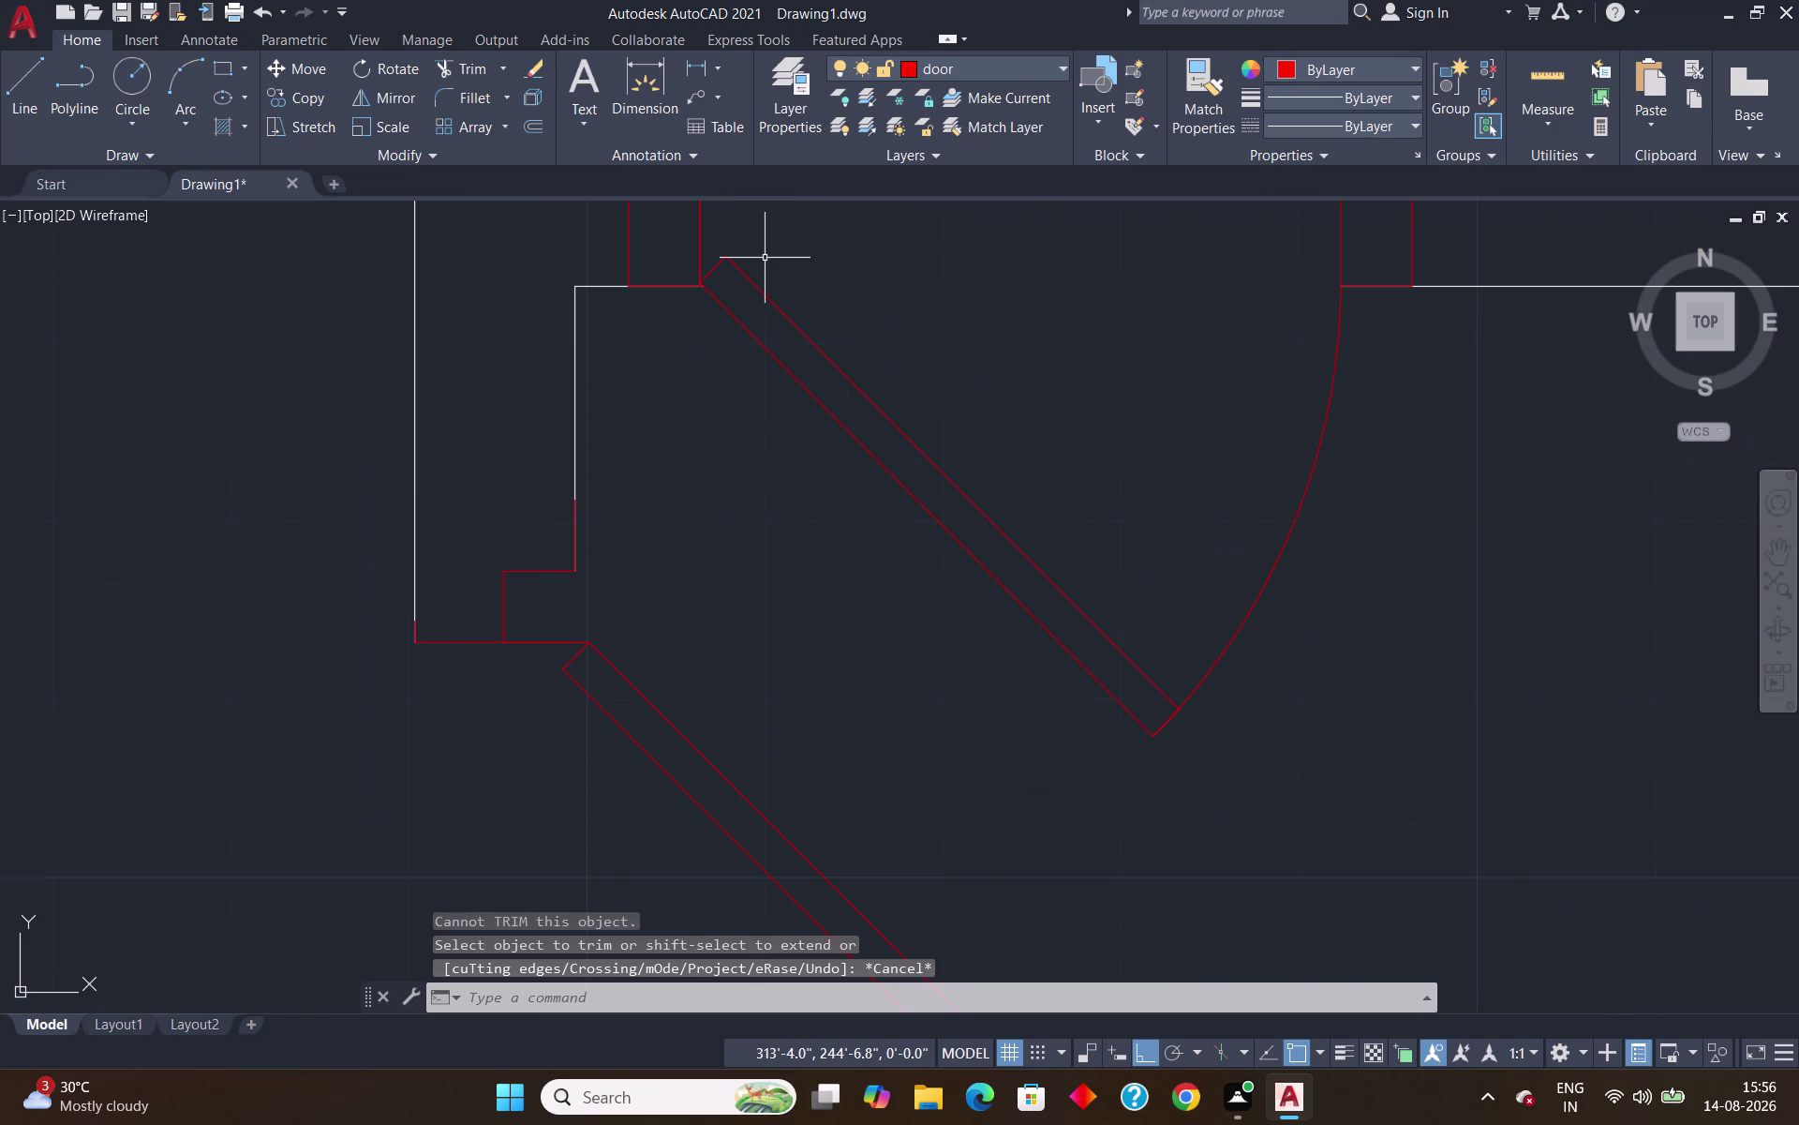
Extend the inner wall line beside the top-left doorway toward the lower door block.
text(ex)
key(Return)
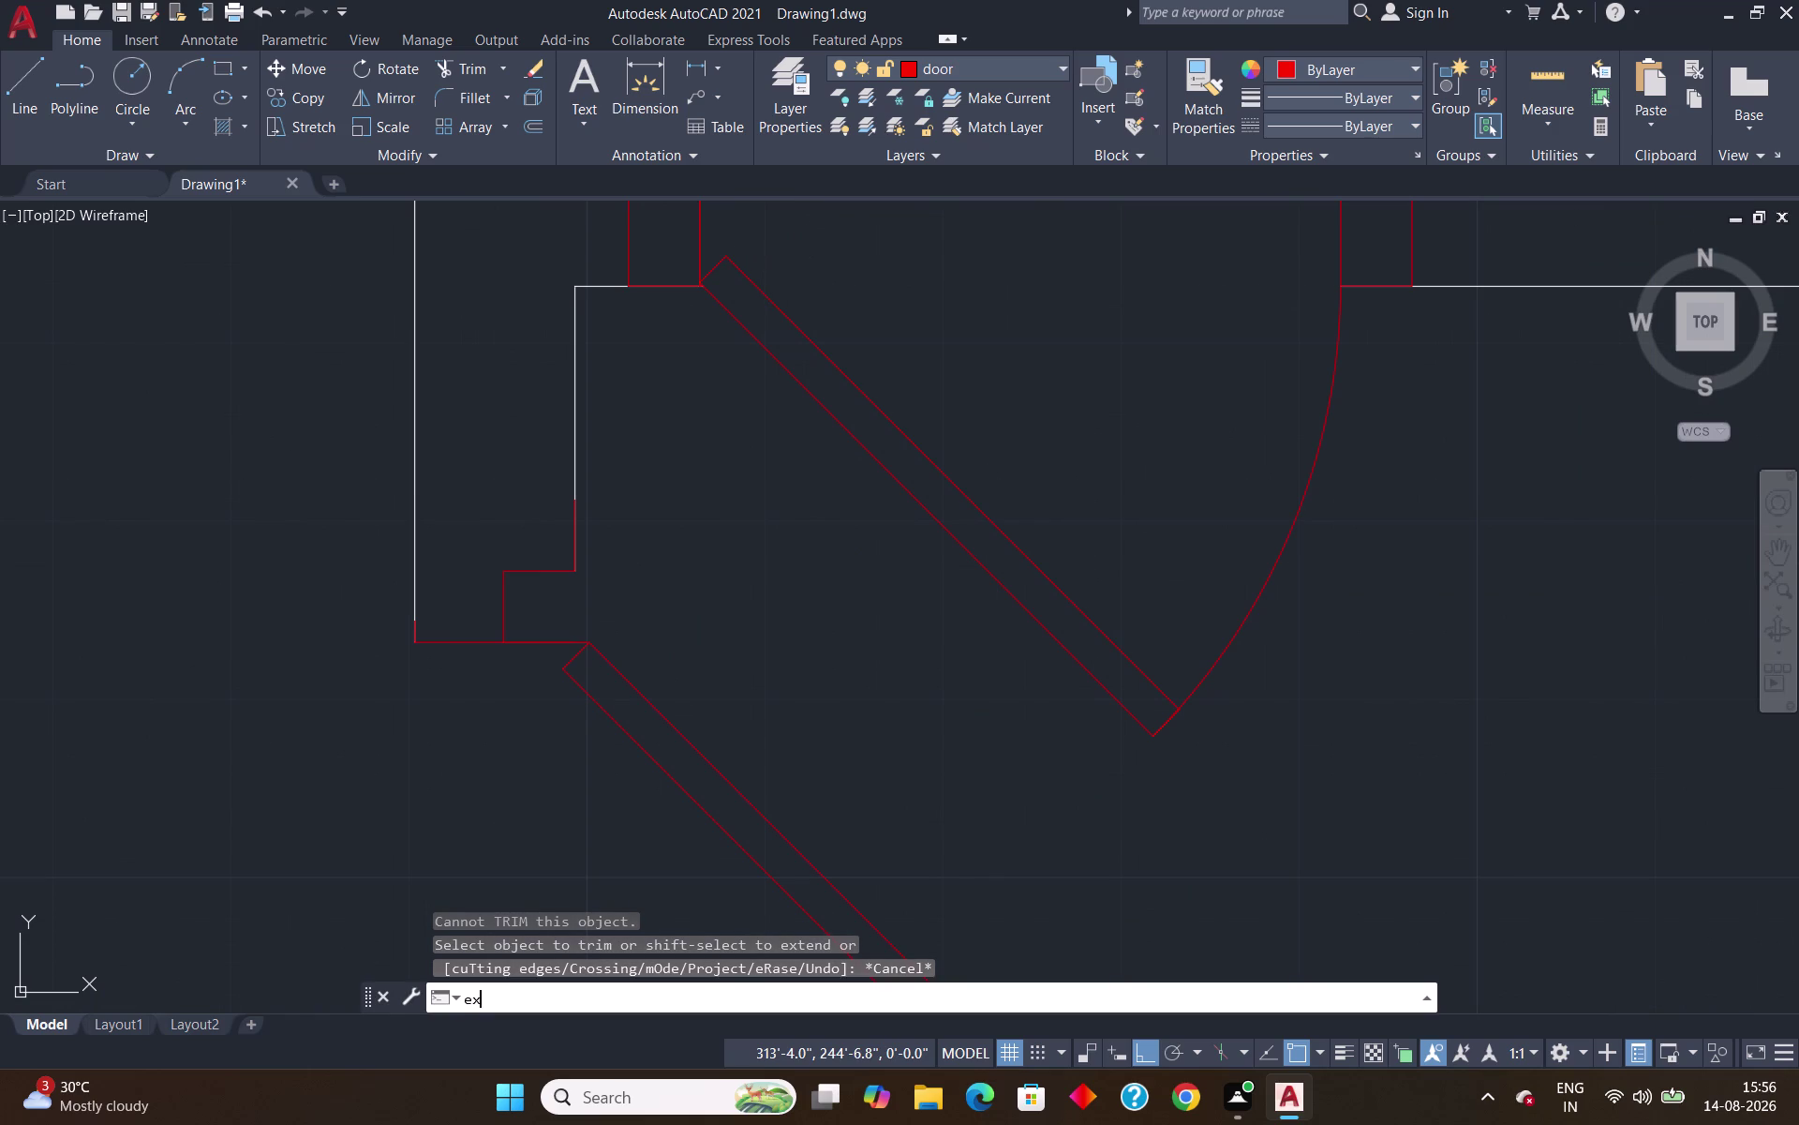
click(519, 568)
scroll(down, 3)
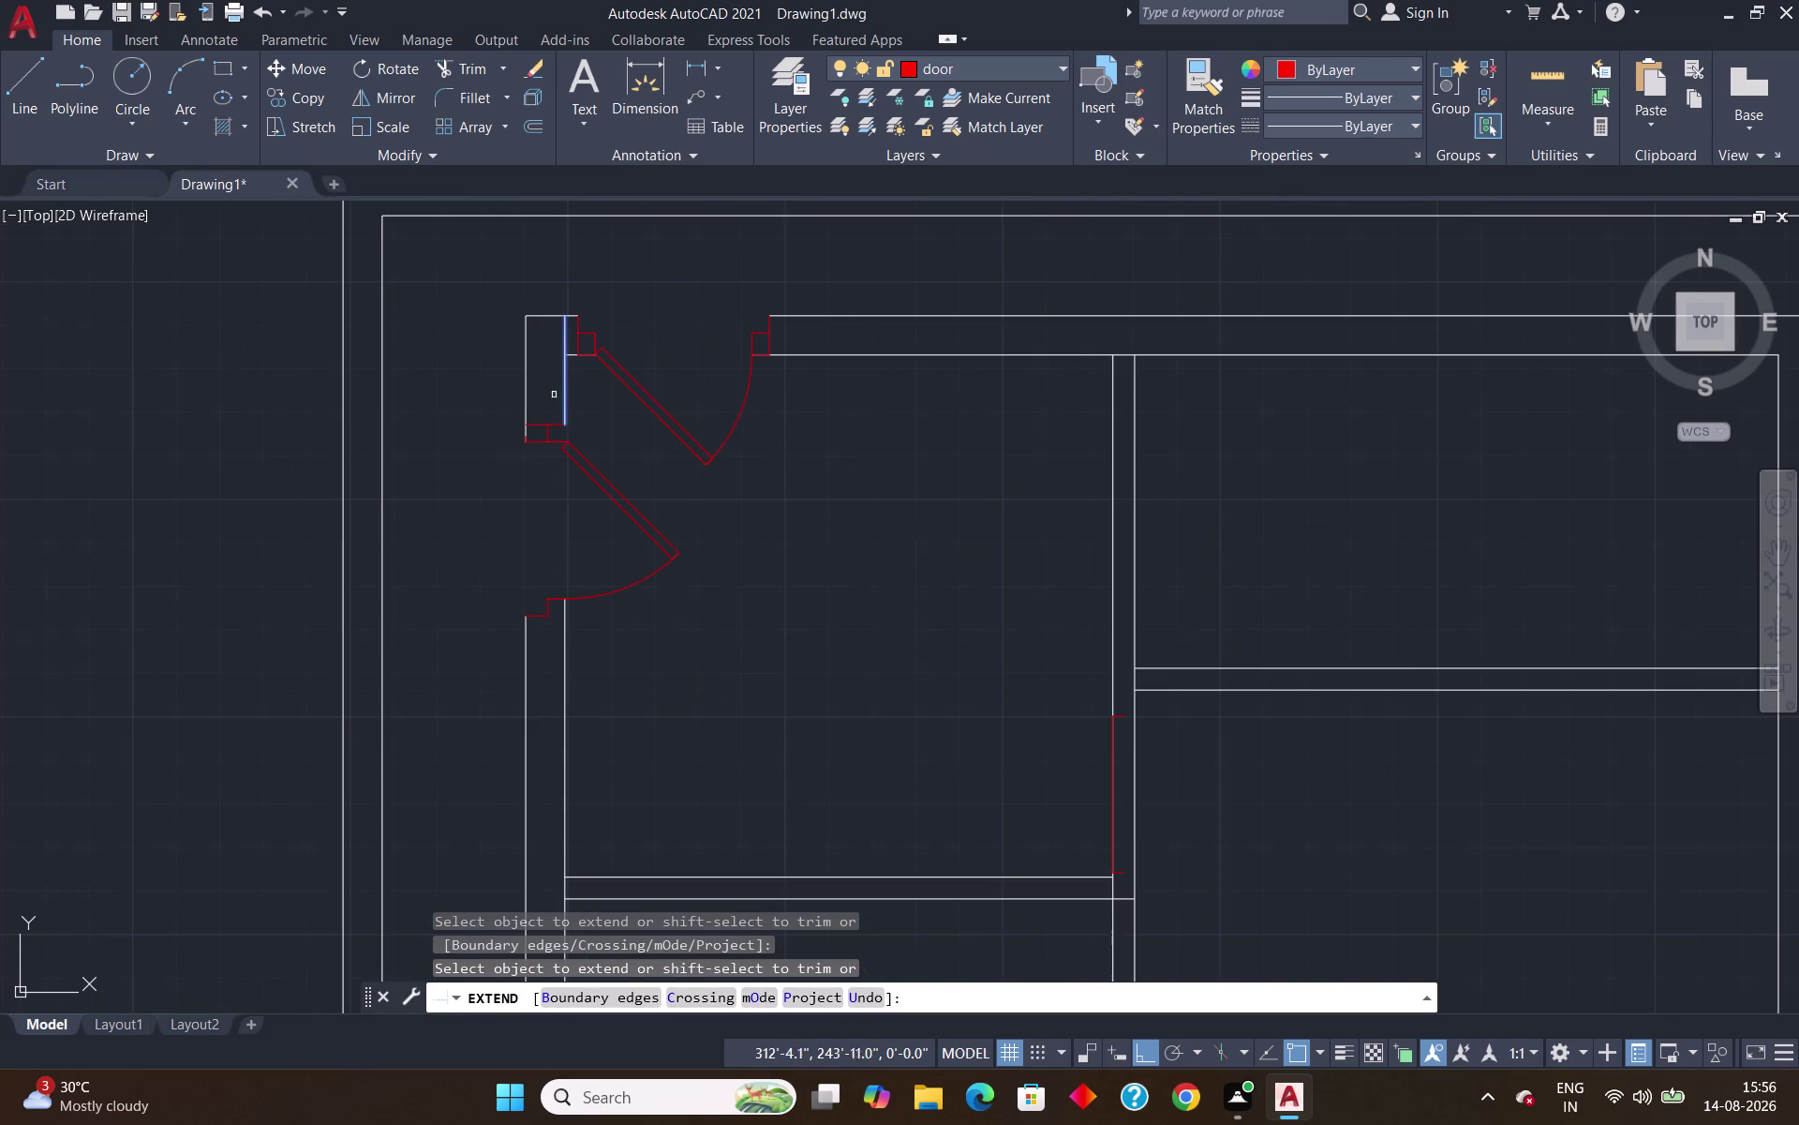
scroll(up, 3)
click(561, 418)
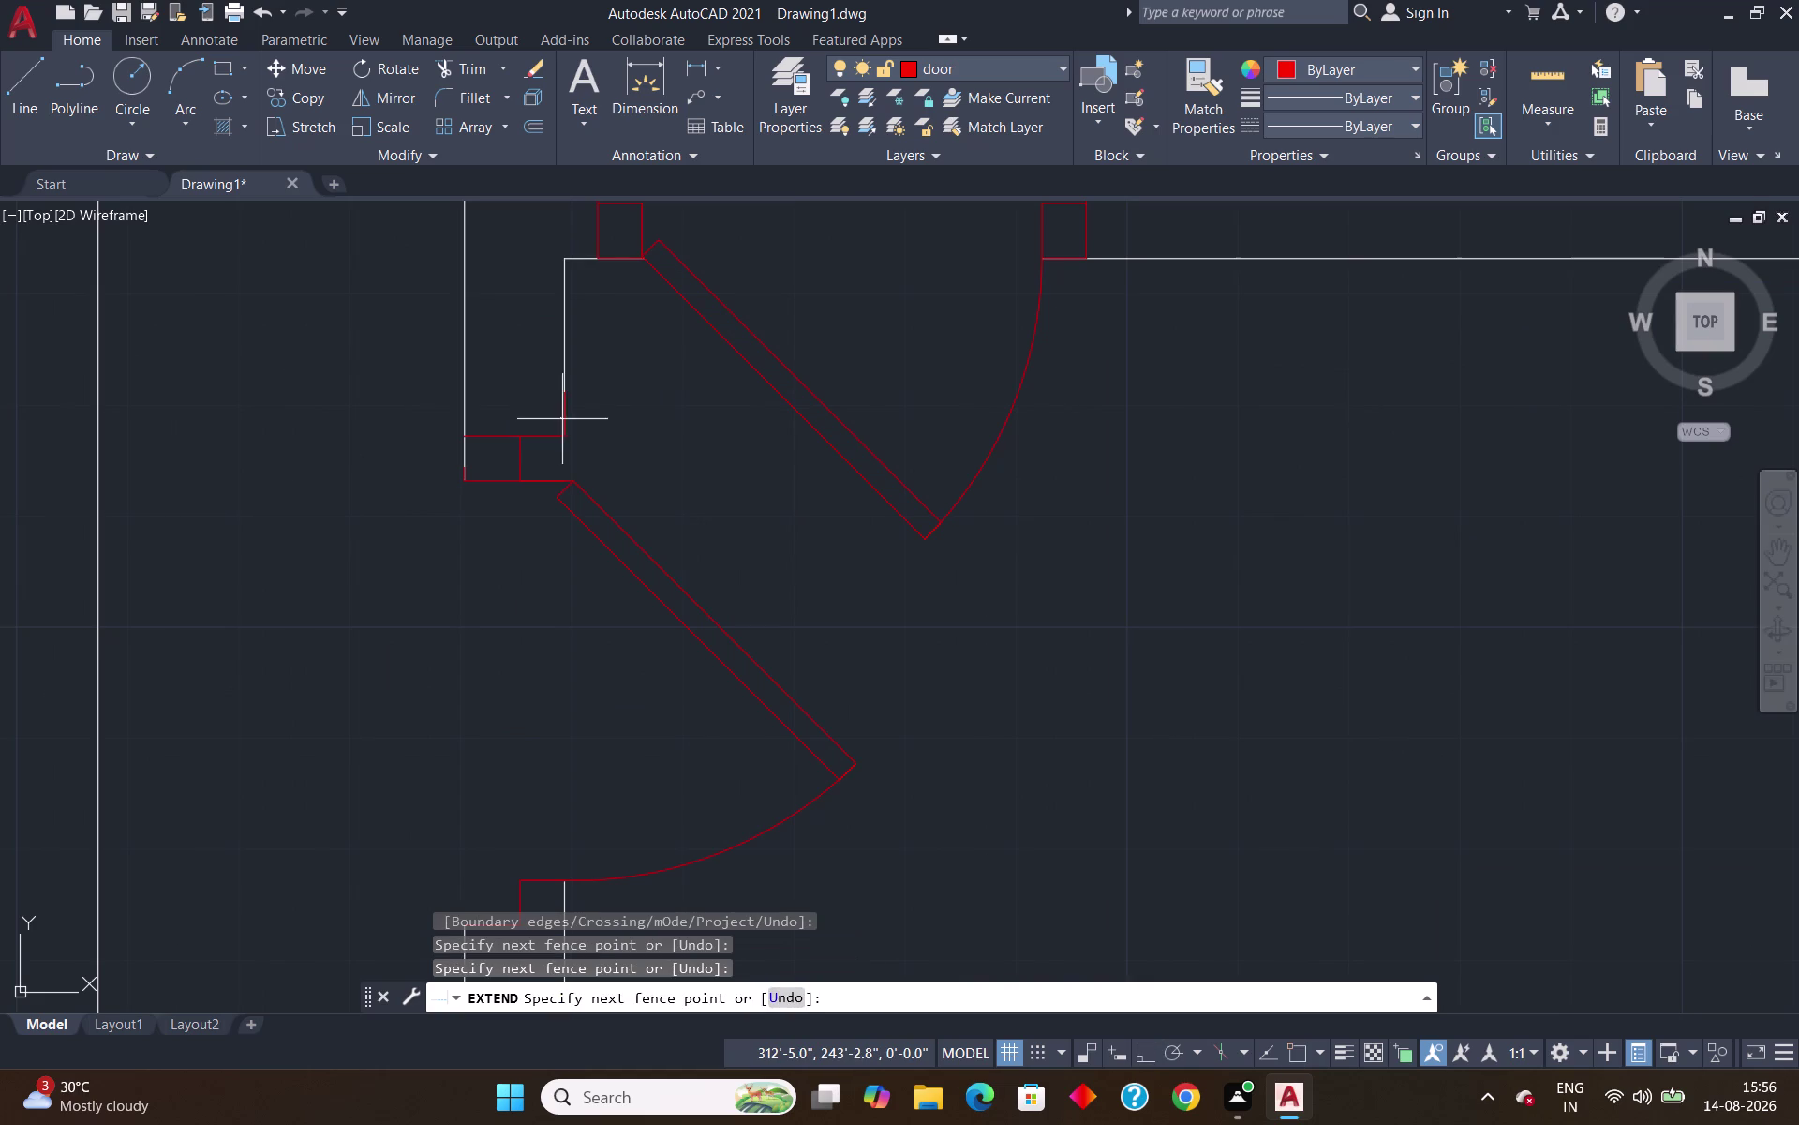
click(574, 439)
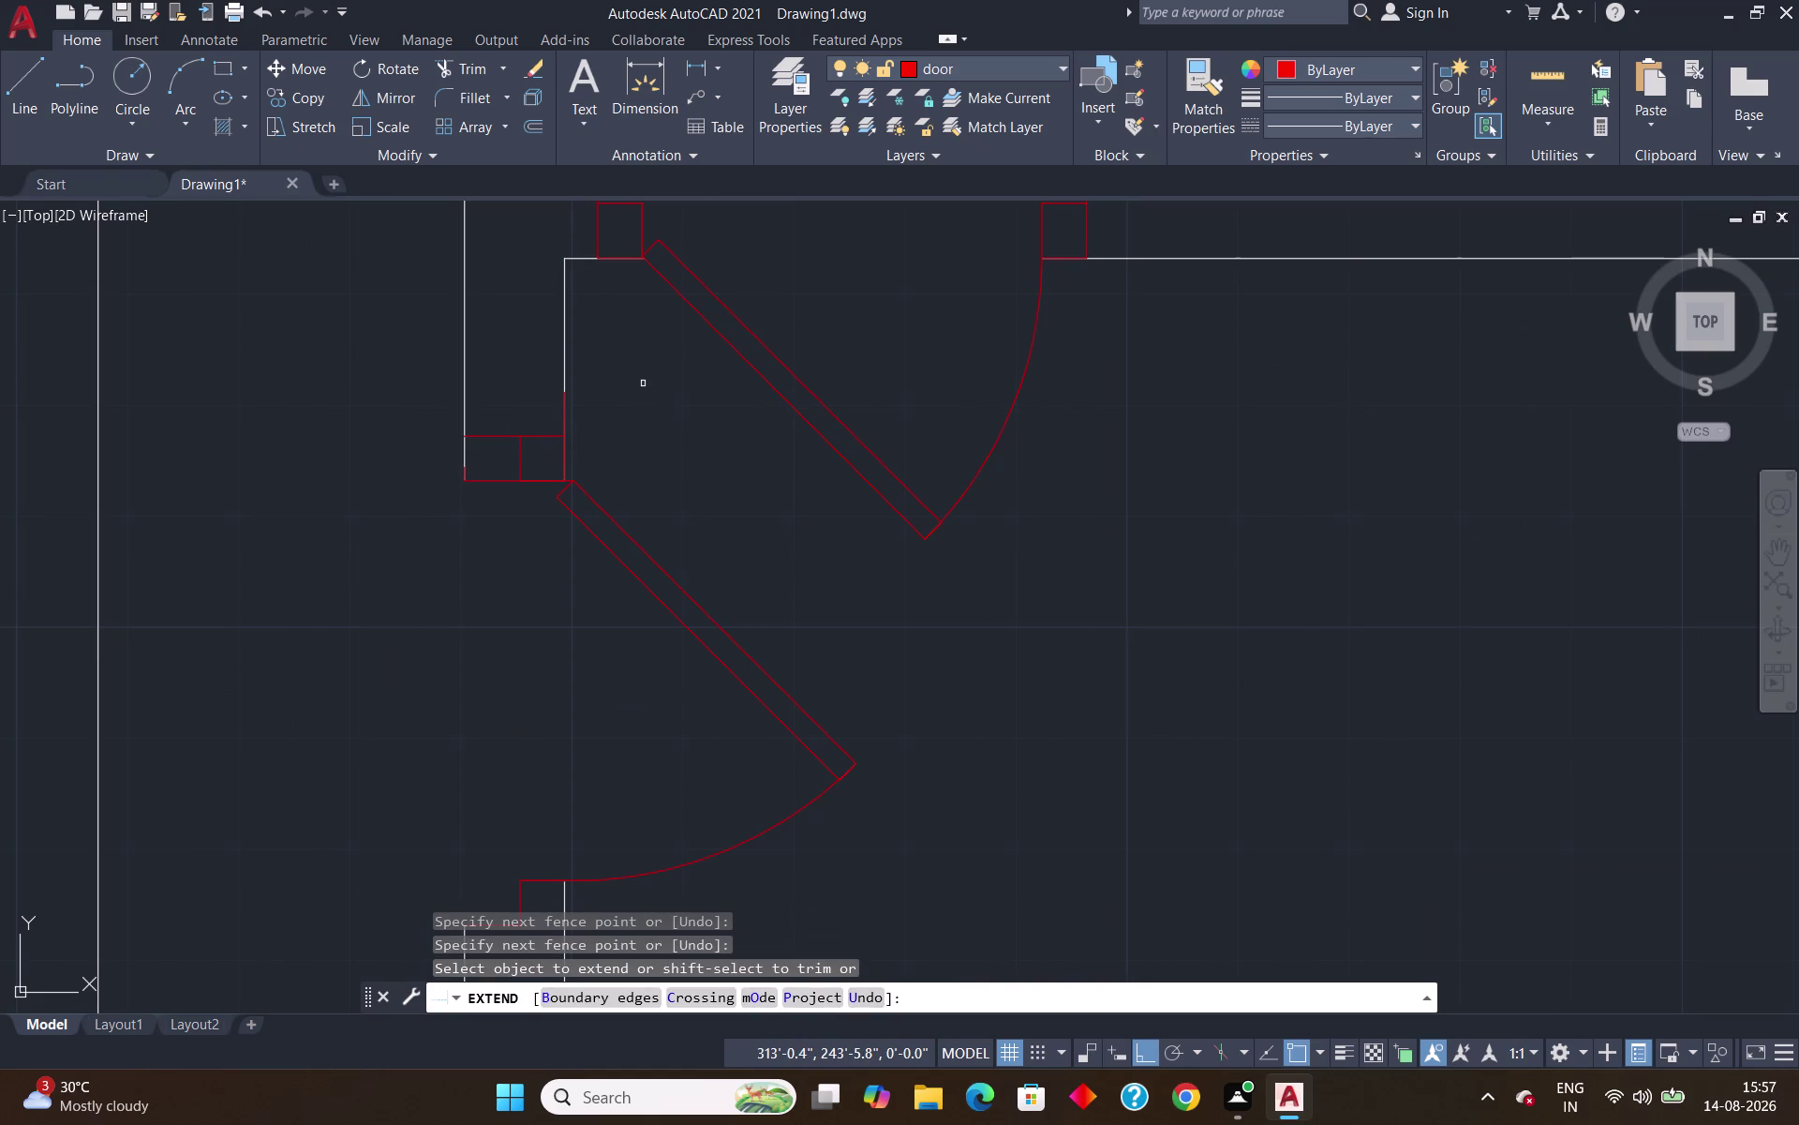
key(Escape)
Pan and zoom across the floor plan toward the loose door blocks.
scroll(down, 3)
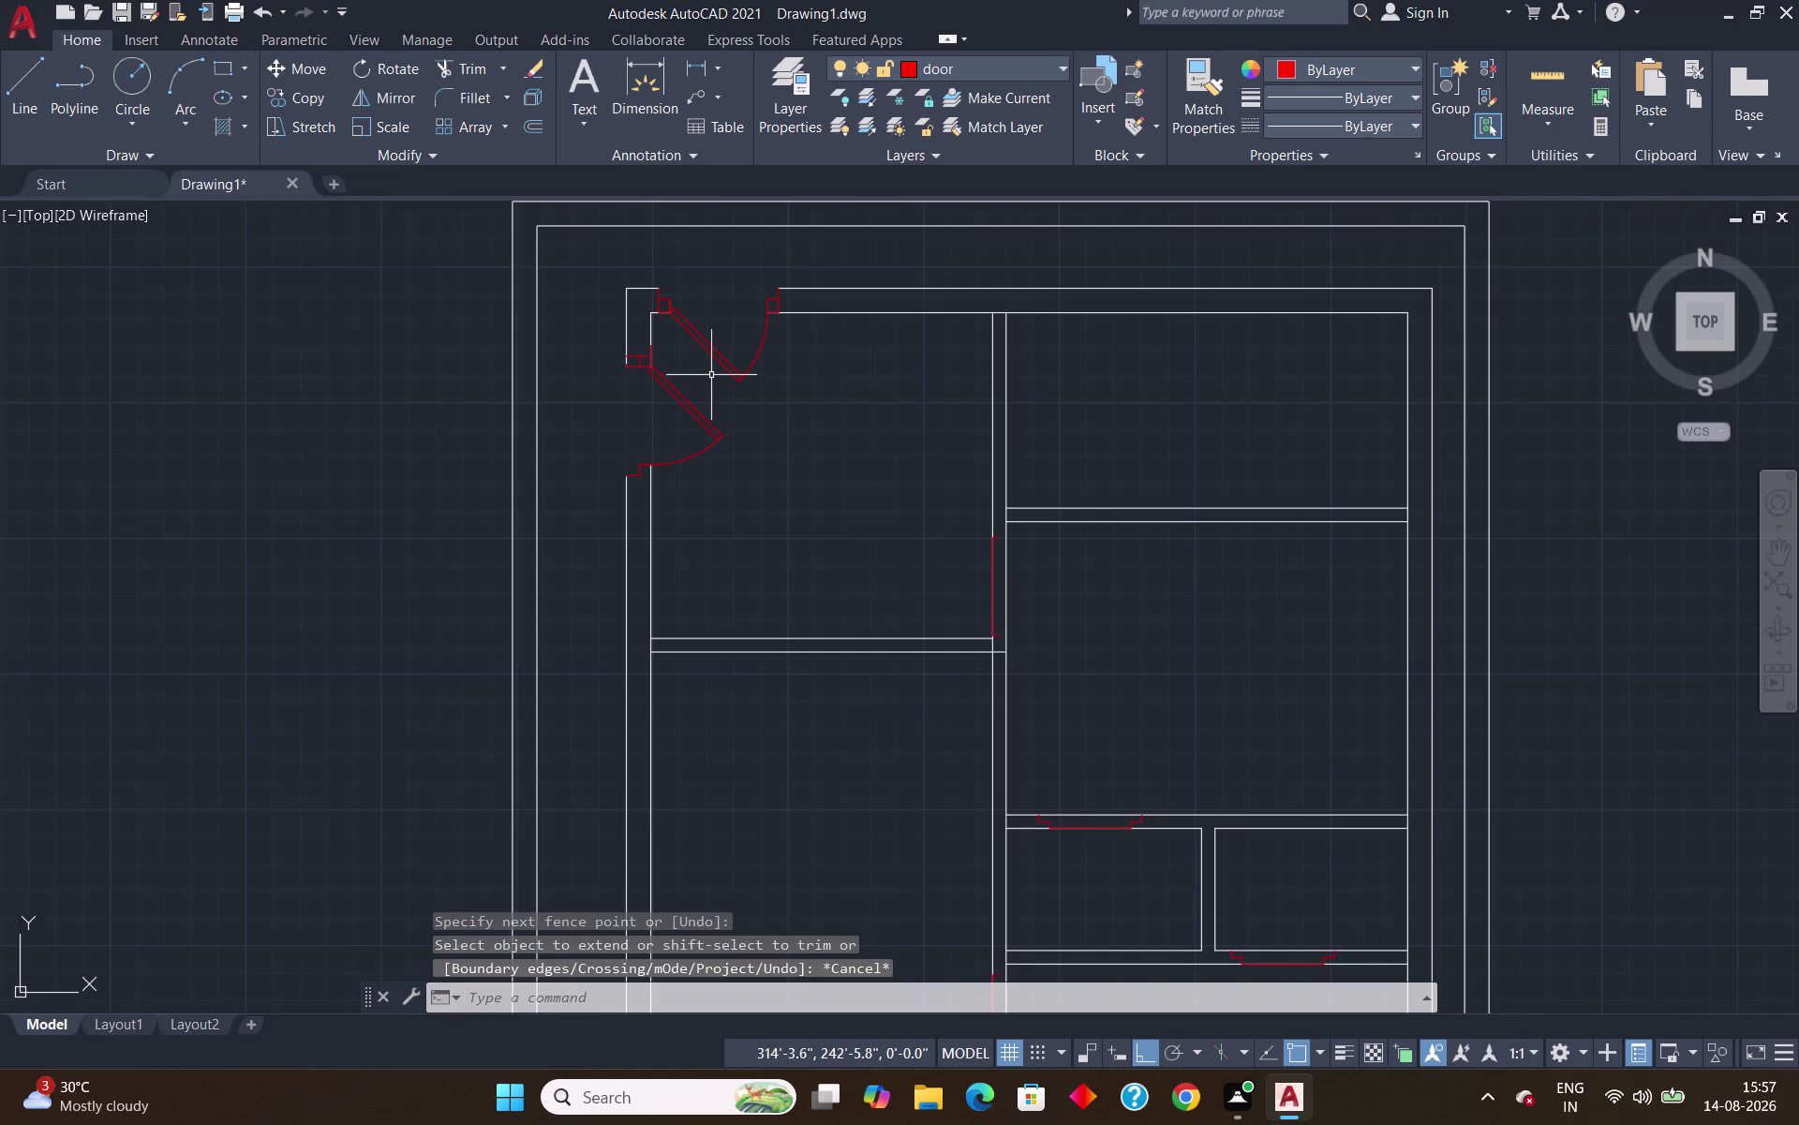
middle_drag(698, 367, 426, 230)
scroll(down, 3)
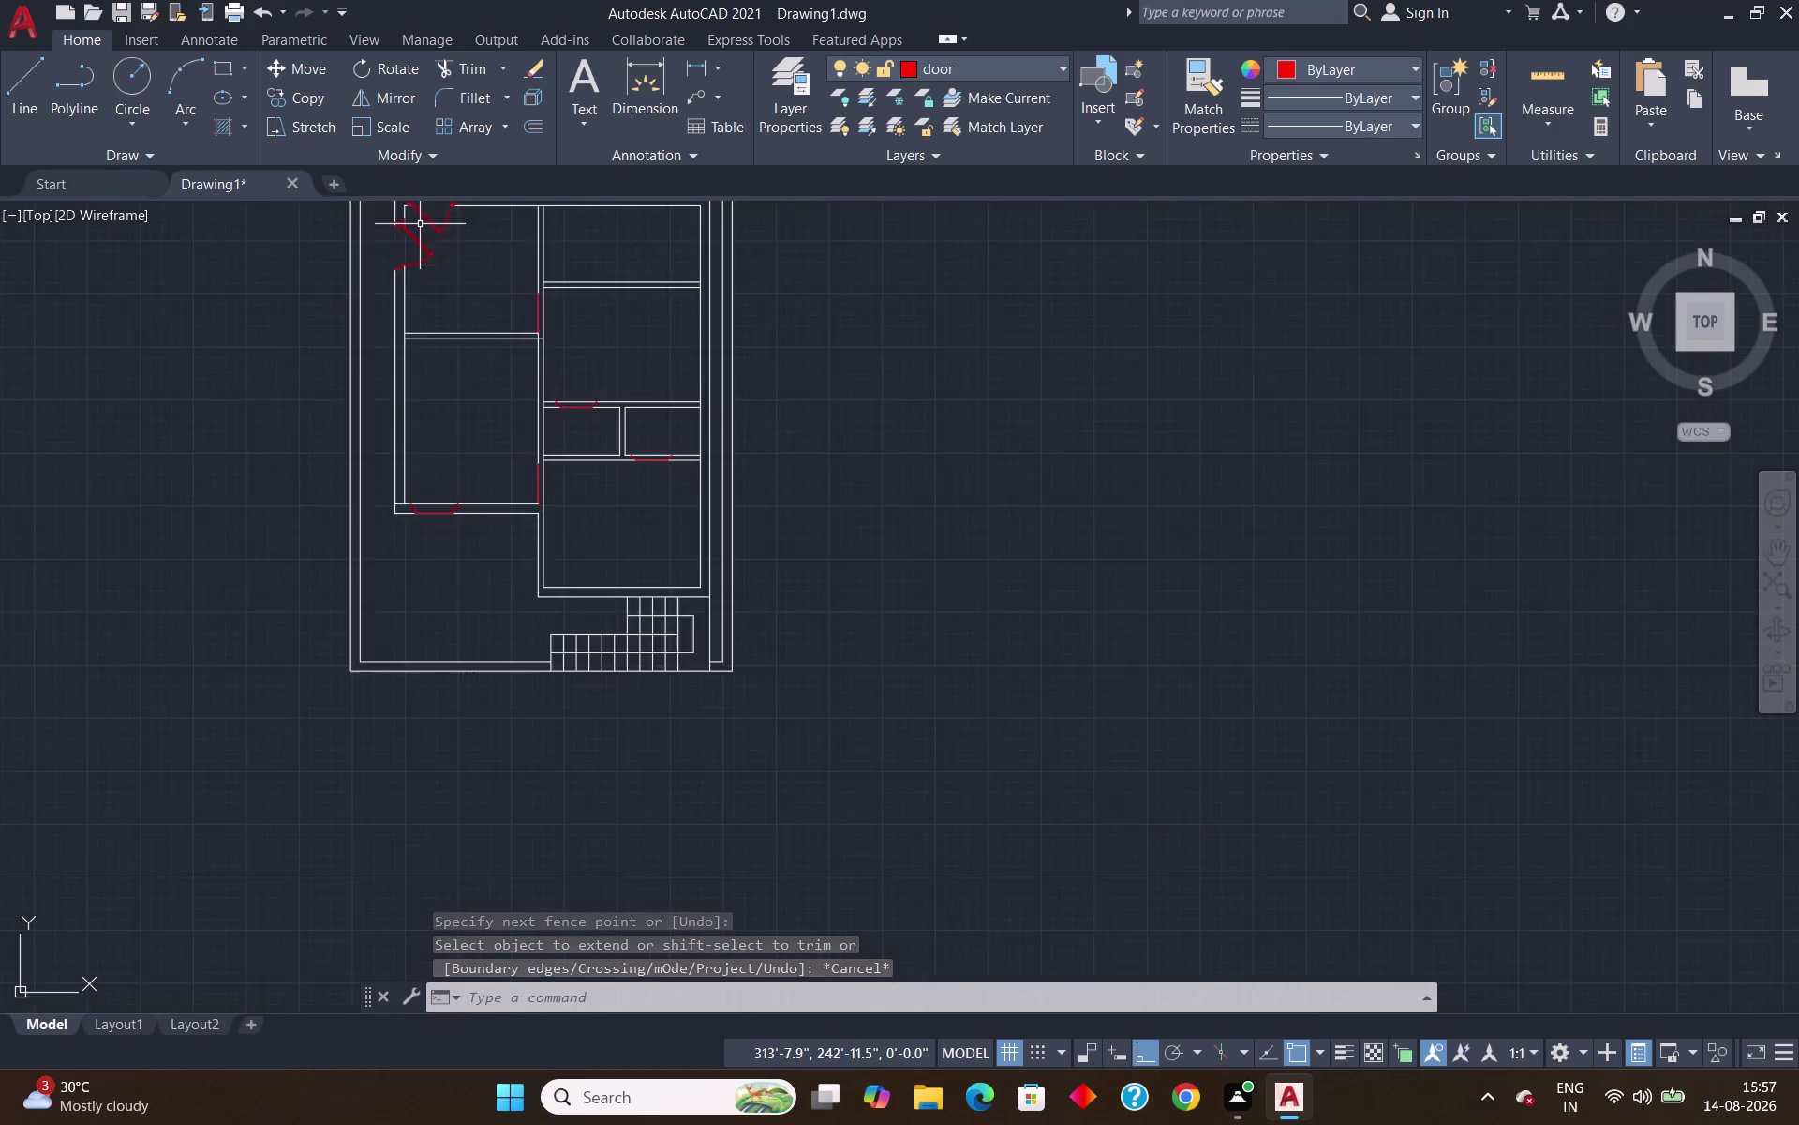
scroll(down, 3)
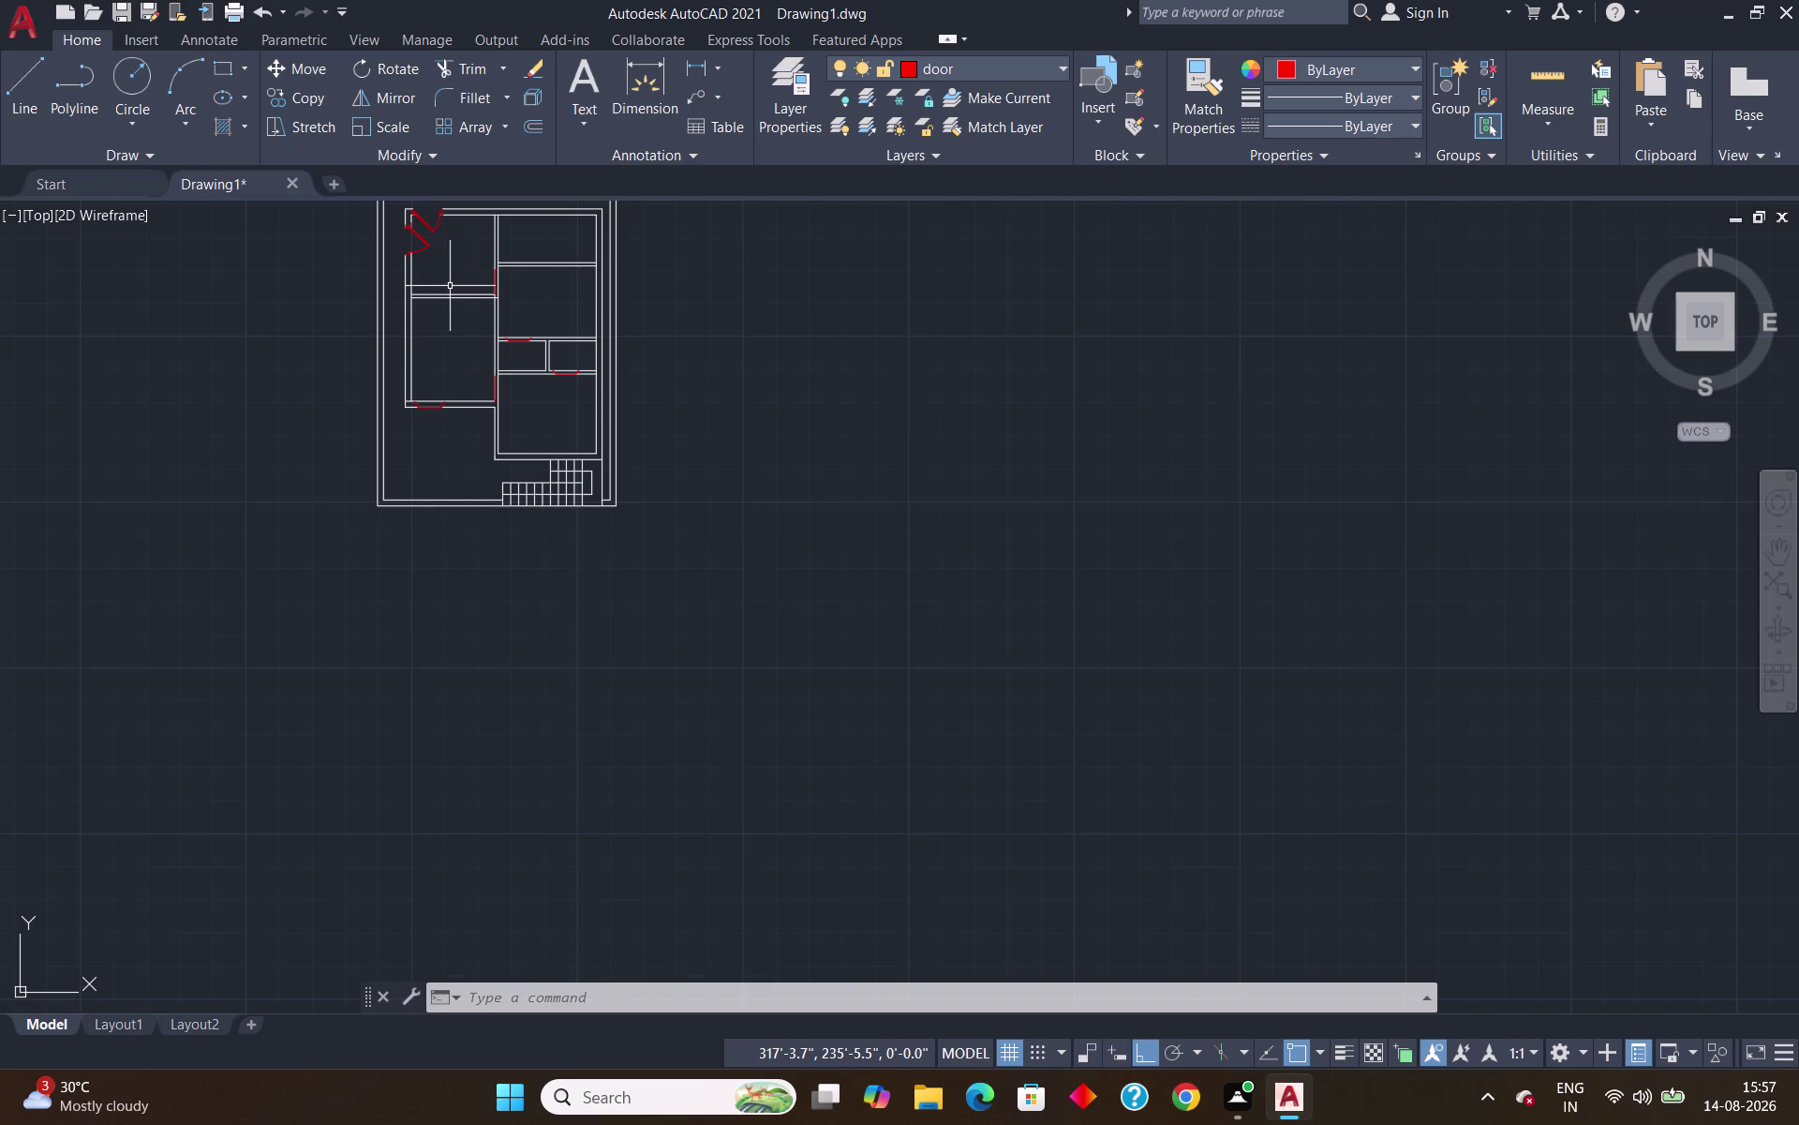
scroll(down, 3)
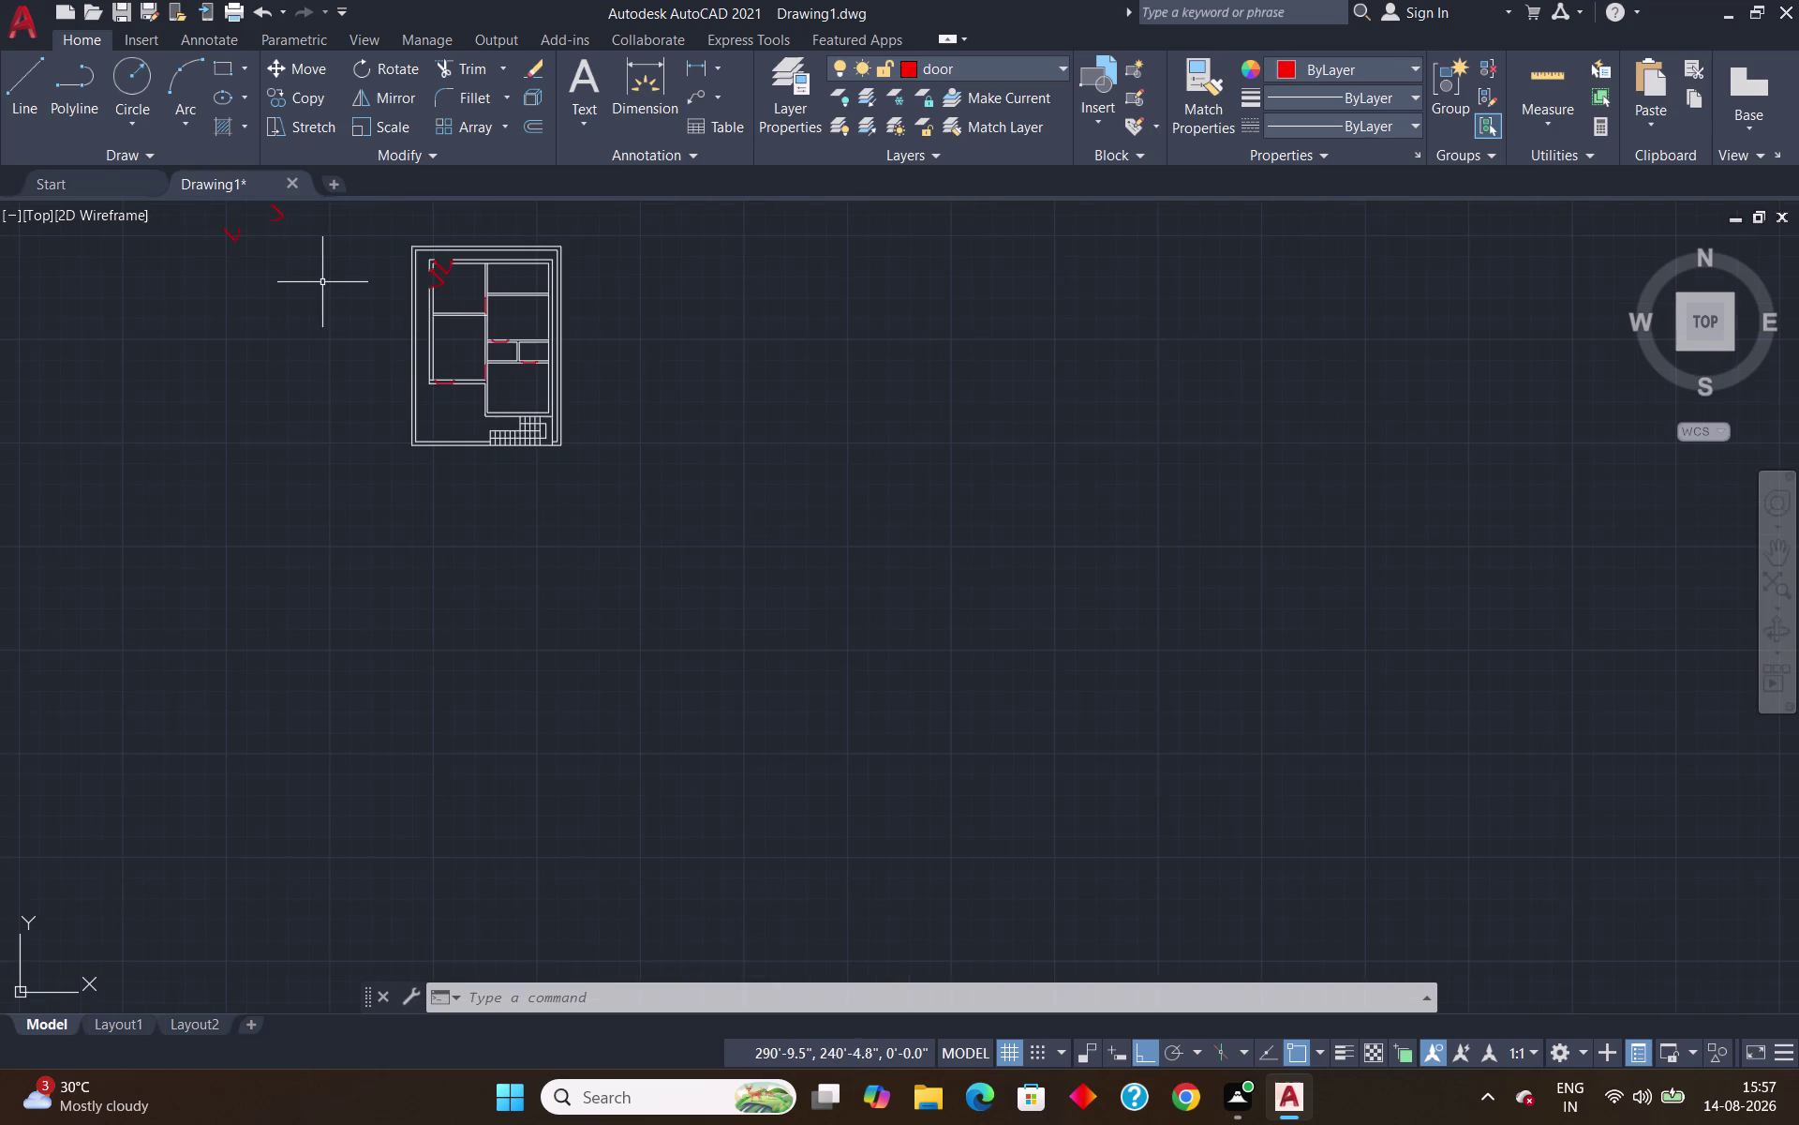
scroll(down, 3)
scroll(up, 3)
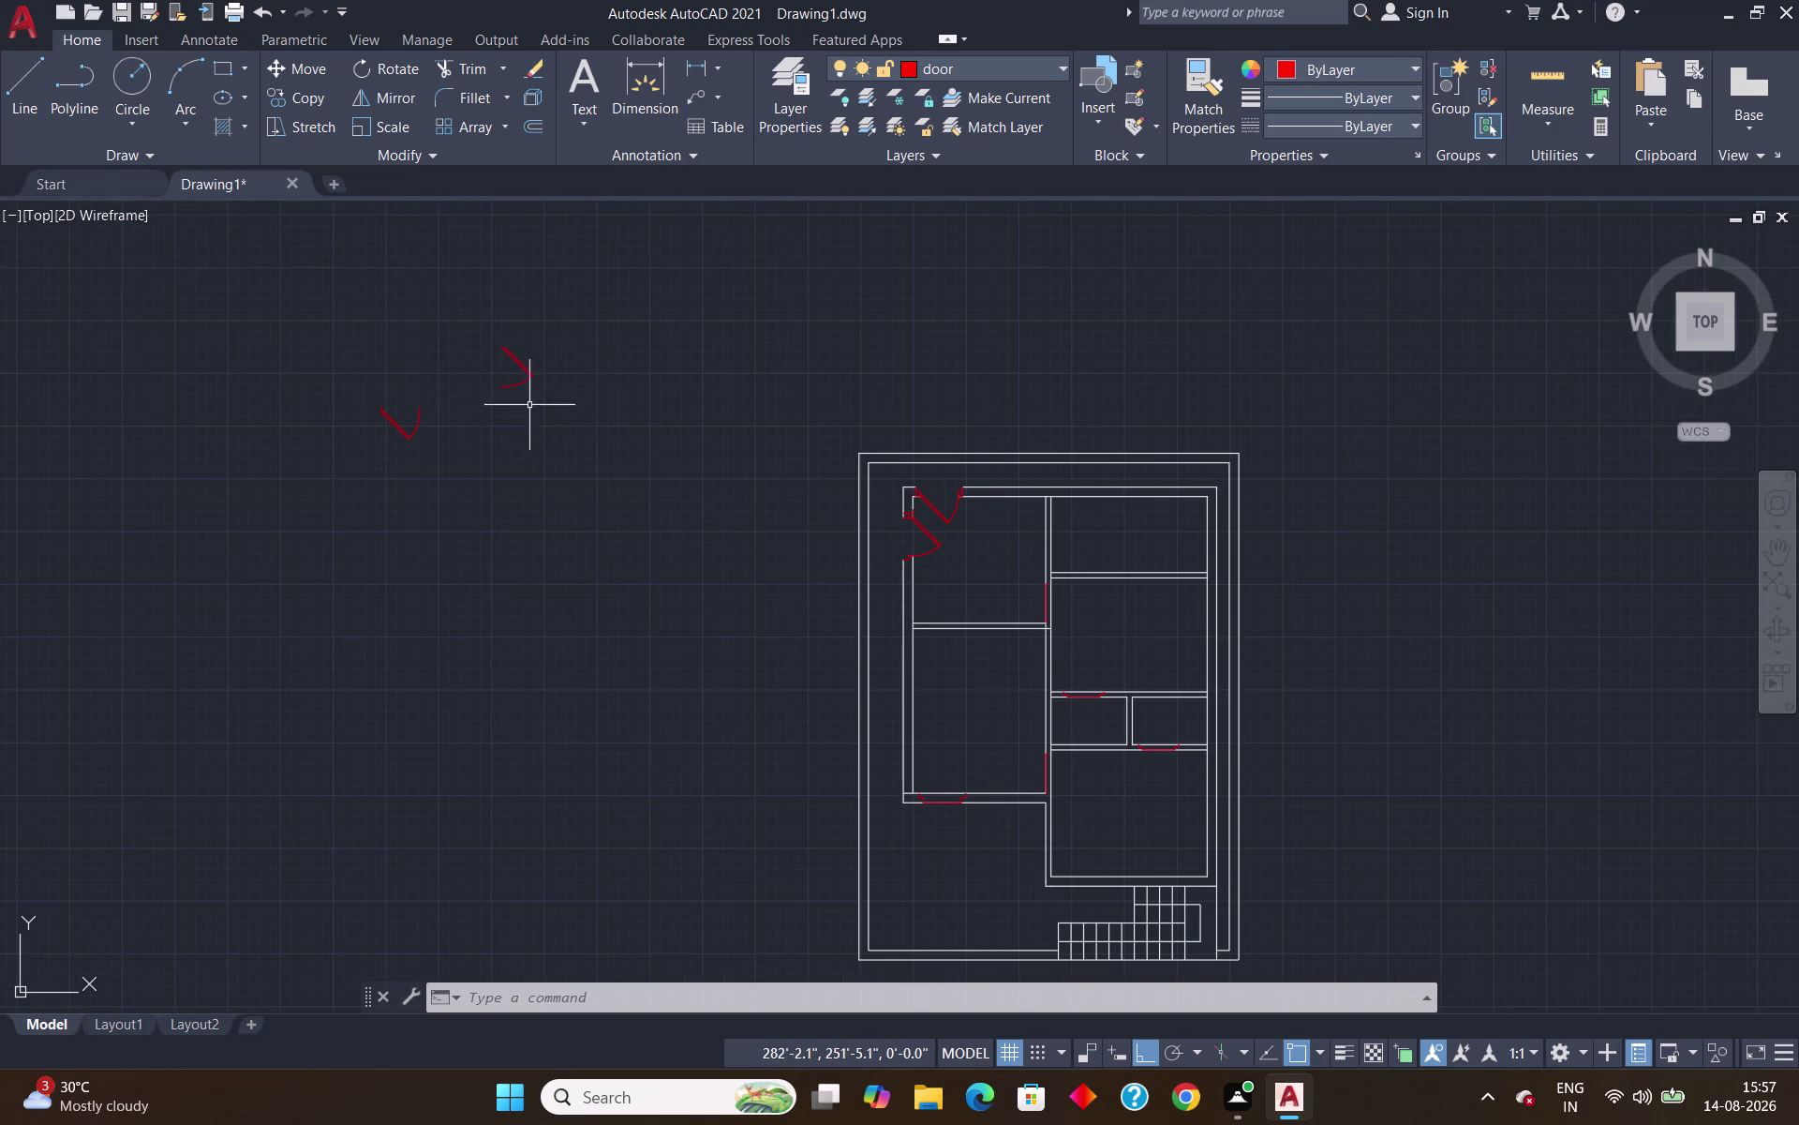
scroll(up, 3)
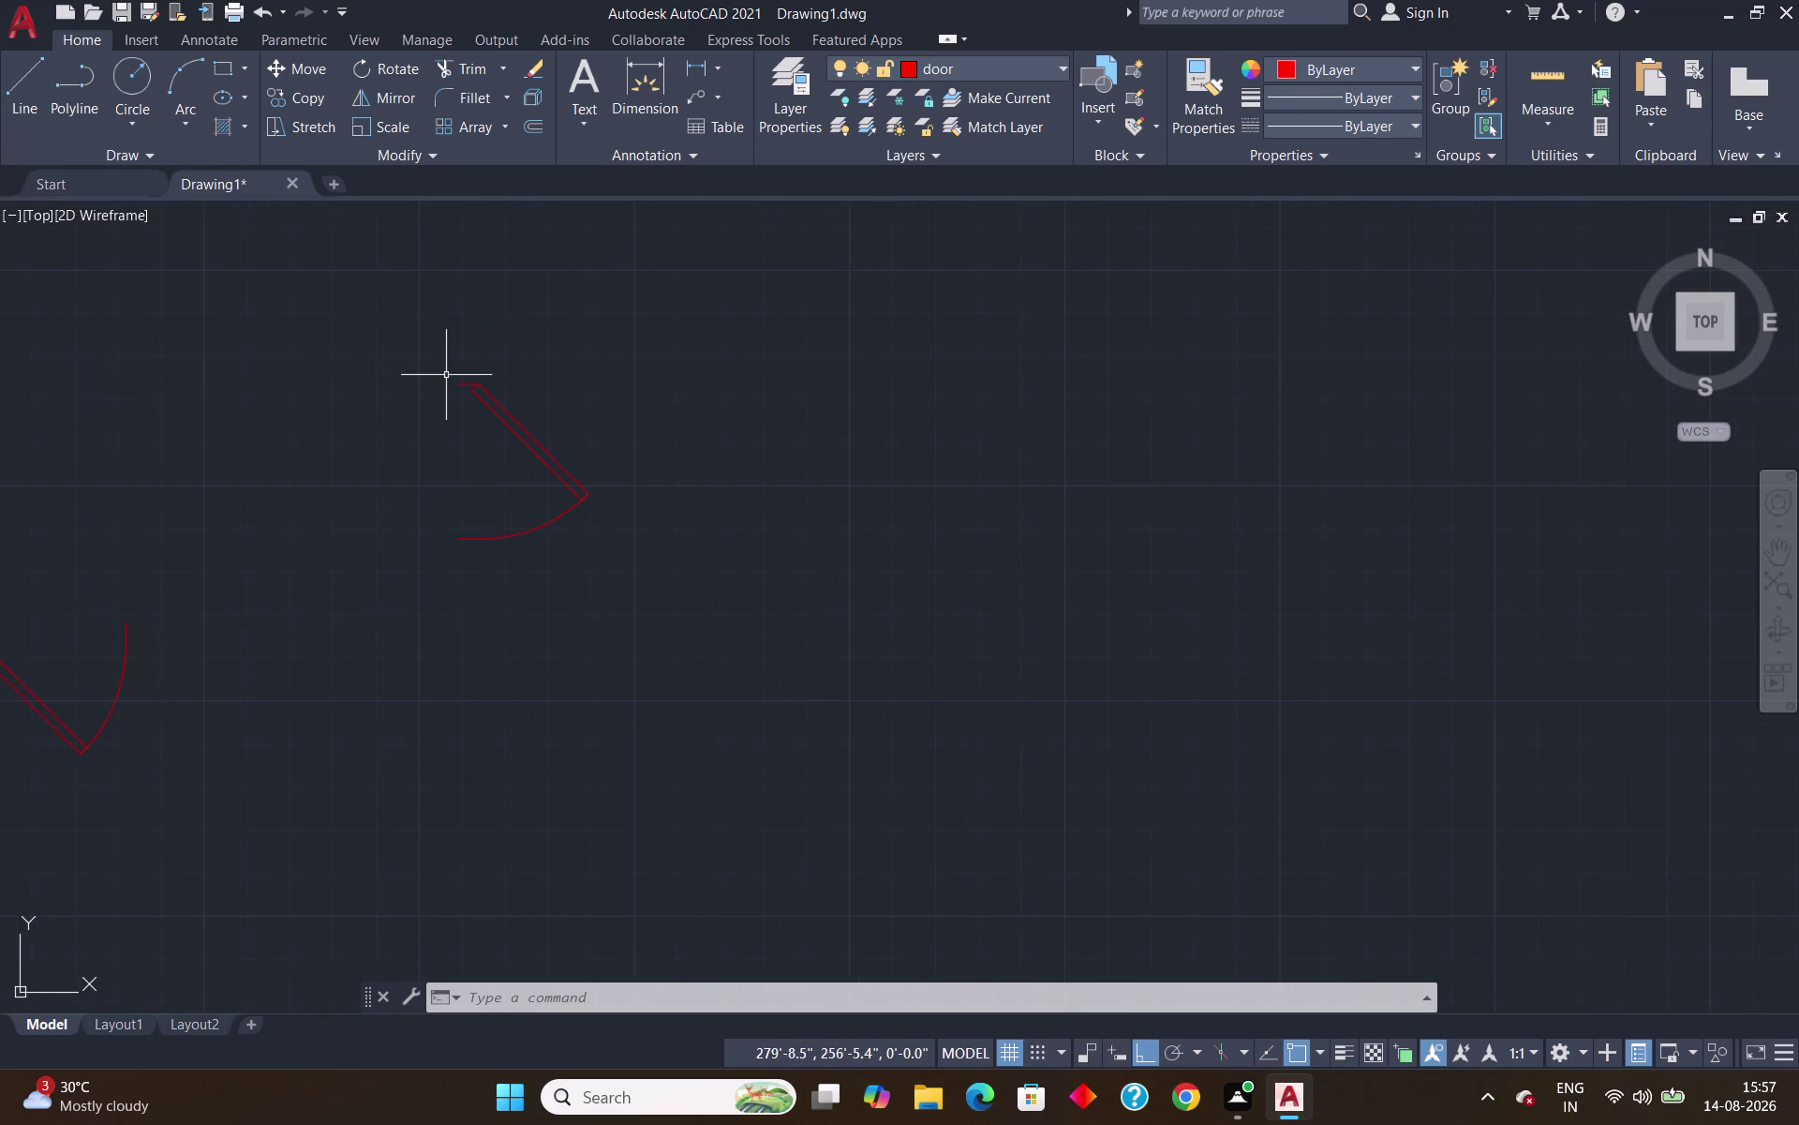
Rotate the stray red door block 90° about its hinge end.
drag(596, 324, 549, 351)
click(440, 427)
text(r)
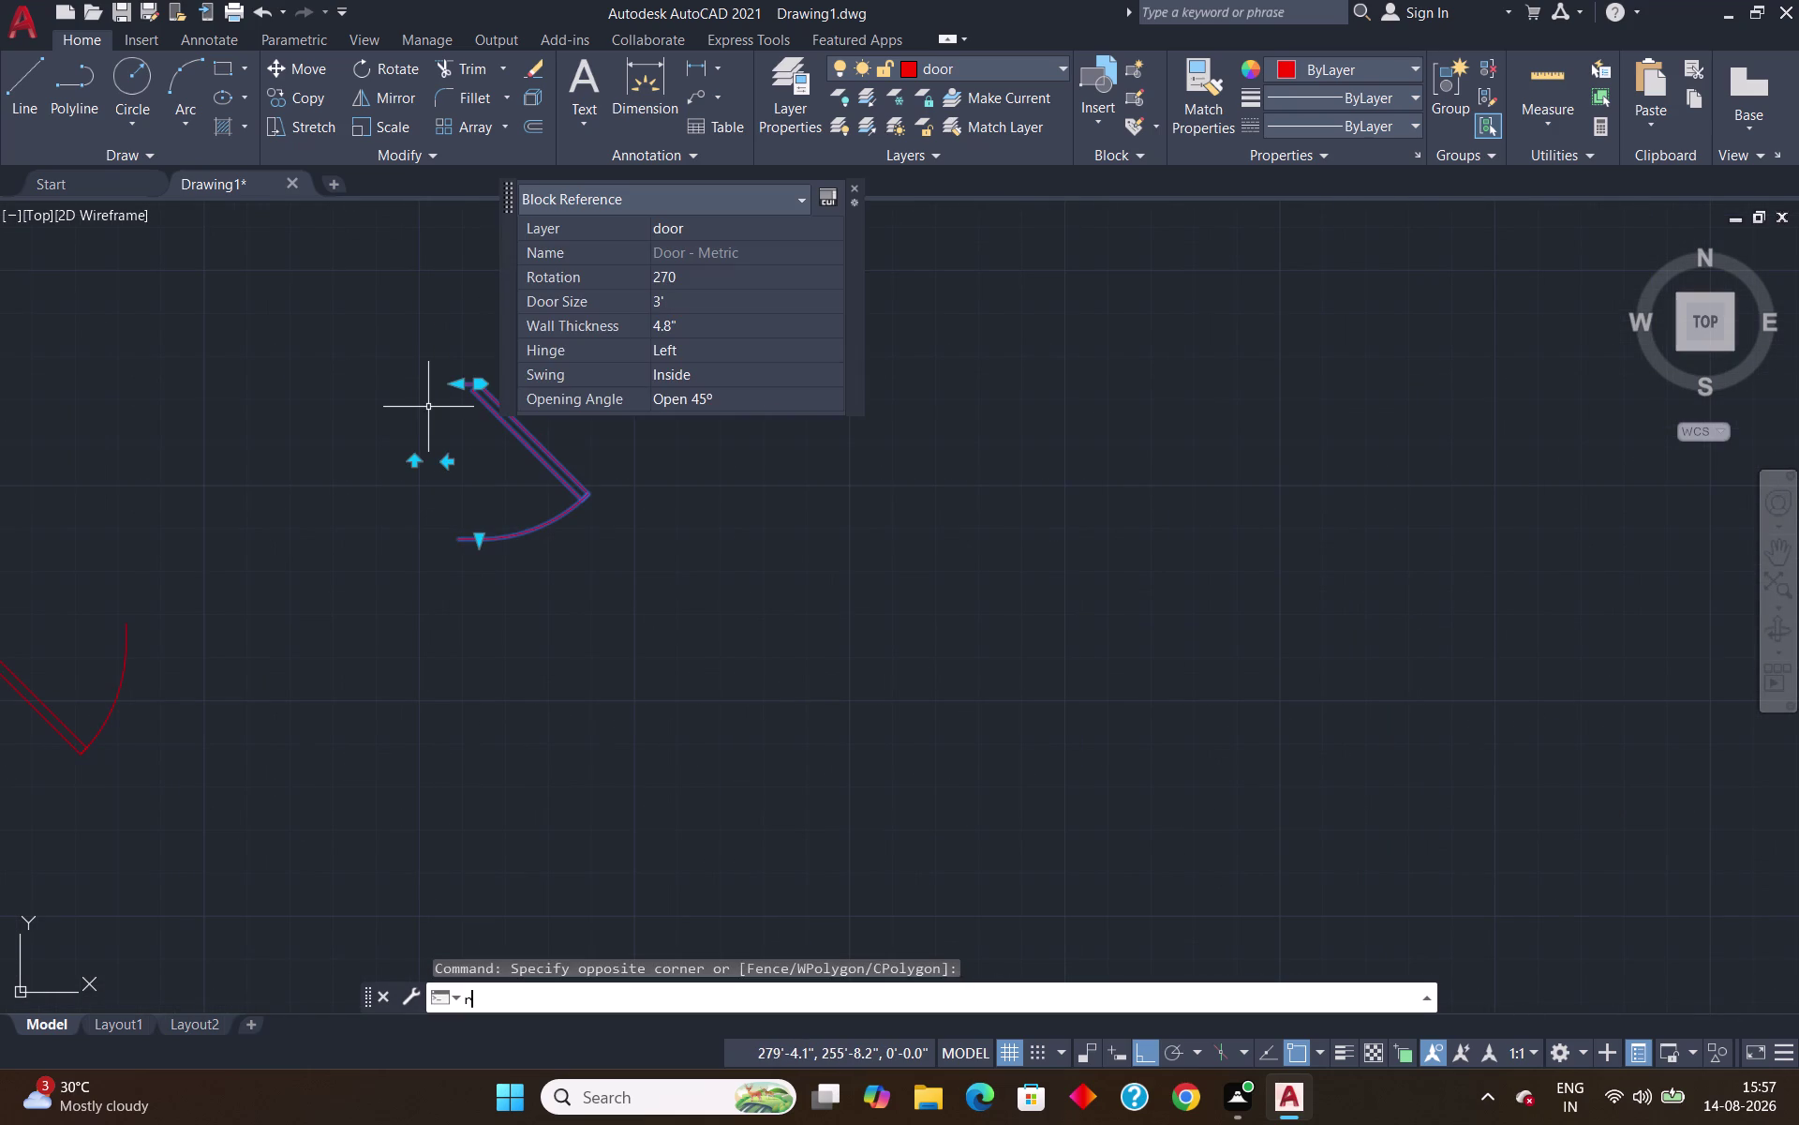
text(o)
key(Return)
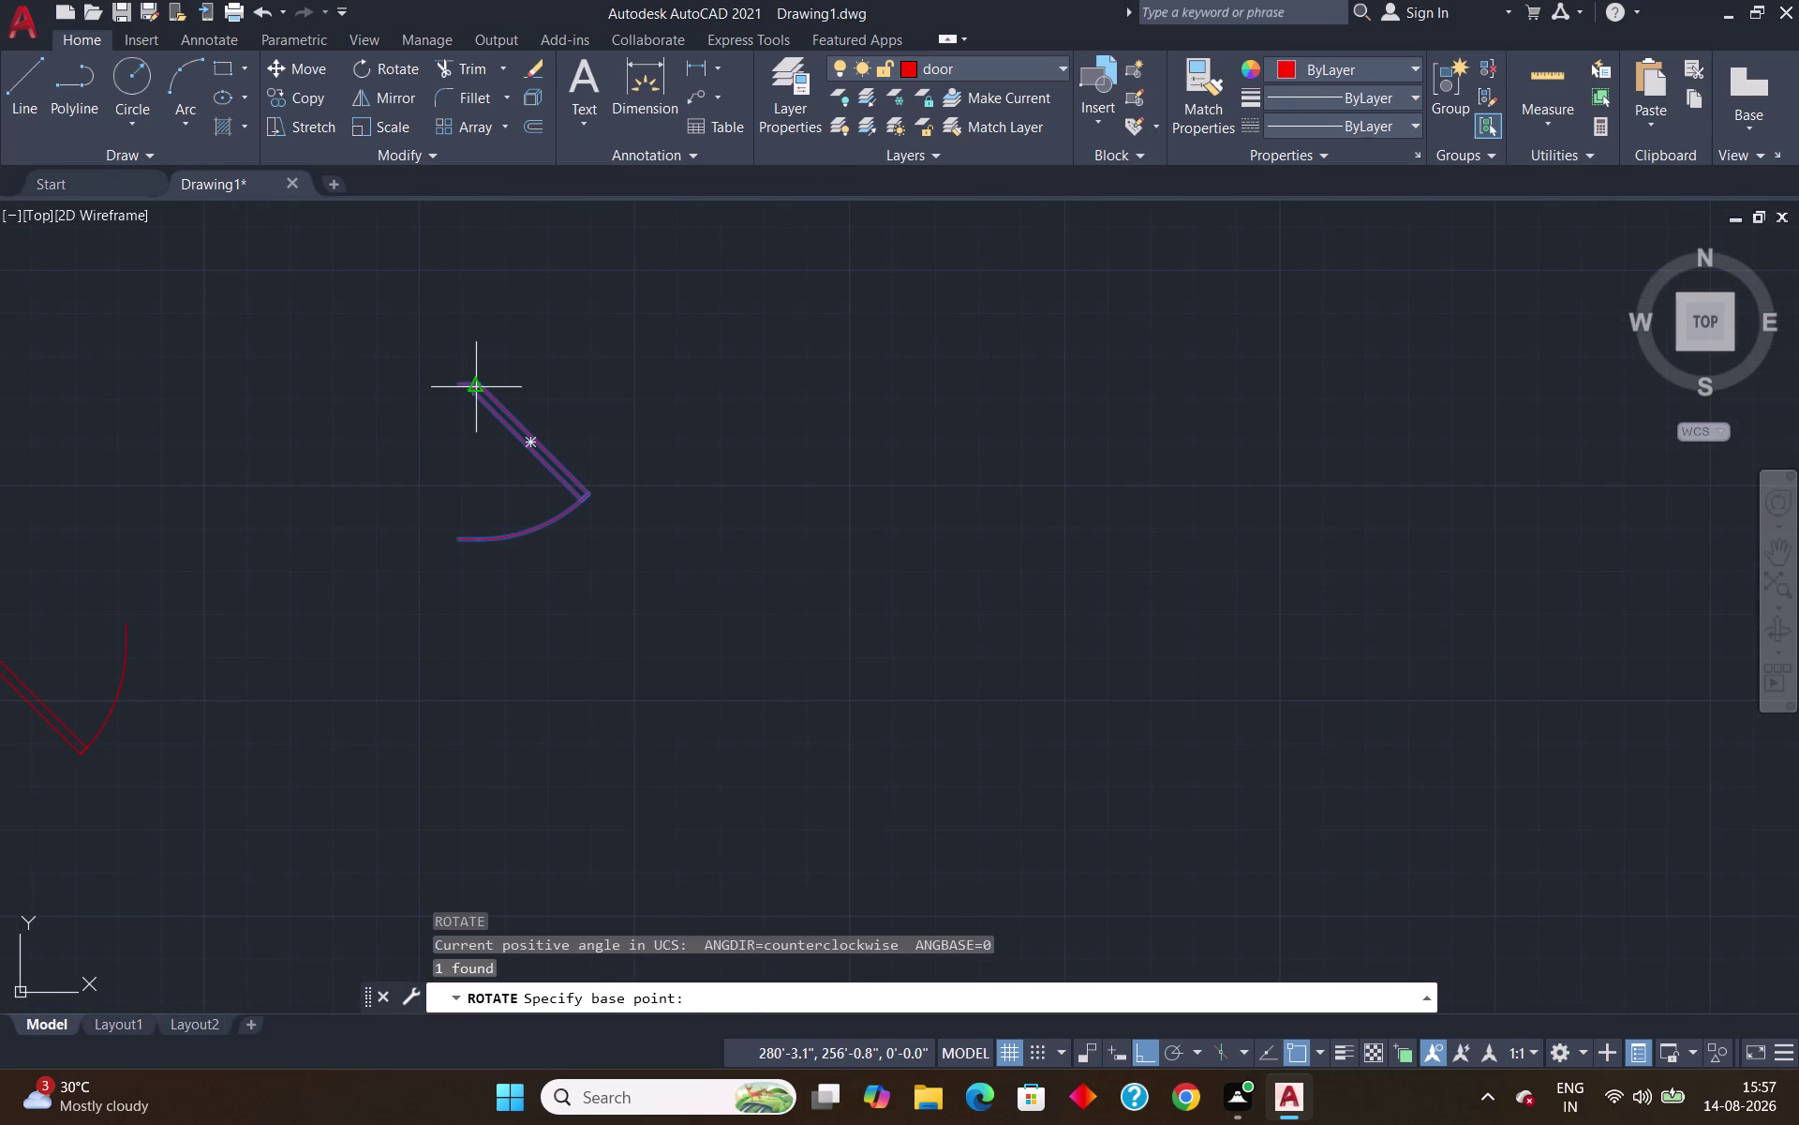
click(483, 385)
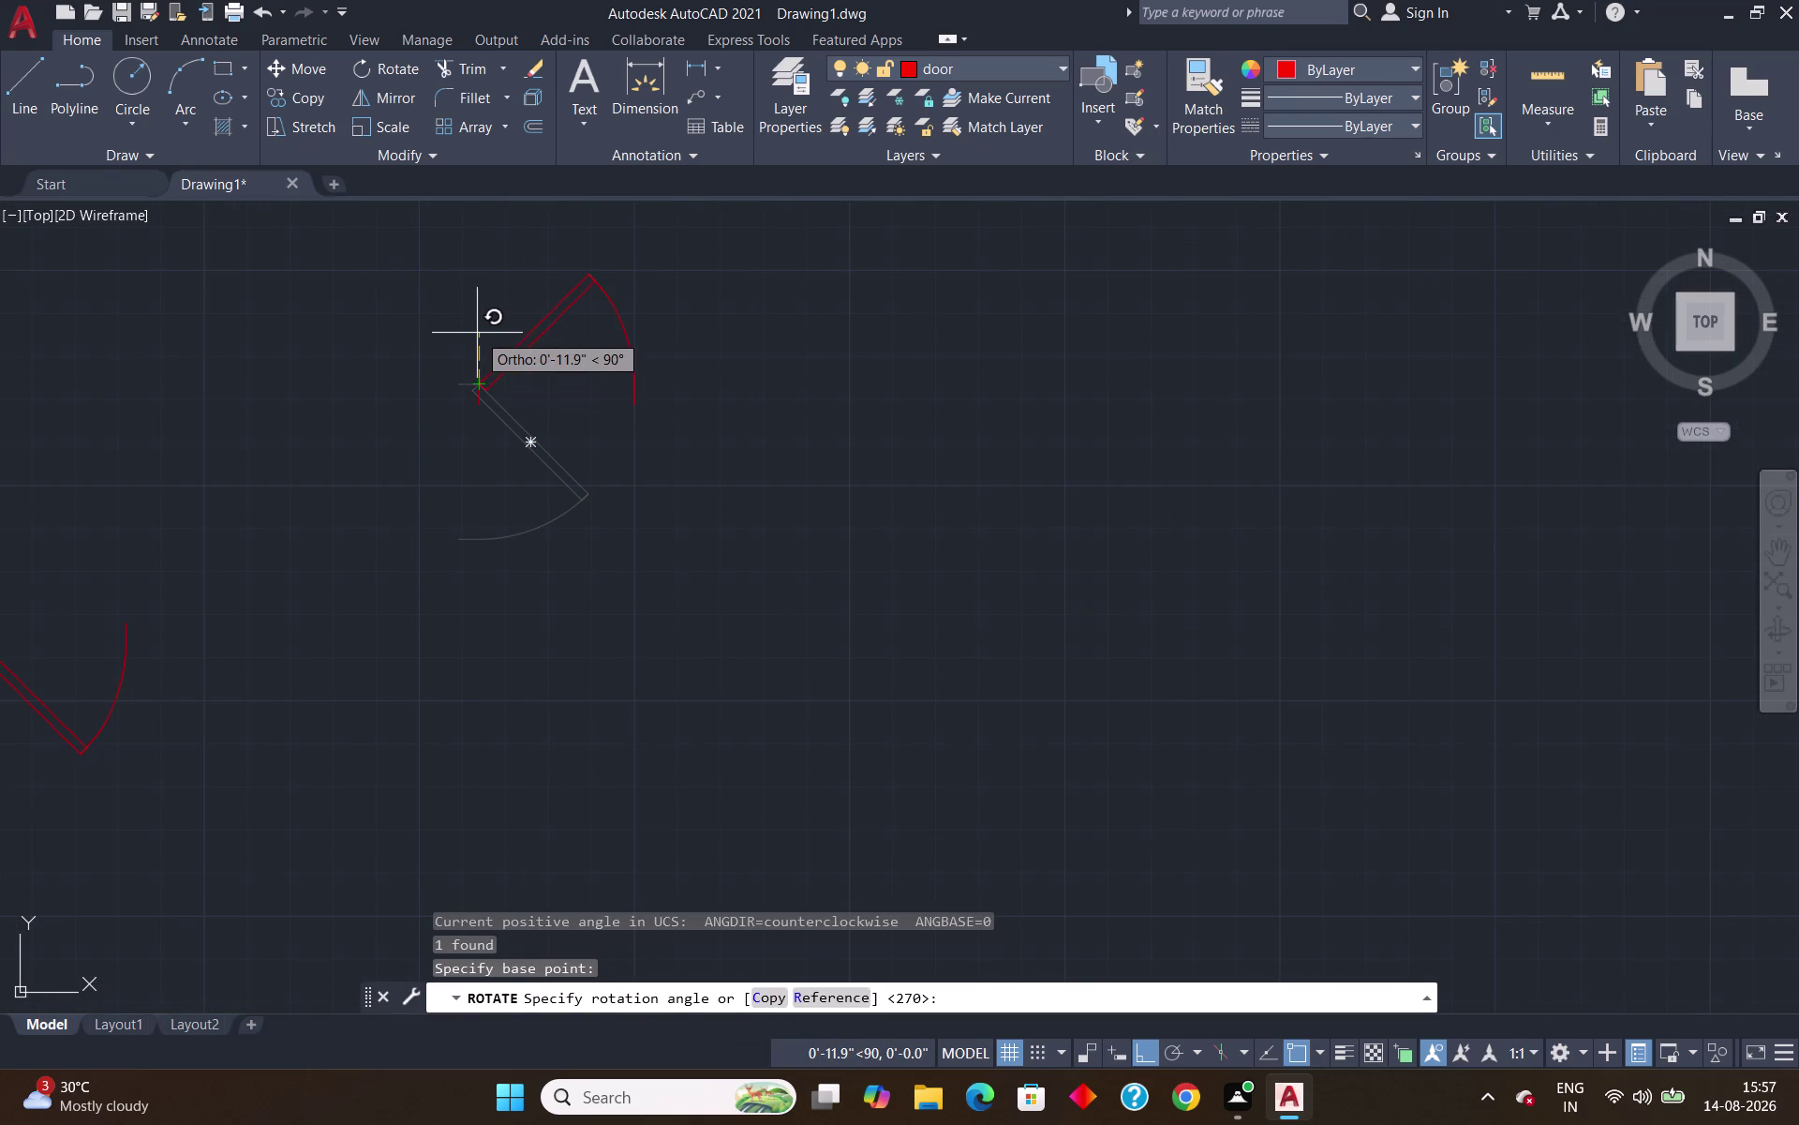
click(477, 332)
Select the rotated door block to copy it.
drag(713, 289, 661, 299)
click(463, 328)
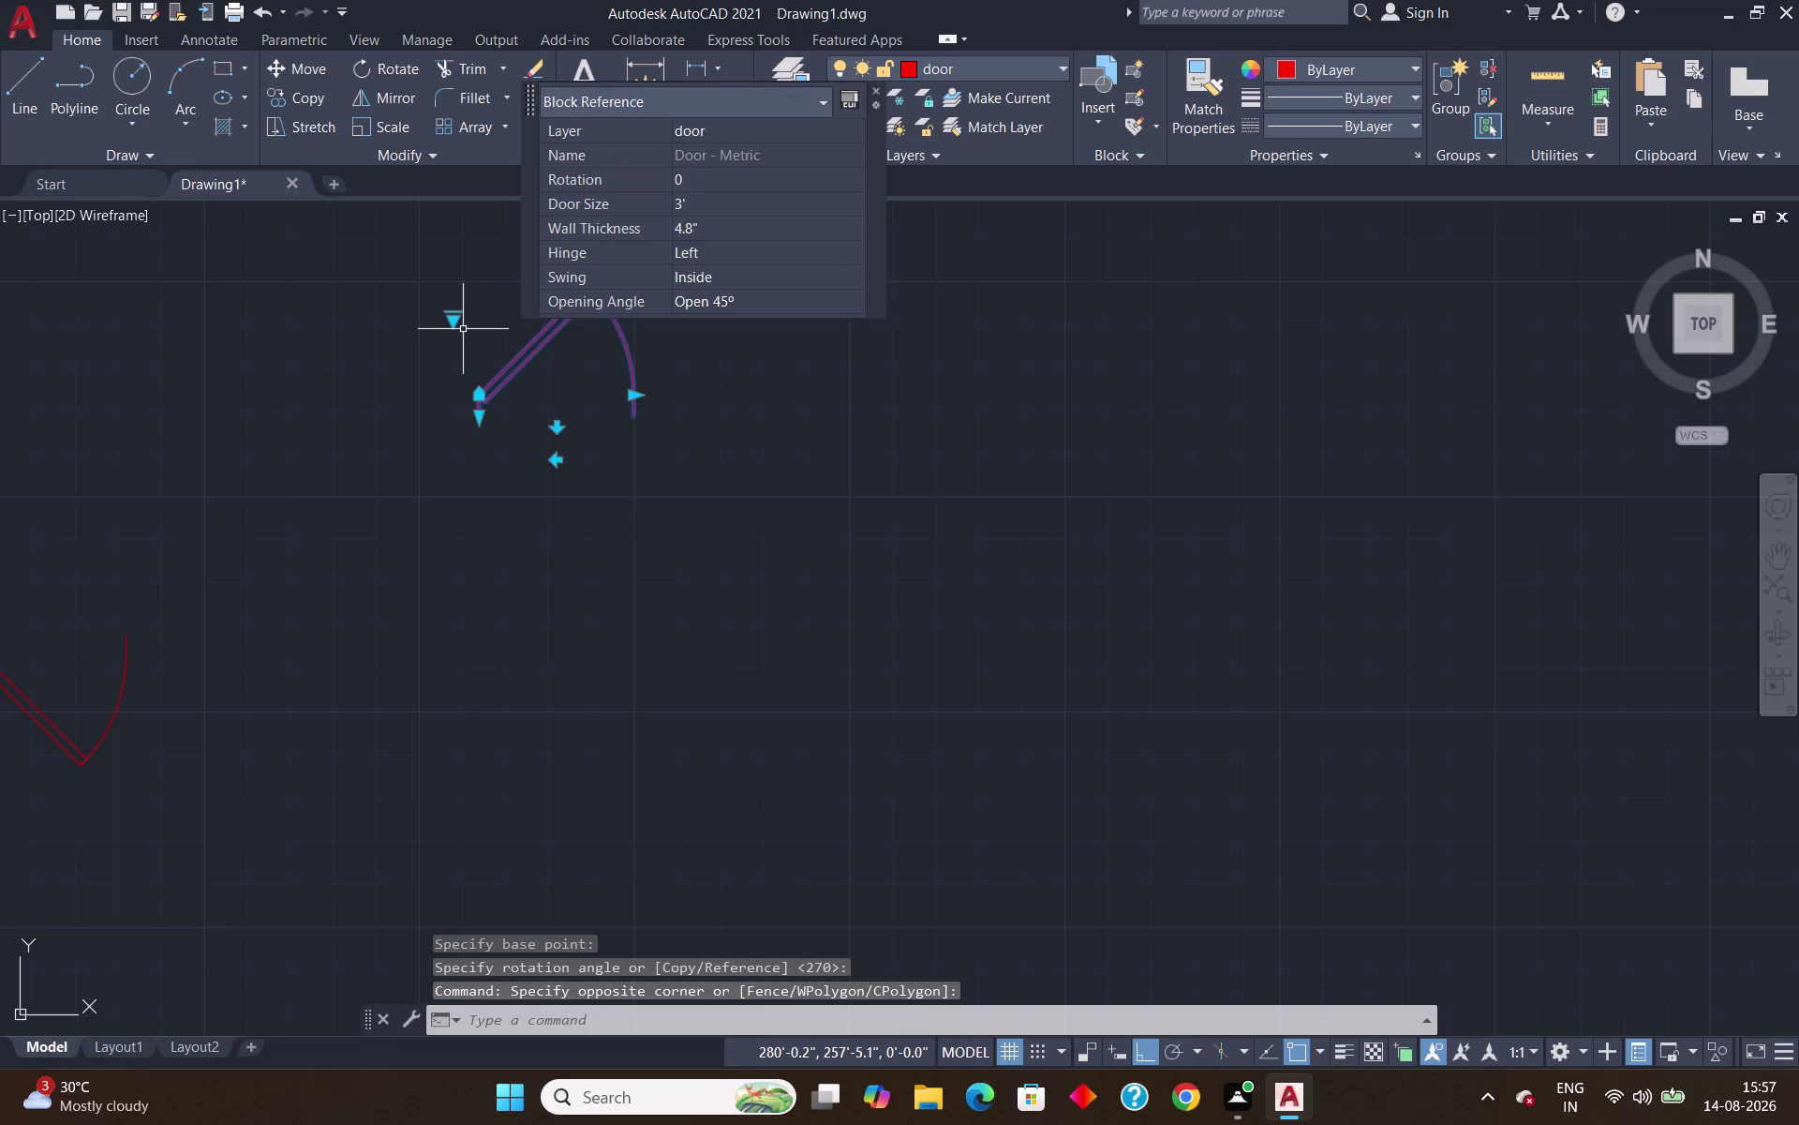
text(co)
key(Return)
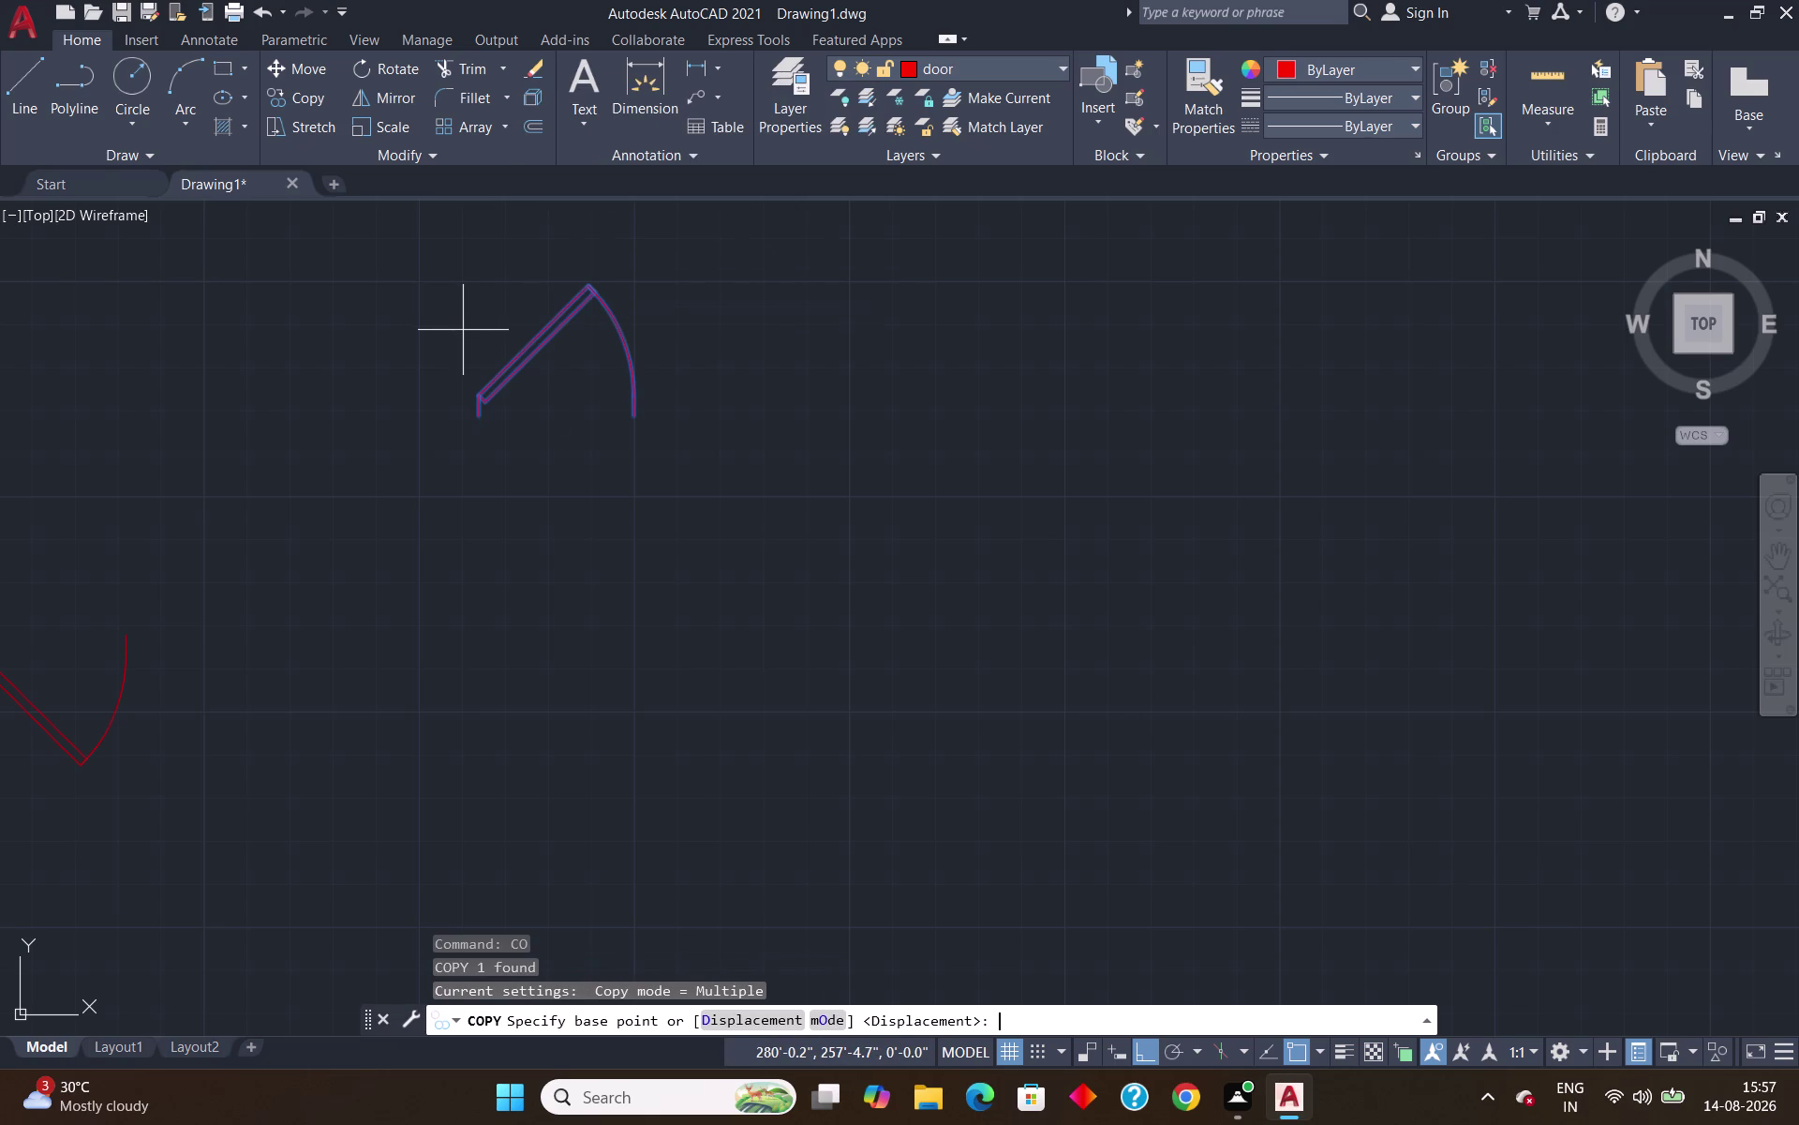
Copy the rotated door block from its base point into another wall opening.
click(479, 420)
scroll(down, 3)
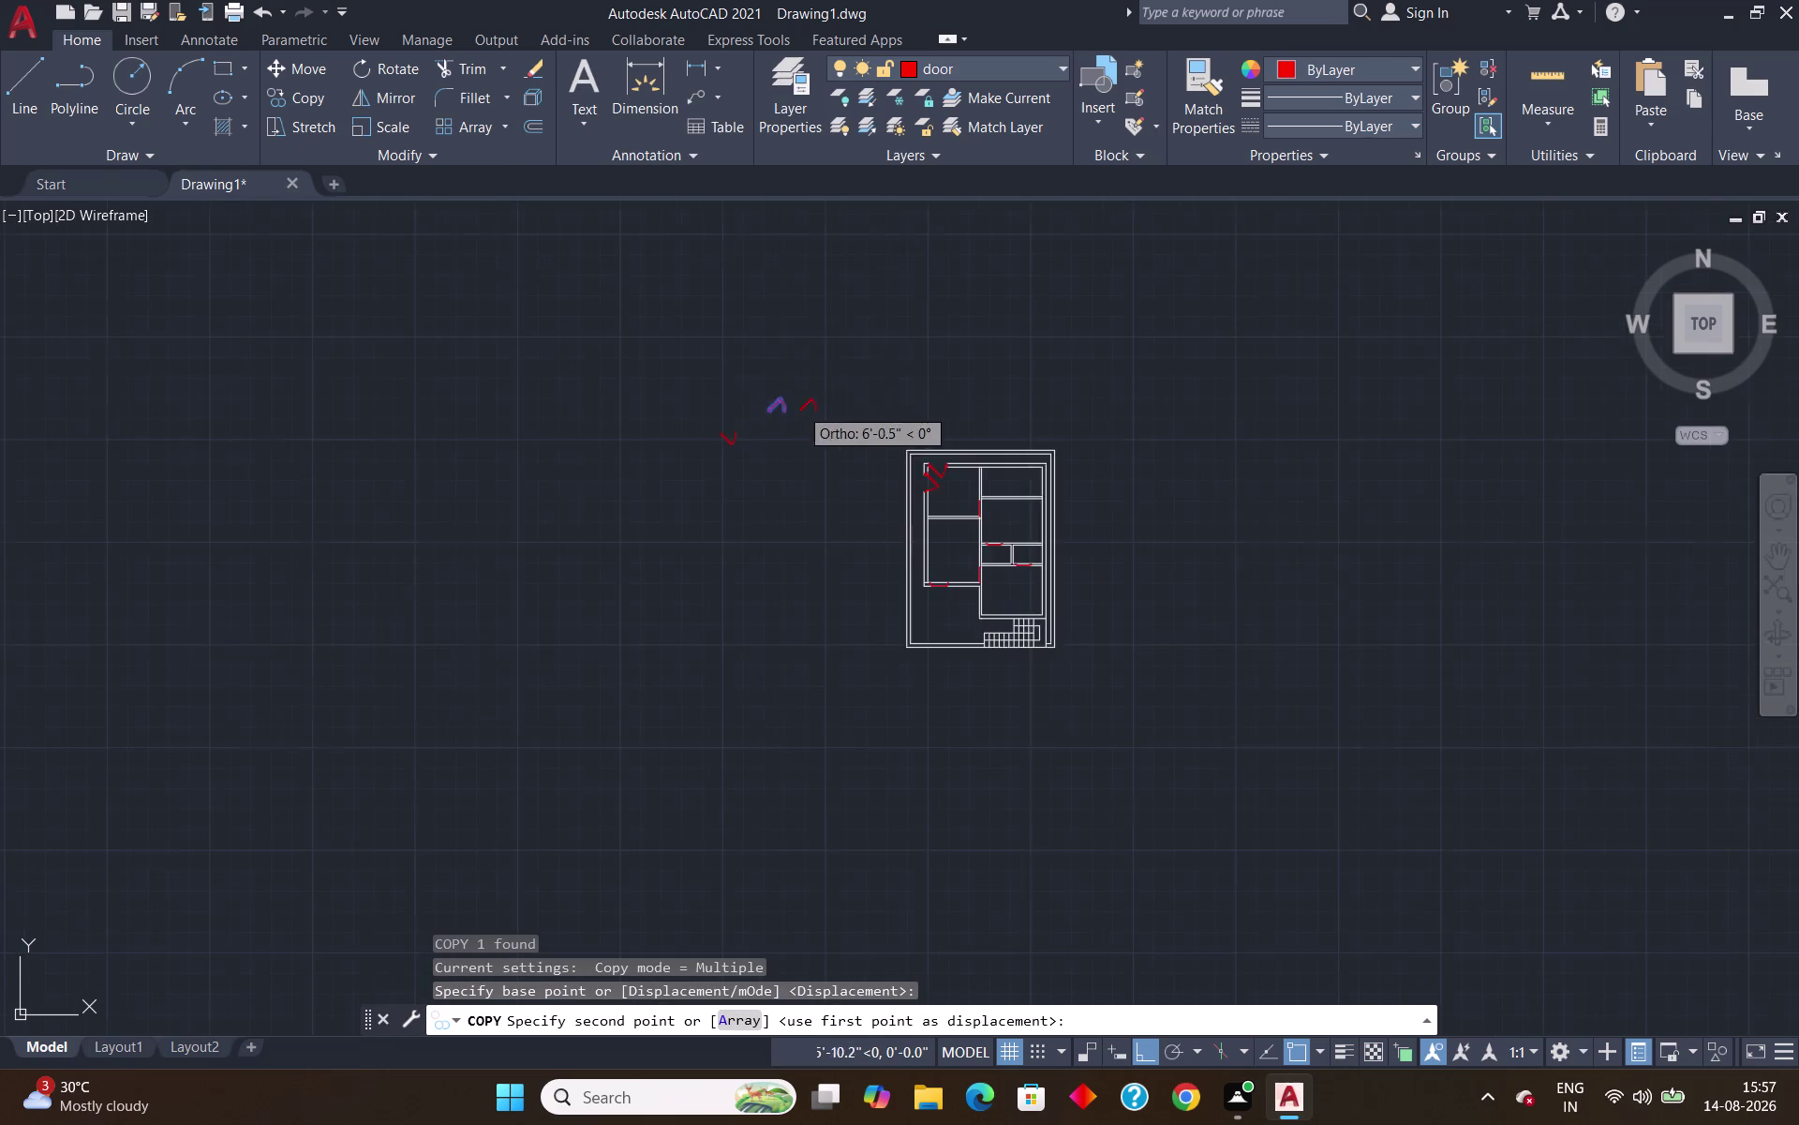
scroll(down, 3)
scroll(up, 3)
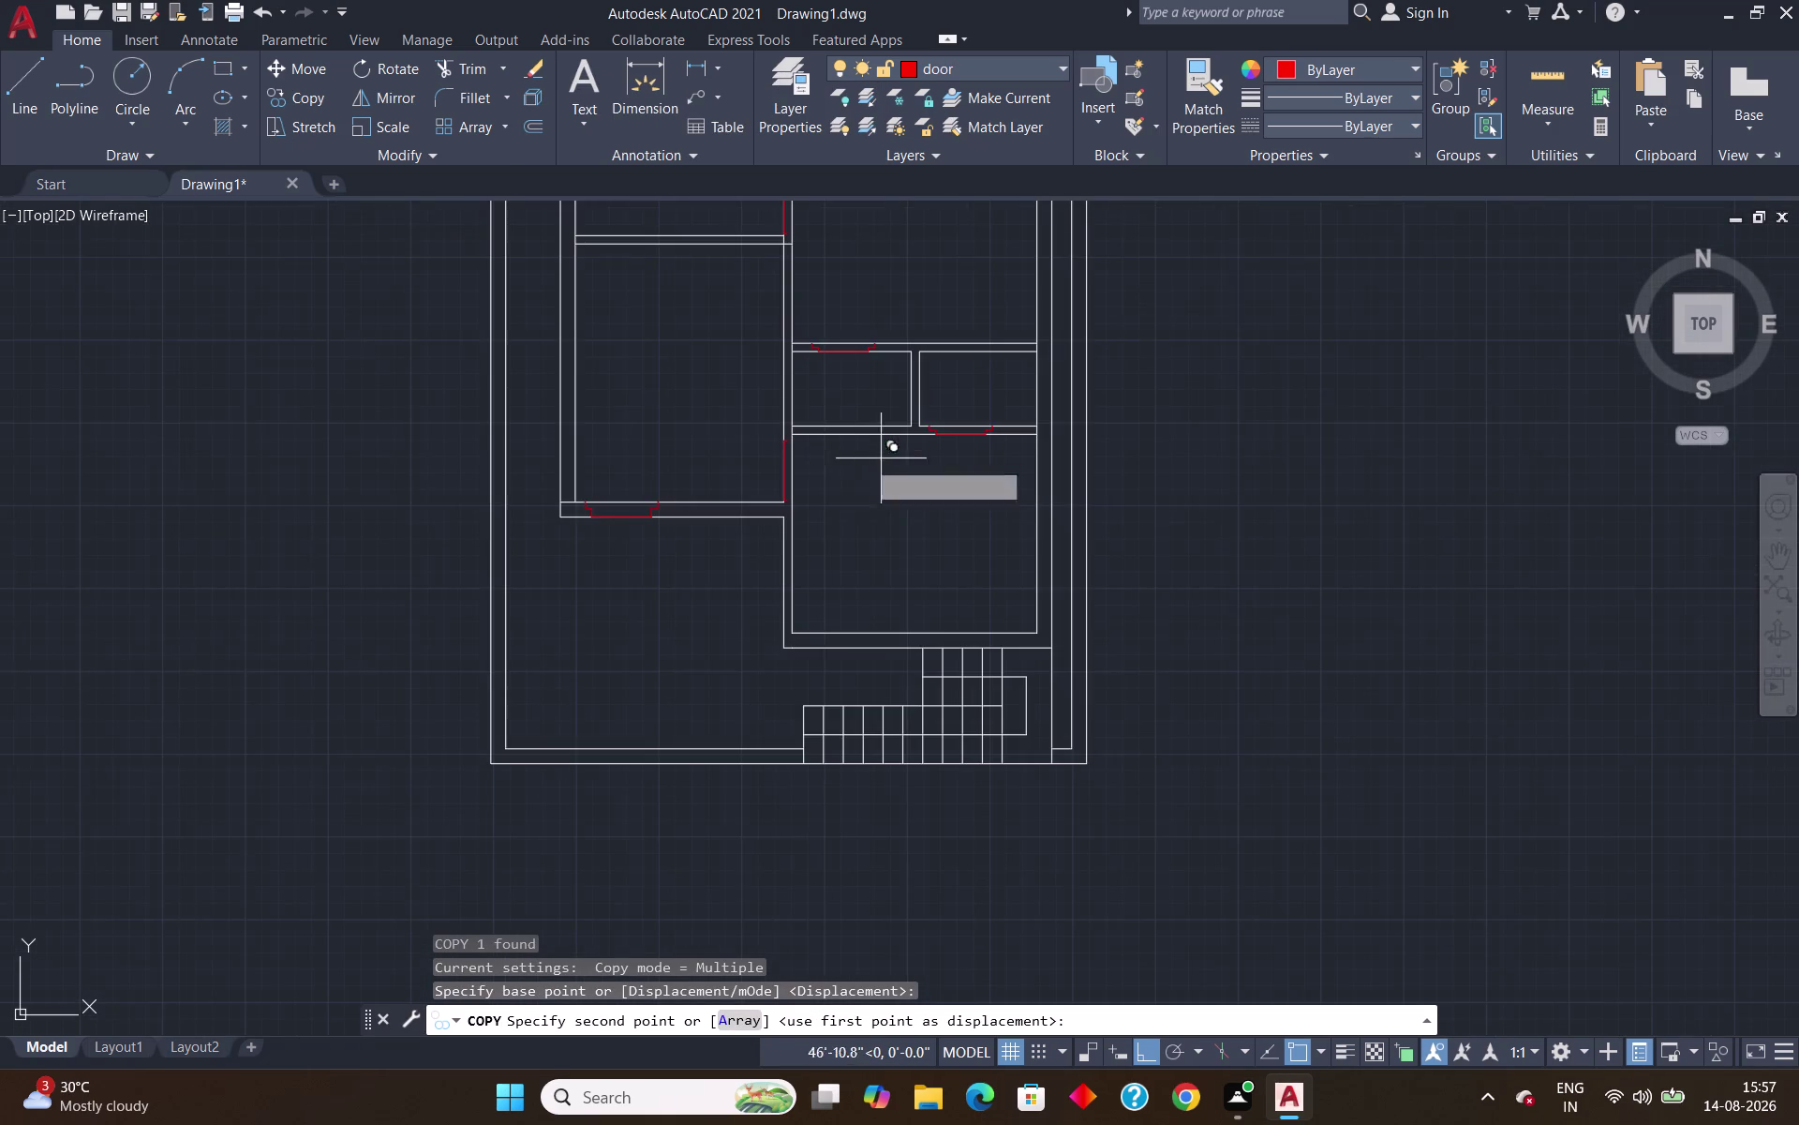
scroll(up, 3)
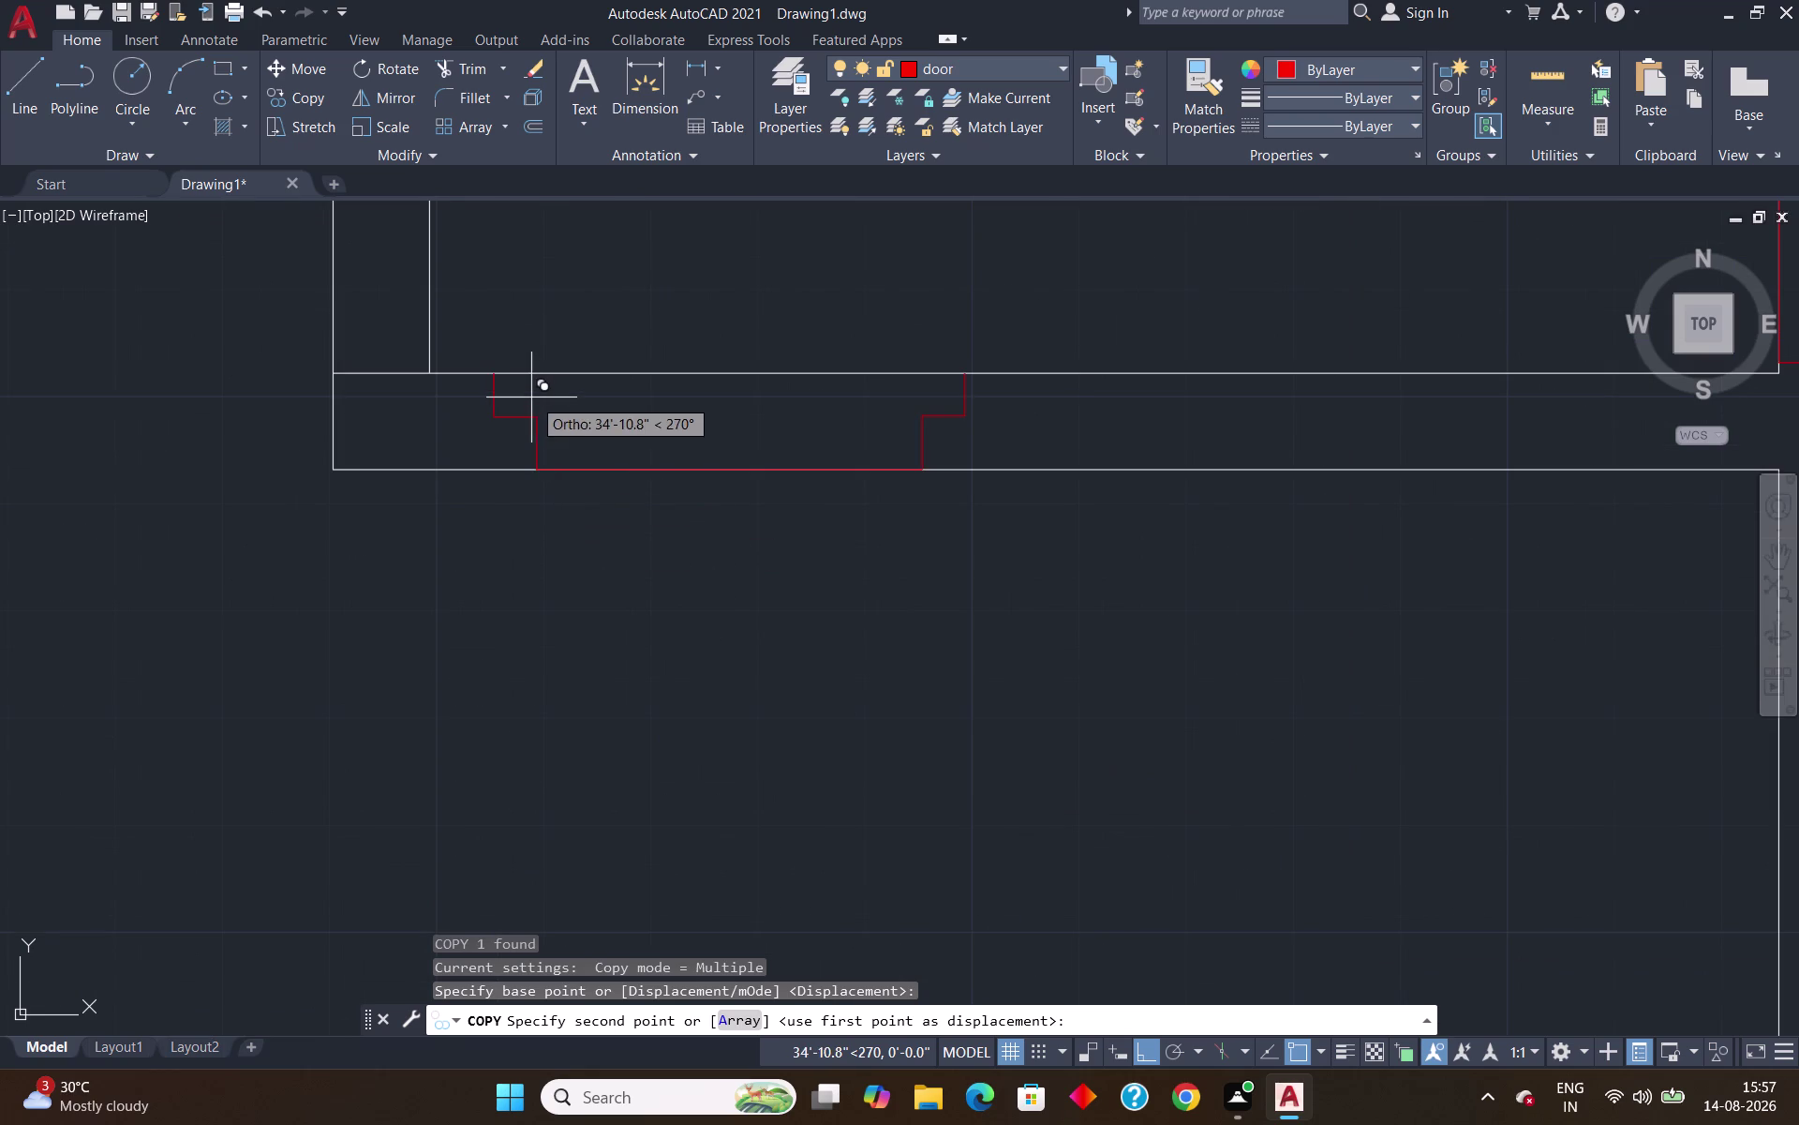
click(532, 424)
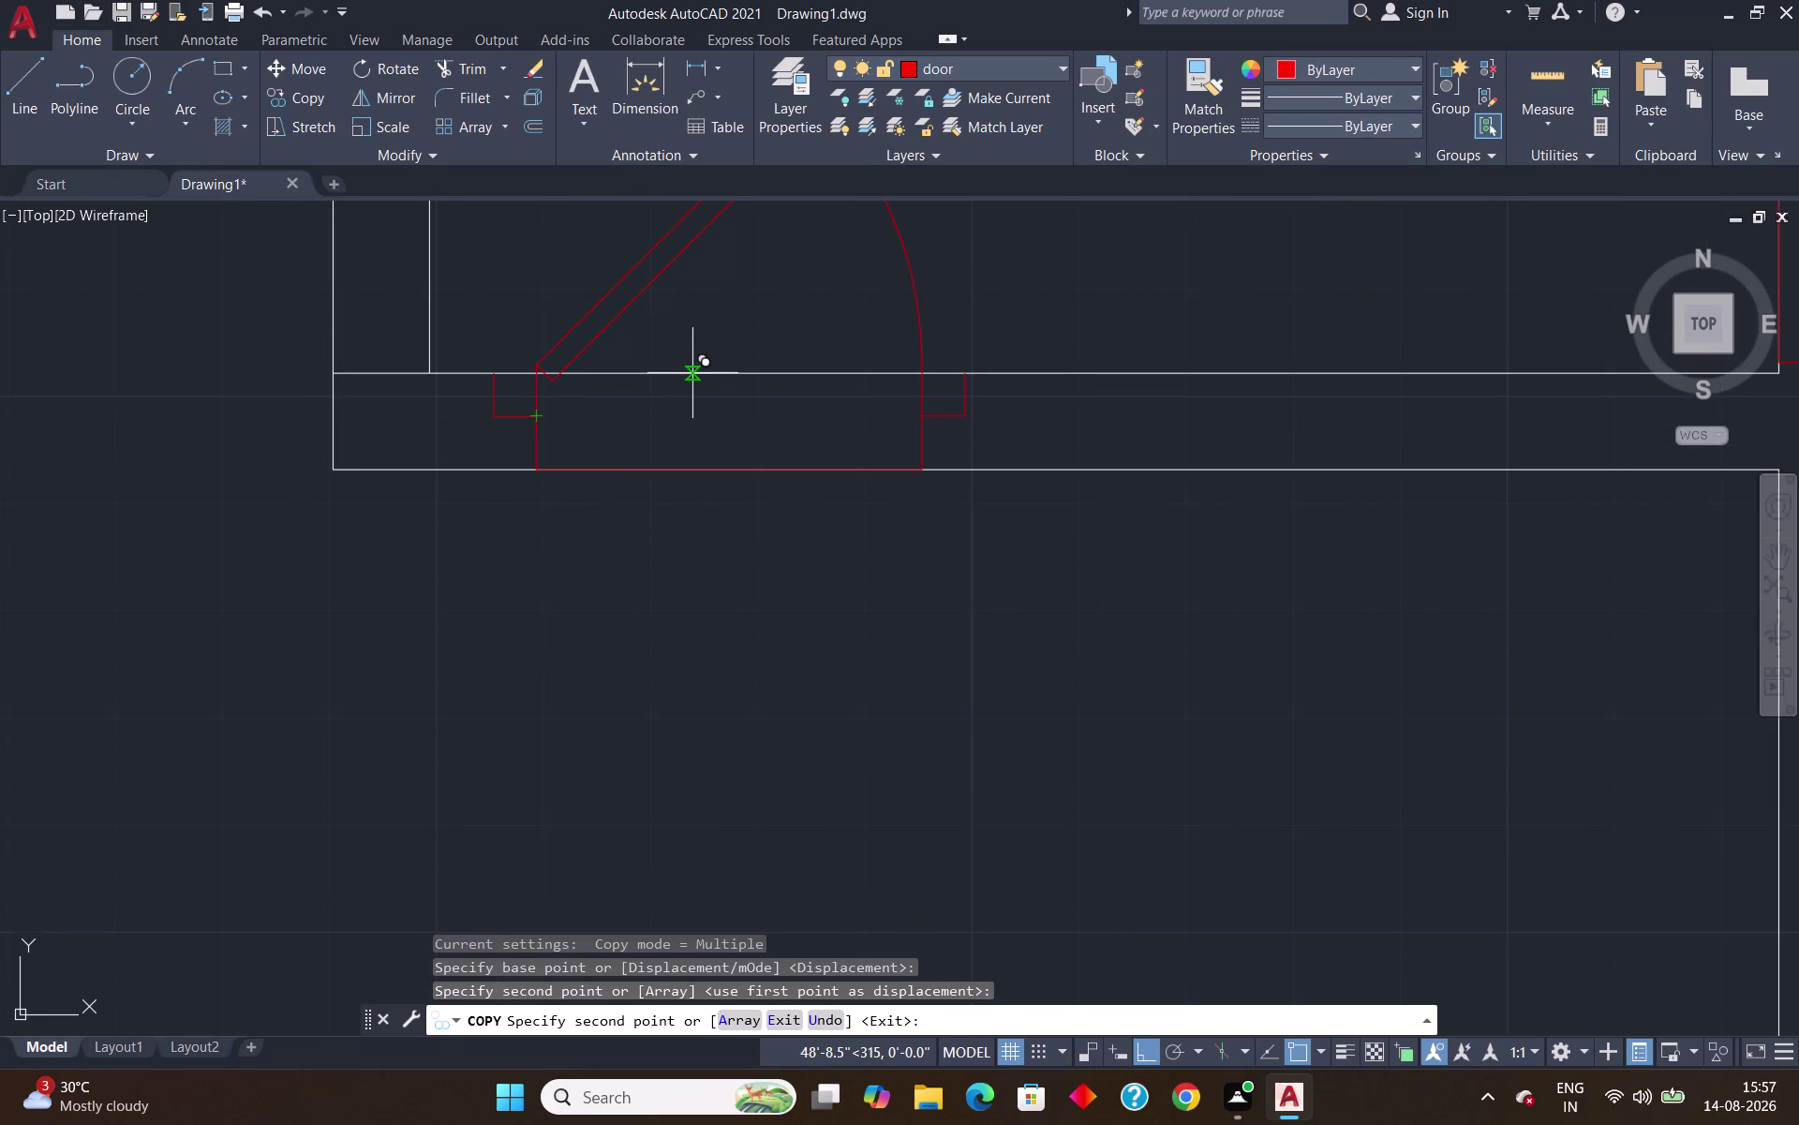
key(Return)
text(tr)
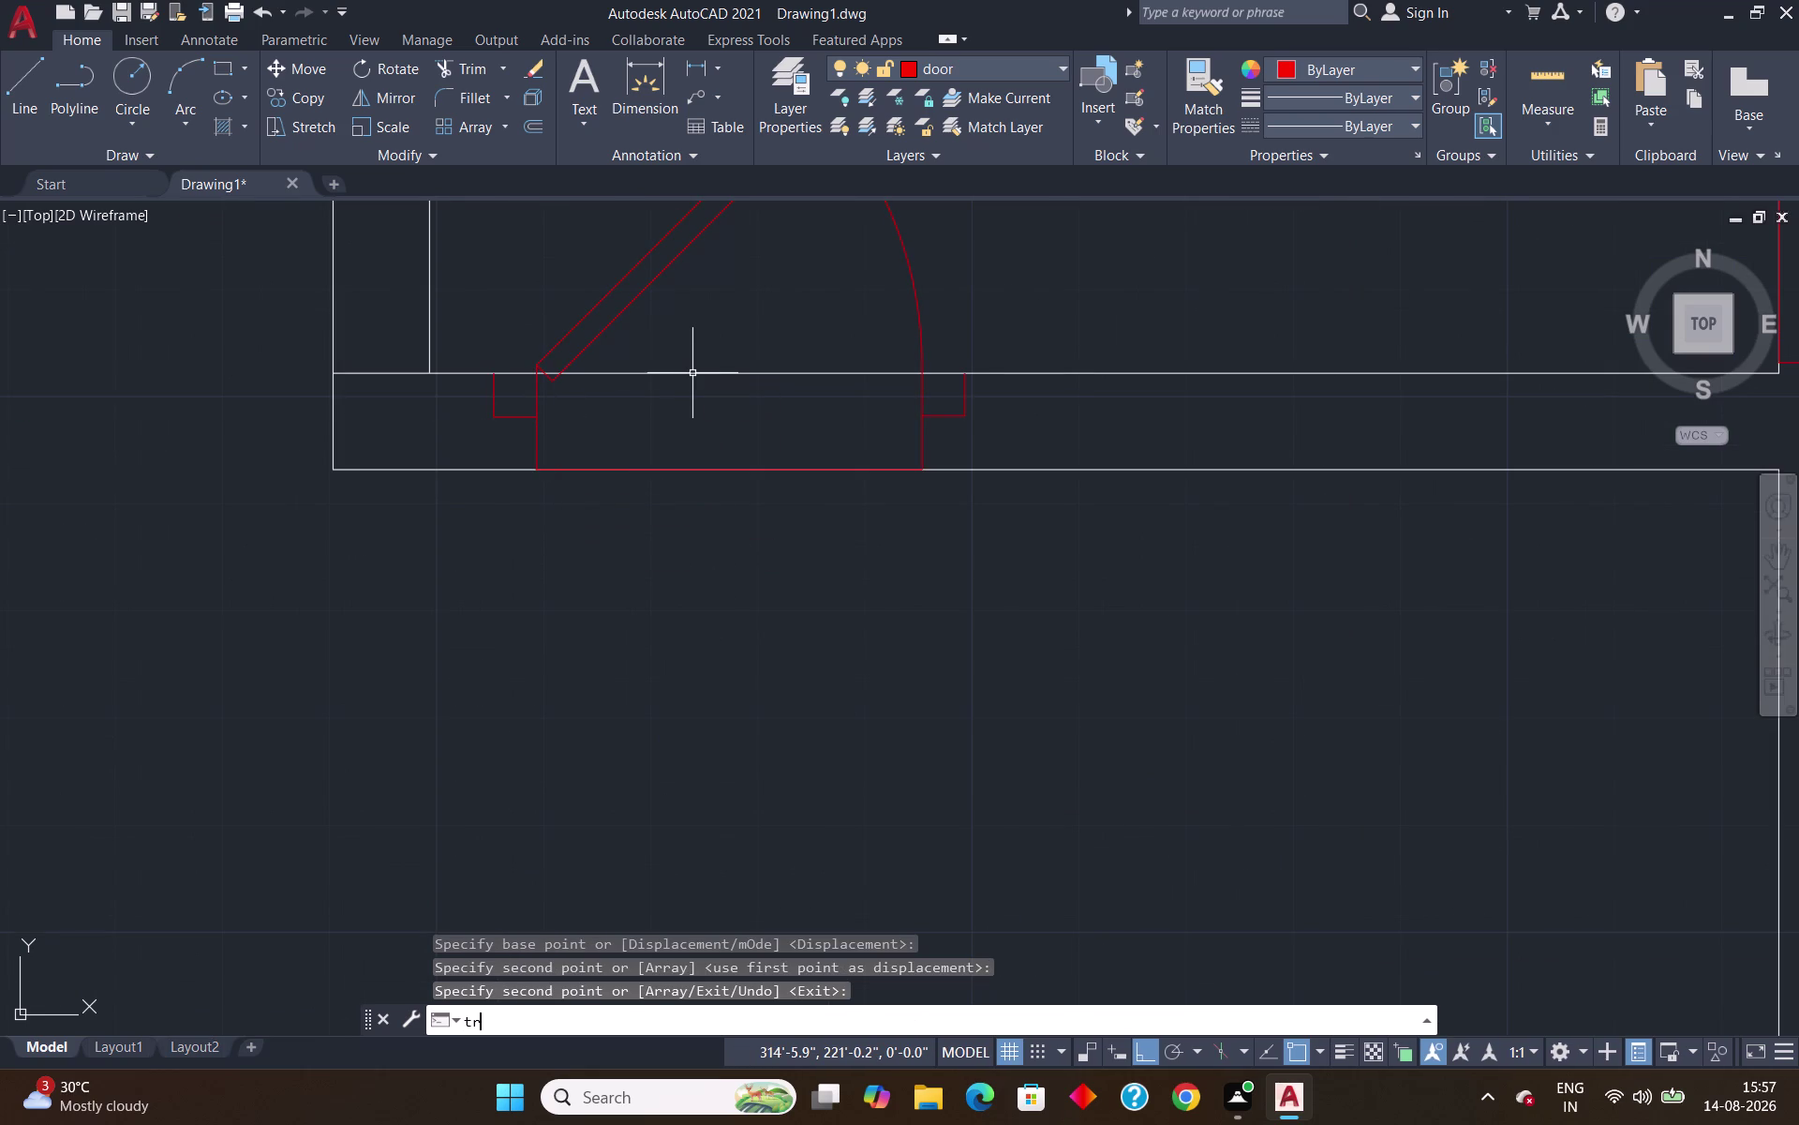
key(Return)
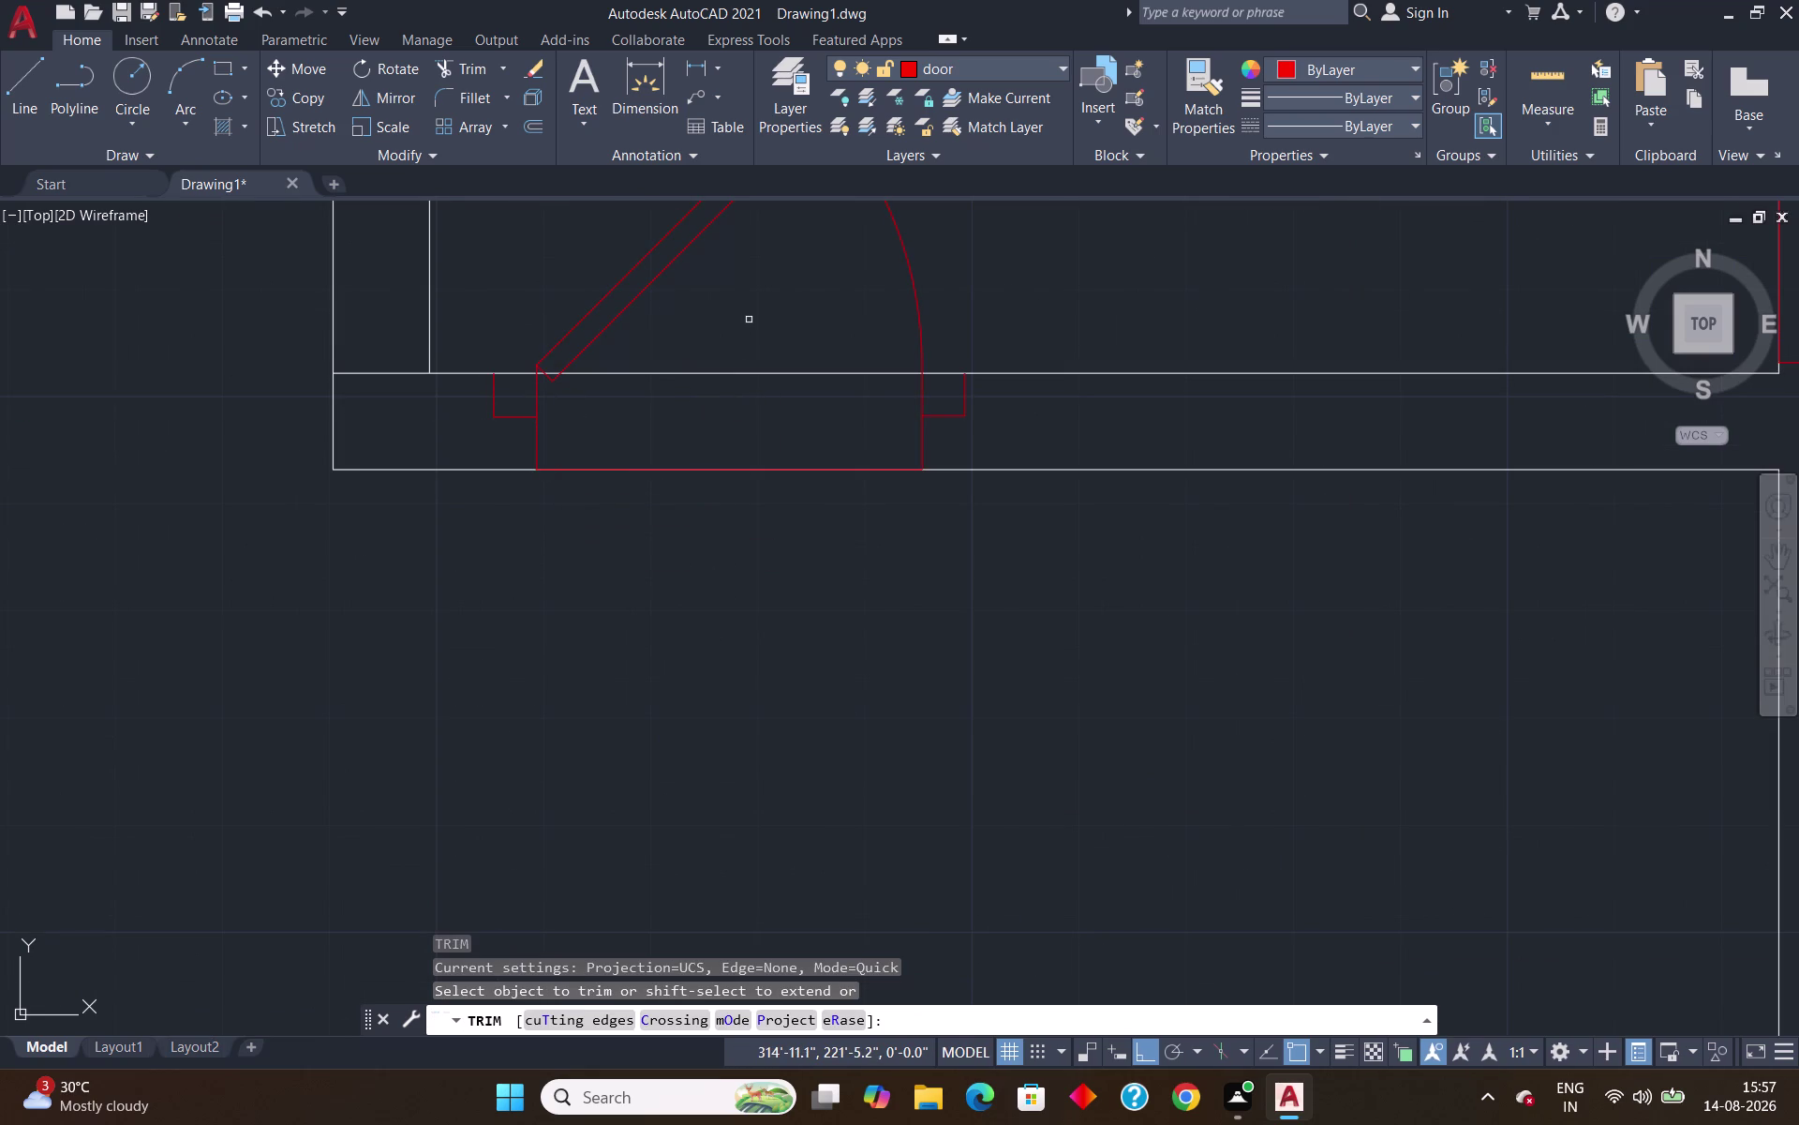
Fence-trim the wall lines crossing the new door opening and remove a leftover piece.
drag(749, 318, 644, 533)
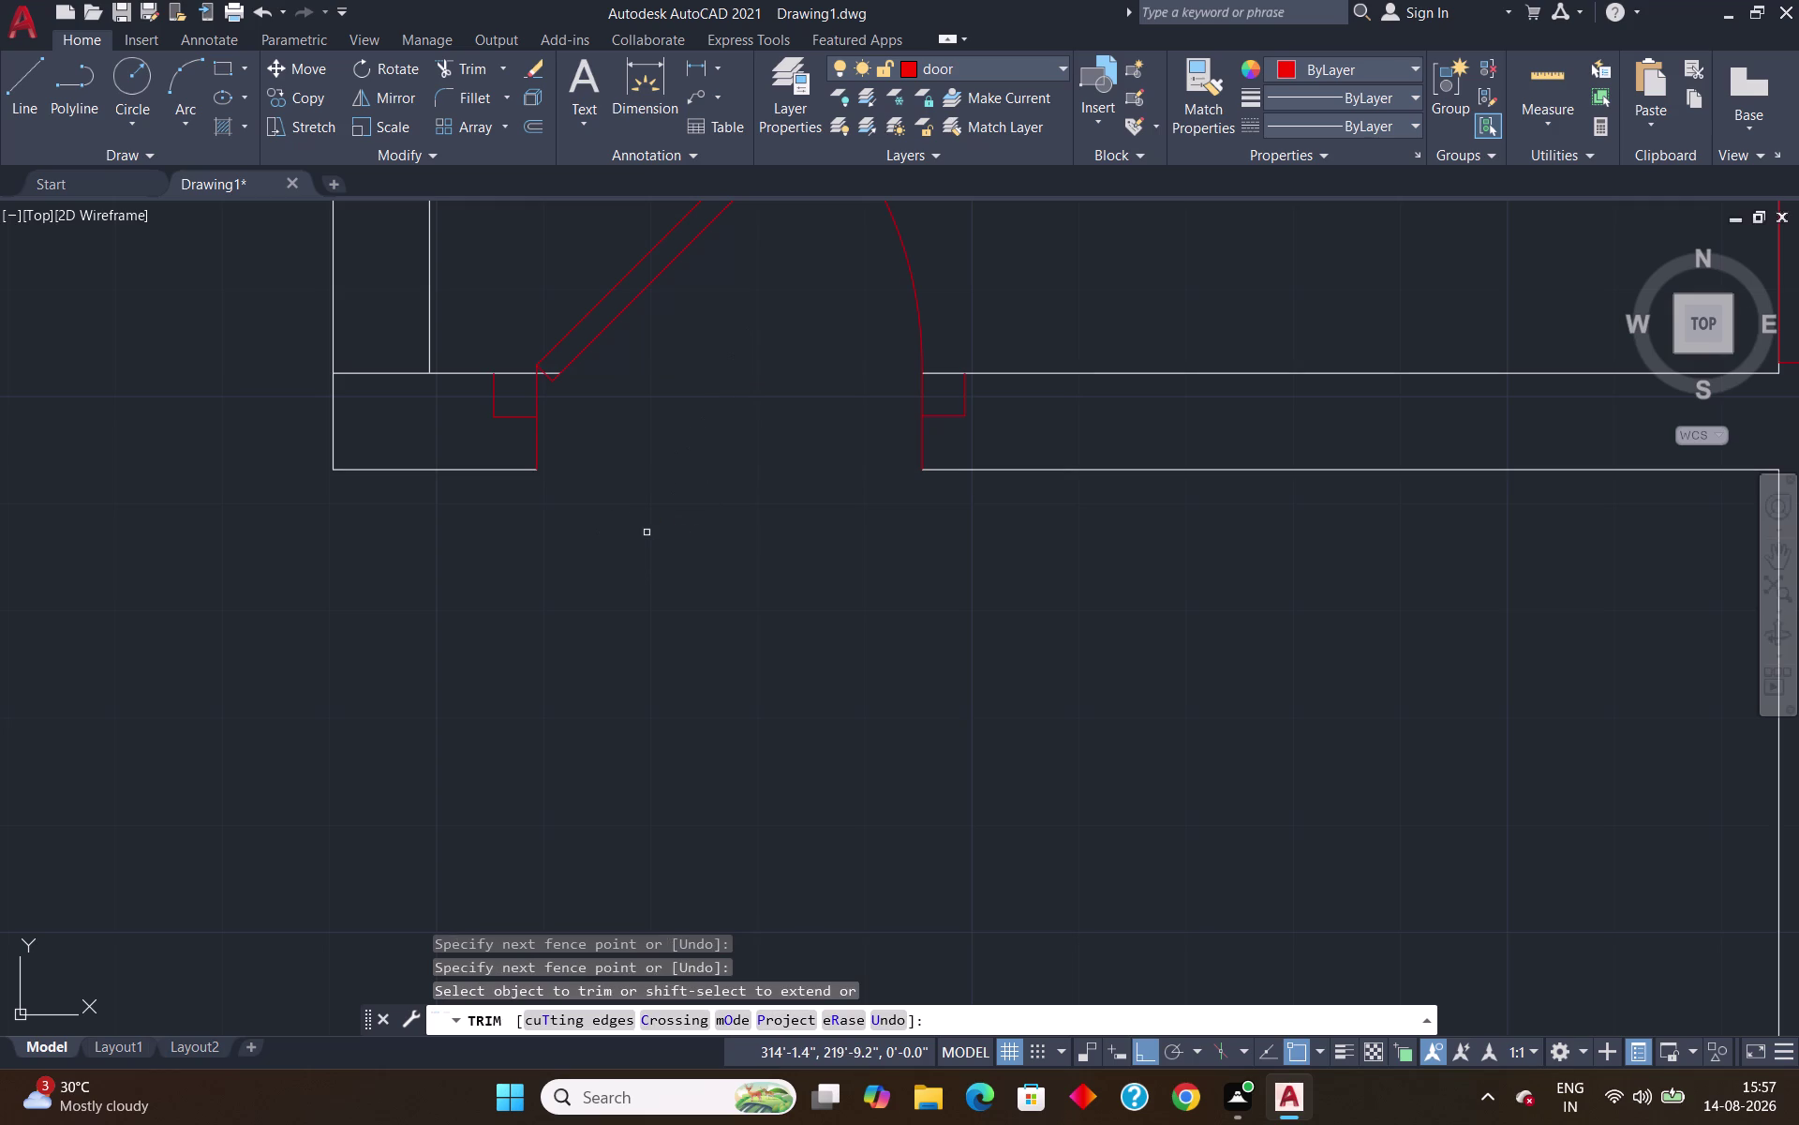
scroll(up, 3)
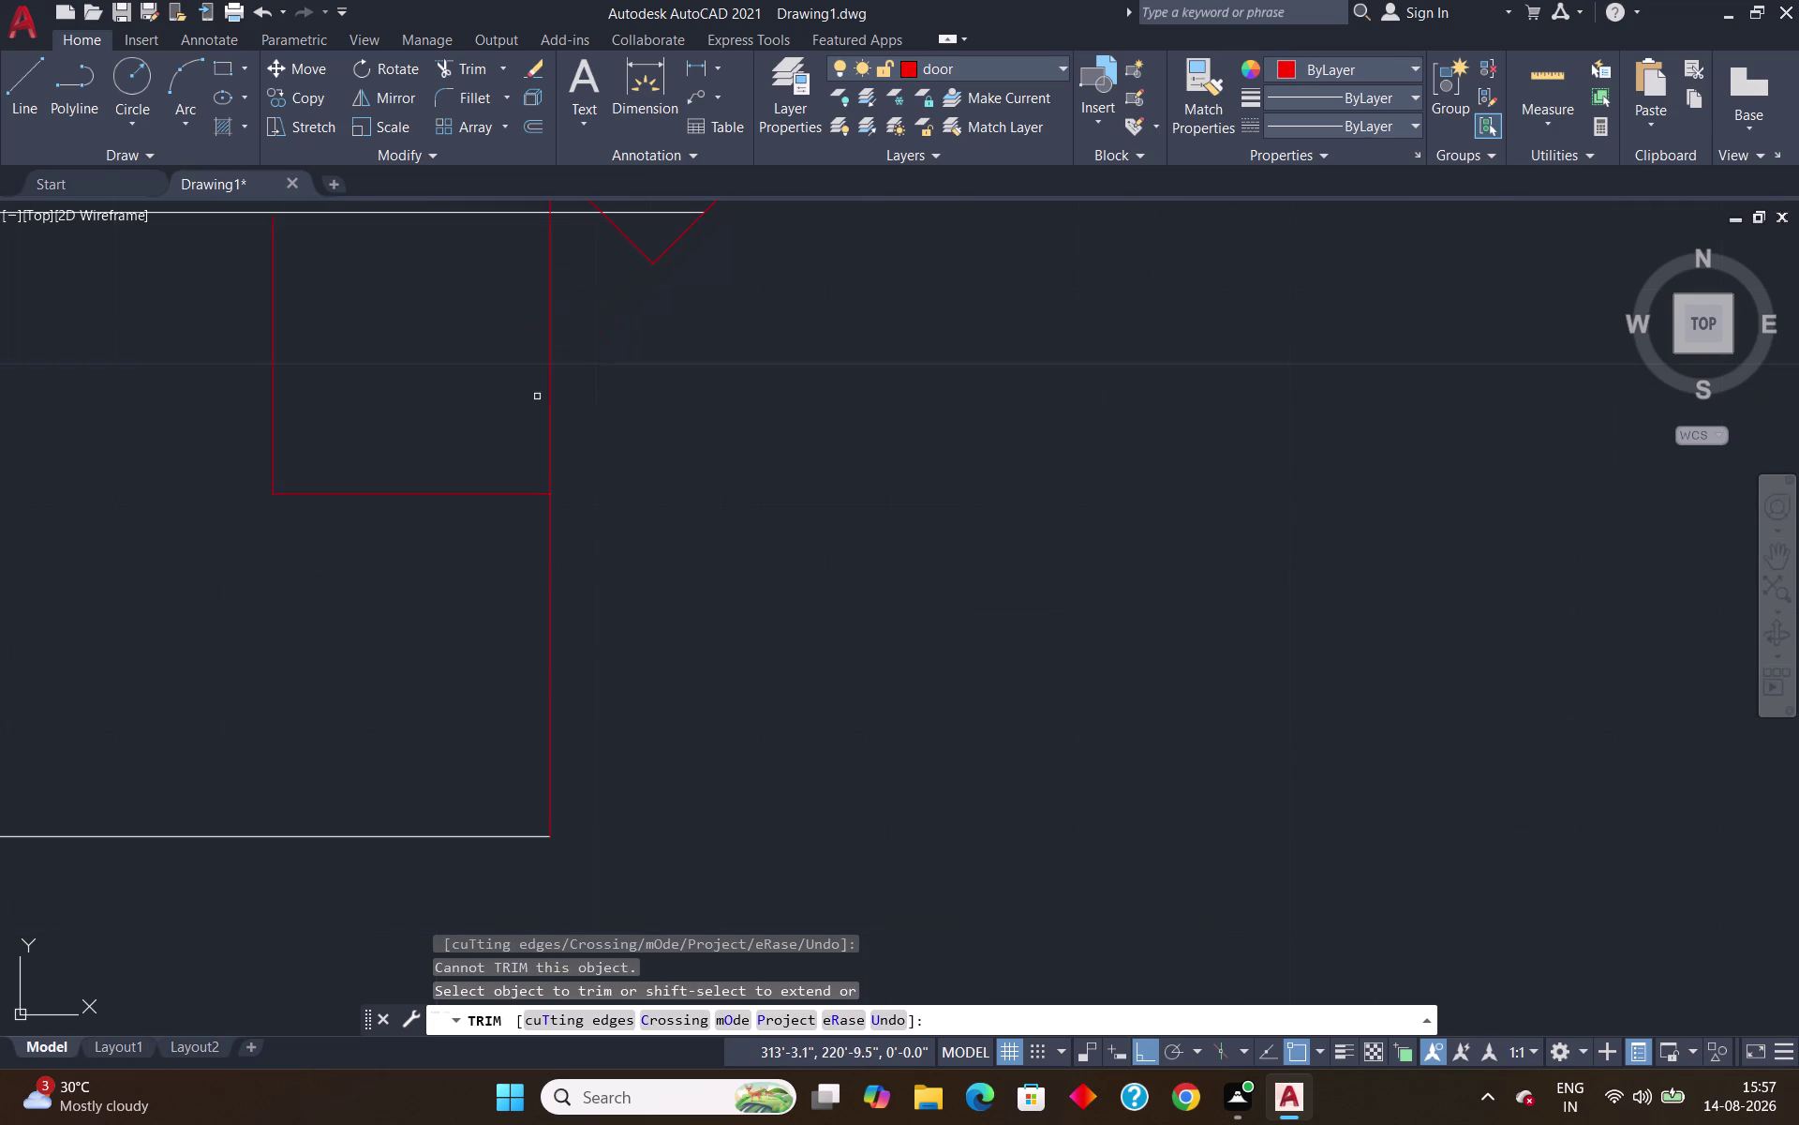
scroll(down, 3)
scroll(up, 3)
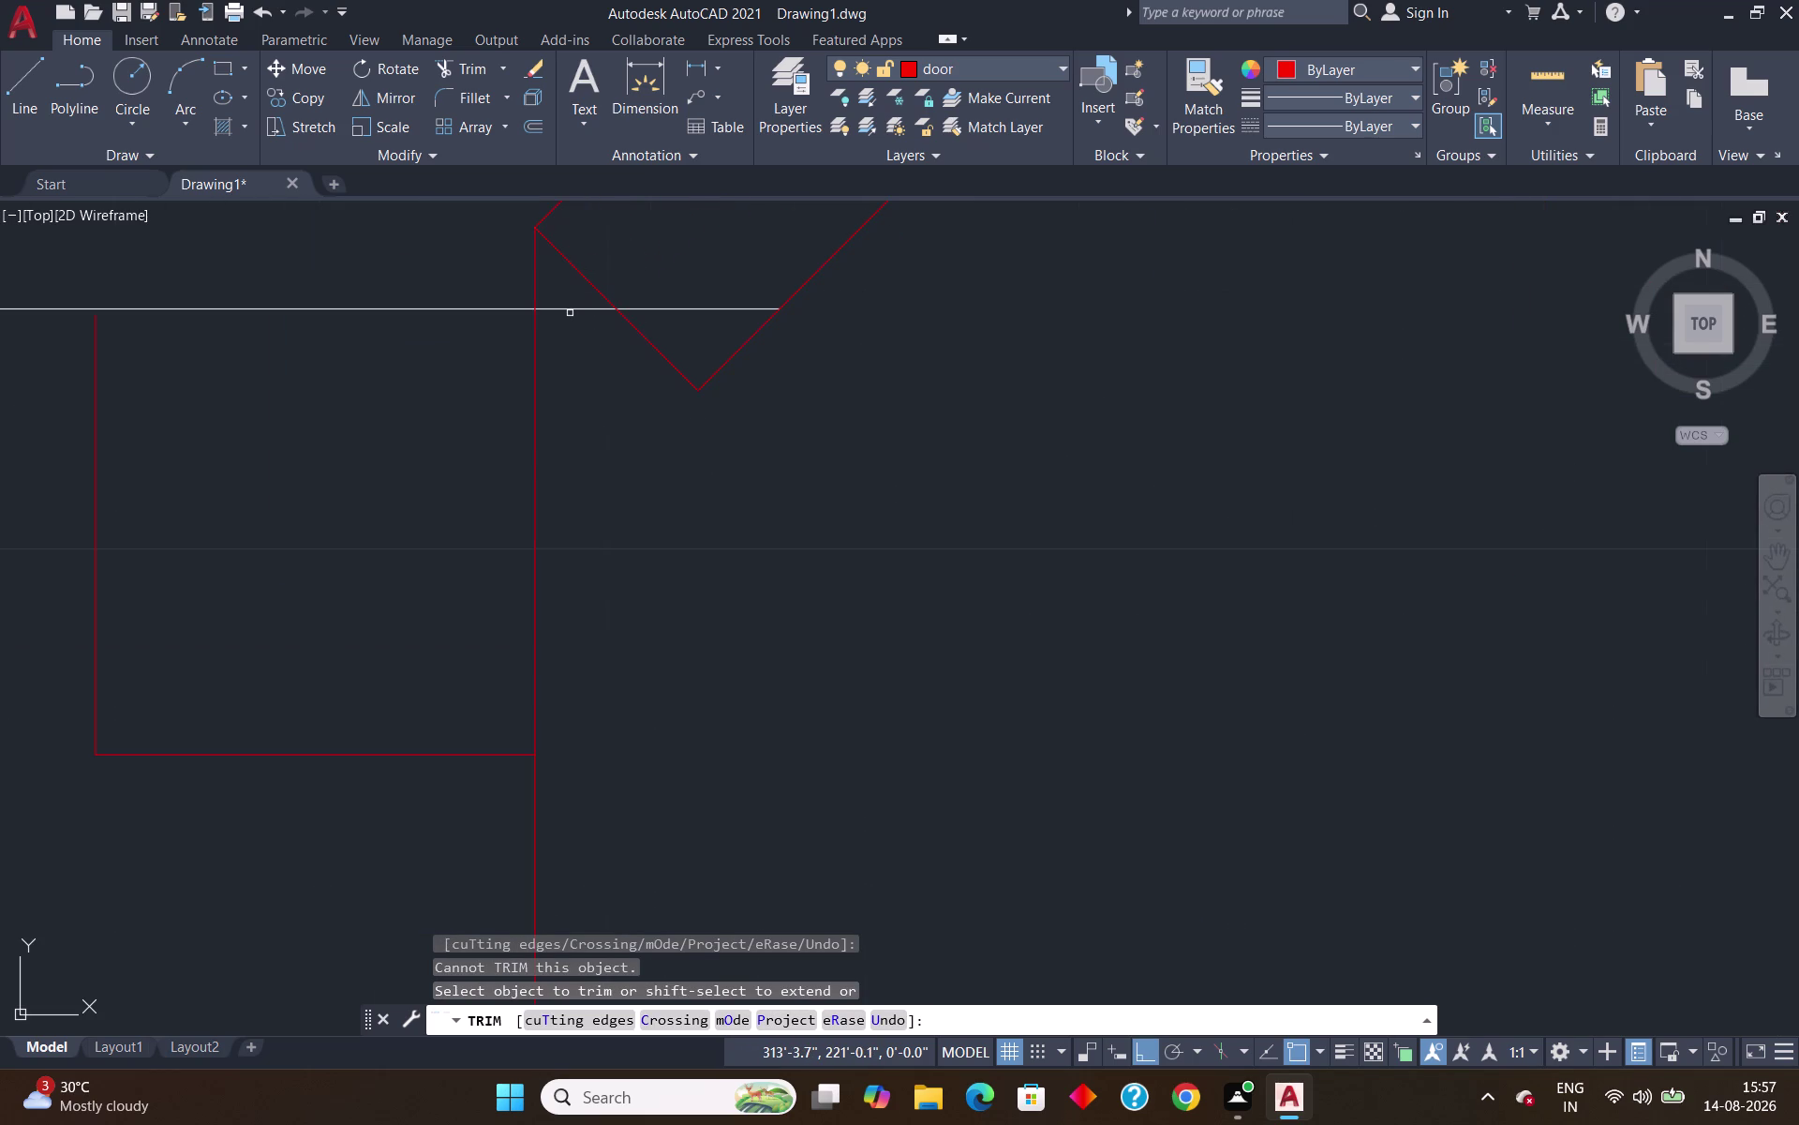
click(567, 312)
click(669, 308)
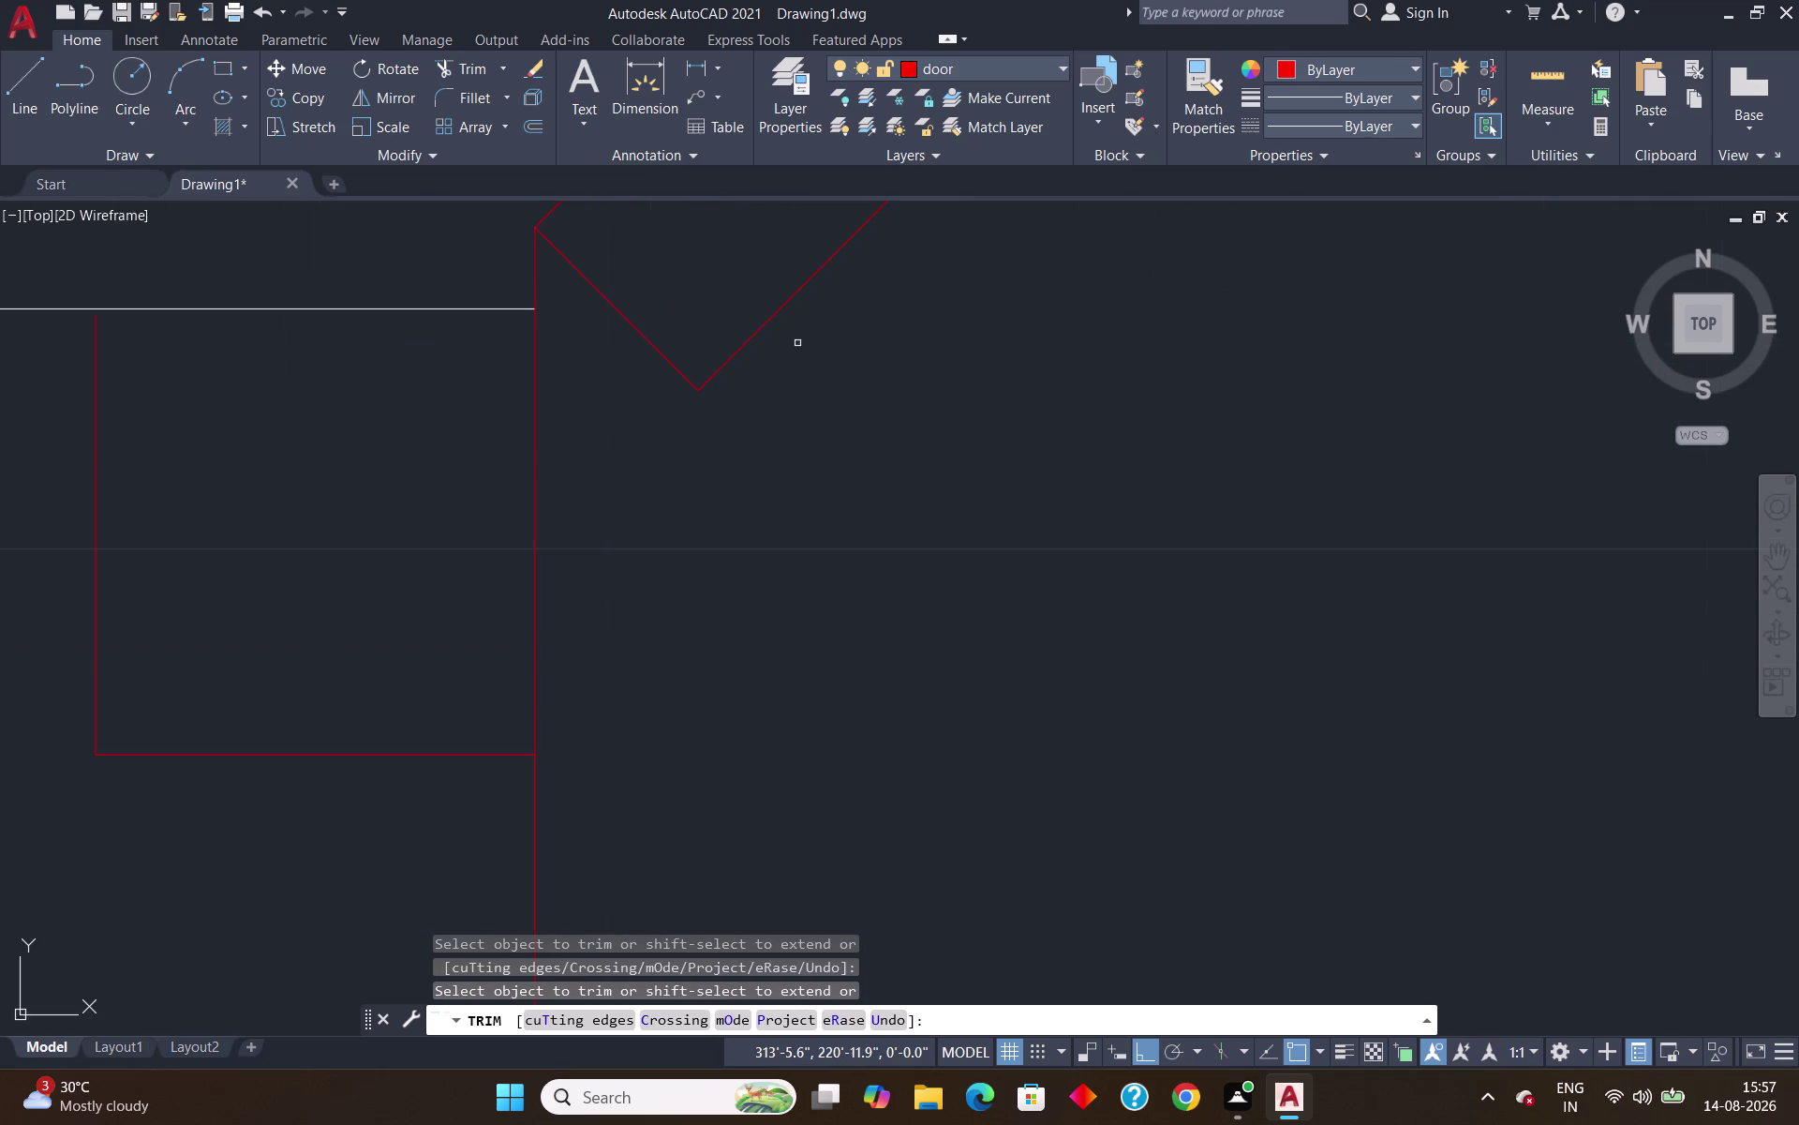
scroll(down, 3)
scroll(down, 3)
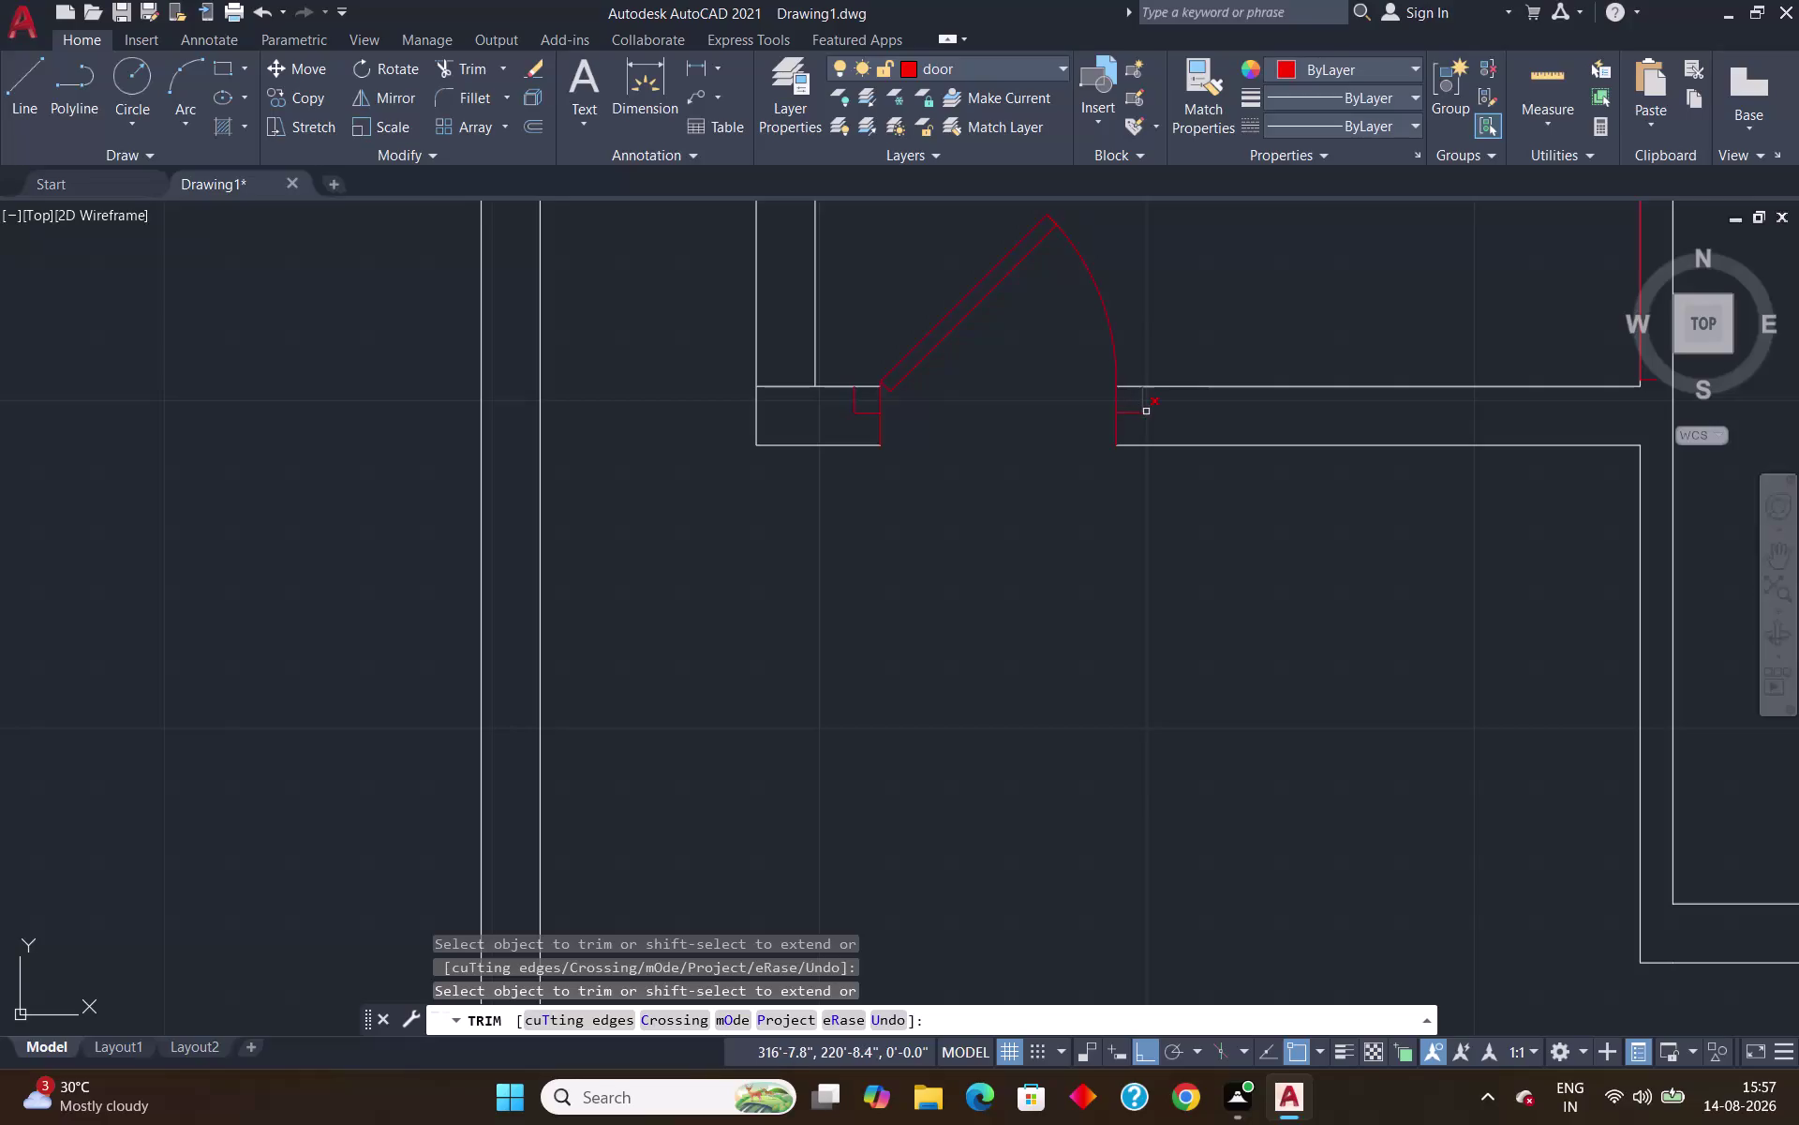
scroll(up, 3)
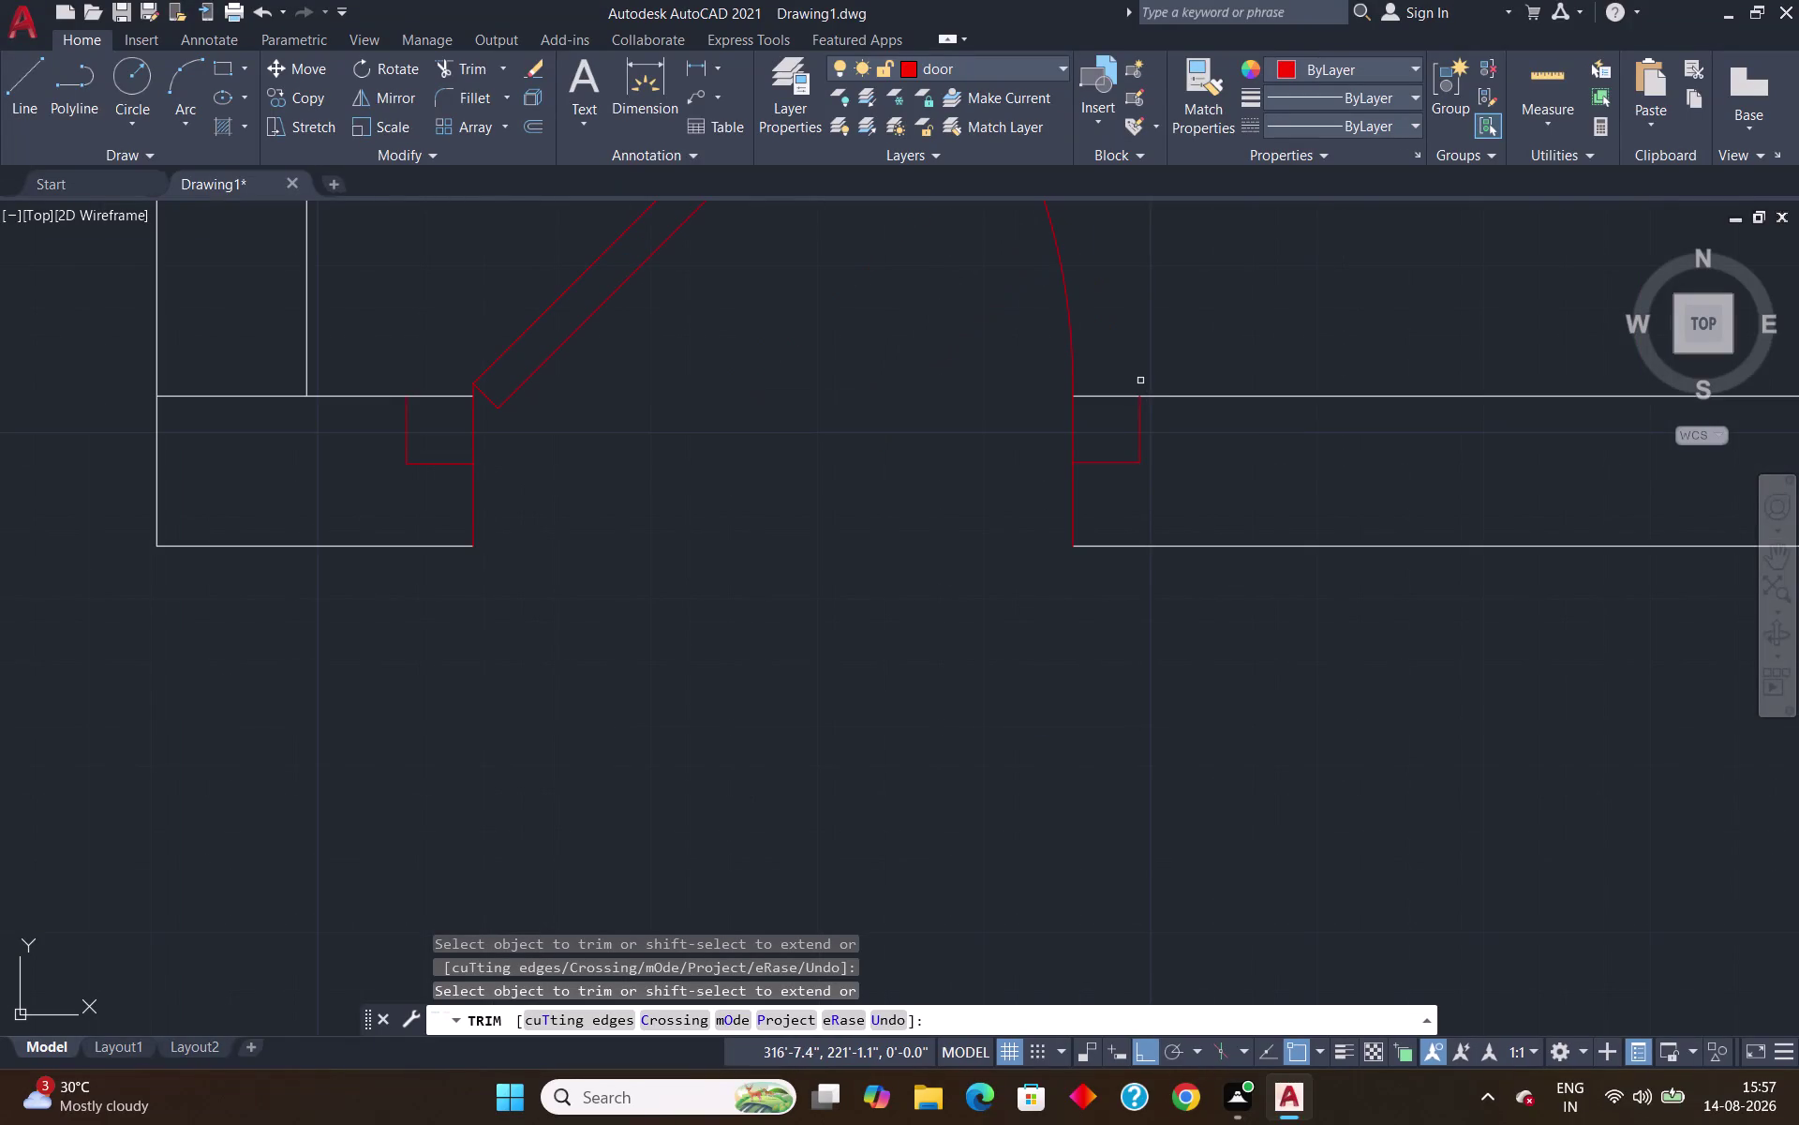
key(Escape)
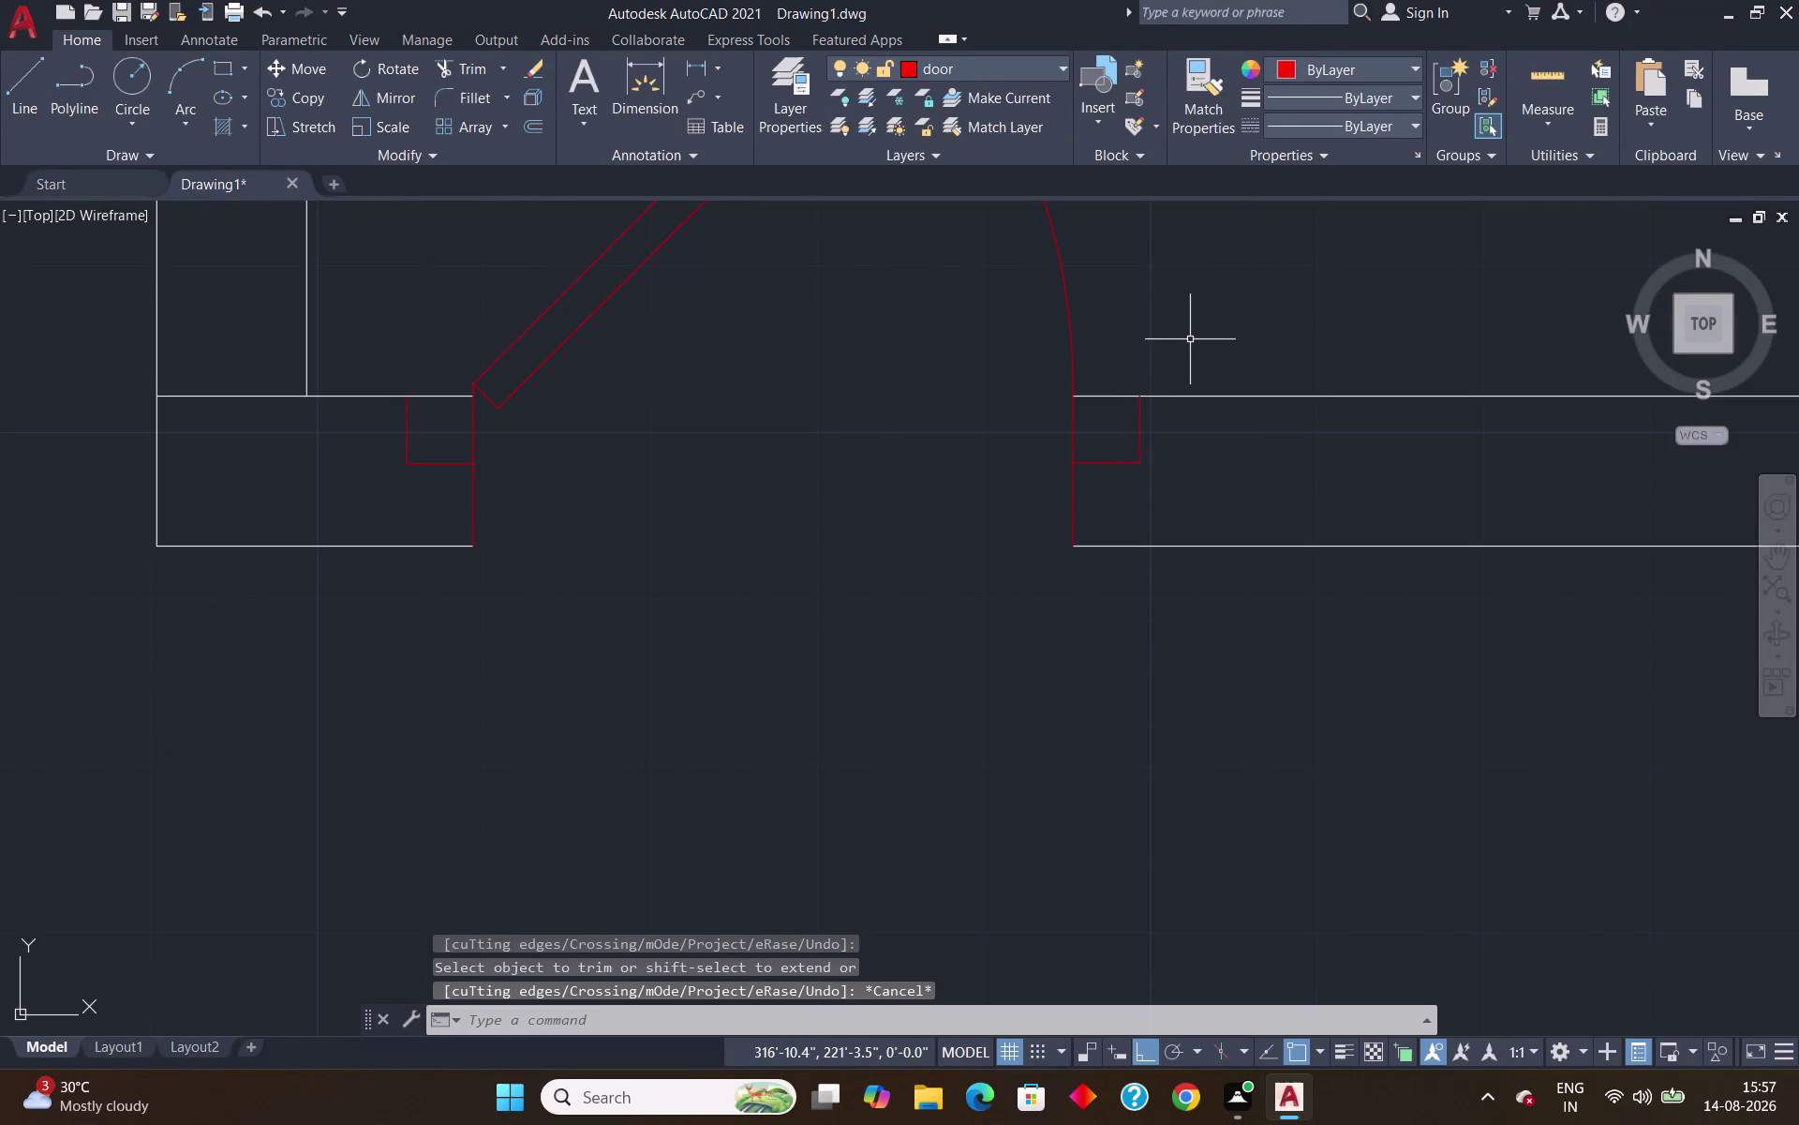
Extend the doorway's right jamb line to the outer wall line.
text(ex)
key(Return)
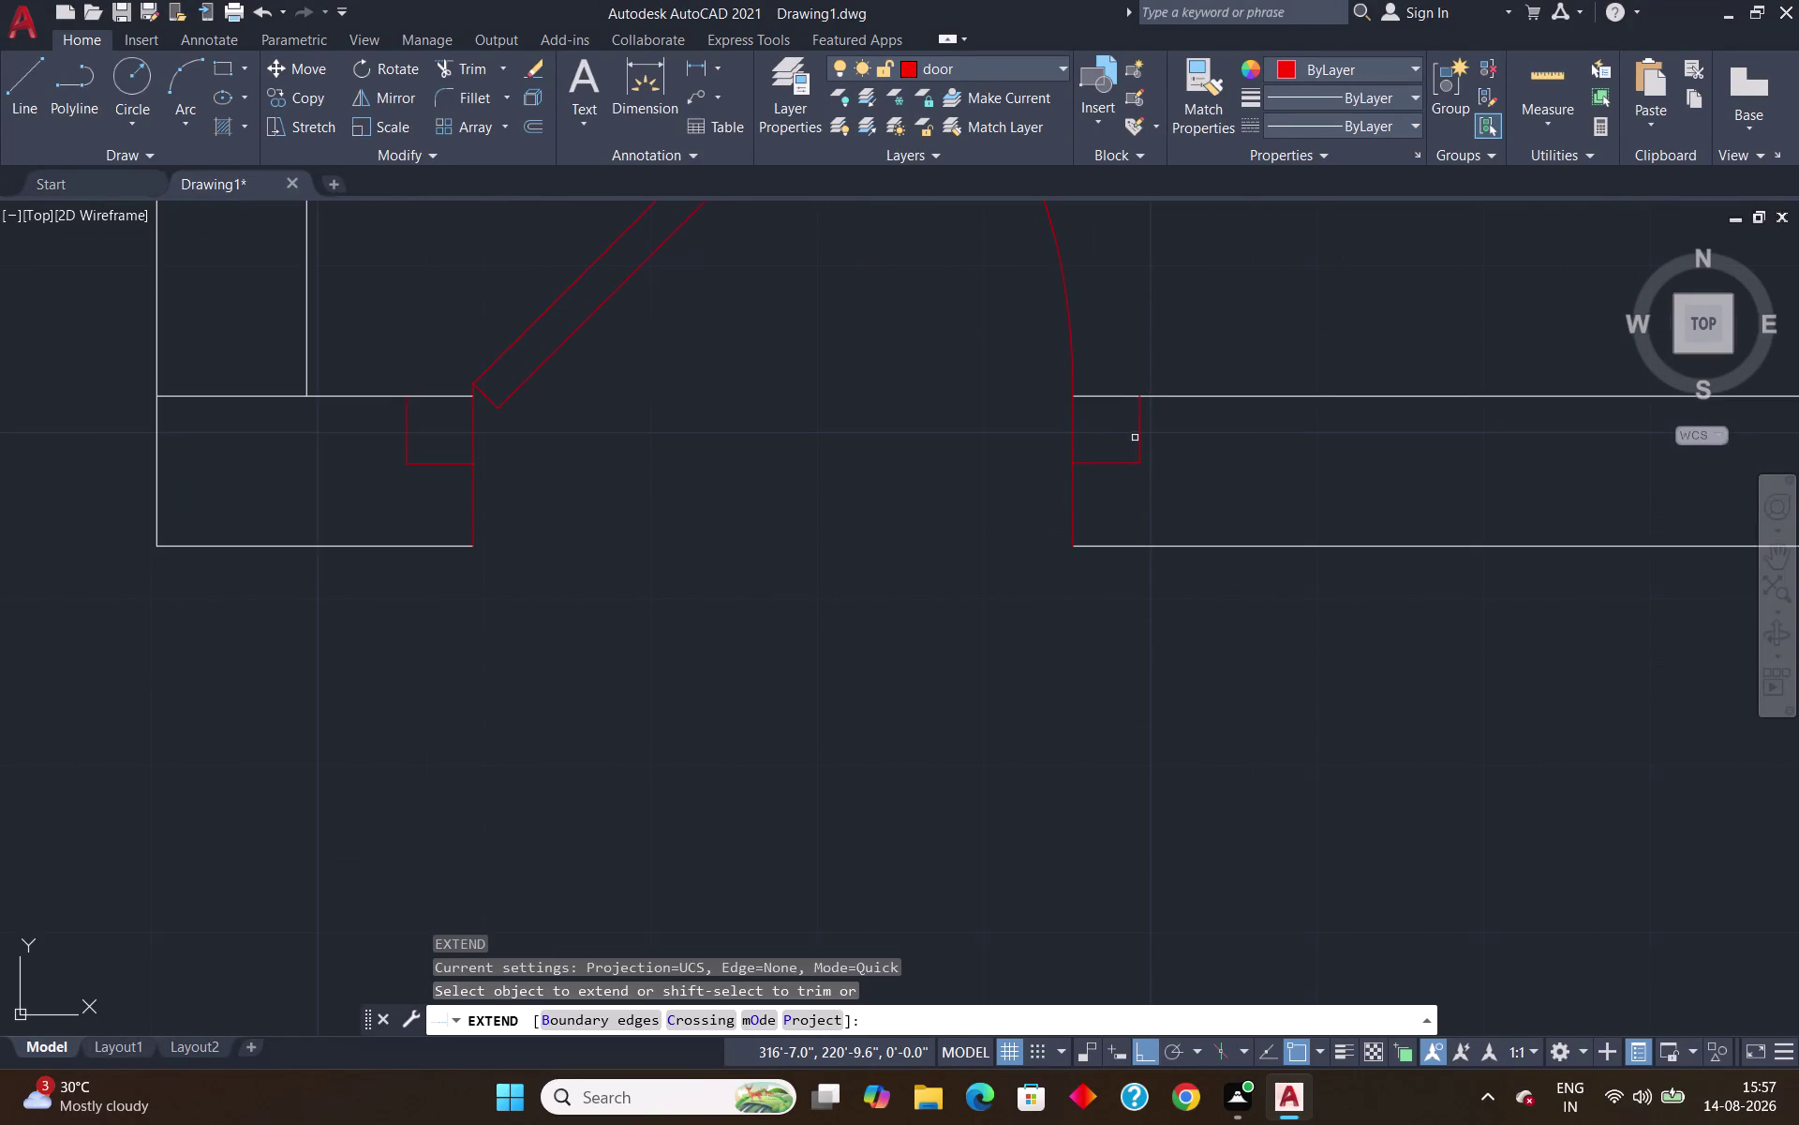
click(1139, 437)
key(Escape)
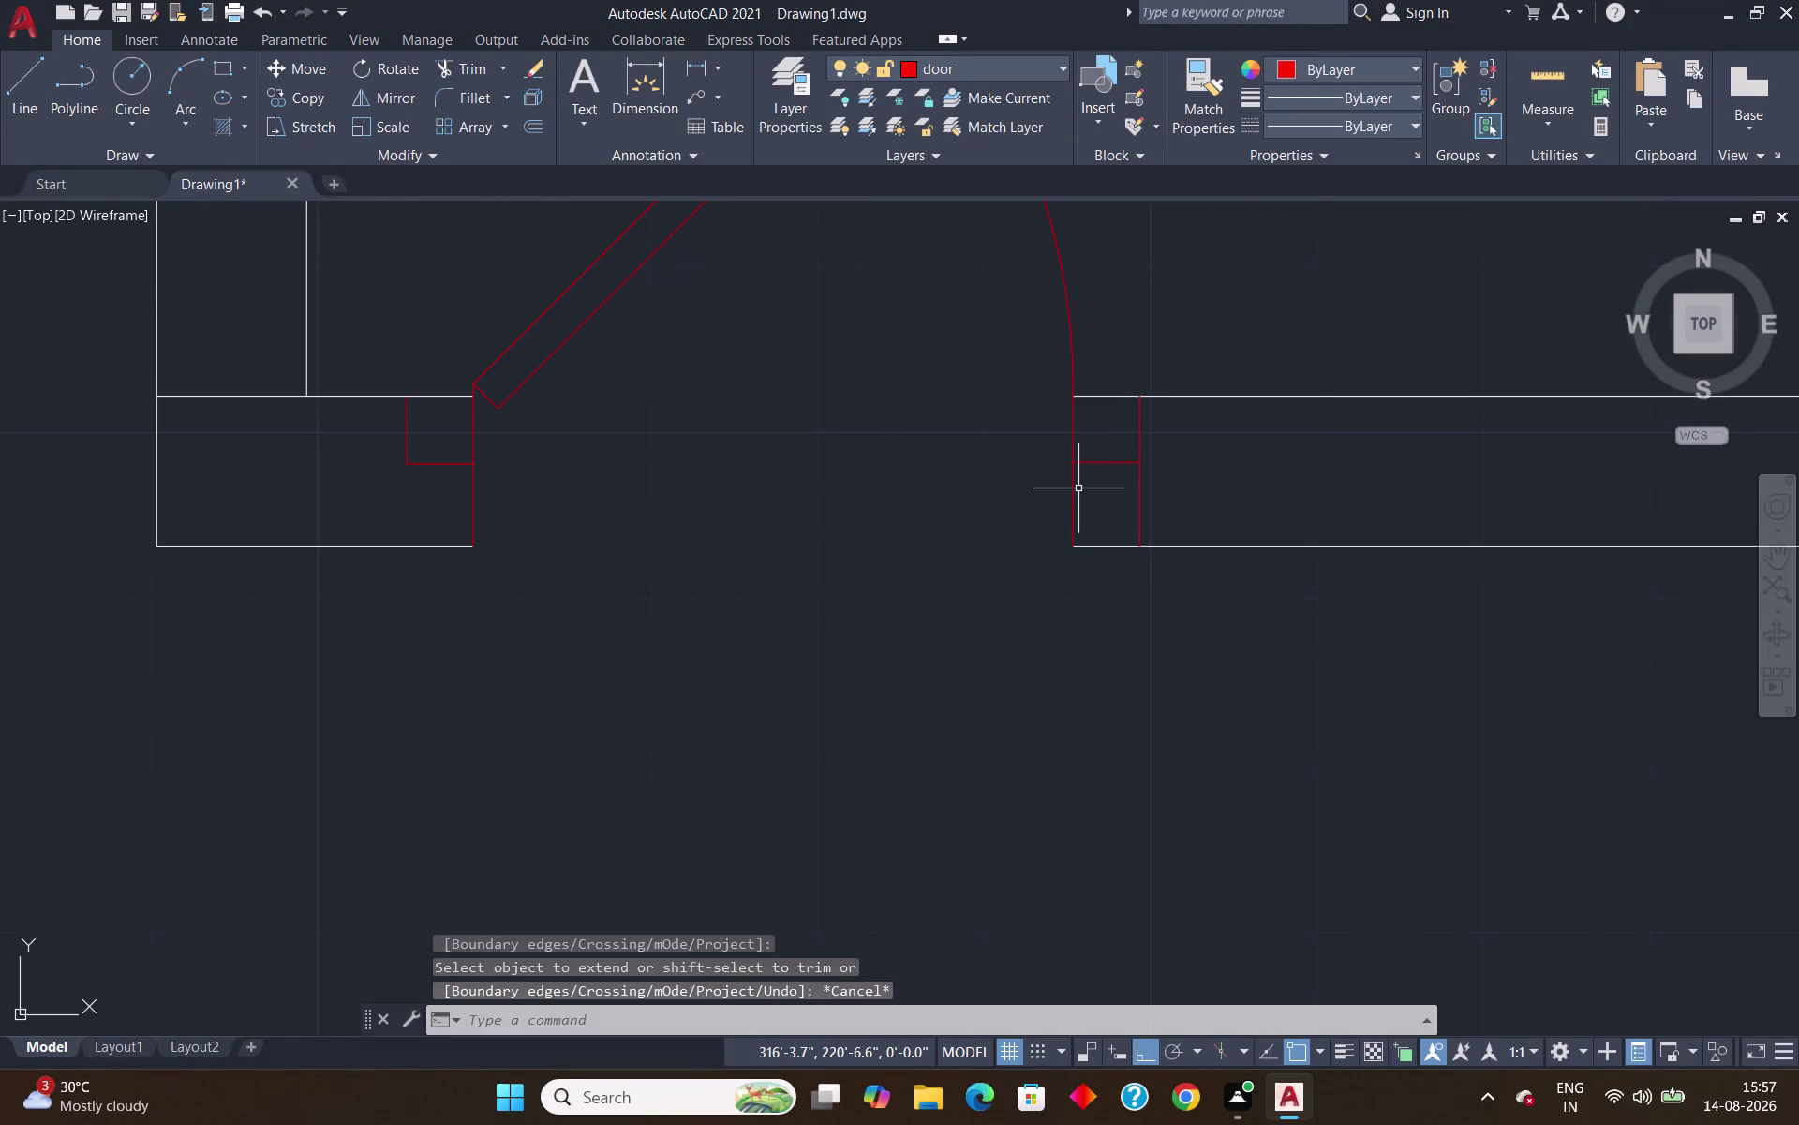
Trim the right jamb stubs and the outer wall line inside the opening.
text(tr)
key(Return)
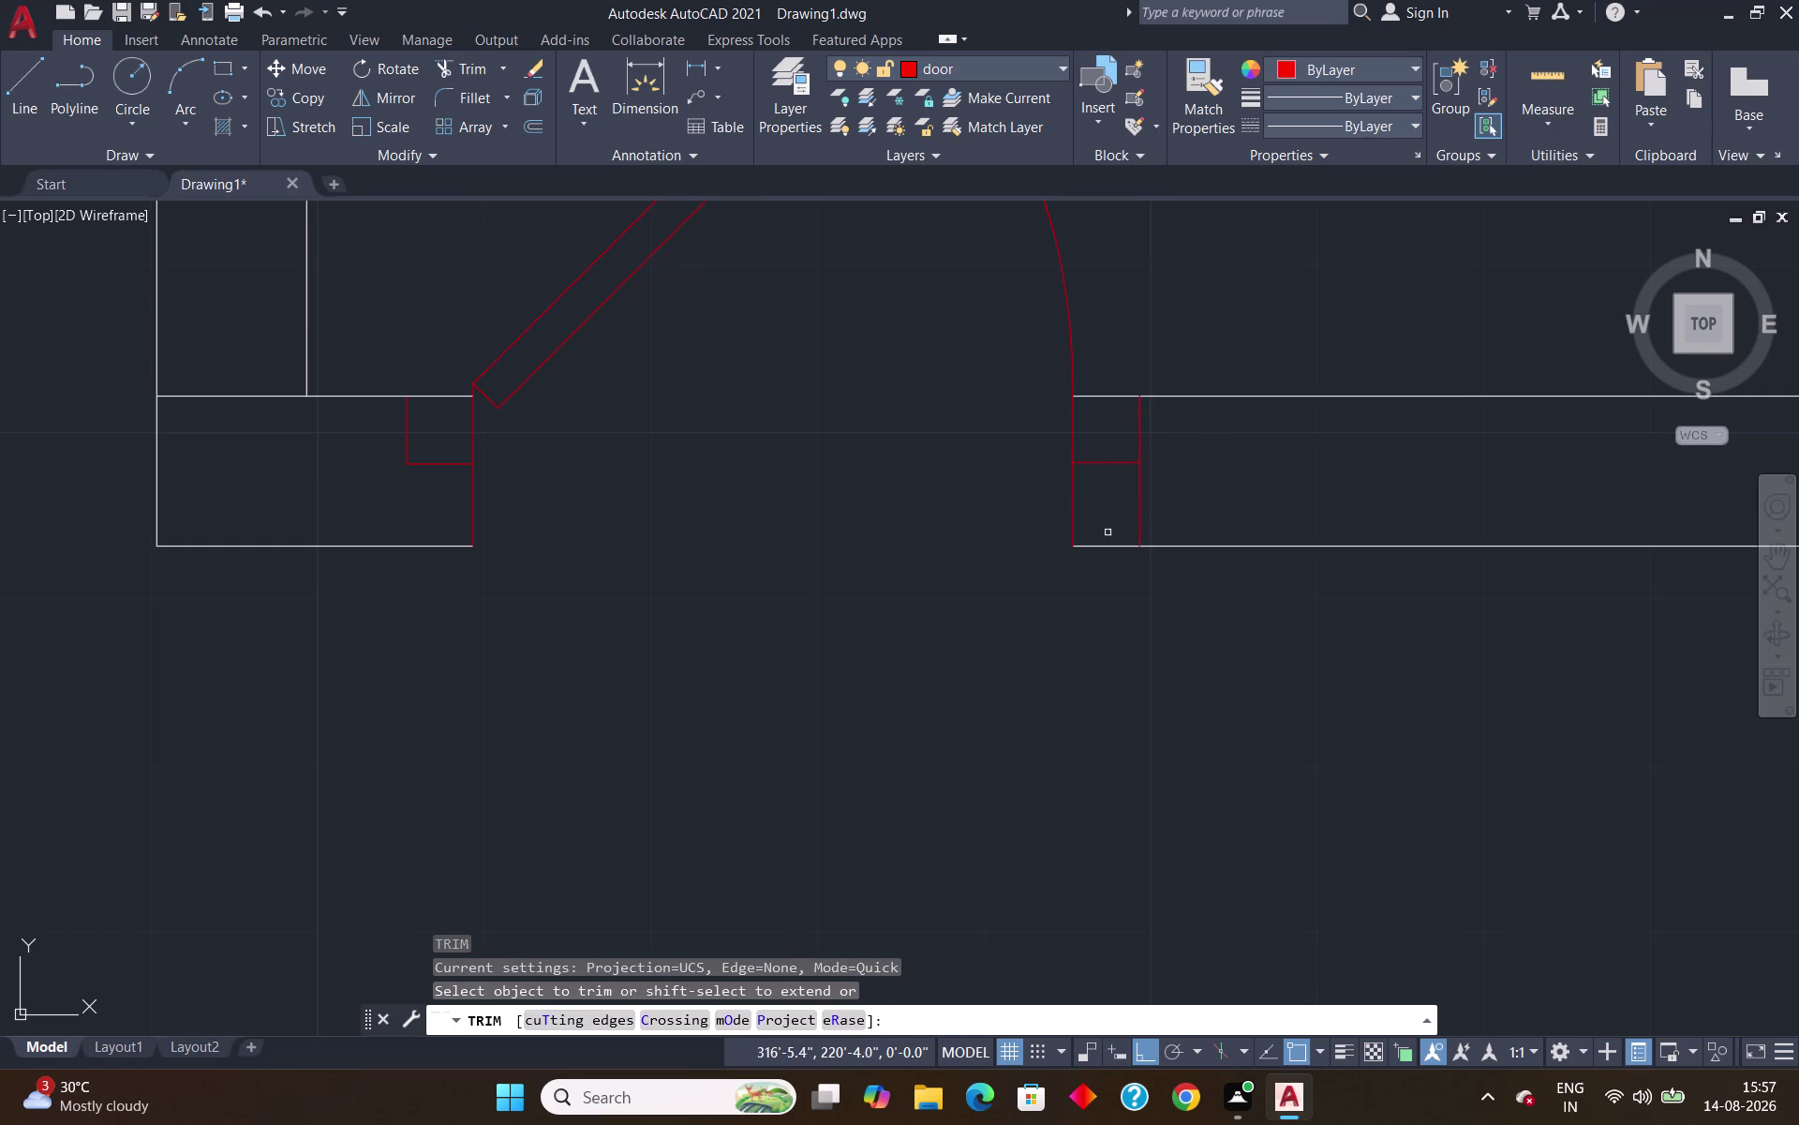
click(1095, 545)
click(1072, 510)
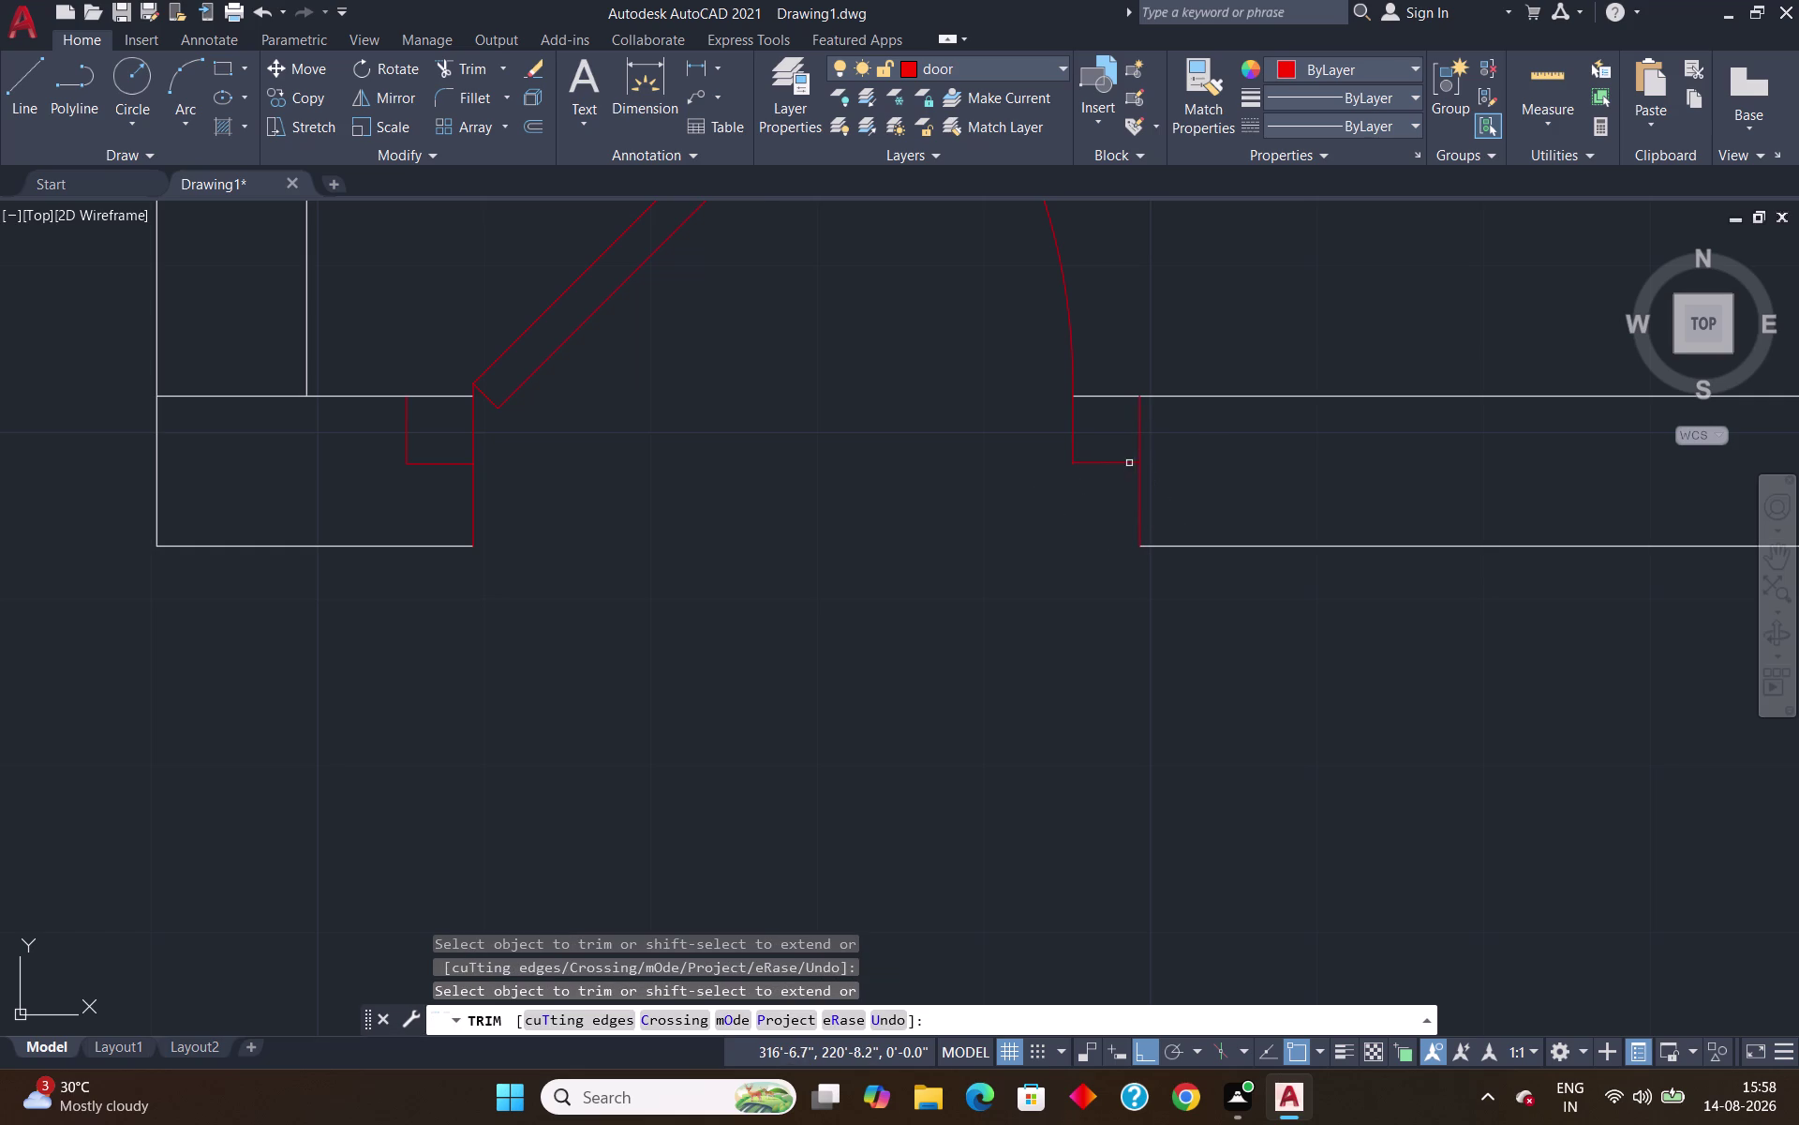
click(1113, 399)
scroll(down, 3)
scroll(down, 3)
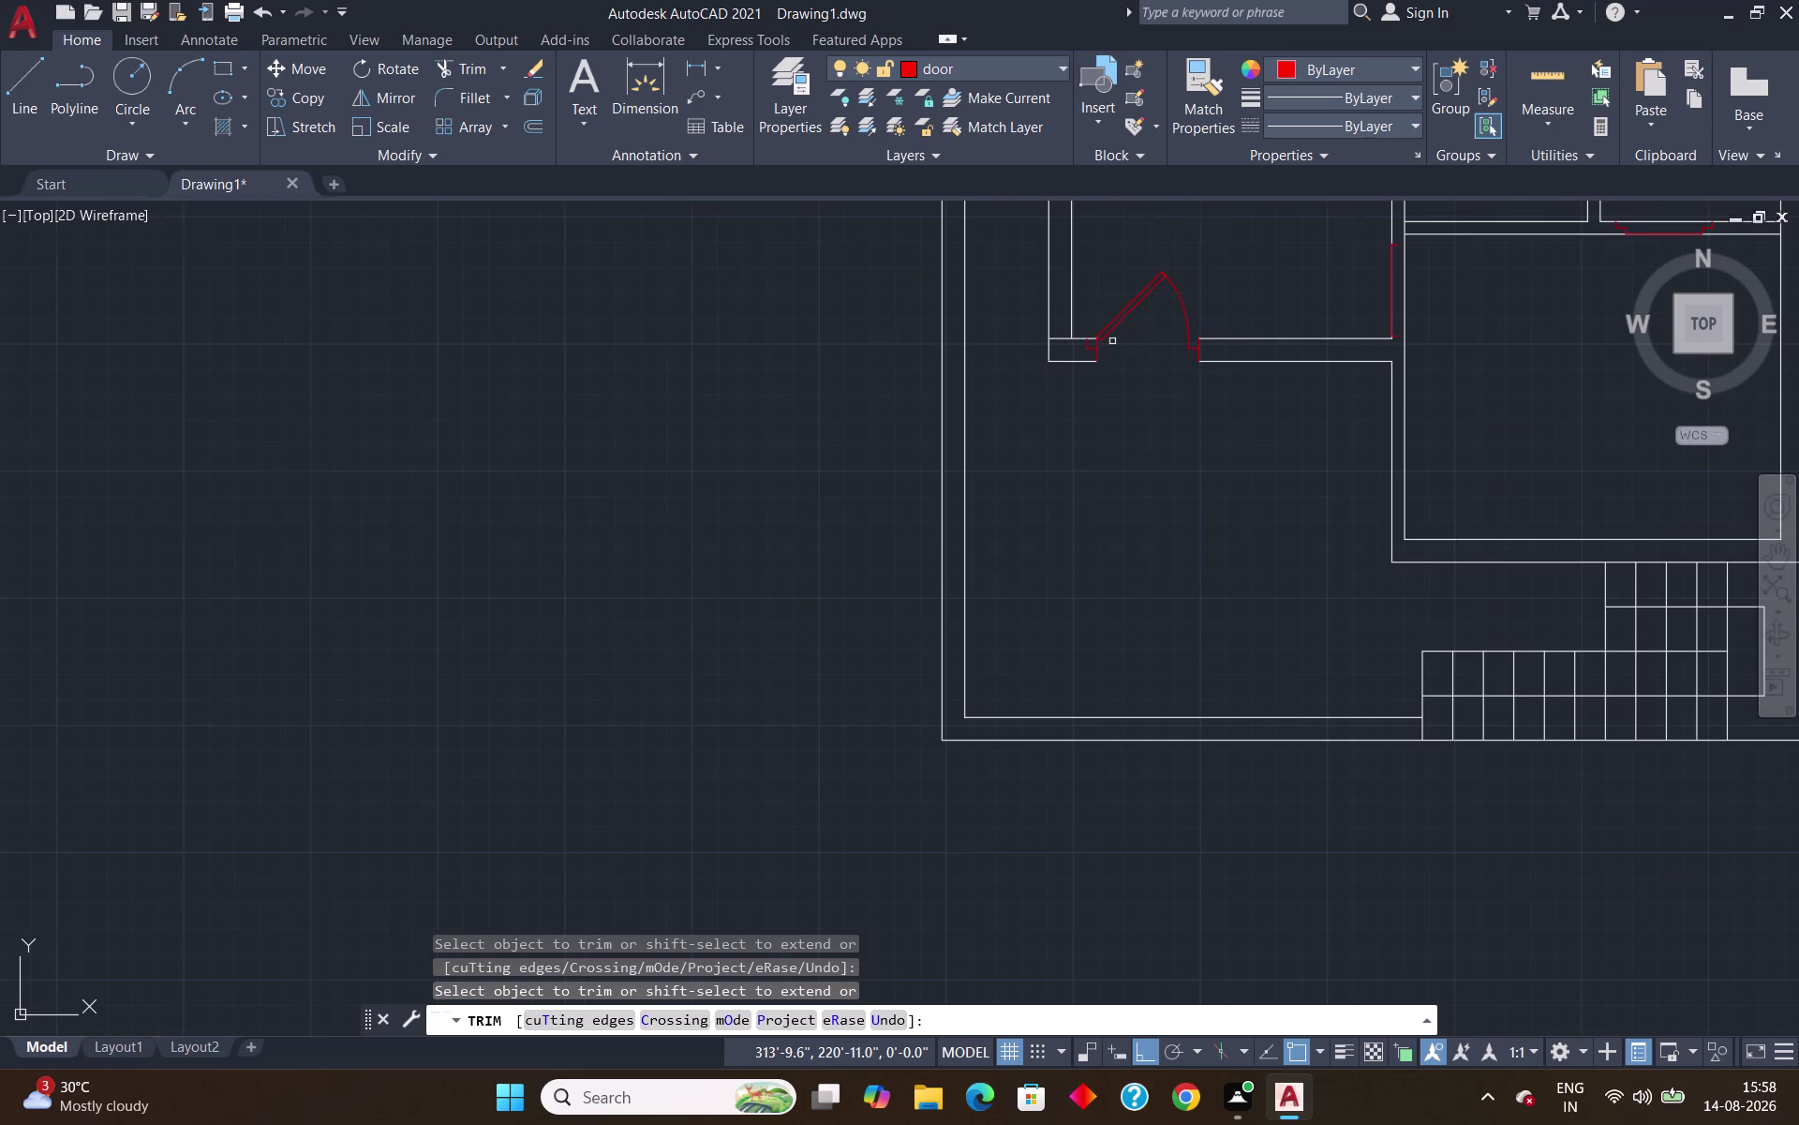
Extend the doorway's left jamb line to the outer wall line.
scroll(up, 3)
key(Escape)
text(ex)
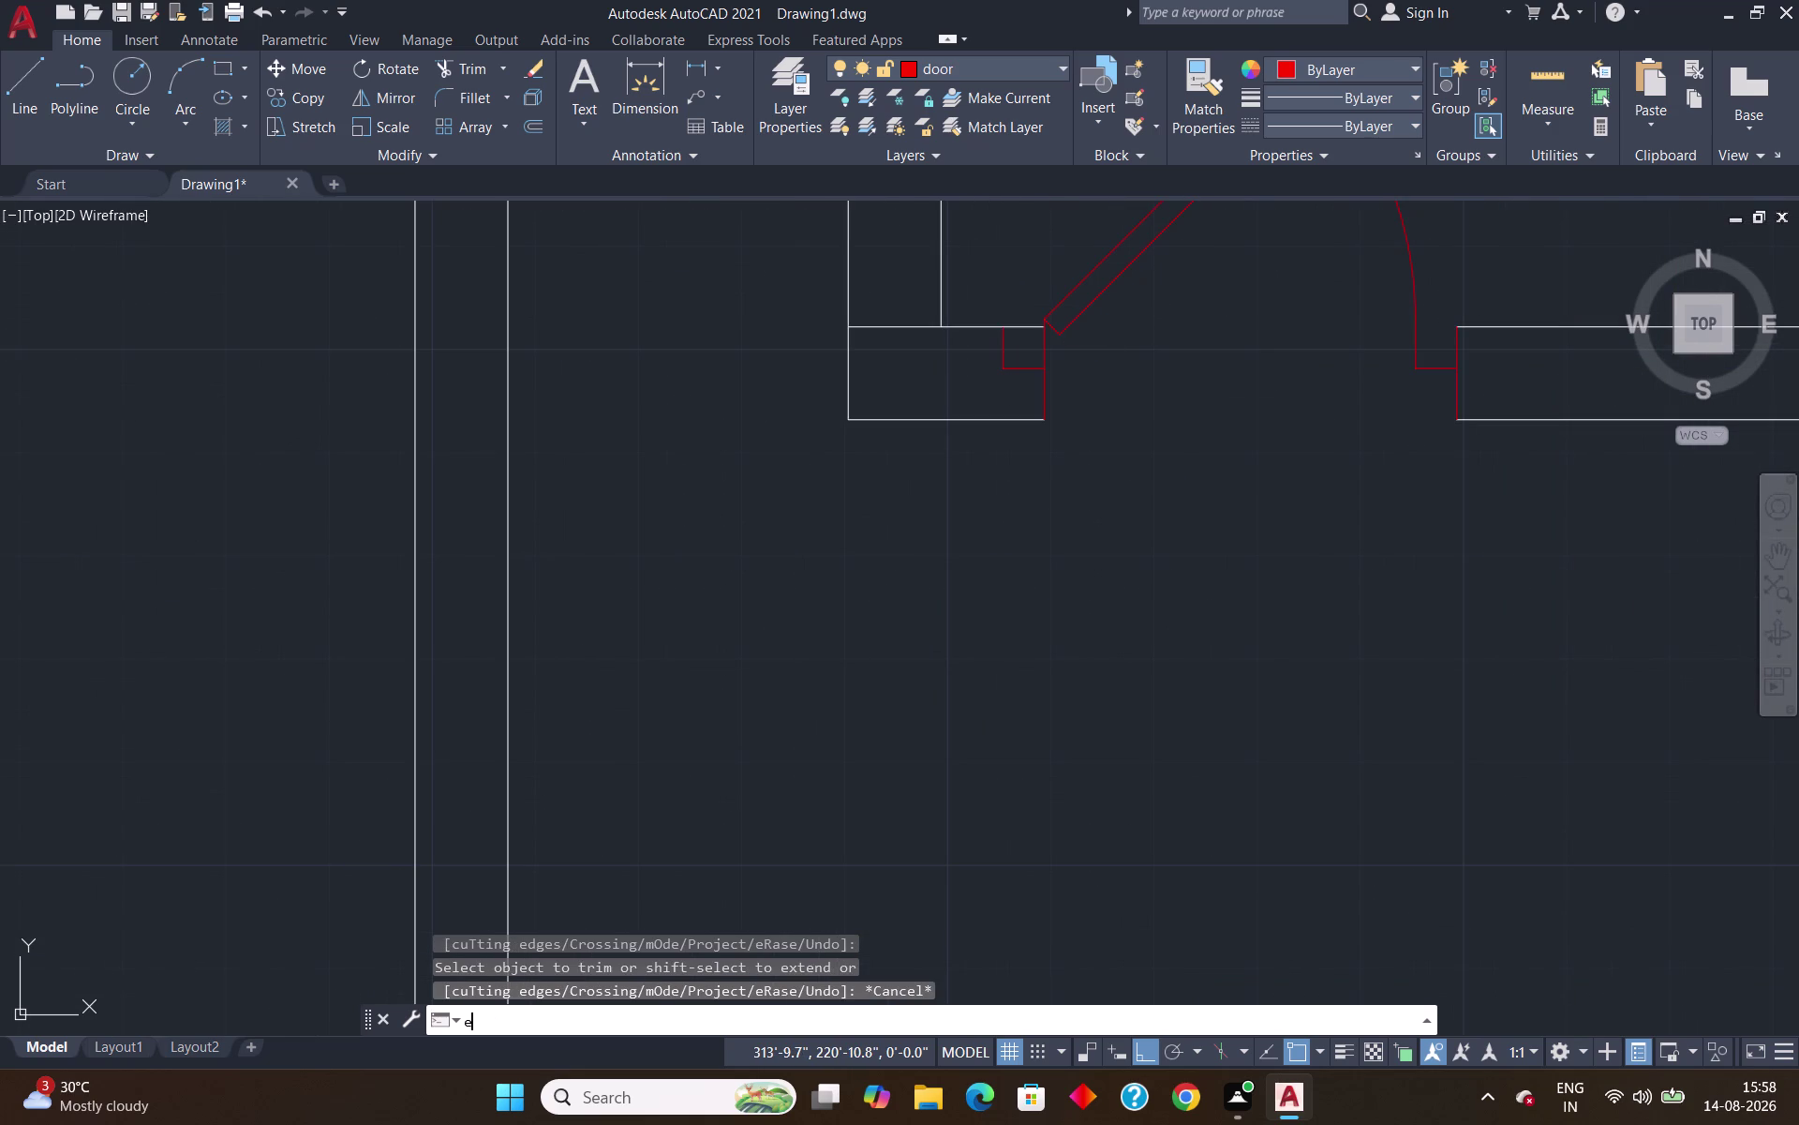
key(Return)
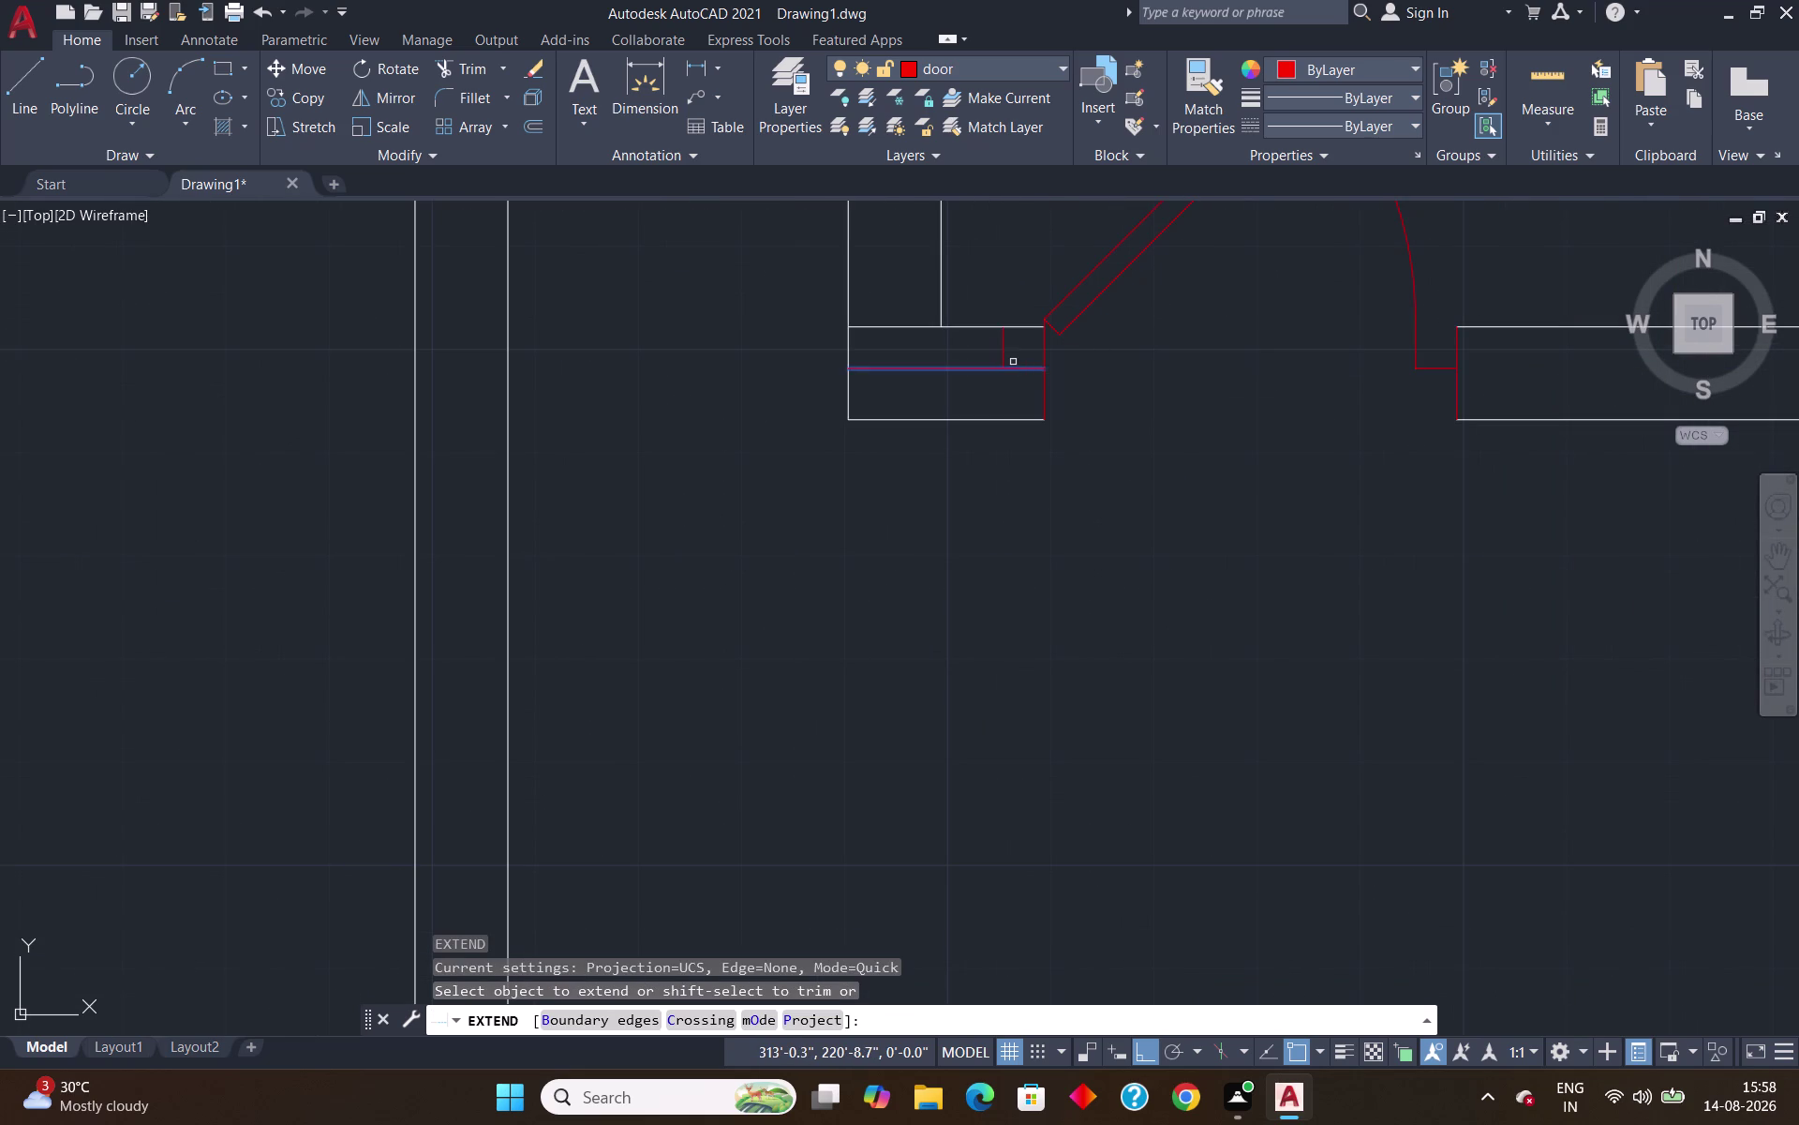
click(1006, 358)
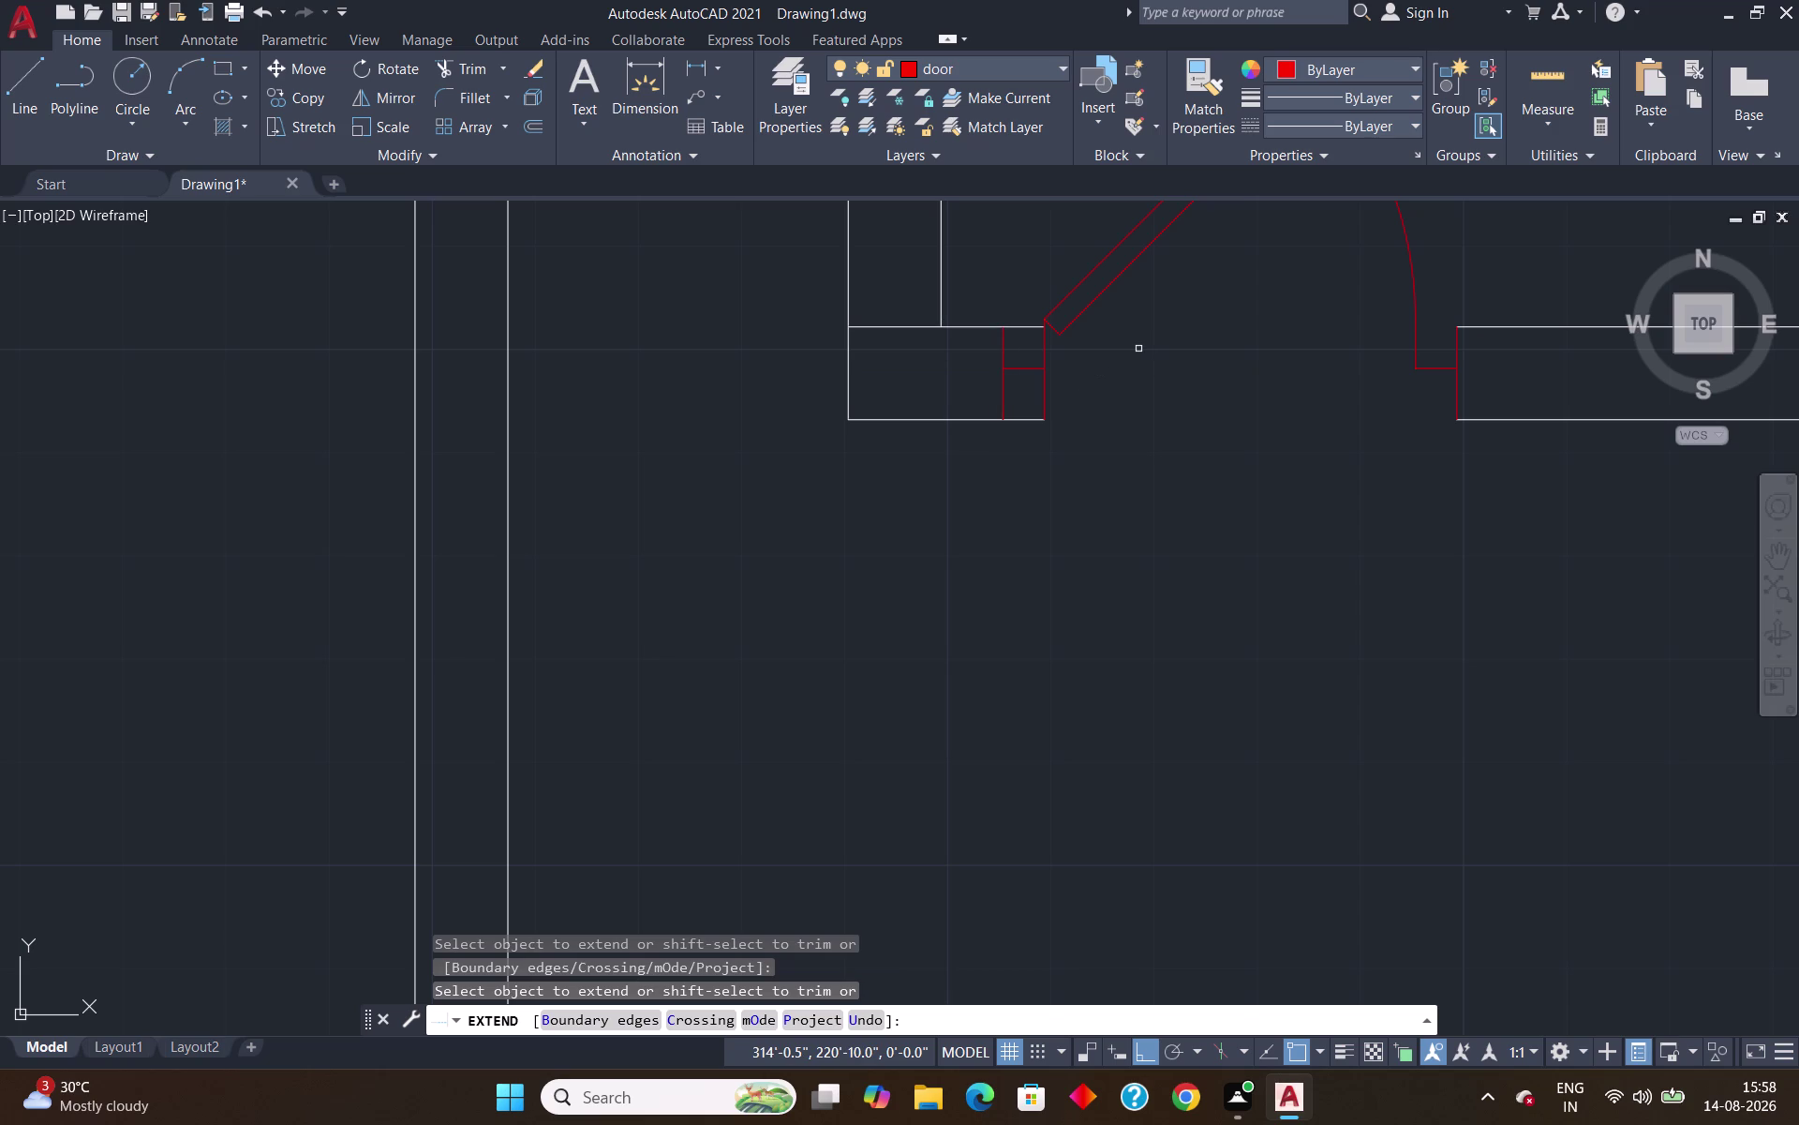
key(Escape)
Trim the two leftover stubs at the left jamb.
text(tr)
key(Return)
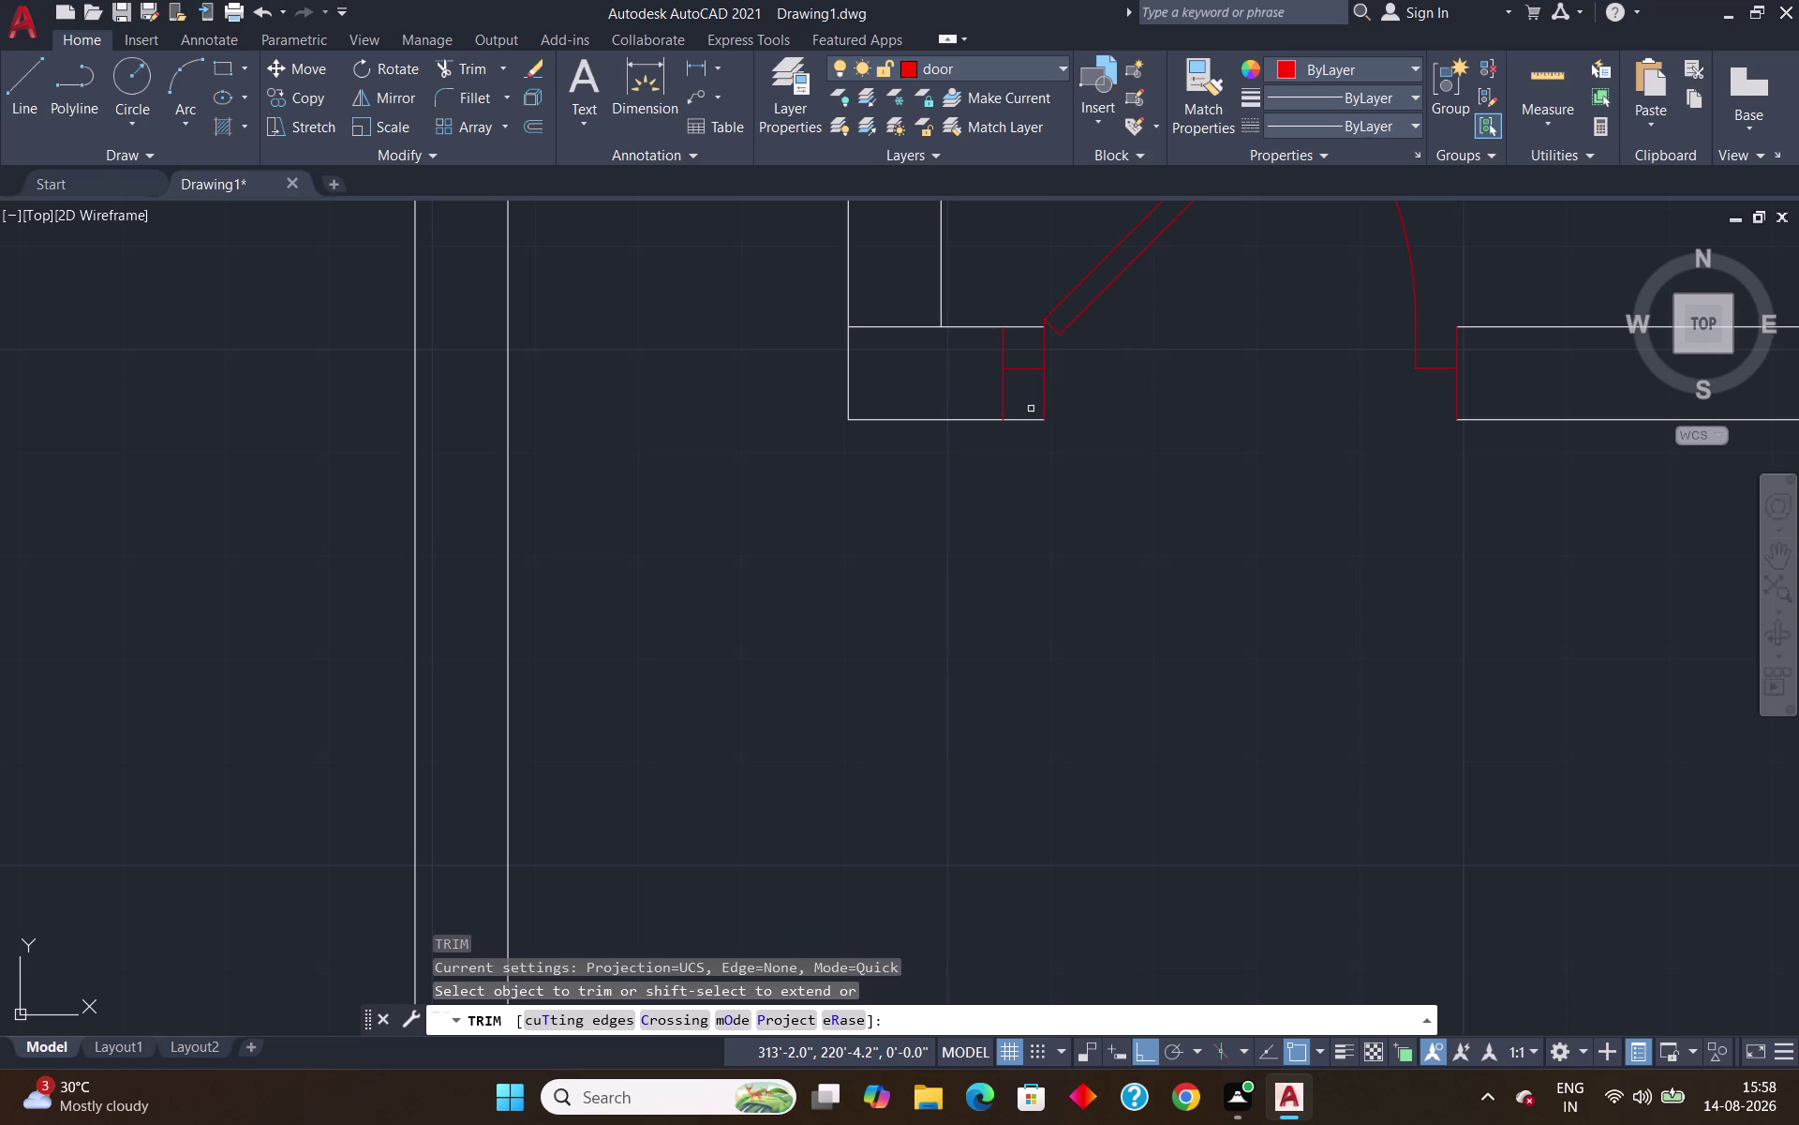
click(1031, 423)
click(1042, 405)
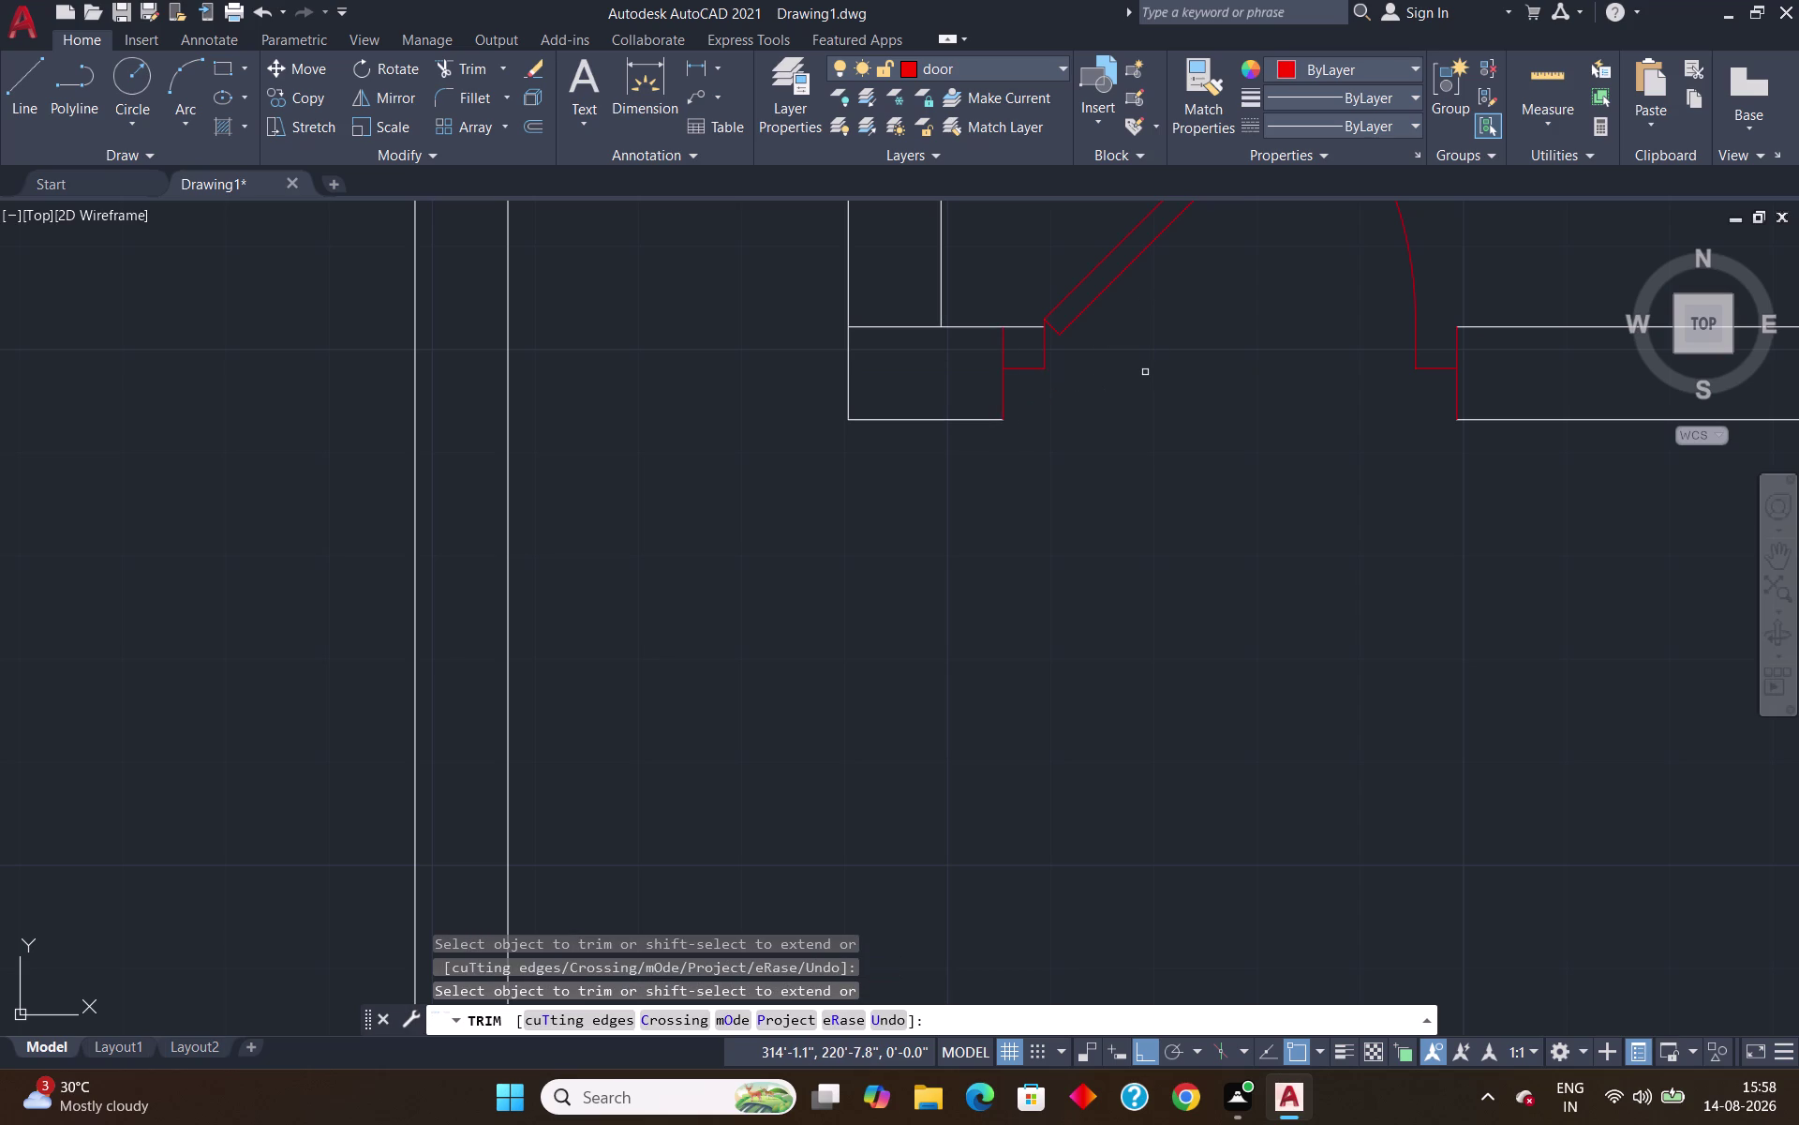
scroll(down, 3)
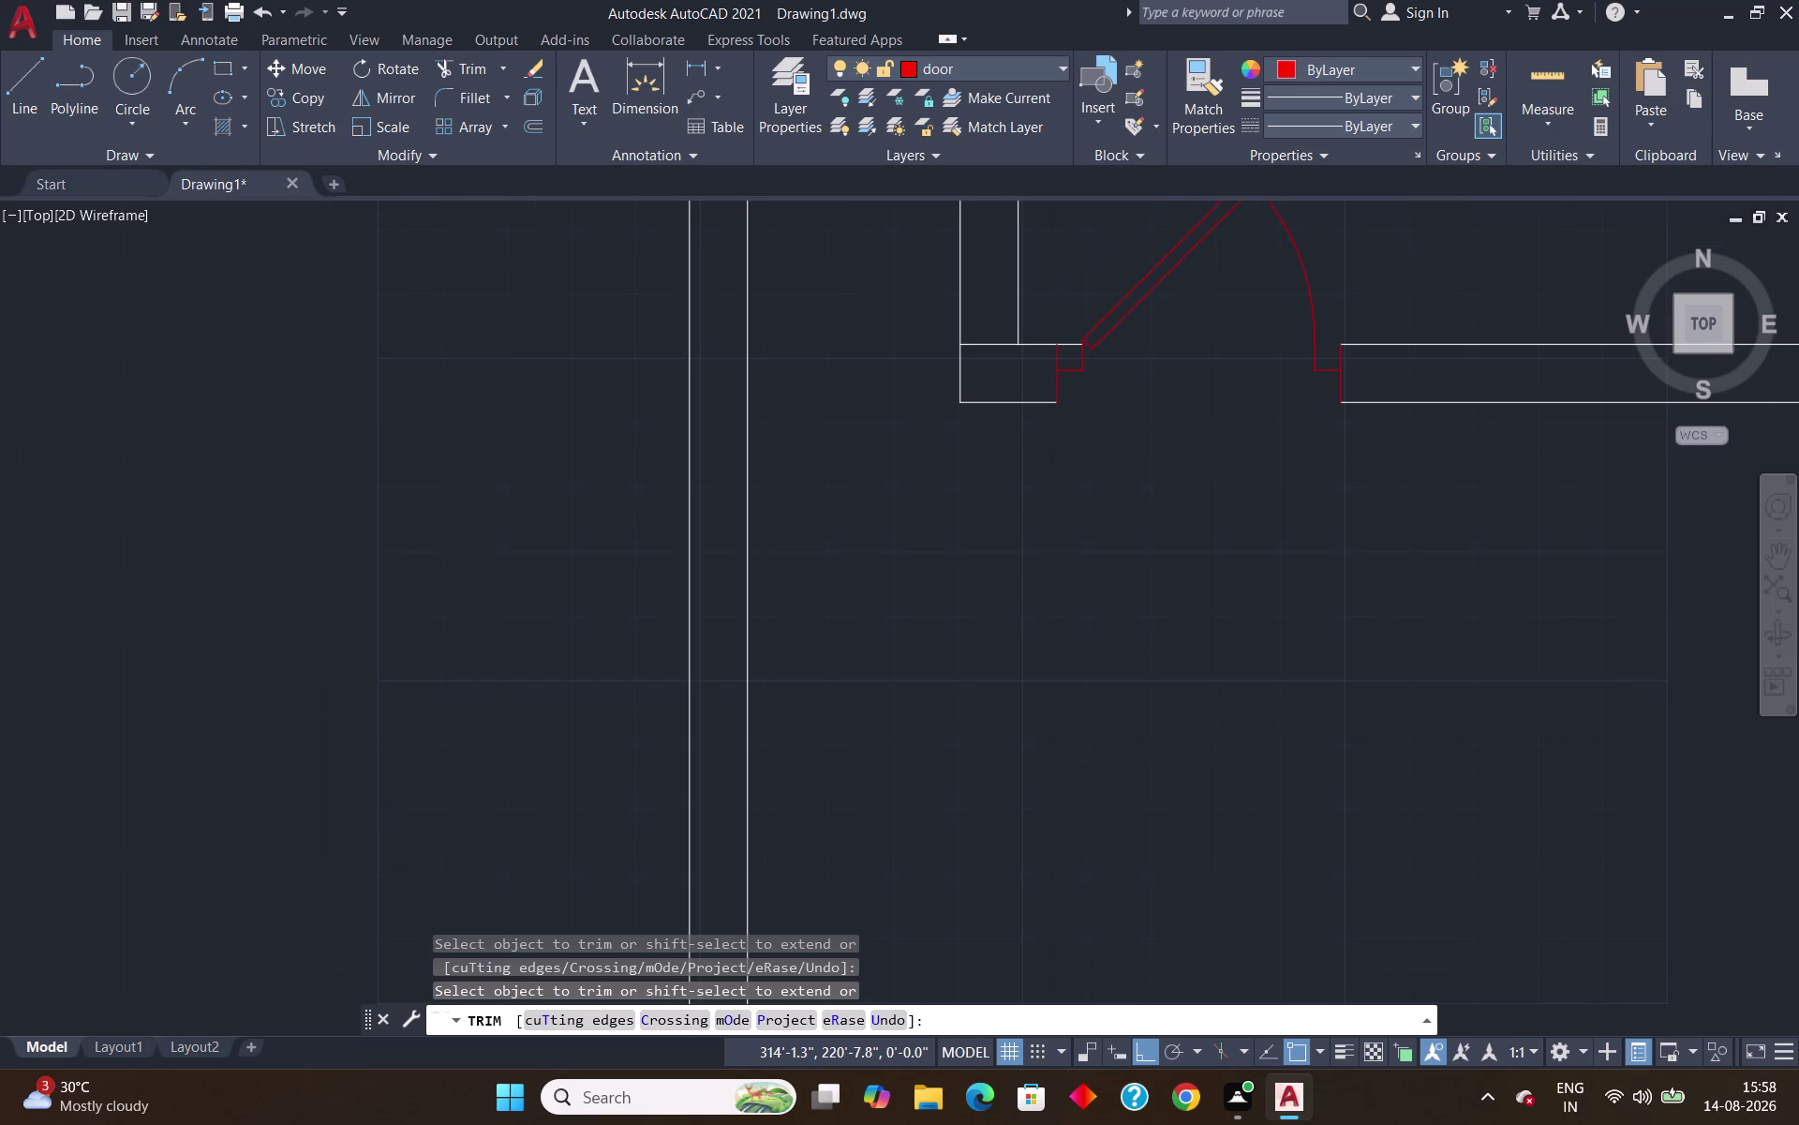
scroll(down, 3)
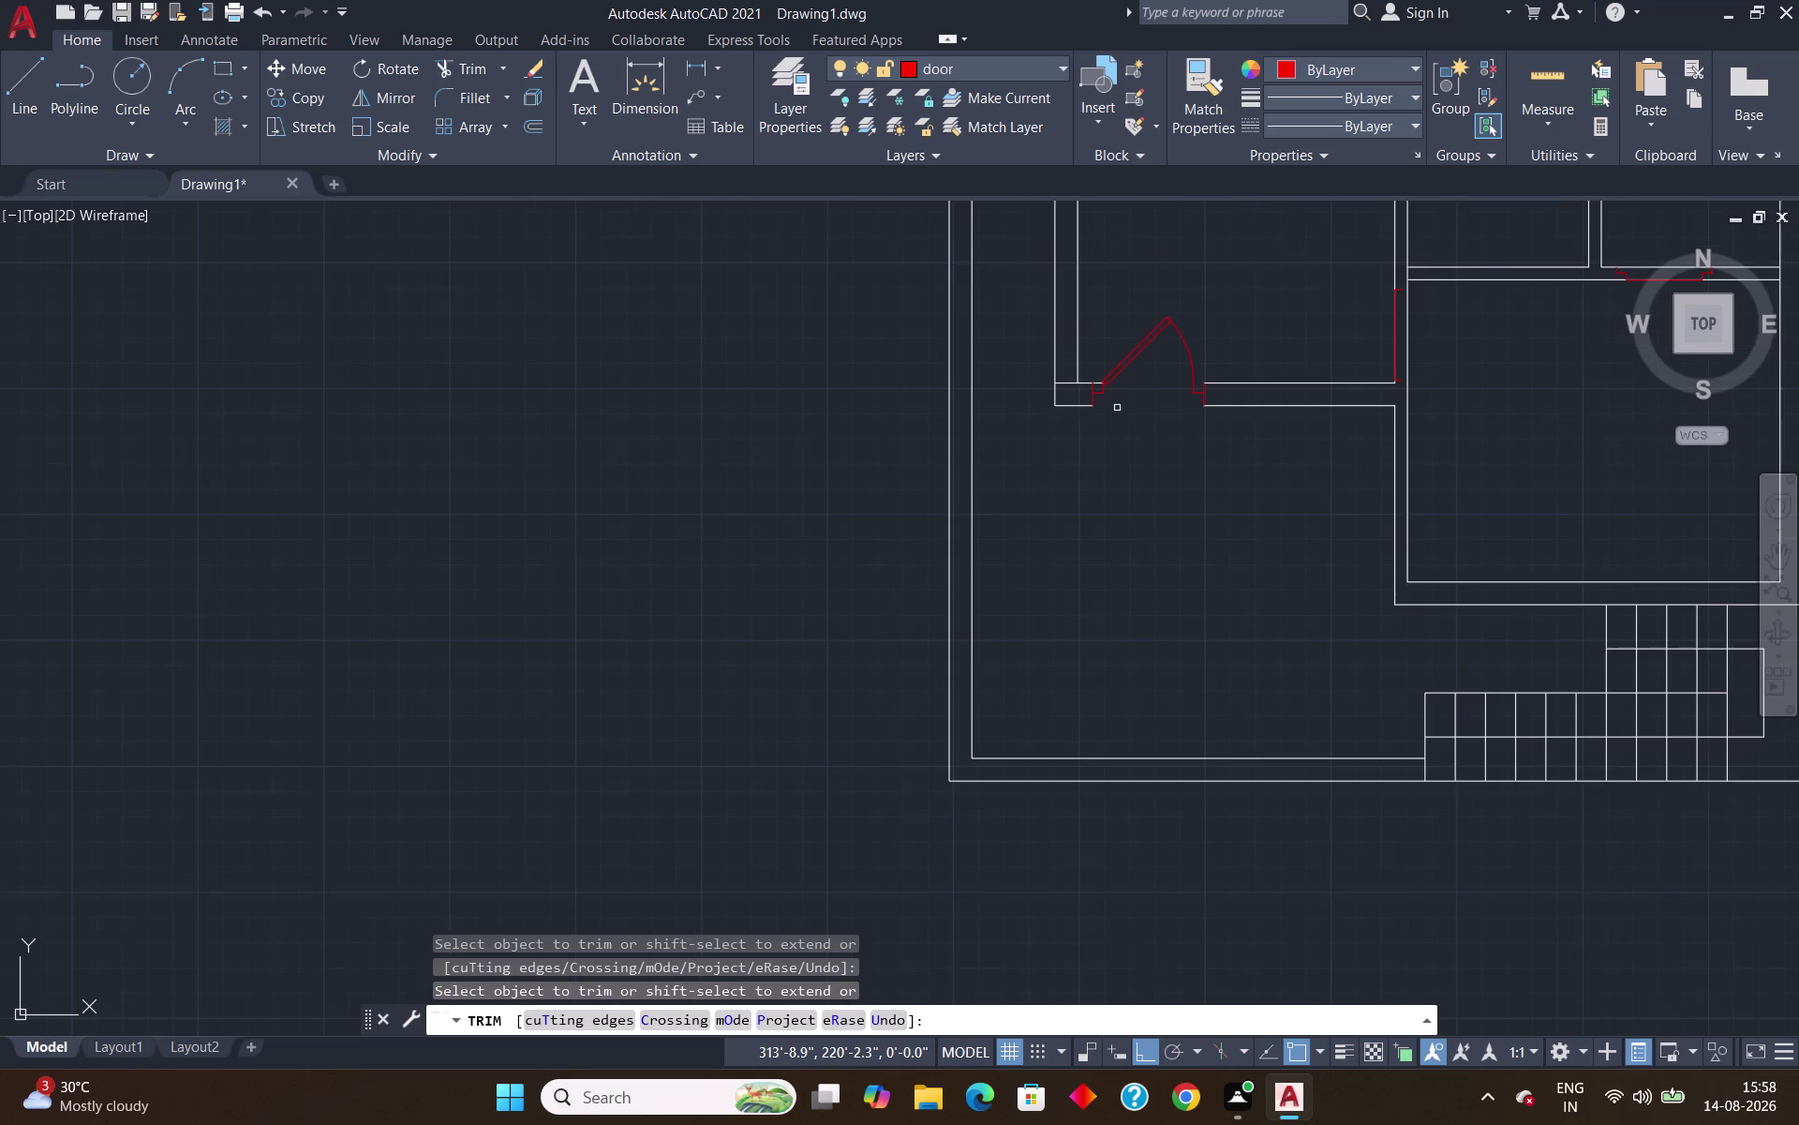
scroll(down, 3)
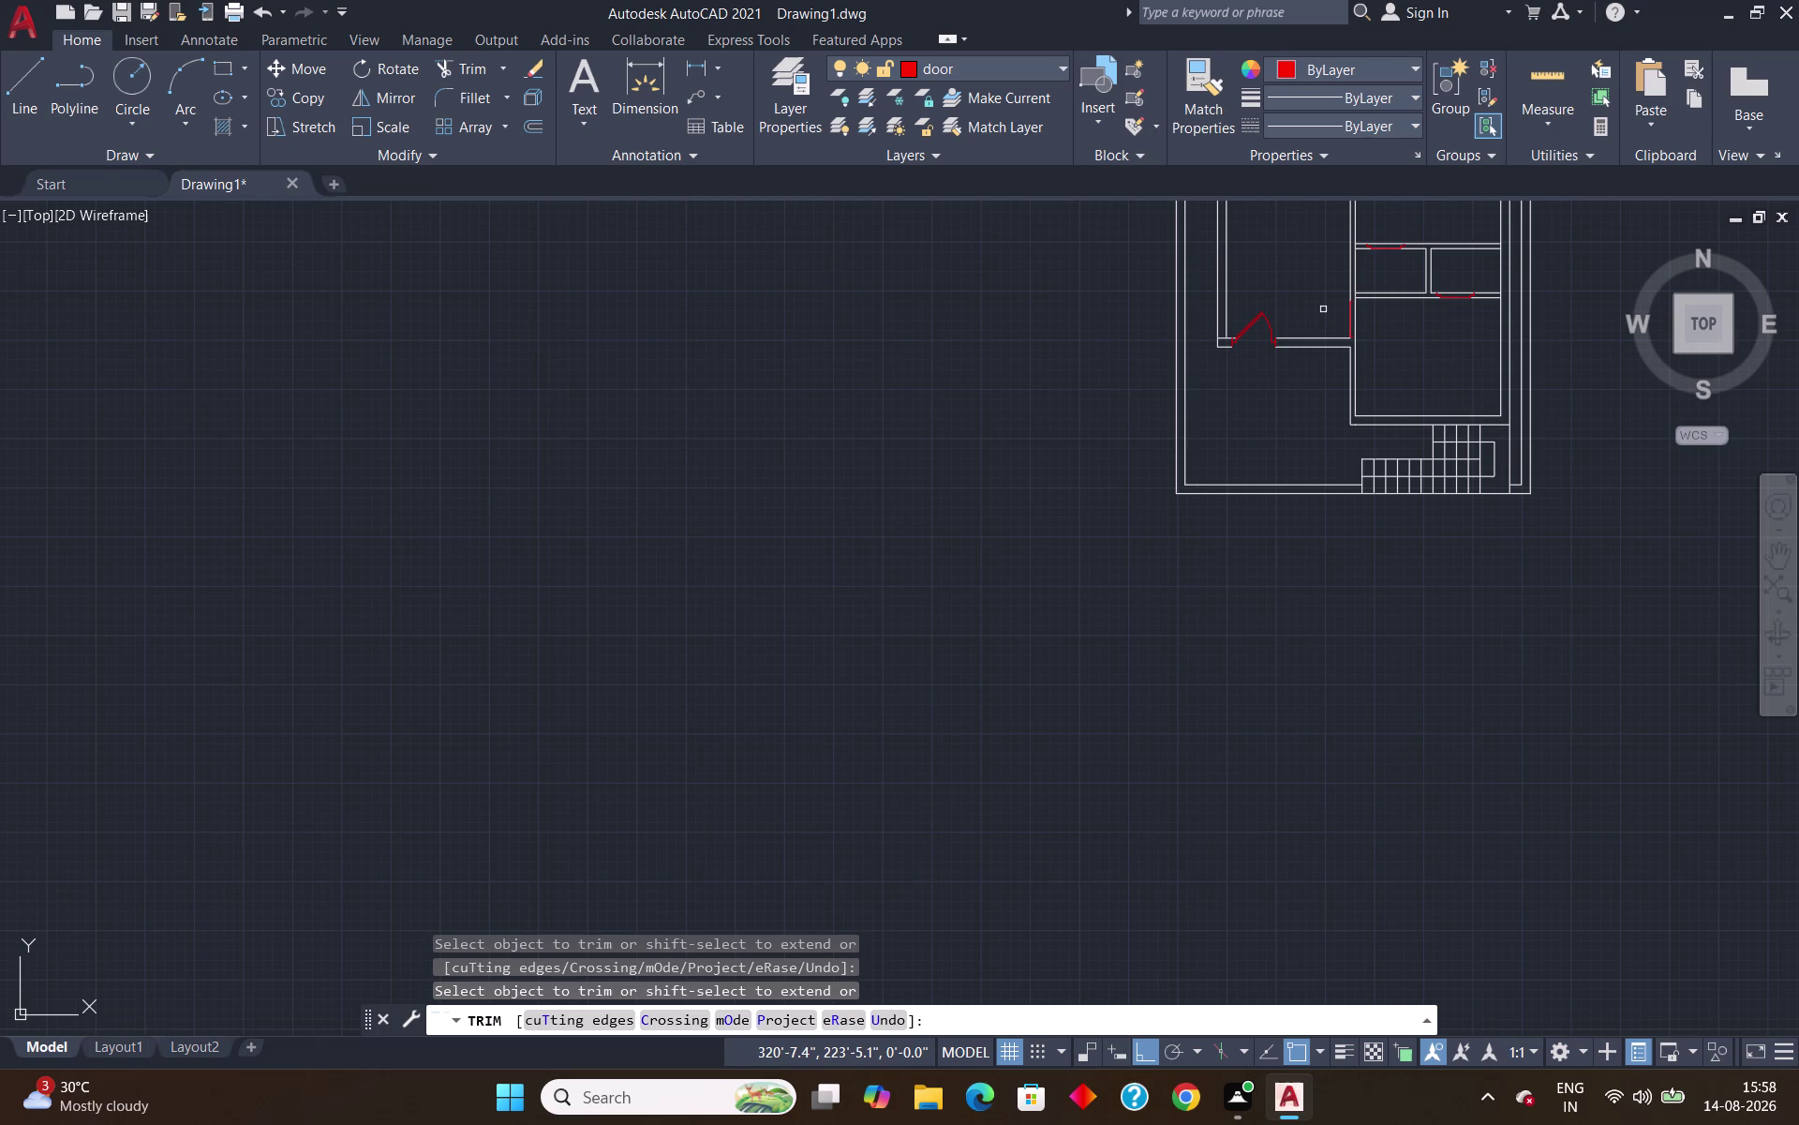
scroll(down, 3)
key(Escape)
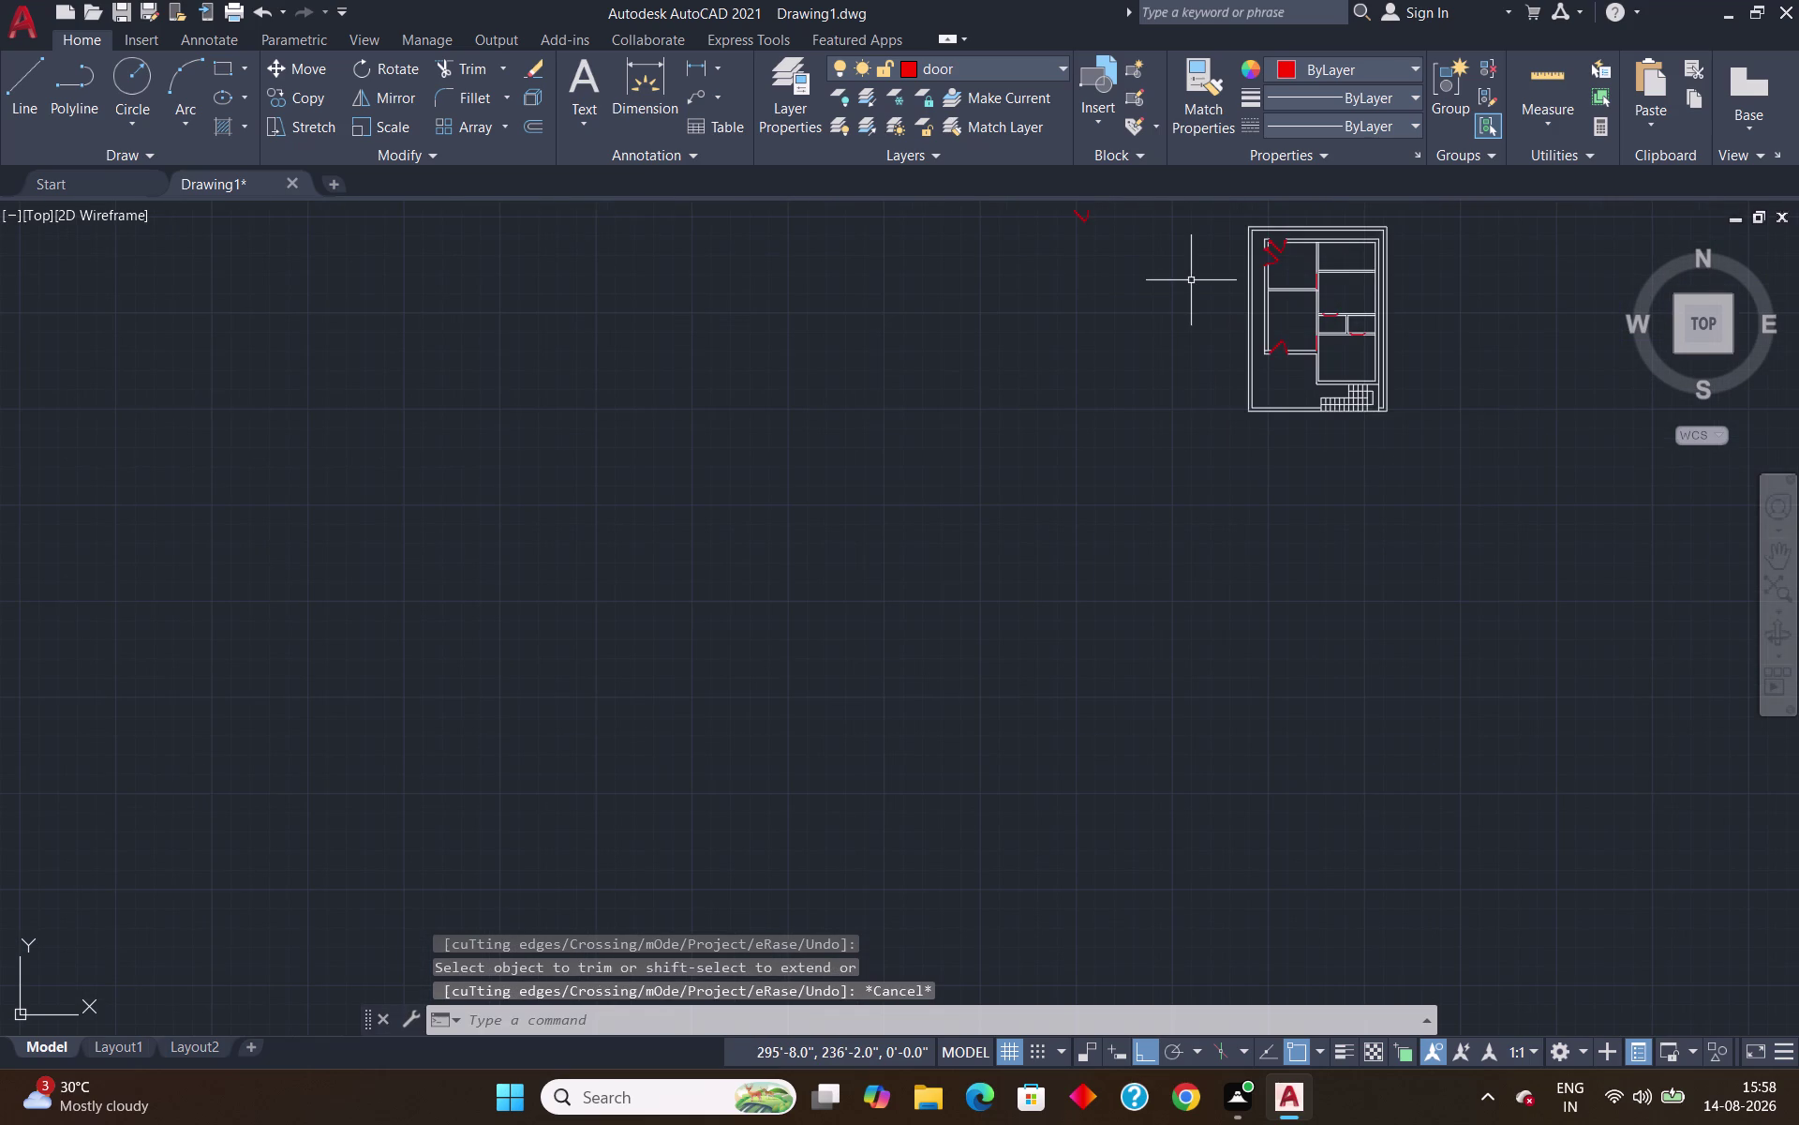
Rotate the spare red door block near the top a quarter turn about its hinge corner to 270°.
scroll(down, 3)
scroll(up, 3)
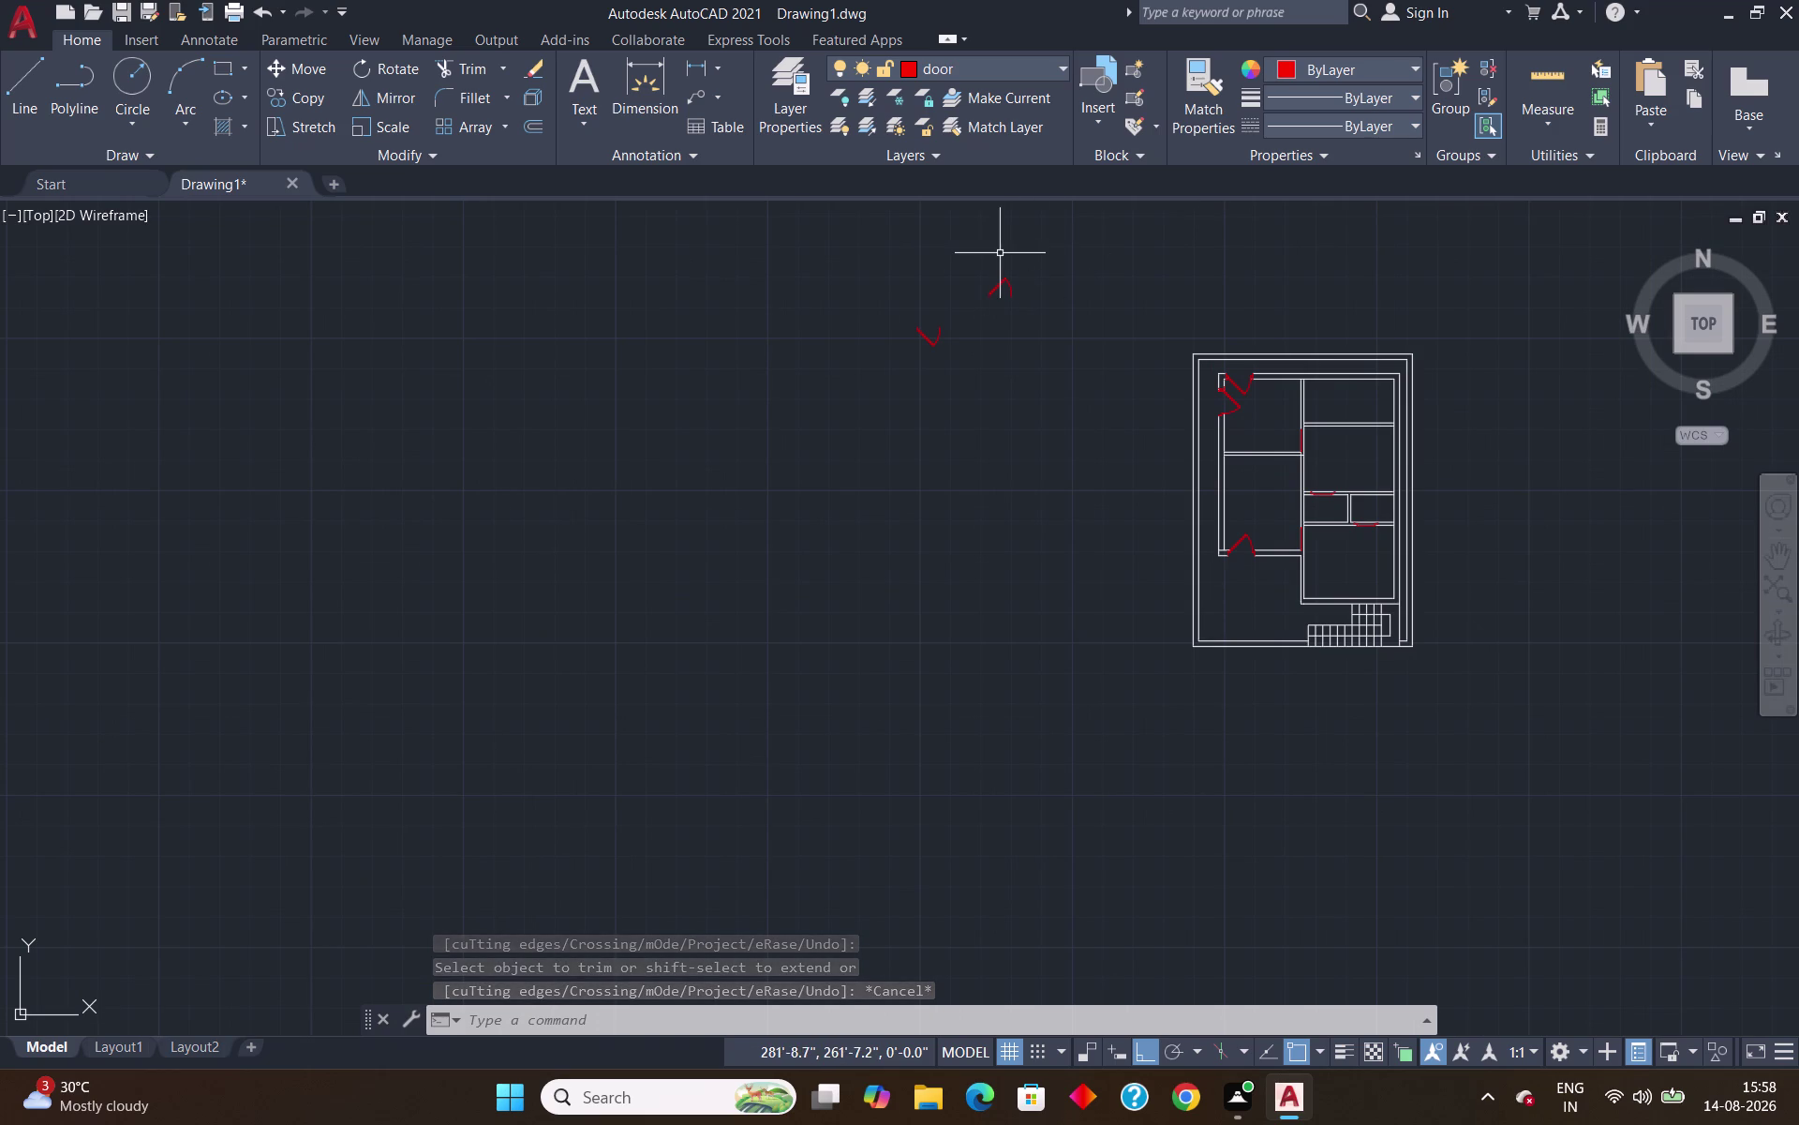
scroll(up, 3)
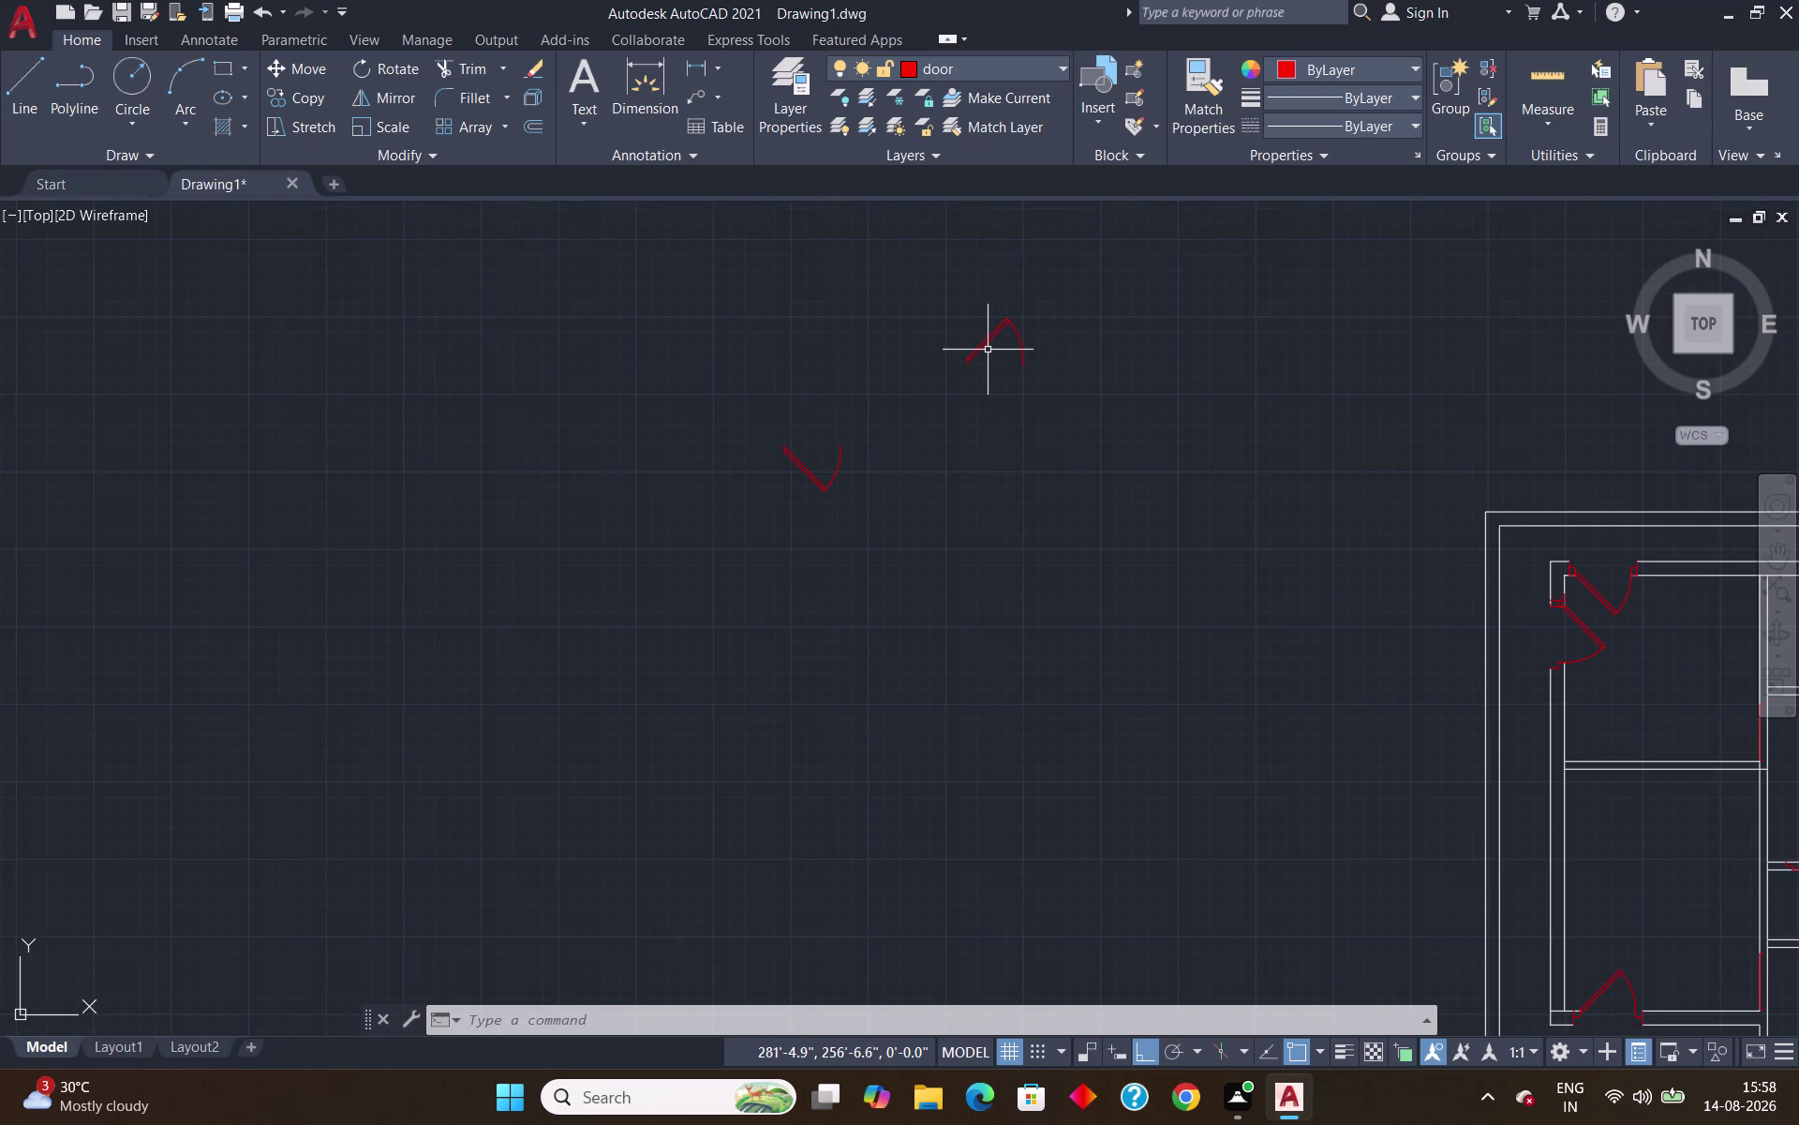
scroll(up, 3)
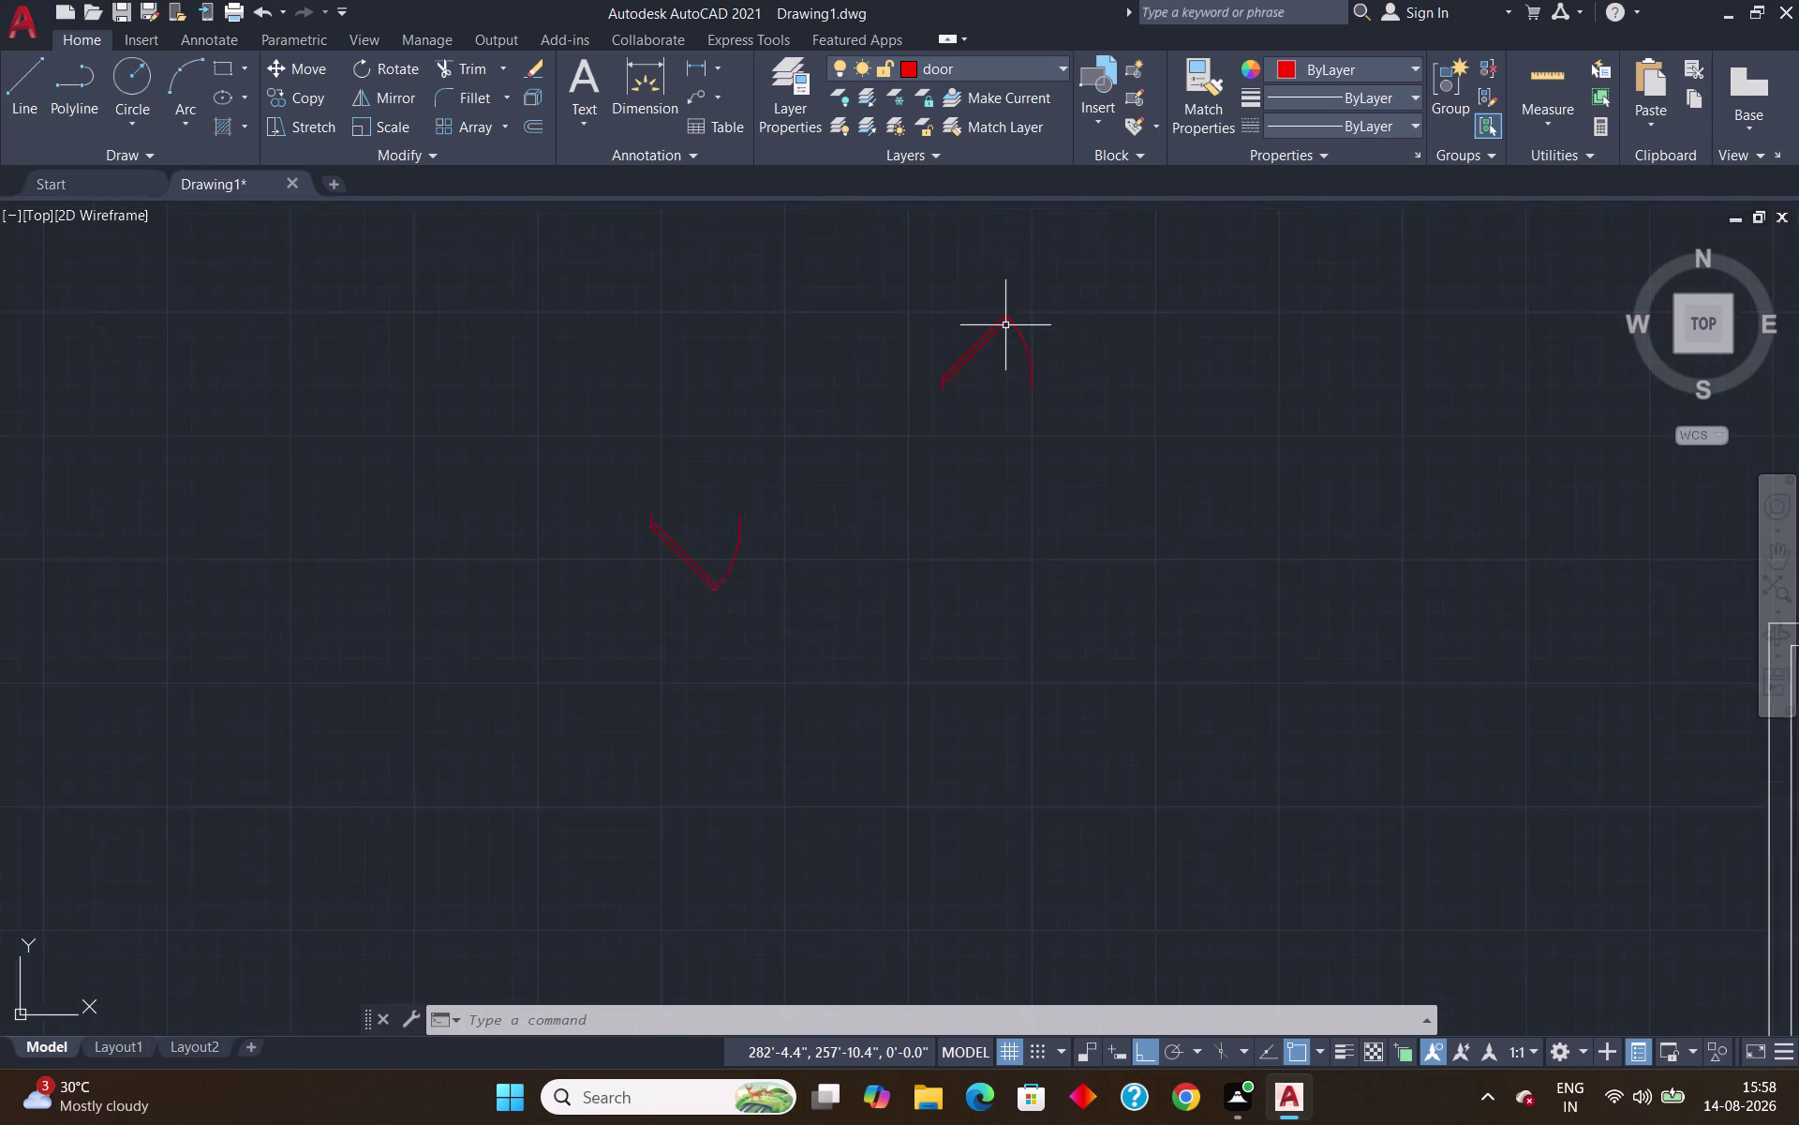
scroll(up, 3)
click(991, 330)
text(r)
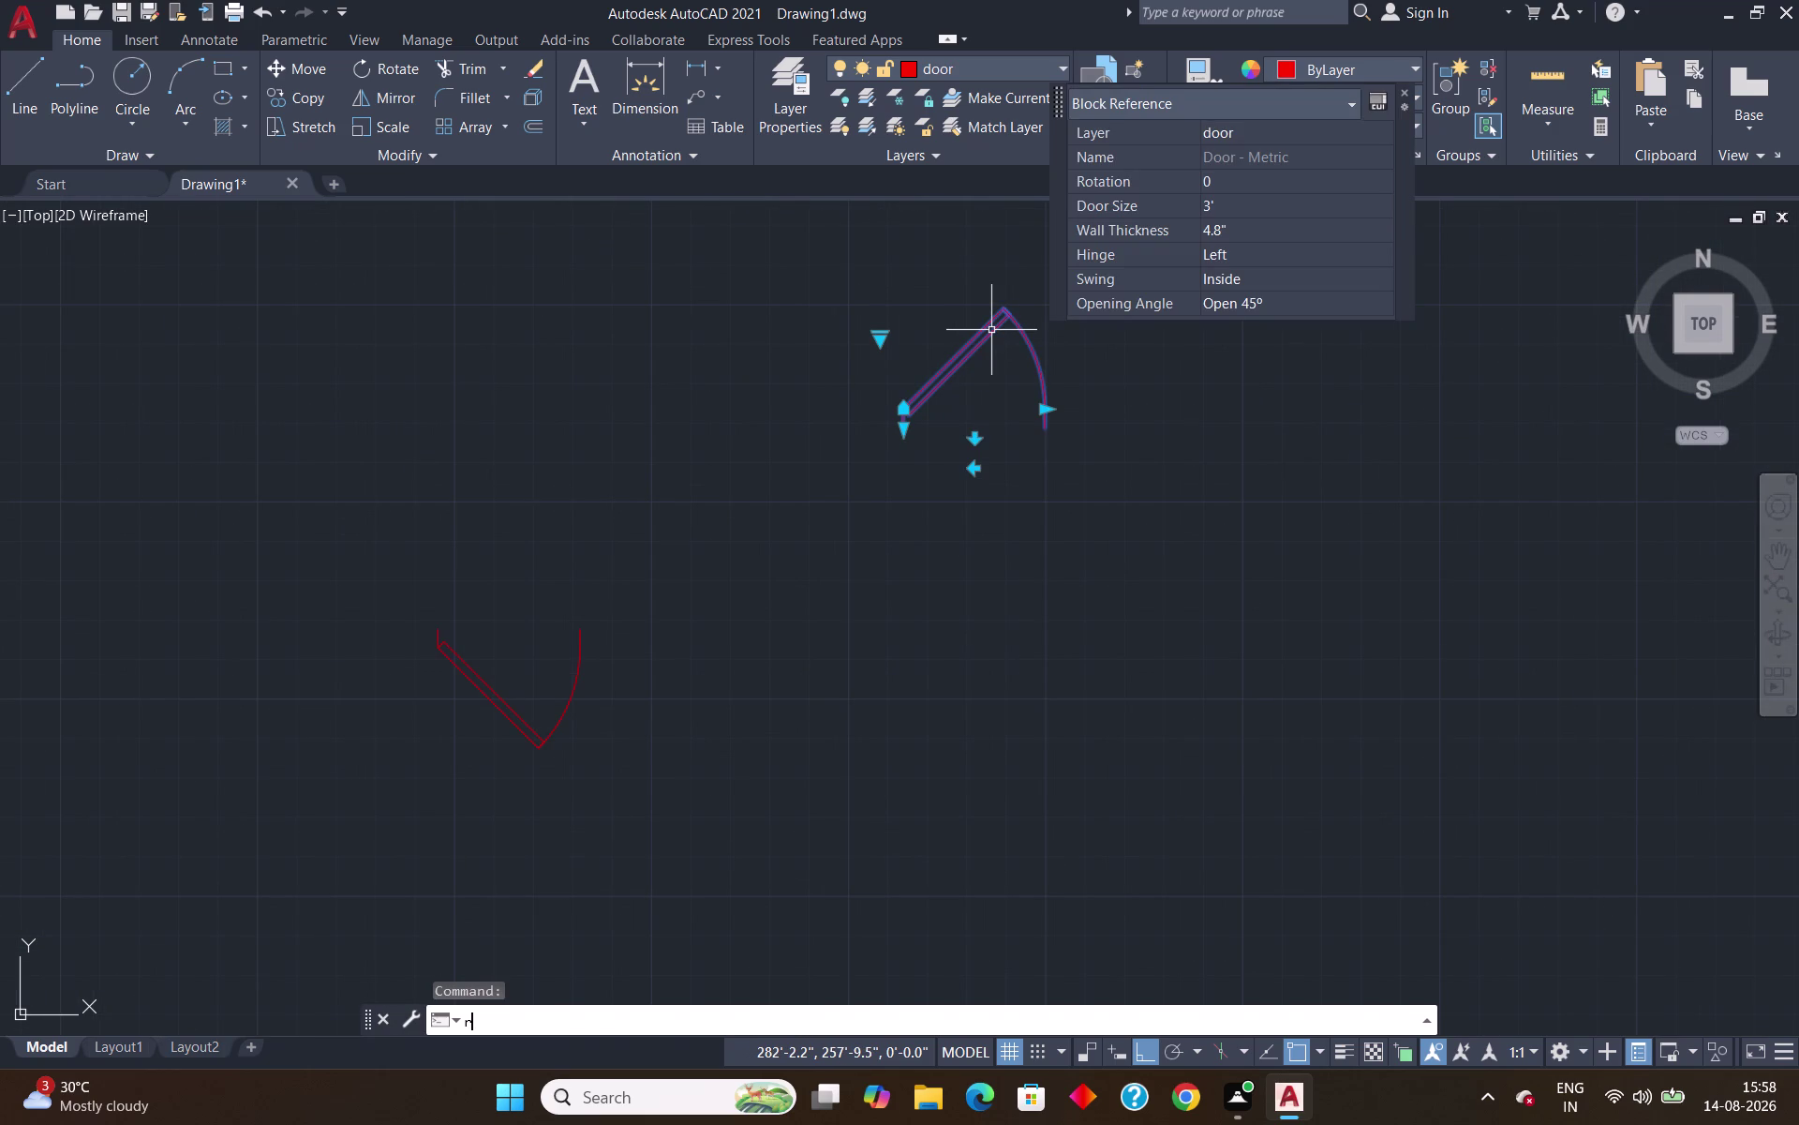
text(o)
key(Return)
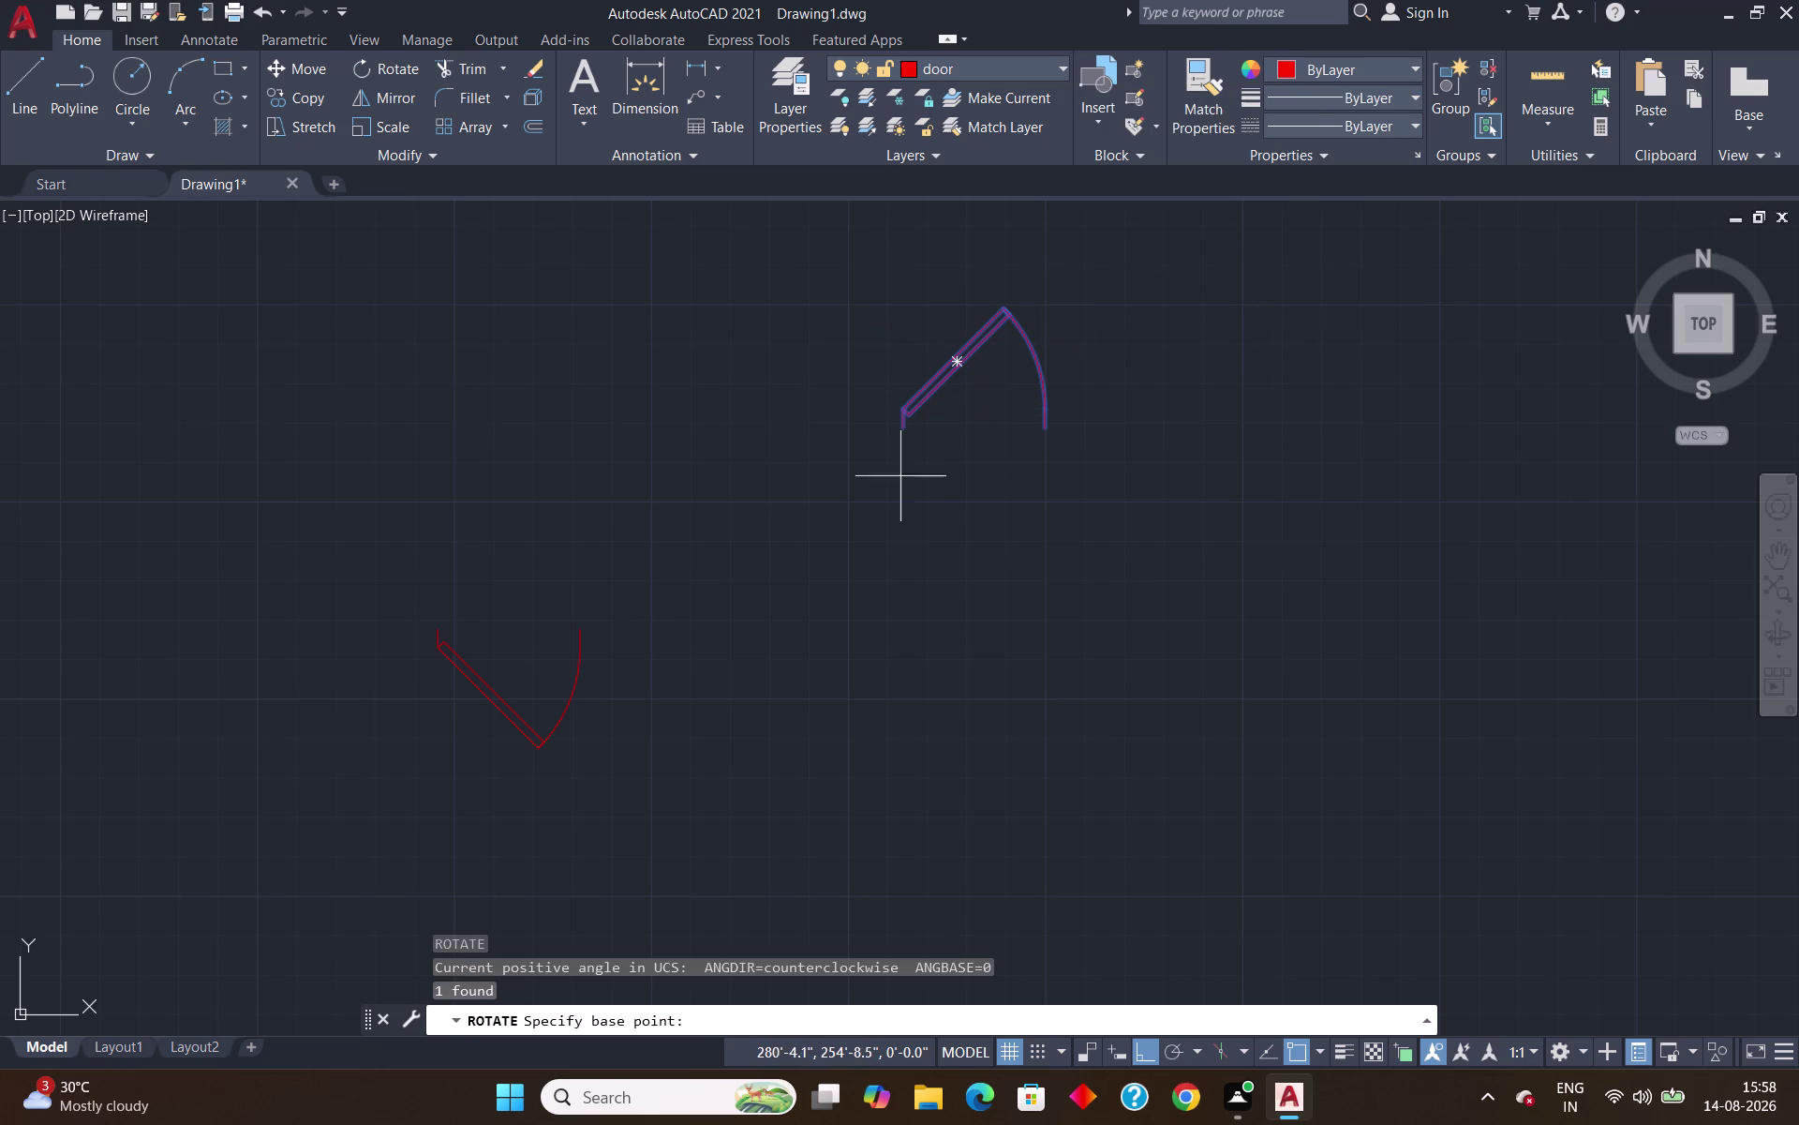
click(897, 426)
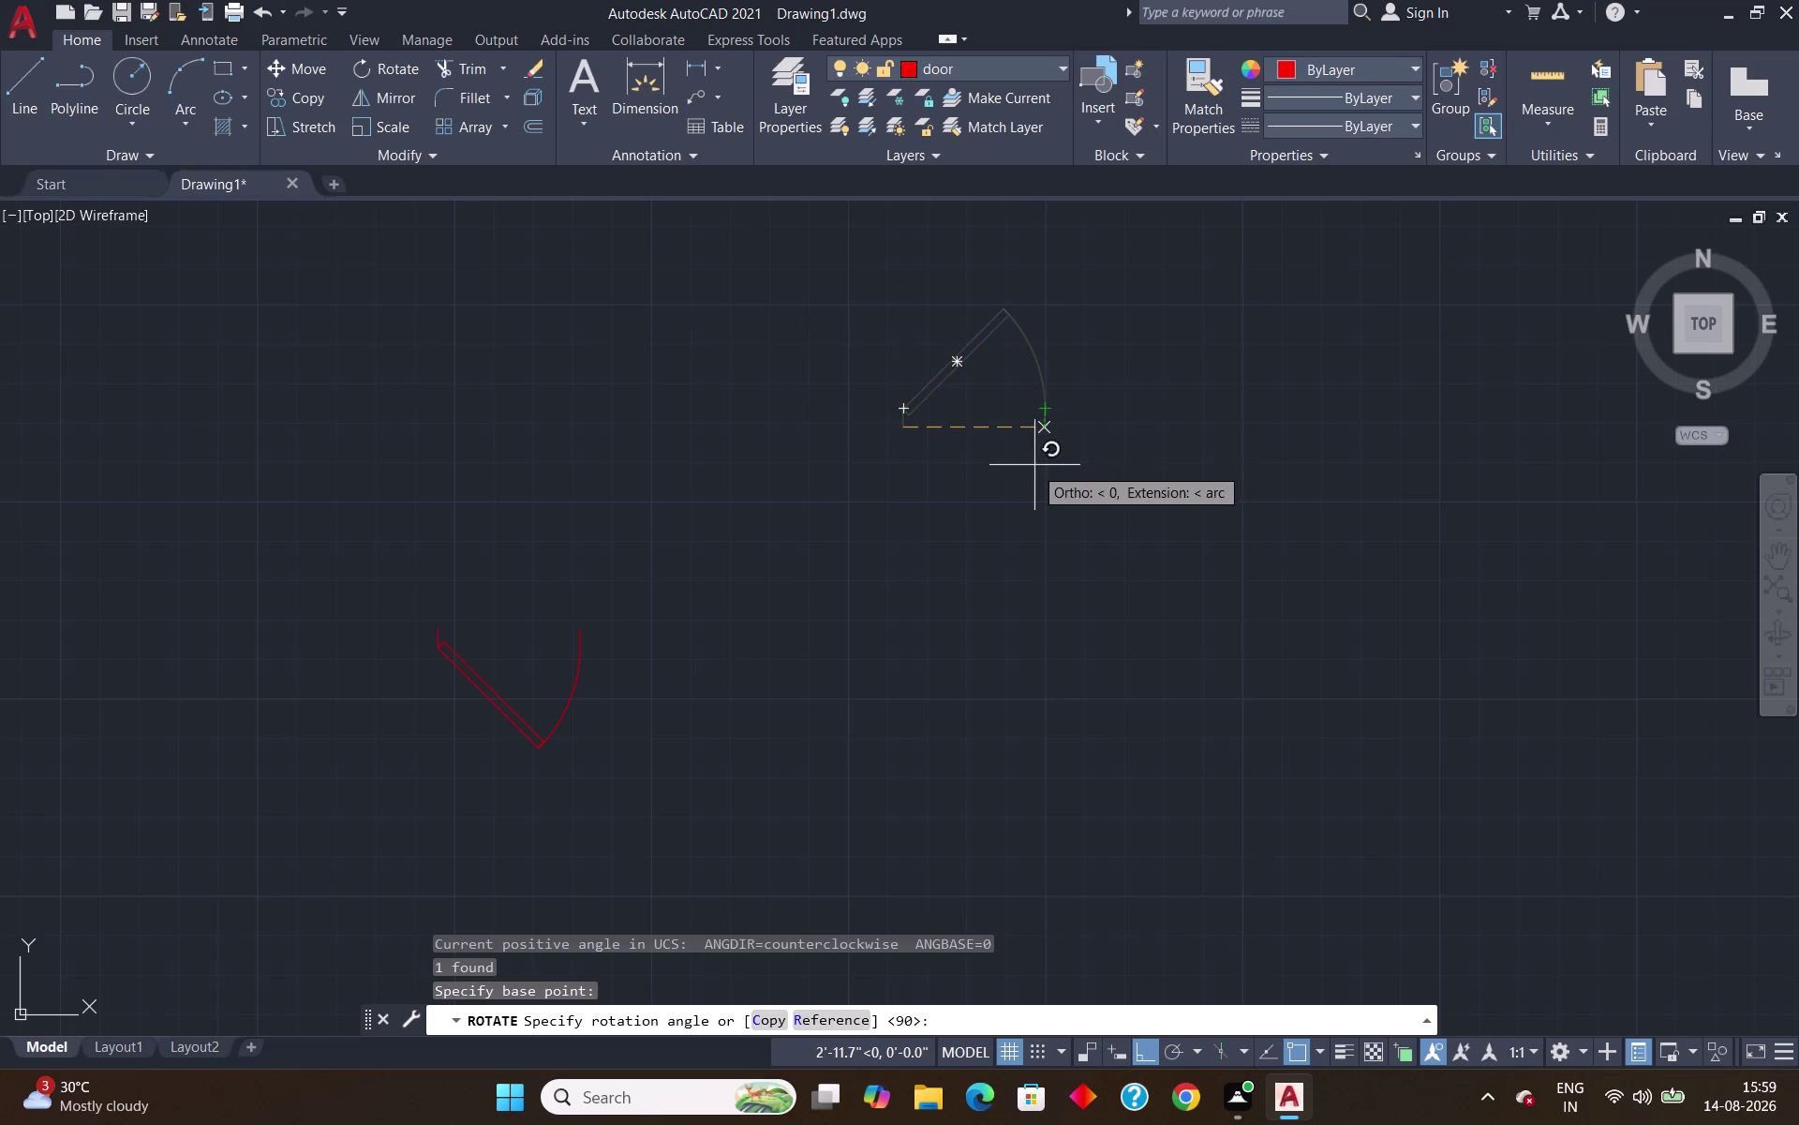
click(950, 503)
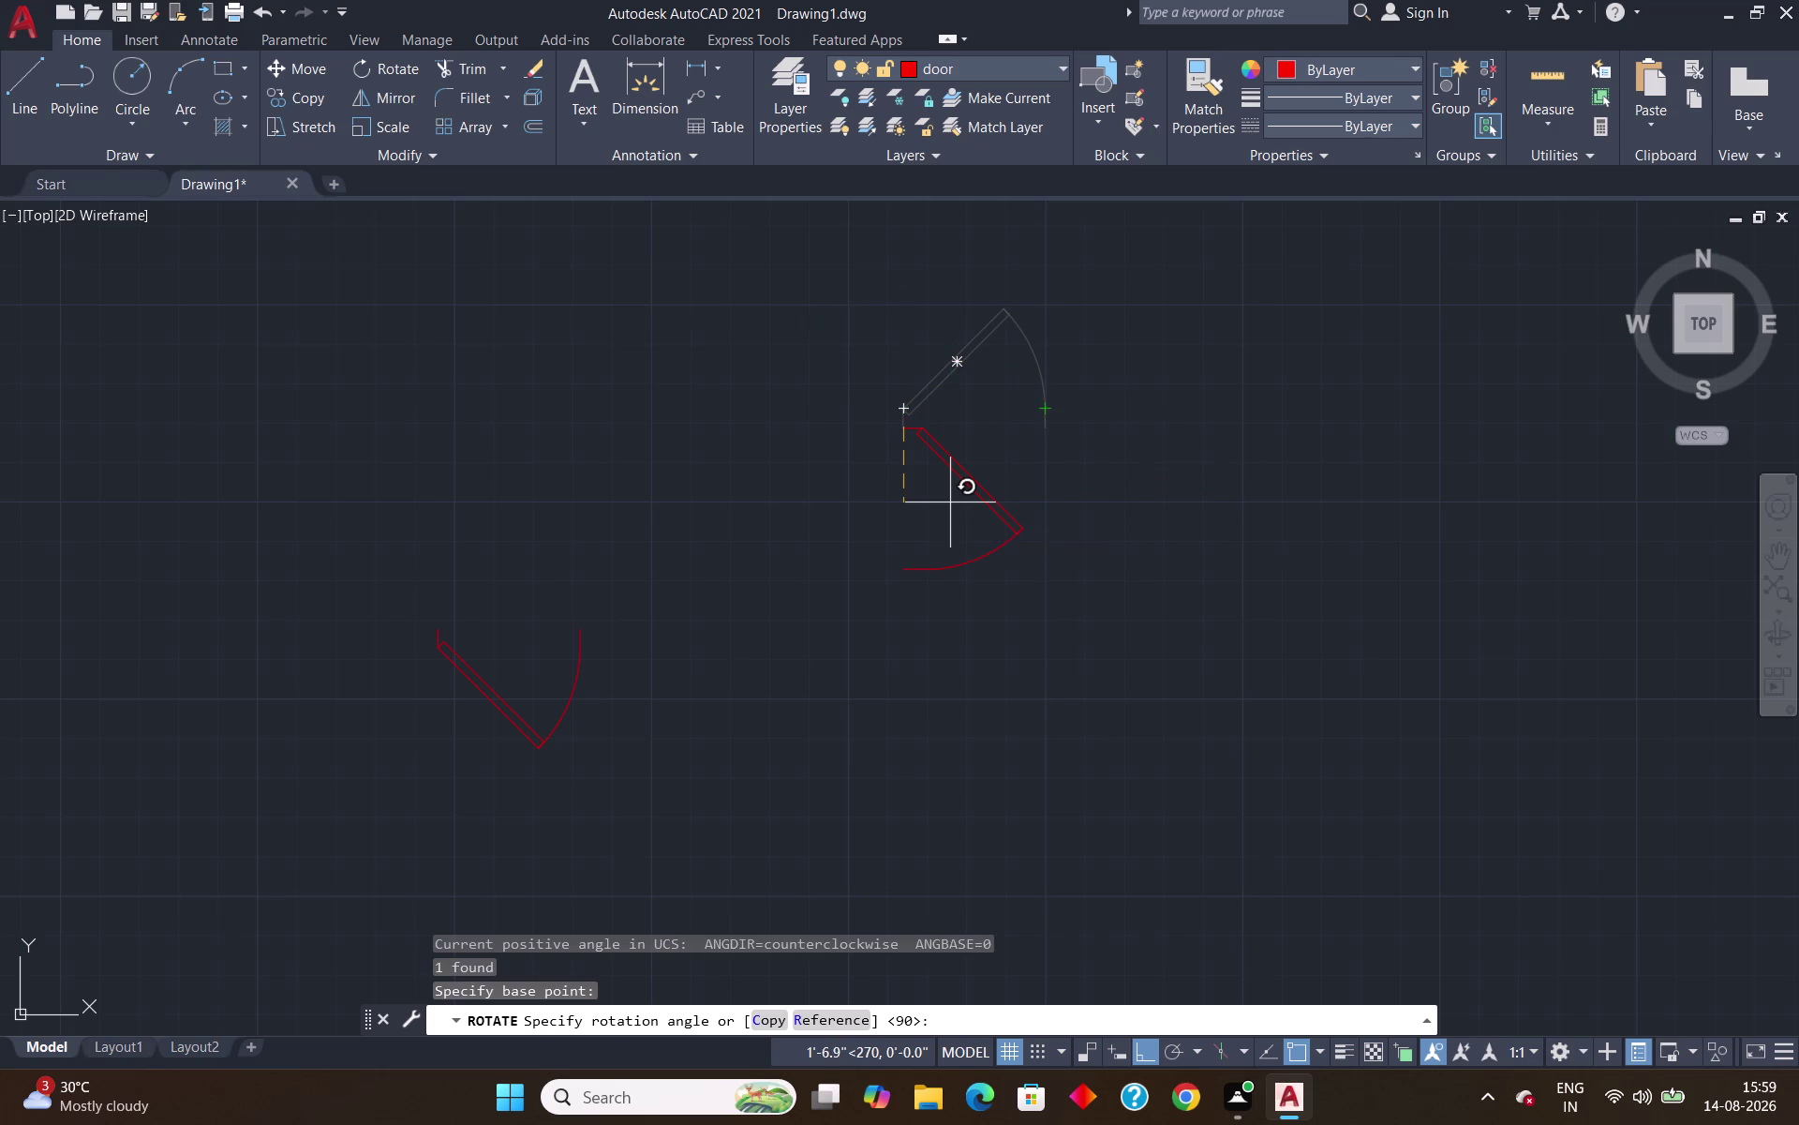
drag(1028, 417, 923, 491)
click(885, 526)
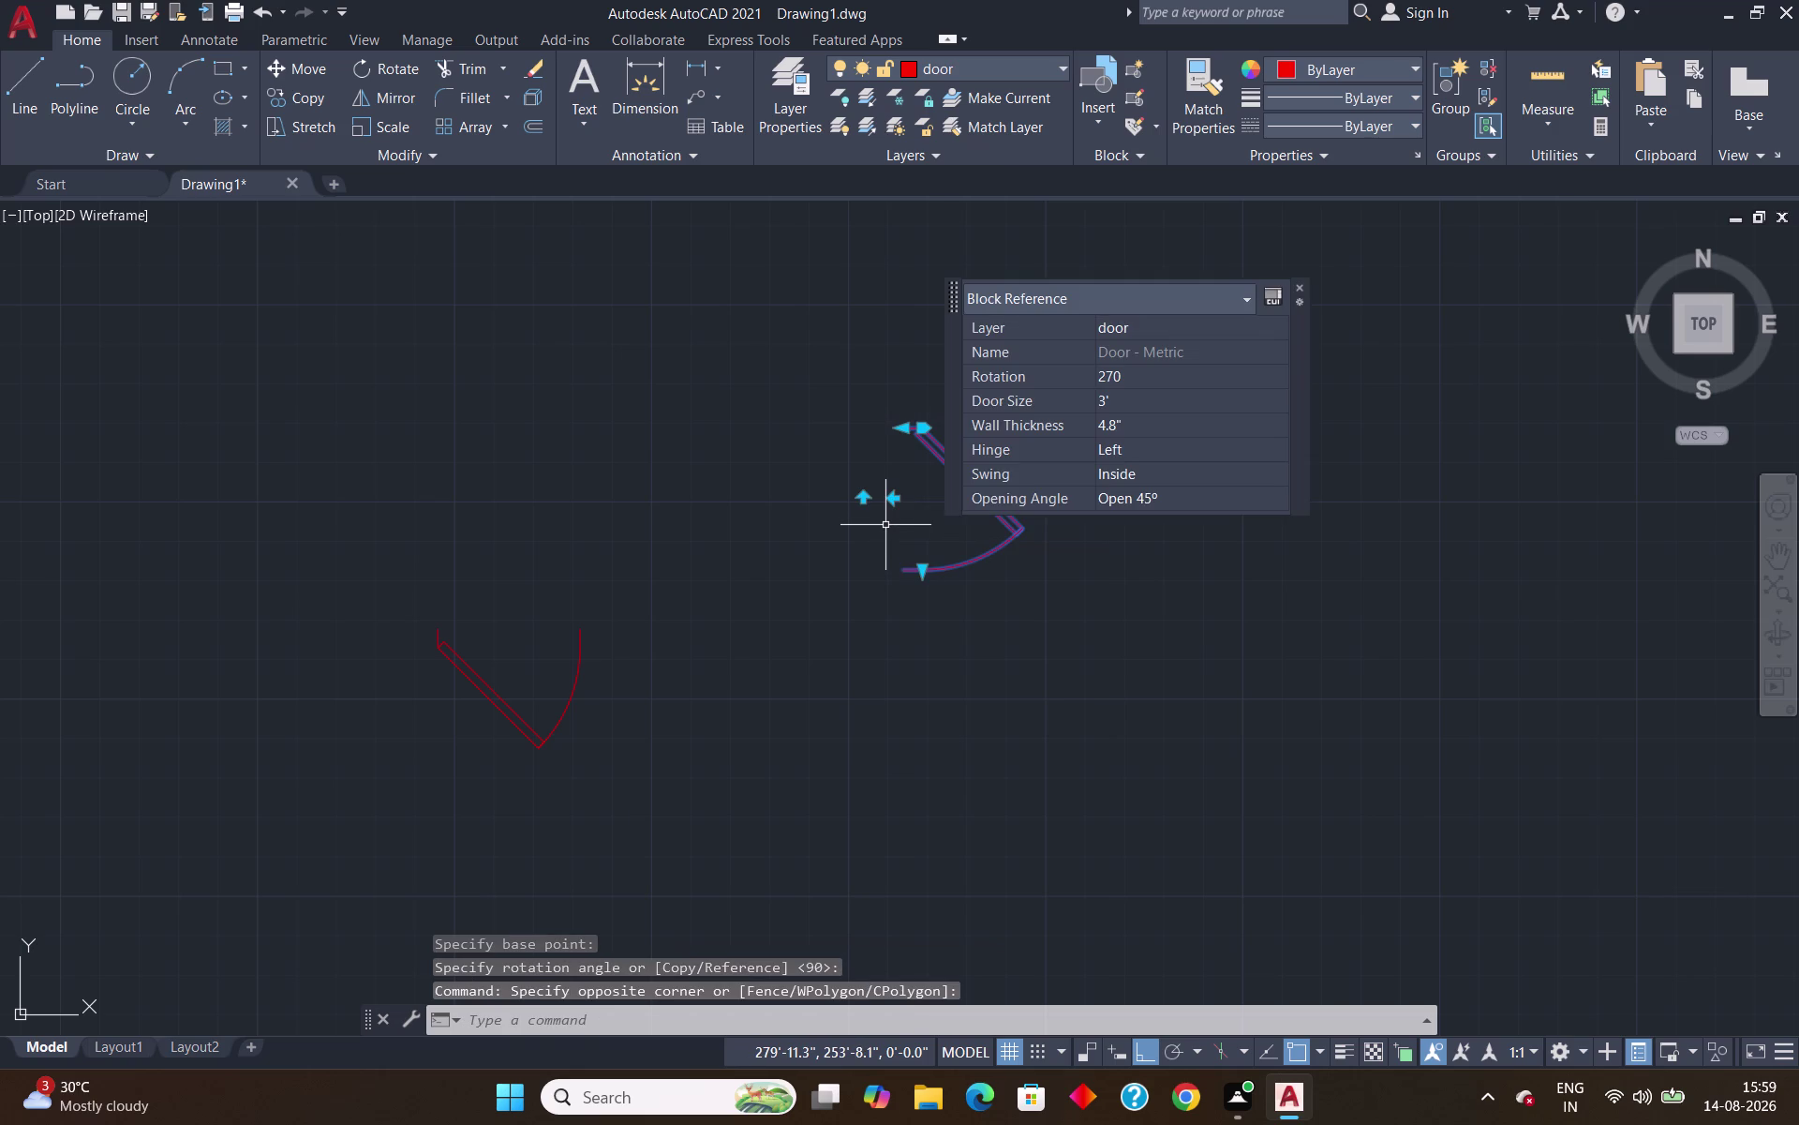
Copy the 270° door from its hinge end into the first interior wall opening.
text(co)
key(Return)
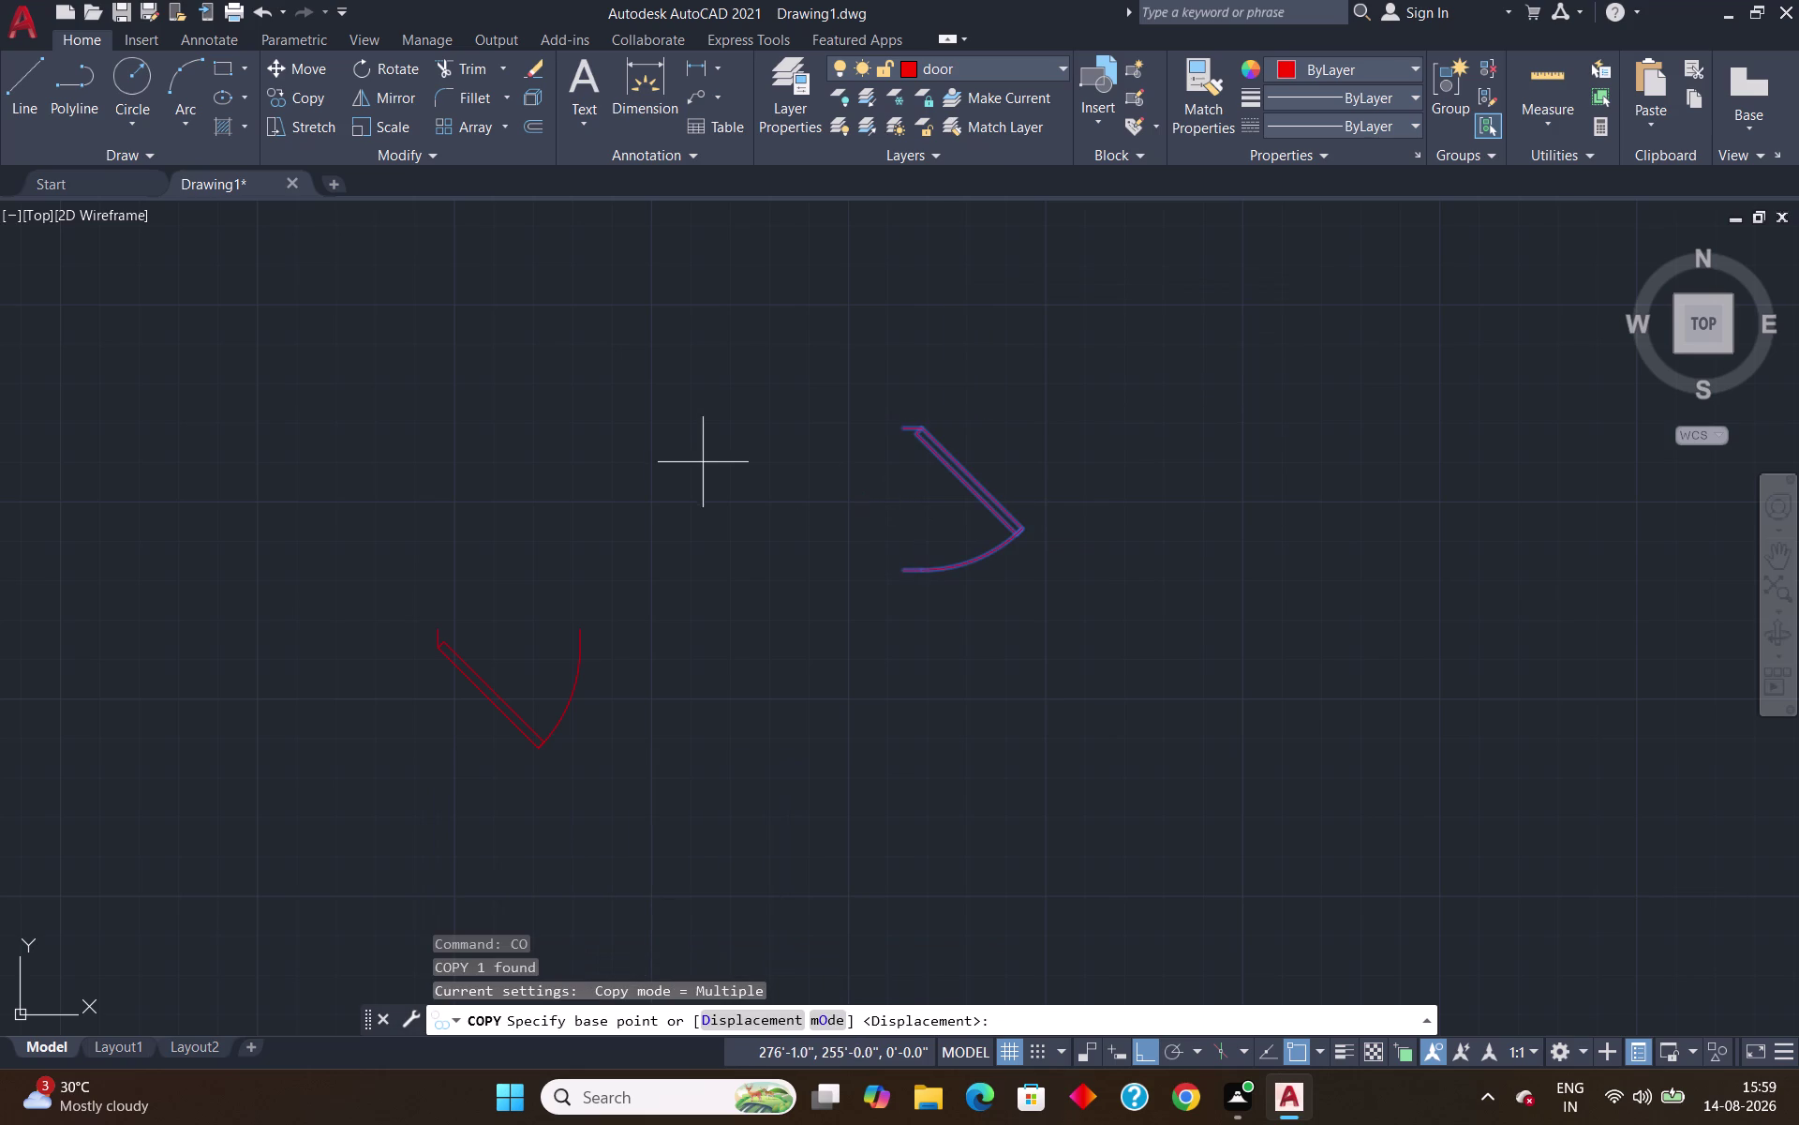
click(906, 424)
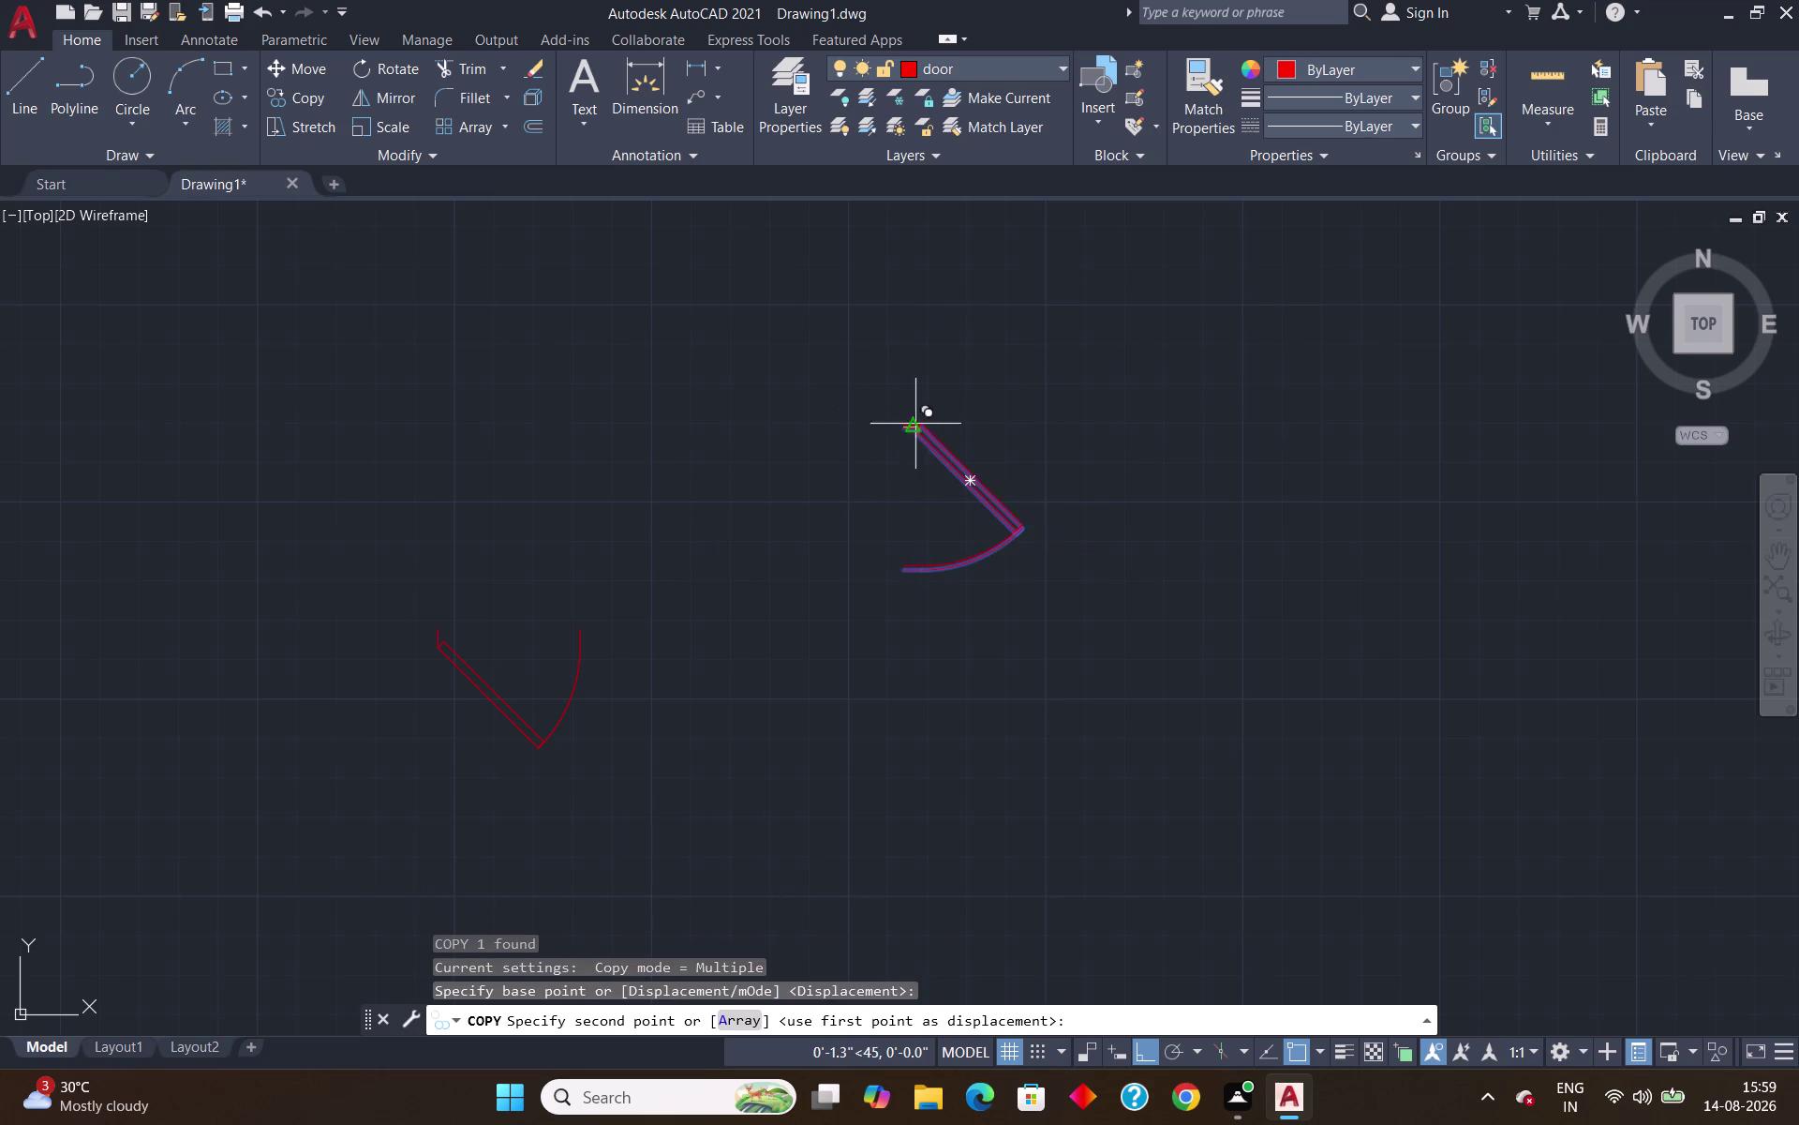
scroll(down, 3)
scroll(up, 3)
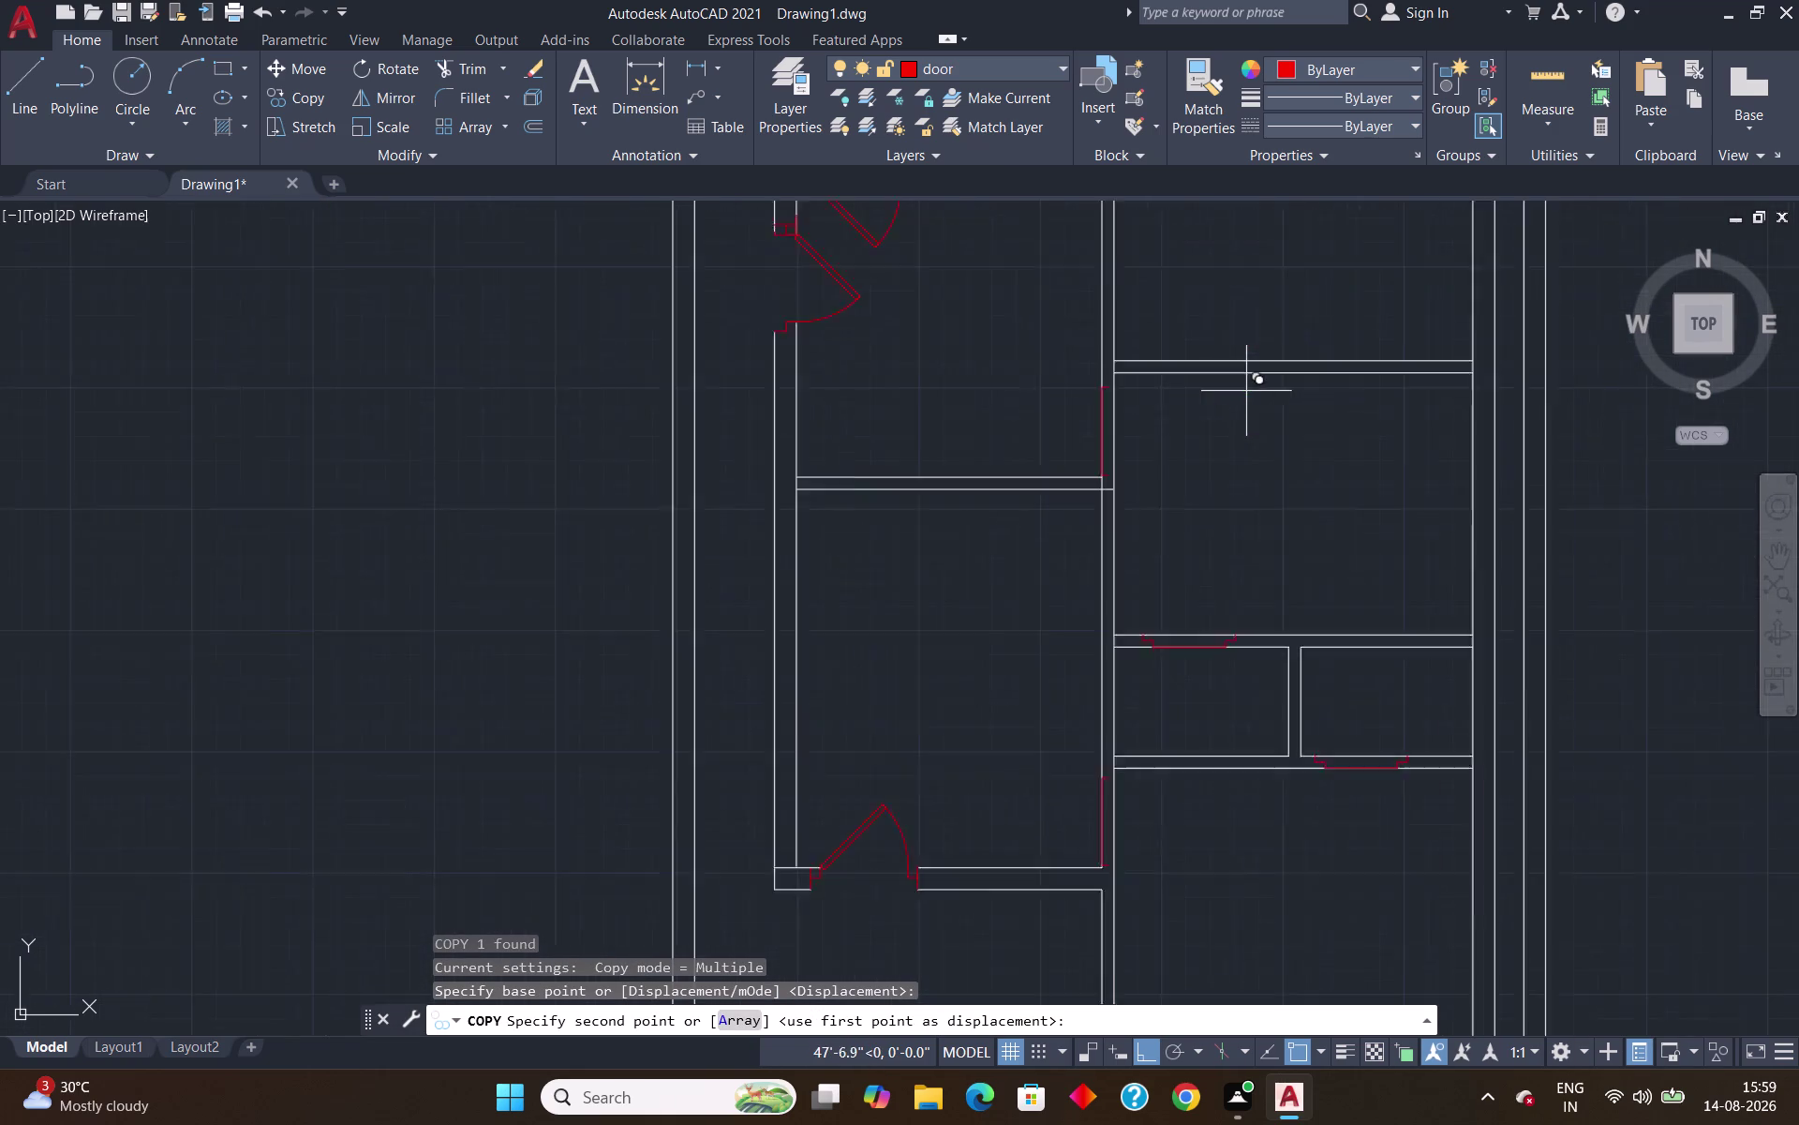
scroll(up, 3)
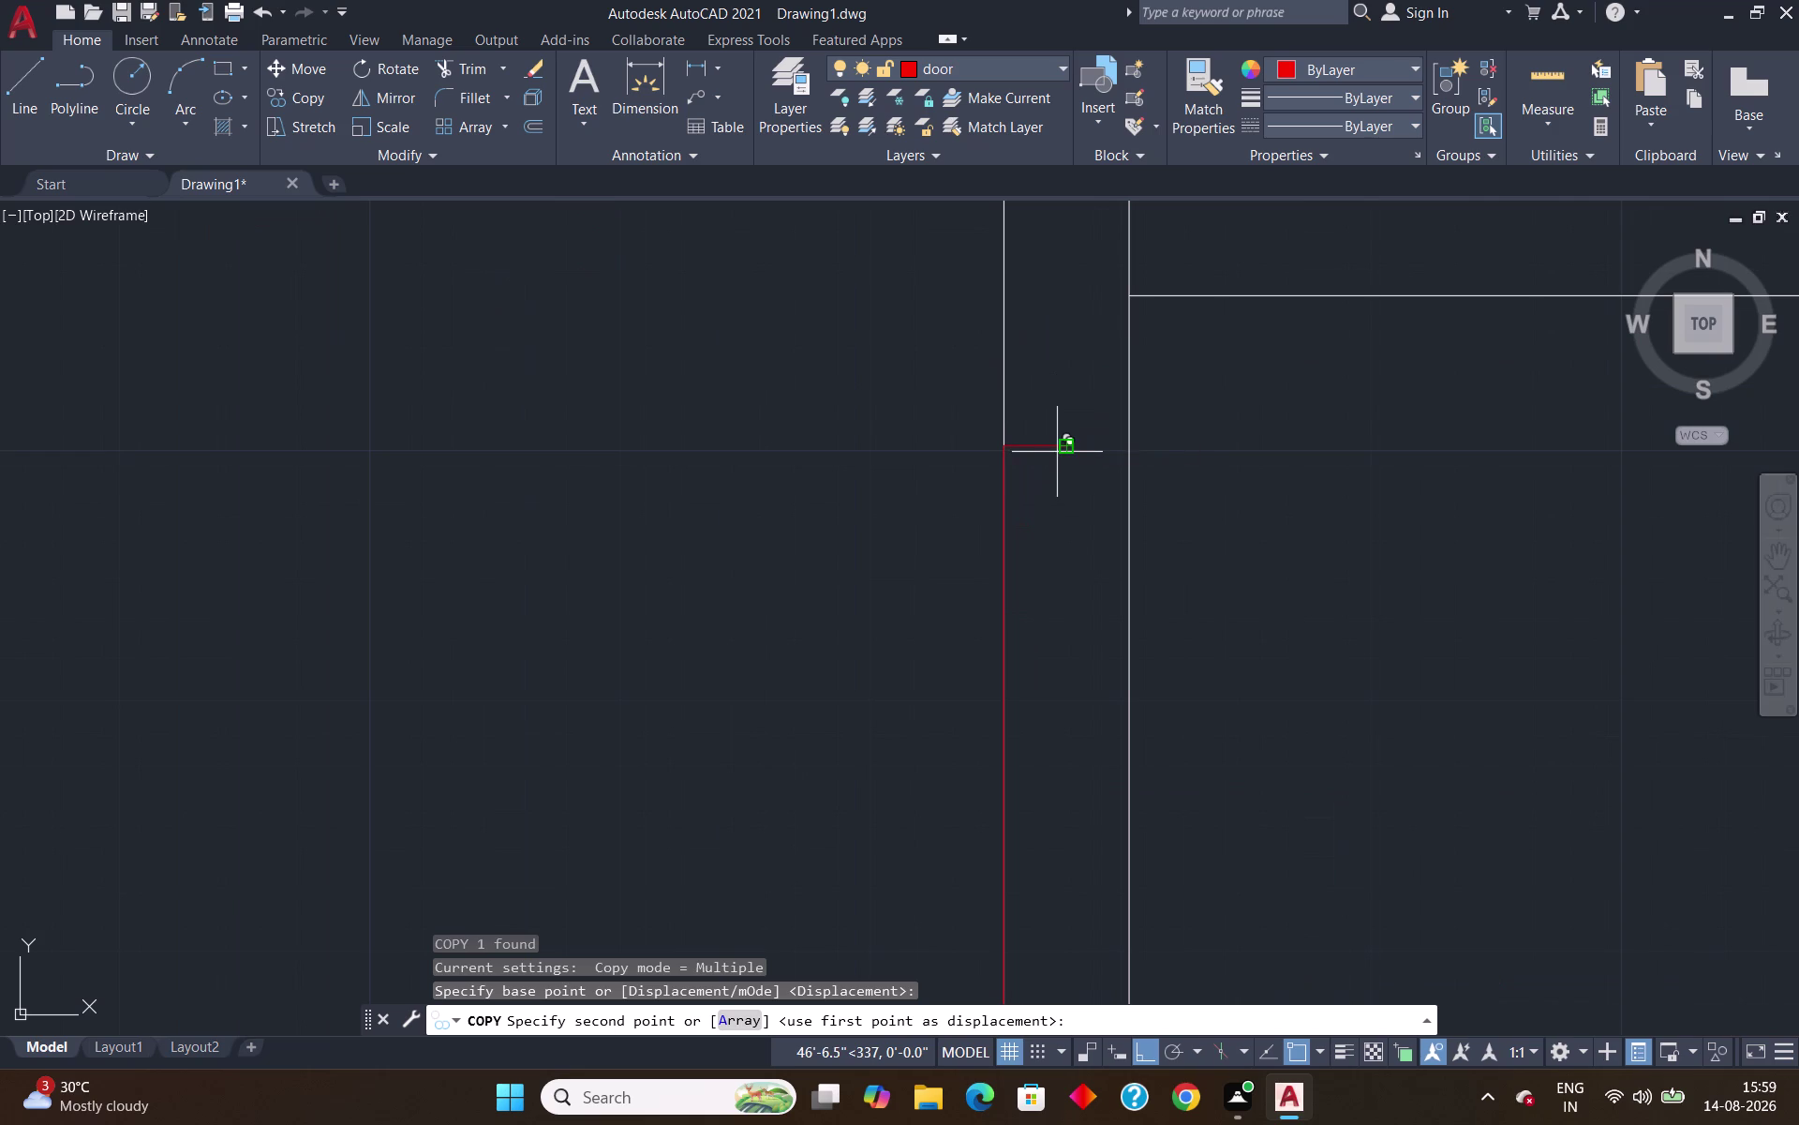
click(1068, 446)
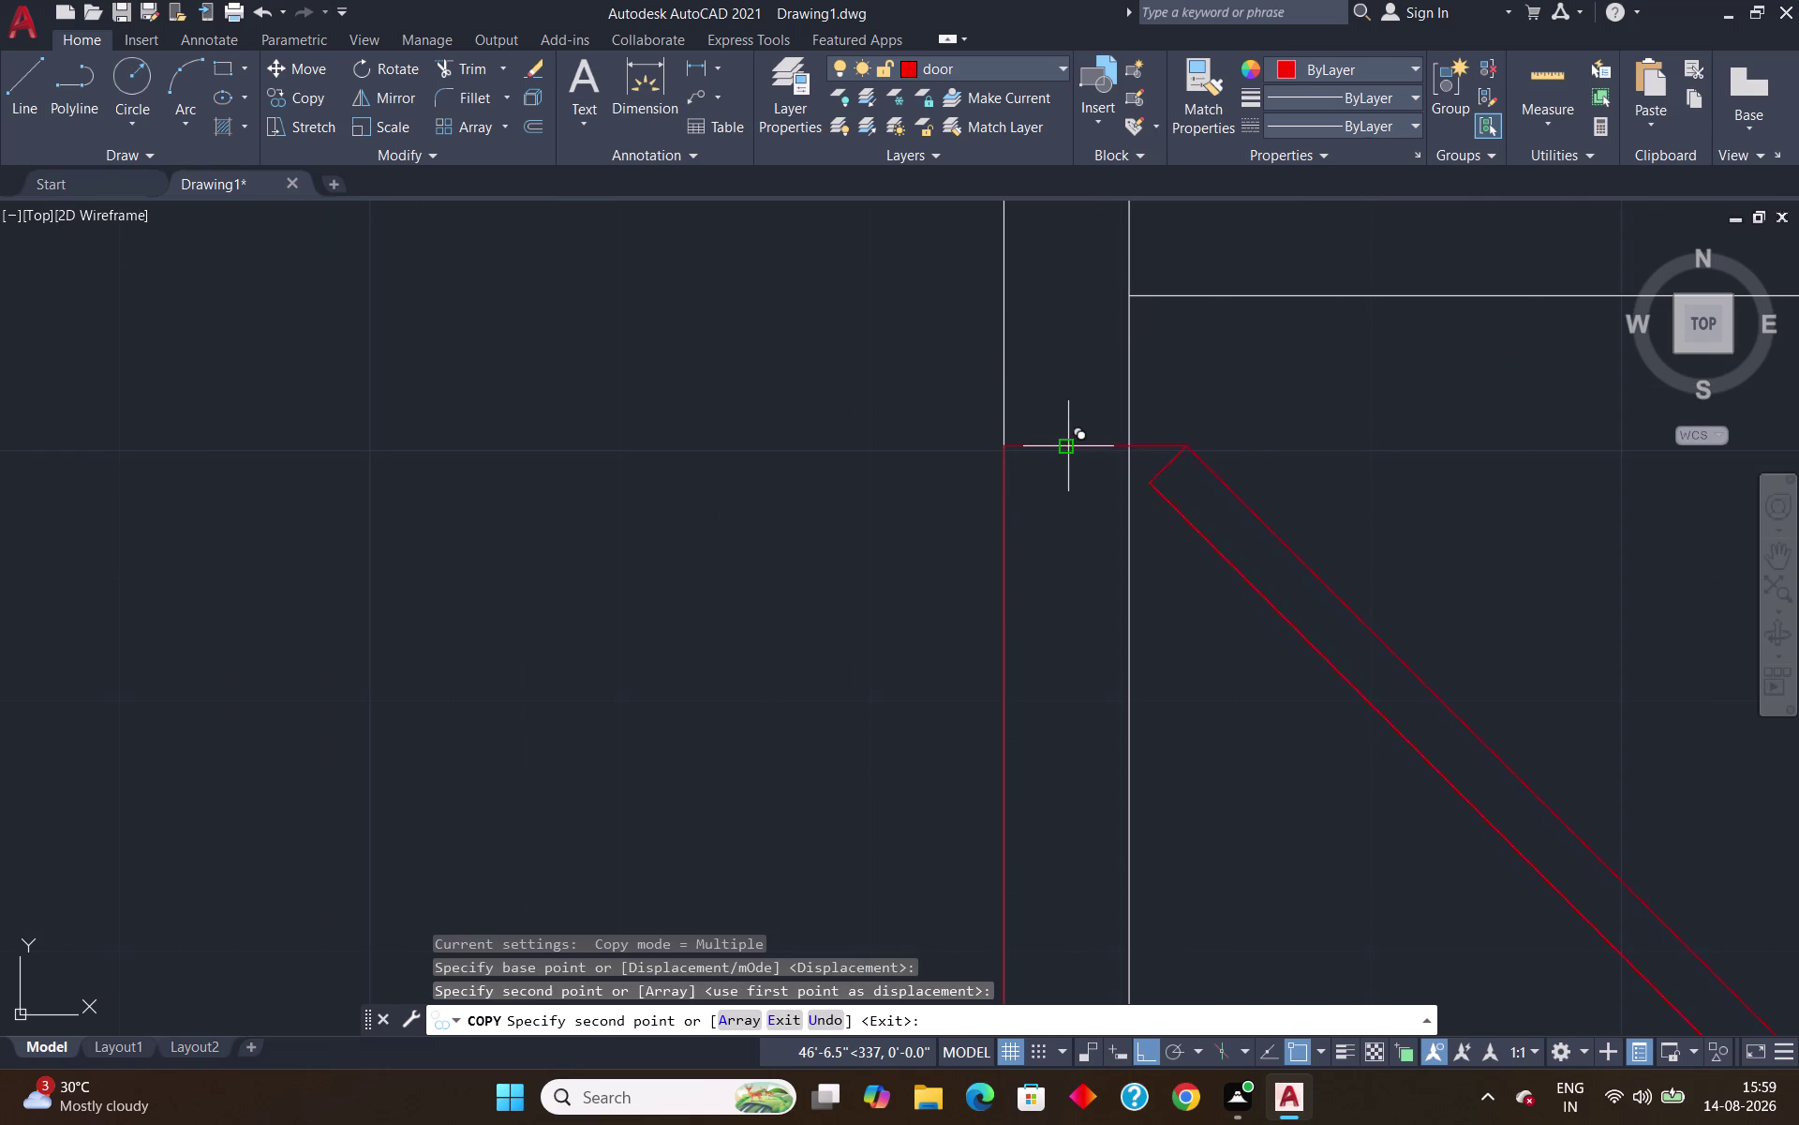
Place a second door copy in the next interior wall opening and end copying.
scroll(down, 3)
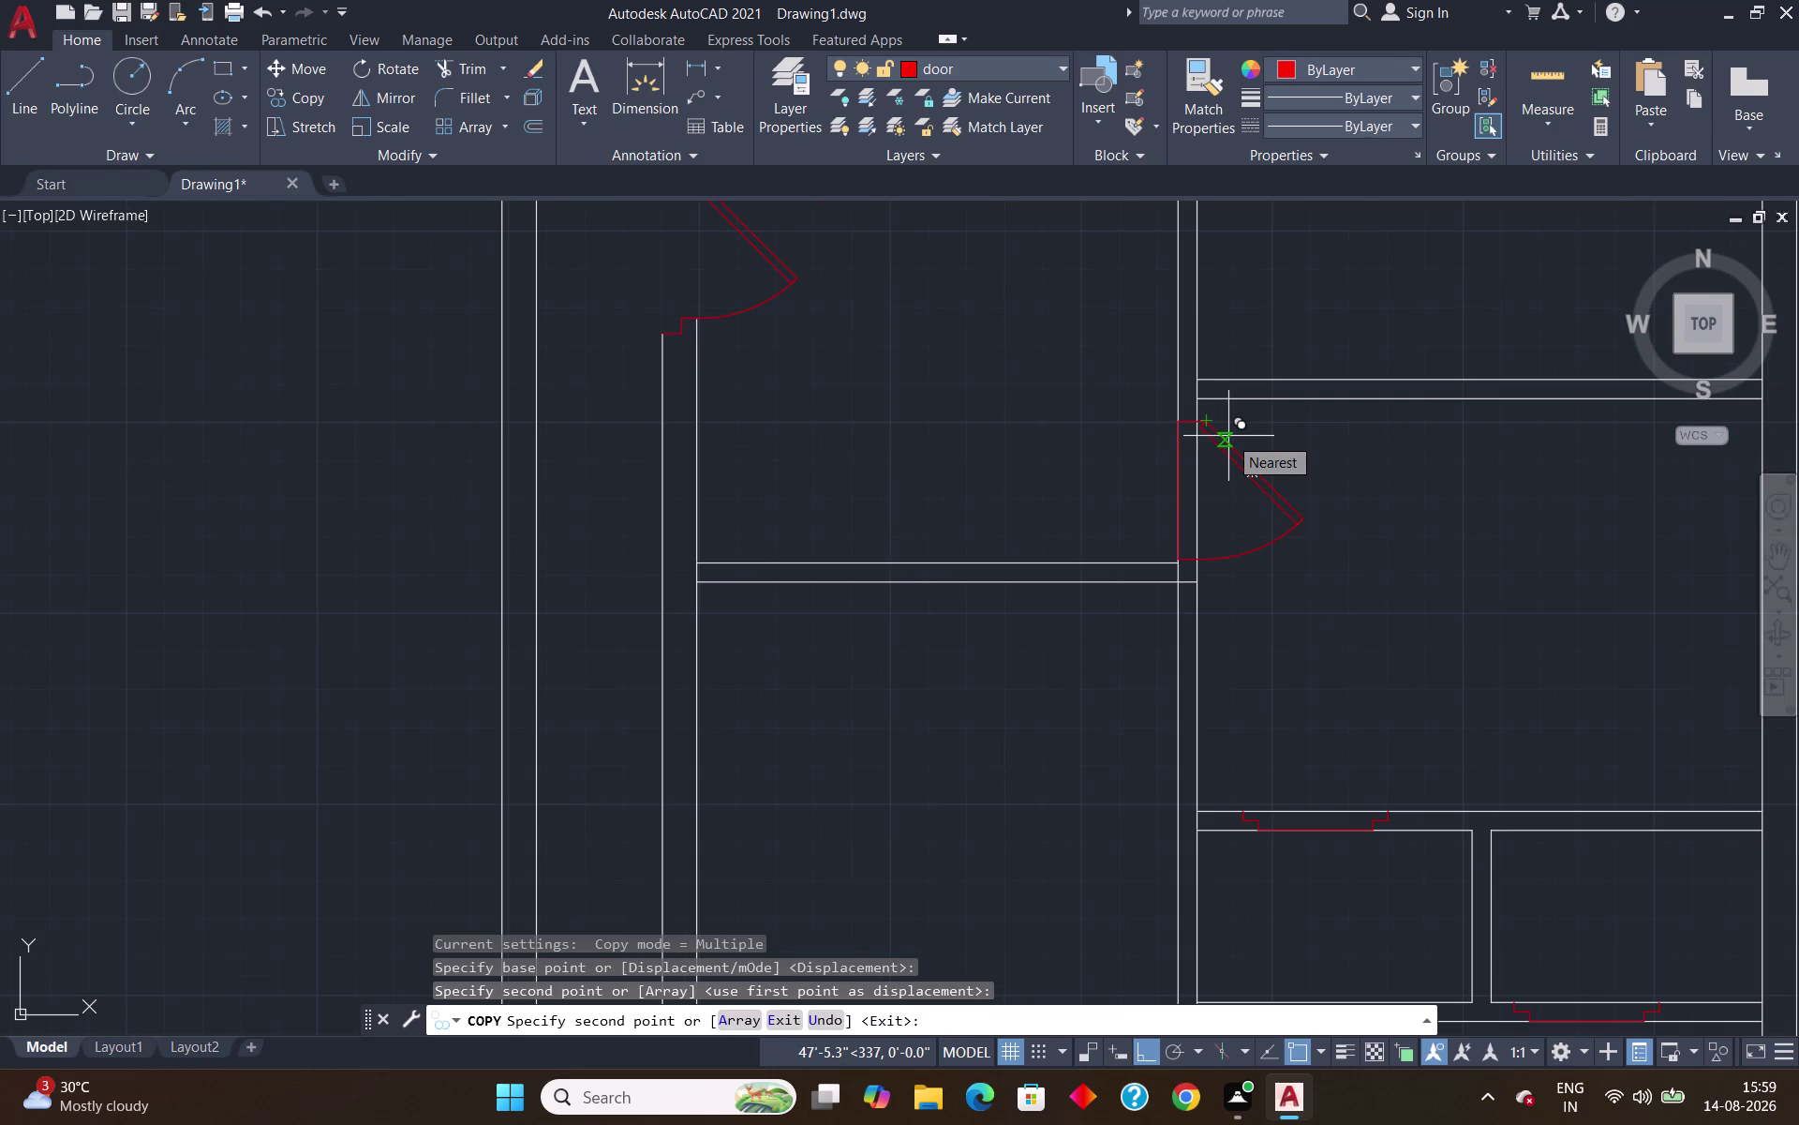
scroll(down, 3)
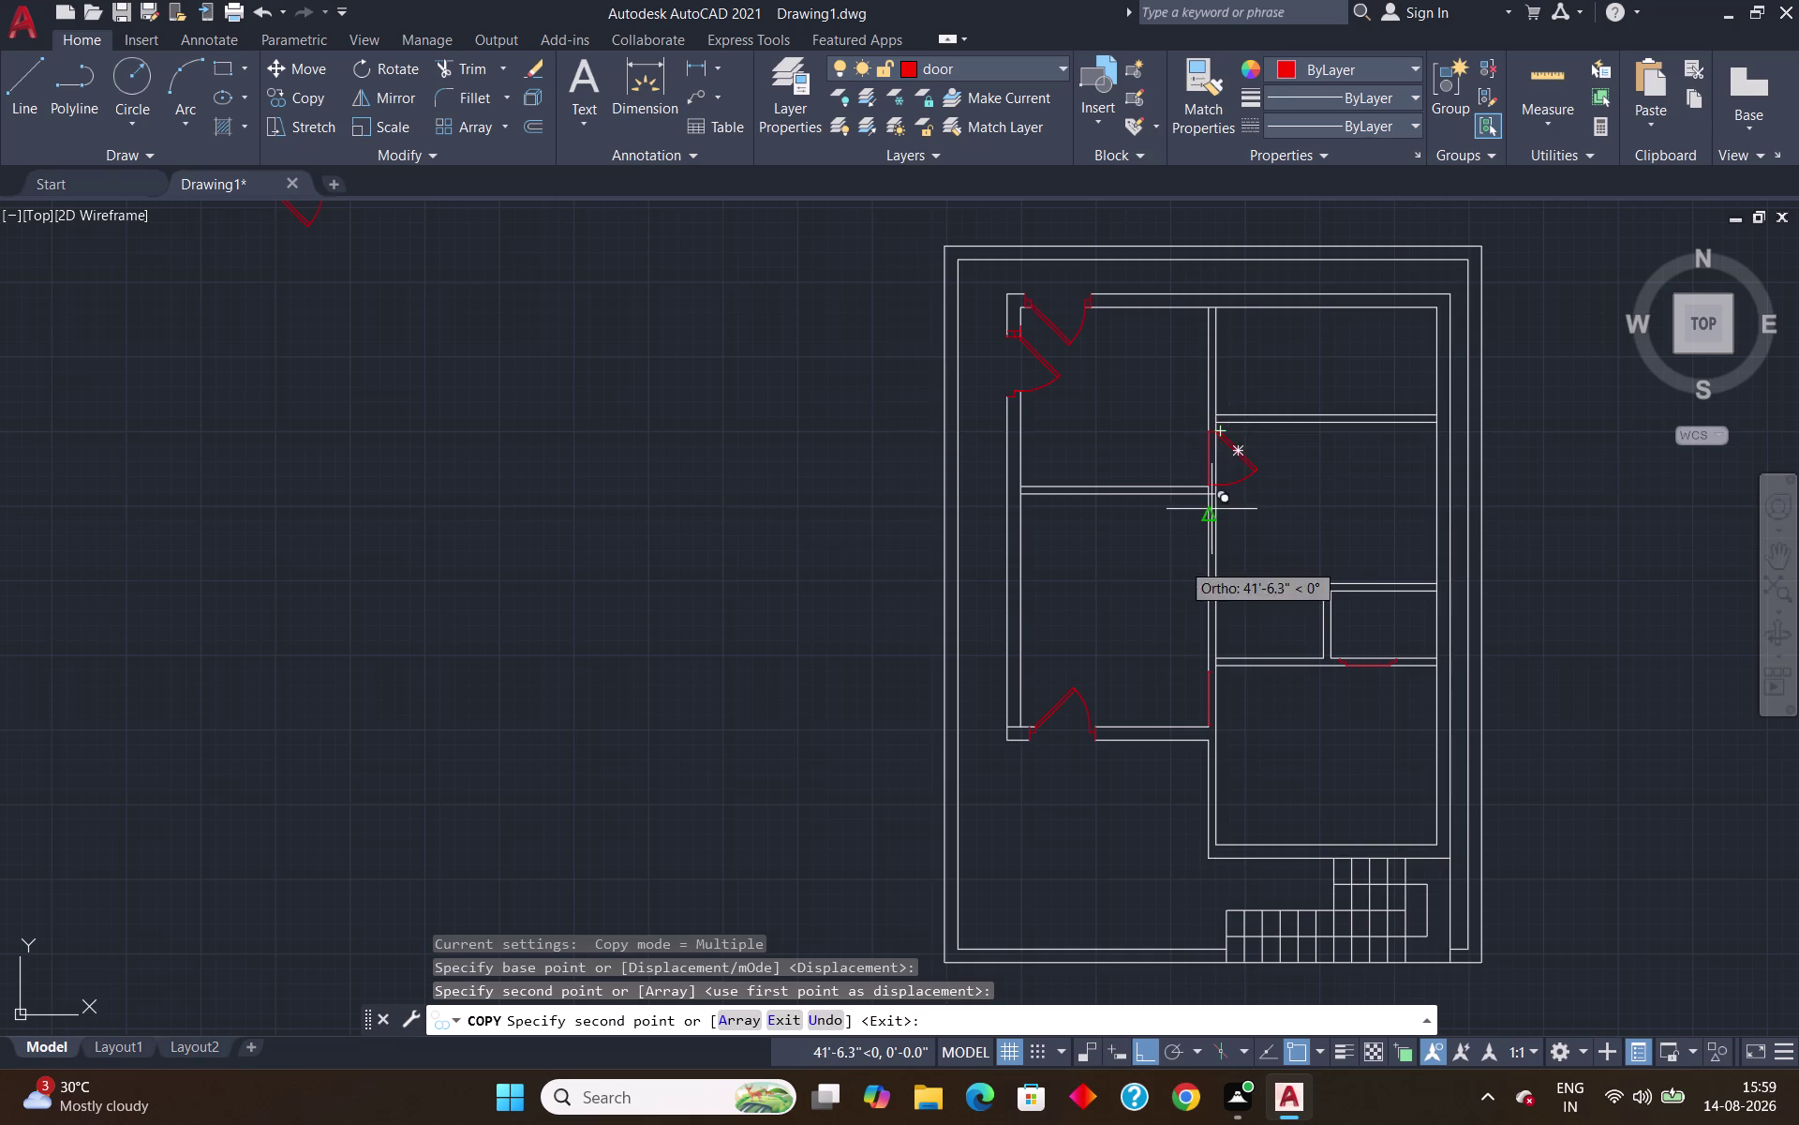
scroll(up, 3)
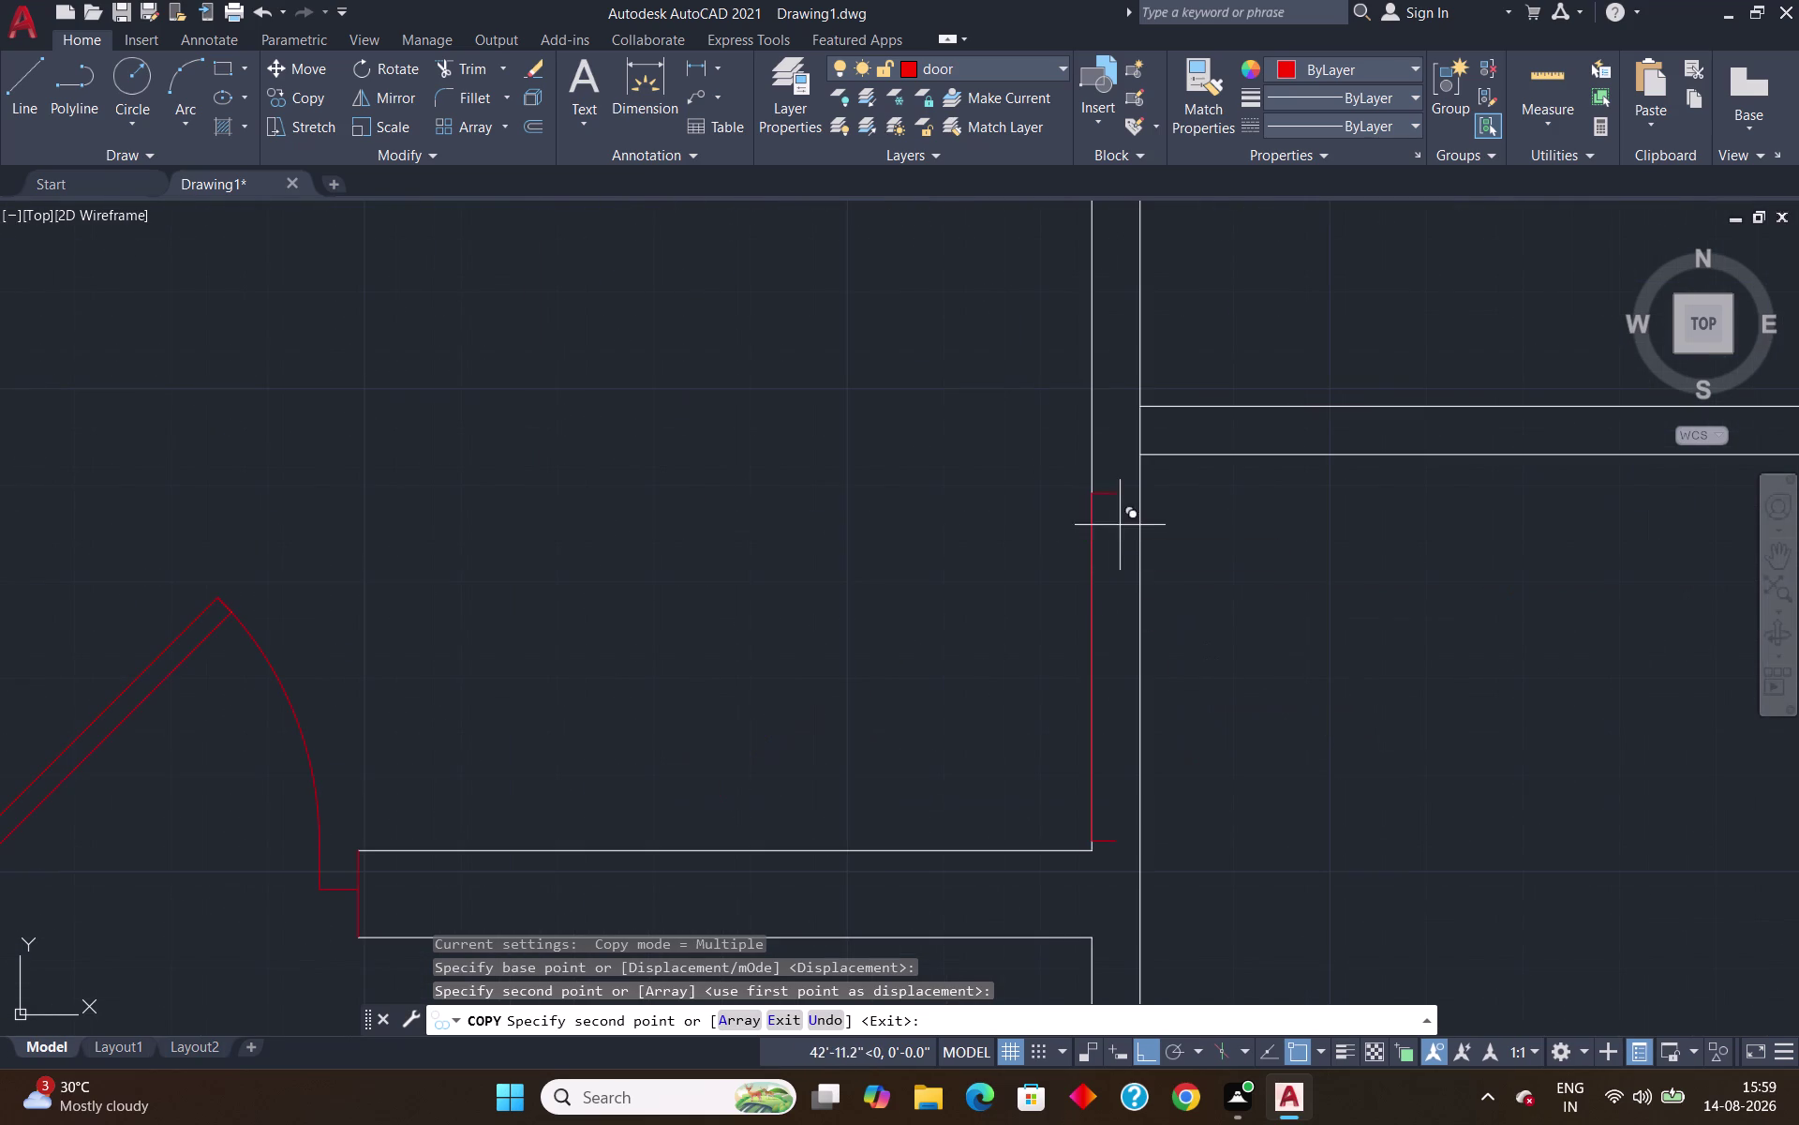
click(1121, 500)
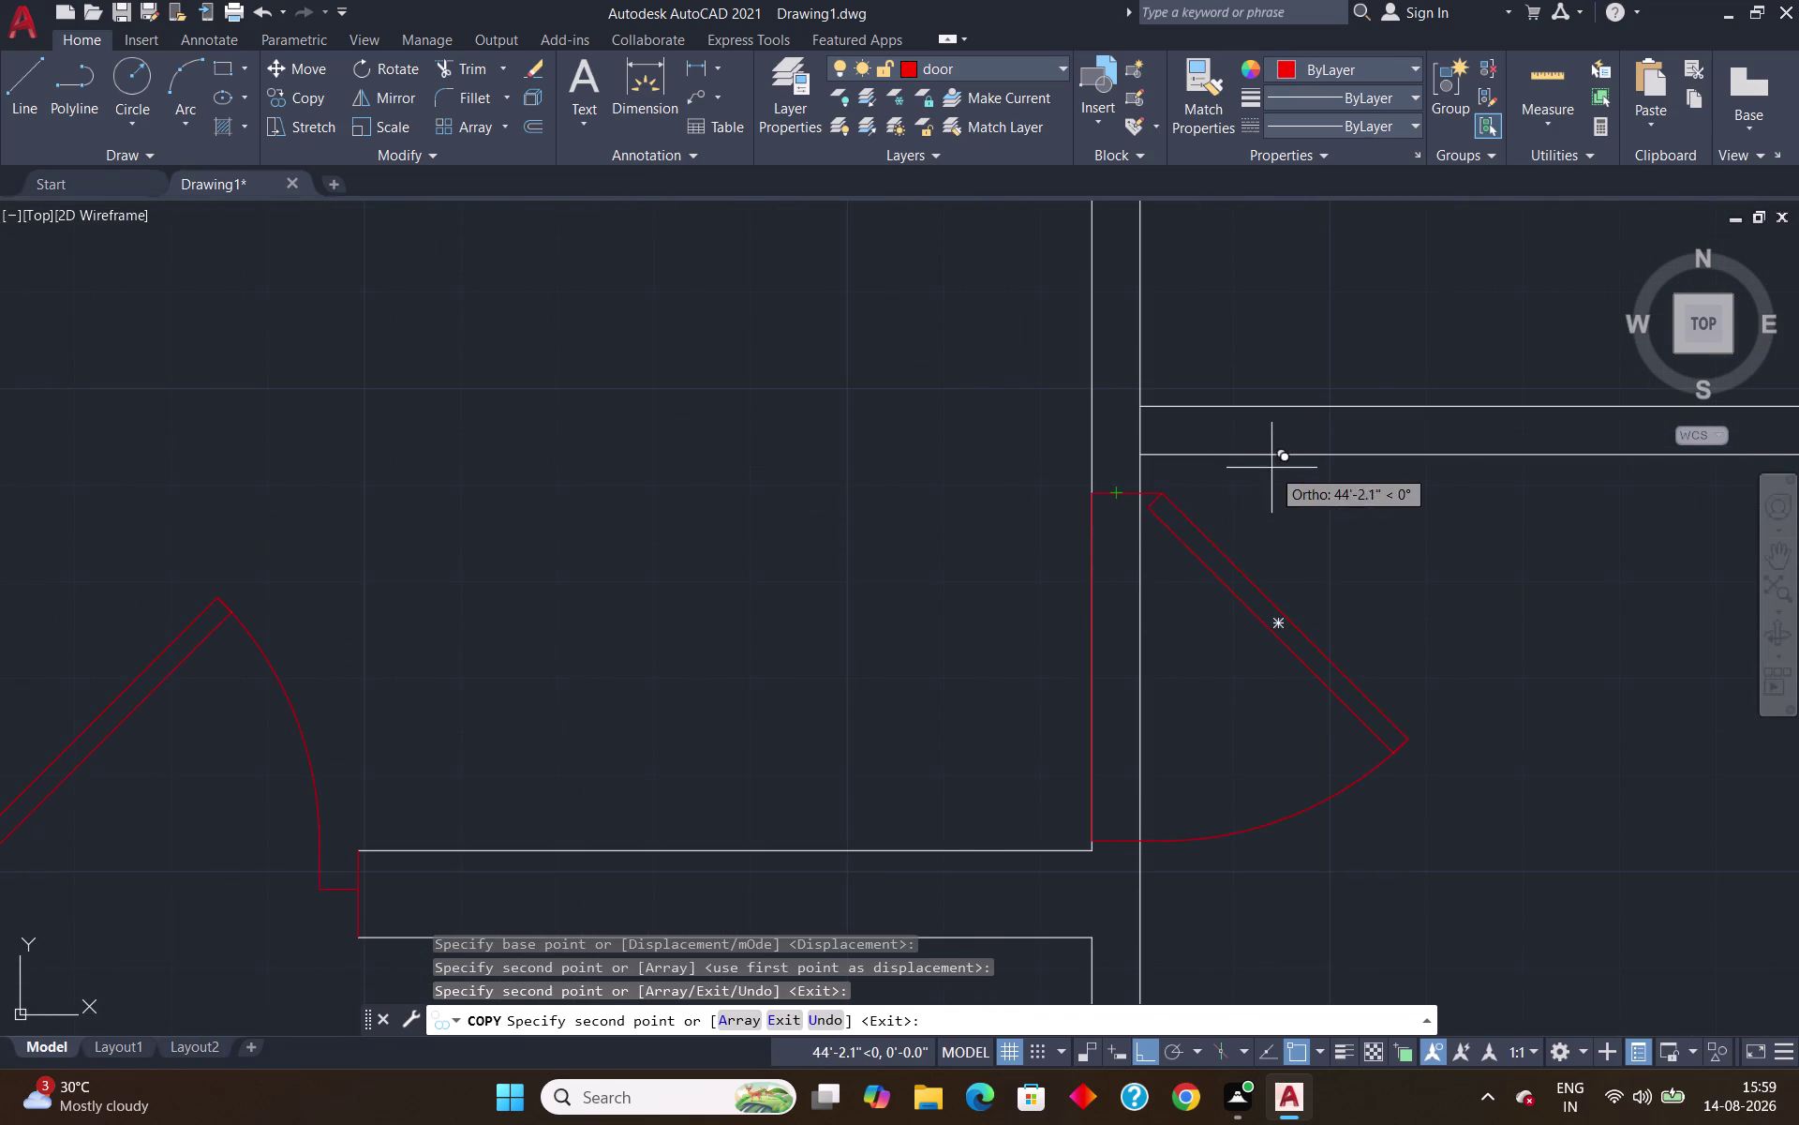
scroll(down, 3)
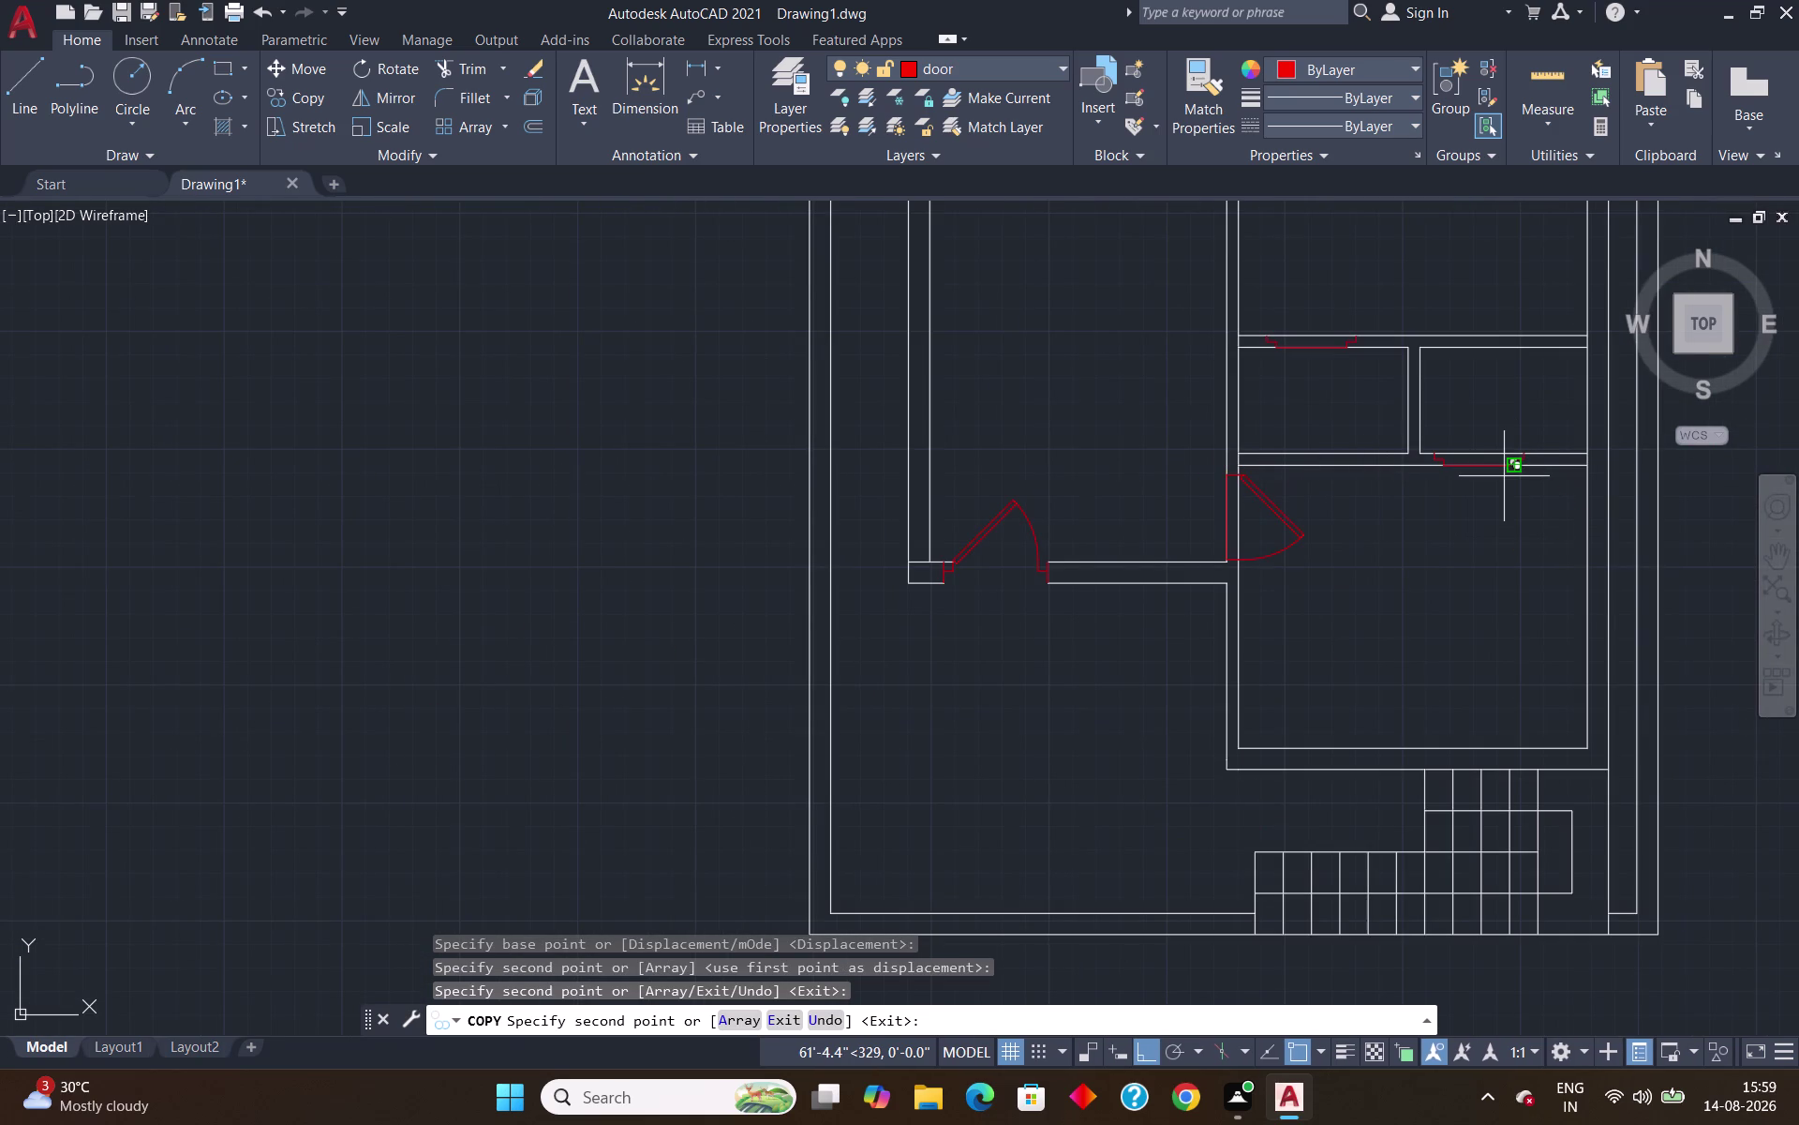
key(Escape)
scroll(down, 3)
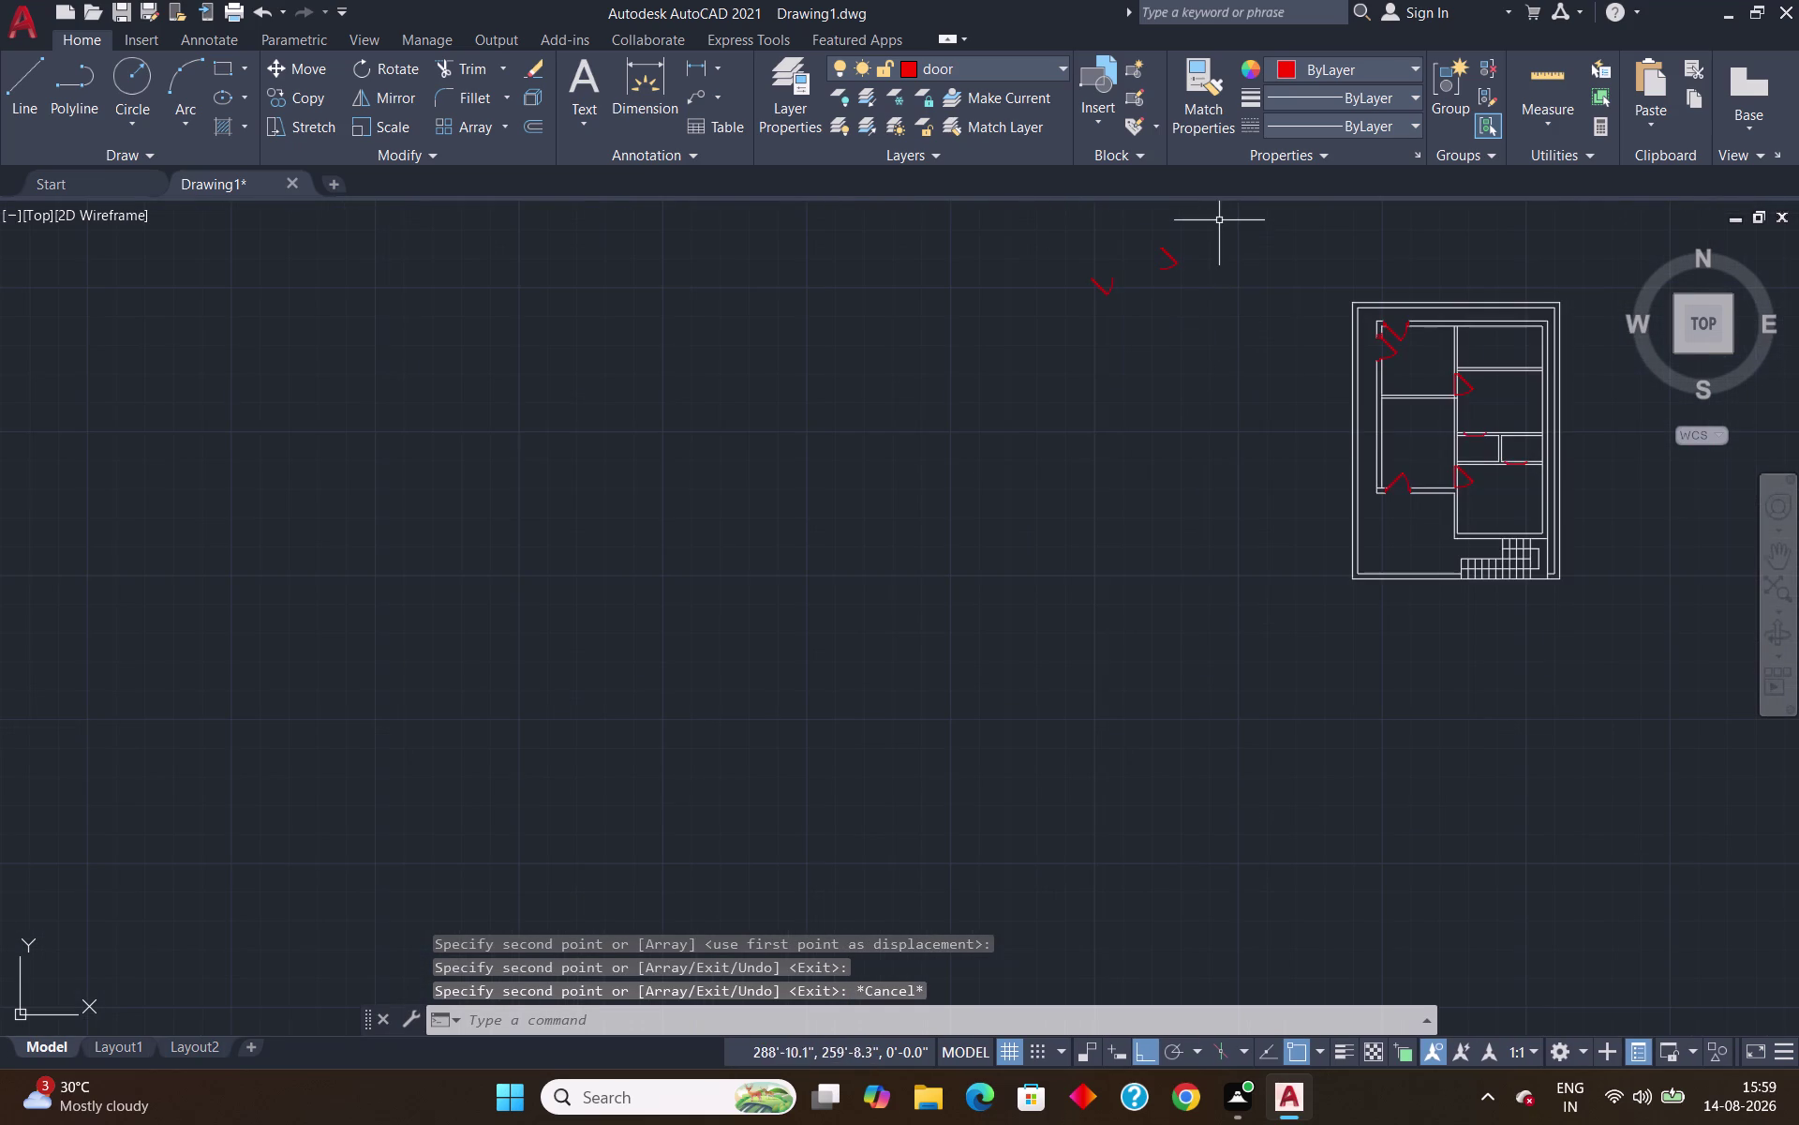
Scale the second spare door about its hinge, by reference, from its 3' width to 2'-6".
scroll(up, 3)
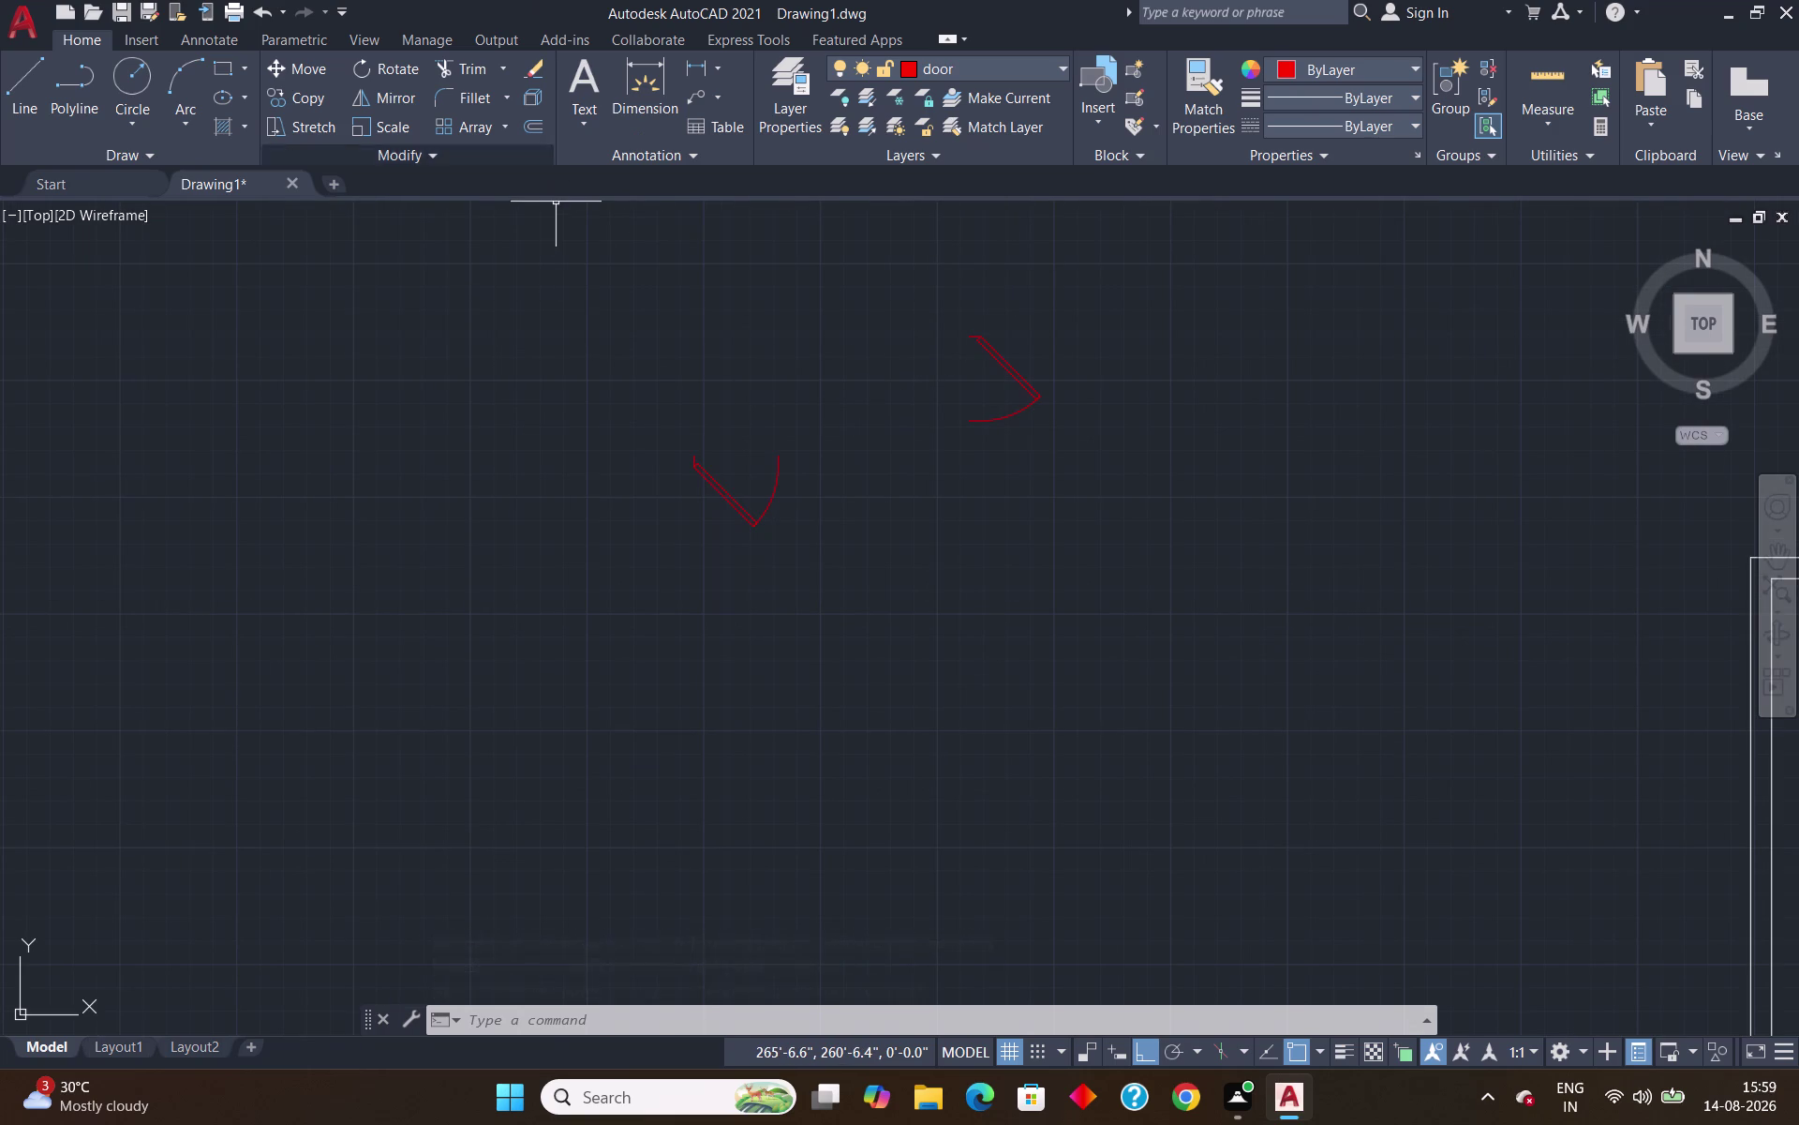
drag(821, 442, 804, 444)
click(670, 536)
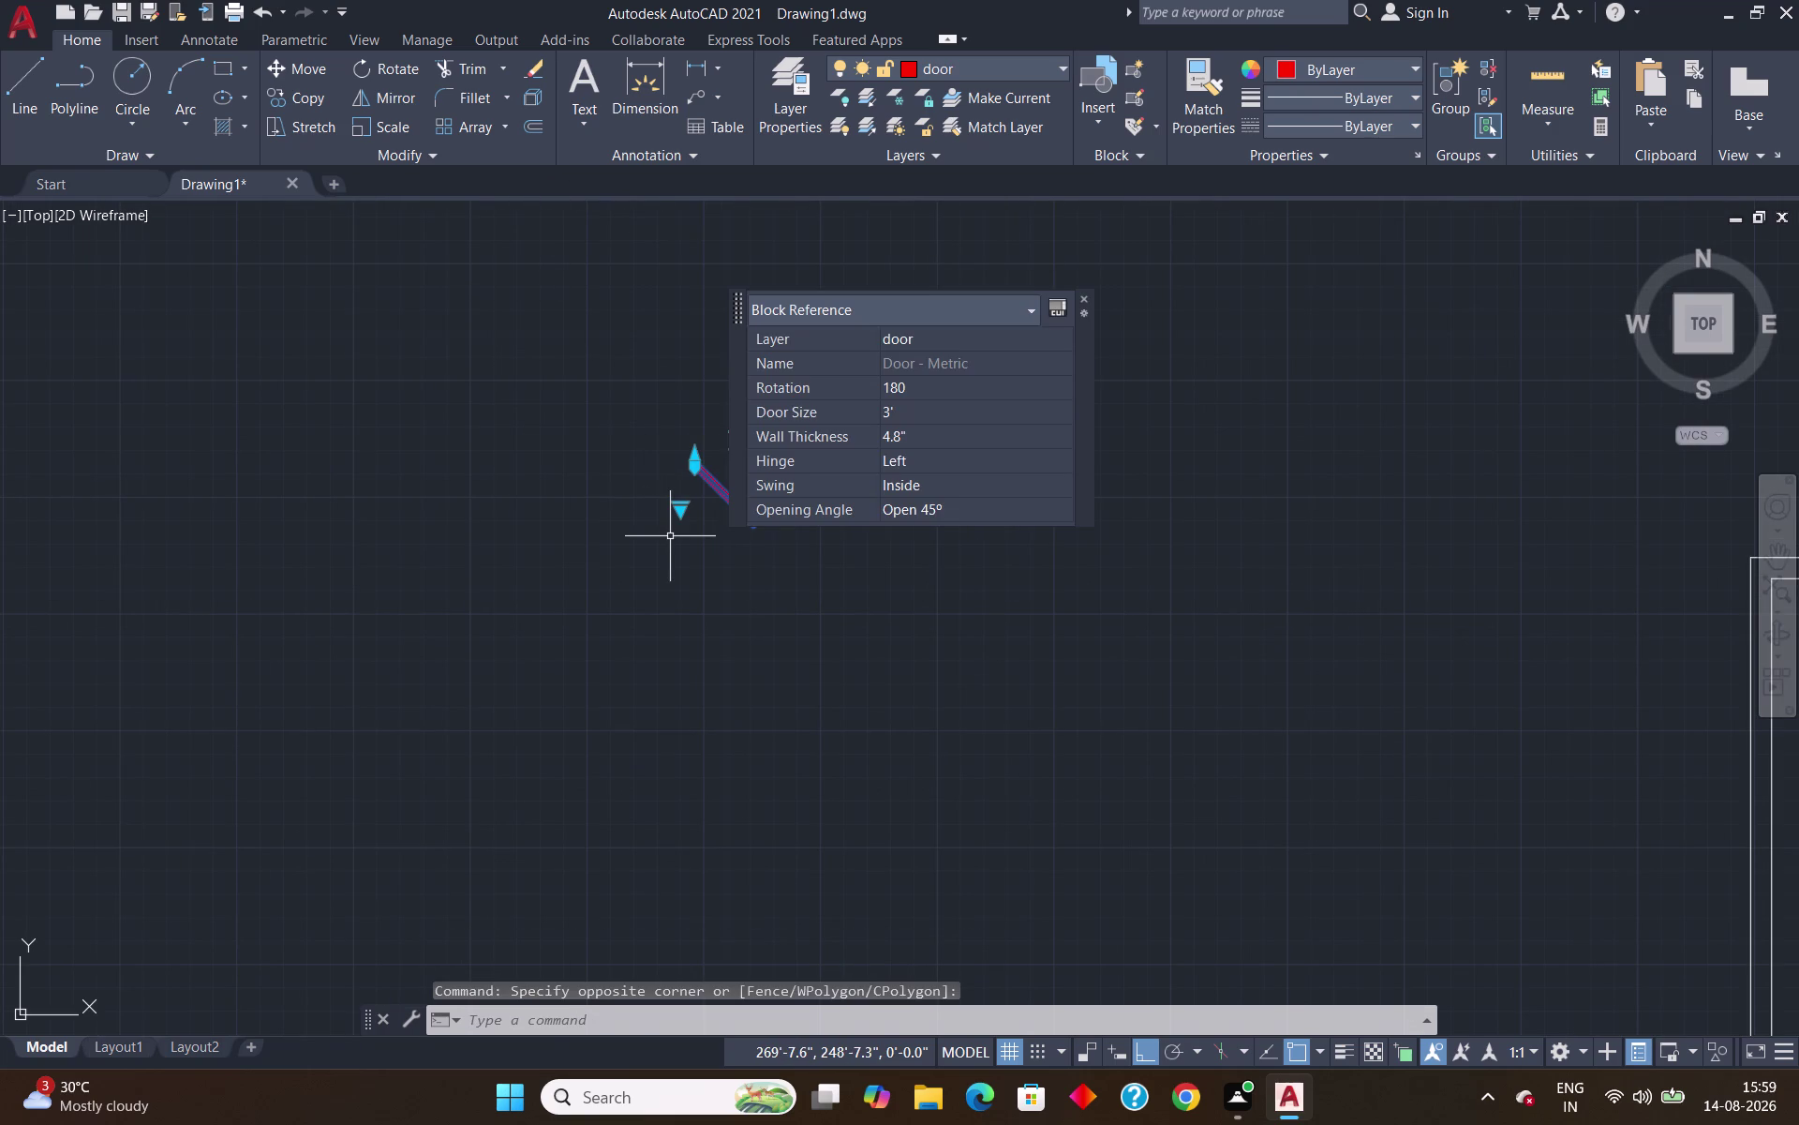
text(sc)
key(Return)
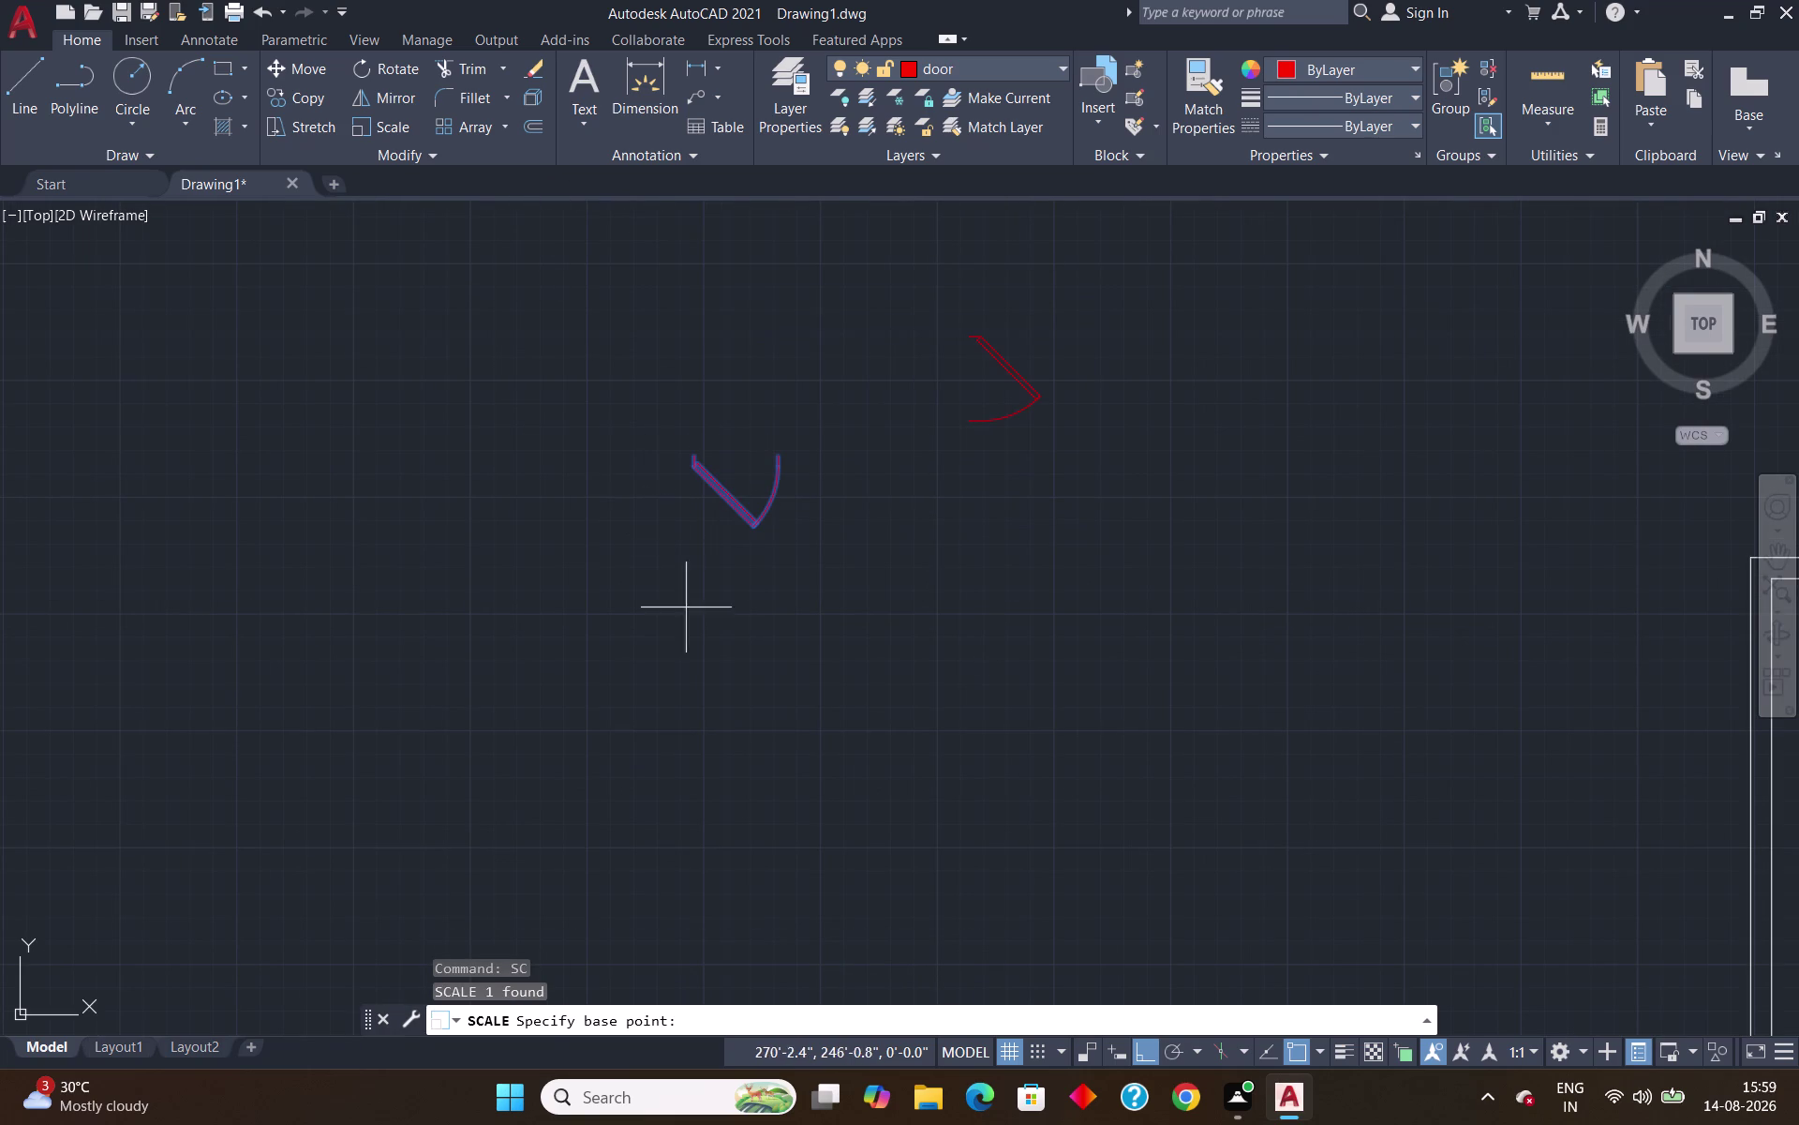
scroll(up, 3)
click(679, 397)
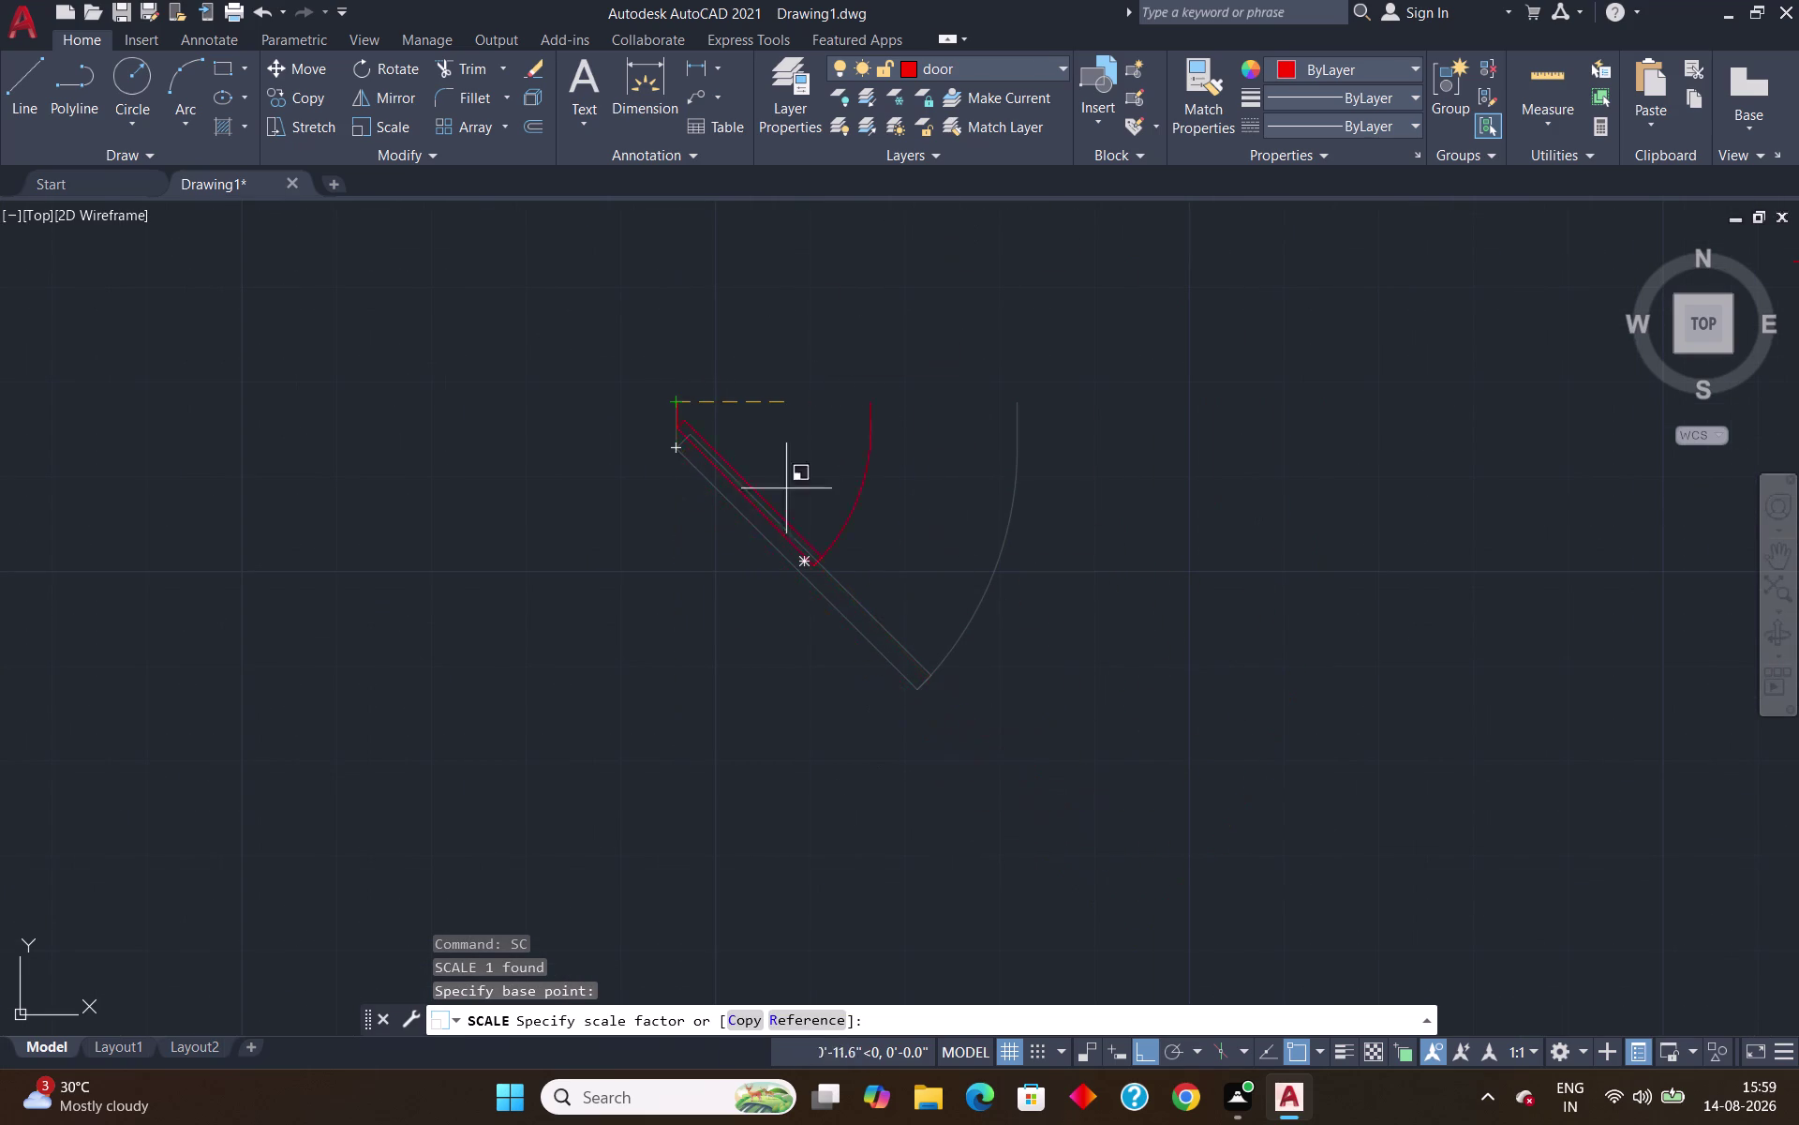
click(818, 1012)
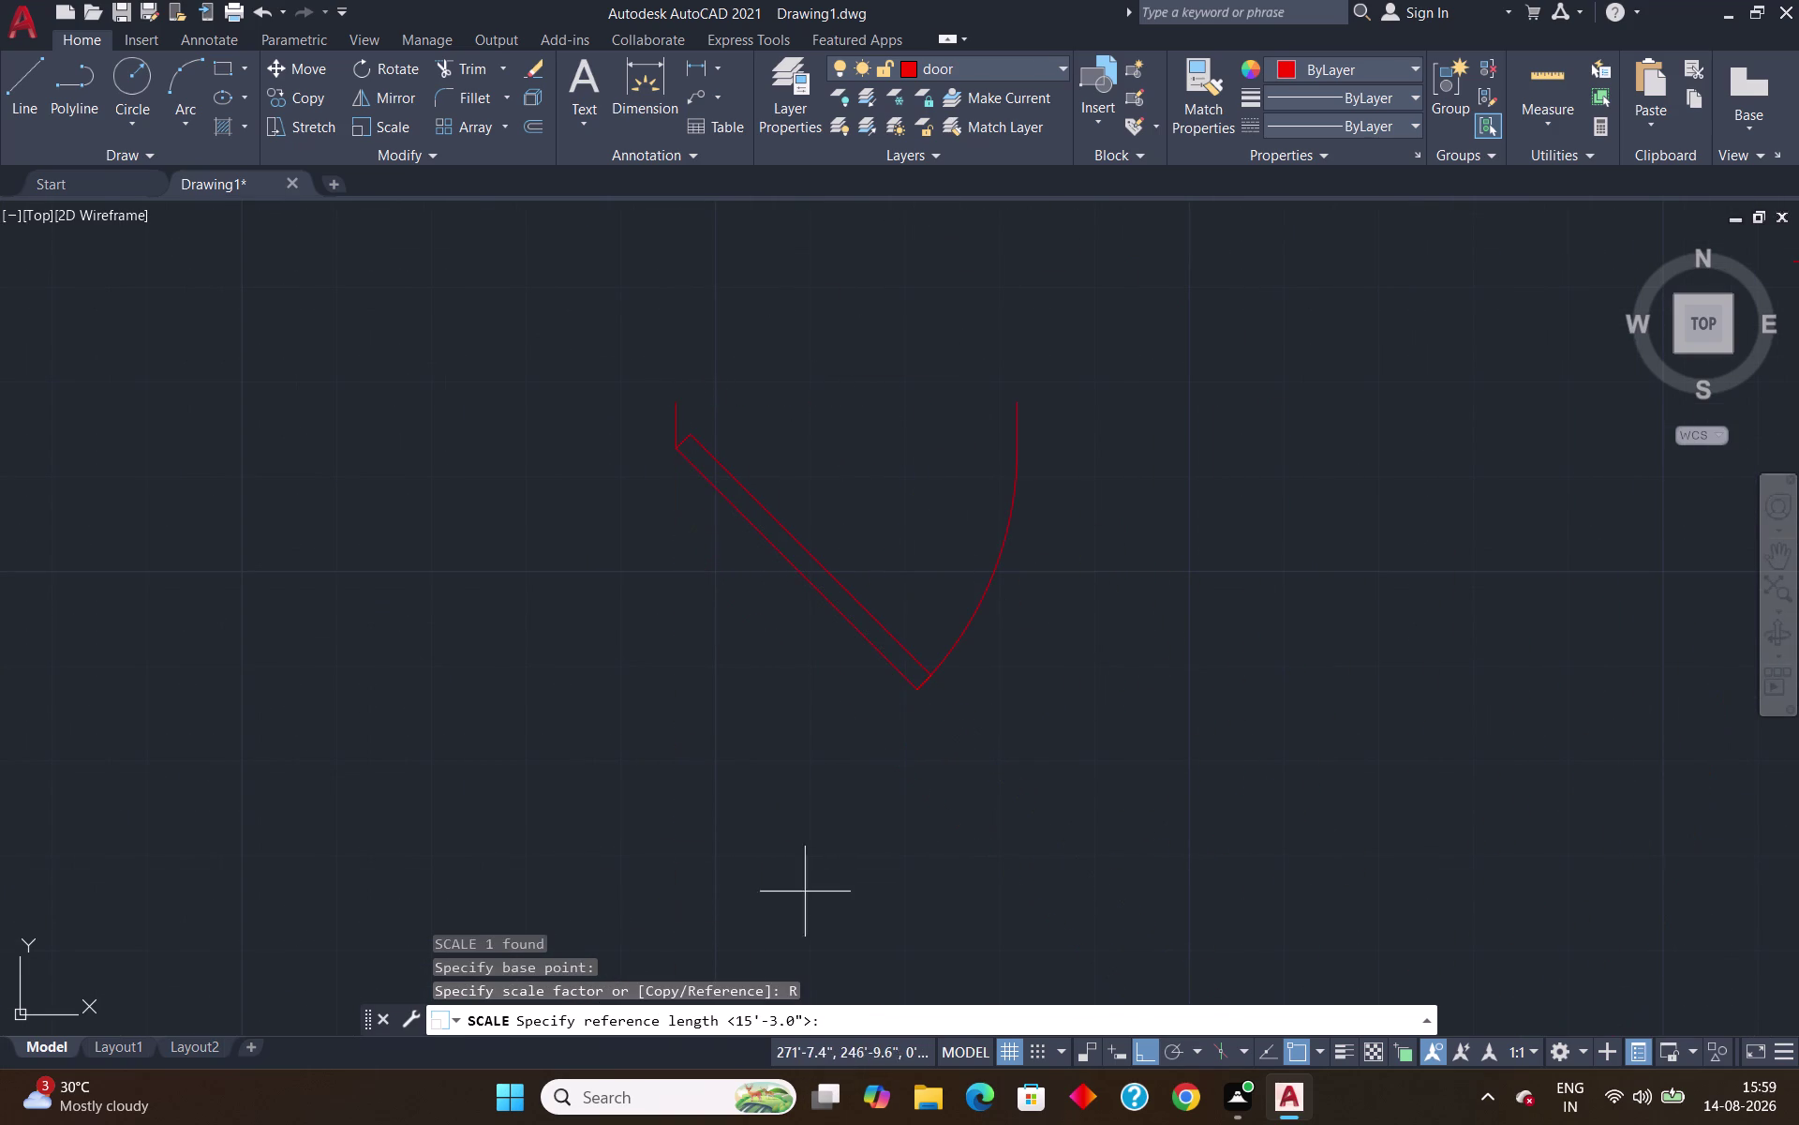
click(674, 399)
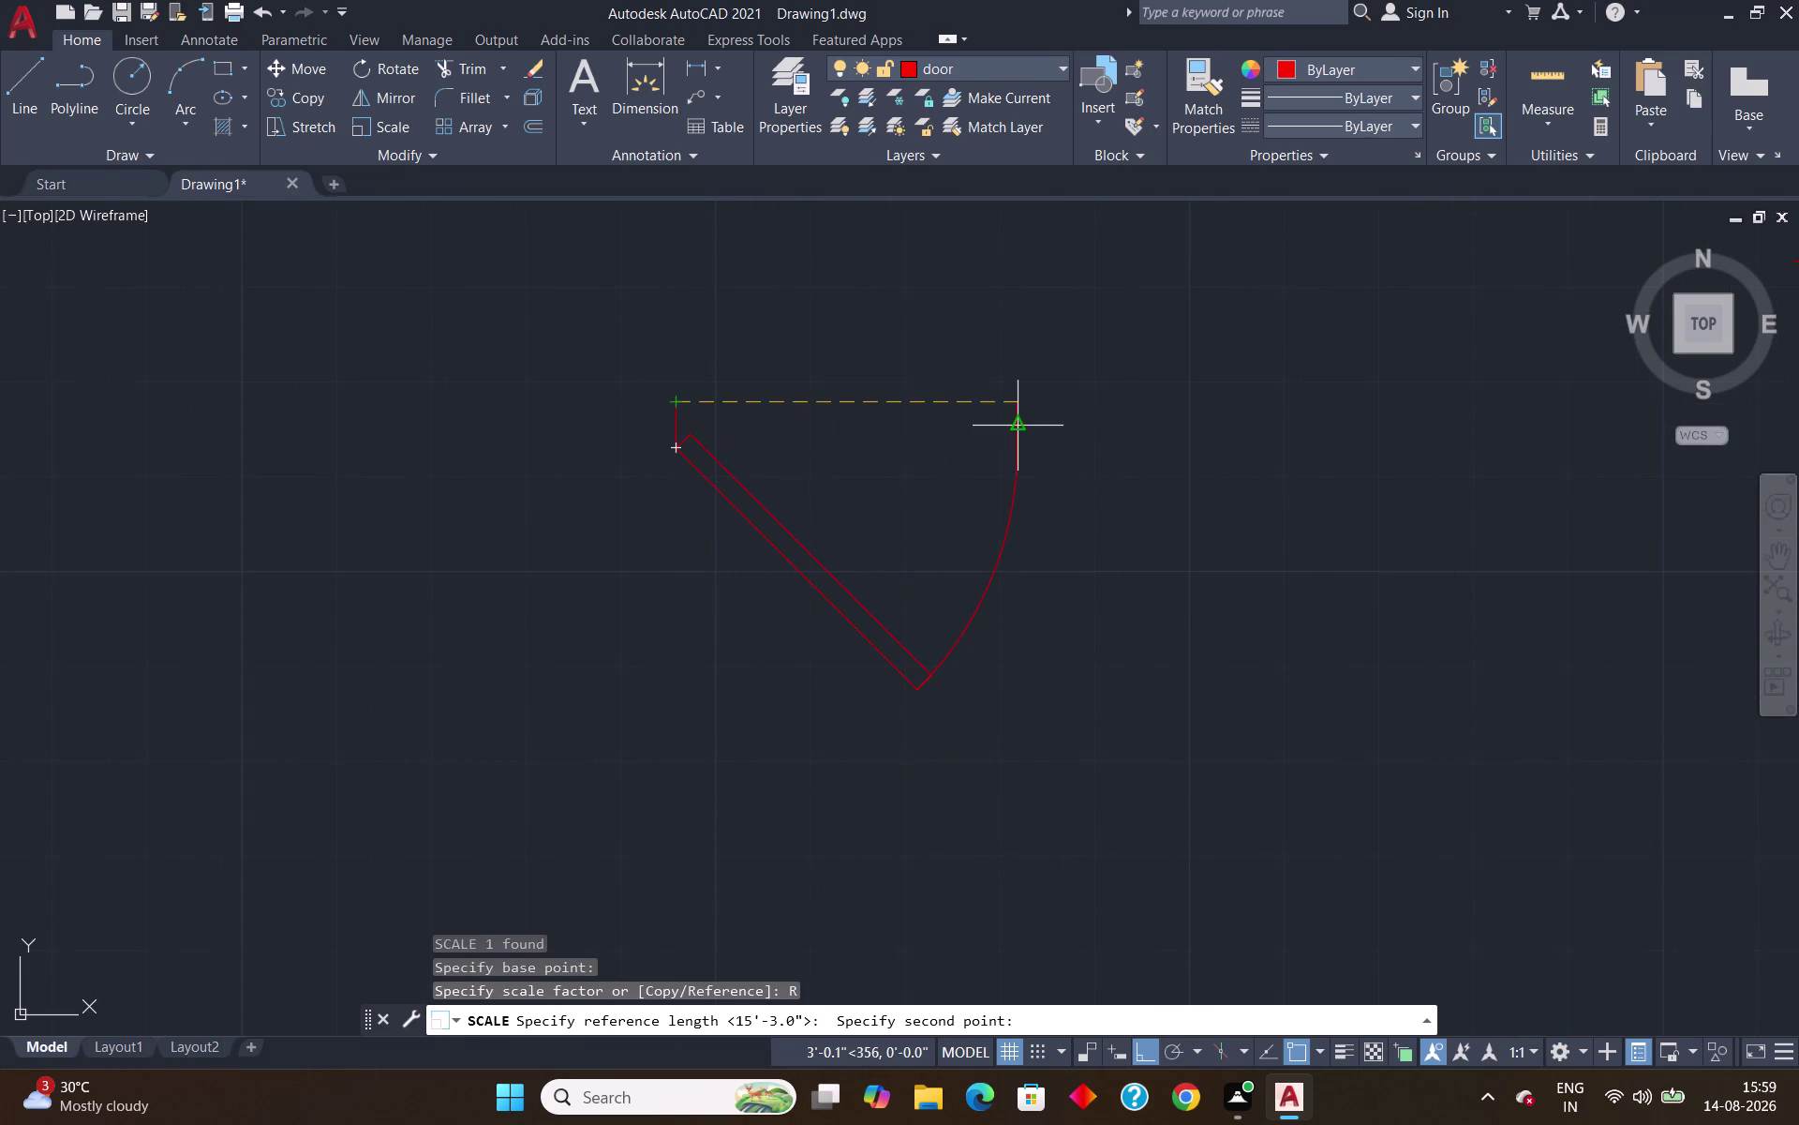
click(1021, 407)
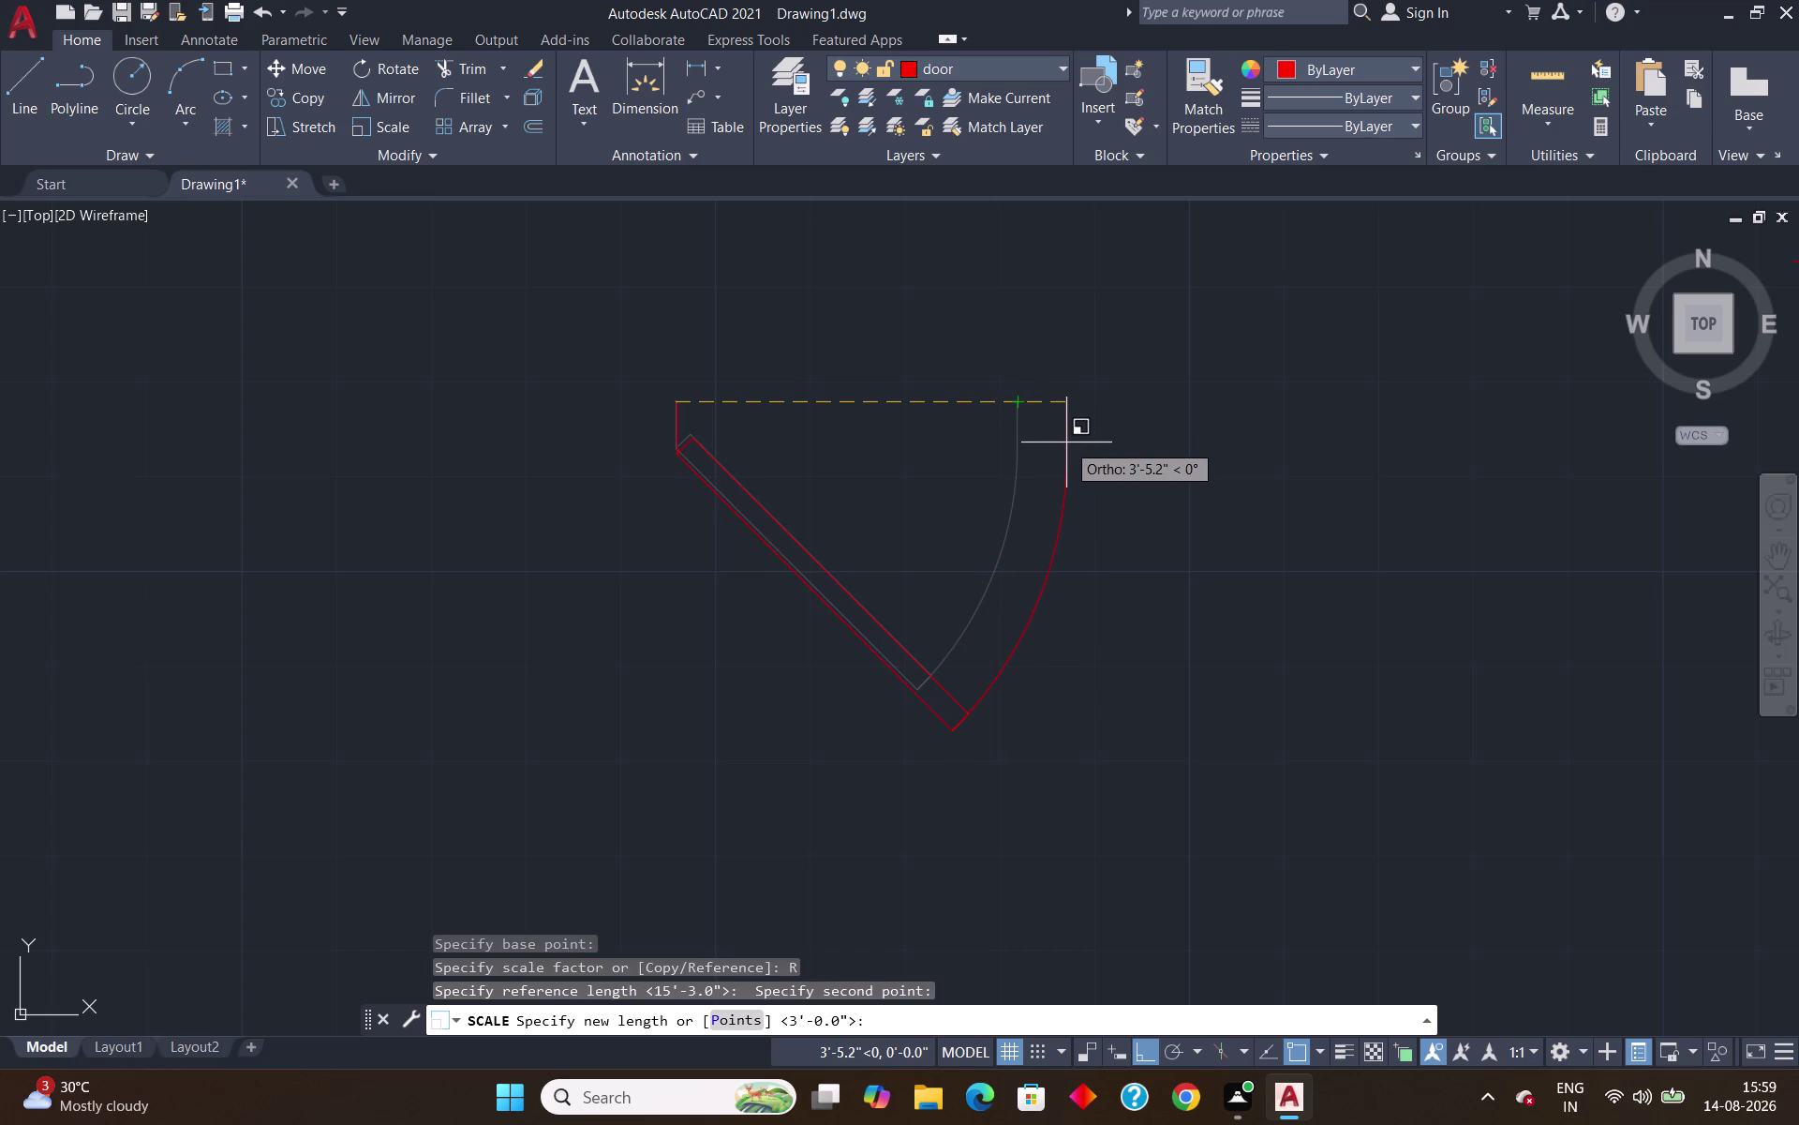
text(2'6)
text(")
key(Return)
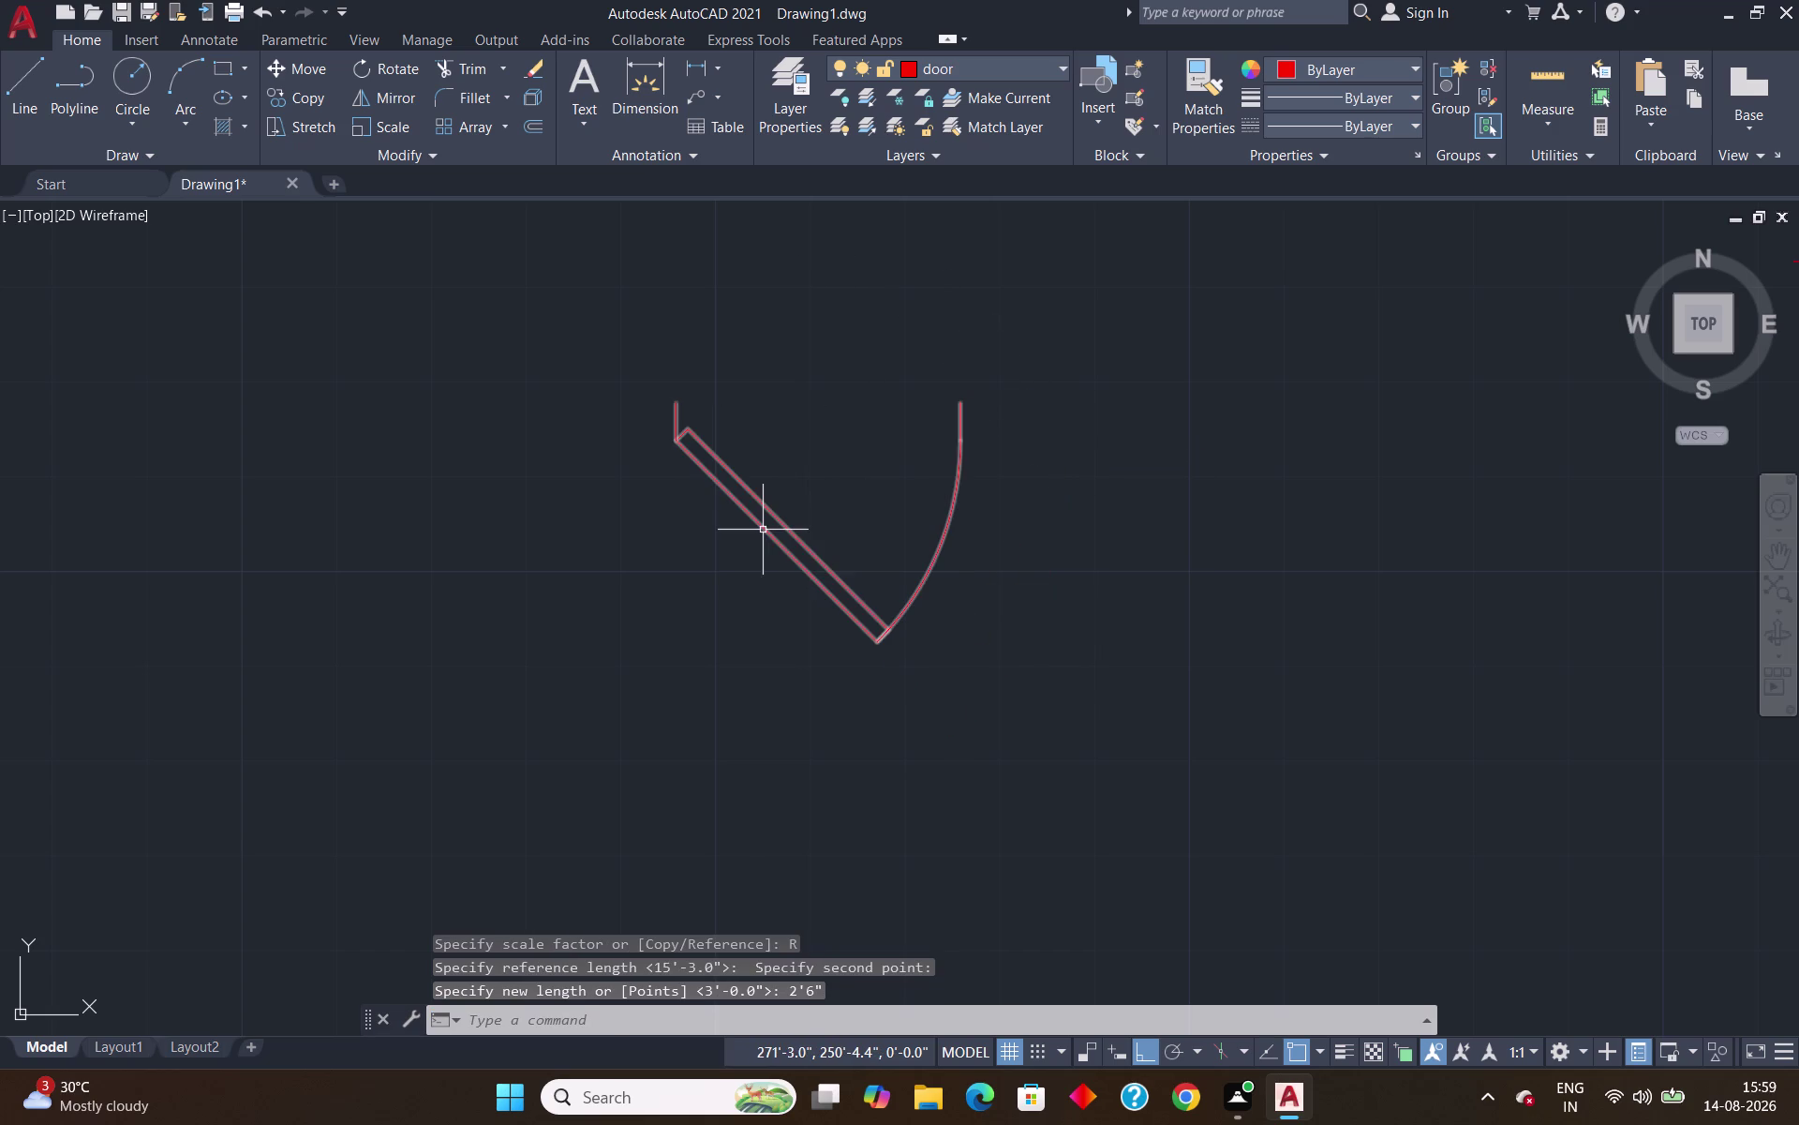
click(761, 529)
Copy the 2'-6" door from its hinge corner into the horizontal wall opening.
text(co)
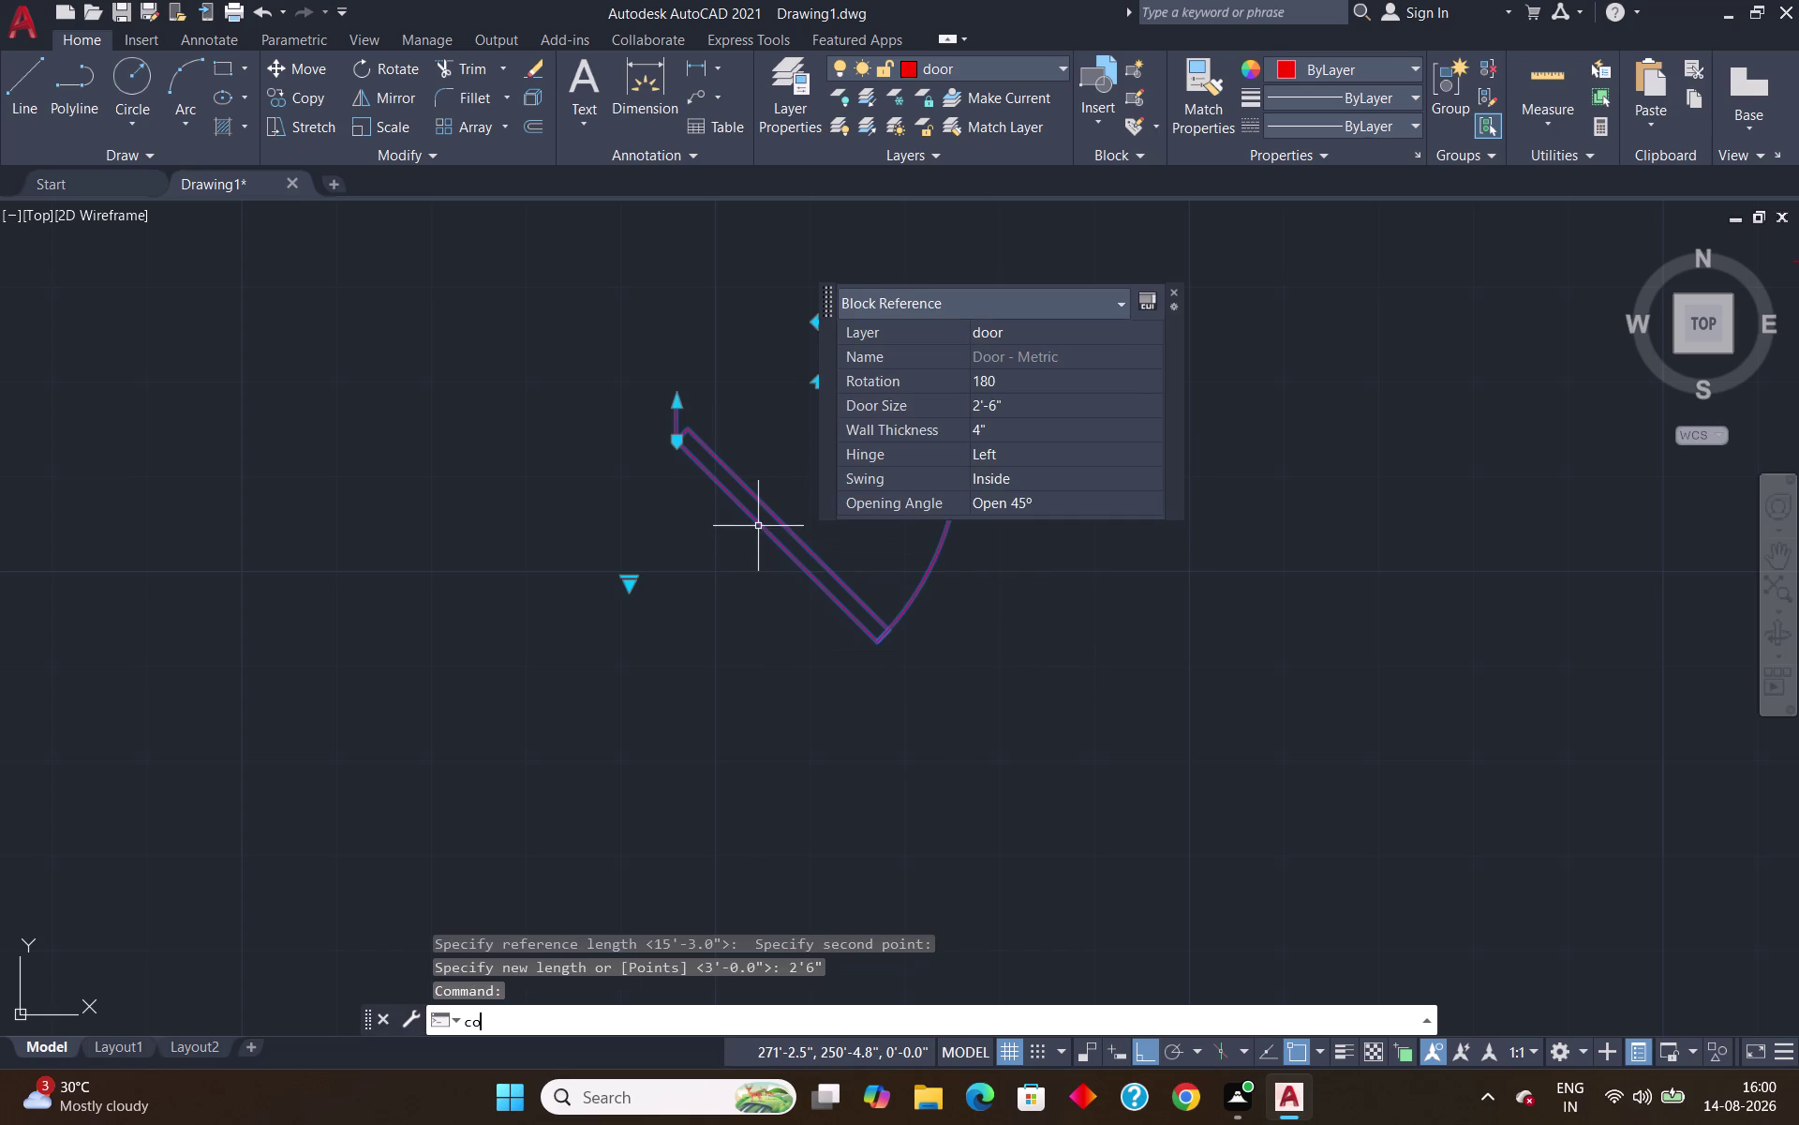
key(Return)
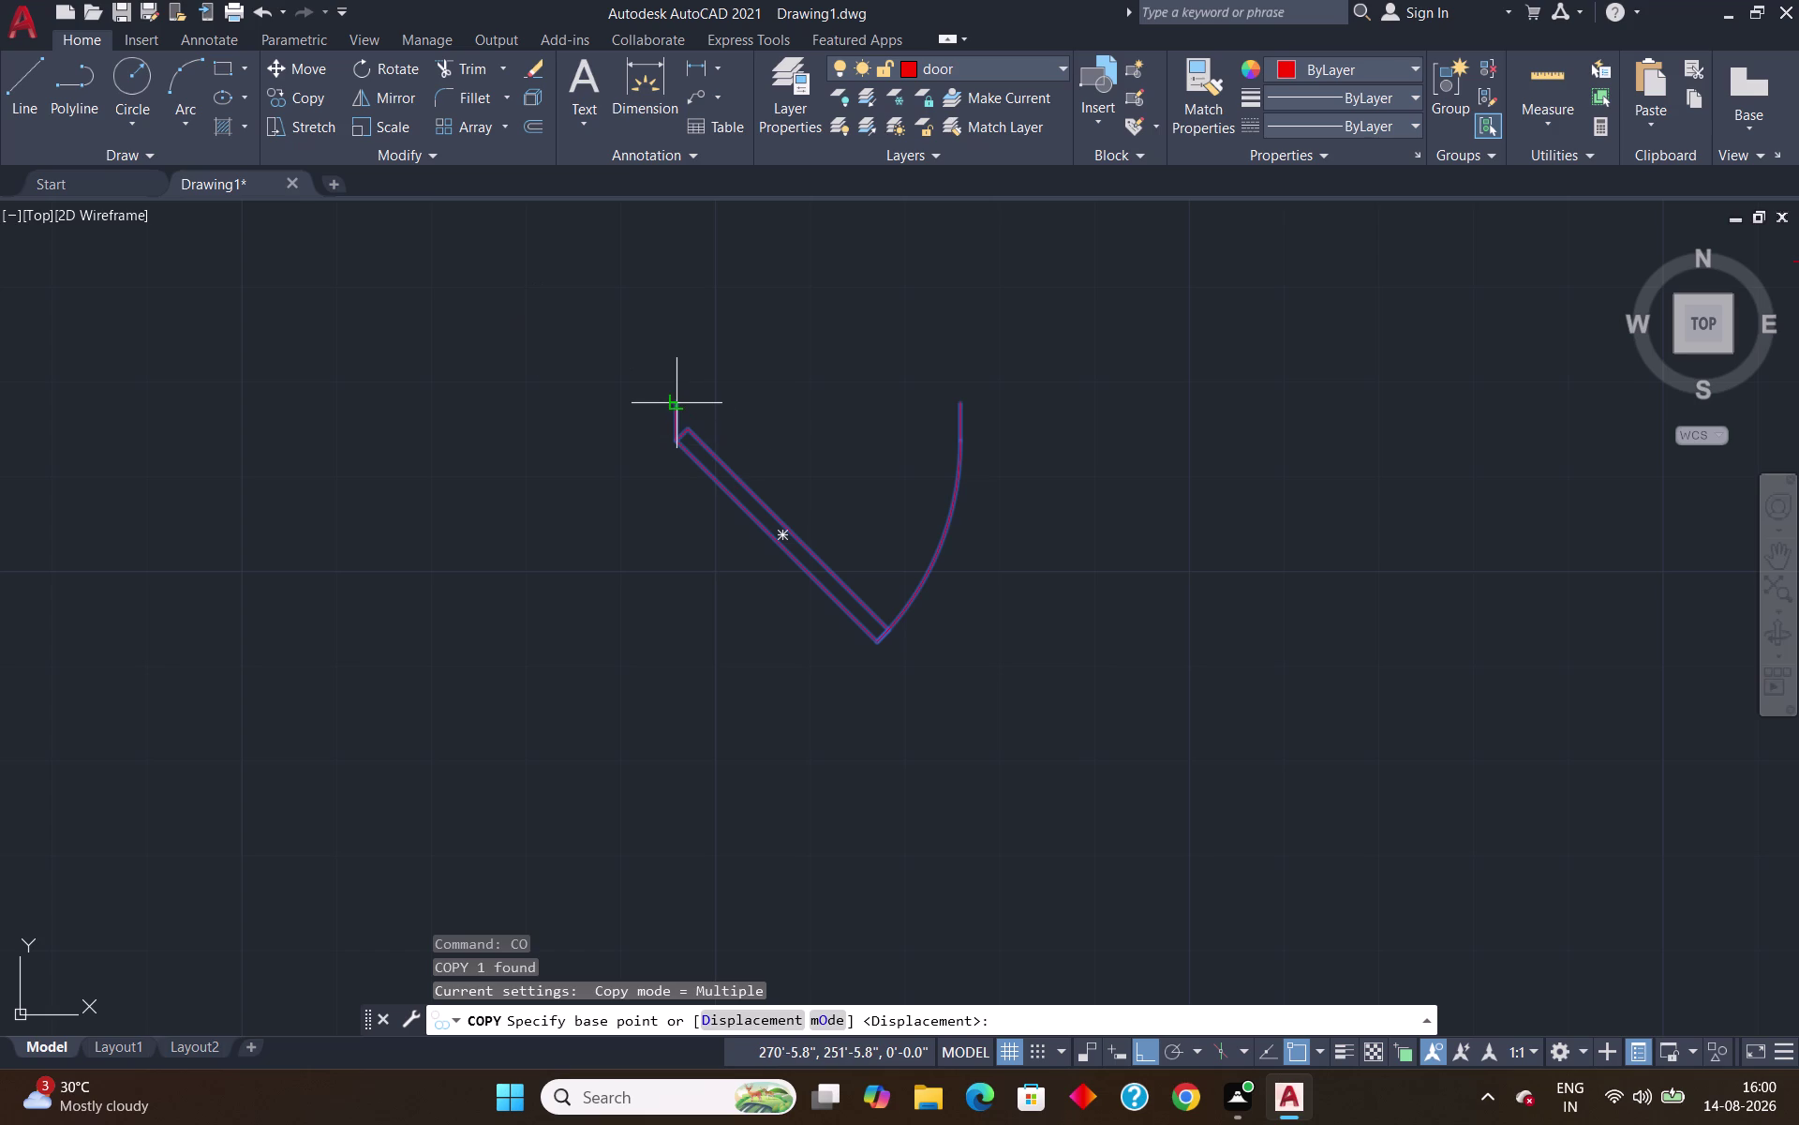
scroll(up, 3)
scroll(up, 3)
click(657, 409)
scroll(down, 3)
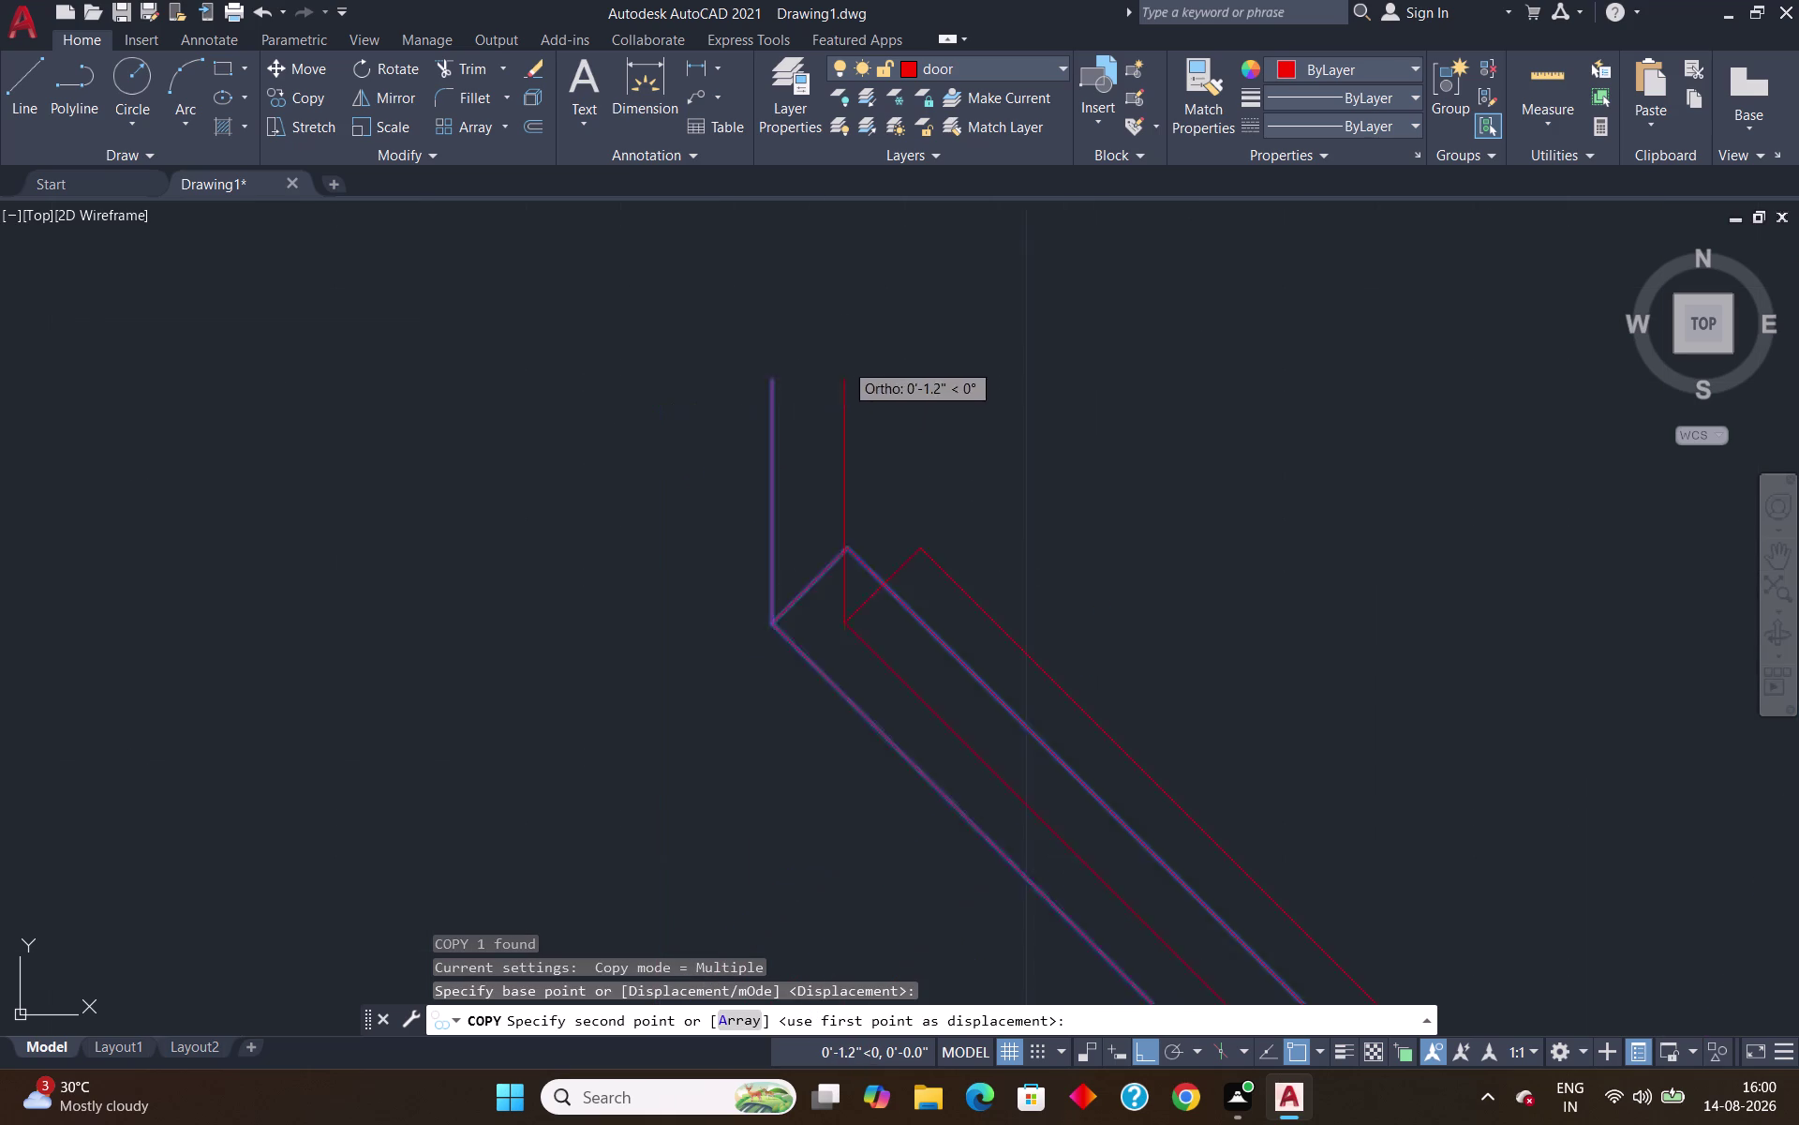
scroll(down, 3)
scroll(down, 3)
scroll(down, 3)
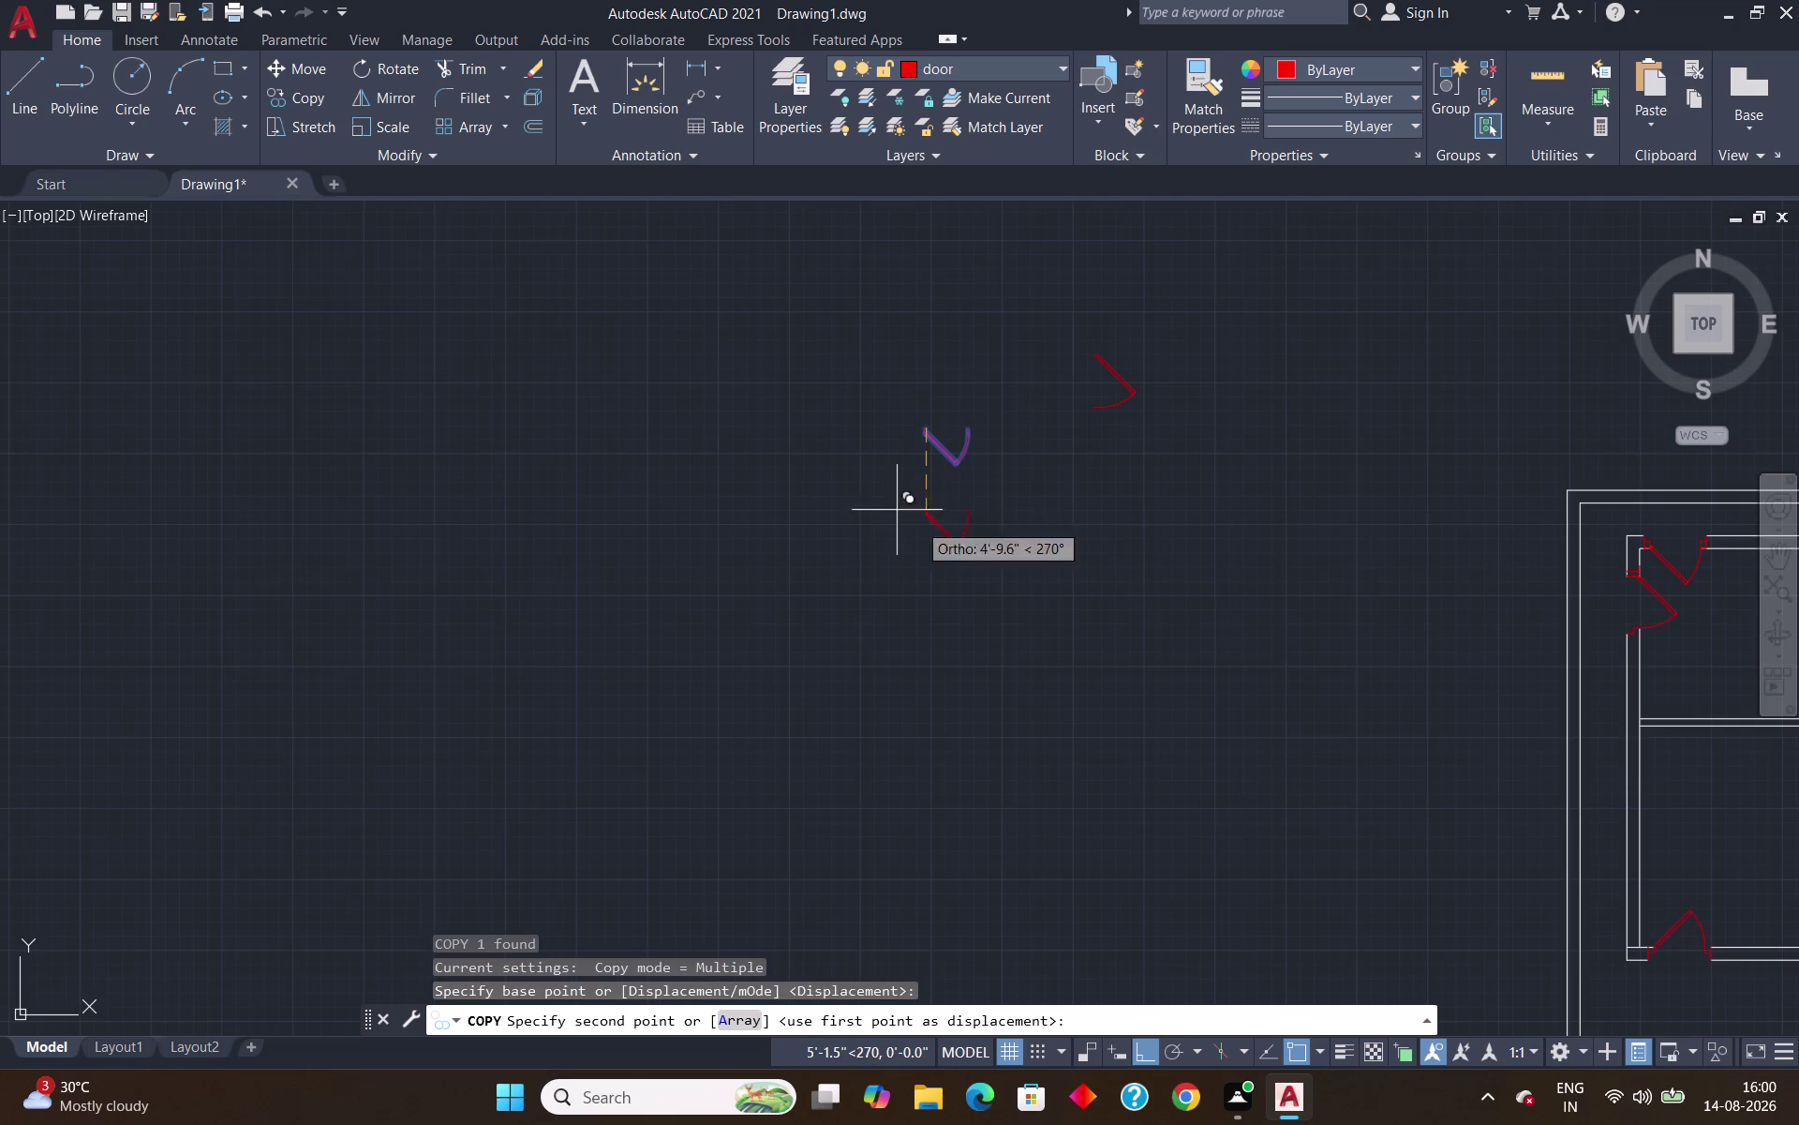
middle_drag(1197, 616, 361, 436)
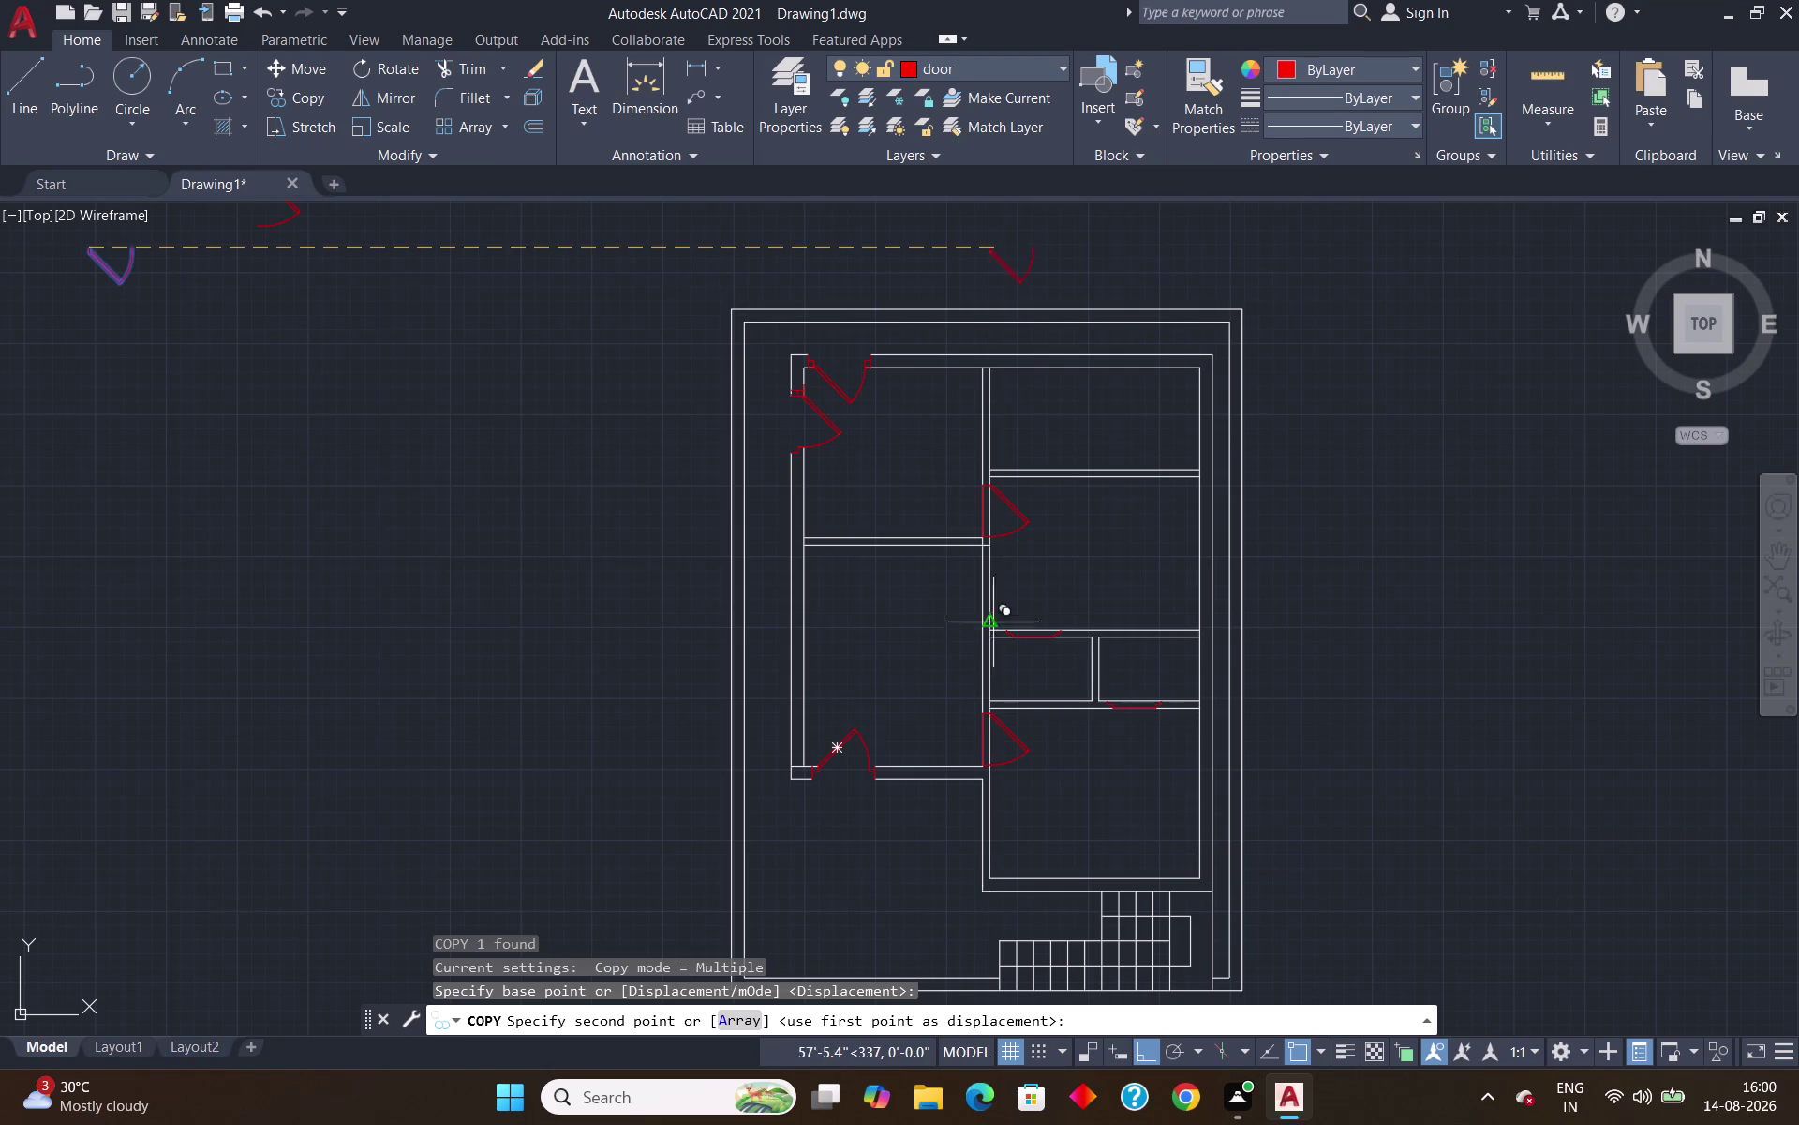
scroll(up, 3)
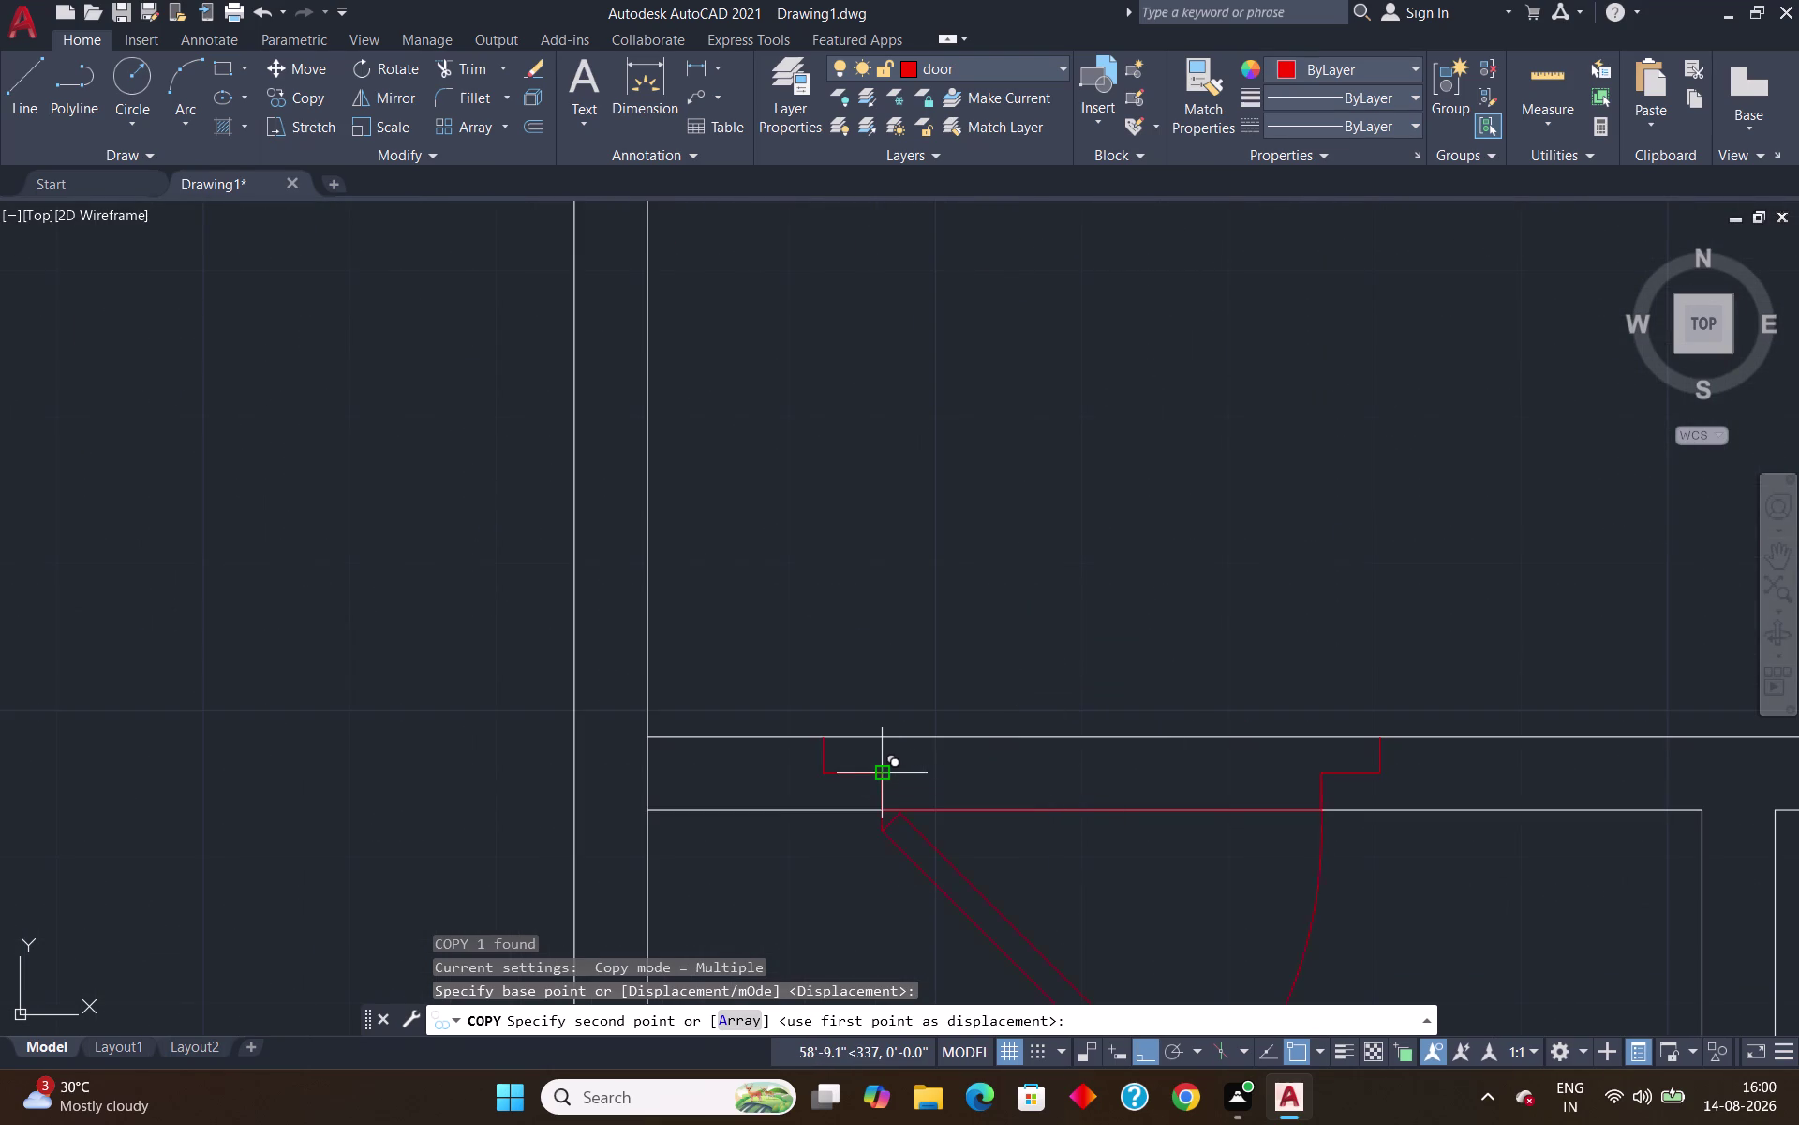
click(879, 777)
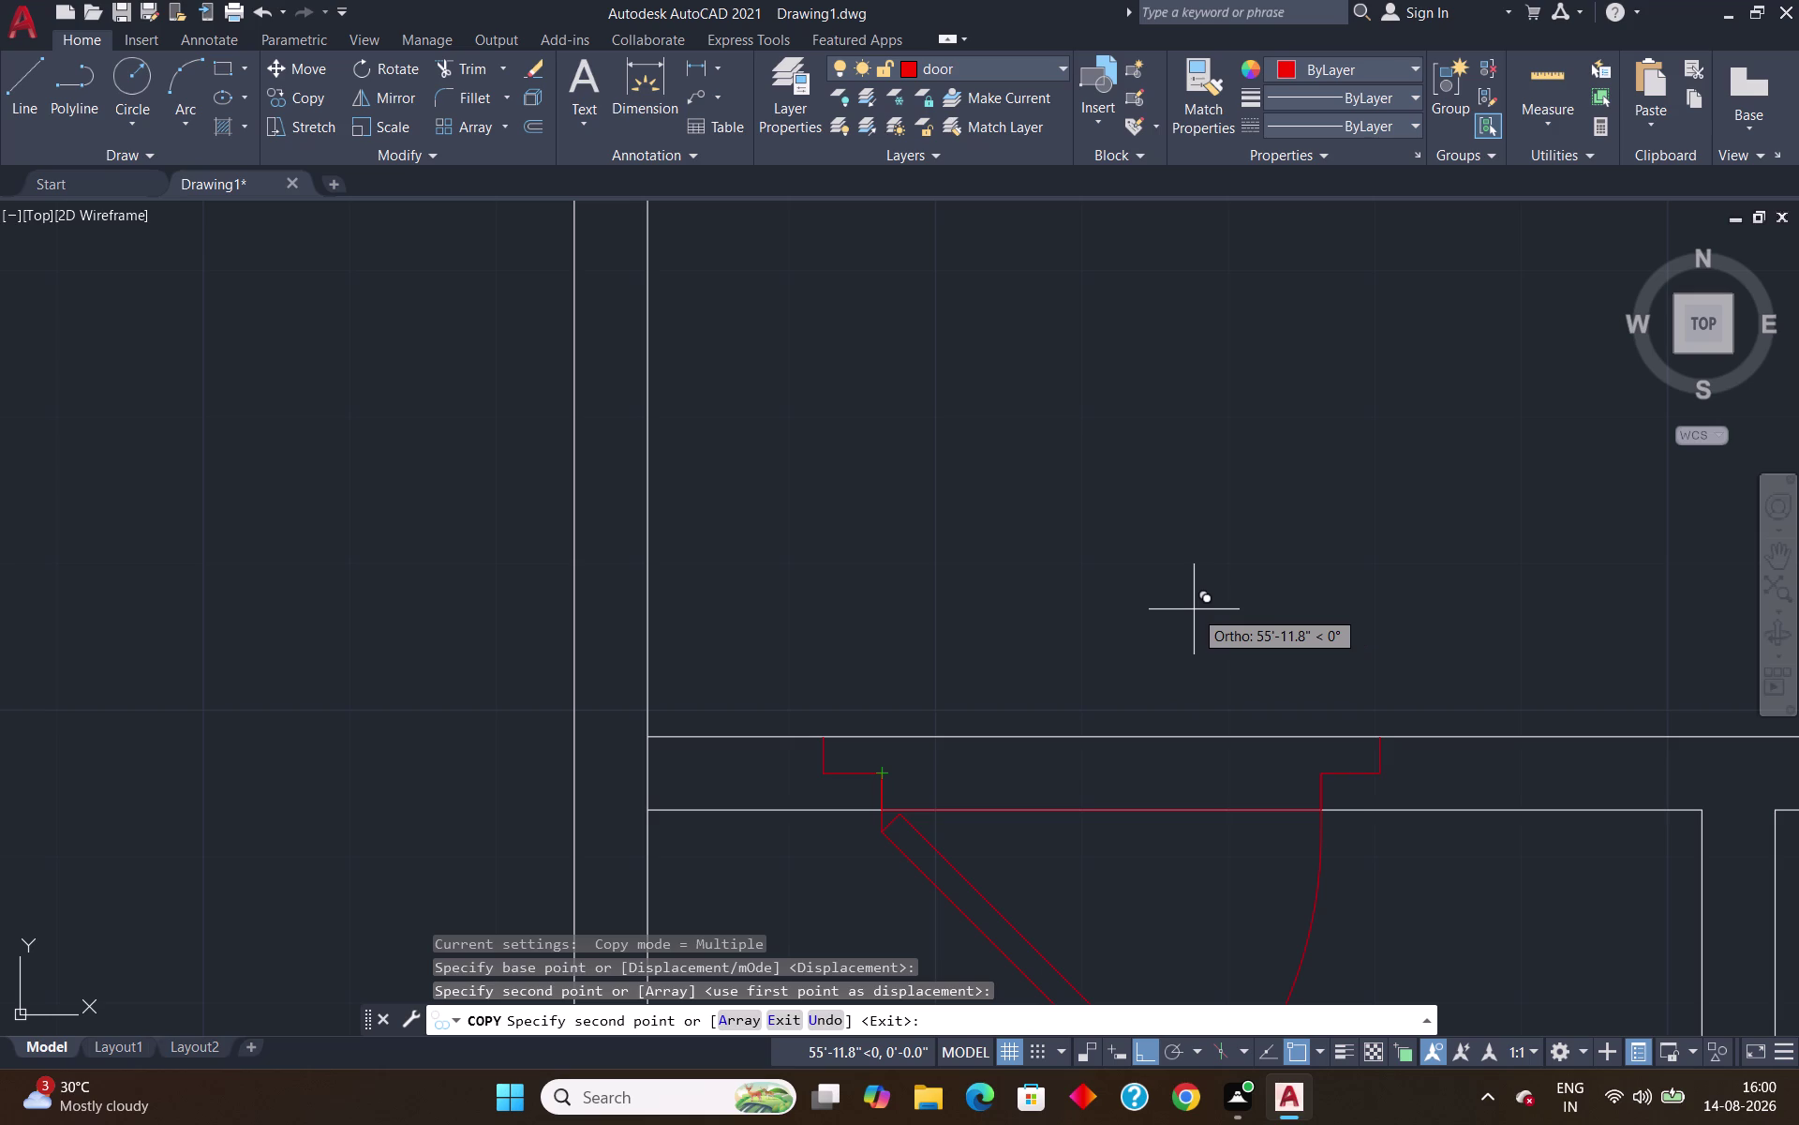
key(Return)
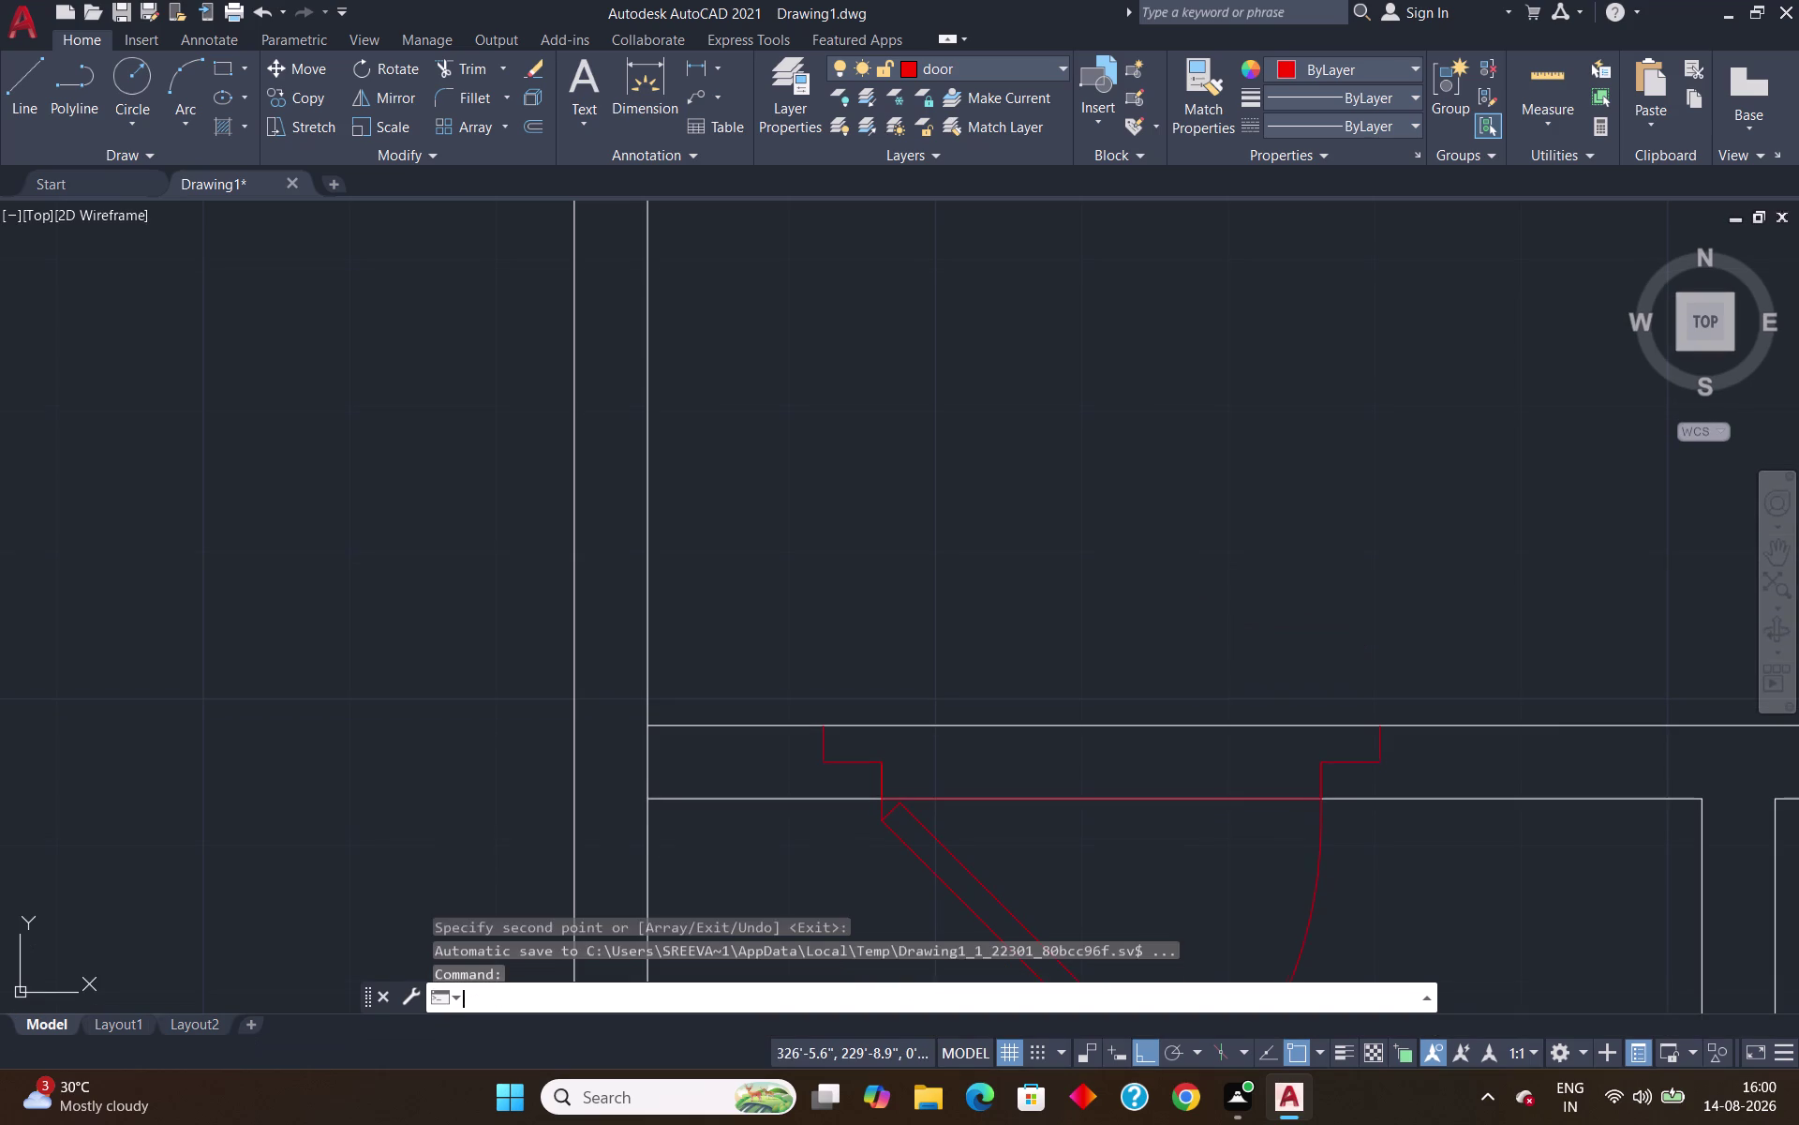
scroll(down, 3)
scroll(down, 3)
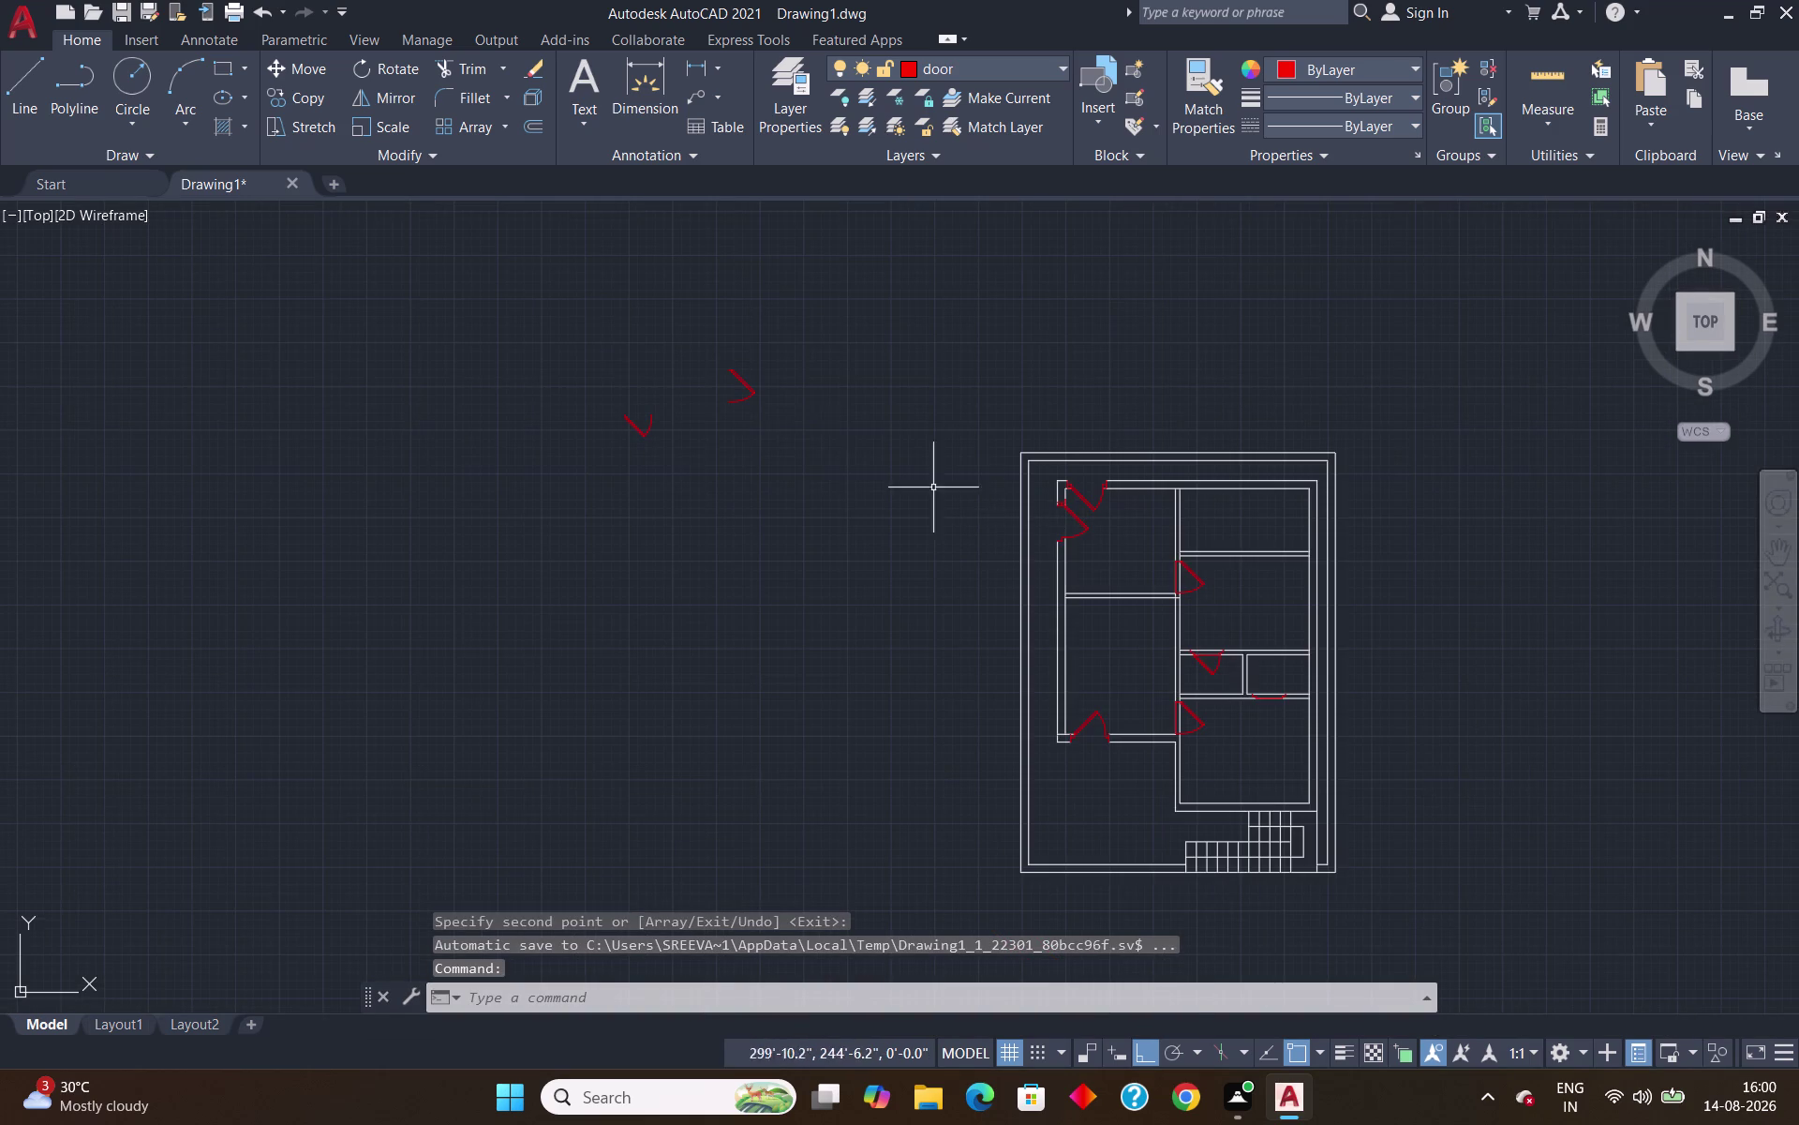
Rotate the spare door block outside the plan from 270° to 0°.
scroll(up, 3)
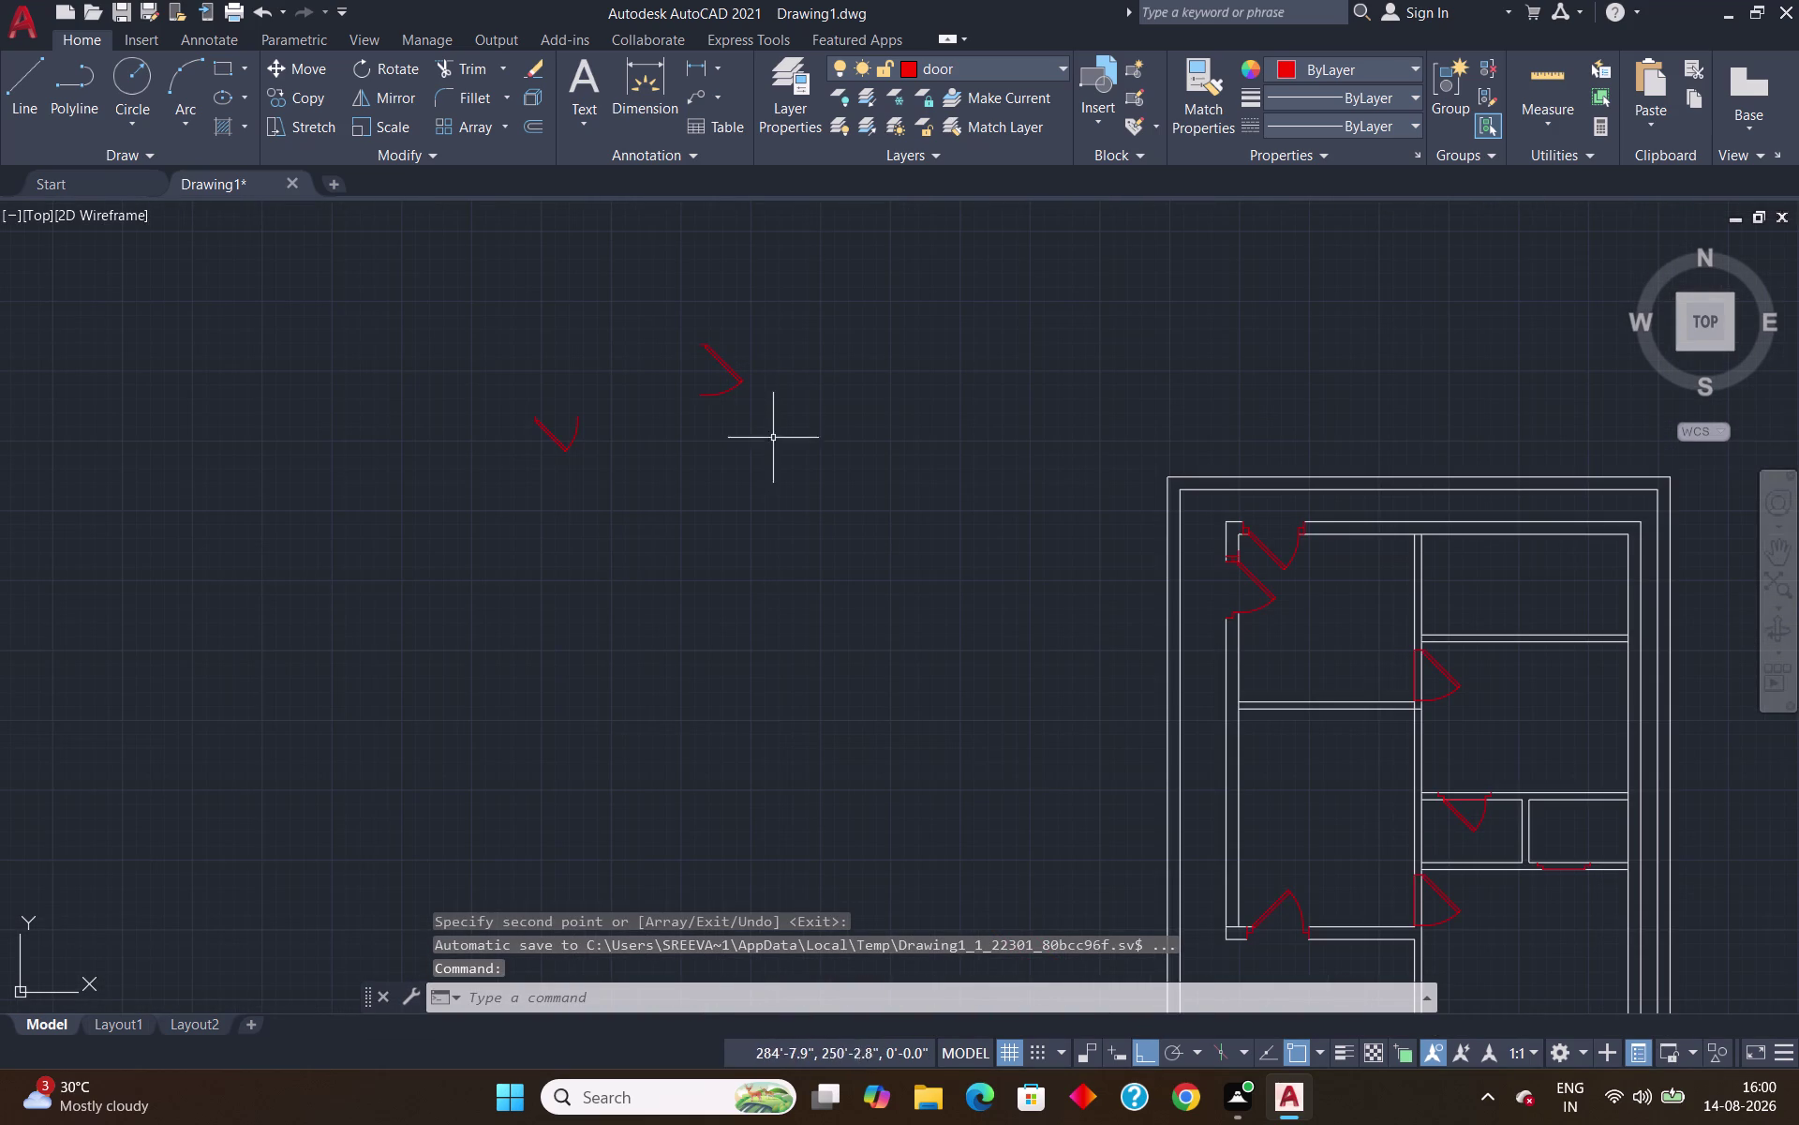
click(725, 365)
text(r)
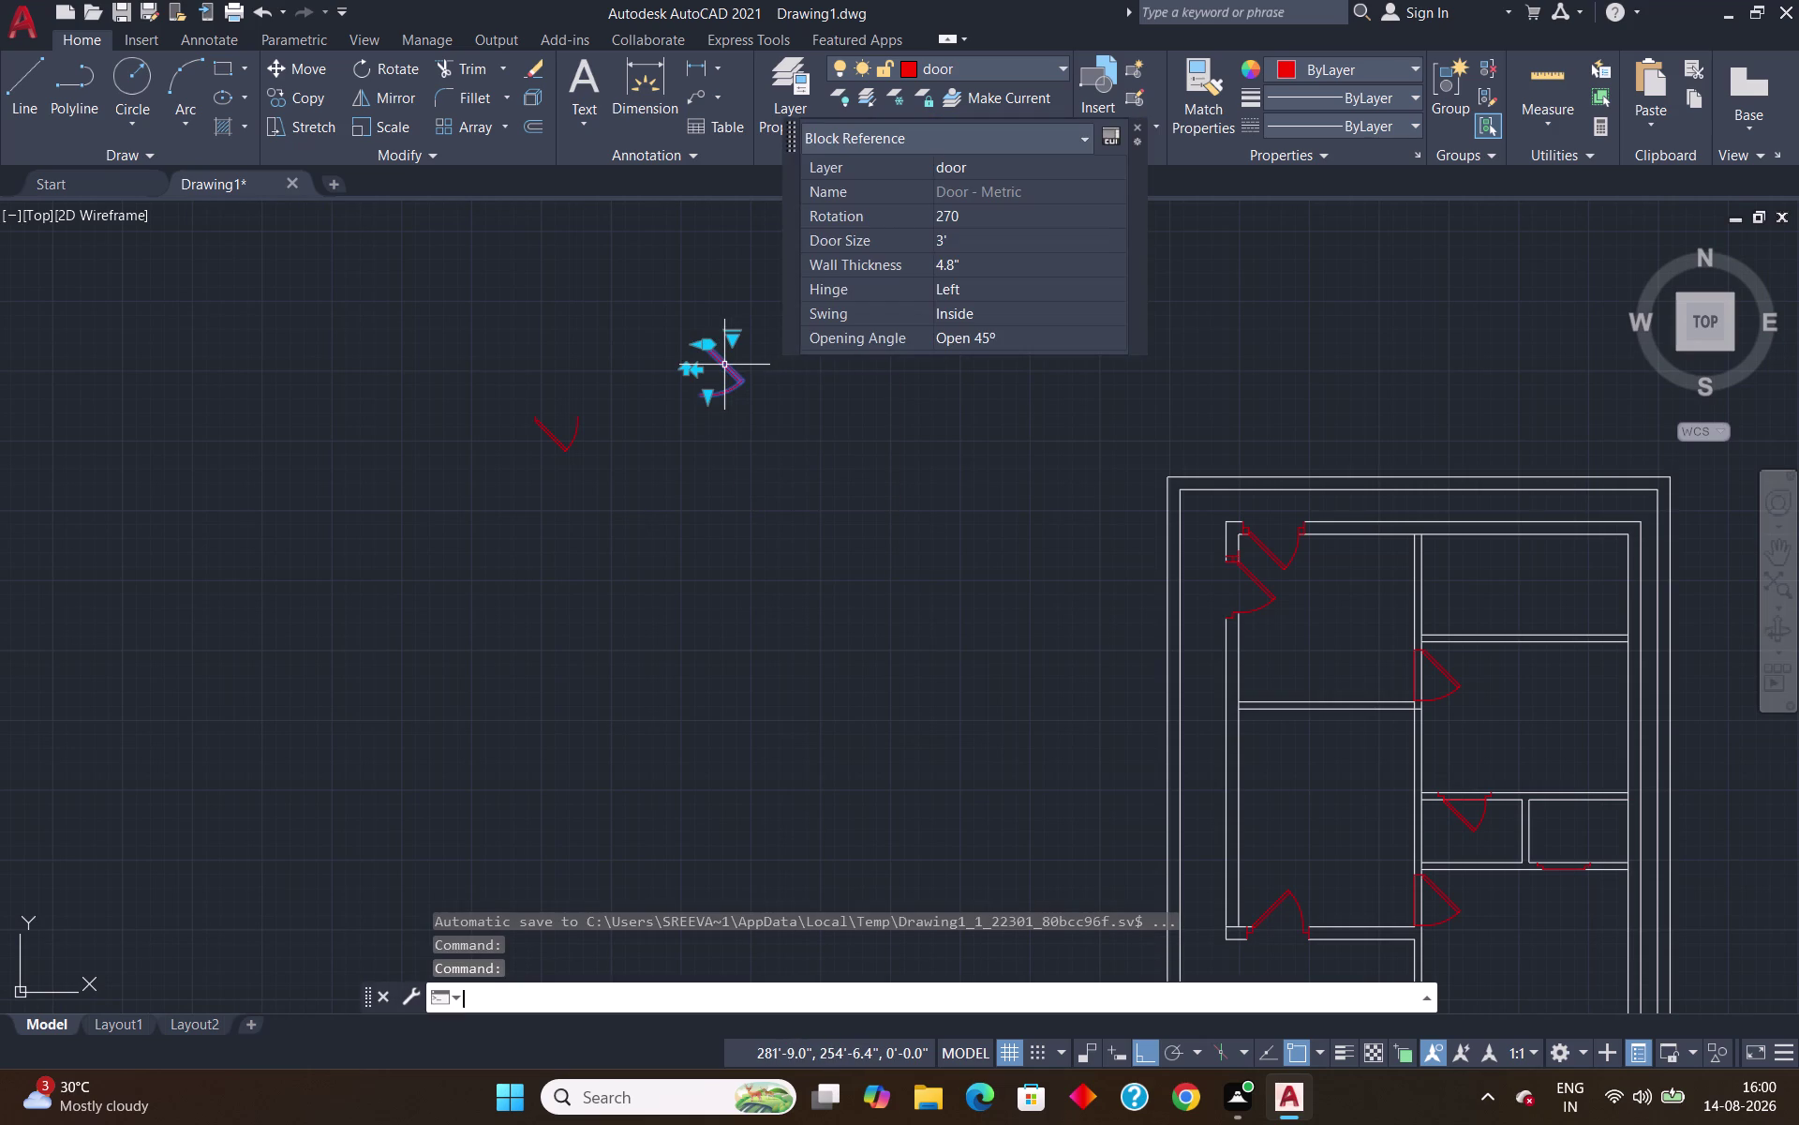
text(o)
key(Return)
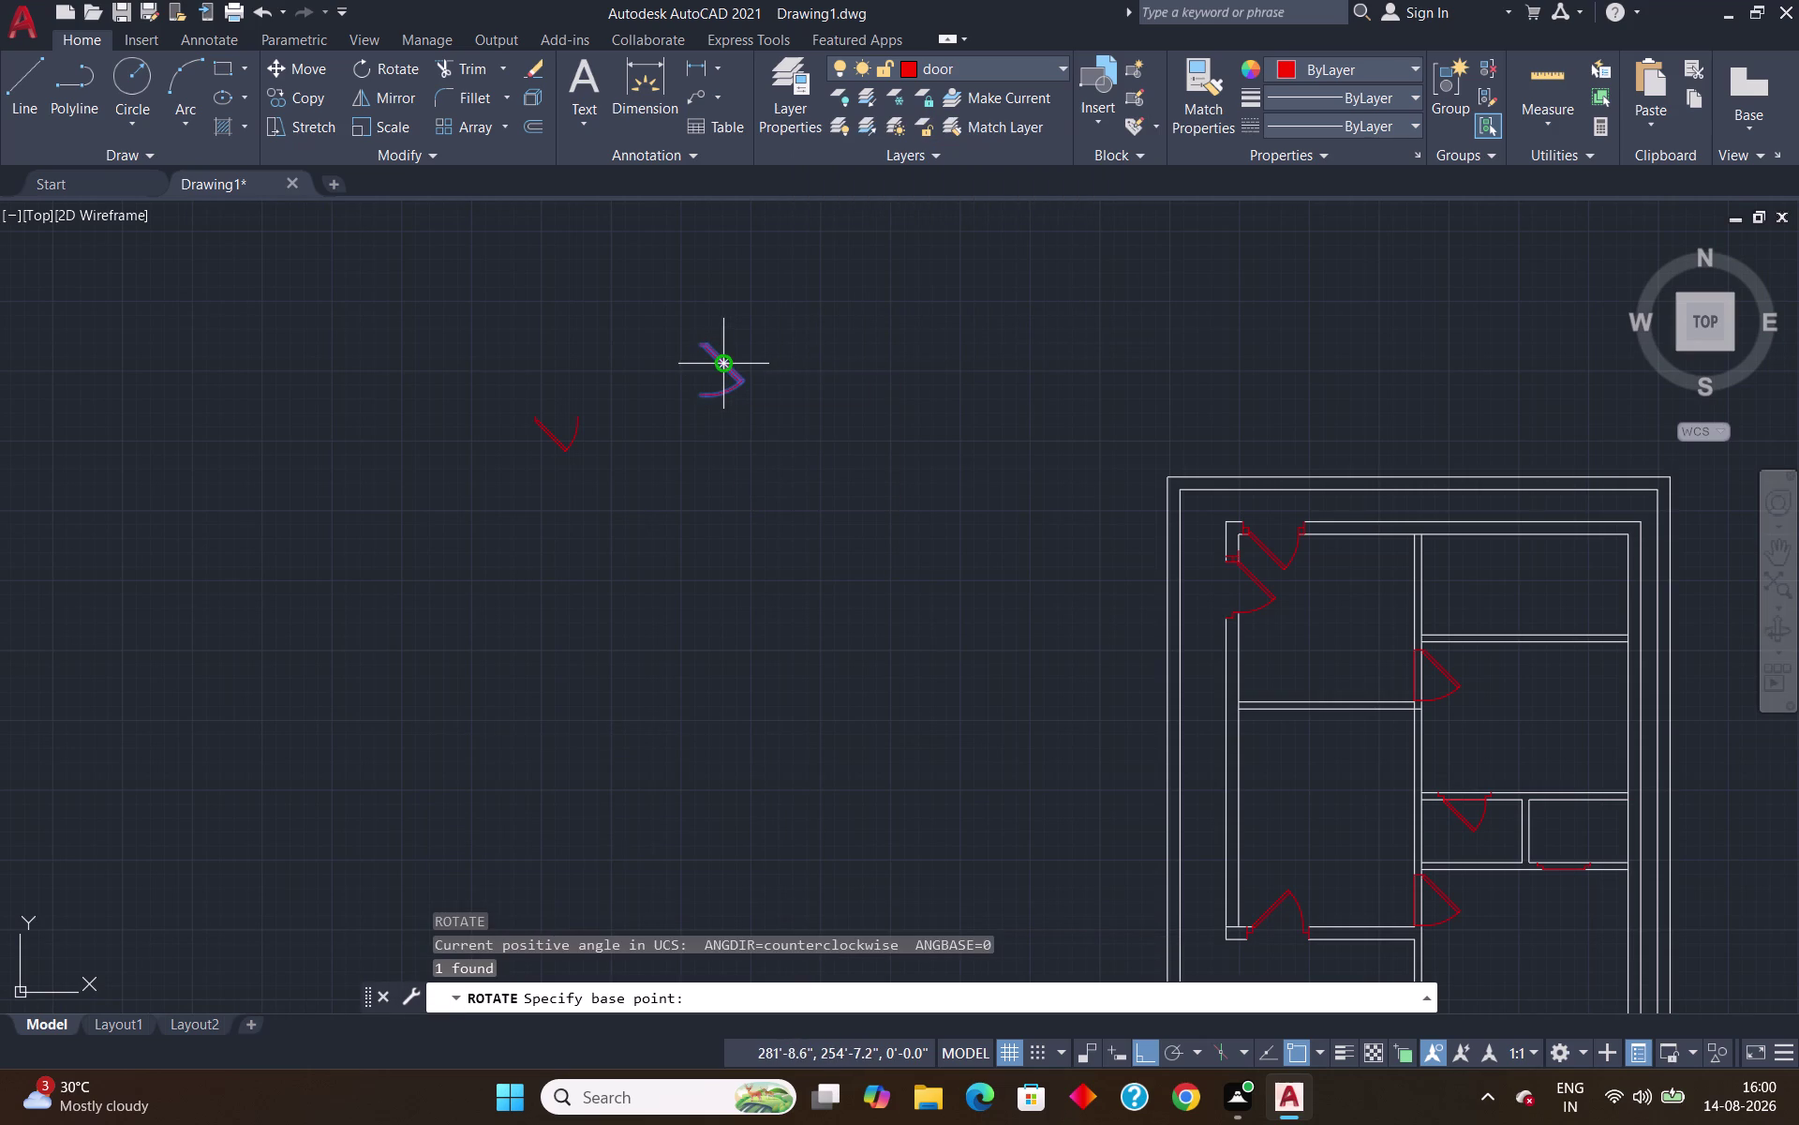
scroll(up, 3)
click(618, 308)
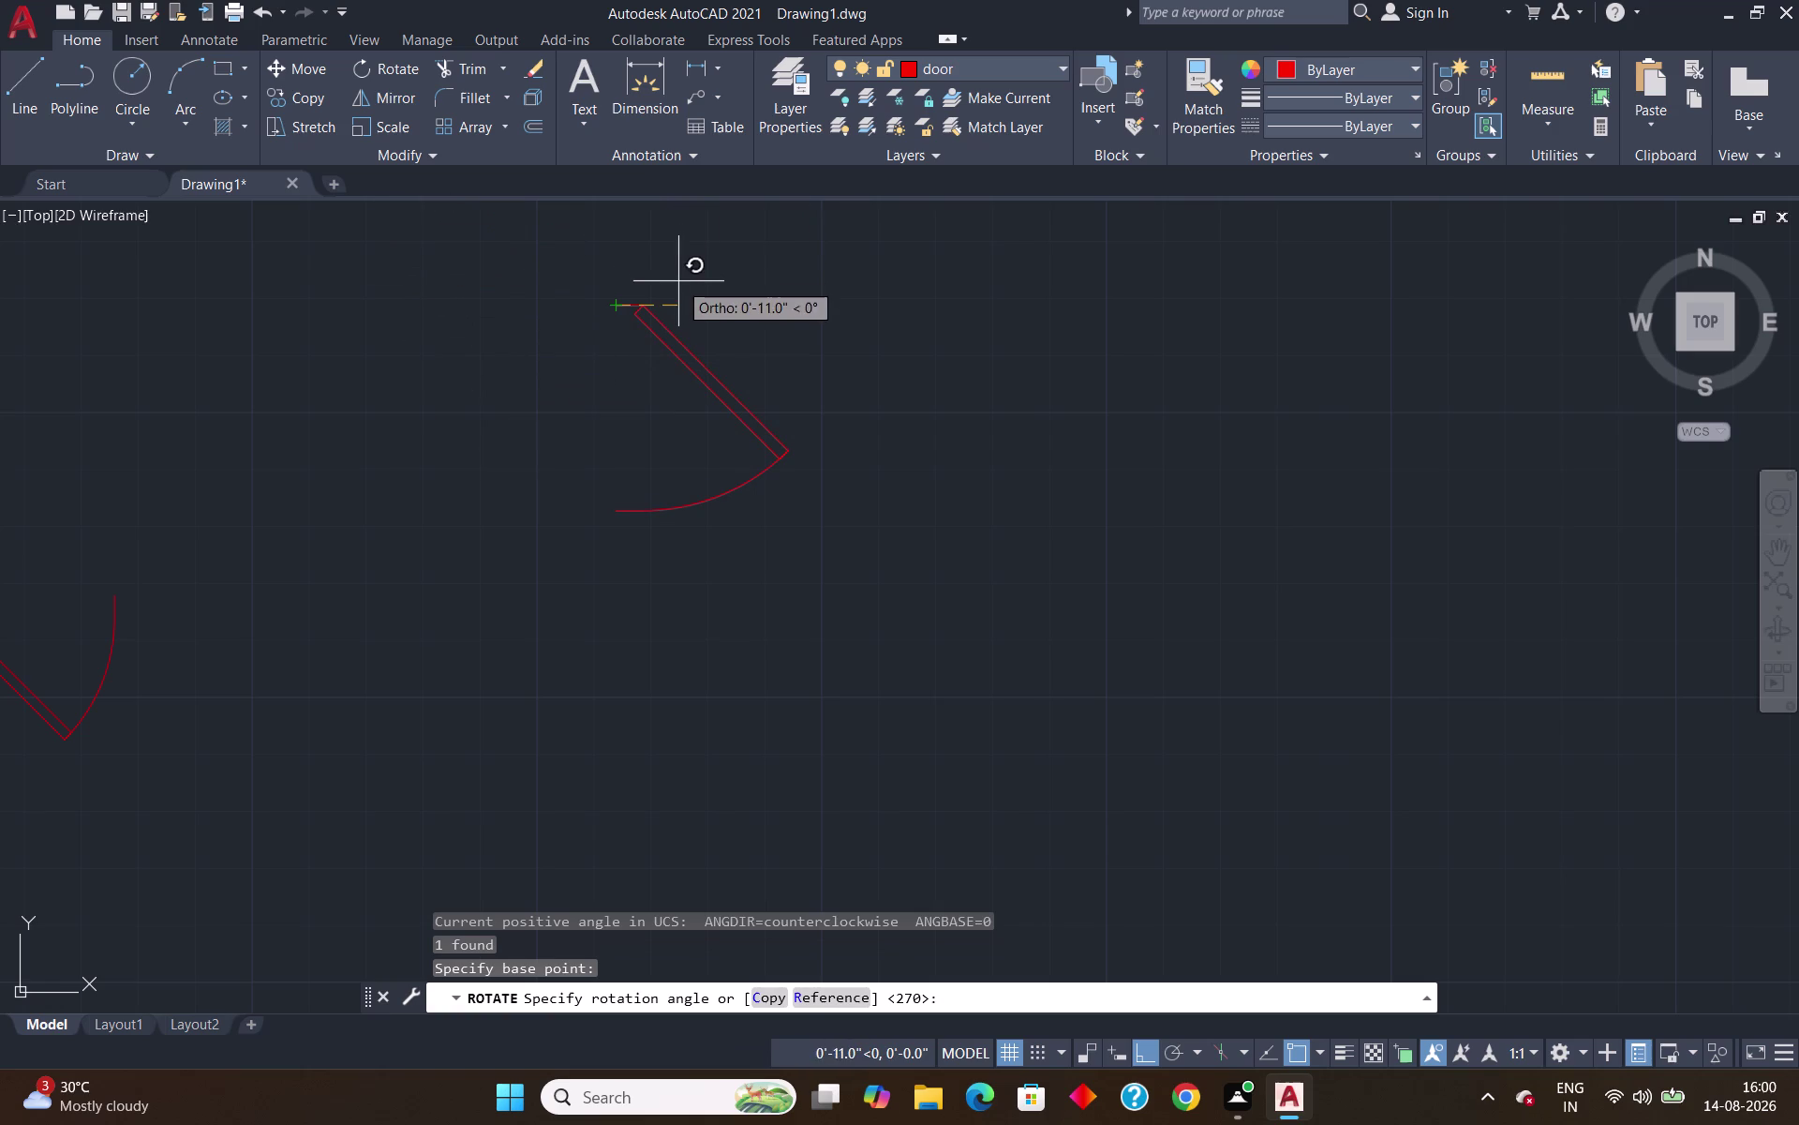
scroll(down, 3)
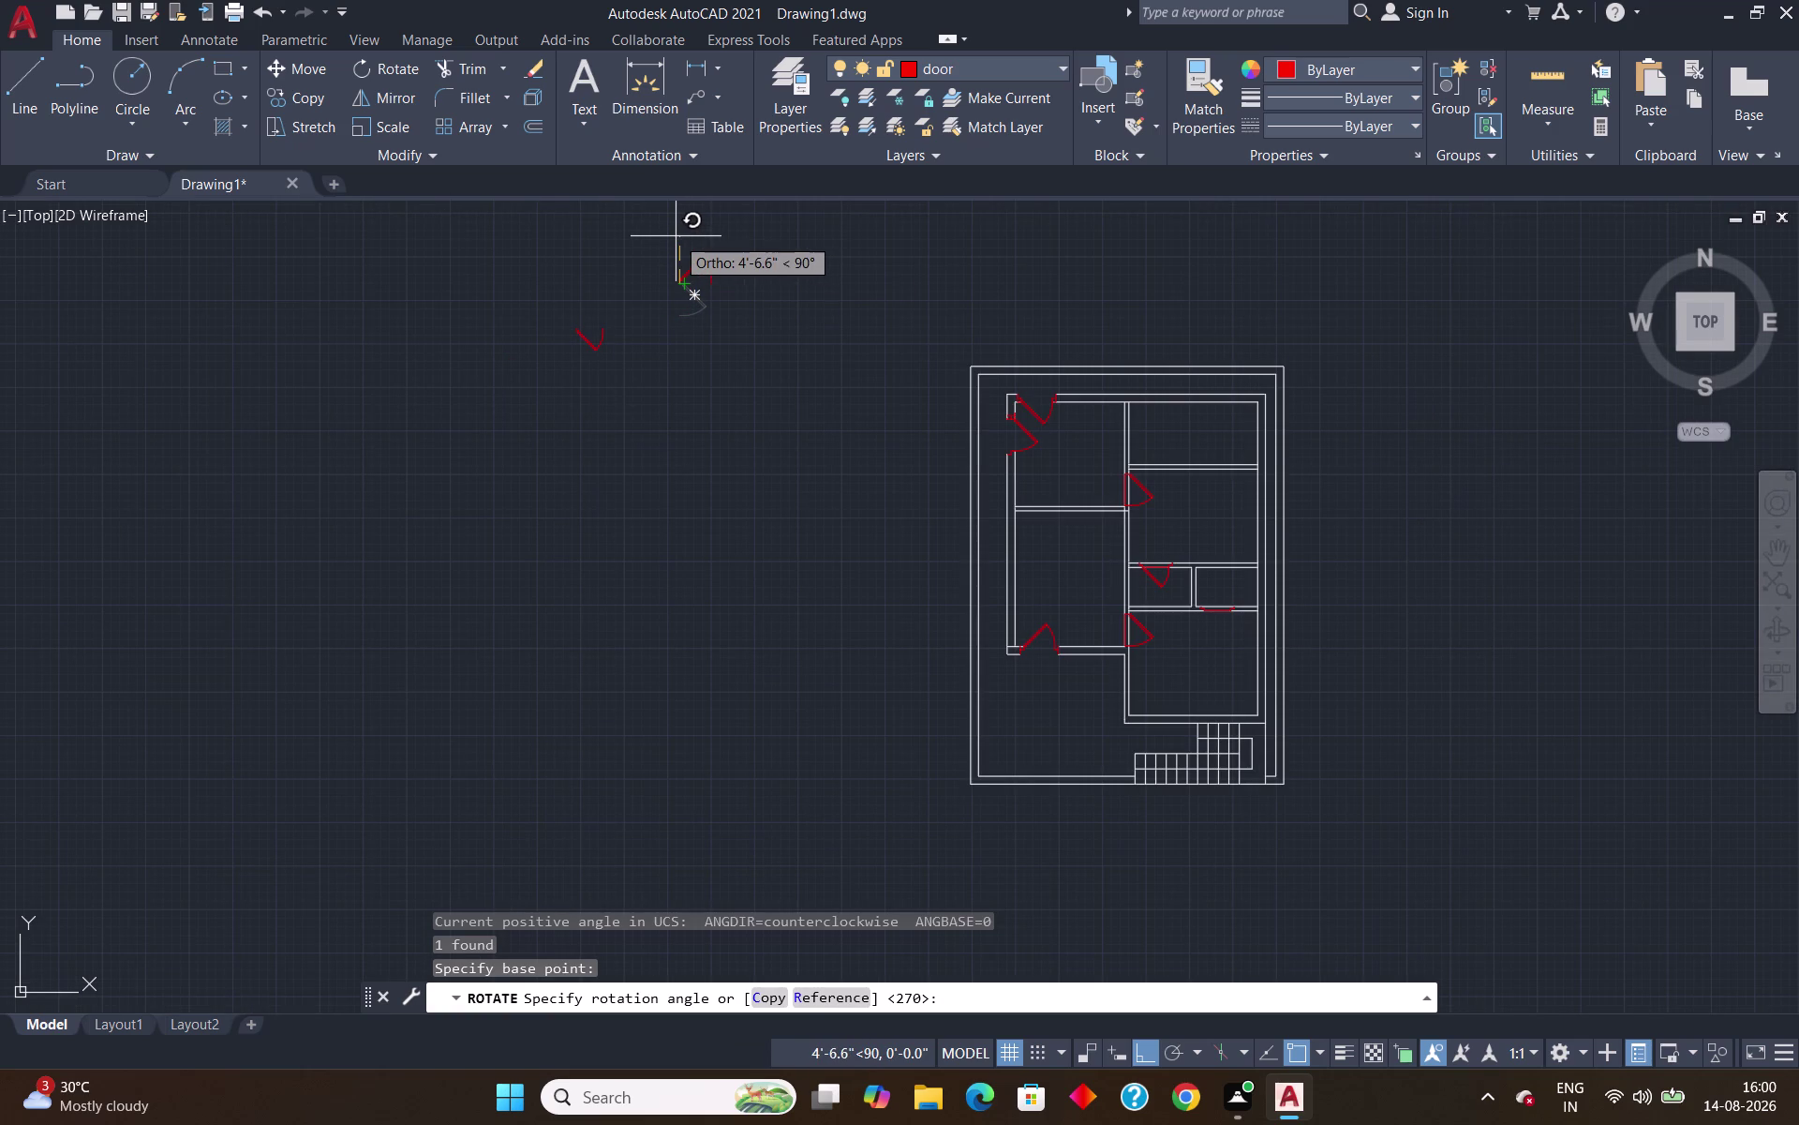
click(676, 236)
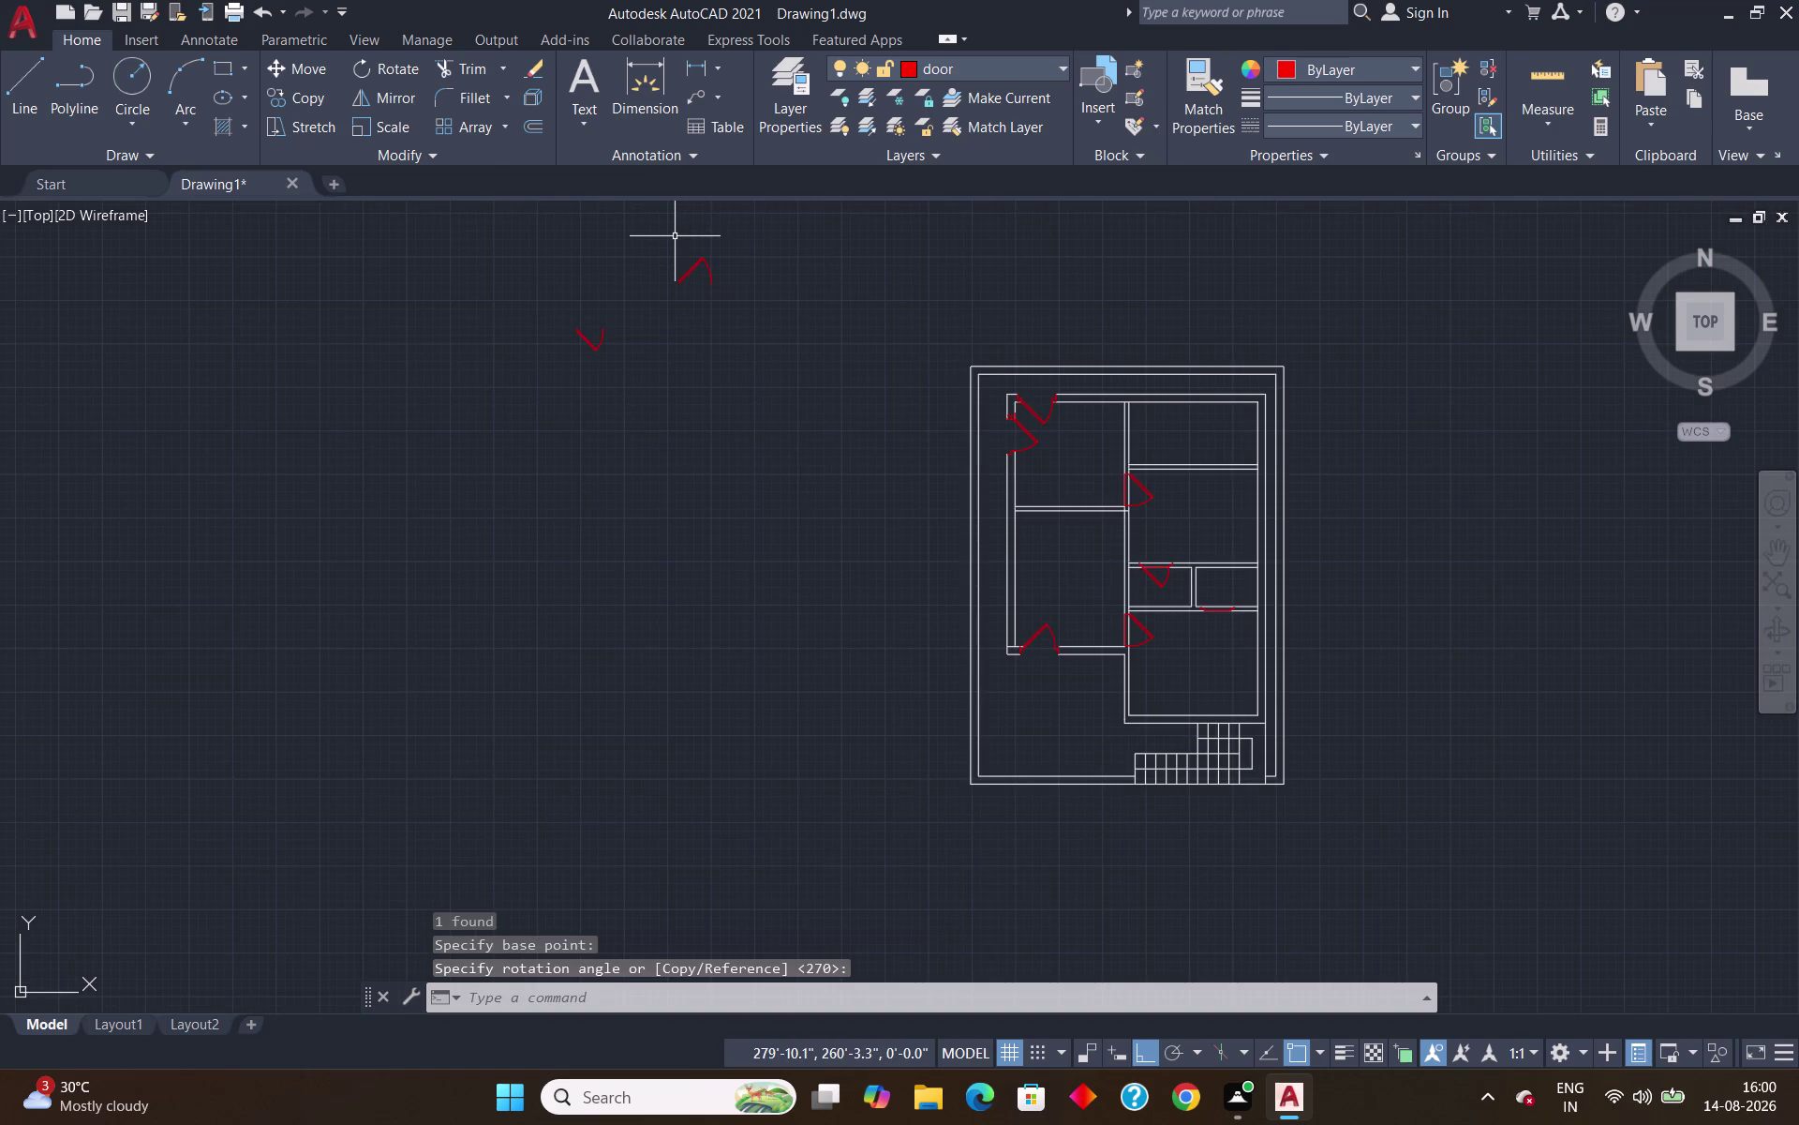
Reselect the rotated 0° door and start SCALE on it.
middle_drag(684, 257, 704, 479)
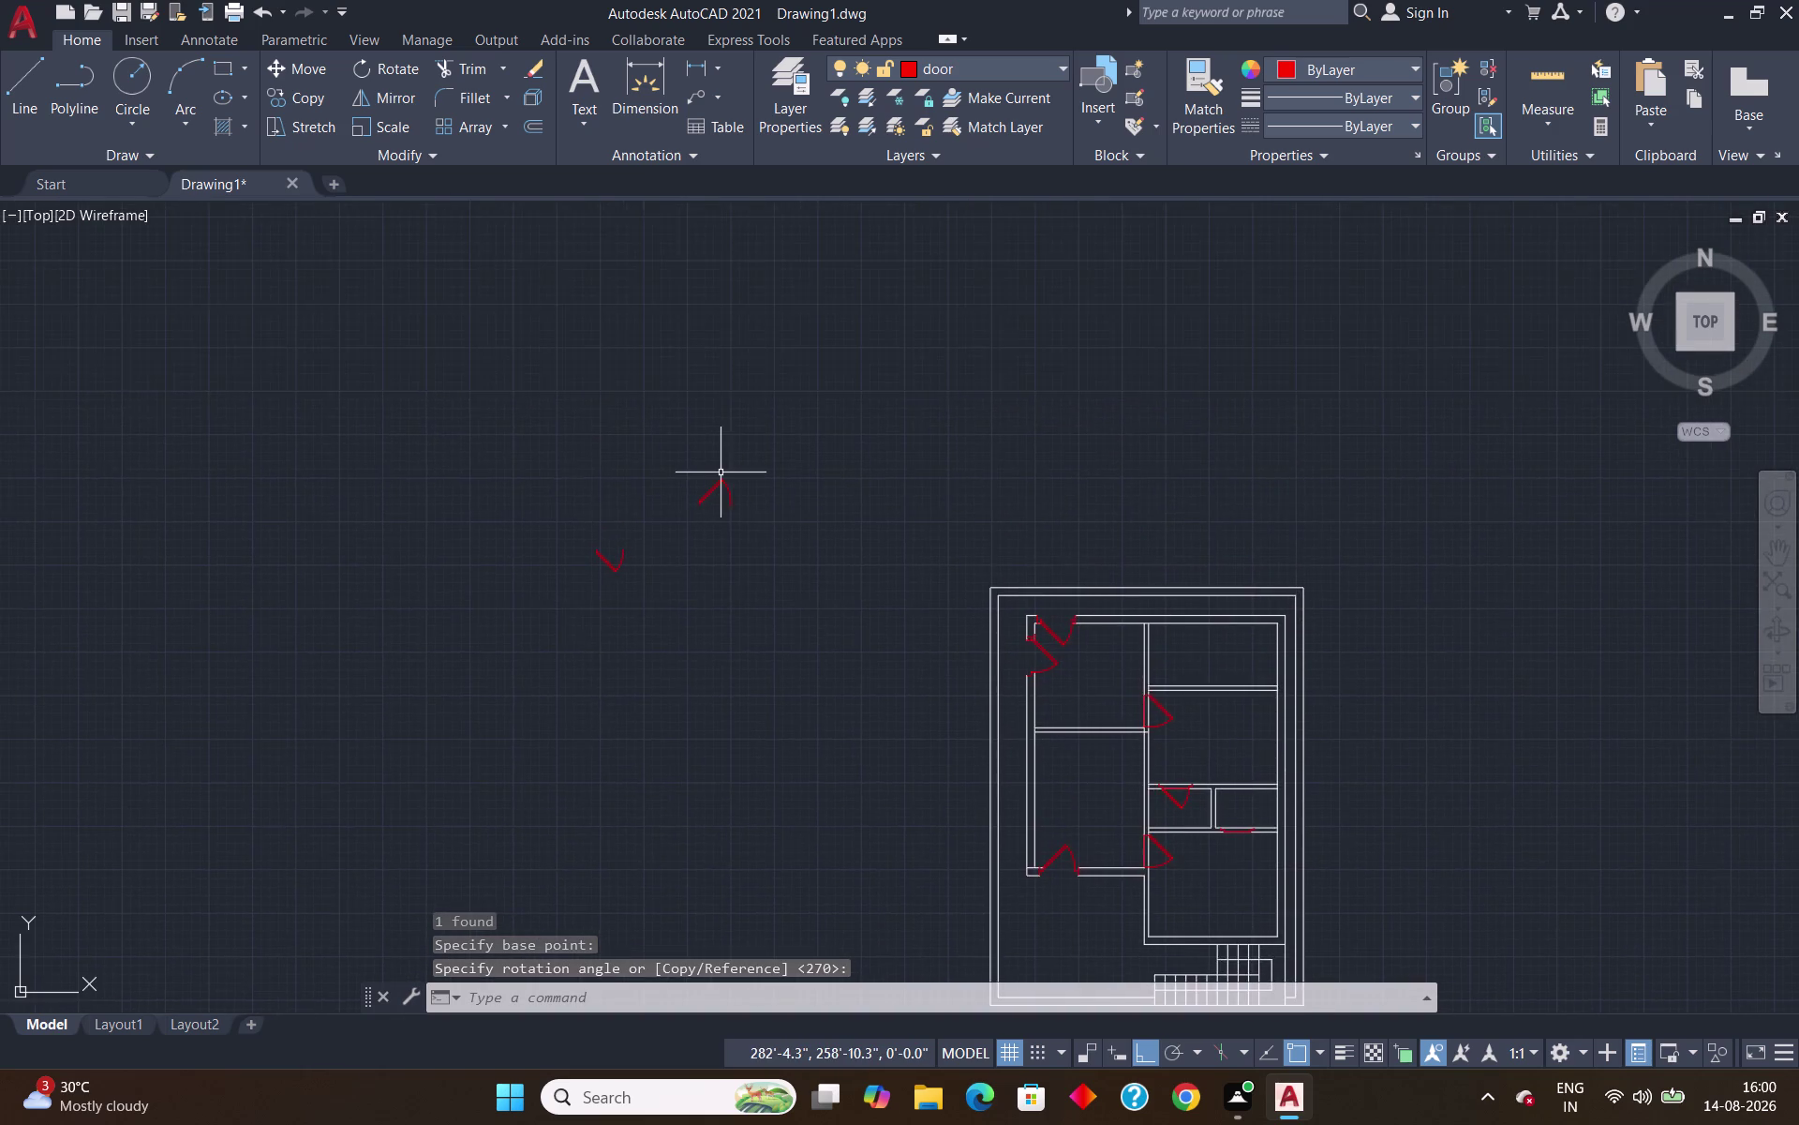
scroll(up, 3)
click(847, 469)
click(622, 645)
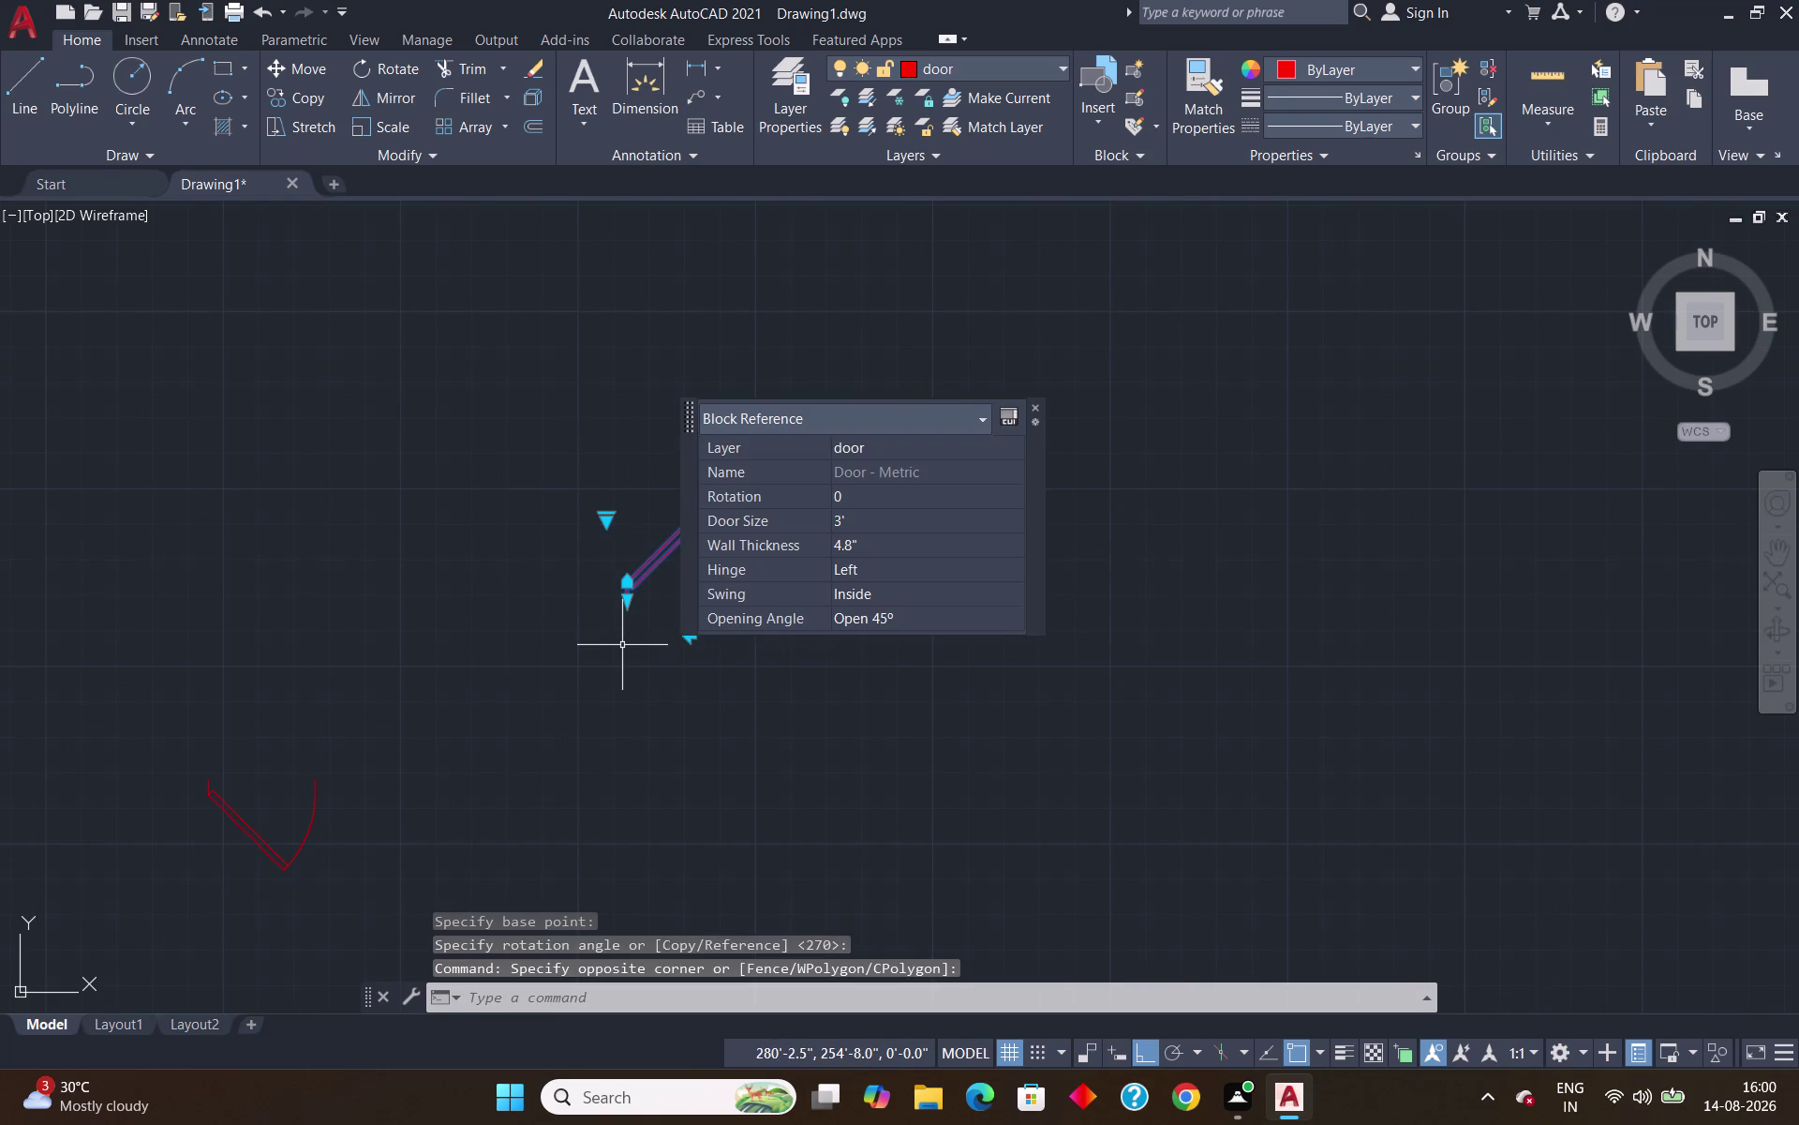
text(sc)
key(Return)
Scale the 0° door by reference from its 3' width to 2'-6".
scroll(up, 3)
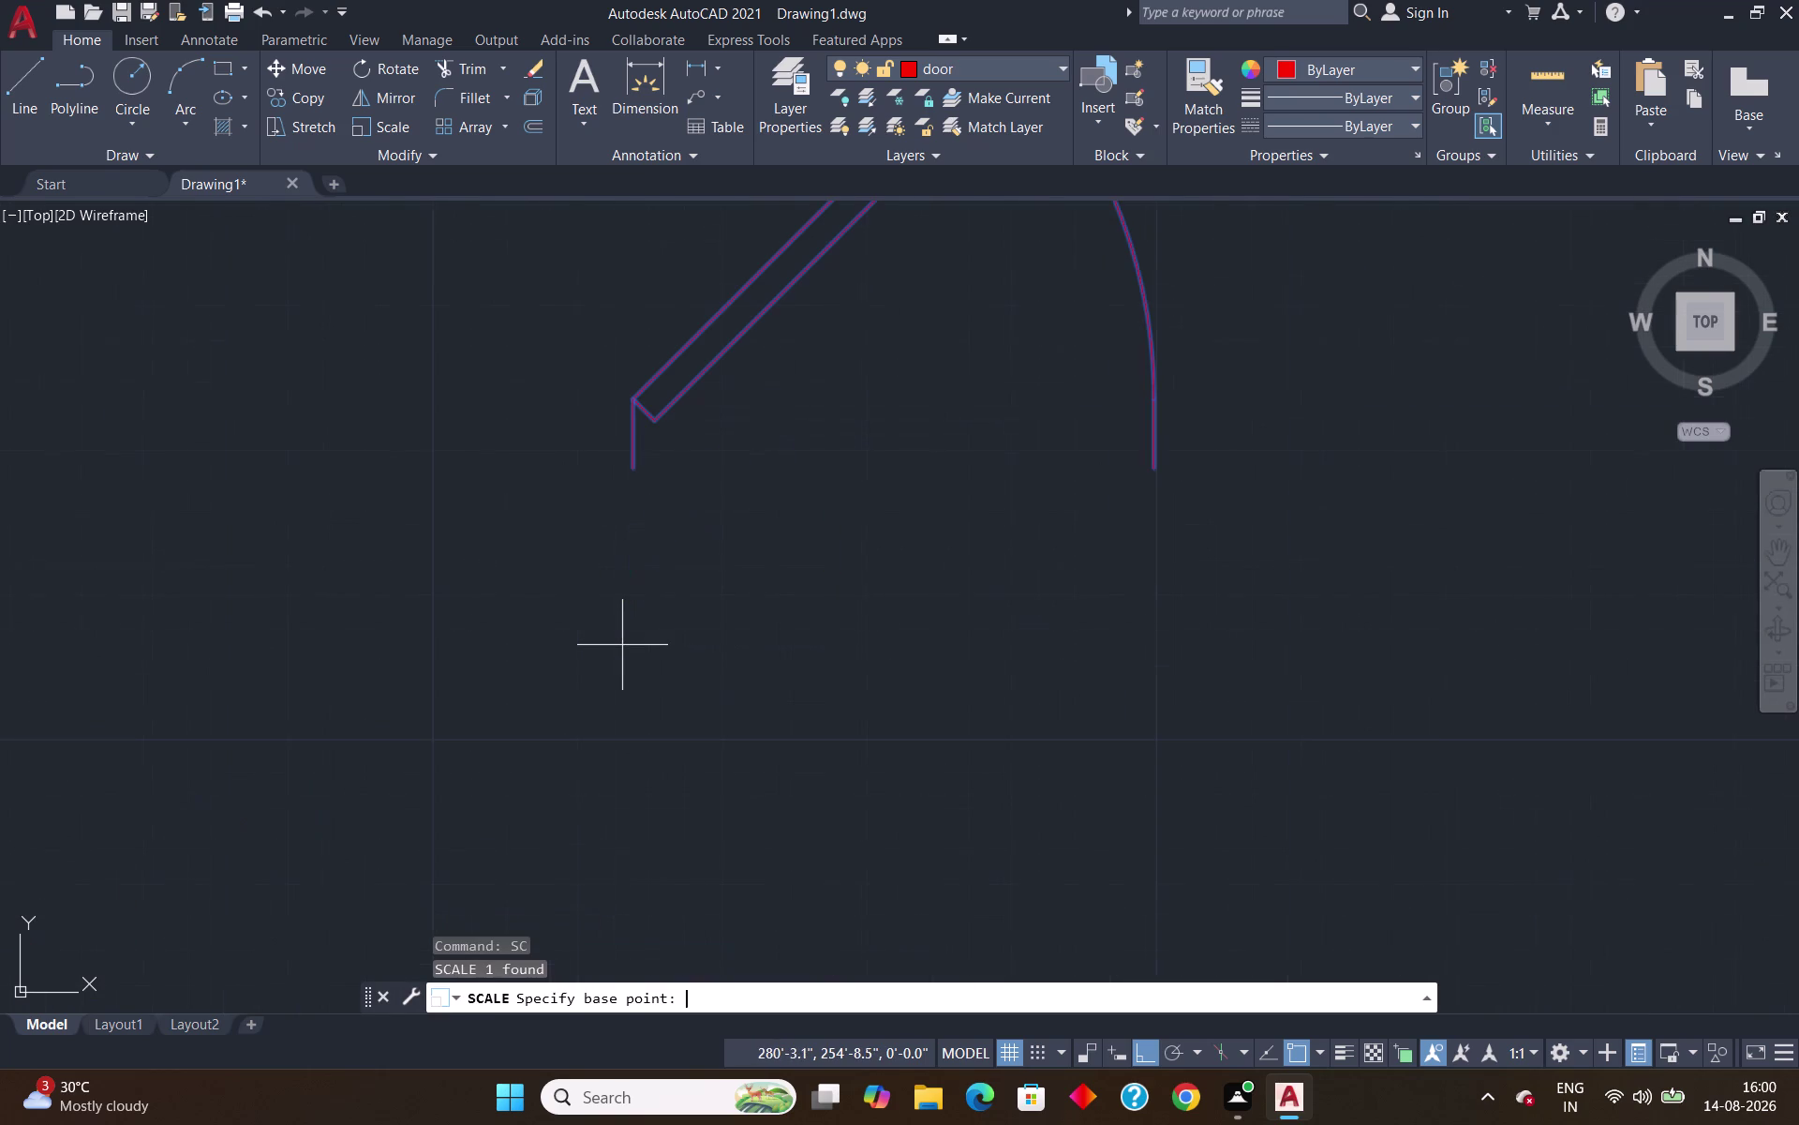
click(631, 476)
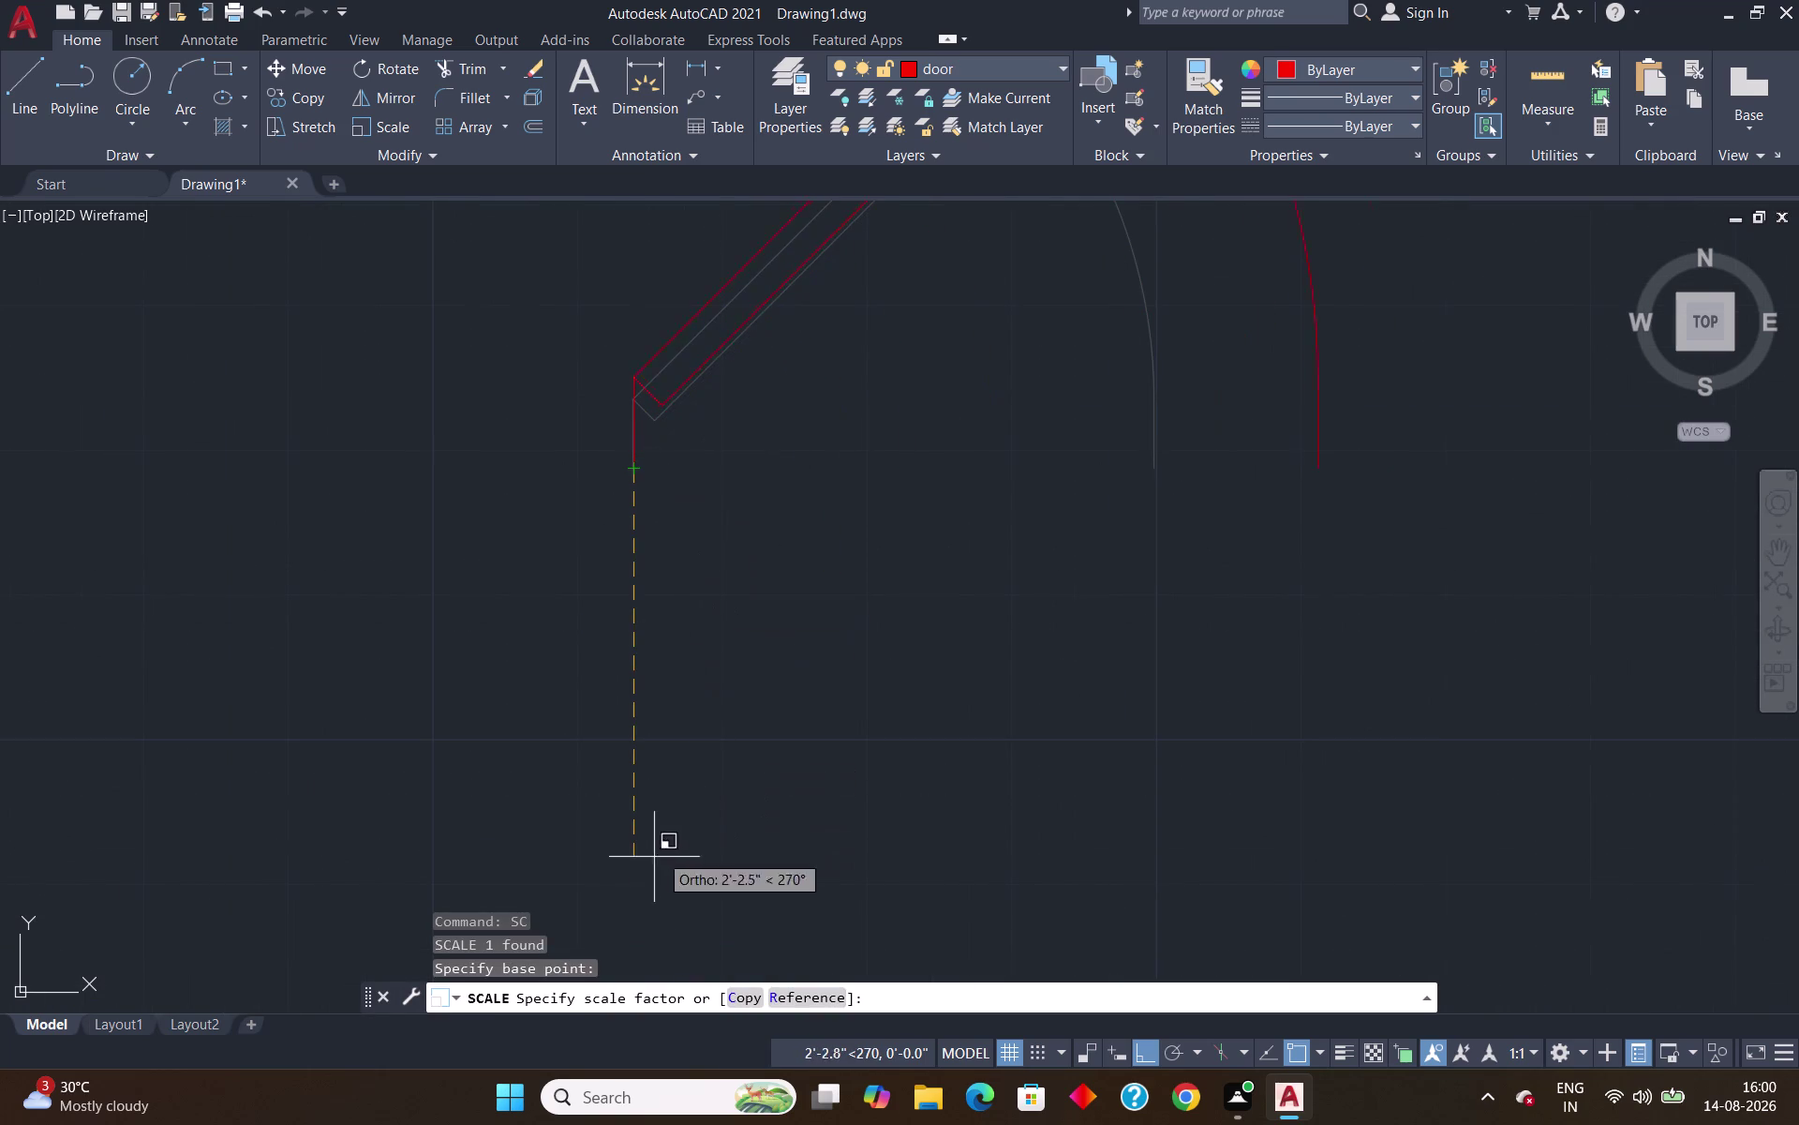
click(788, 986)
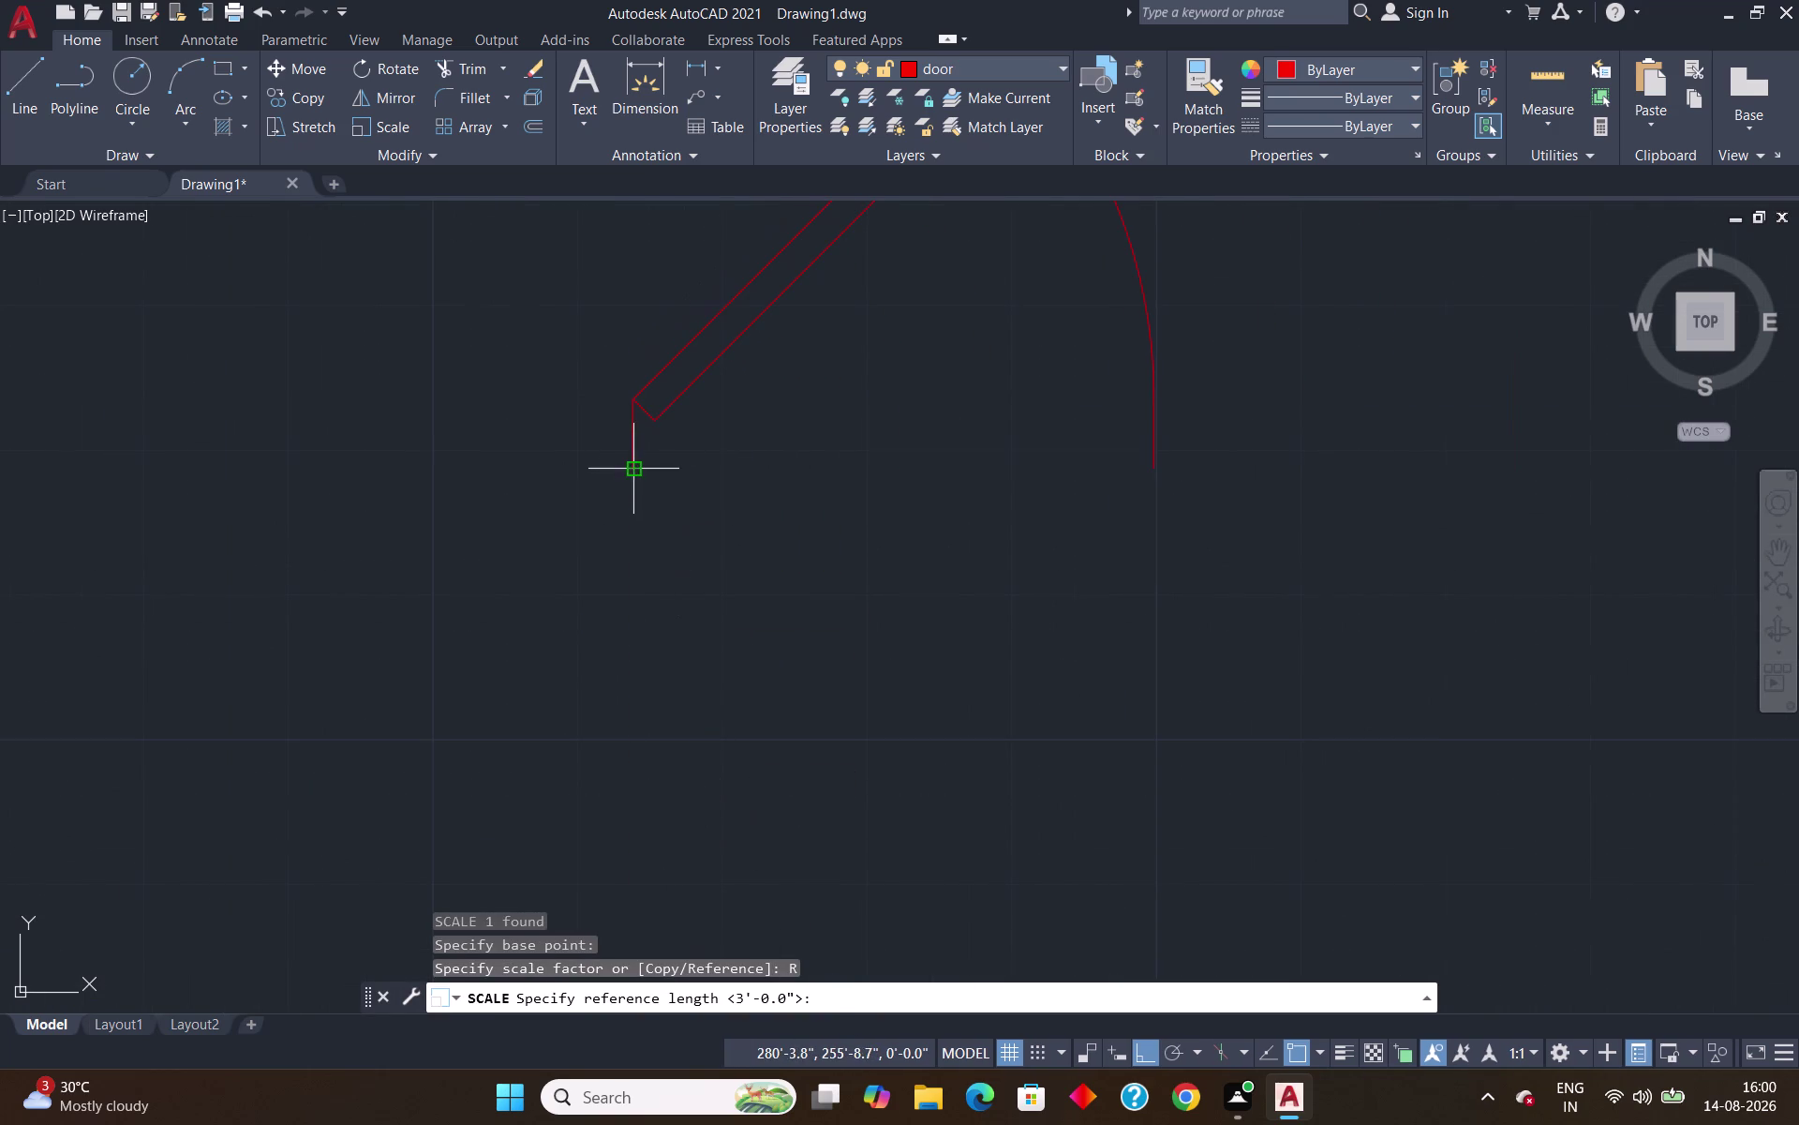
click(637, 474)
click(1159, 468)
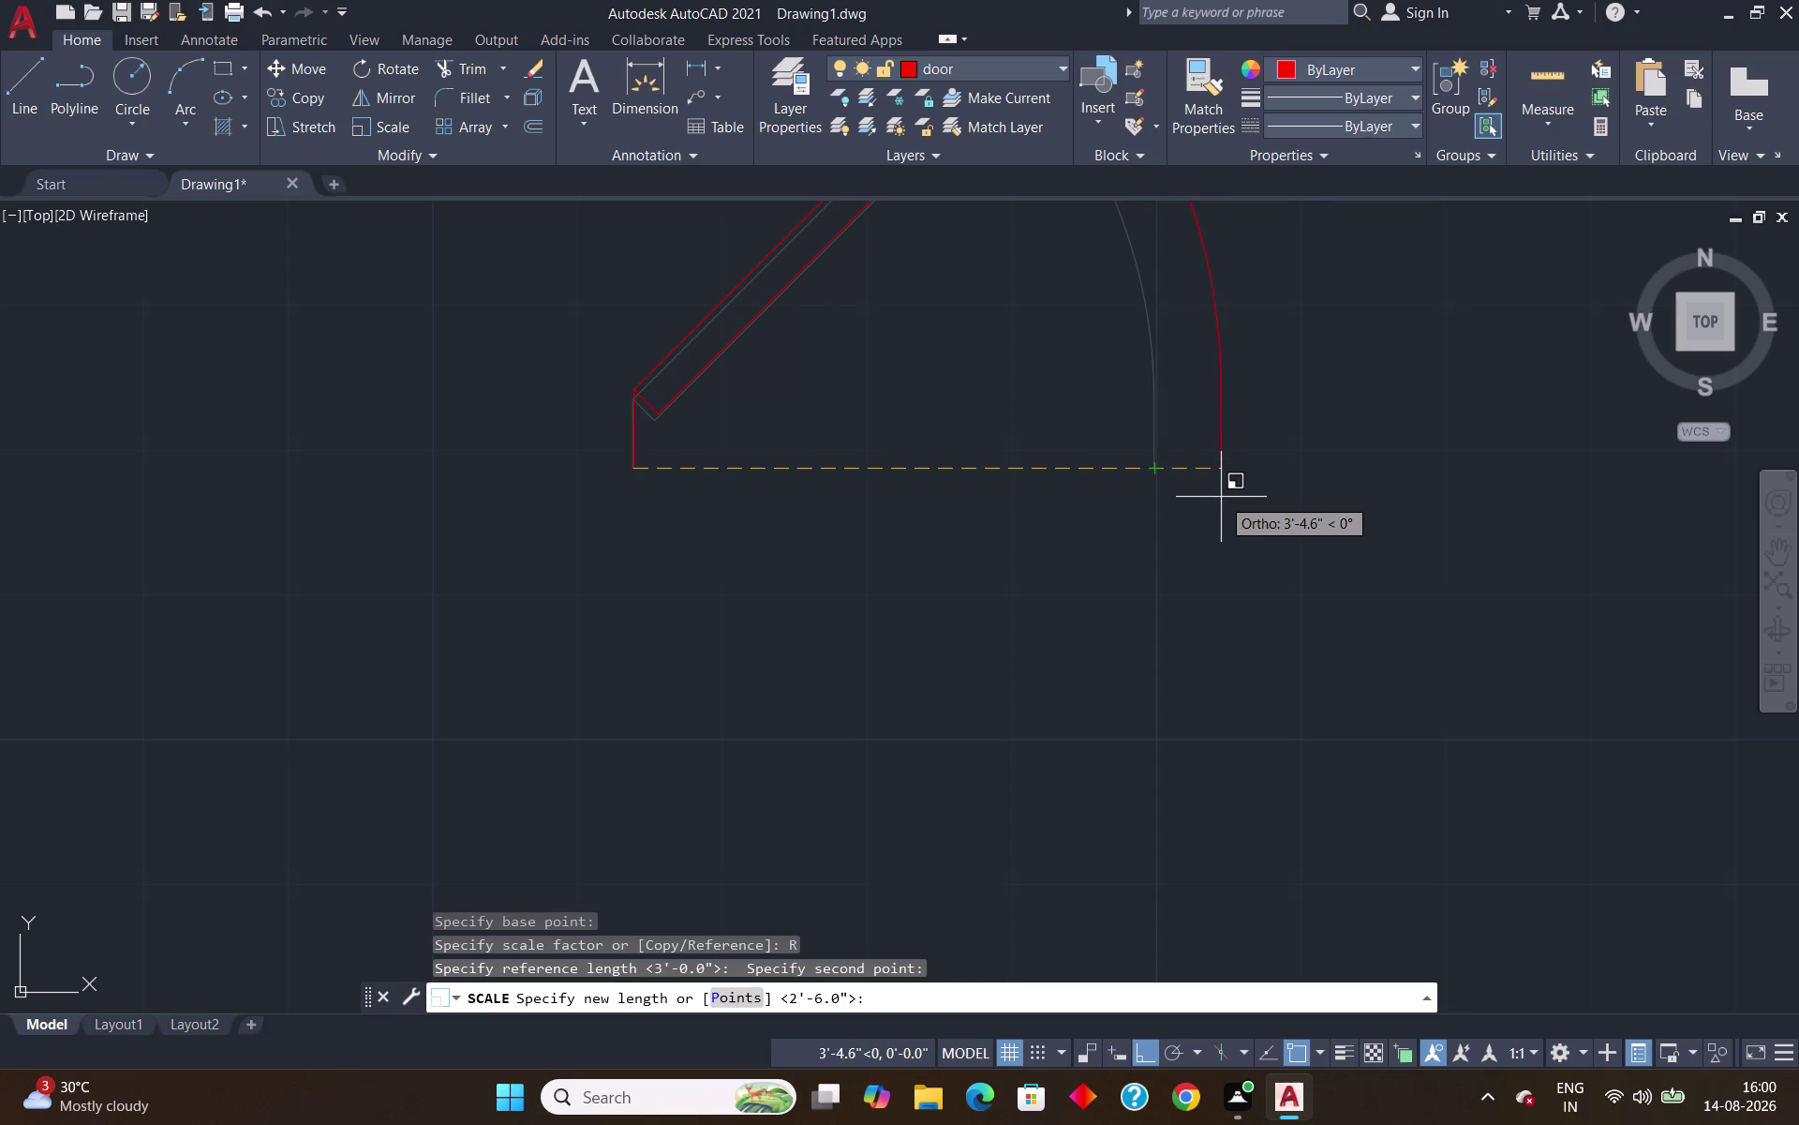
key(Return)
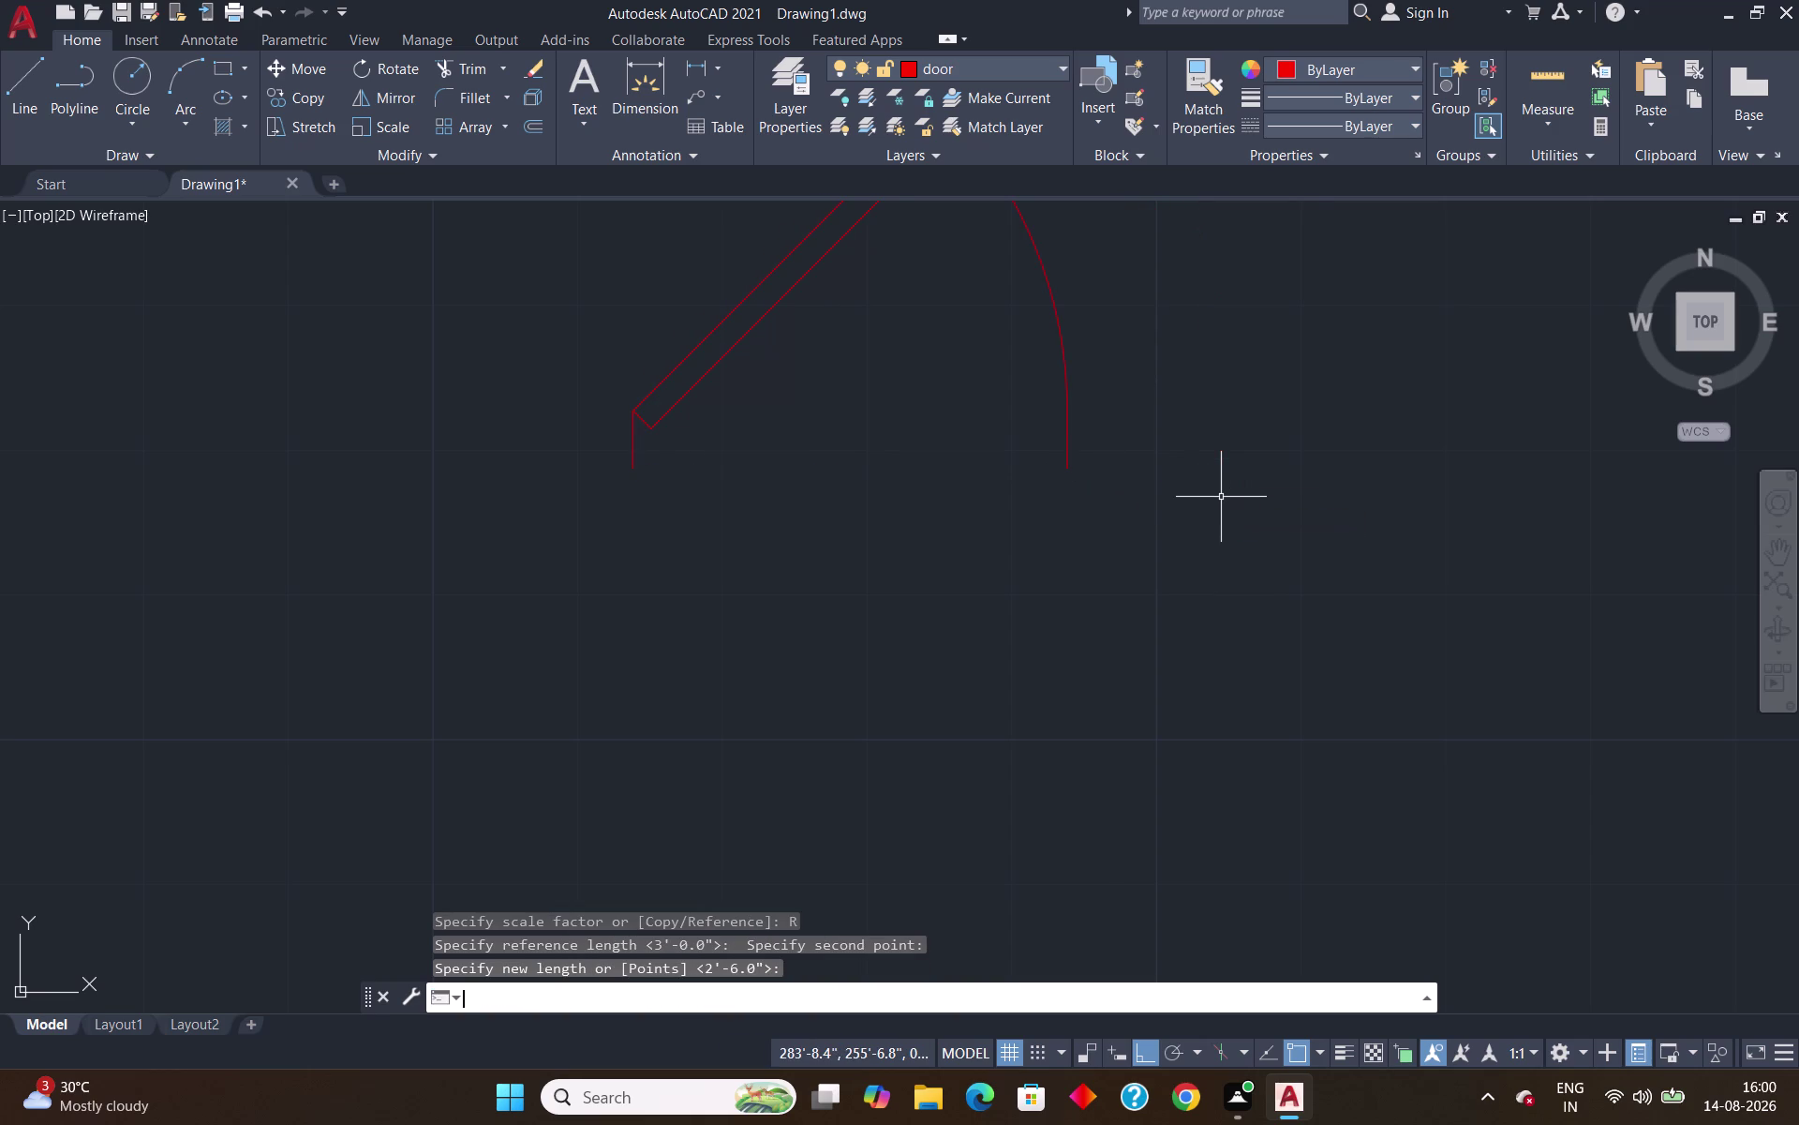
Copy the resized 2'-6" door into the horizontal wall opening of the plan.
scroll(down, 3)
scroll(up, 3)
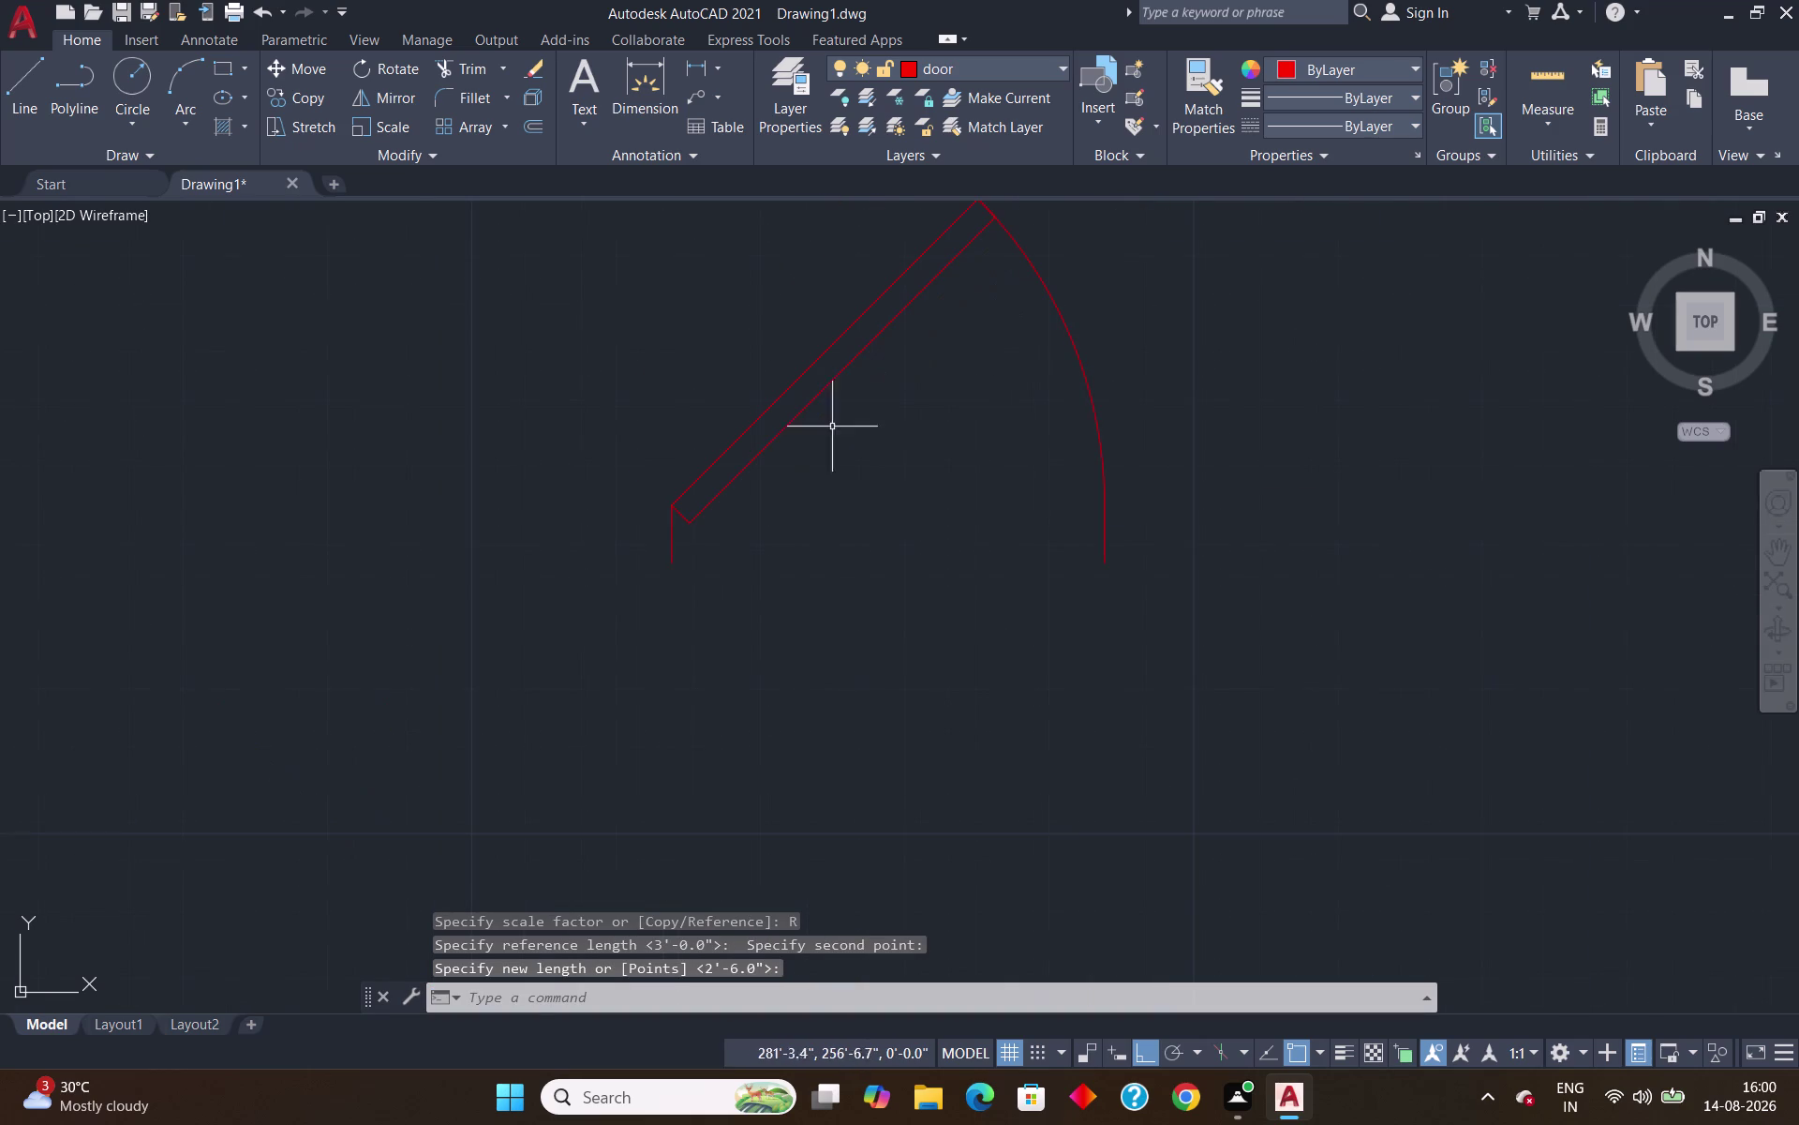
click(691, 519)
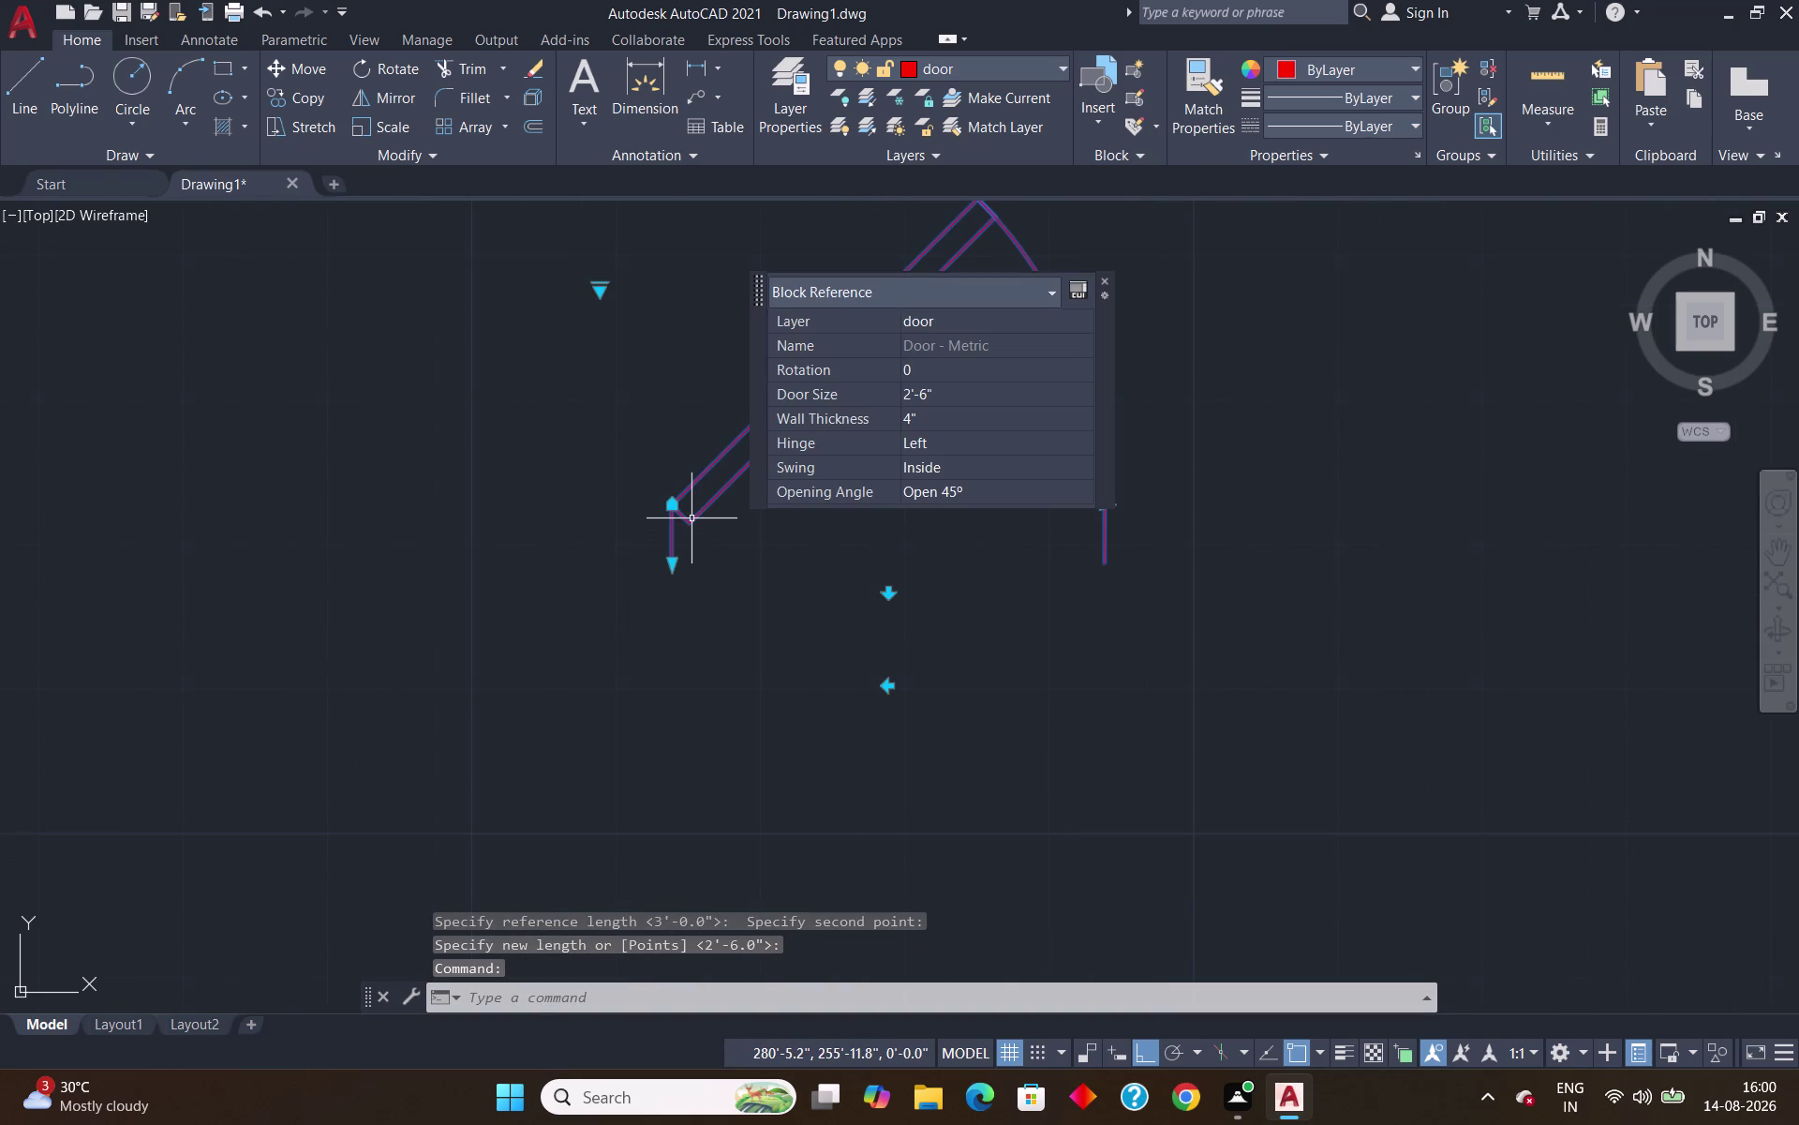
text(co)
key(Return)
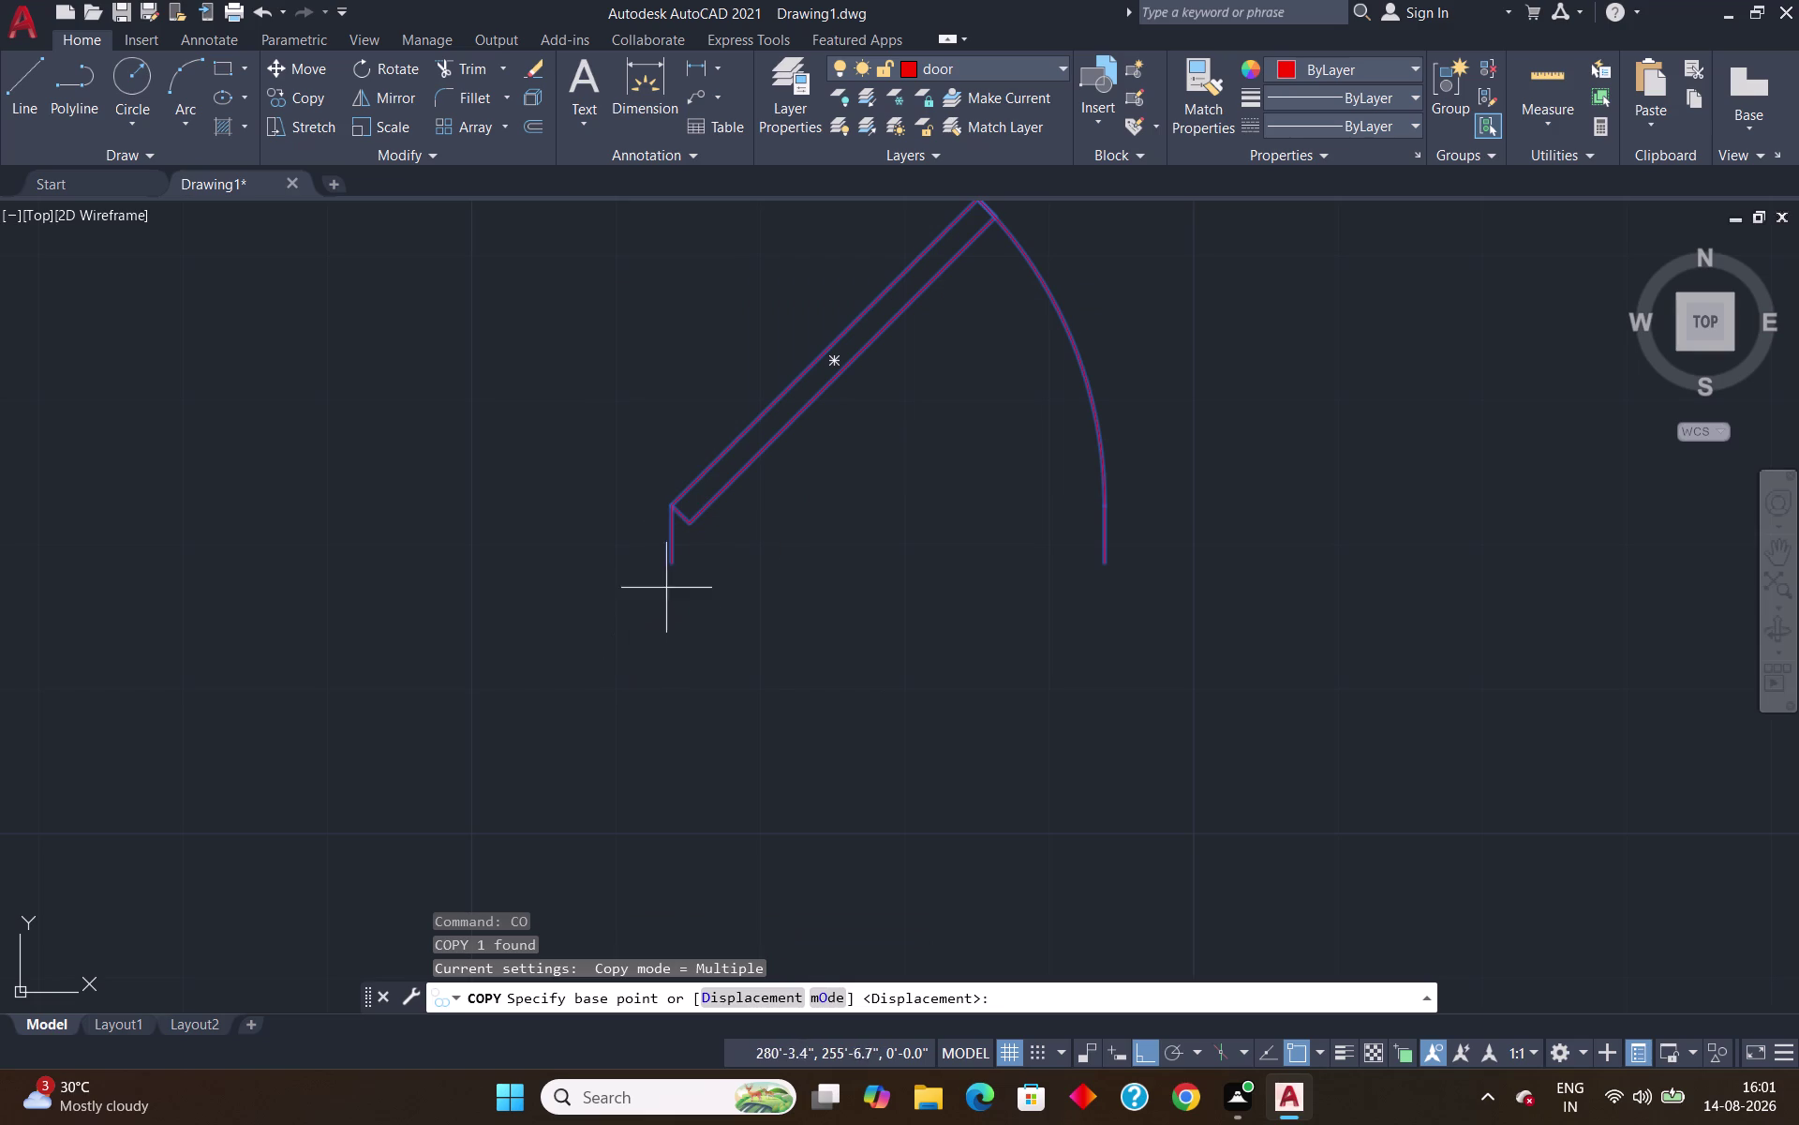
click(676, 571)
scroll(down, 3)
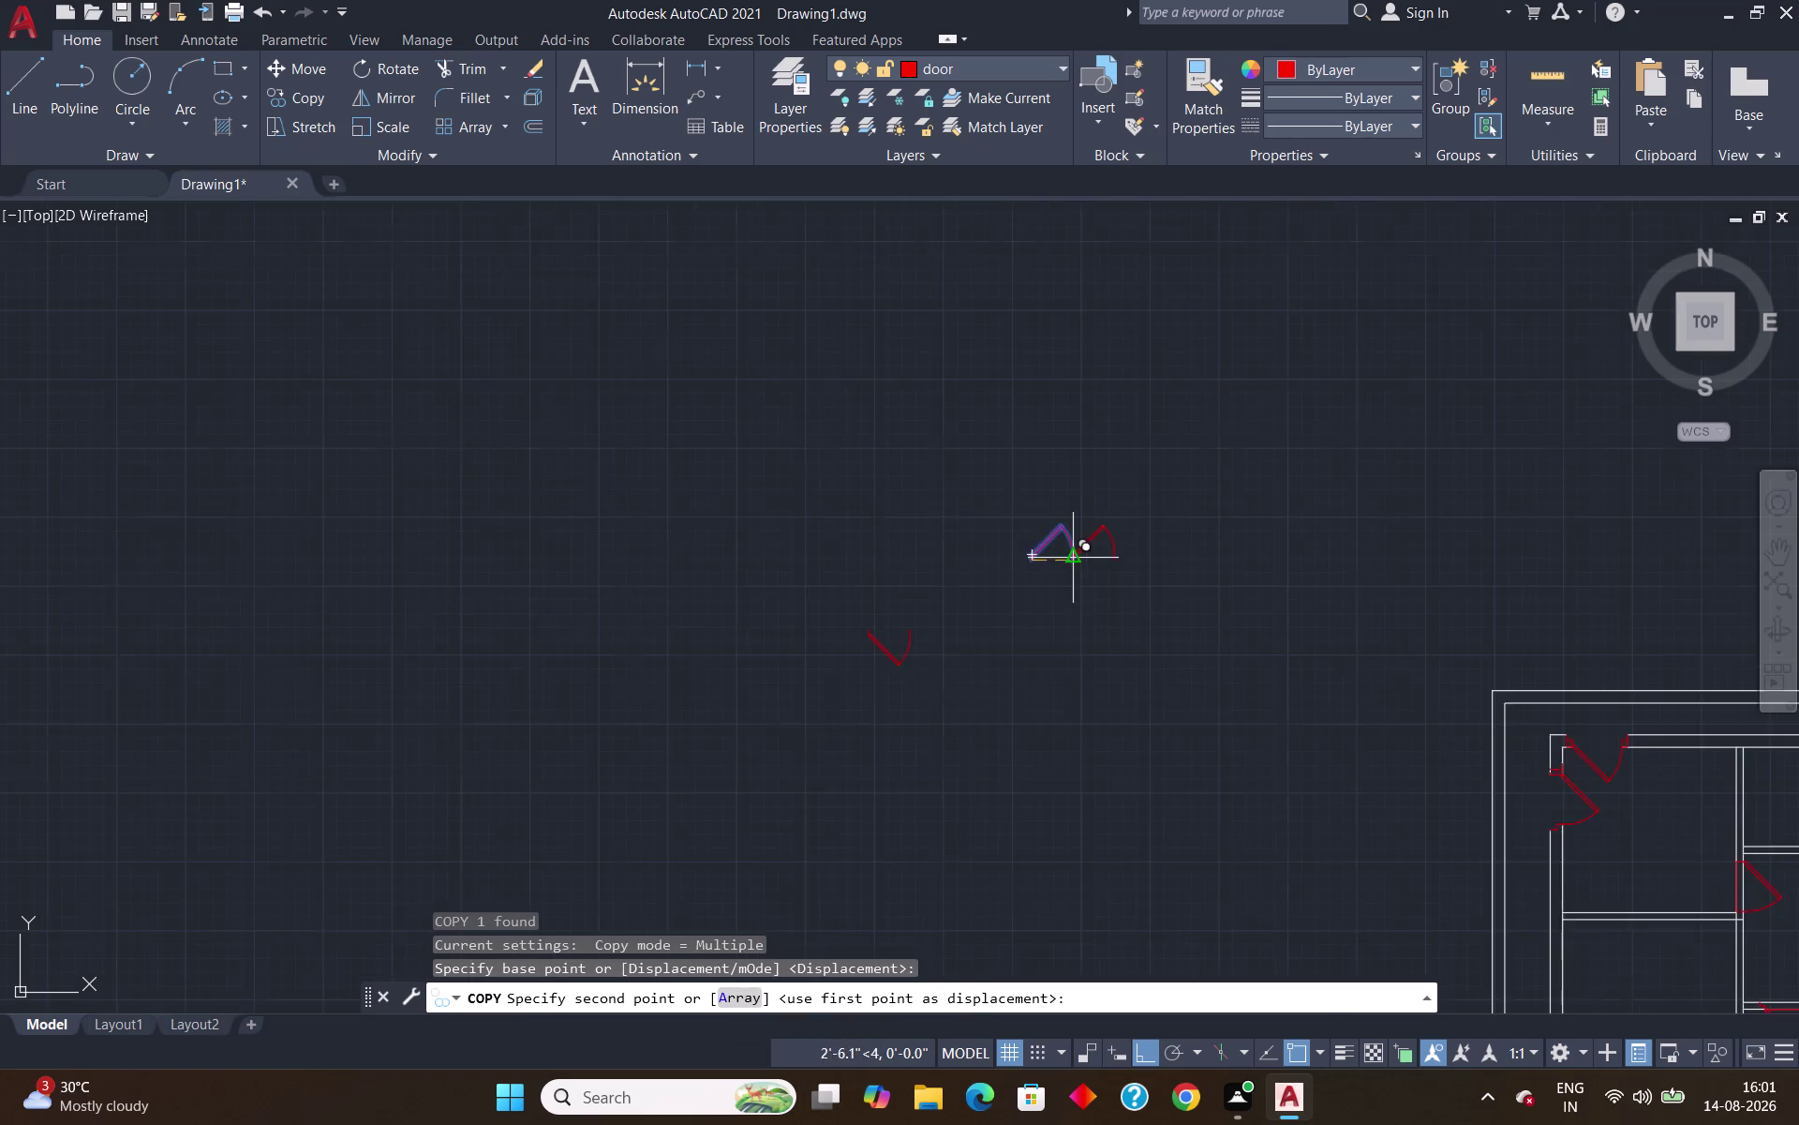
scroll(down, 3)
middle_drag(1161, 638, 325, 367)
scroll(up, 3)
scroll(down, 3)
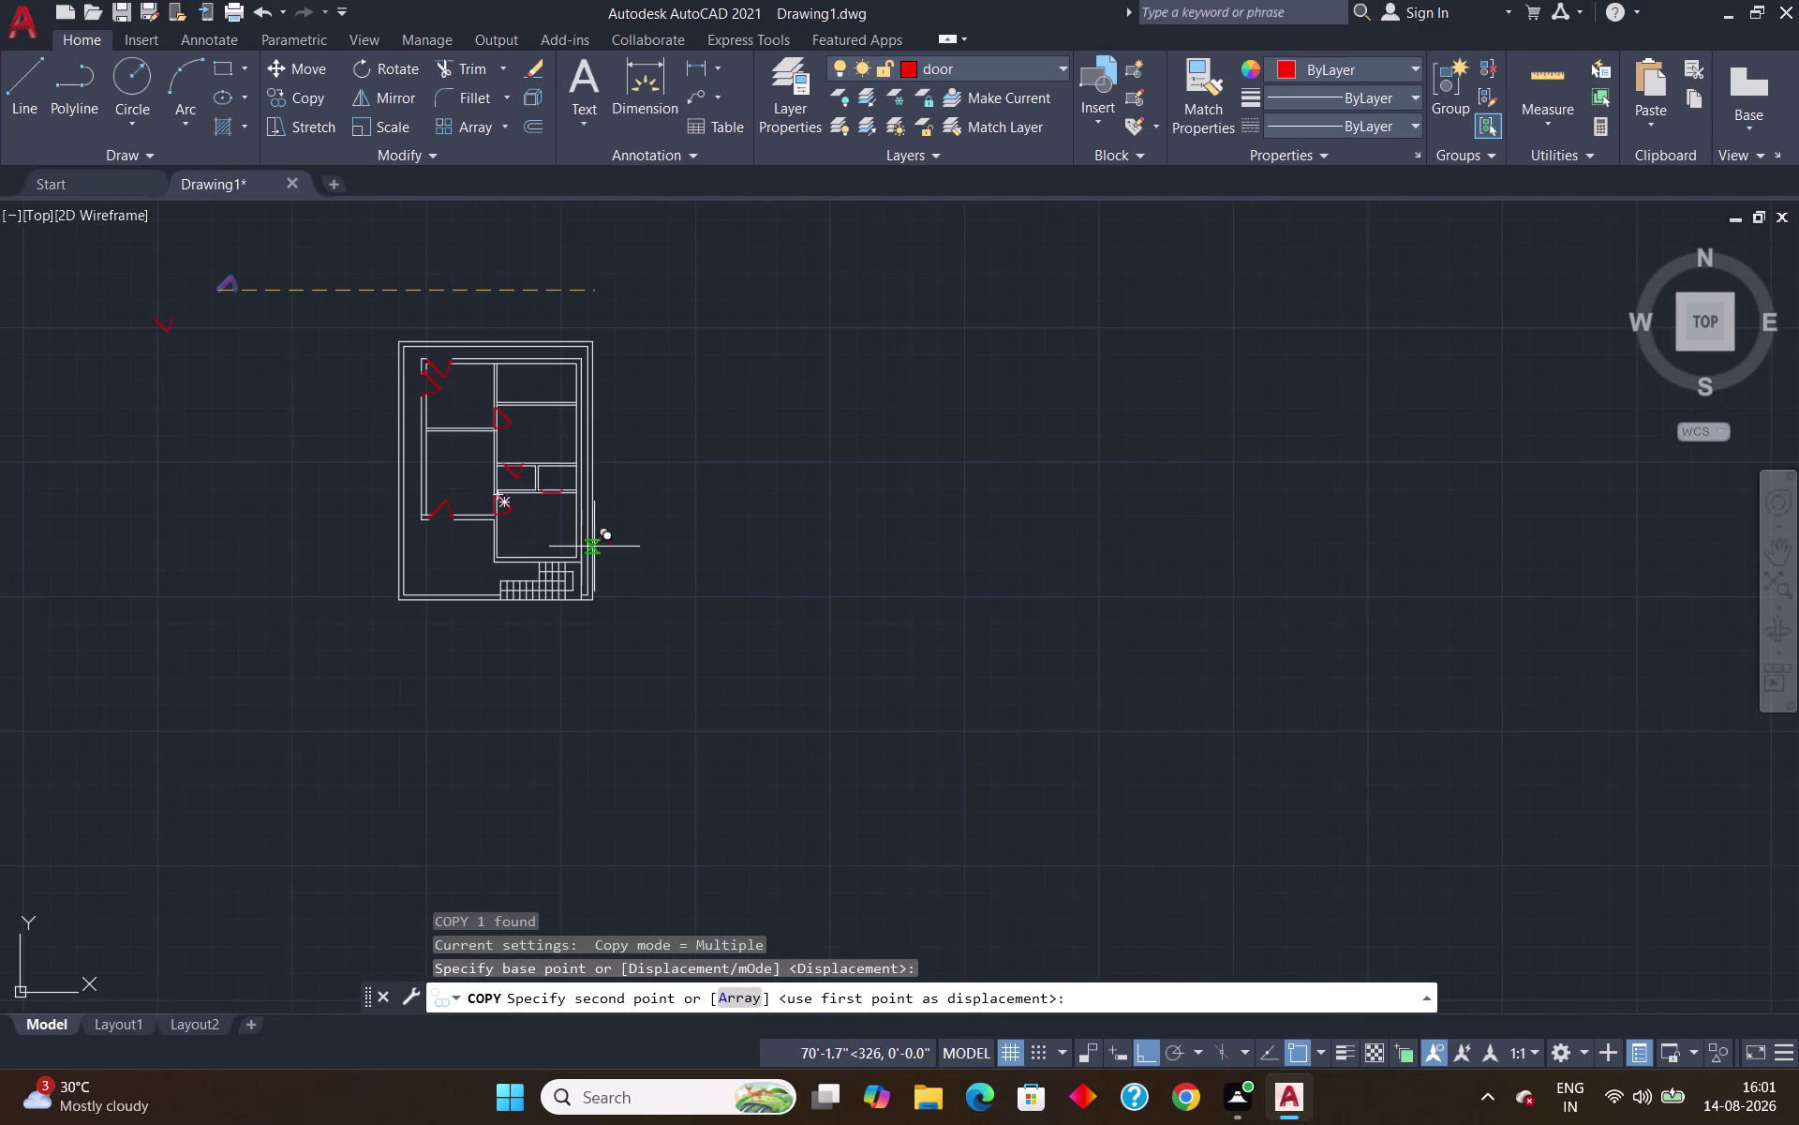
scroll(up, 3)
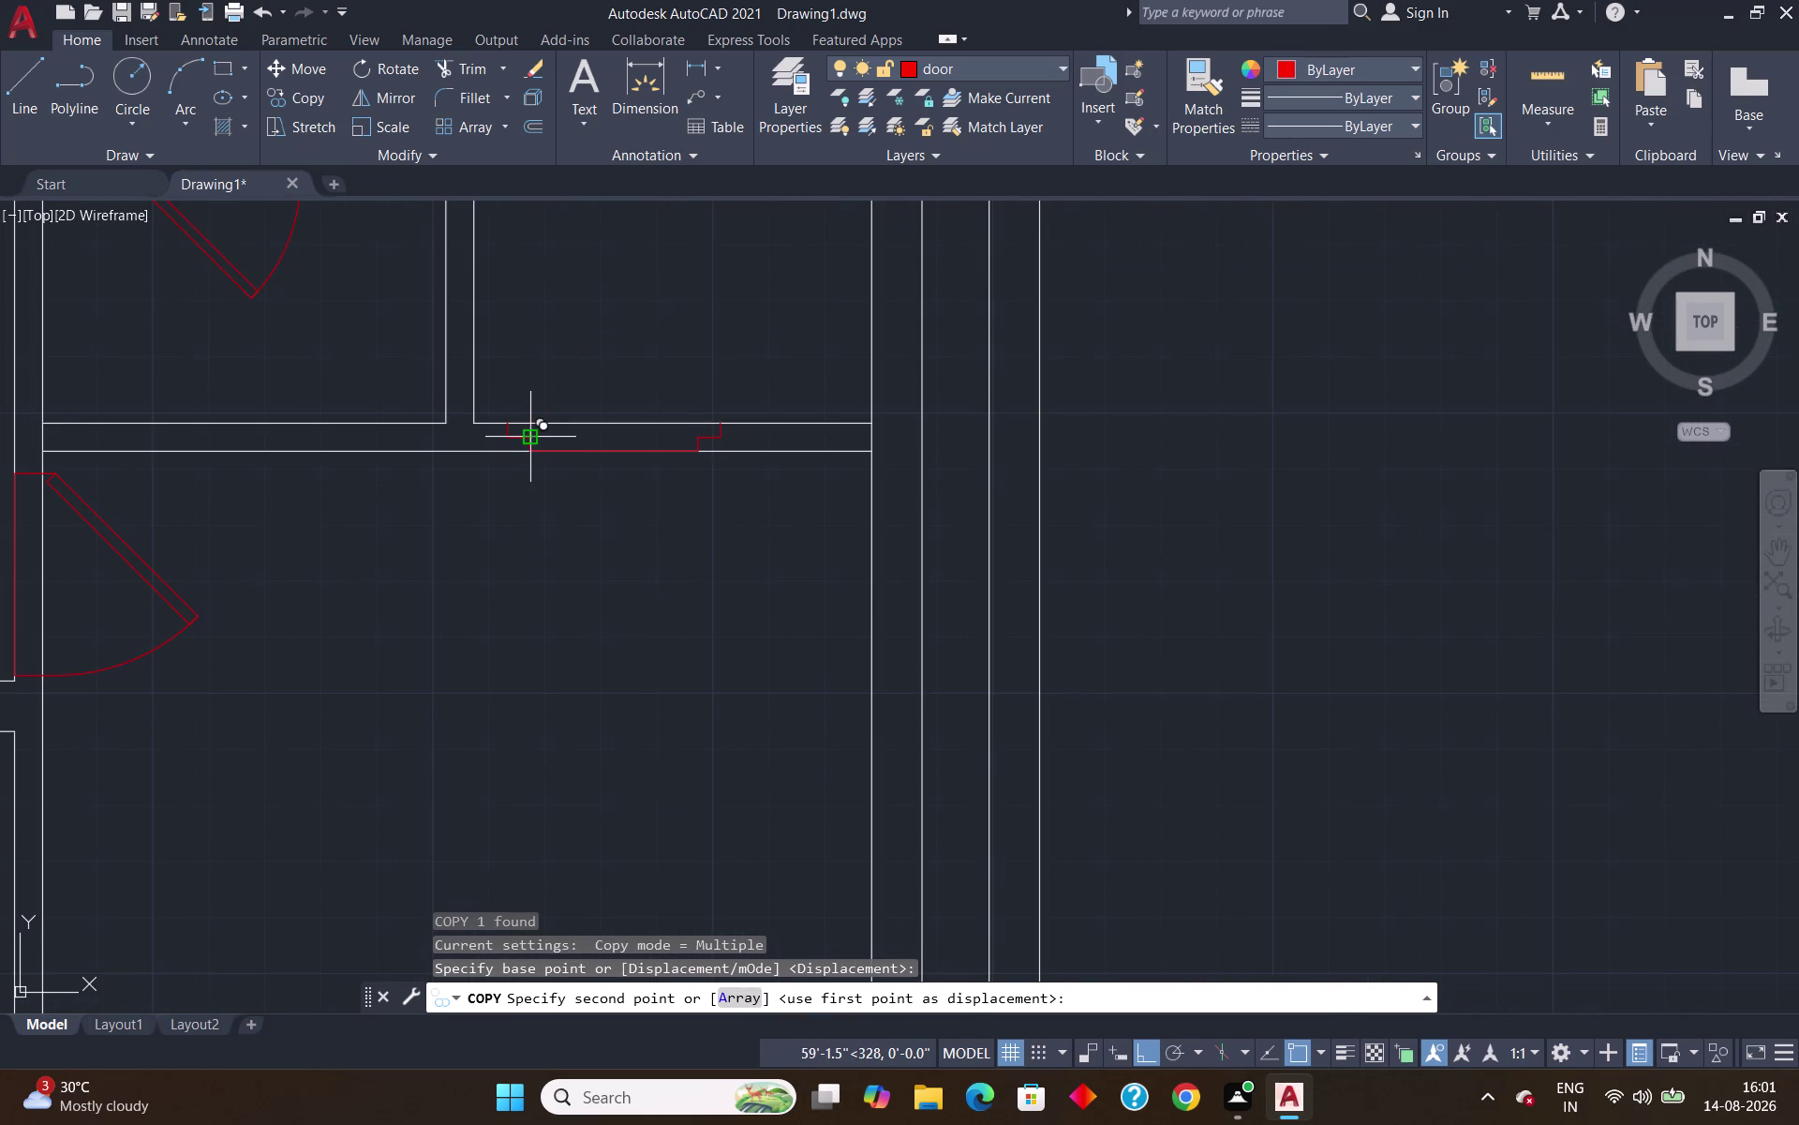
scroll(up, 3)
click(522, 440)
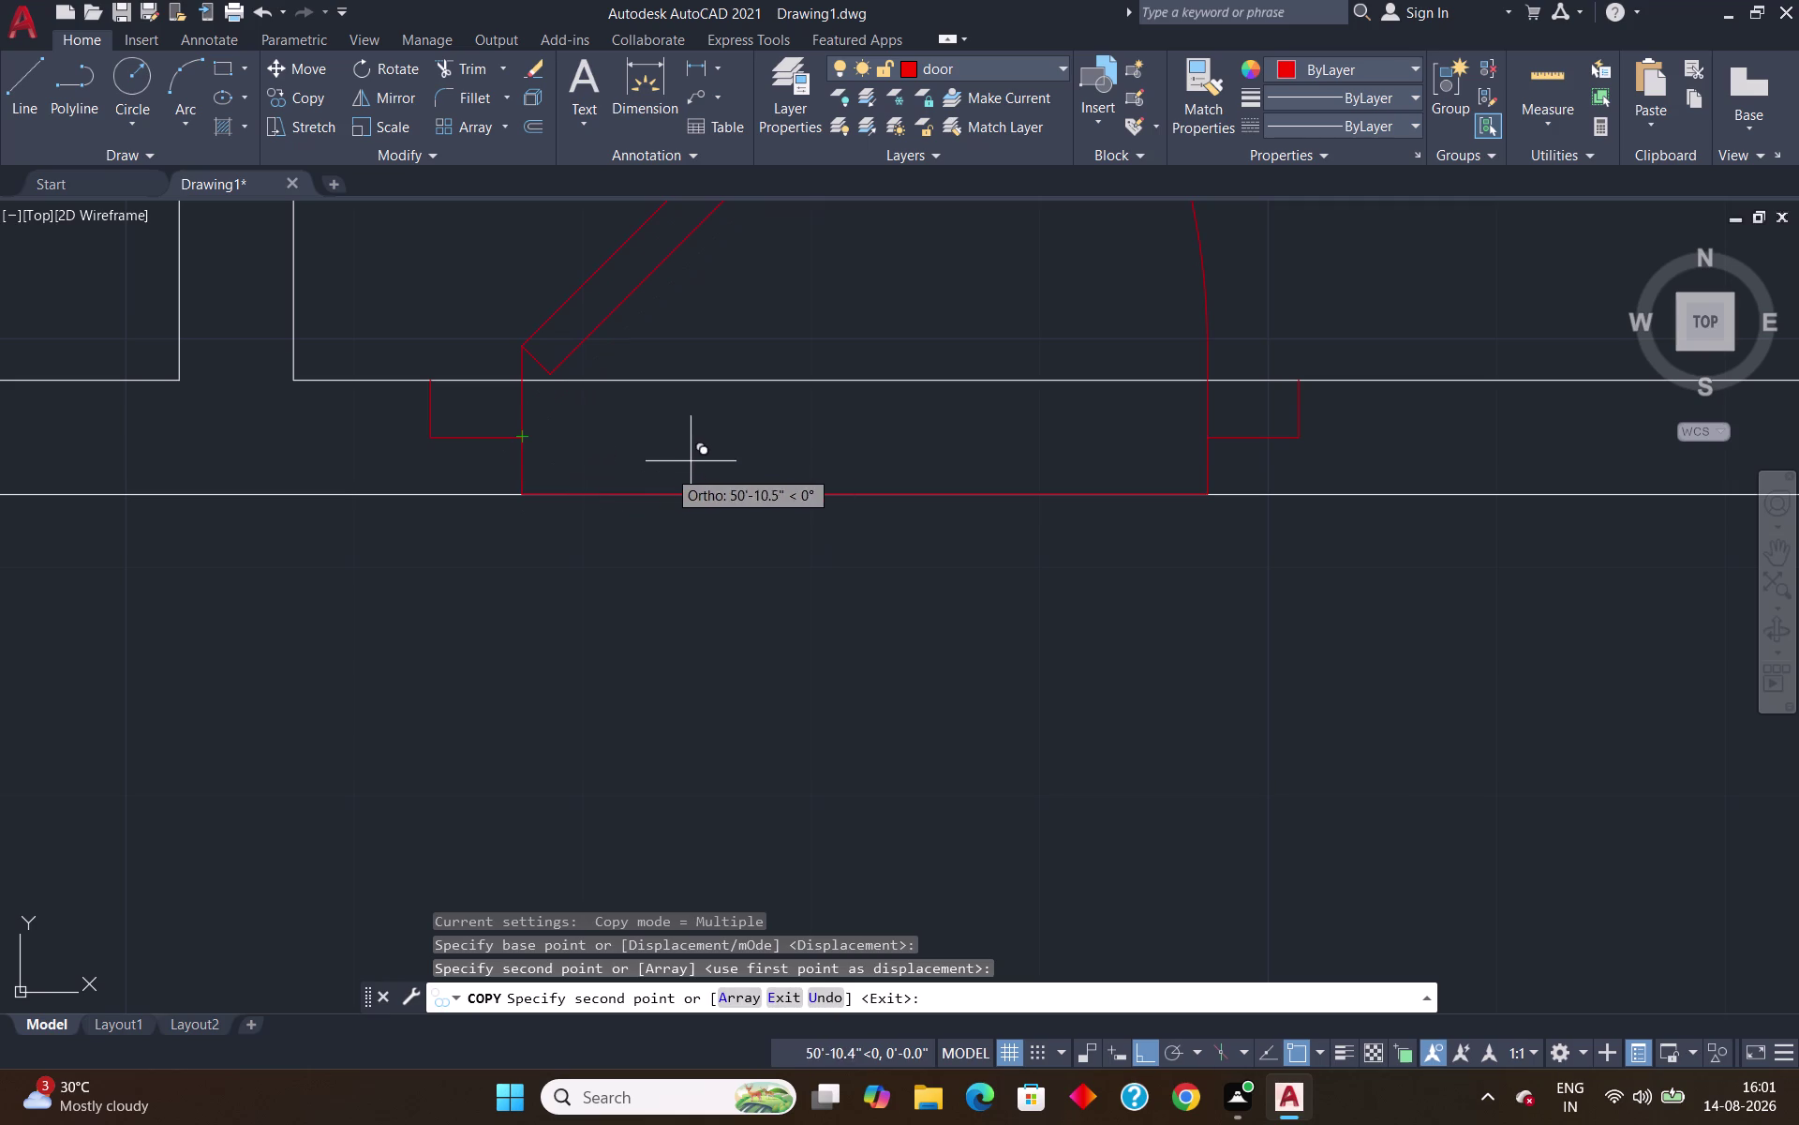
key(Return)
Trim the wall and jamb lines out of the new horizontal doorway and one adjacent opening.
text(t)
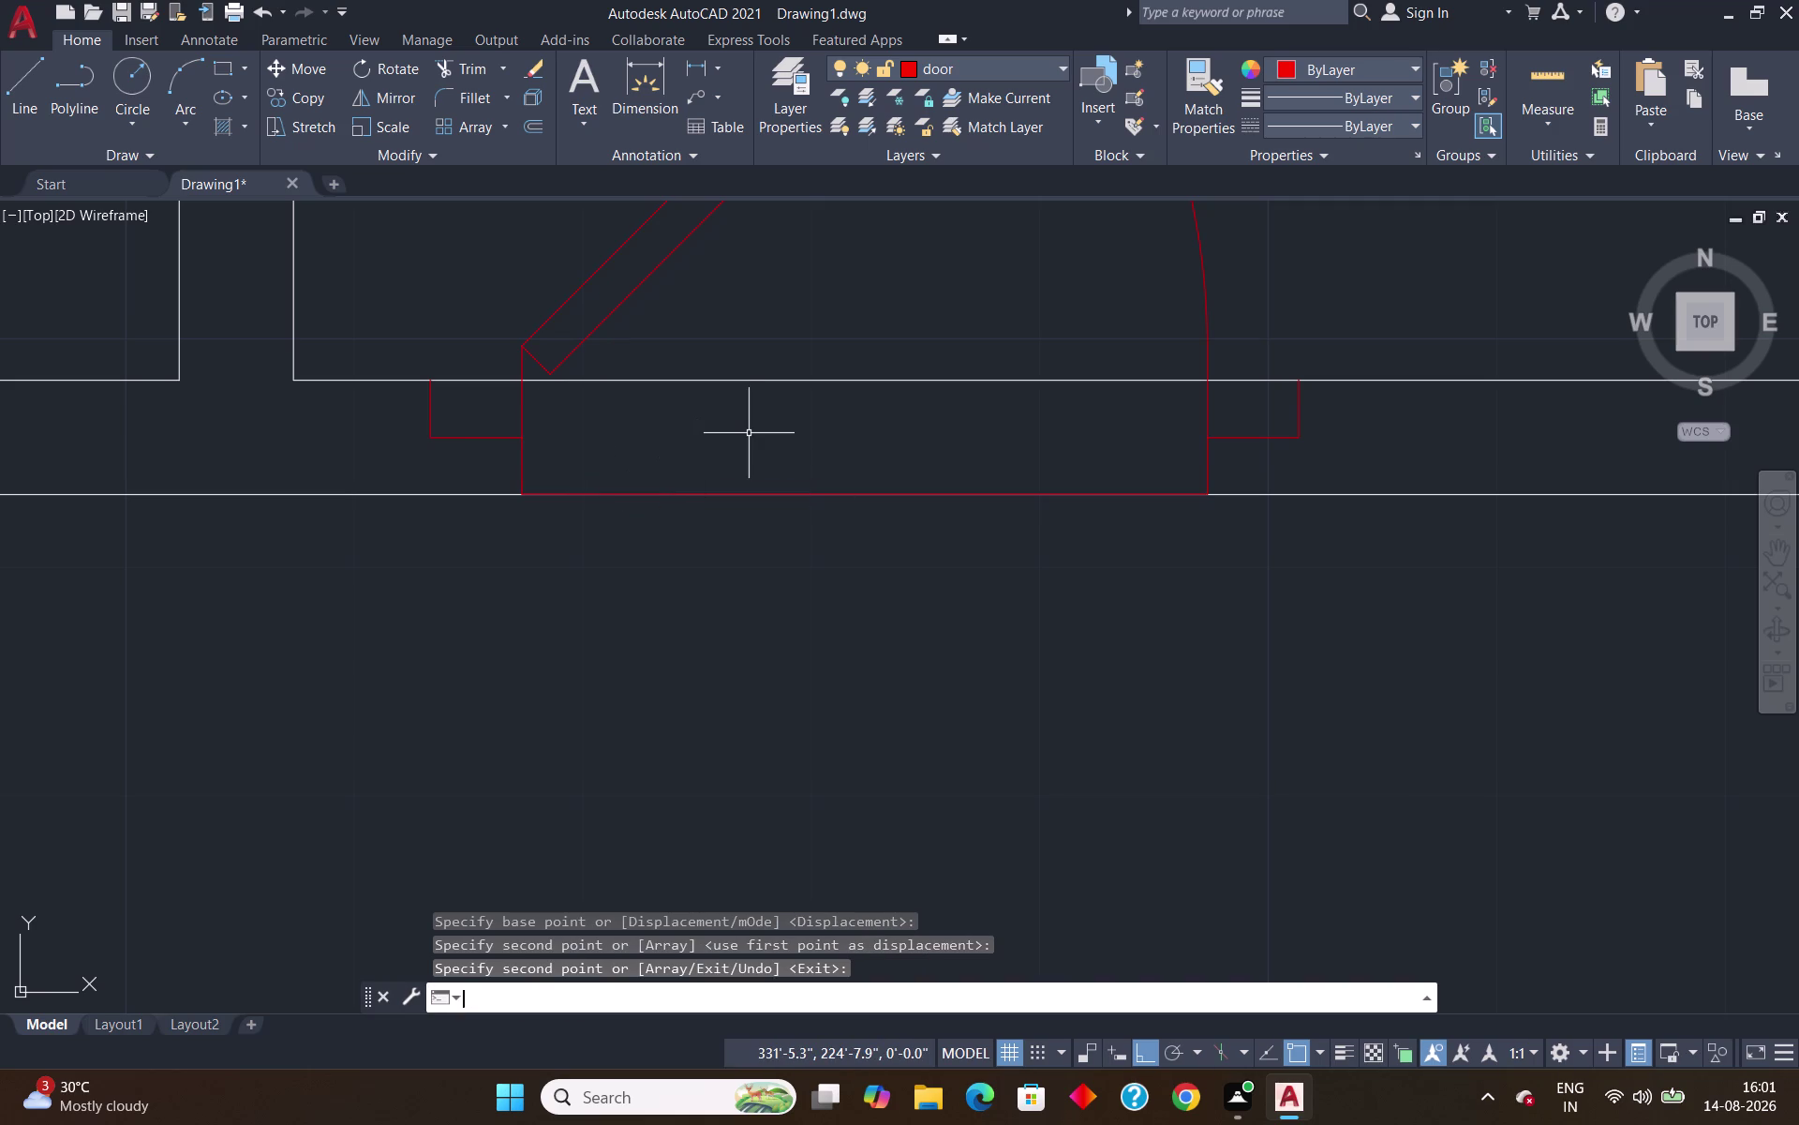
text(r)
key(Return)
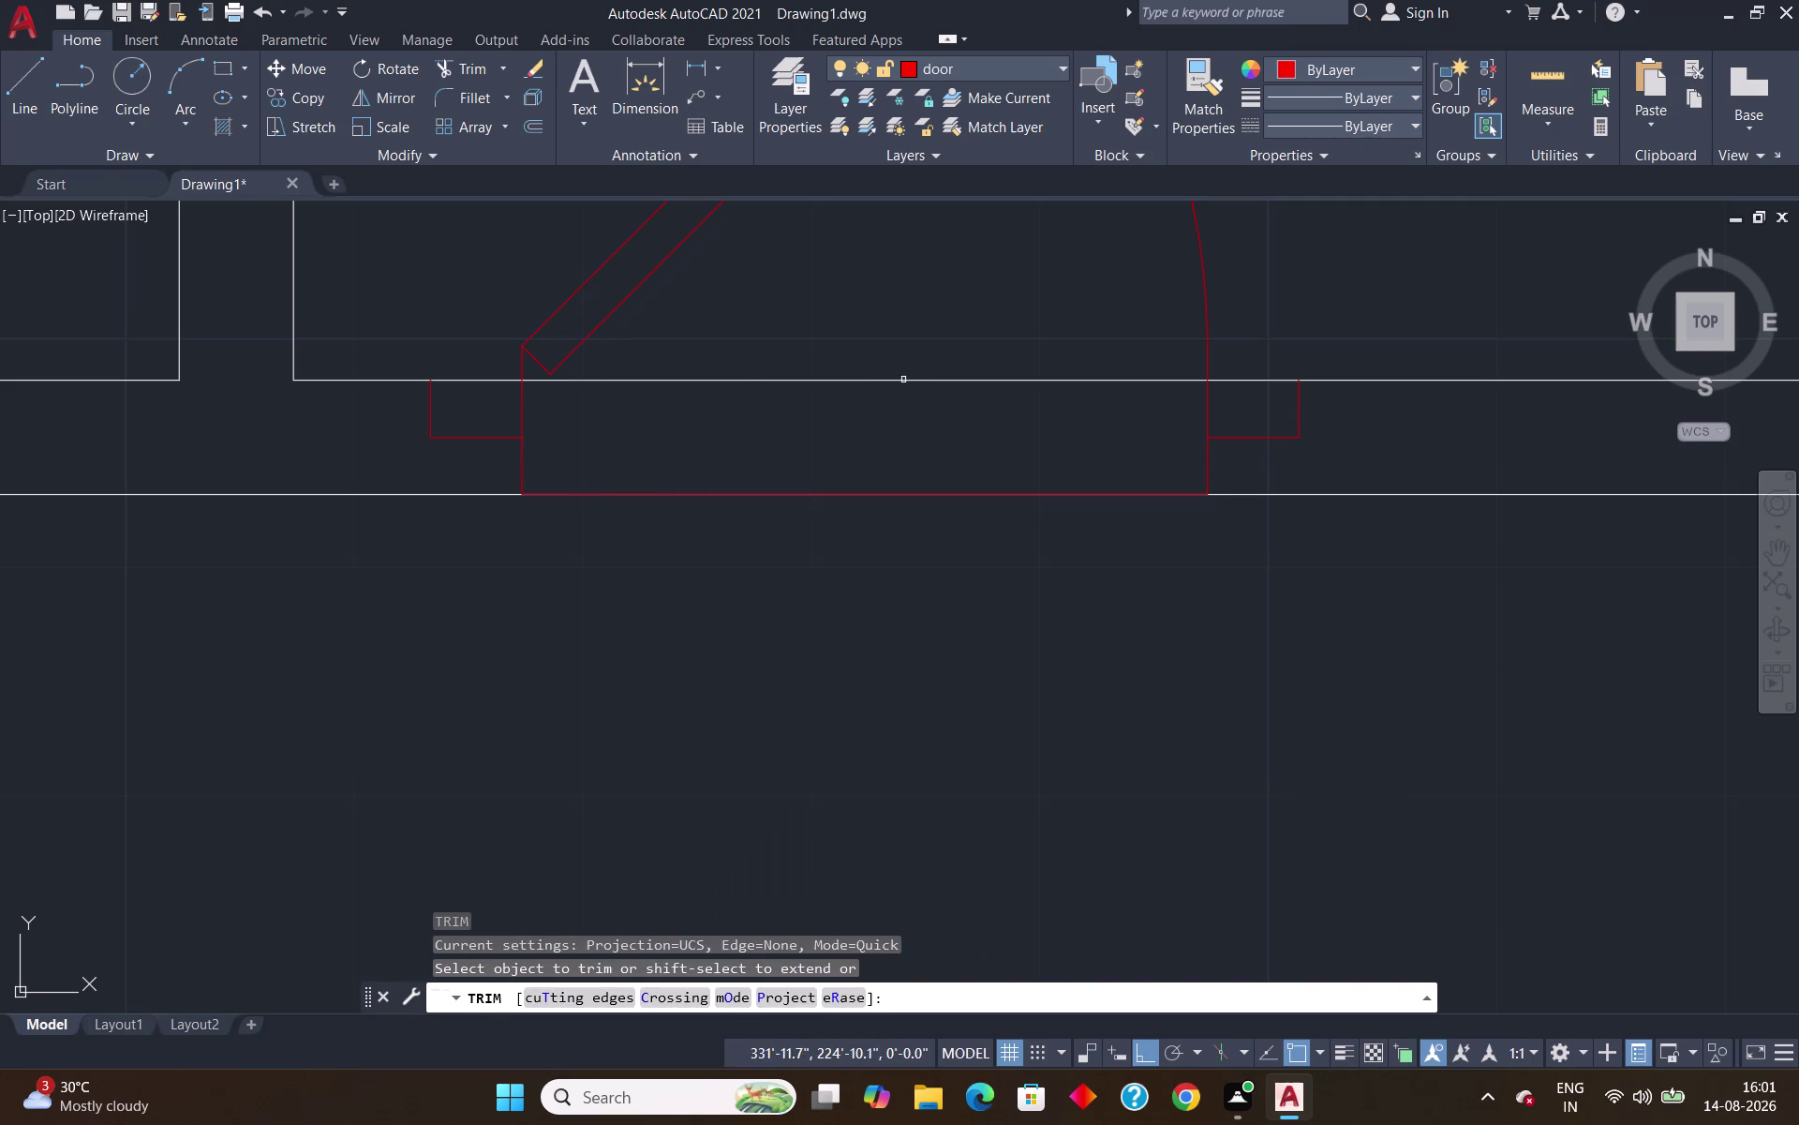
drag(941, 246, 767, 599)
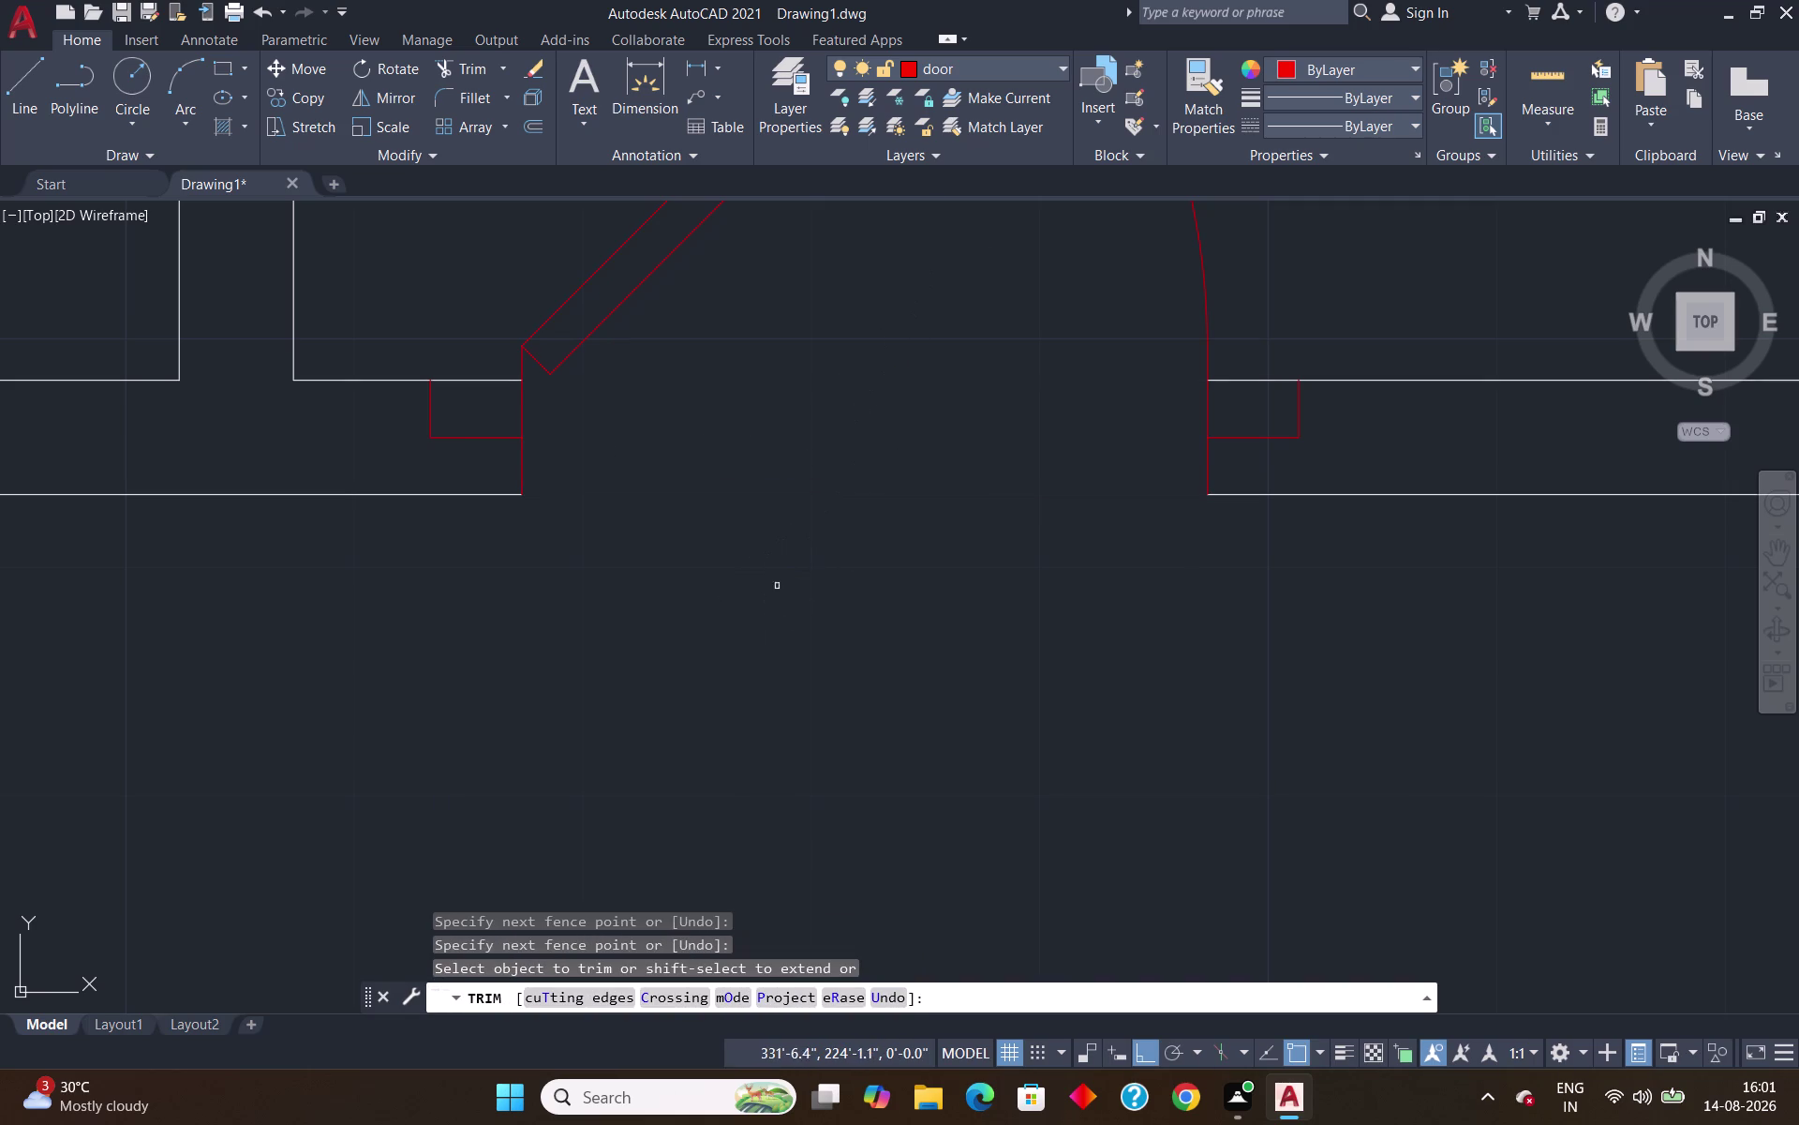
click(1208, 462)
click(523, 466)
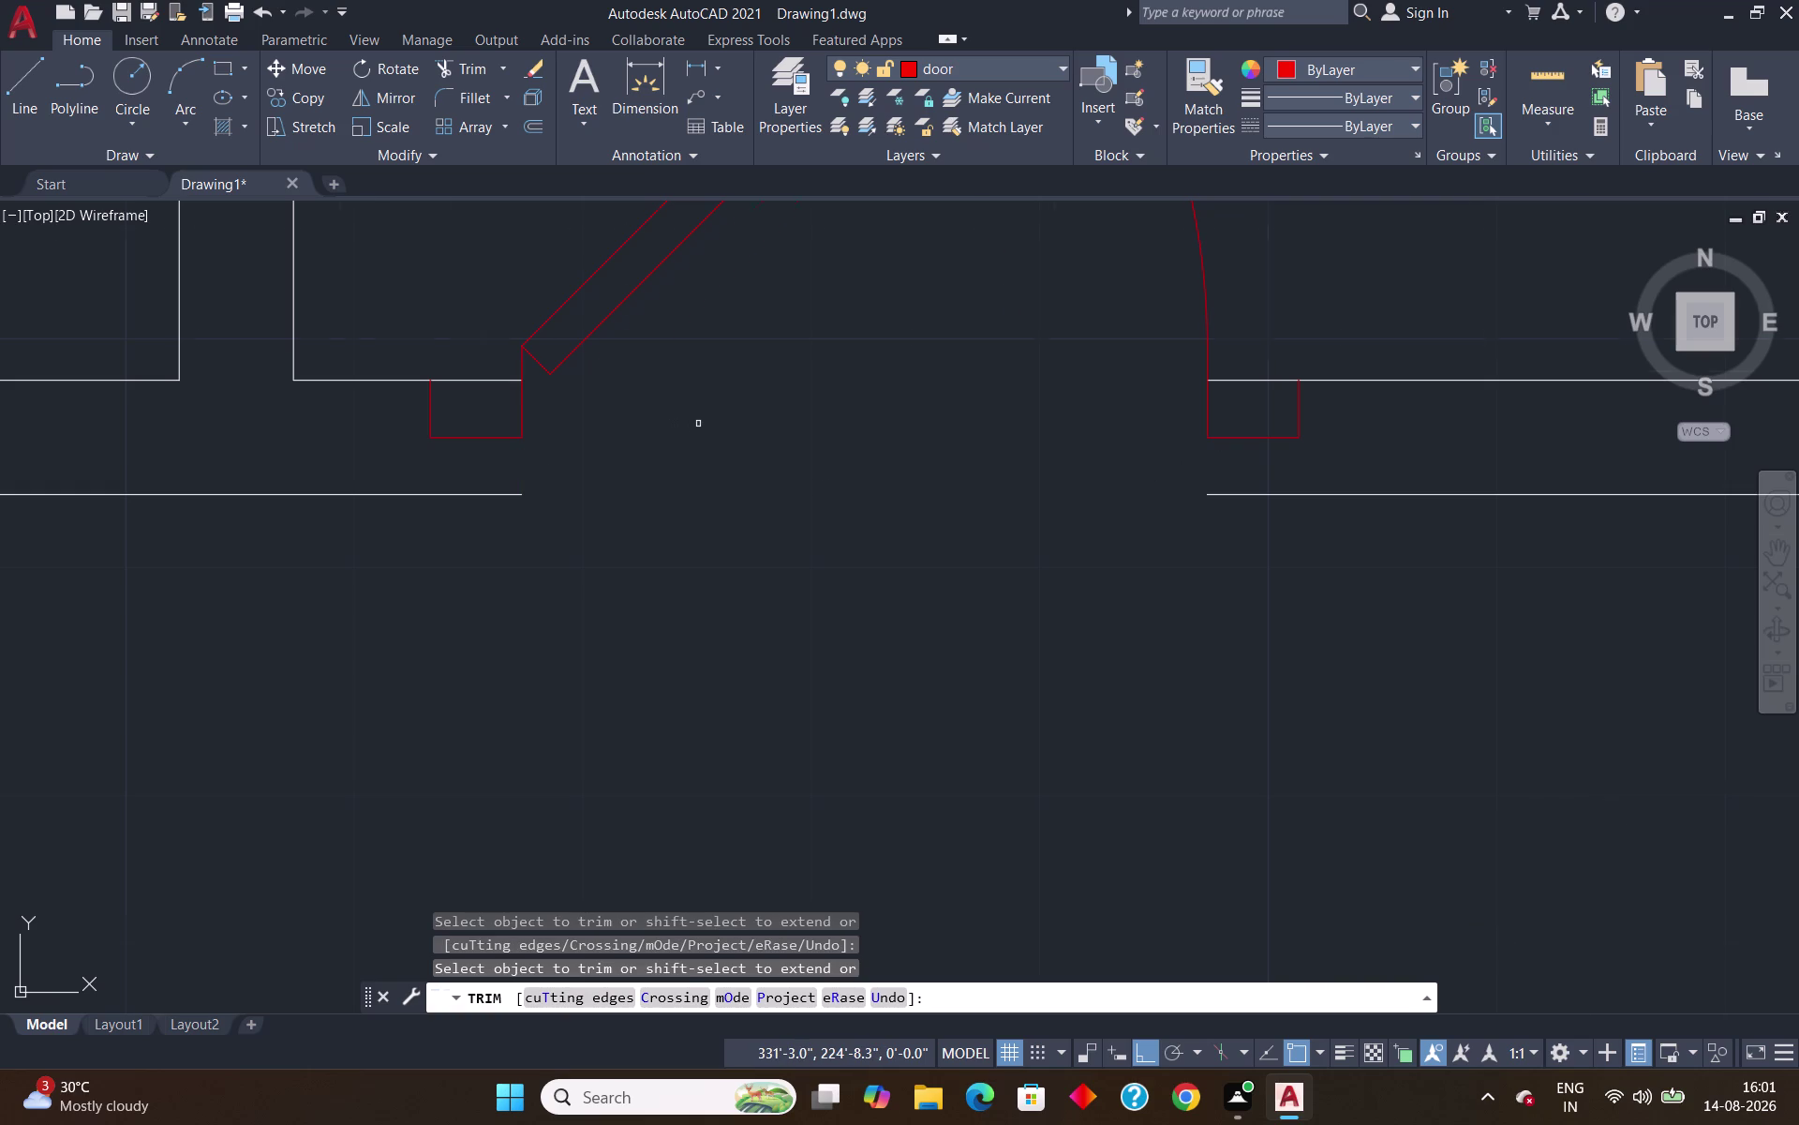
scroll(down, 3)
scroll(up, 3)
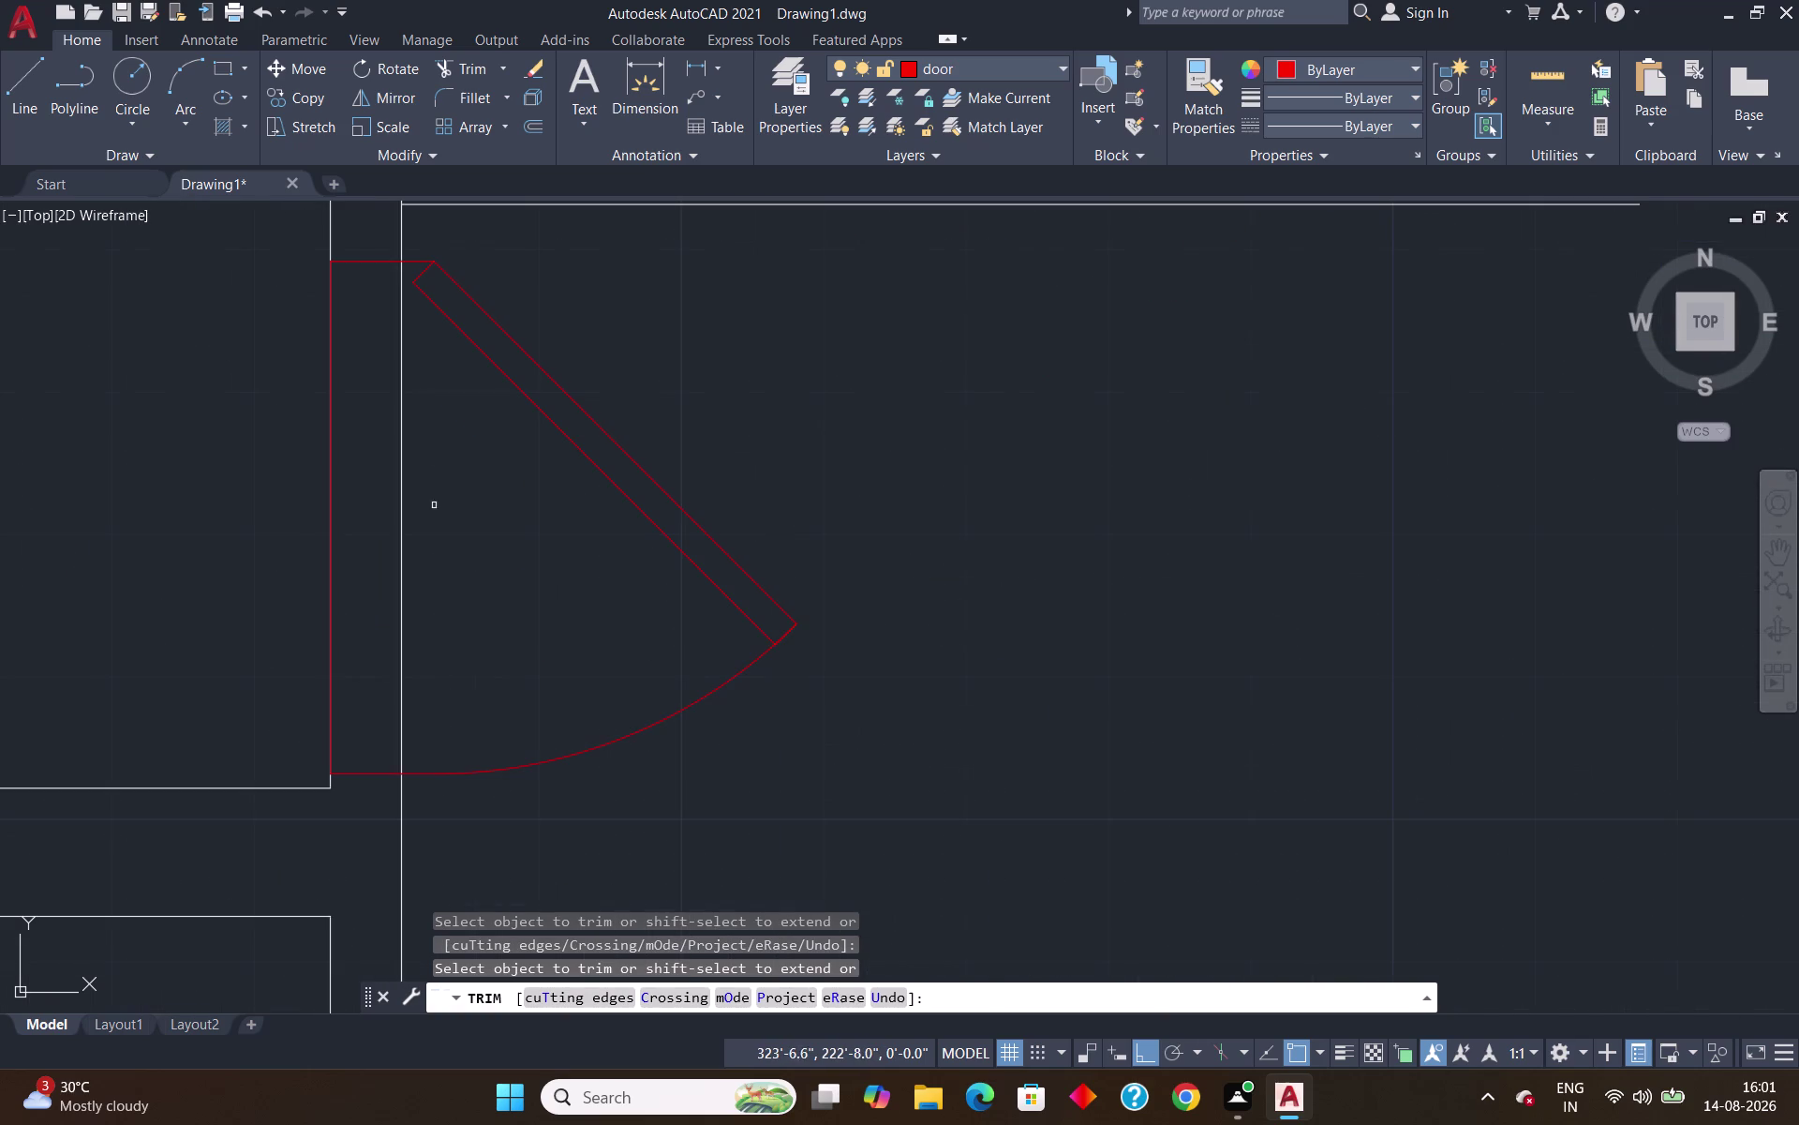
drag(485, 480, 171, 516)
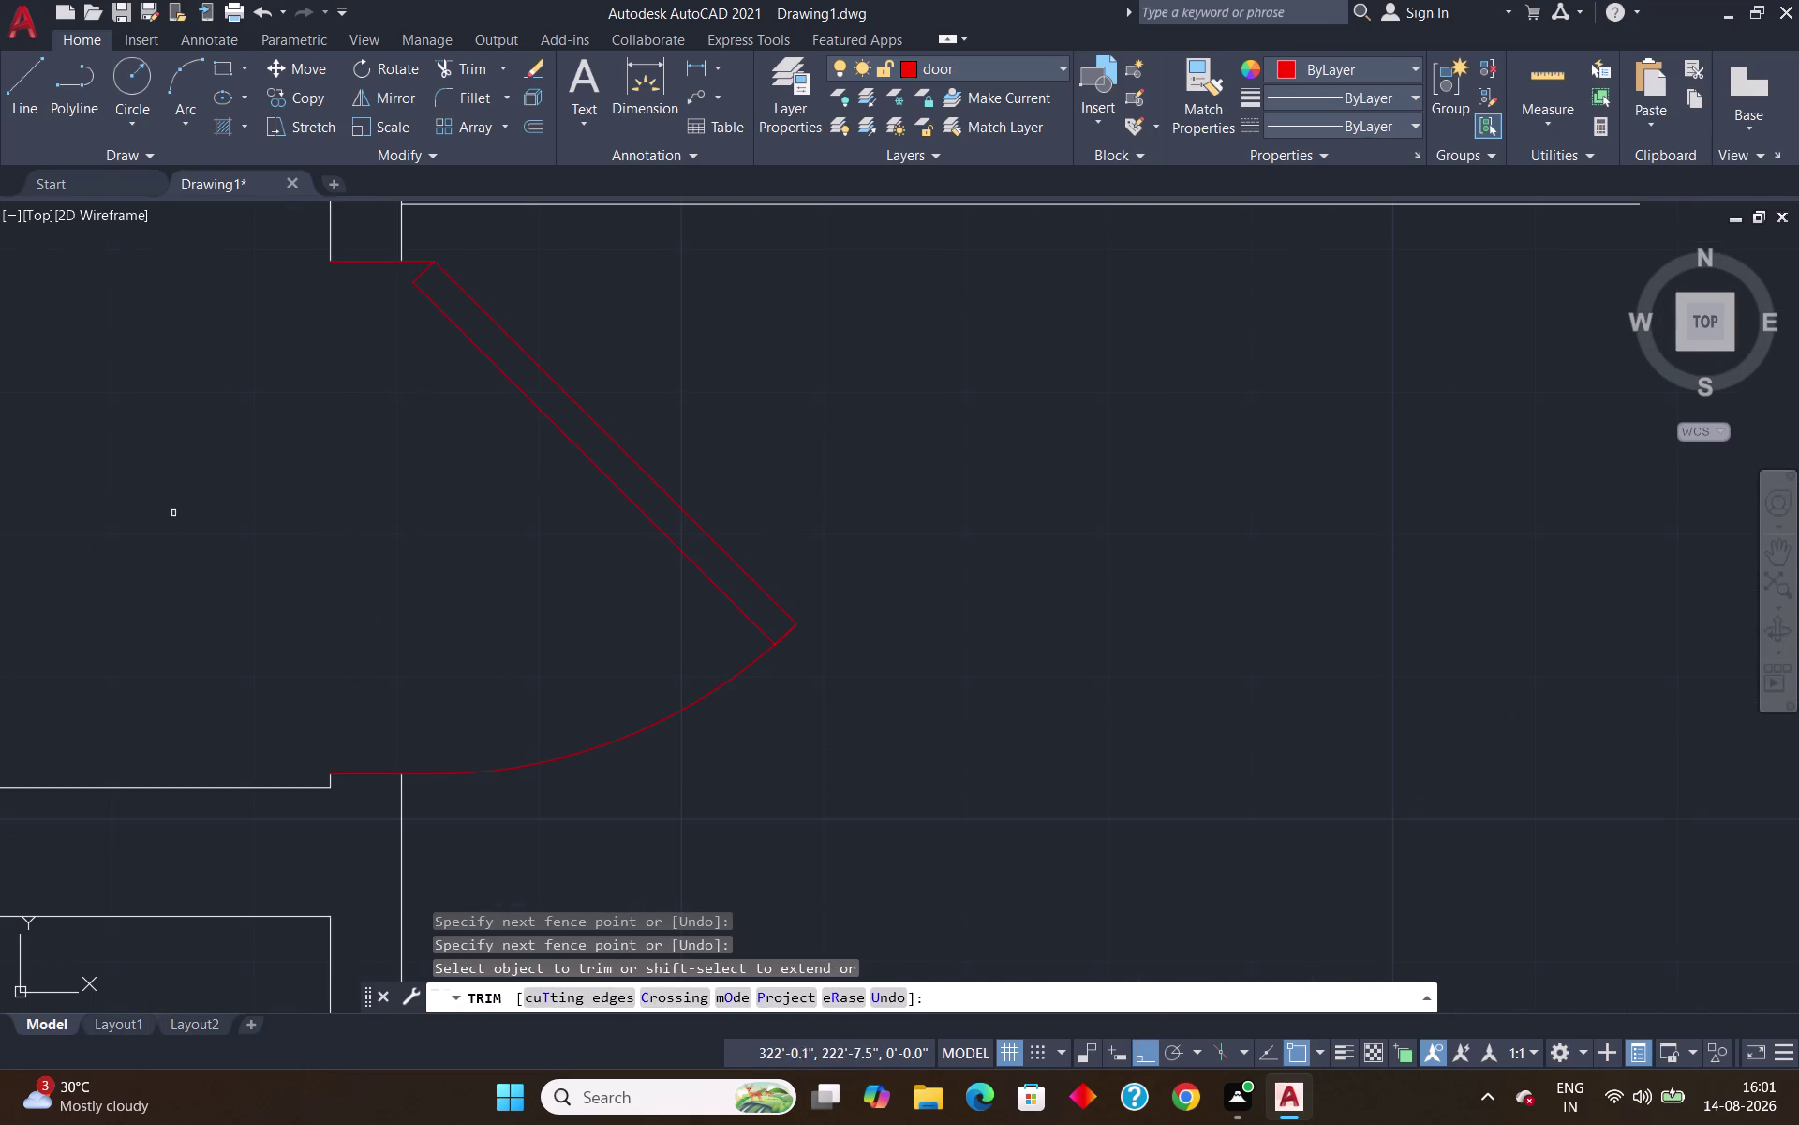
Fence-trim the wall lines crossing the remaining two door openings.
scroll(down, 3)
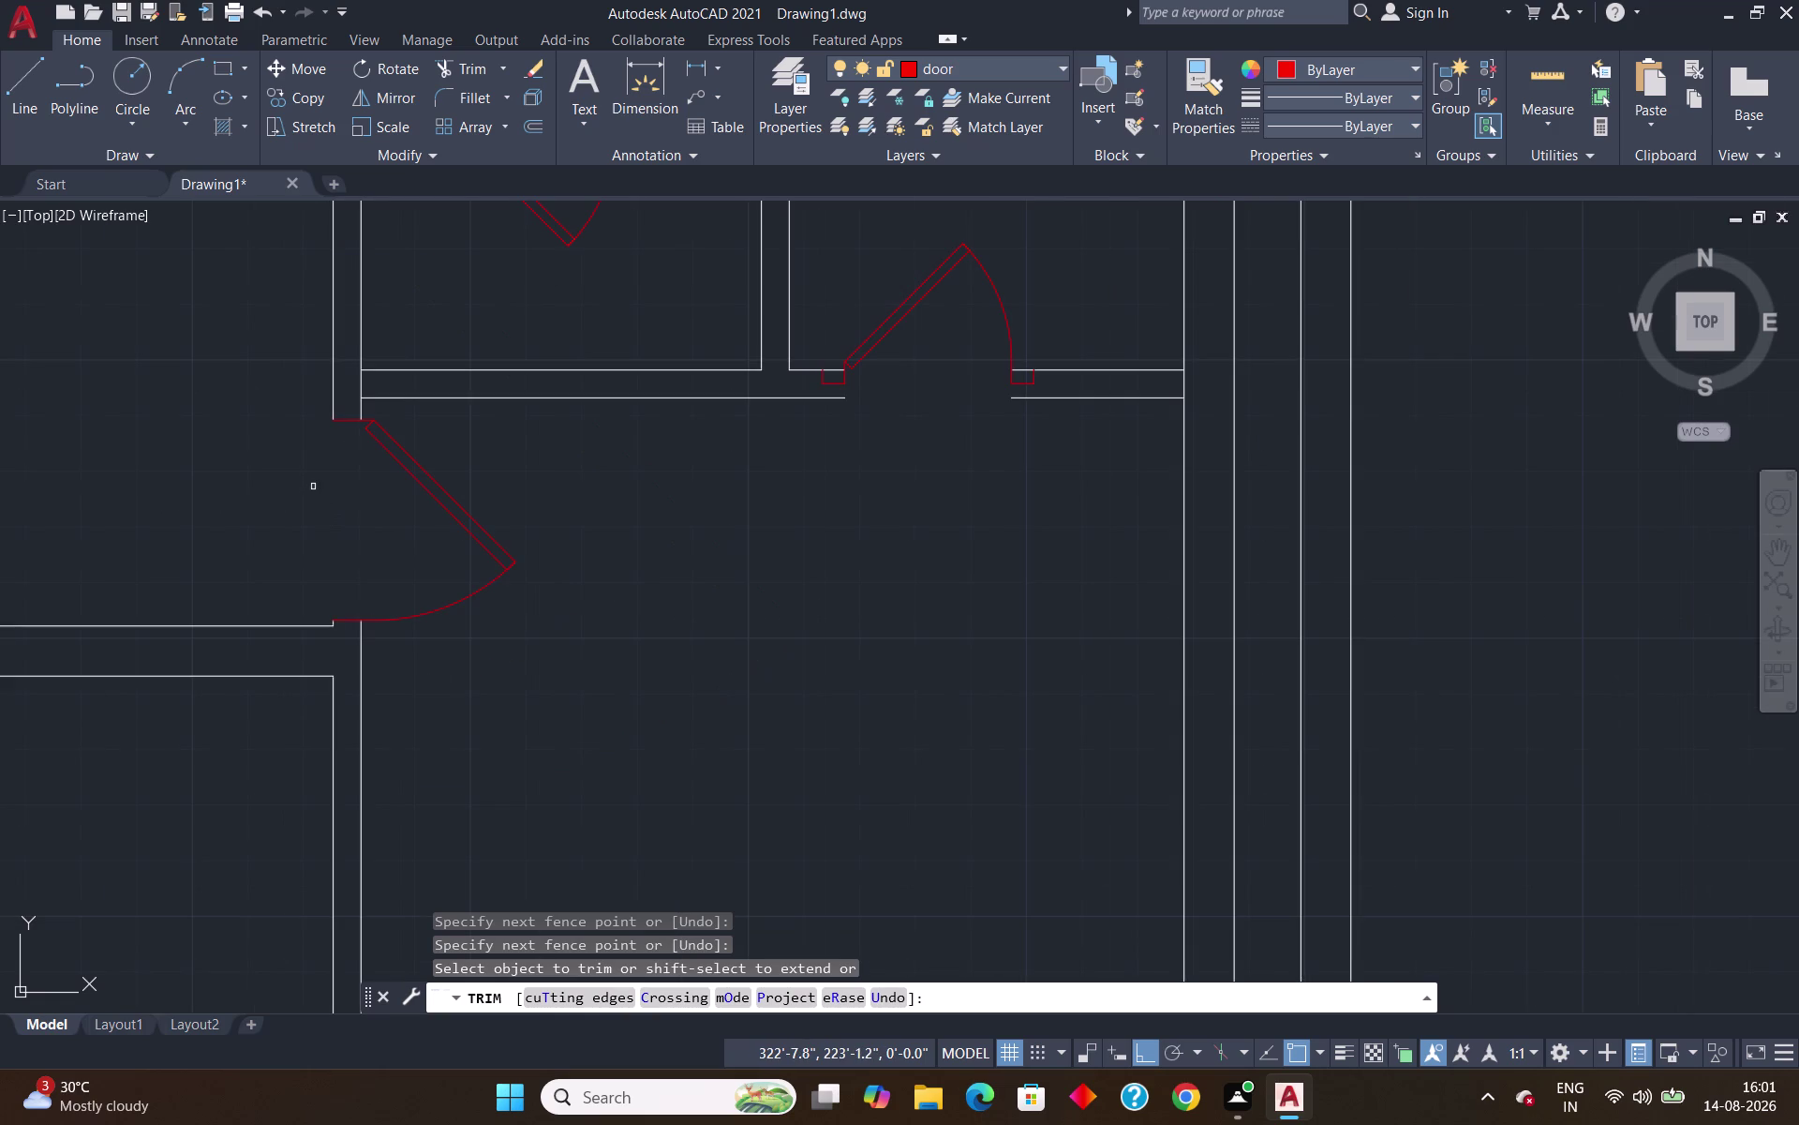
middle_drag(313, 487, 811, 812)
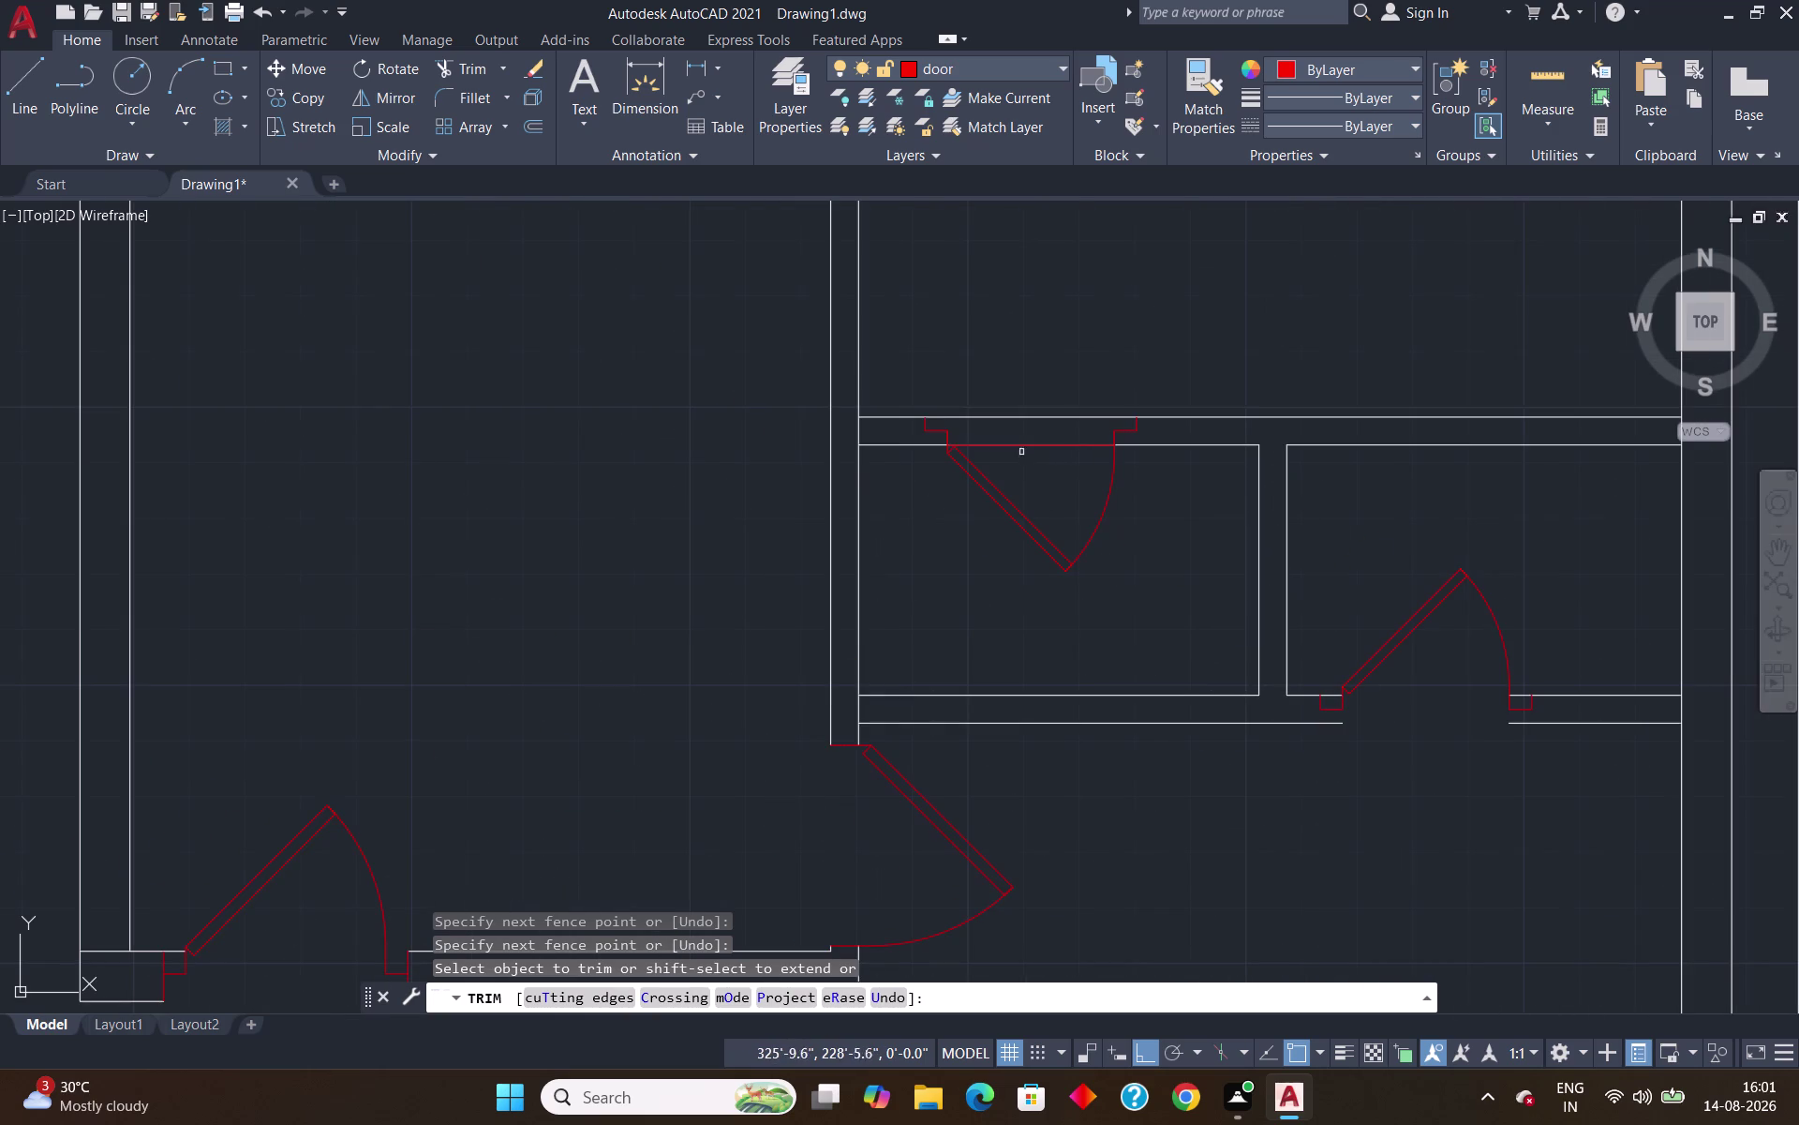
scroll(up, 3)
drag(949, 497, 949, 497)
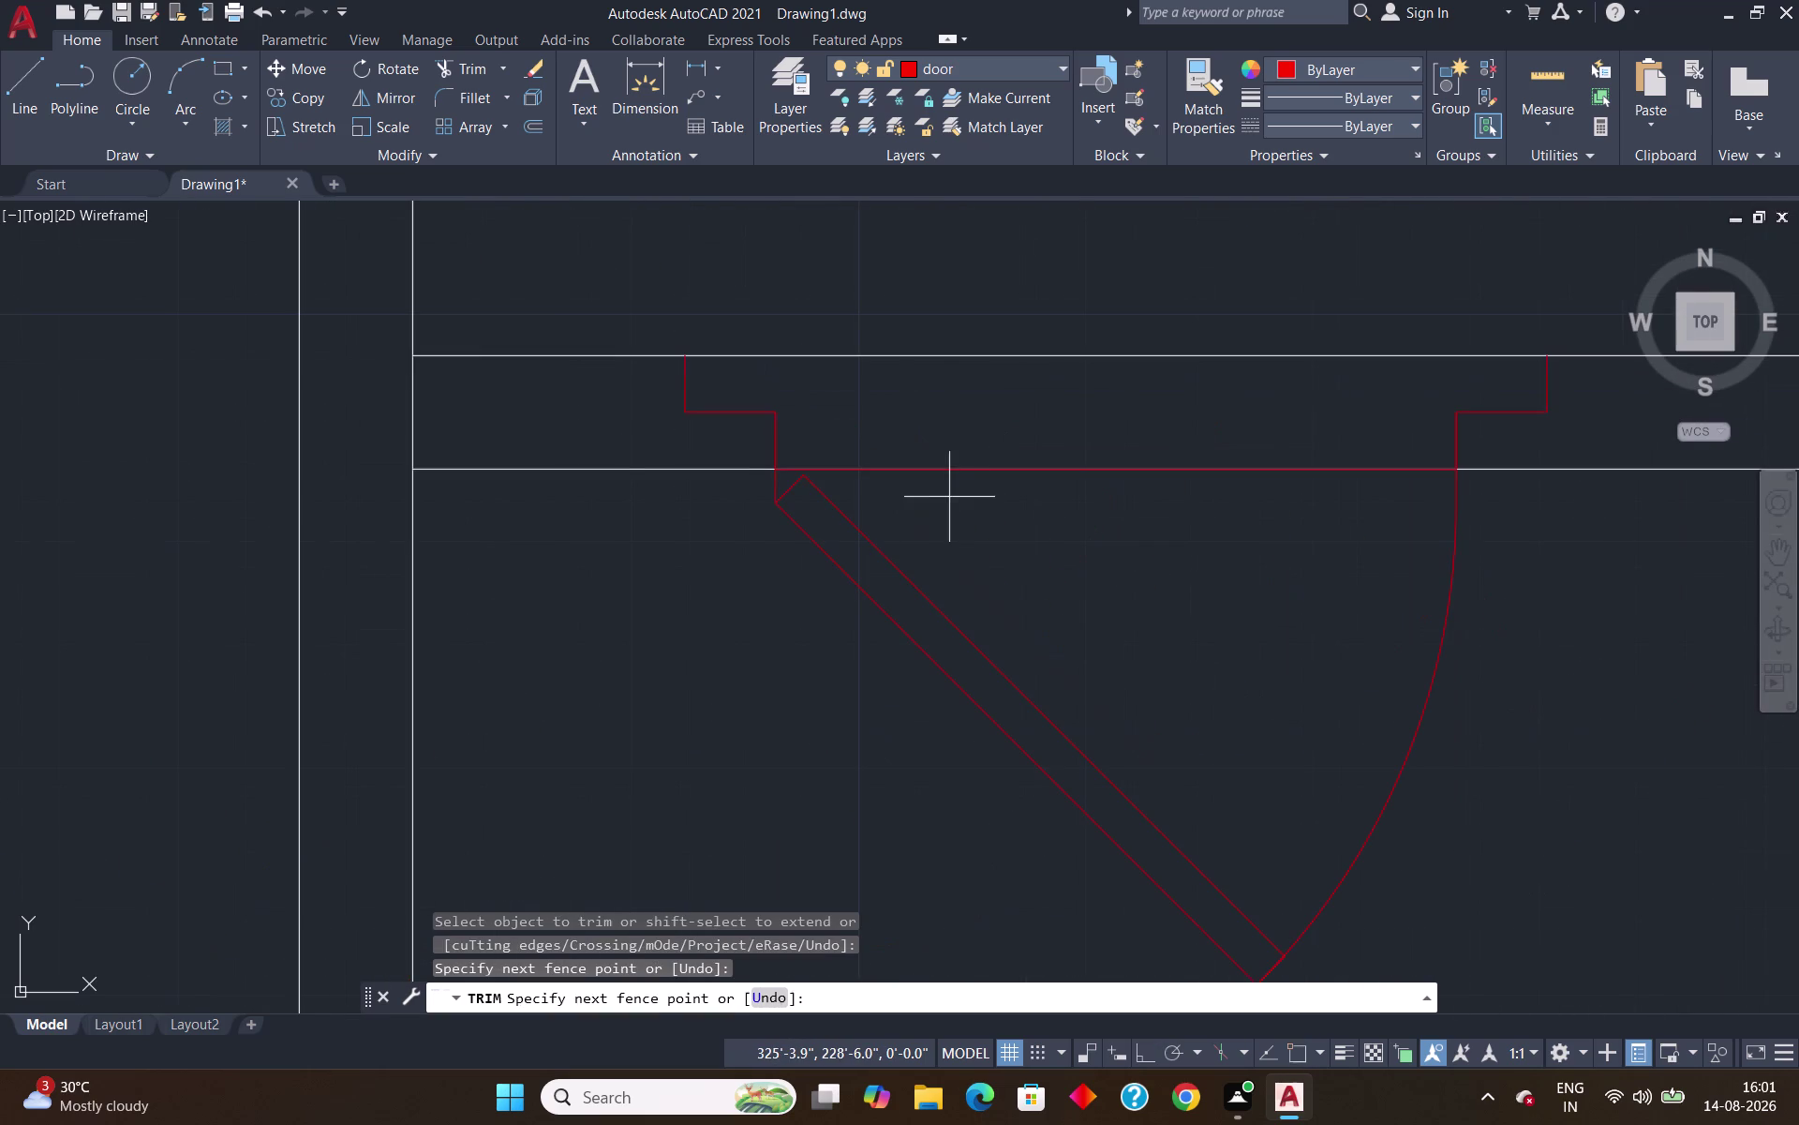
drag(950, 496, 1028, 273)
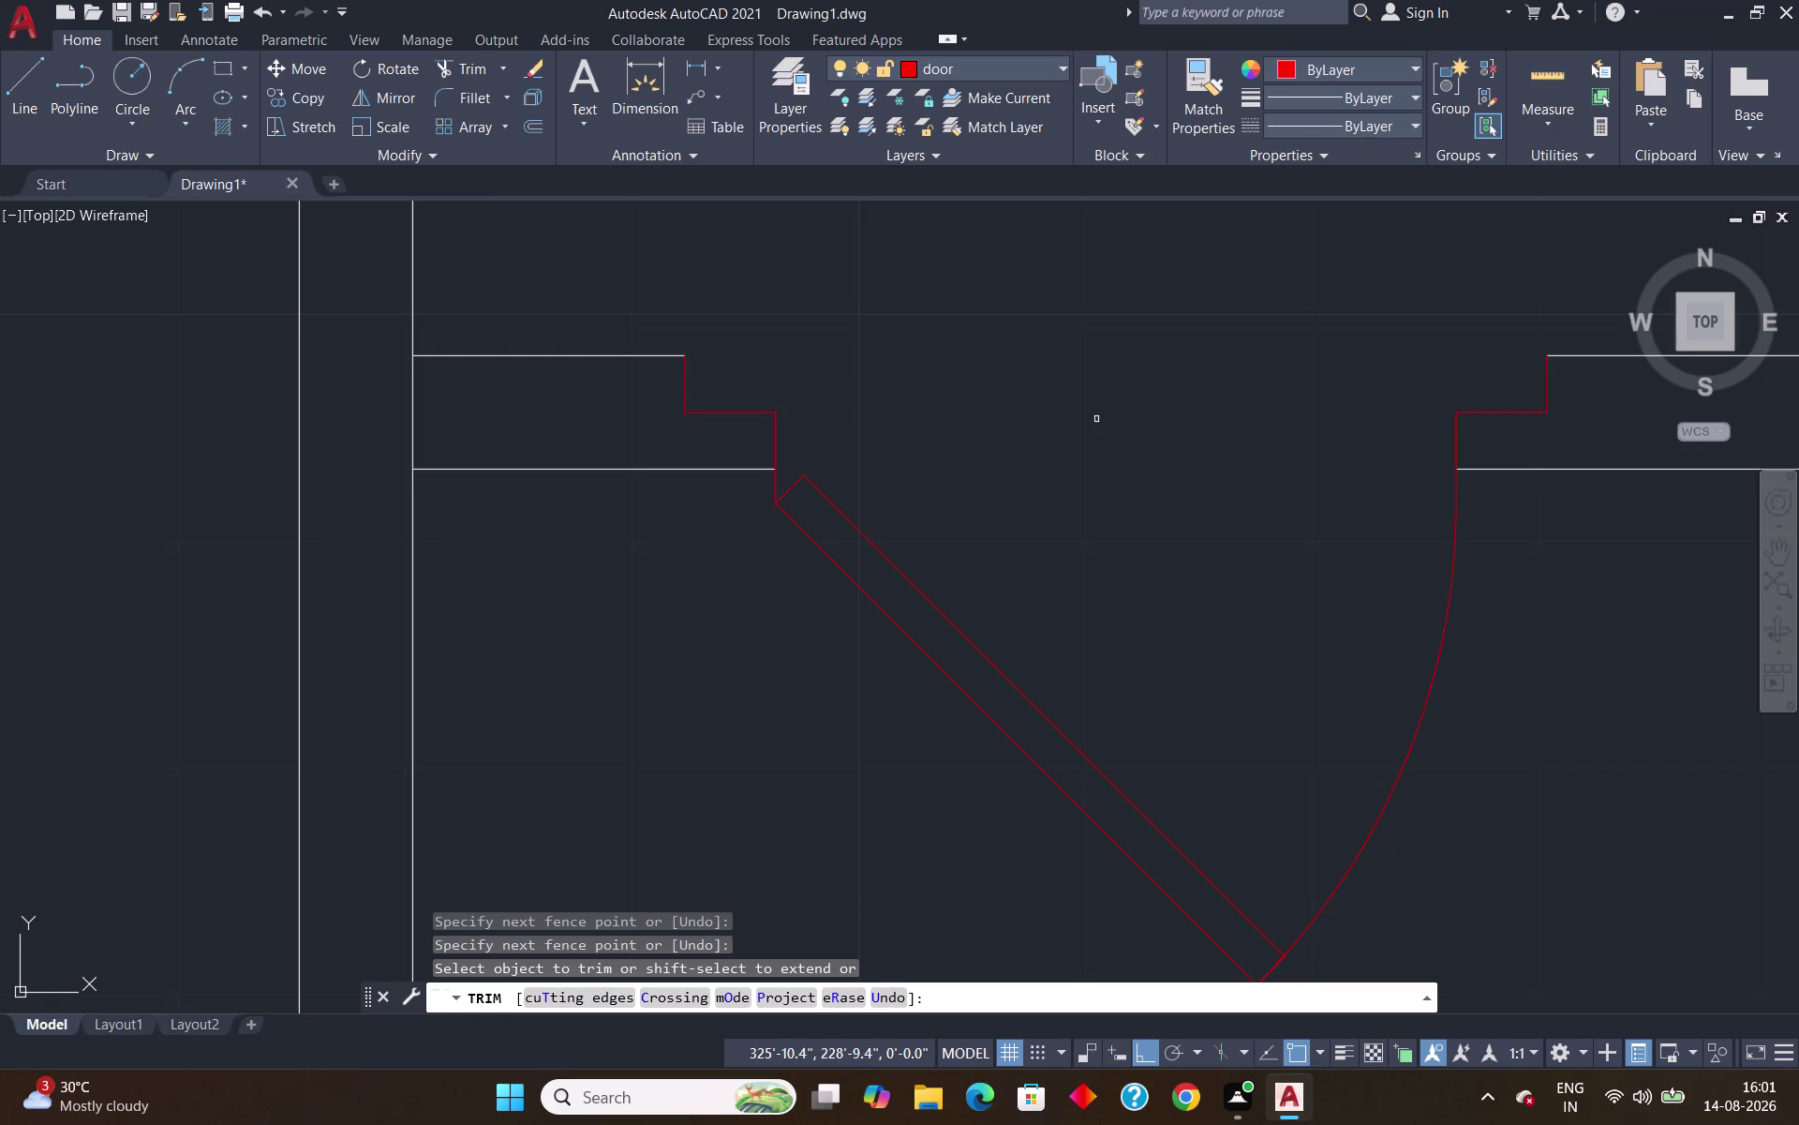
scroll(down, 3)
scroll(down, 3)
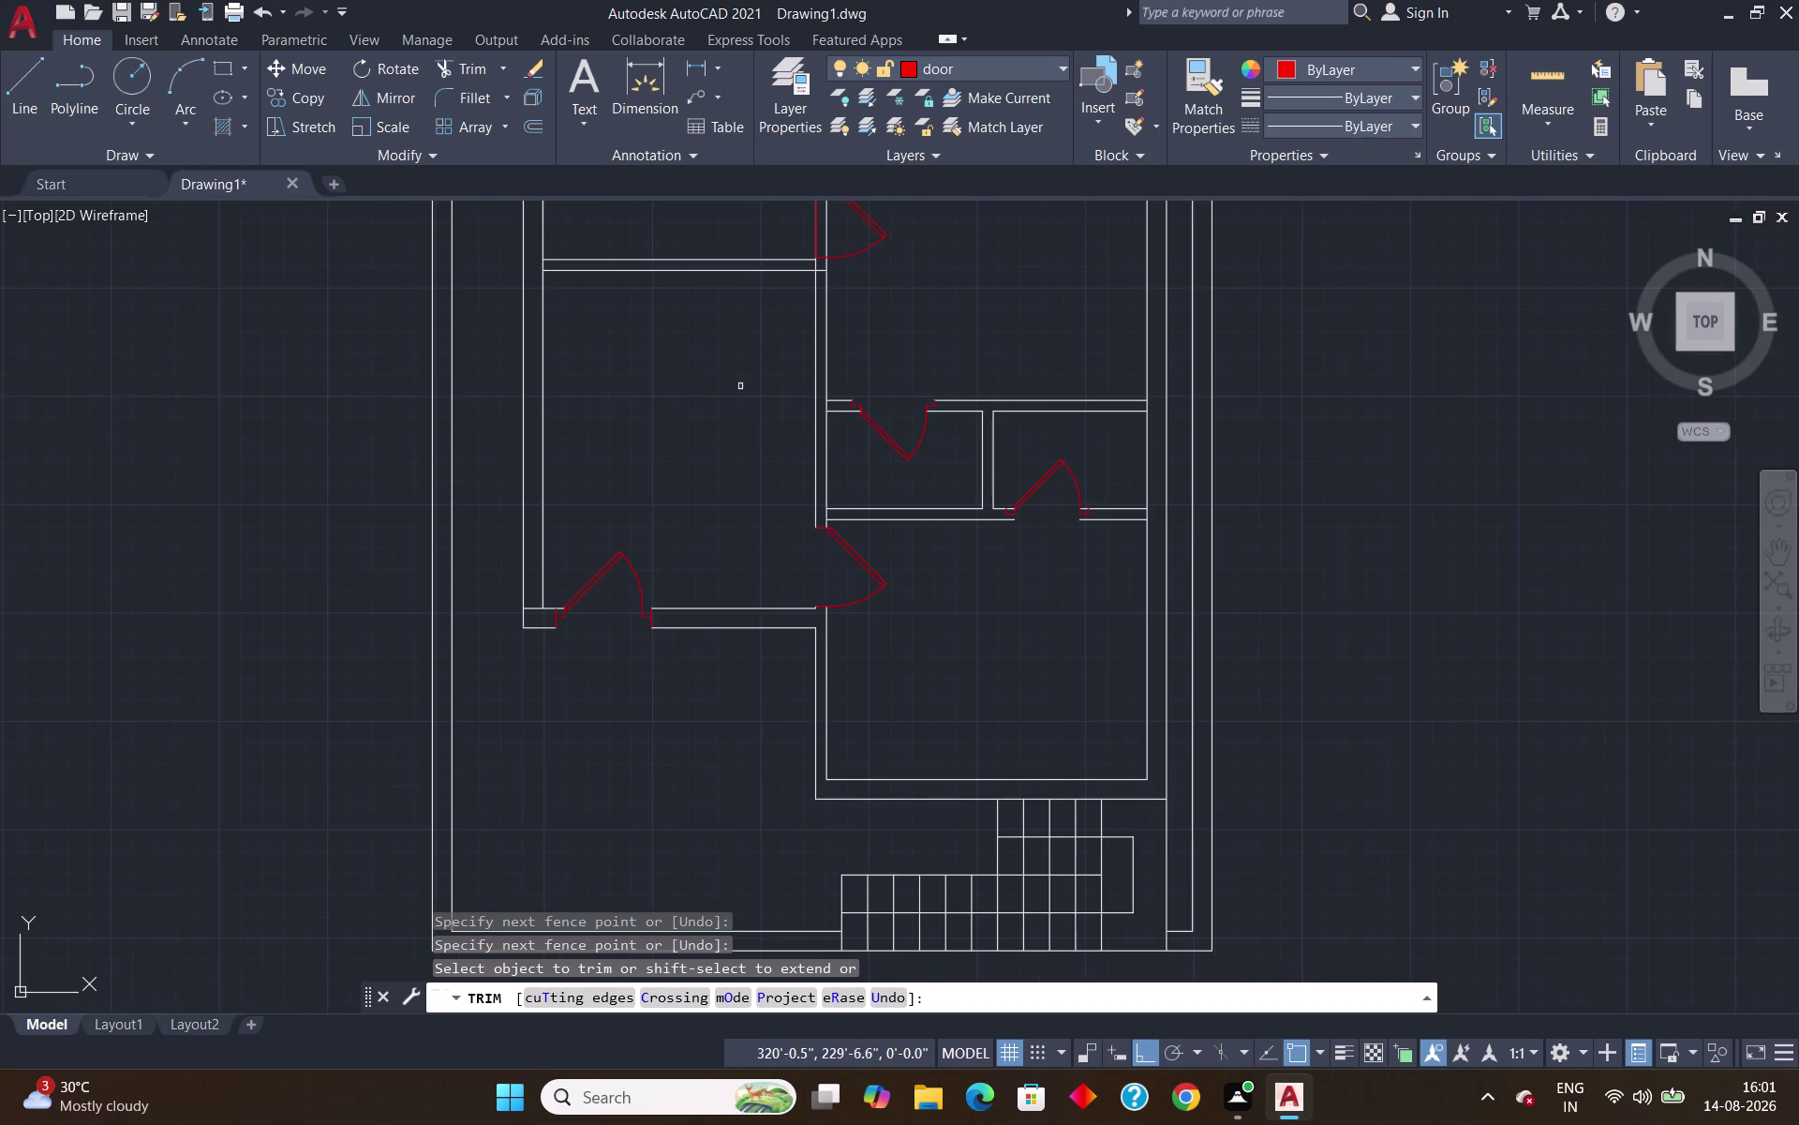
middle_drag(735, 380, 876, 643)
scroll(up, 3)
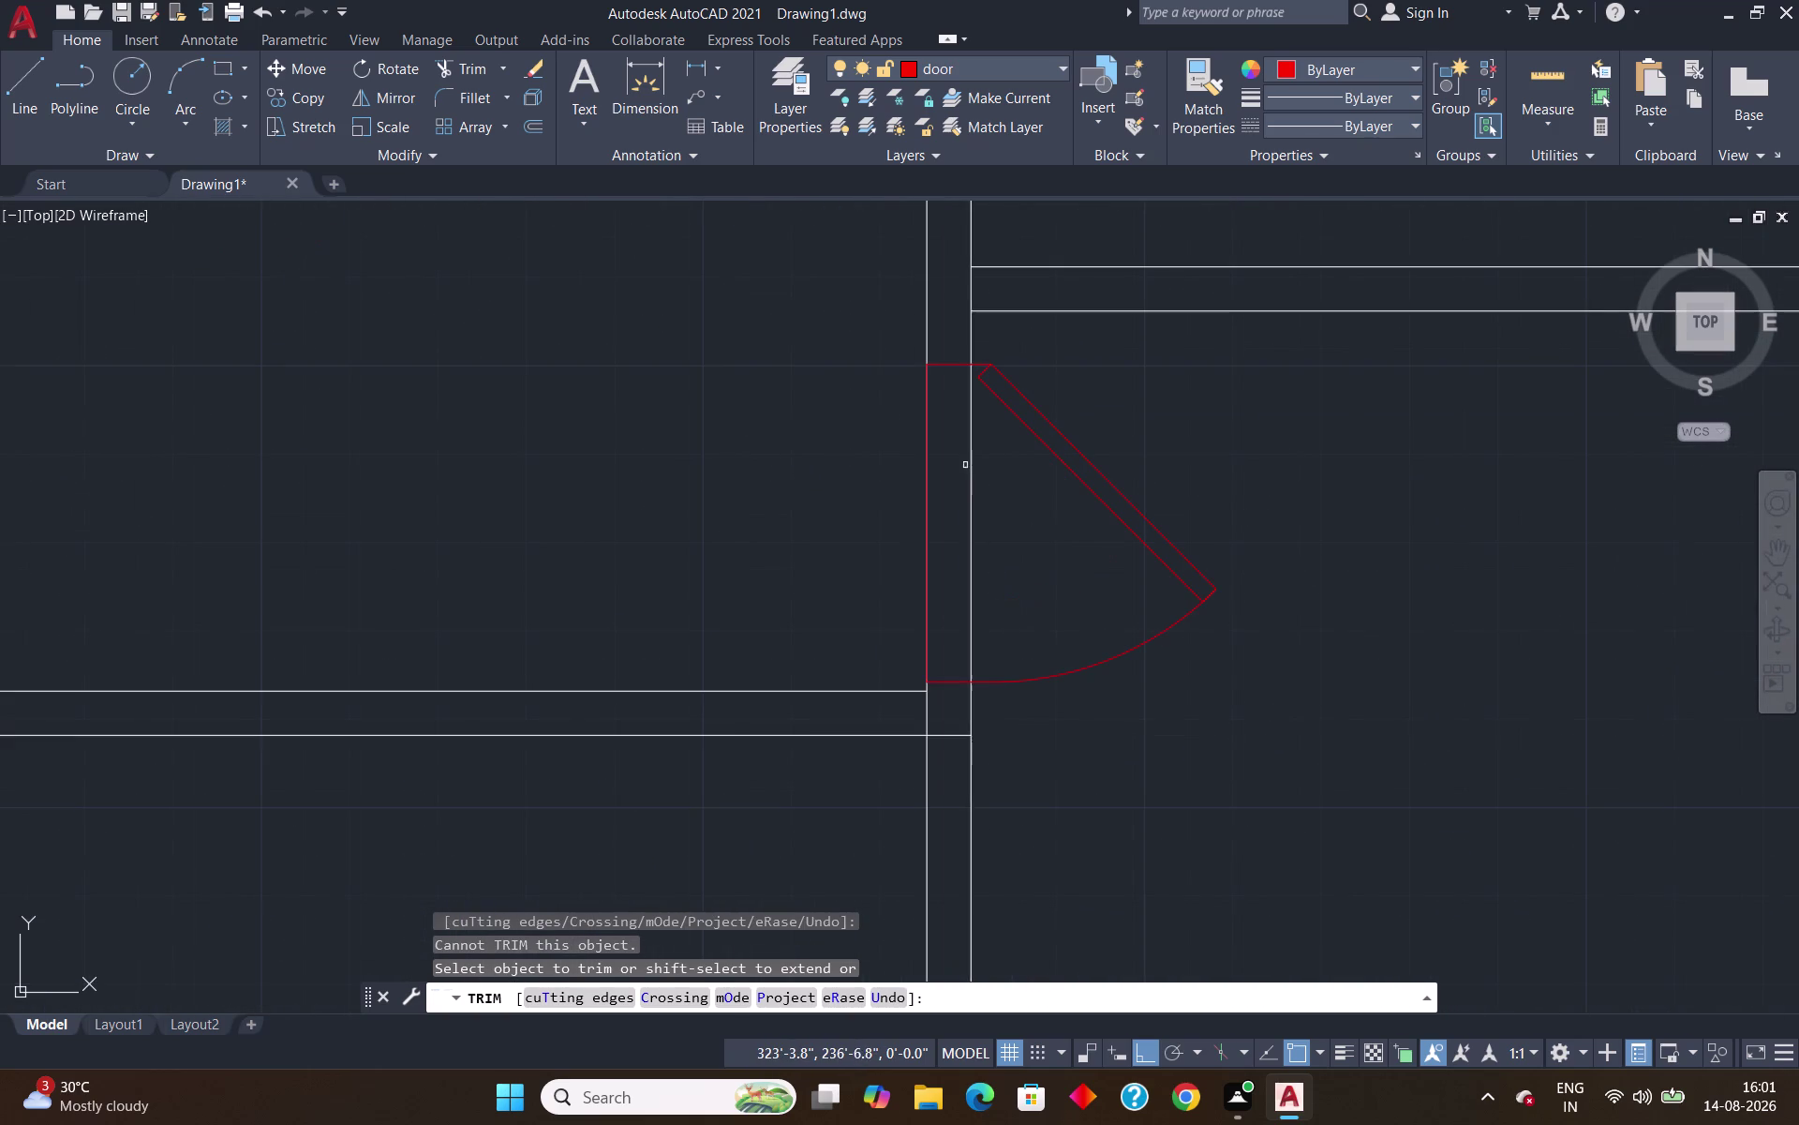
drag(1017, 469, 792, 511)
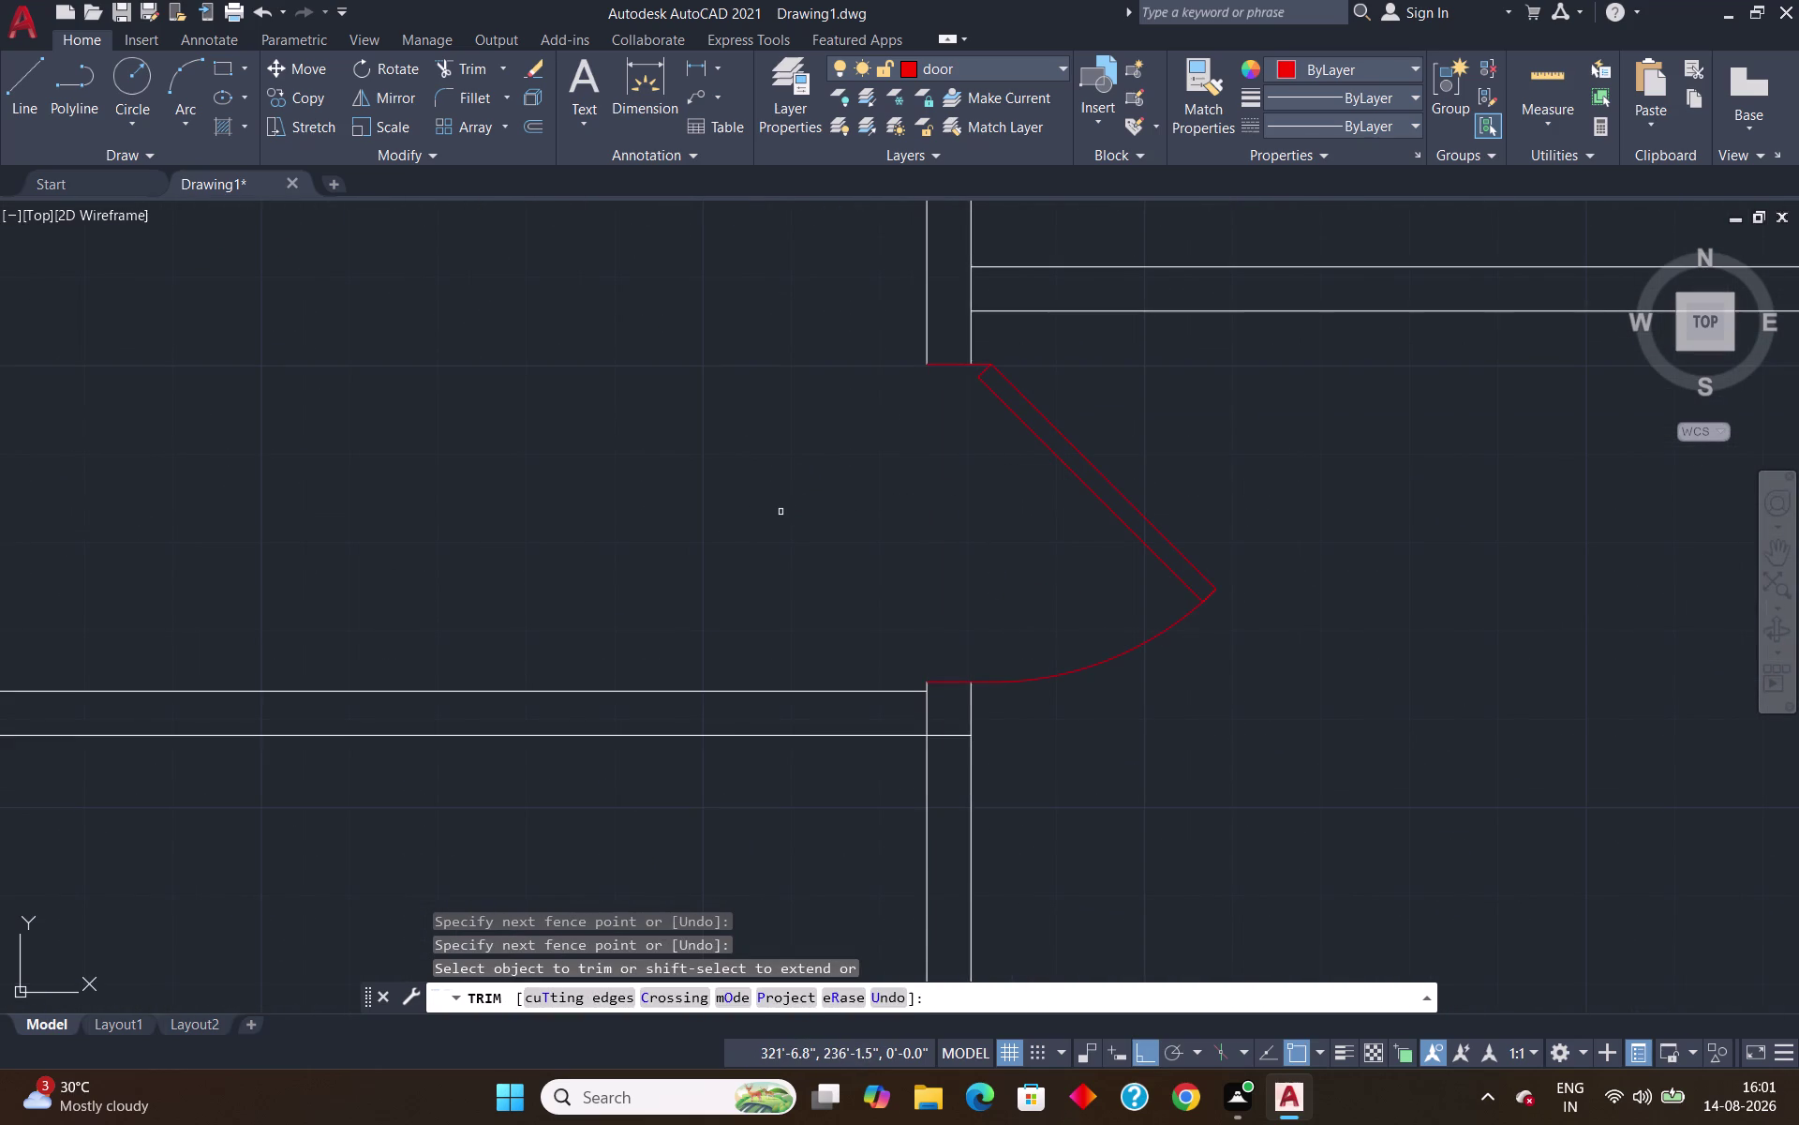
key(Escape)
Extend the wall edges and a red door-frame edge across the wall at the first opening.
text(ex)
key(Return)
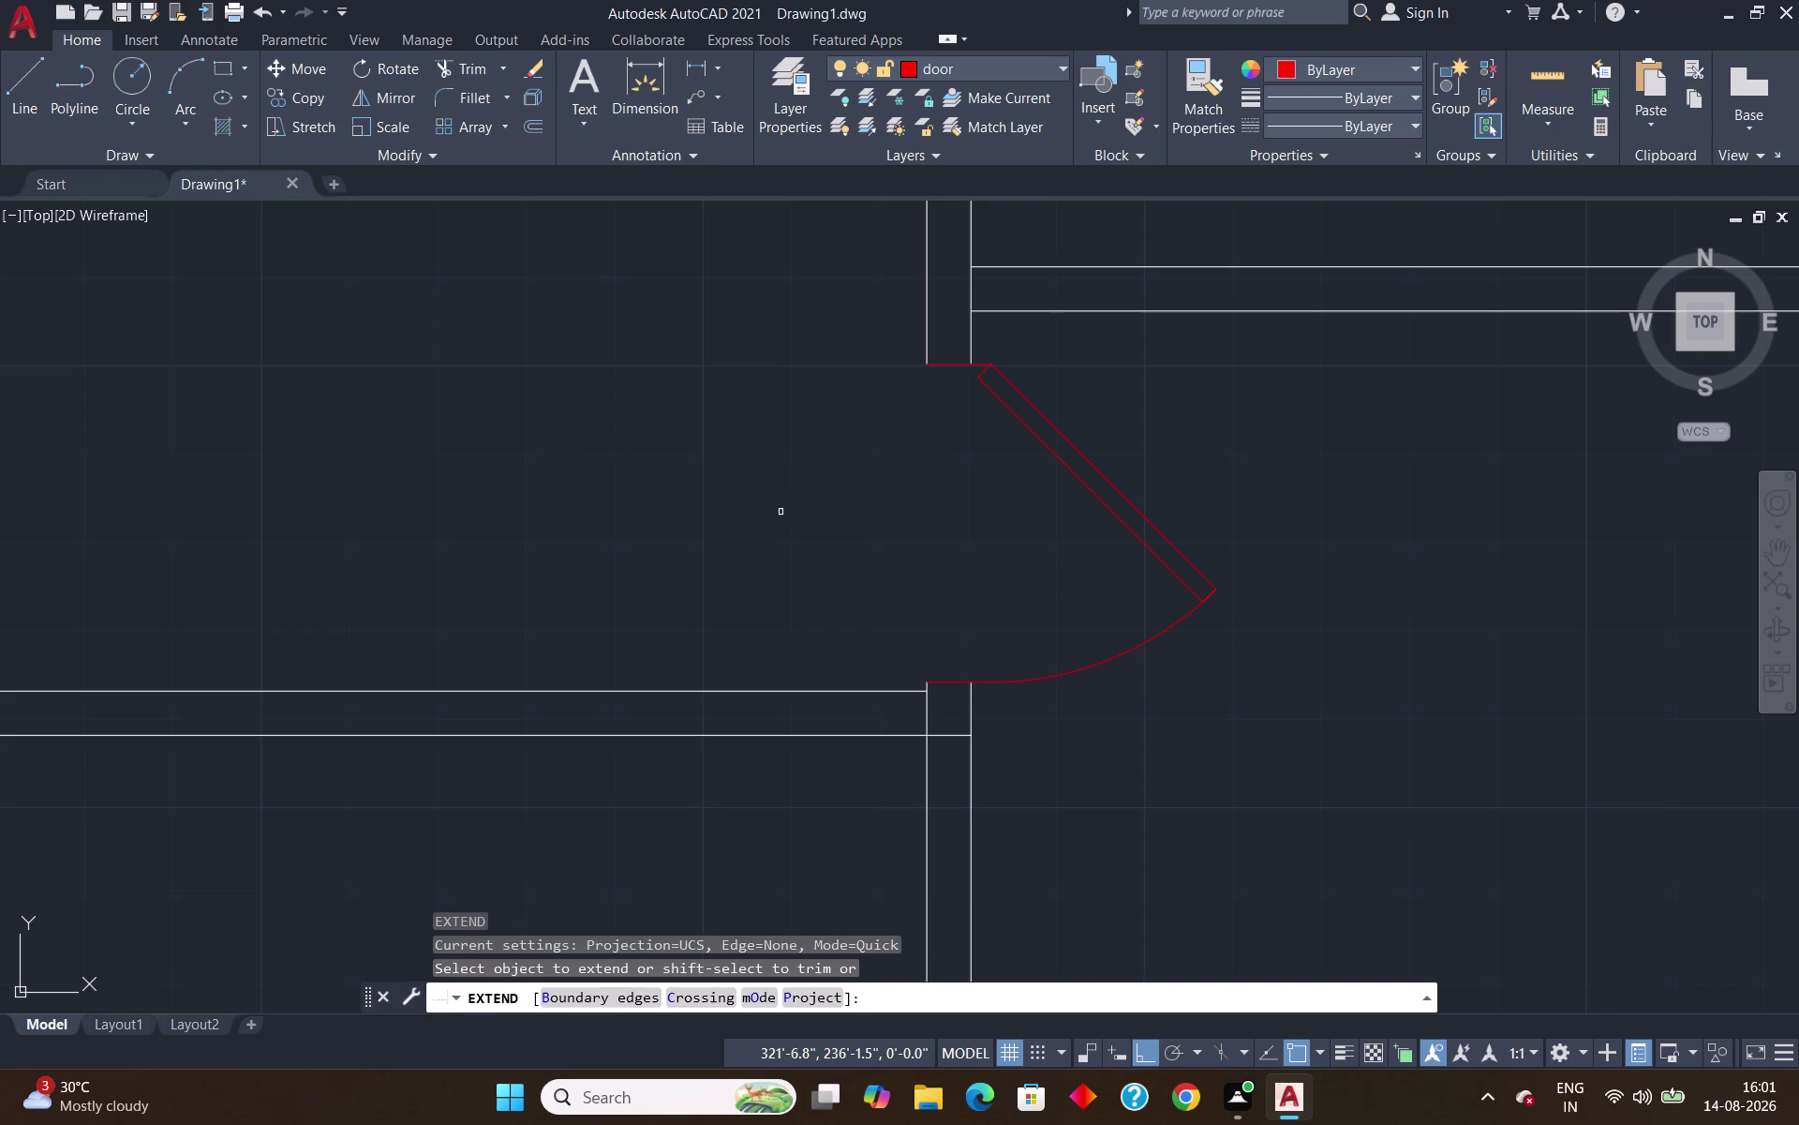
scroll(down, 3)
scroll(up, 3)
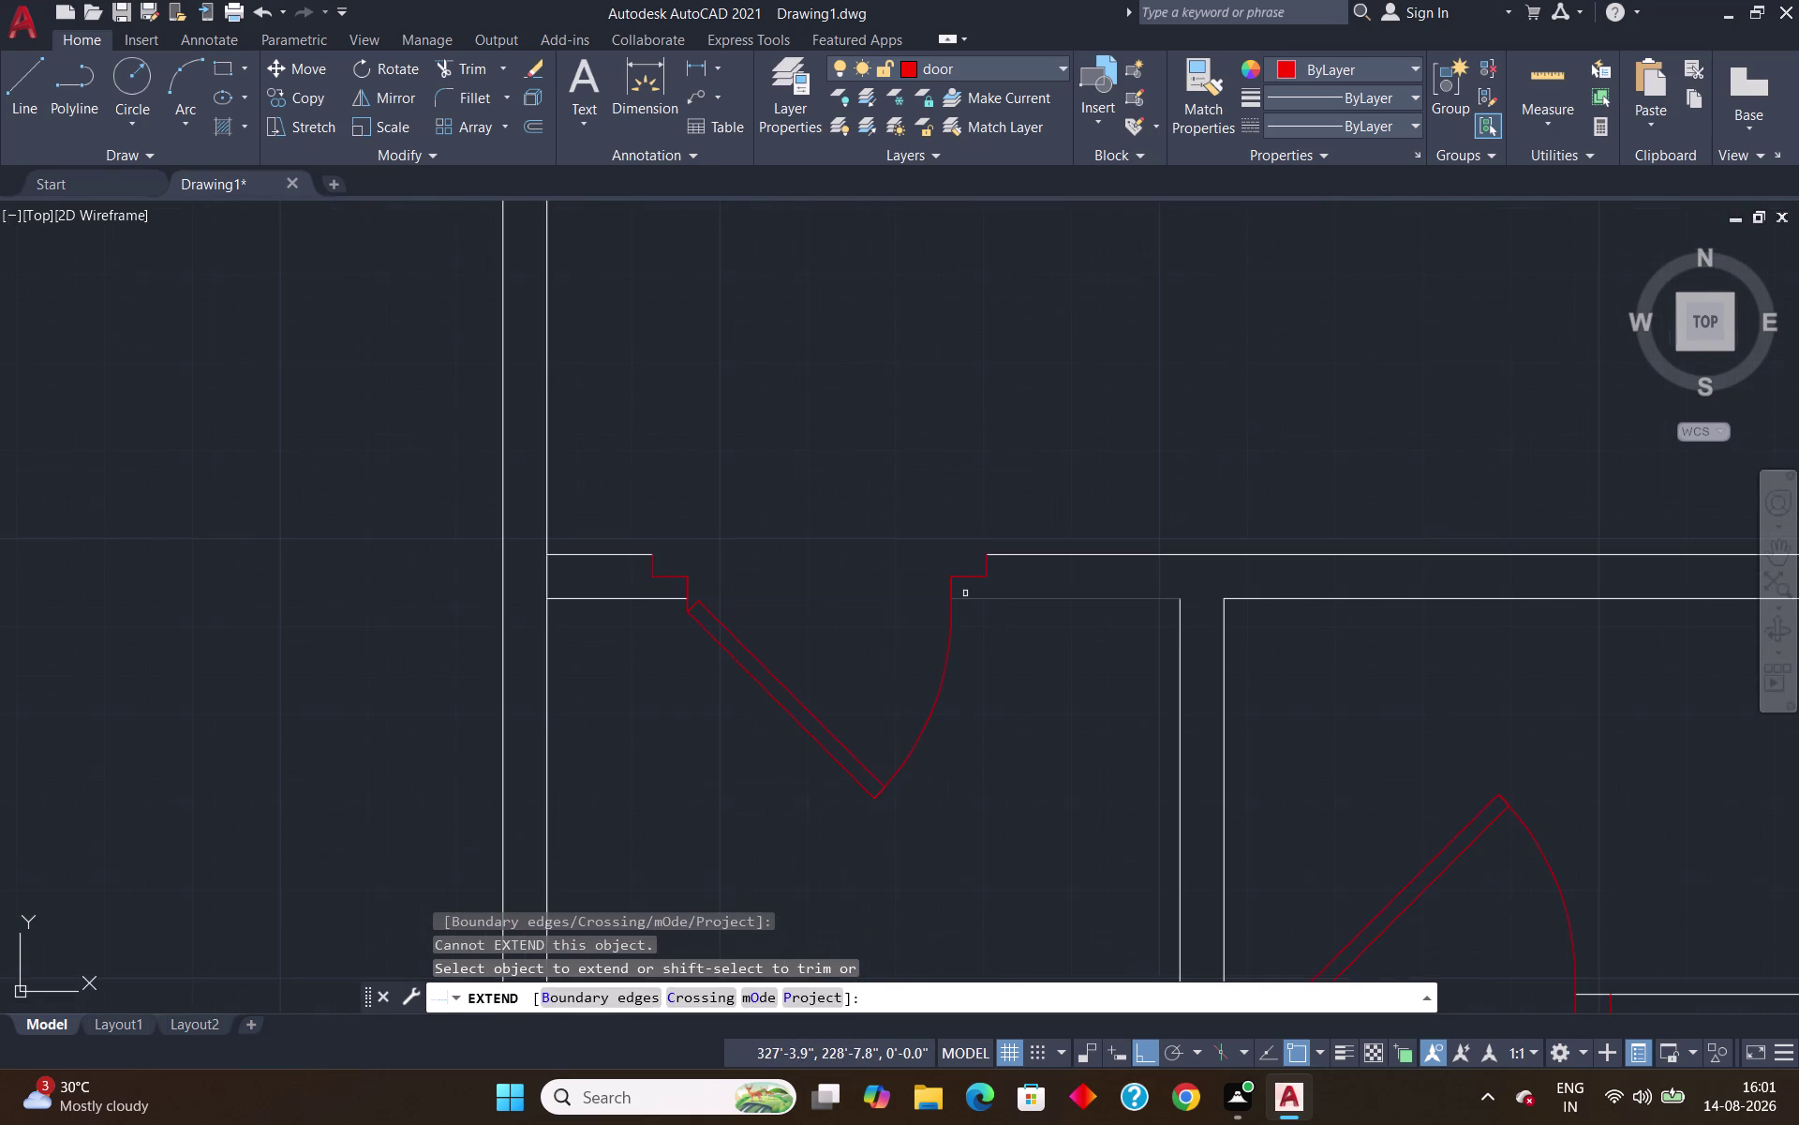
click(986, 571)
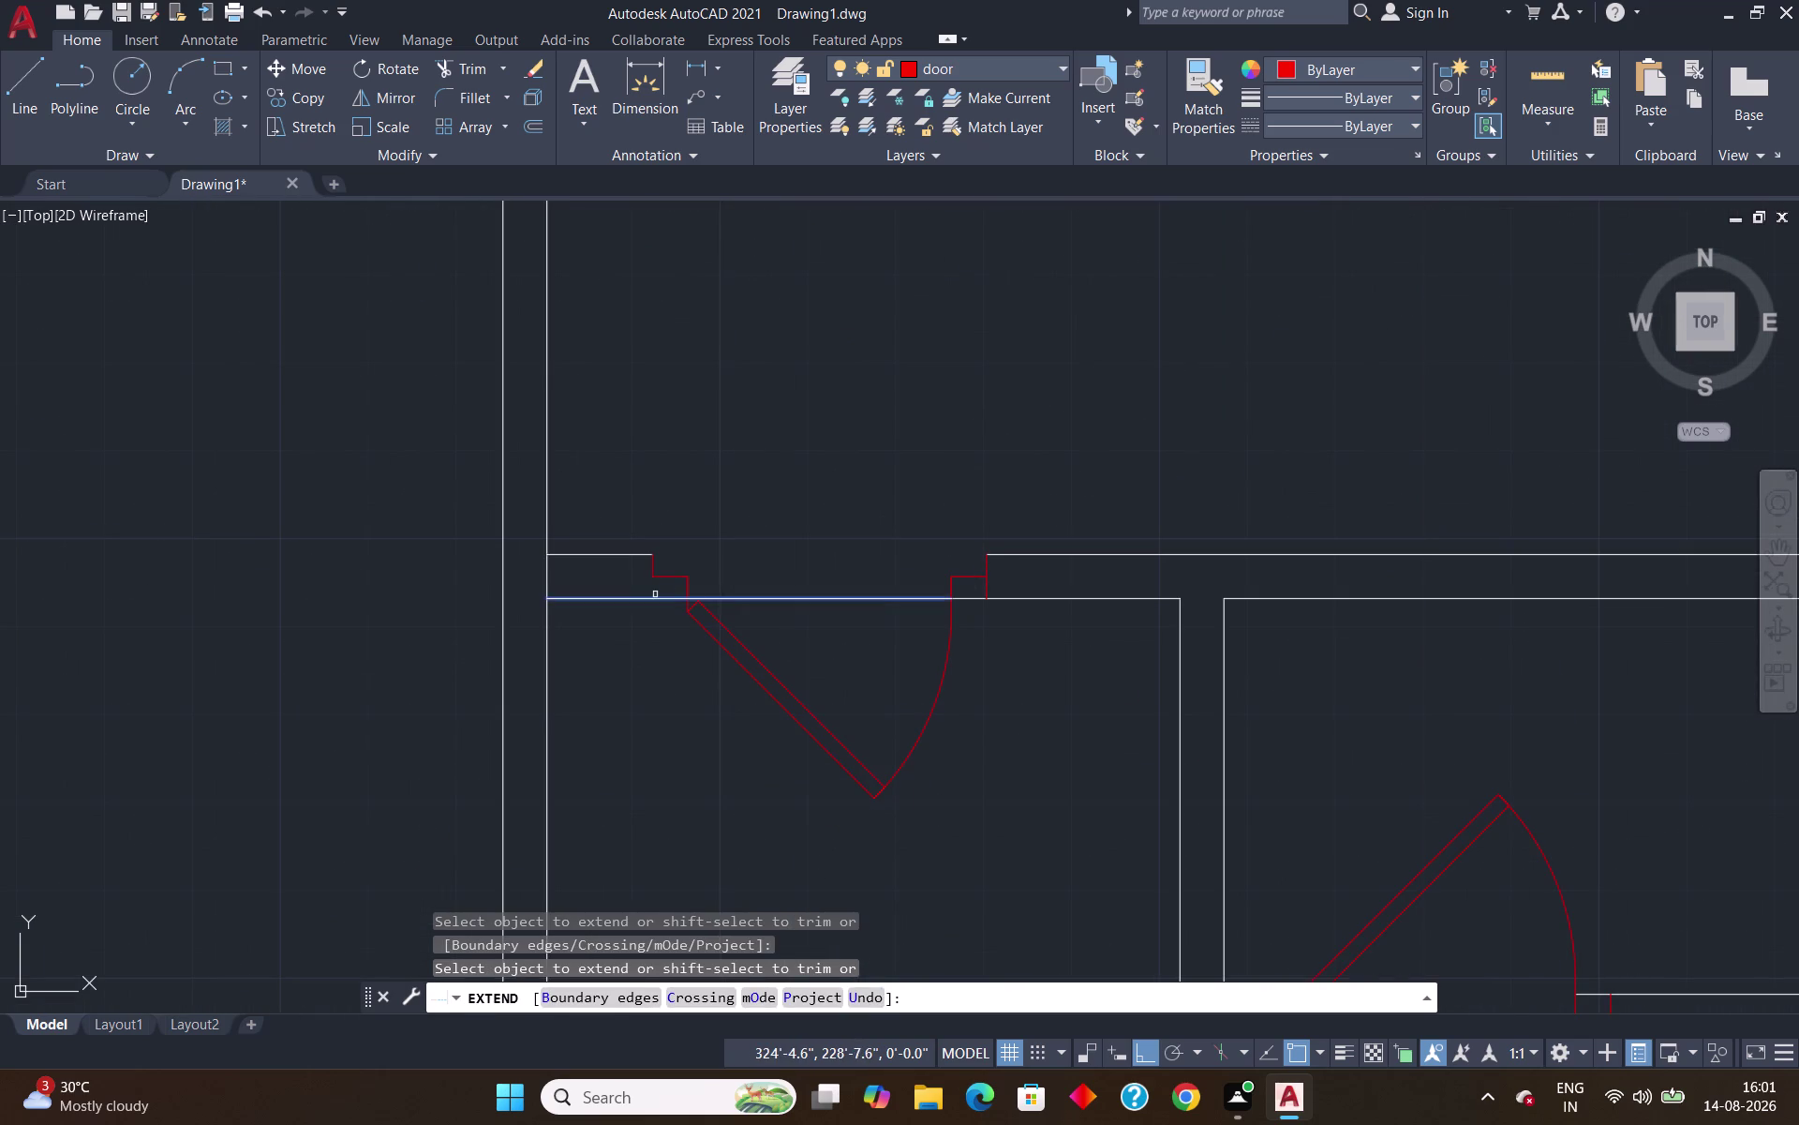
click(653, 572)
scroll(down, 3)
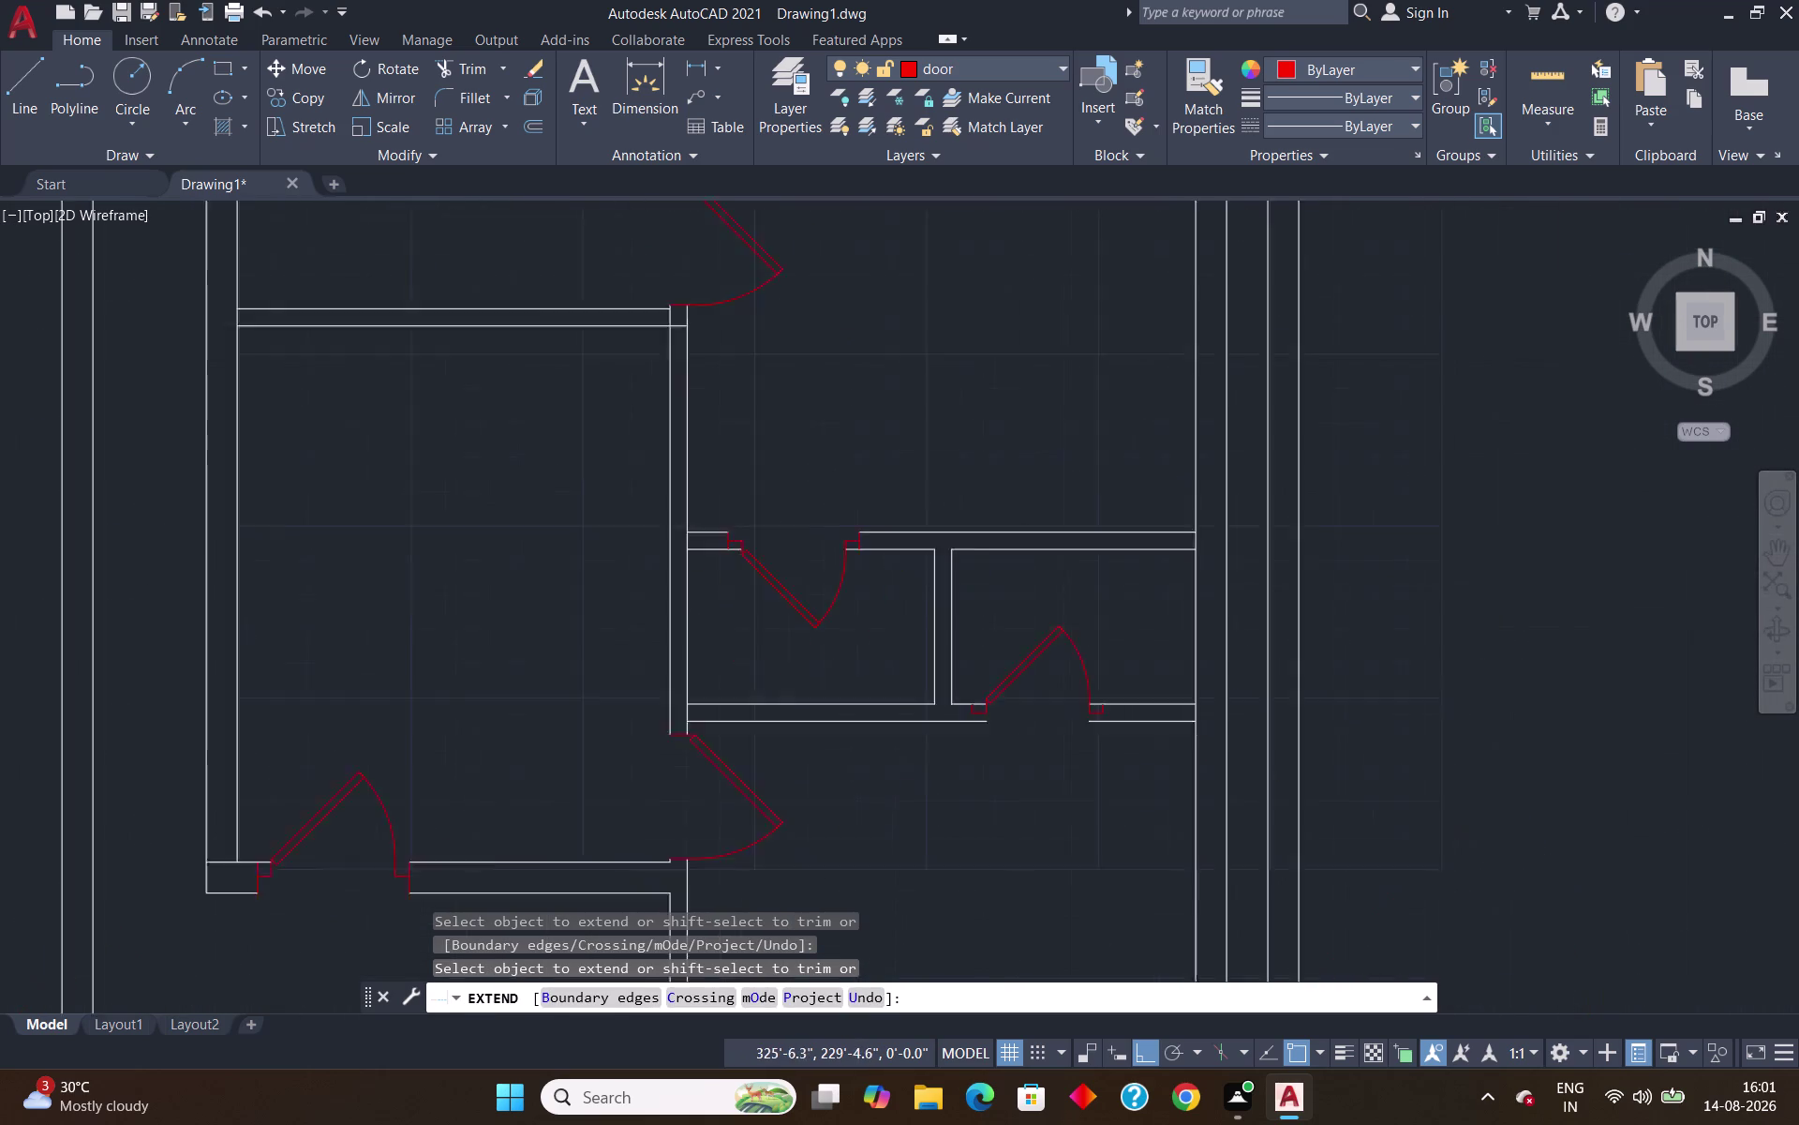
scroll(down, 3)
scroll(up, 3)
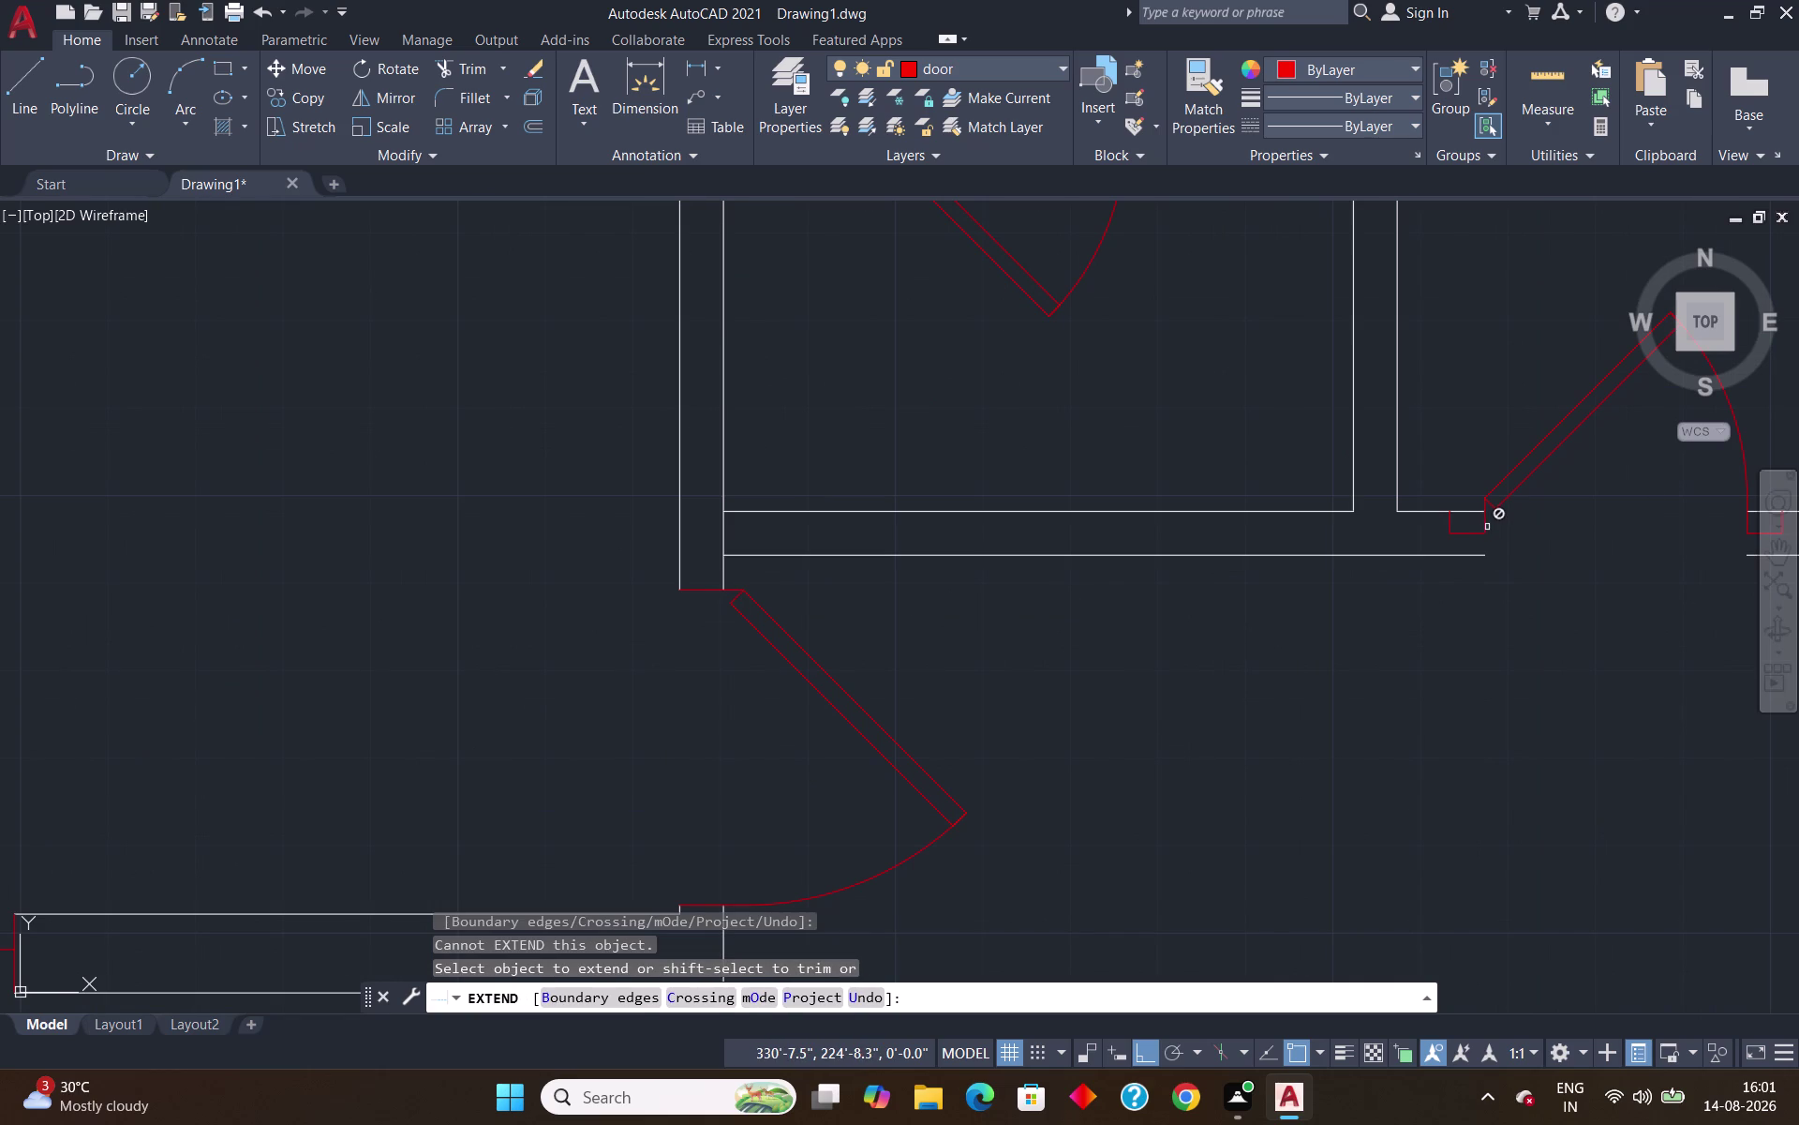
scroll(up, 3)
click(1232, 552)
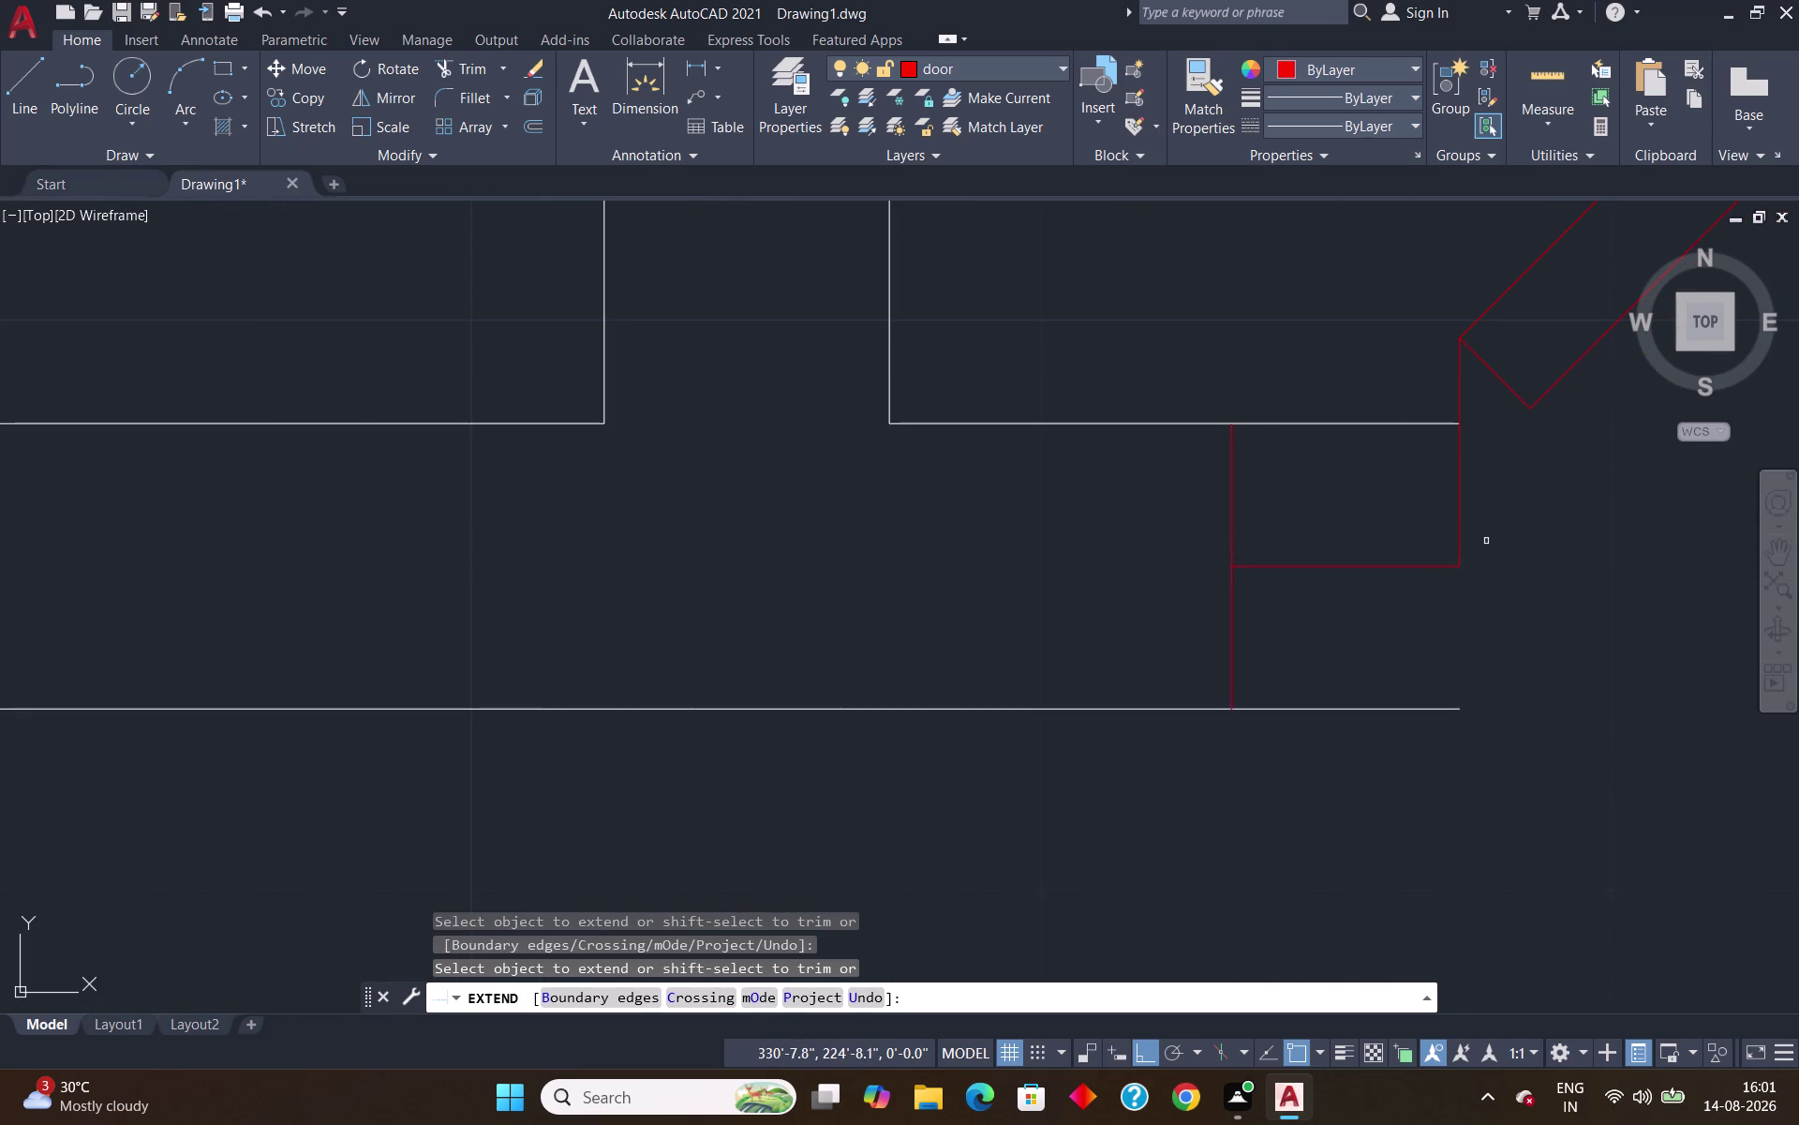
Extend the red jamb line at the next doorway to the outer wall line.
scroll(down, 3)
middle_drag(1624, 581, 918, 476)
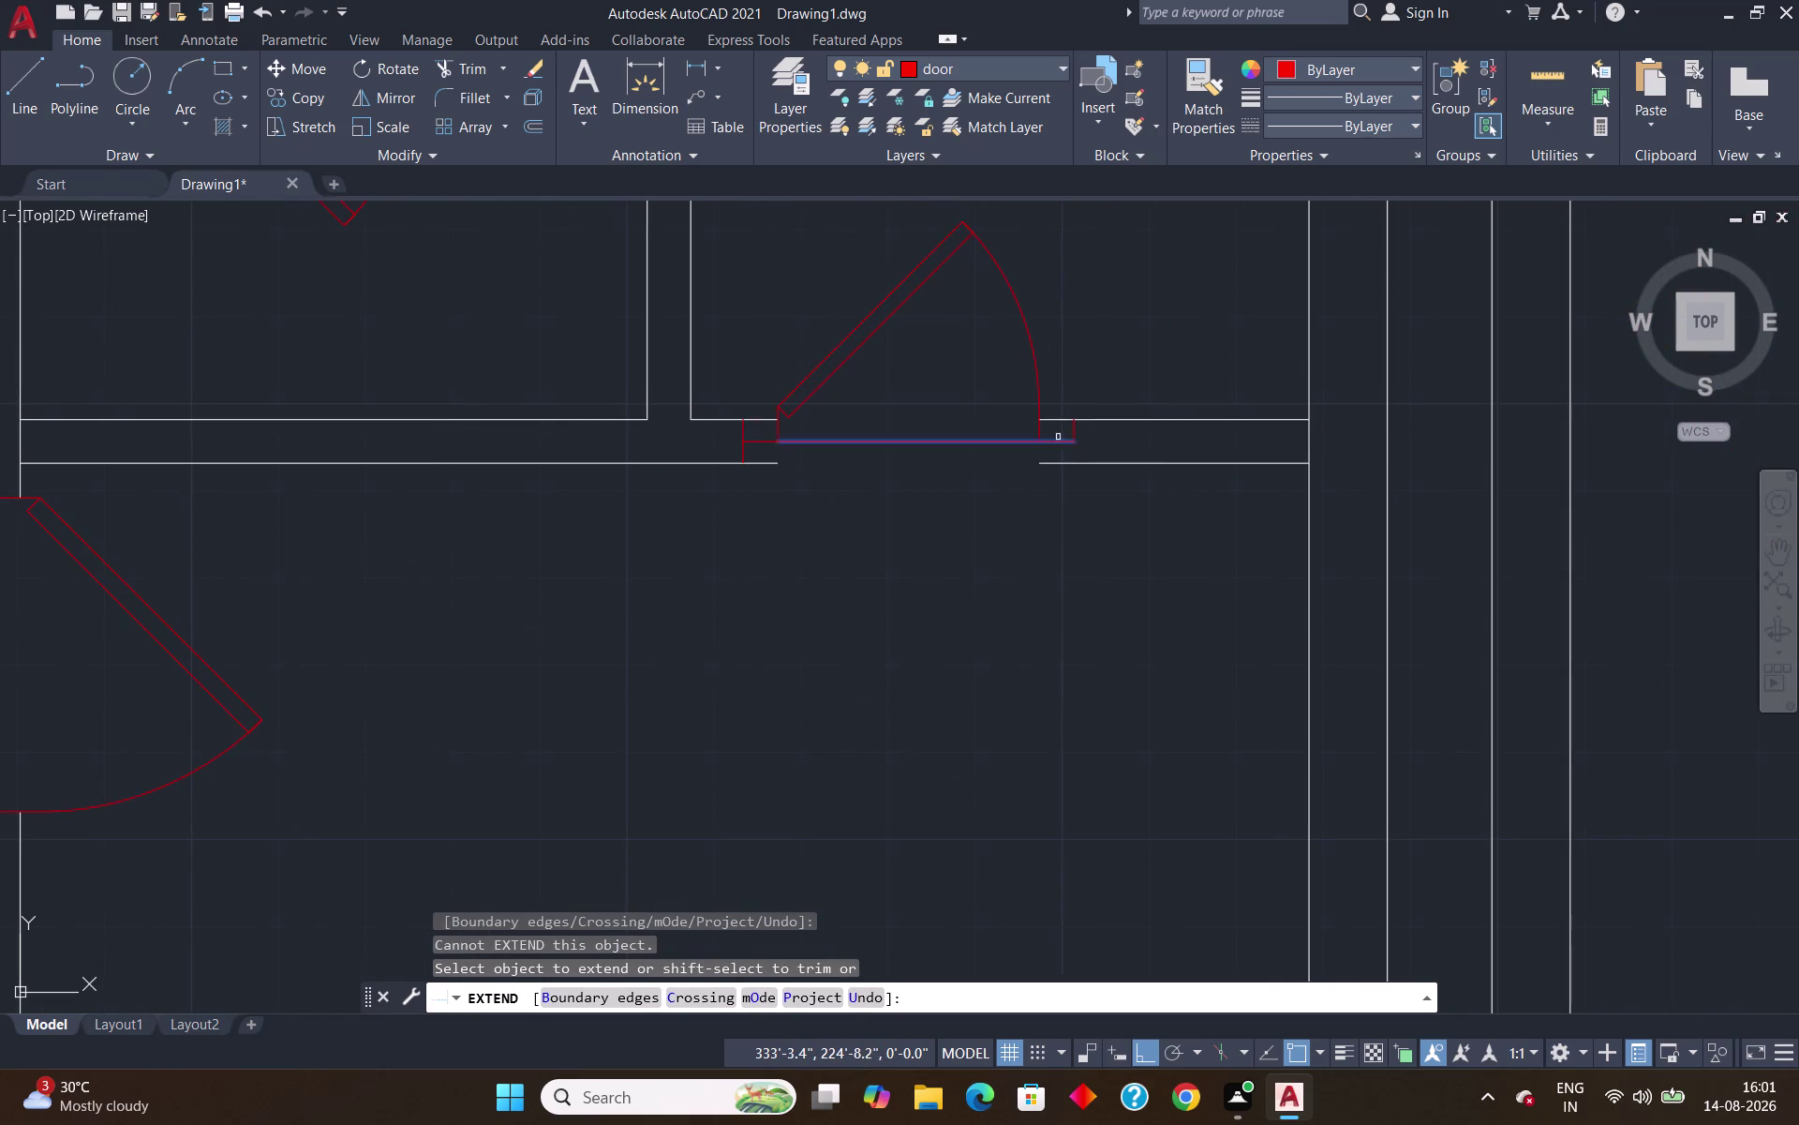
scroll(up, 3)
click(1048, 432)
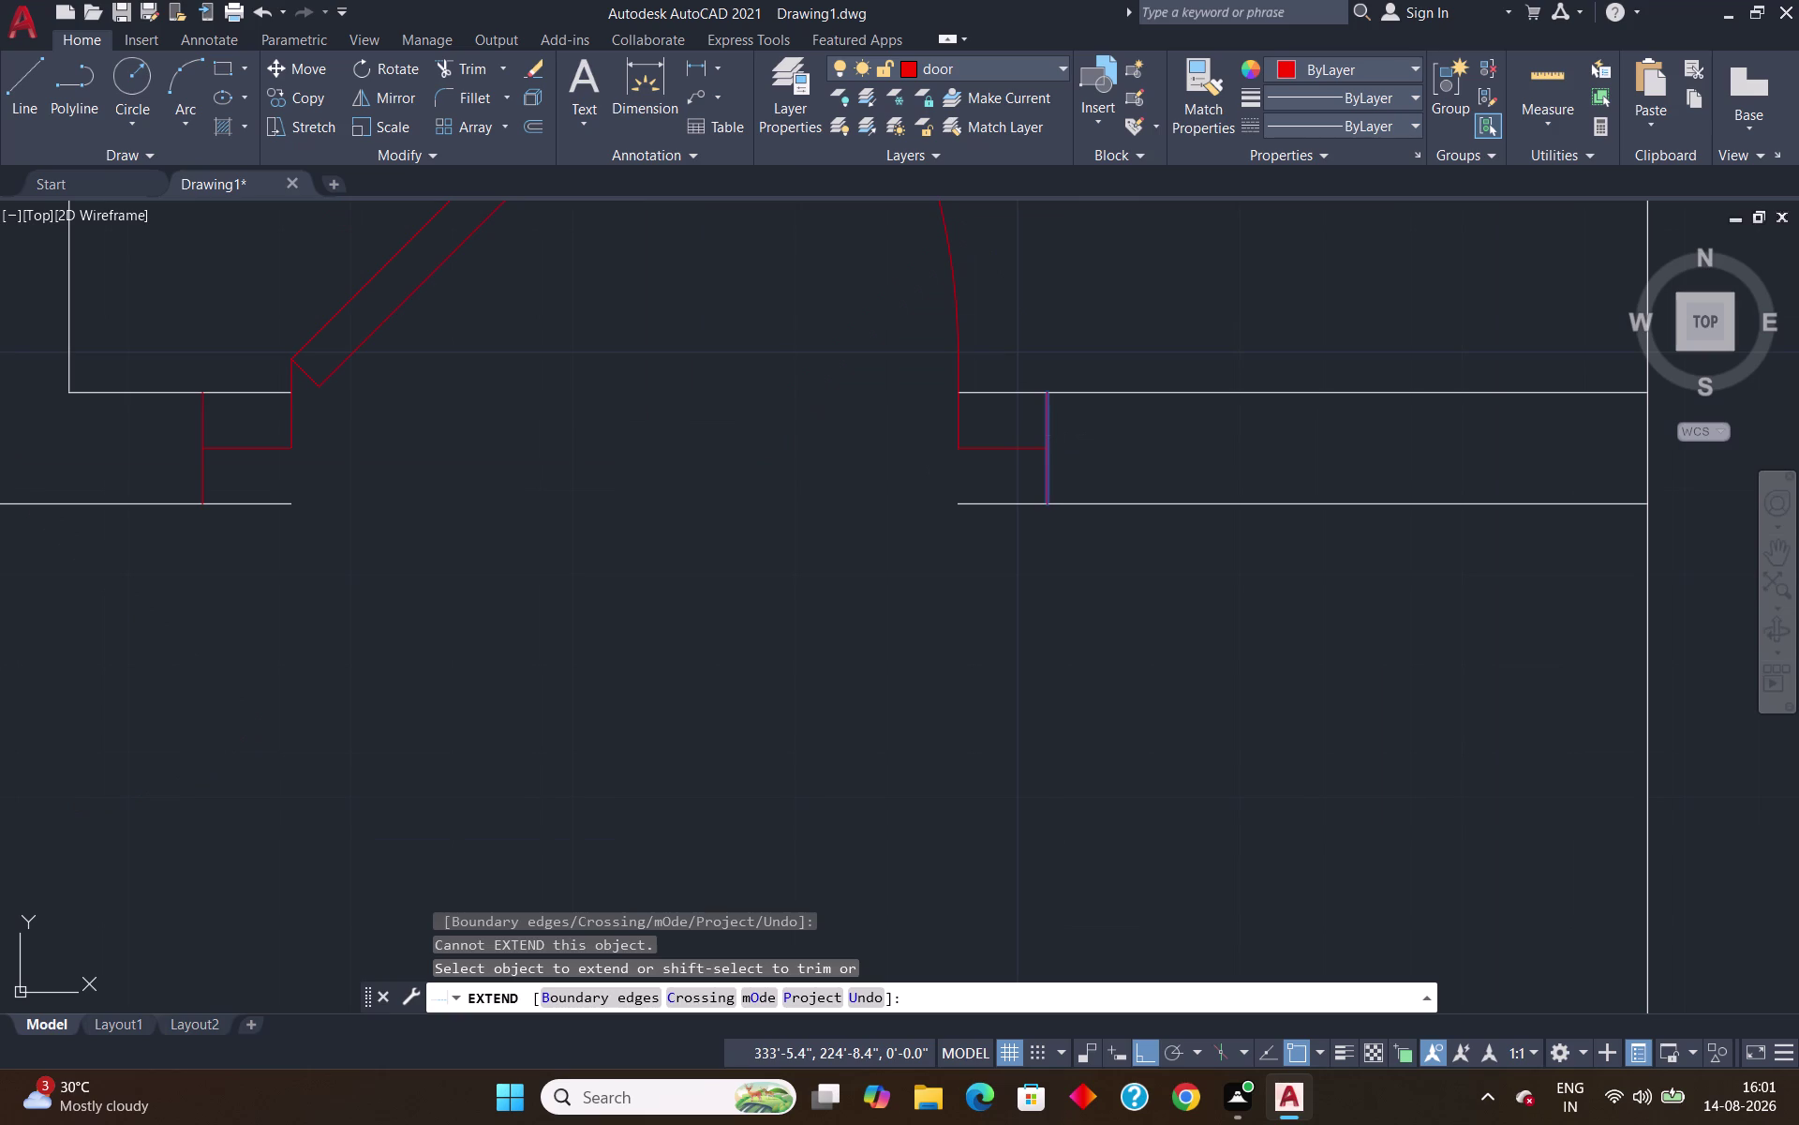
key(Escape)
Trim the leftover wall lines out of the right and left door openings.
text(tr)
key(Return)
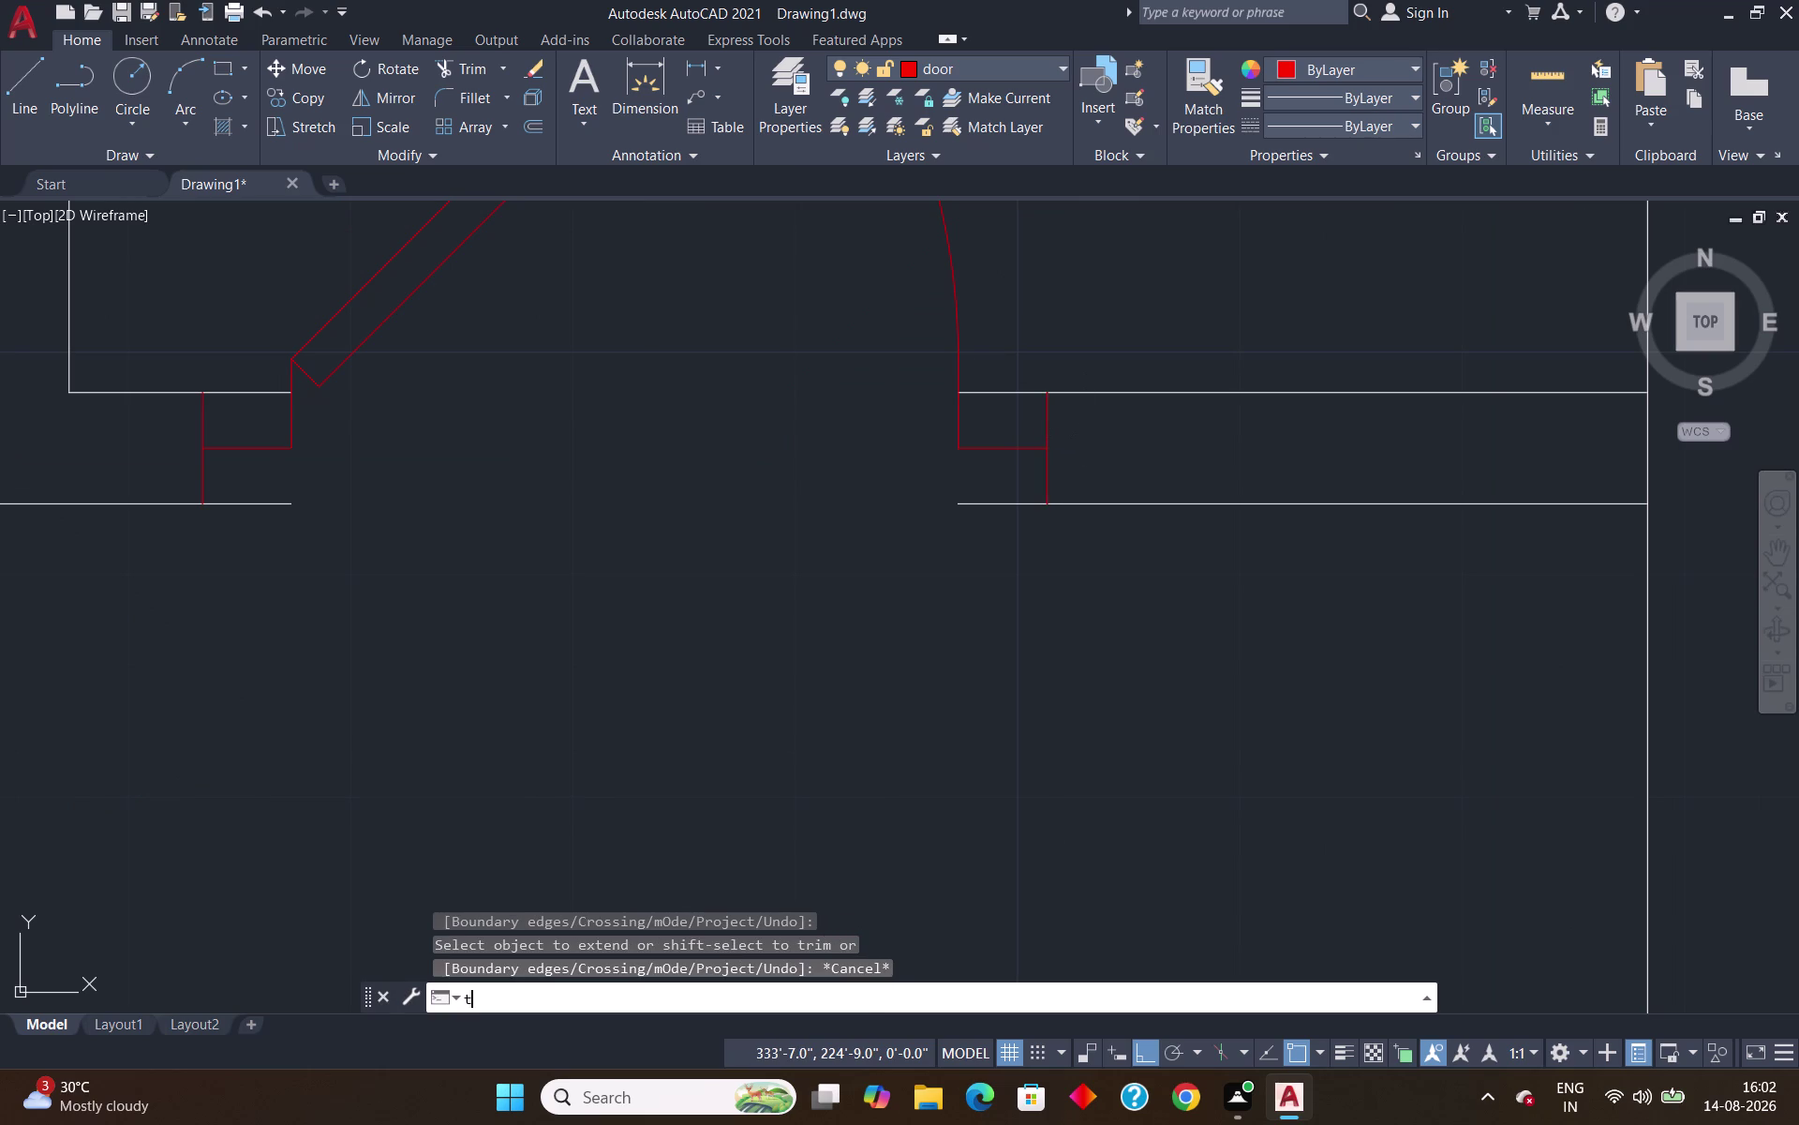
click(1004, 504)
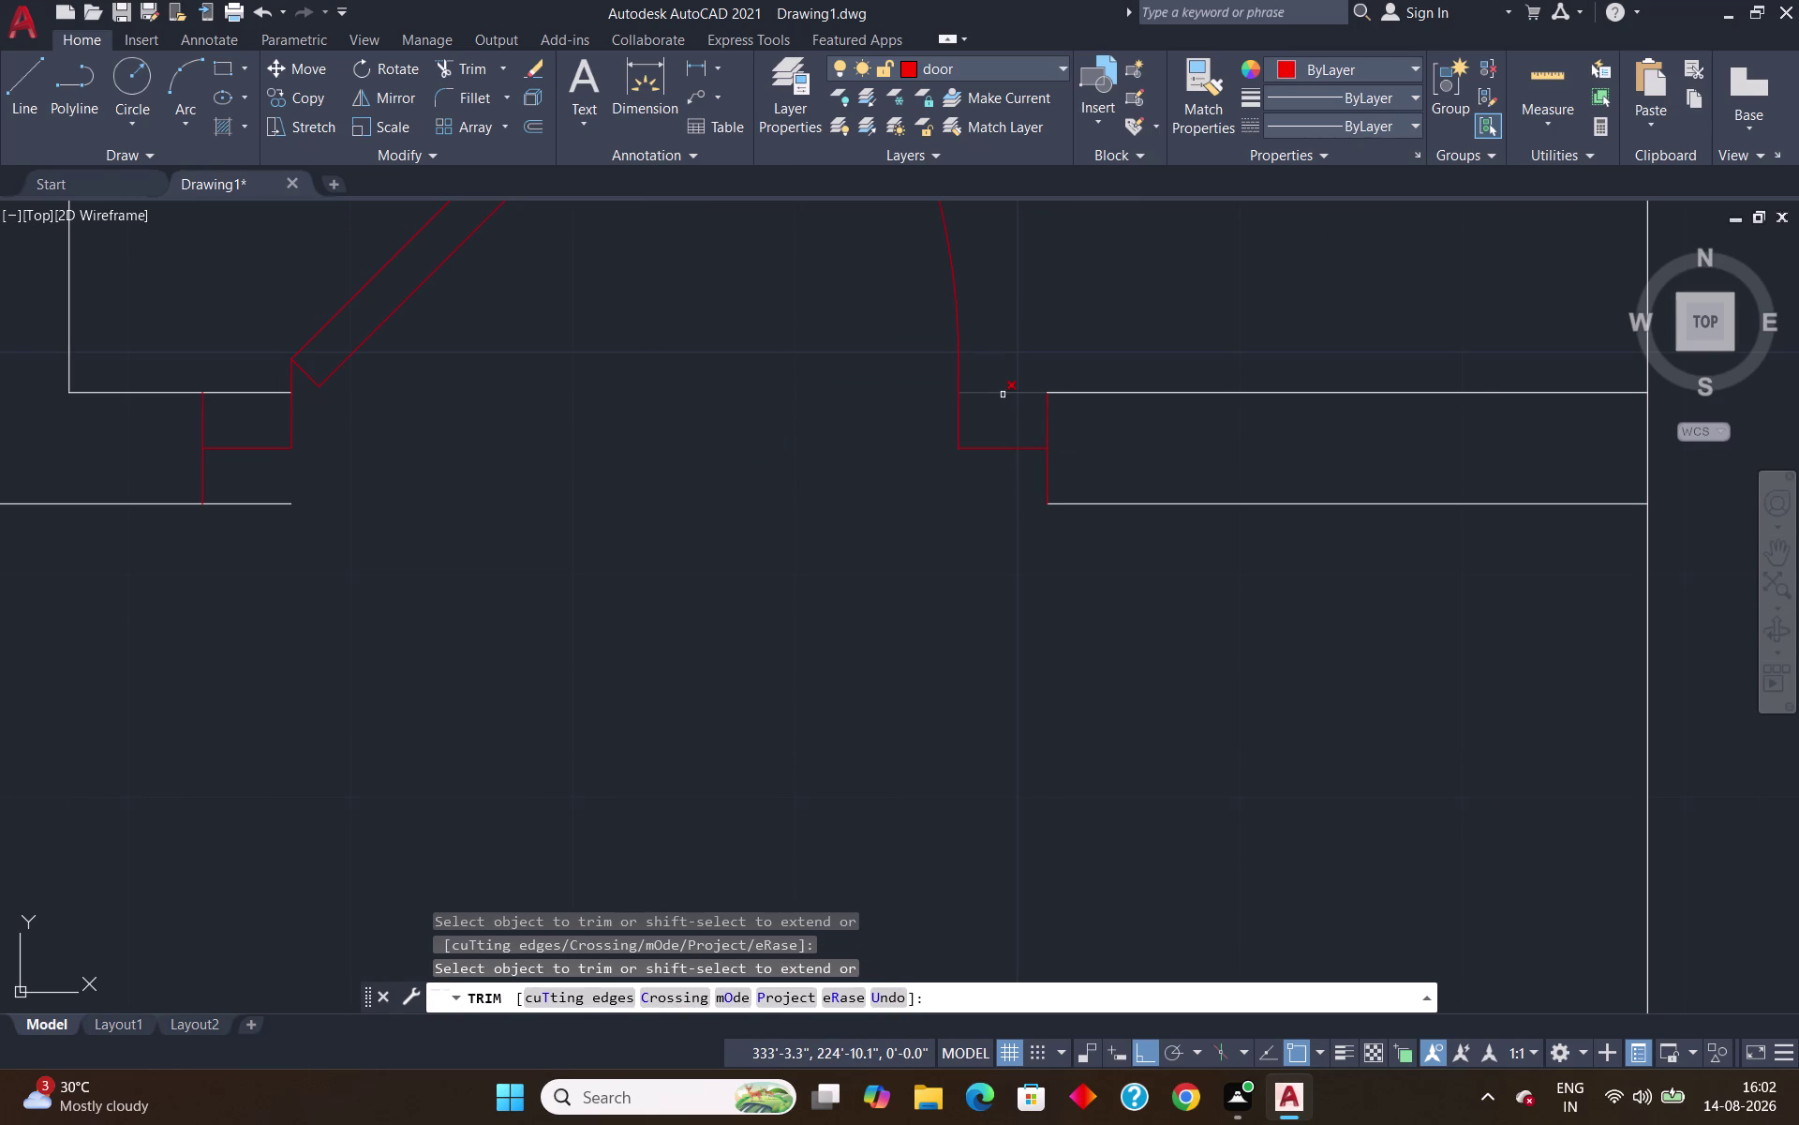
click(1002, 395)
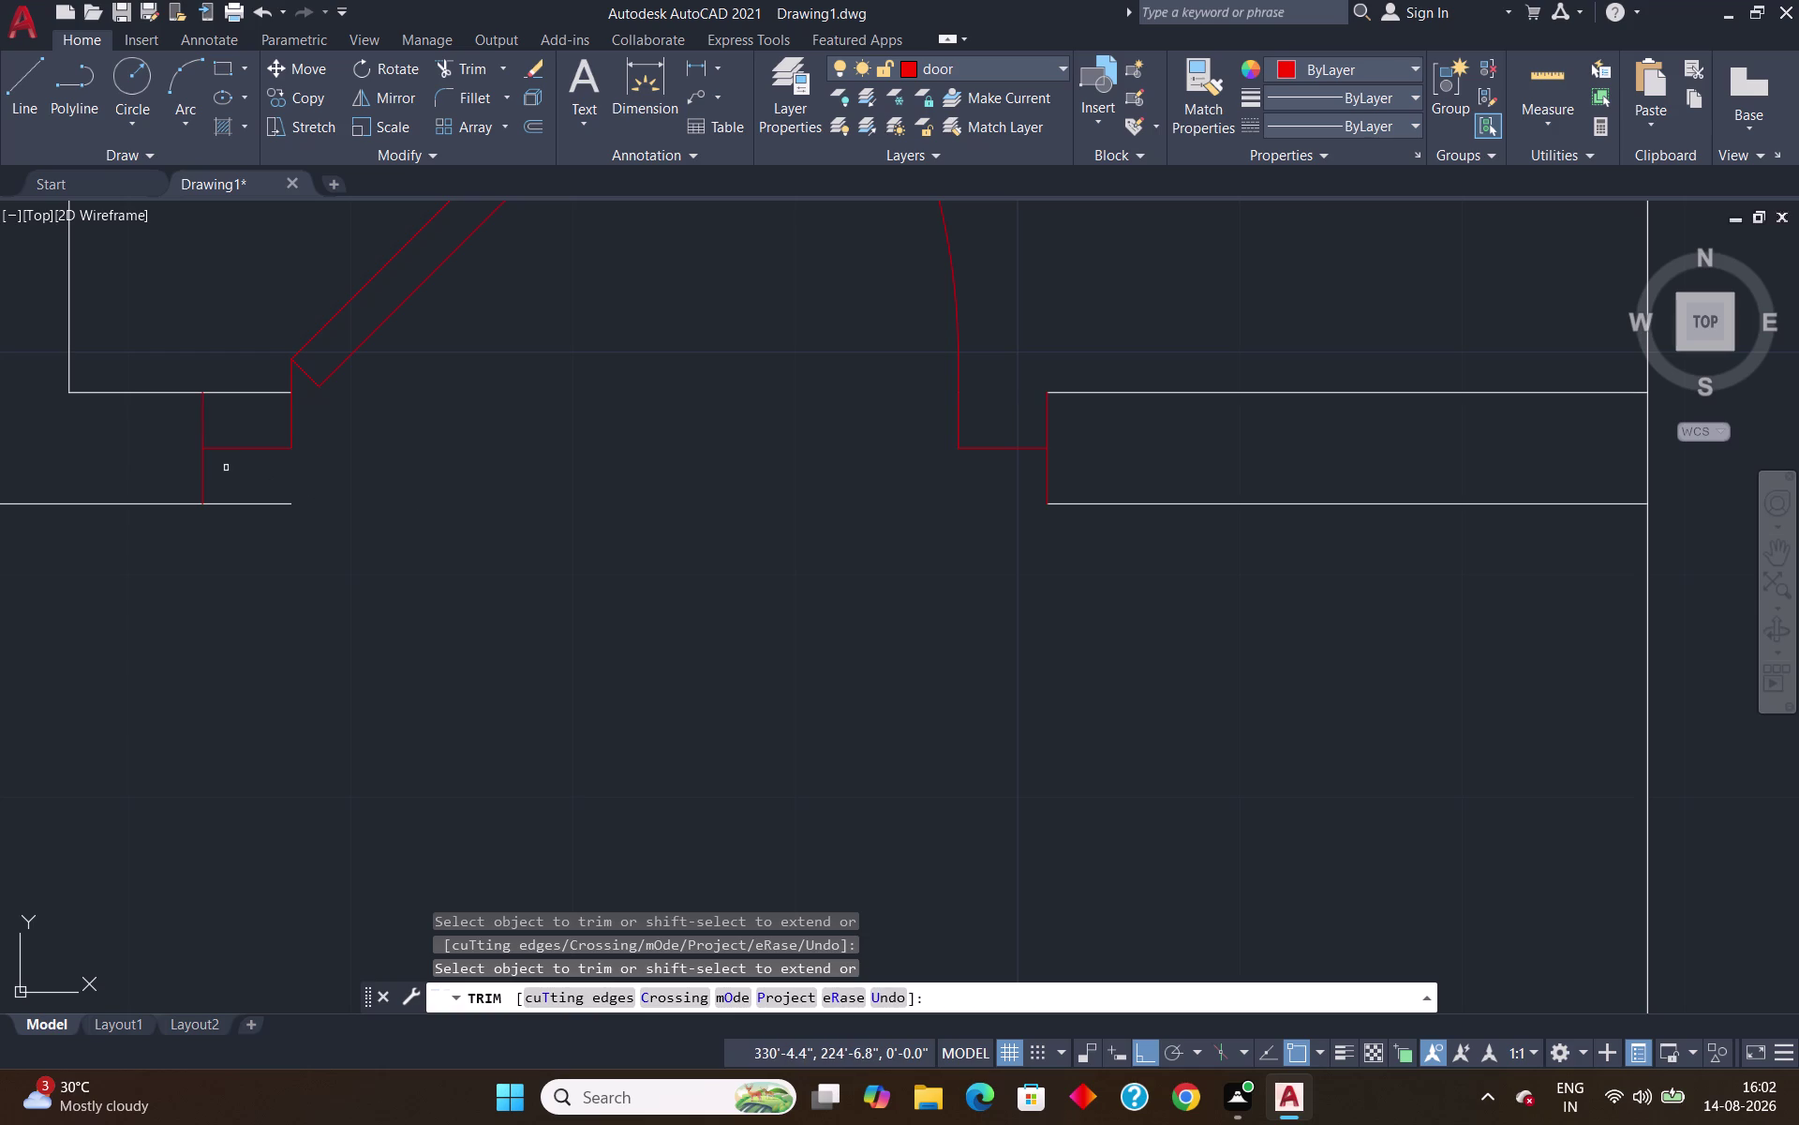
click(252, 506)
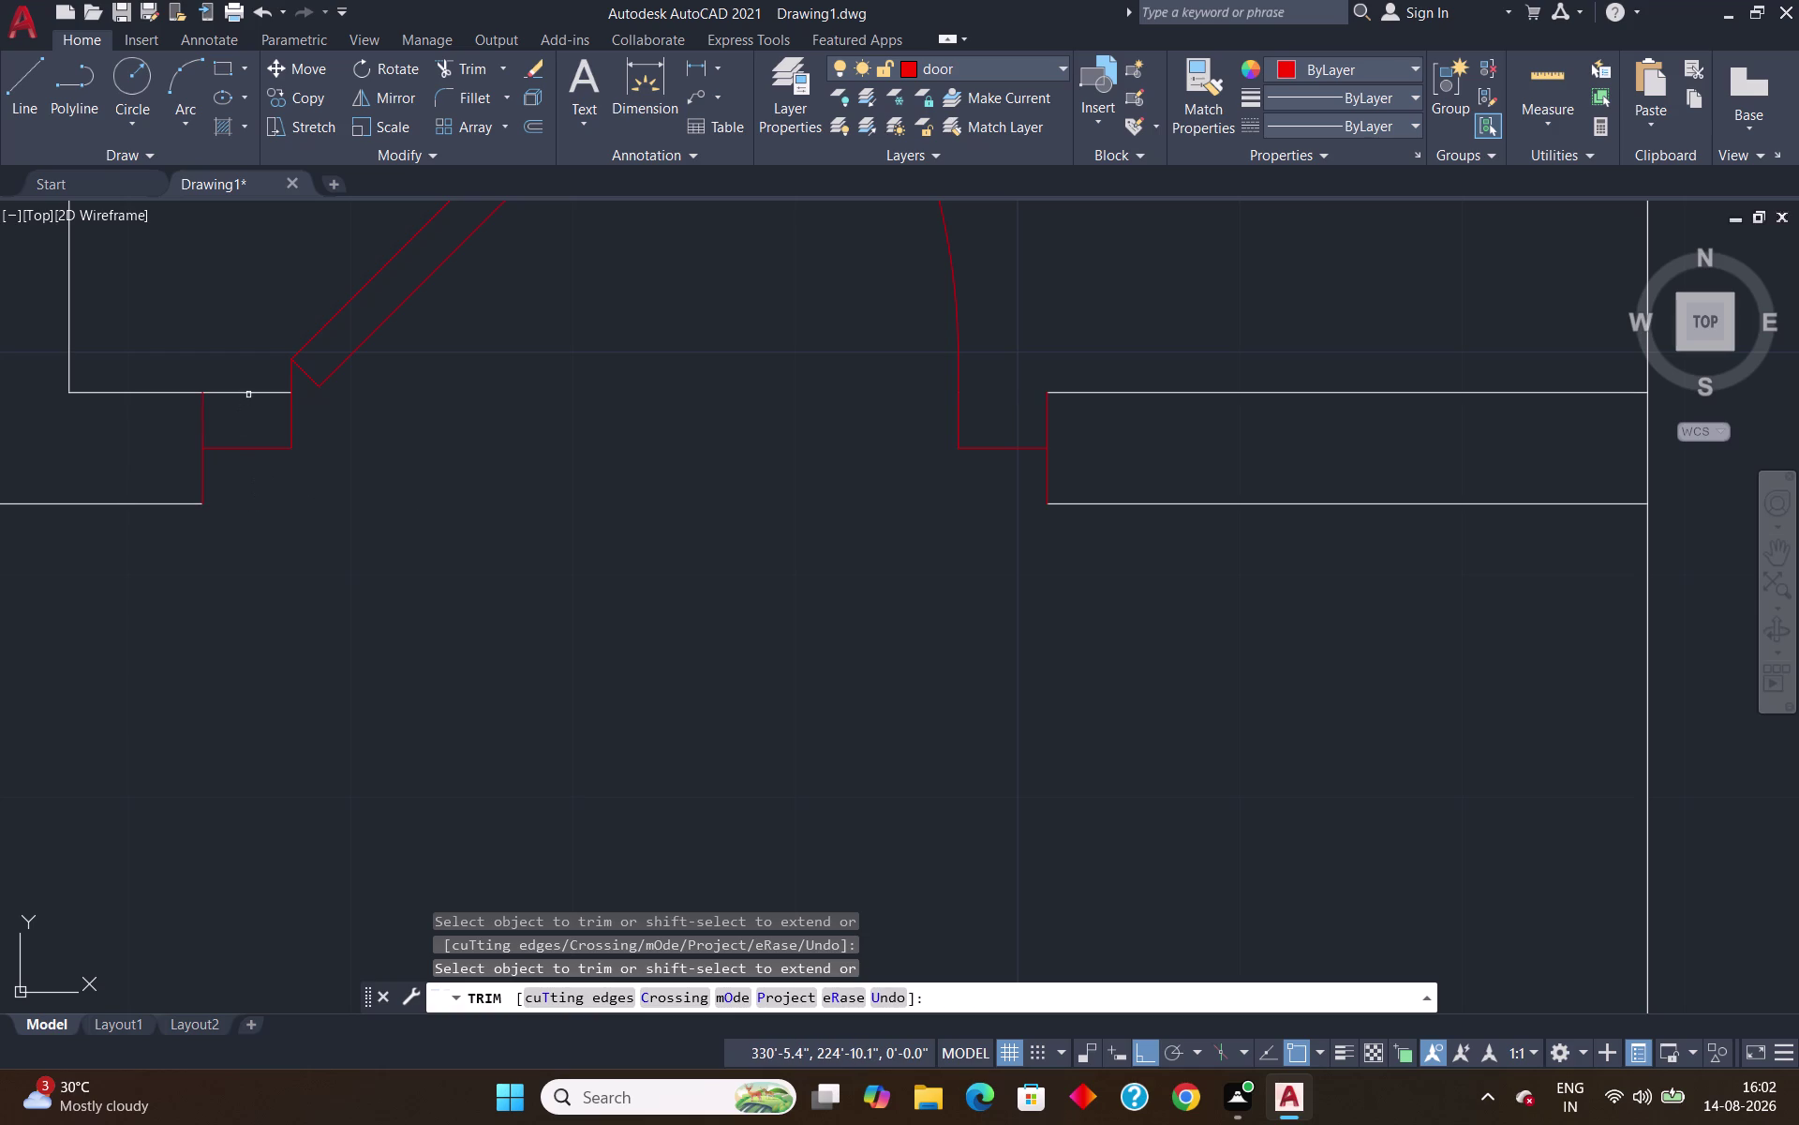
click(248, 394)
Trim the wall lines out of the last door opening so the doorway is clear.
scroll(down, 3)
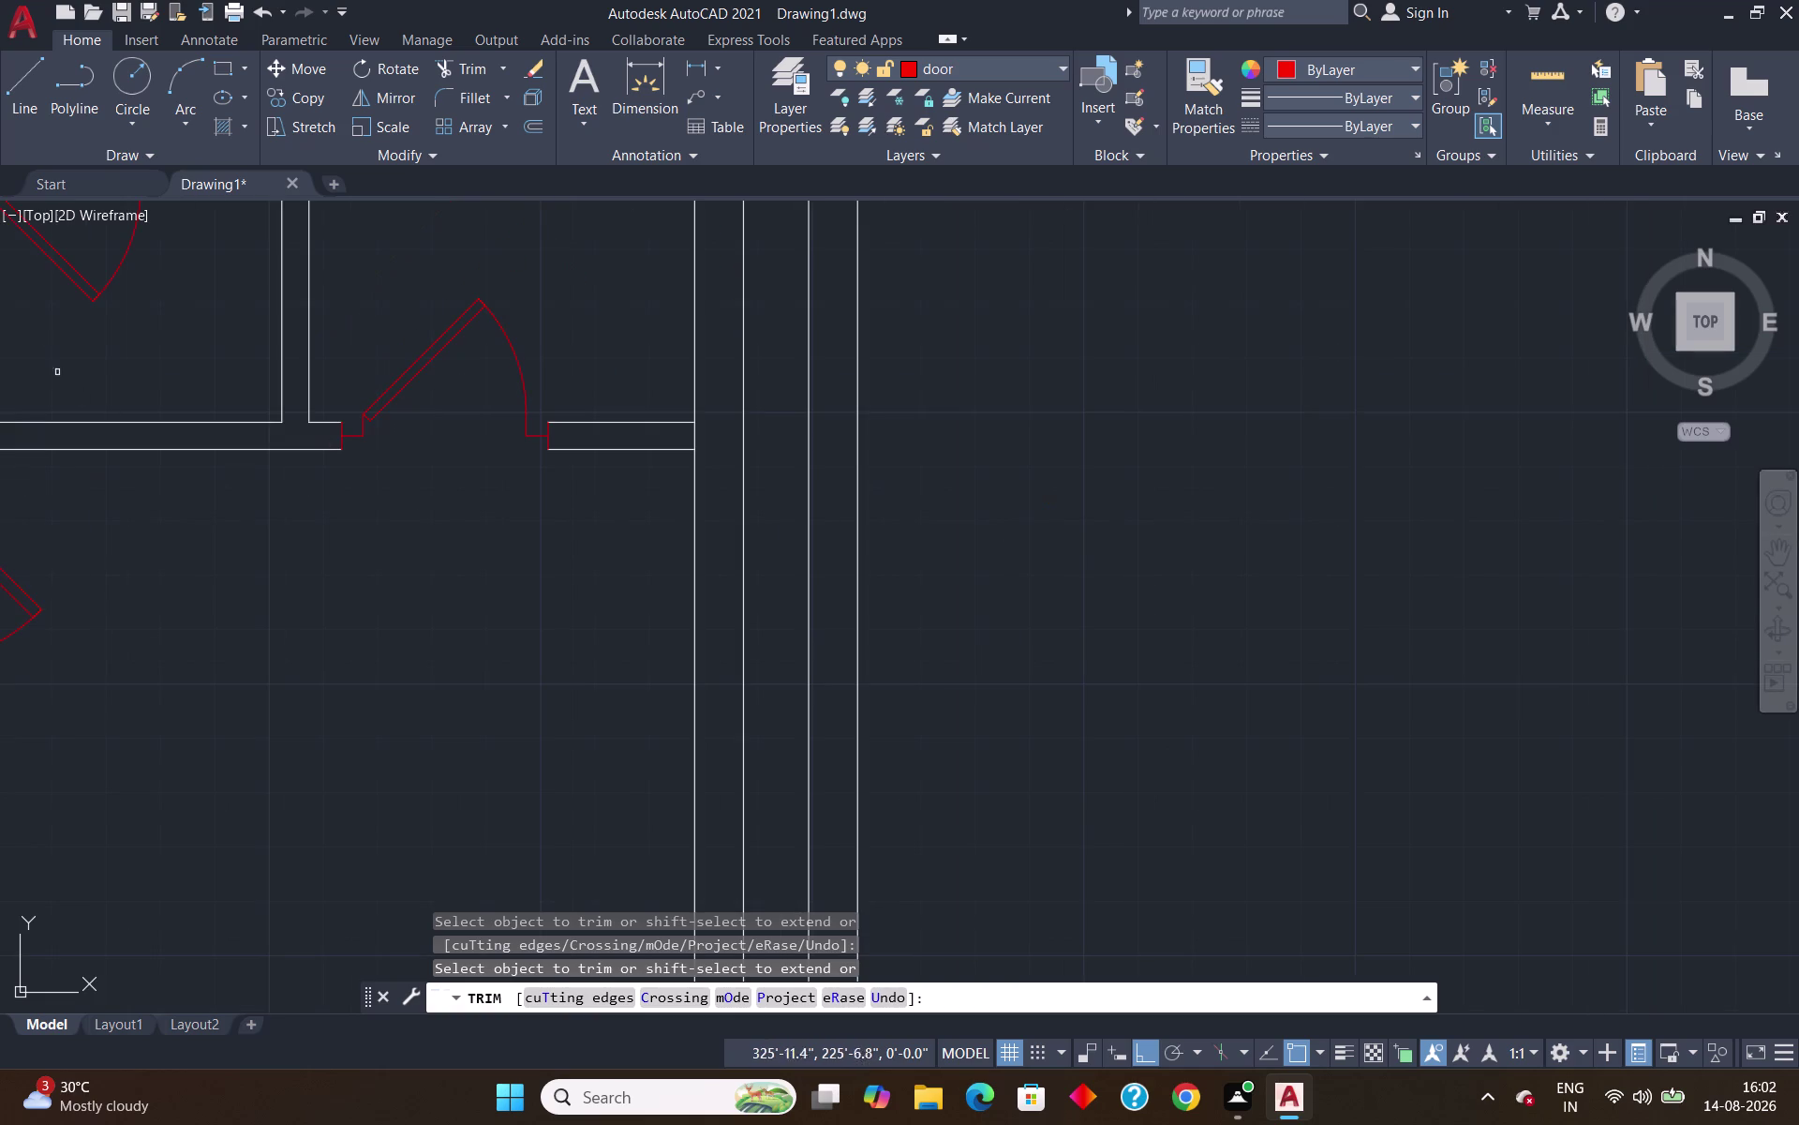
scroll(down, 3)
middle_drag(39, 318, 474, 413)
scroll(up, 3)
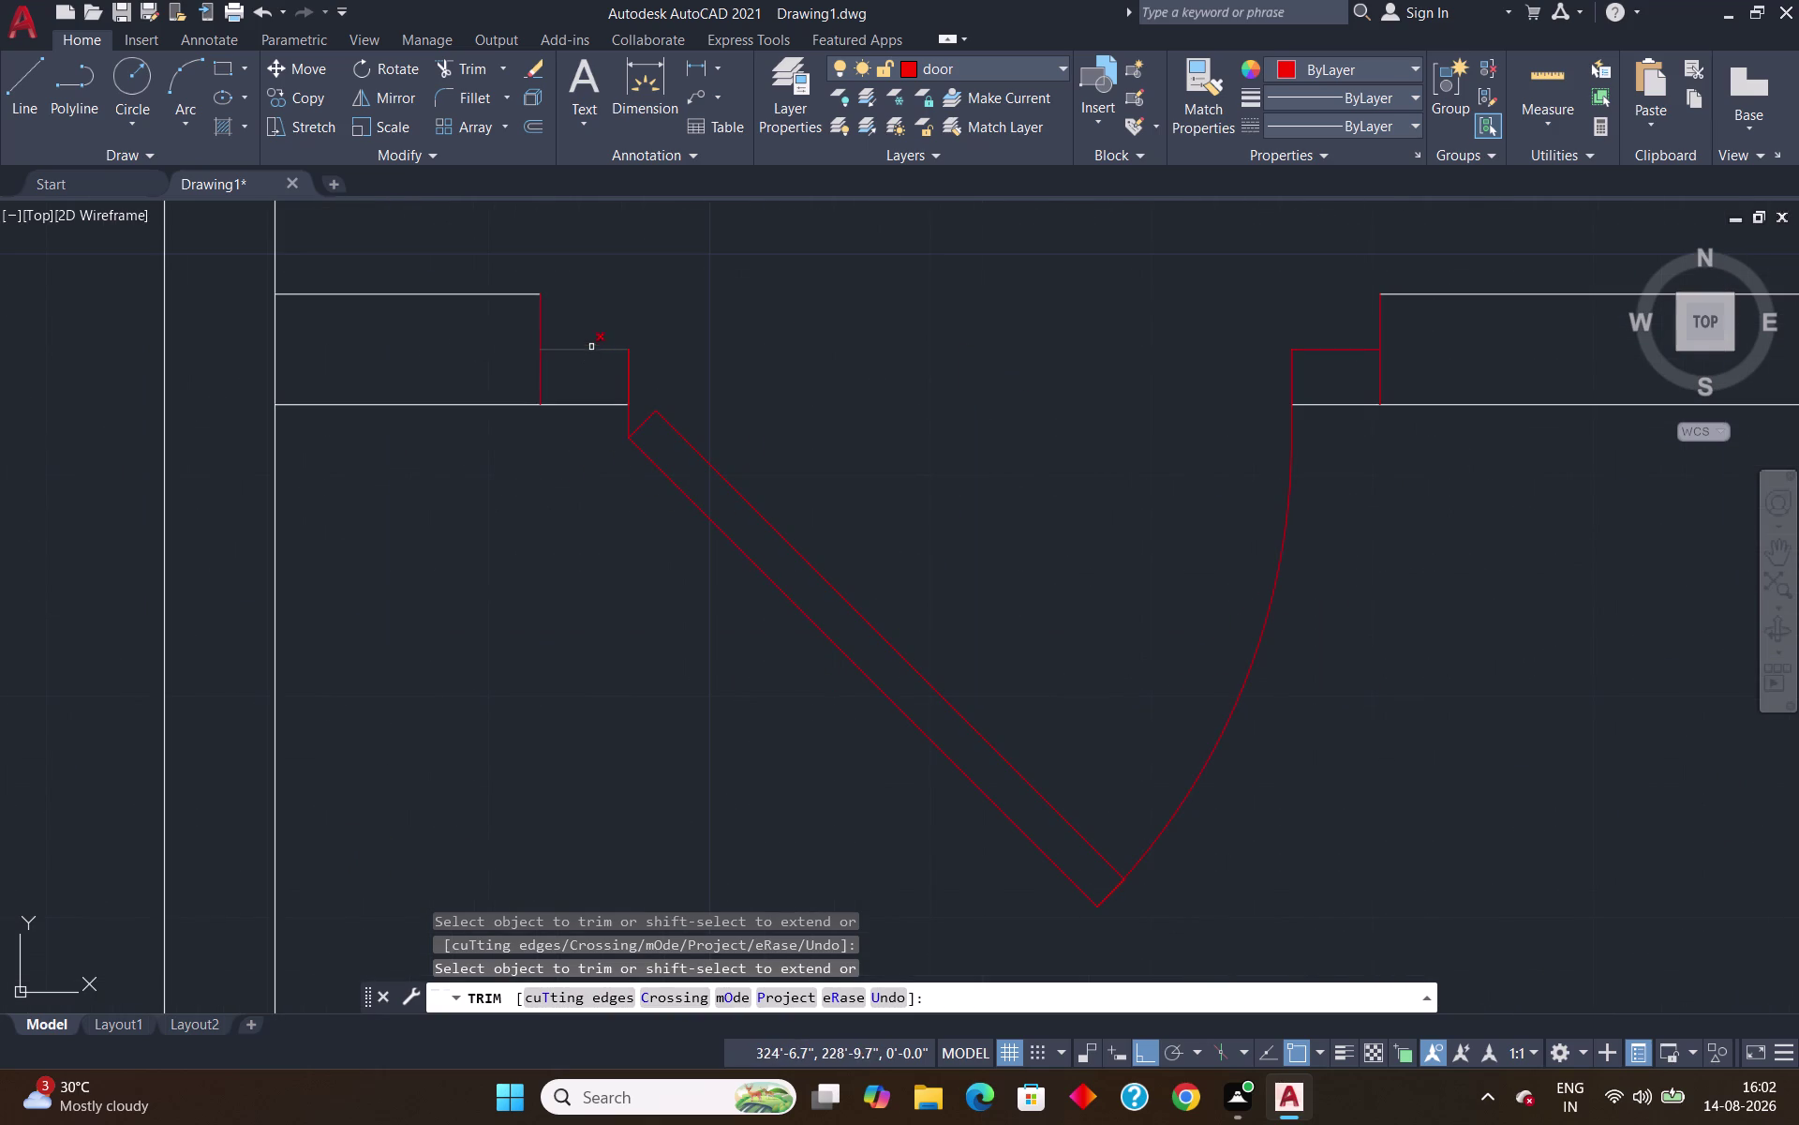
click(569, 406)
click(1355, 407)
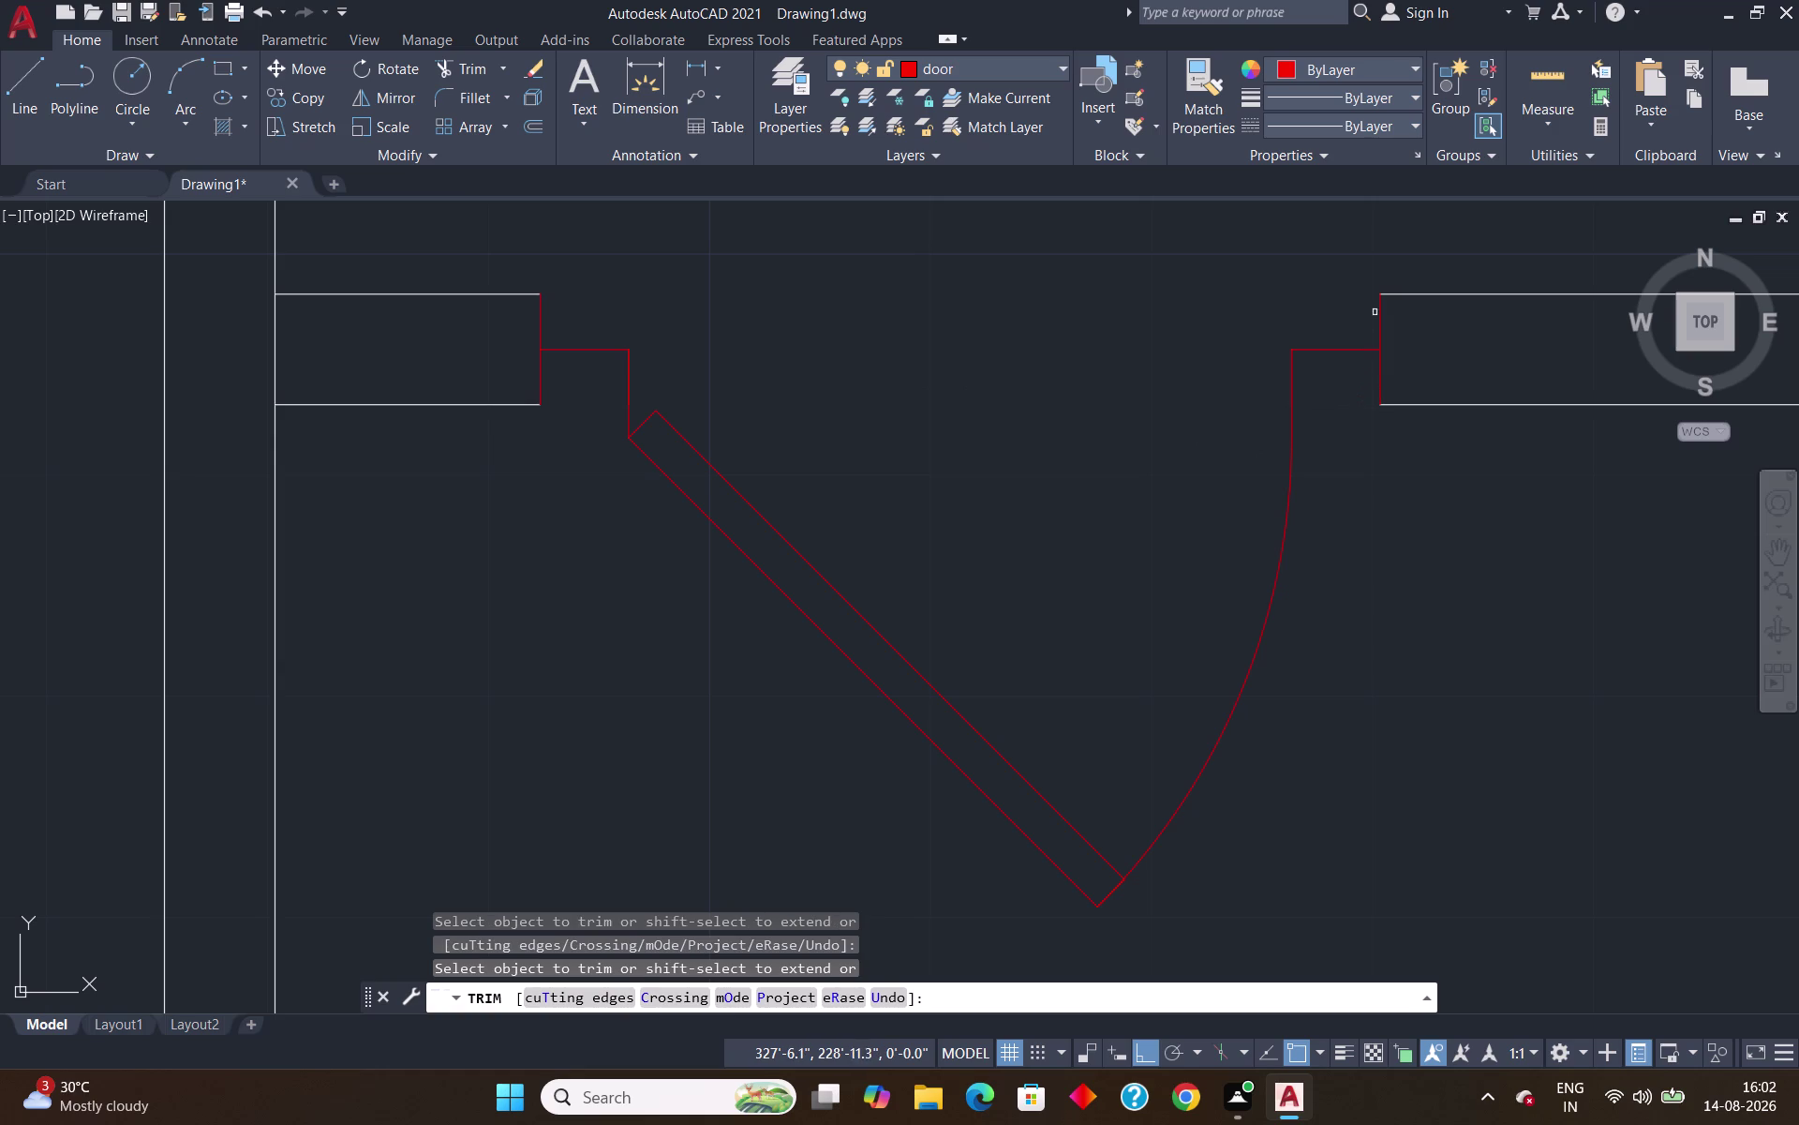
scroll(down, 3)
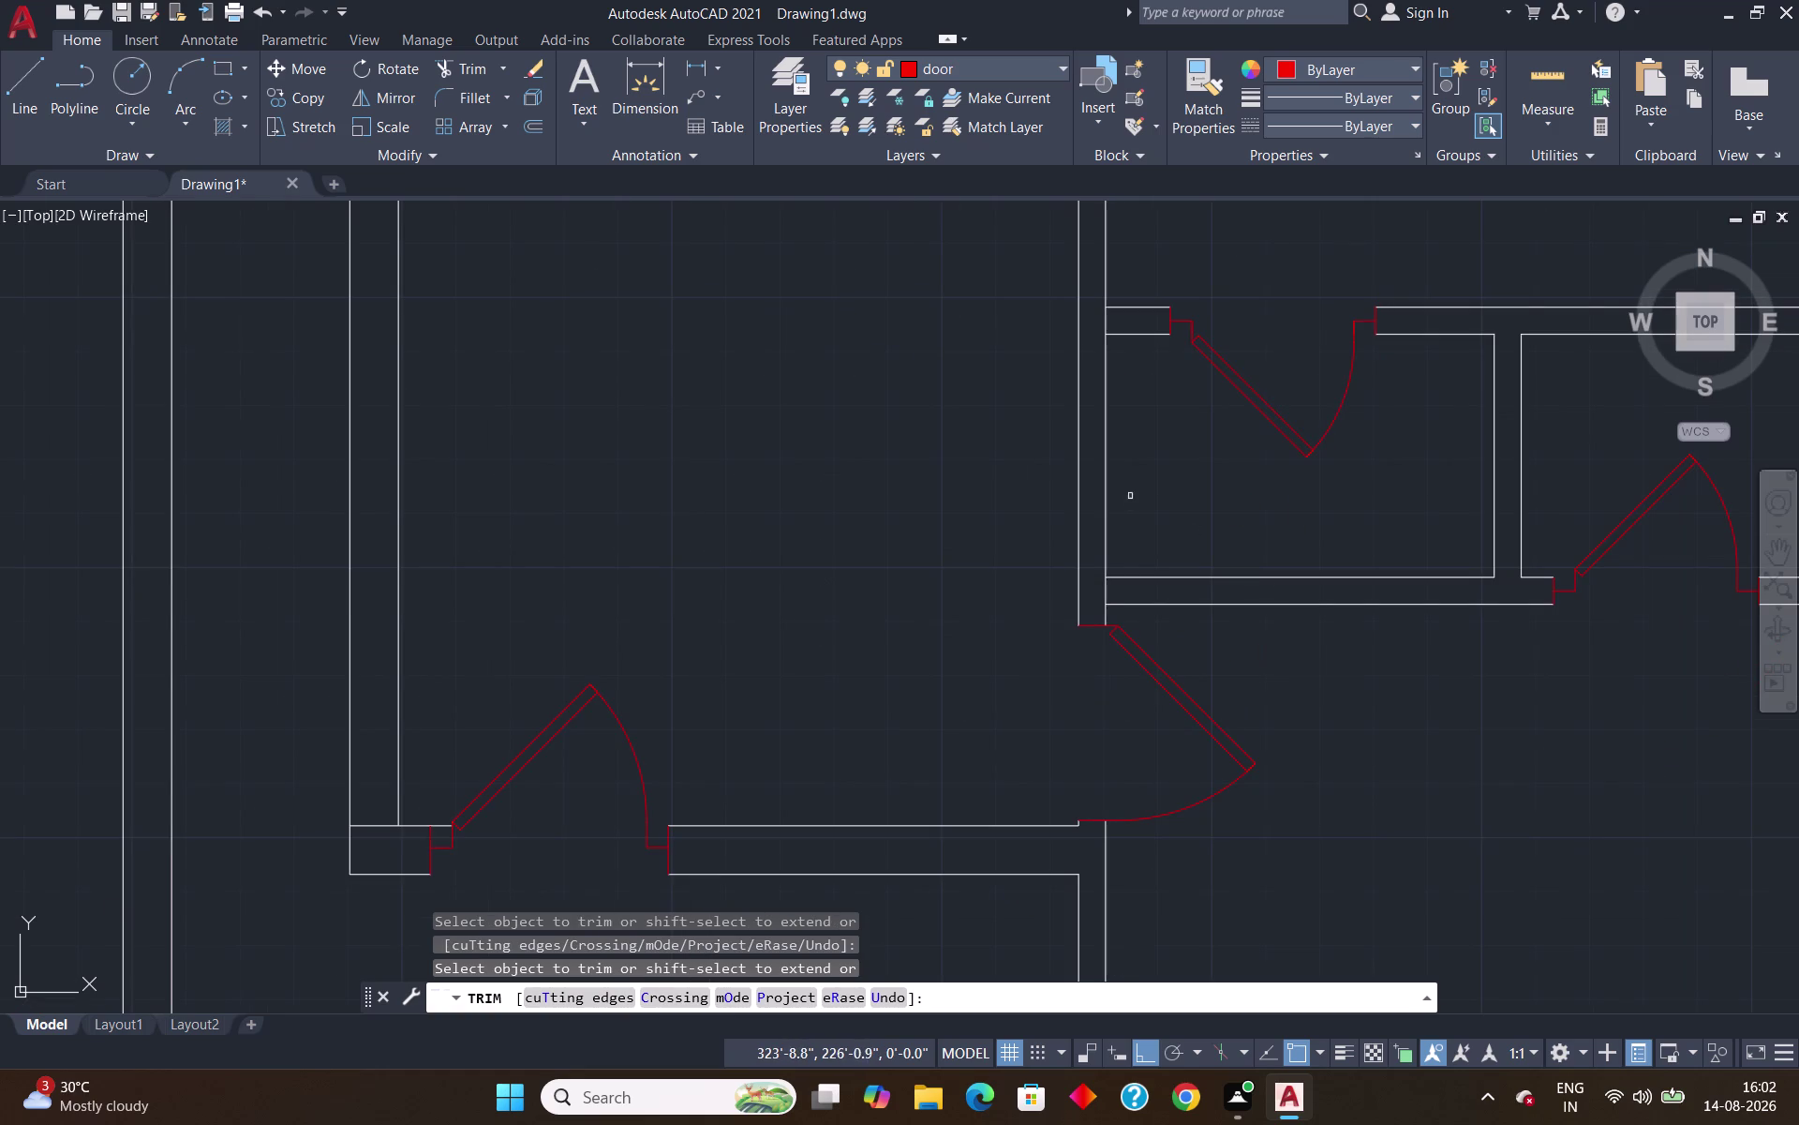
key(Escape)
scroll(down, 3)
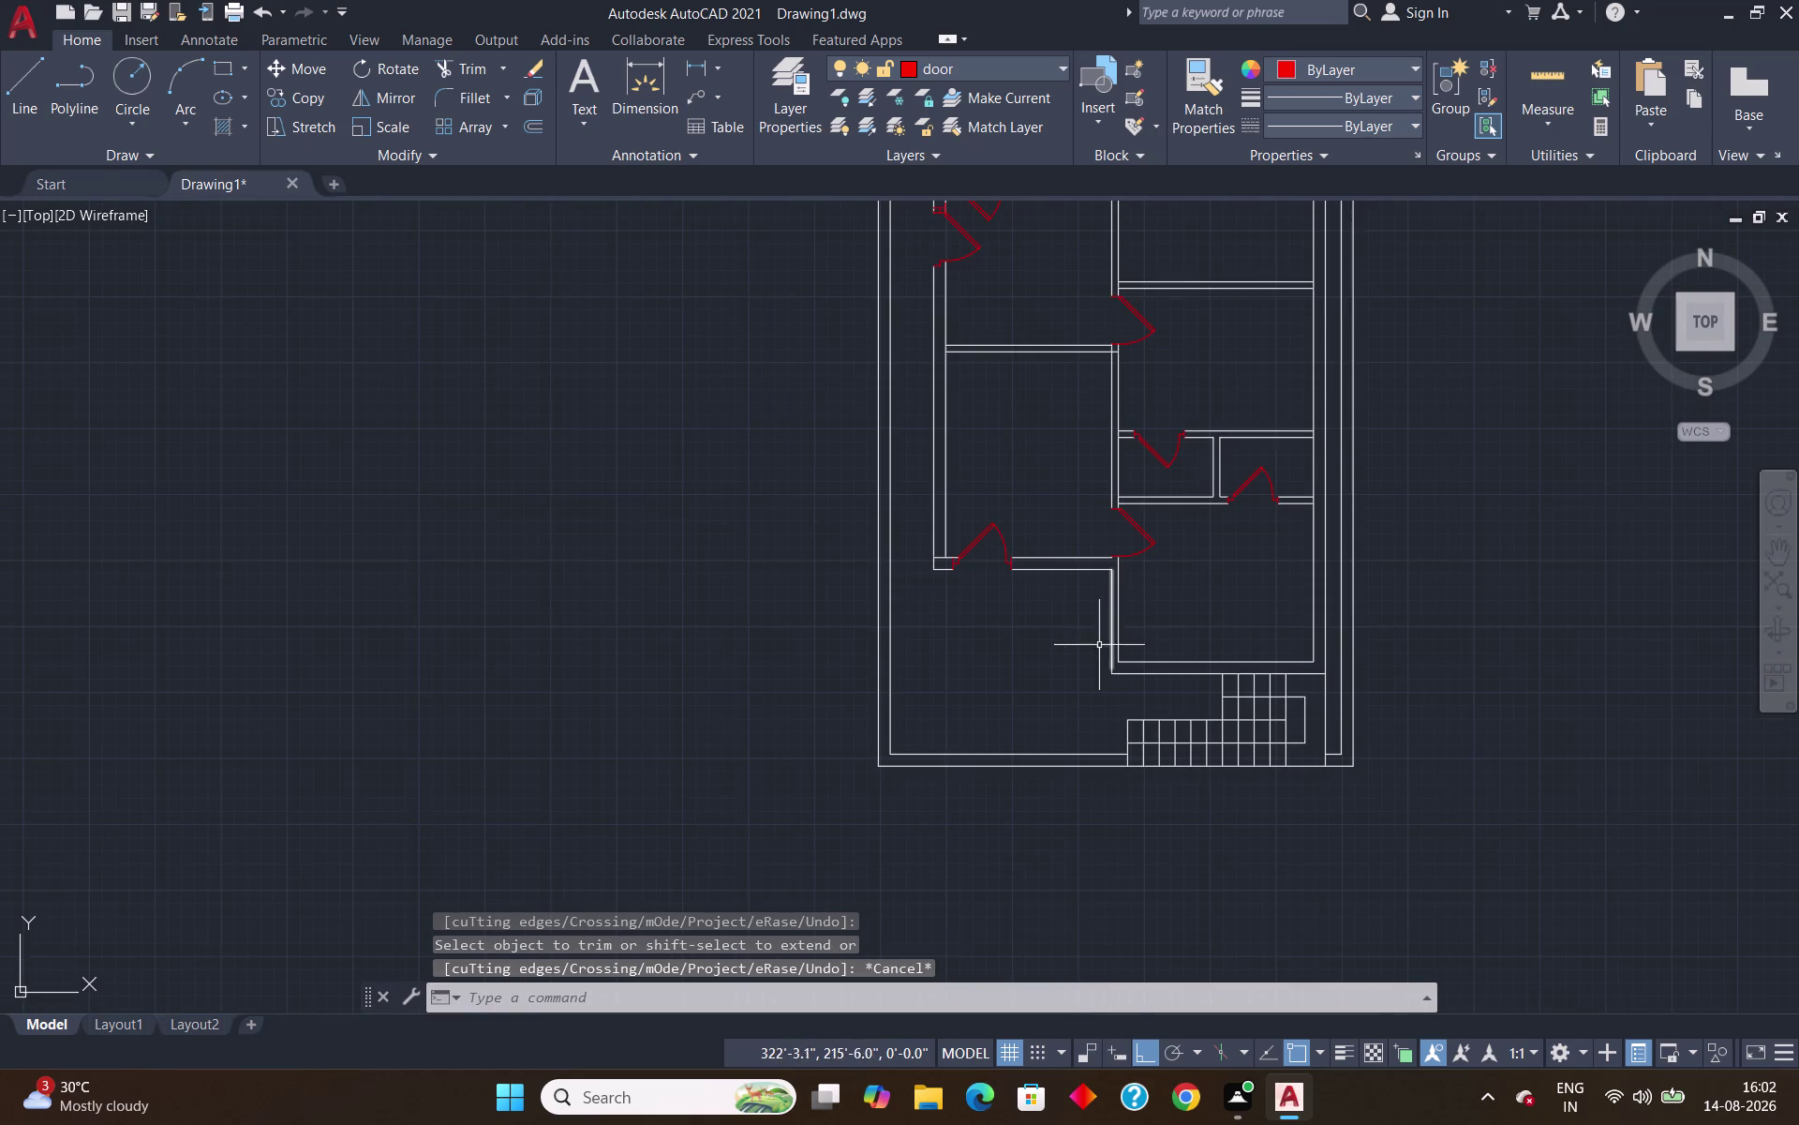
scroll(down, 3)
scroll(up, 3)
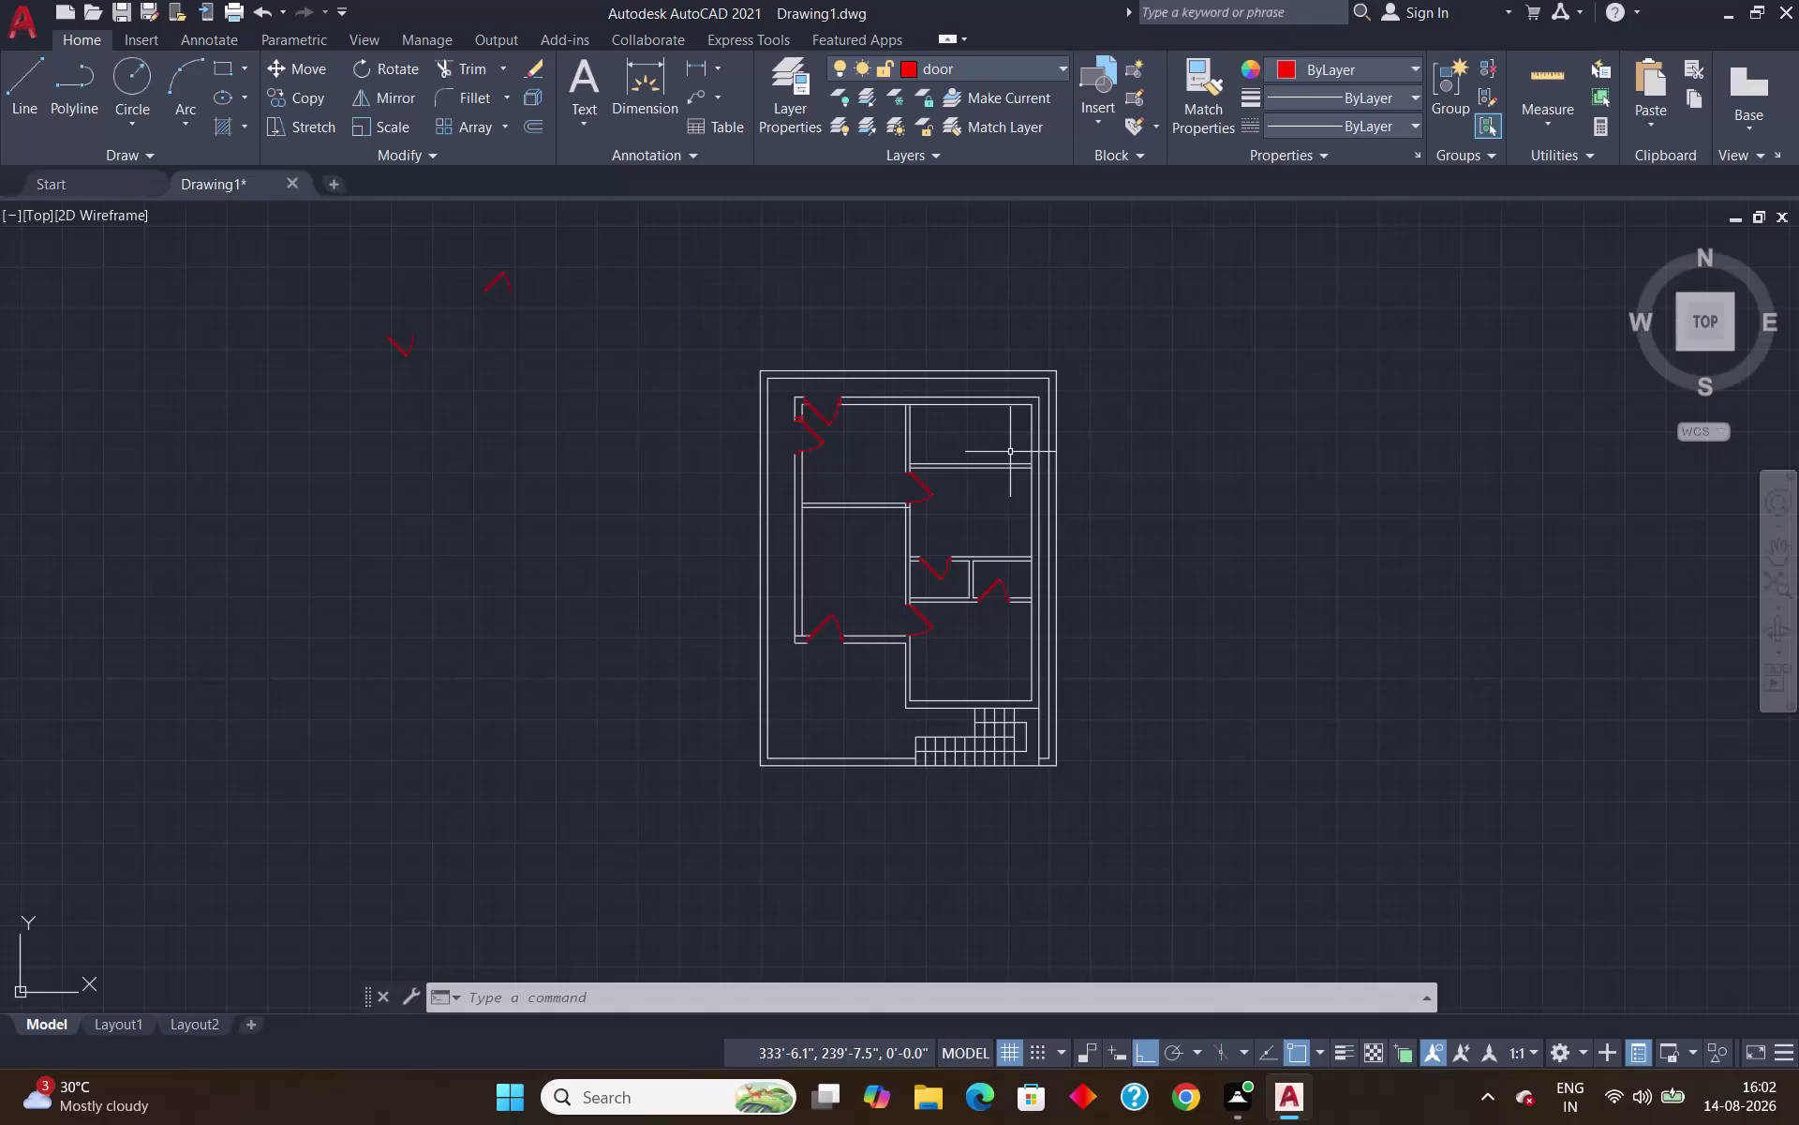
Erase the two spare door blocks left outside the plan.
click(545, 245)
click(355, 394)
key(Delete)
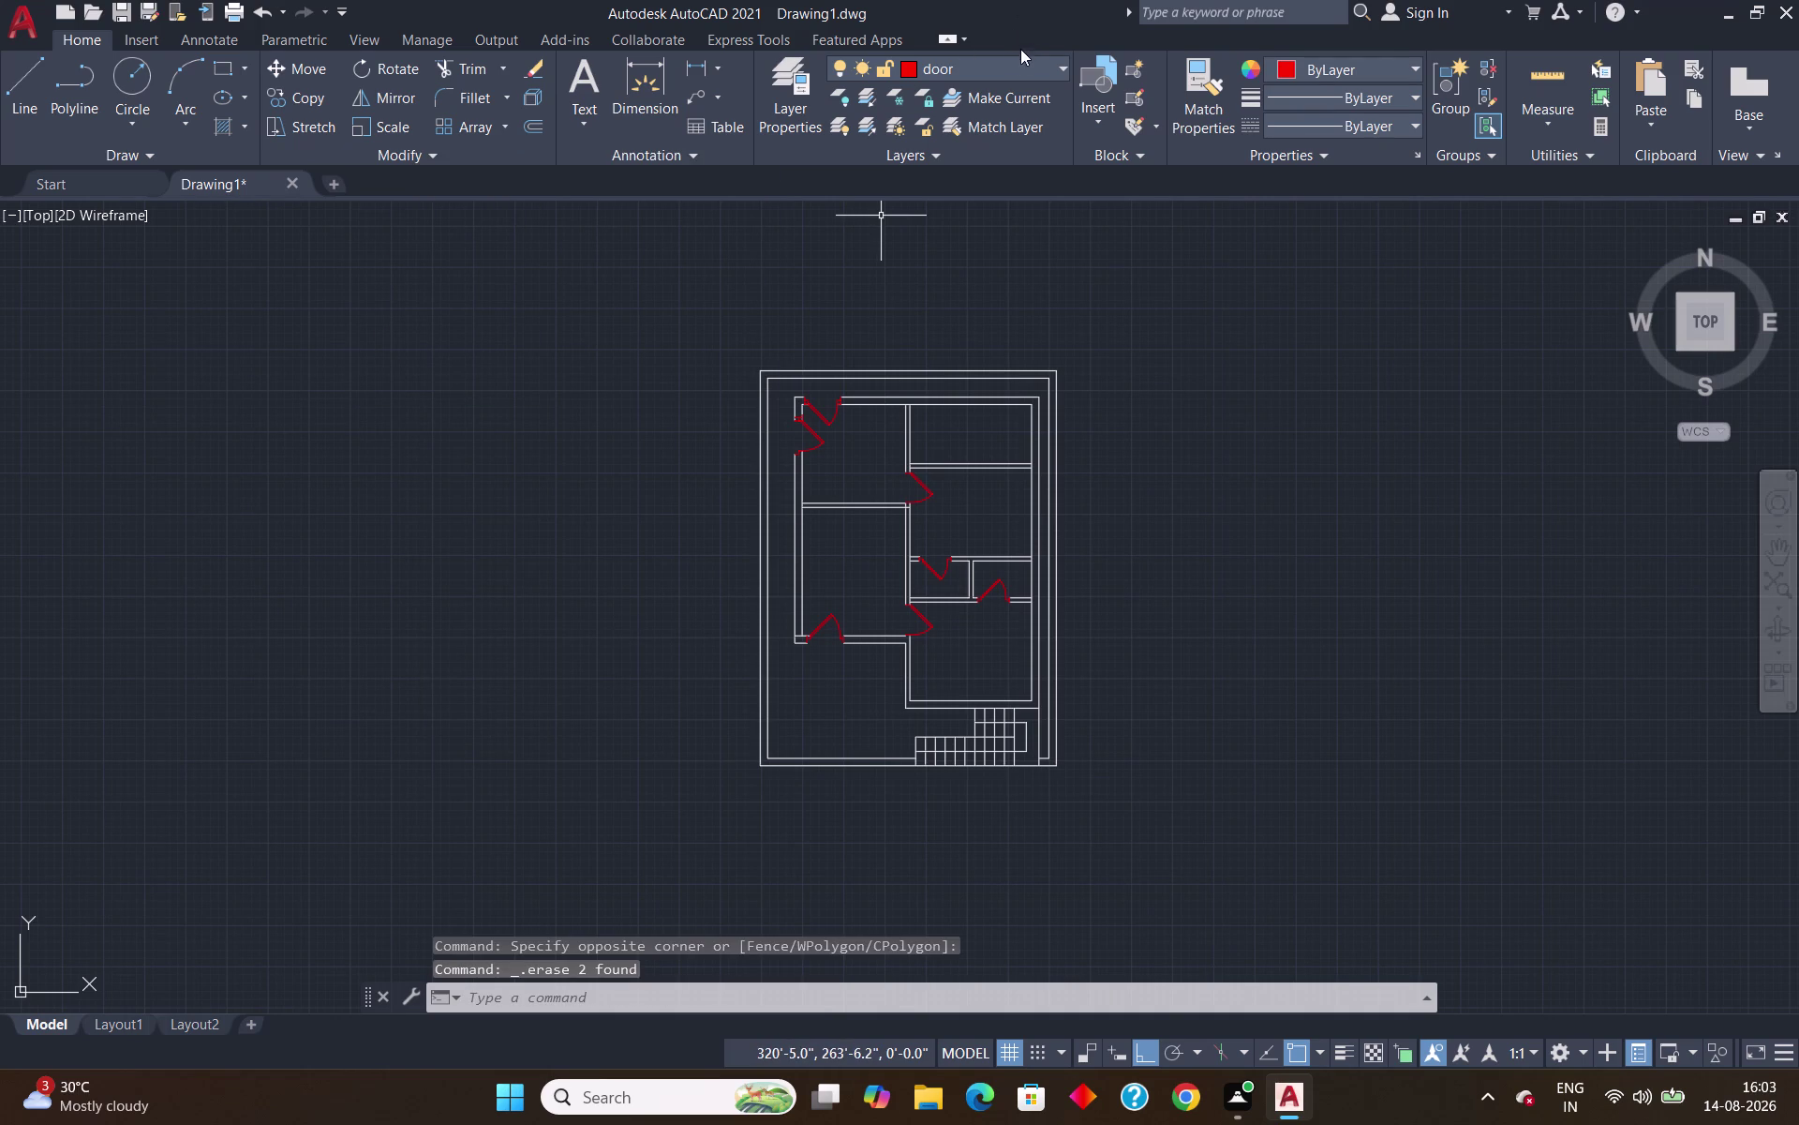
click(1000, 74)
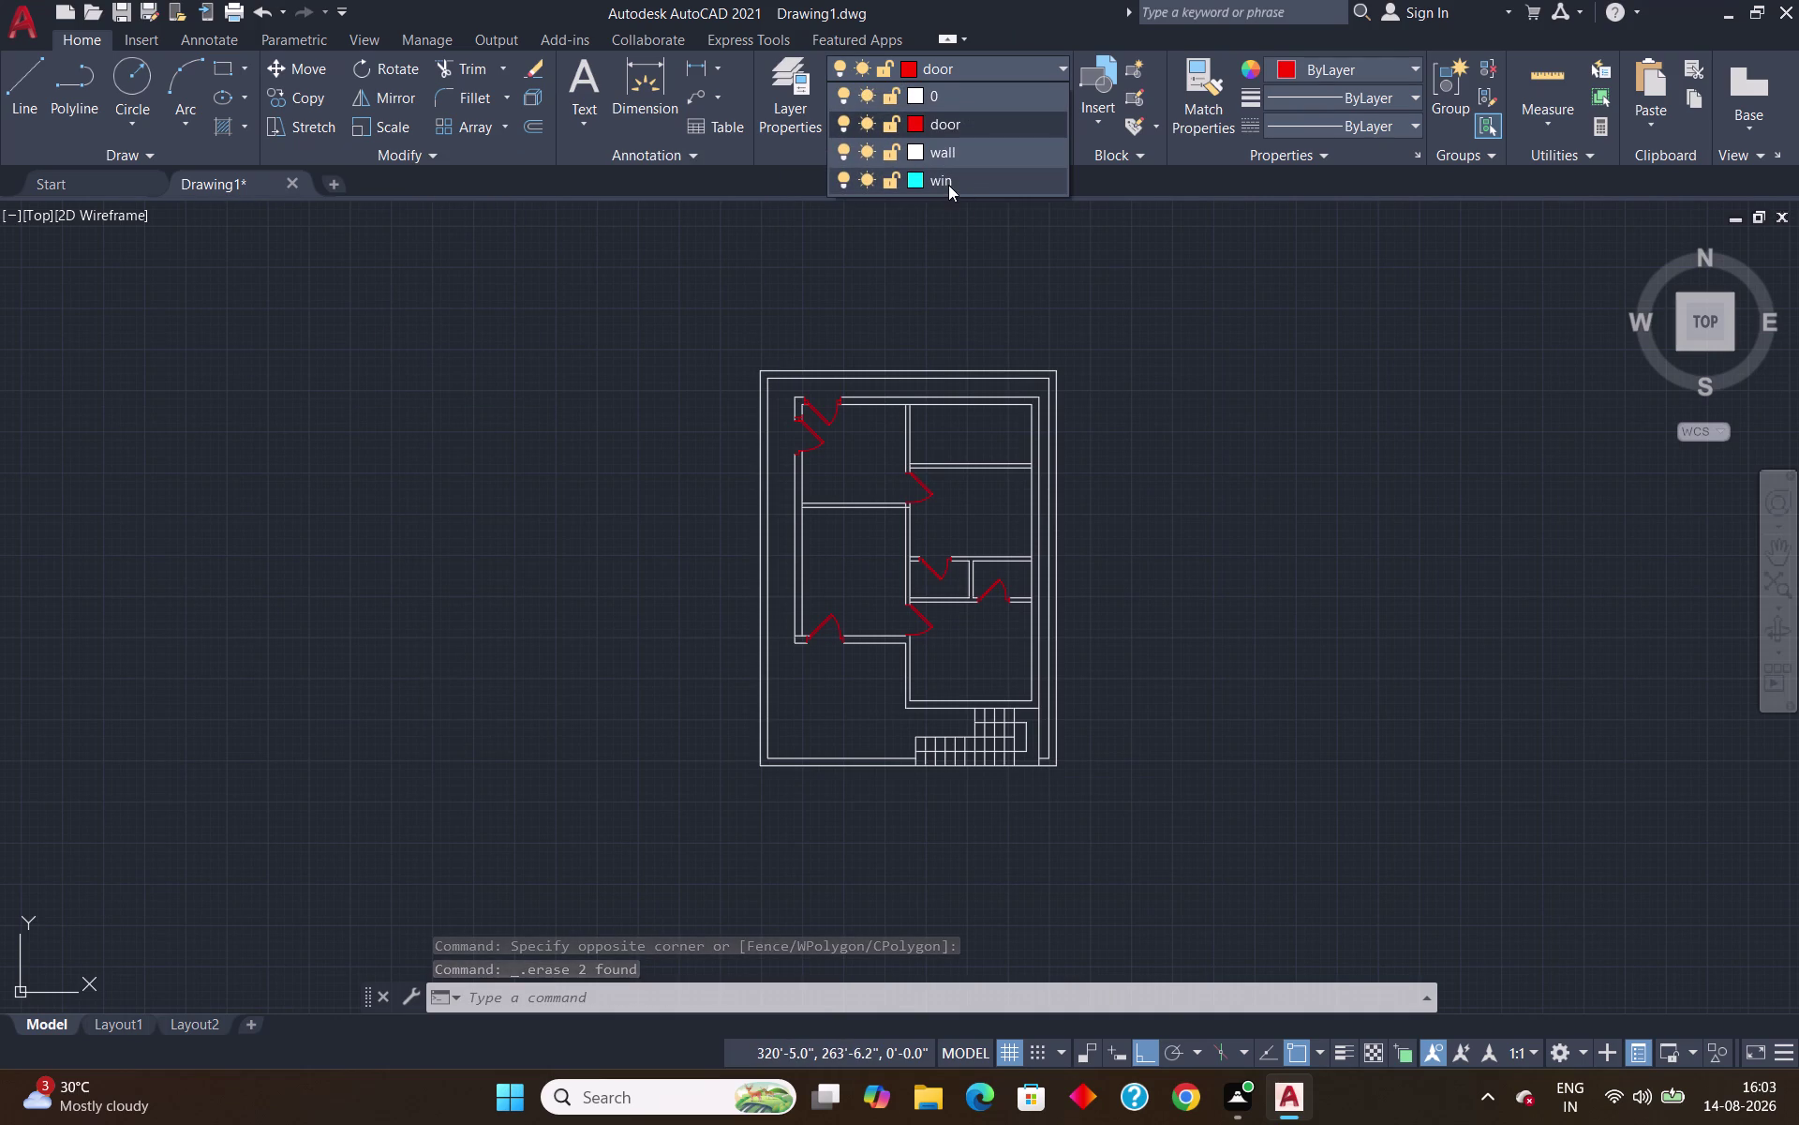
Switch the current layer to win.
click(946, 179)
scroll(up, 3)
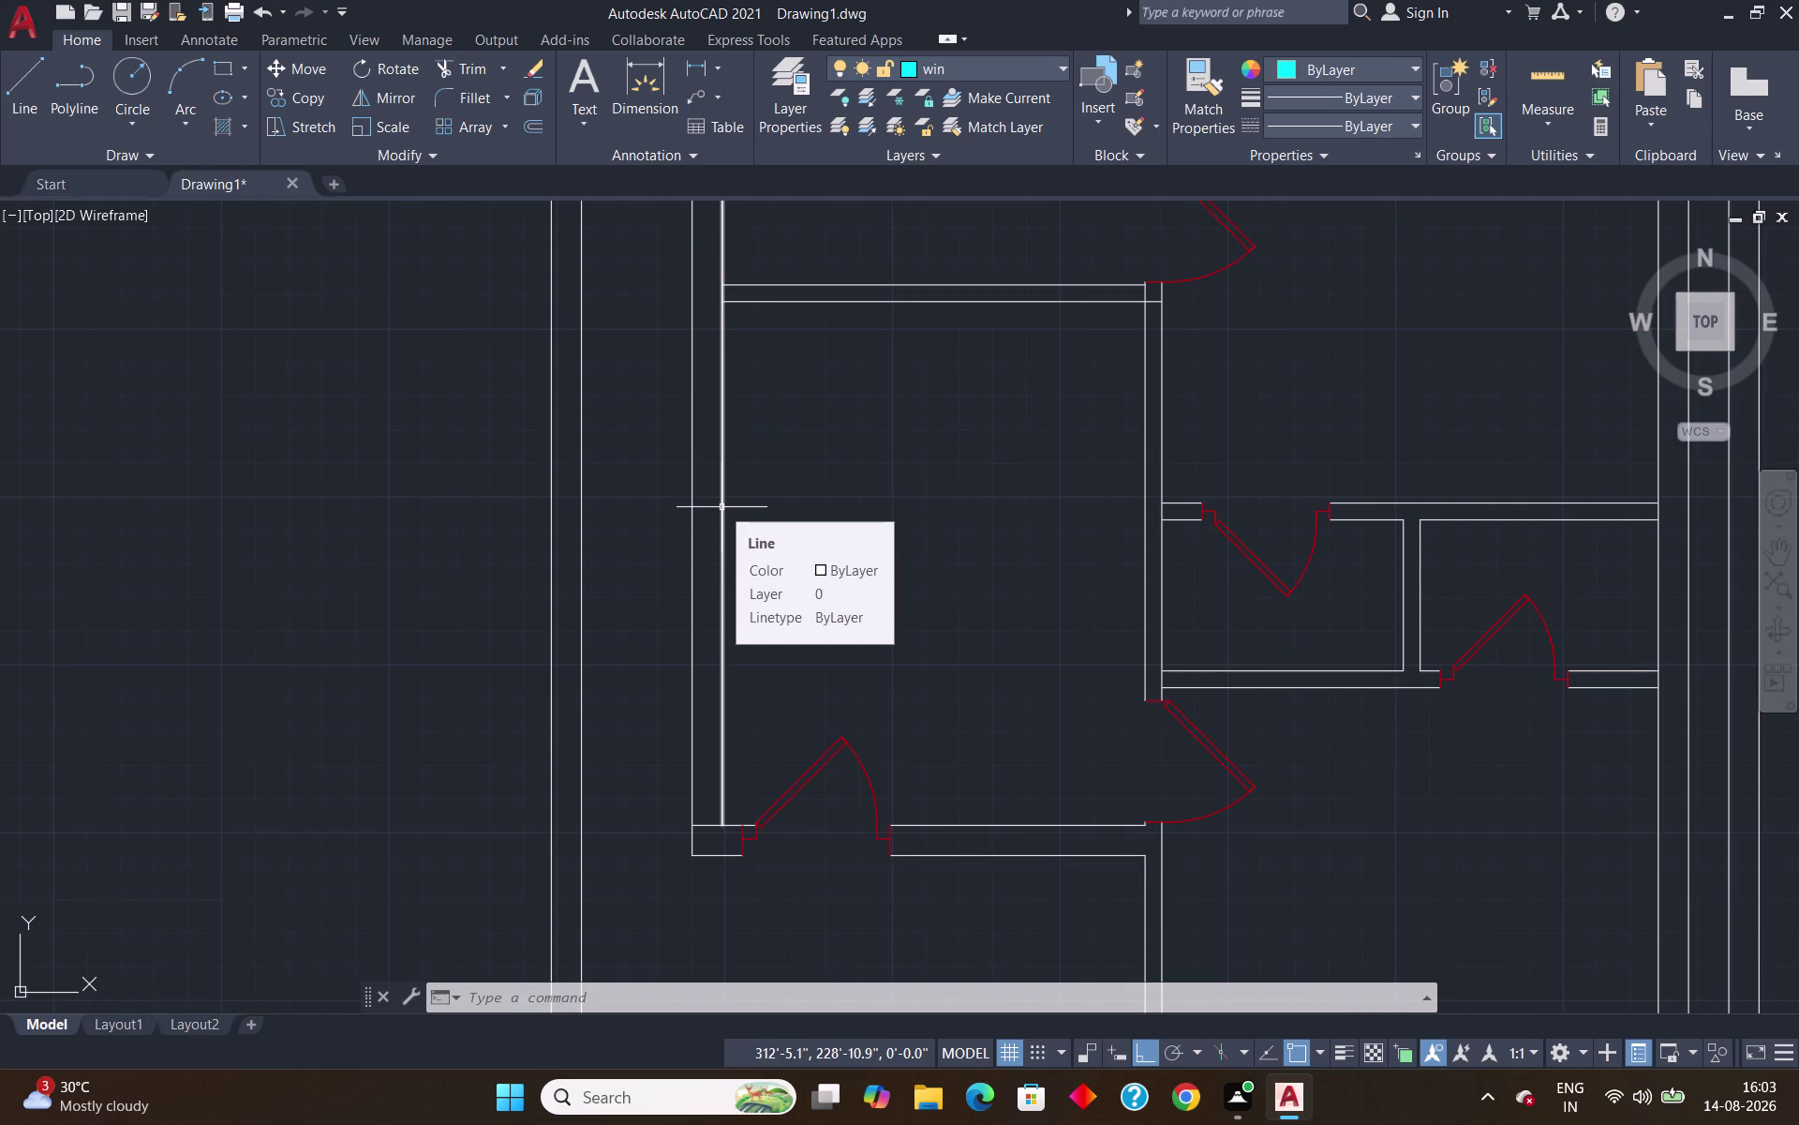
key(l)
key(Return)
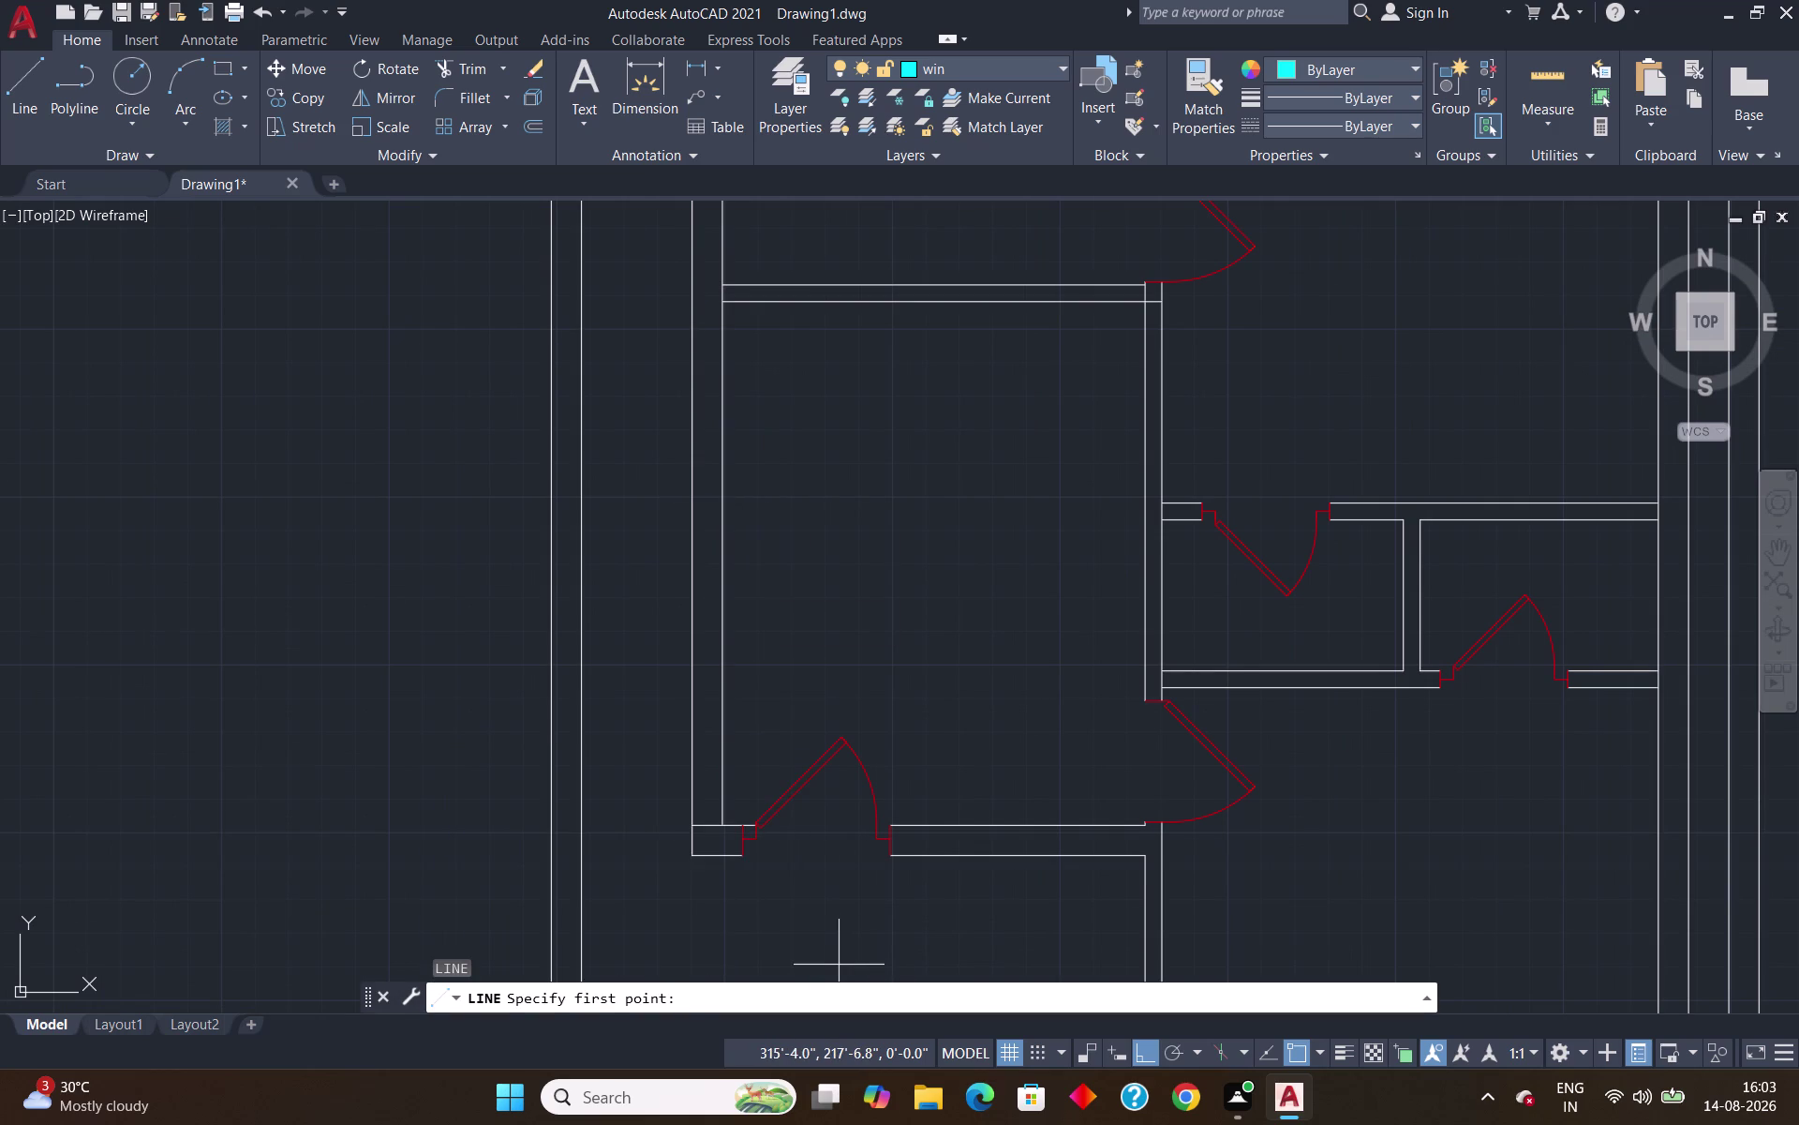
Cancel a tracked line and measure the lower wall segment at 6'-9".
text(tk)
key(Return)
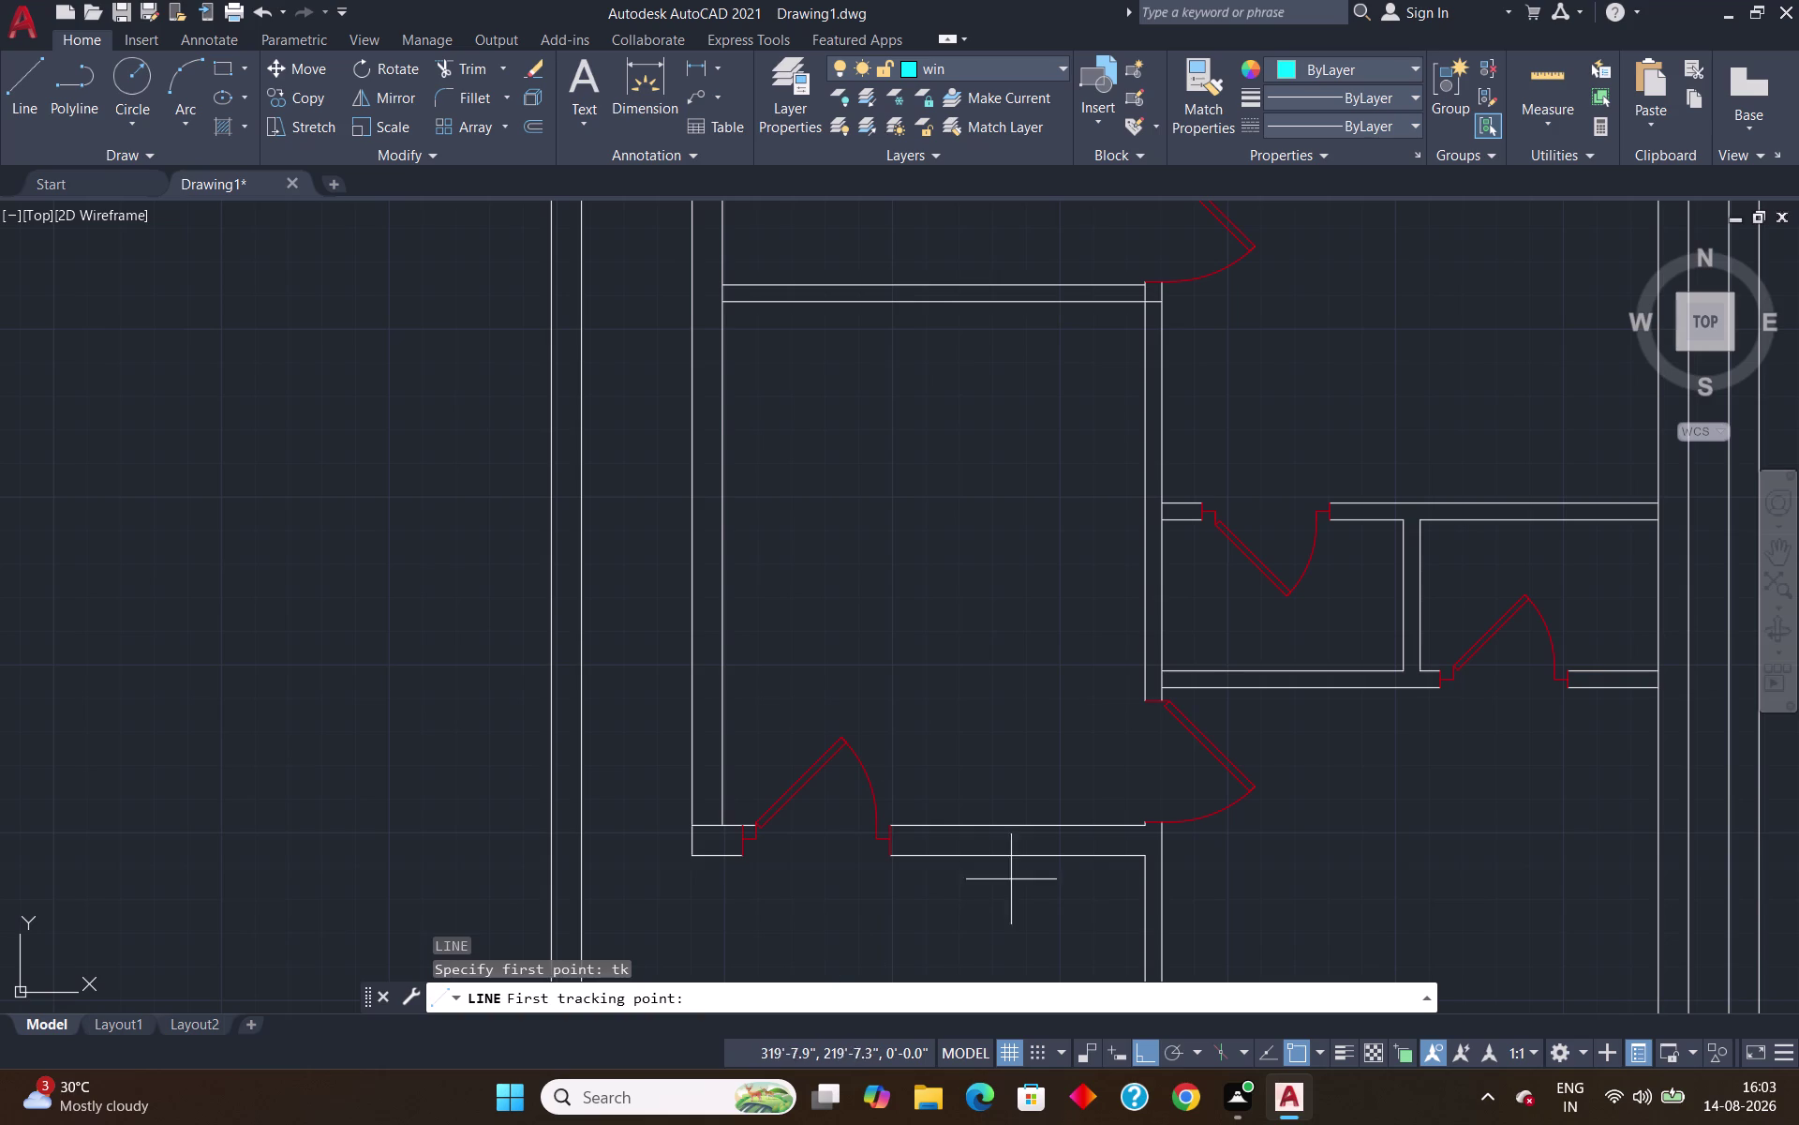
click(891, 860)
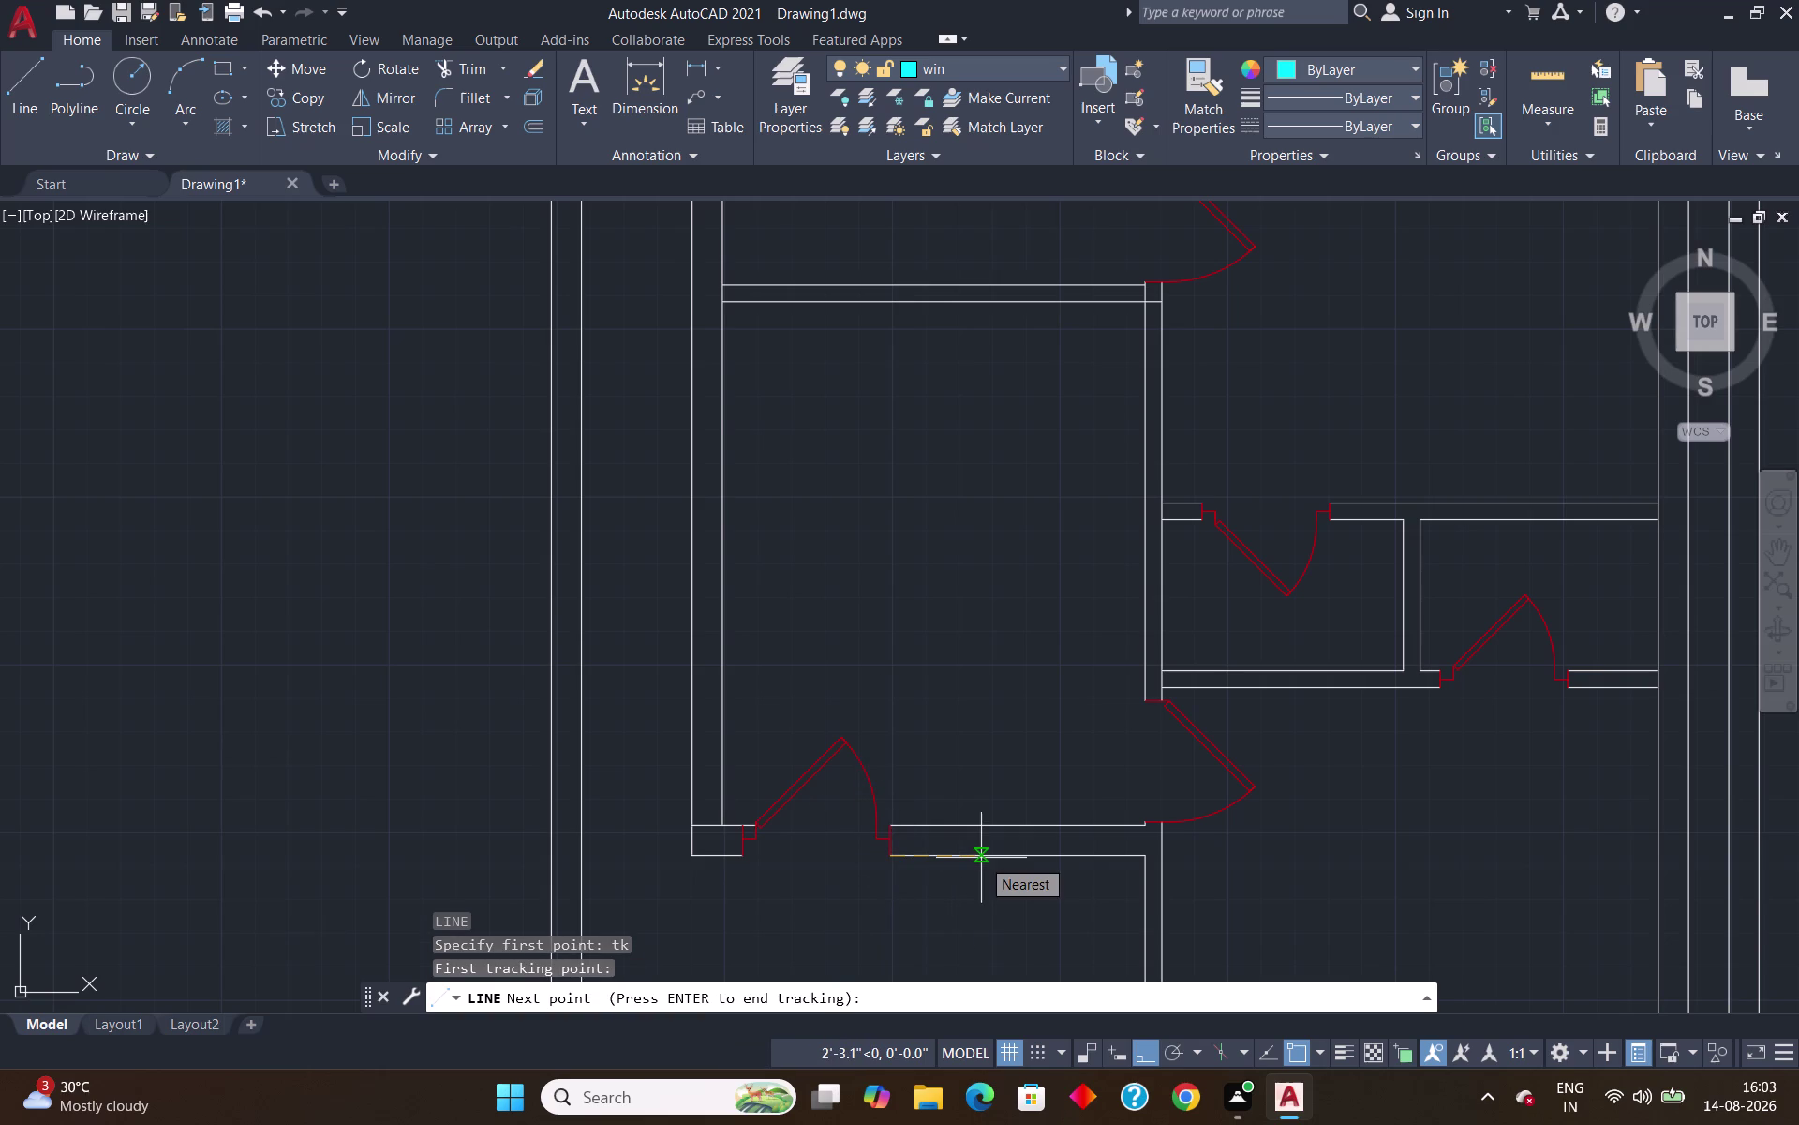
key(Escape)
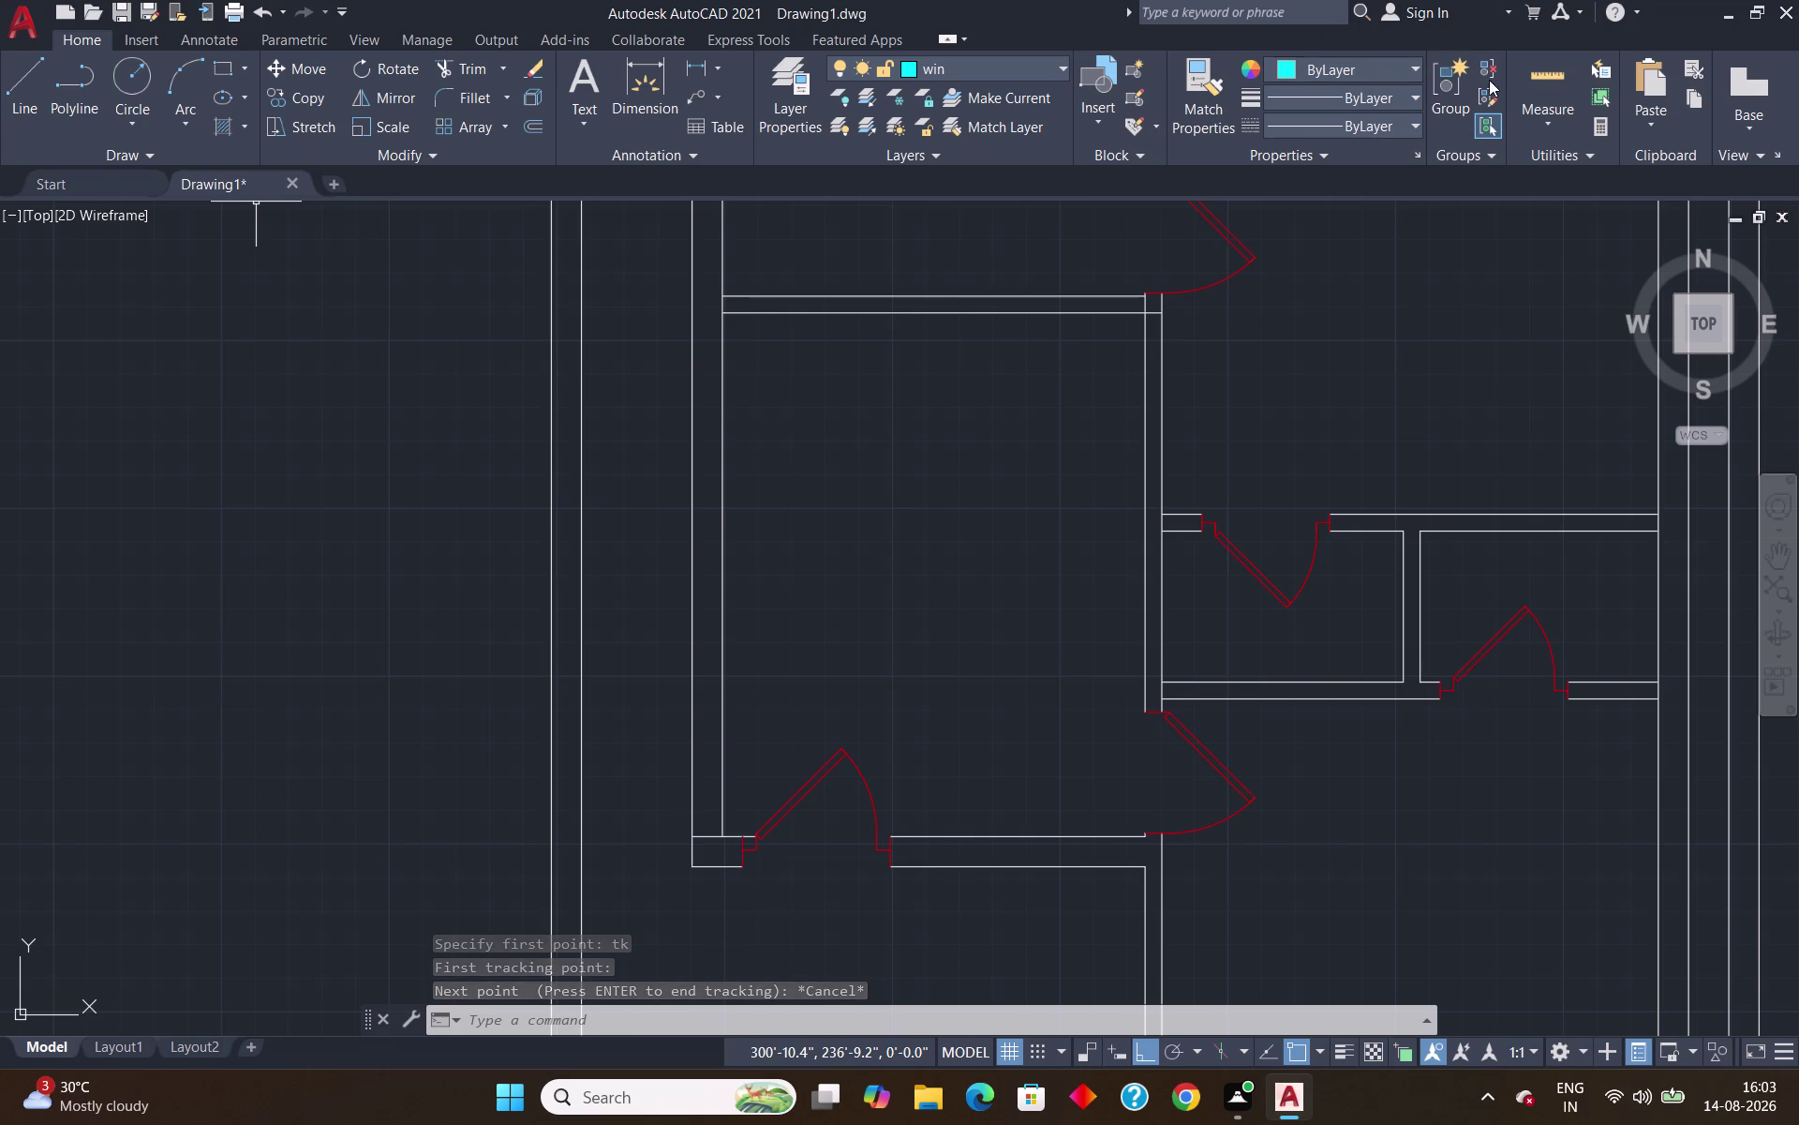
click(1524, 77)
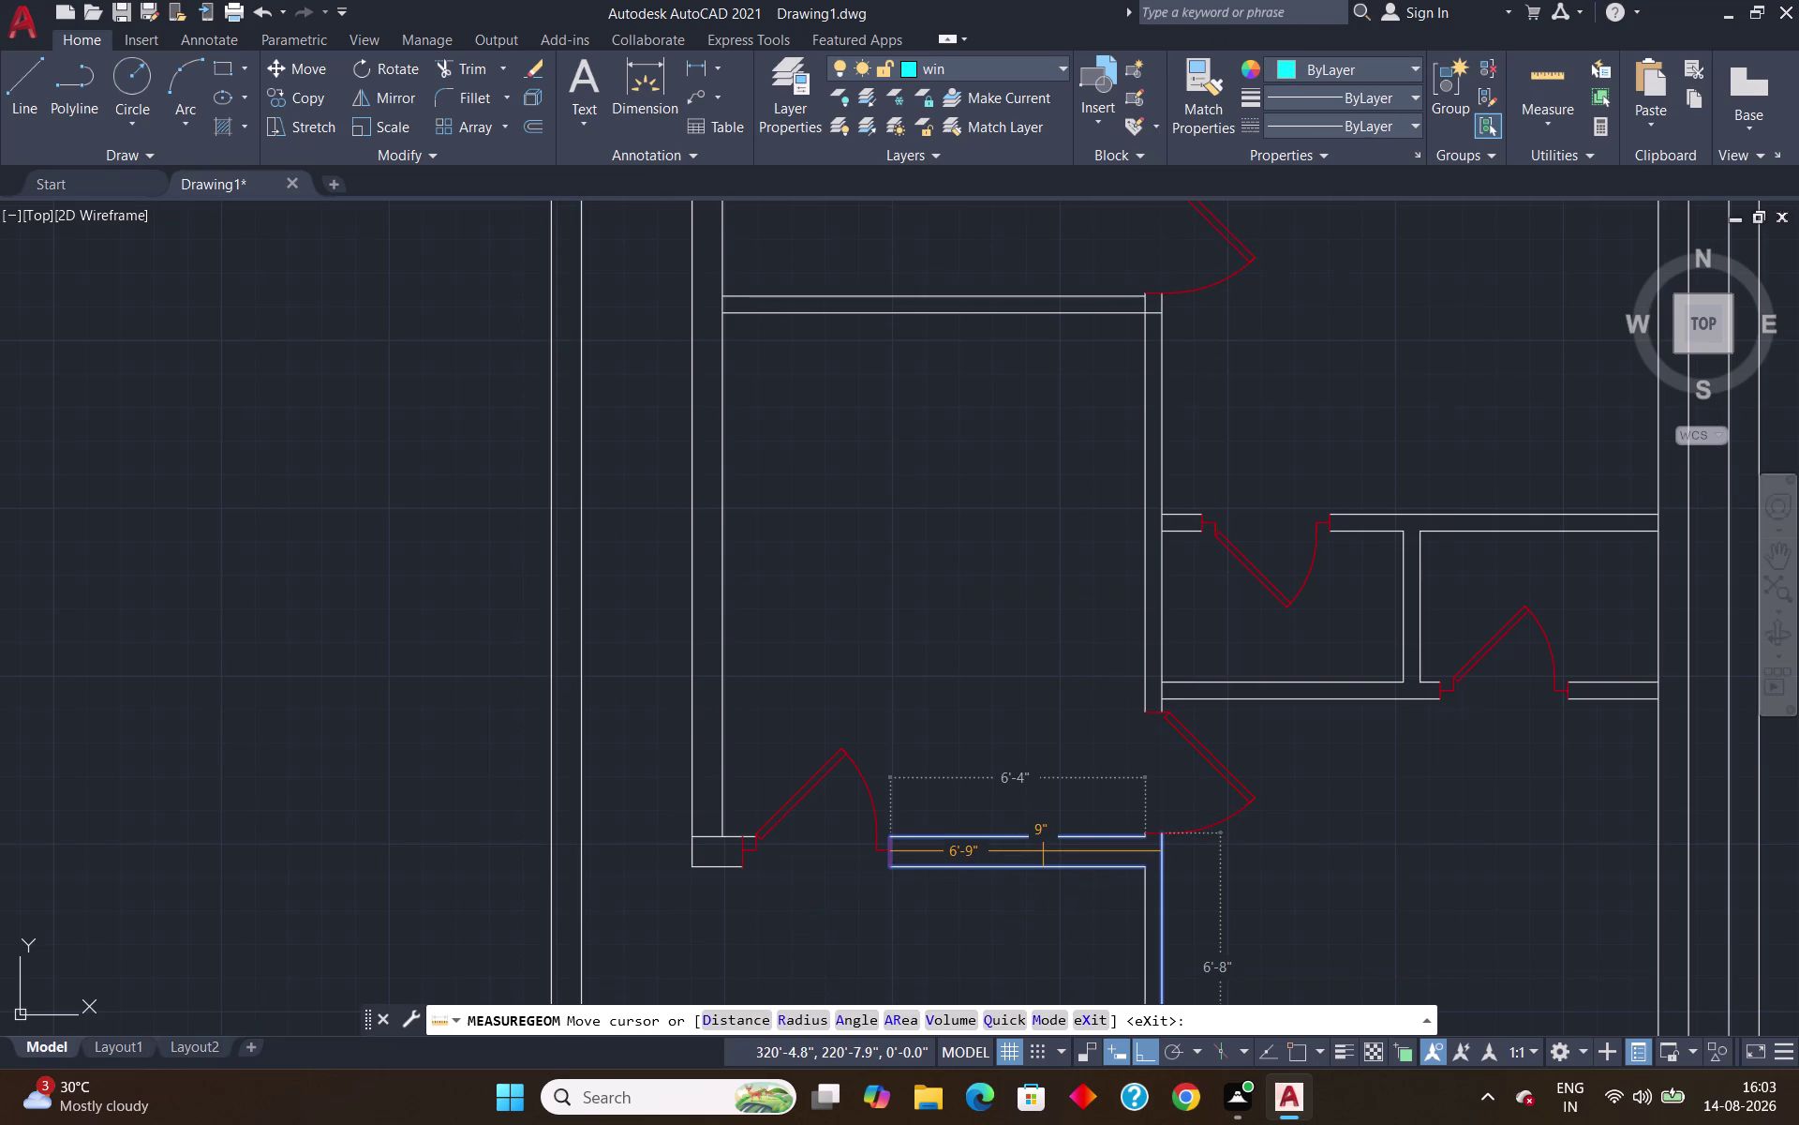
key(Escape)
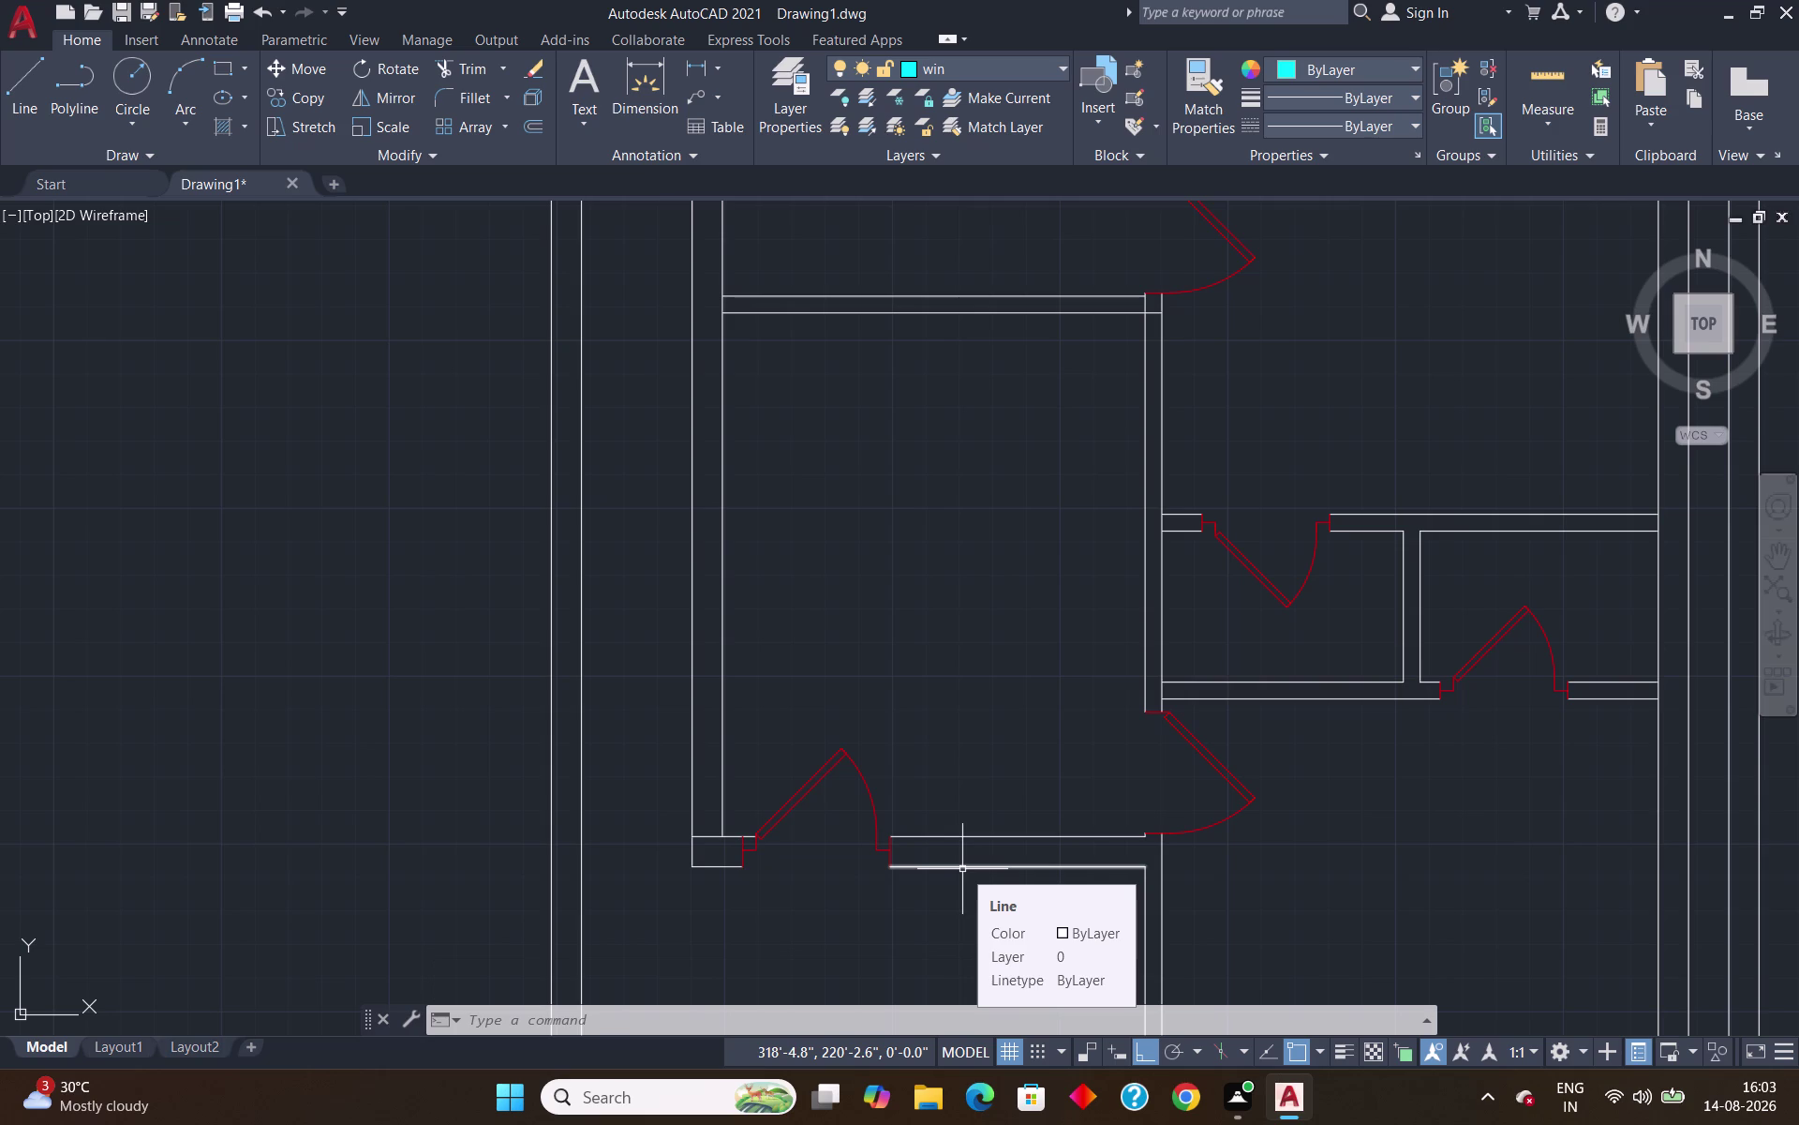
Start the window line 1'4.5" from the lower wall opening corner.
key(l)
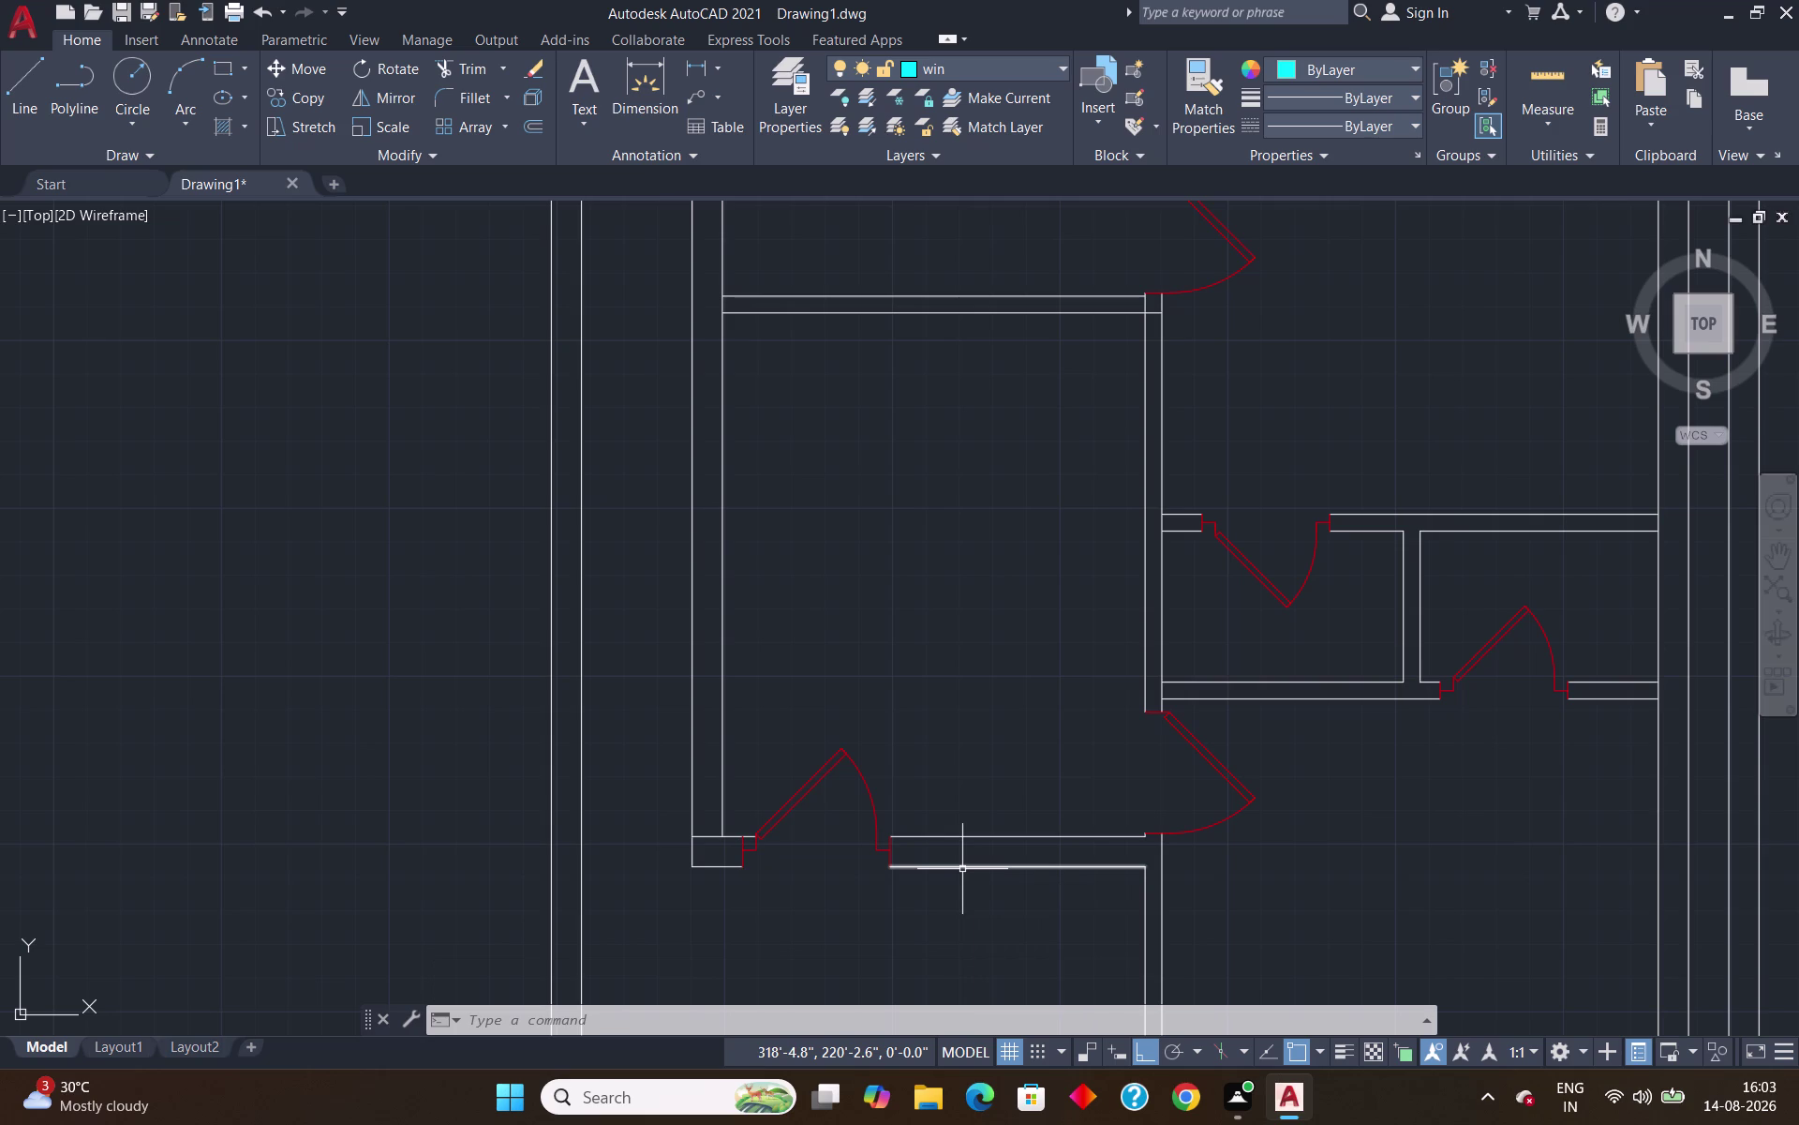
key(Return)
text(tk)
key(Return)
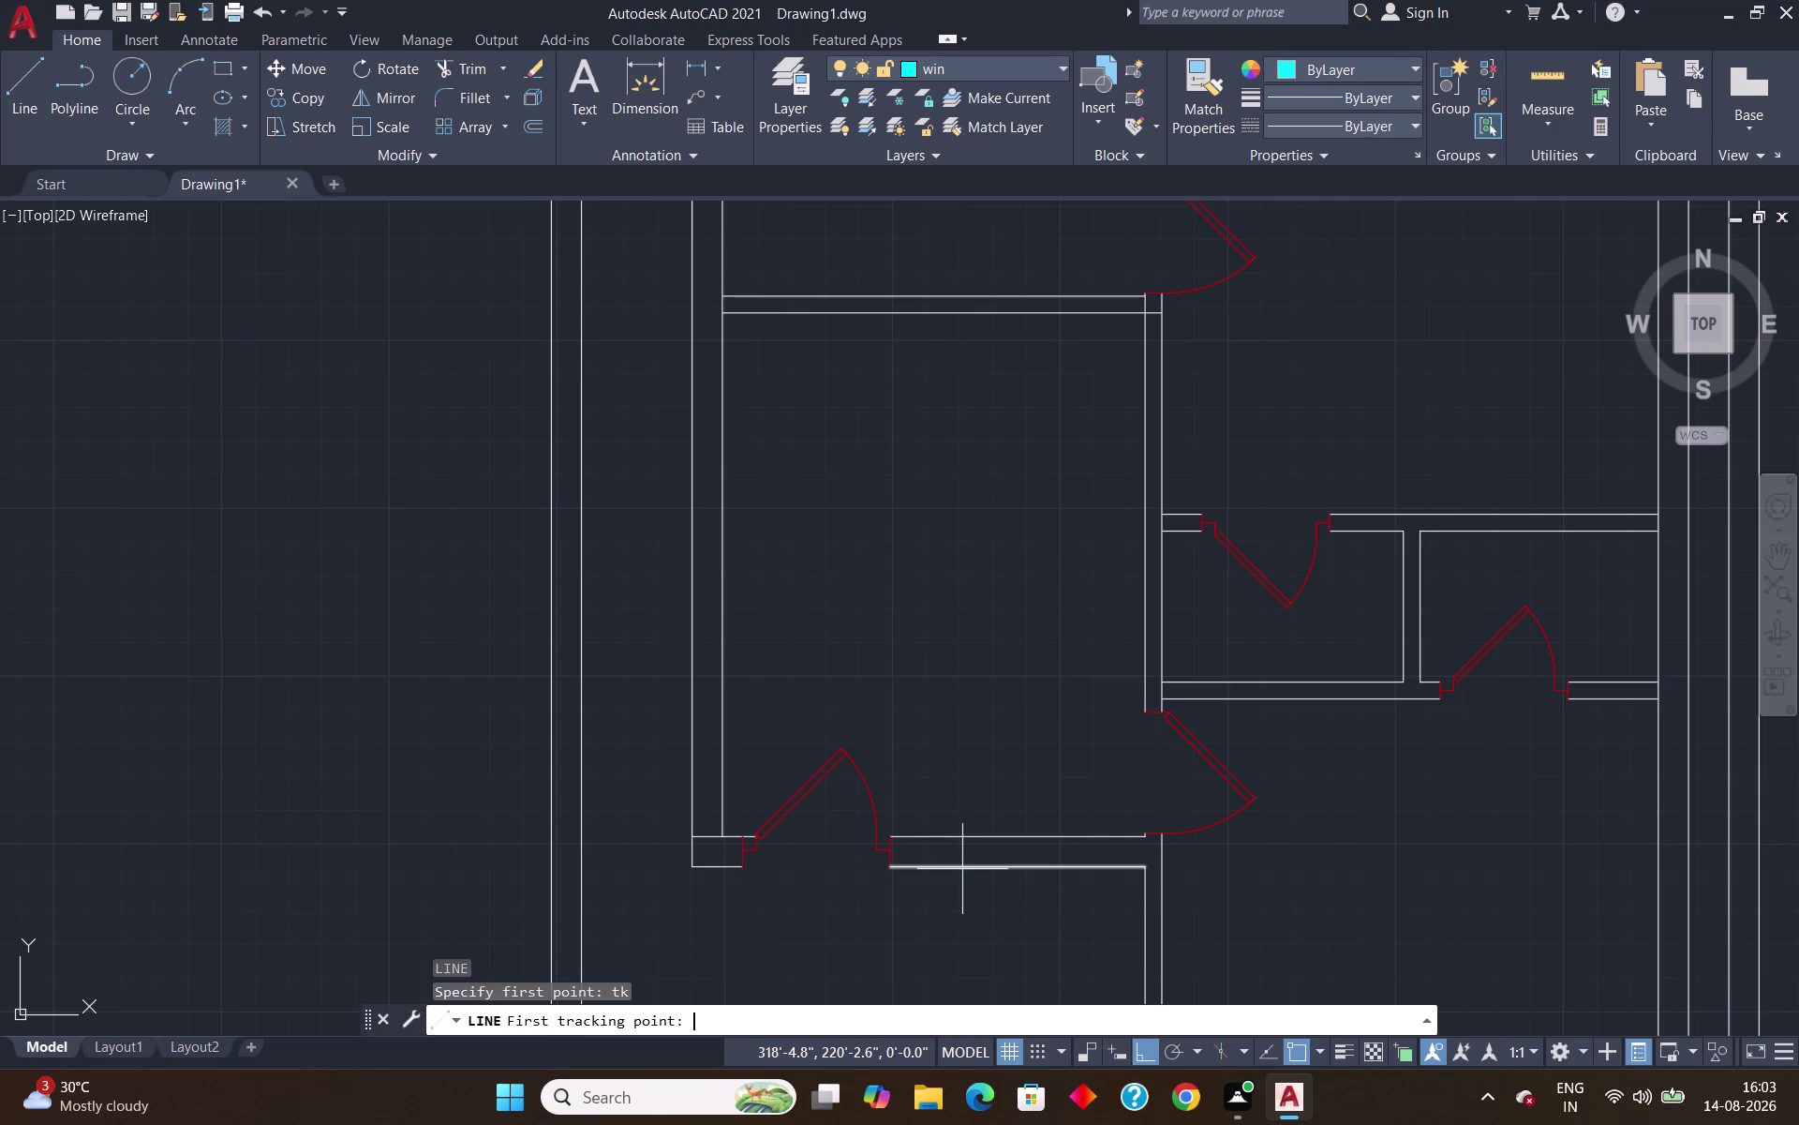
click(885, 868)
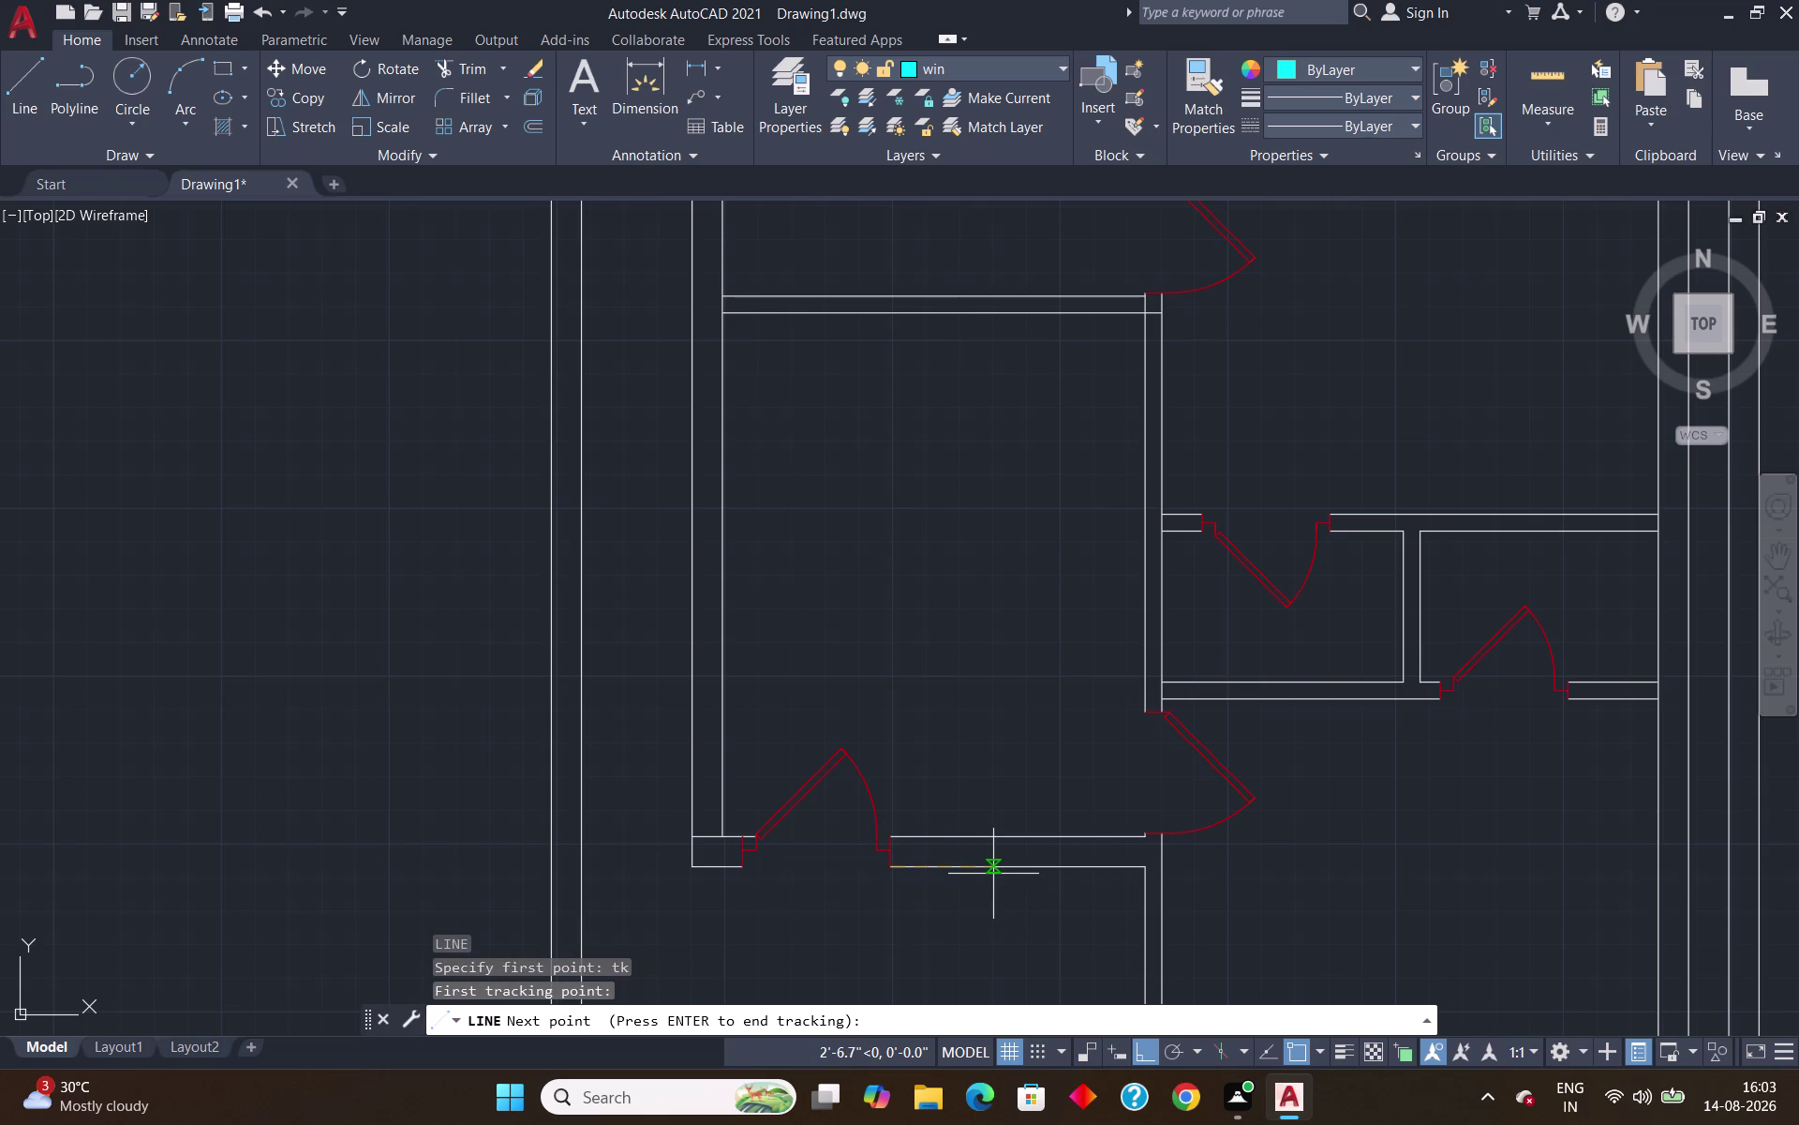
text(1'4)
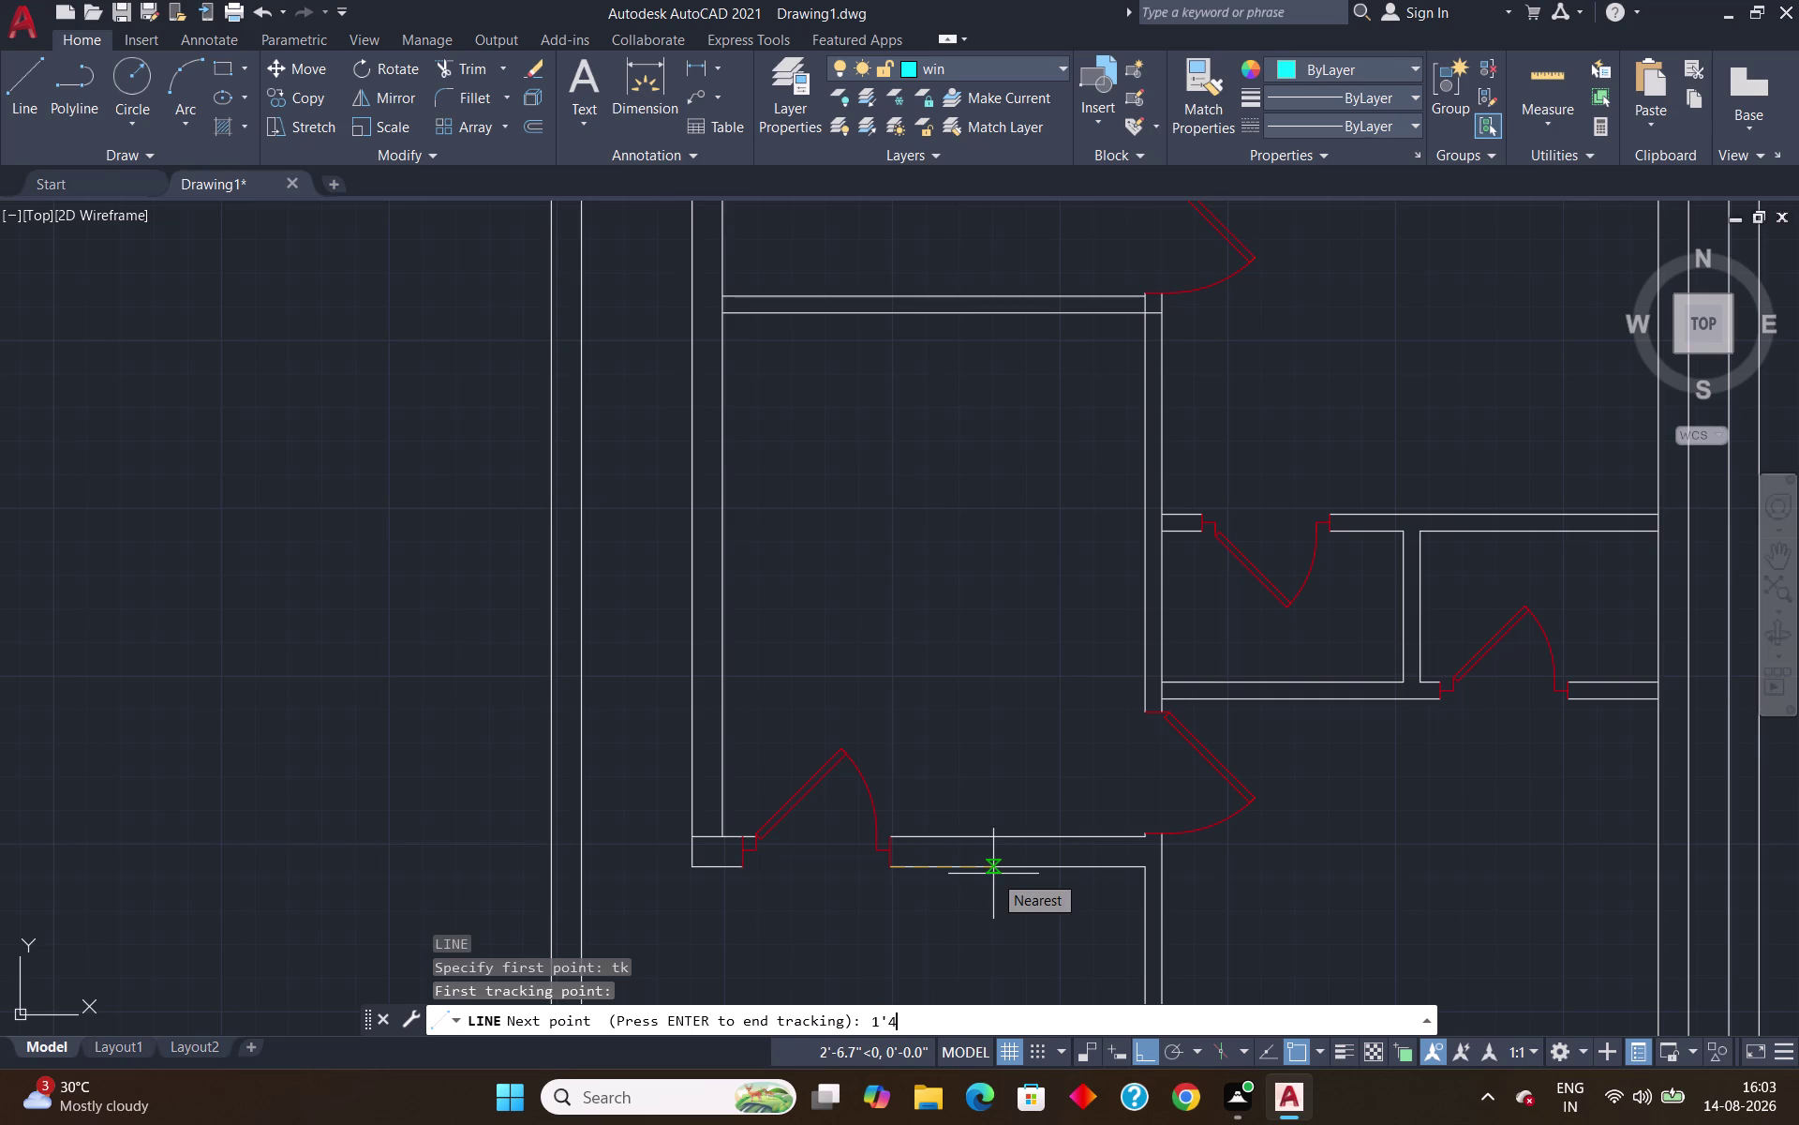
text(.5")
key(Return)
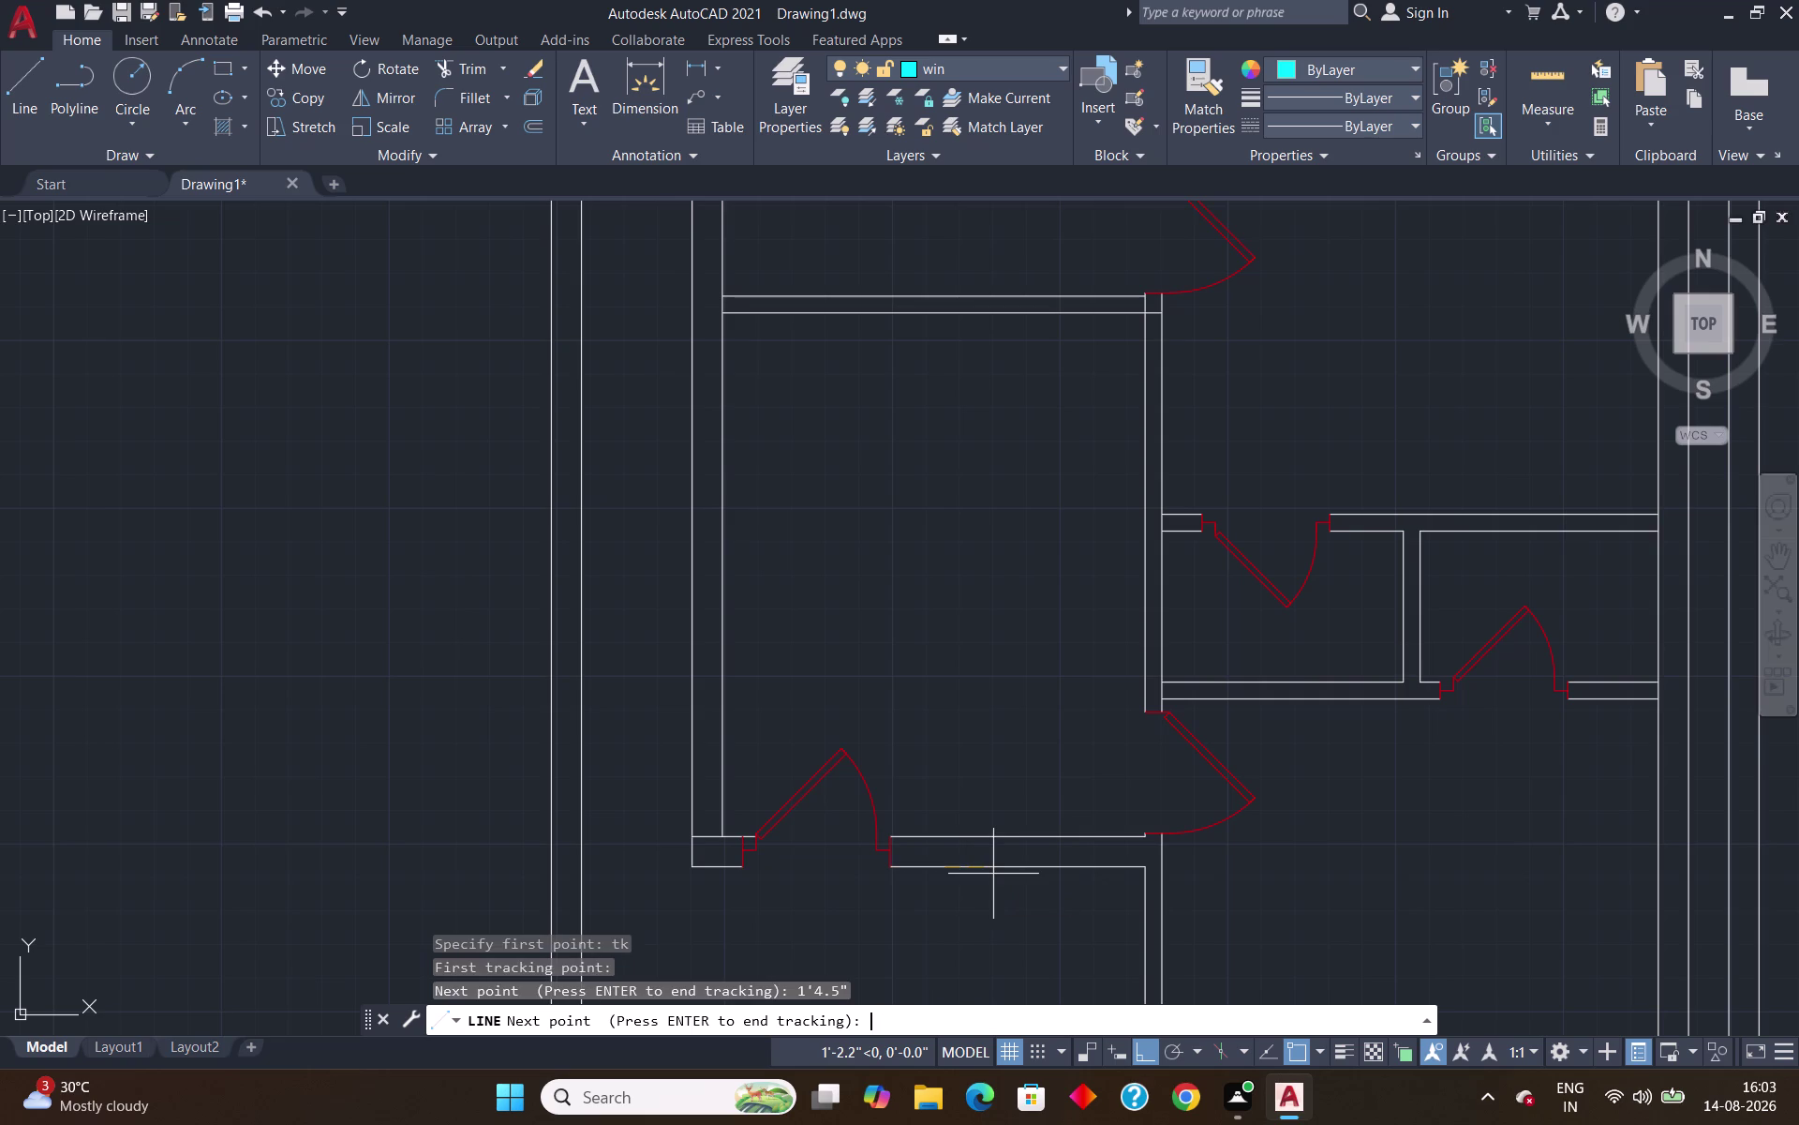
key(Return)
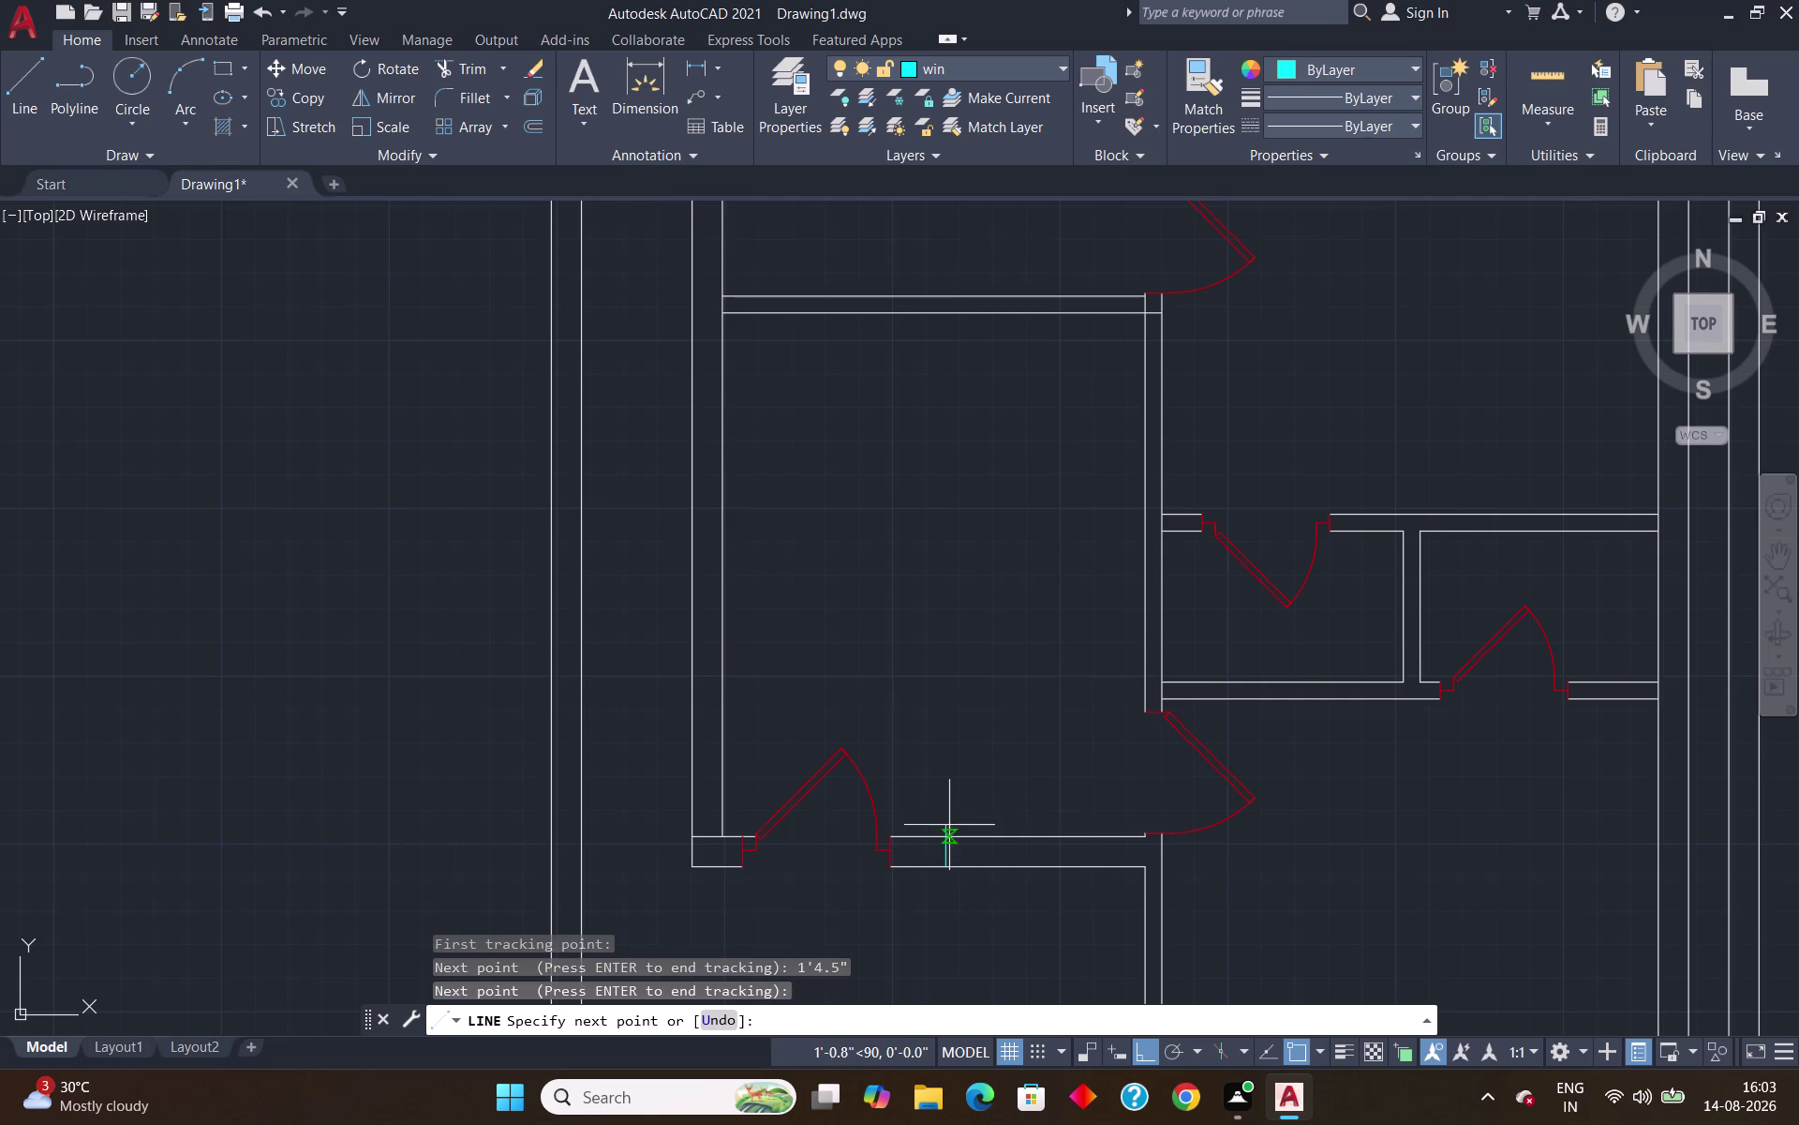
Draw the 4' window edge along the wall and close the rectangle.
click(941, 838)
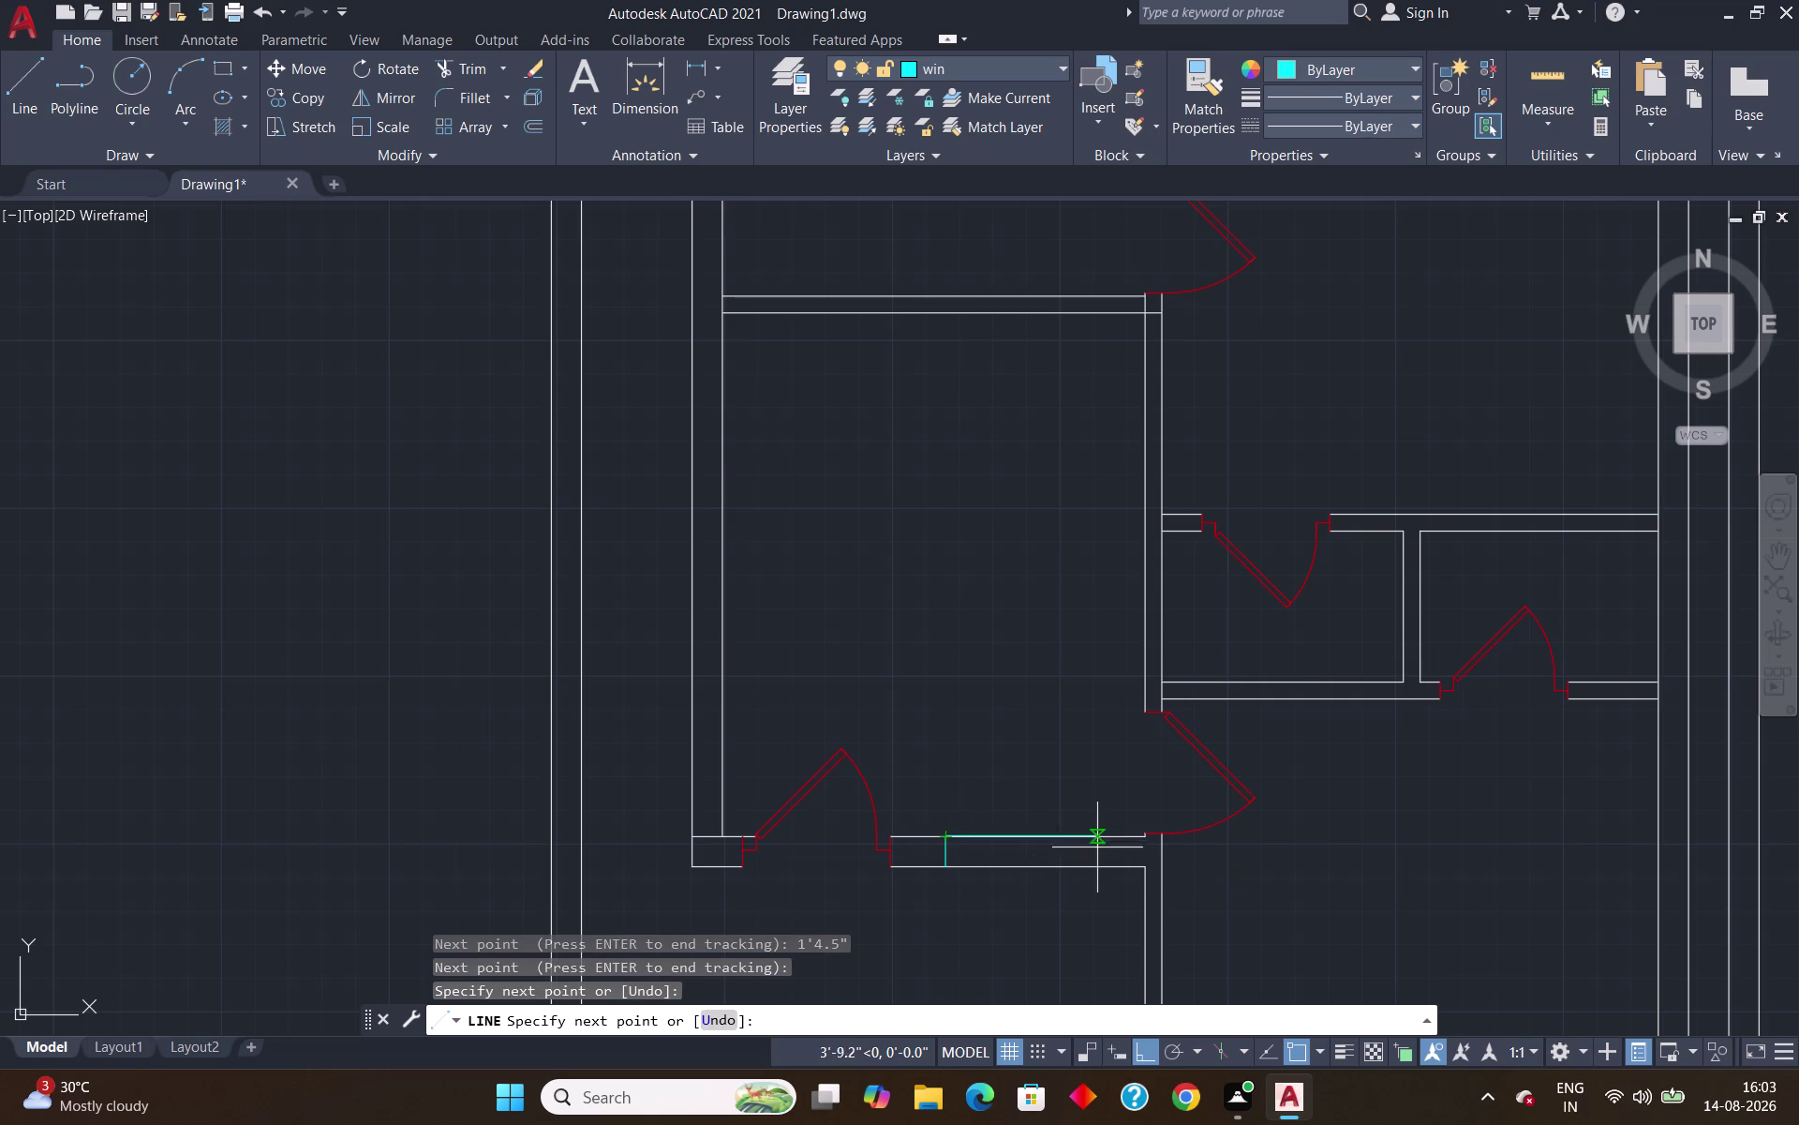
text(4')
key(Return)
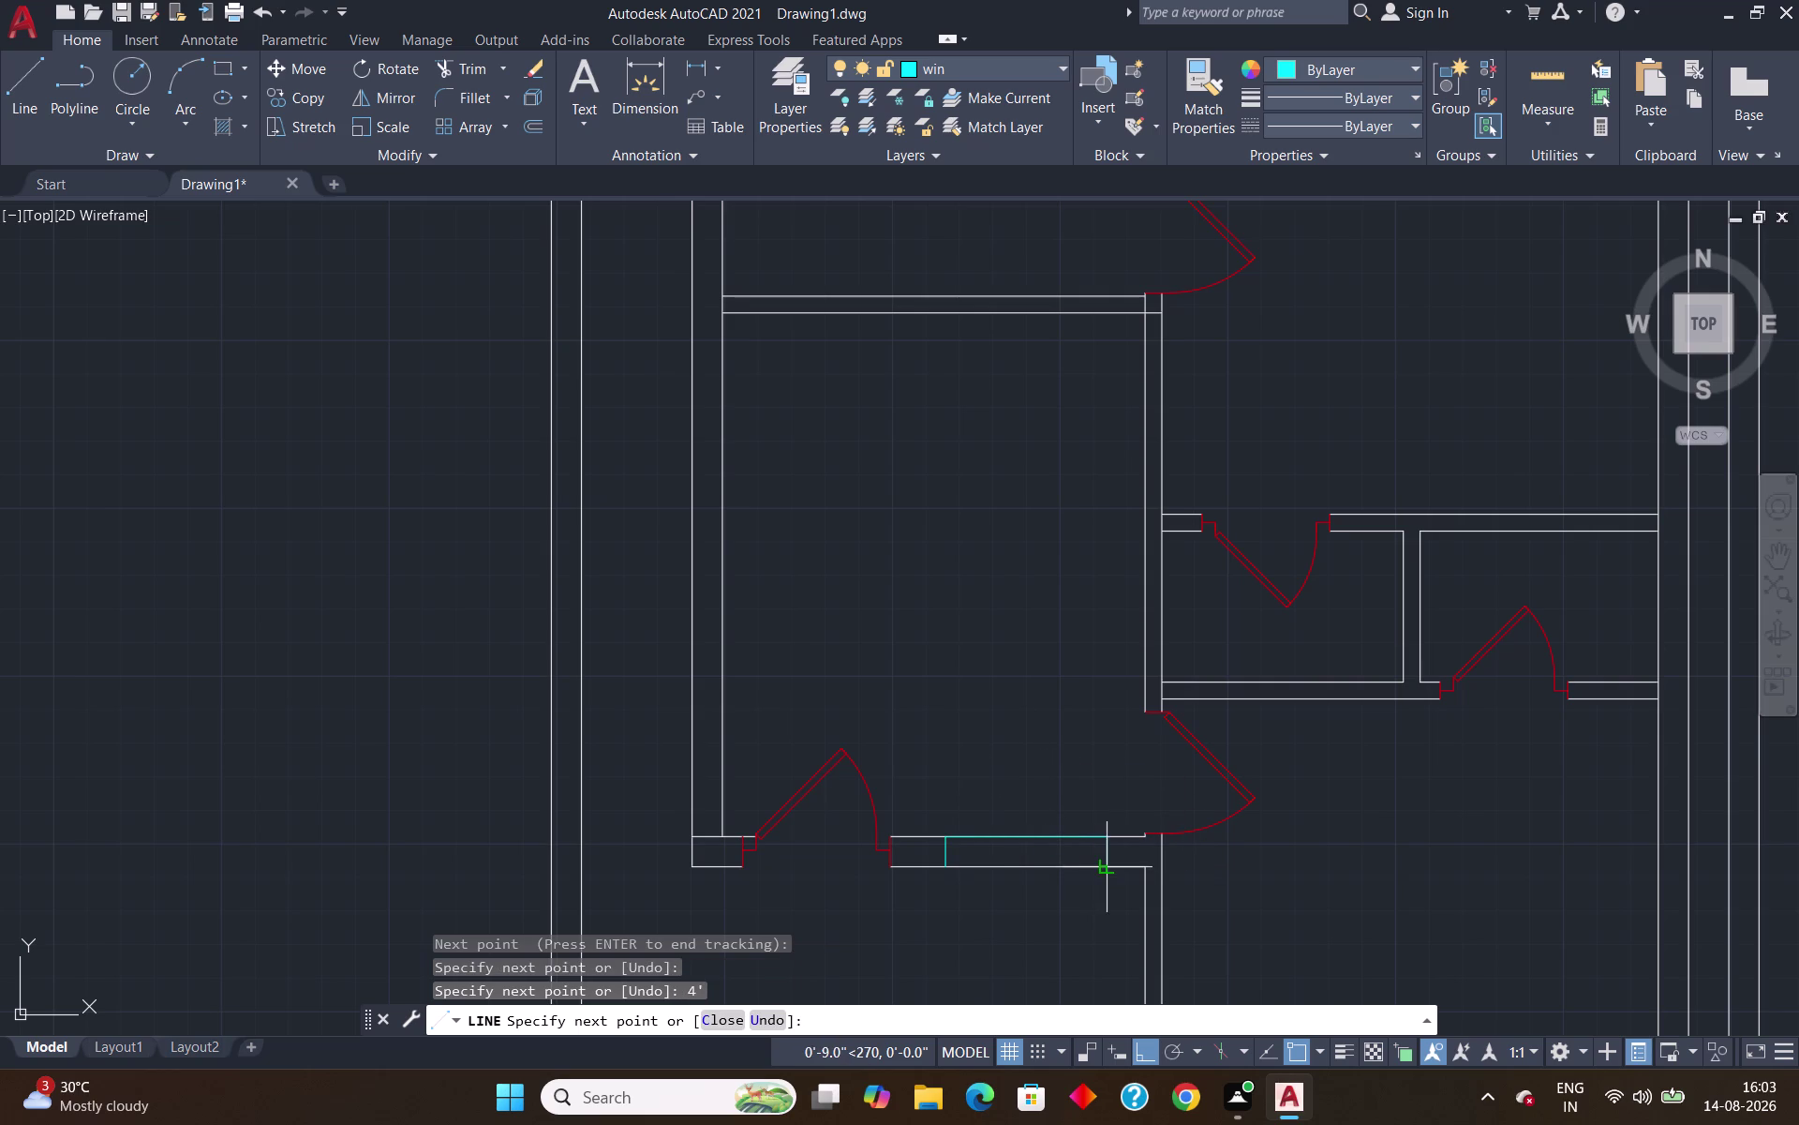
click(1110, 865)
click(954, 868)
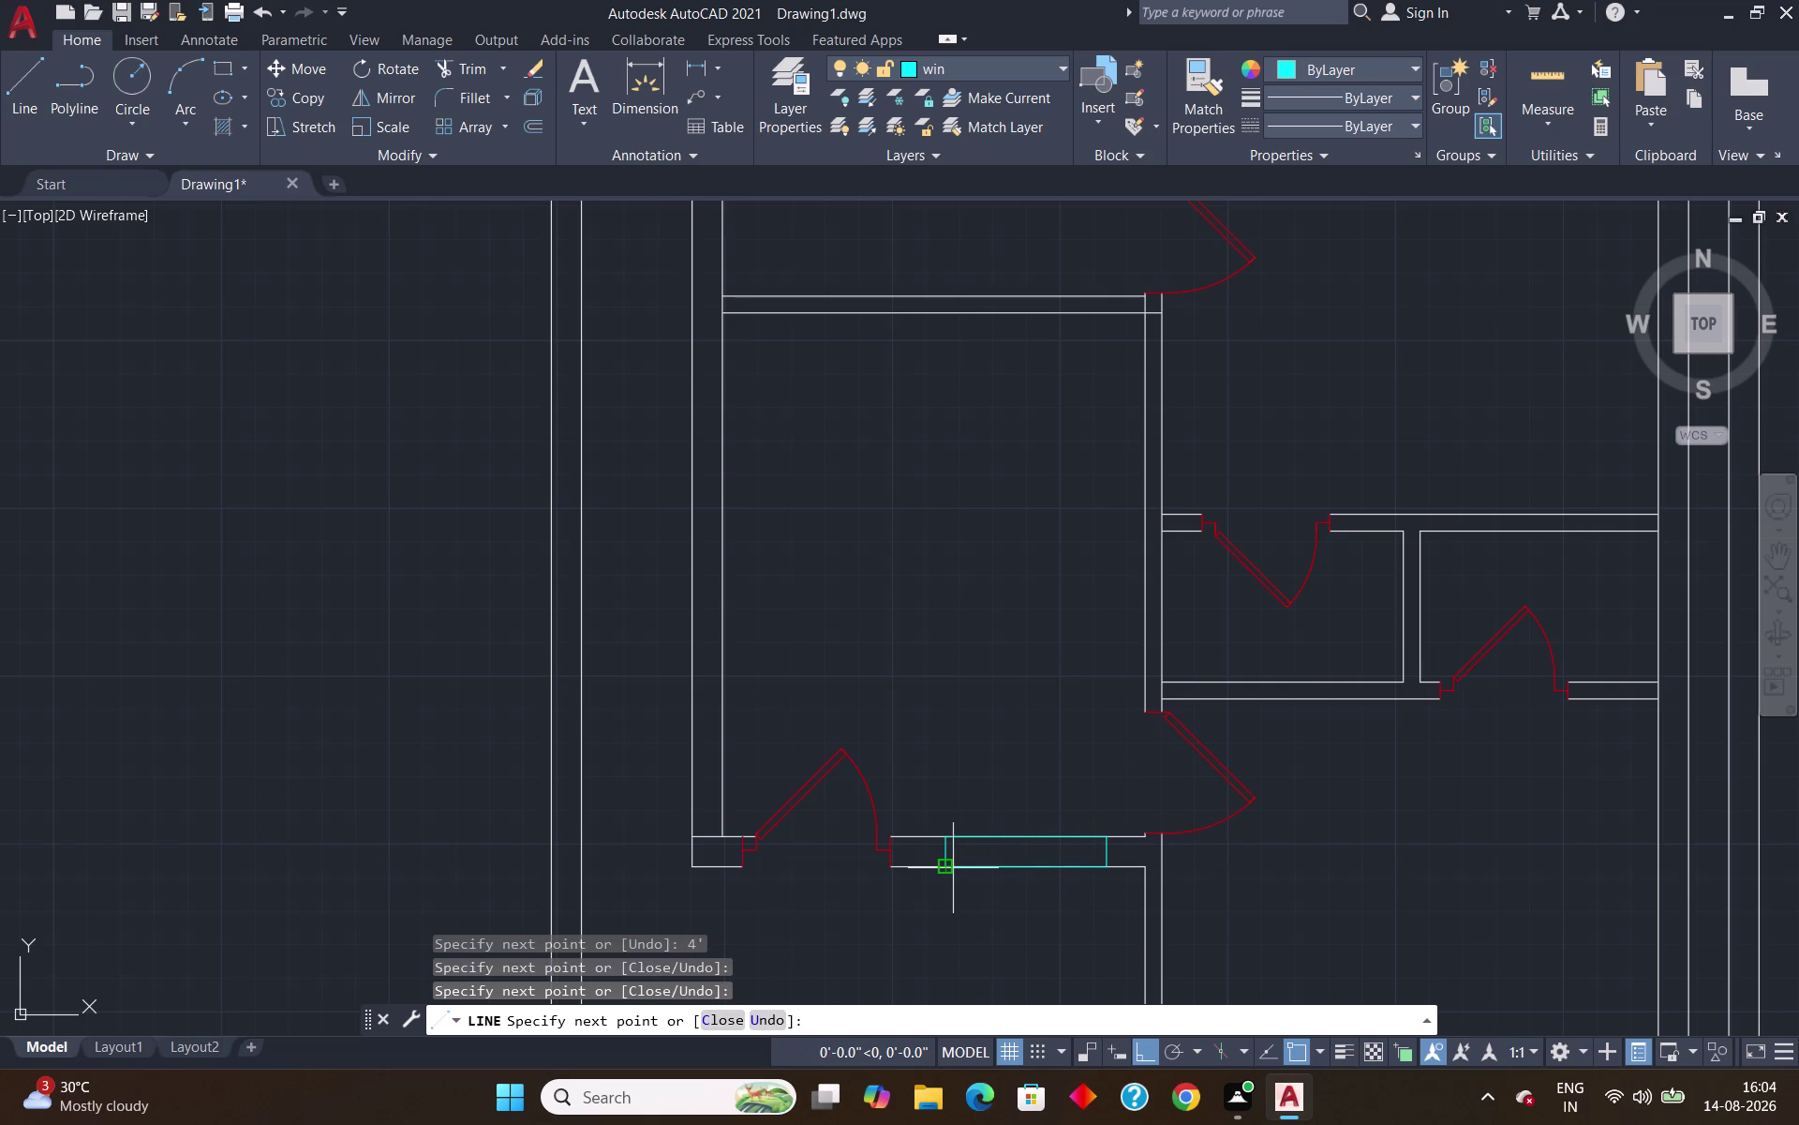
key(Return)
Set up an offset with a 3" distance.
key(o)
key(Return)
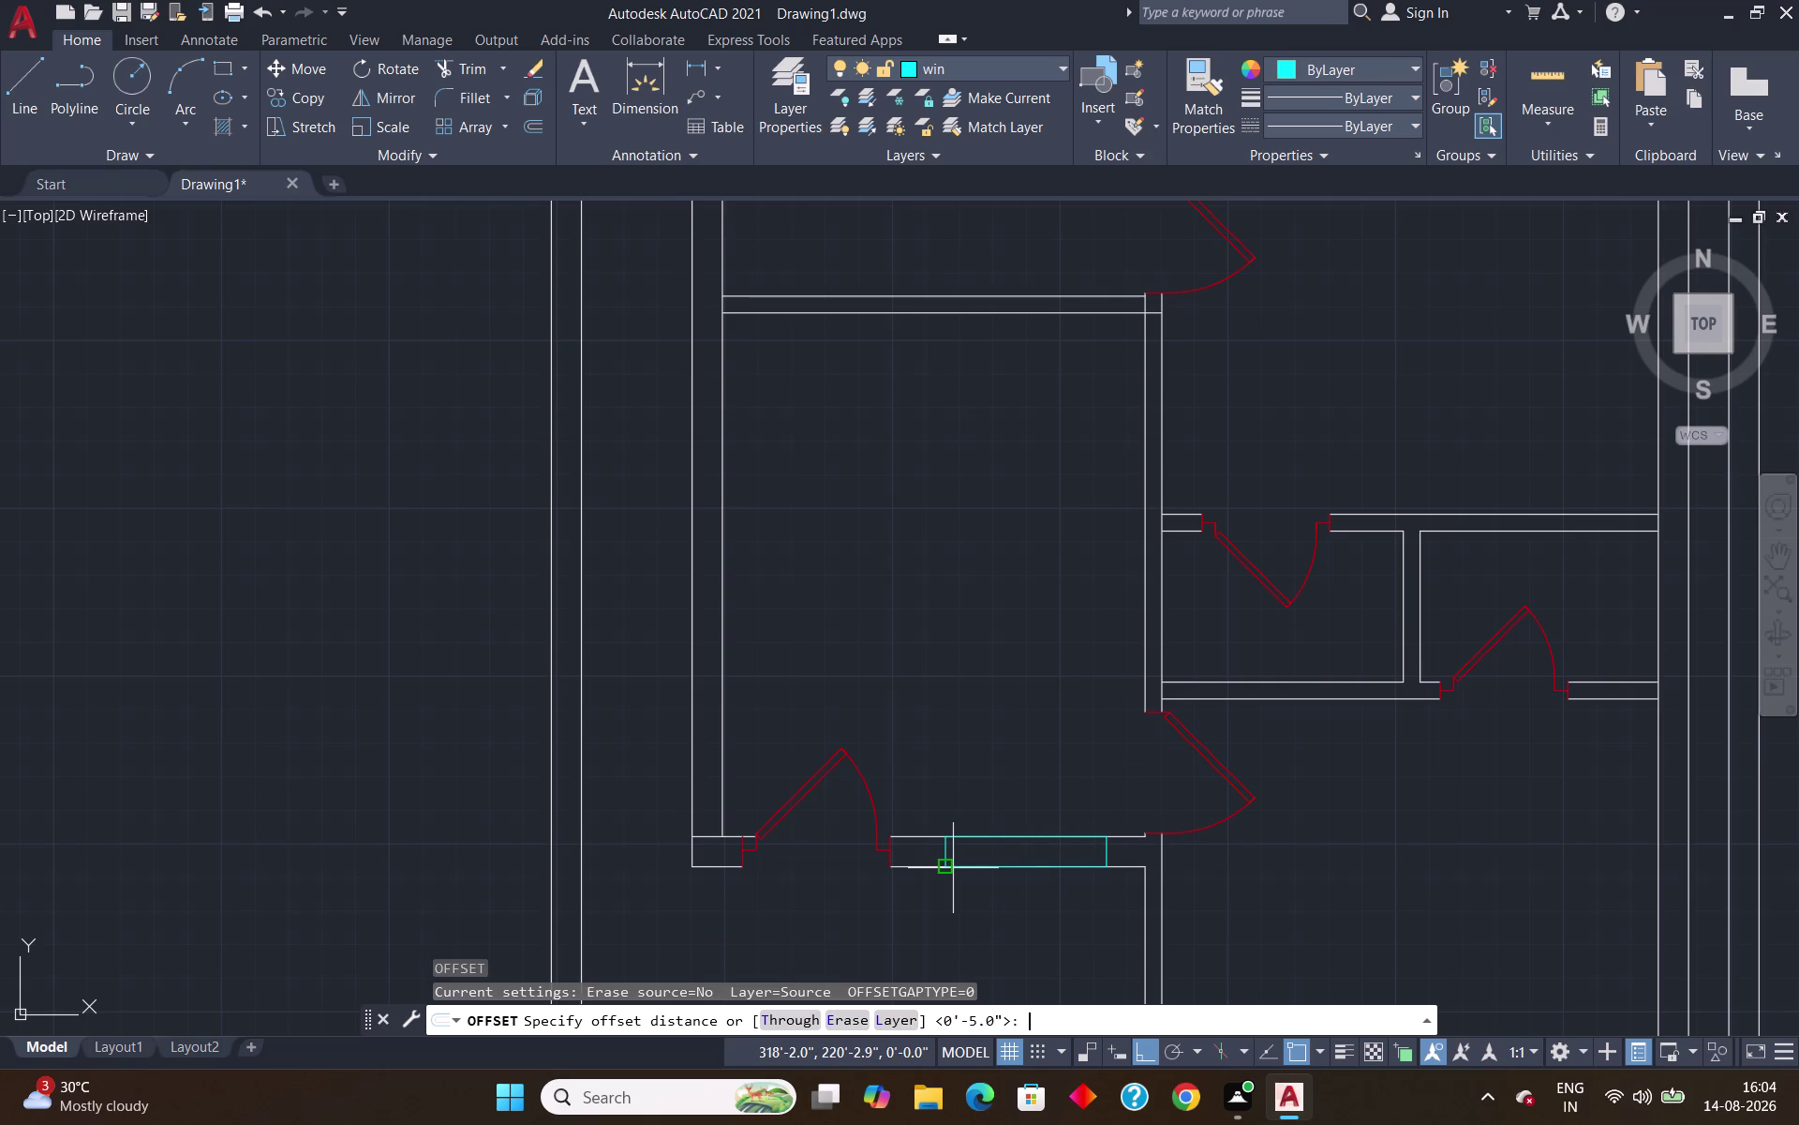
key(9)
key(BackSpace)
text(3")
key(Return)
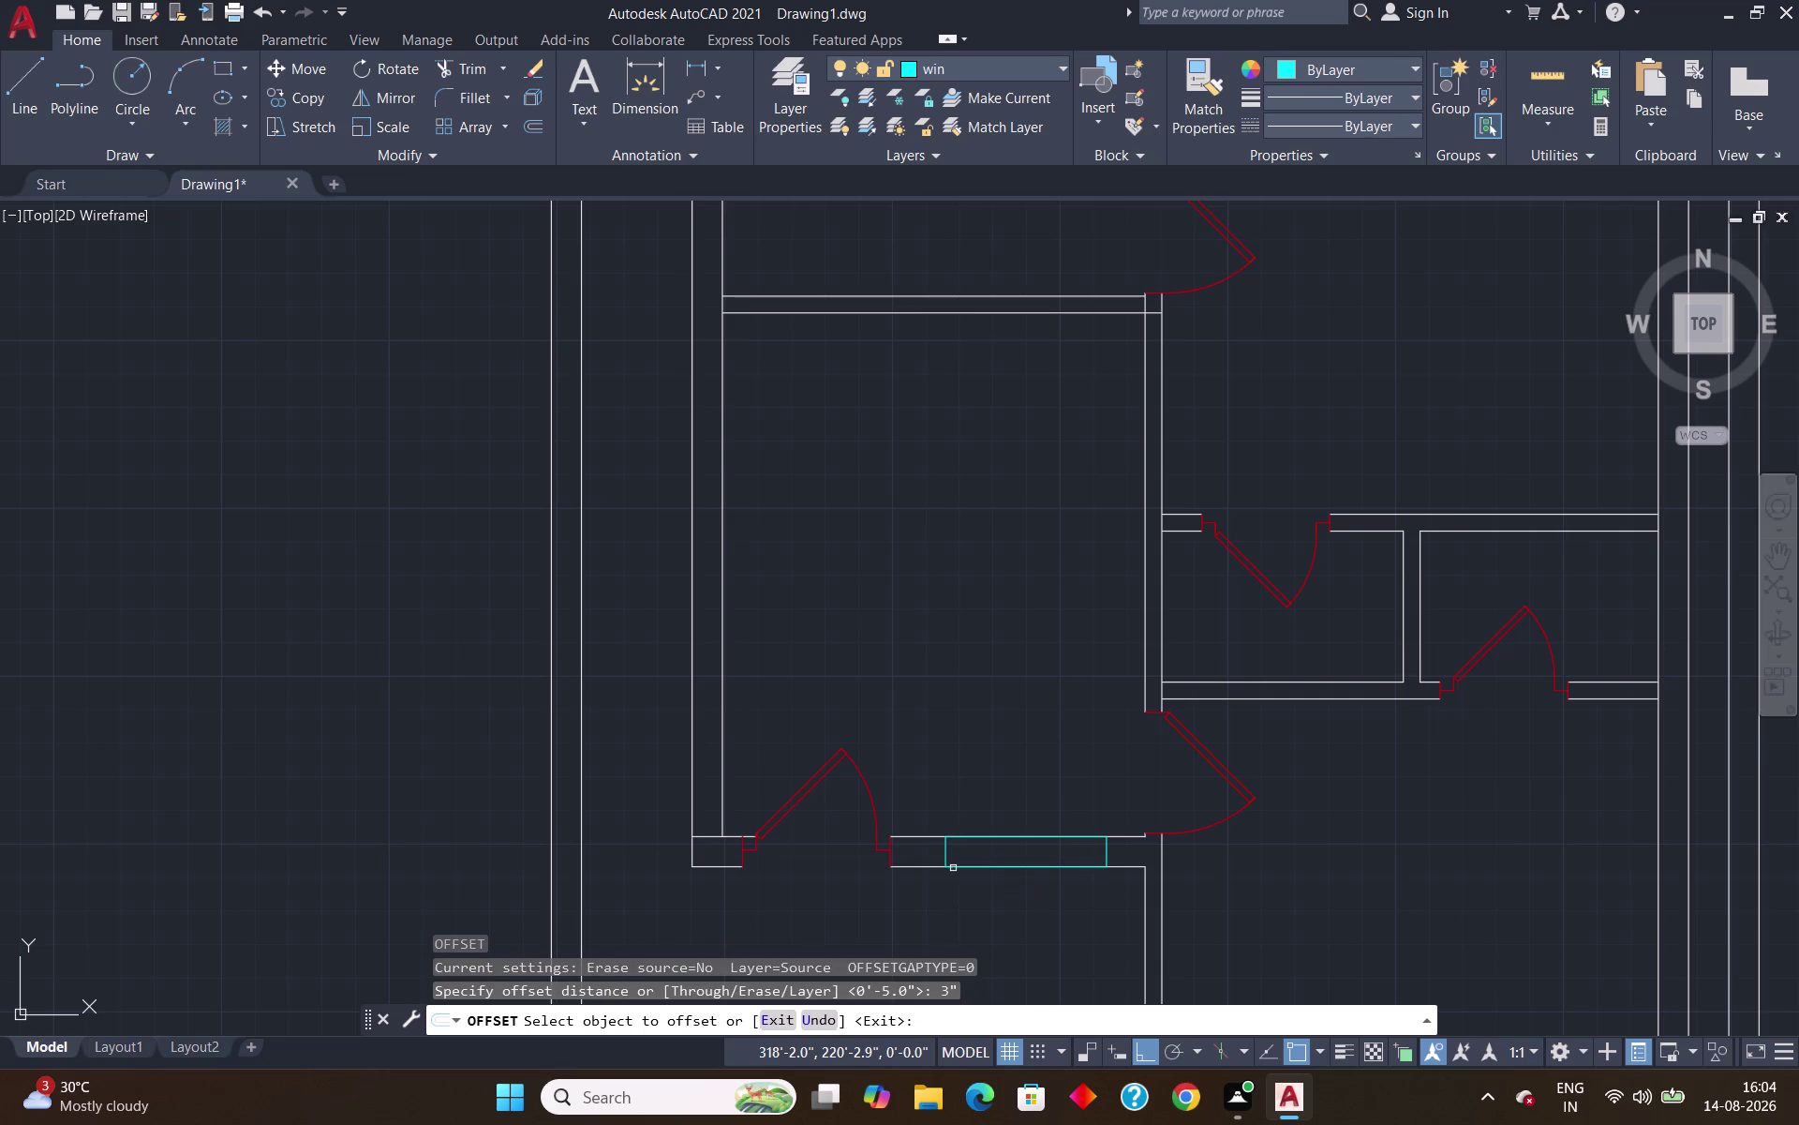
Offset three inner lines, 3" apart, inside the cyan window outline.
click(981, 866)
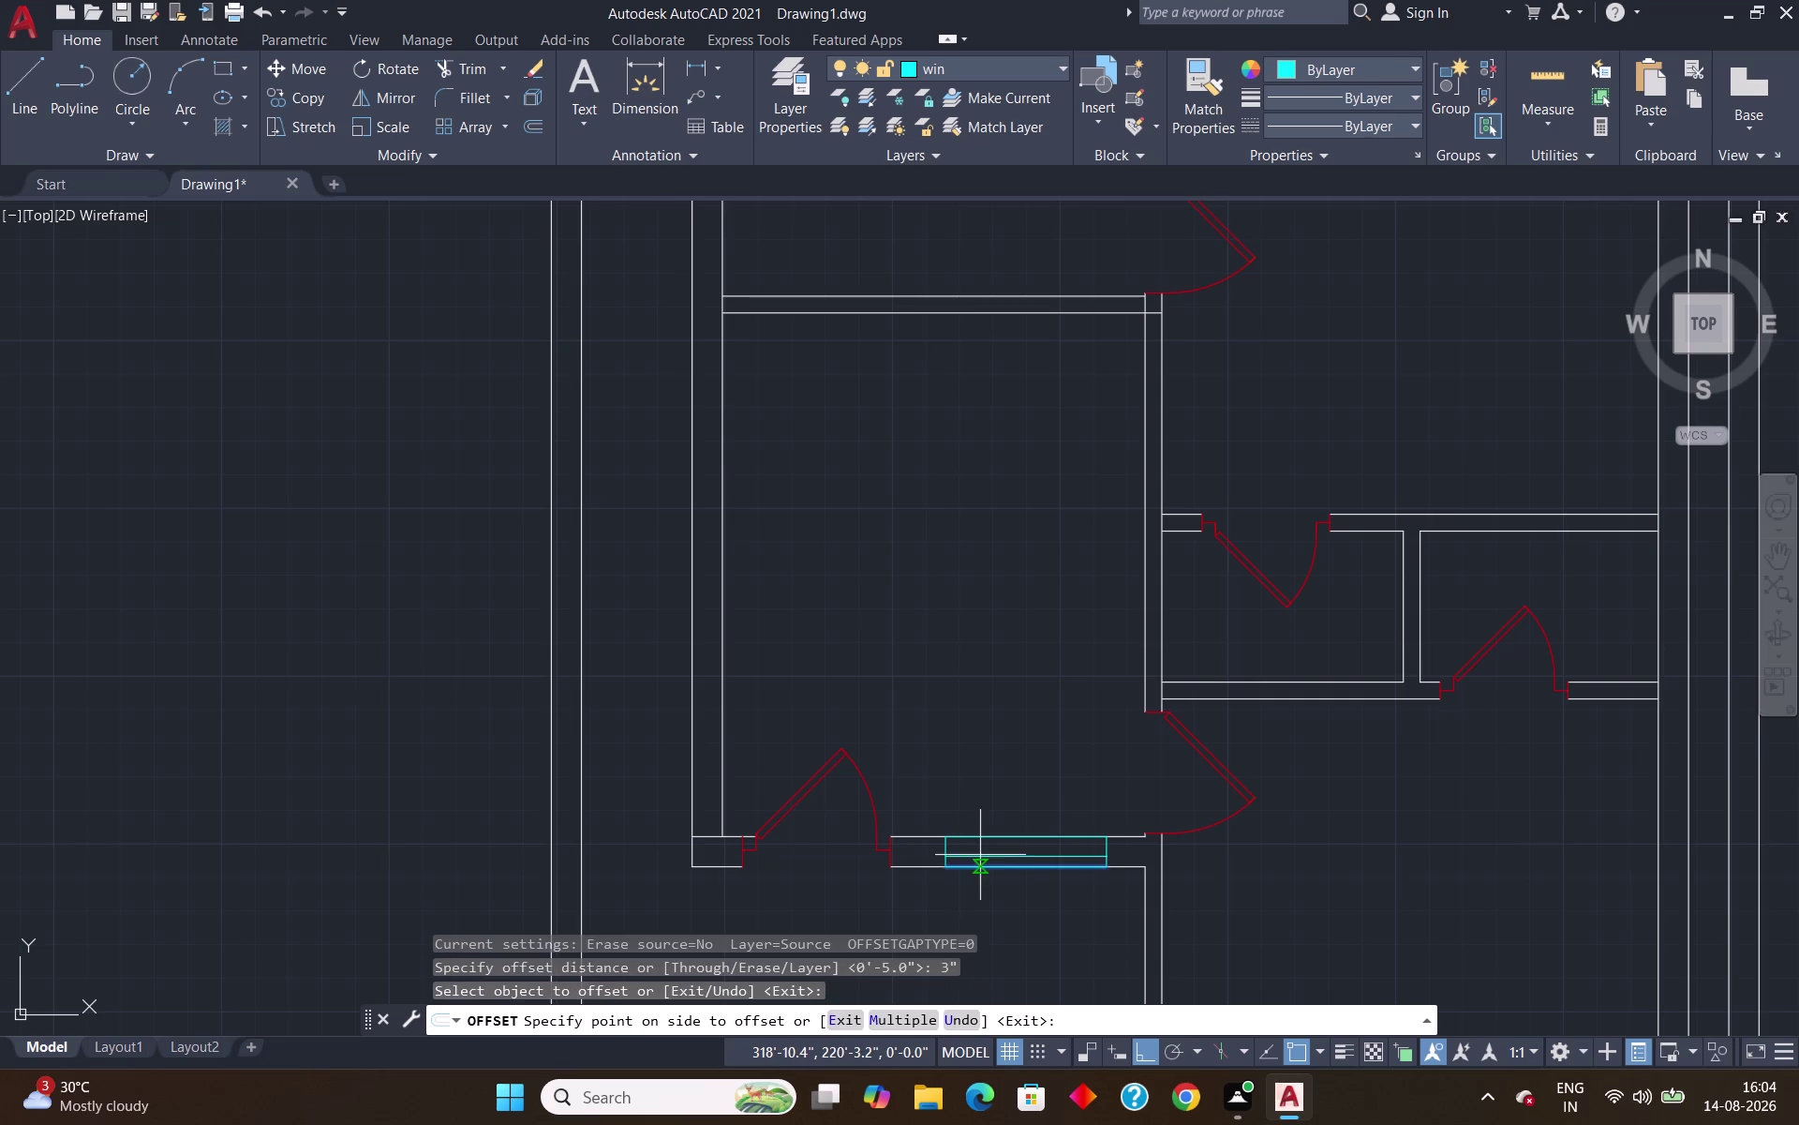
click(980, 855)
click(981, 866)
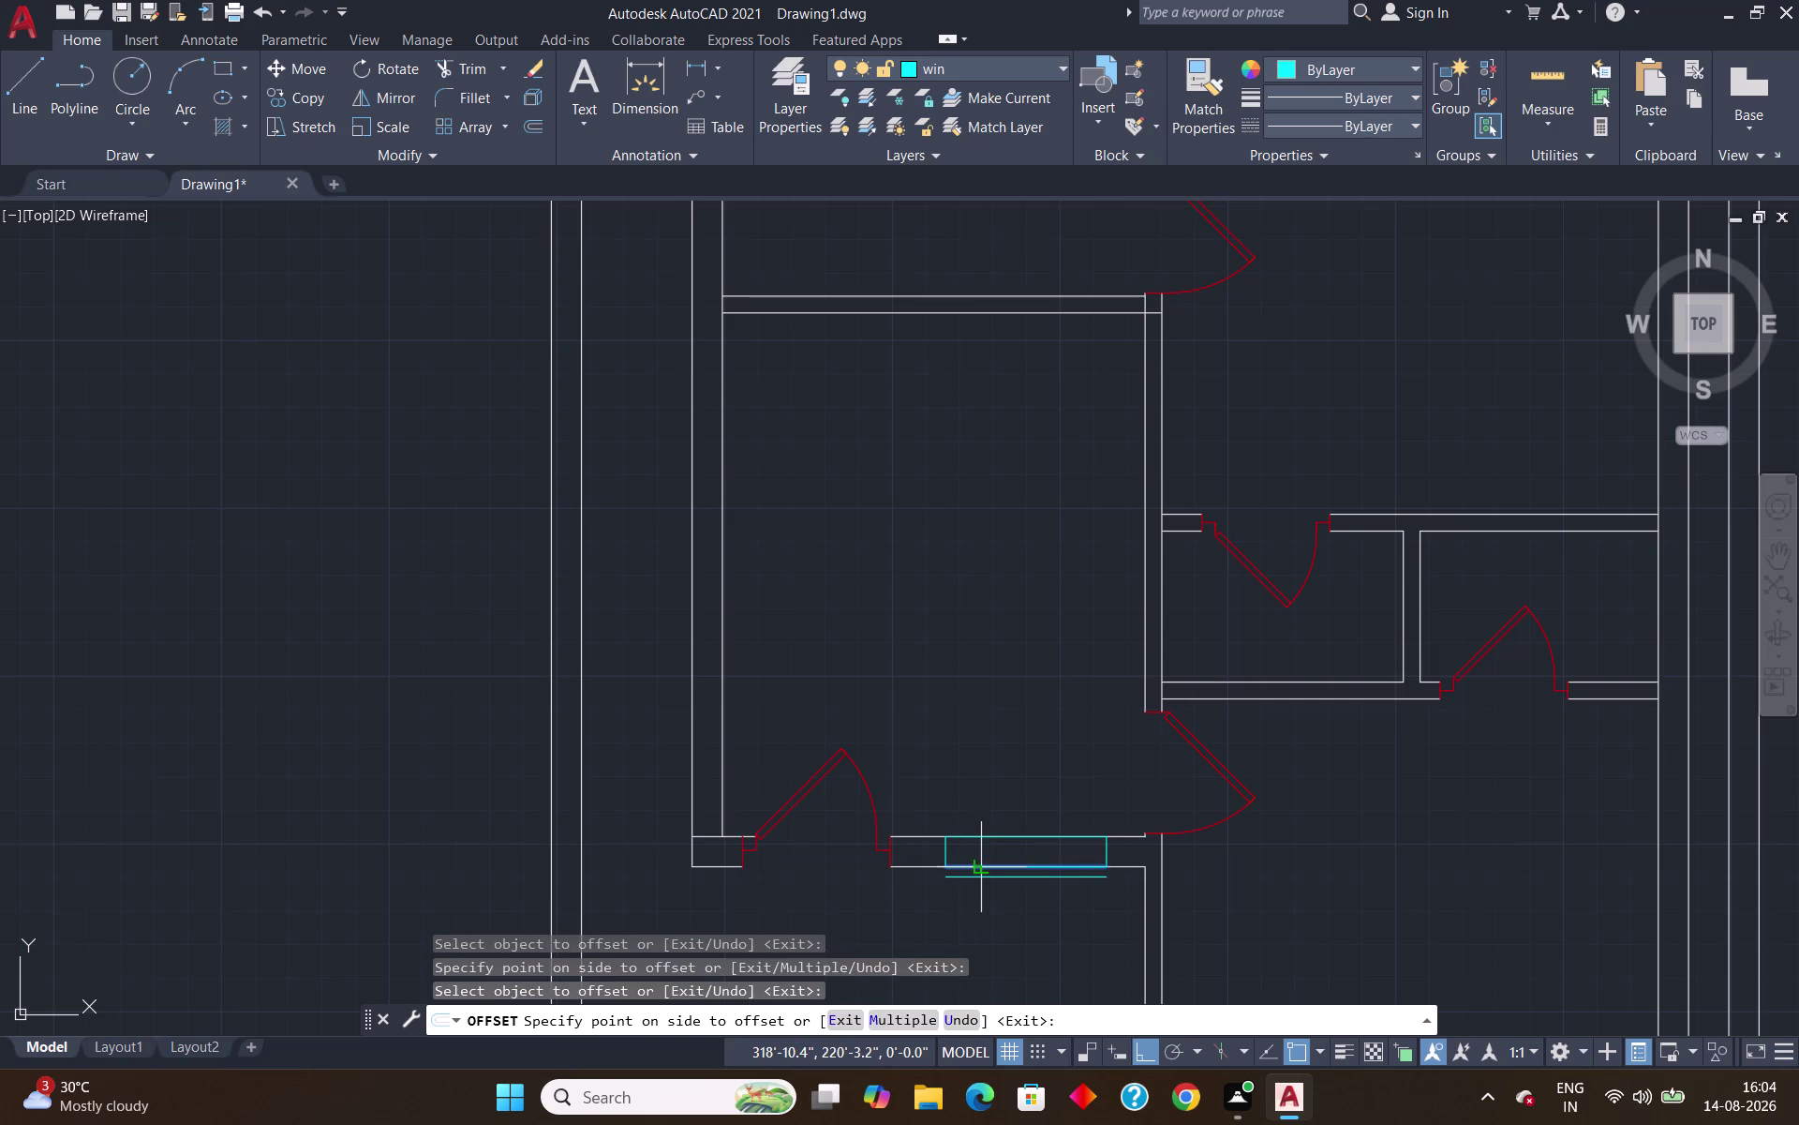
click(988, 855)
click(998, 856)
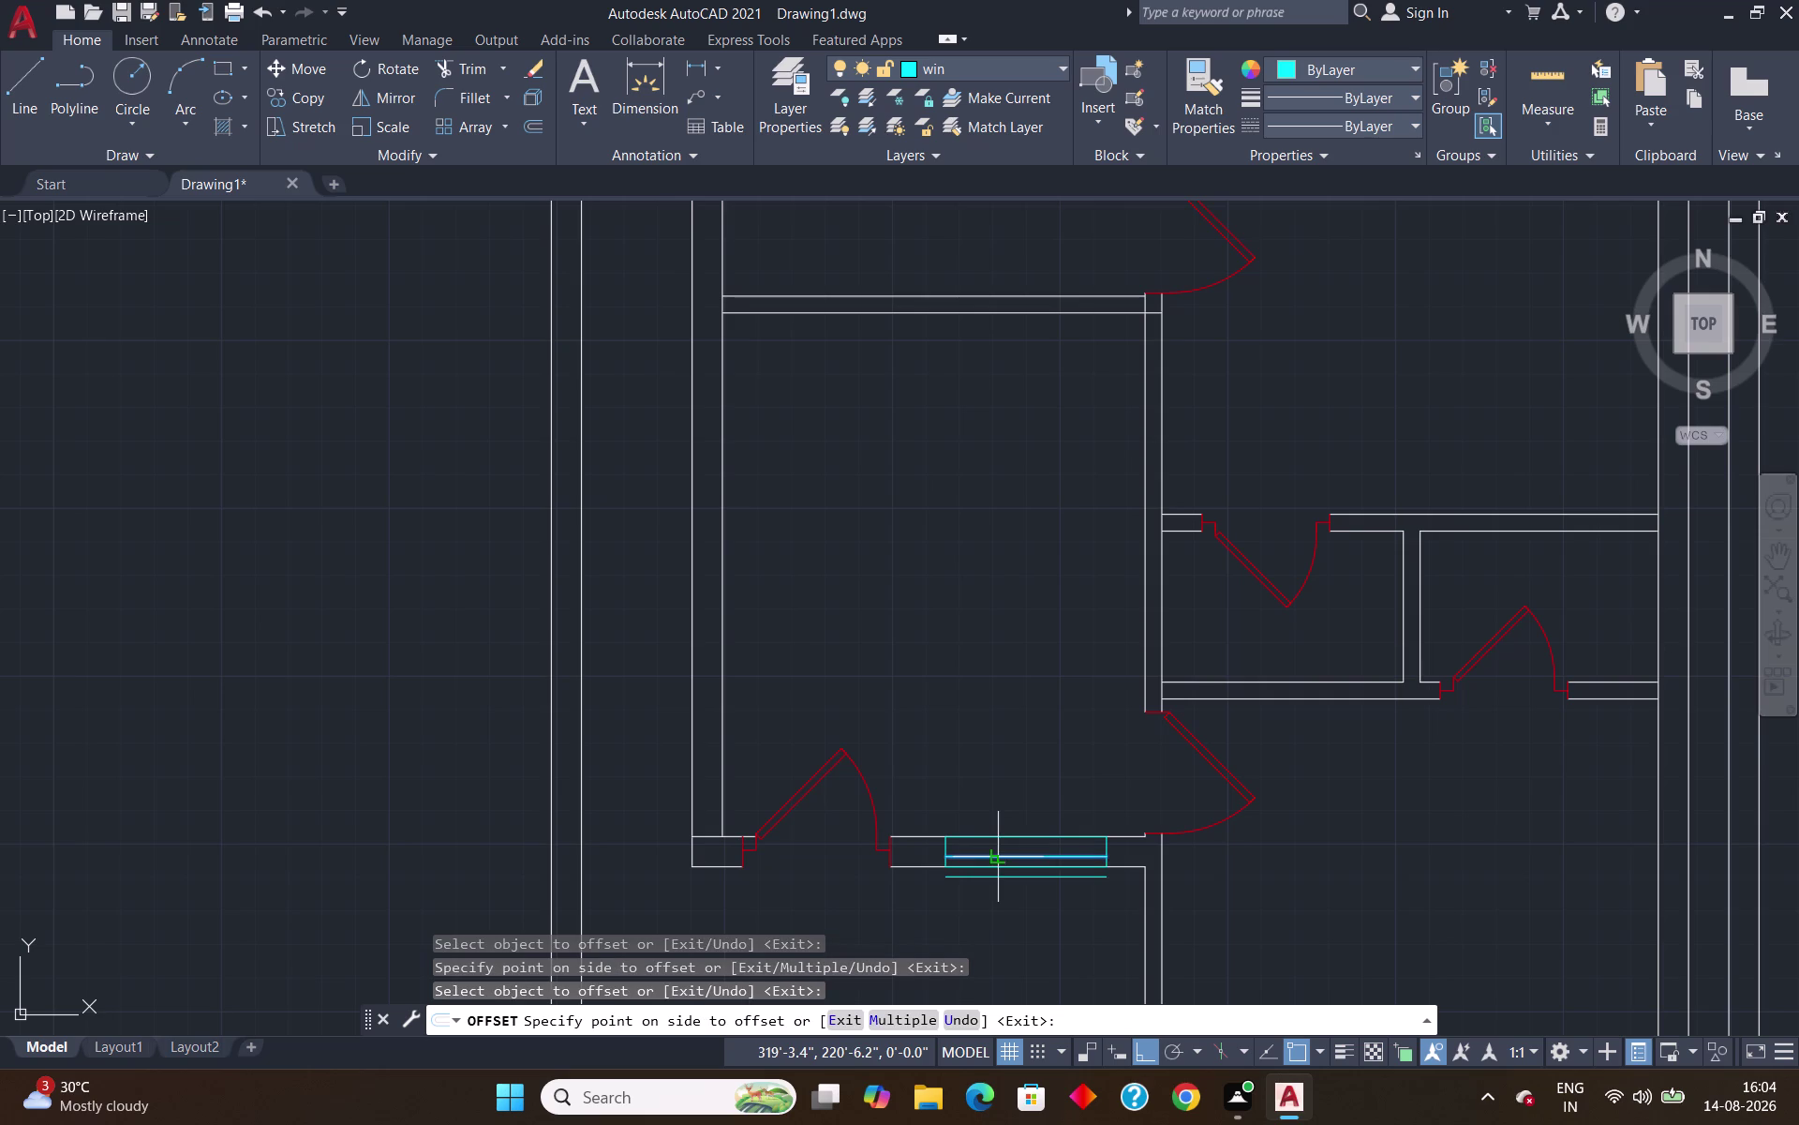
click(1004, 845)
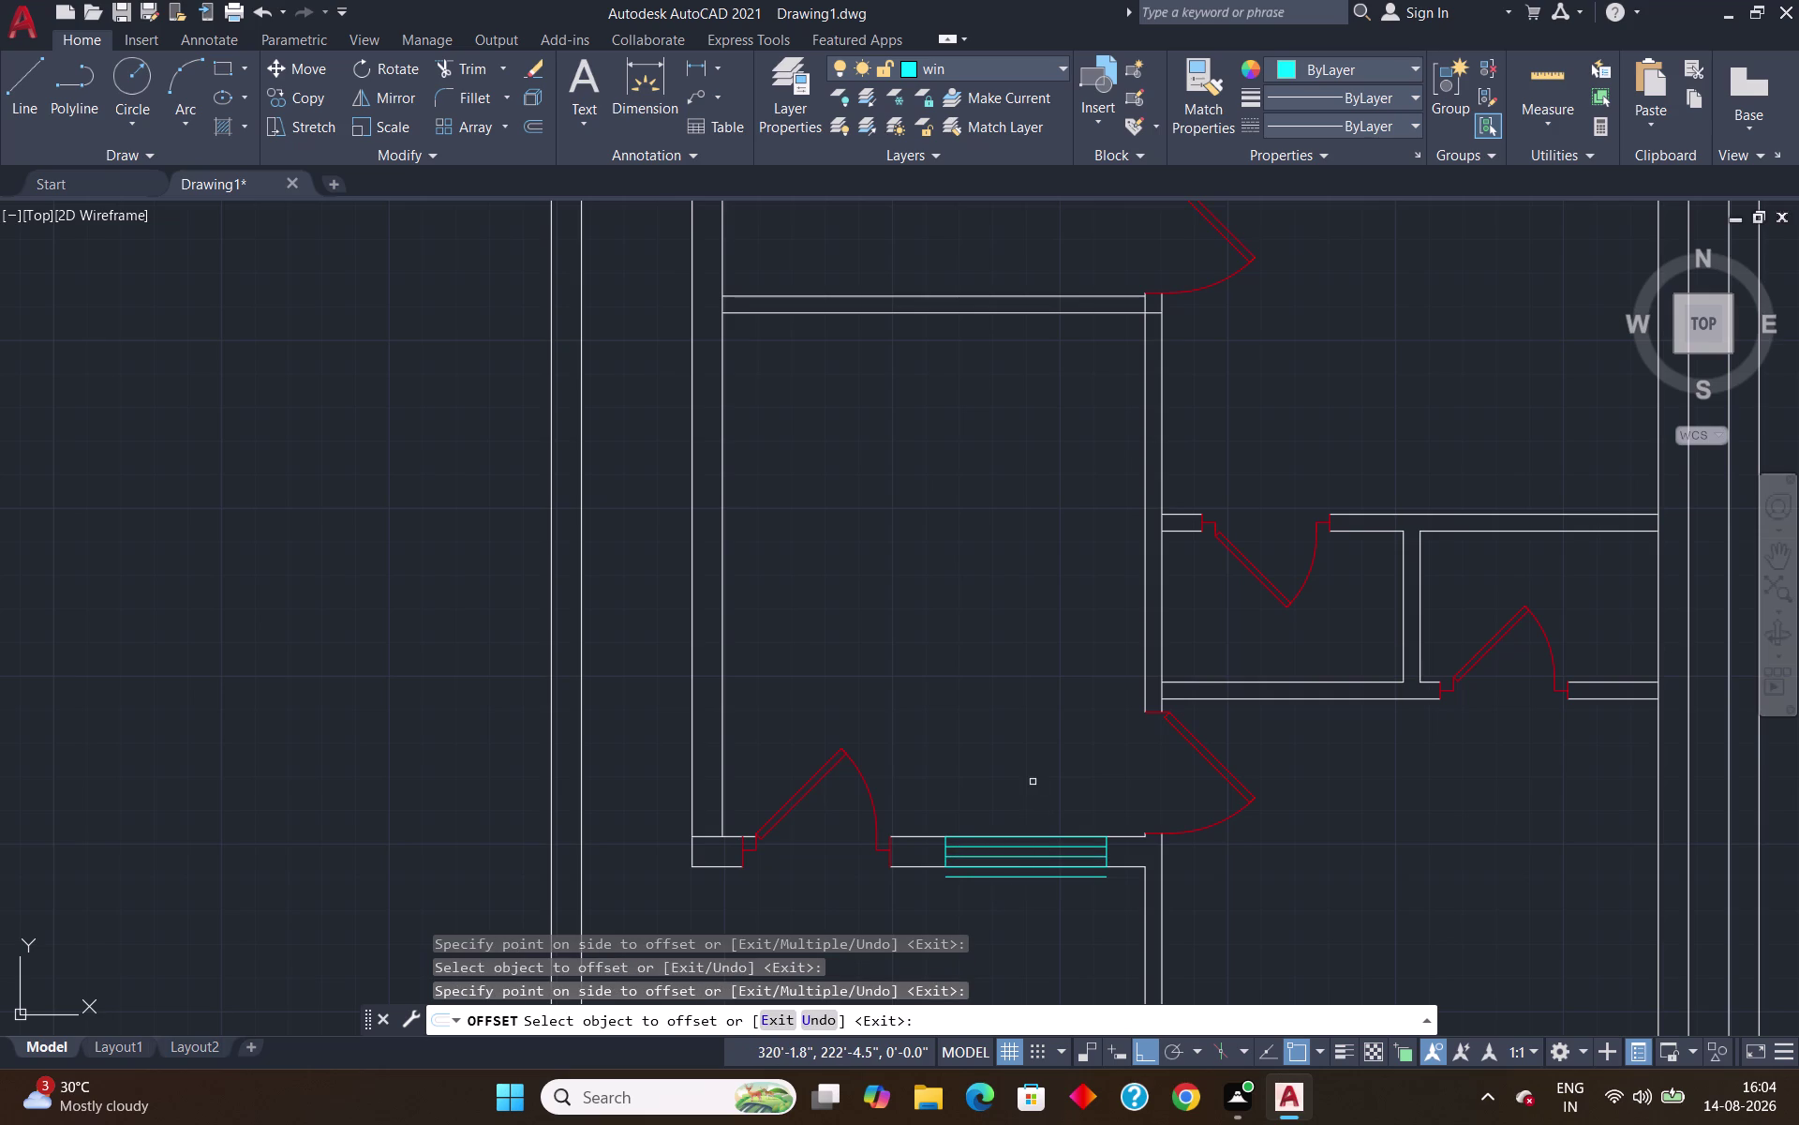
key(Escape)
text(tr)
key(Return)
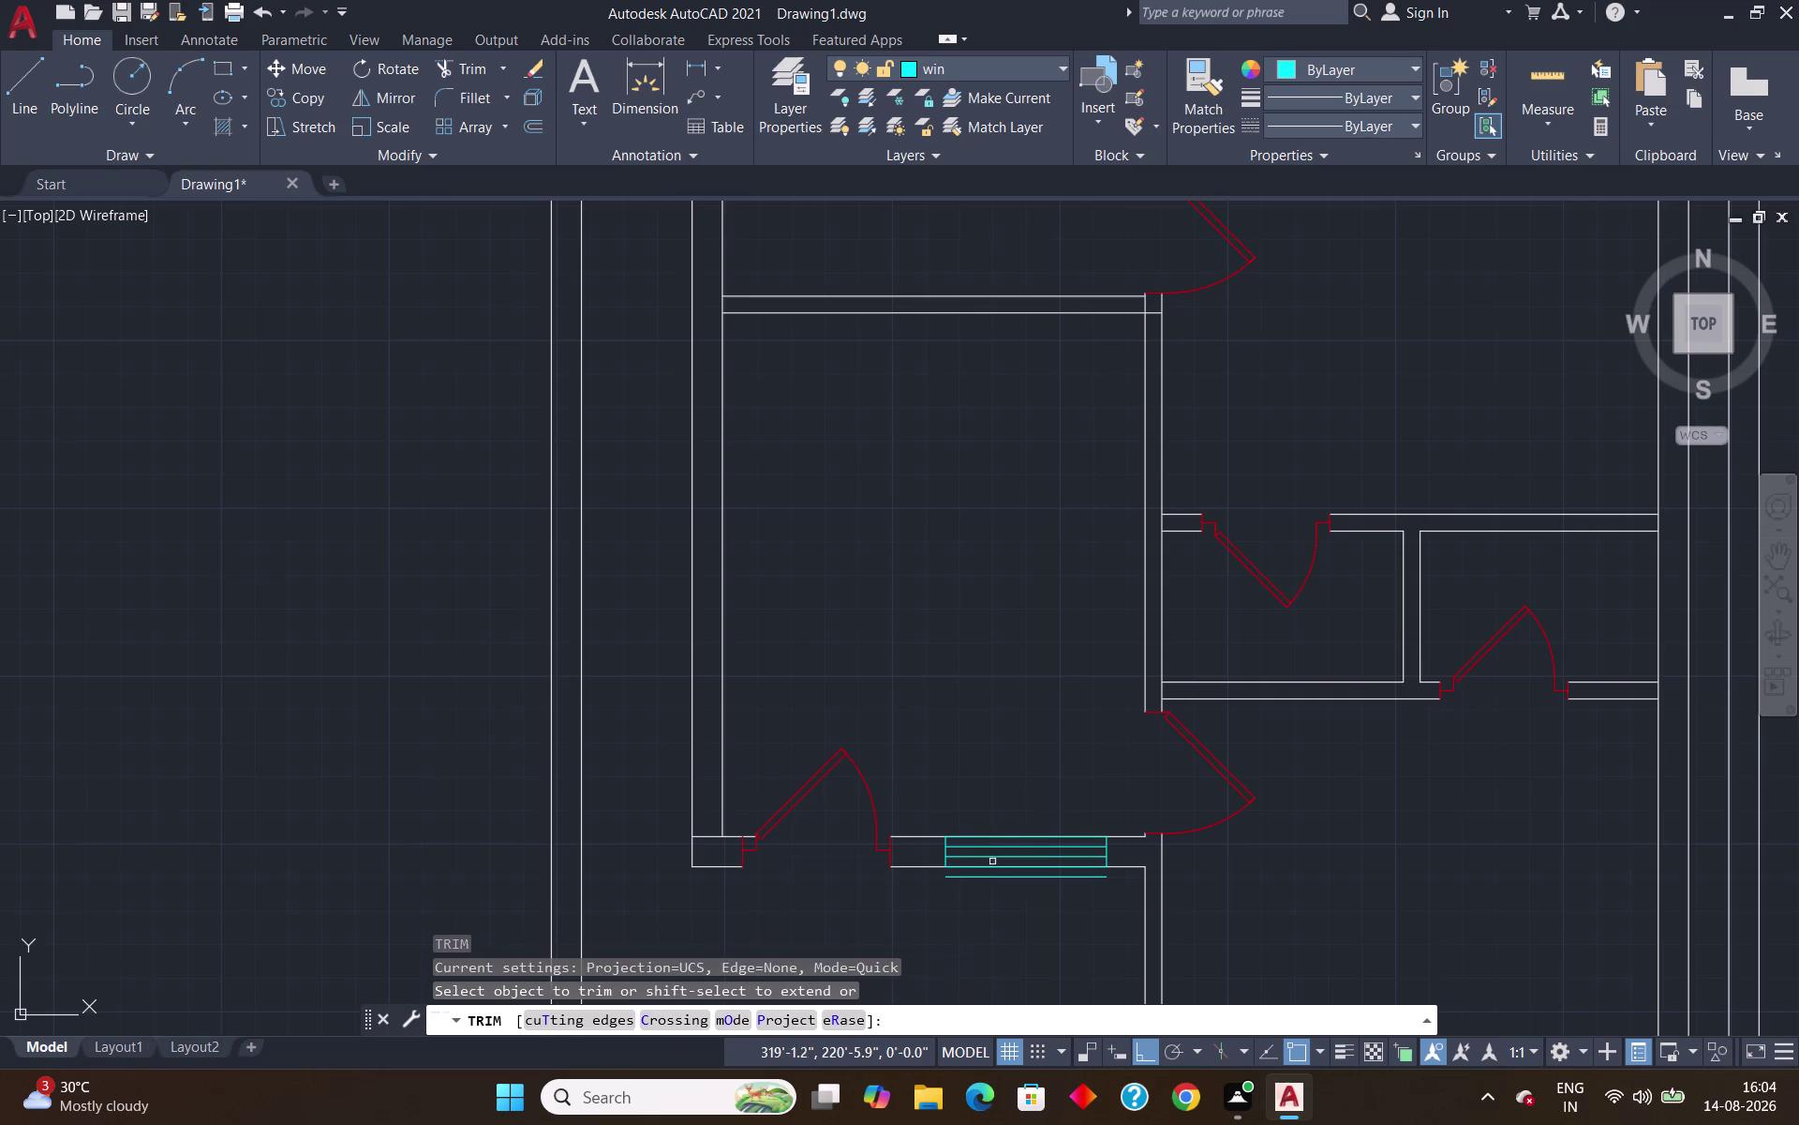
Cancel the trim and extend the left room's upper wall lines to the outer wall.
click(1016, 876)
key(Escape)
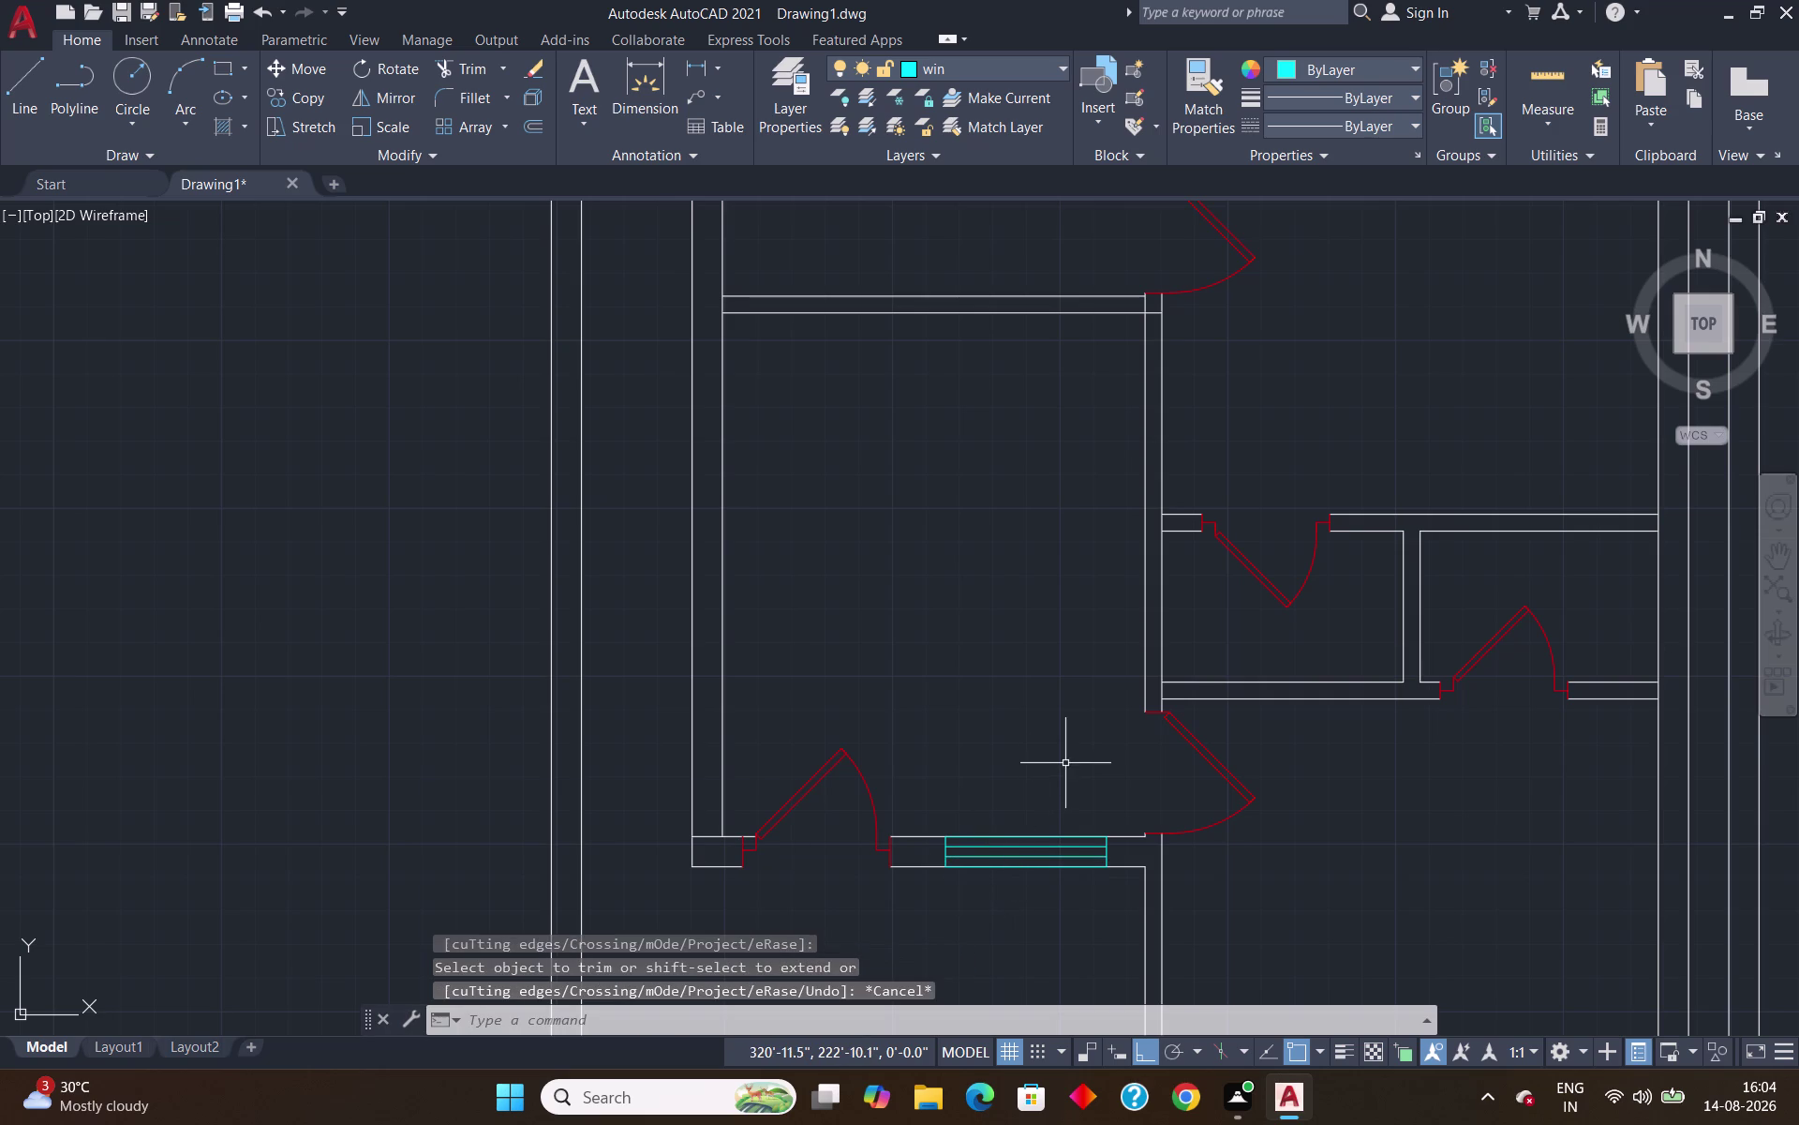
scroll(down, 3)
scroll(up, 3)
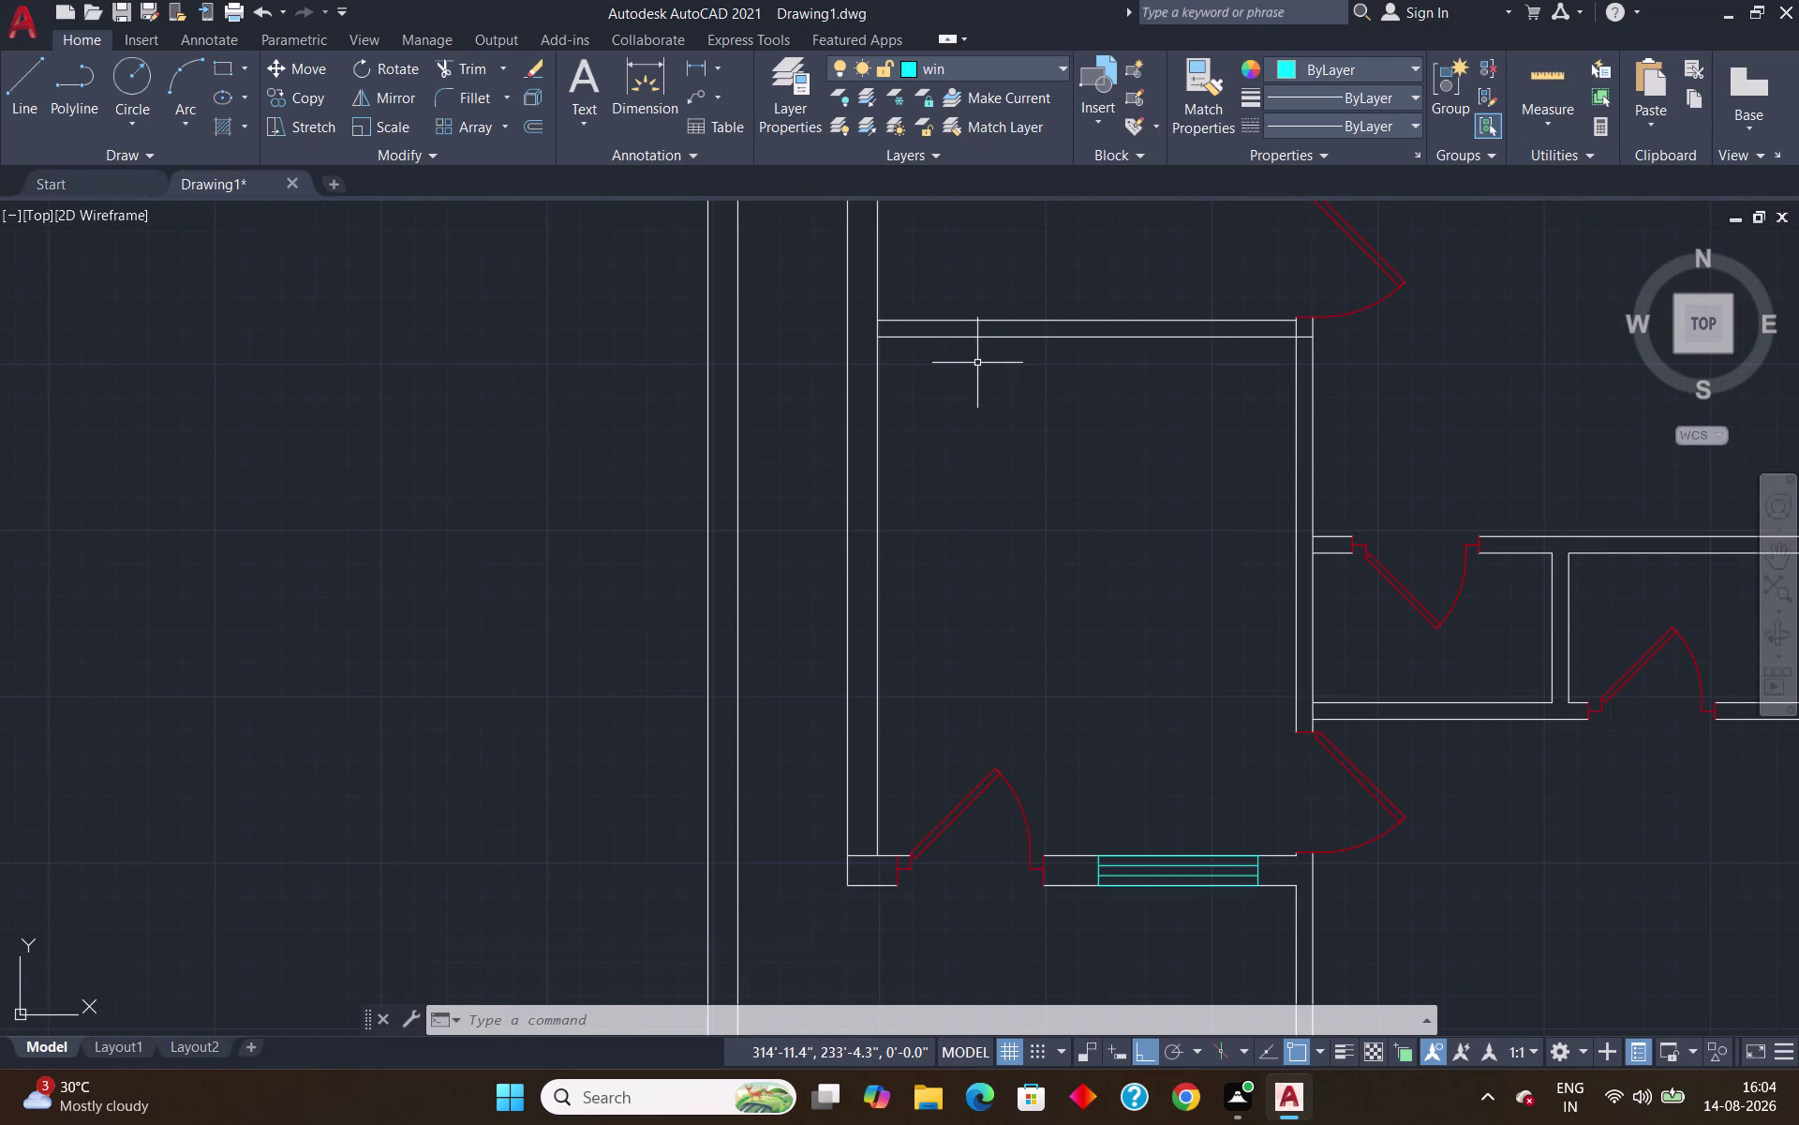
text(ex)
key(Return)
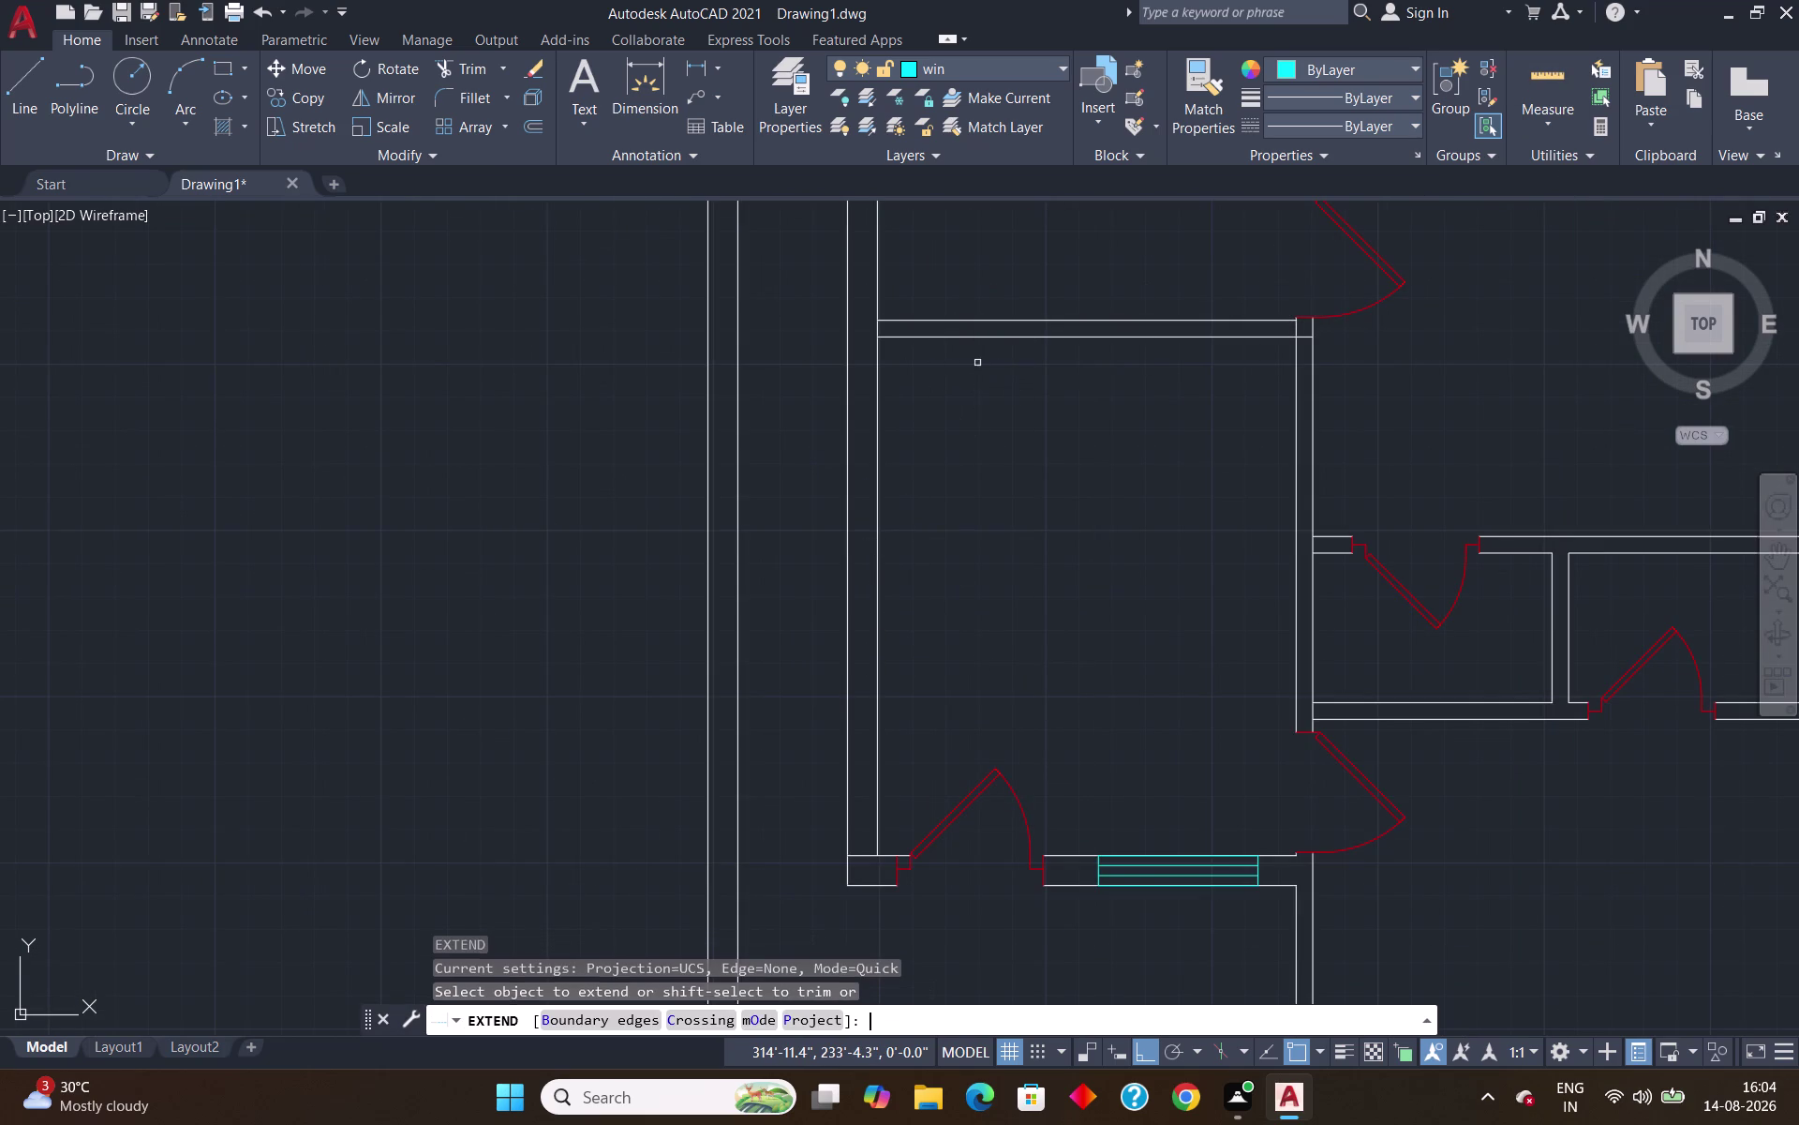
click(920, 322)
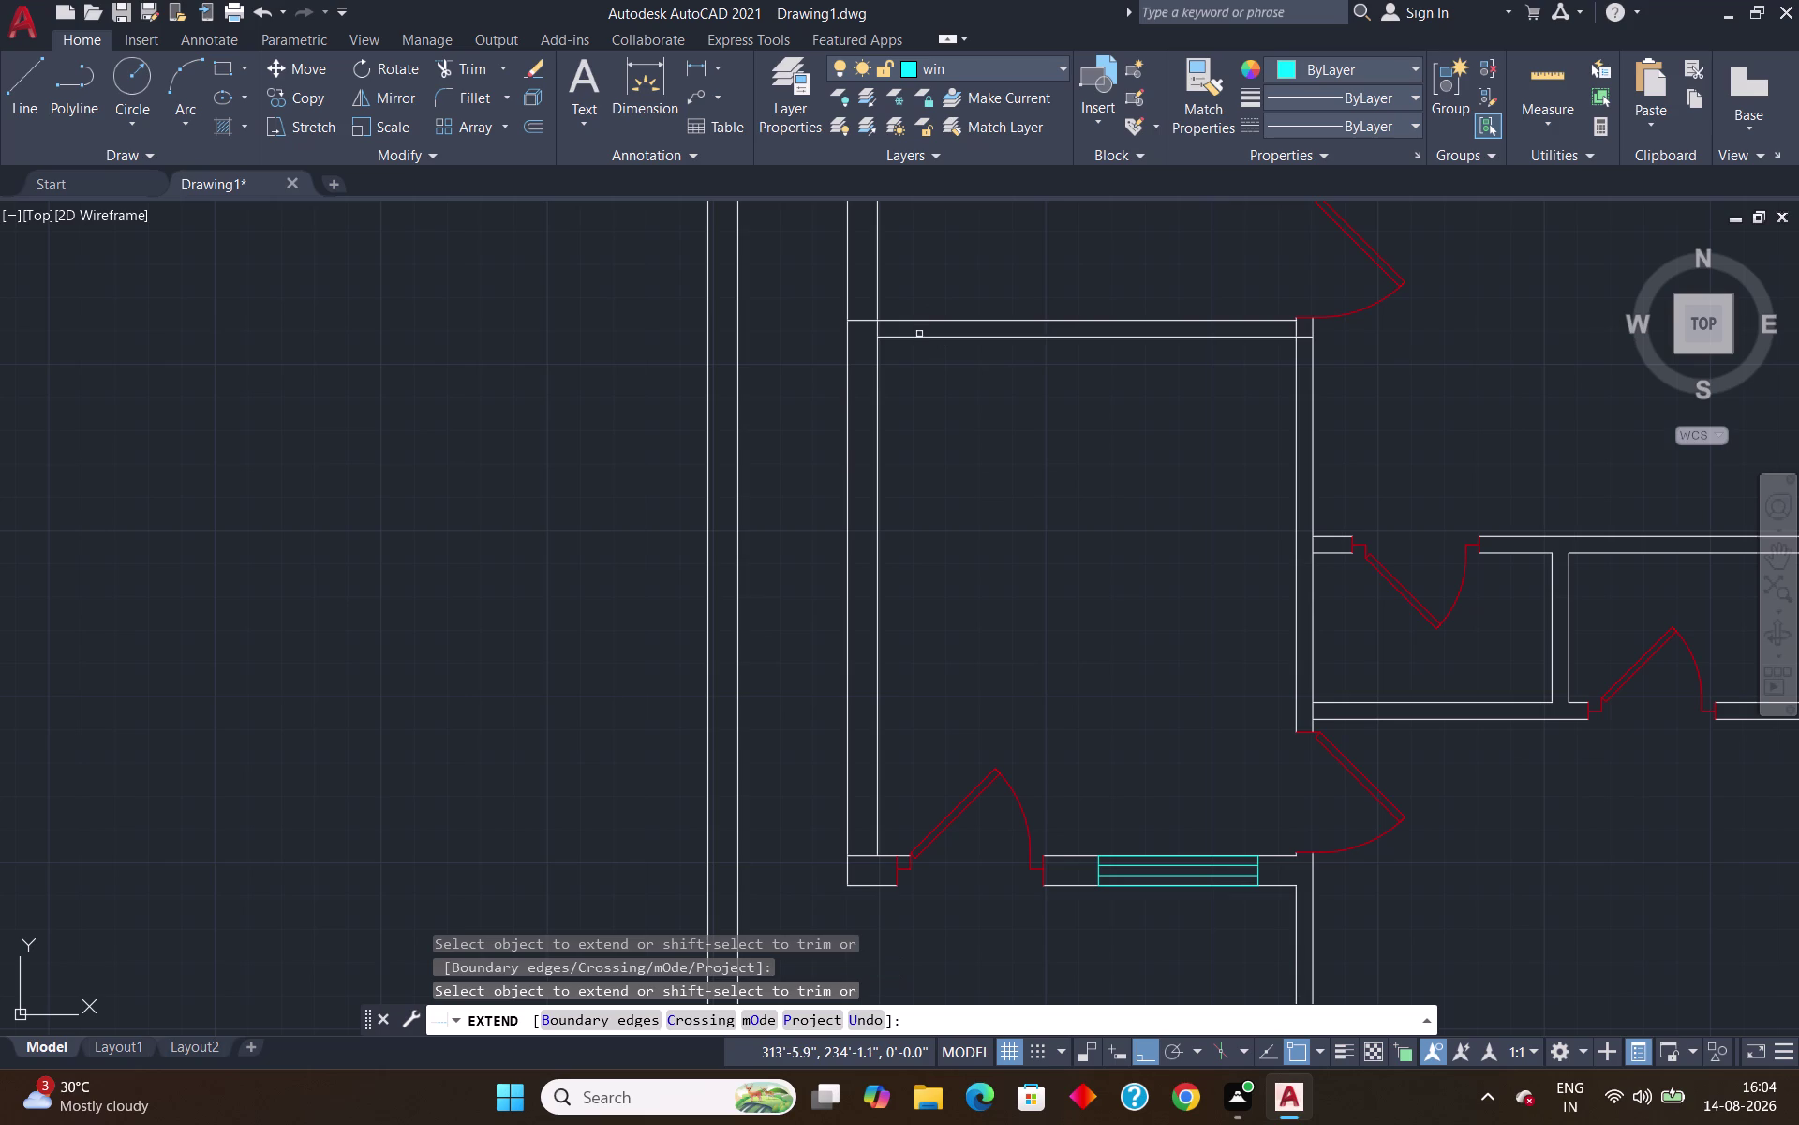
click(919, 337)
key(Escape)
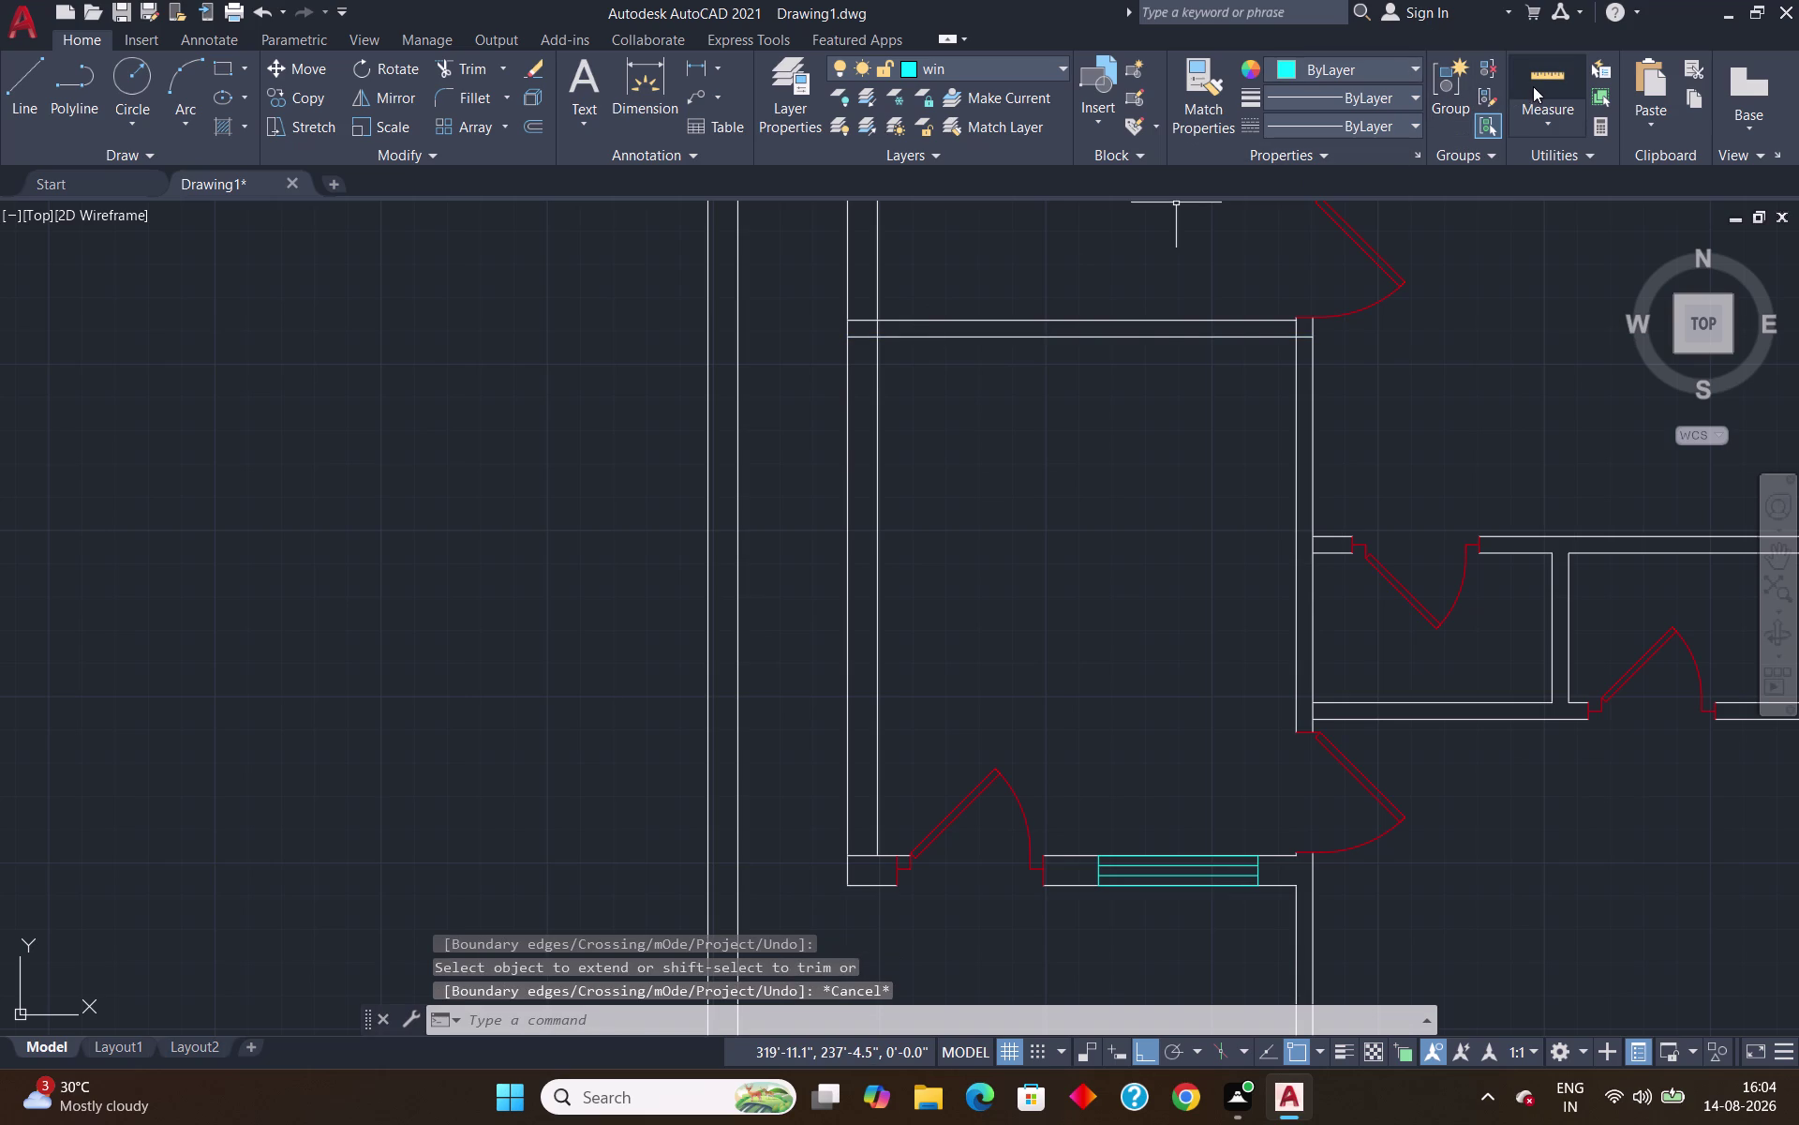
Check the room's wall dimensions with two quick measurements.
click(1535, 84)
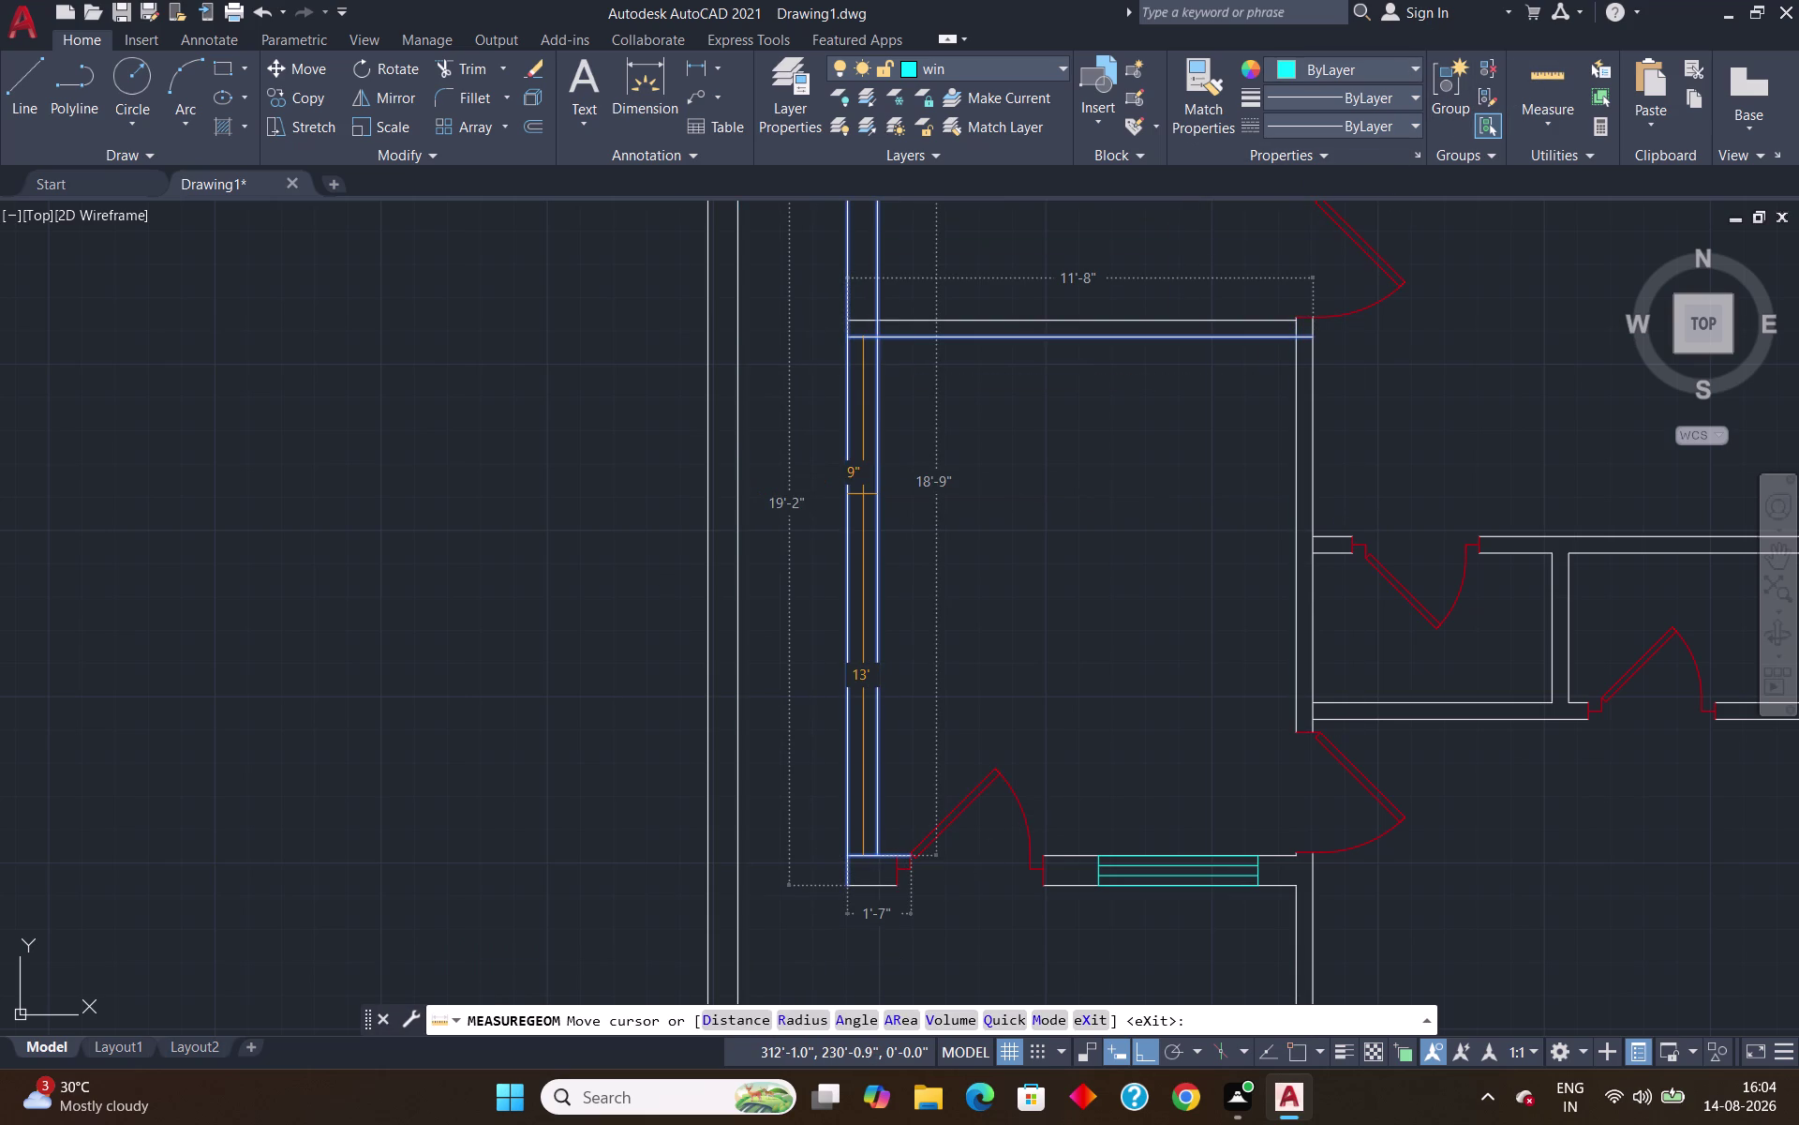
key(Escape)
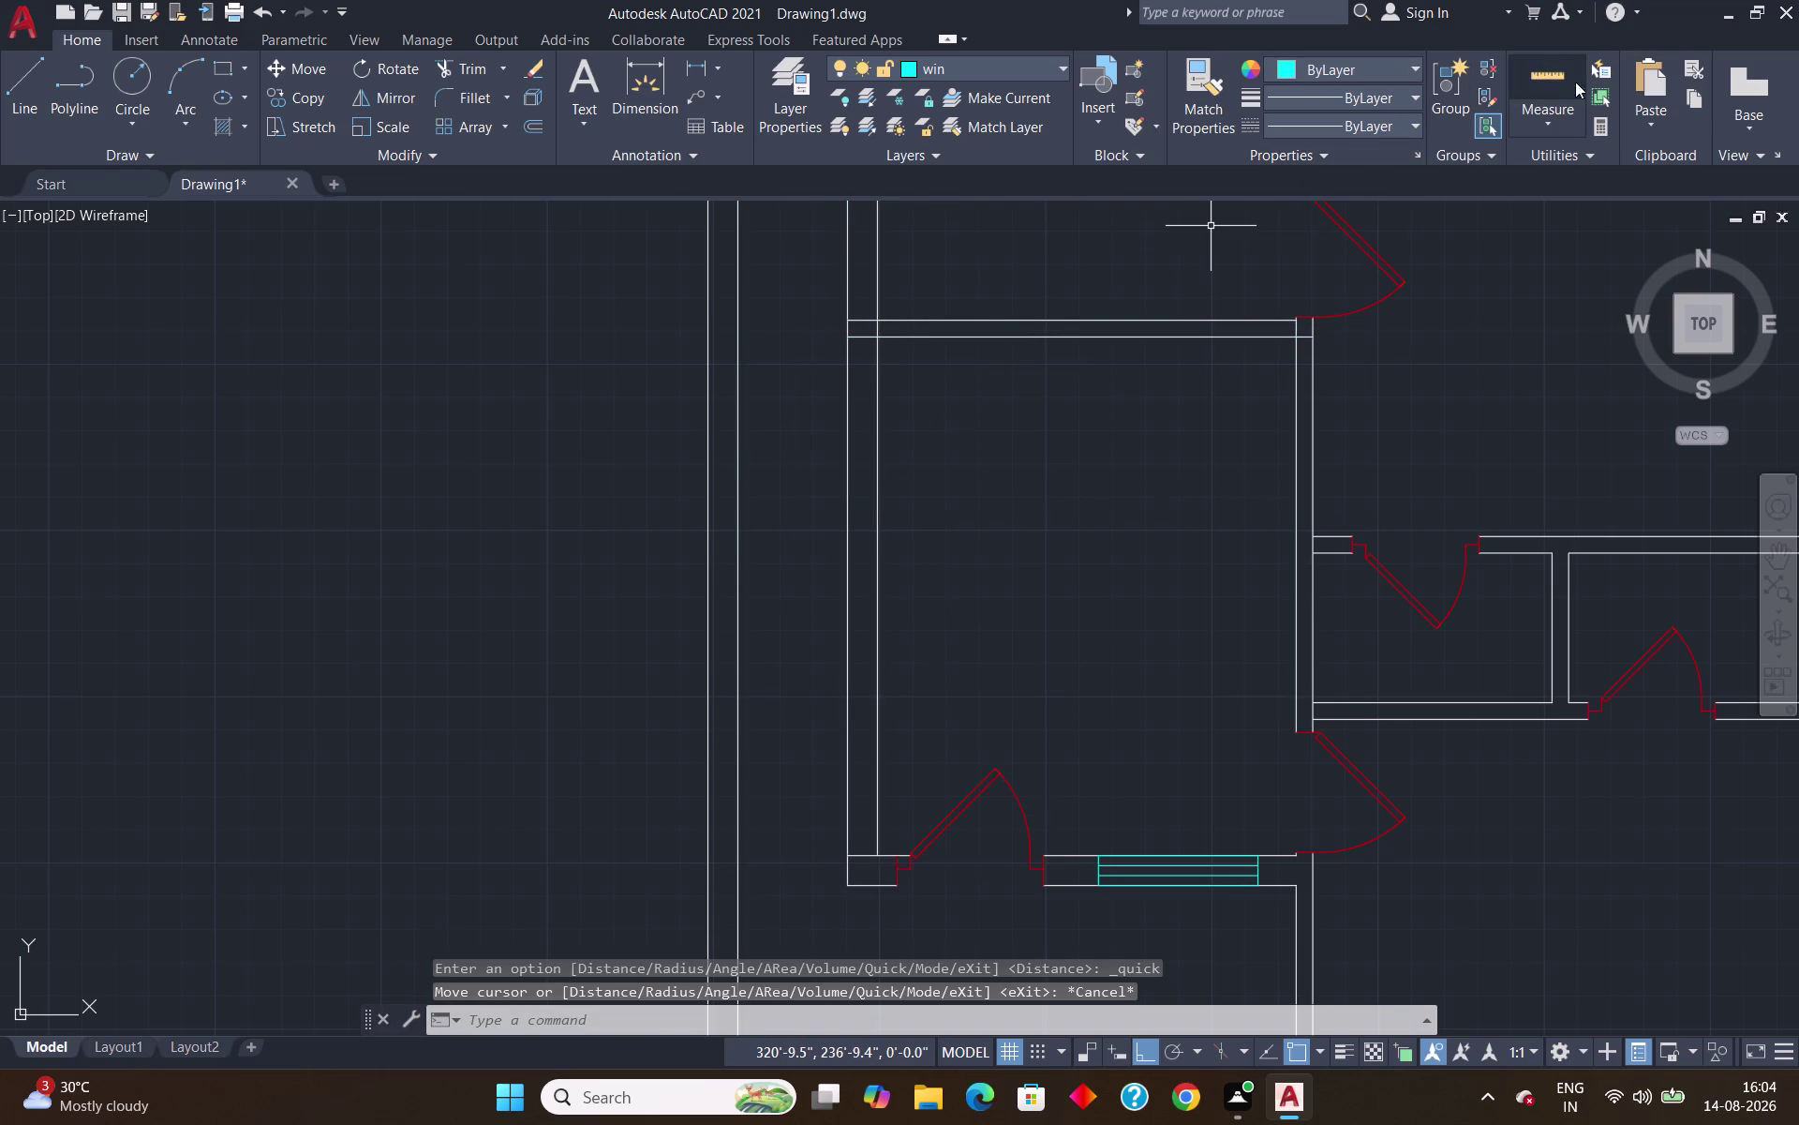
click(1546, 73)
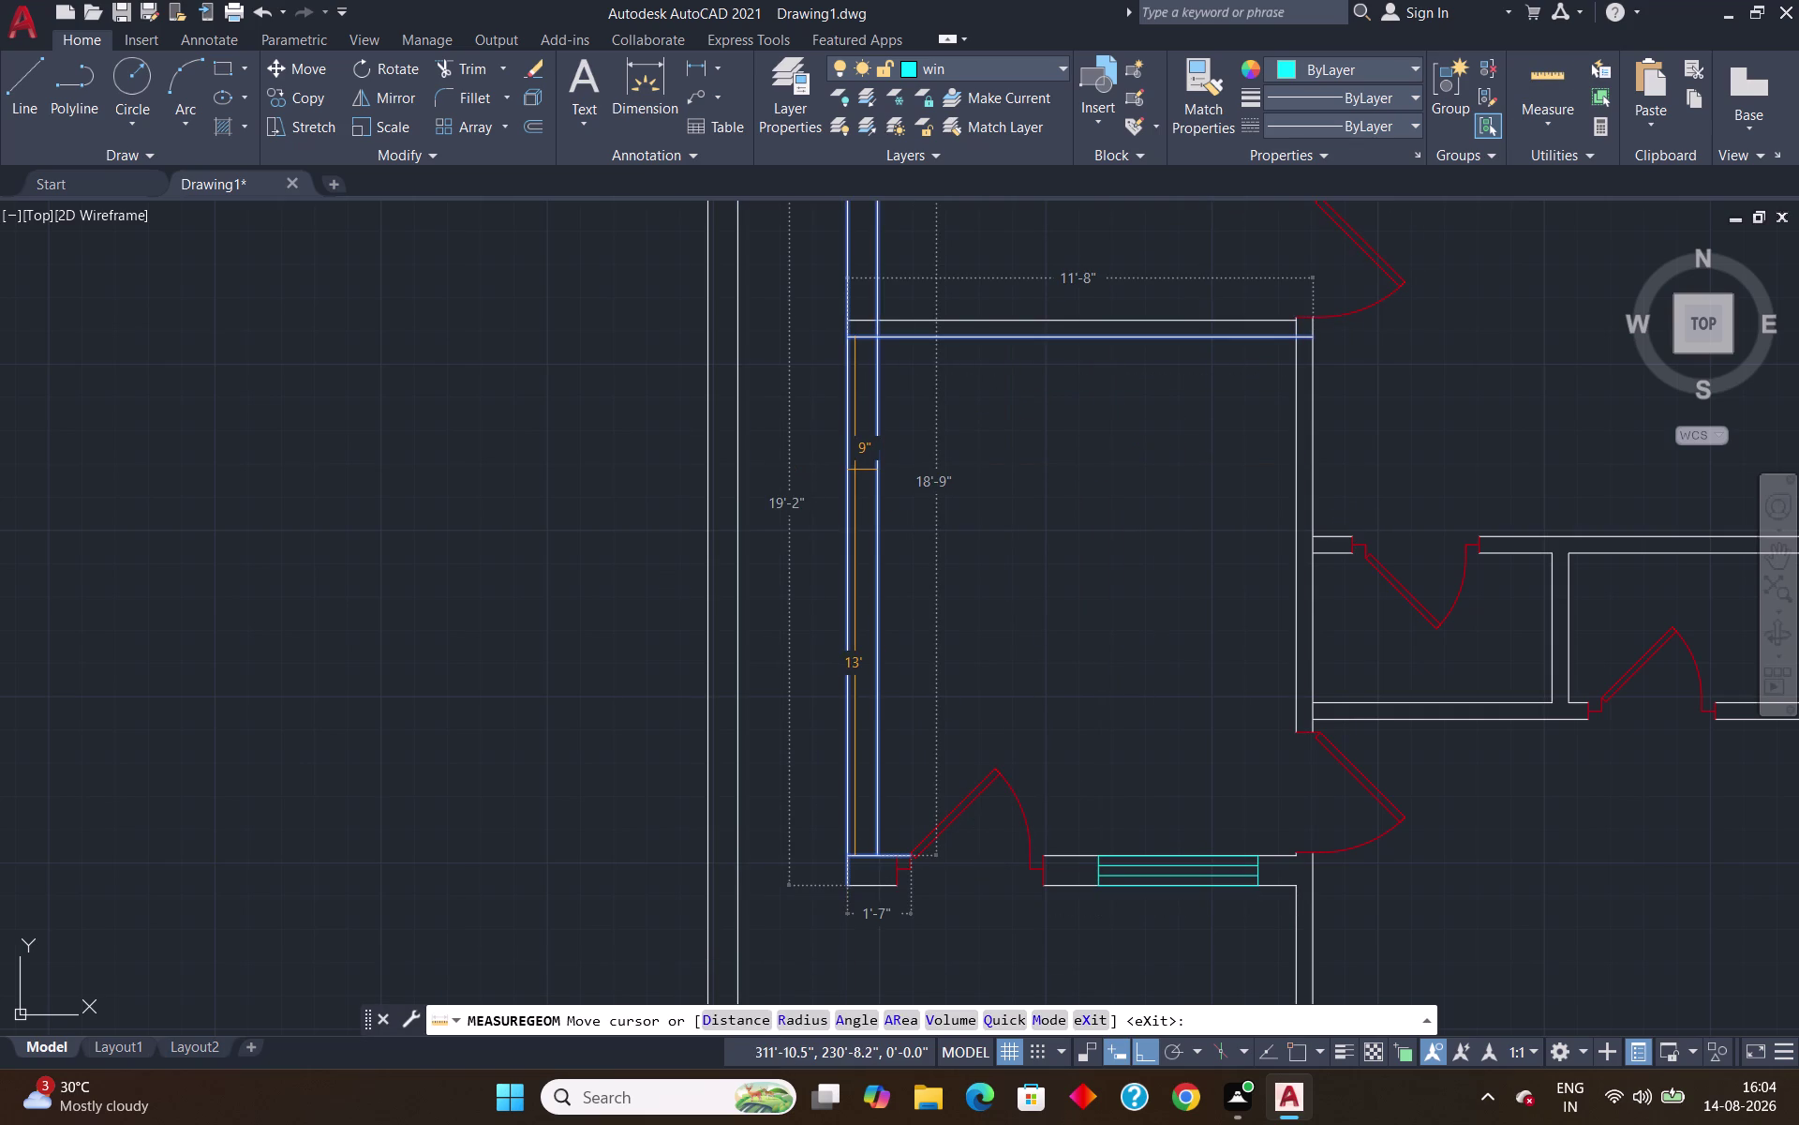
key(Escape)
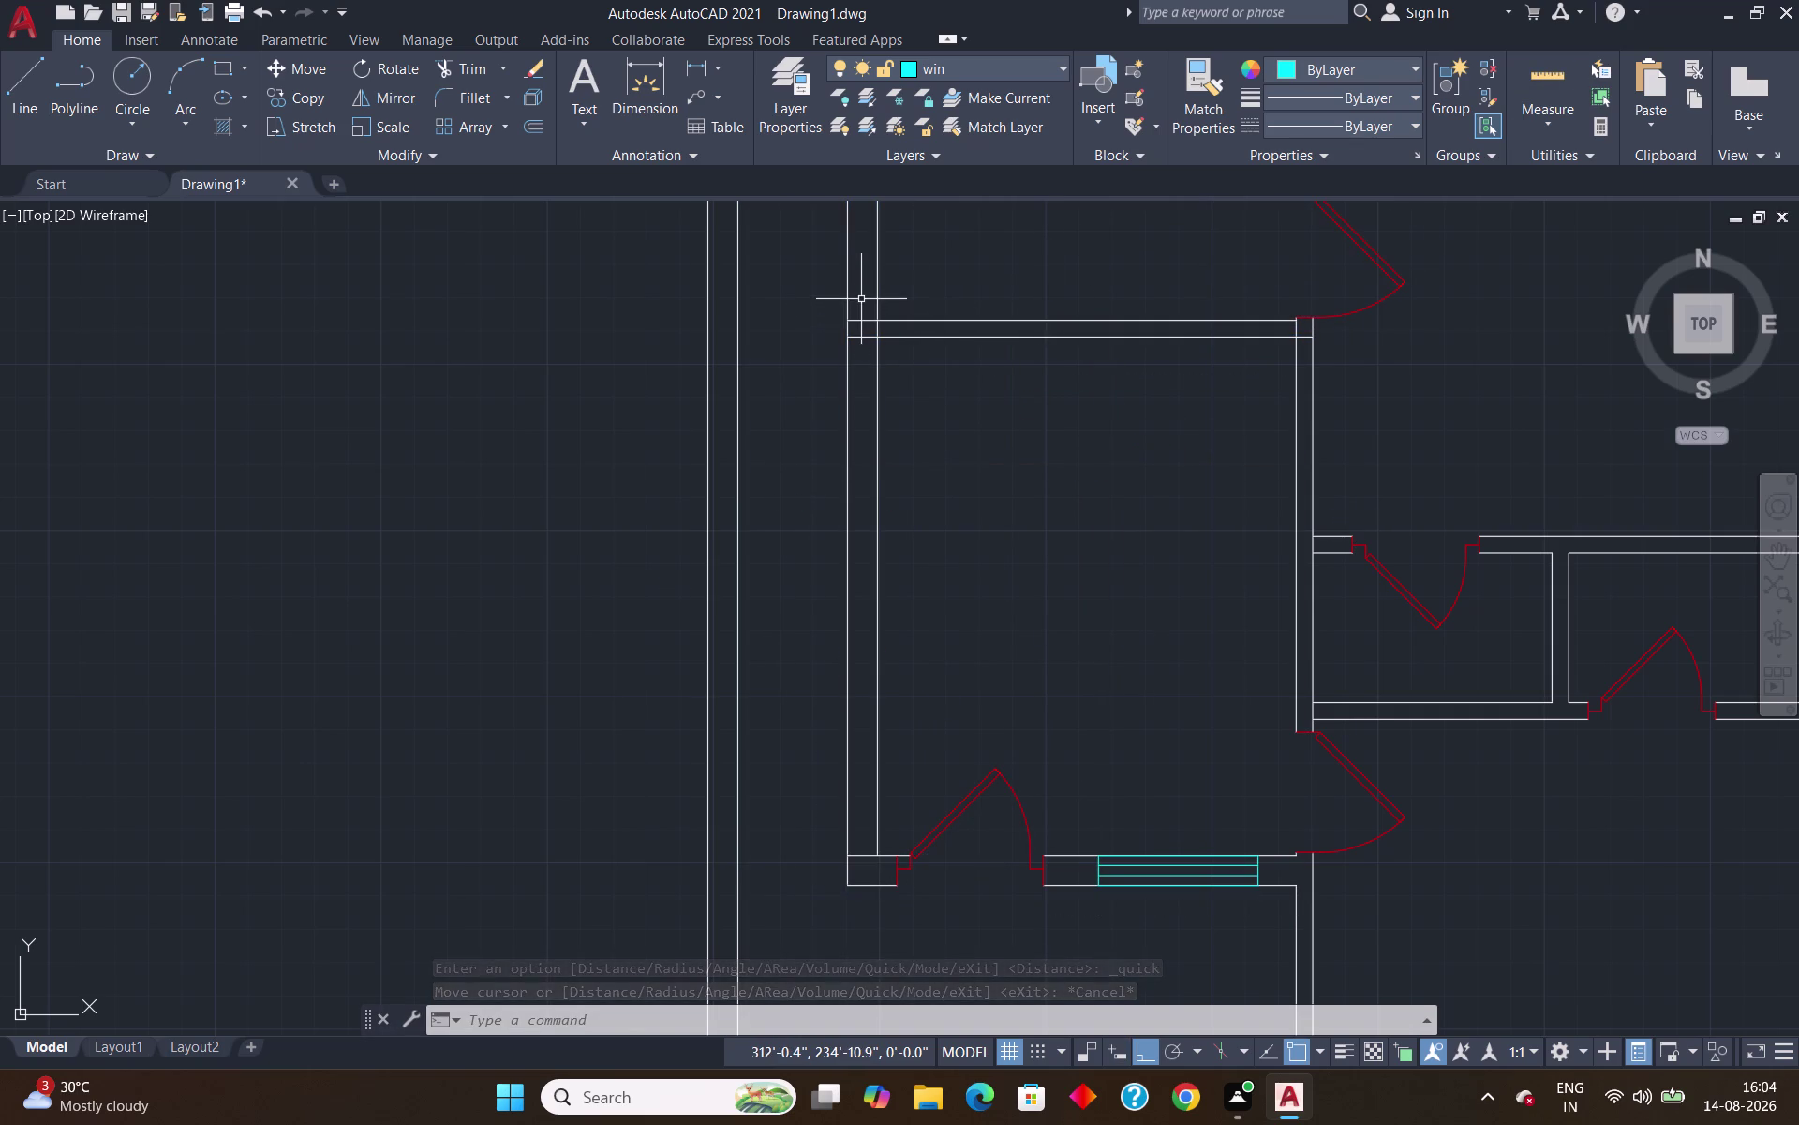
Fence-trim the leftover wall stub at the room's upper-left corner.
text(tr)
key(Return)
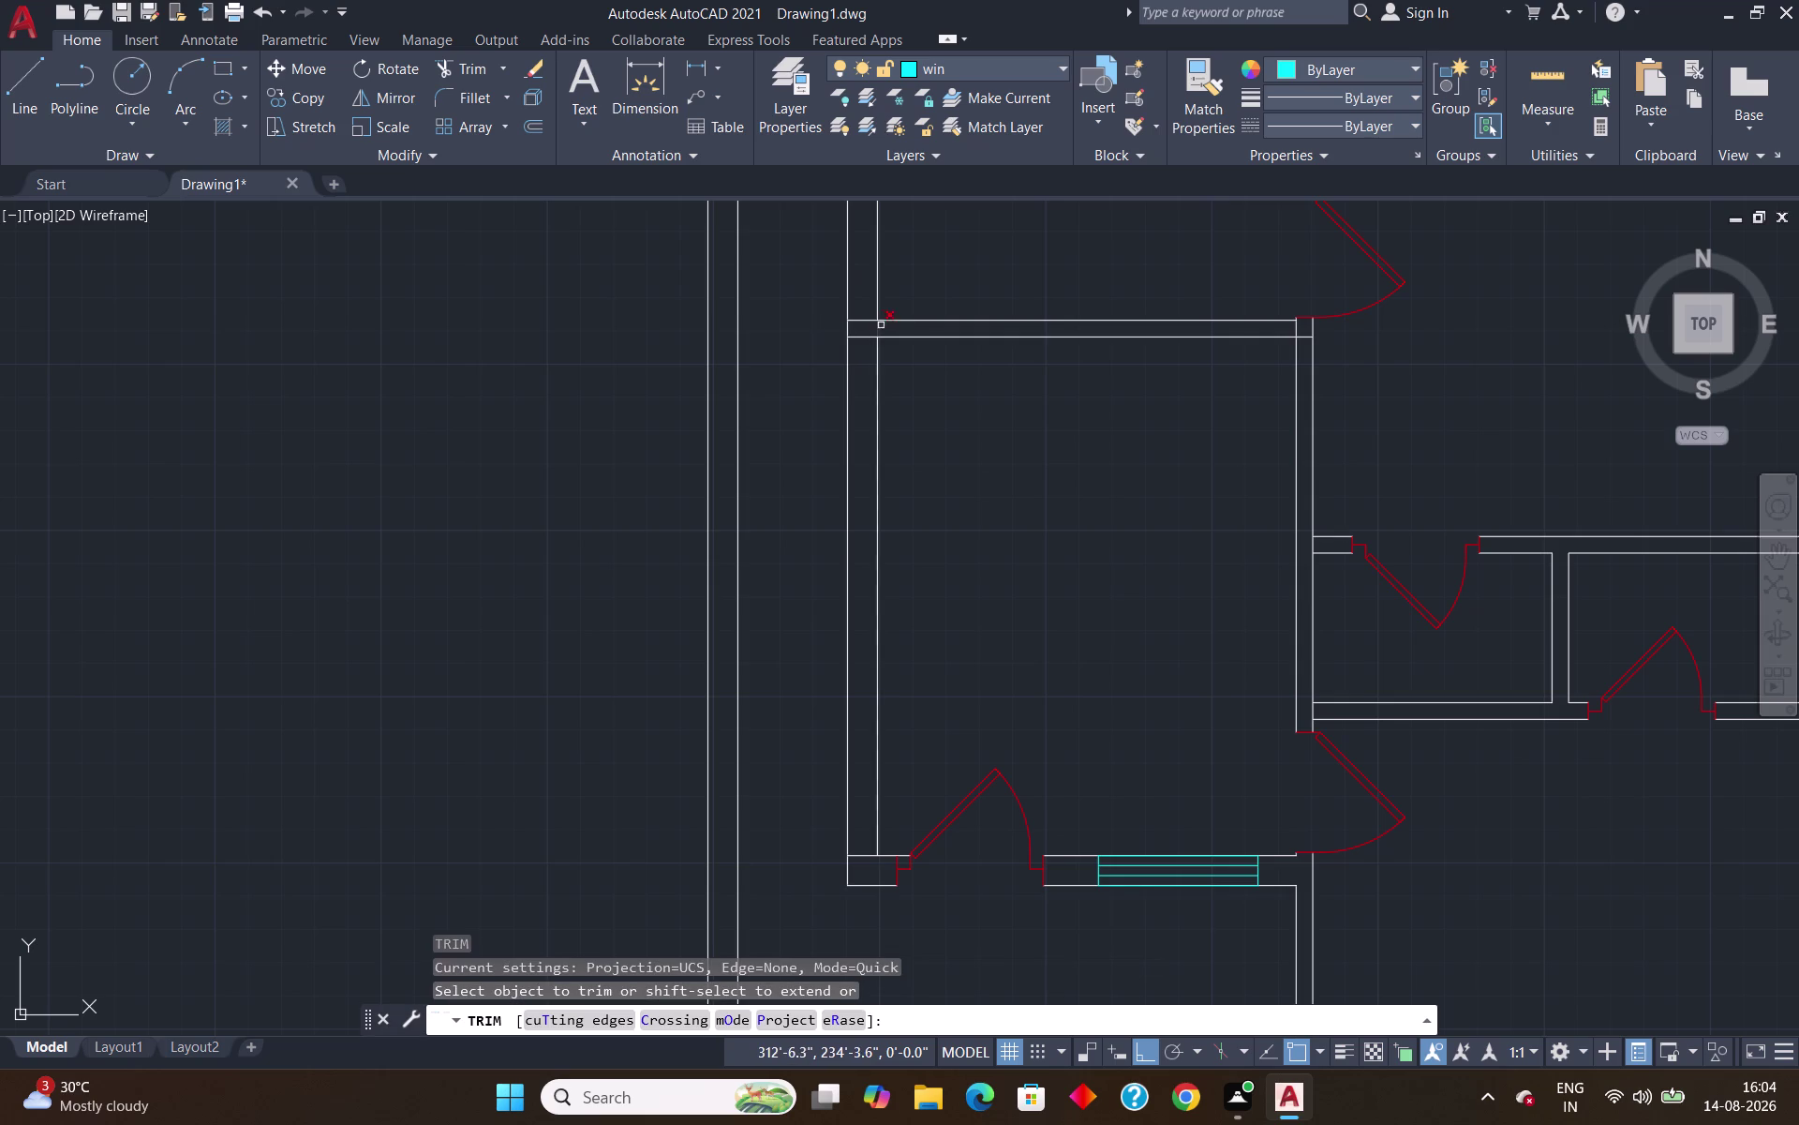
drag(860, 303, 860, 362)
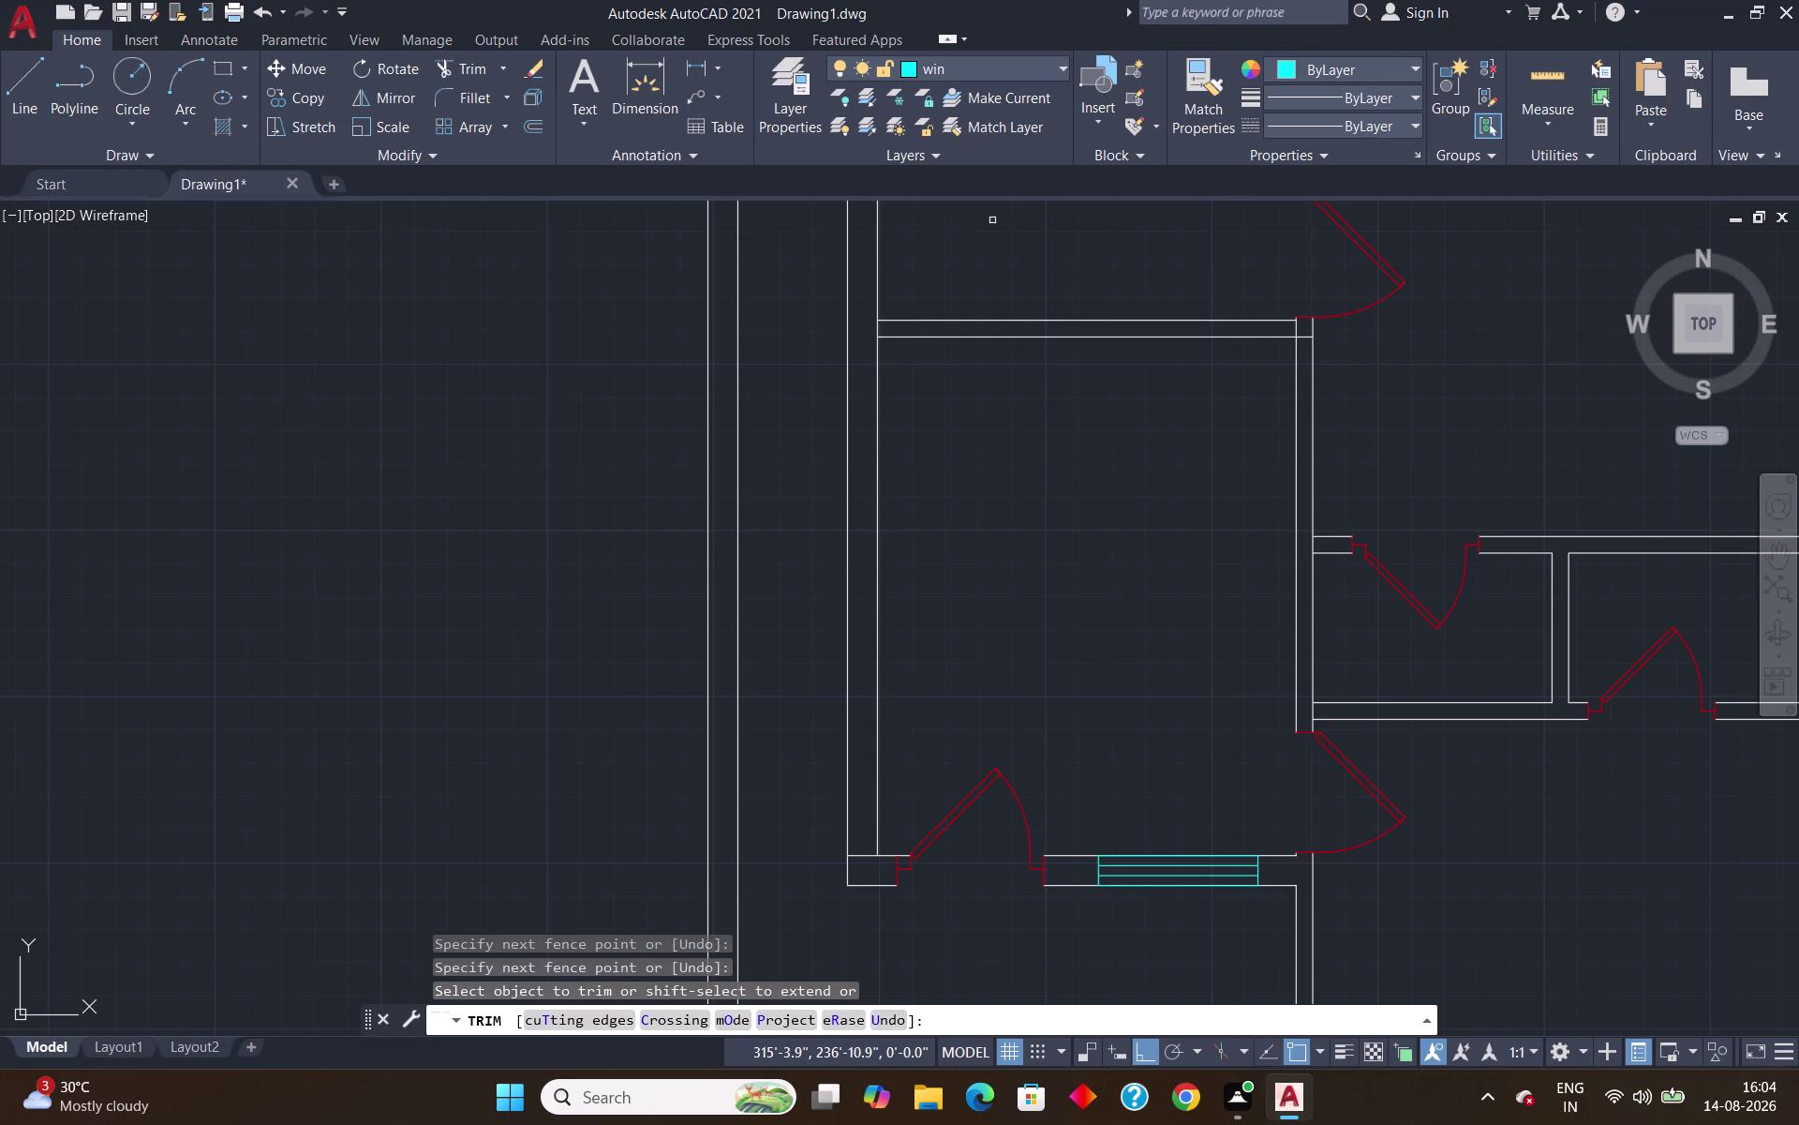
key(Escape)
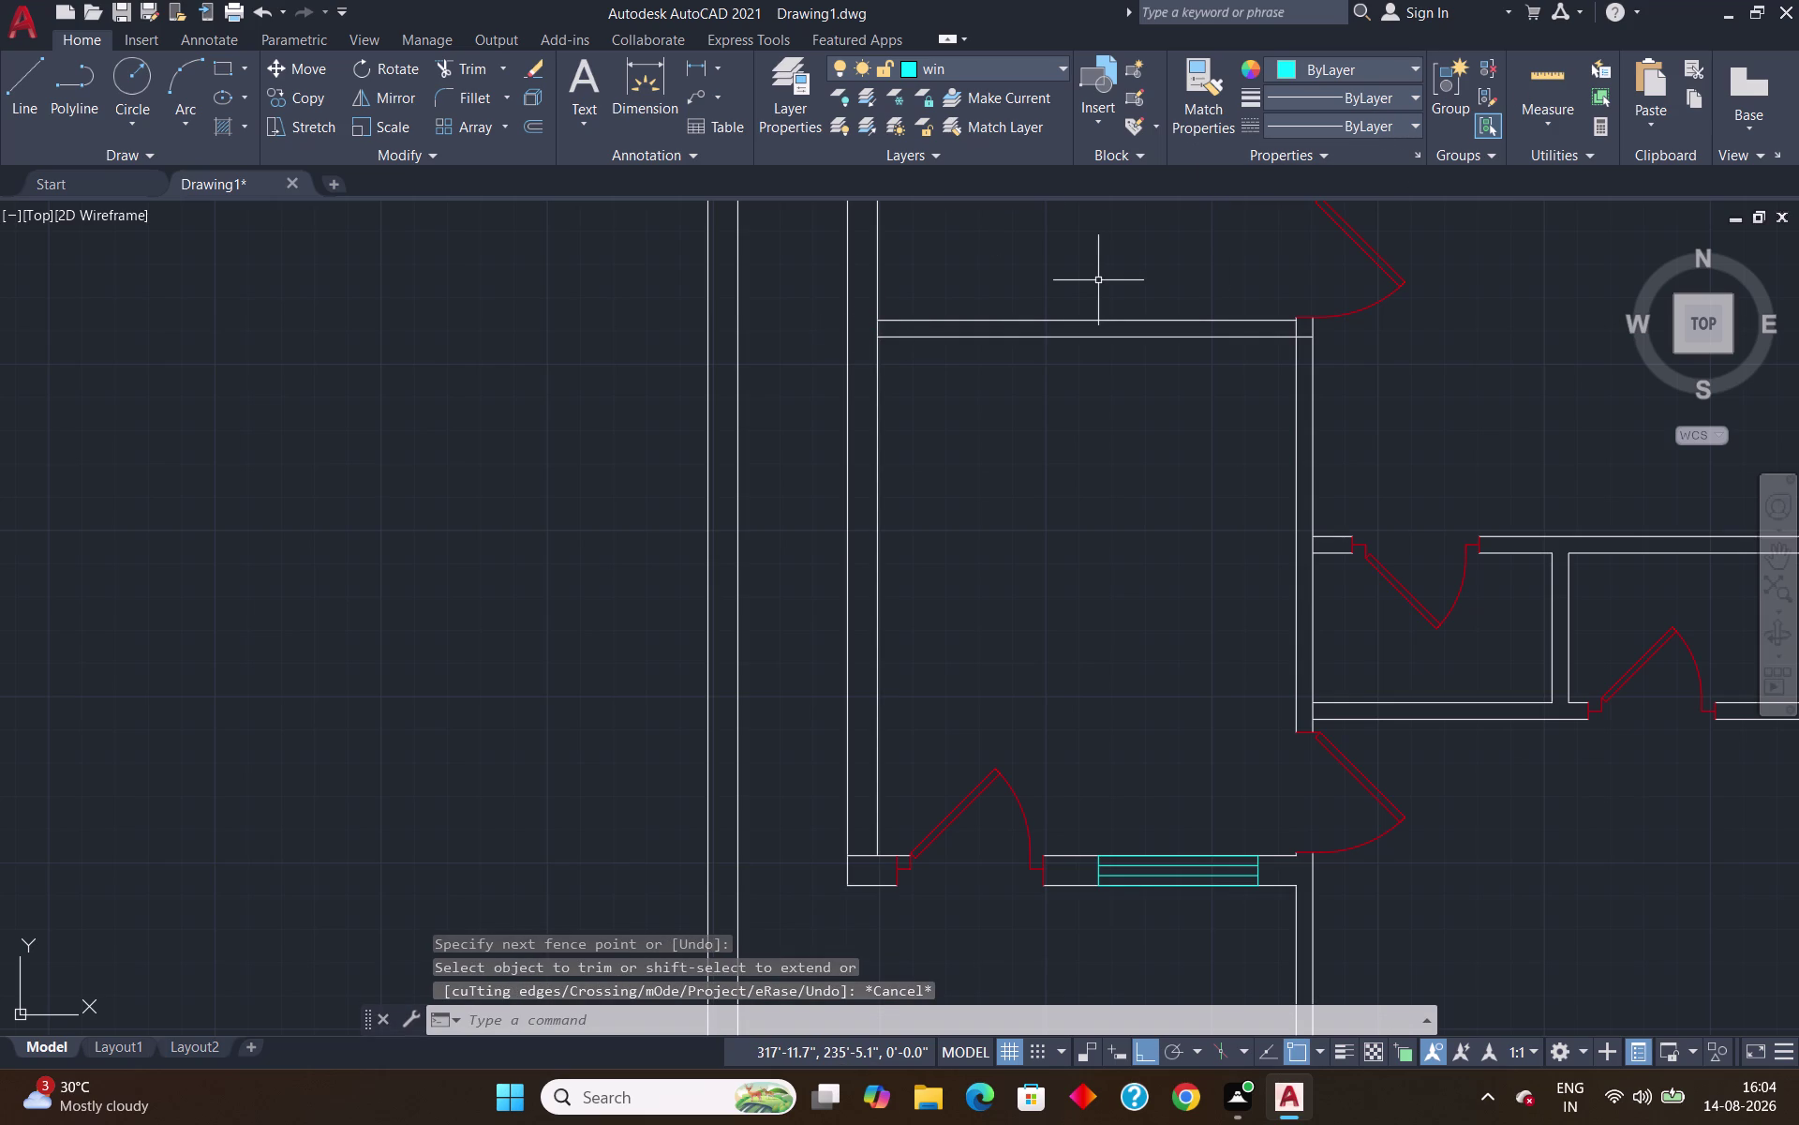
Start a new line tracked from the lower-left wall corner.
key(l)
key(Return)
text(t)
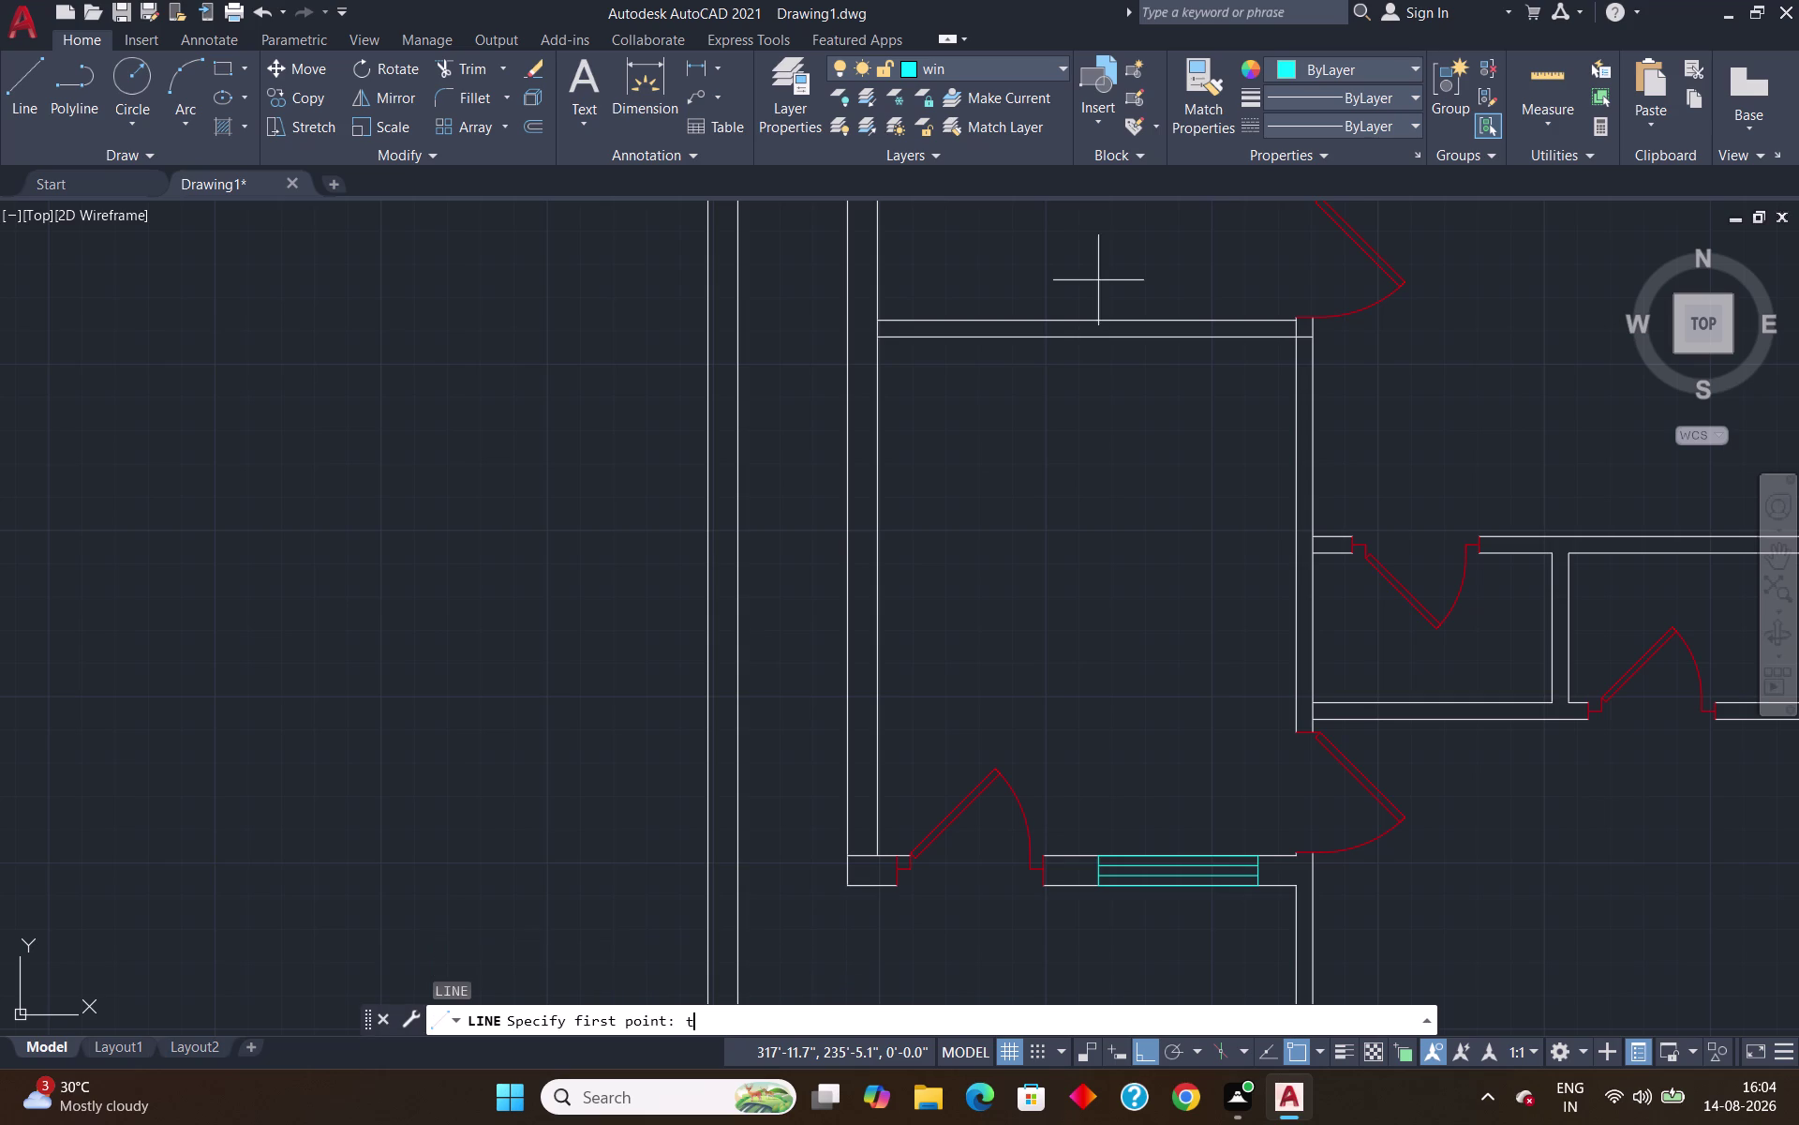
text(k)
key(Return)
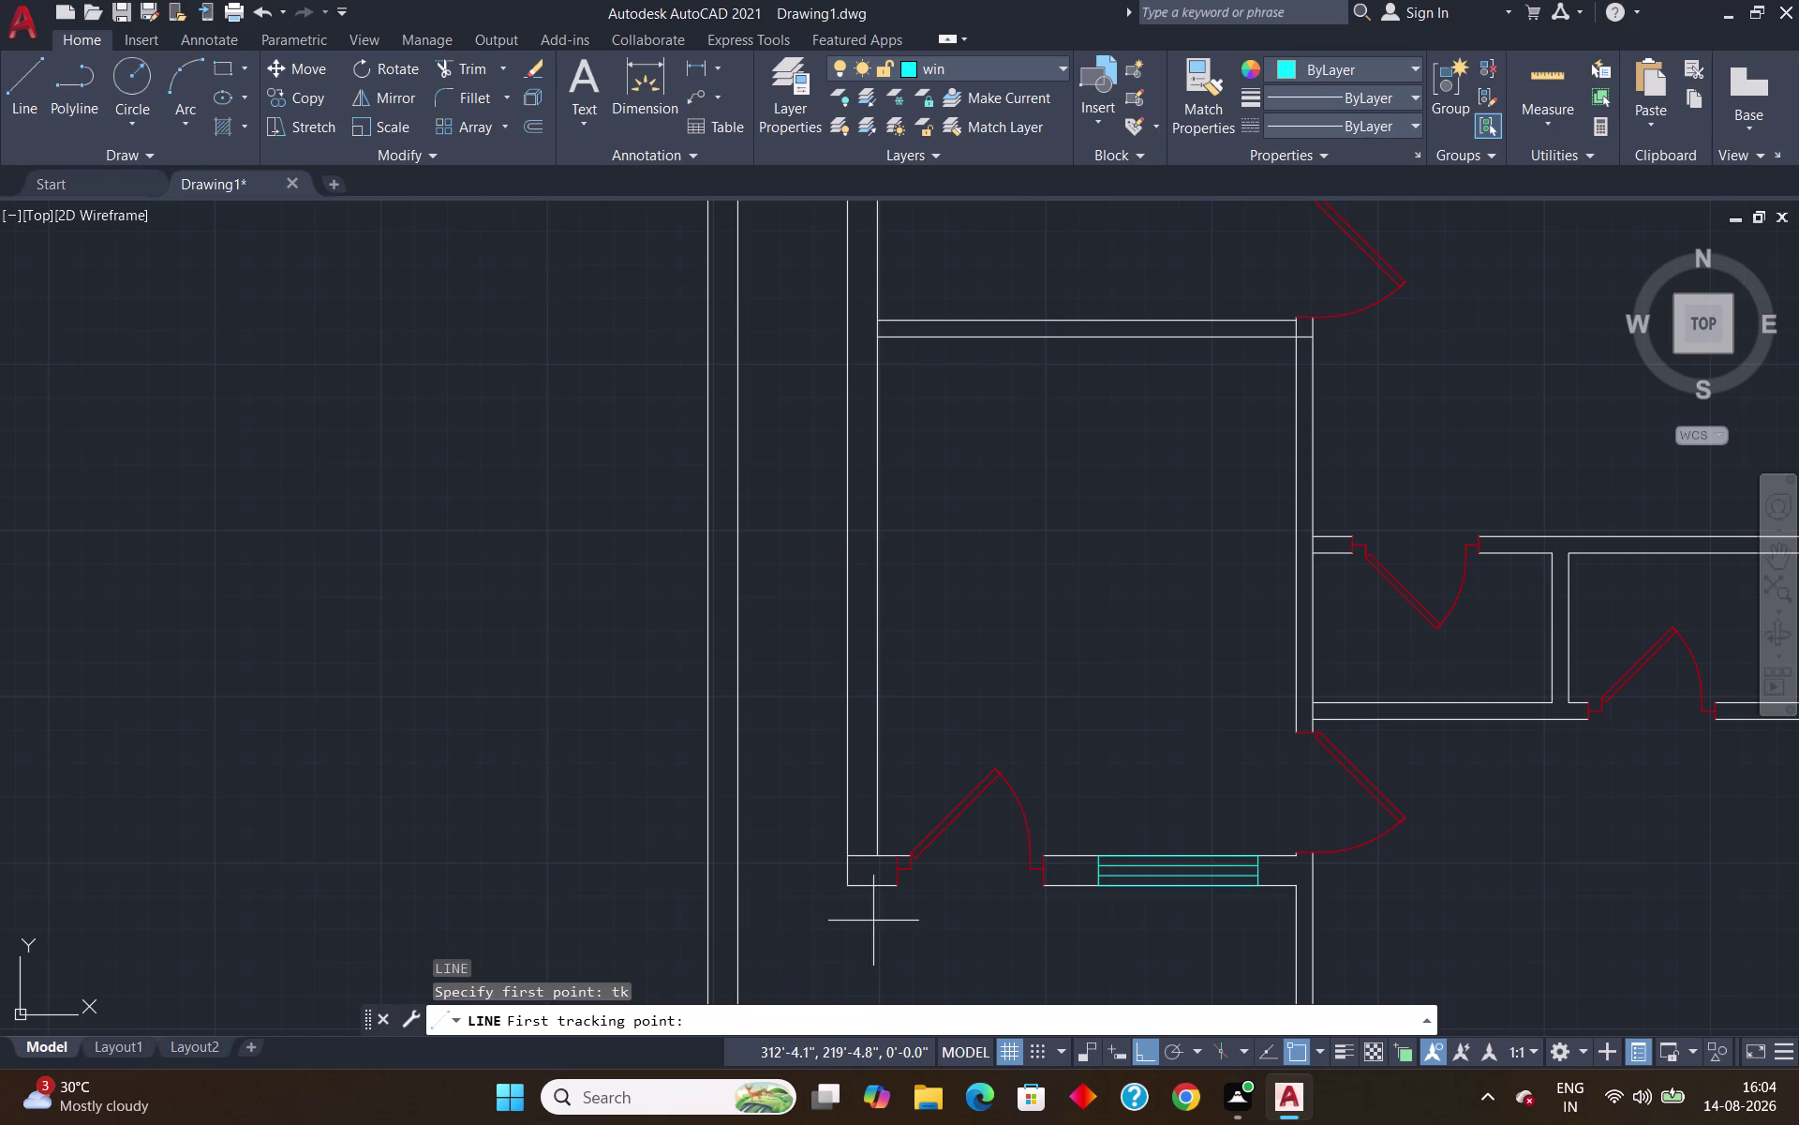
click(849, 859)
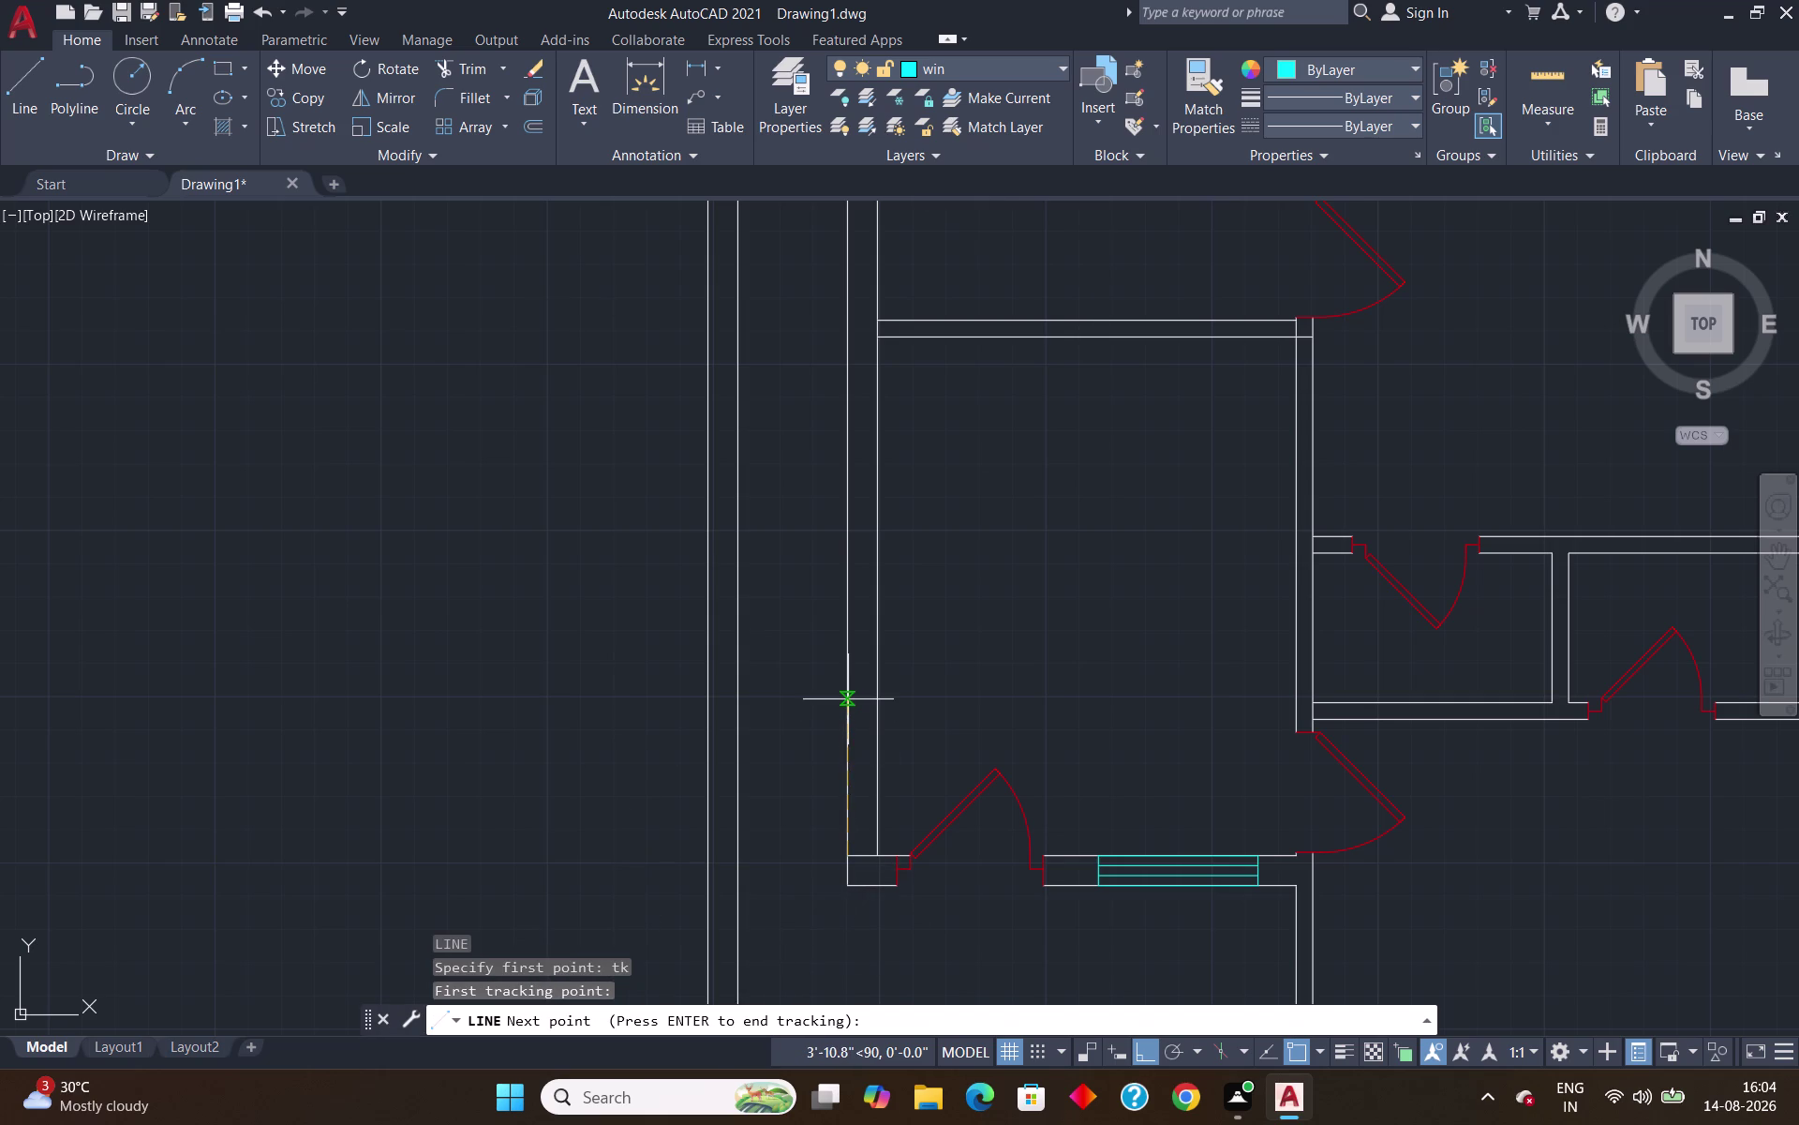